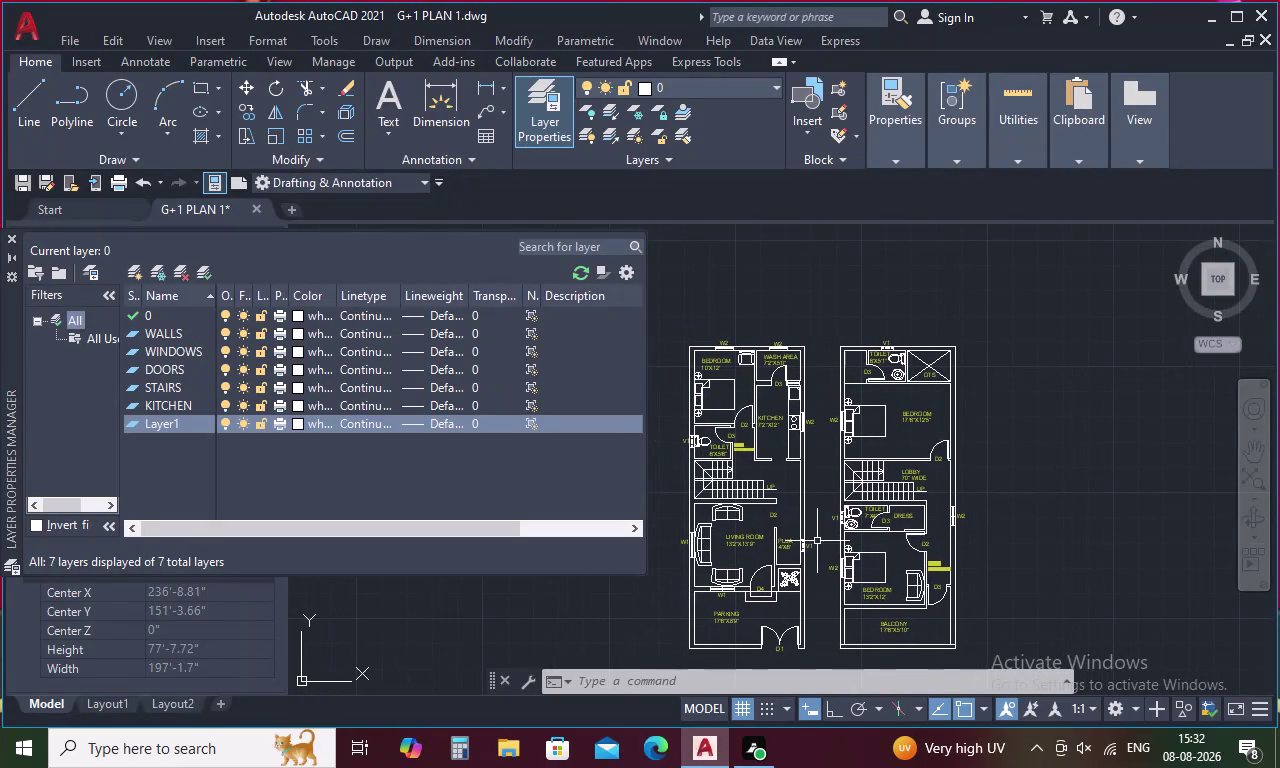
Zoom and pan into the G+1 floor plan until room labels and door marks are readable.
scroll(up, 3)
middle_drag(817, 541, 861, 465)
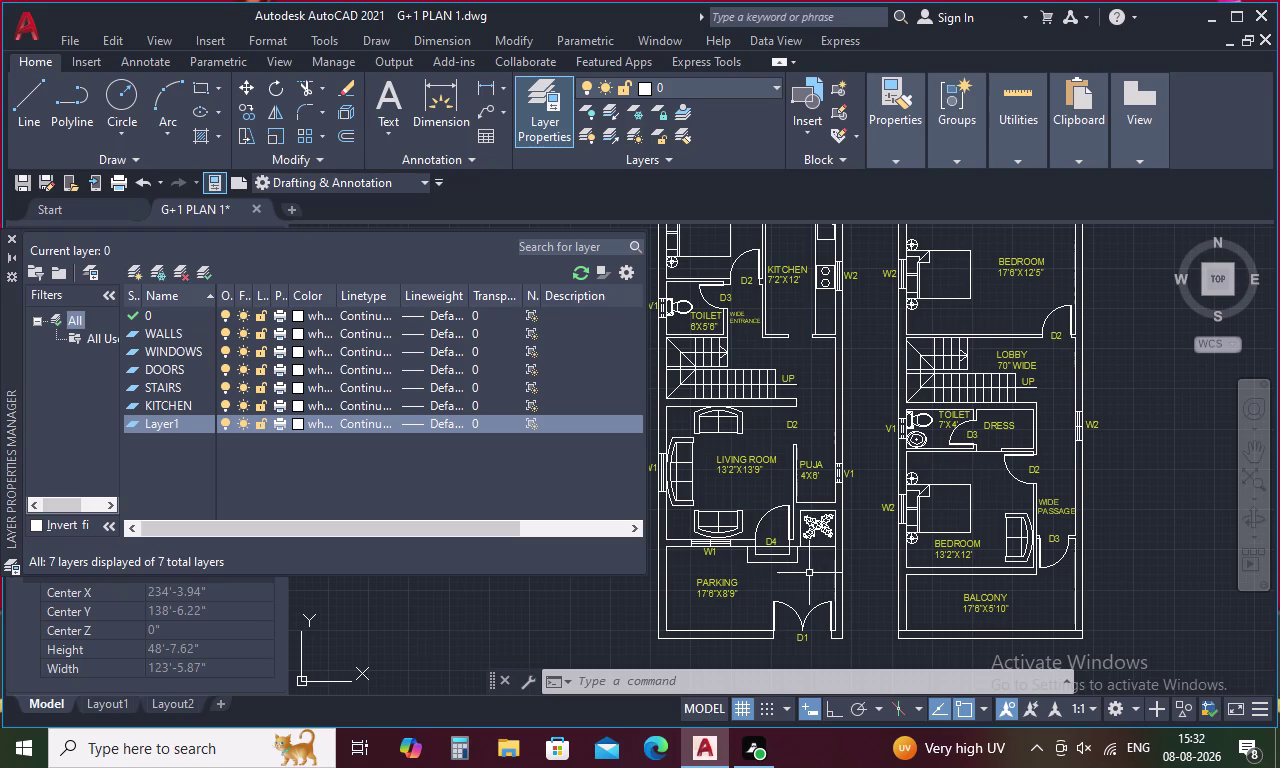
key(p)
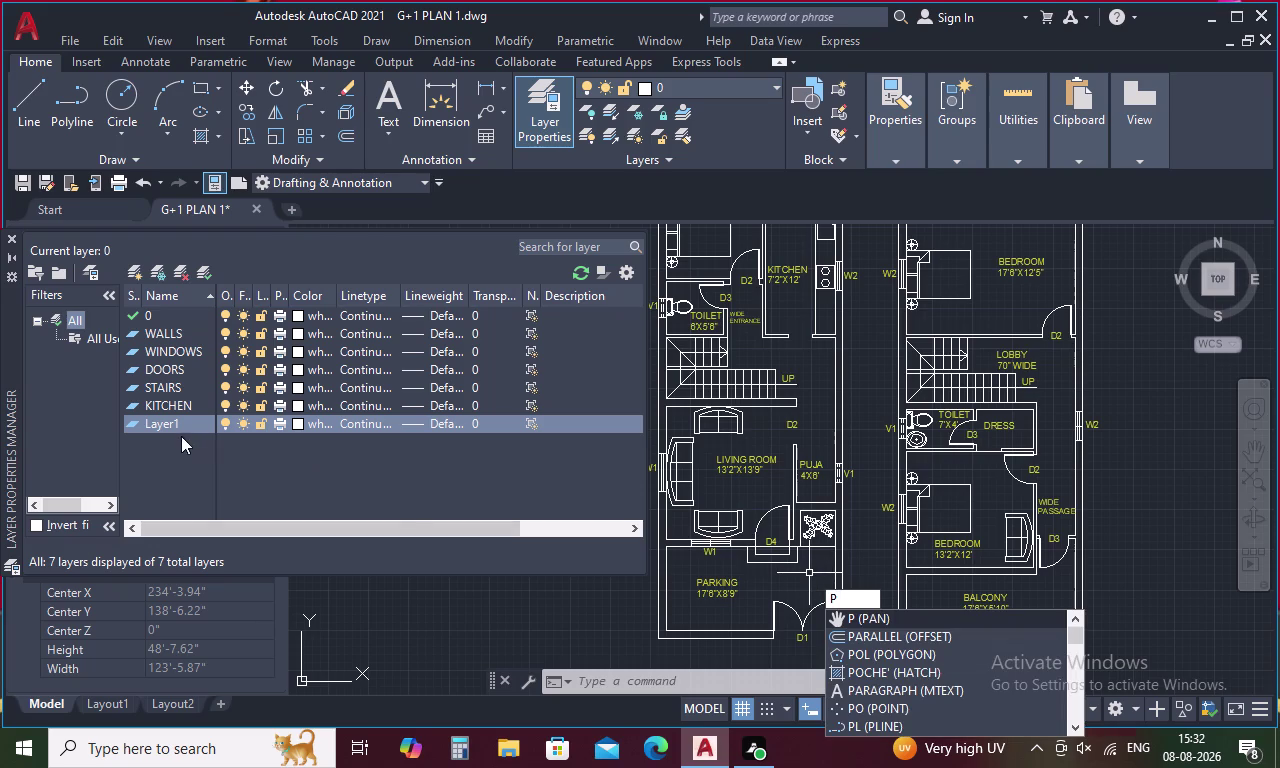
click(186, 426)
click(186, 426)
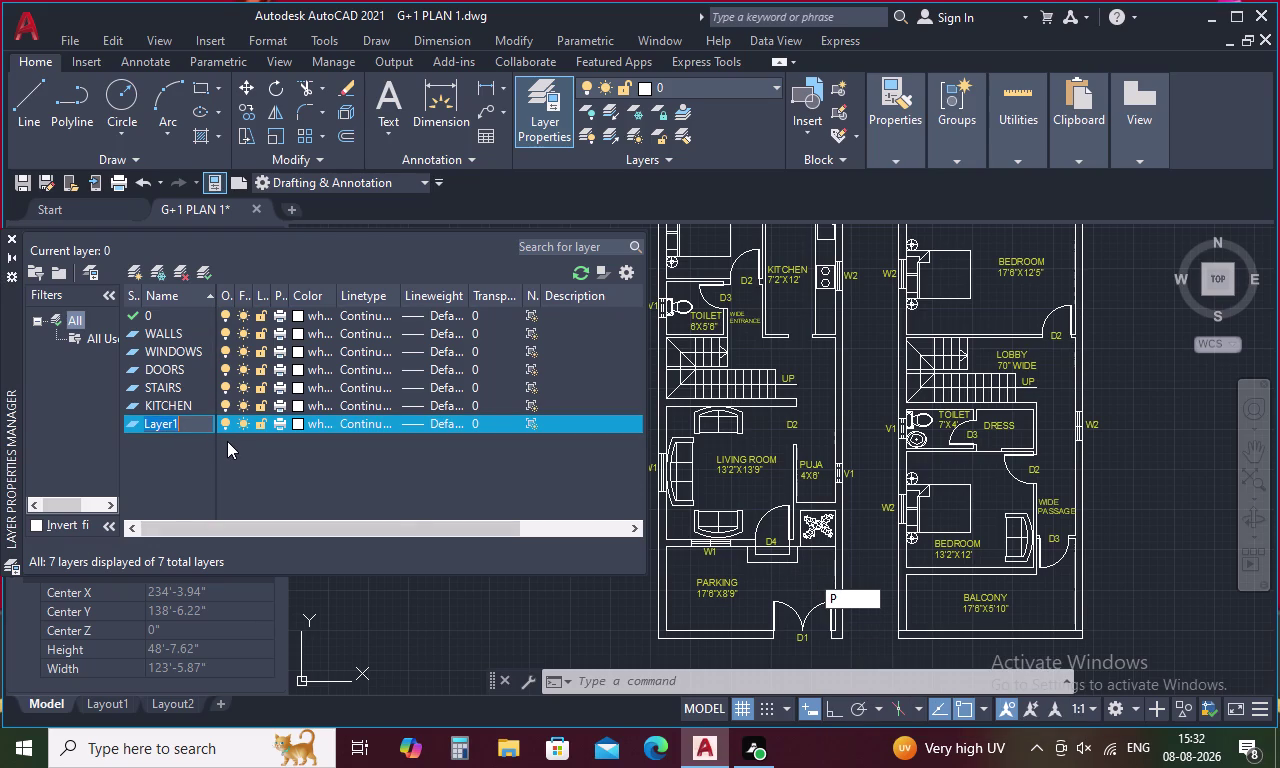
key(BackSpace)
text(PL)
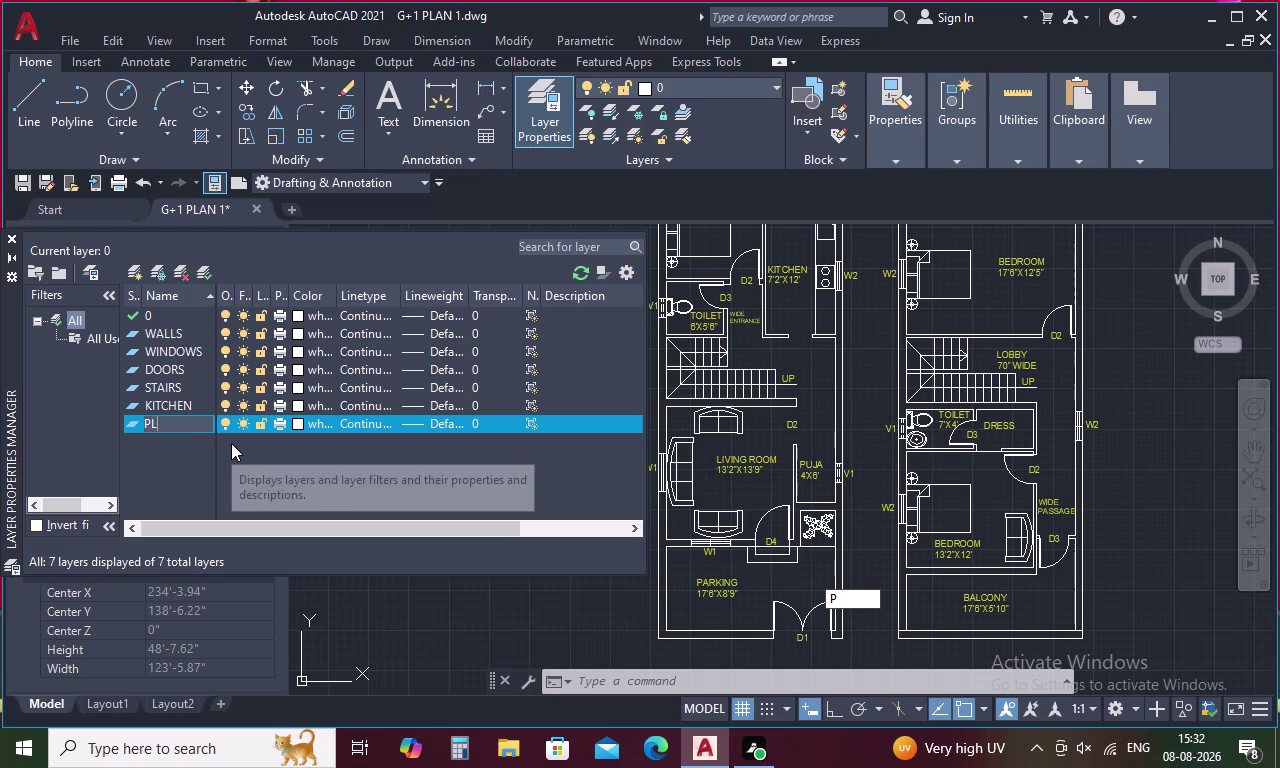
text(ANT)
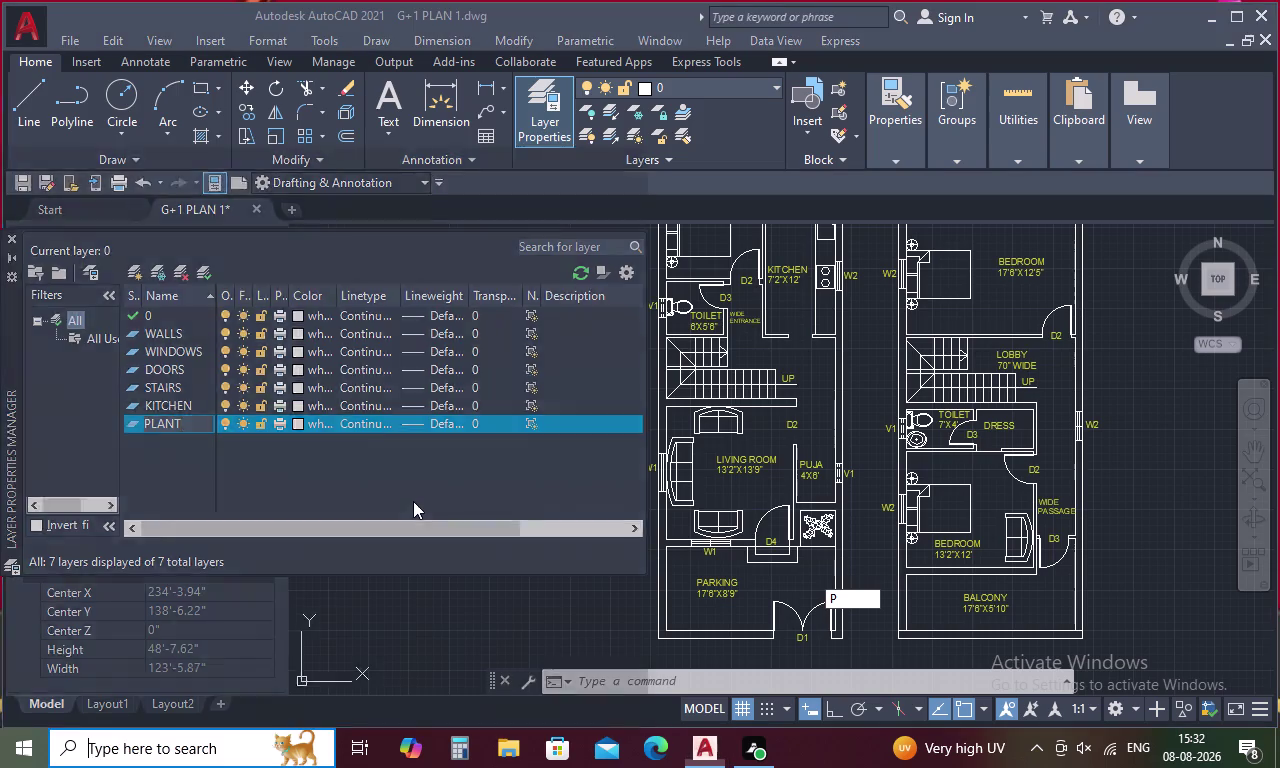
click(1135, 378)
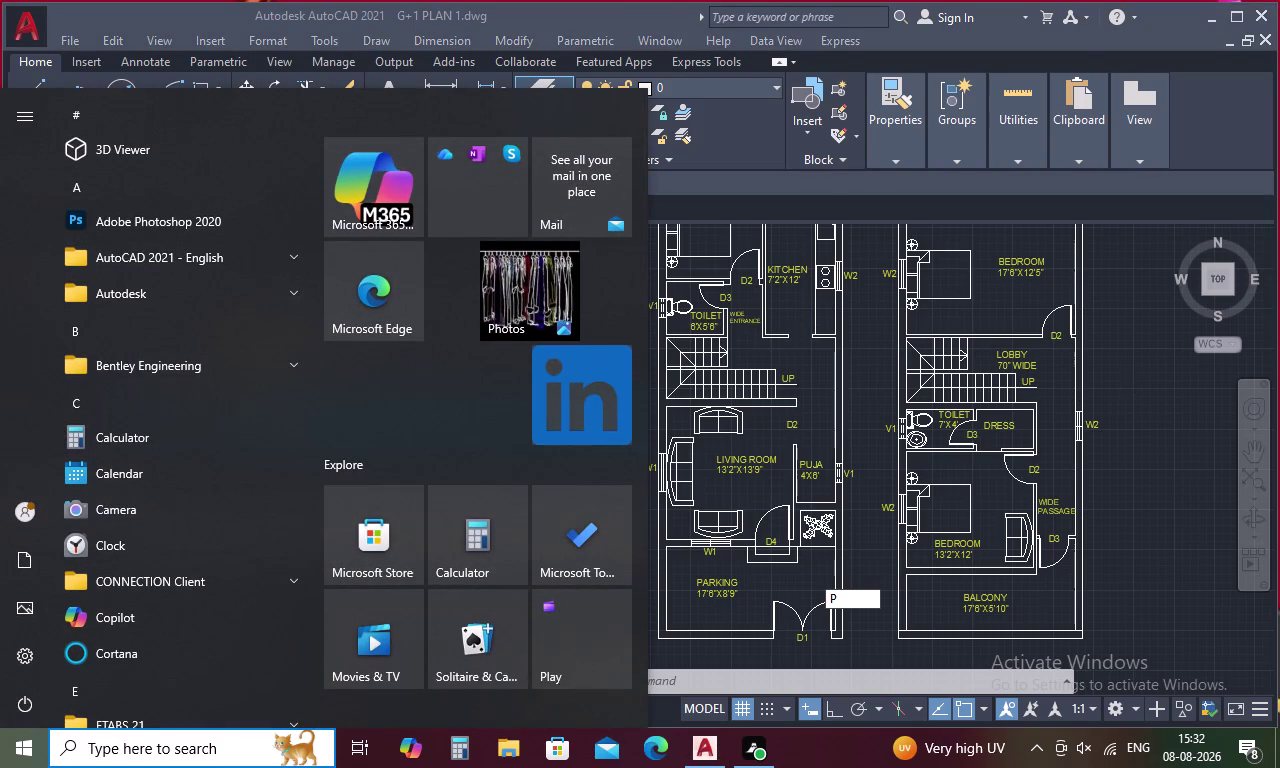
key(Return)
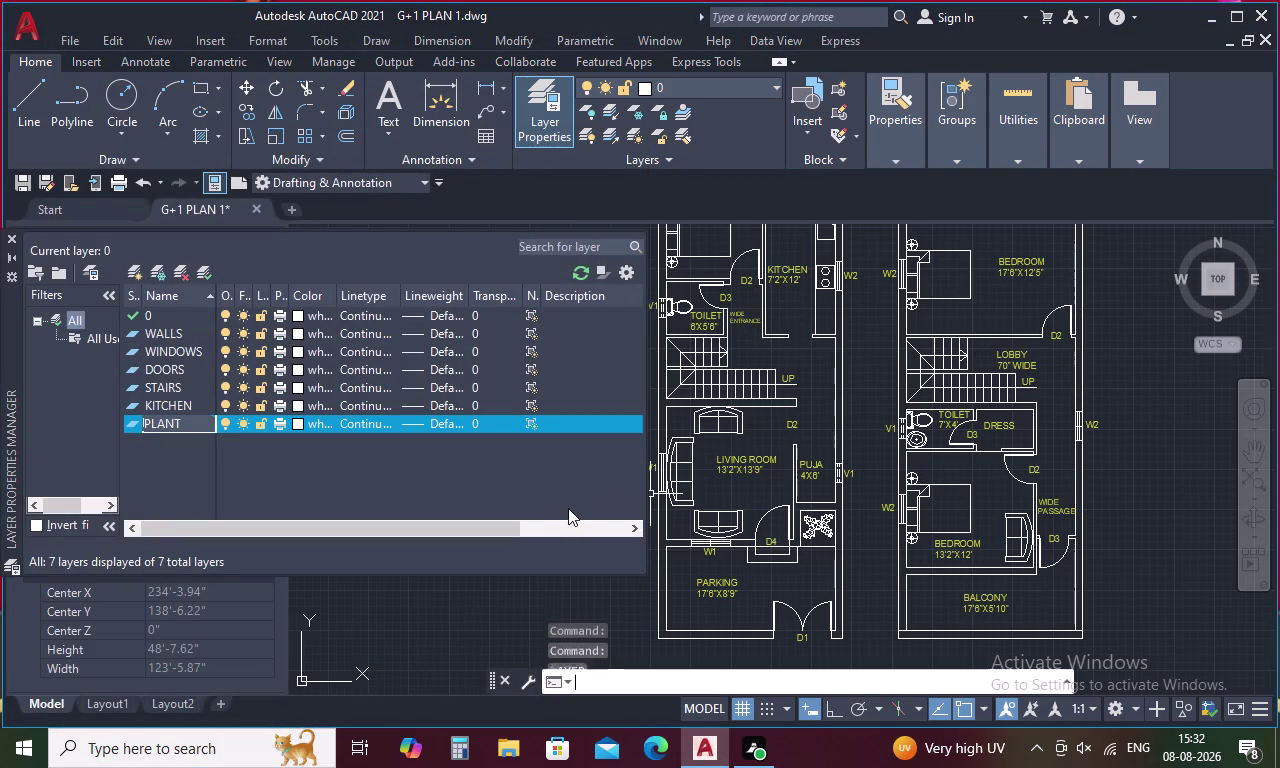
click(181, 423)
key(Return)
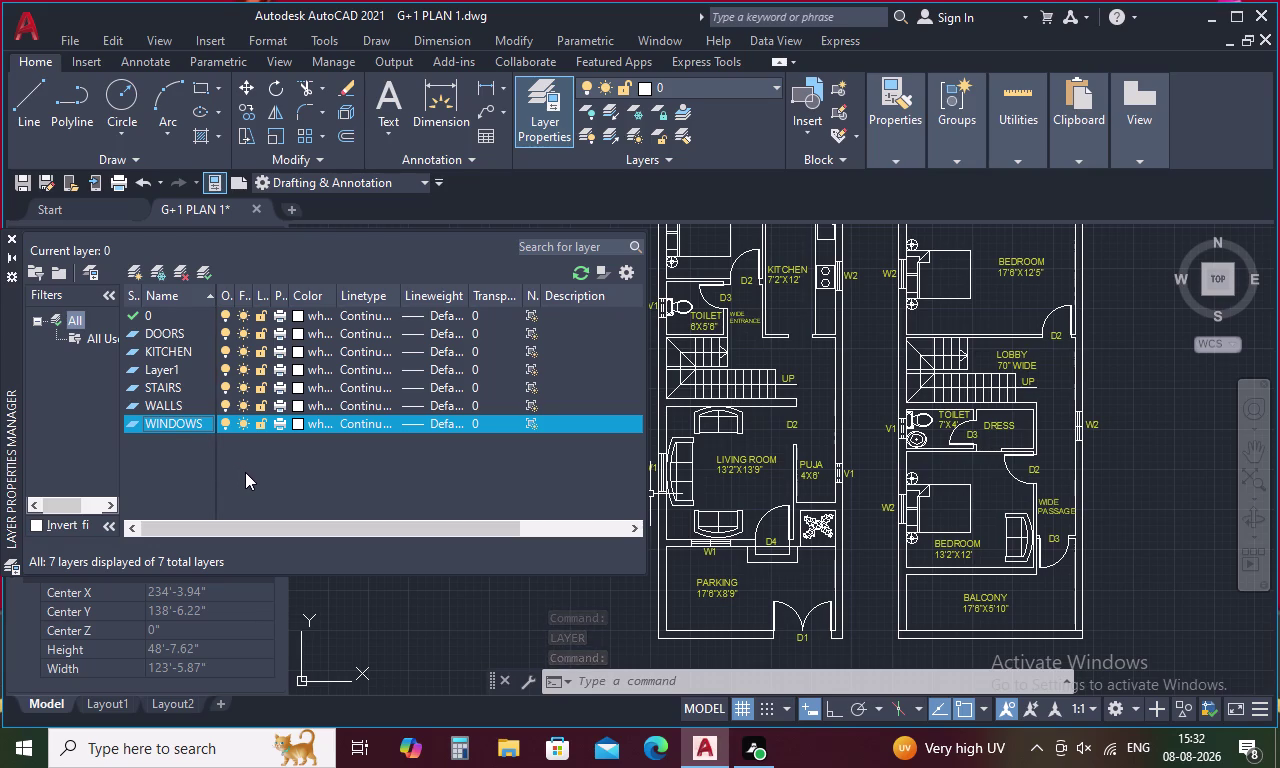
Create a new layer and name it PLANT.
key(alt+n)
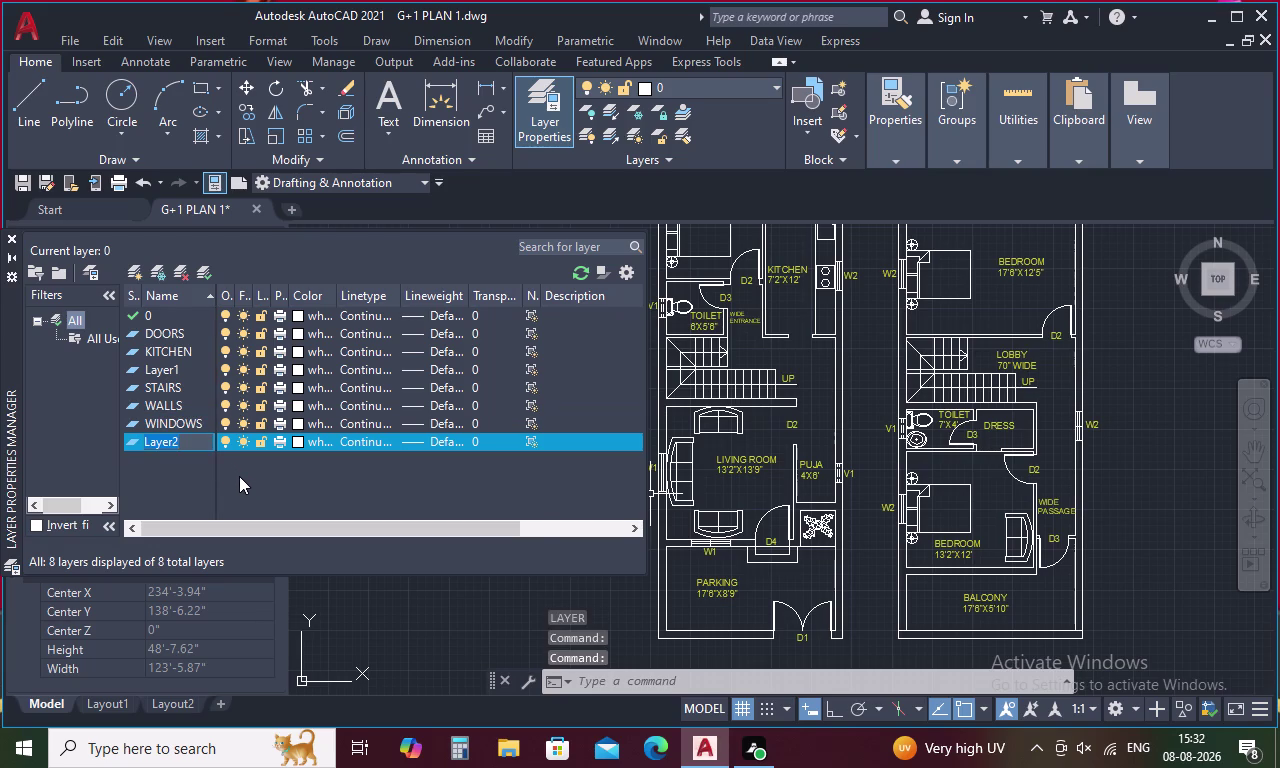
key(BackSpace)
text(PL)
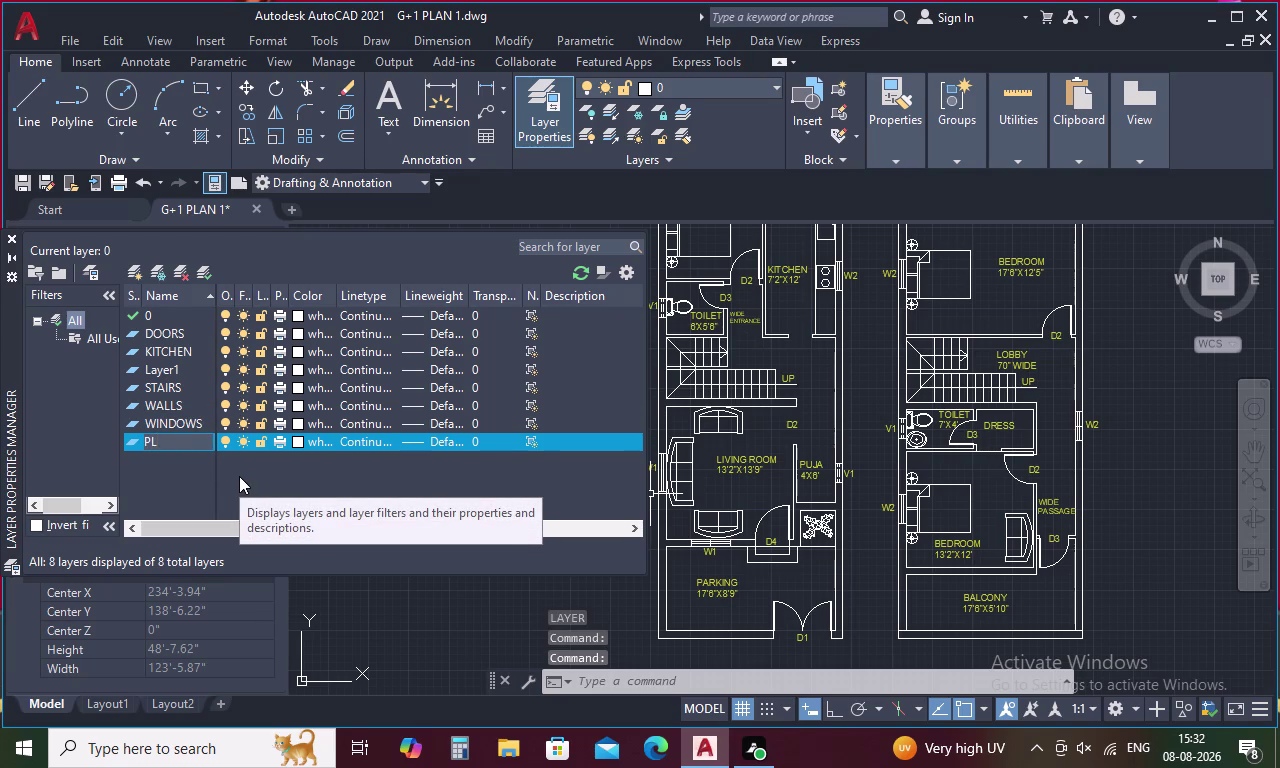
text(ANT)
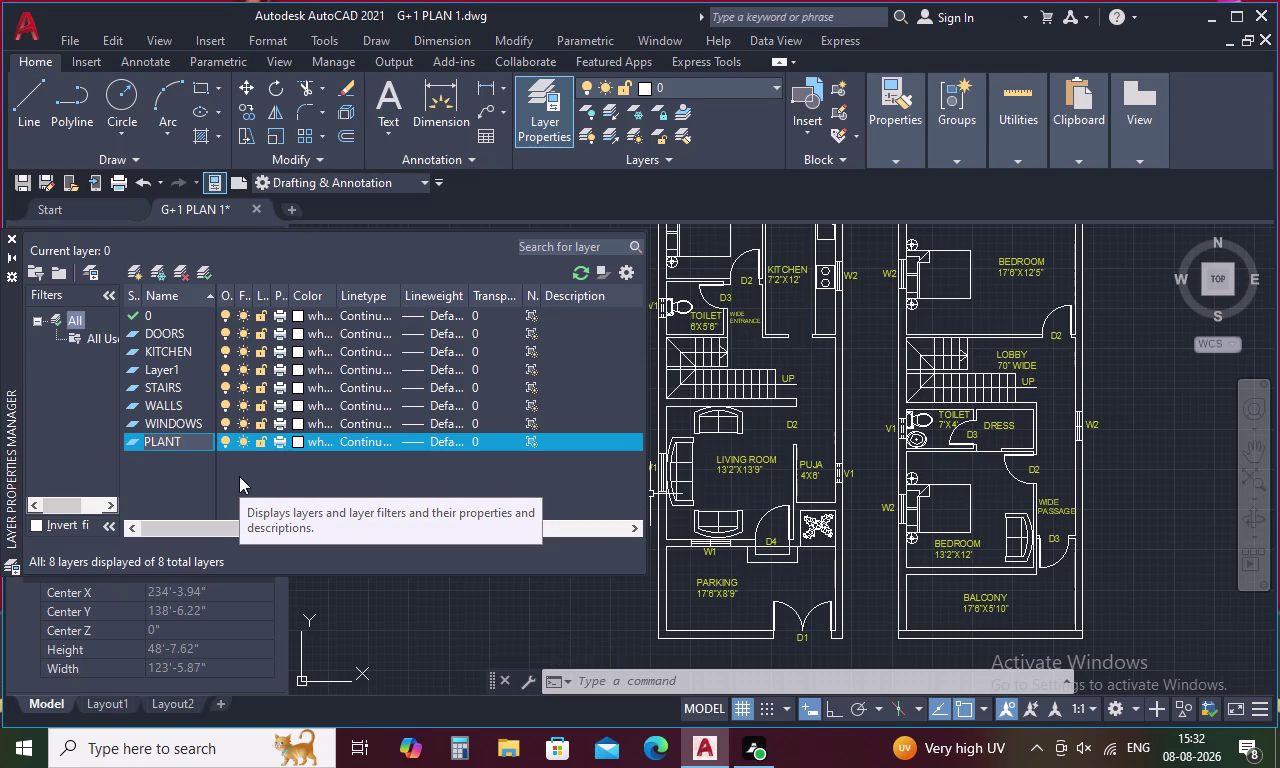
key(alt+n)
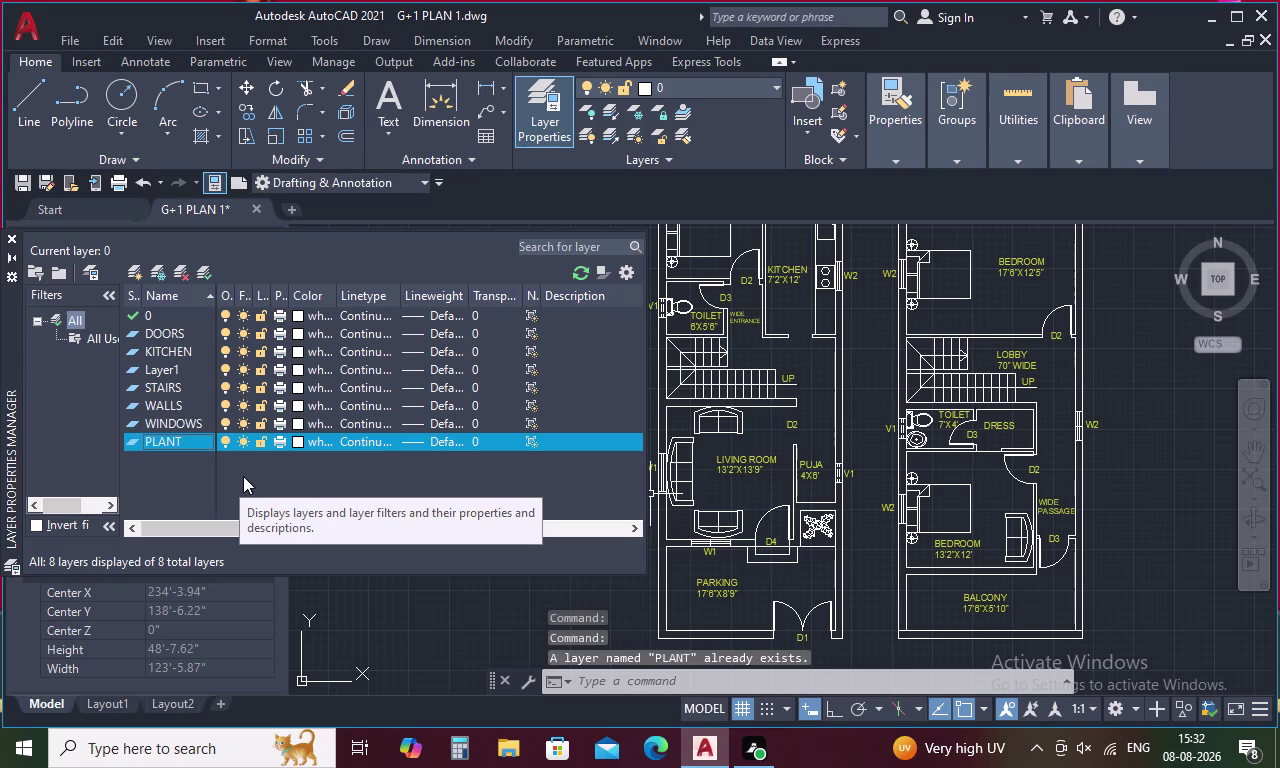
Select the PLANT layer and add another new, still-unnamed layer.
key(alt+n)
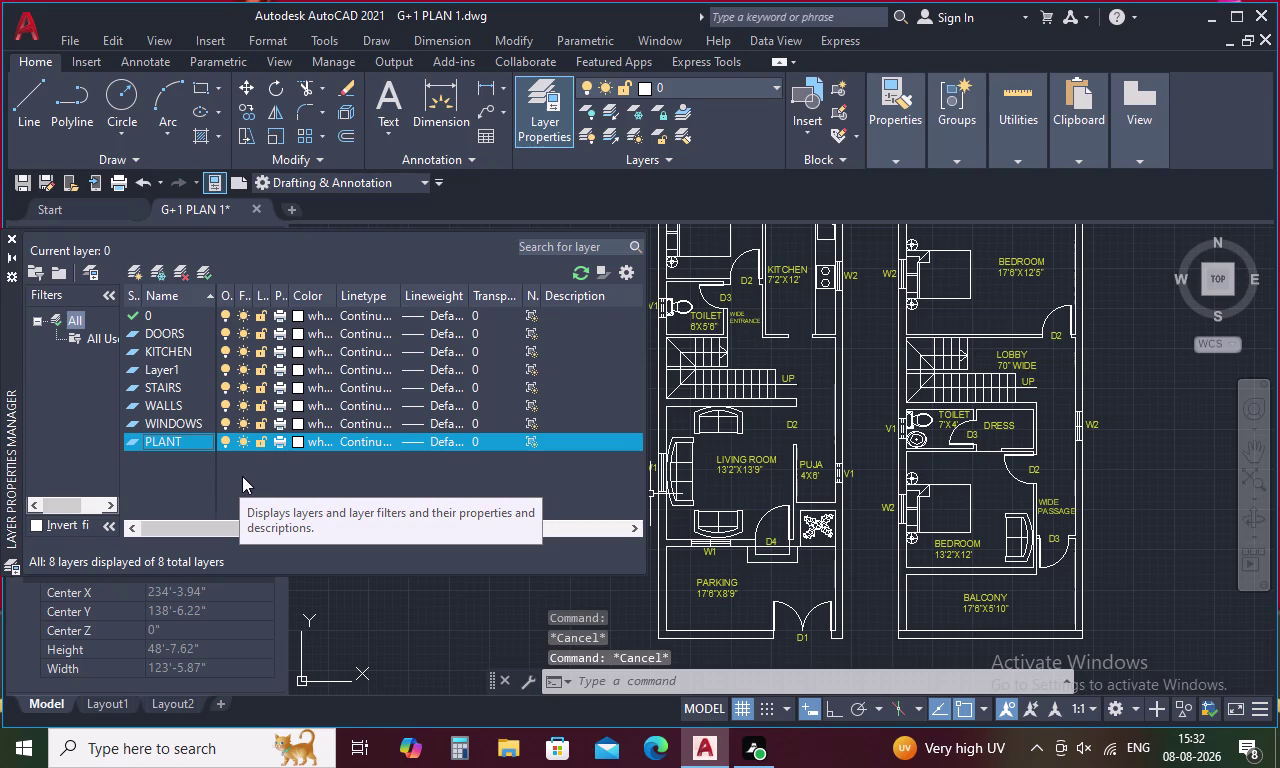
click(197, 443)
double_click(197, 443)
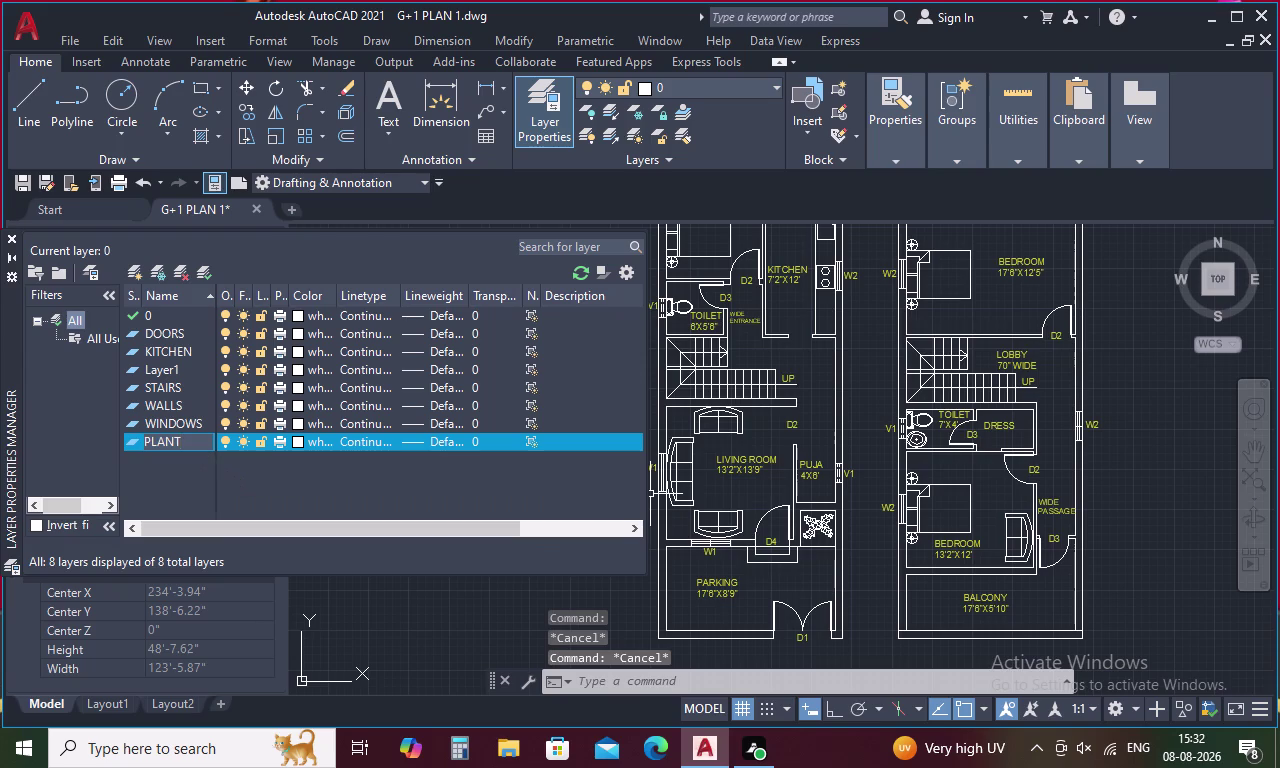
key(alt+n)
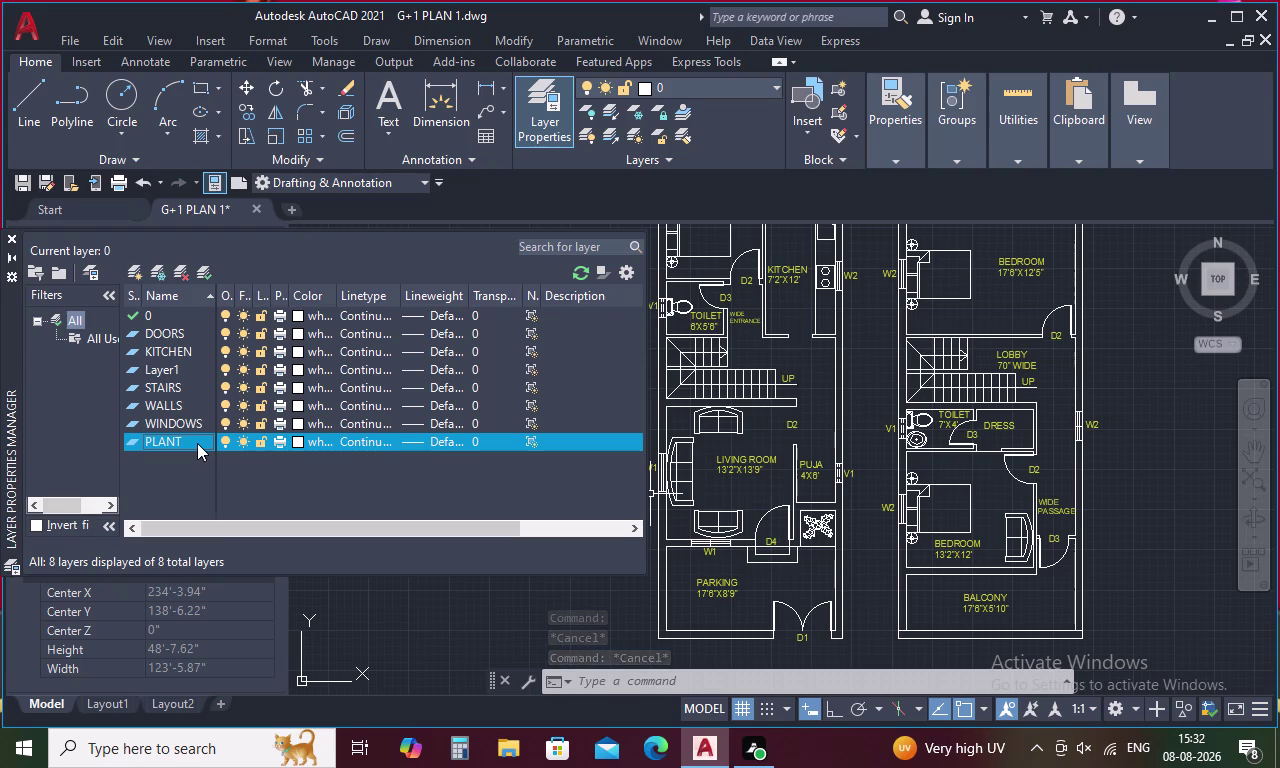
key(alt+n)
key(BackSpace)
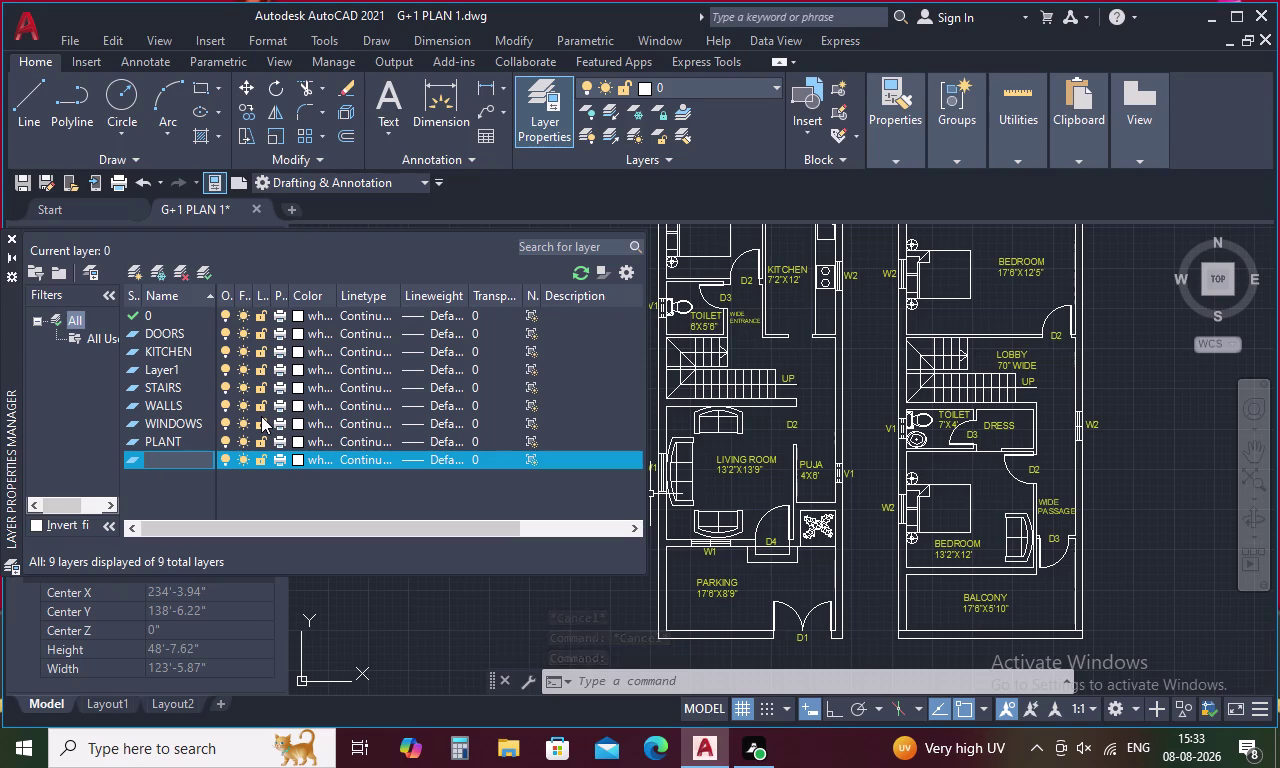
Name the ninth new layer VENTILATORS.
key(v)
text(ENT)
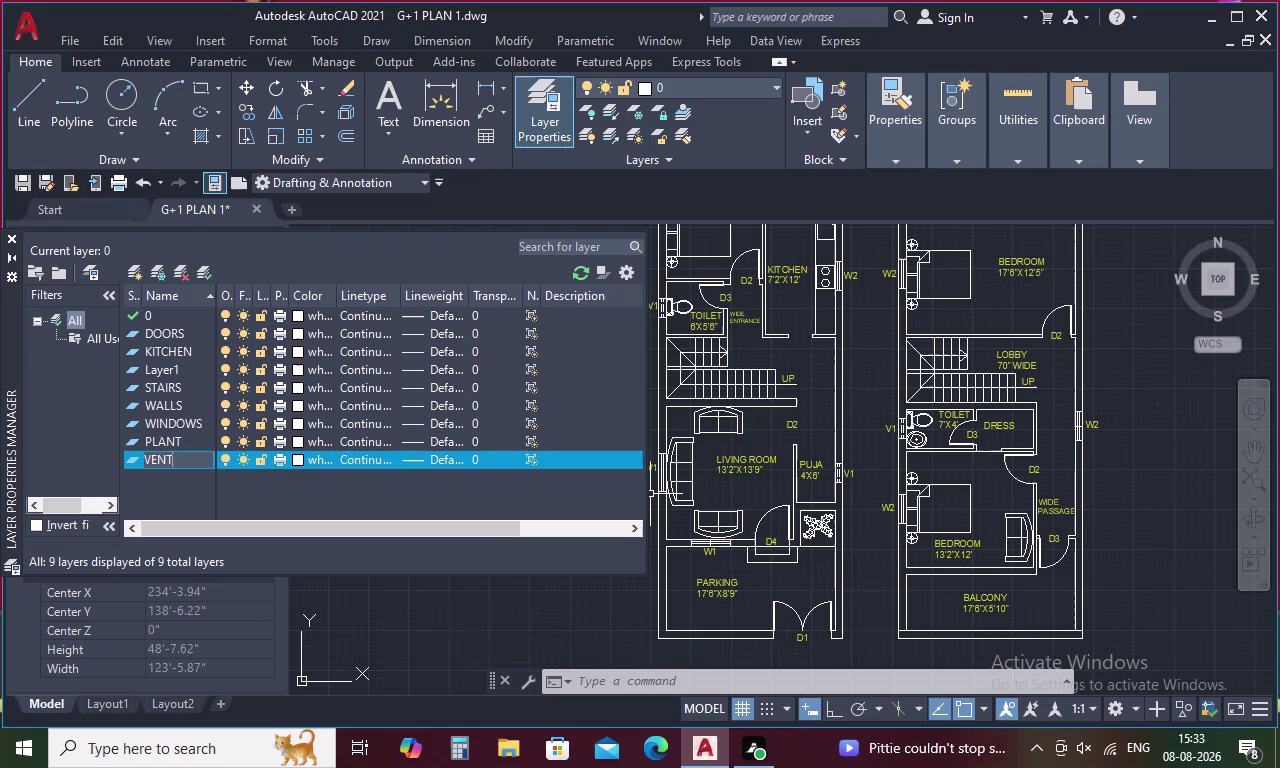
text(I)
key(l)
key(a)
text(TO)
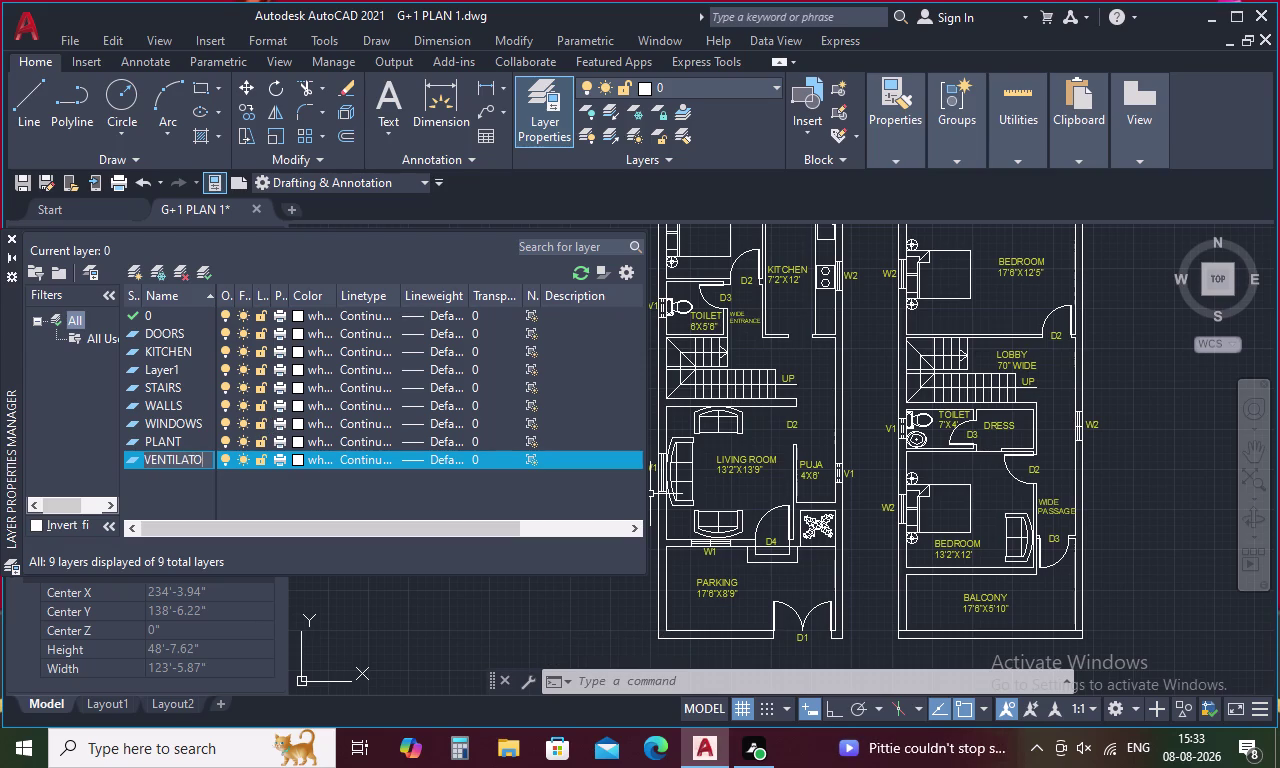
text(RS)
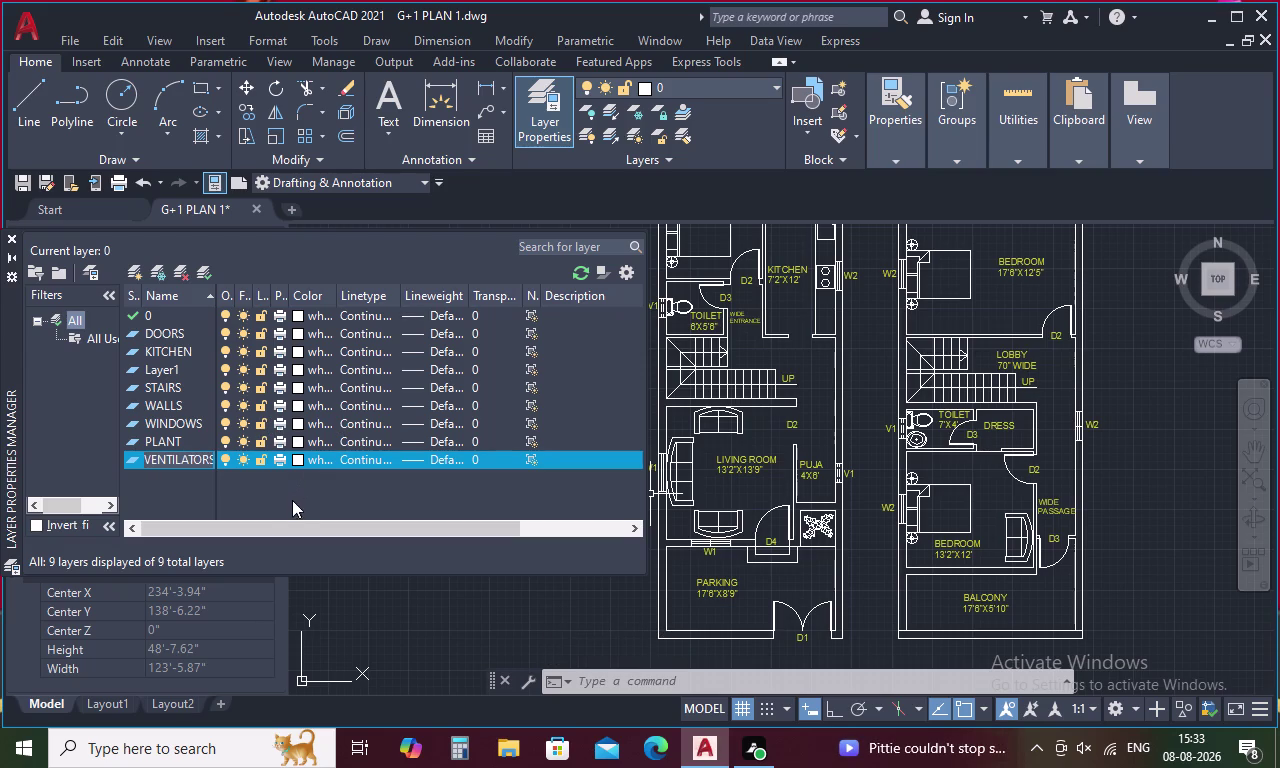
click(313, 492)
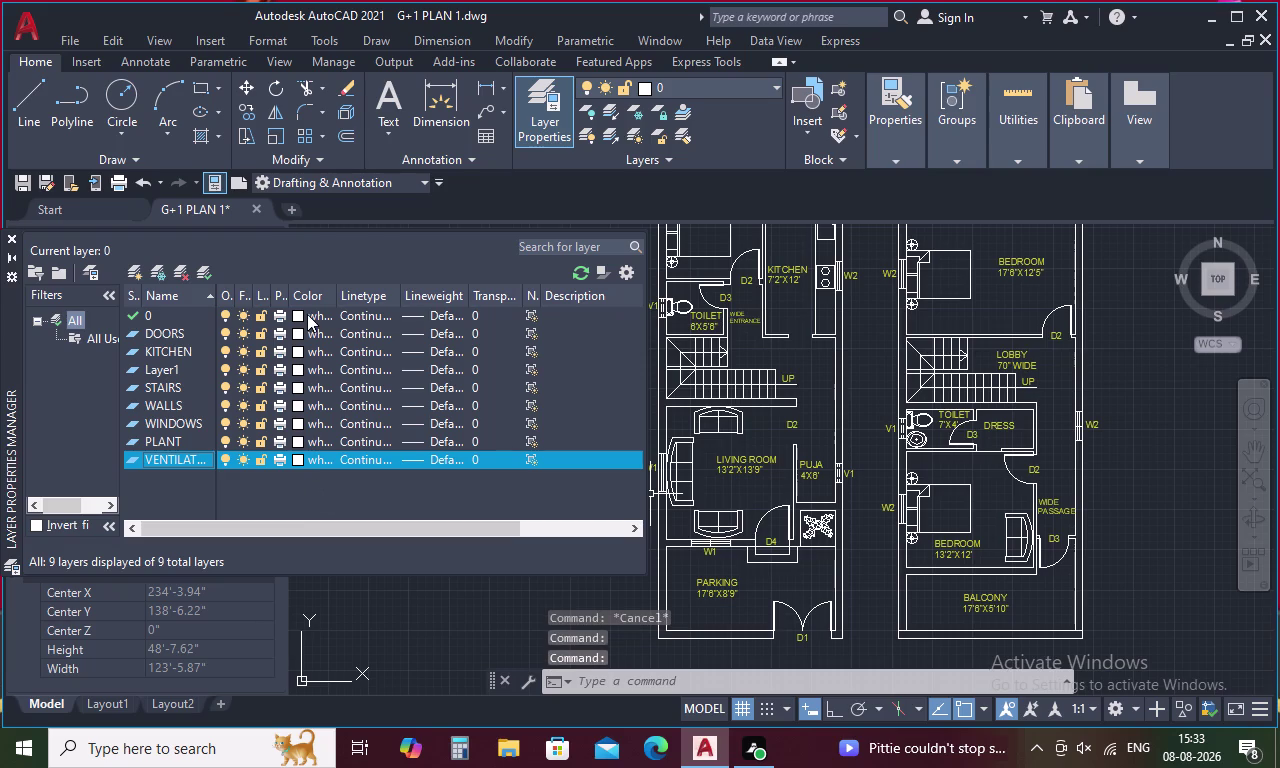
Give the DOORS layer purple colour 195, replacing an initial choice of 107.
click(302, 333)
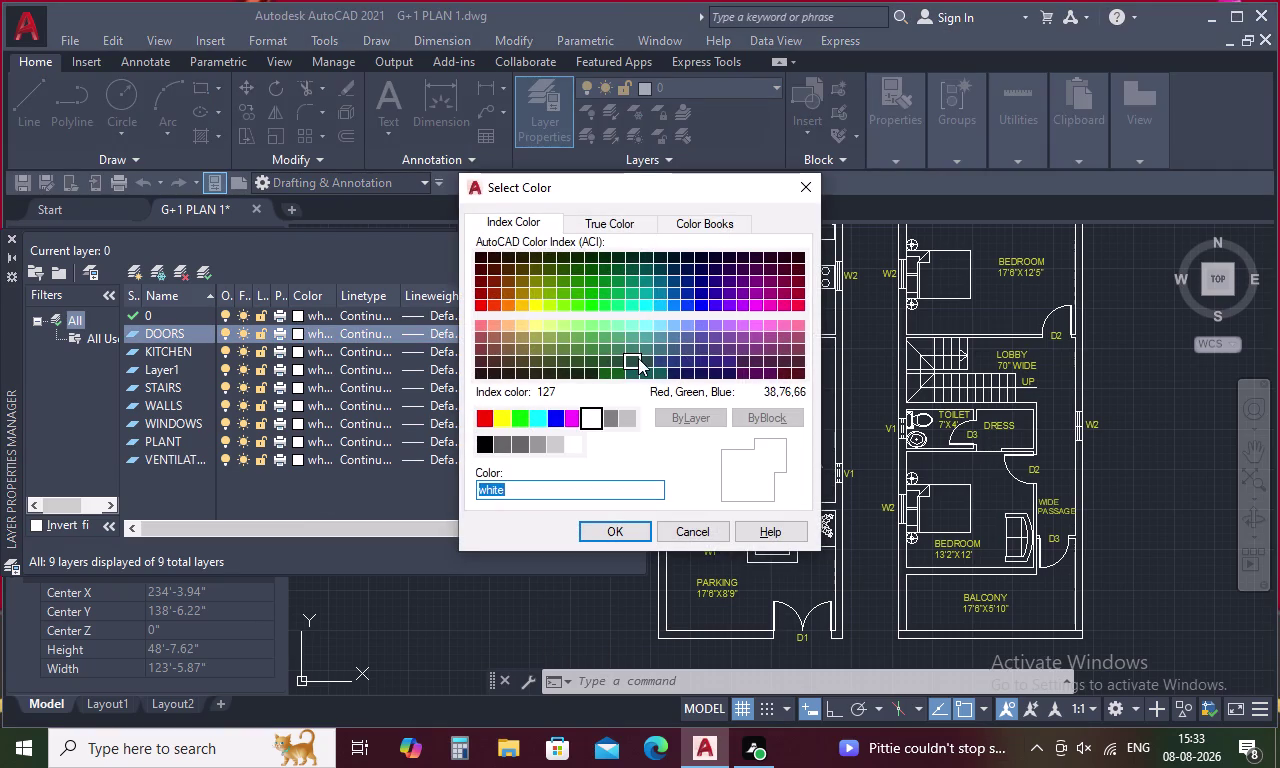
click(294, 442)
click(300, 437)
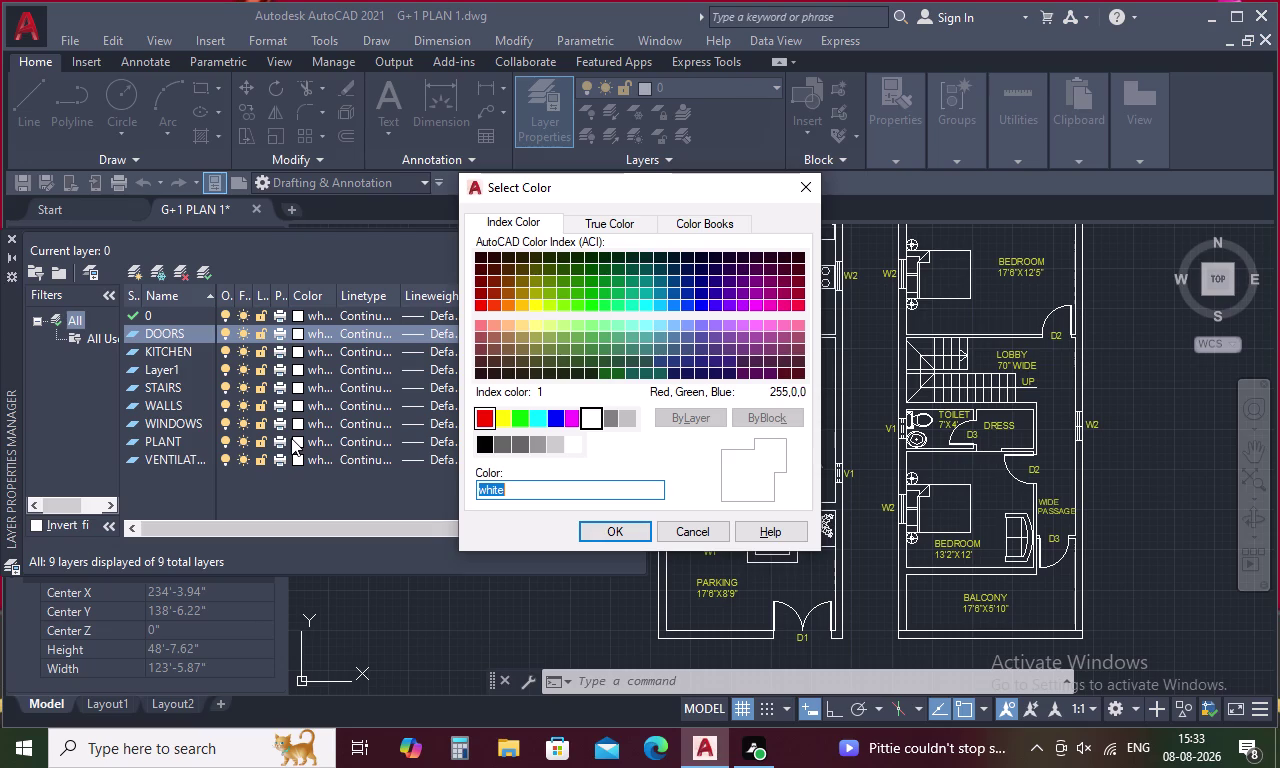
click(293, 439)
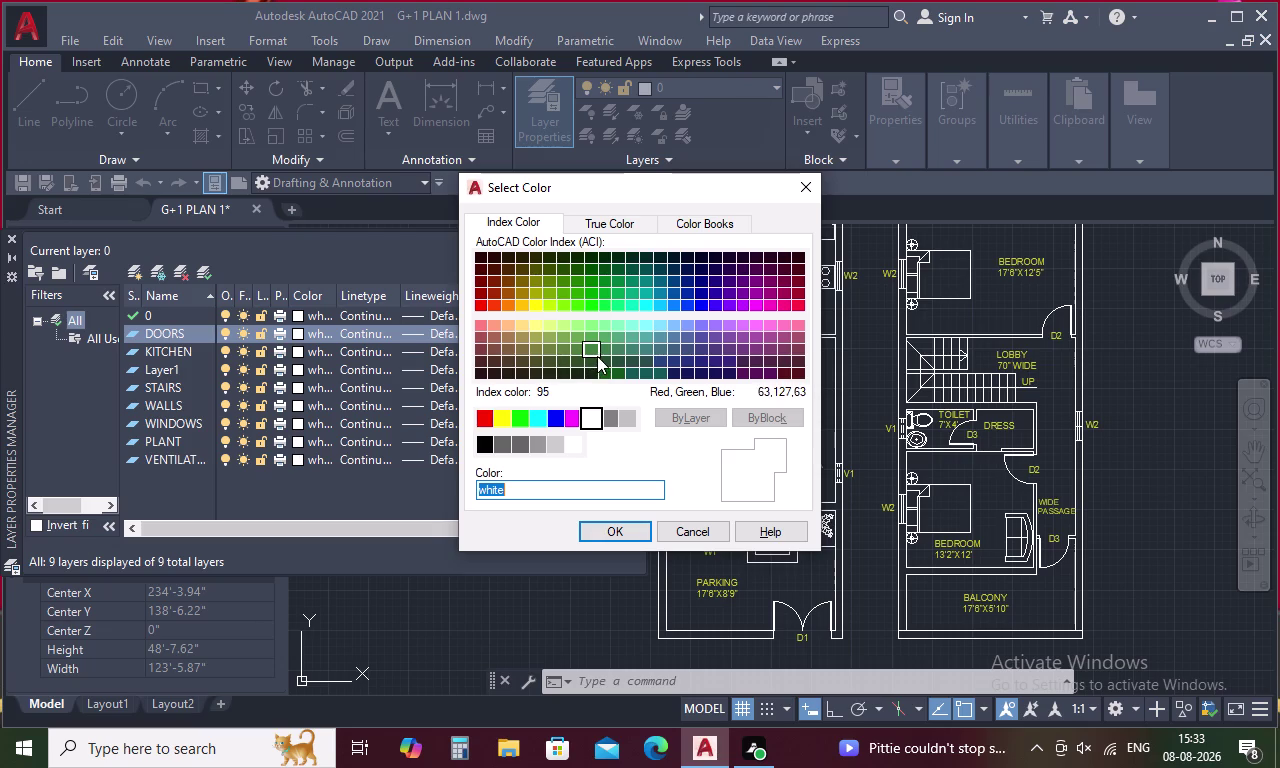
click(603, 359)
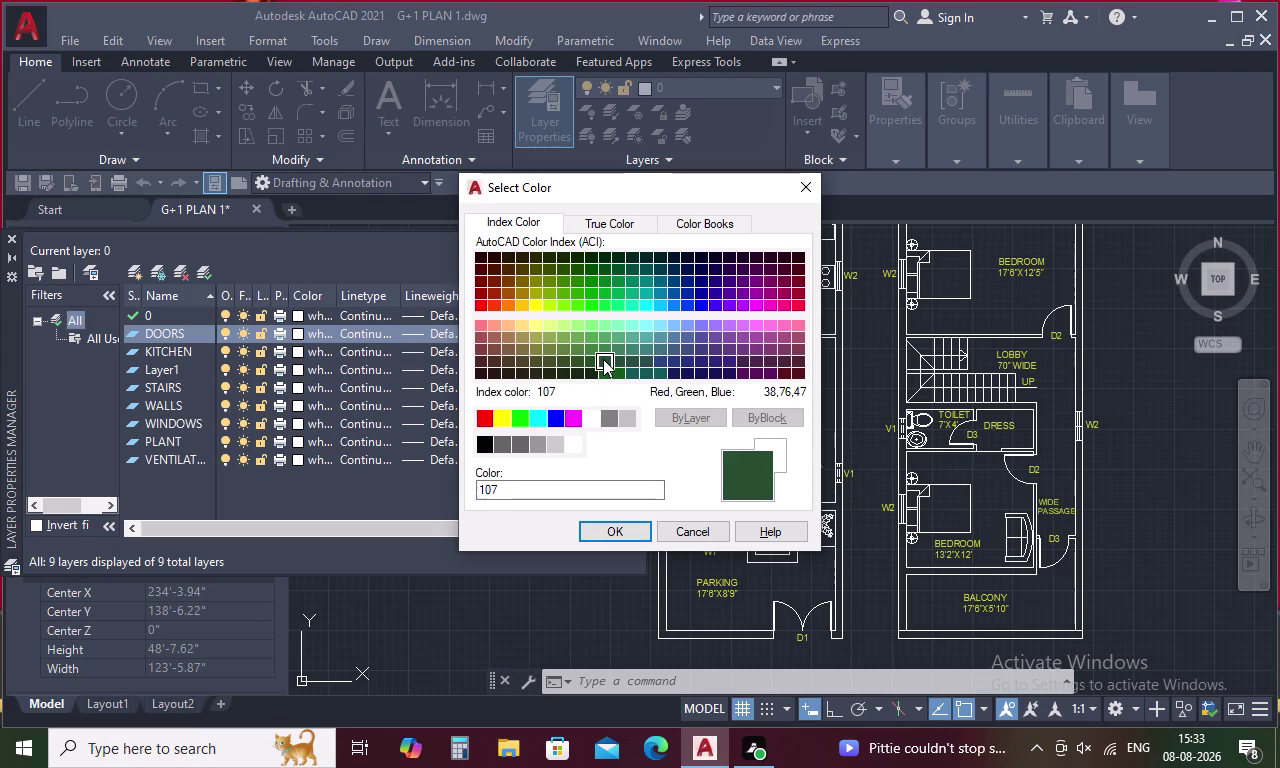
click(597, 528)
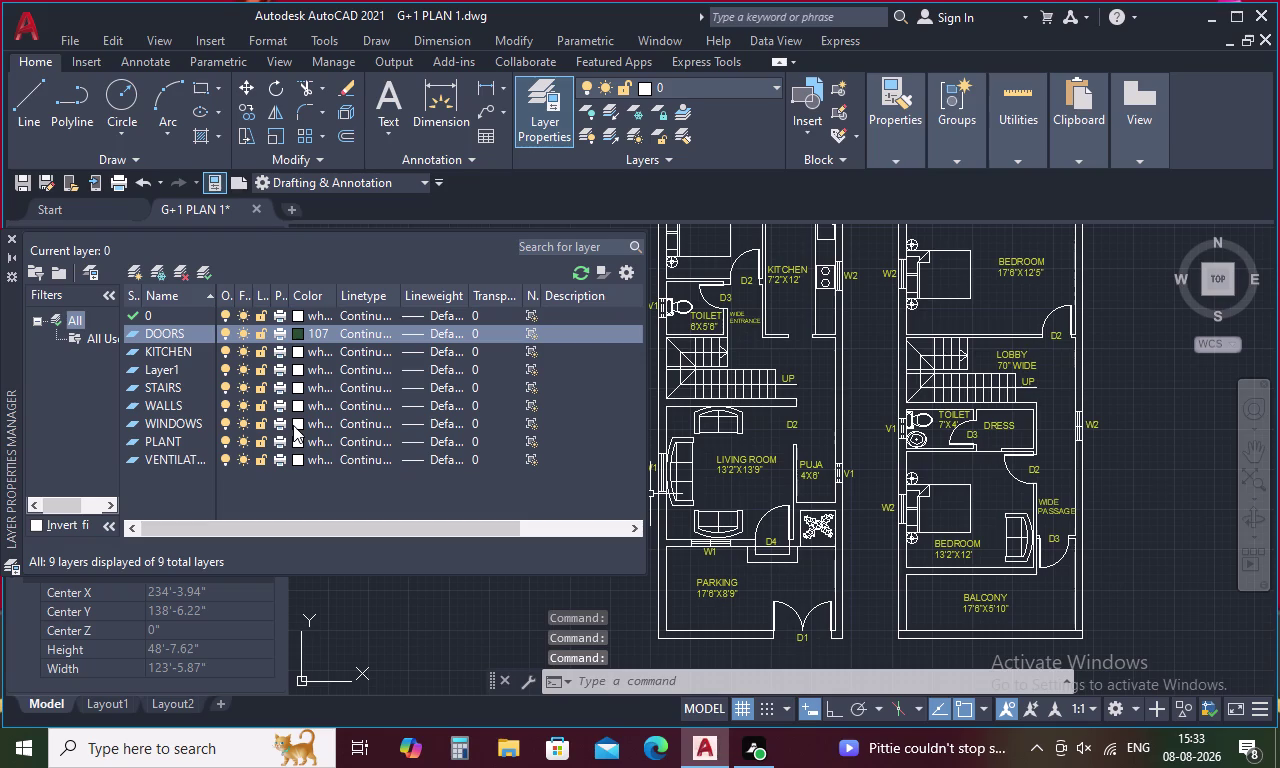
click(295, 325)
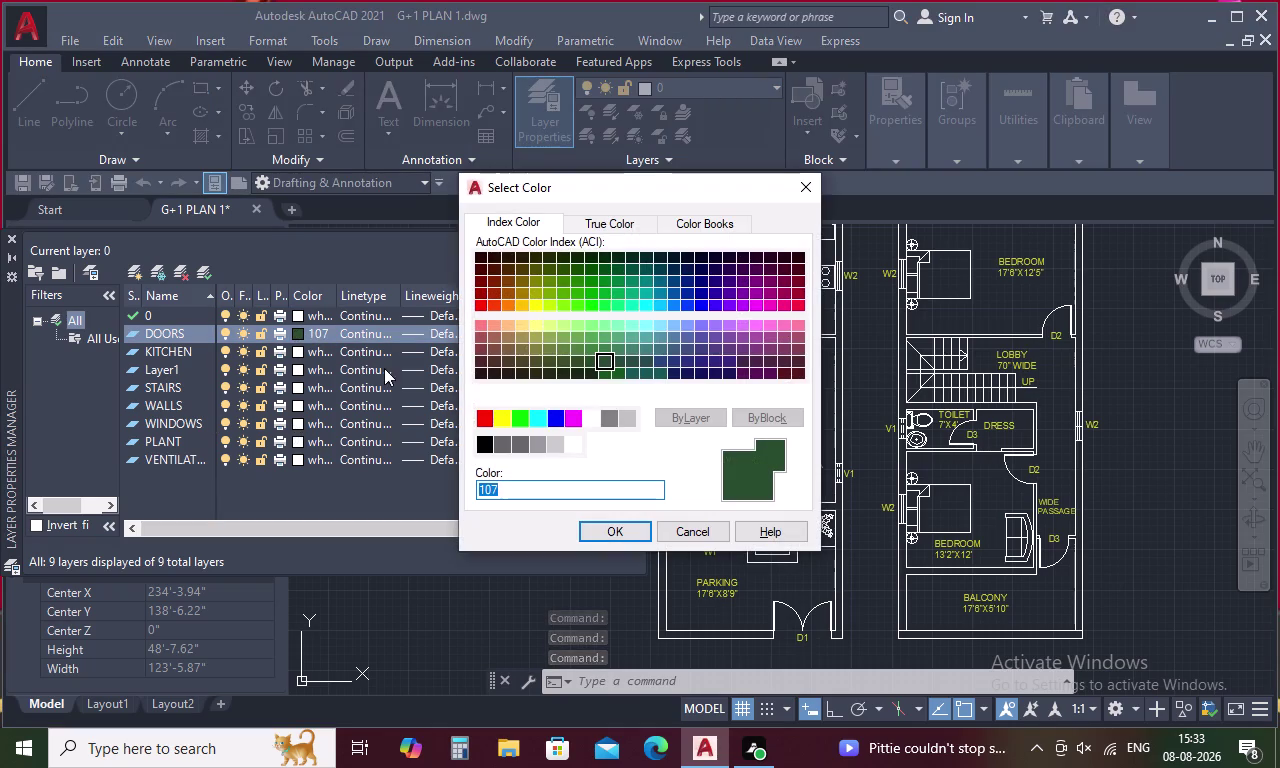
click(730, 354)
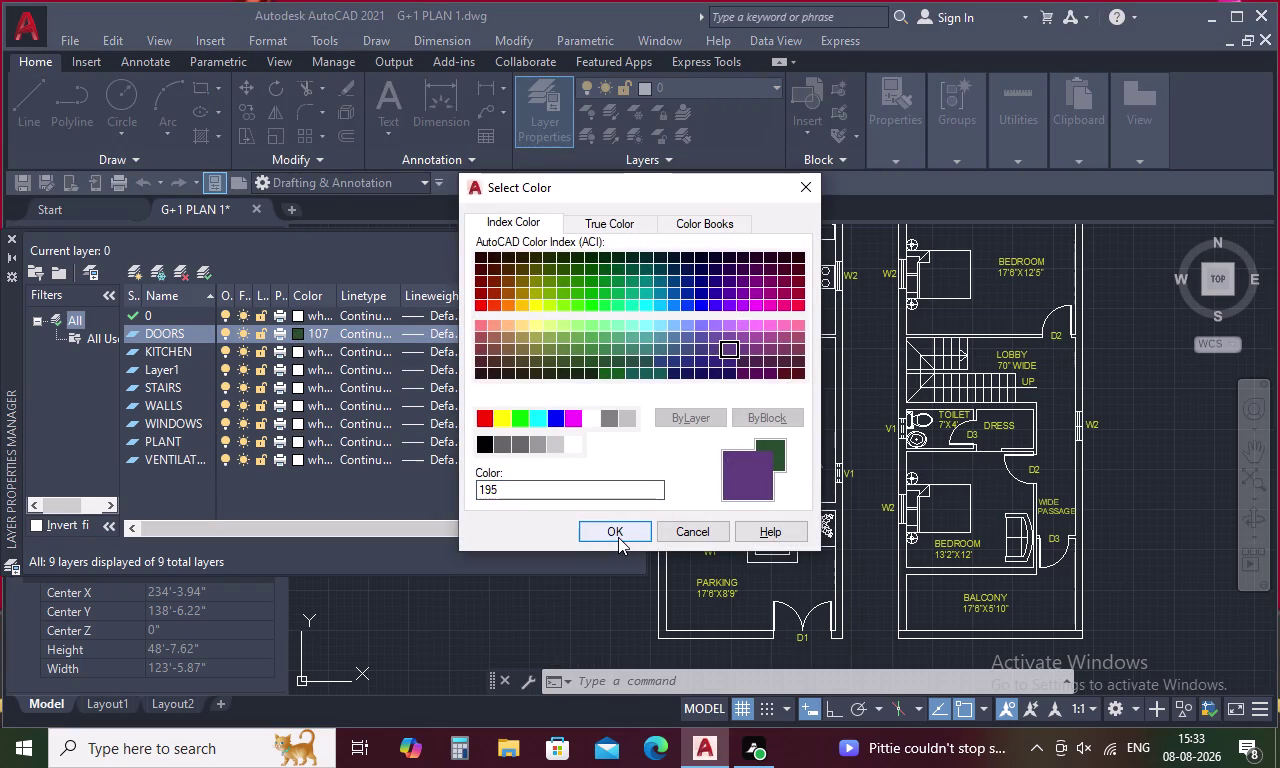
click(618, 537)
Set the KITCHEN layer colour to green 103.
click(299, 349)
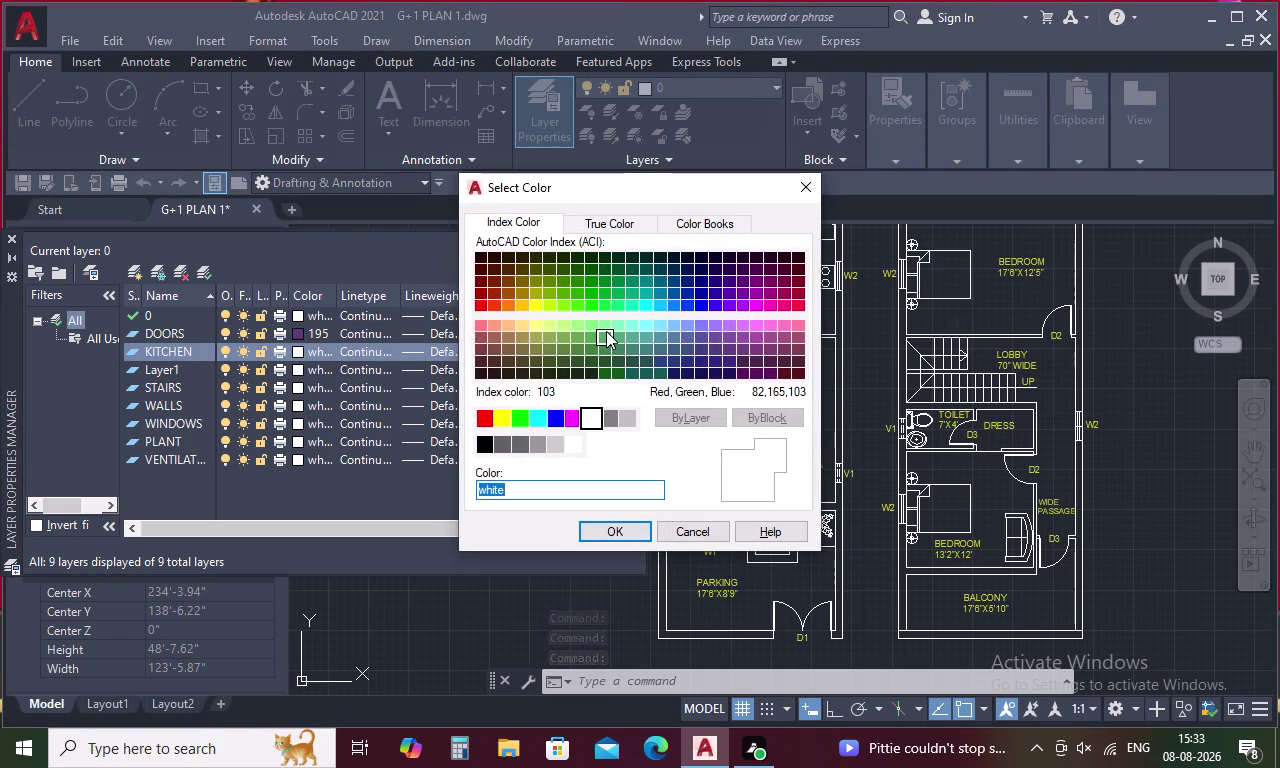
click(605, 335)
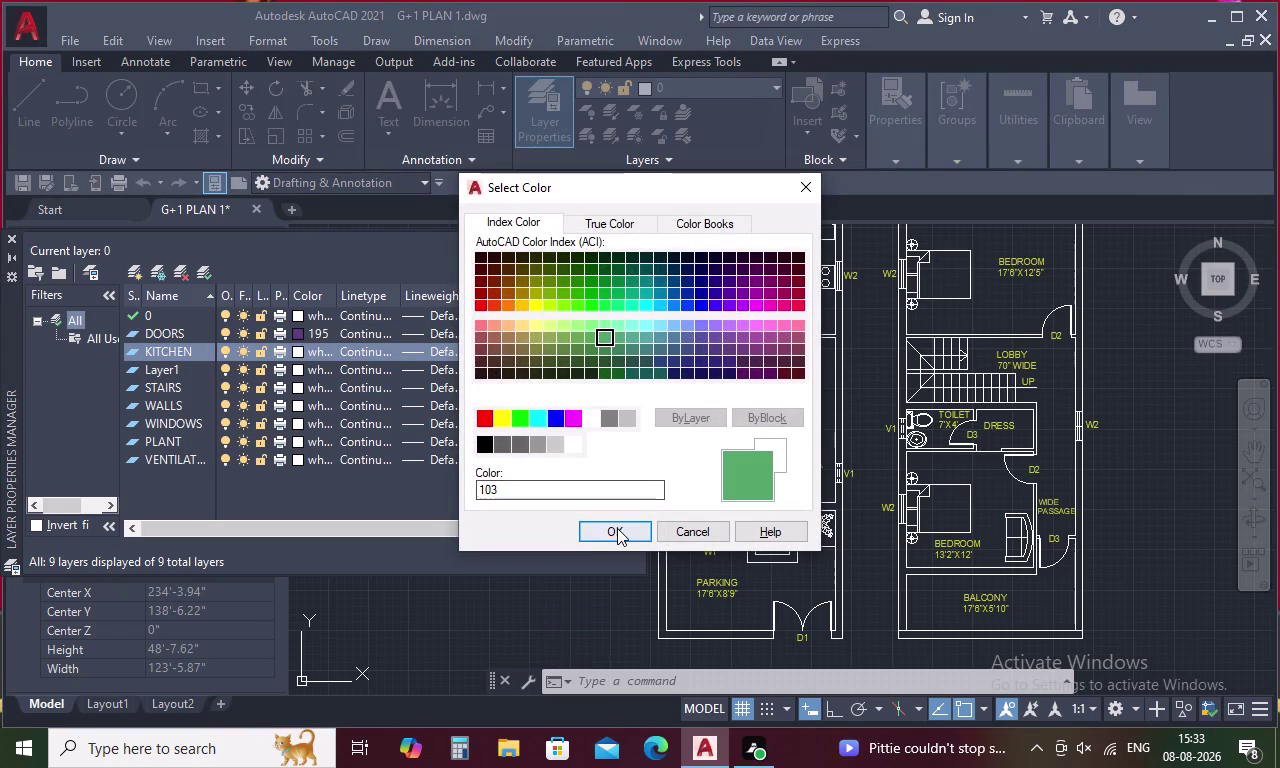
click(617, 528)
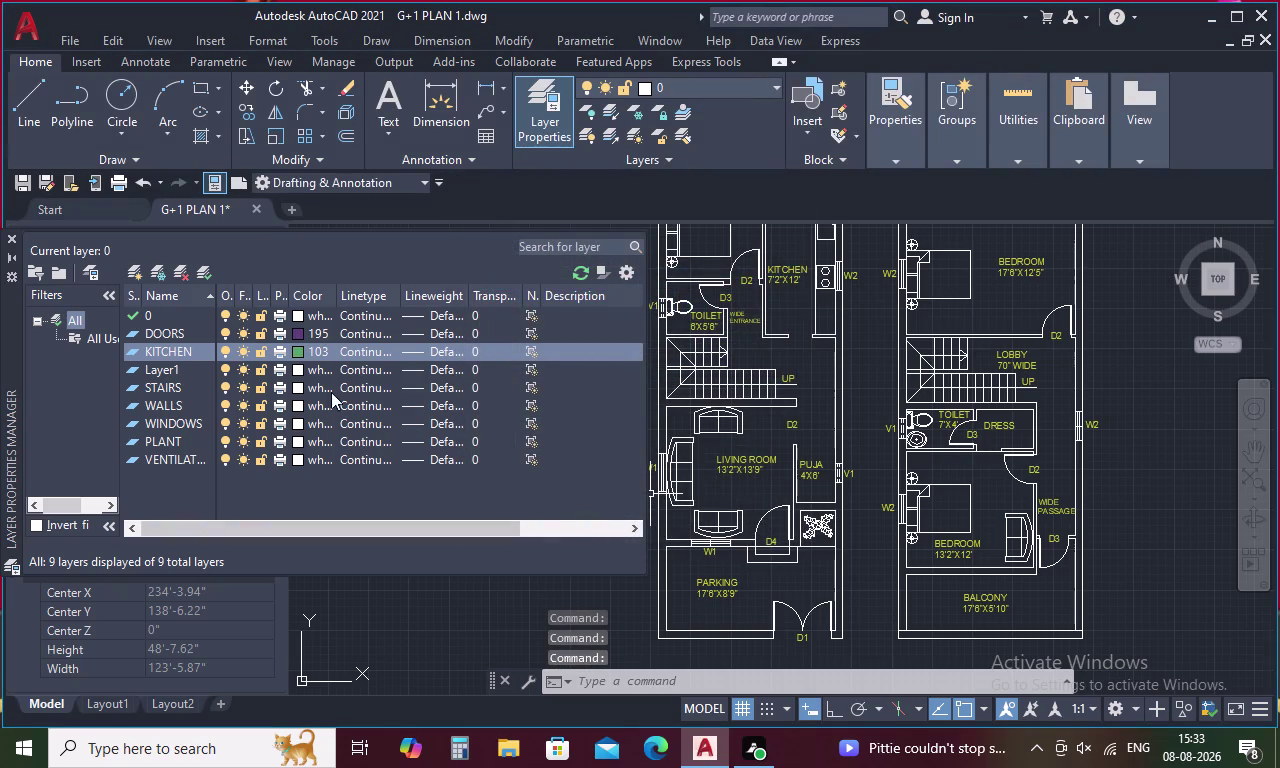
click(296, 367)
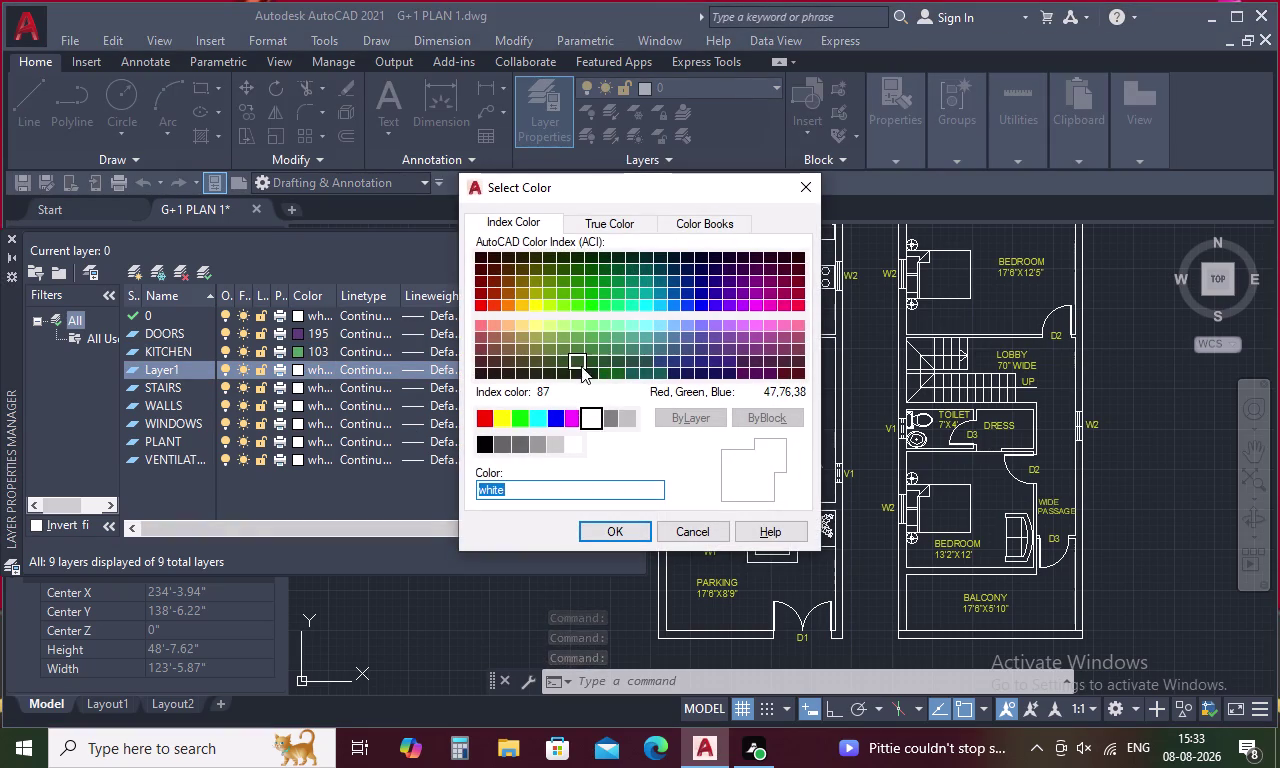
Set Layer1 to colour 35 and the STAIRS layer to colour 13.
click(512, 346)
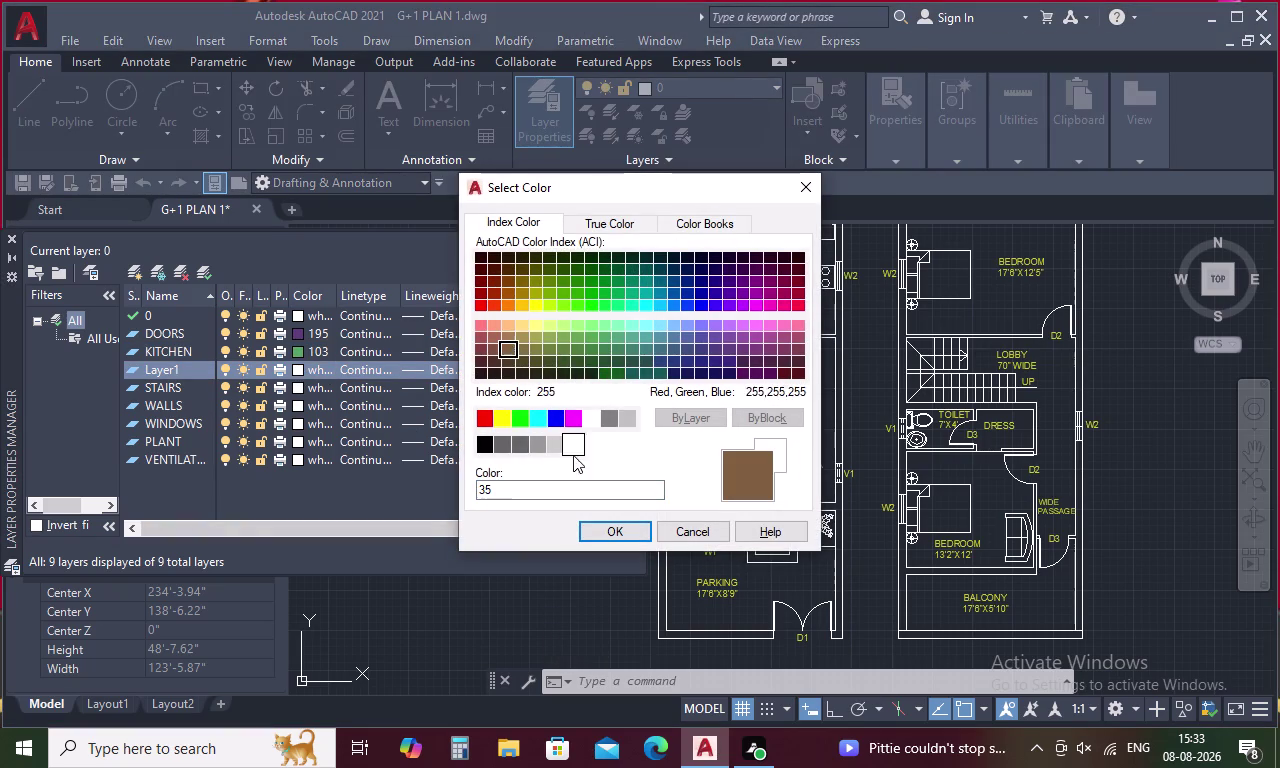
click(589, 522)
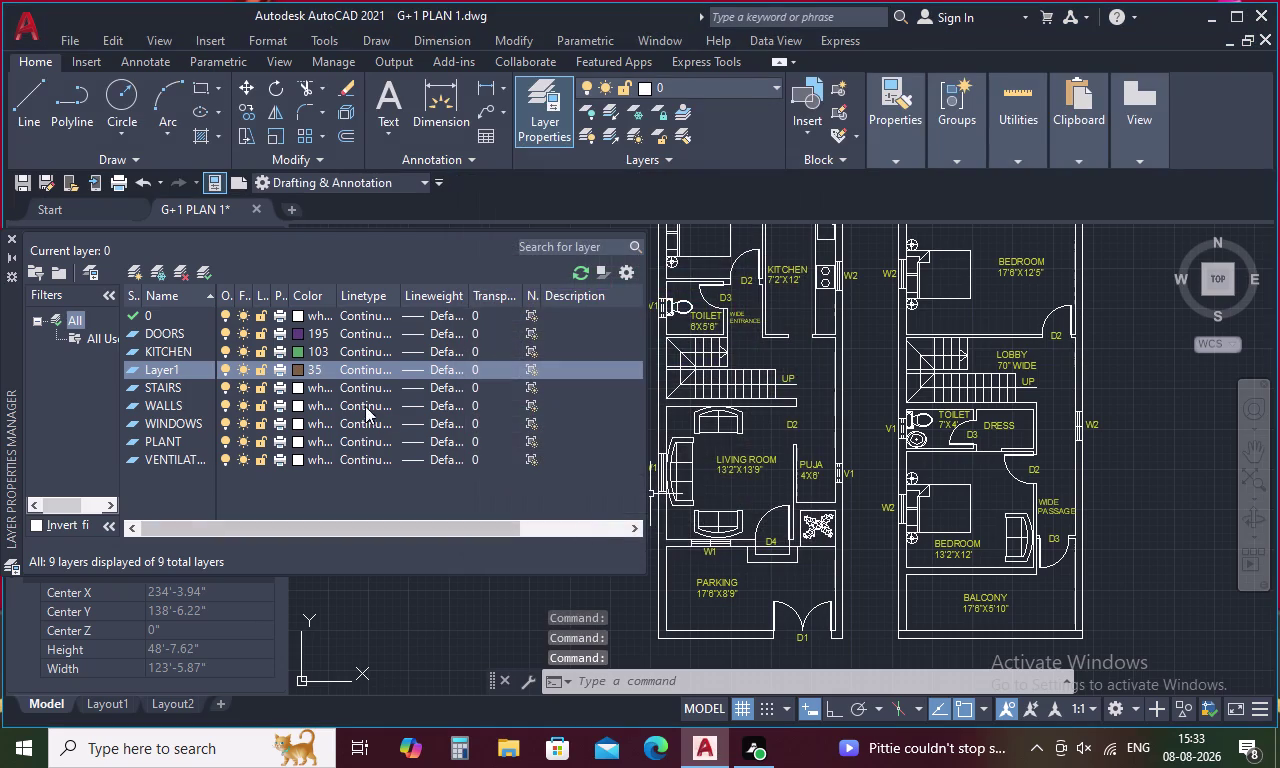
click(299, 383)
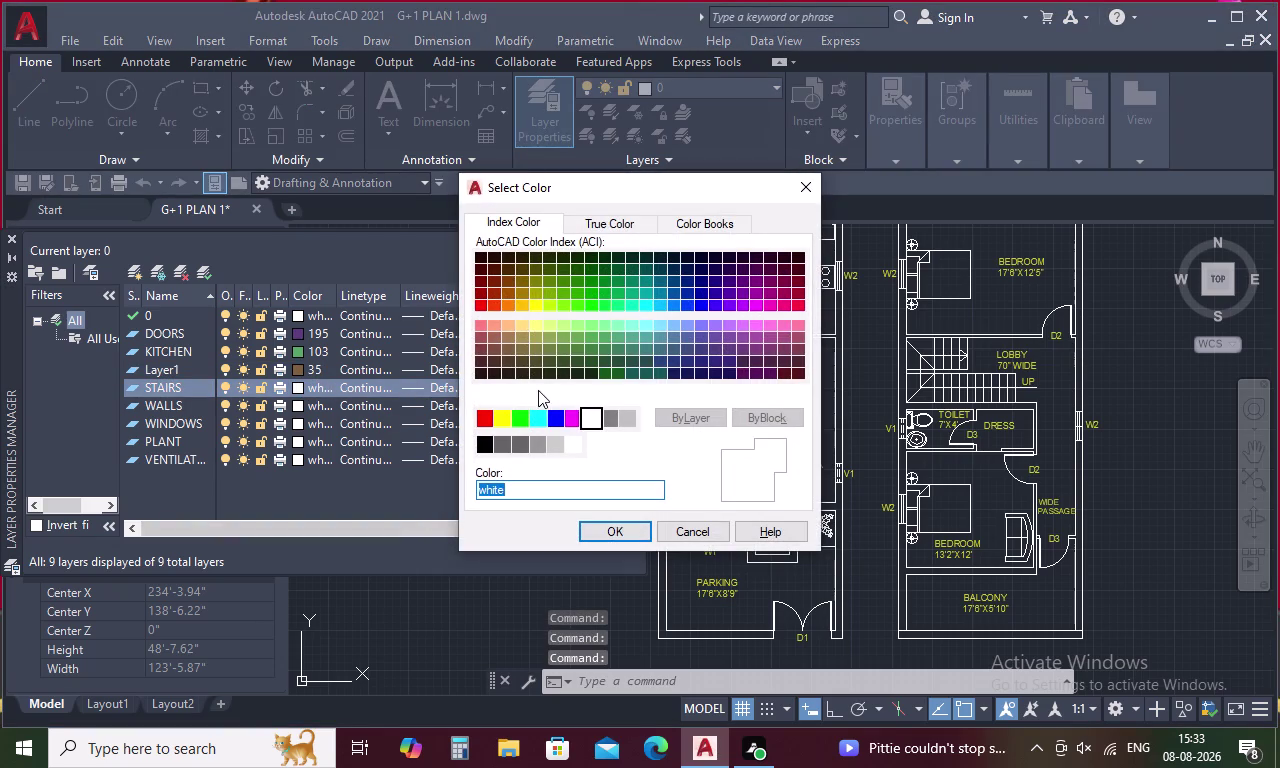
click(481, 336)
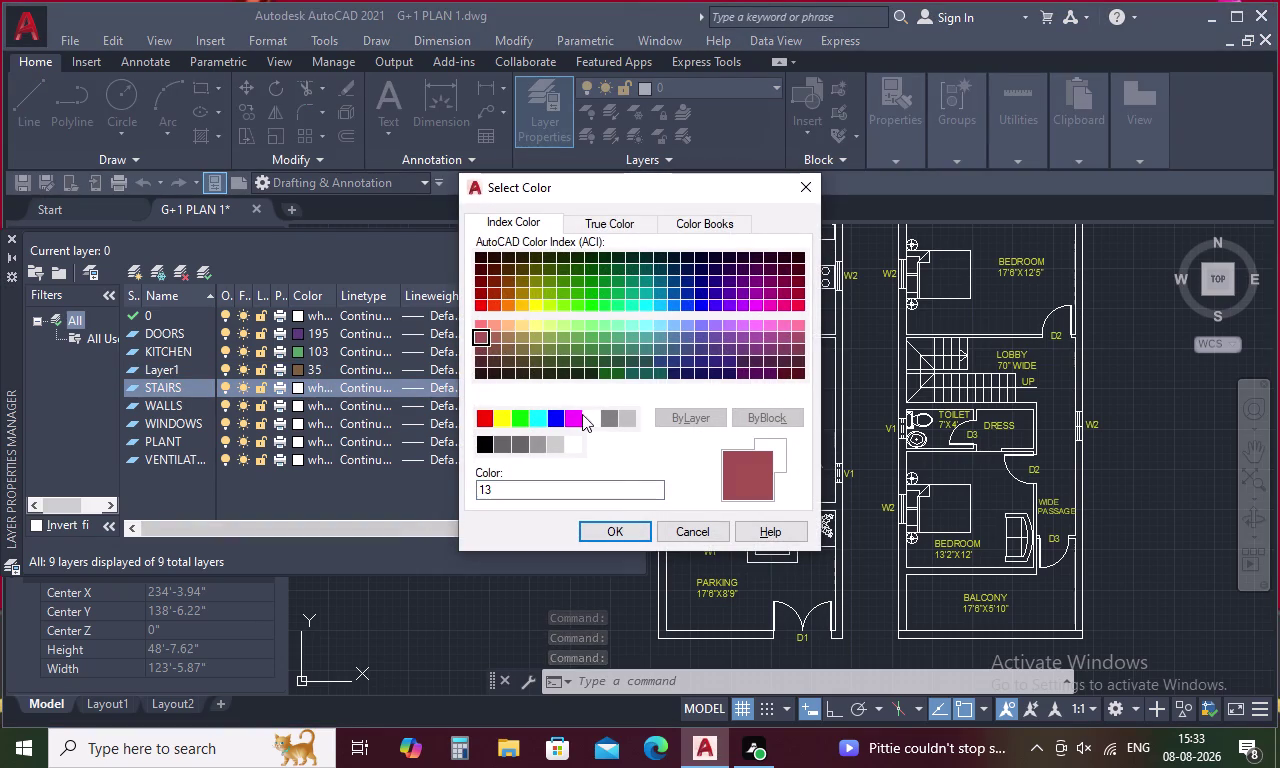
click(634, 526)
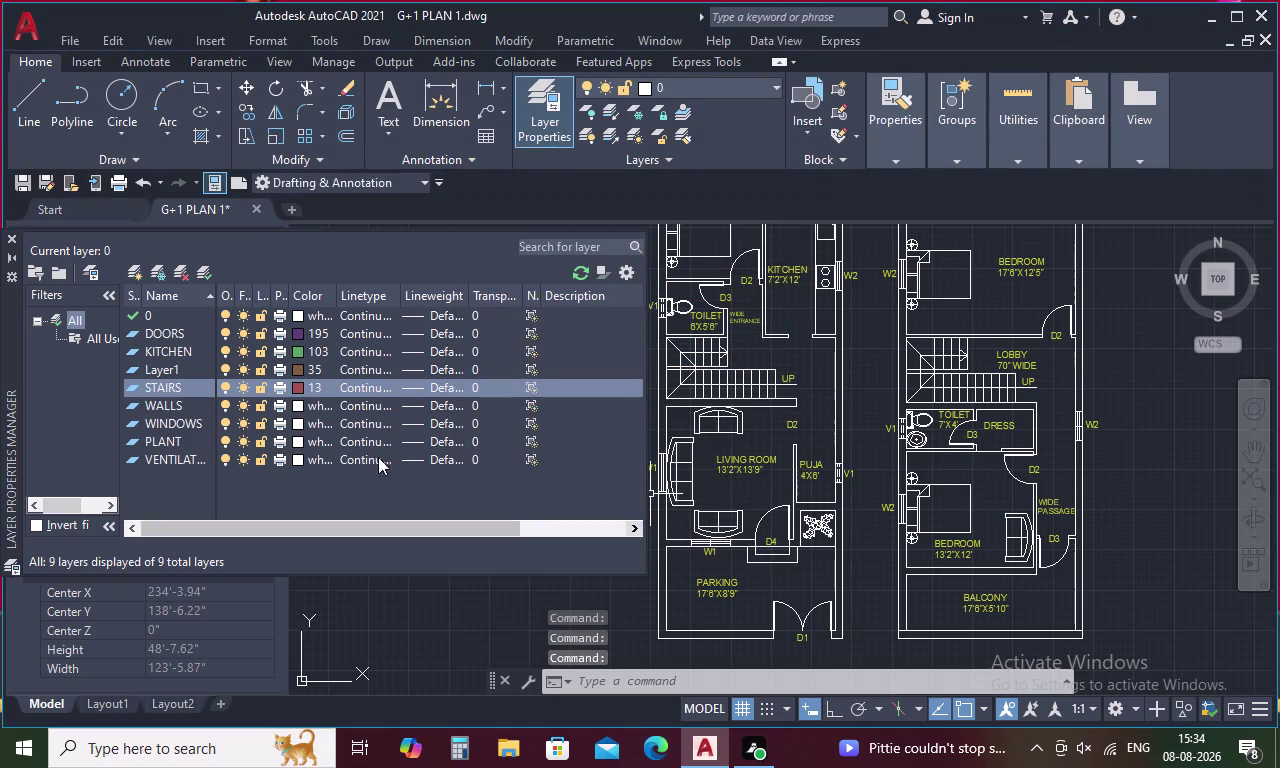
Set the WALLS layer colour to 20.
click(299, 405)
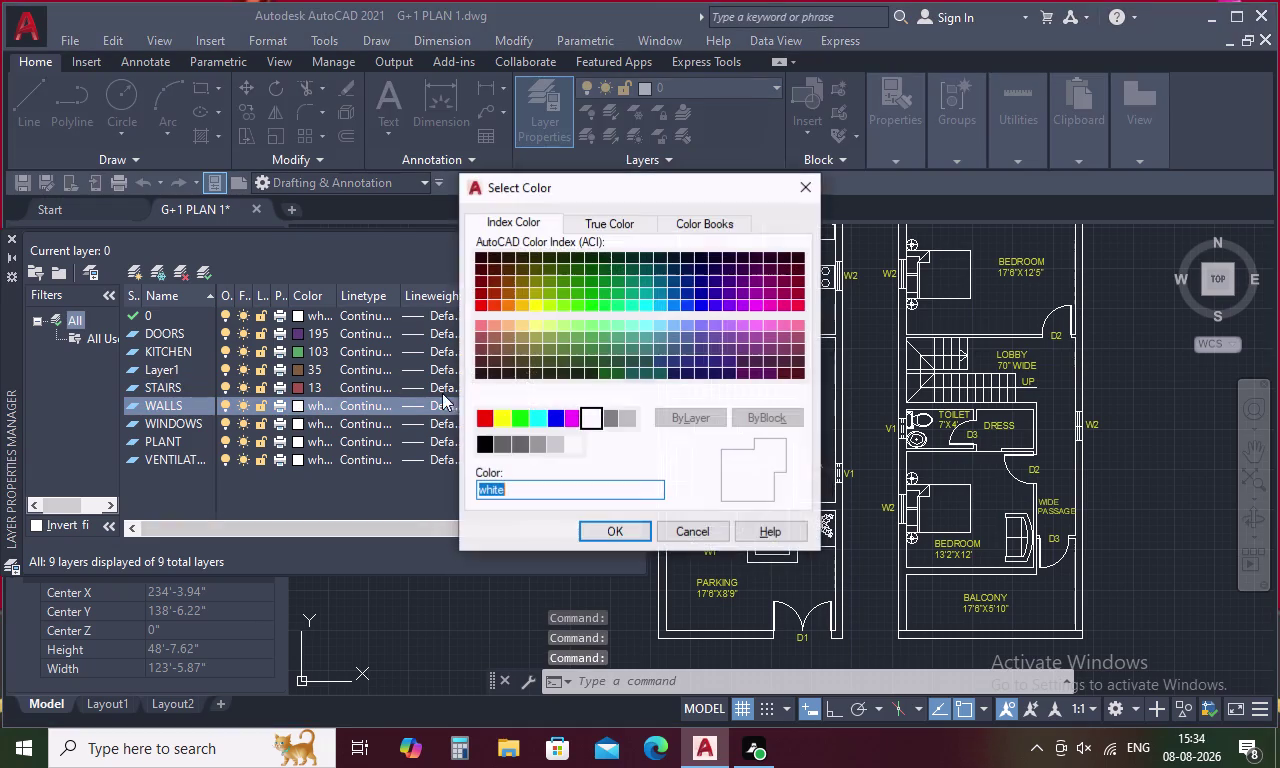
click(491, 304)
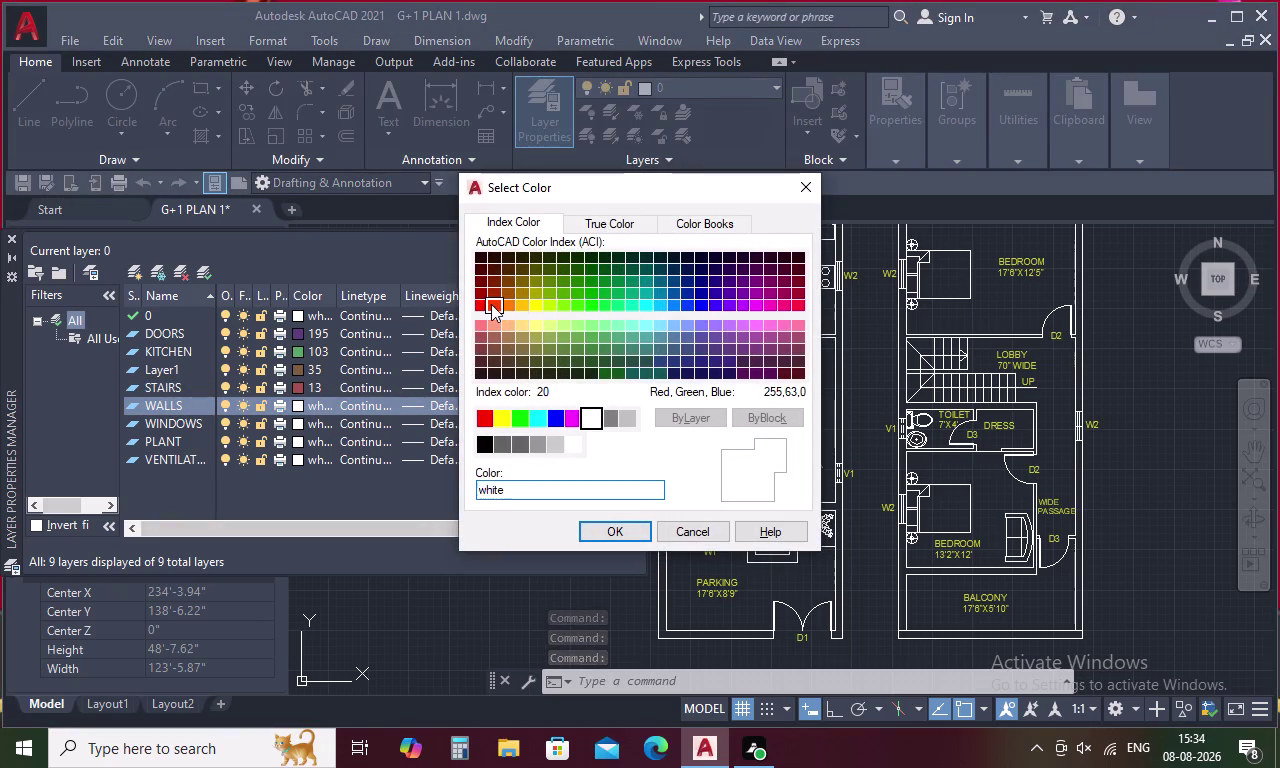
click(583, 535)
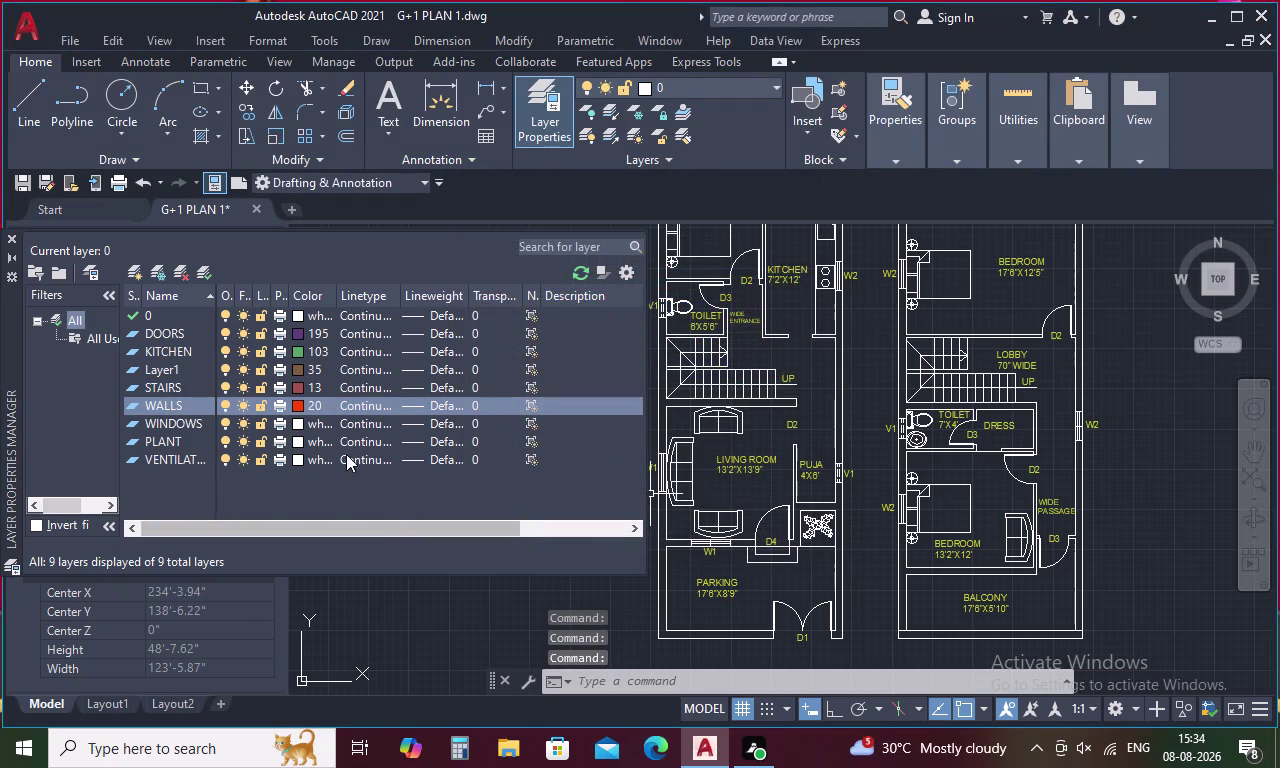
click(297, 420)
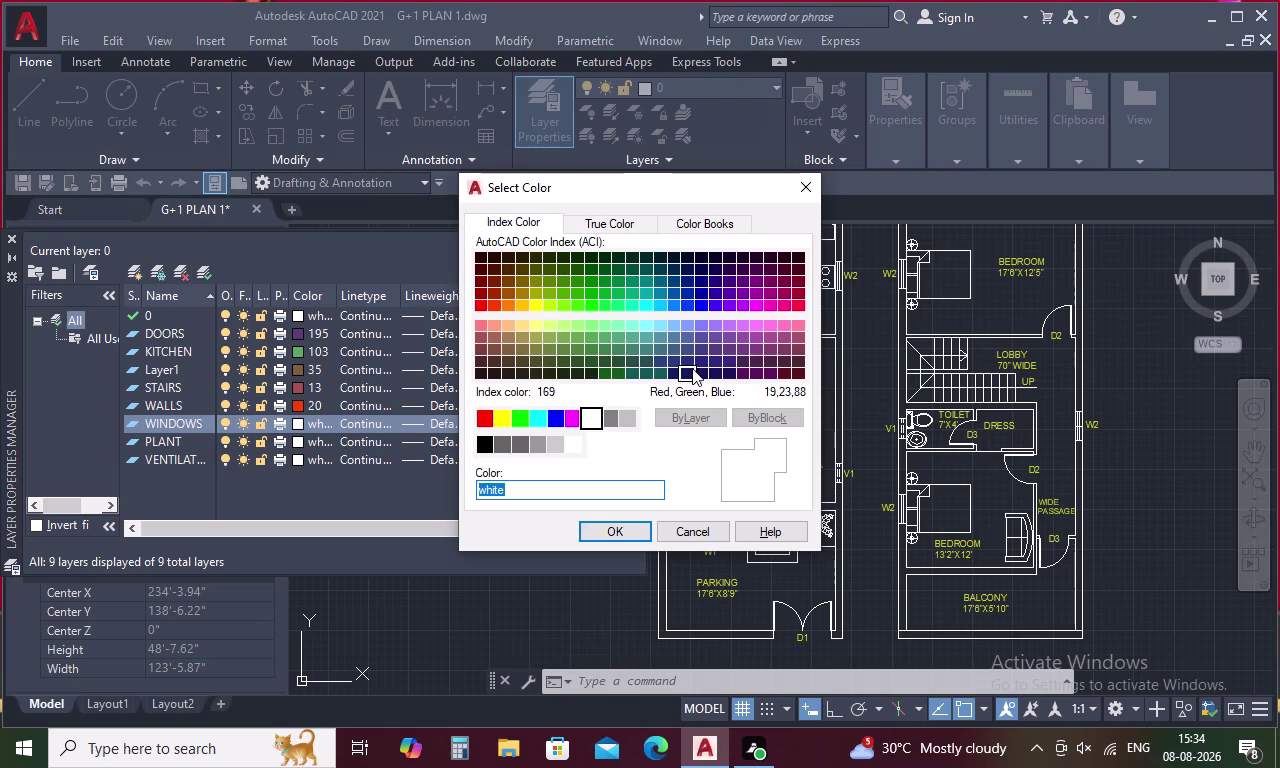
Set WINDOWS to colour 15 and the PLANT layer to dark green 107.
click(484, 350)
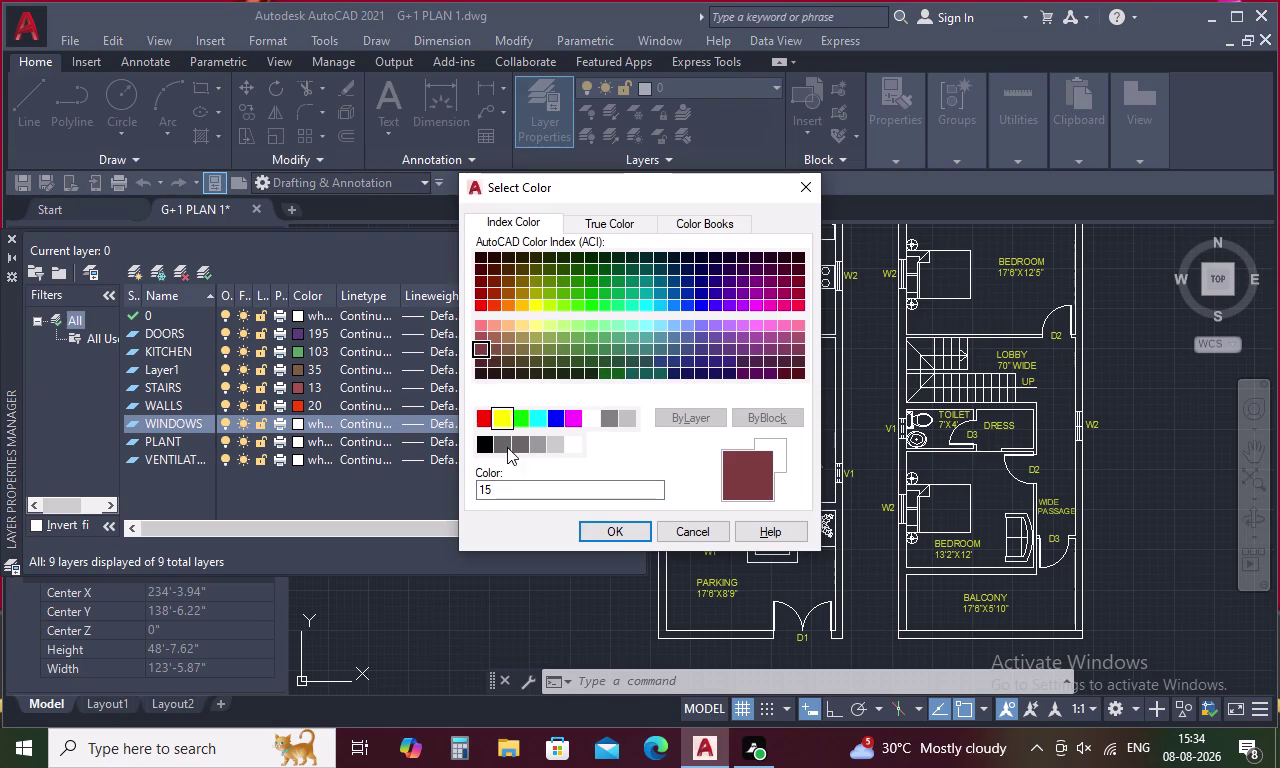
click(620, 534)
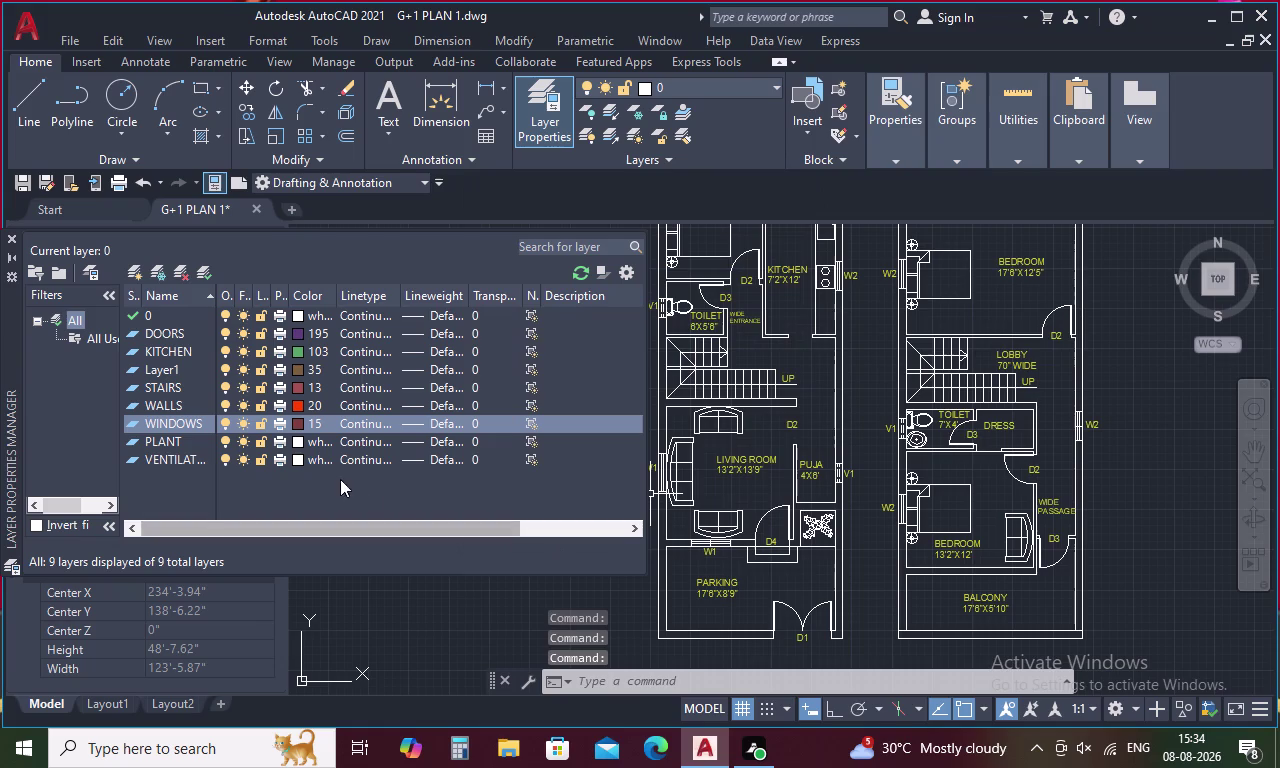
click(297, 439)
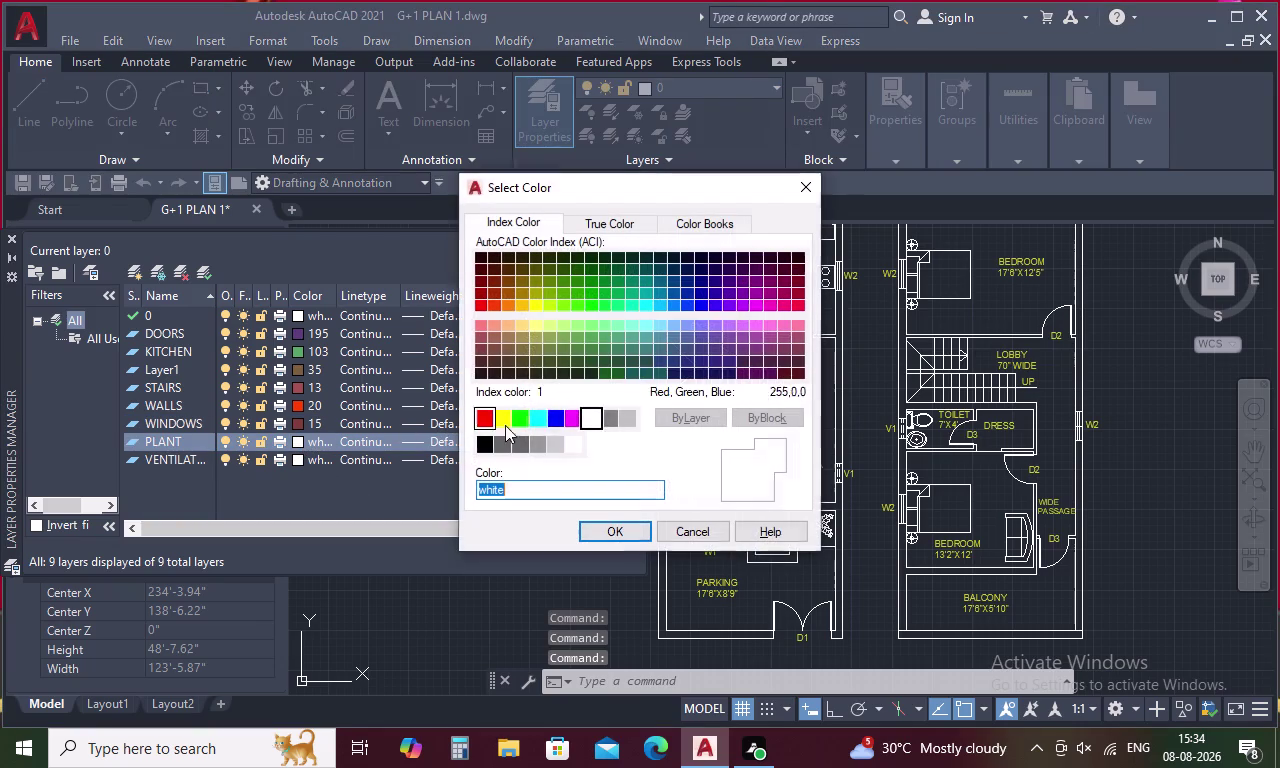
click(785, 326)
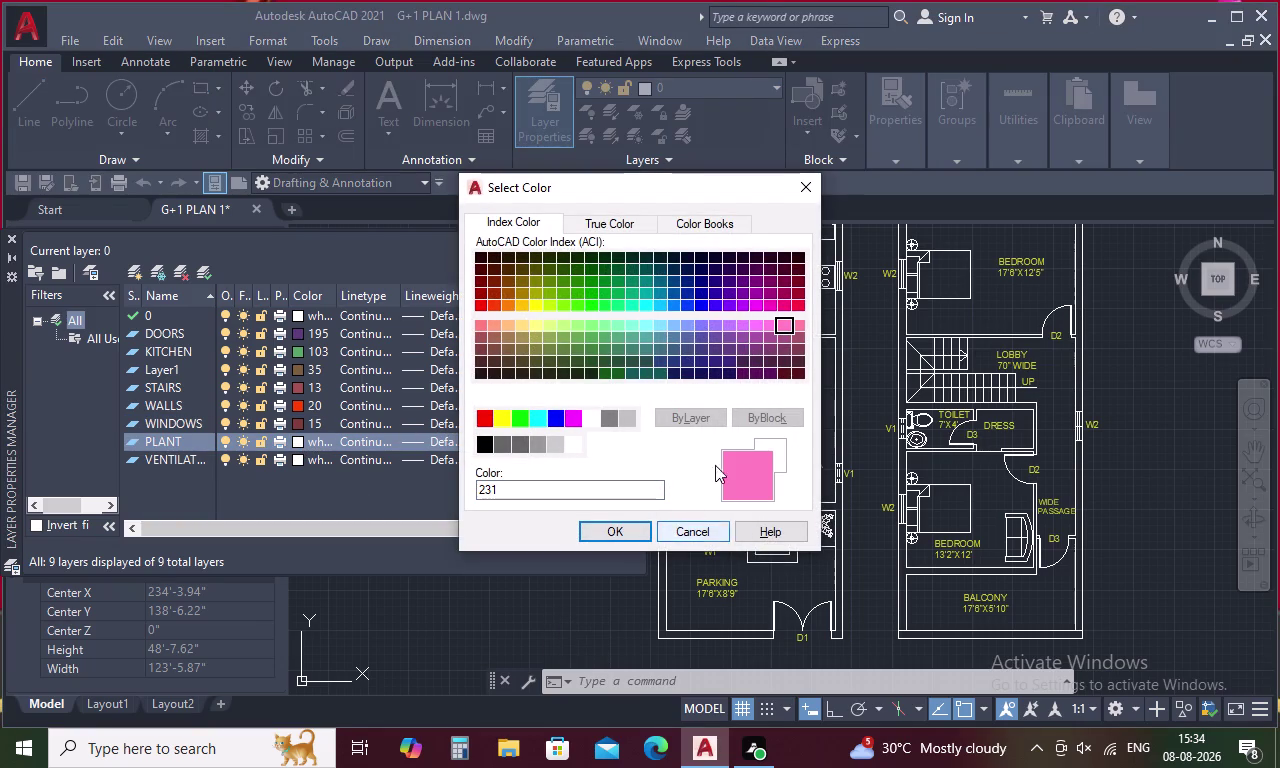
click(605, 357)
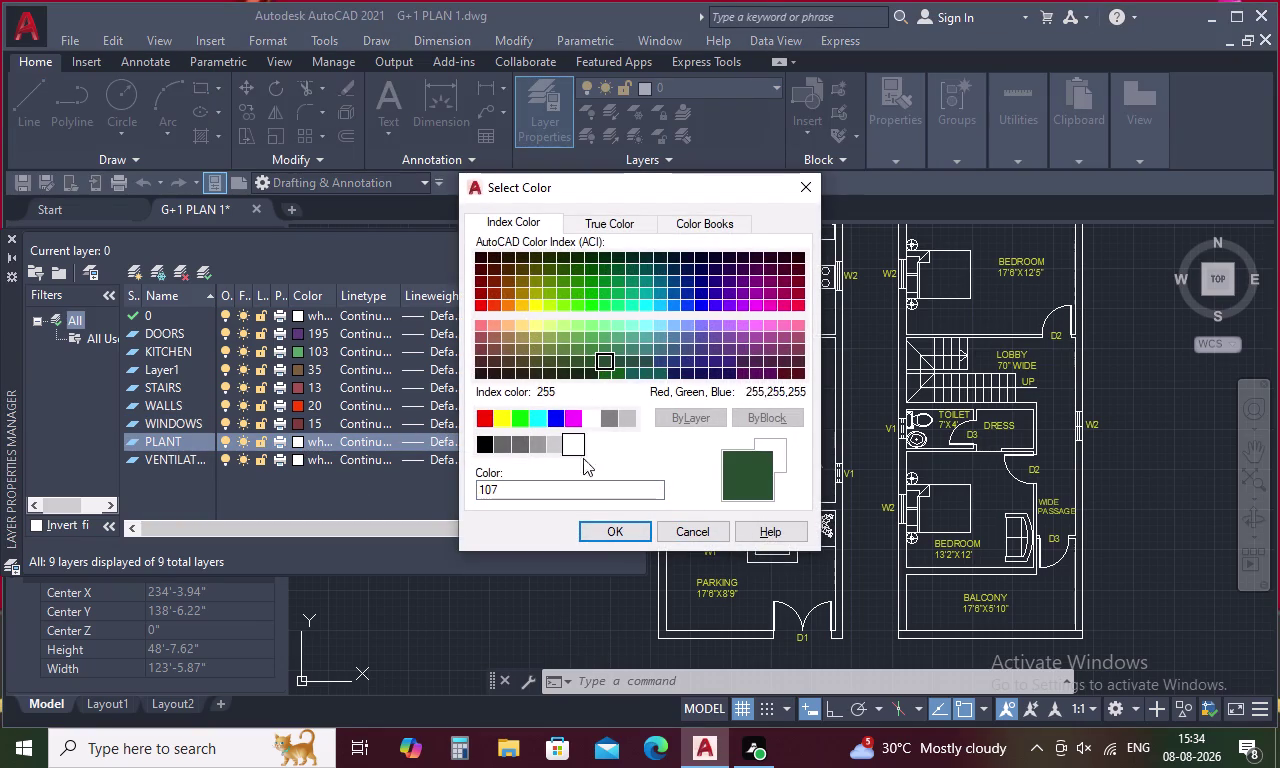
click(613, 535)
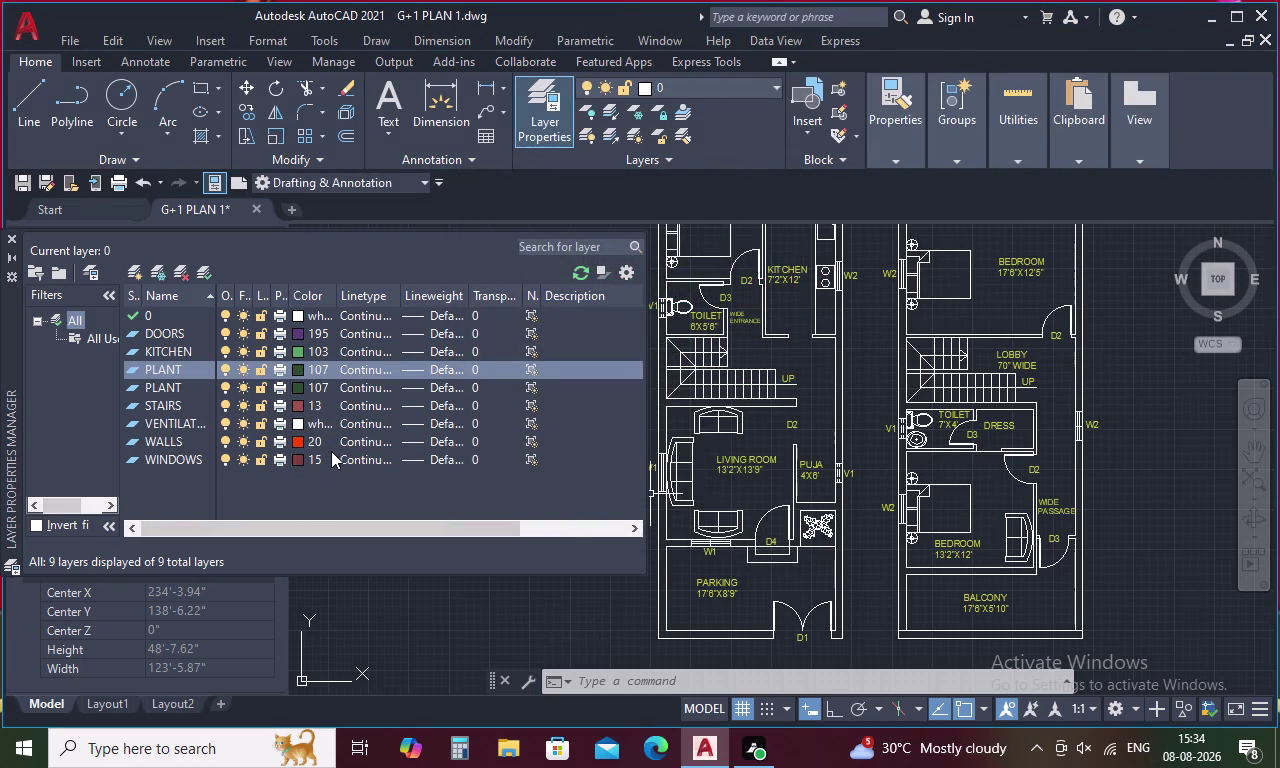
Give the second PLANT layer colour 107.
click(294, 384)
click(294, 384)
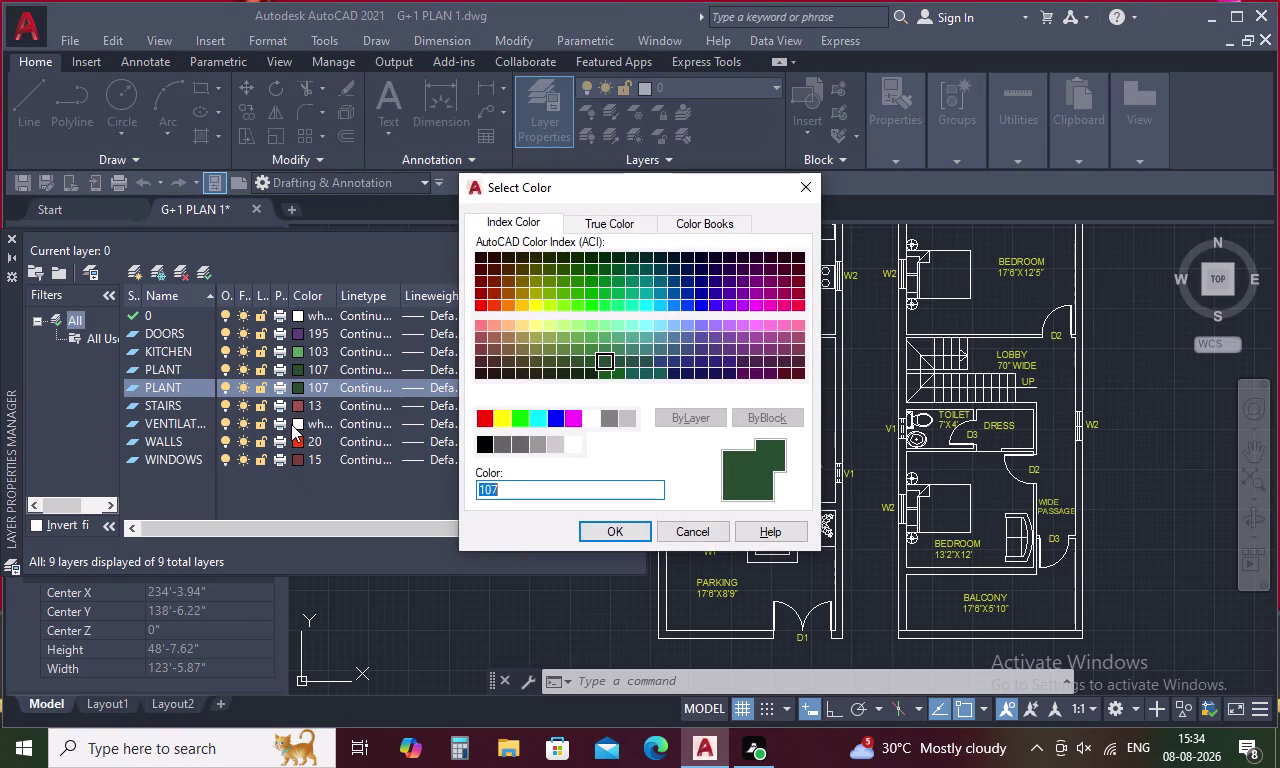
click(299, 422)
click(299, 422)
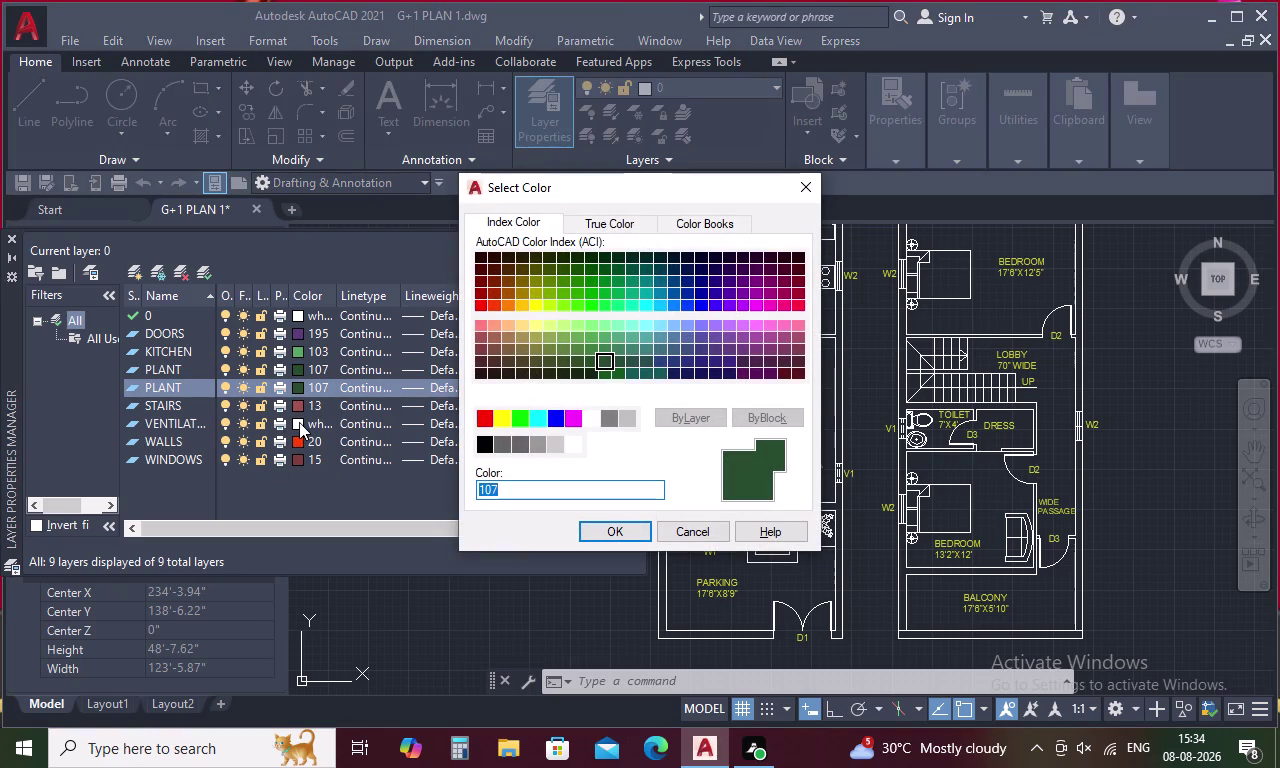
click(299, 422)
click(292, 419)
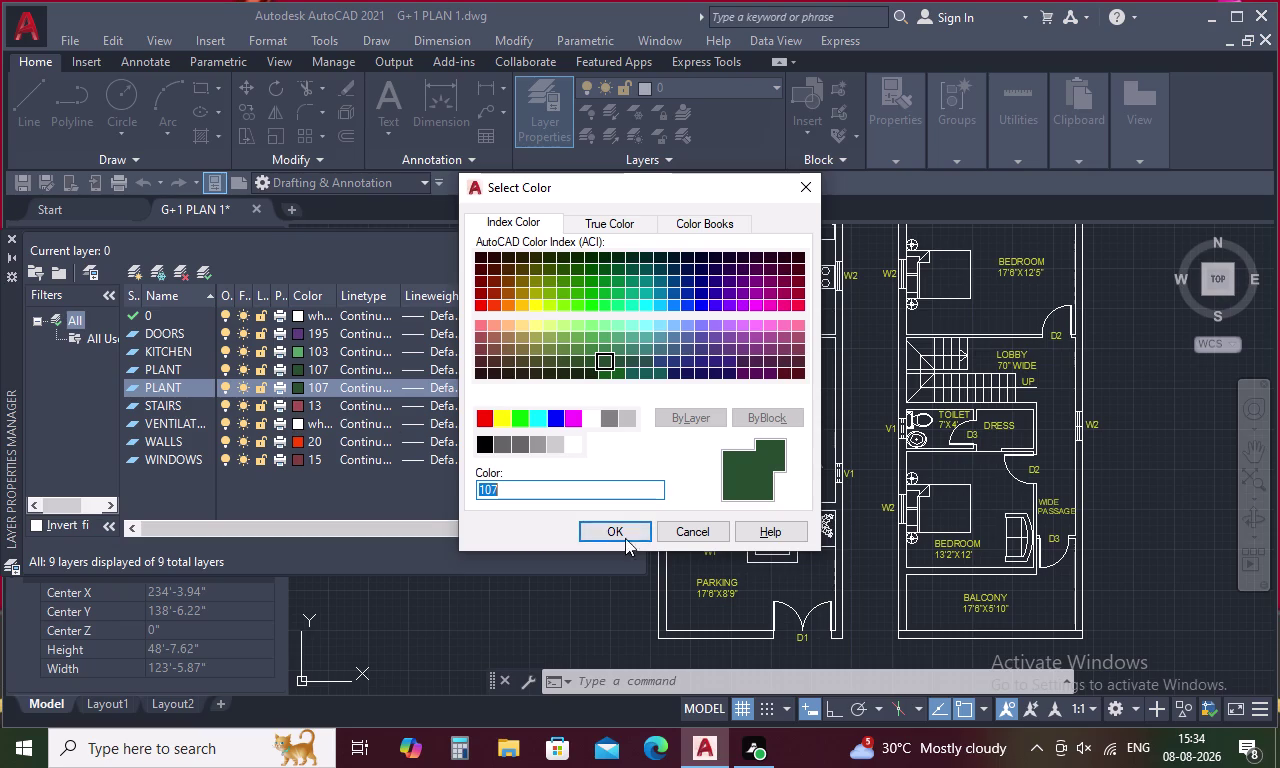
click(625, 533)
Set the VENTILATORS layer colour to 143.
click(298, 425)
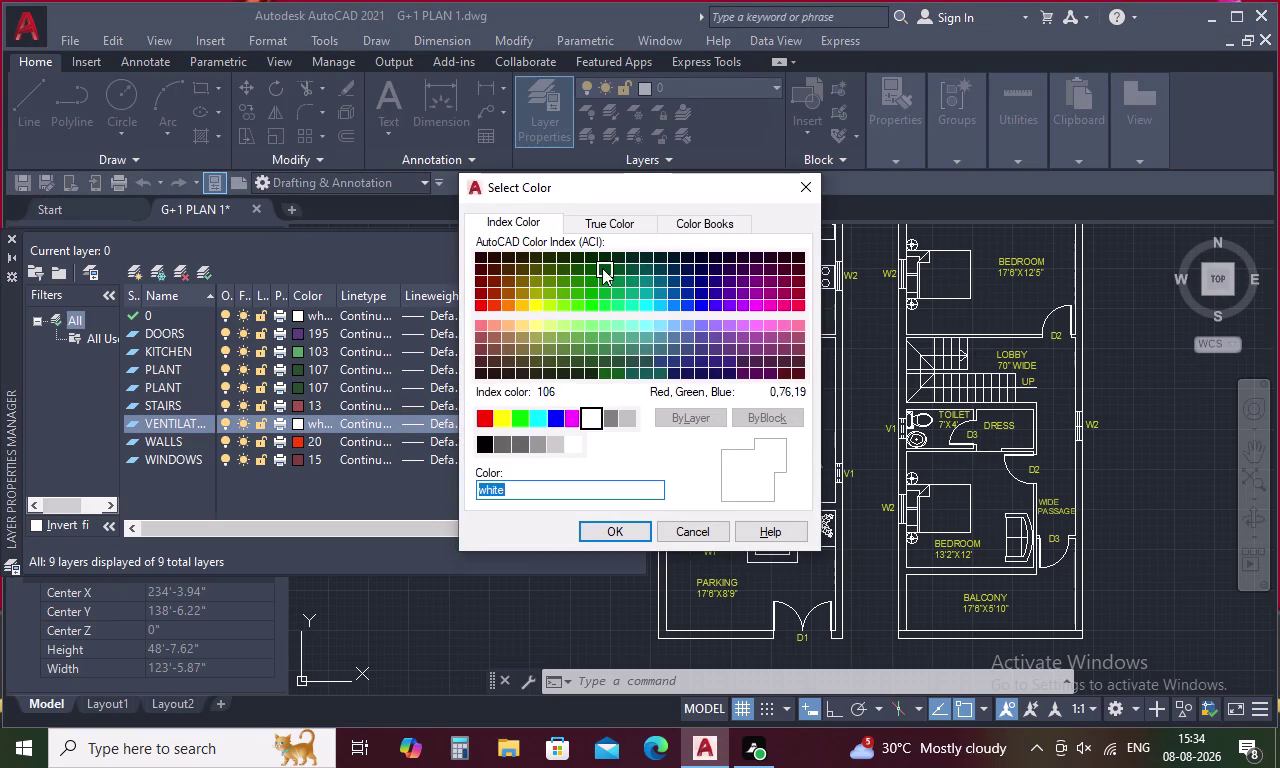
click(747, 347)
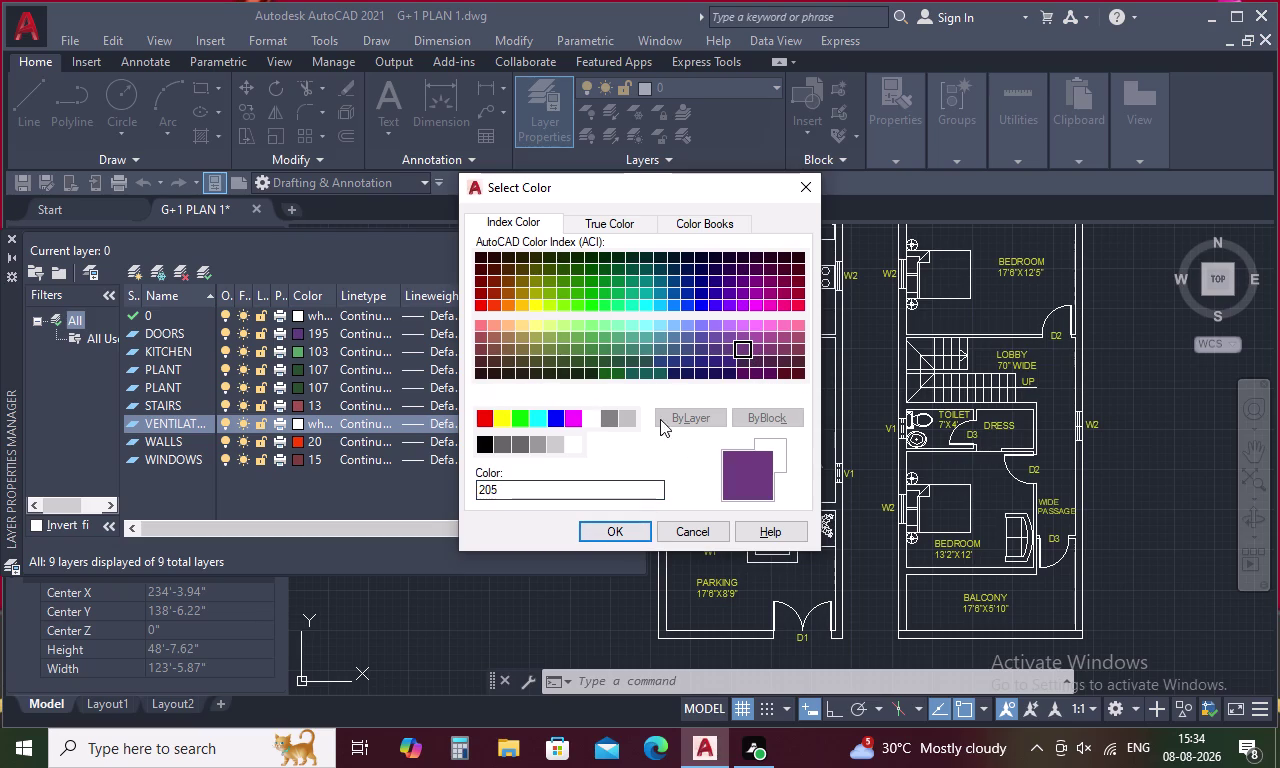
click(662, 338)
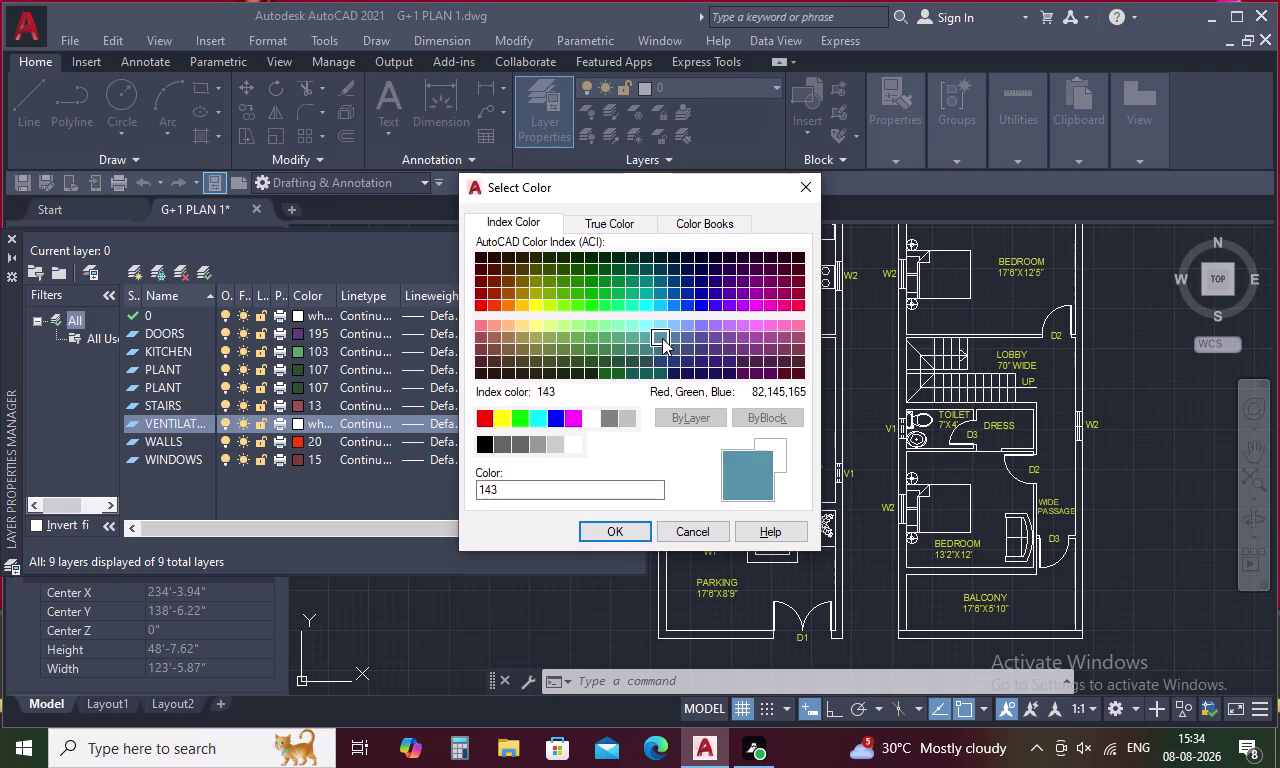
click(613, 528)
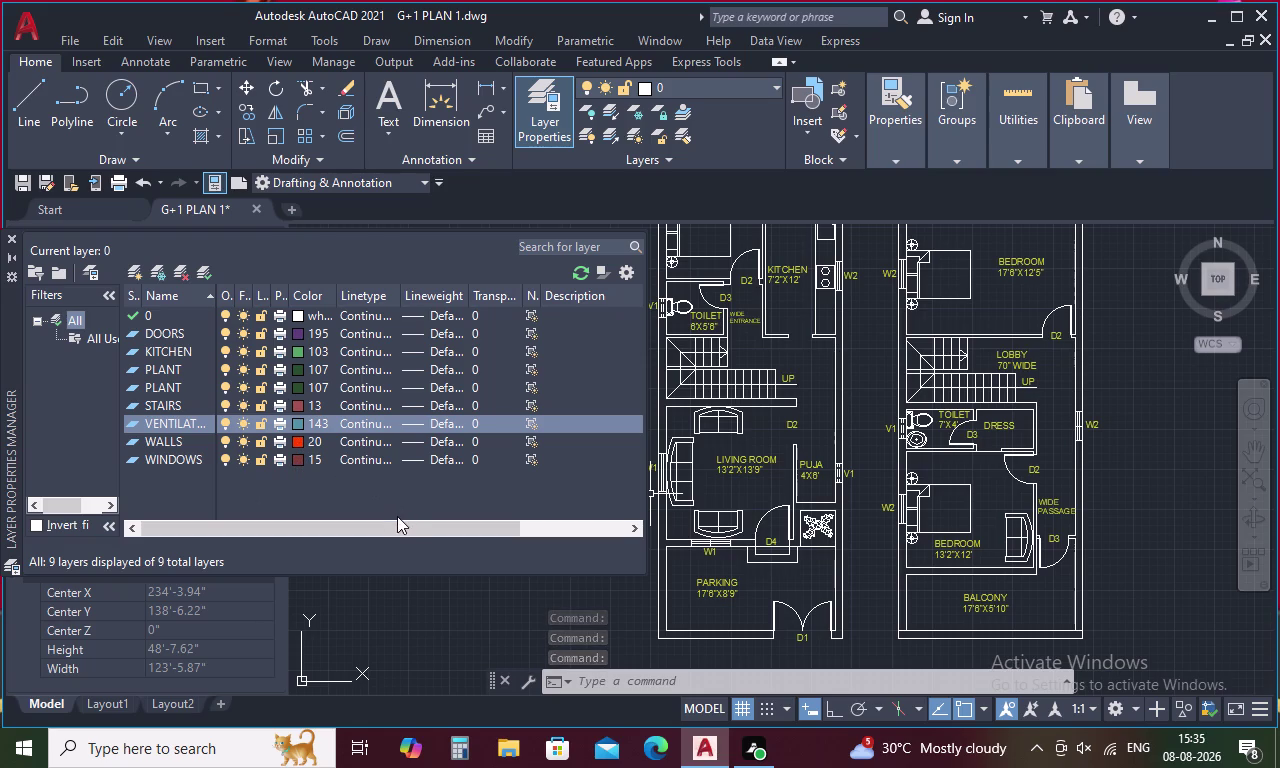
Keep WINDOWS at colour 15 after trying 140, and close the Layer Properties palette.
click(295, 459)
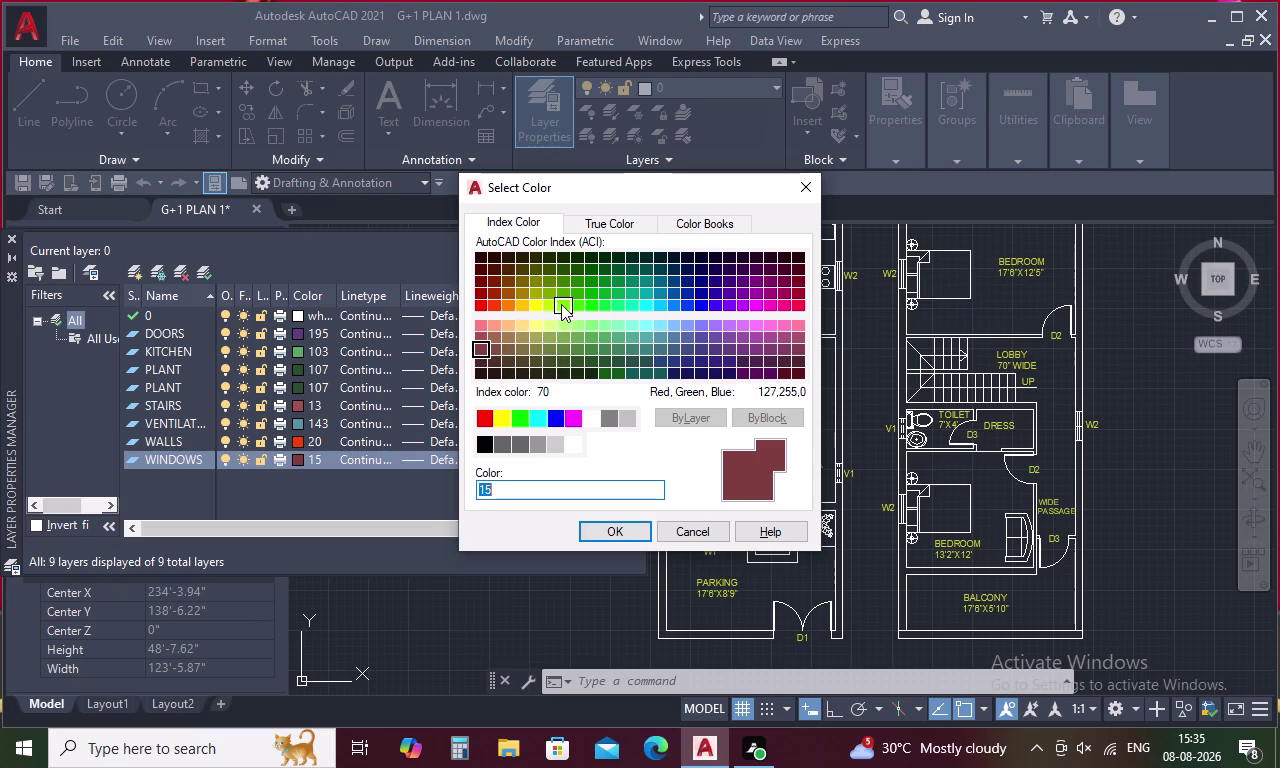
click(660, 305)
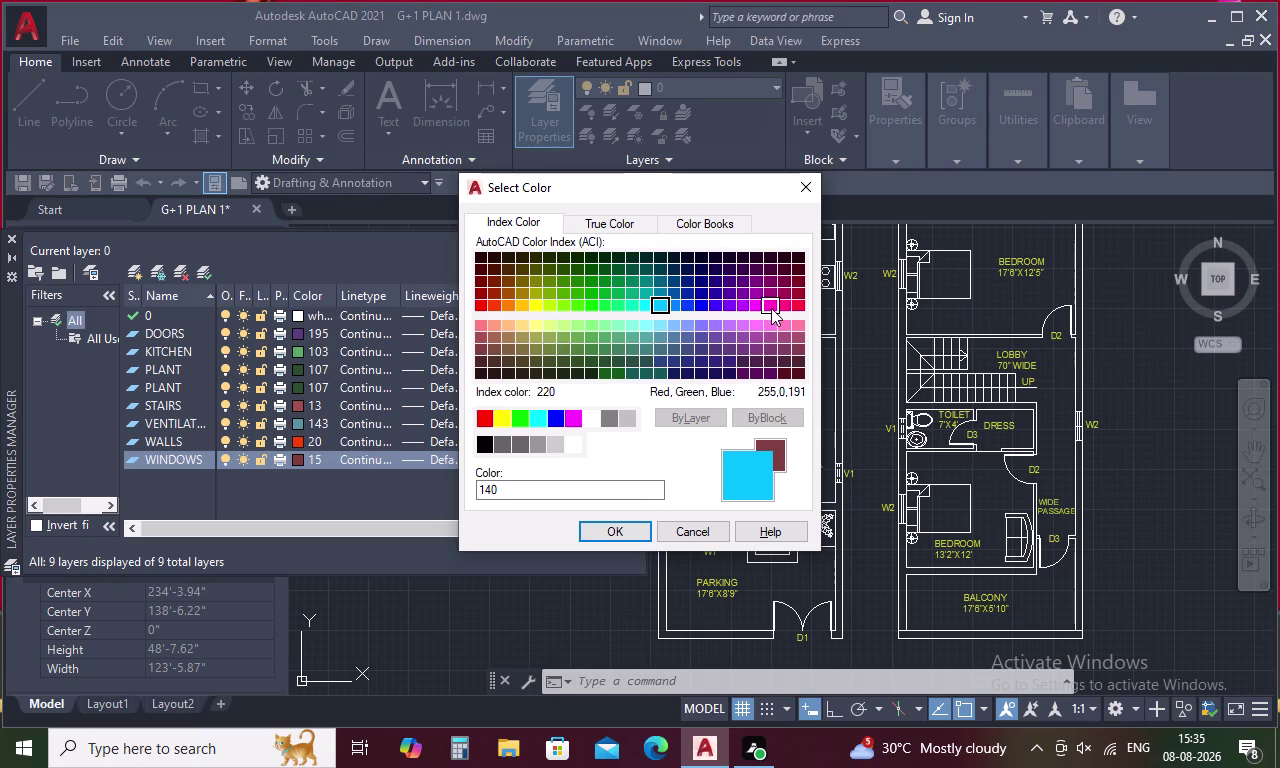
click(483, 355)
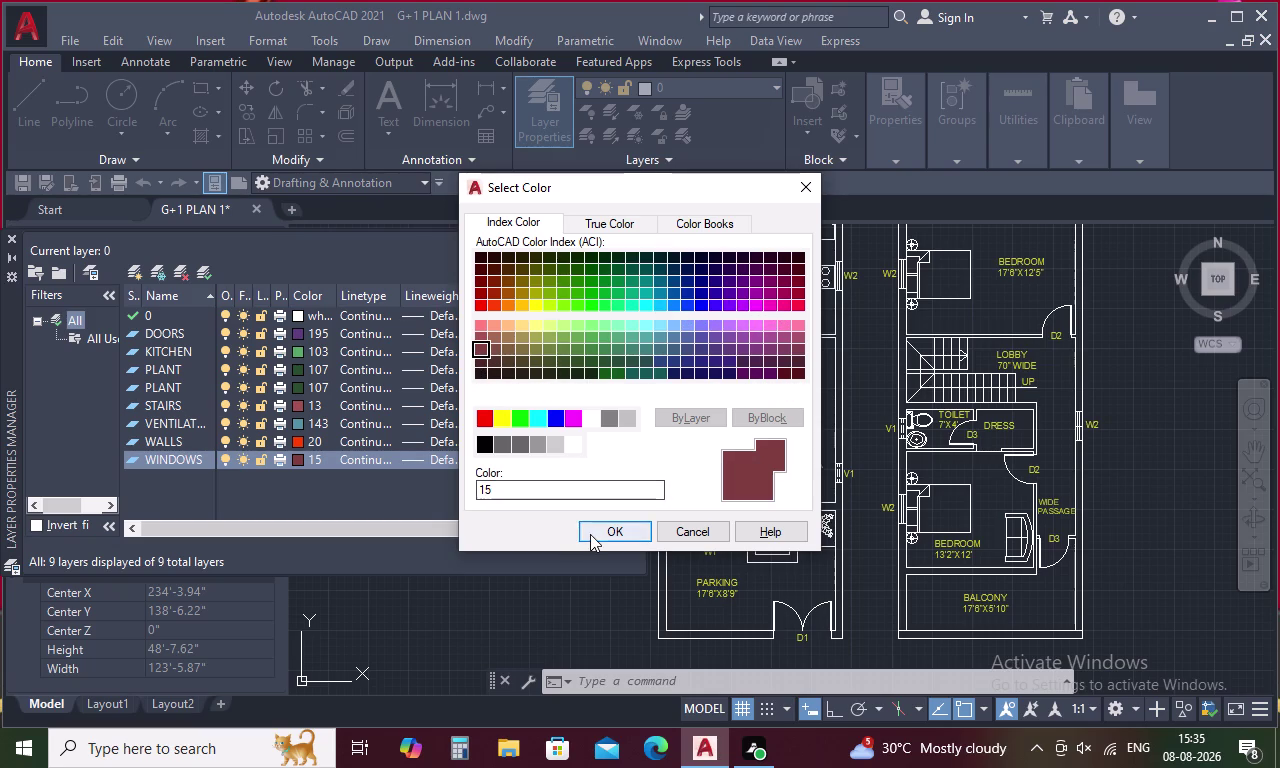
click(590, 534)
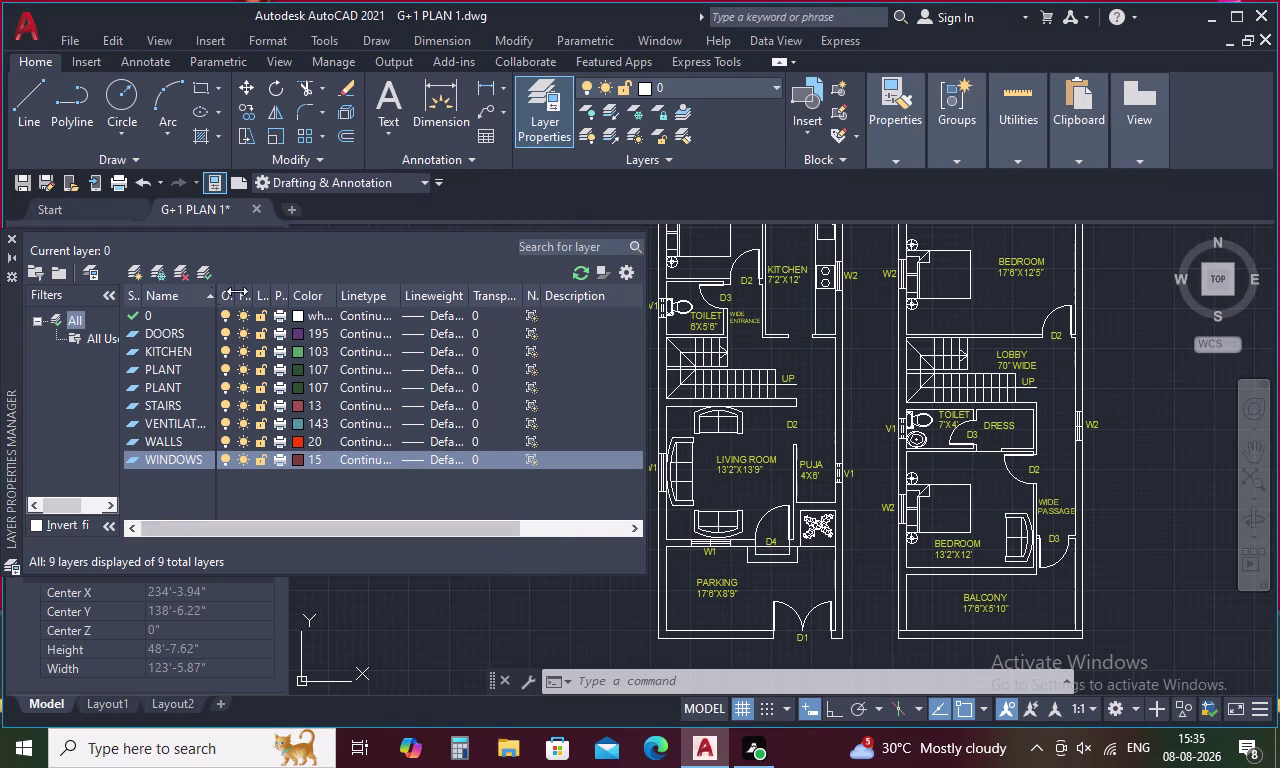
click(9, 236)
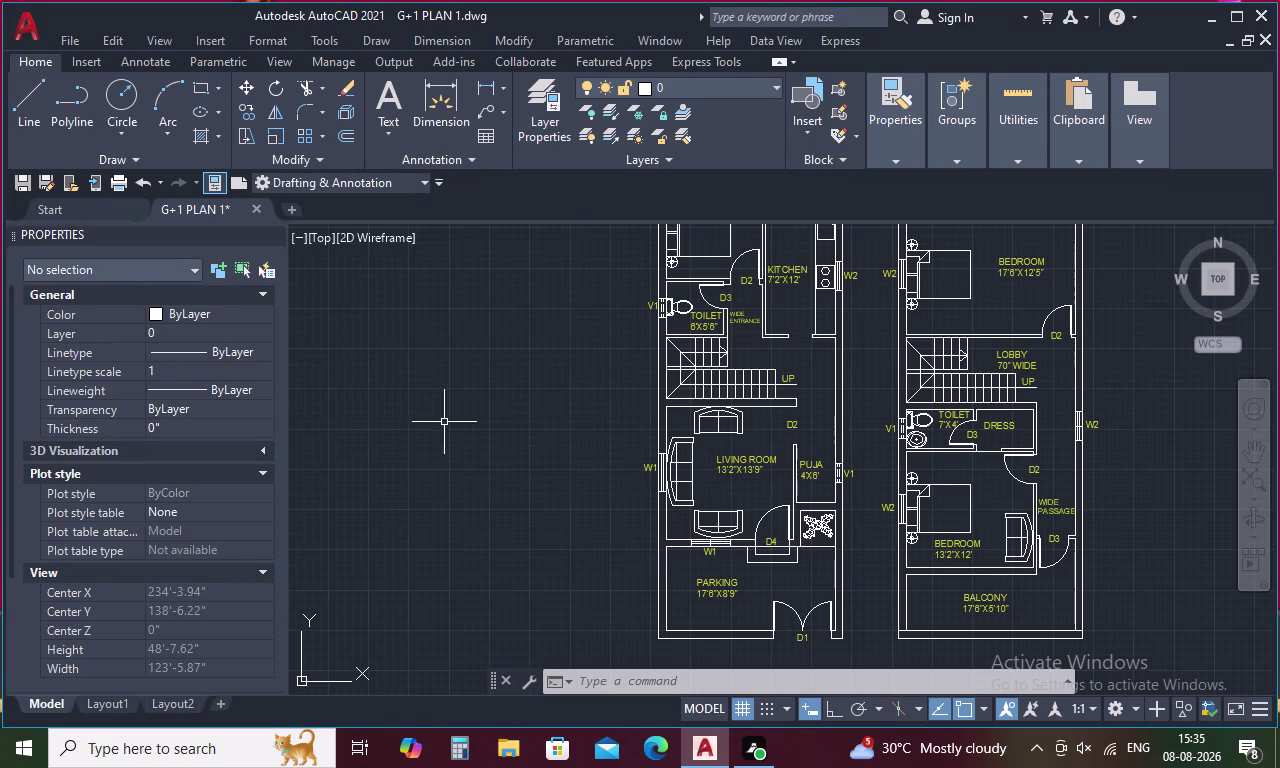
middle_drag(453, 418, 344, 477)
scroll(down, 3)
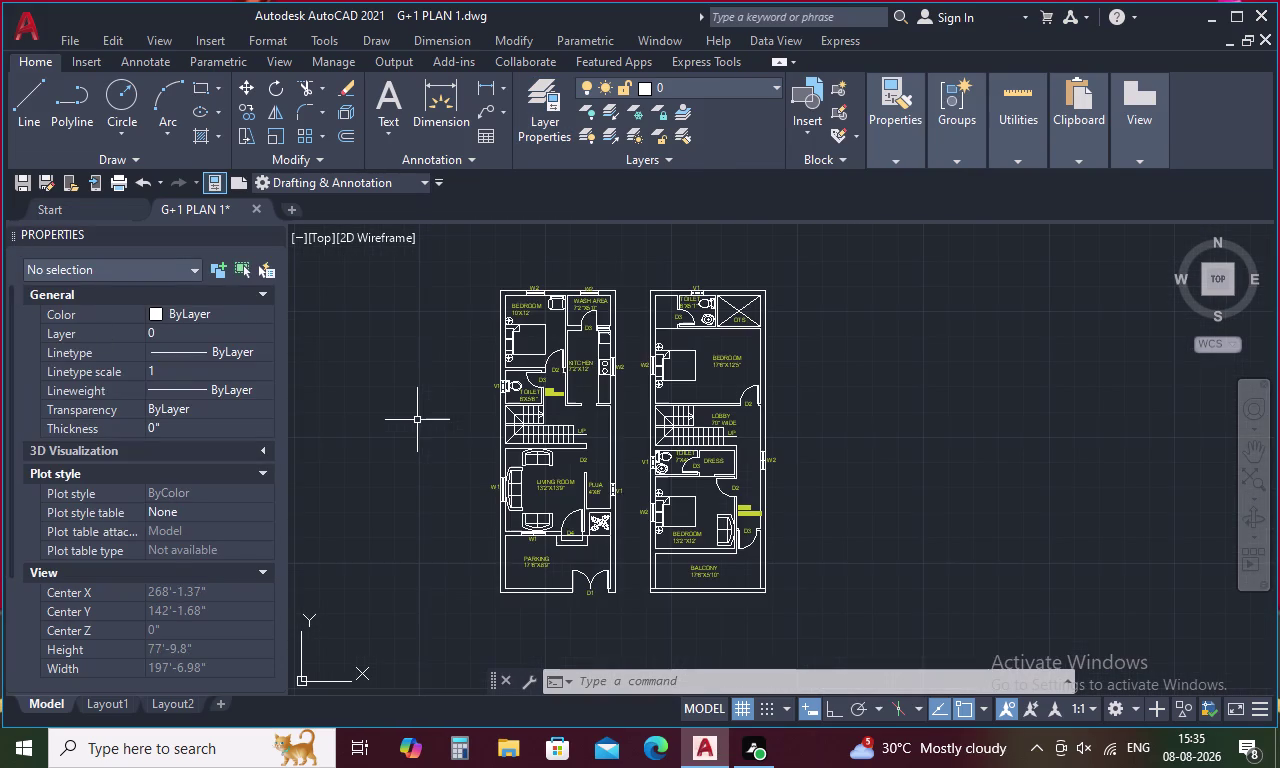
scroll(up, 3)
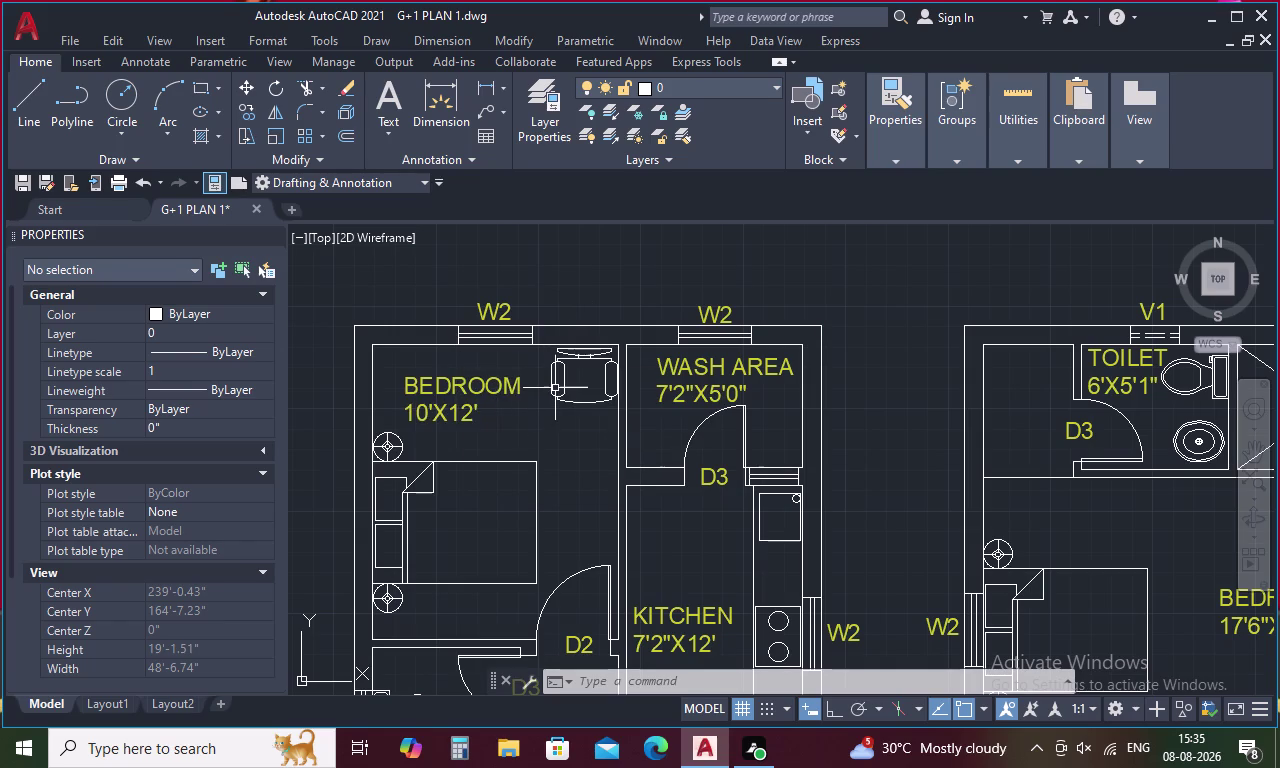
click(553, 393)
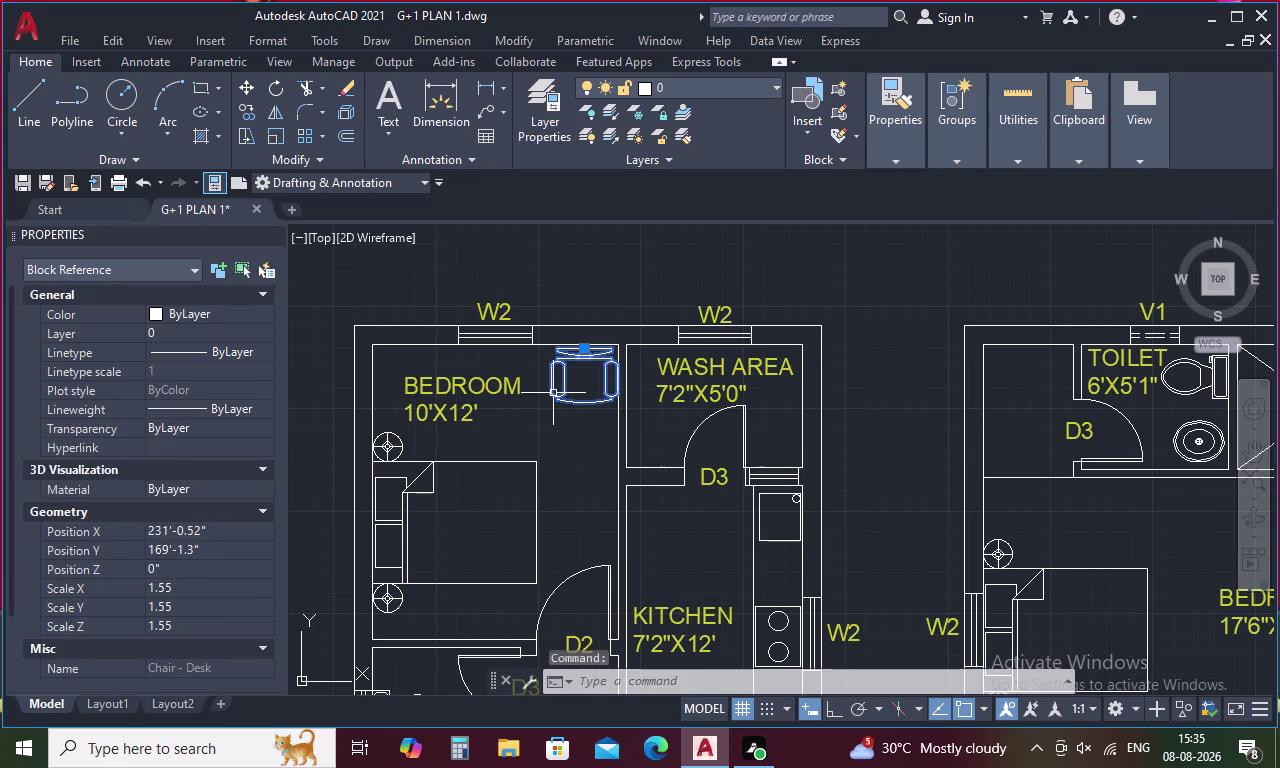
click(265, 353)
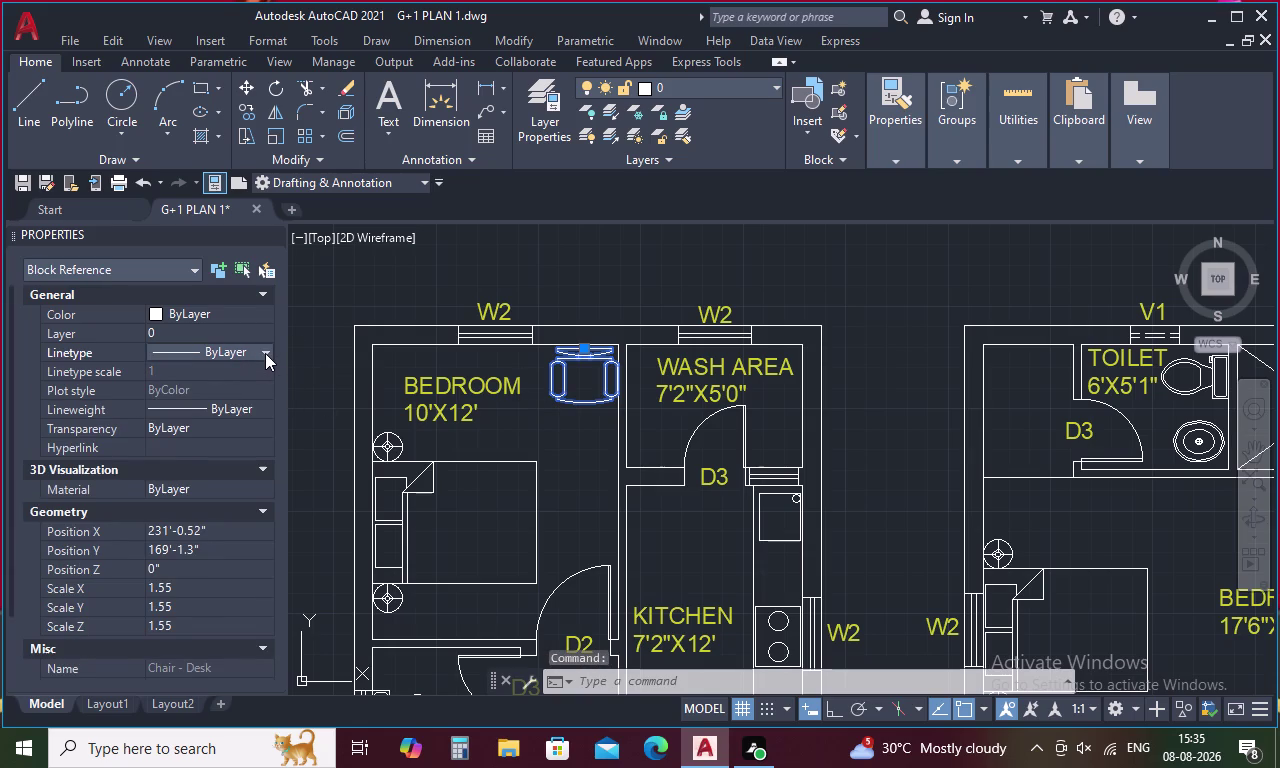
click(254, 322)
click(267, 328)
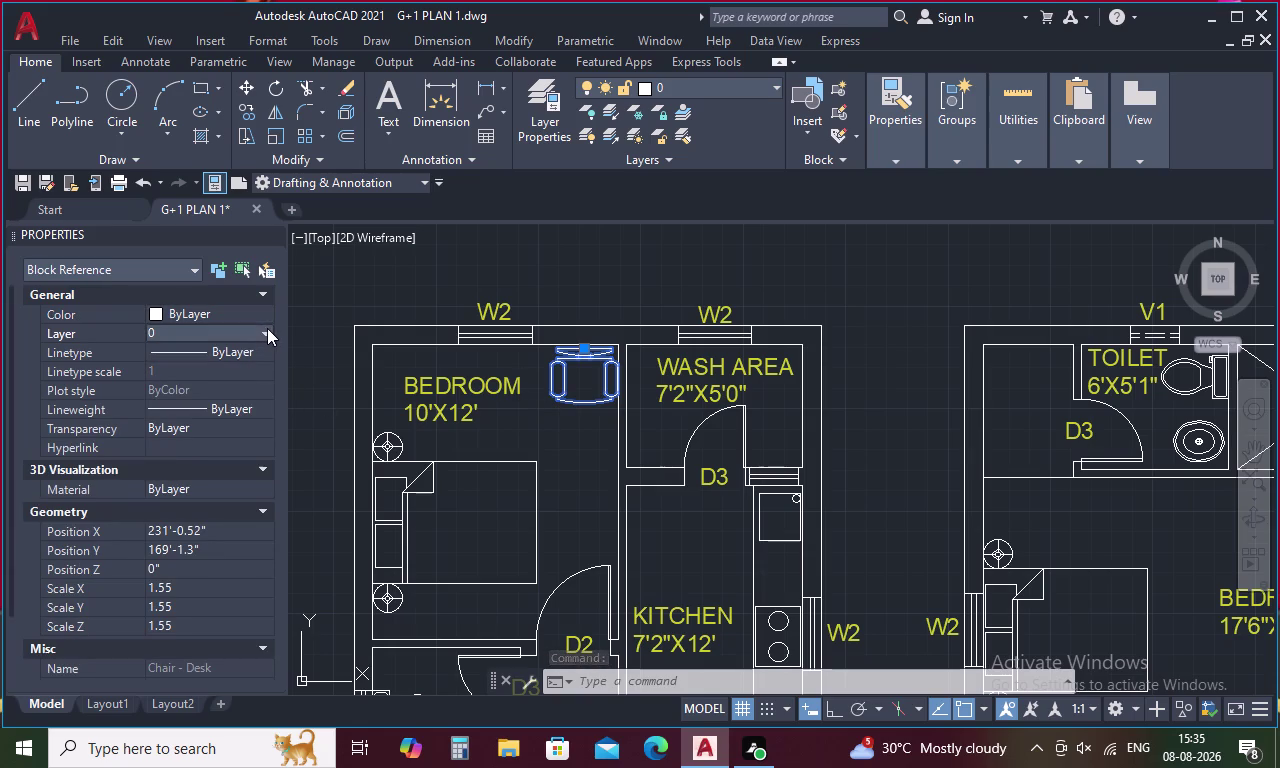
click(267, 331)
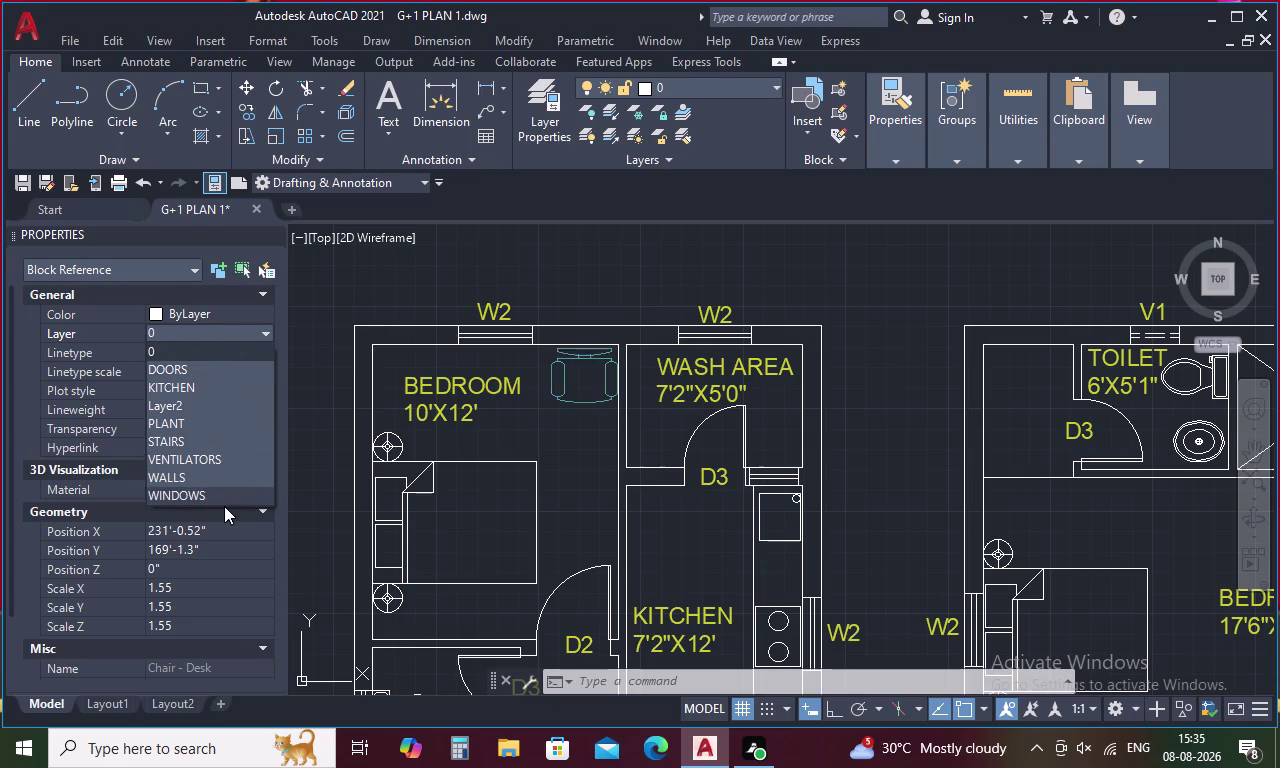
key(Escape)
key(Escape)
key(Escape)
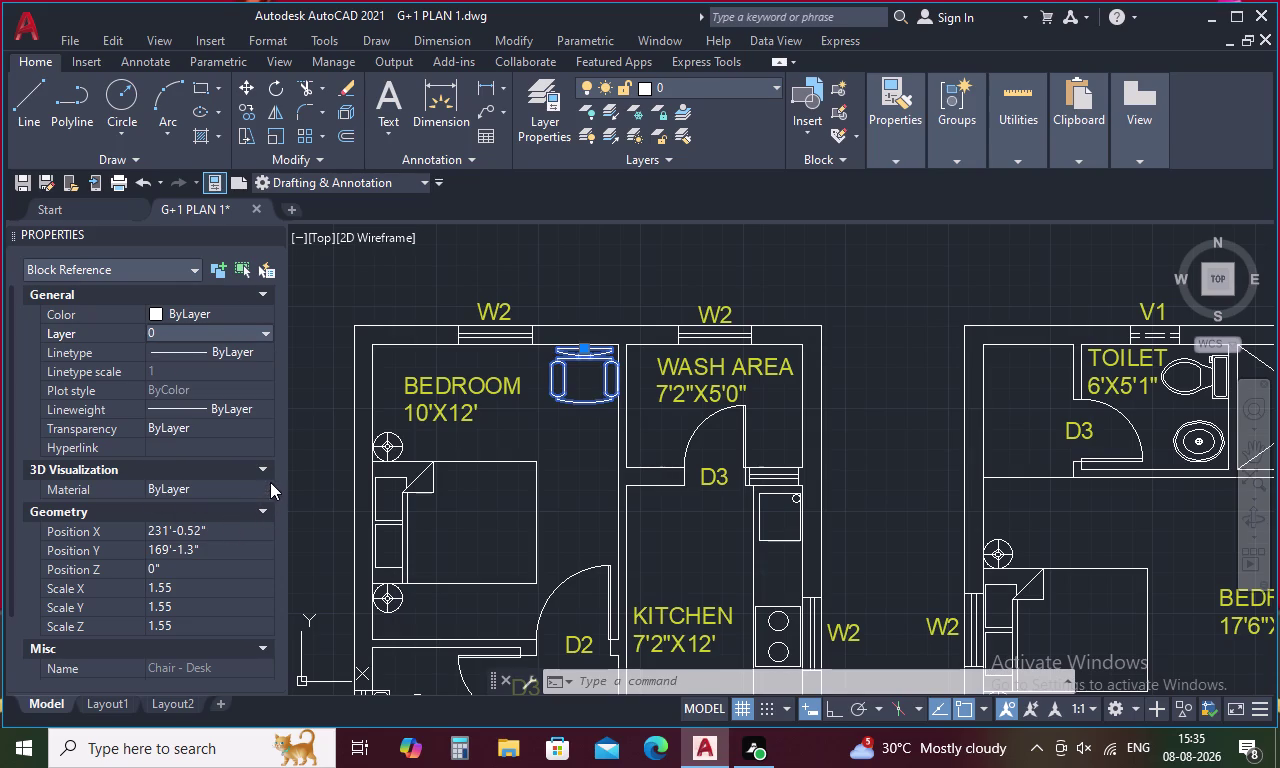
key(Escape)
key(Escape)
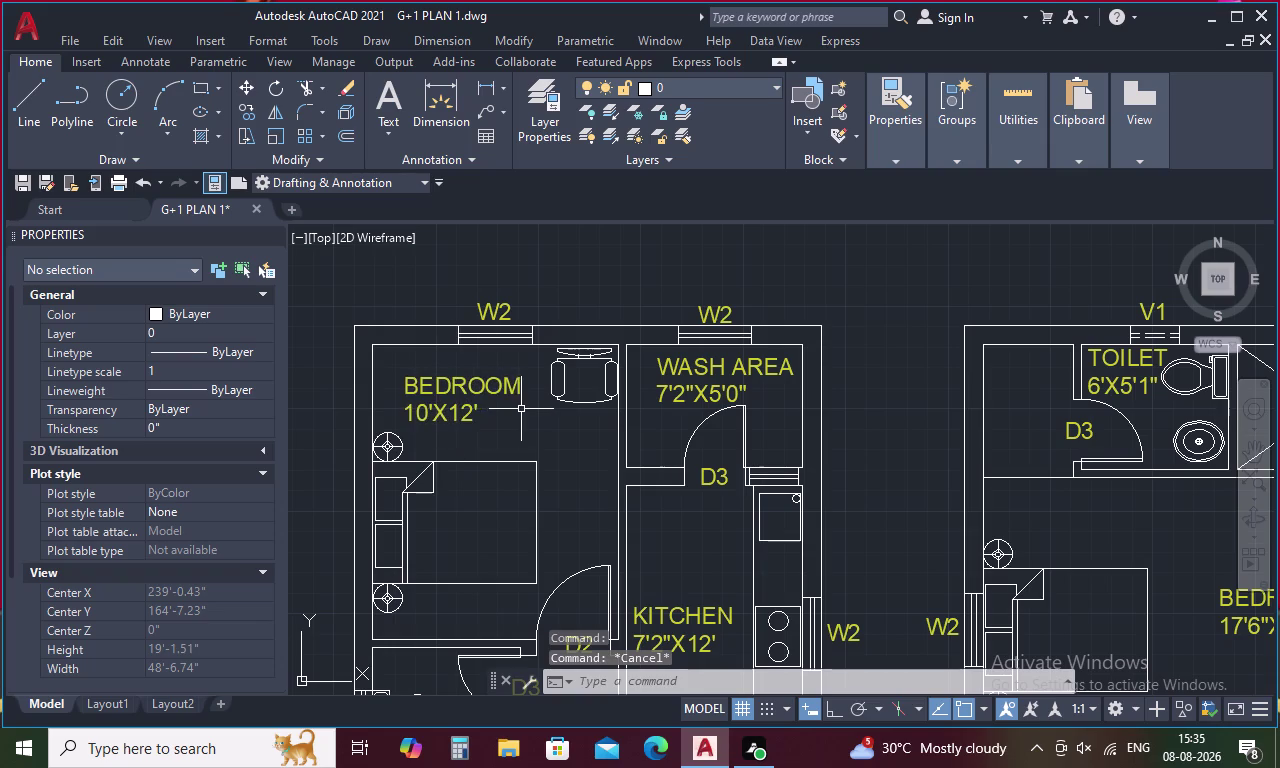
middle_drag(521, 409, 546, 287)
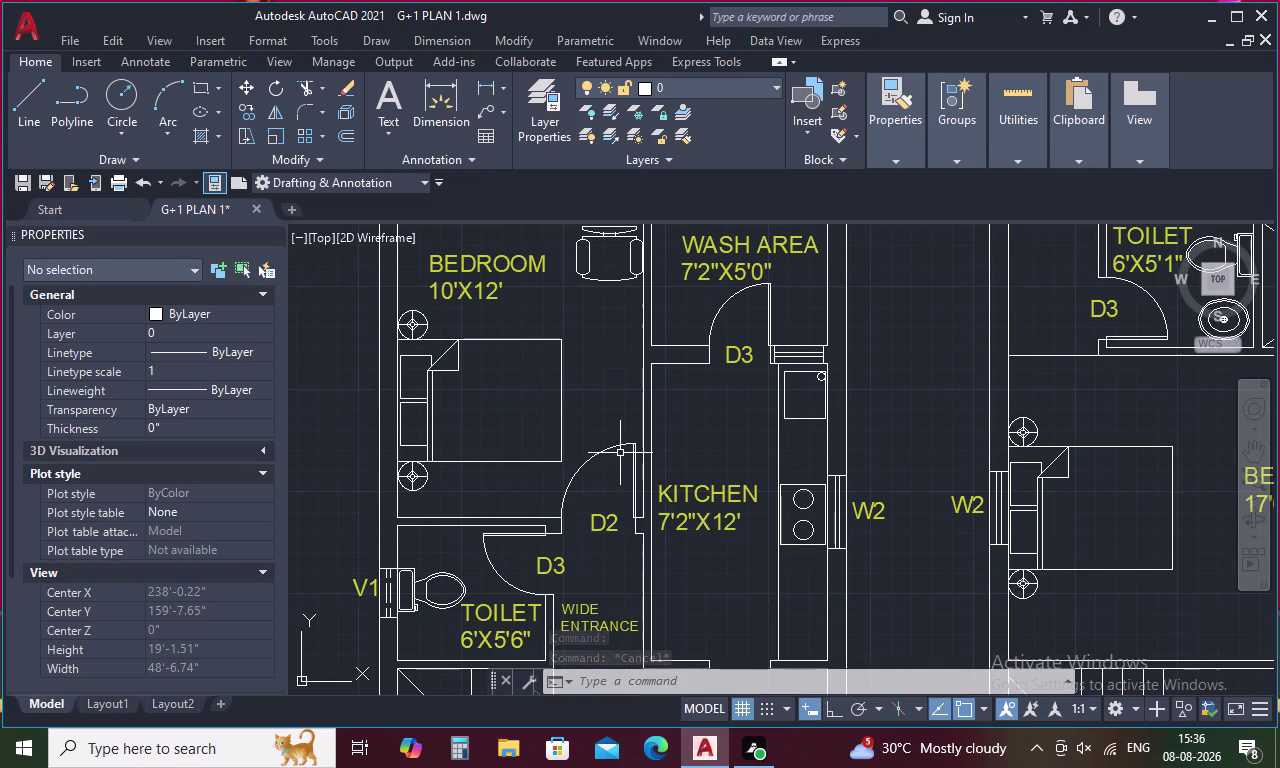
Put door D2's swing arc on the DOORS layer using the Properties palette.
click(626, 443)
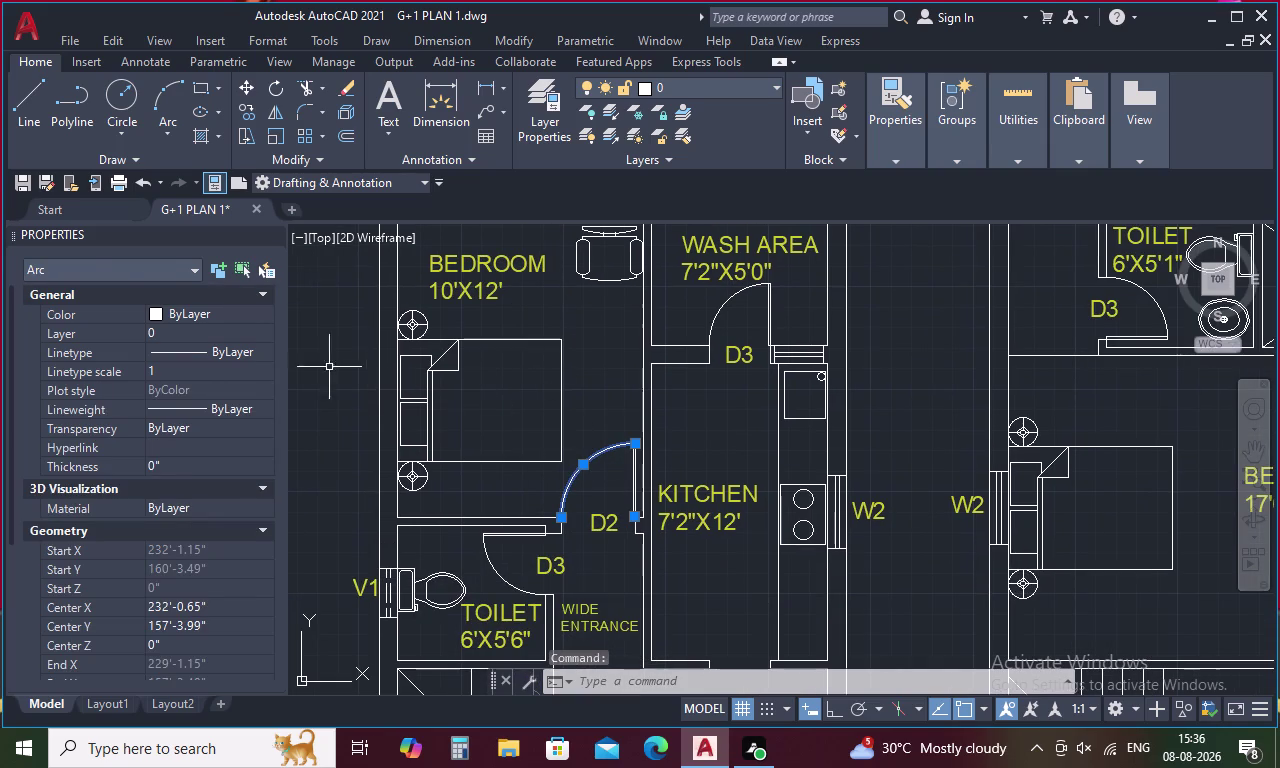
click(254, 328)
click(262, 328)
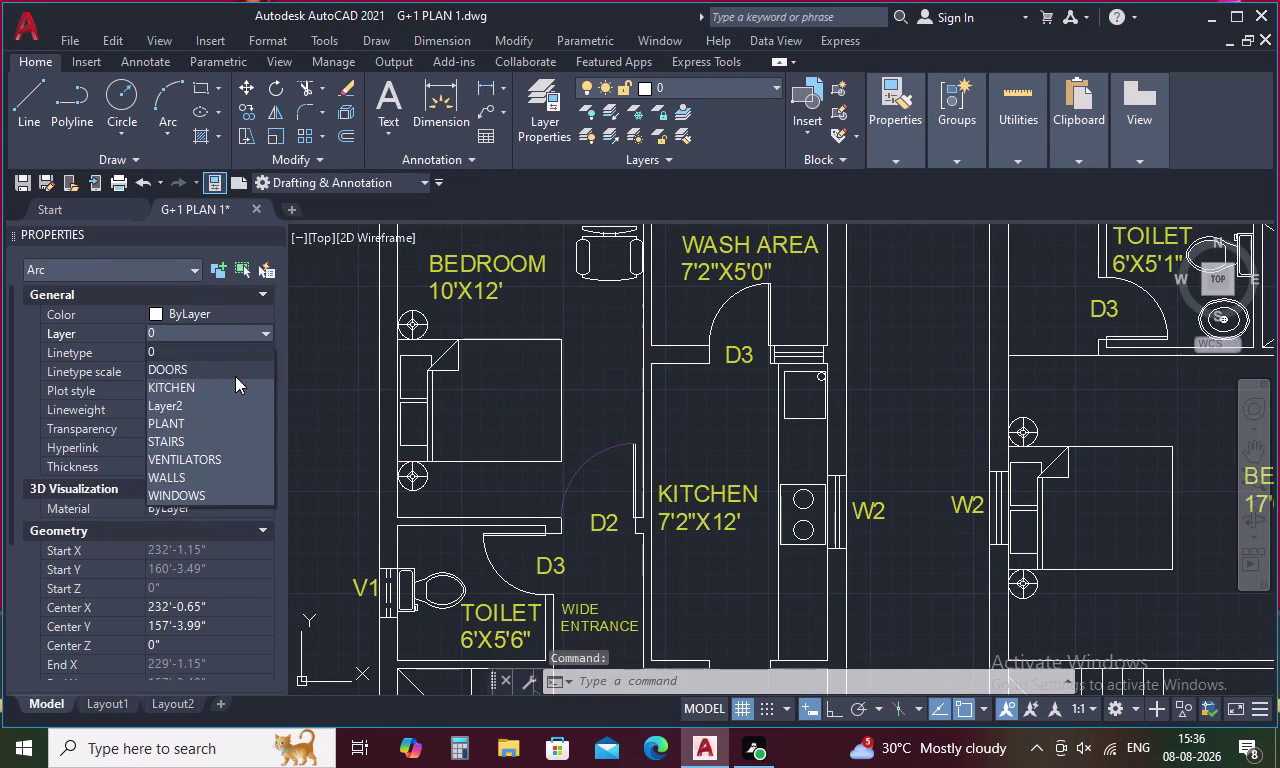
click(236, 369)
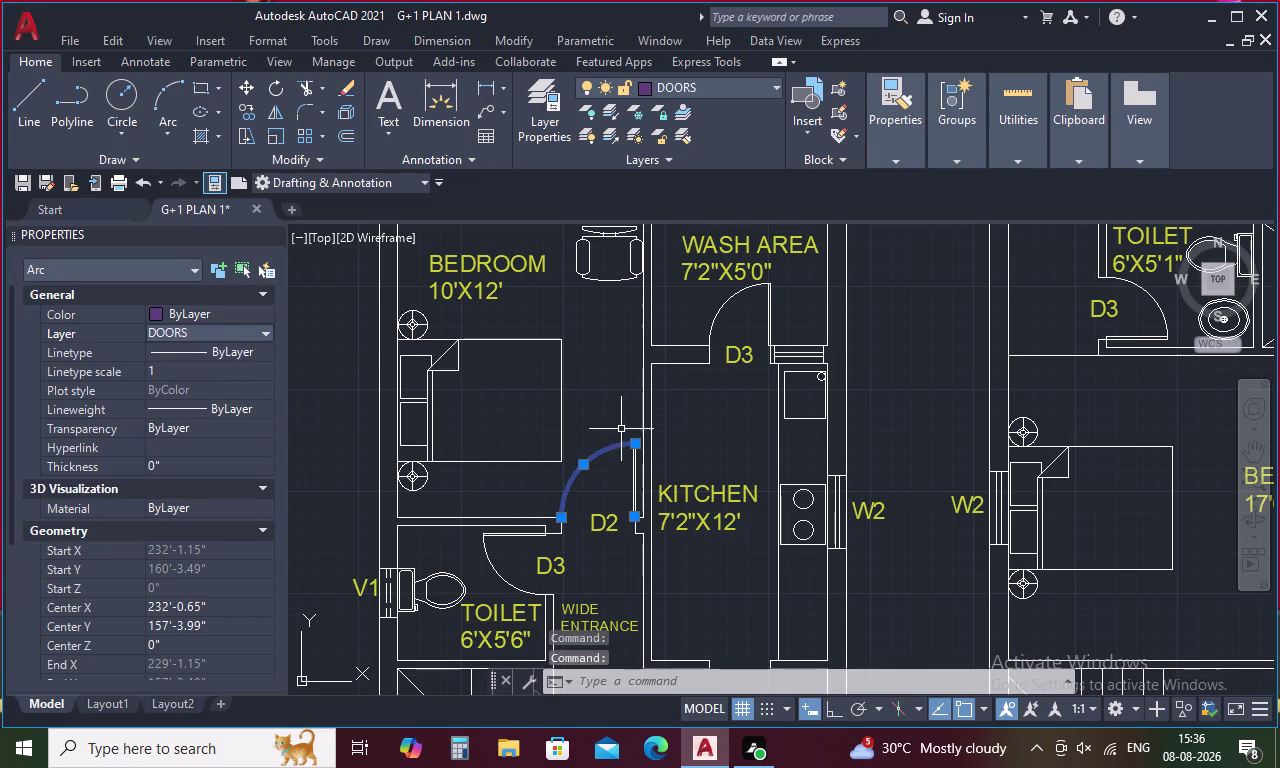
click(611, 415)
click(611, 415)
key(Escape)
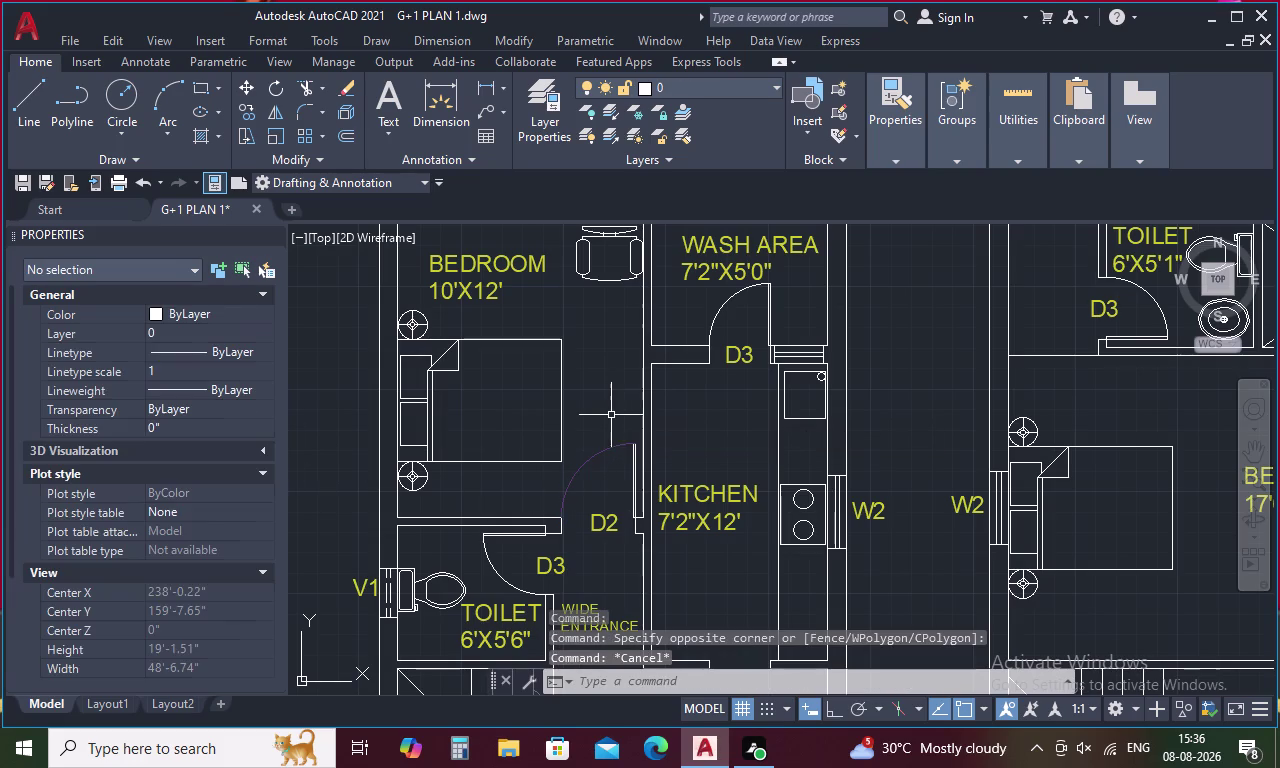
Match properties (MA) from the D2 arc onto the wash-area door D3.
text(MA)
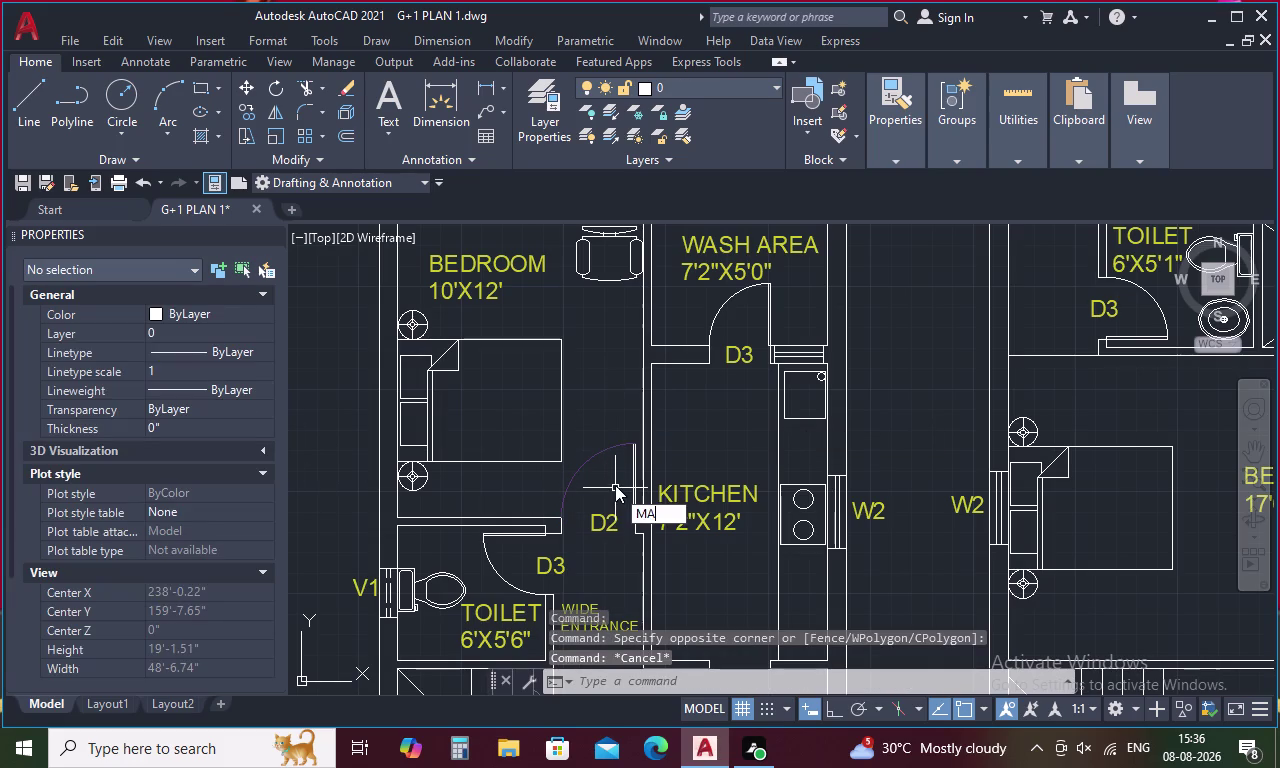
key(space)
click(606, 452)
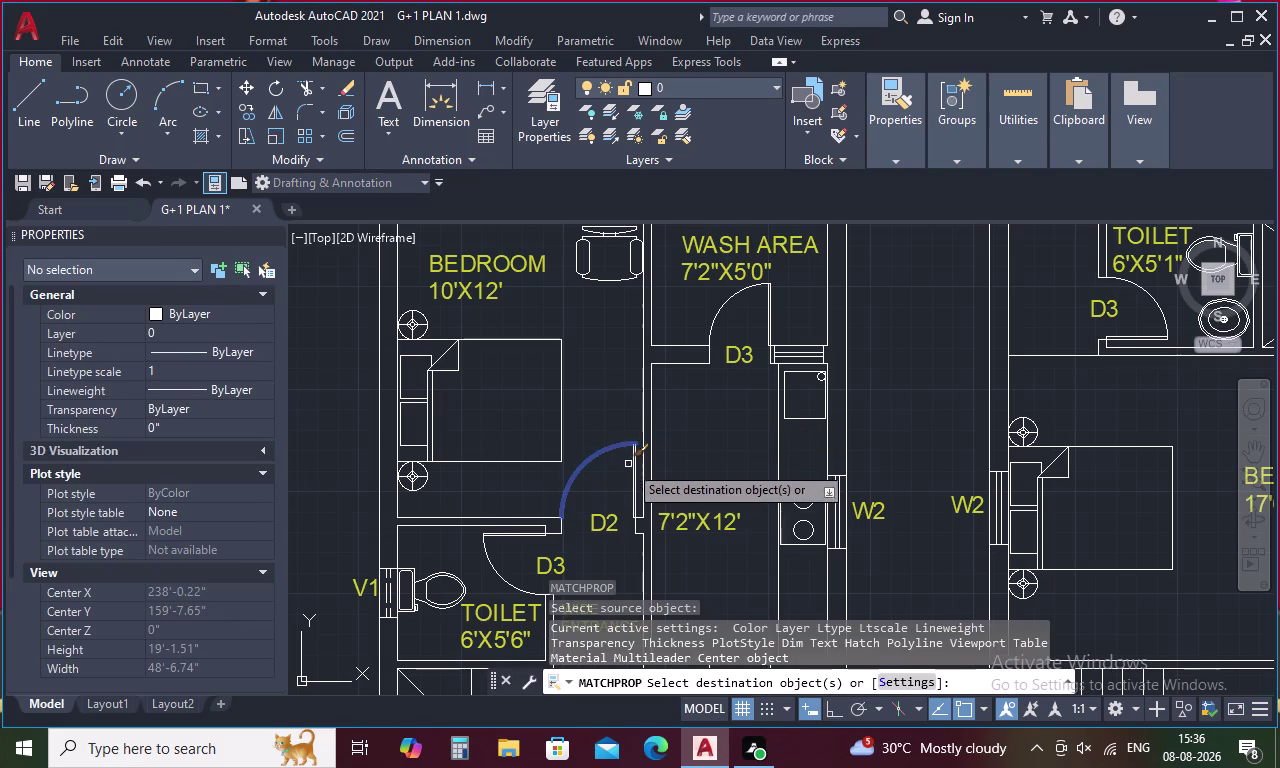
scroll(up, 3)
drag(654, 445, 627, 456)
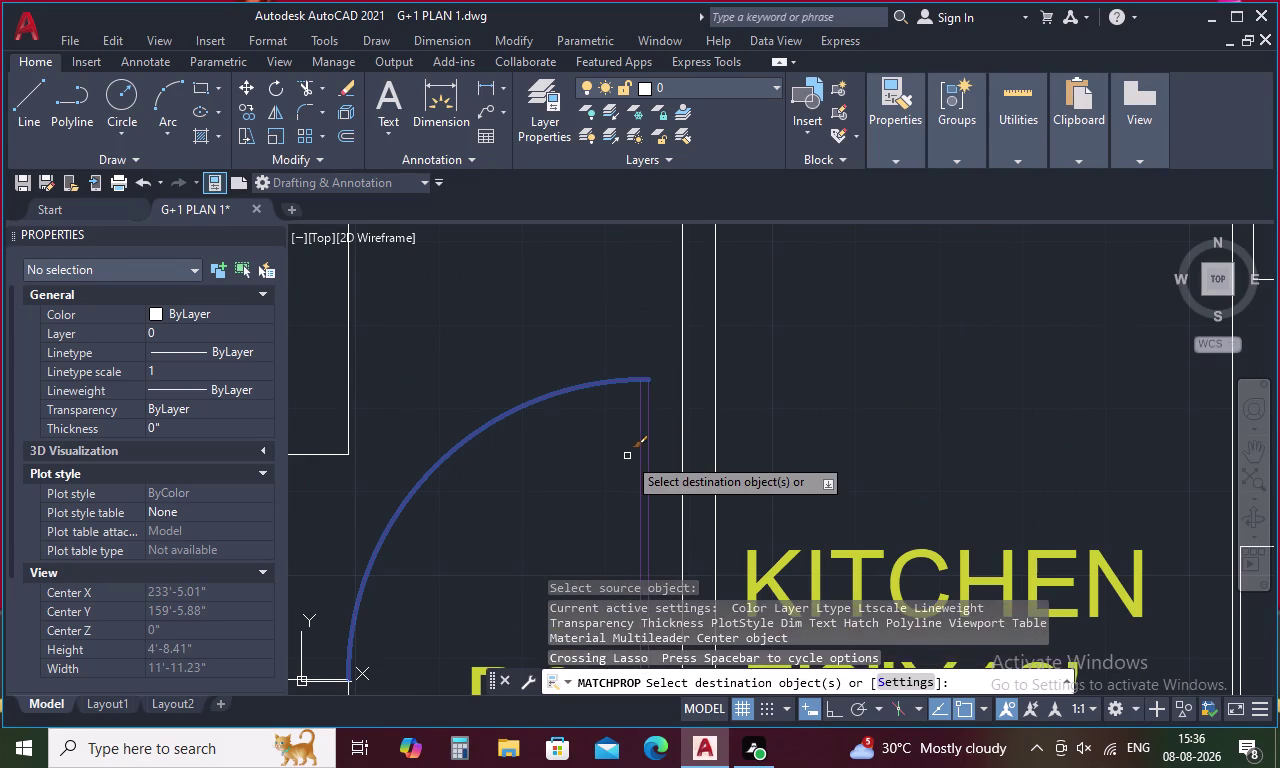
scroll(down, 3)
middle_drag(765, 389, 722, 510)
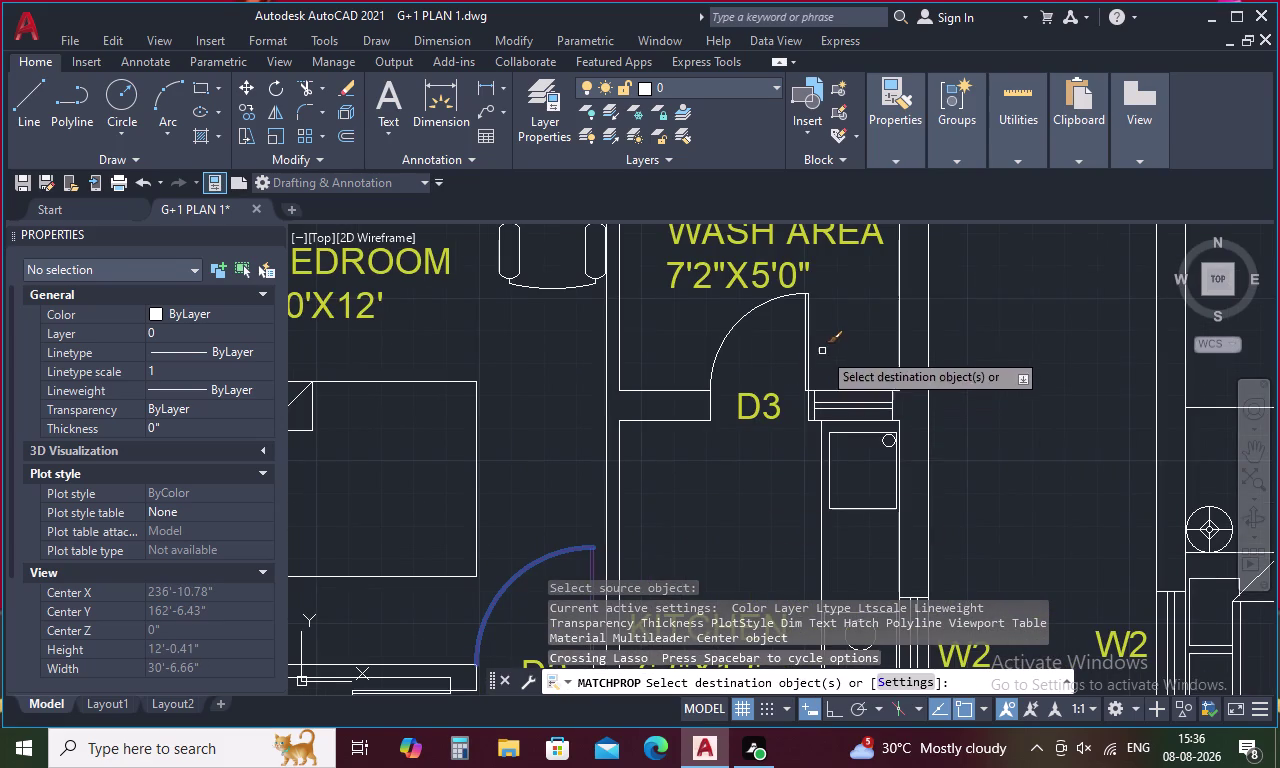
drag(826, 342, 681, 338)
Apply the door properties to the ground-floor toilet door D3.
scroll(down, 3)
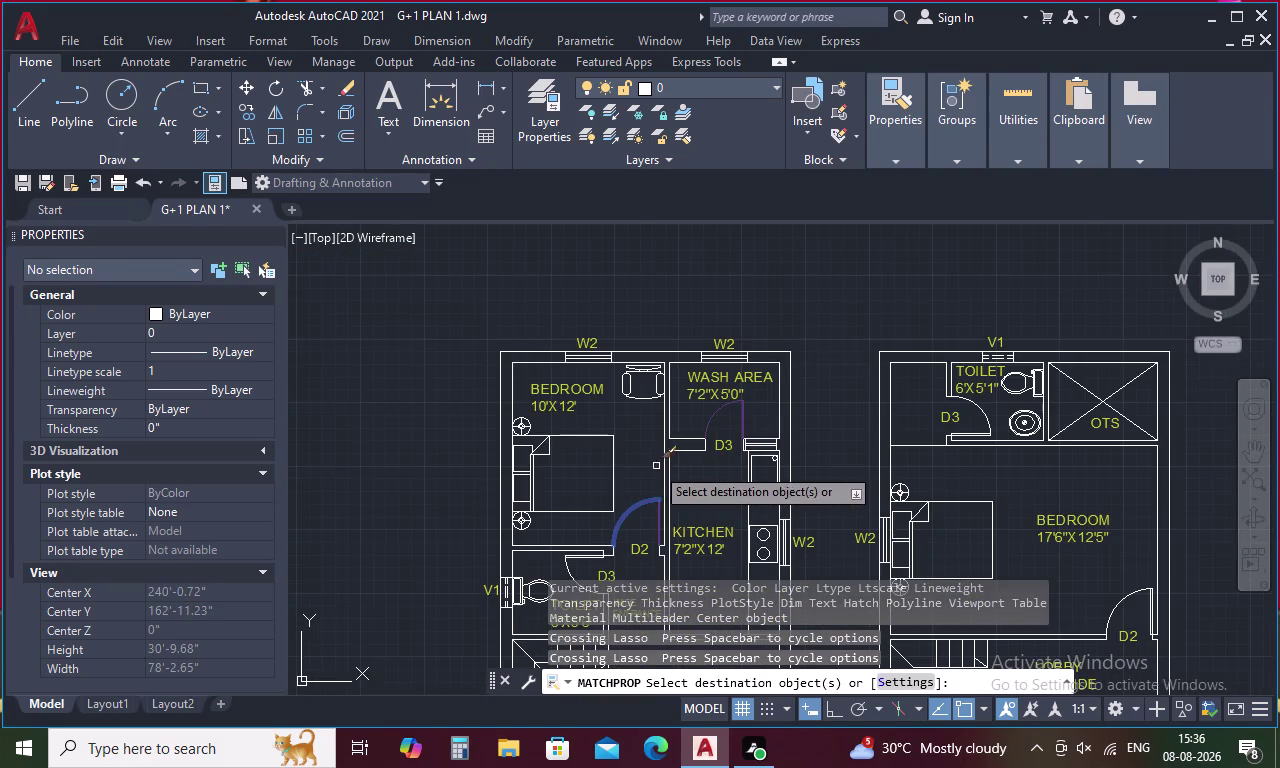
middle_drag(645, 465, 625, 291)
scroll(up, 3)
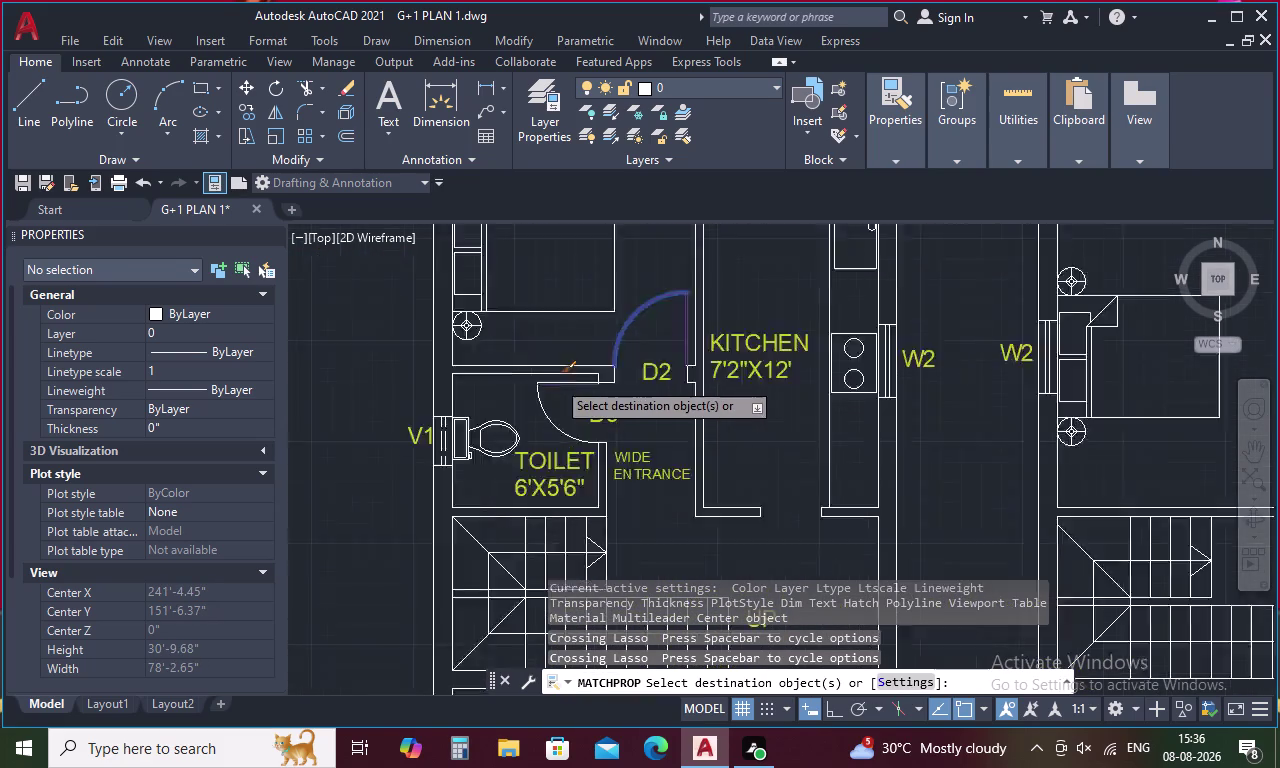
scroll(up, 3)
drag(556, 377, 513, 483)
scroll(down, 3)
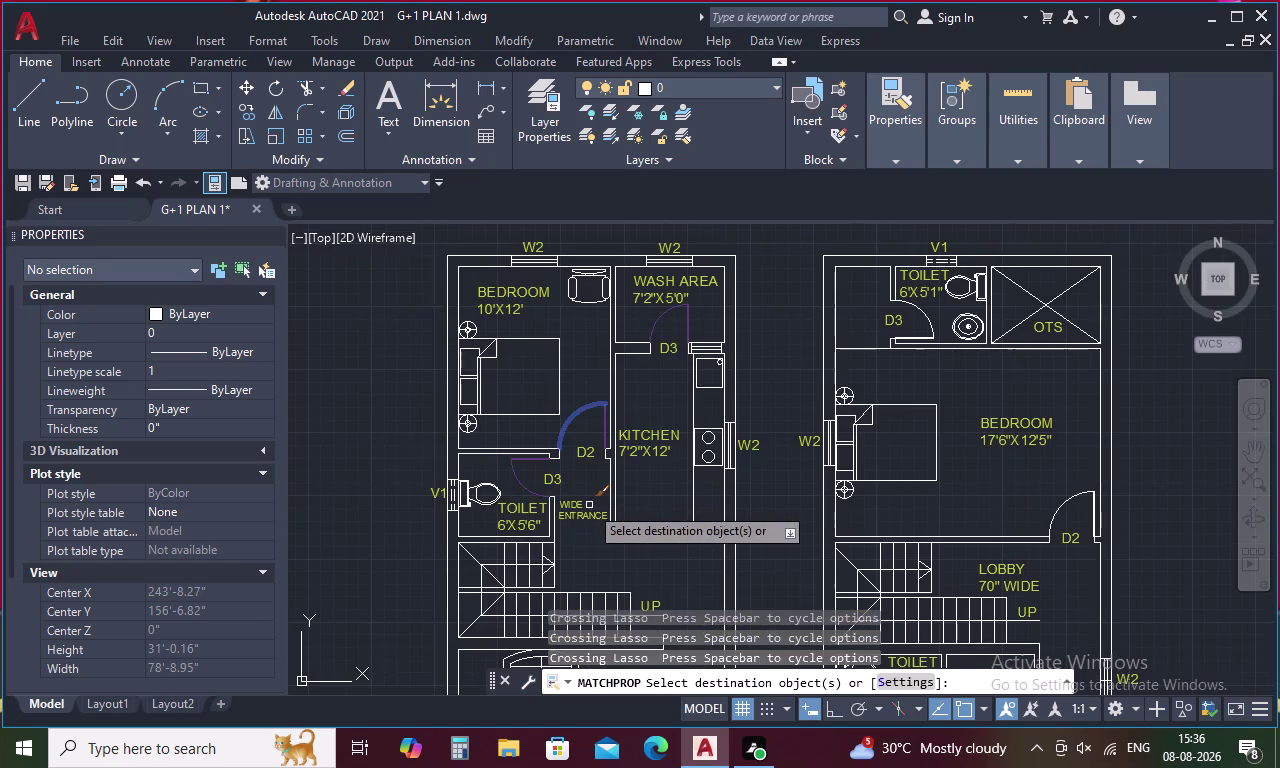
Apply the door properties to the 7'X4' toilet door arc and leaf.
middle_drag(586, 506, 640, 302)
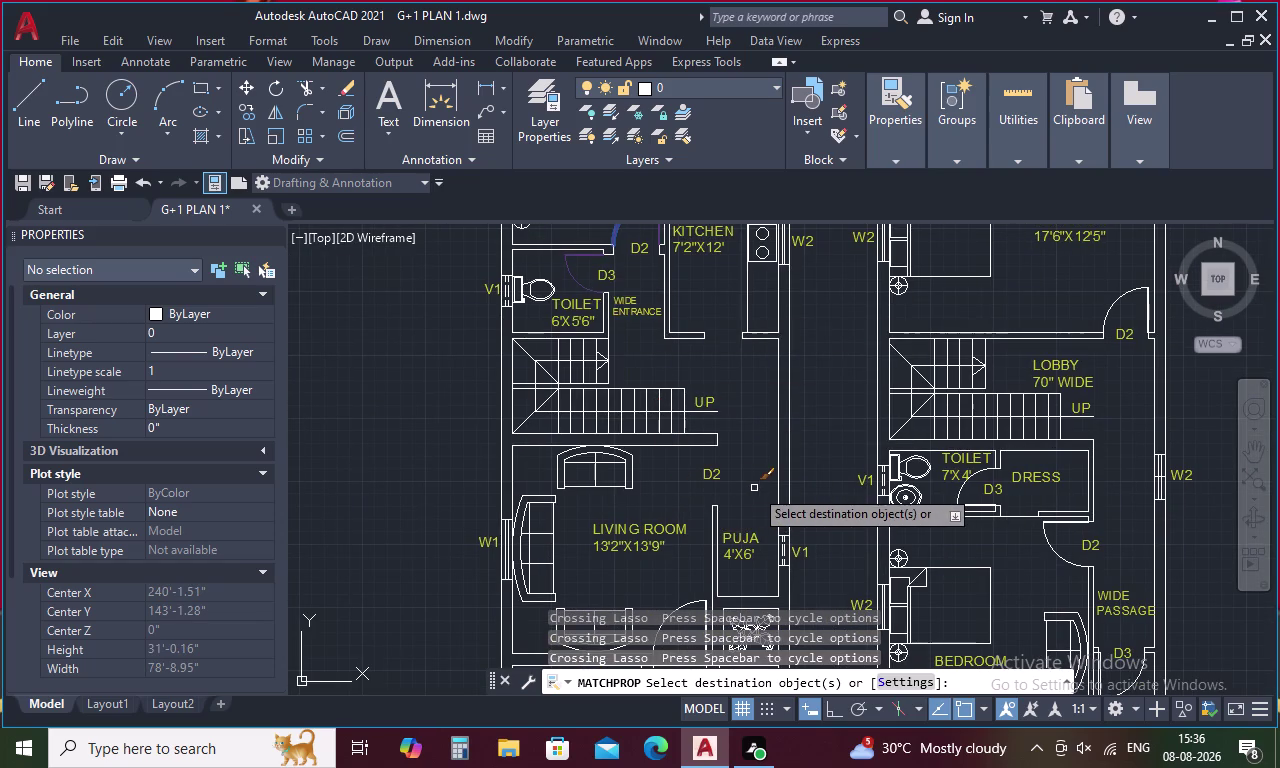
middle_drag(749, 490, 520, 515)
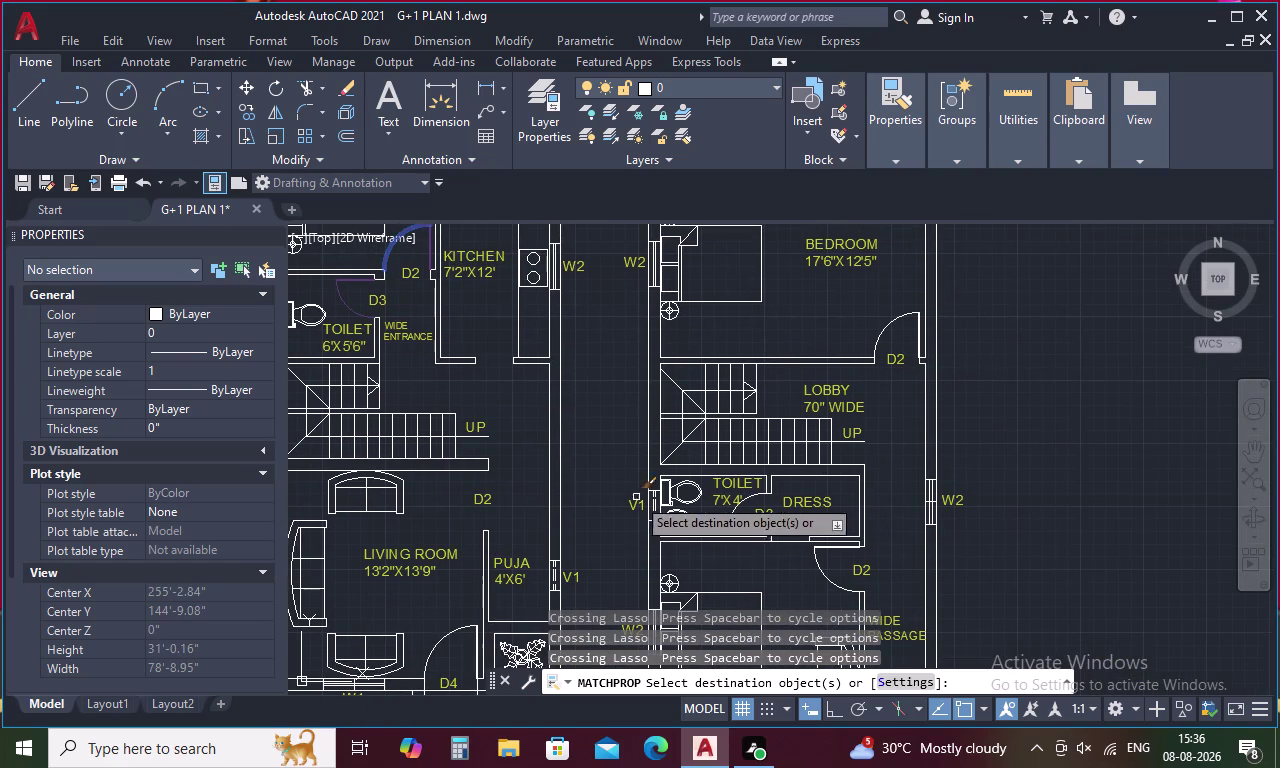
scroll(up, 3)
drag(782, 461, 753, 521)
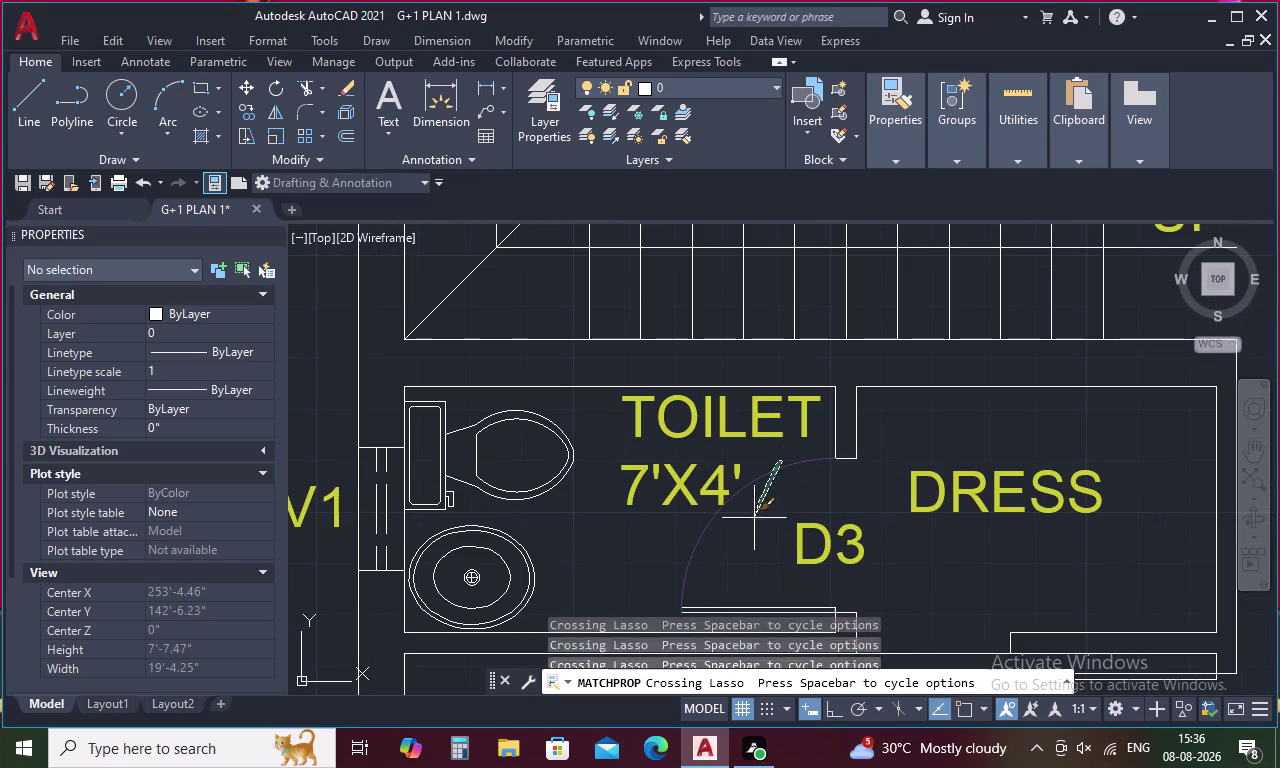
drag(753, 521, 709, 601)
middle_drag(712, 596, 710, 436)
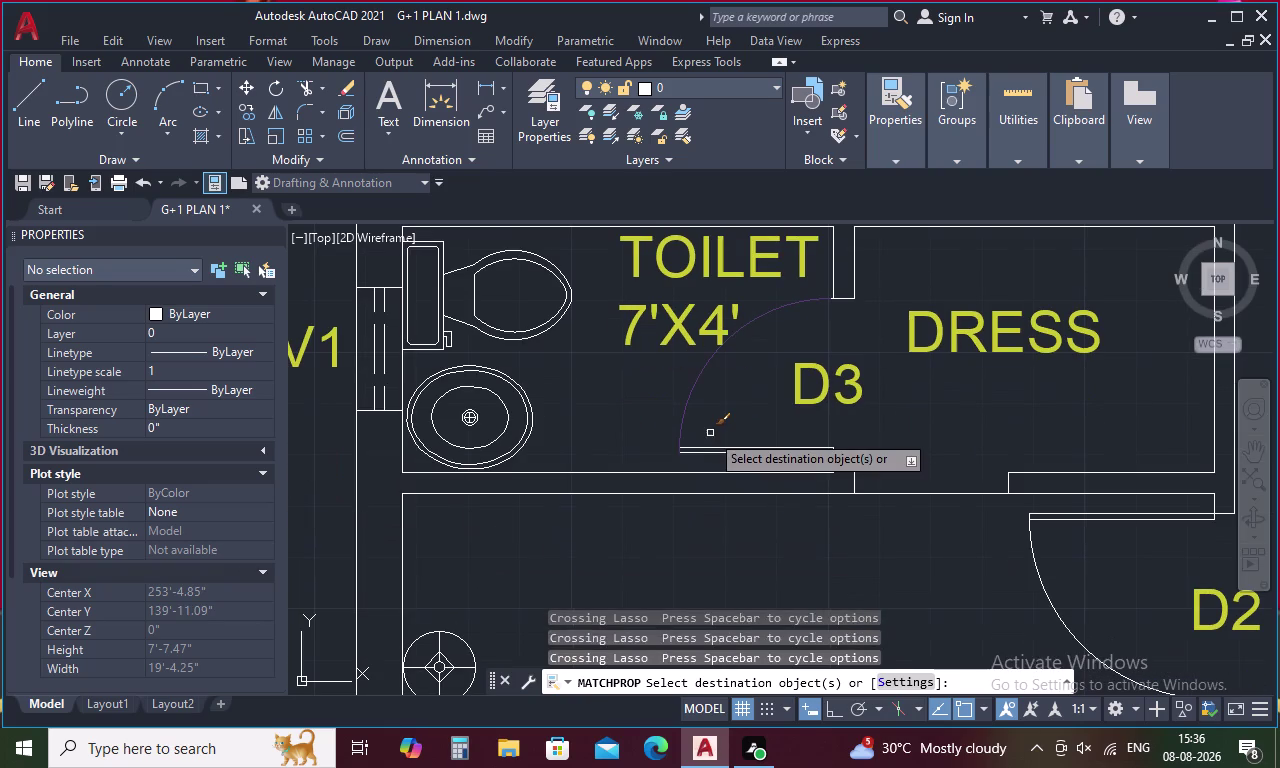
drag(710, 433, 704, 458)
scroll(down, 3)
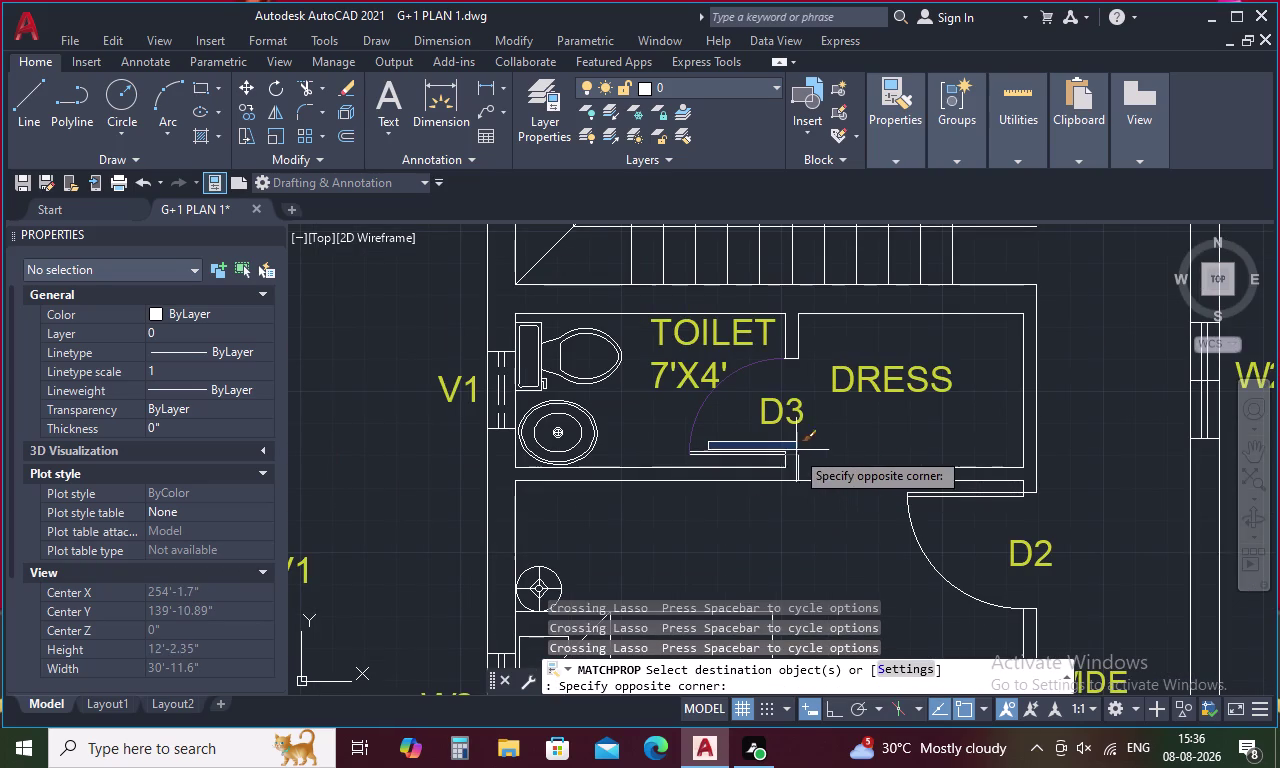
click(758, 447)
click(757, 446)
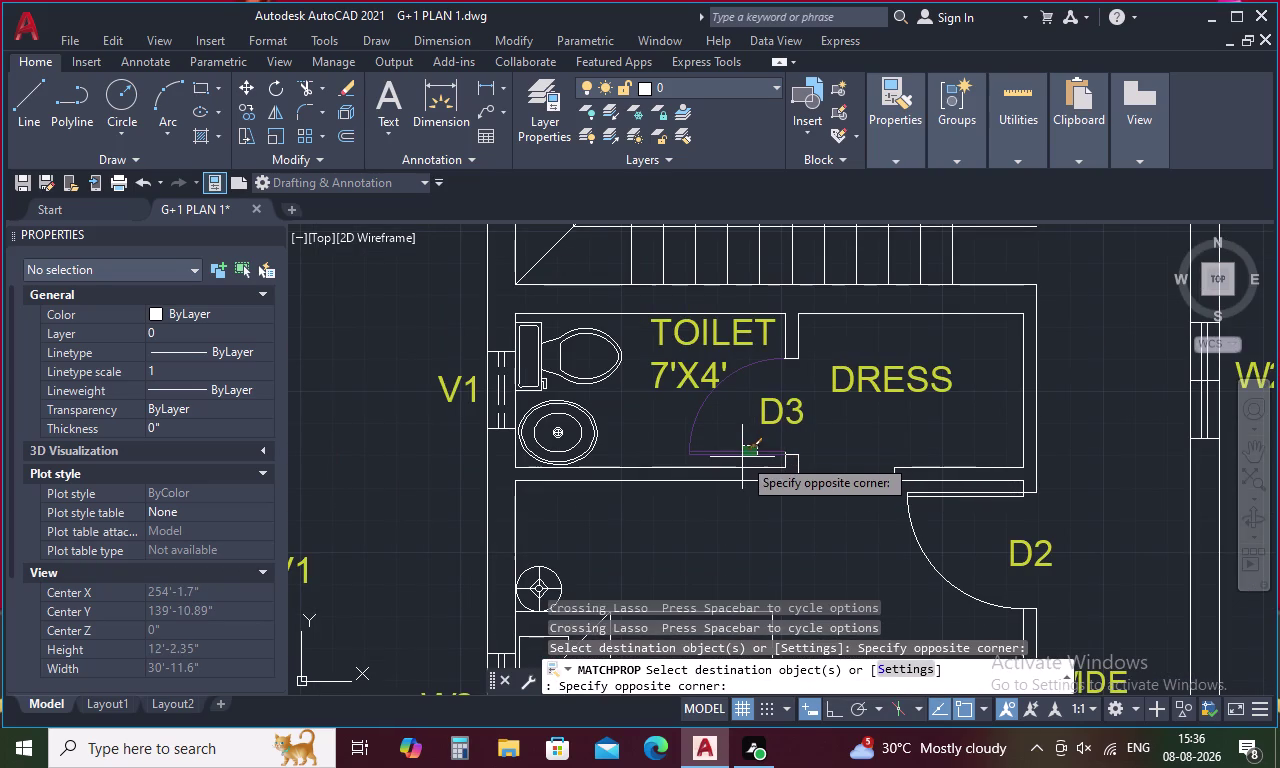
click(742, 457)
scroll(down, 3)
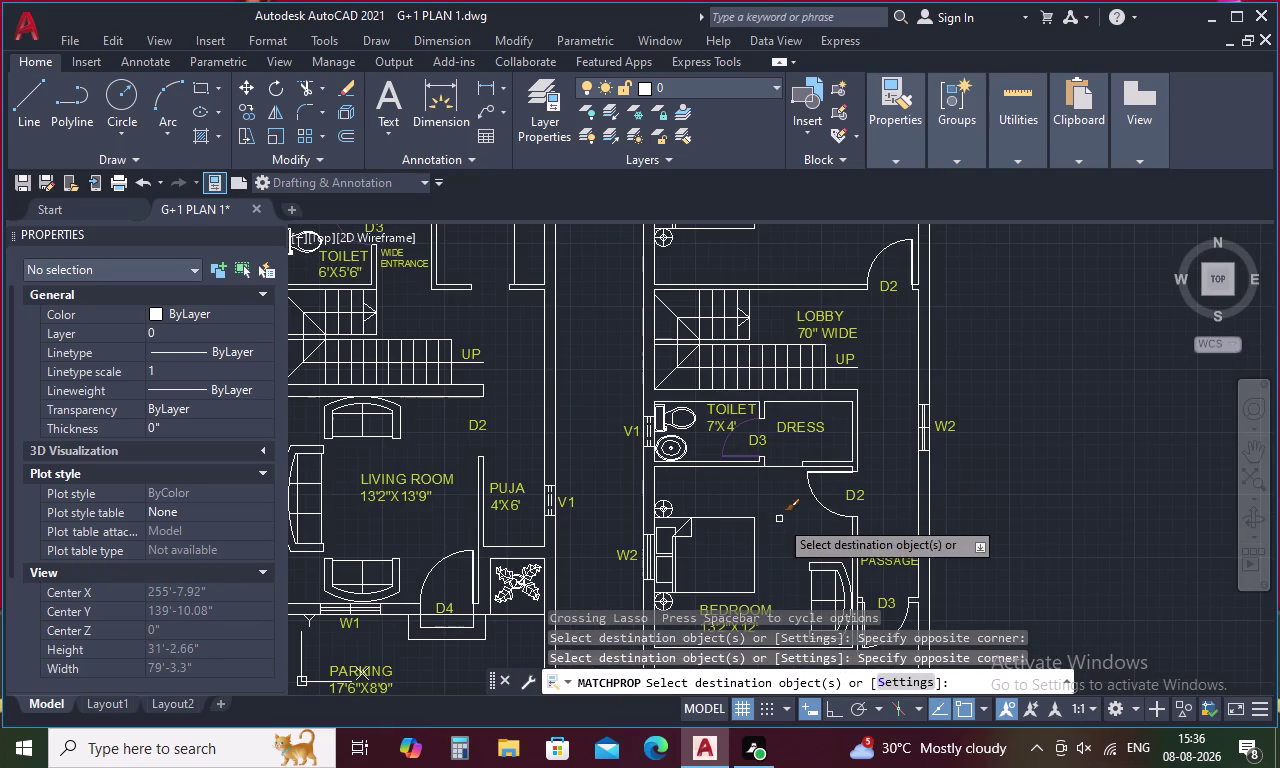
scroll(up, 3)
Apply the door properties to the DRESS door D2 and the lobby door D2.
drag(809, 456, 724, 543)
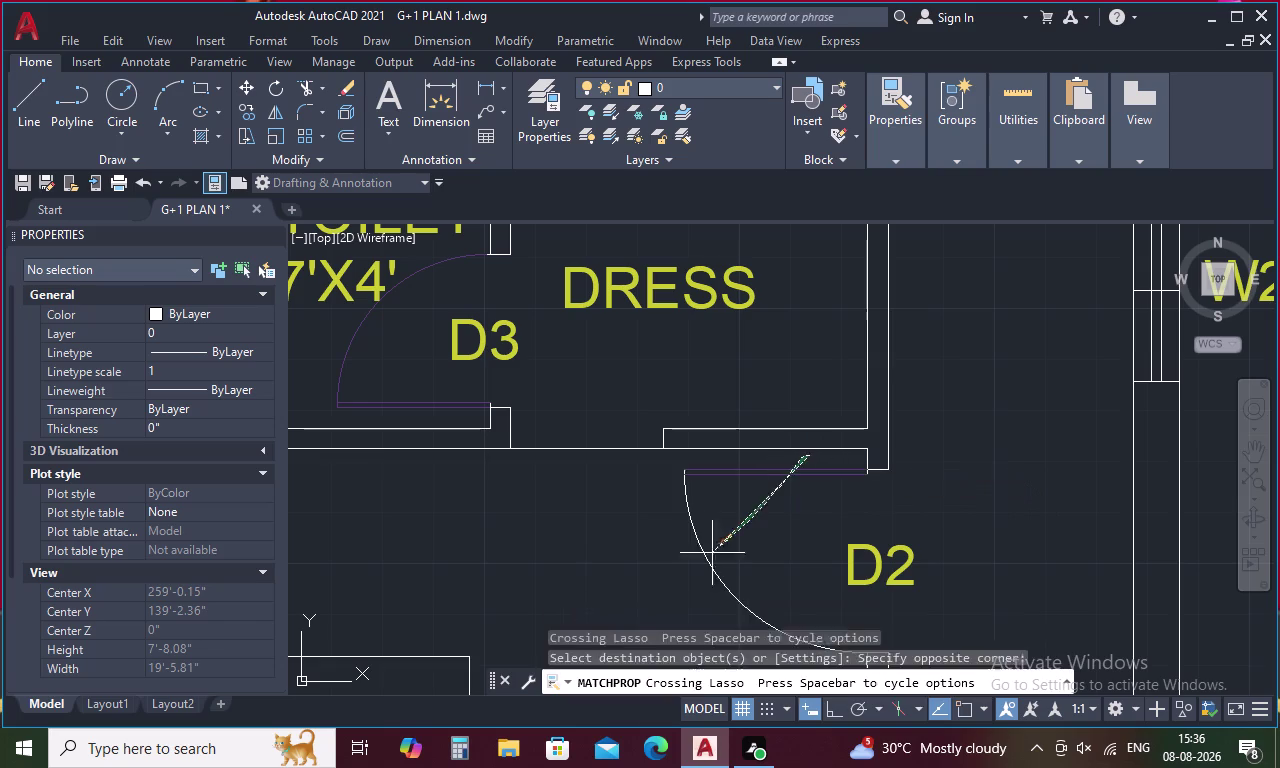
drag(724, 543, 693, 567)
scroll(down, 3)
scroll(up, 3)
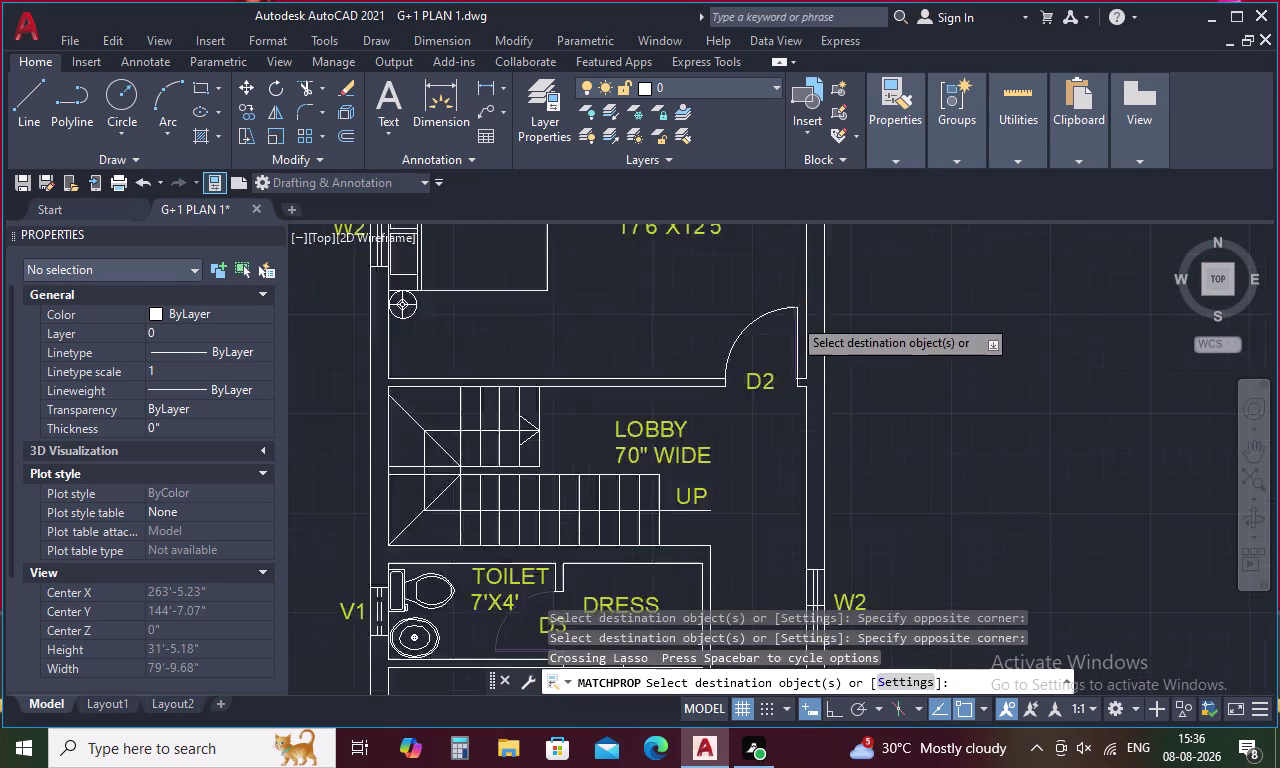
drag(818, 308, 563, 356)
Apply the door properties to the 6'X5'1" toilet door D3 and its leaf.
scroll(down, 3)
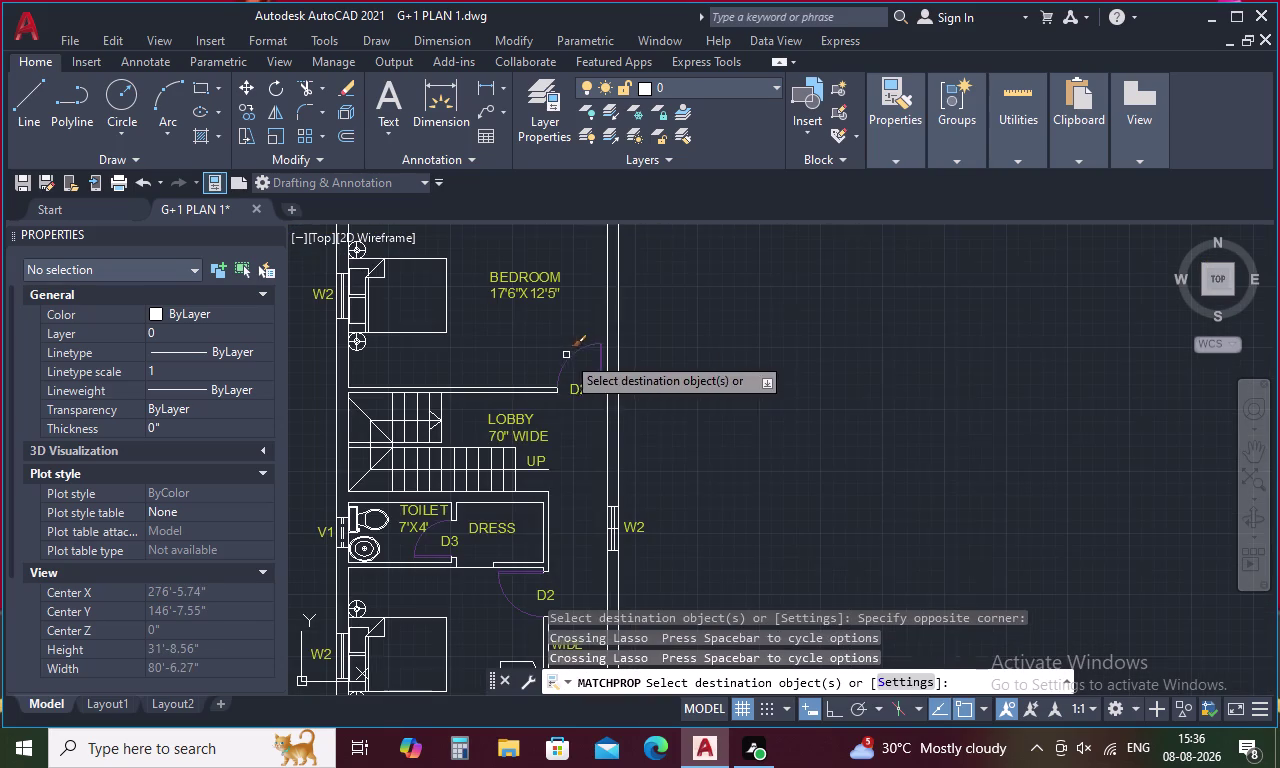
scroll(down, 3)
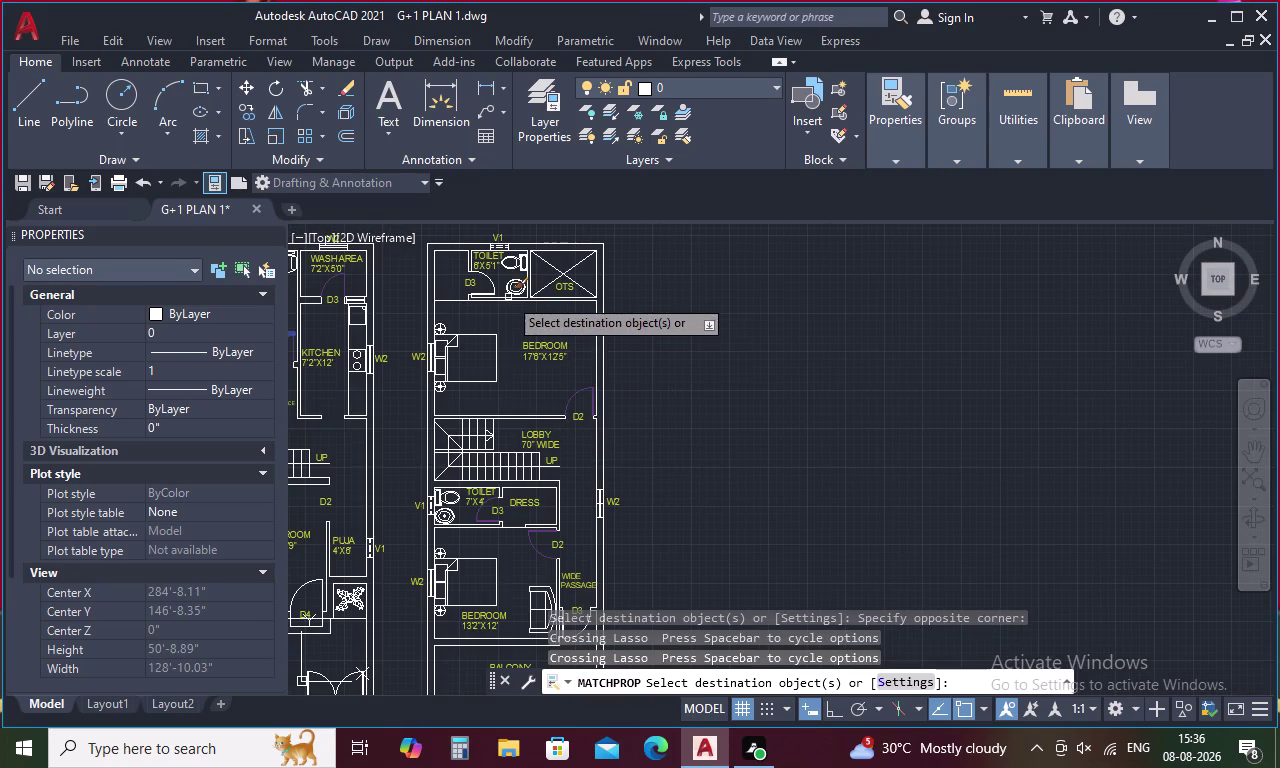
scroll(up, 3)
drag(528, 304, 505, 384)
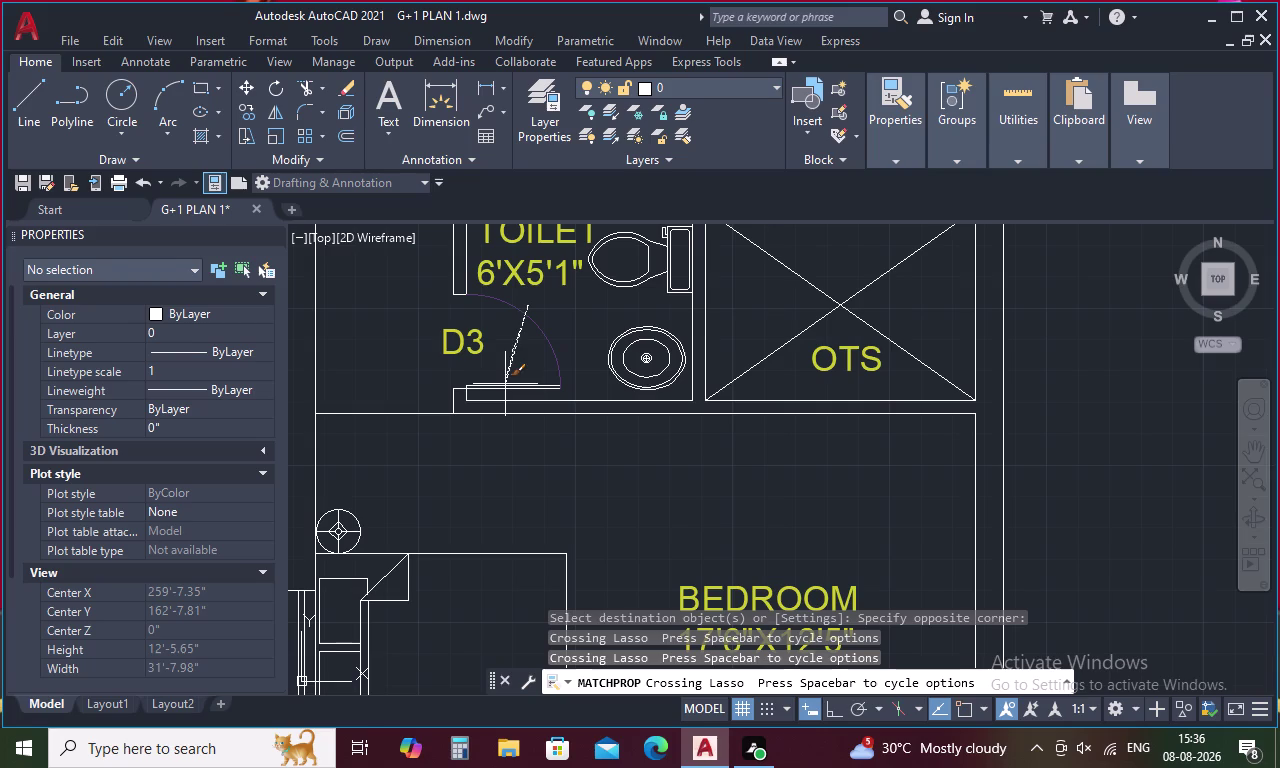
drag(505, 384, 505, 390)
scroll(down, 3)
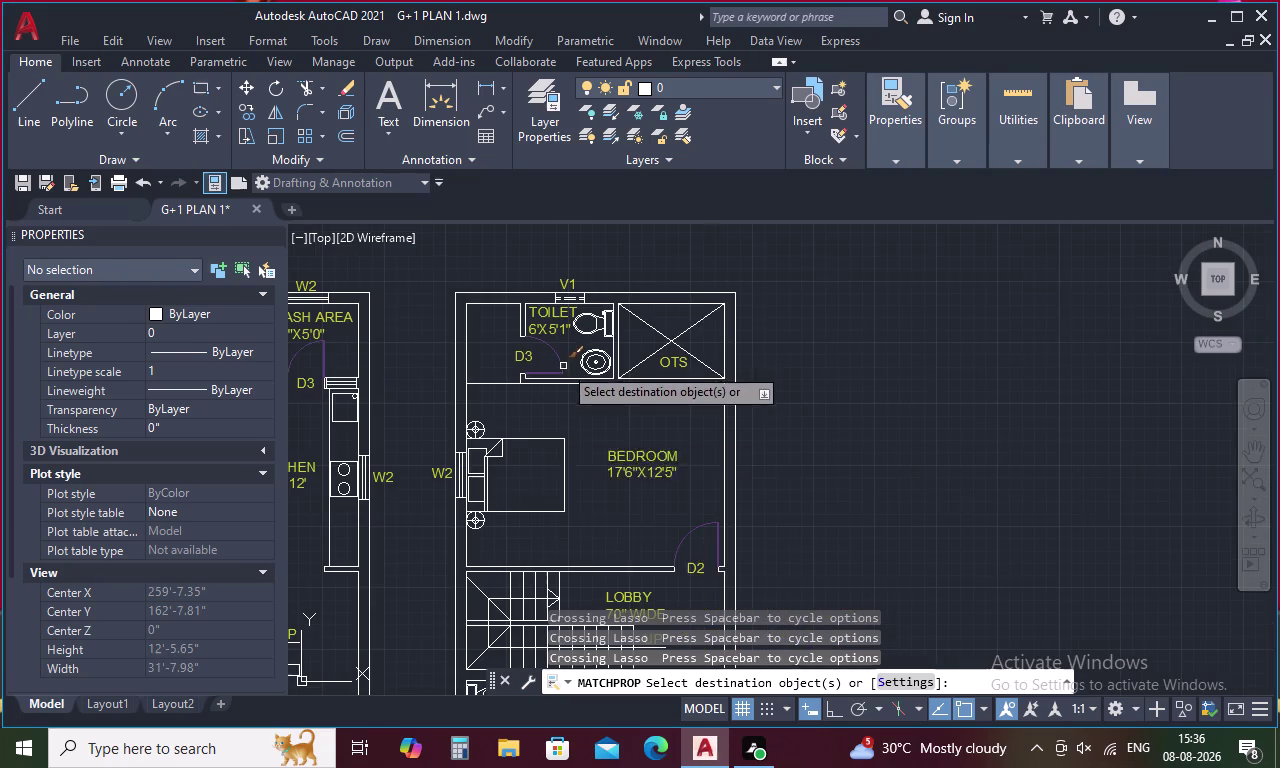
Apply the door properties to the lower bedroom and balcony D3 door arcs.
middle_drag(597, 538, 599, 309)
middle_drag(700, 509, 701, 321)
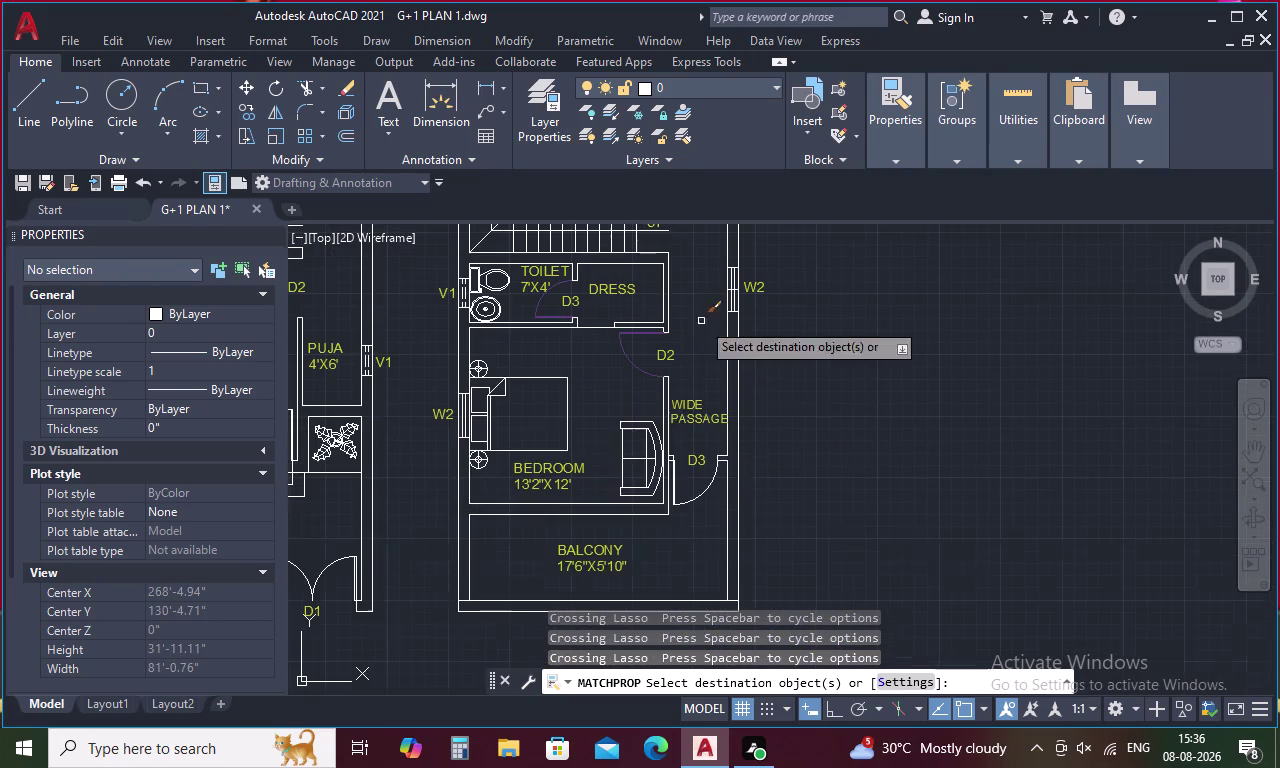
scroll(up, 3)
drag(771, 525, 746, 547)
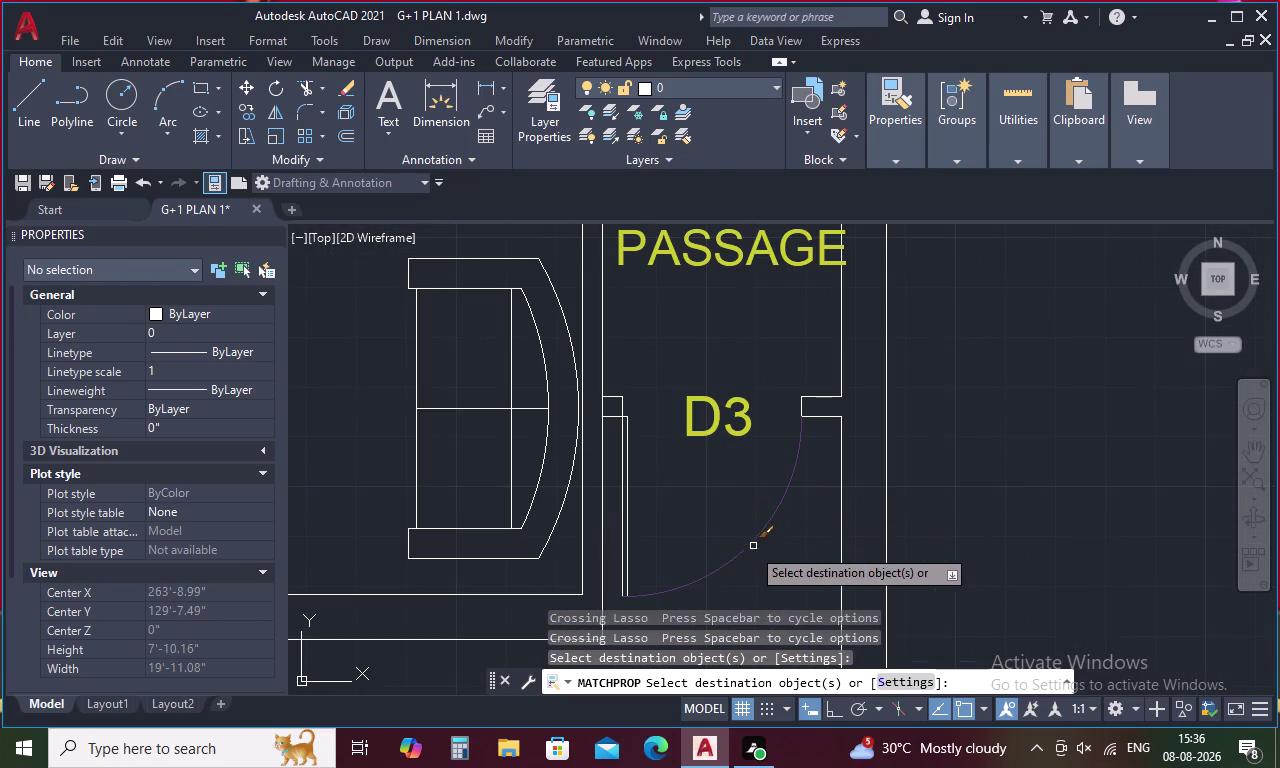
drag(746, 547, 618, 513)
drag(618, 513, 645, 513)
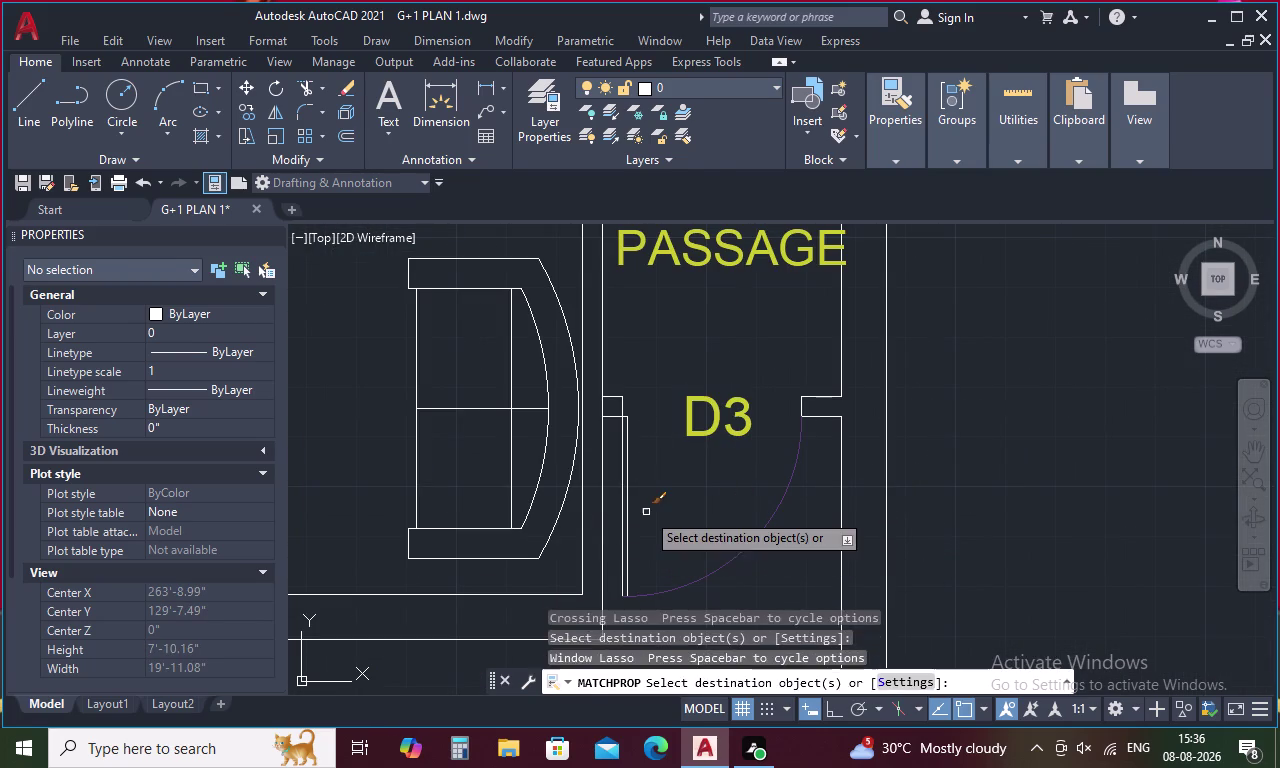
drag(646, 512, 621, 529)
scroll(down, 3)
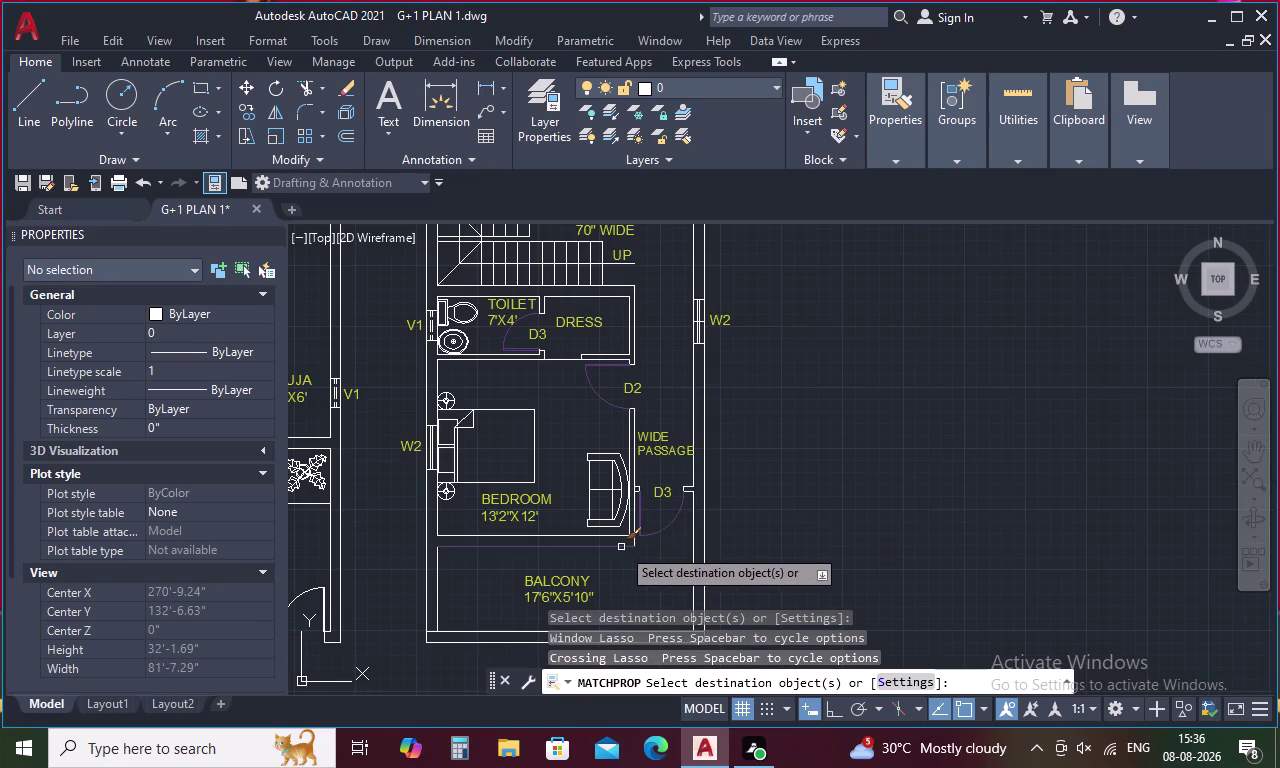
Apply the door properties to both arcs of double door D1.
middle_drag(622, 542, 880, 463)
scroll(up, 3)
drag(489, 527, 607, 504)
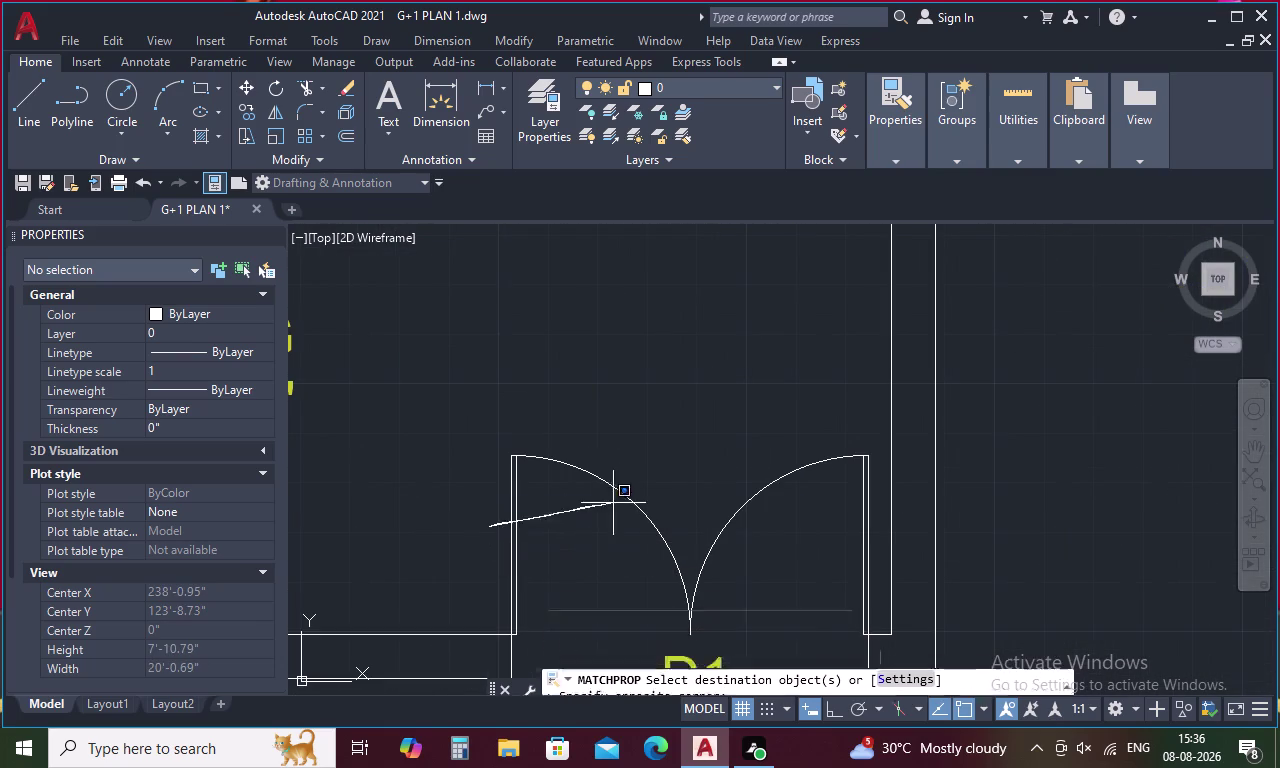
drag(607, 504, 703, 490)
drag(710, 490, 461, 572)
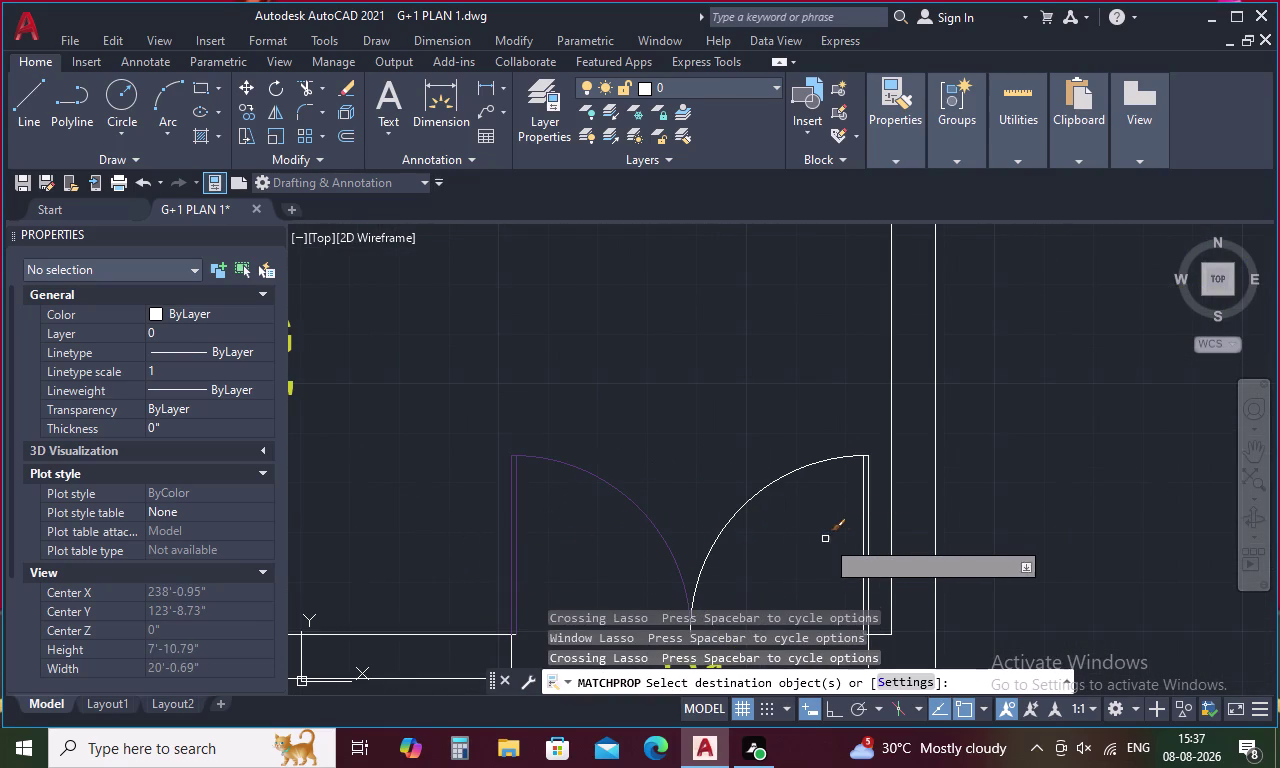
drag(876, 523, 709, 506)
scroll(down, 3)
scroll(up, 3)
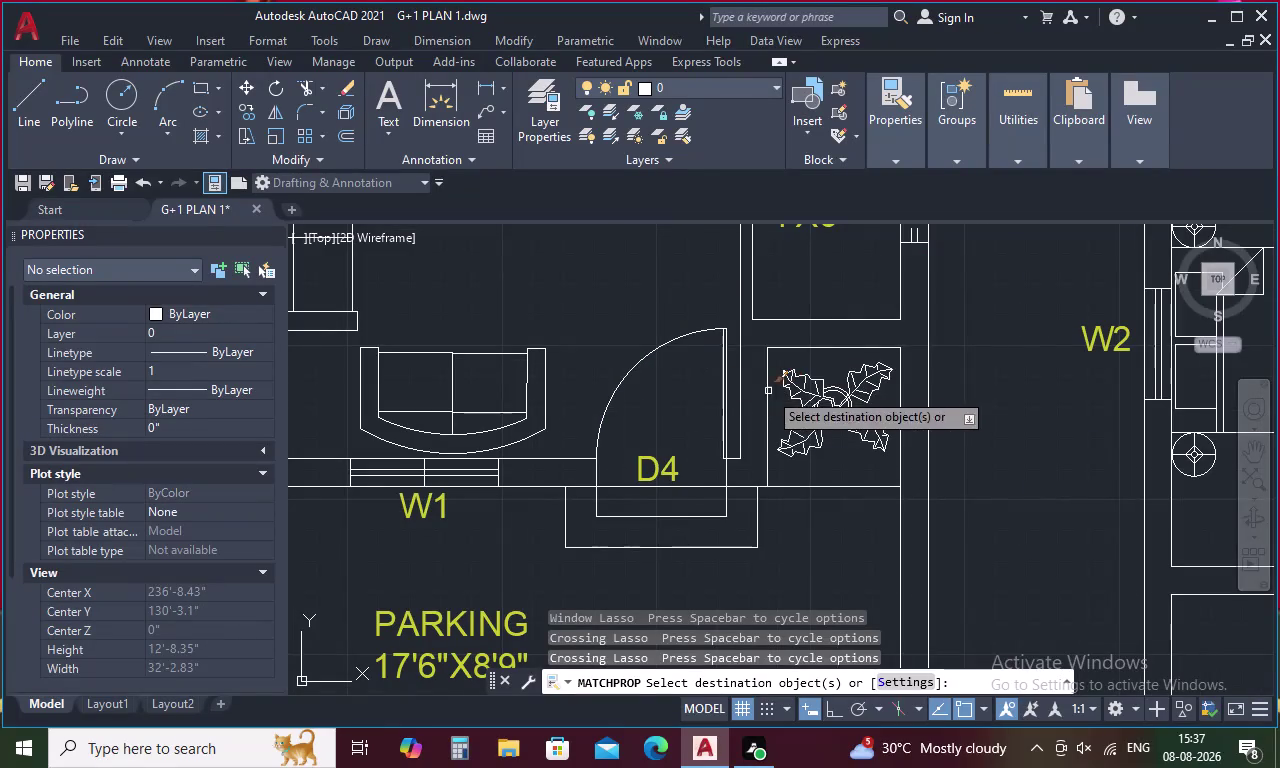
Apply the door properties to door D4, review the plan's door colours, and end matching.
drag(732, 393, 626, 373)
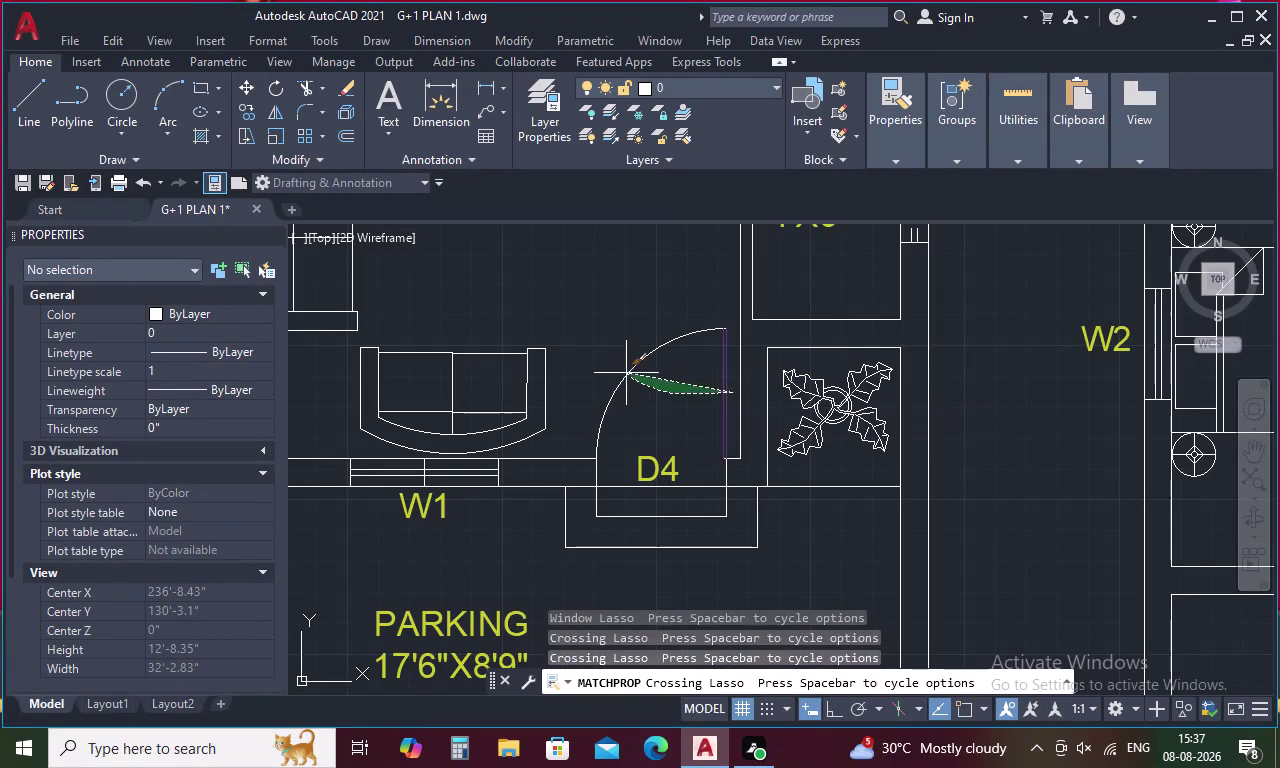
drag(626, 373, 623, 368)
scroll(down, 3)
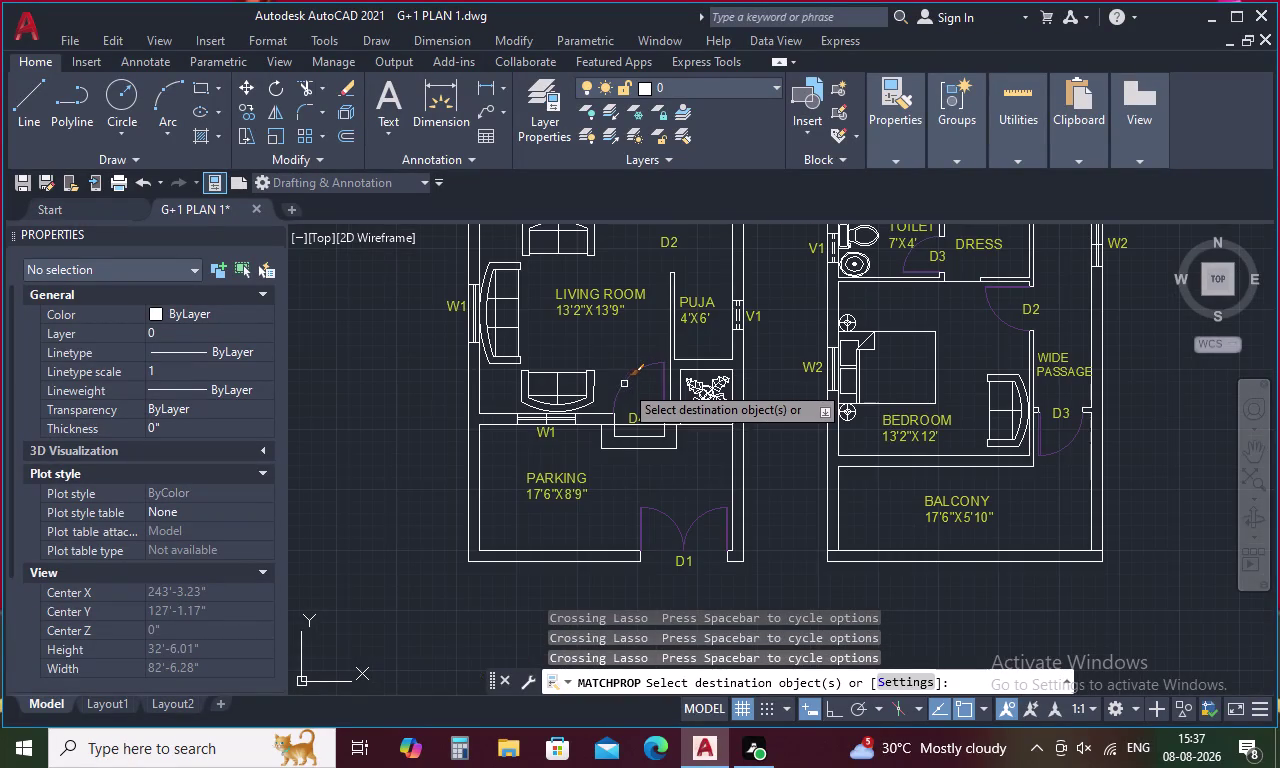
middle_drag(625, 387, 625, 586)
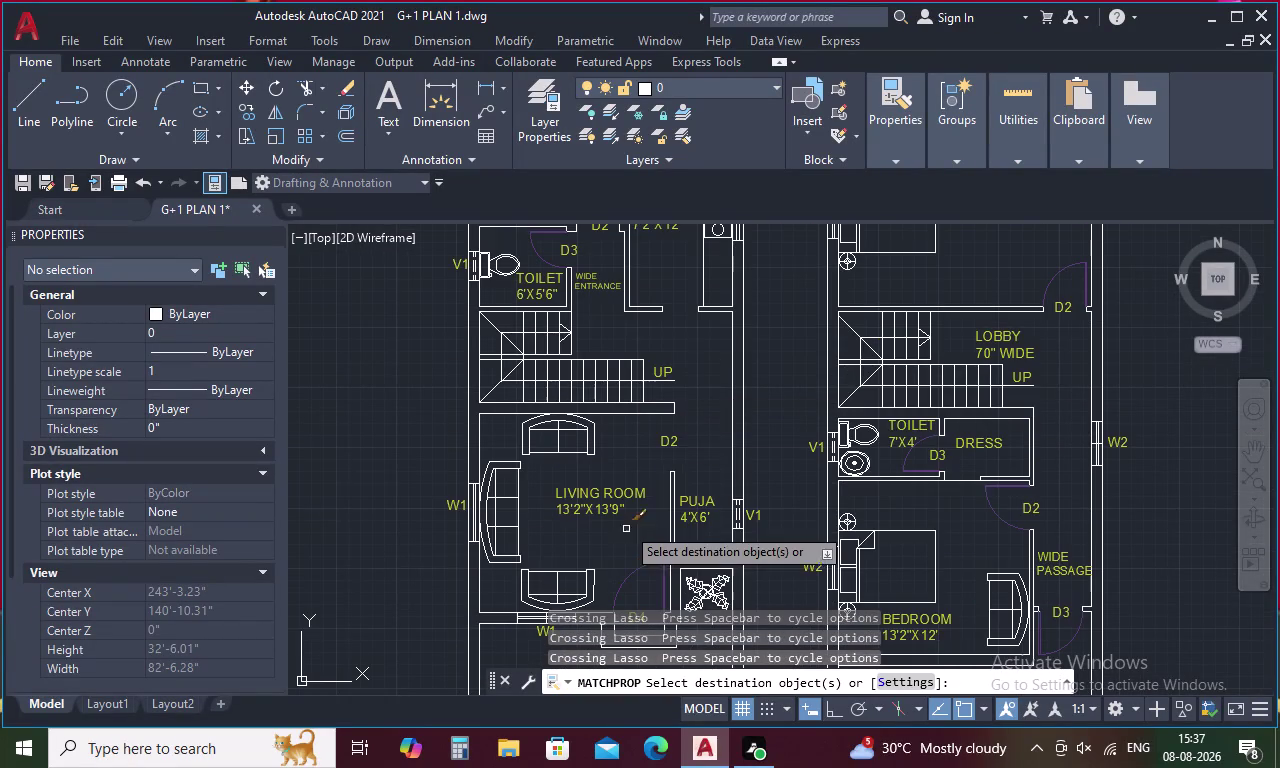
scroll(down, 3)
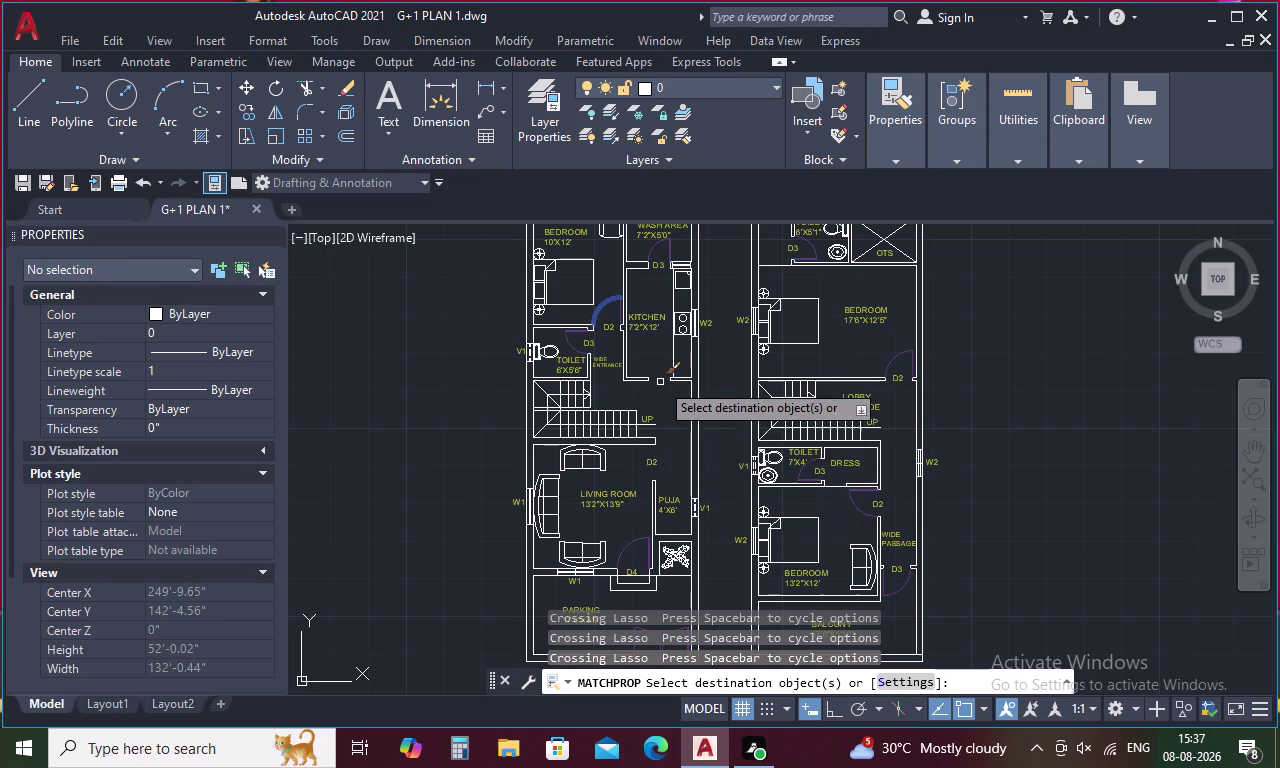
middle_drag(660, 424, 661, 535)
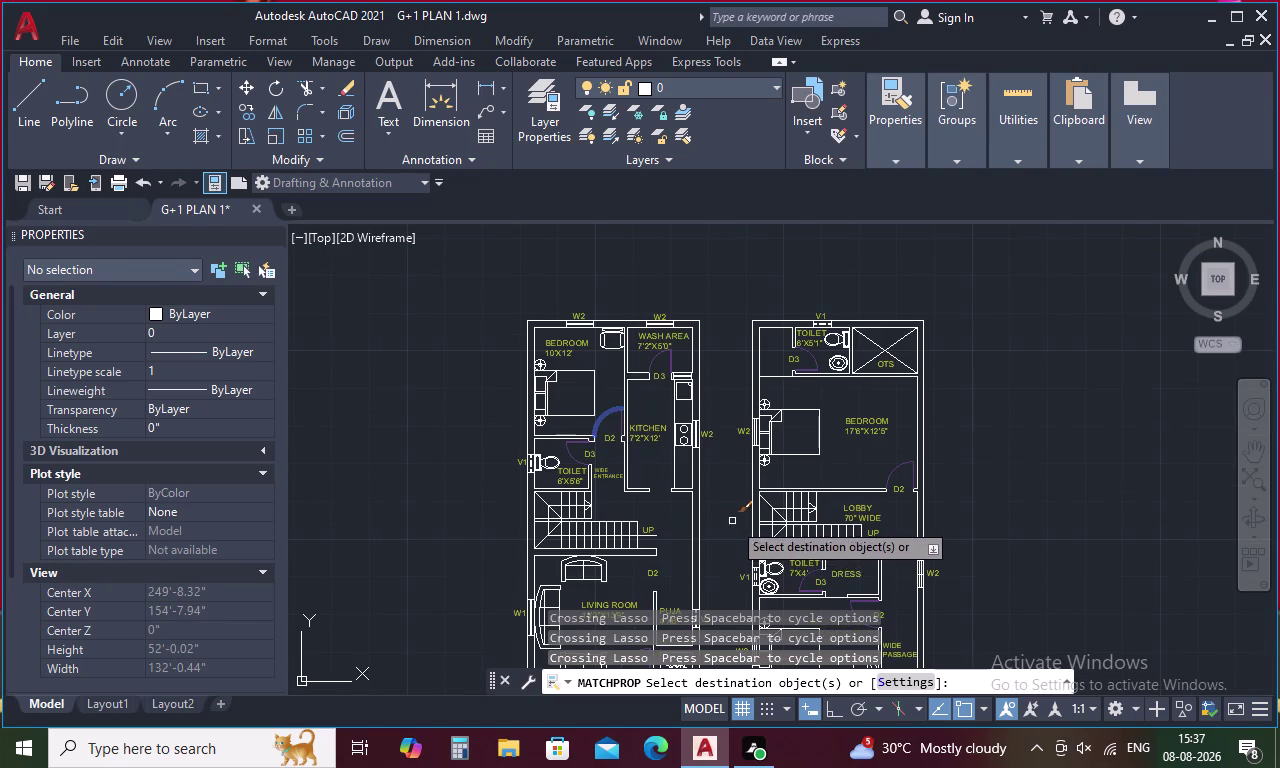
middle_drag(872, 511, 874, 380)
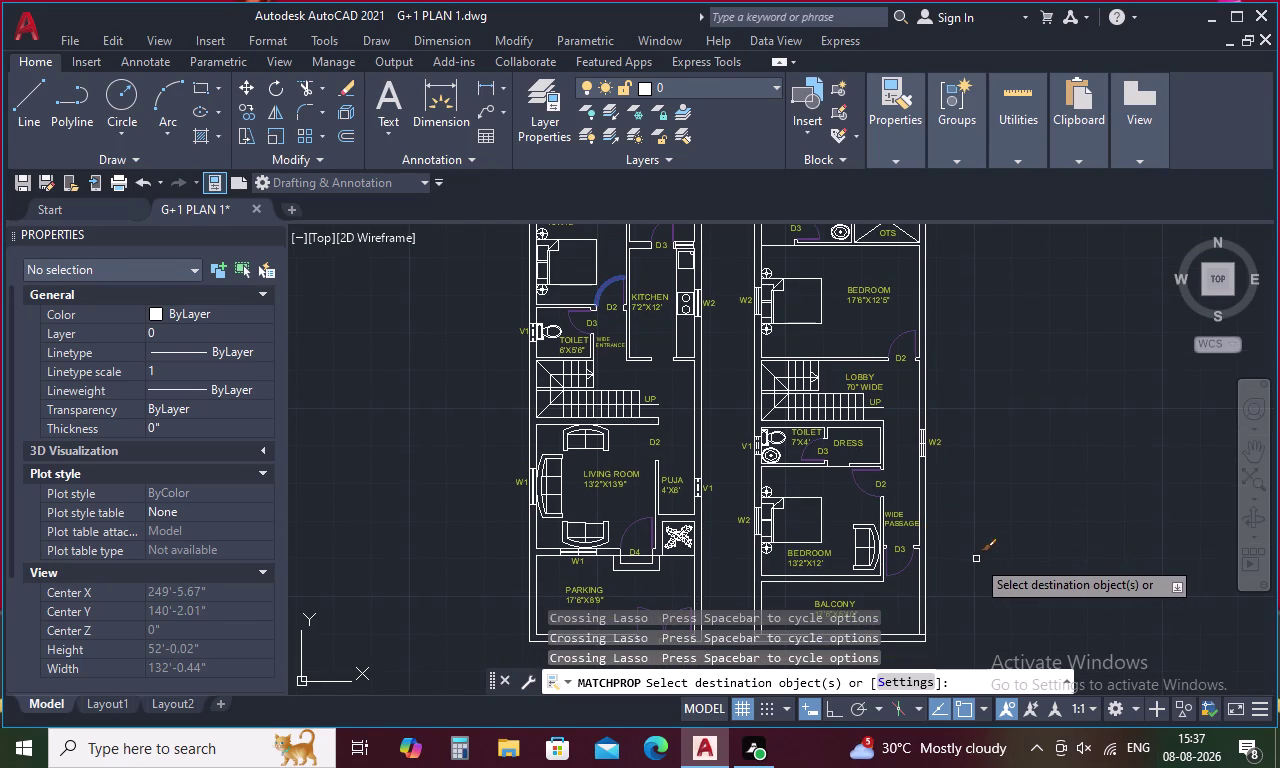
key(Escape)
click(255, 333)
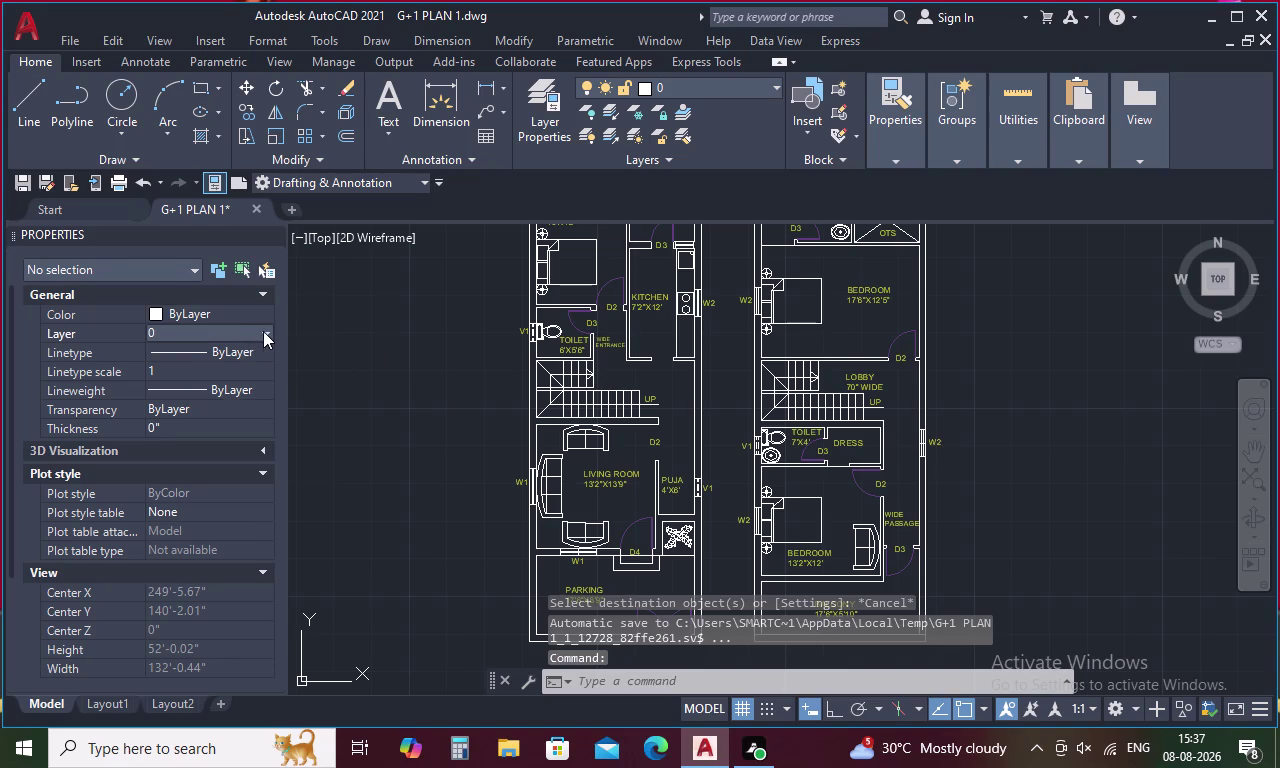
Glance at the layer list, then zoom into the kitchen area.
click(266, 330)
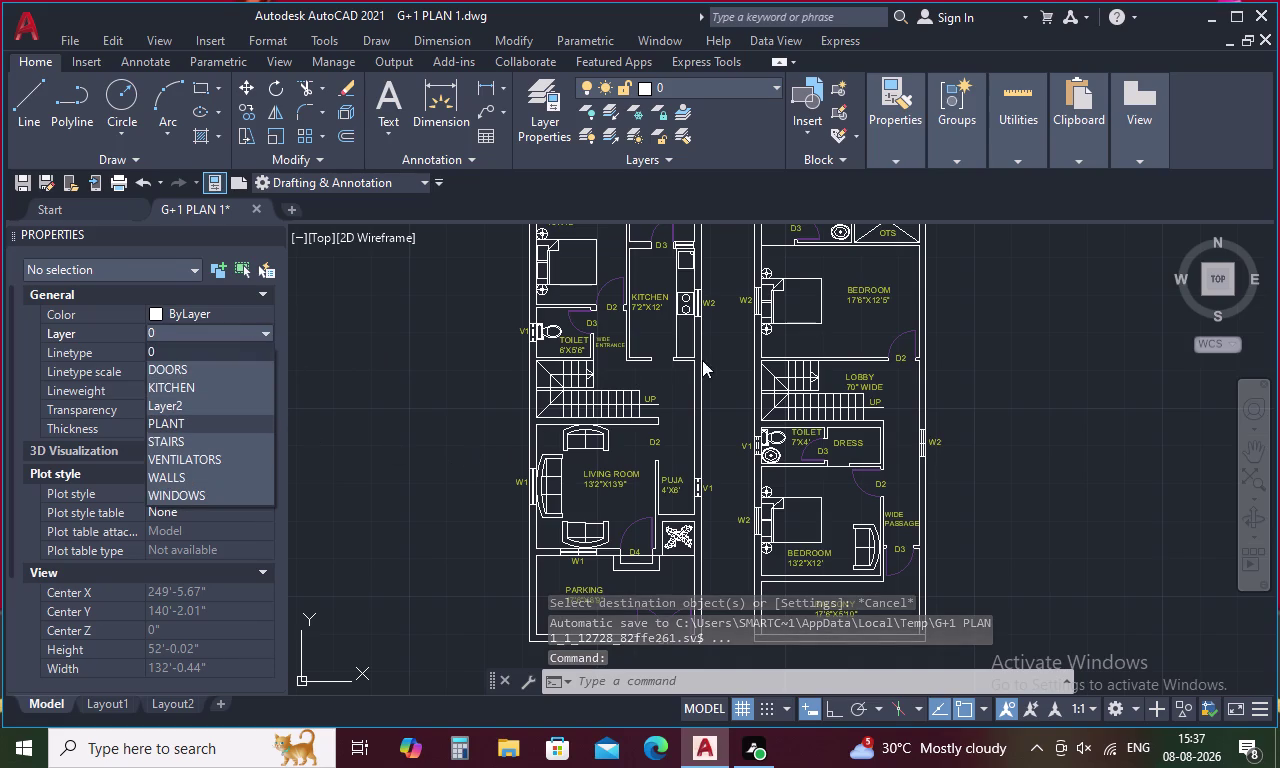
middle_drag(723, 349, 723, 570)
key(Escape)
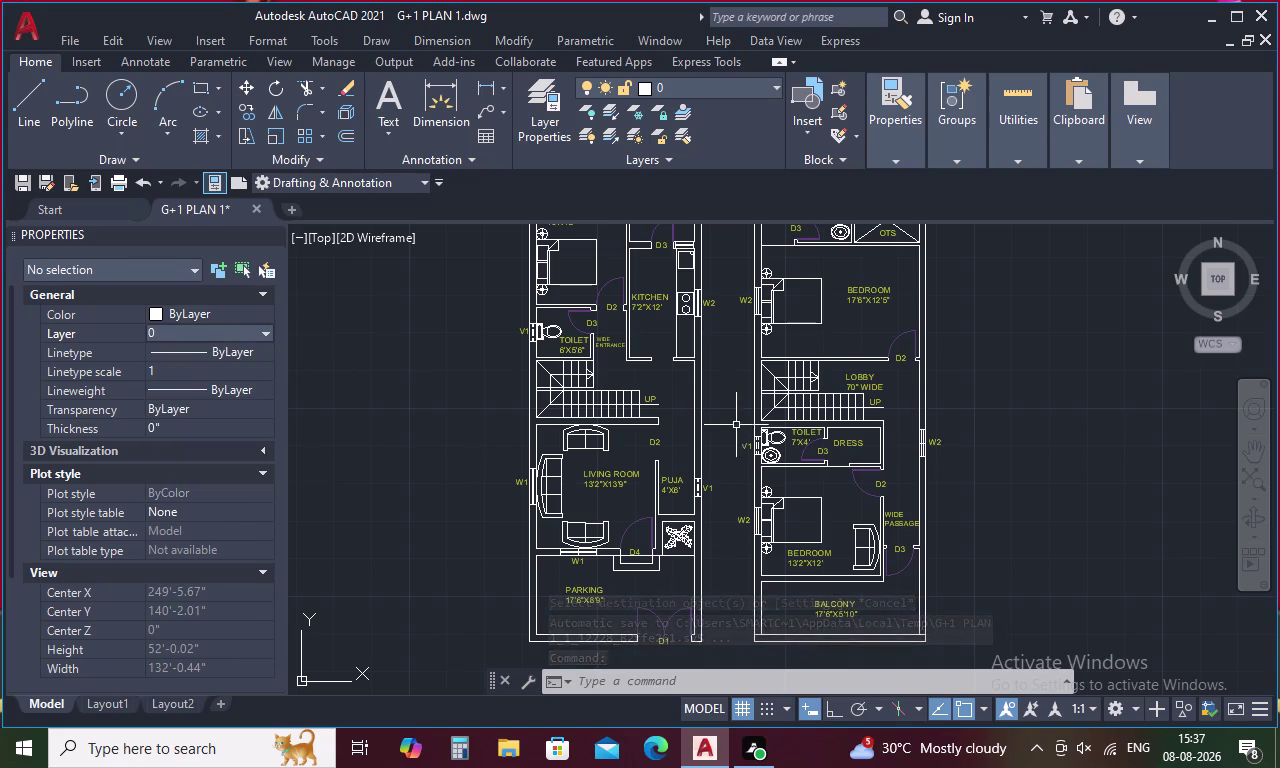
middle_drag(737, 421, 684, 621)
scroll(up, 3)
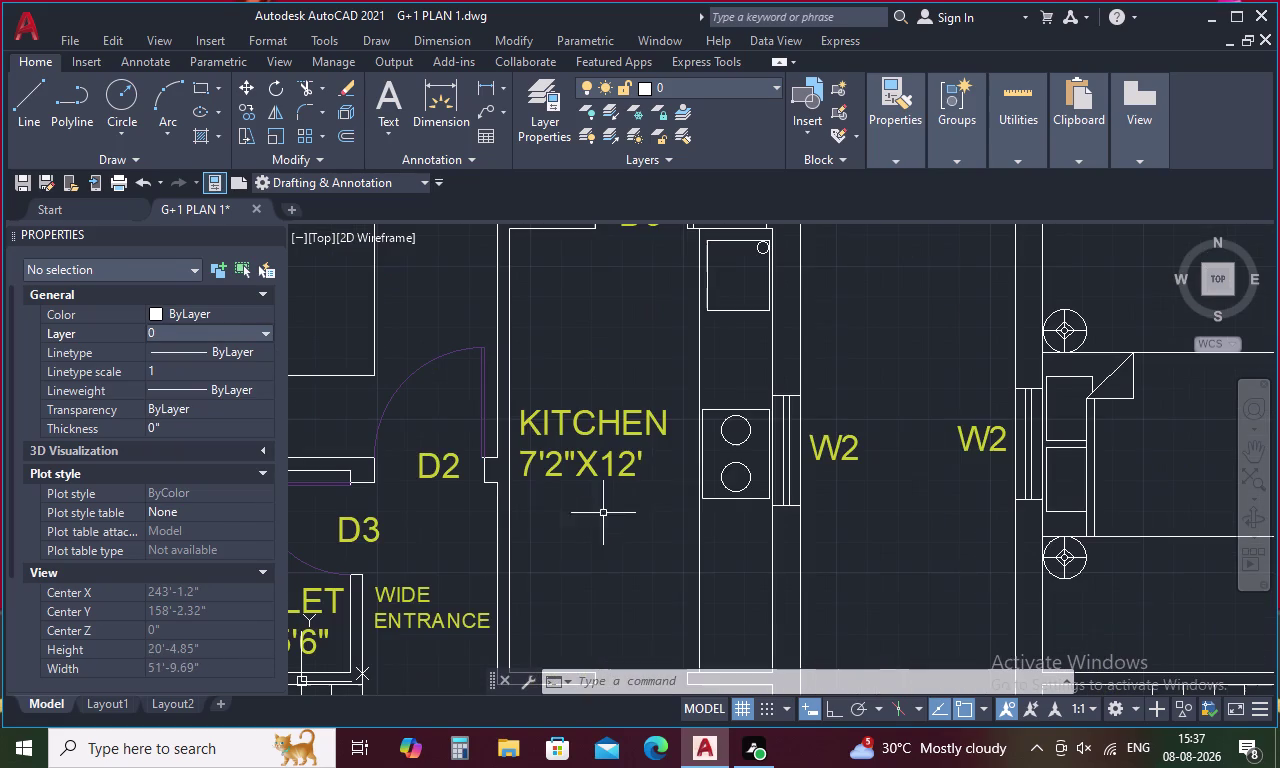
Window-select the kitchen counter lines, then clear that selection.
drag(748, 395, 647, 557)
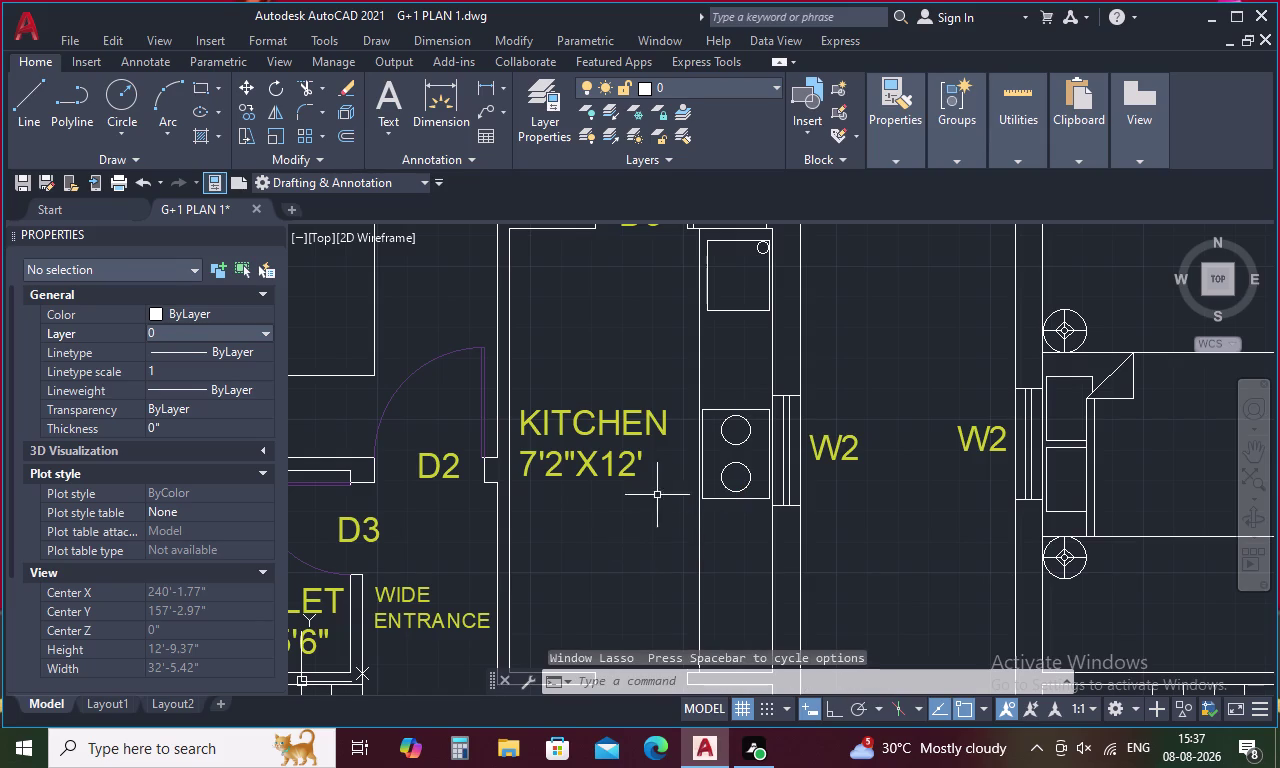
drag(724, 394, 681, 452)
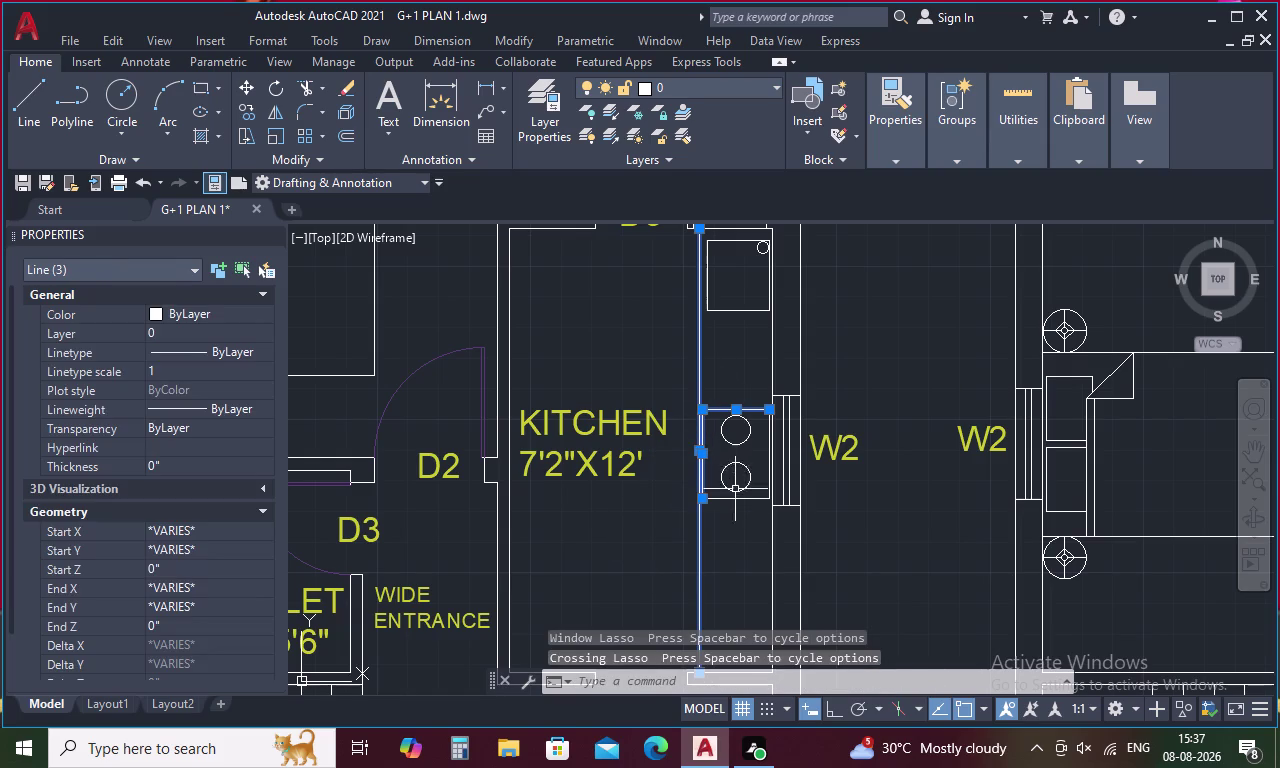
drag(727, 536, 701, 389)
drag(747, 537, 754, 512)
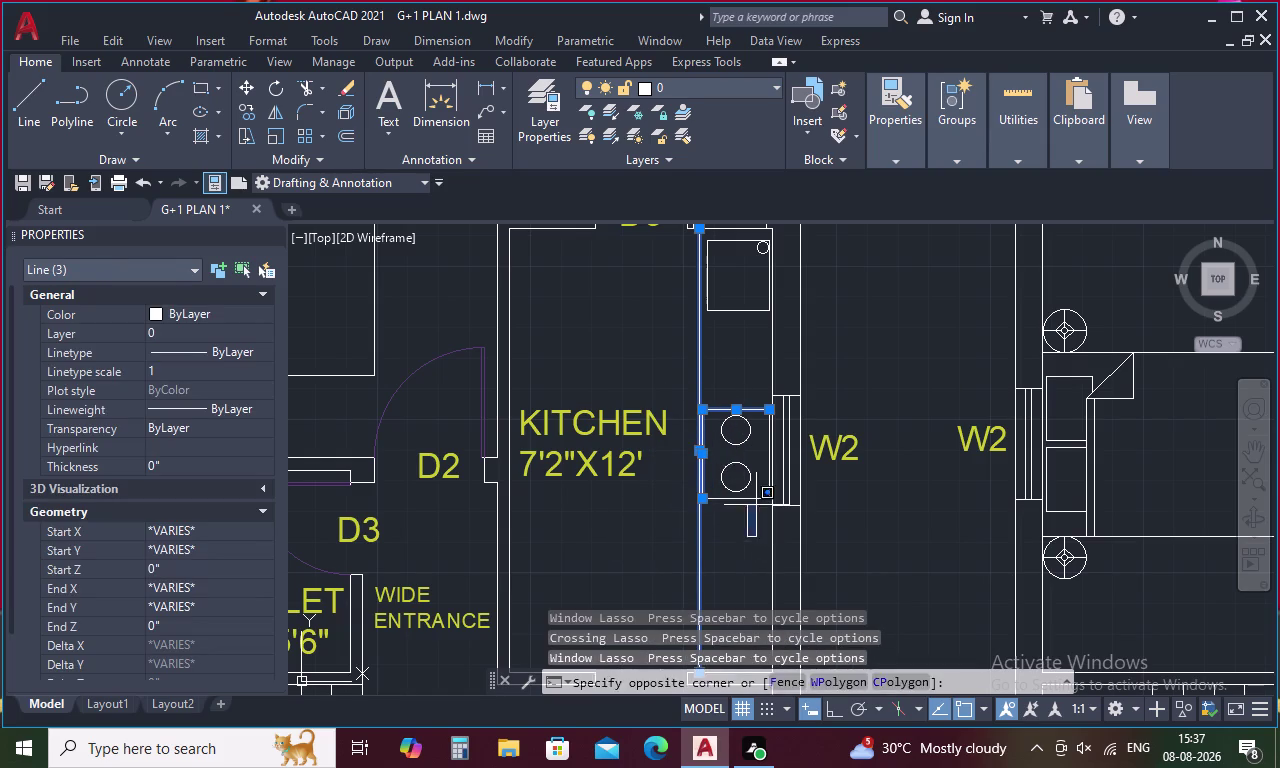
drag(754, 512, 712, 411)
drag(770, 509, 774, 462)
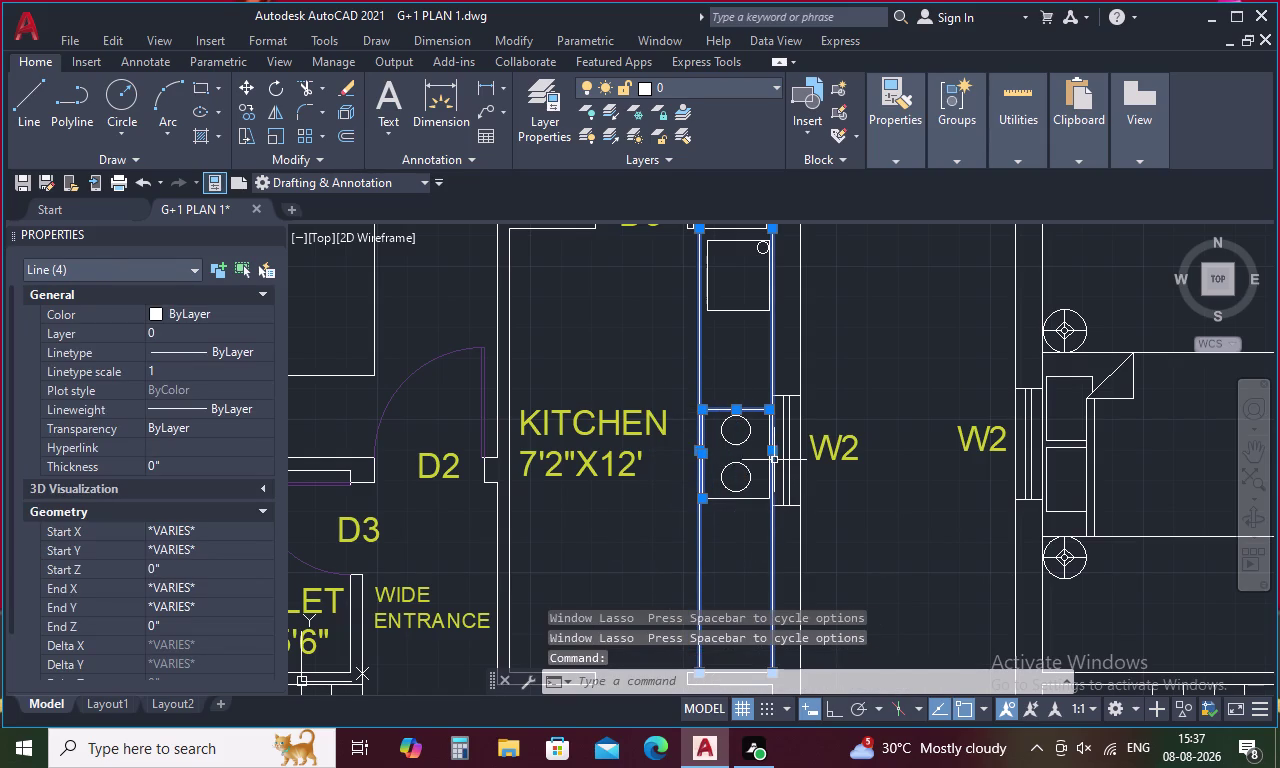
drag(774, 462, 774, 456)
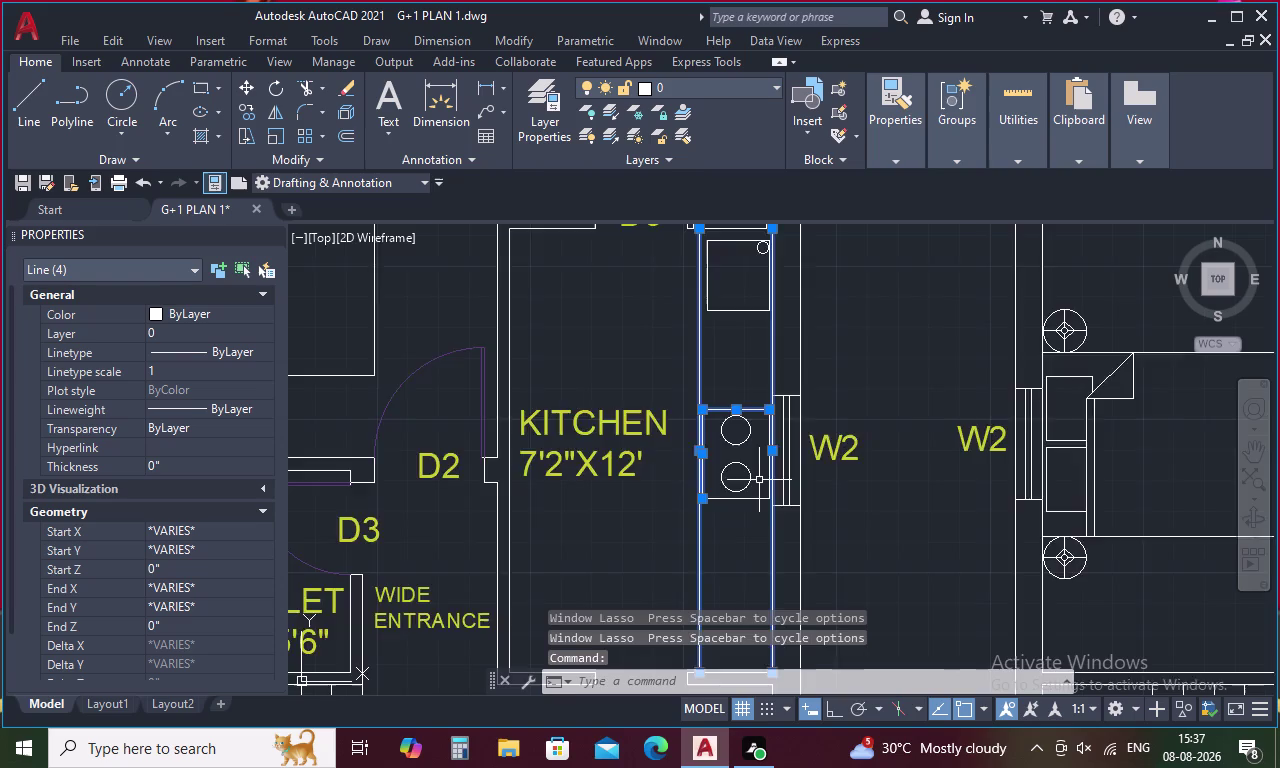
scroll(up, 3)
key(Escape)
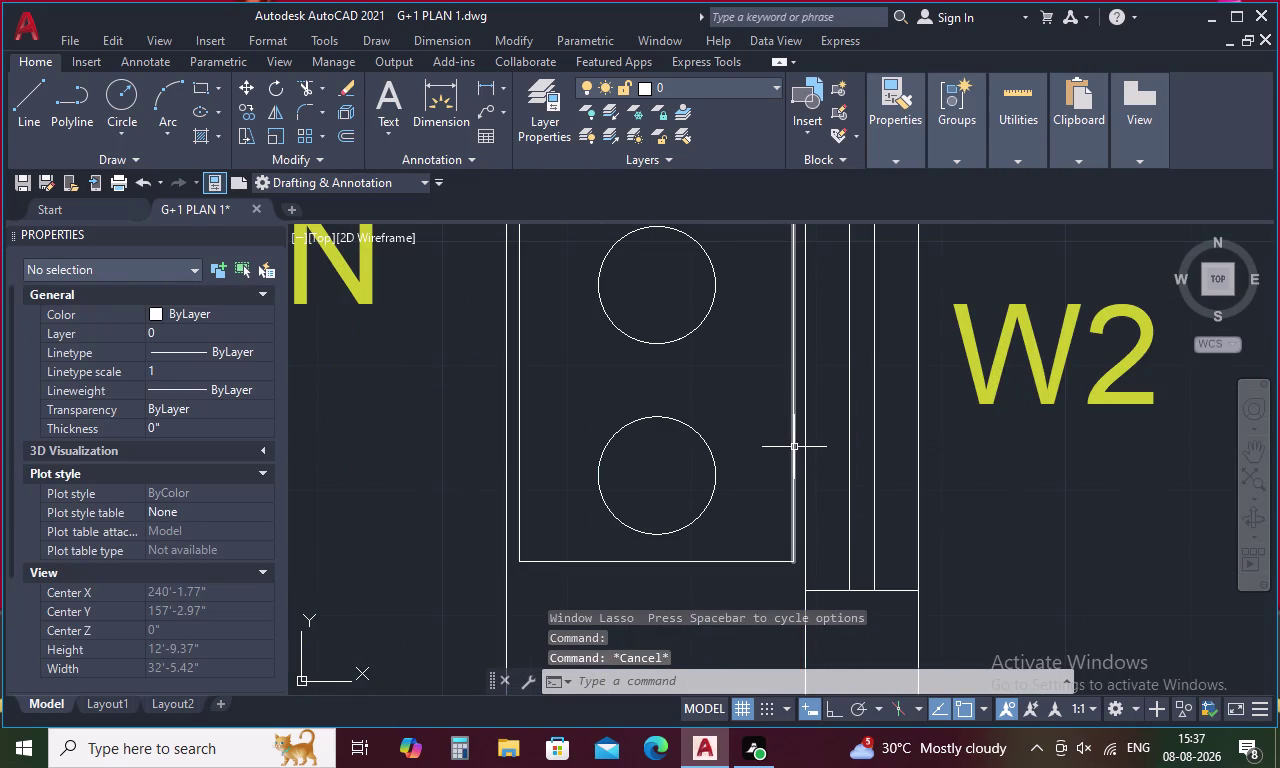
Select the sink outline and both sink bowls.
drag(799, 438, 459, 525)
scroll(down, 3)
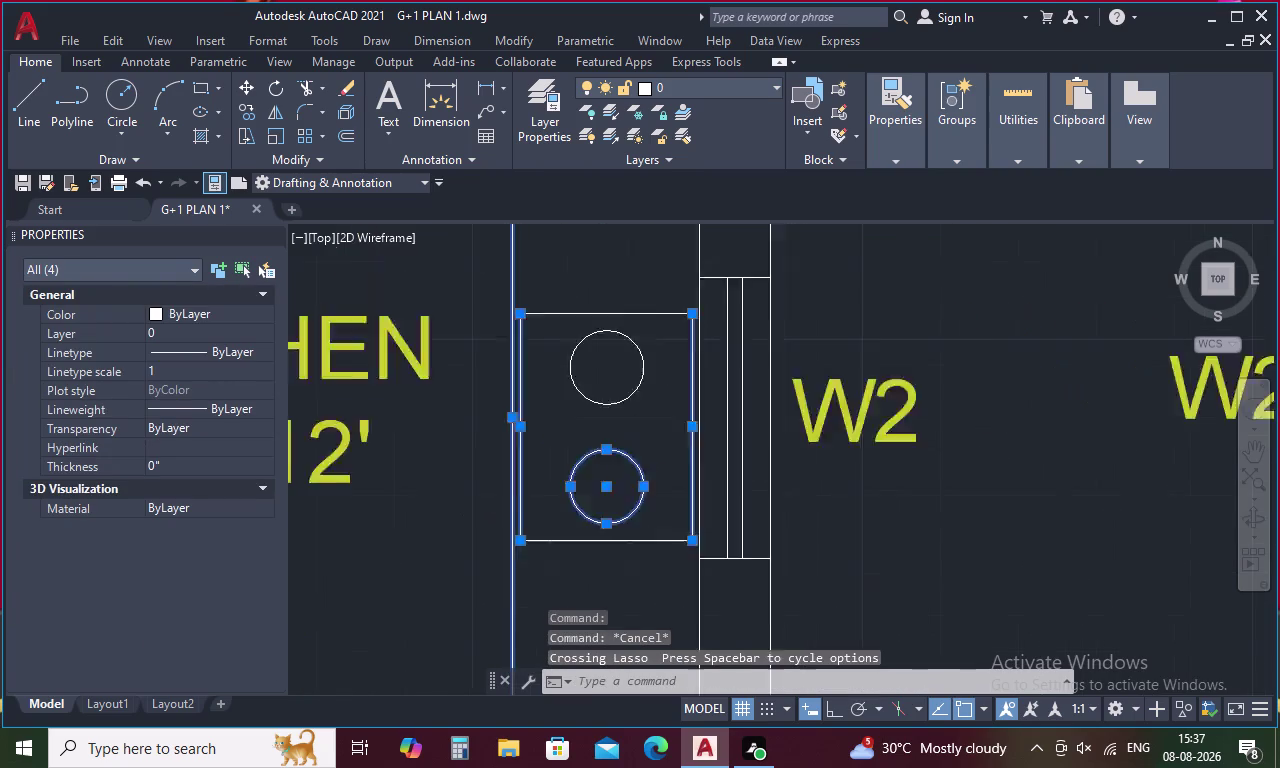
scroll(down, 3)
drag(579, 421, 525, 566)
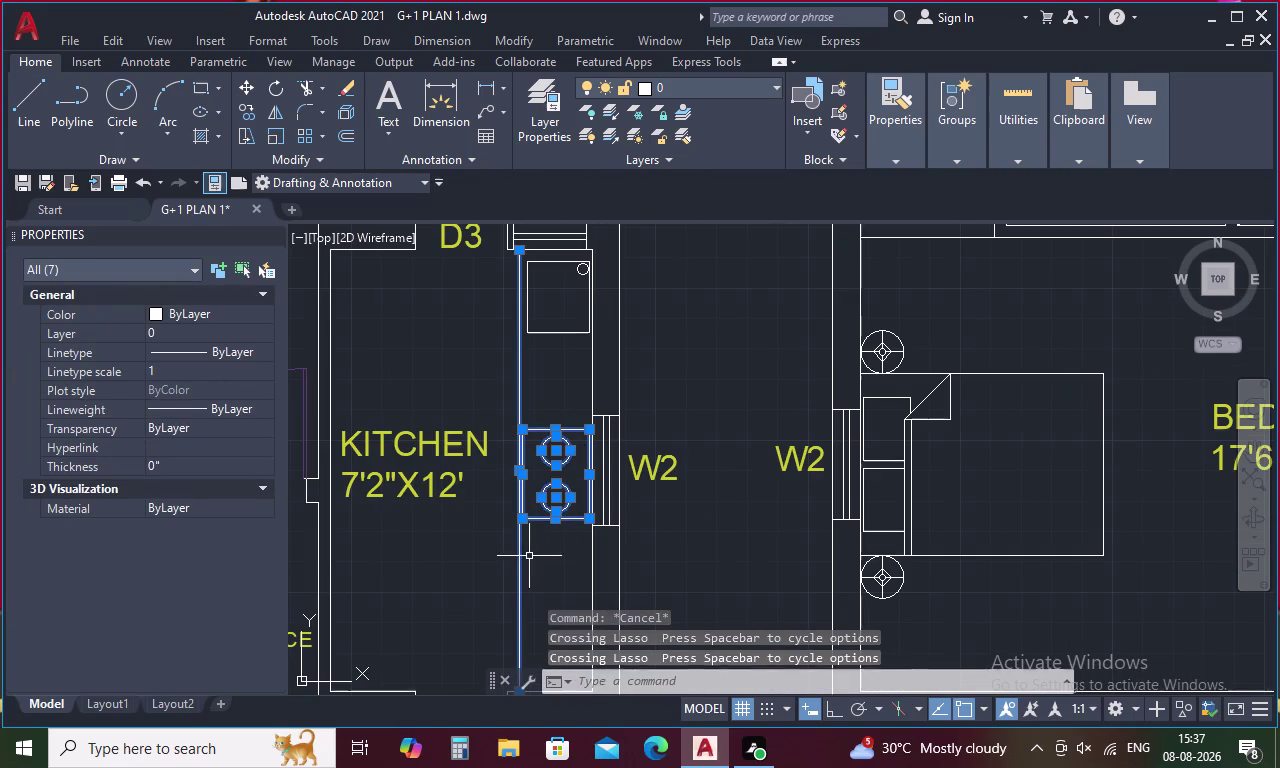
scroll(up, 3)
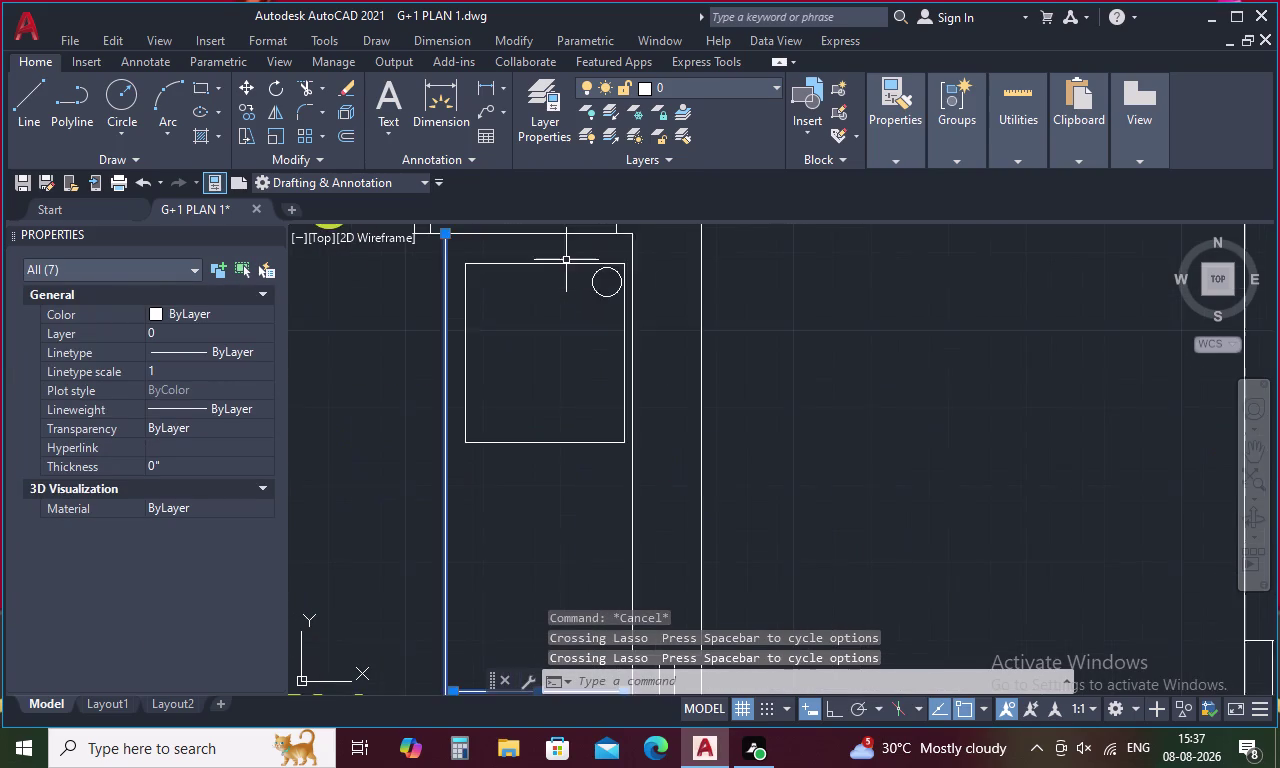
Add the edges of the upper counter box to the selection.
drag(625, 251, 547, 363)
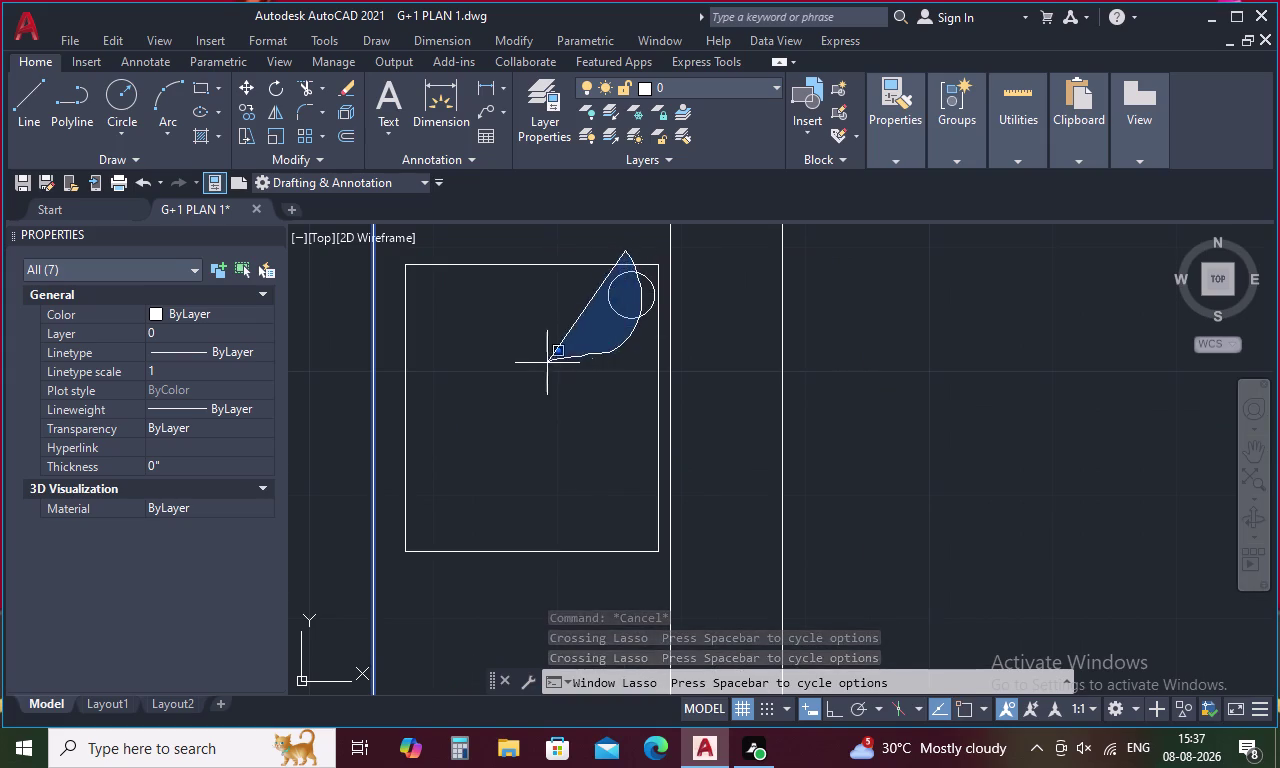
drag(547, 363, 546, 363)
drag(637, 256, 565, 422)
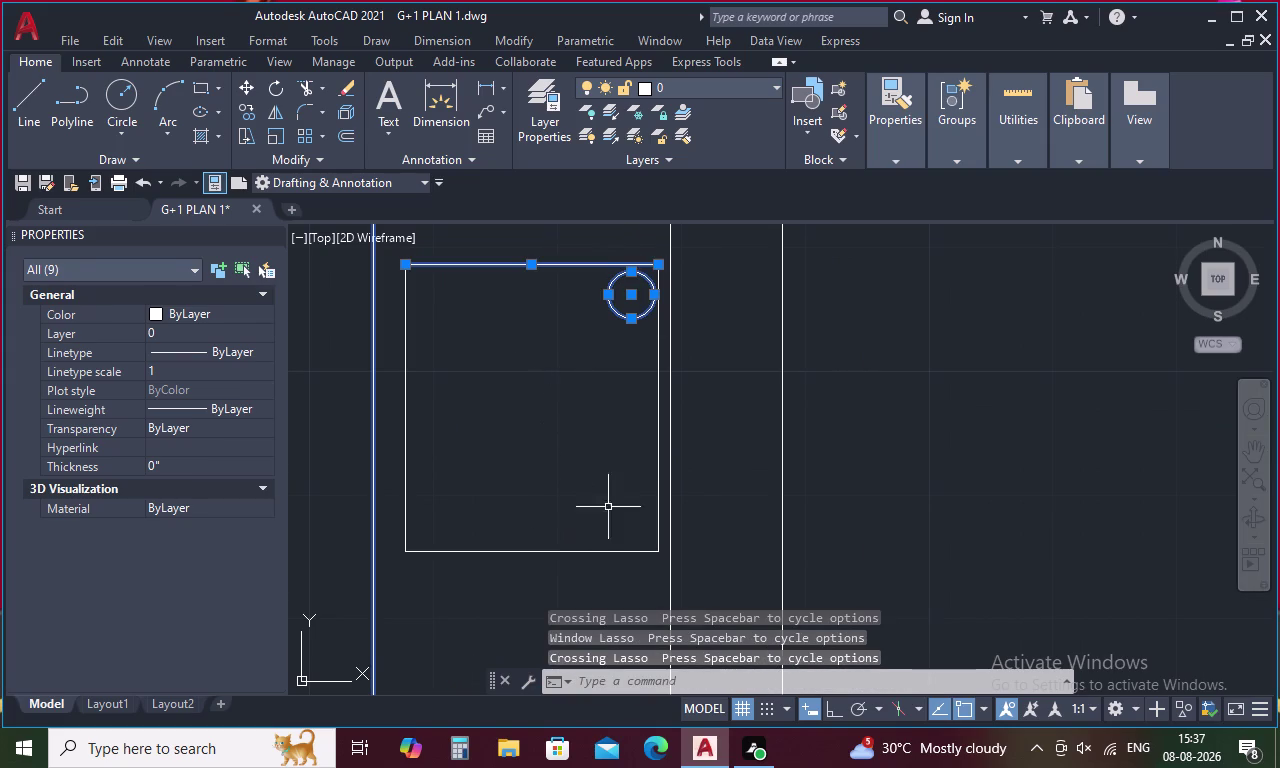
drag(657, 414, 653, 425)
click(572, 547)
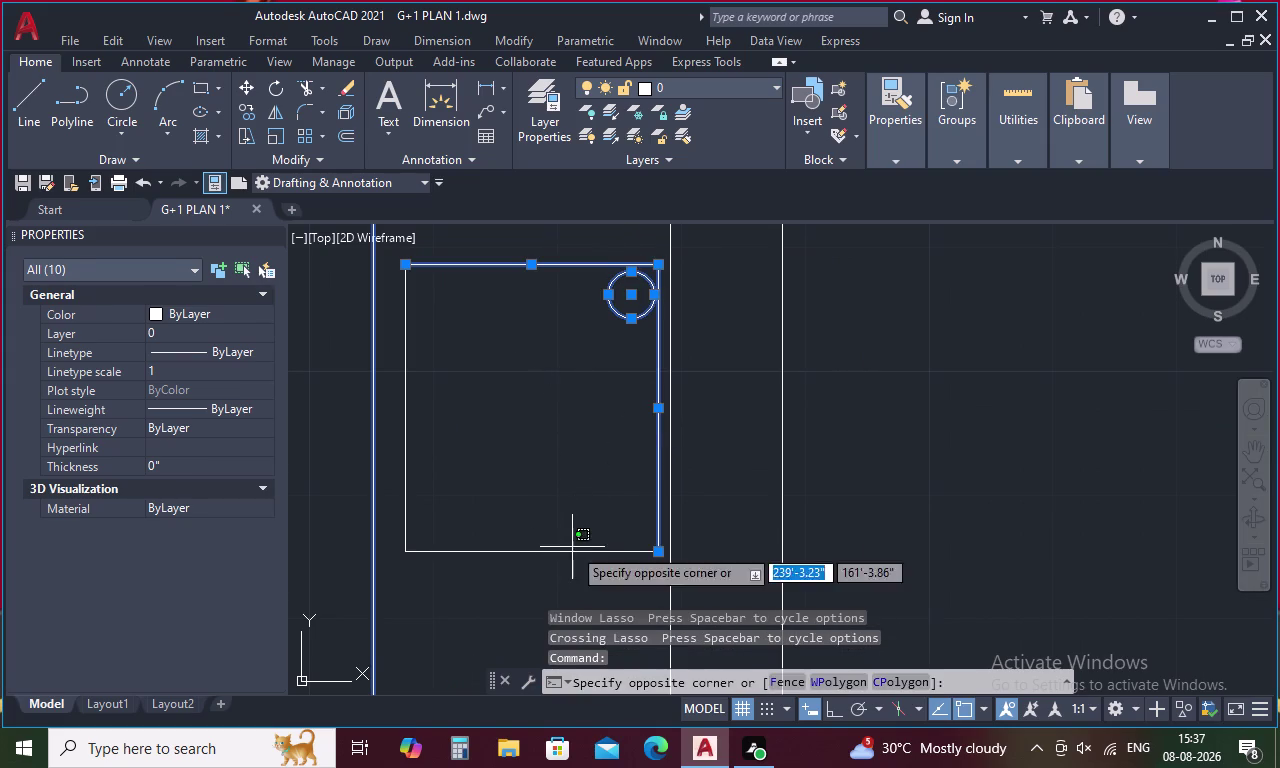
drag(578, 504, 499, 577)
drag(546, 467, 444, 579)
drag(446, 440, 407, 456)
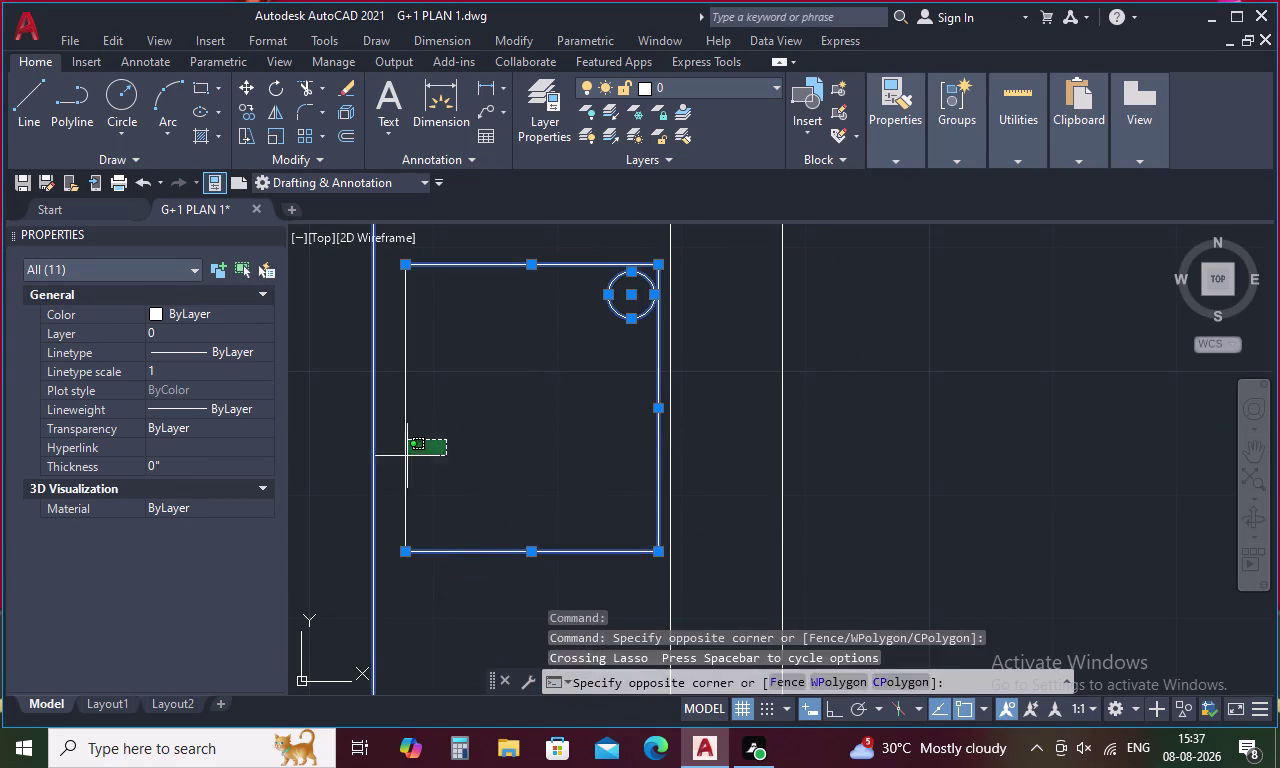
drag(407, 456, 395, 469)
scroll(down, 3)
scroll(down, 3)
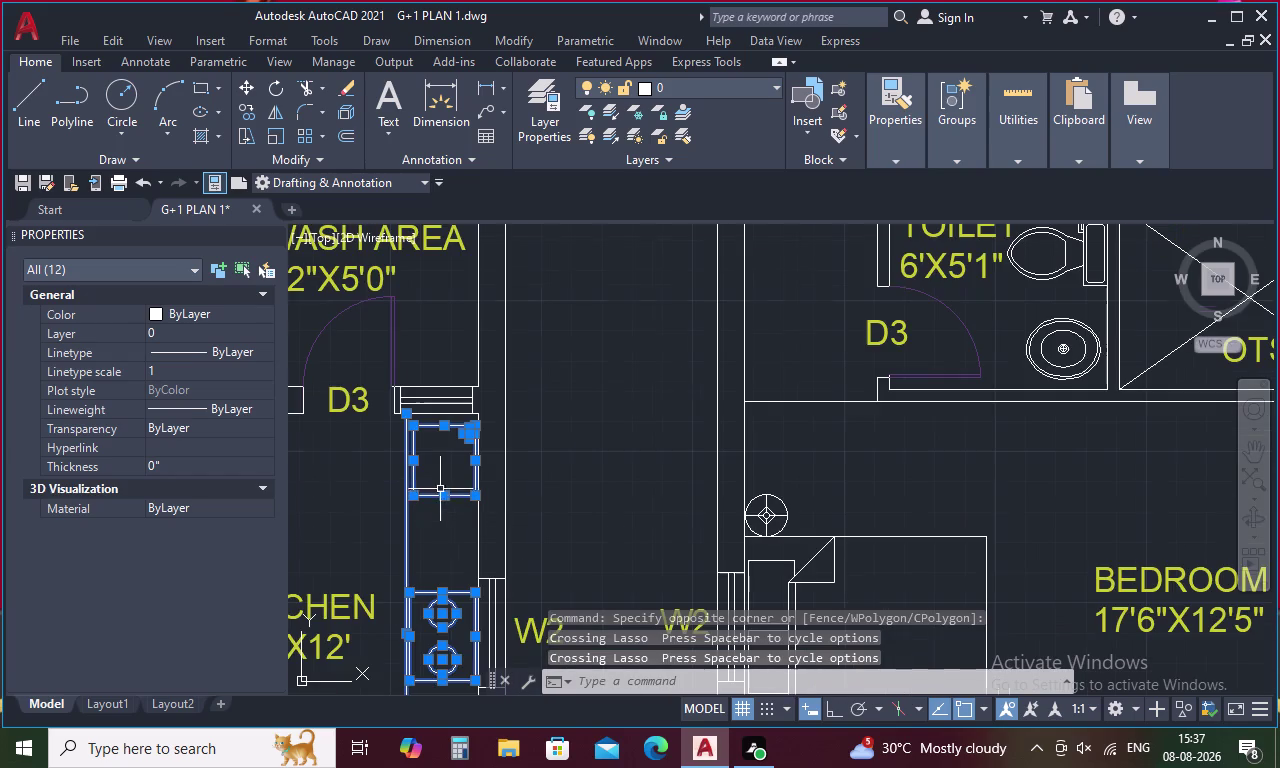
Put the selected counter and sink on the KITCHEN layer, then zoom out to the full plan.
middle_drag(449, 540, 472, 413)
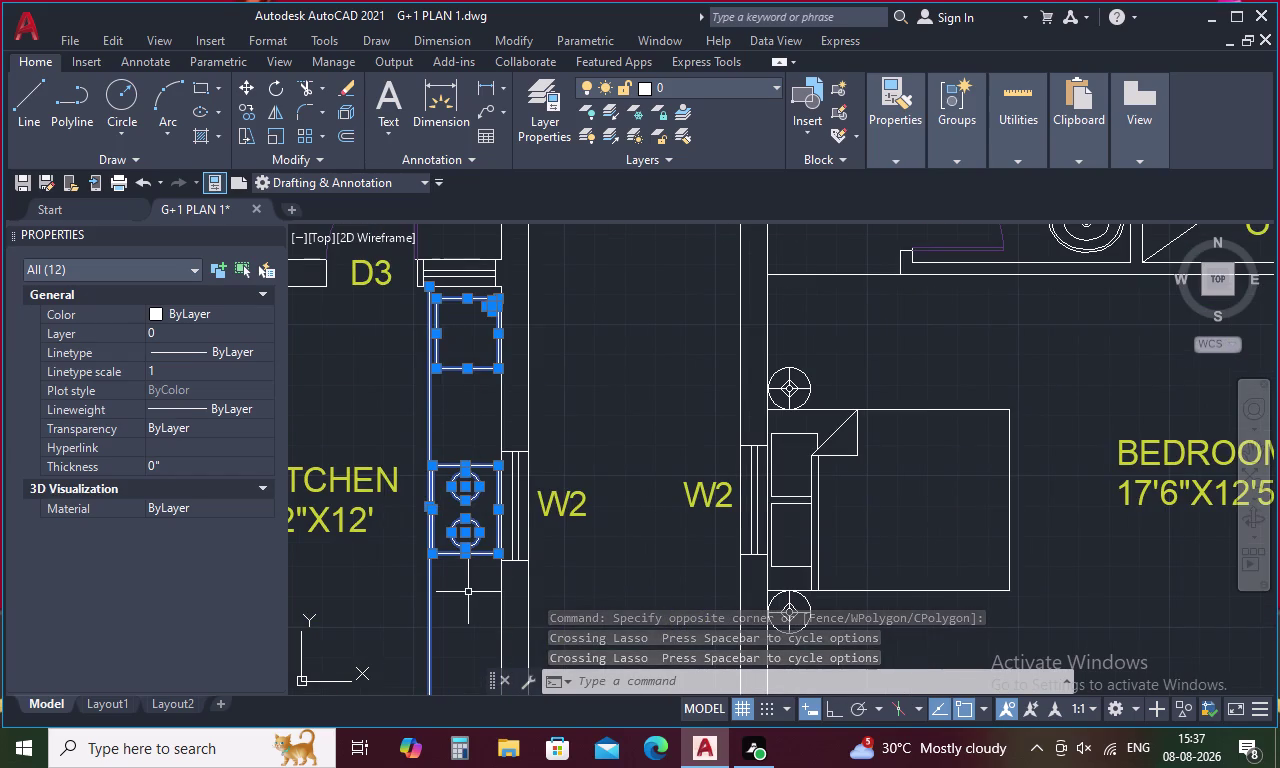
middle_drag(470, 602, 523, 413)
middle_drag(509, 473, 509, 484)
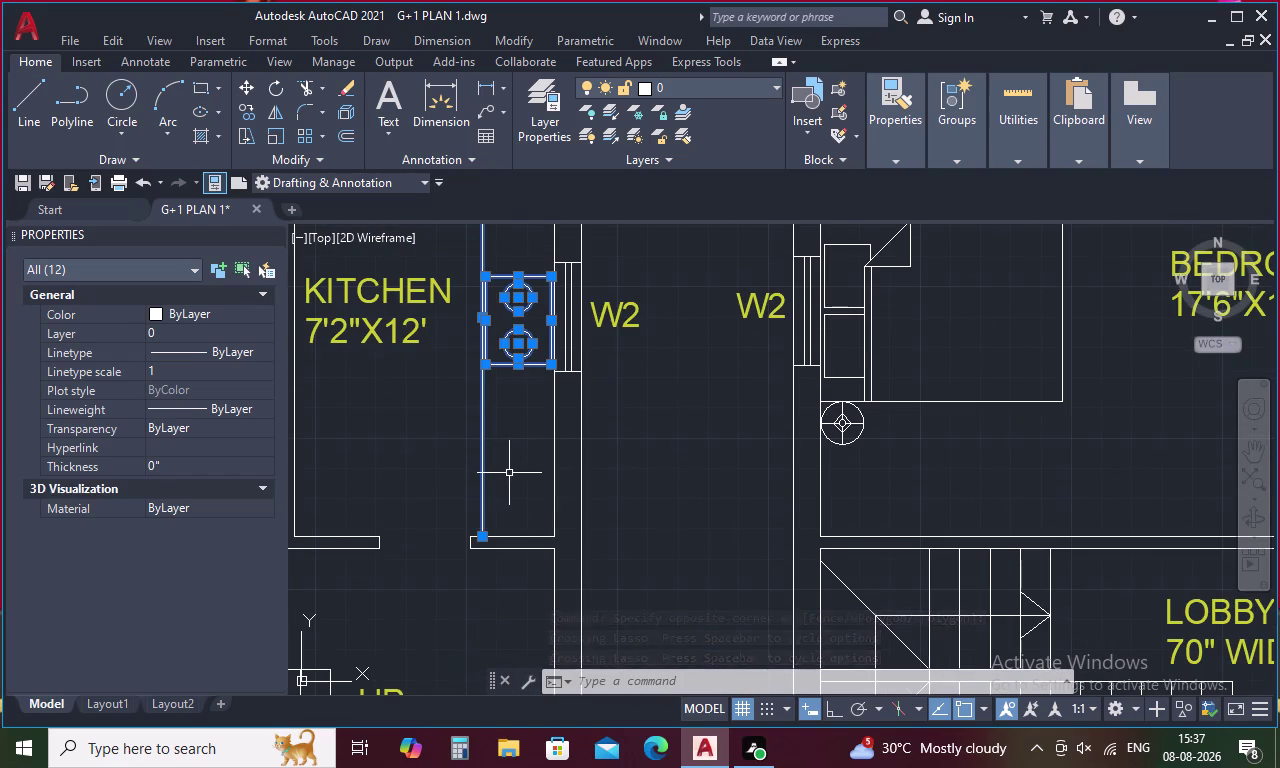
middle_drag(509, 484, 516, 548)
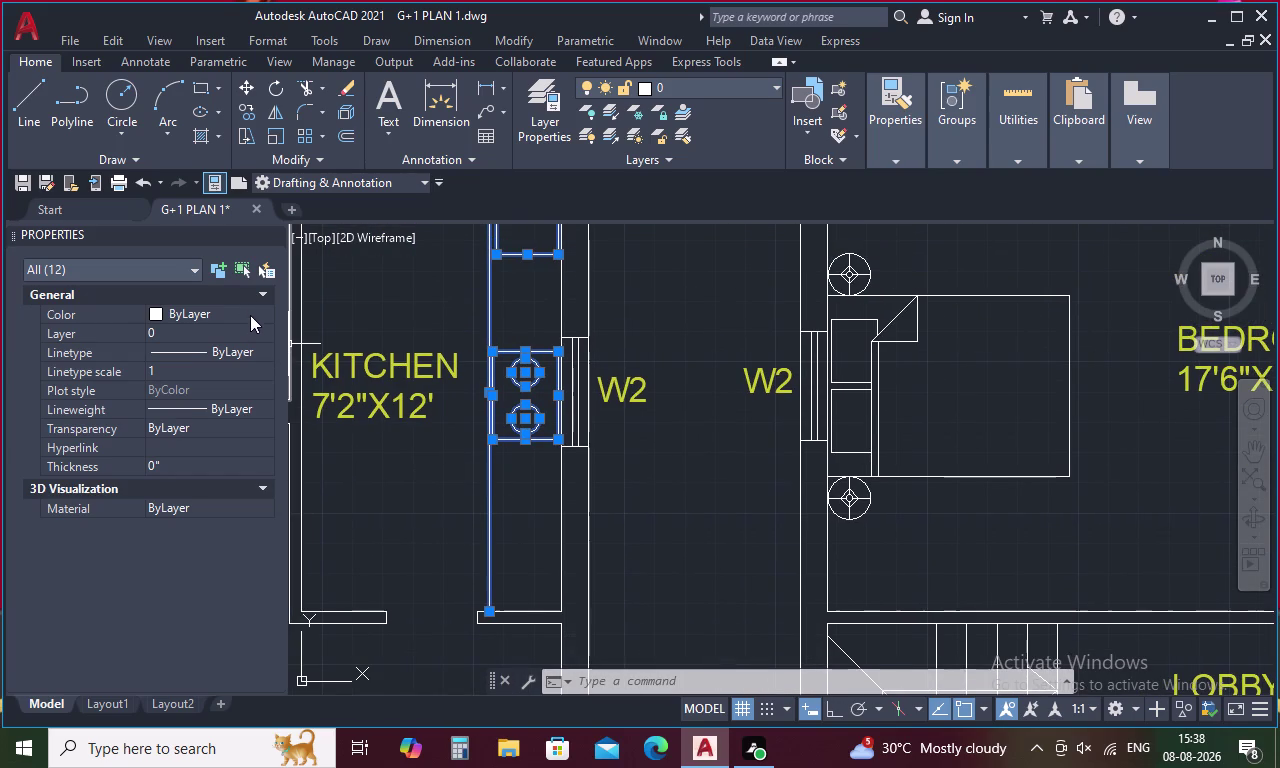
click(256, 324)
click(264, 335)
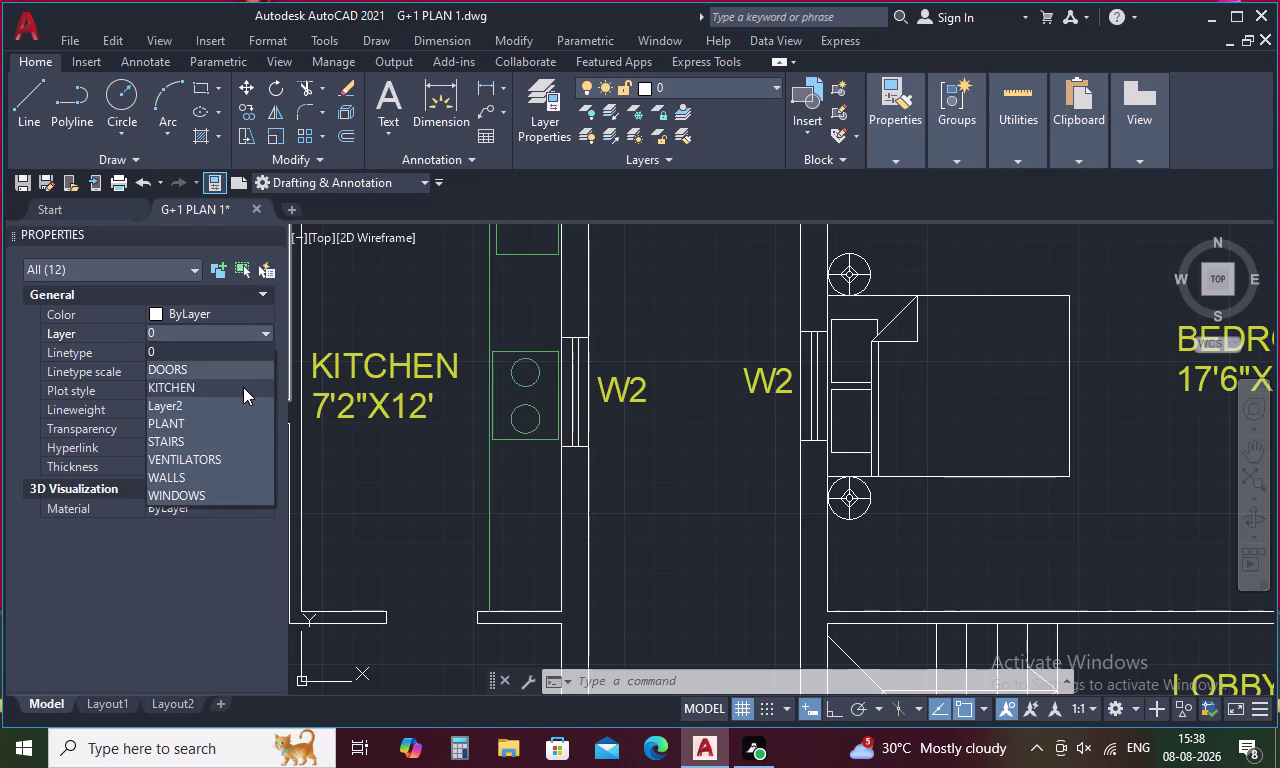
click(243, 387)
key(Escape)
scroll(down, 3)
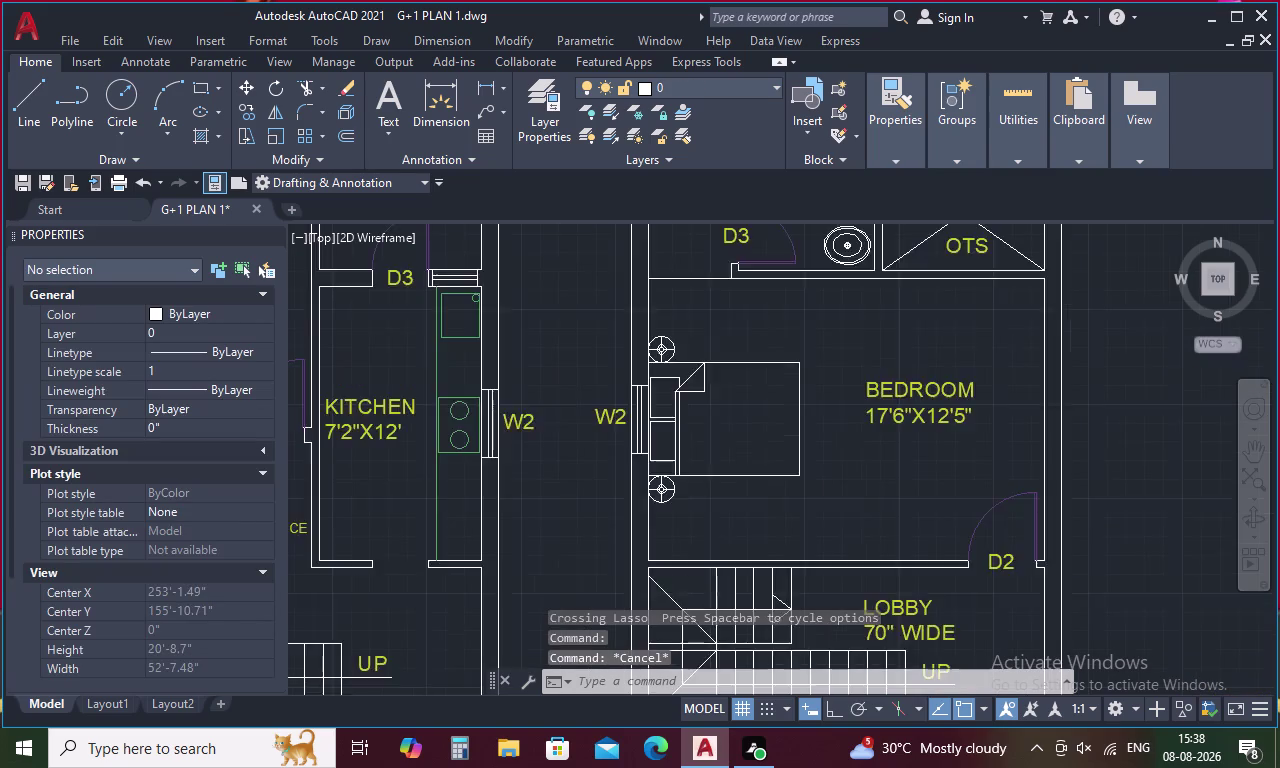
middle_drag(357, 477, 601, 413)
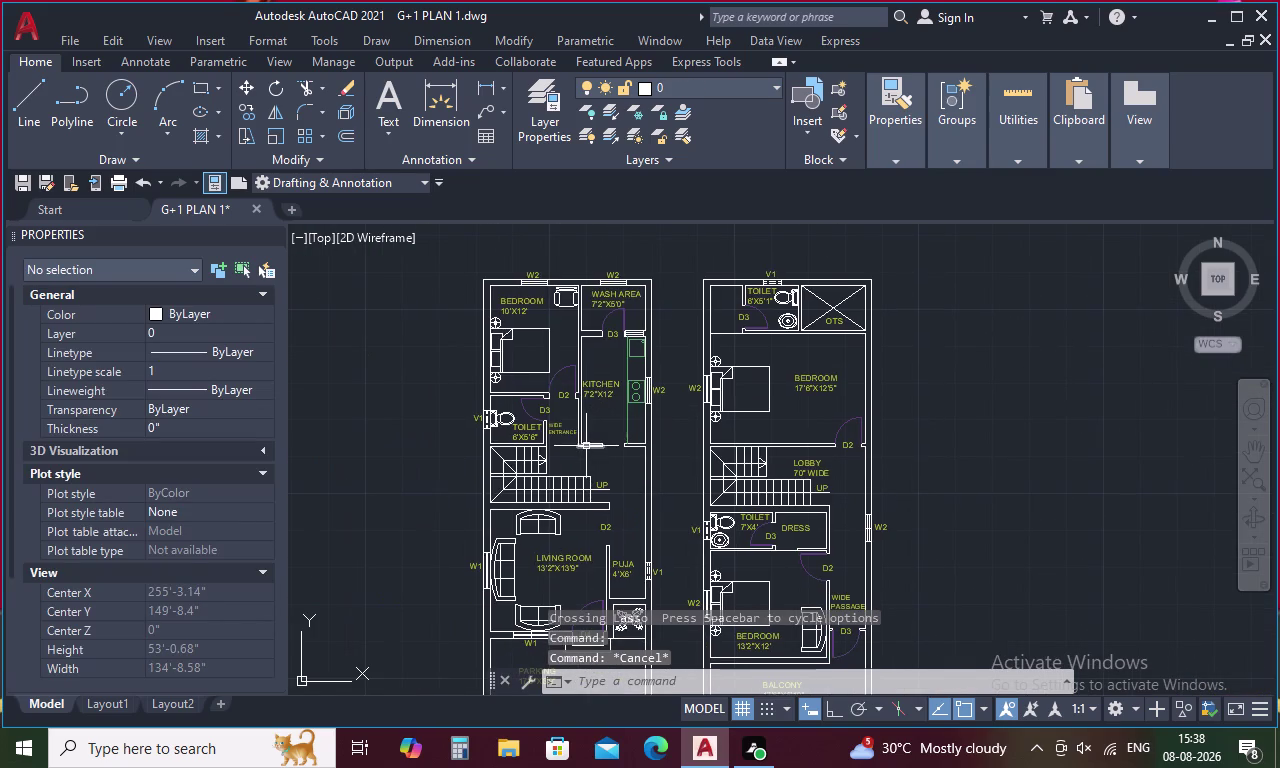
Run LAYOFF and pick a kitchen object and a door to hide KITCHEN and DOORS.
key(l)
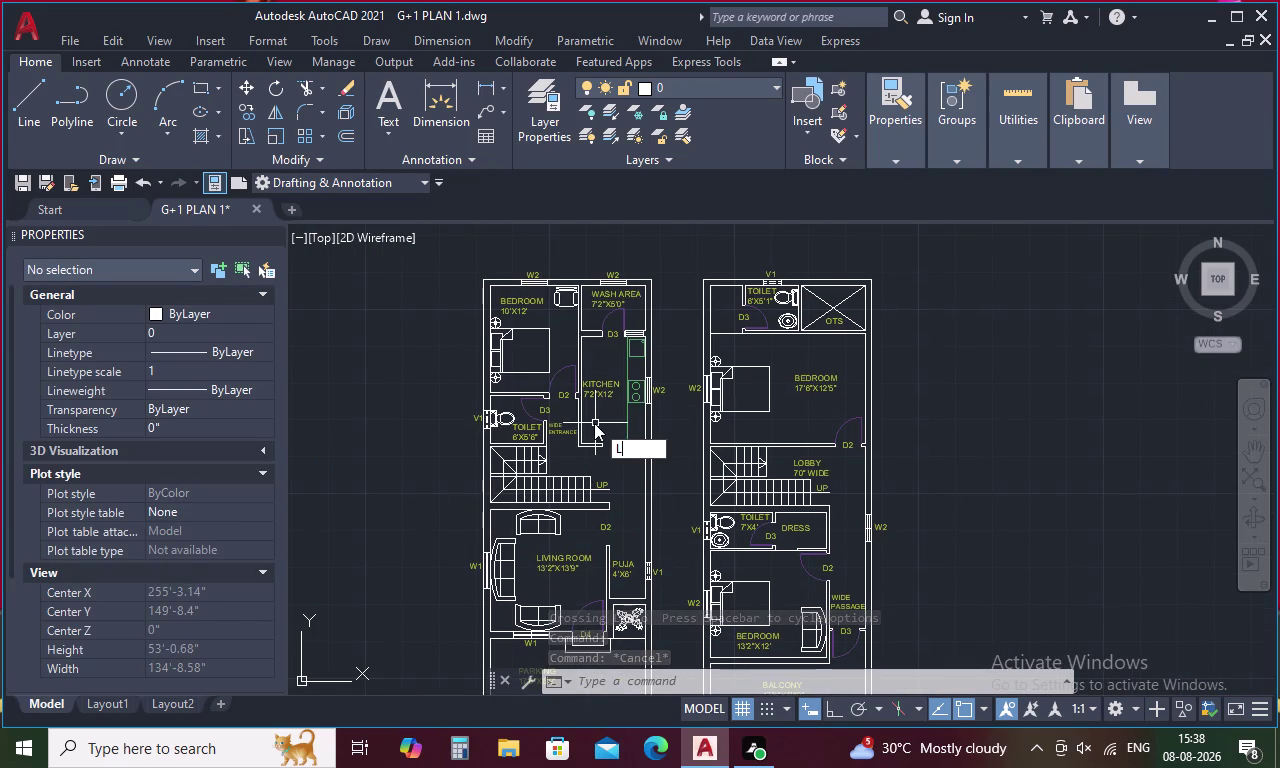
key(a)
key(y)
key(o)
key(f)
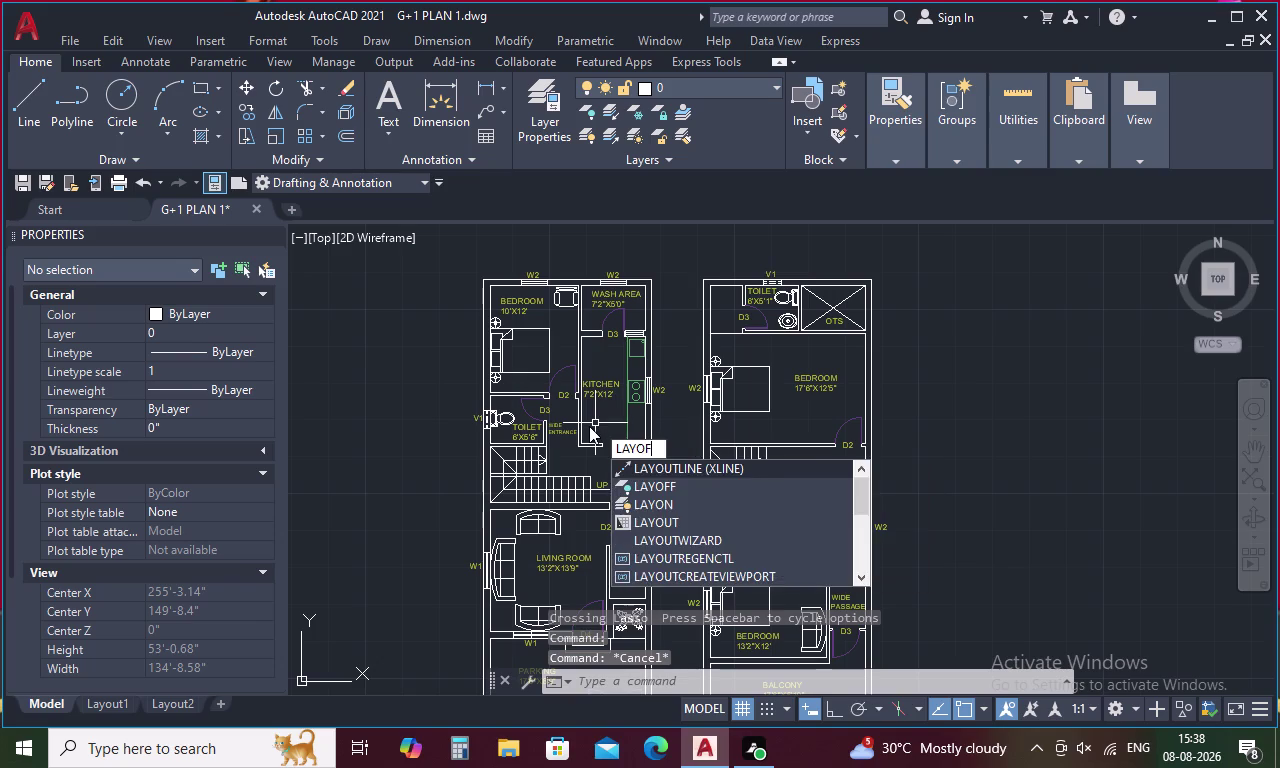
key(f)
key(space)
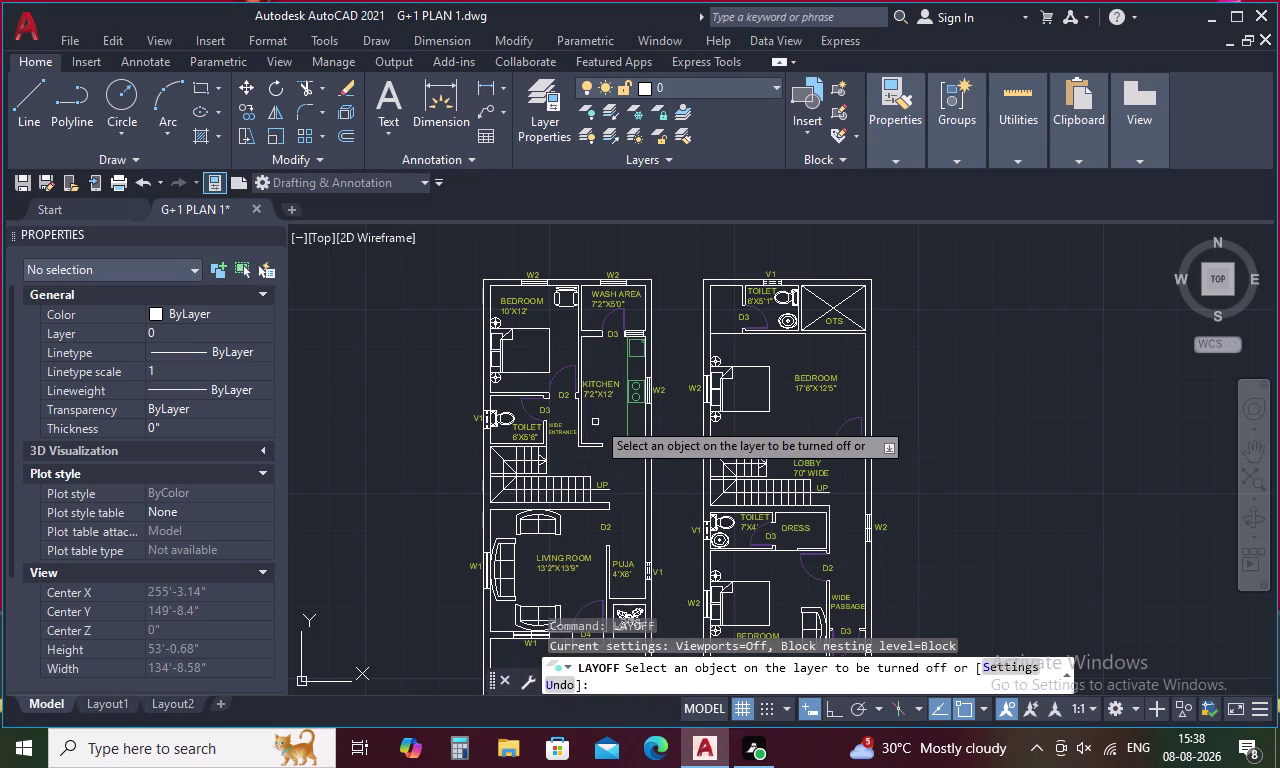
click(625, 414)
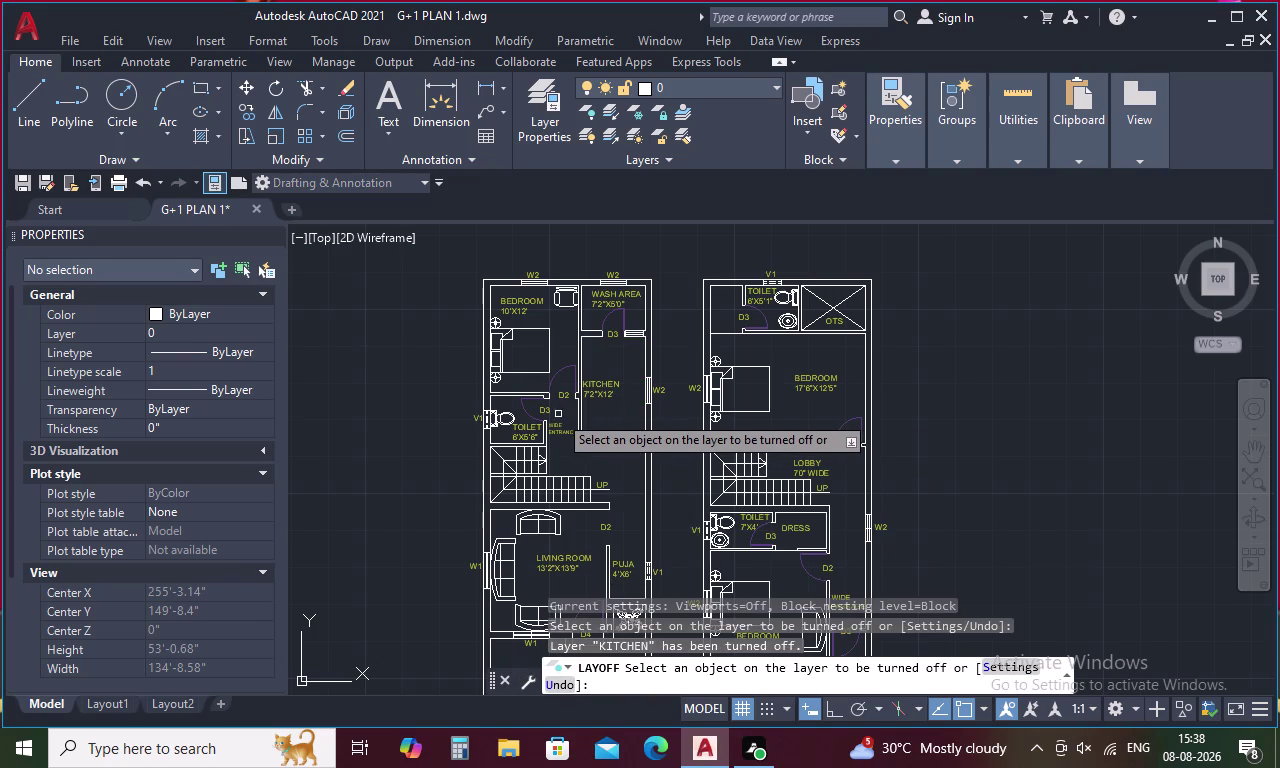
click(552, 377)
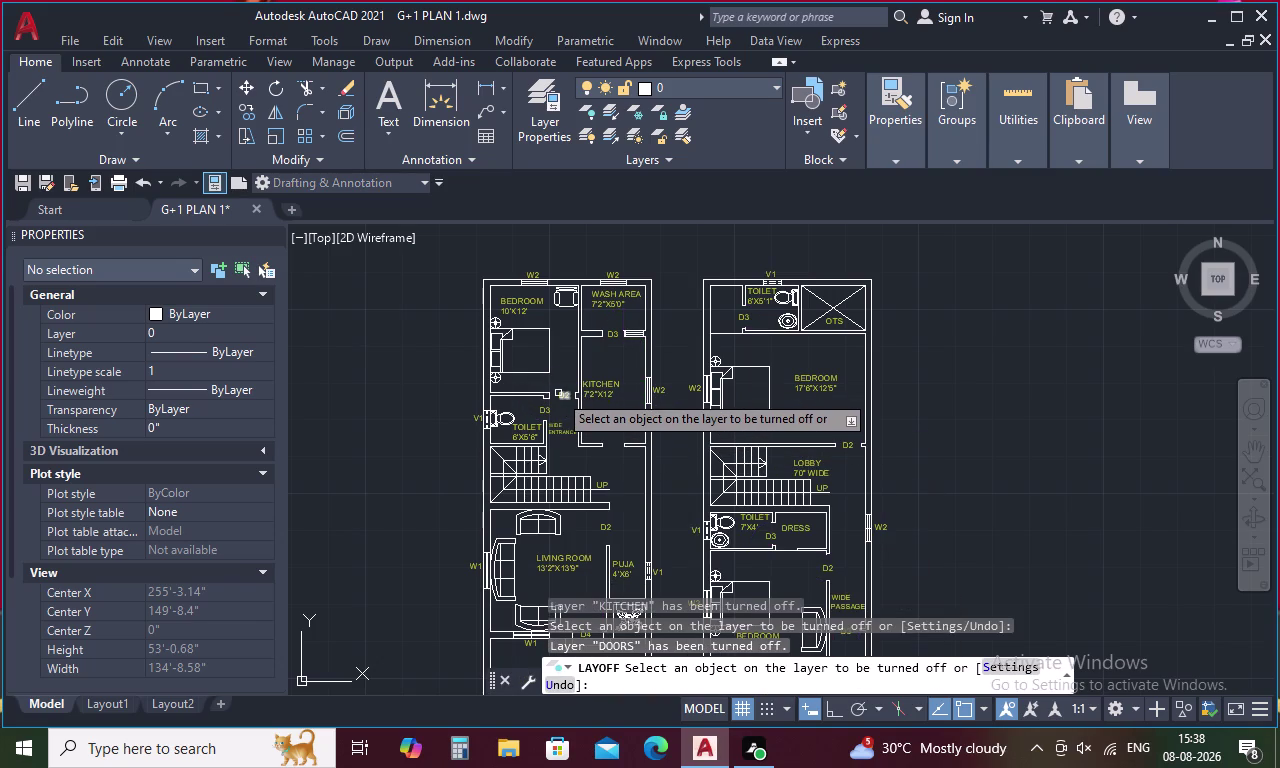
Cancel the LAYOFF prompt on a wall and check the layer dropdown.
click(558, 393)
key(Escape)
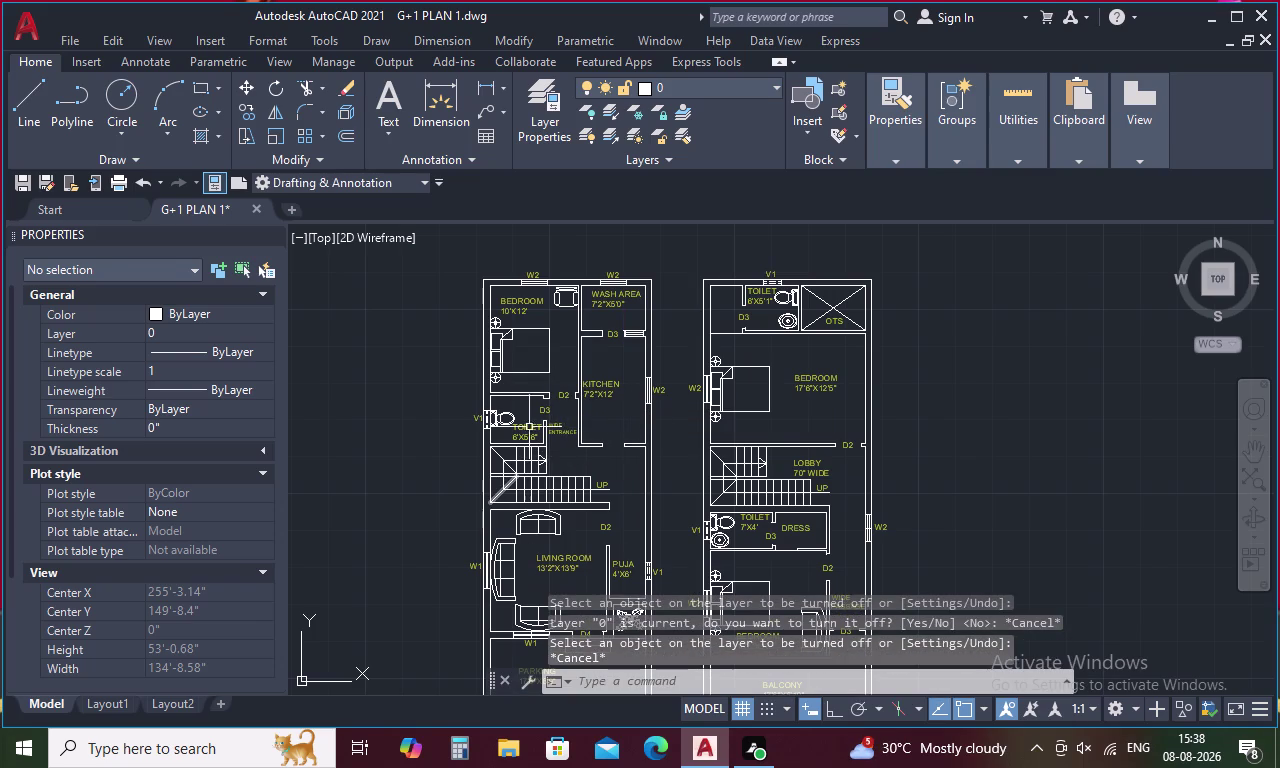
click(264, 335)
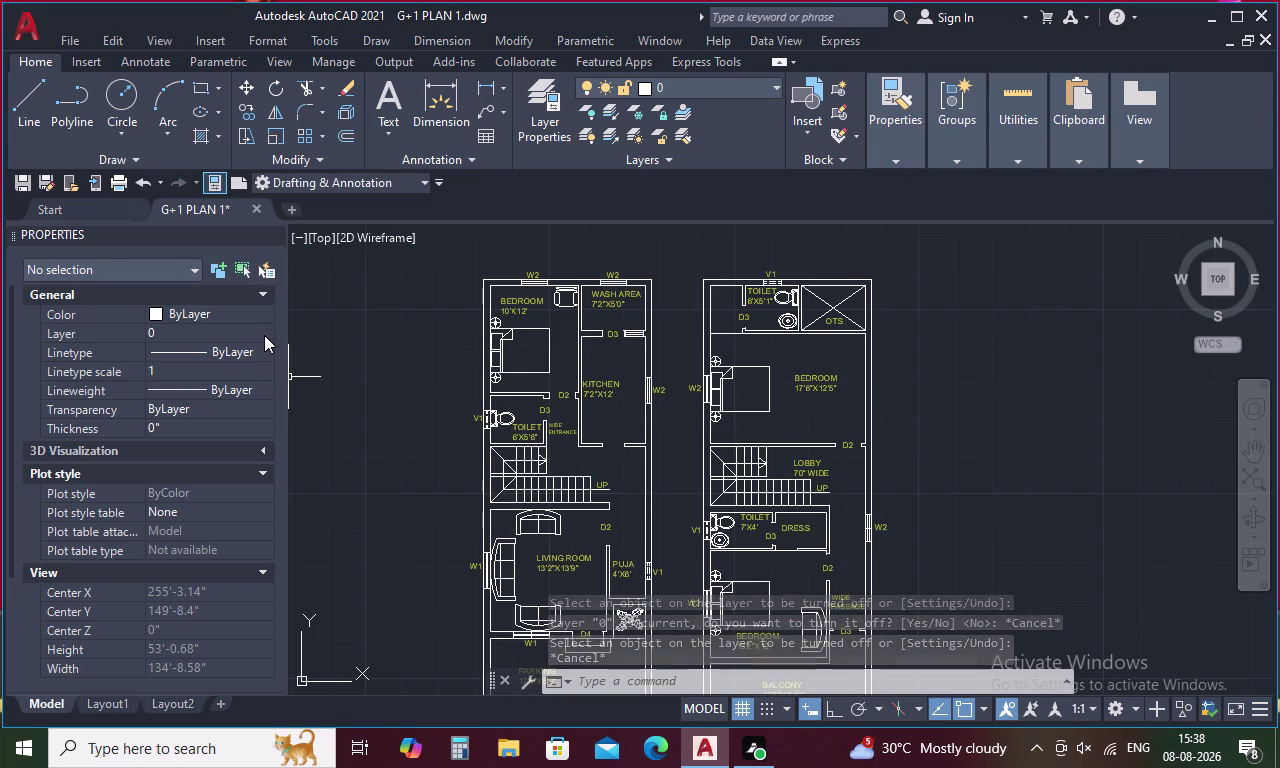
click(272, 333)
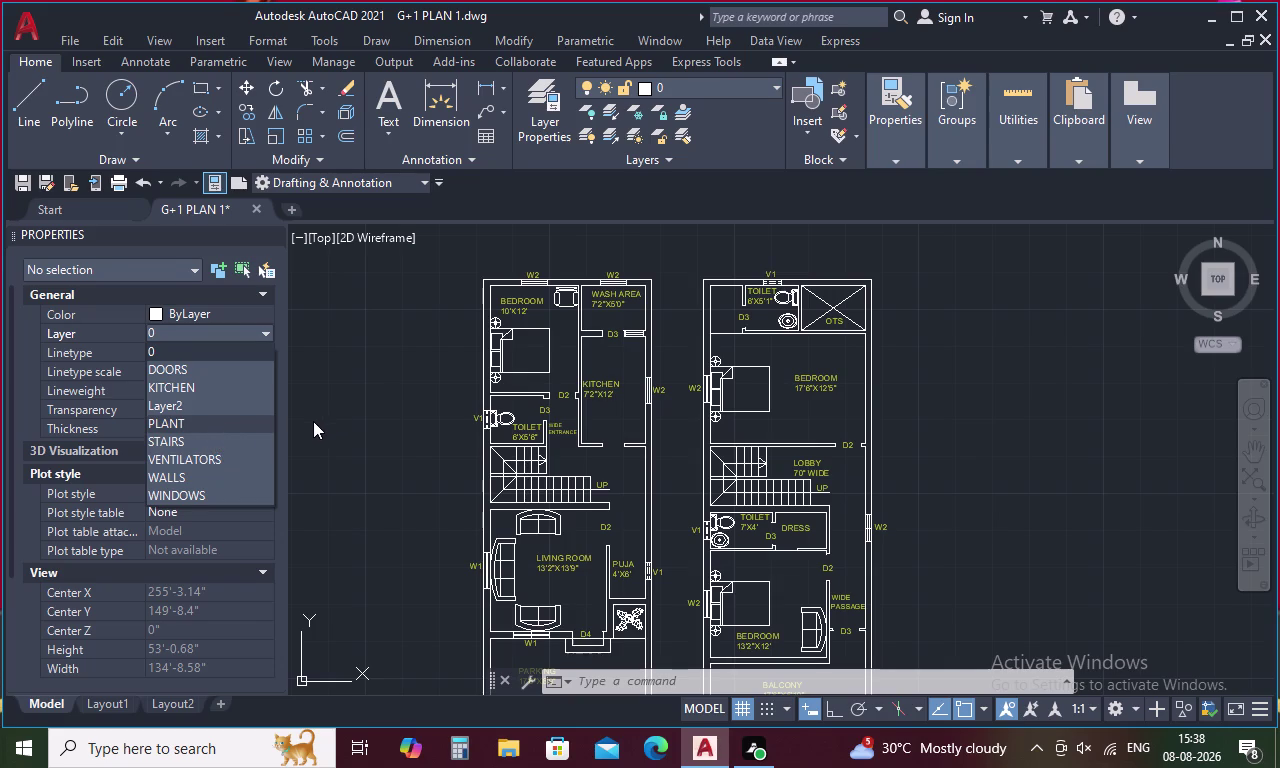
Assign the plant beside the puja room to the PLANT layer.
key(Escape)
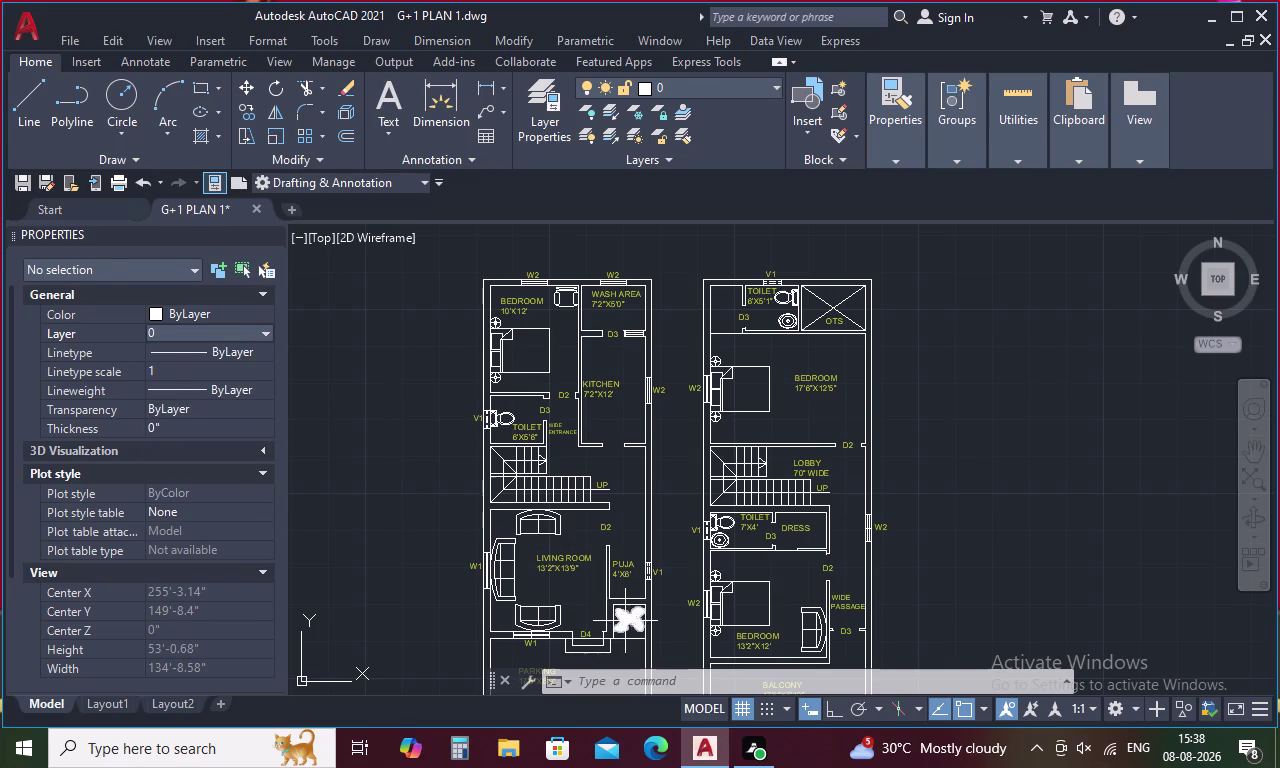
click(626, 622)
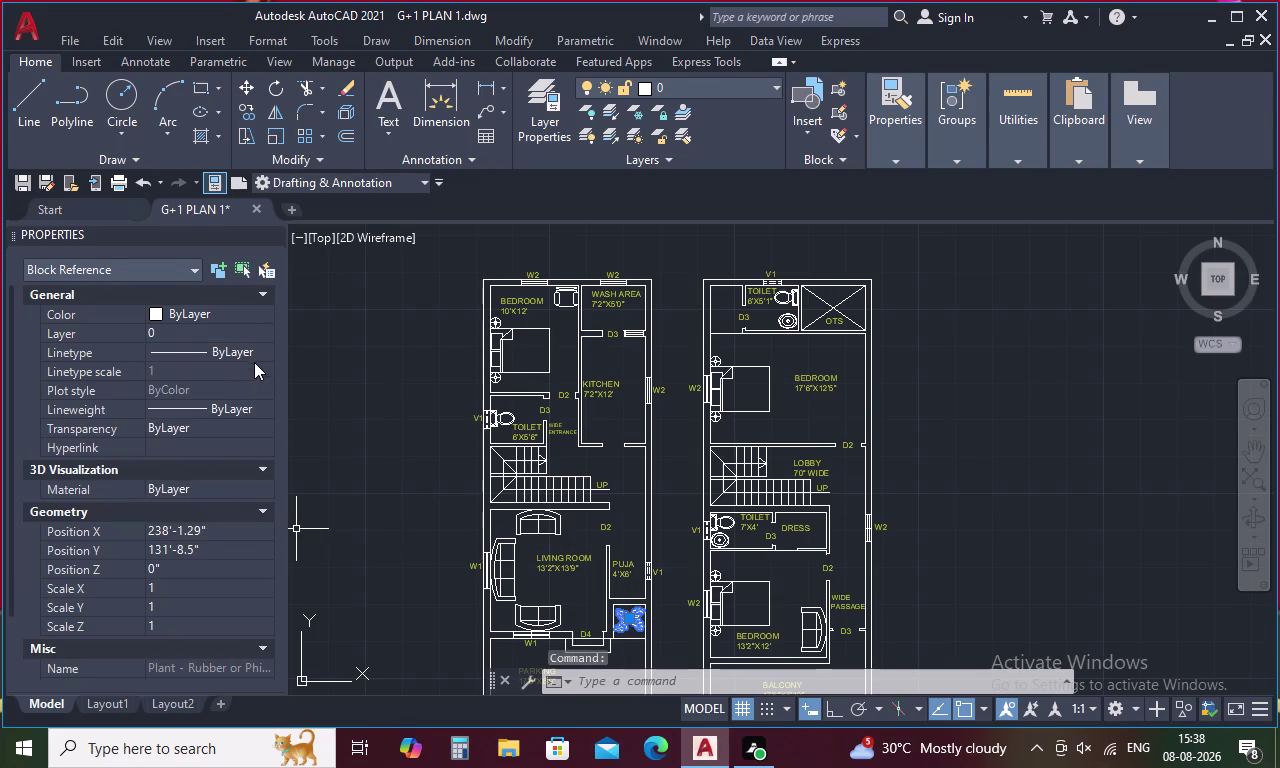
click(259, 331)
click(264, 330)
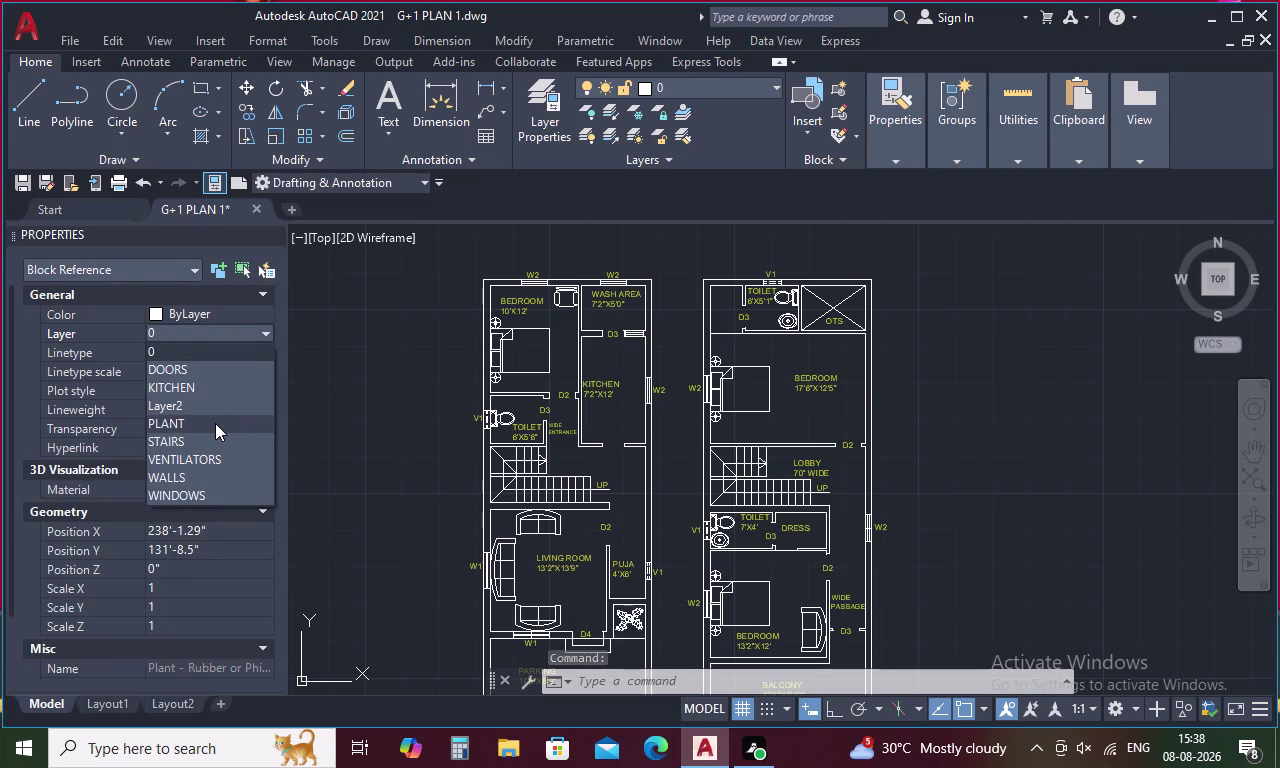
click(215, 423)
key(Escape)
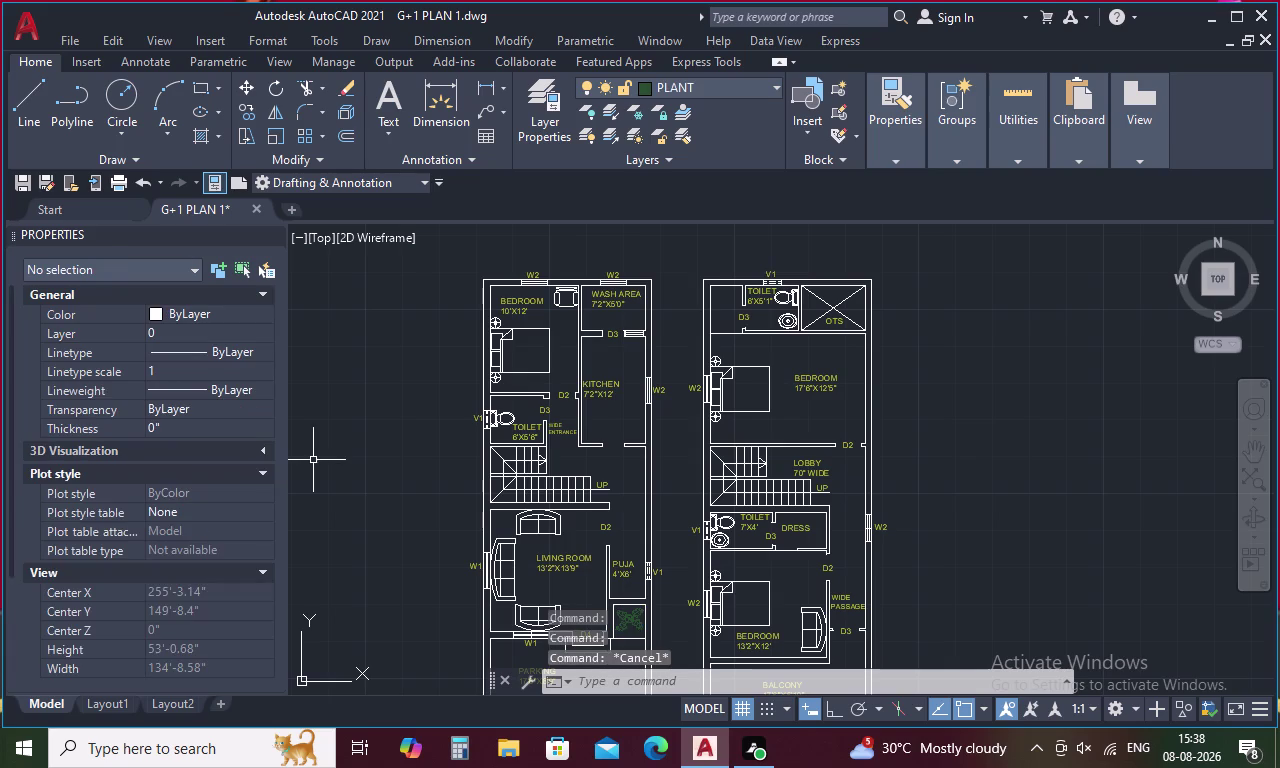
Zoom in to check the now-green plant and begin typing LAYOFF.
middle_drag(508, 525, 528, 370)
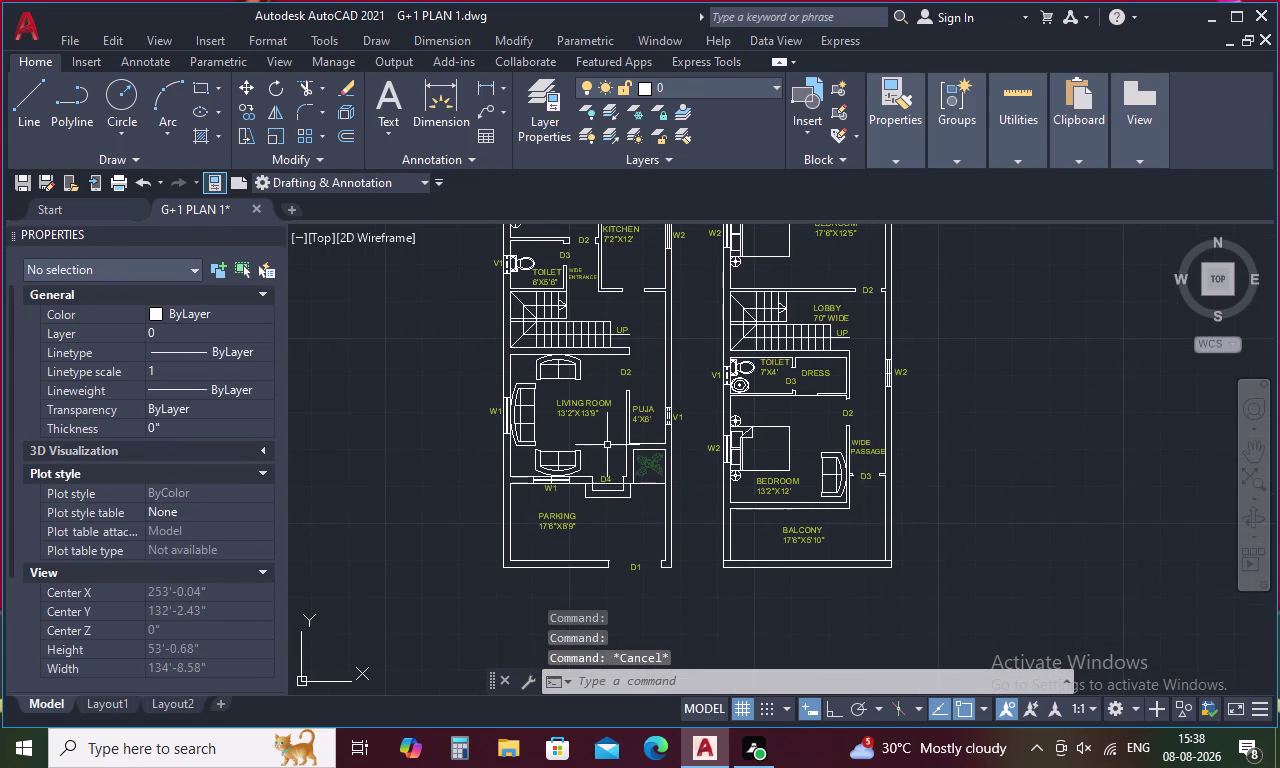
scroll(up, 3)
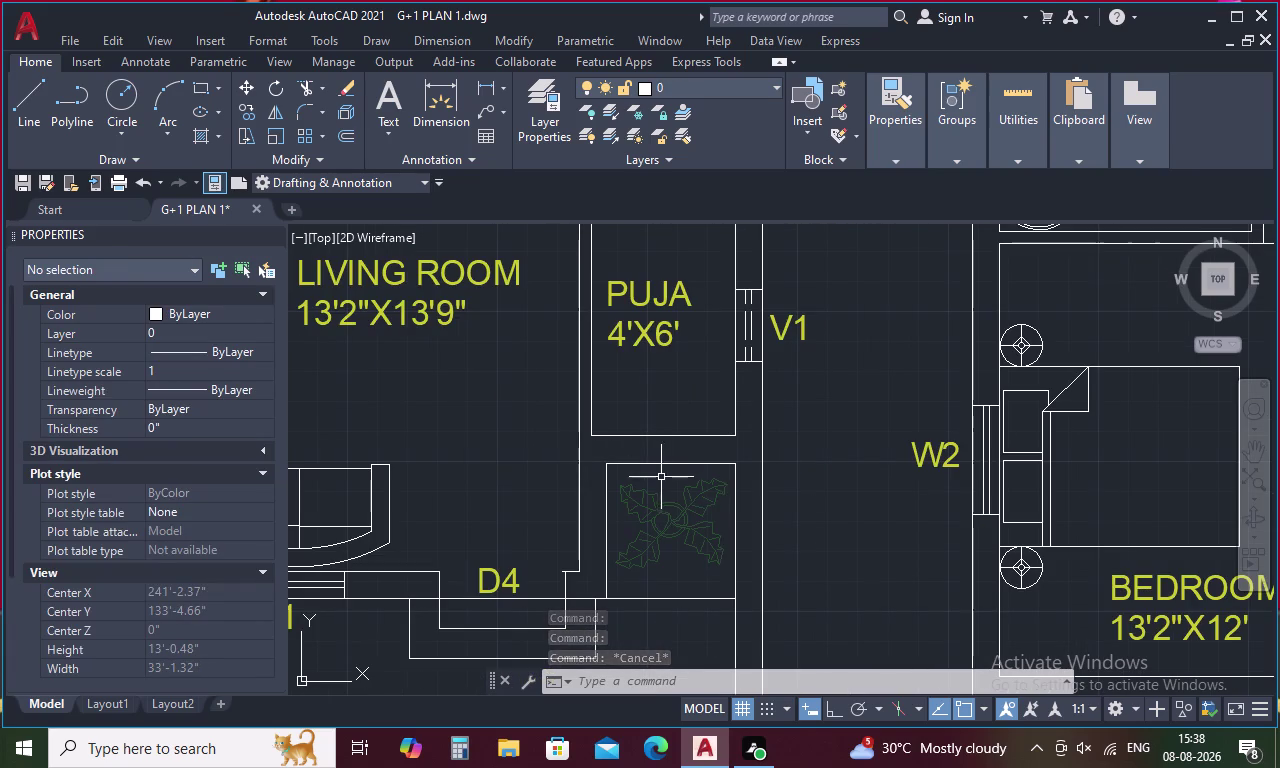
scroll(down, 3)
middle_drag(636, 452, 683, 540)
scroll(down, 3)
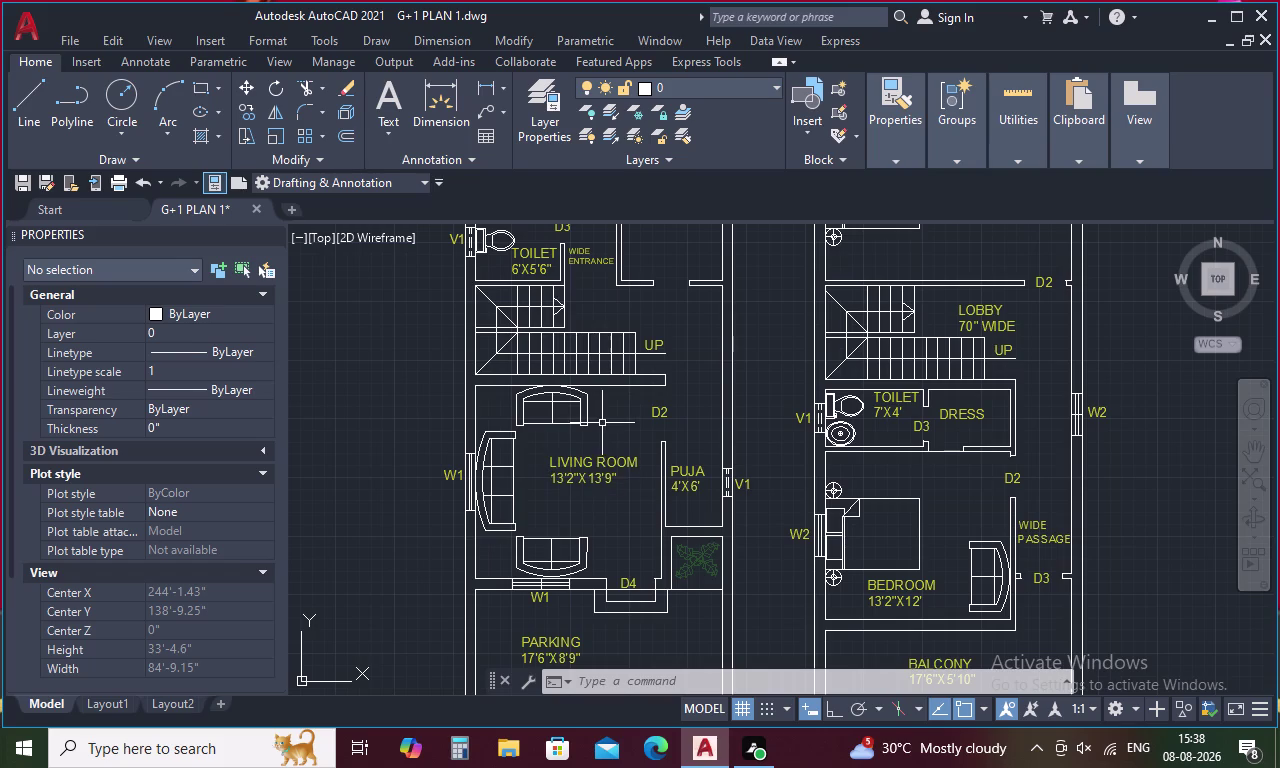
key(l)
text(A)
text(O)
text(FF)
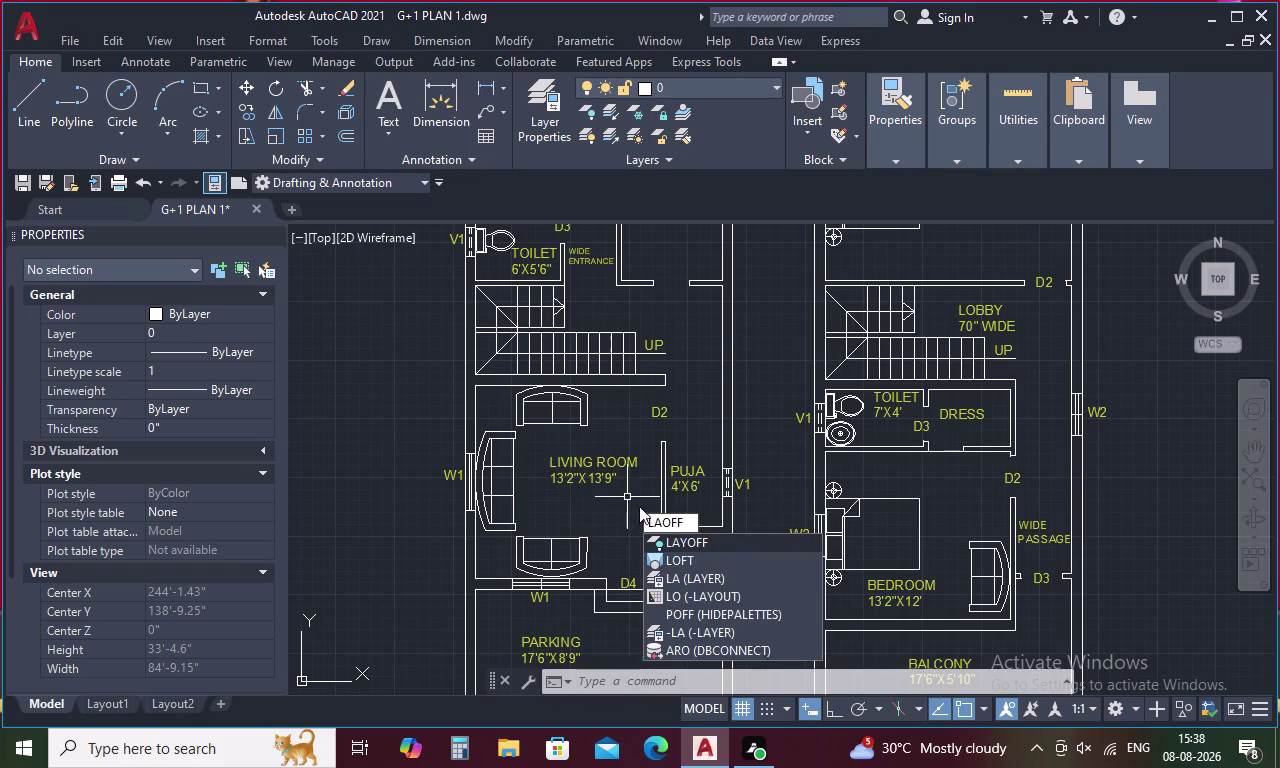
Pick the plant with LAYOFF to hide its layer, then zoom out to the full plan.
click(682, 538)
click(701, 561)
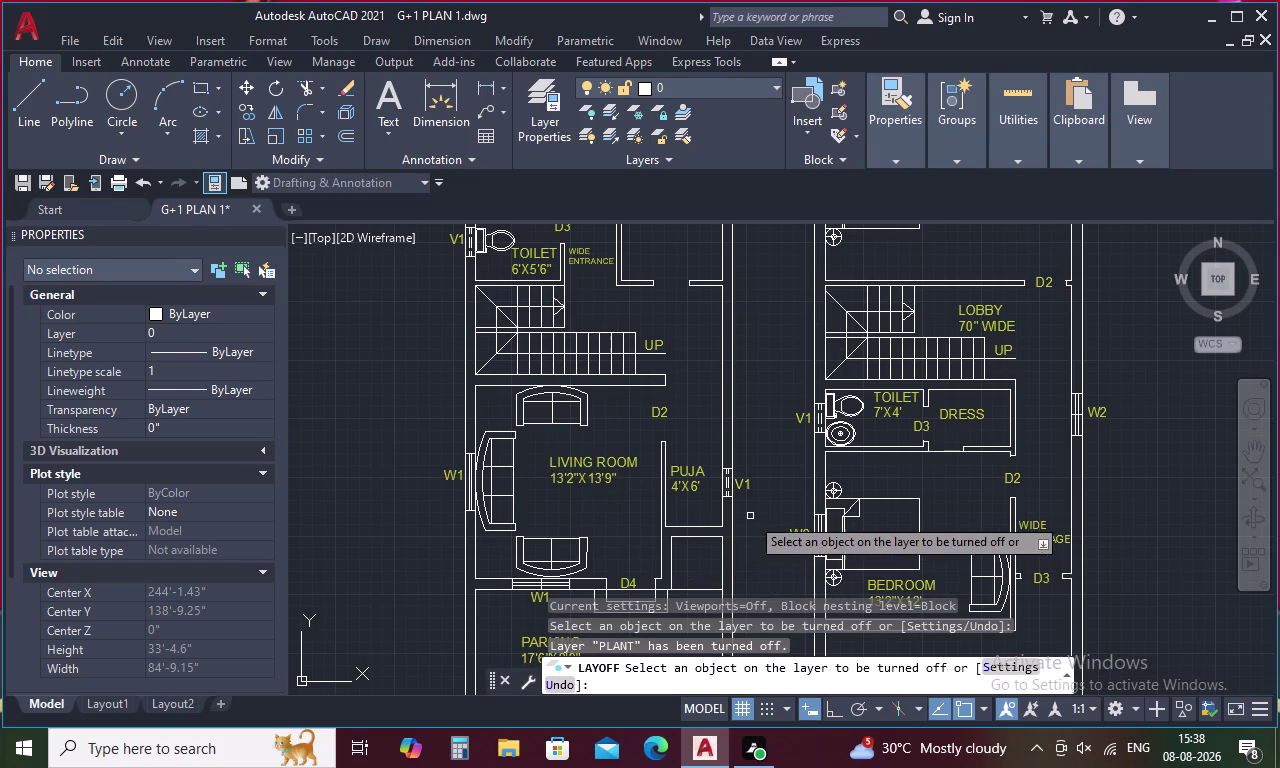
key(Escape)
middle_drag(750, 390, 746, 479)
scroll(down, 3)
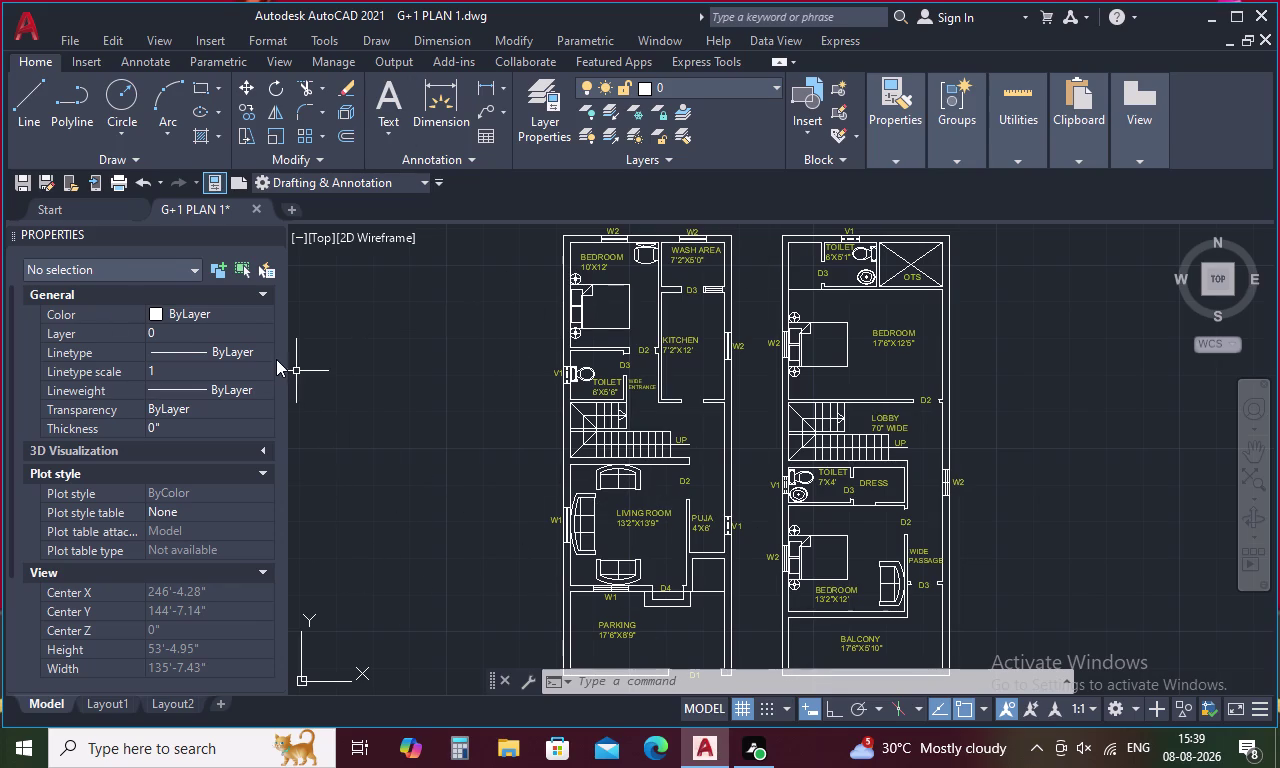
Check the layer list and select the ground-floor staircase lines.
click(263, 330)
click(263, 330)
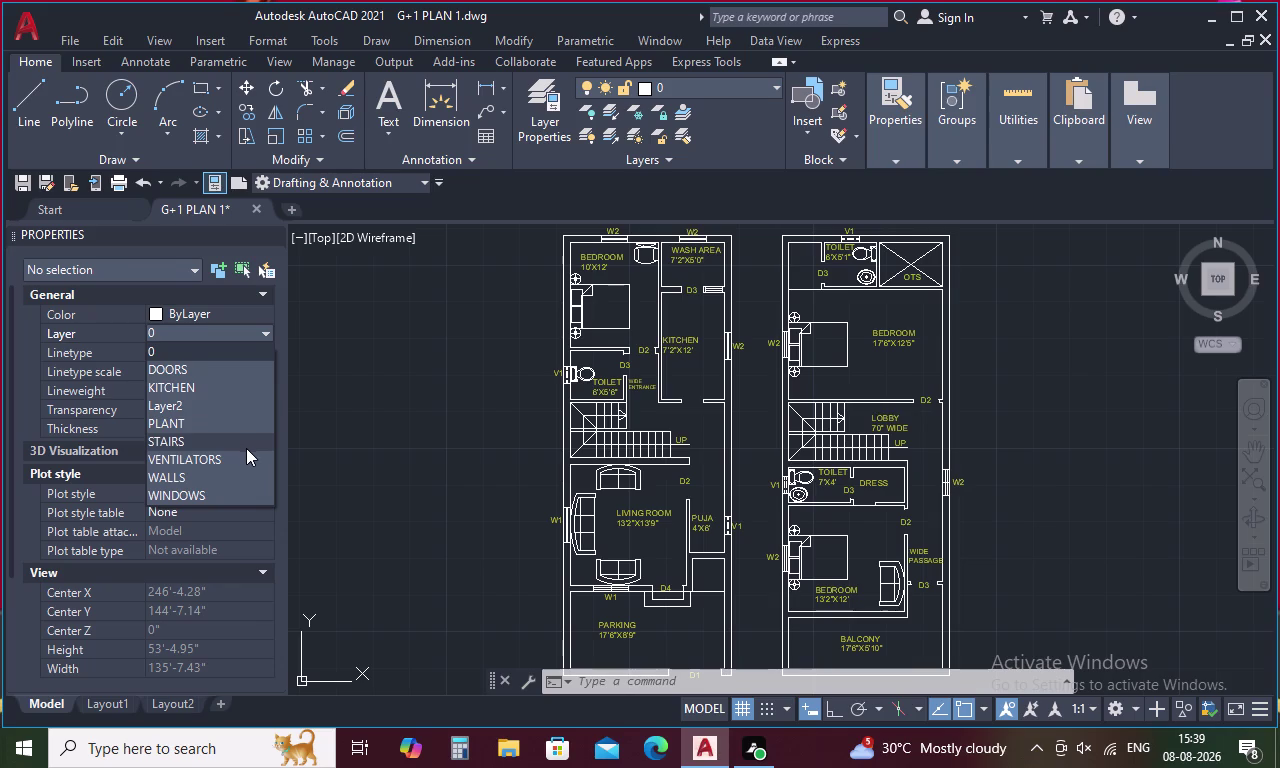
key(Escape)
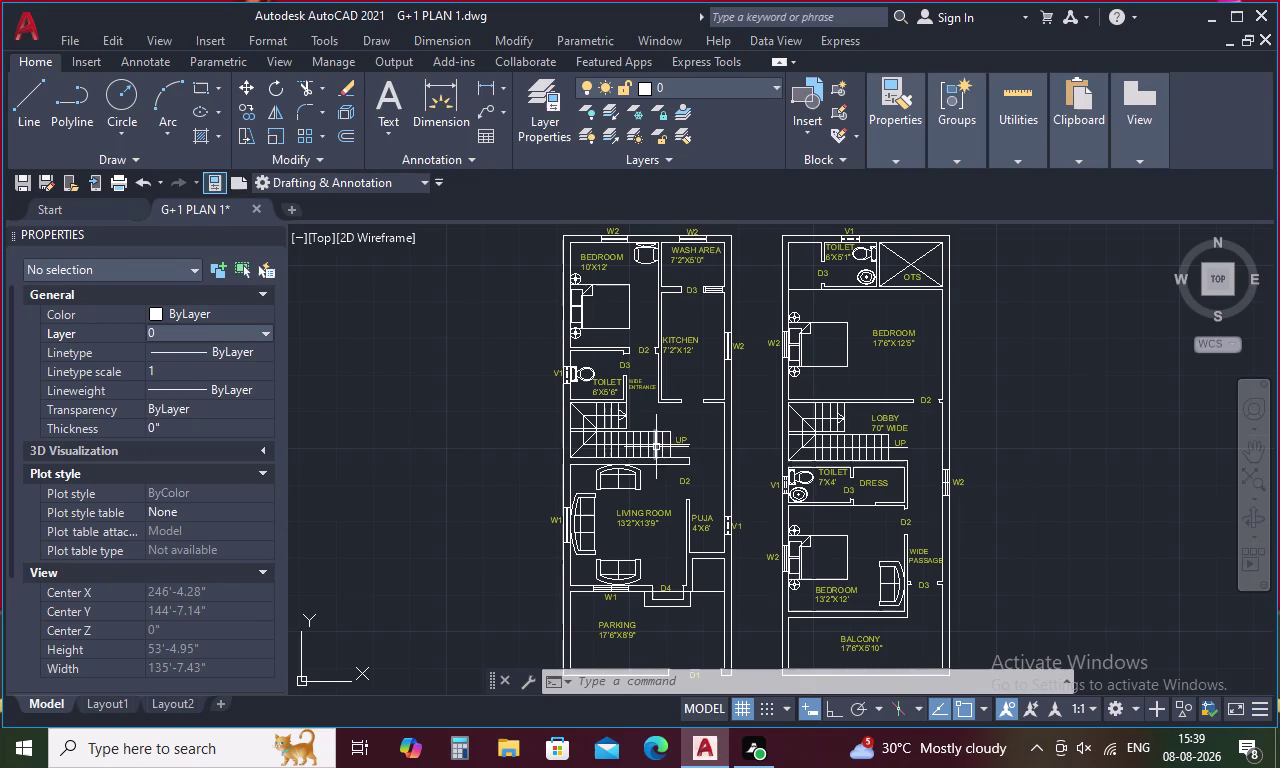
scroll(up, 3)
drag(709, 444, 528, 429)
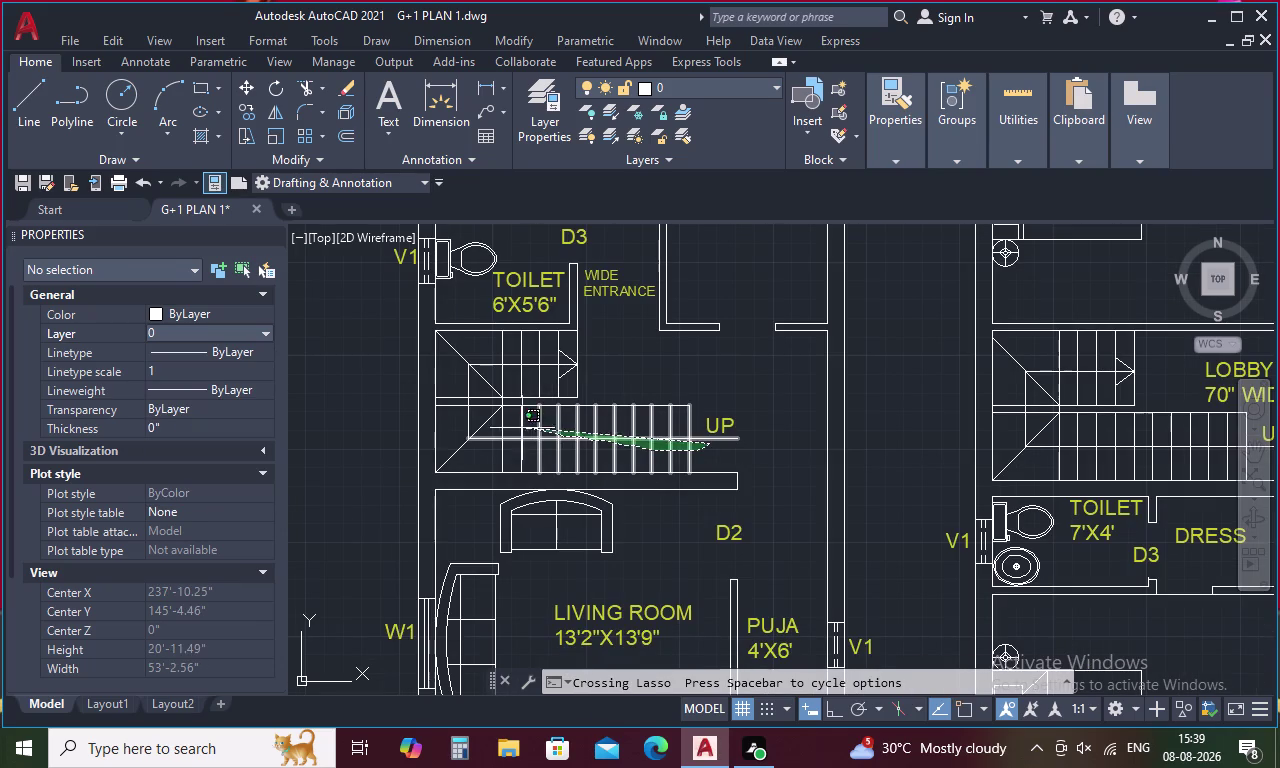
drag(528, 429, 574, 355)
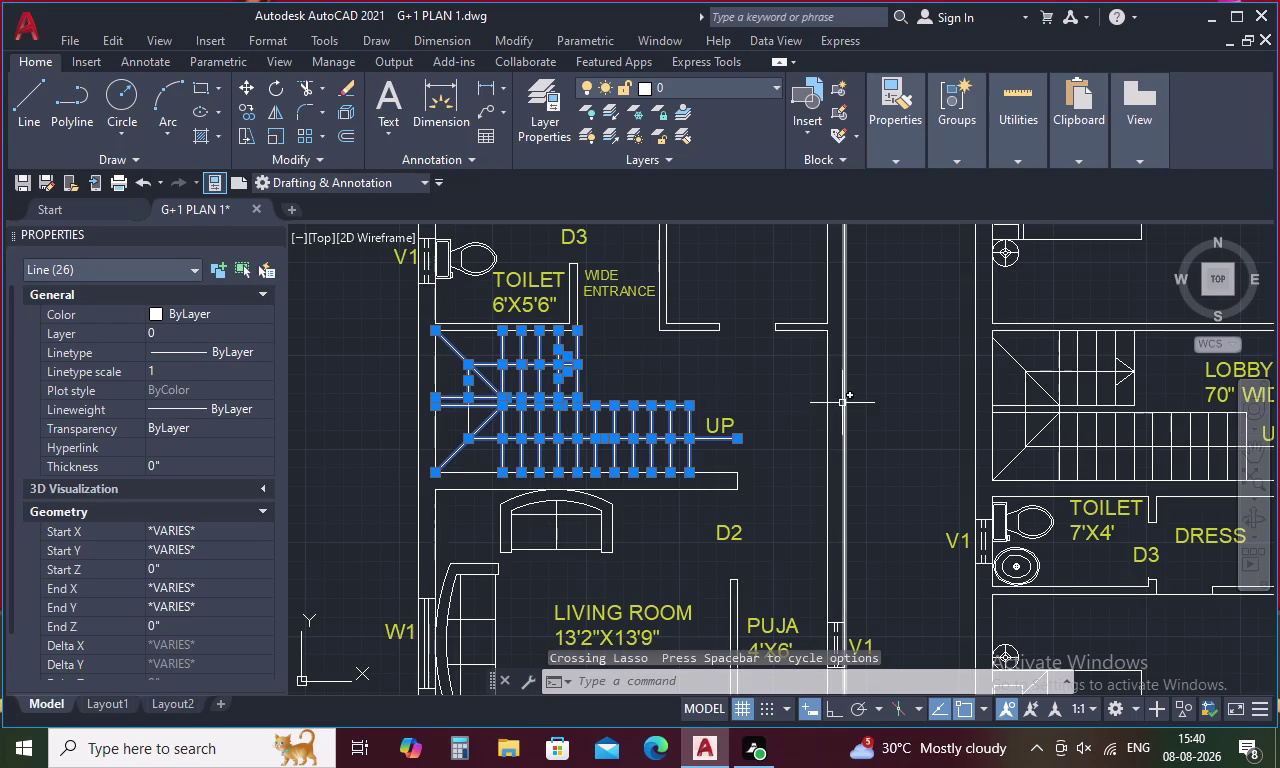
Pan to the first-floor staircase and add it to the selection.
middle_drag(907, 391, 601, 424)
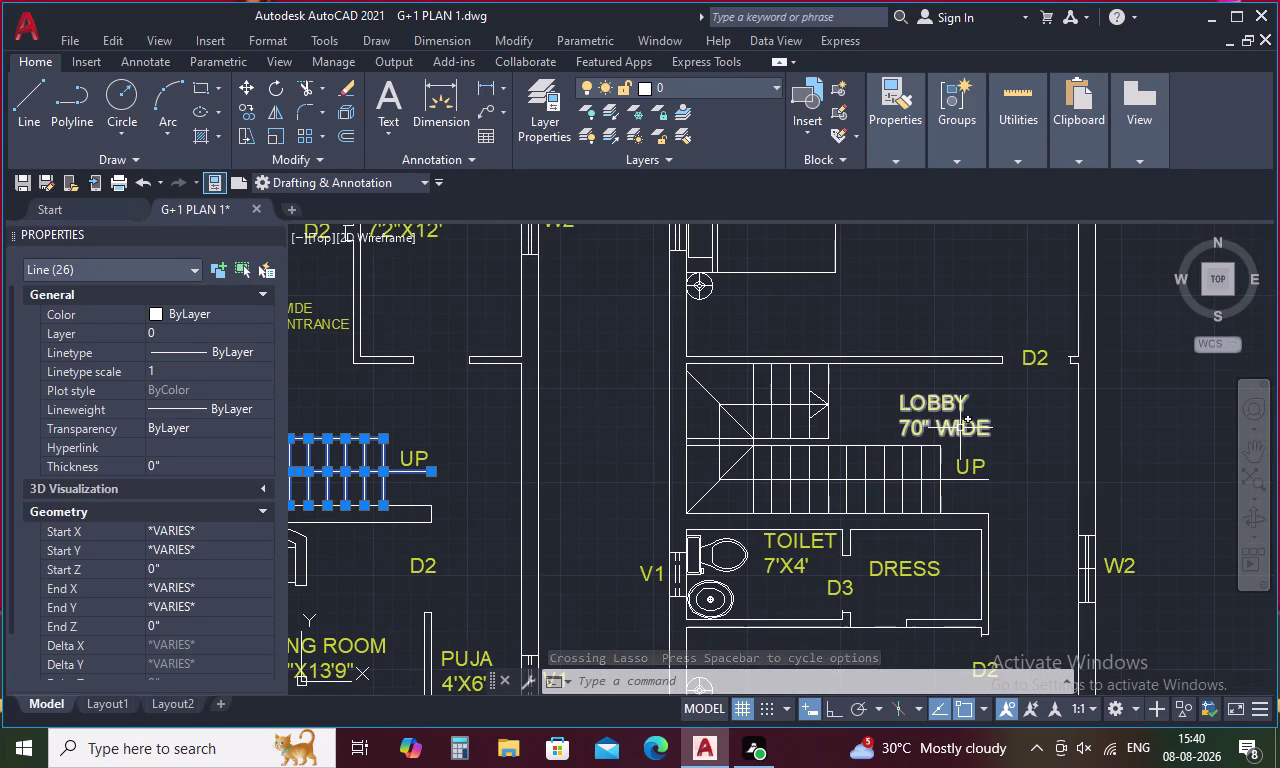
middle_drag(947, 450, 1027, 419)
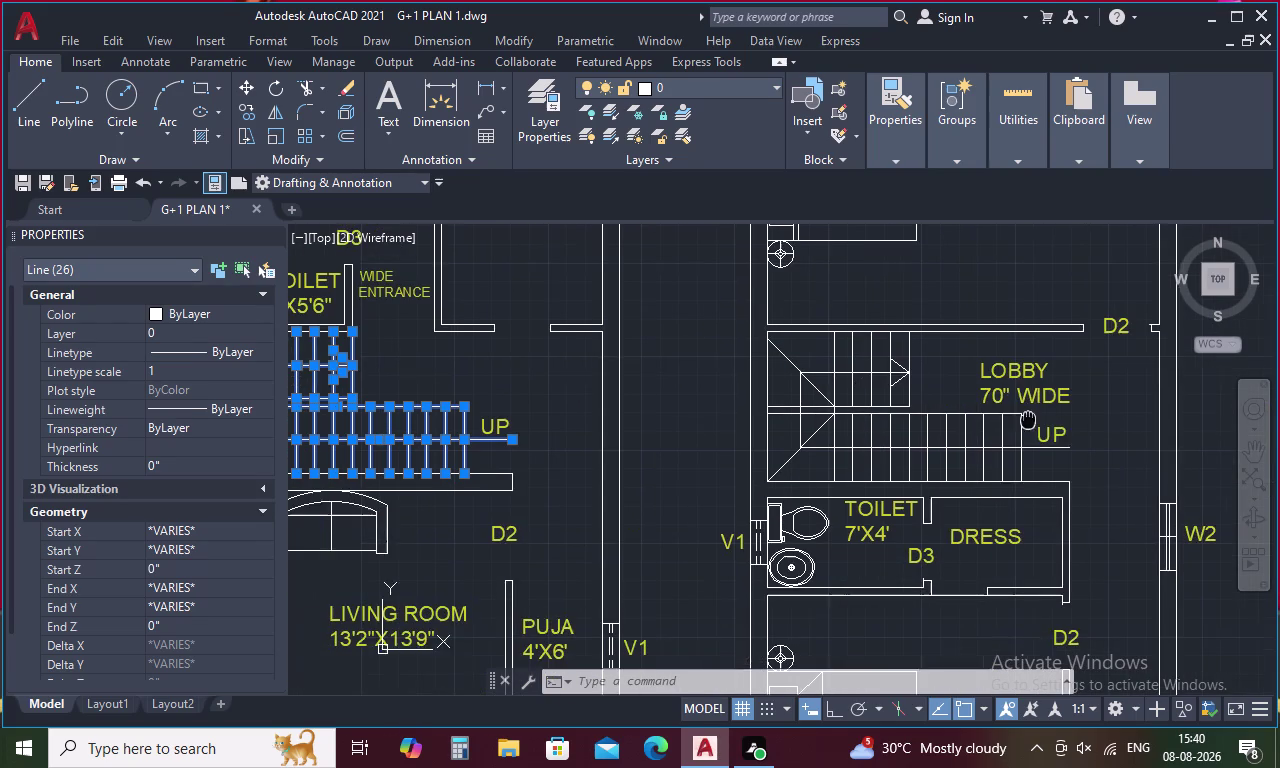
middle_drag(1027, 419, 1030, 417)
drag(1031, 425, 883, 442)
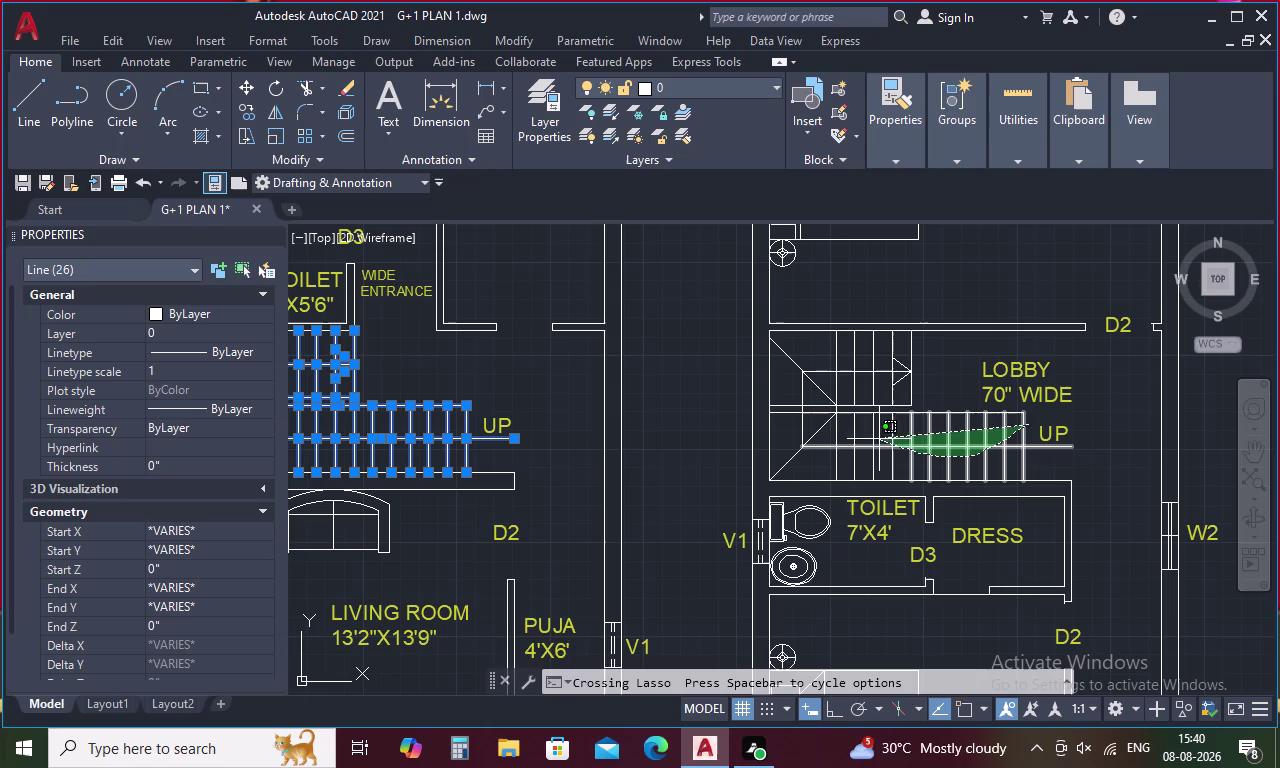
drag(883, 442, 875, 346)
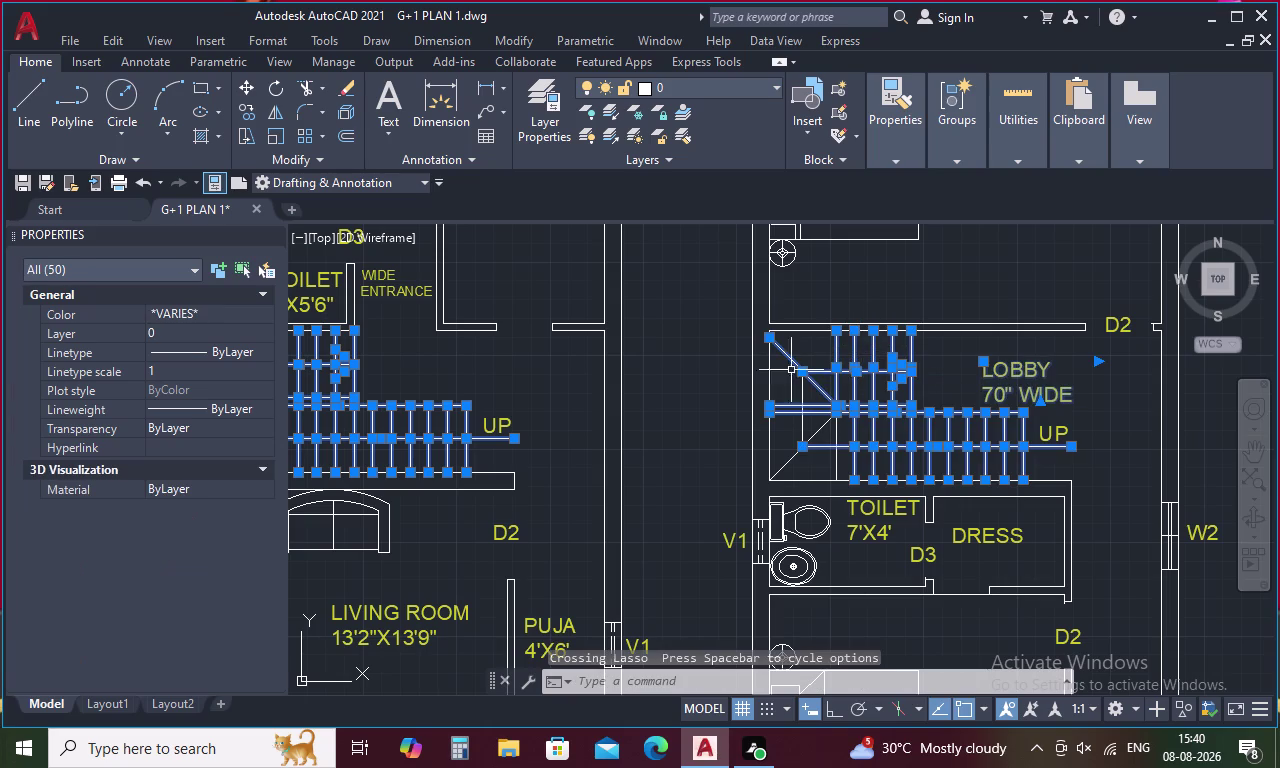
Add the remaining stray staircase lines to the selection.
click(796, 449)
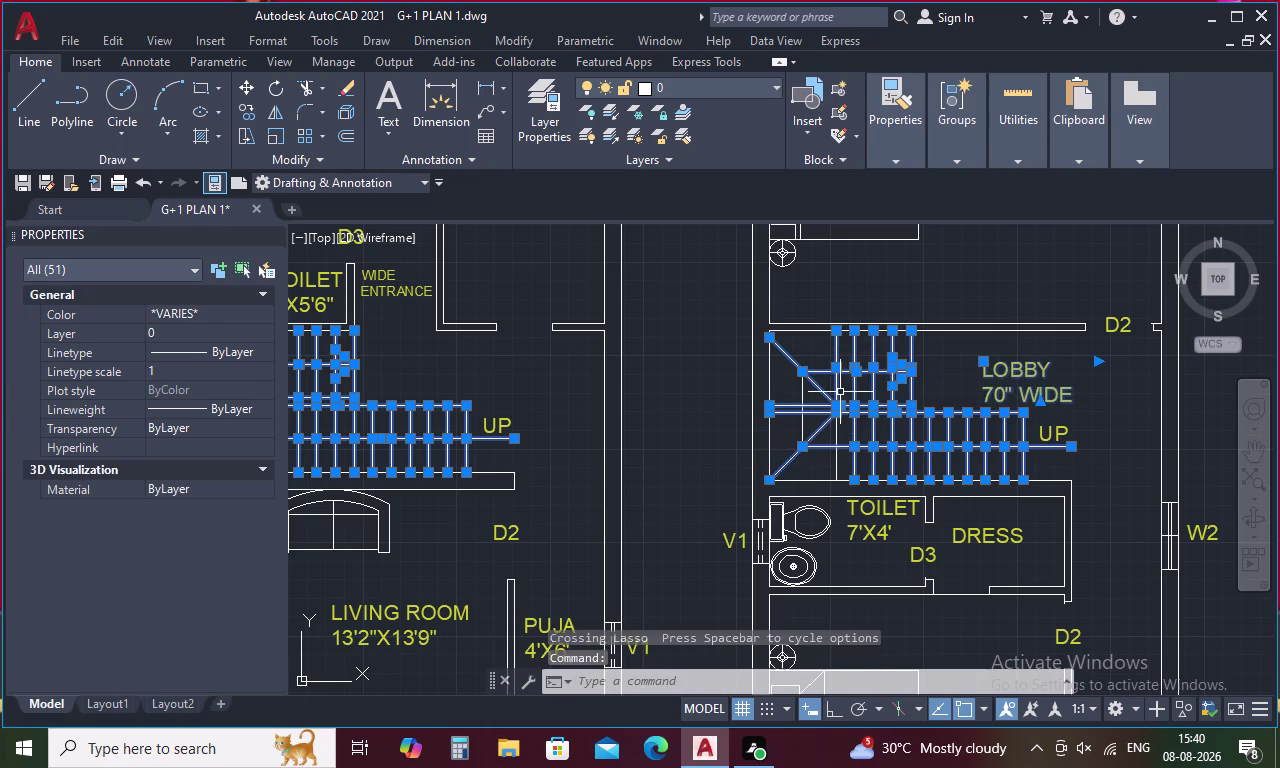
drag(840, 392, 812, 360)
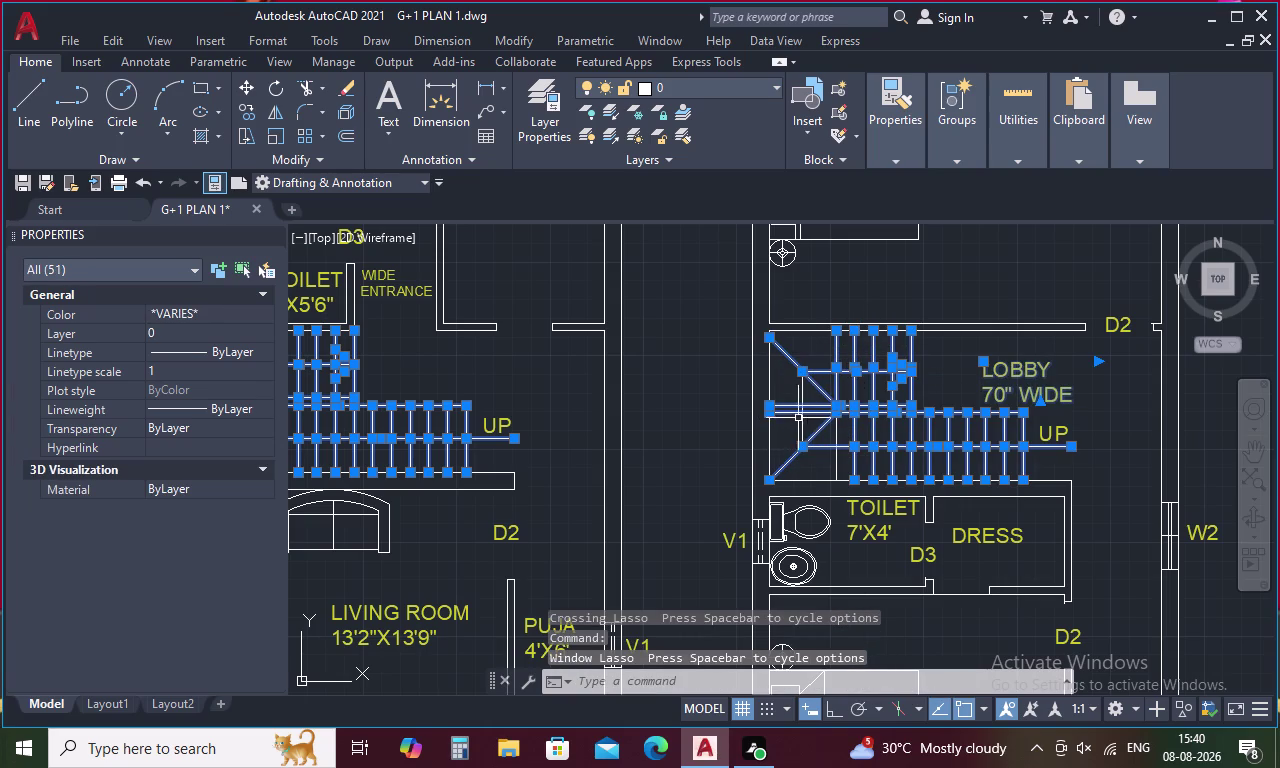
click(801, 386)
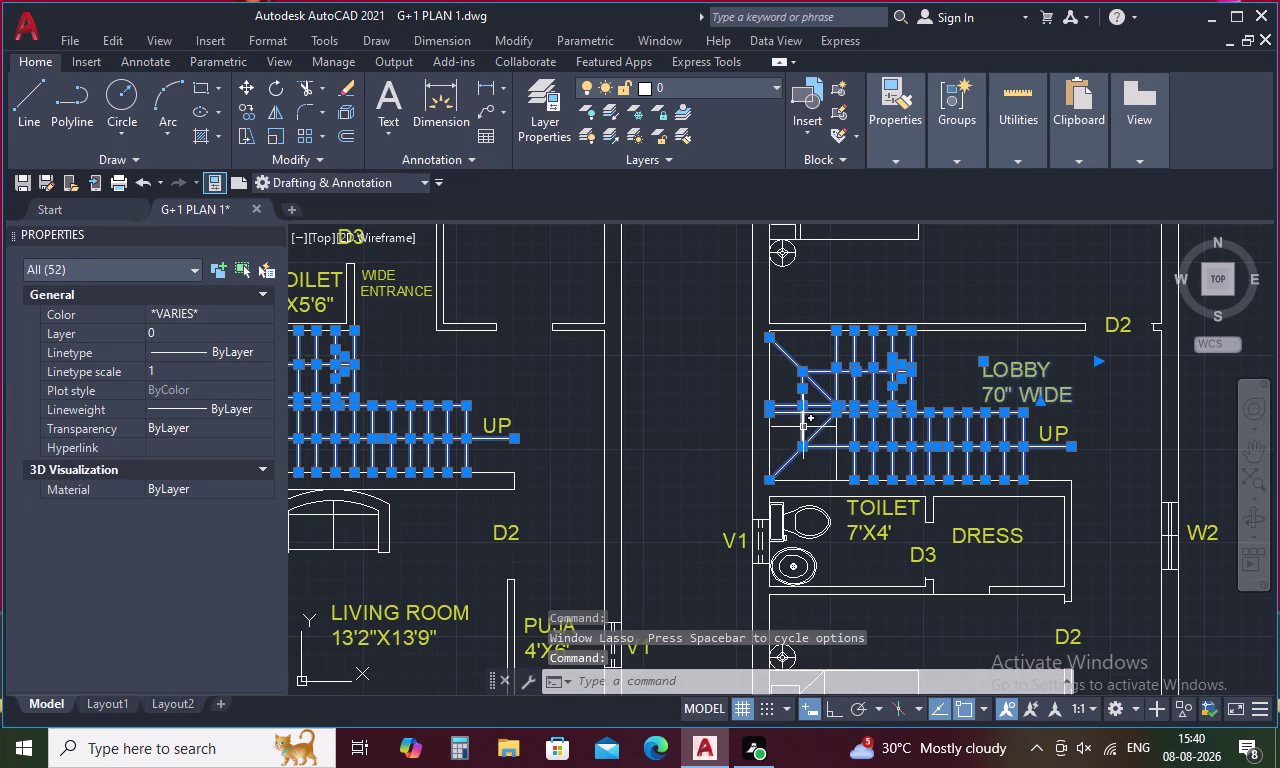
click(802, 427)
scroll(up, 3)
scroll(down, 3)
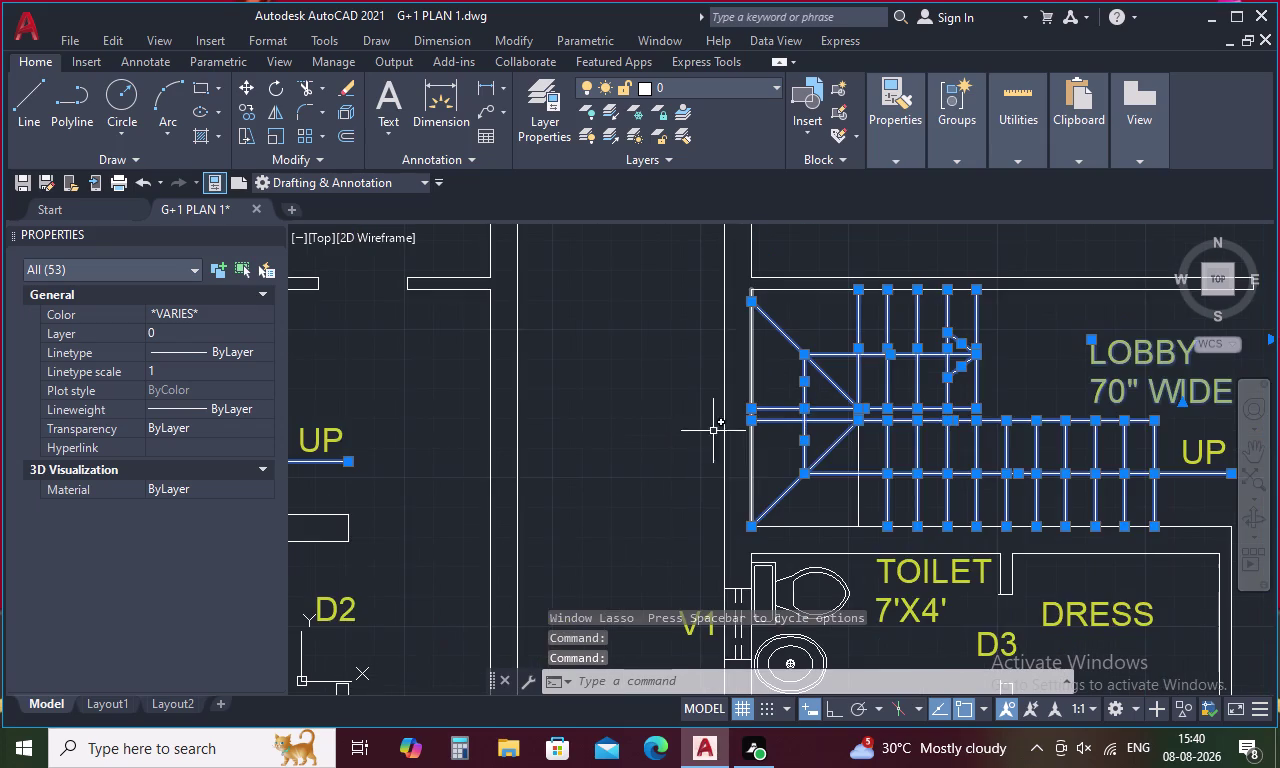
scroll(down, 3)
scroll(up, 3)
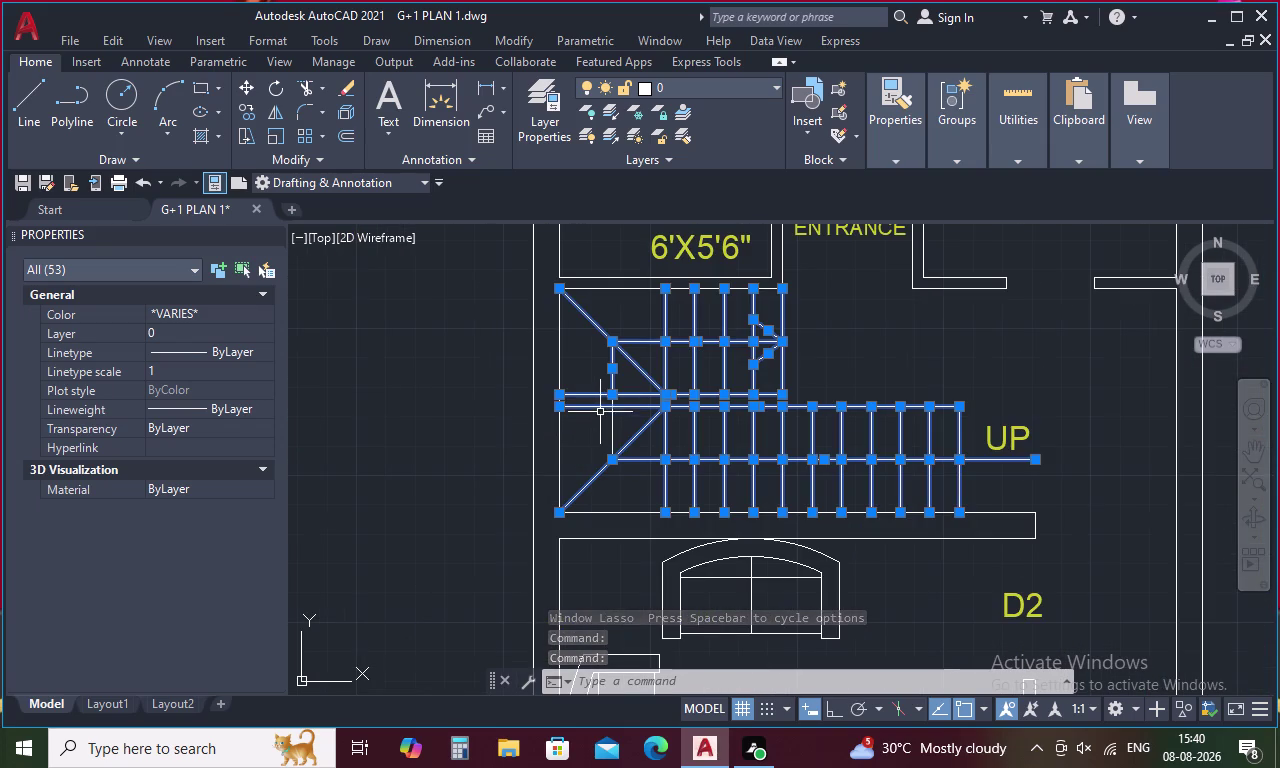
click(614, 427)
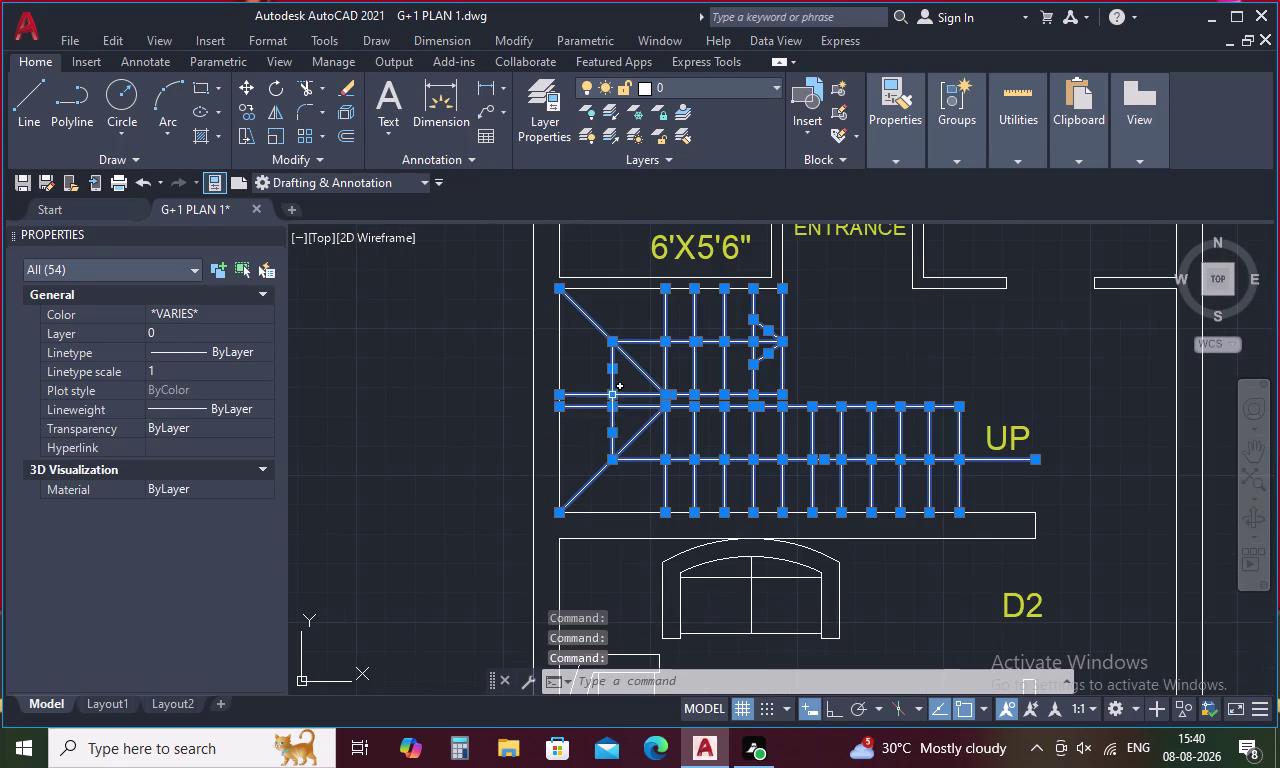
scroll(up, 3)
click(614, 400)
scroll(down, 3)
scroll(down, 3)
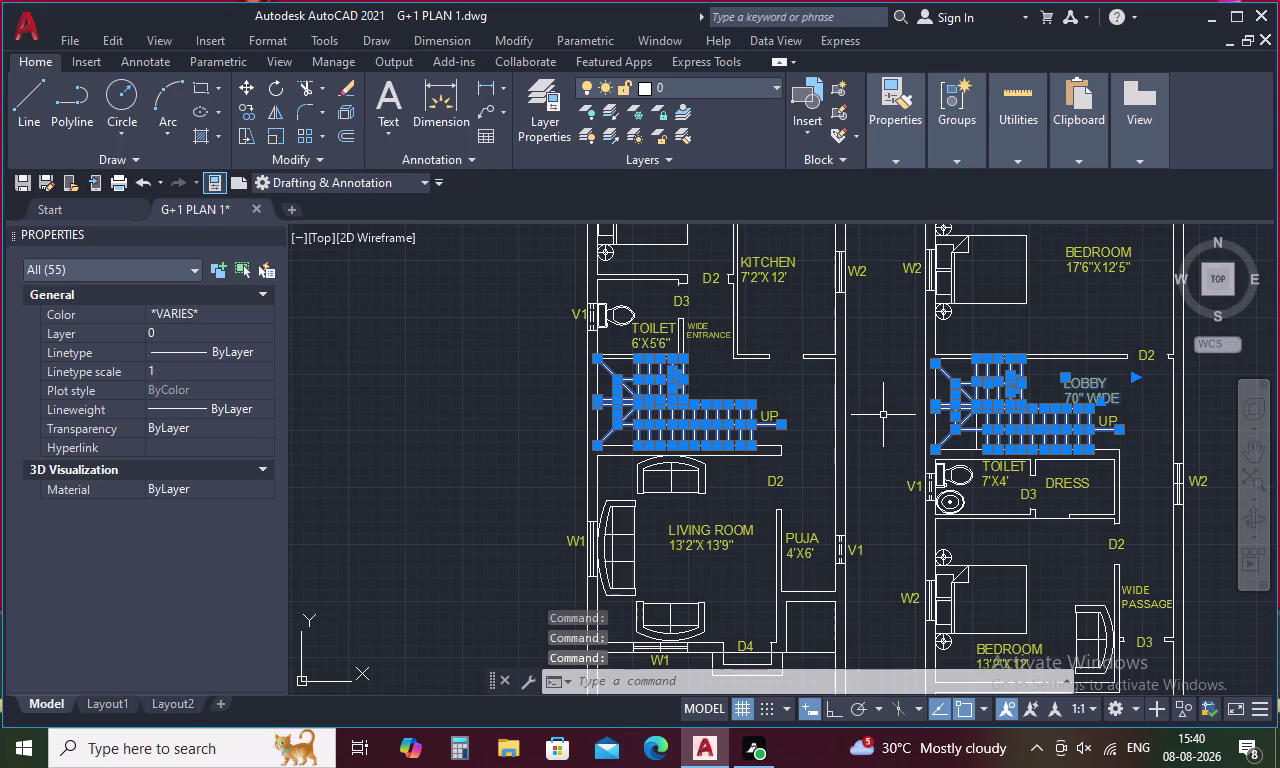
Assign the selected staircase lines to the STAIRS layer and clear the selection.
click(260, 329)
click(265, 336)
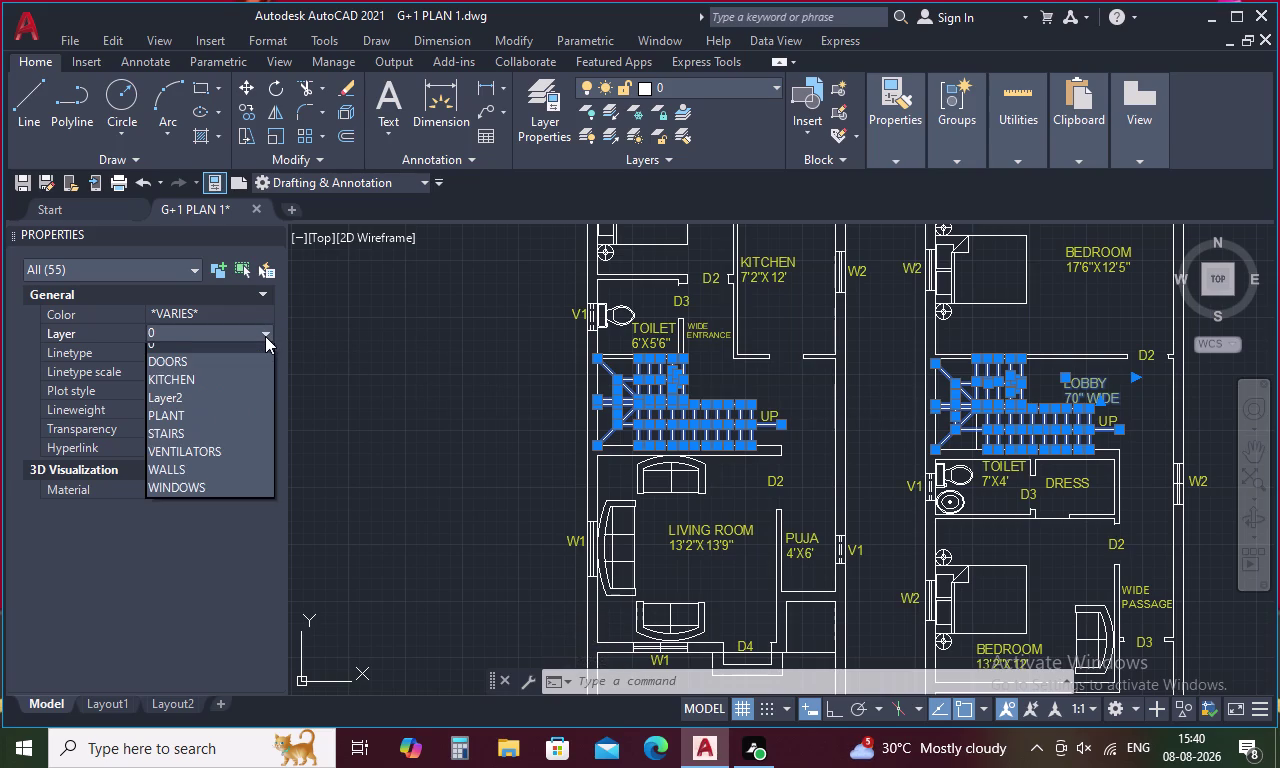
click(241, 440)
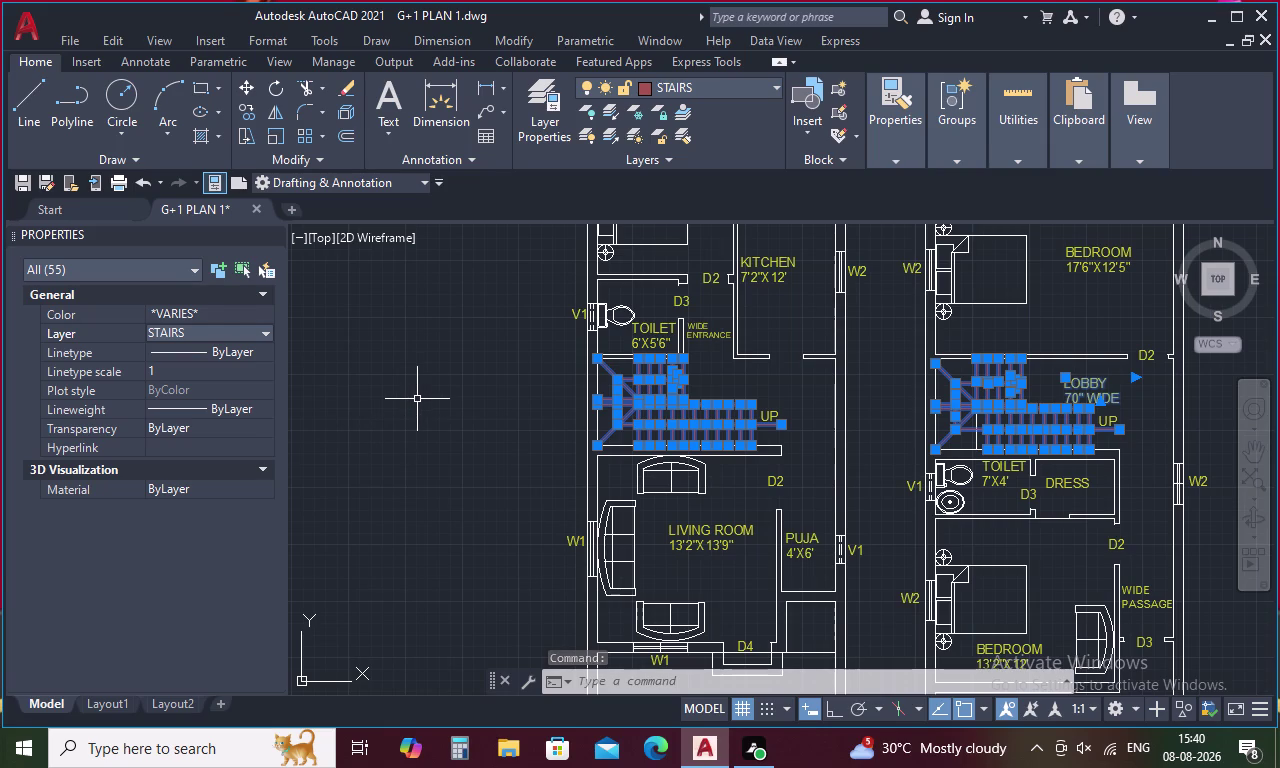
key(Escape)
Turn off a stair line's layer with LAYOFF, then undo it.
key(l)
key(a)
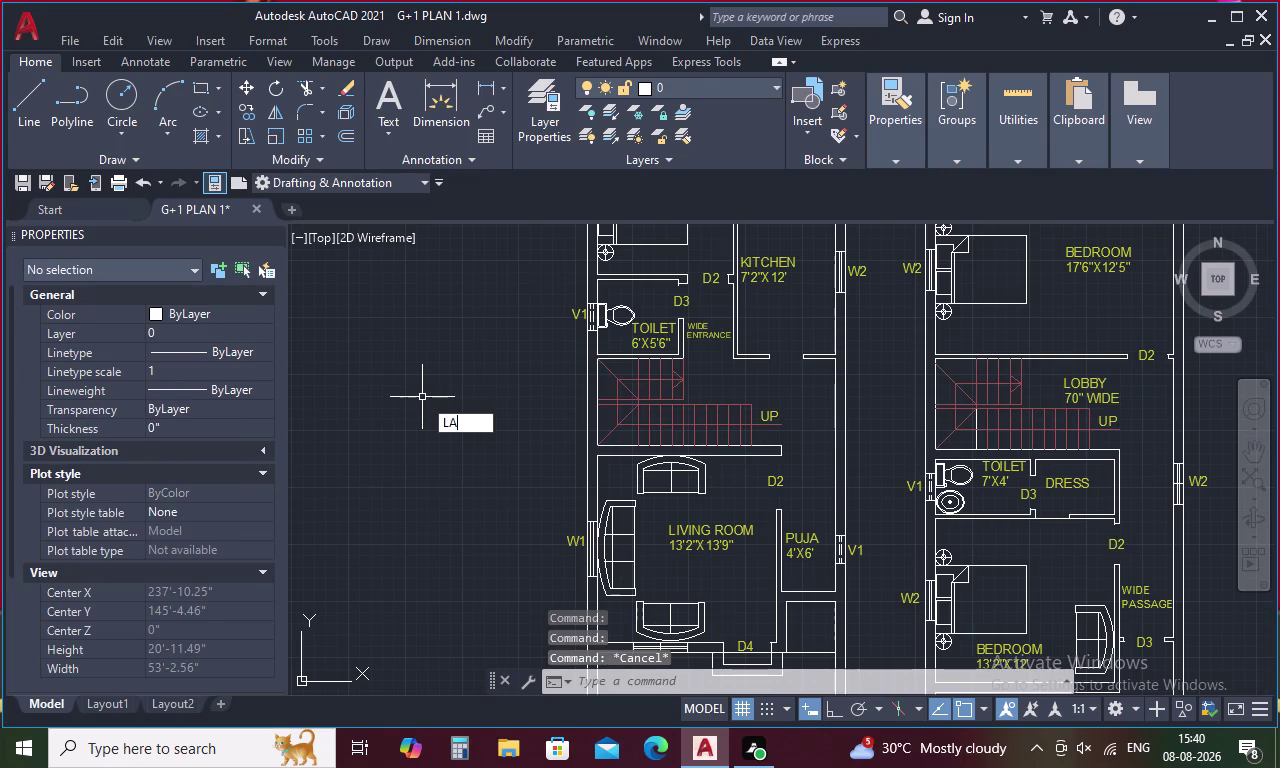
text(YOFF)
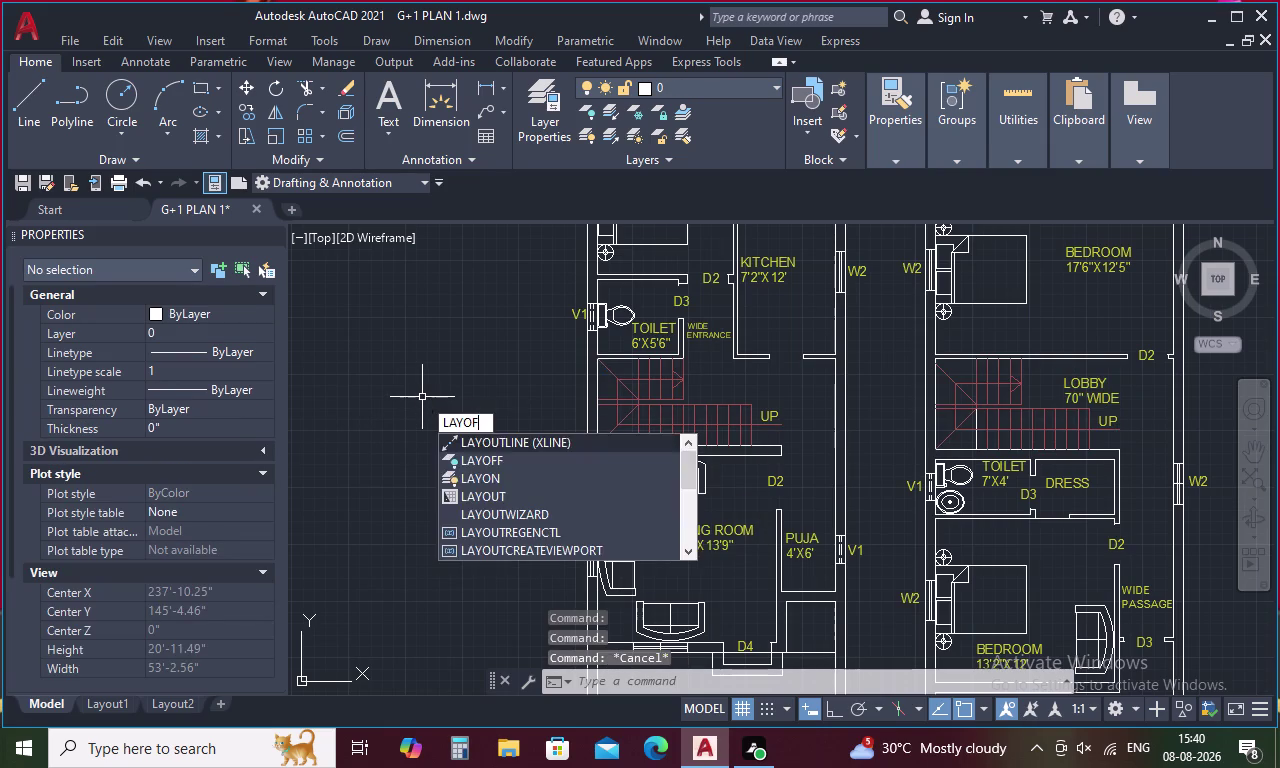
key(Return)
click(627, 395)
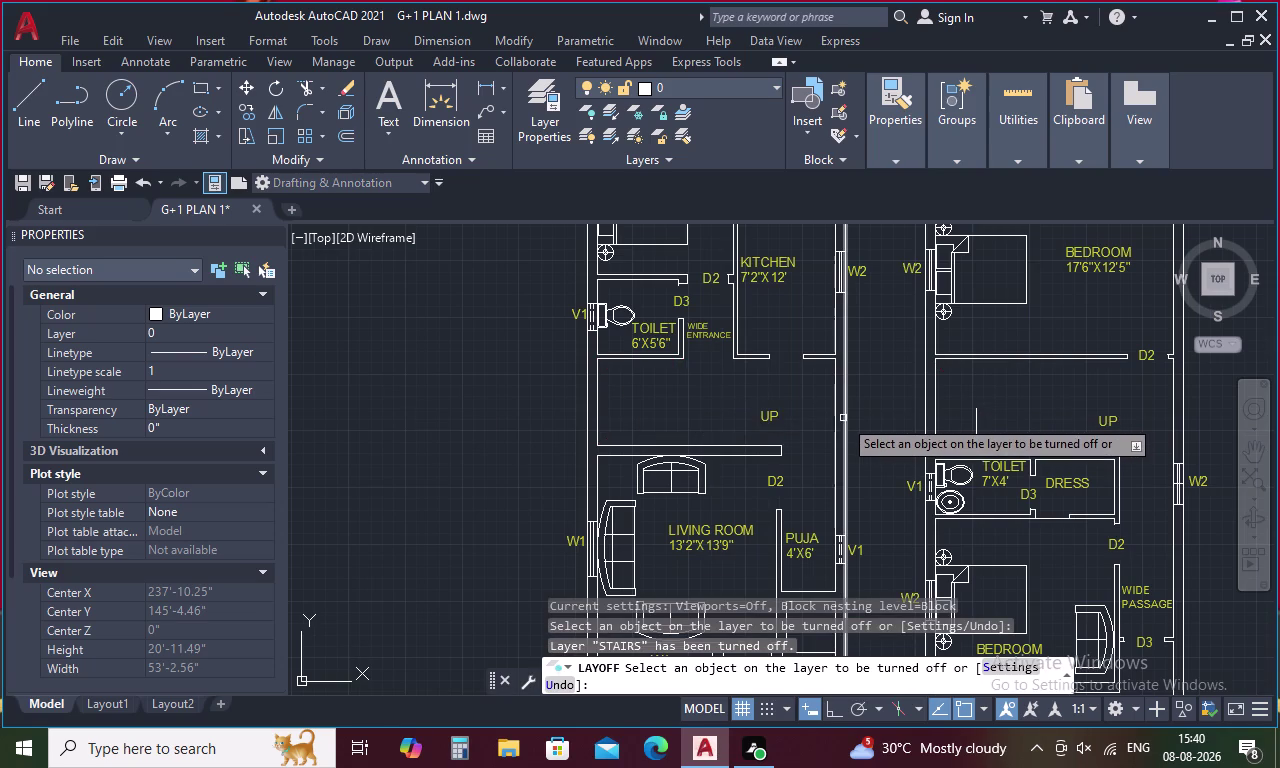
key(ctrl+z)
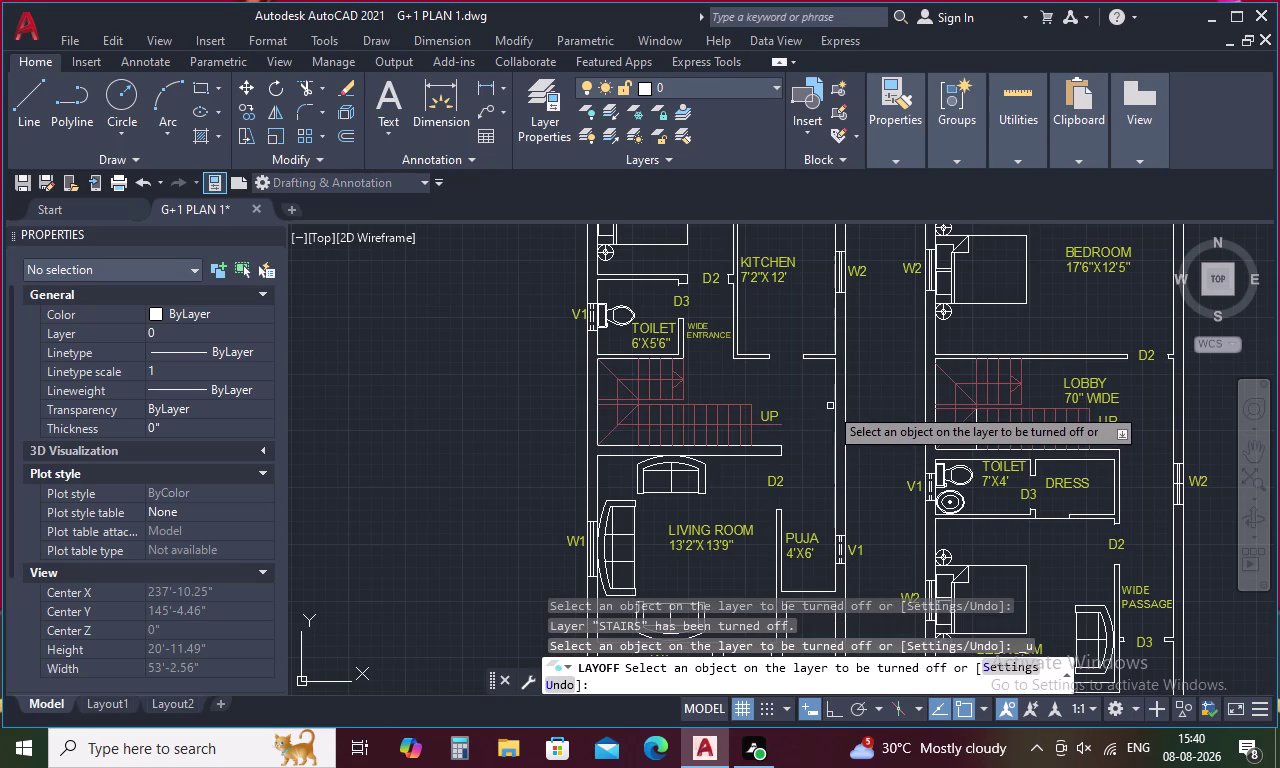
key(Escape)
Try matching properties from one staircase to the other, then cancel.
key(m)
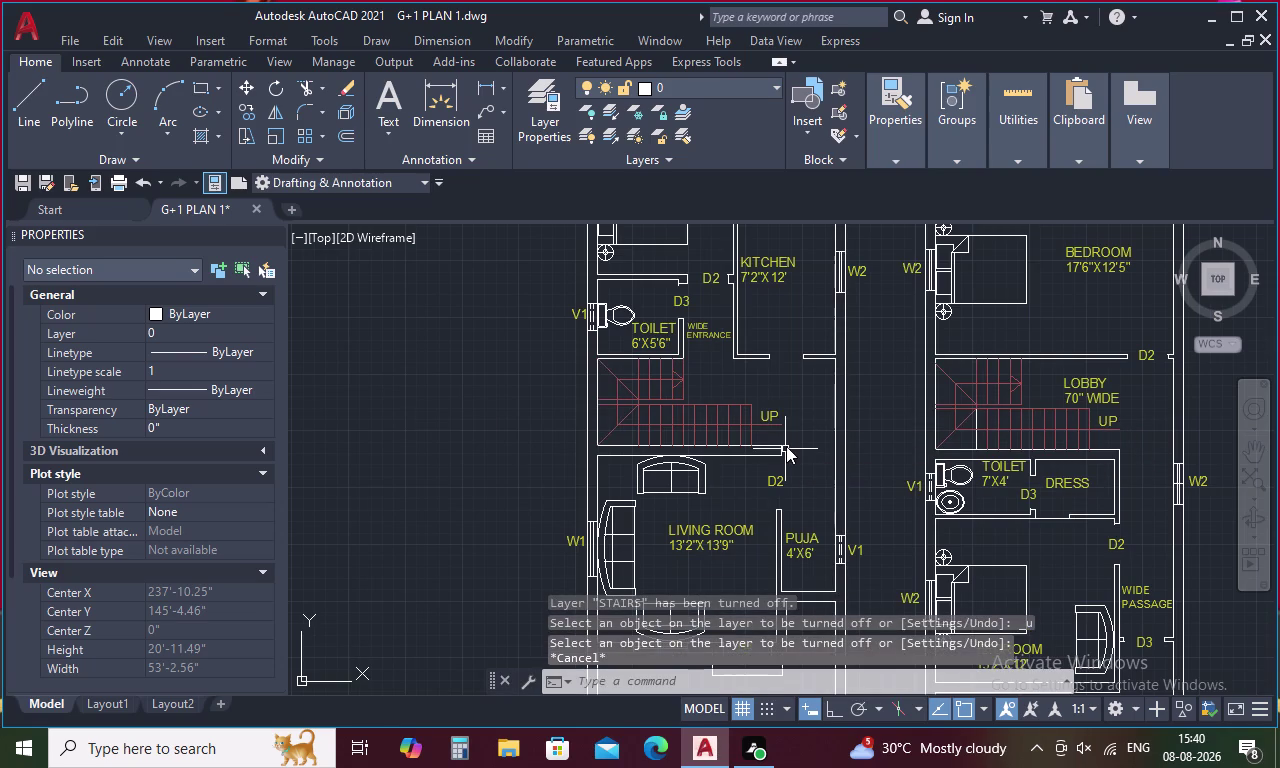
key(a)
key(space)
click(640, 427)
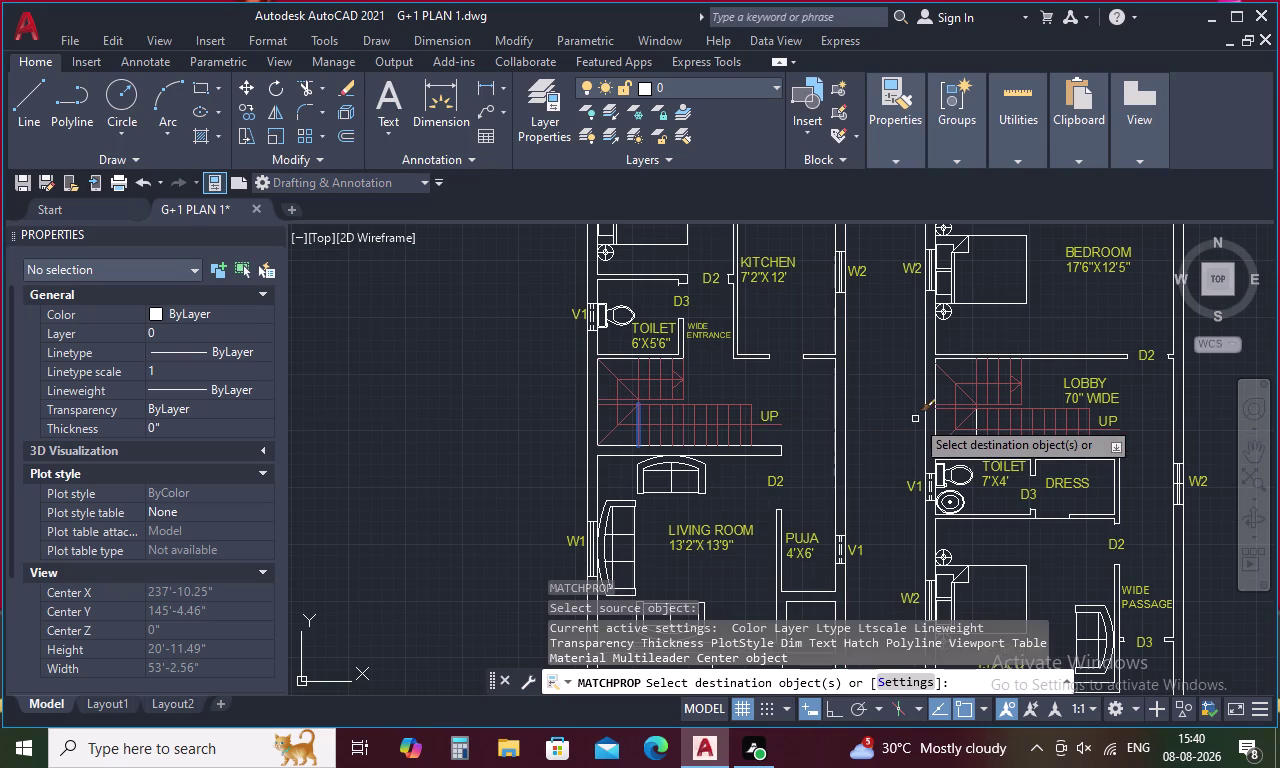
click(976, 422)
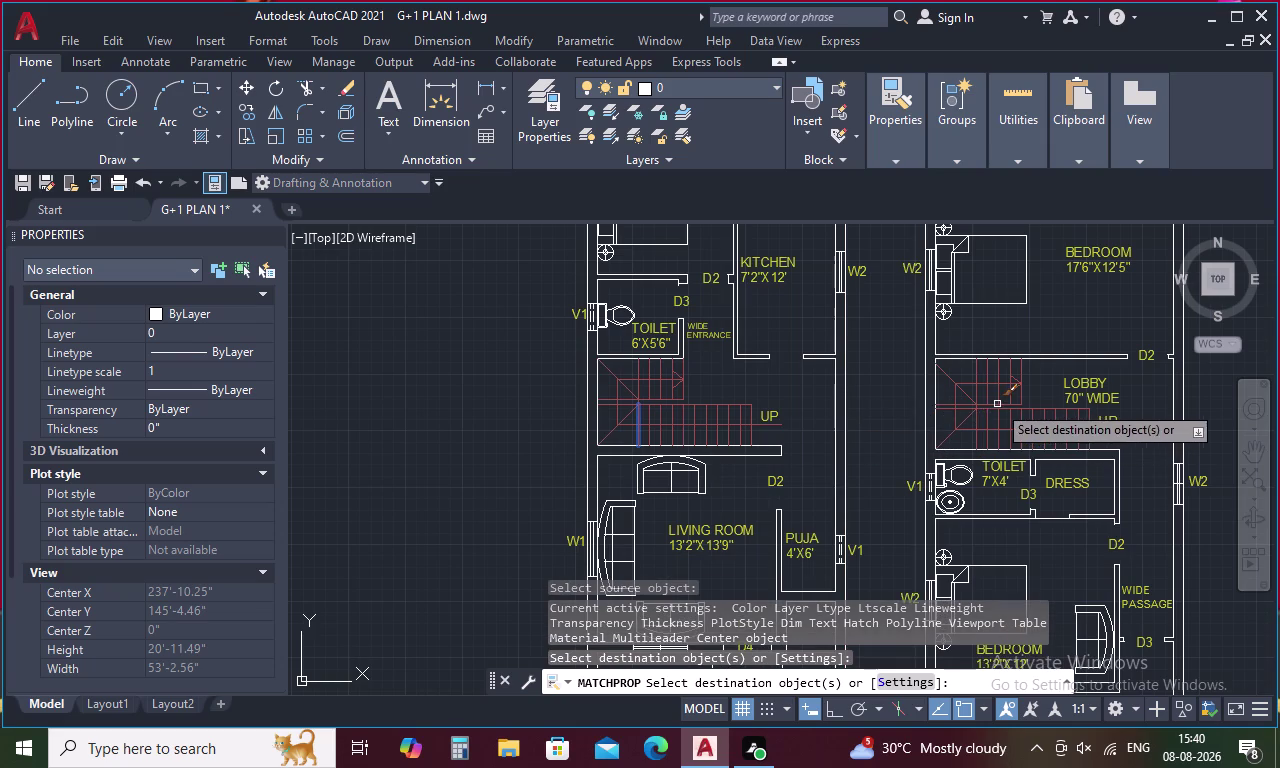
key(Escape)
Hide the STAIRS layer with LAYOFF by picking a stair line.
key(l)
text(AYO)
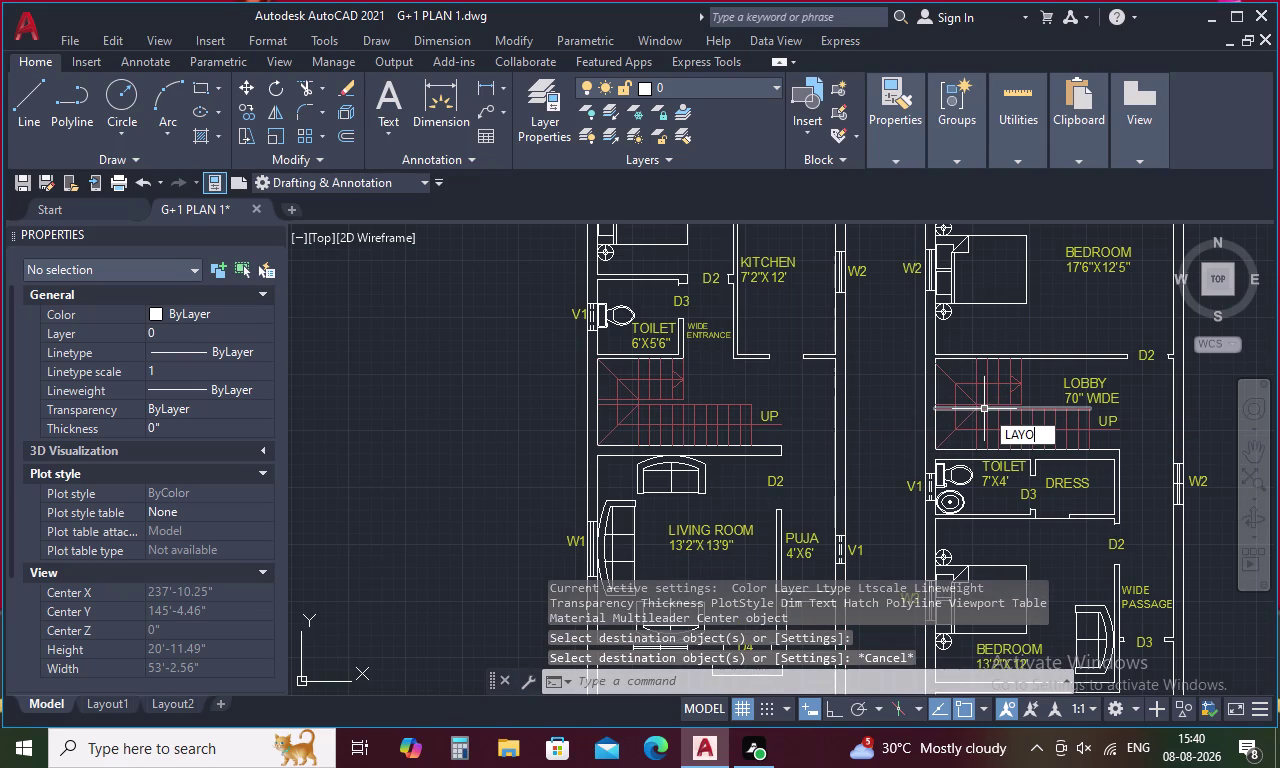
text(FF)
key(space)
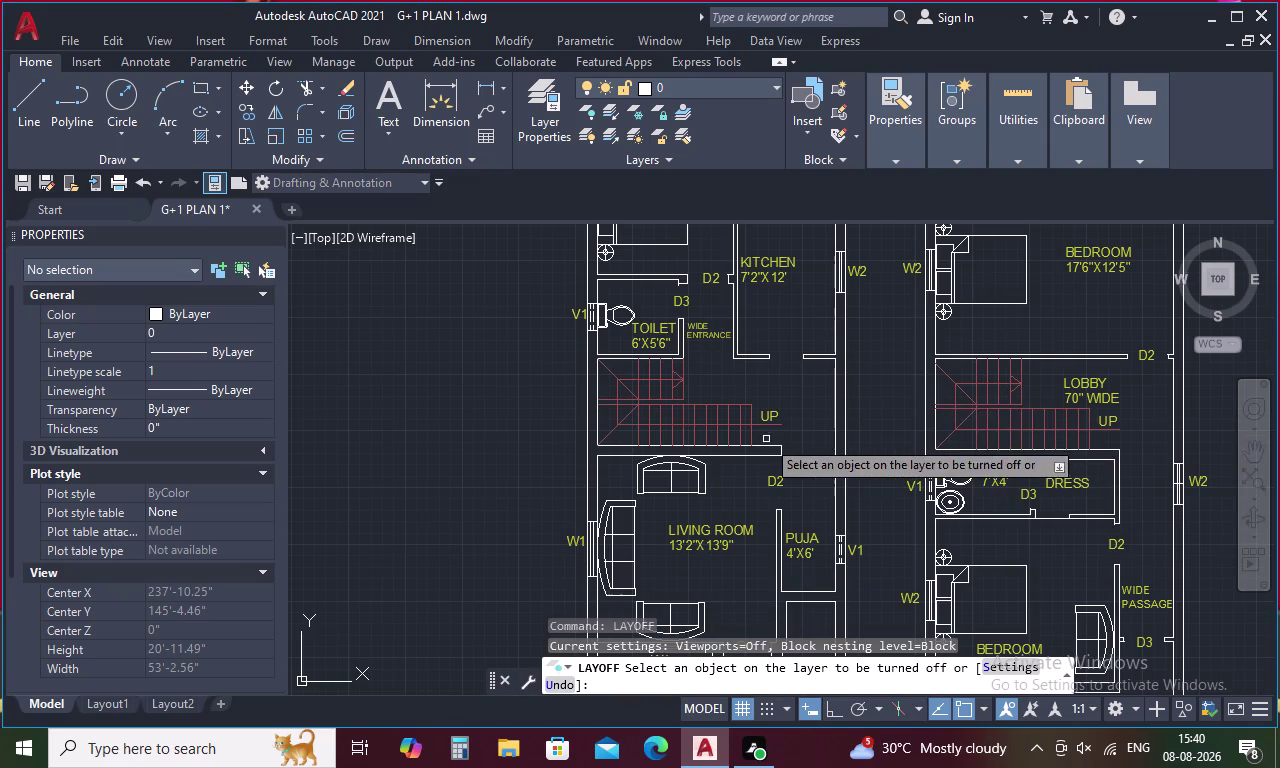
click(731, 433)
key(Escape)
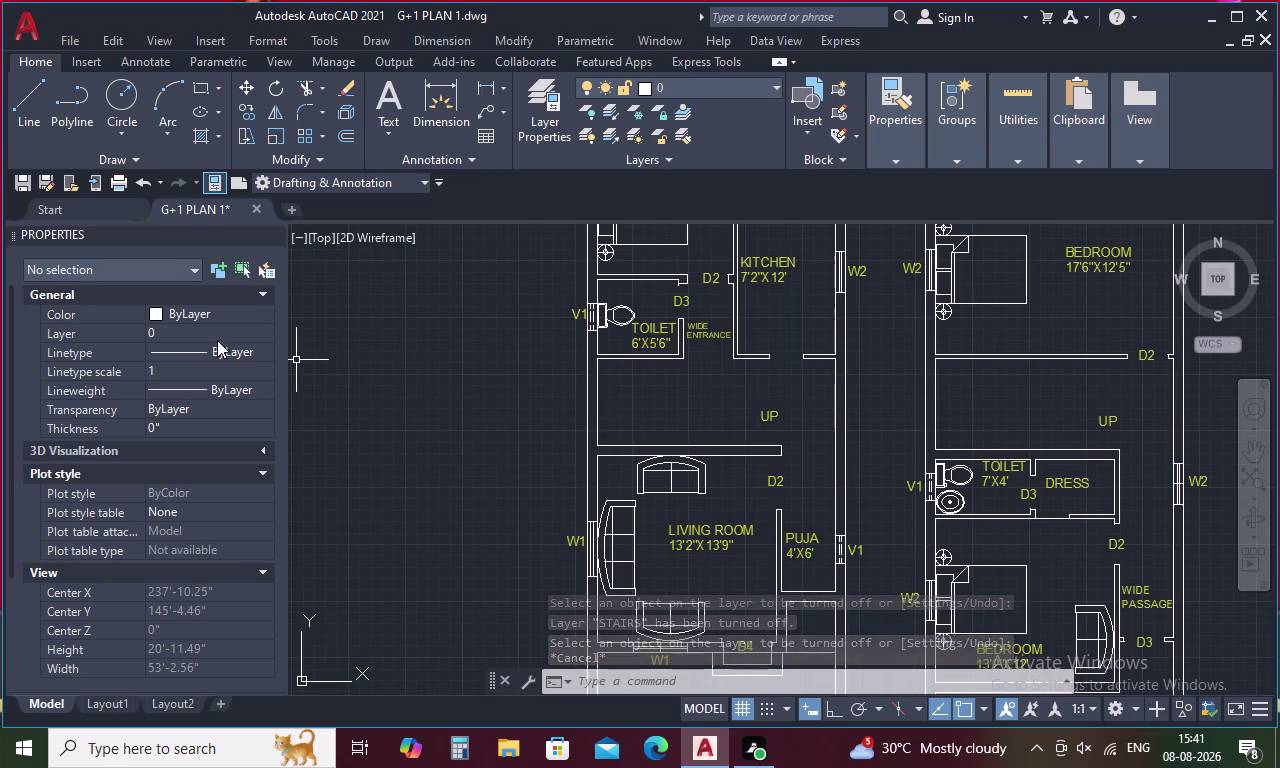
Open the layer list and close it without changes.
click(257, 329)
click(268, 332)
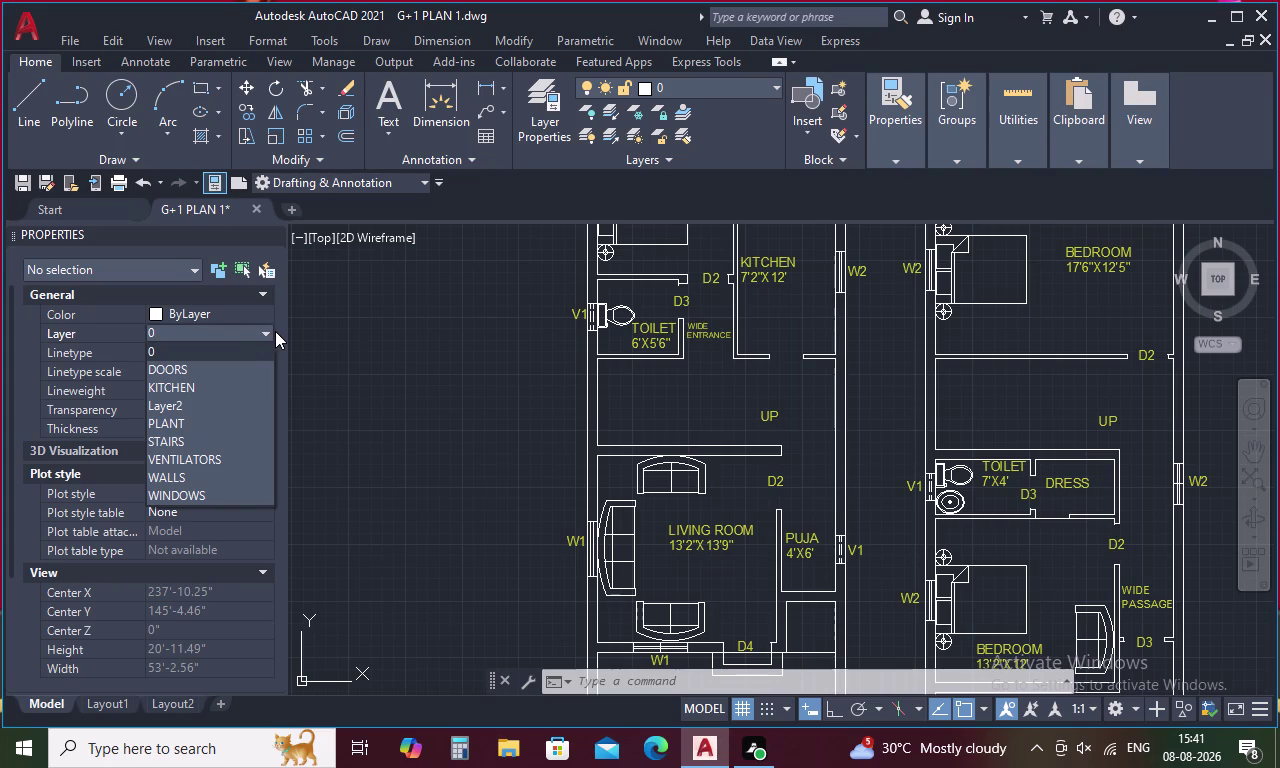
key(Escape)
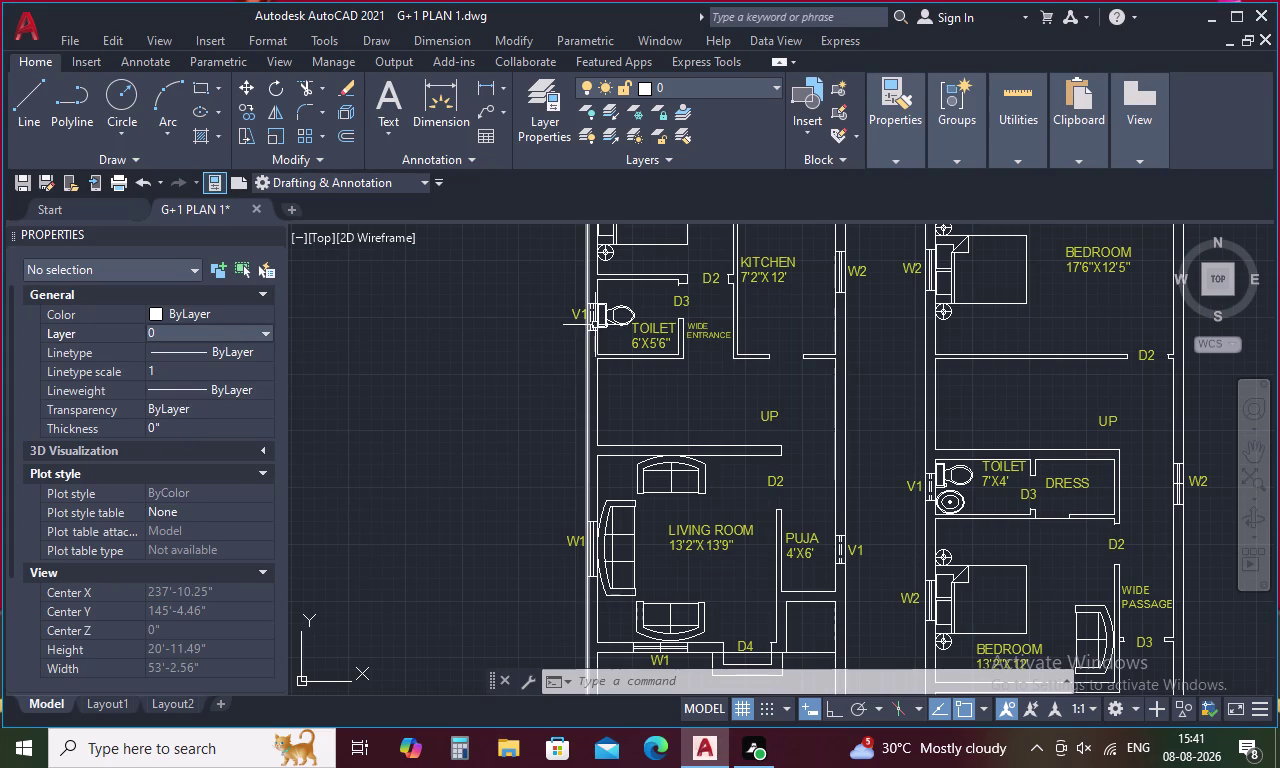
Select the V1 ventilator lines beside the ground-floor toilet.
scroll(up, 3)
drag(565, 303, 504, 498)
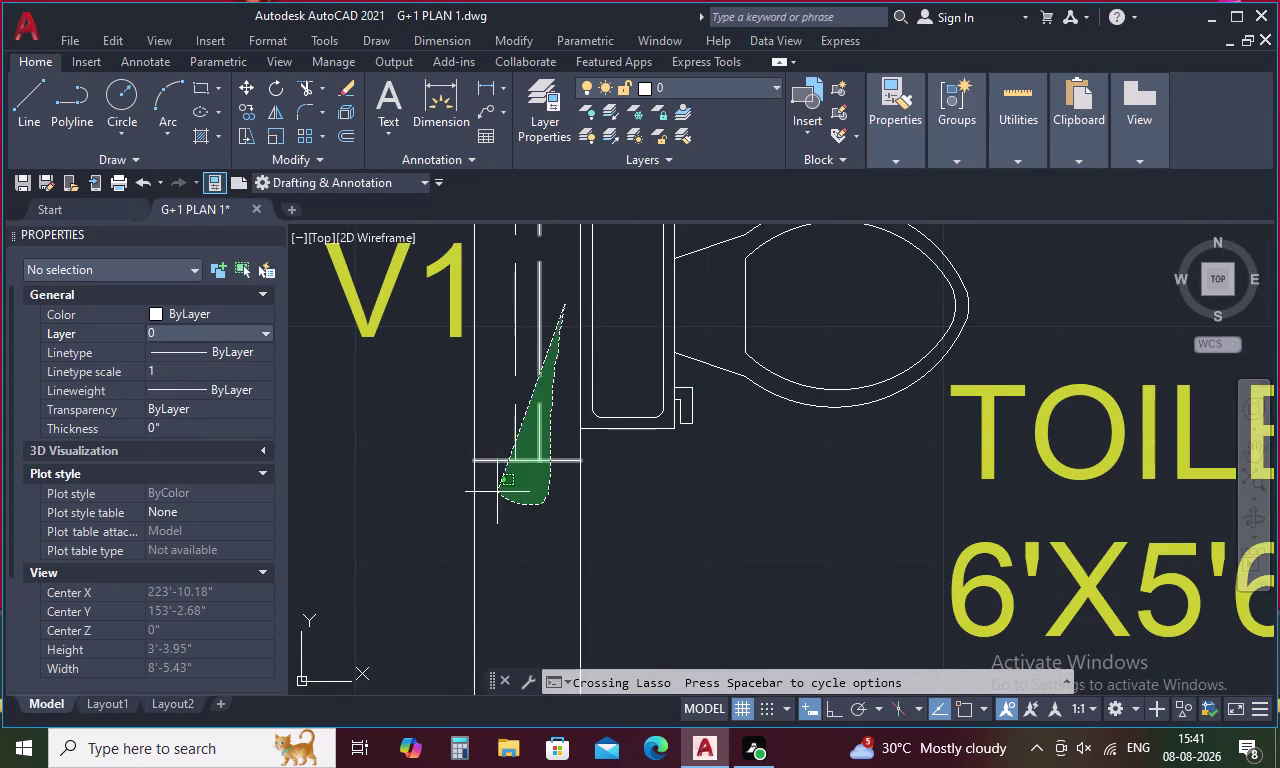
drag(504, 498, 503, 388)
middle_drag(509, 354, 534, 629)
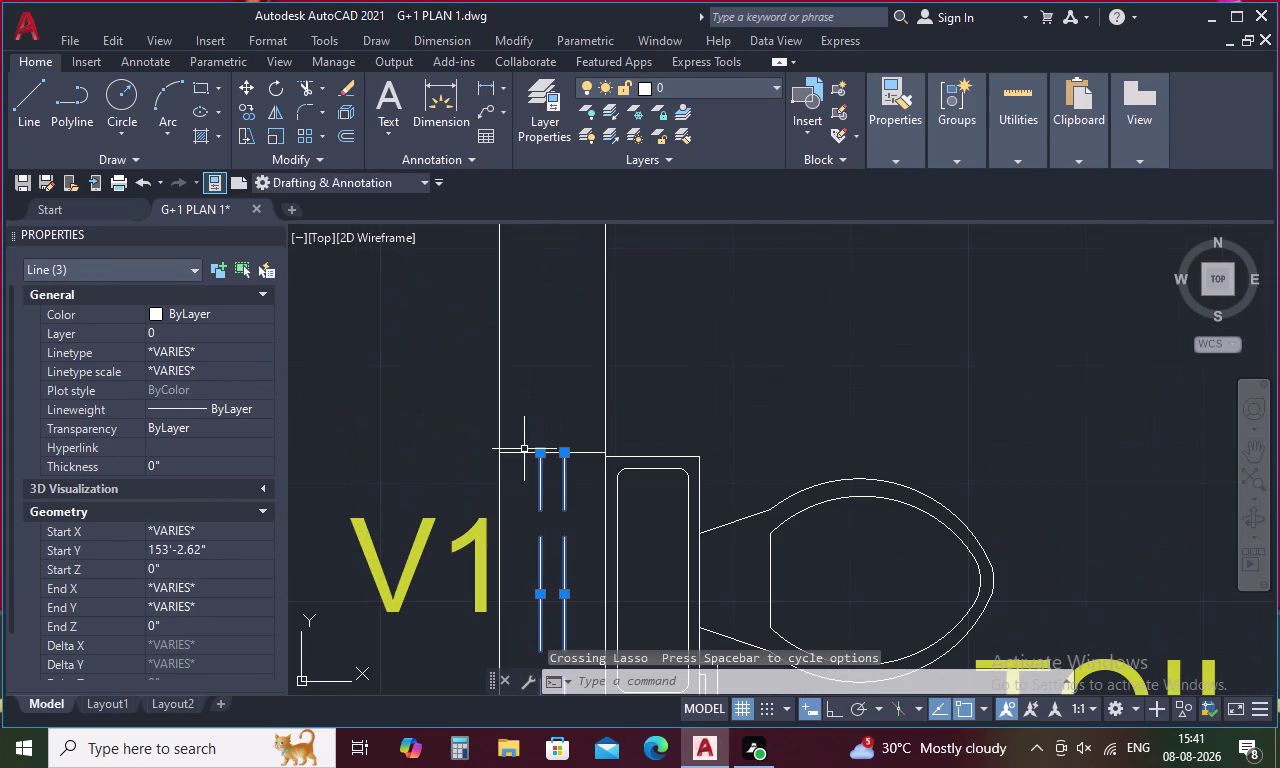
drag(523, 447, 522, 500)
click(523, 501)
scroll(down, 3)
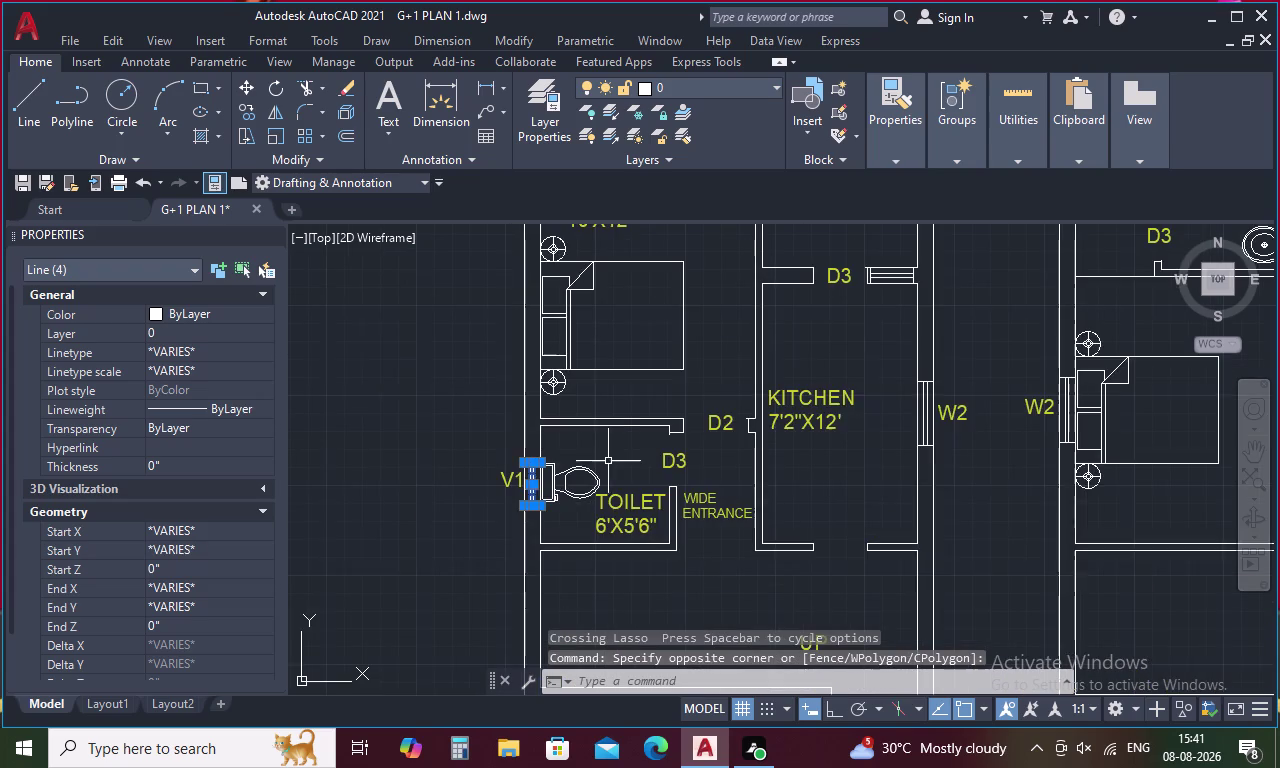
scroll(down, 3)
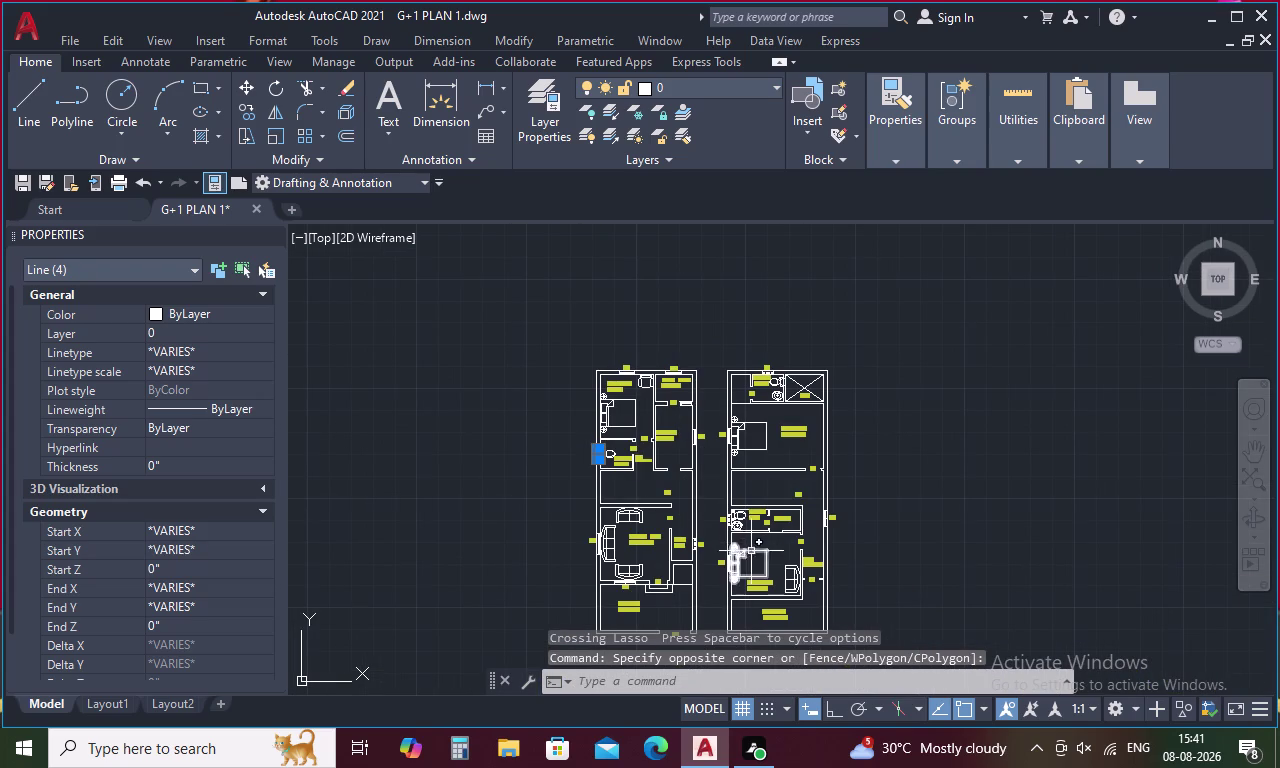
scroll(up, 3)
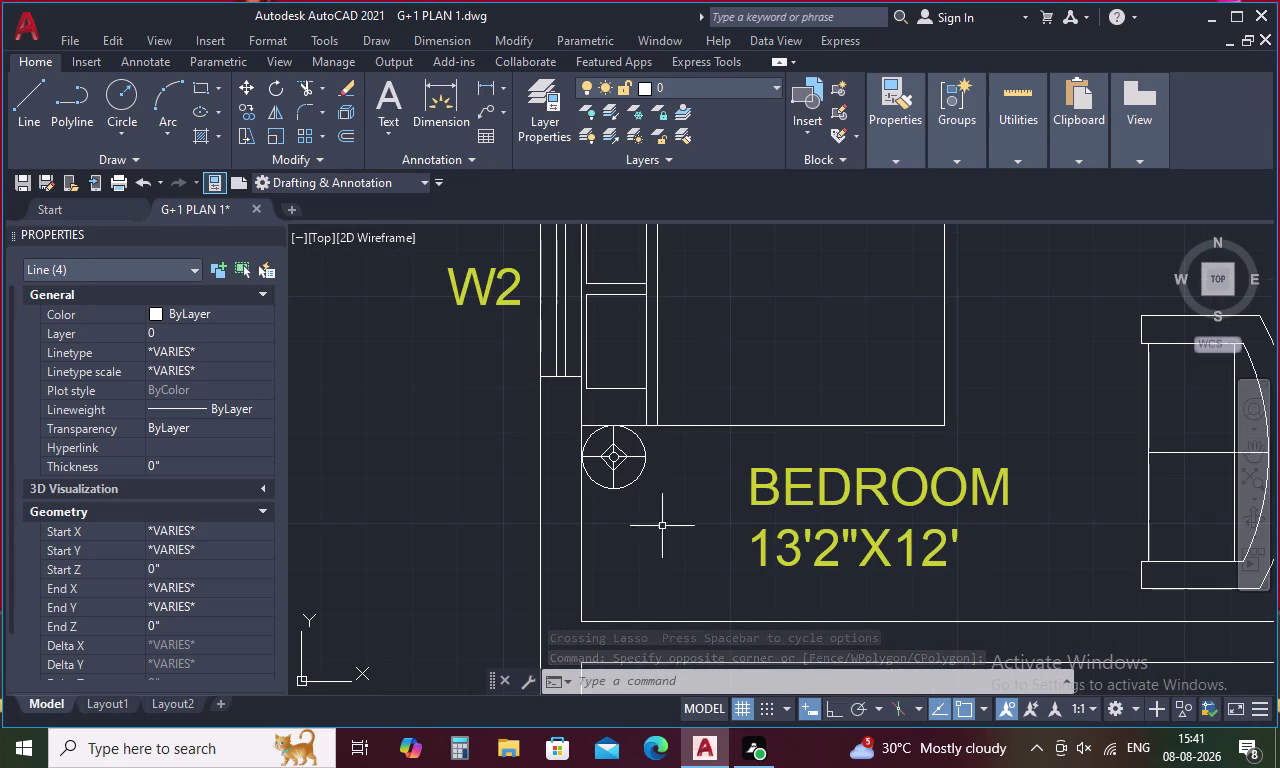
middle_drag(571, 423, 585, 618)
scroll(down, 3)
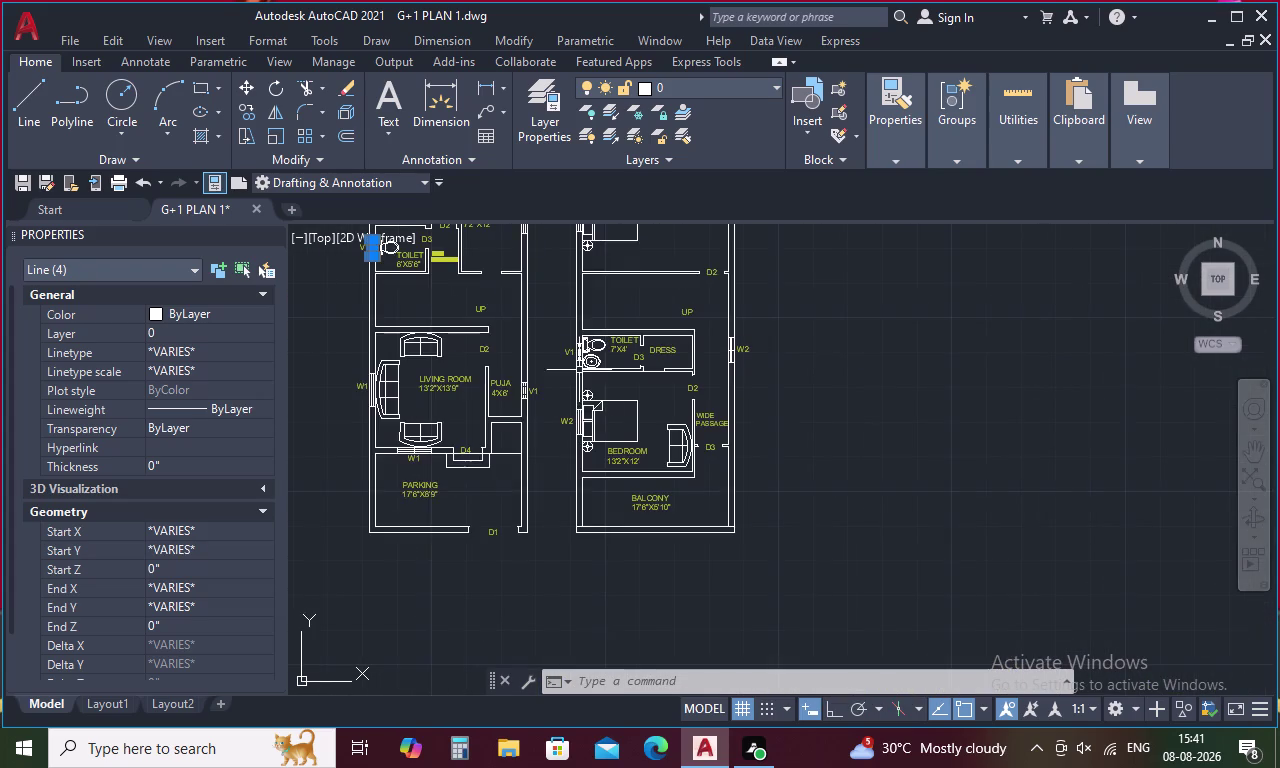
scroll(up, 3)
Add the upper toilet's window, sill and V1 ventilator lines to the selection.
drag(614, 386, 582, 562)
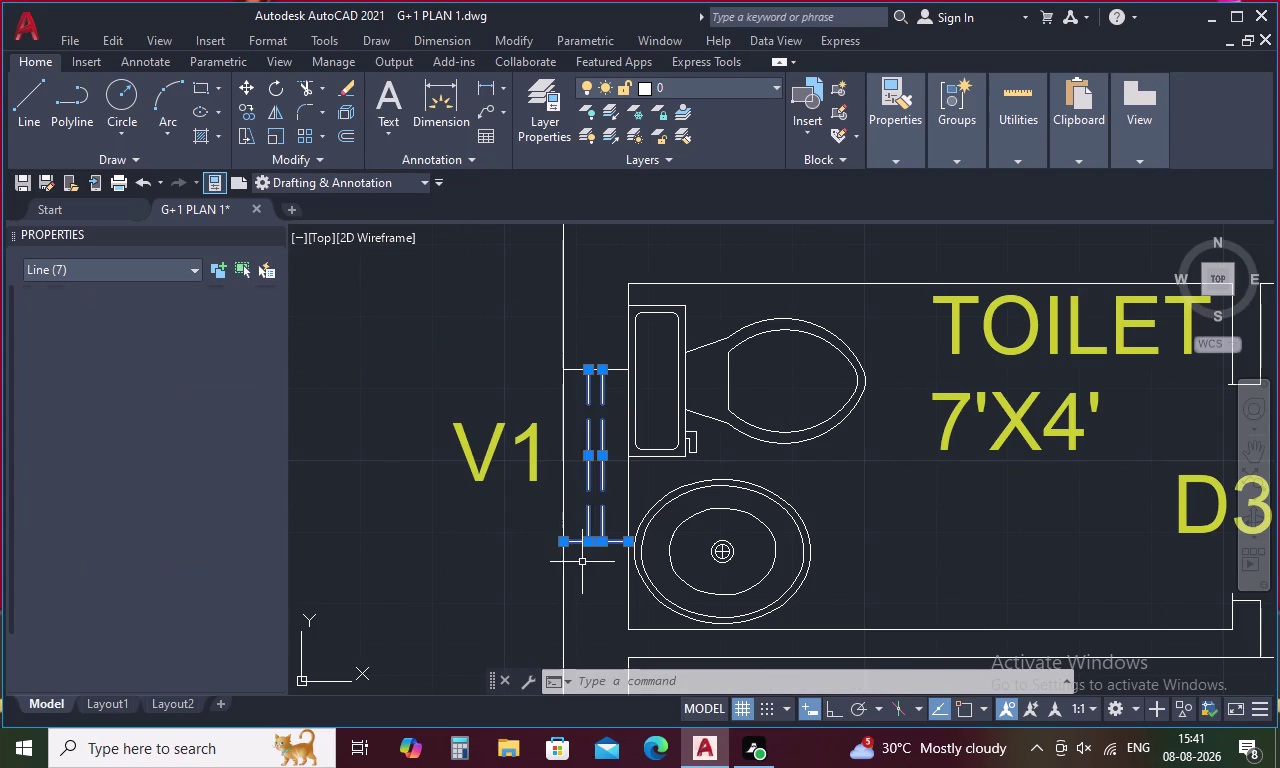
click(574, 370)
scroll(down, 3)
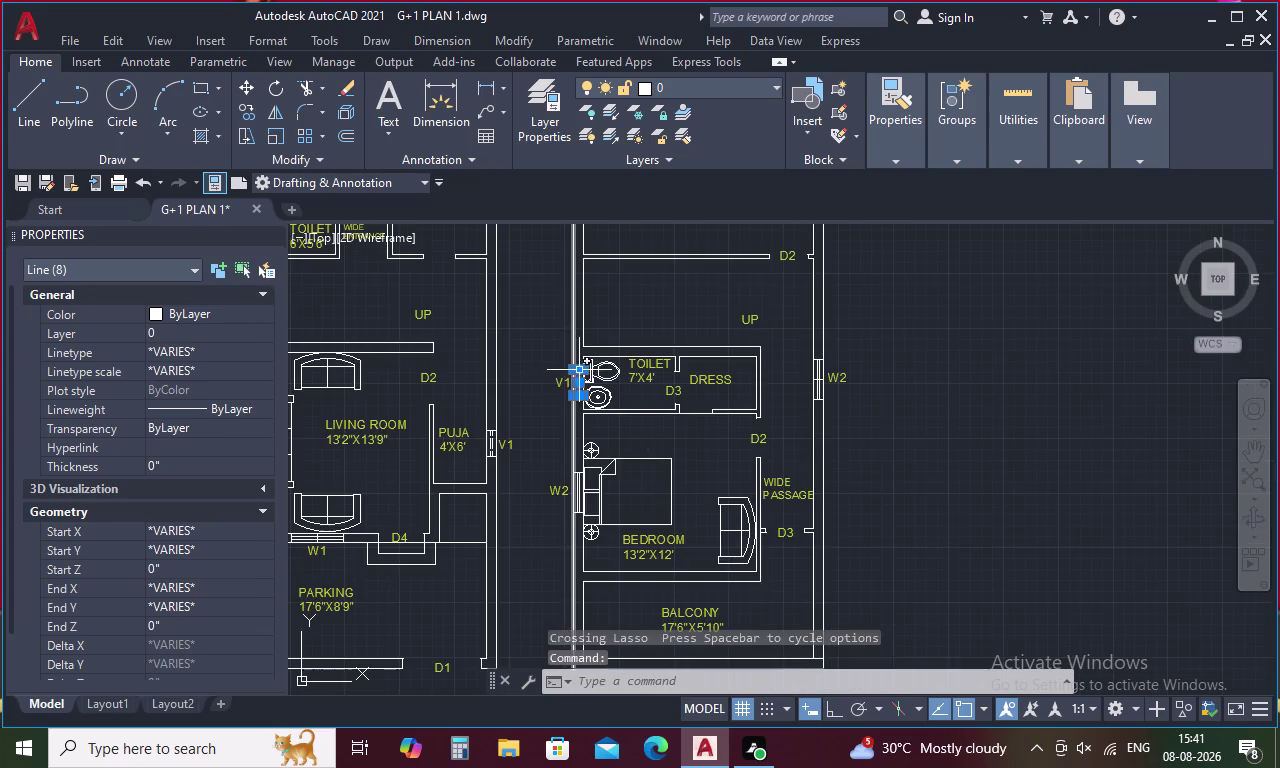
scroll(down, 3)
middle_drag(615, 328, 639, 505)
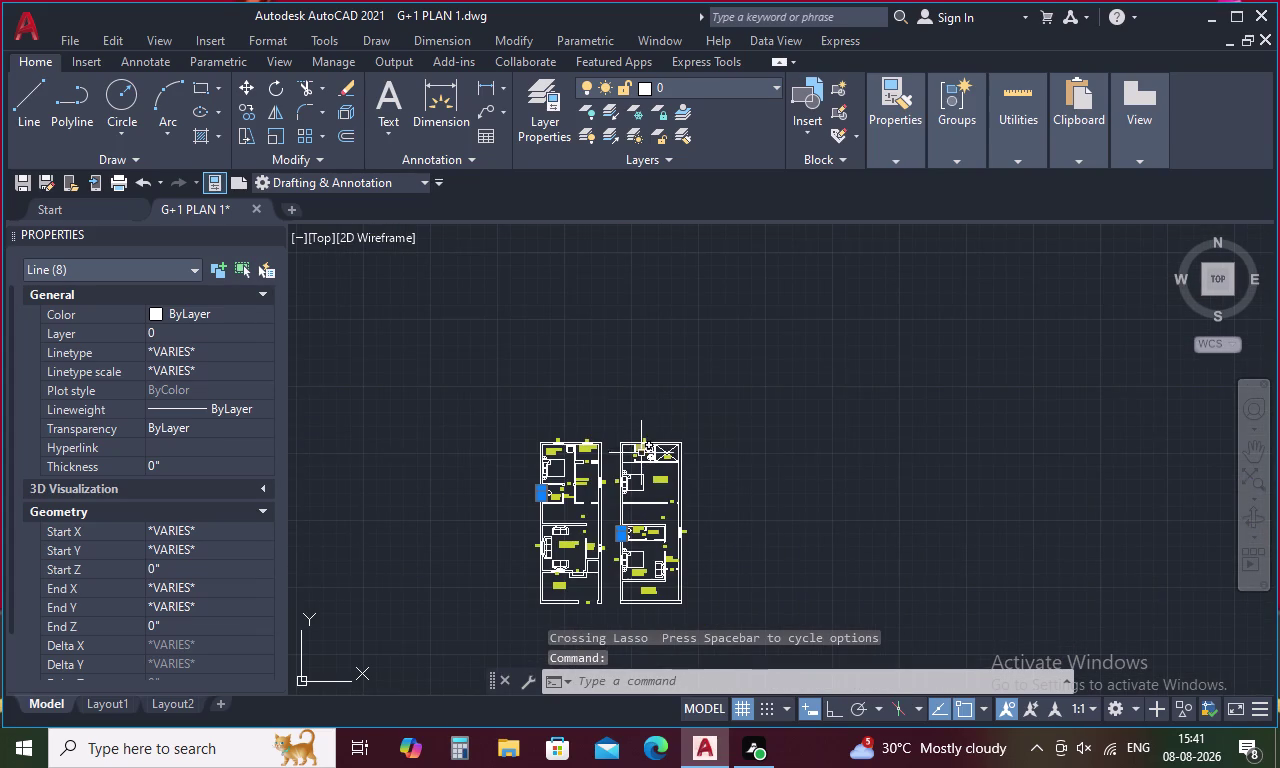
scroll(up, 3)
scroll(up, 3)
drag(732, 389, 732, 398)
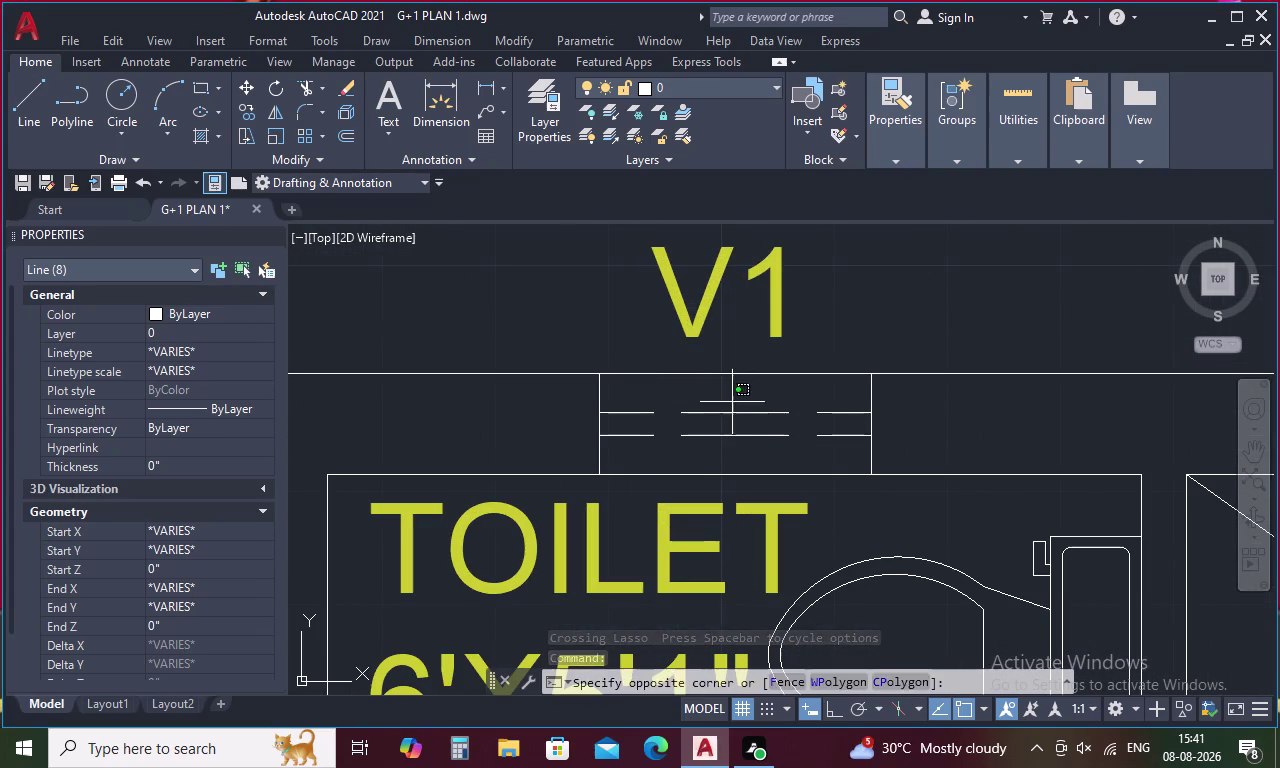
drag(732, 398, 540, 415)
click(871, 400)
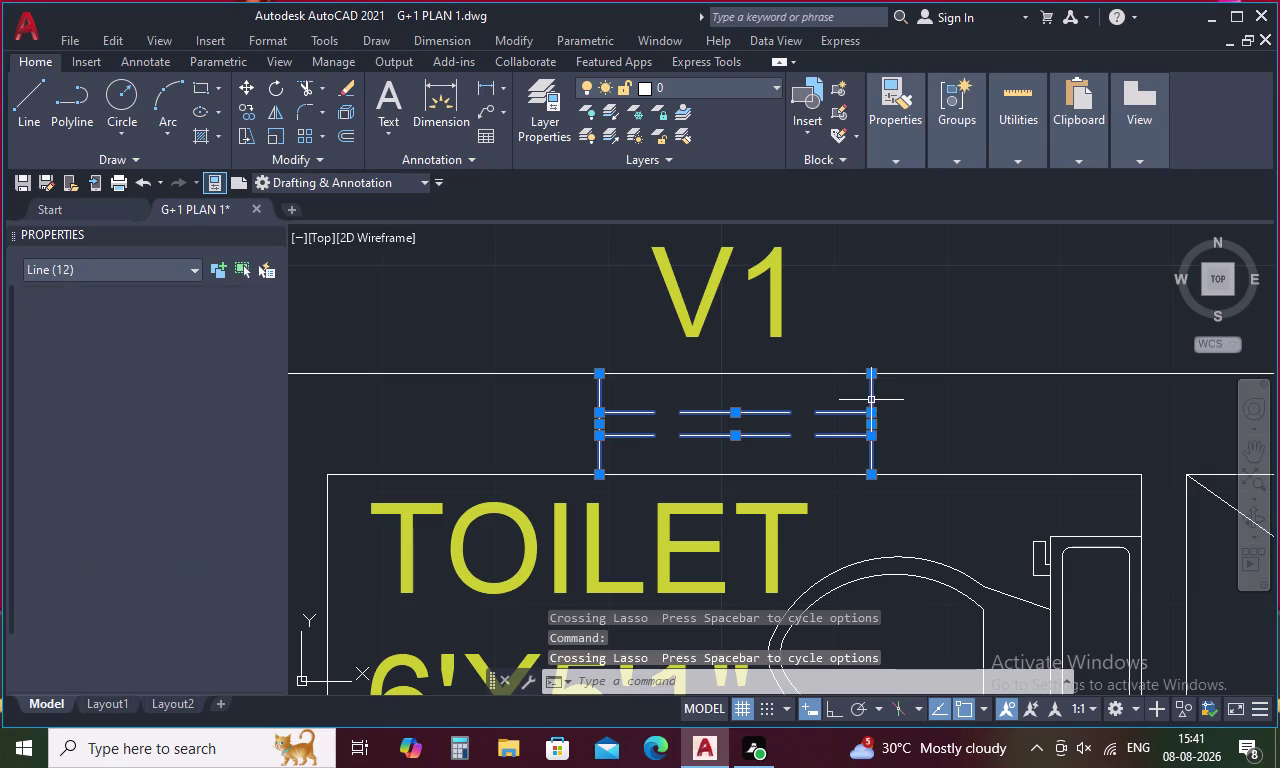
Put the selected V1 lines on the VENTILATORS layer and deselect them.
click(245, 334)
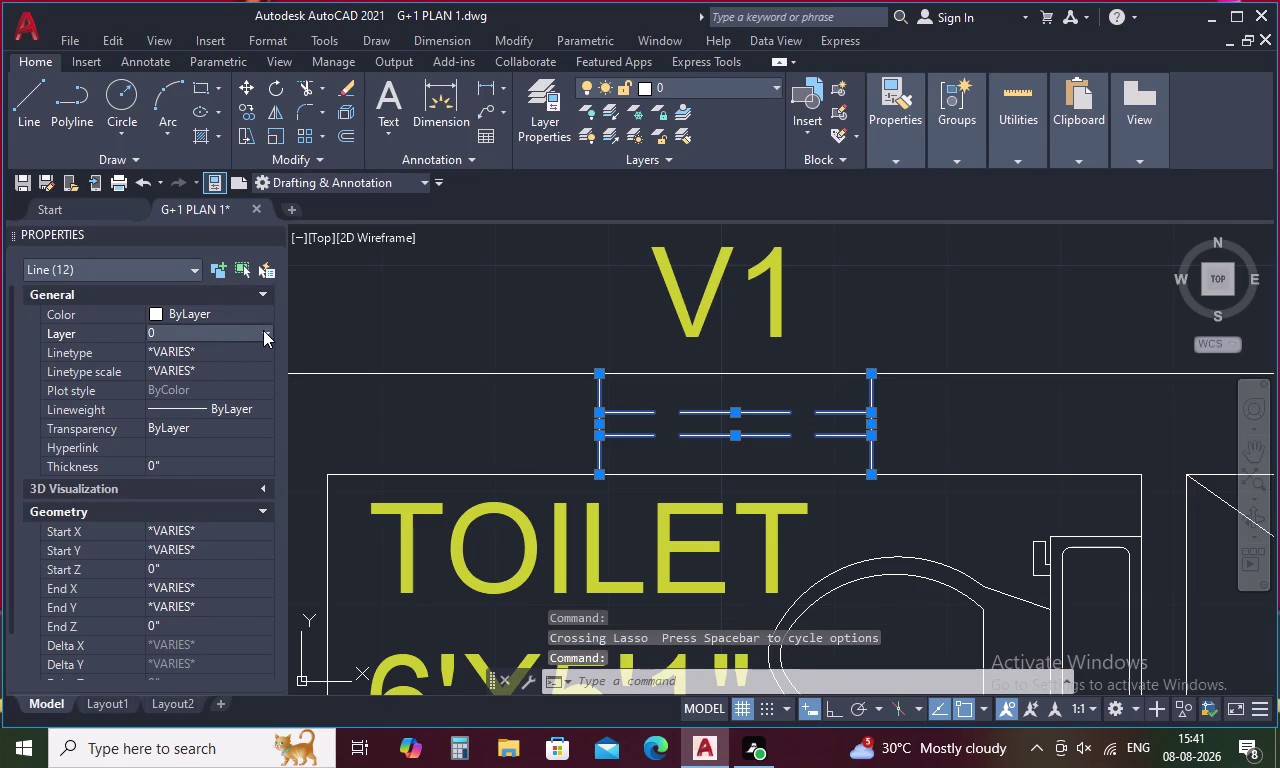
click(263, 330)
click(217, 455)
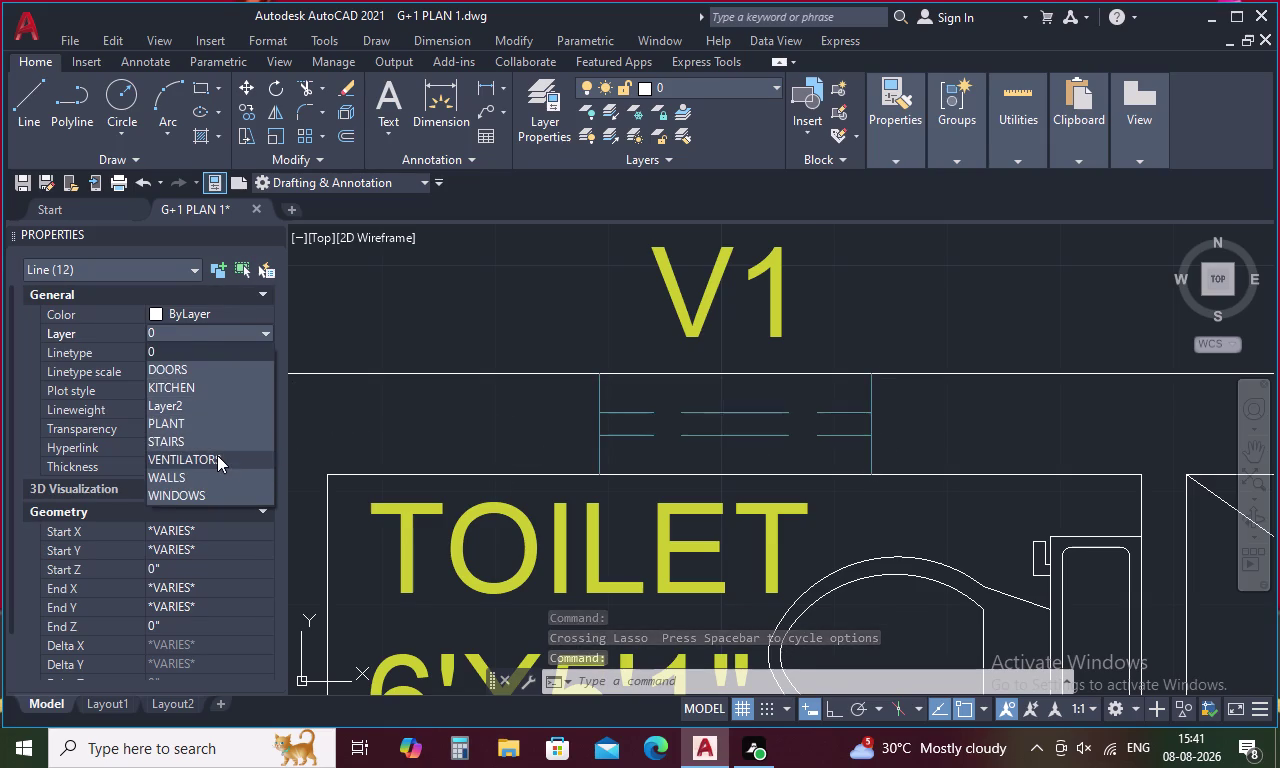
key(Escape)
Pan to the lower bedroom and dress area and select the DRESS label.
scroll(down, 3)
scroll(down, 3)
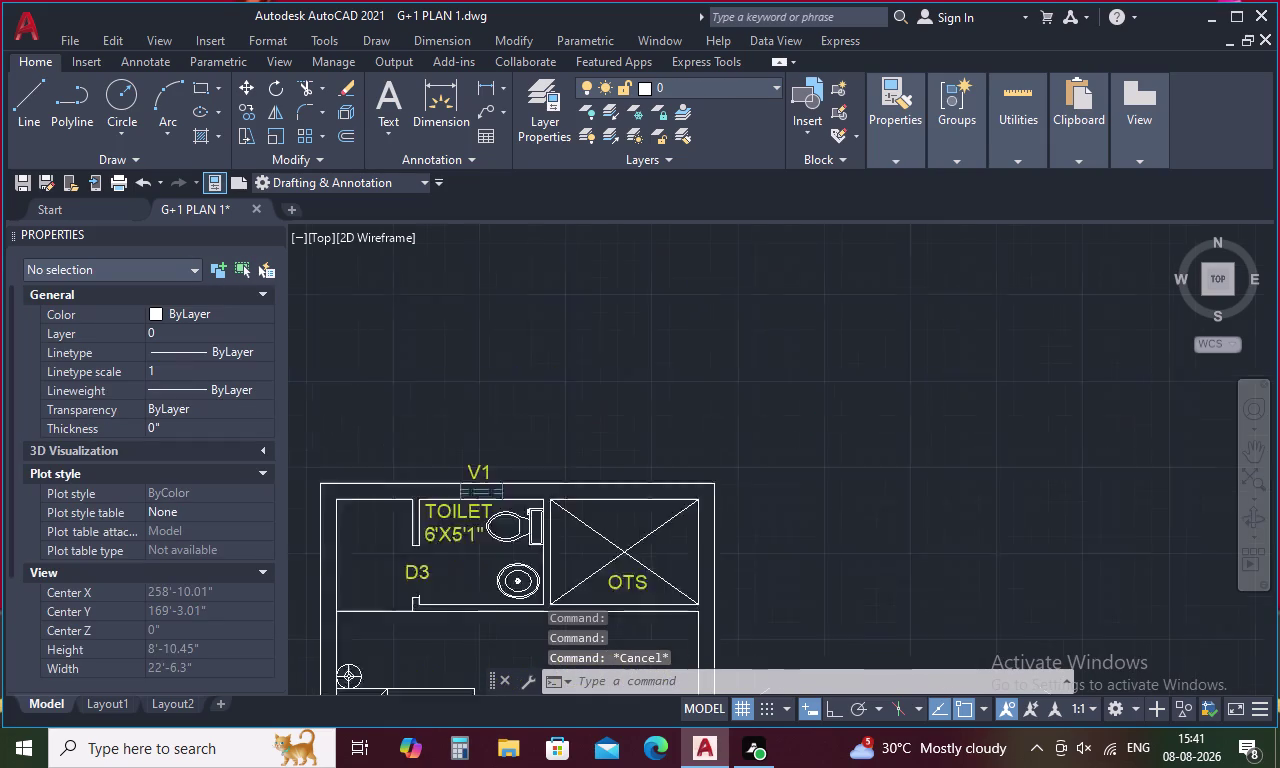
middle_drag(423, 552, 421, 152)
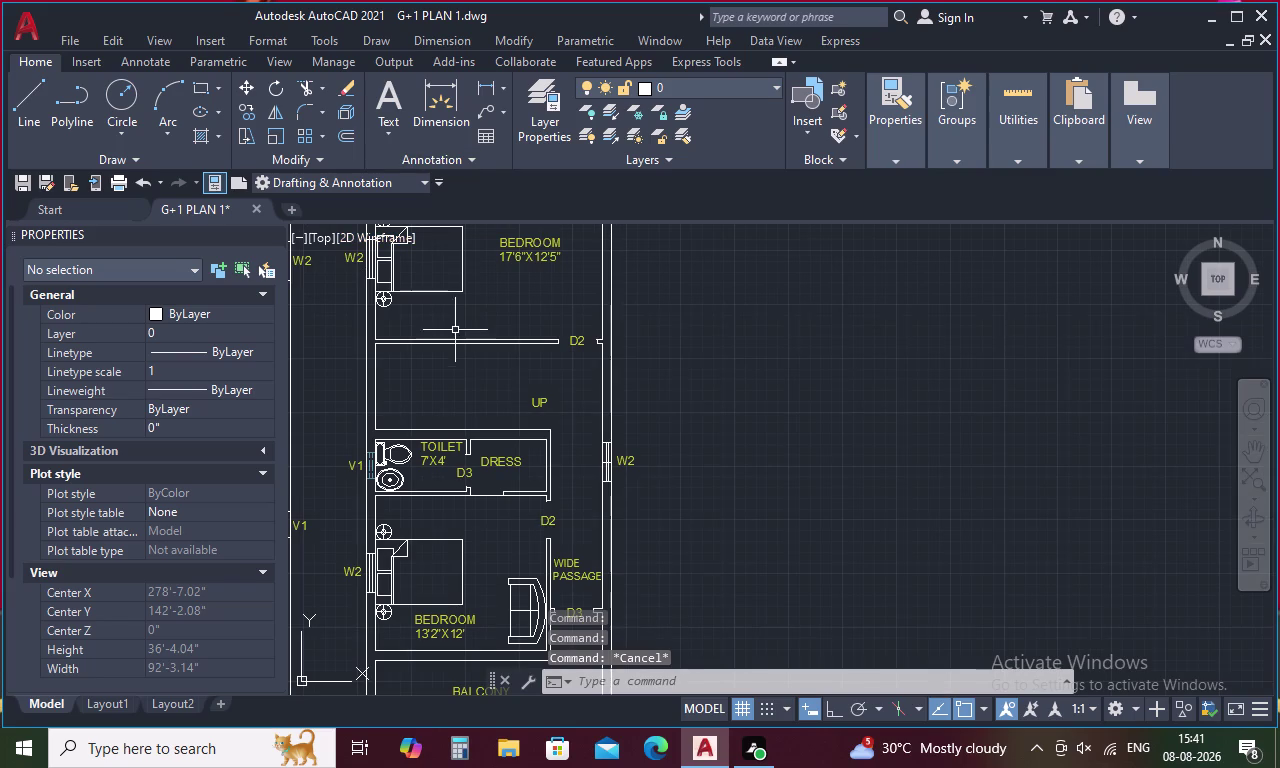
key(Escape)
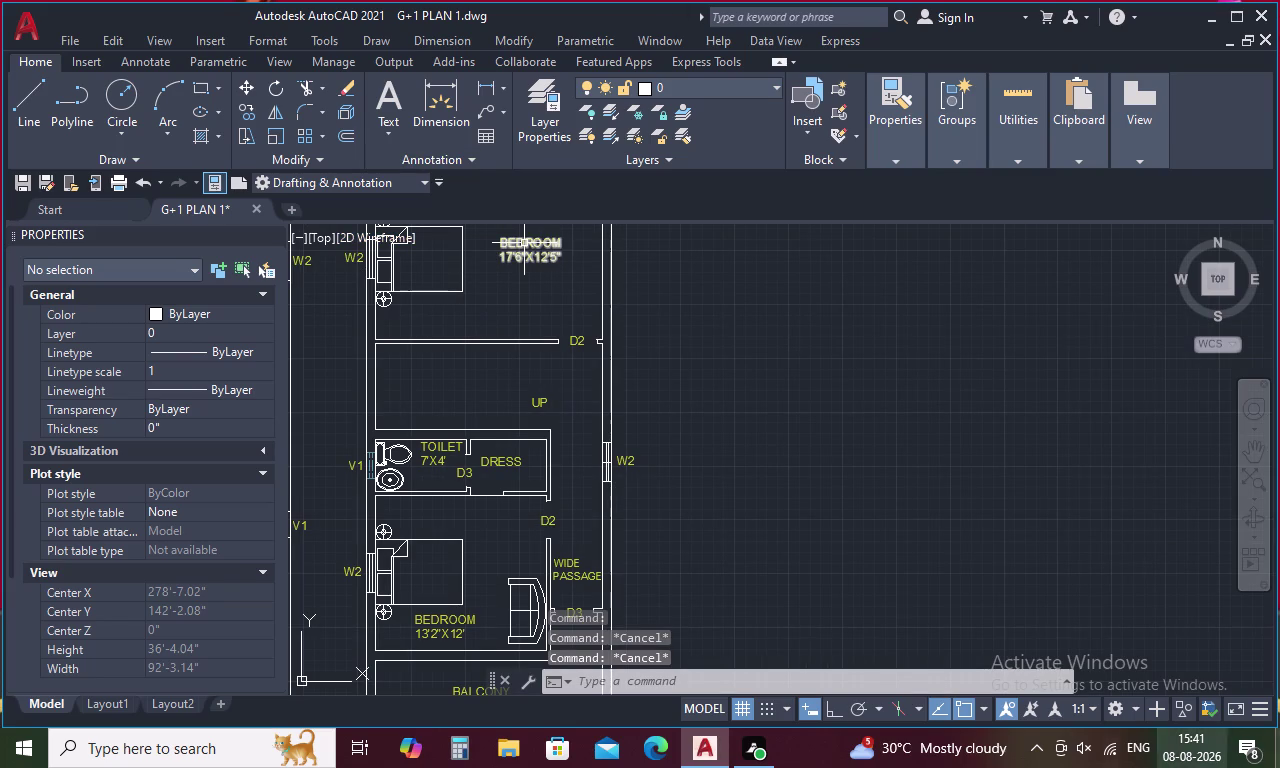
click(500, 466)
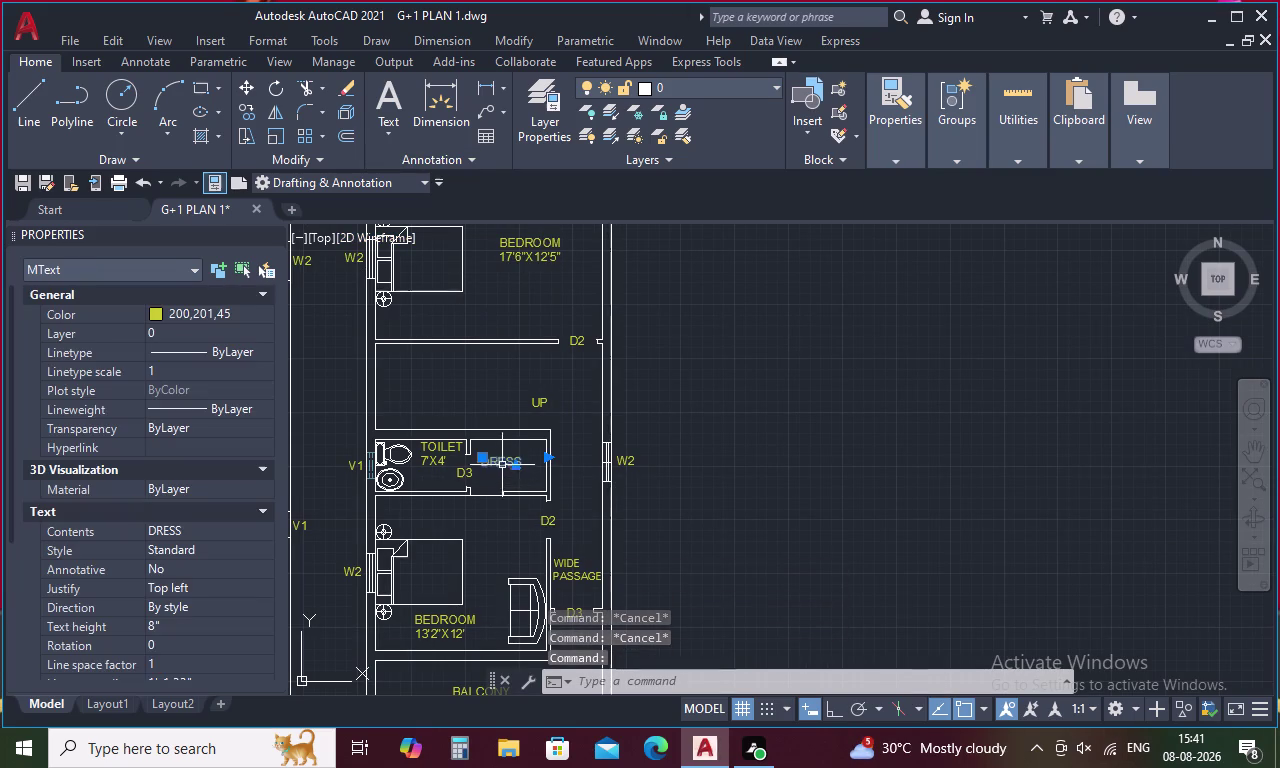
Paste a copy of the DRESS label beside the upper toilet, then view both floor plans.
key(ctrl+c)
key(ctrl+v)
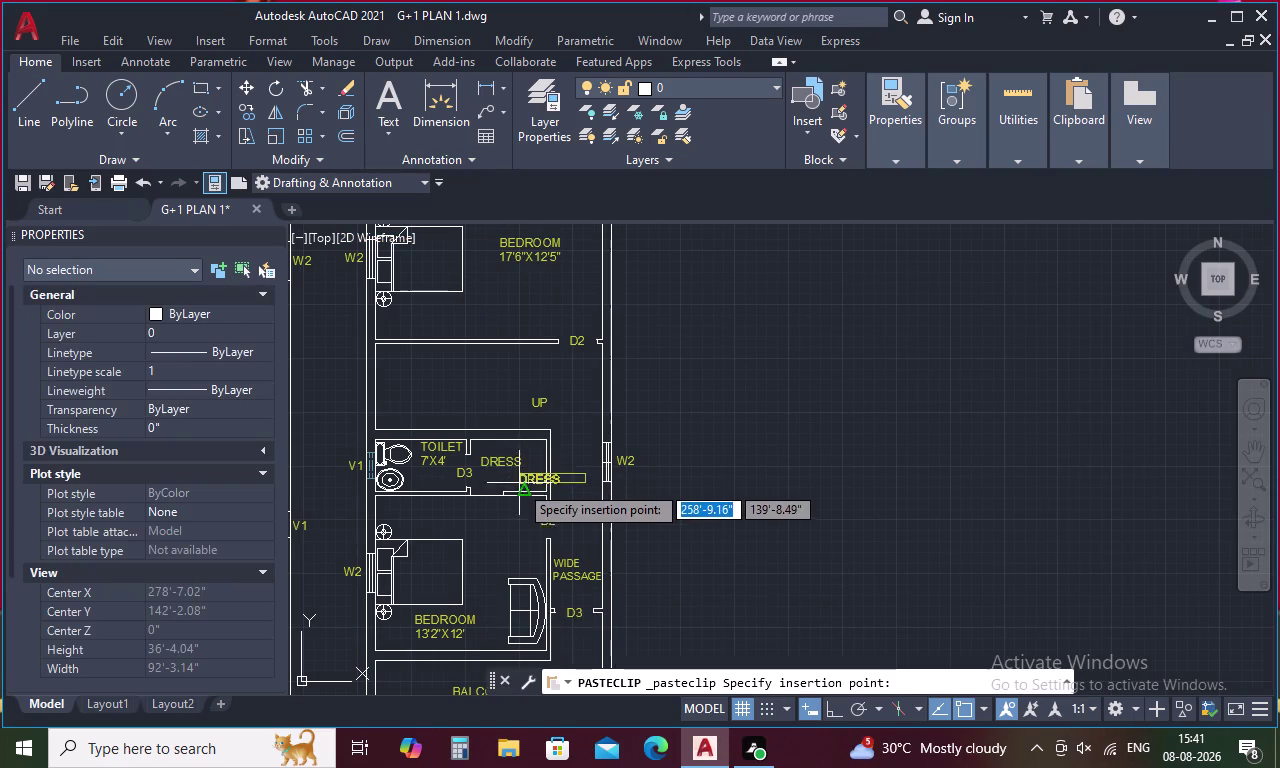
scroll(down, 3)
scroll(up, 3)
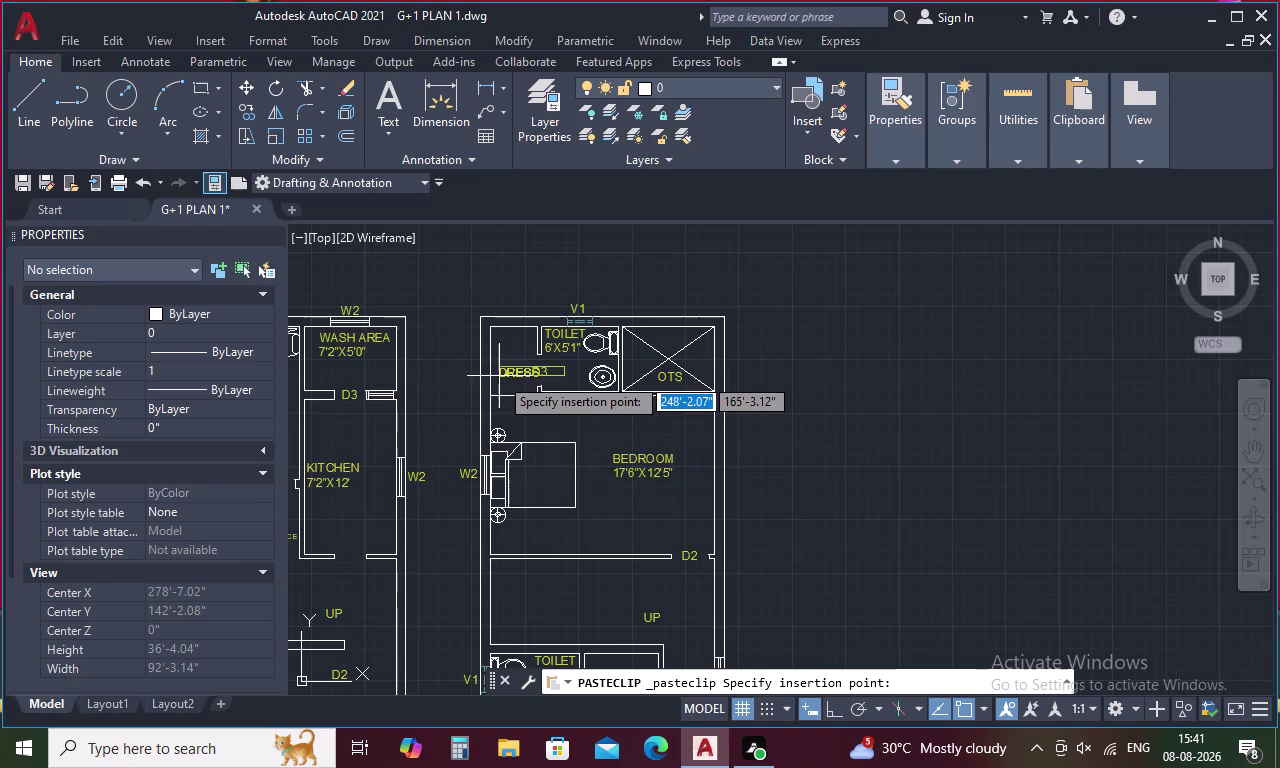
scroll(up, 3)
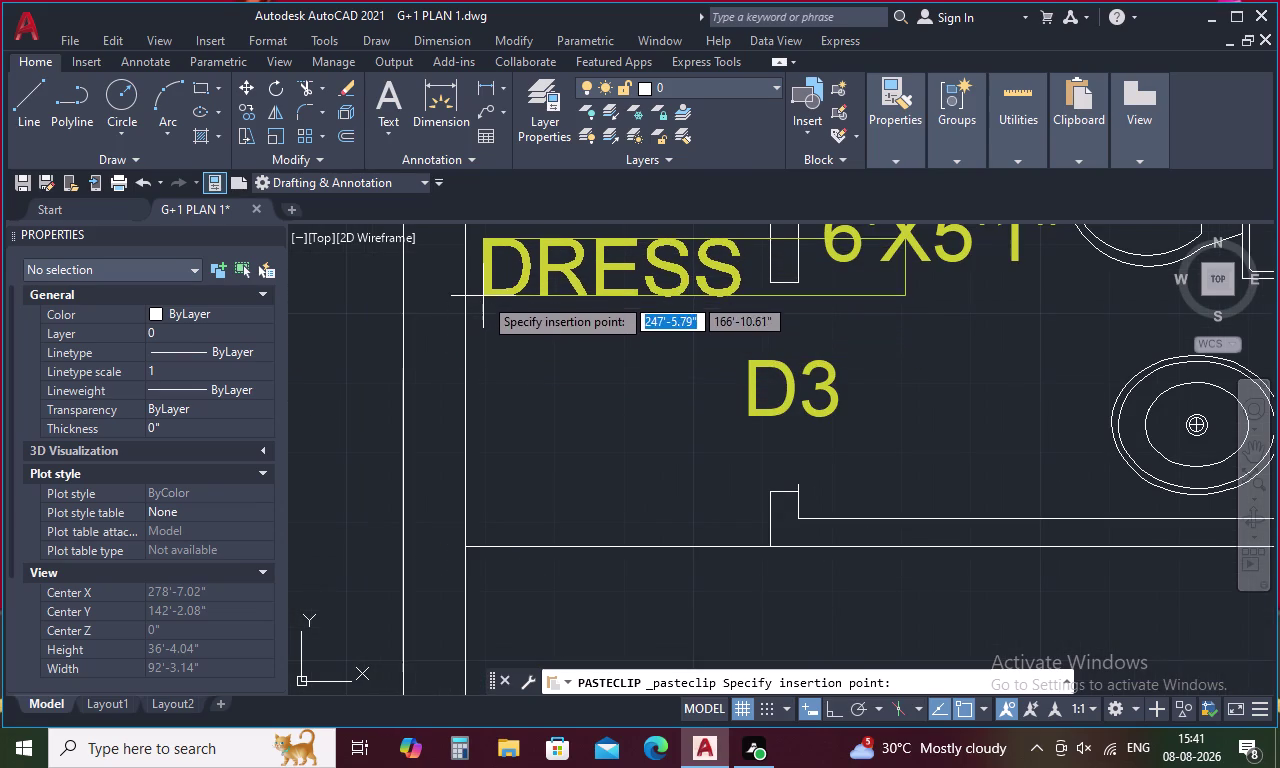
click(483, 296)
key(Escape)
scroll(down, 3)
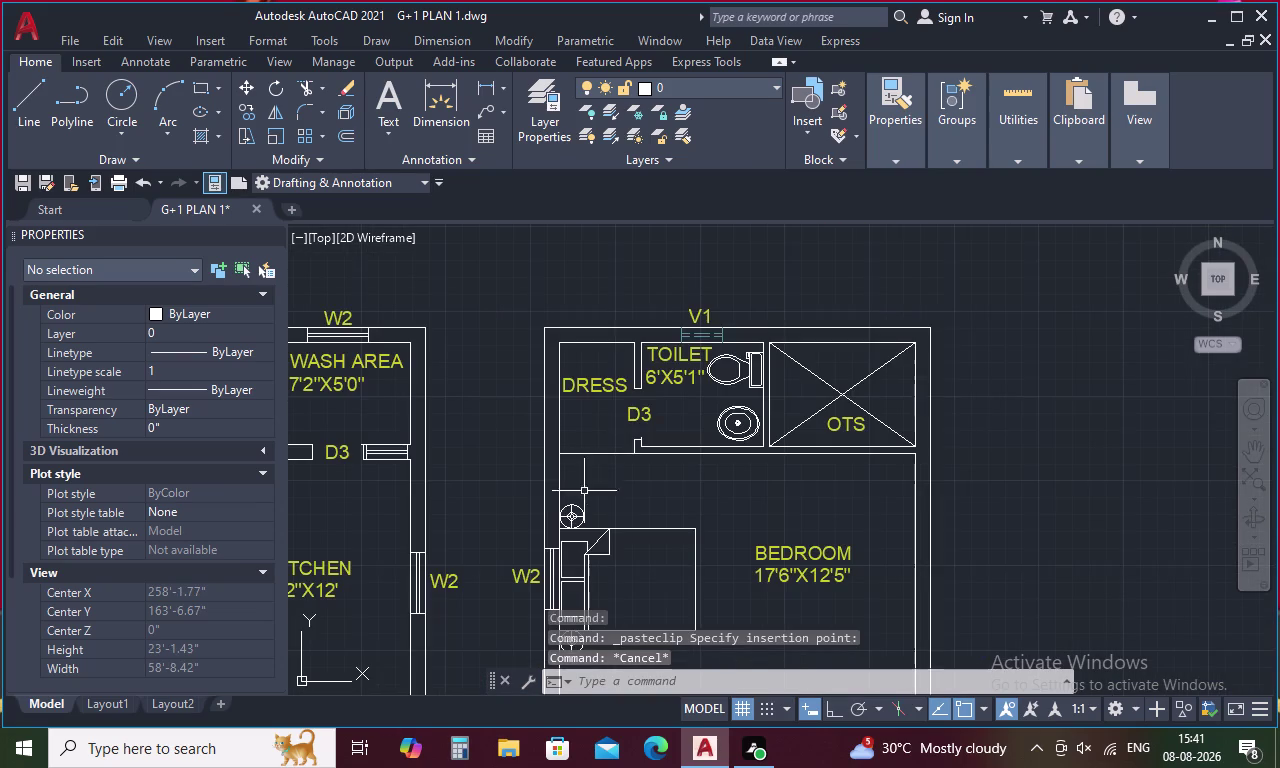
scroll(down, 3)
middle_drag(642, 575, 745, 411)
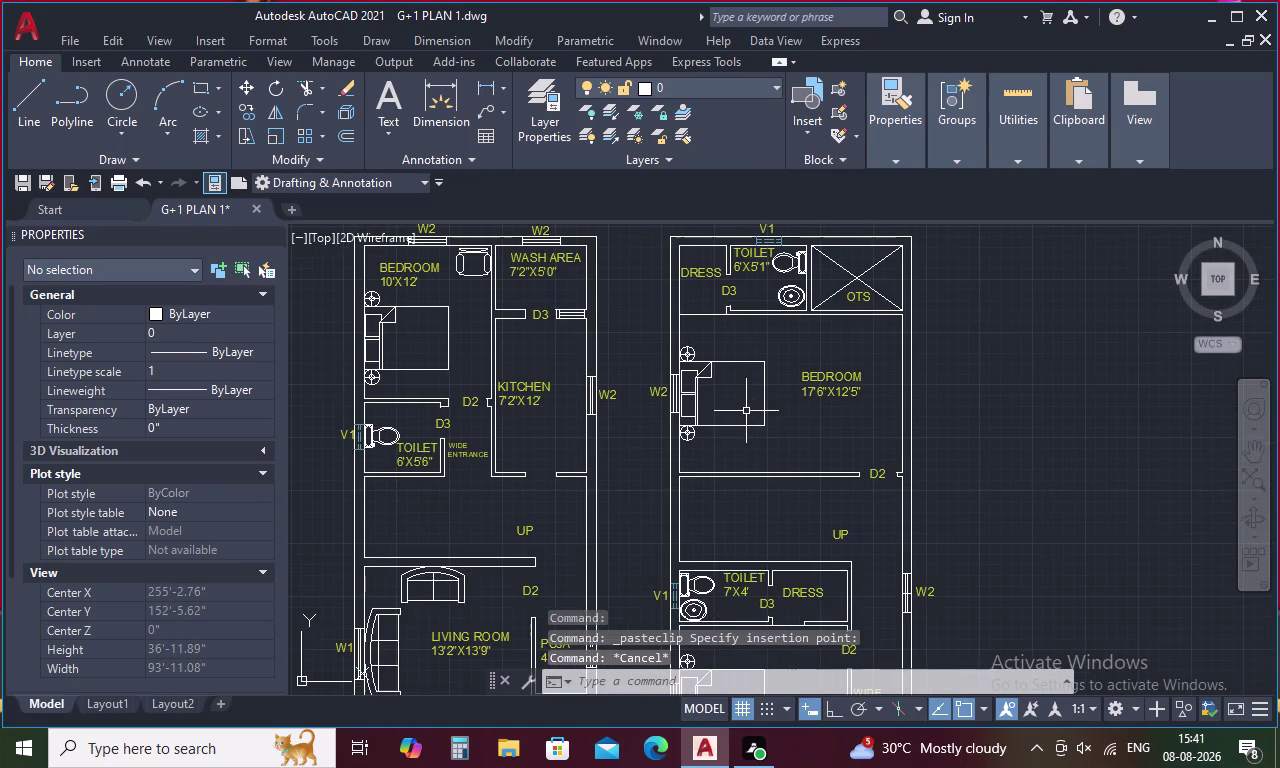
scroll(down, 3)
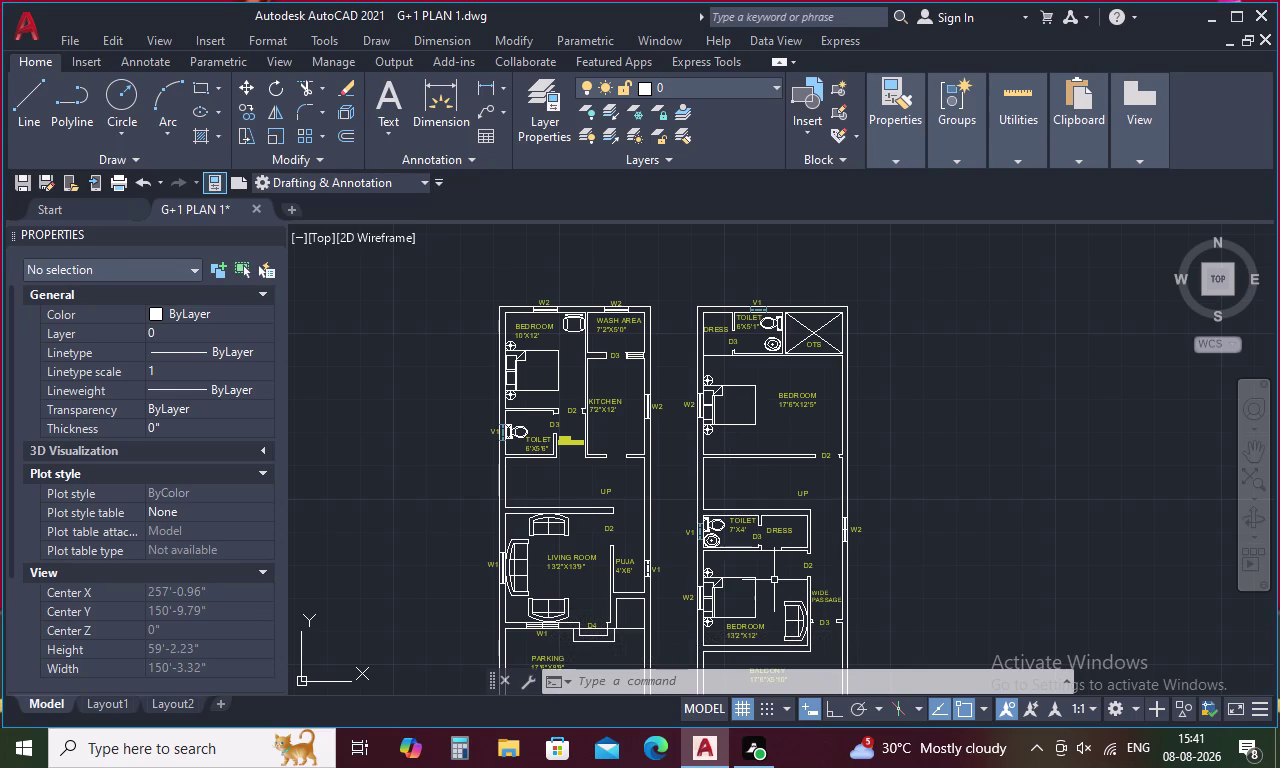
middle_drag(774, 580, 753, 500)
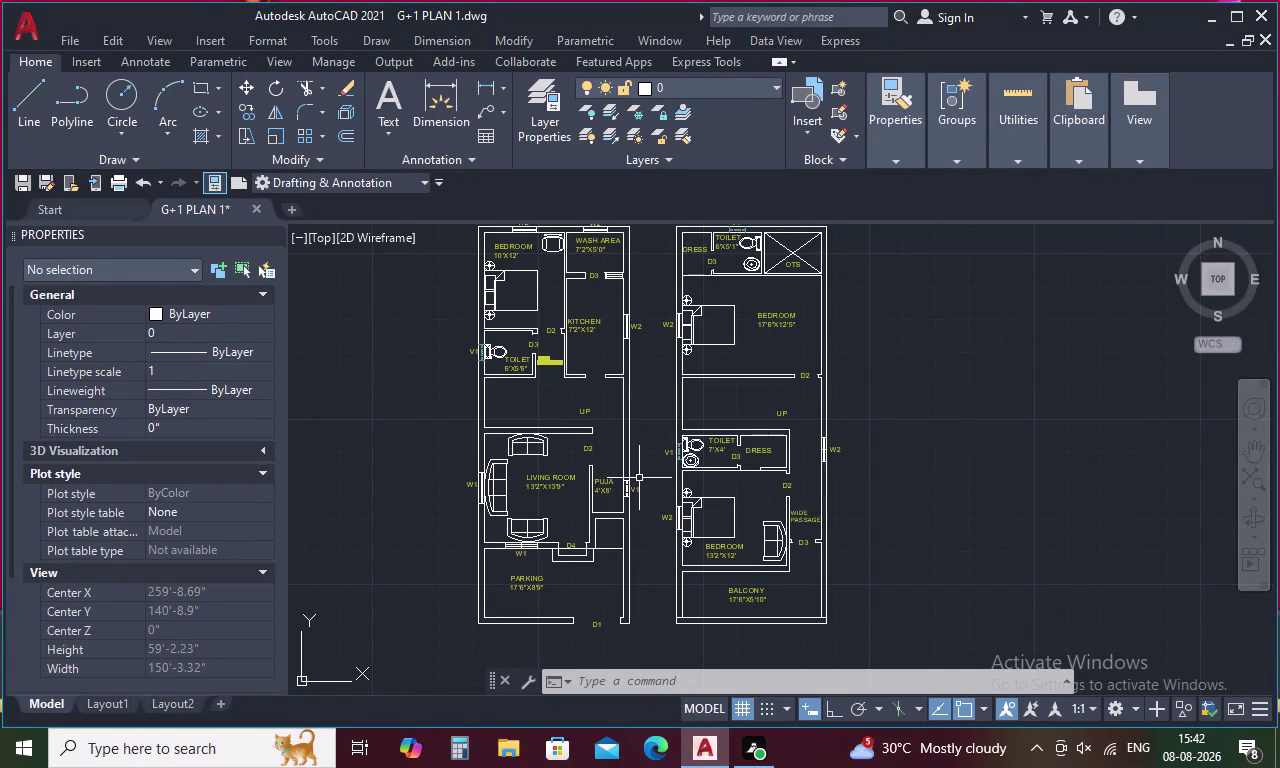
Start Match Properties (MA) with the toilet's V1 lines as the source.
text(M)
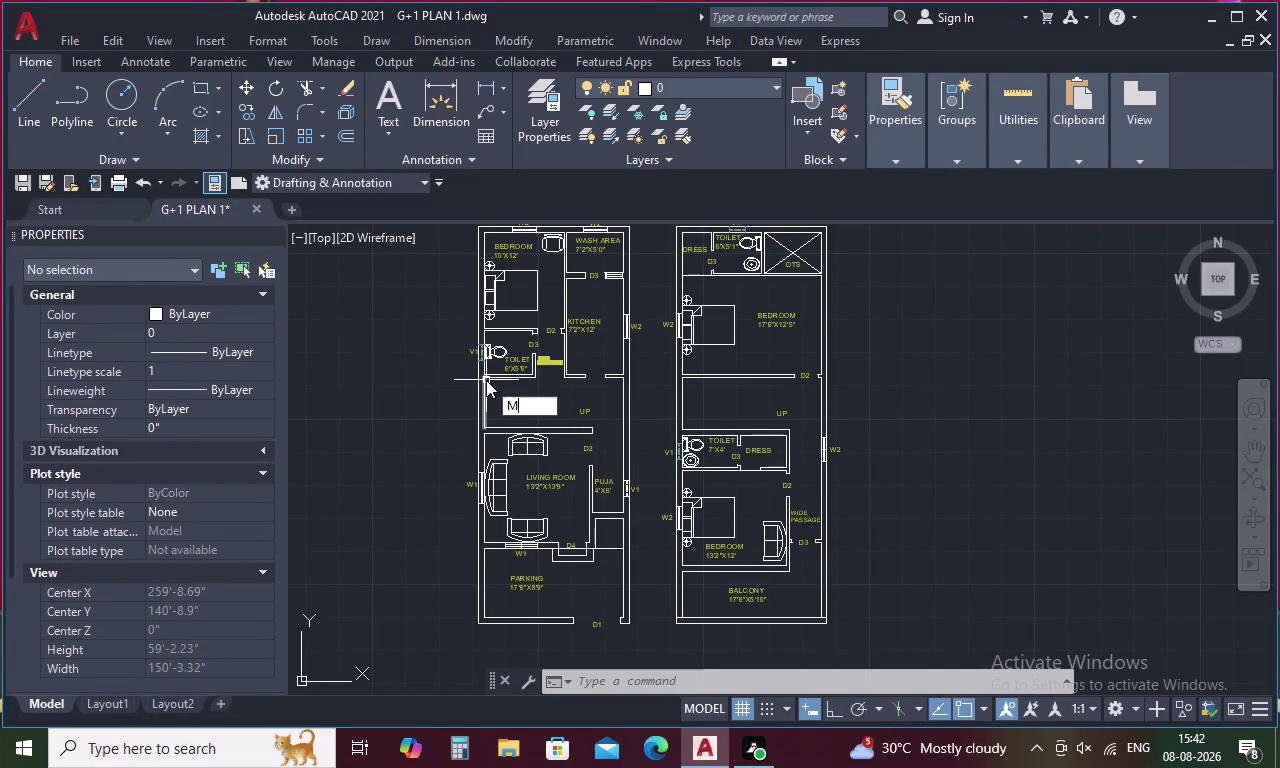
text(A)
key(space)
scroll(up, 3)
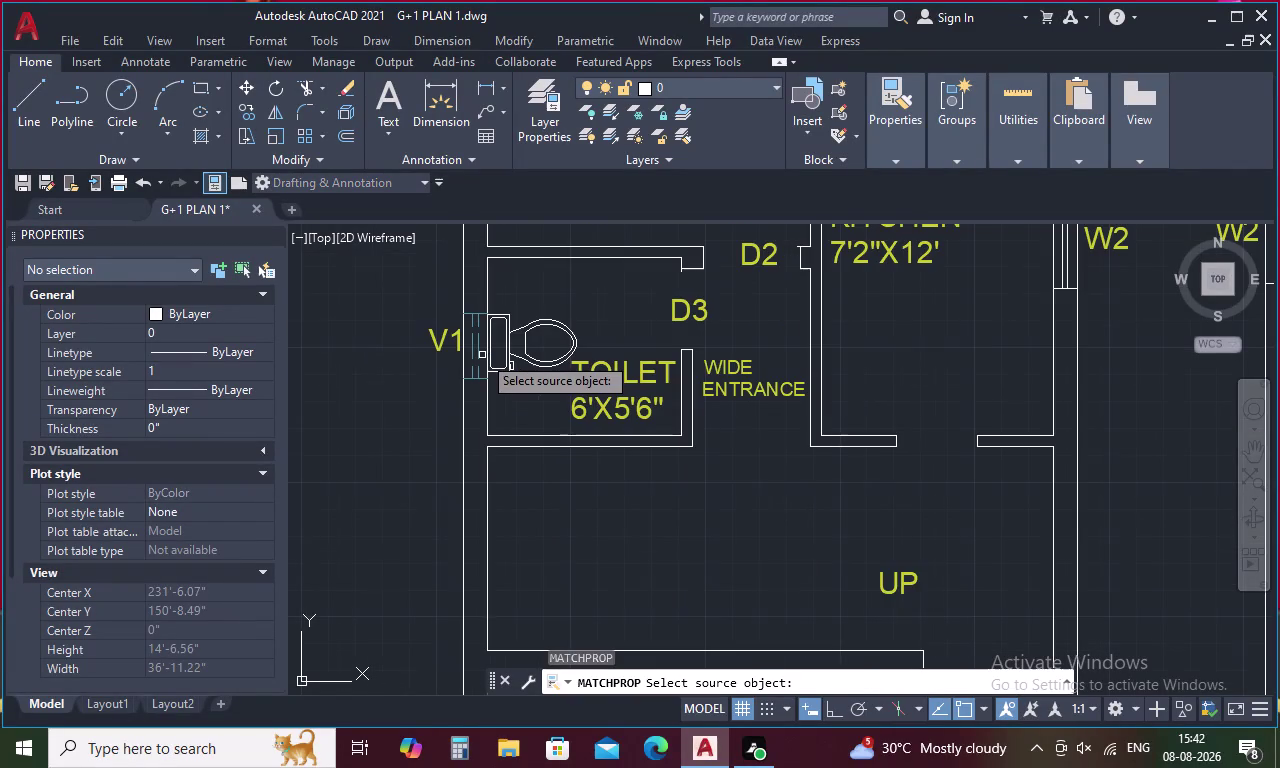
click(476, 356)
Apply the matched properties to the five V1 ventilator lines beside the PUJA room.
scroll(down, 3)
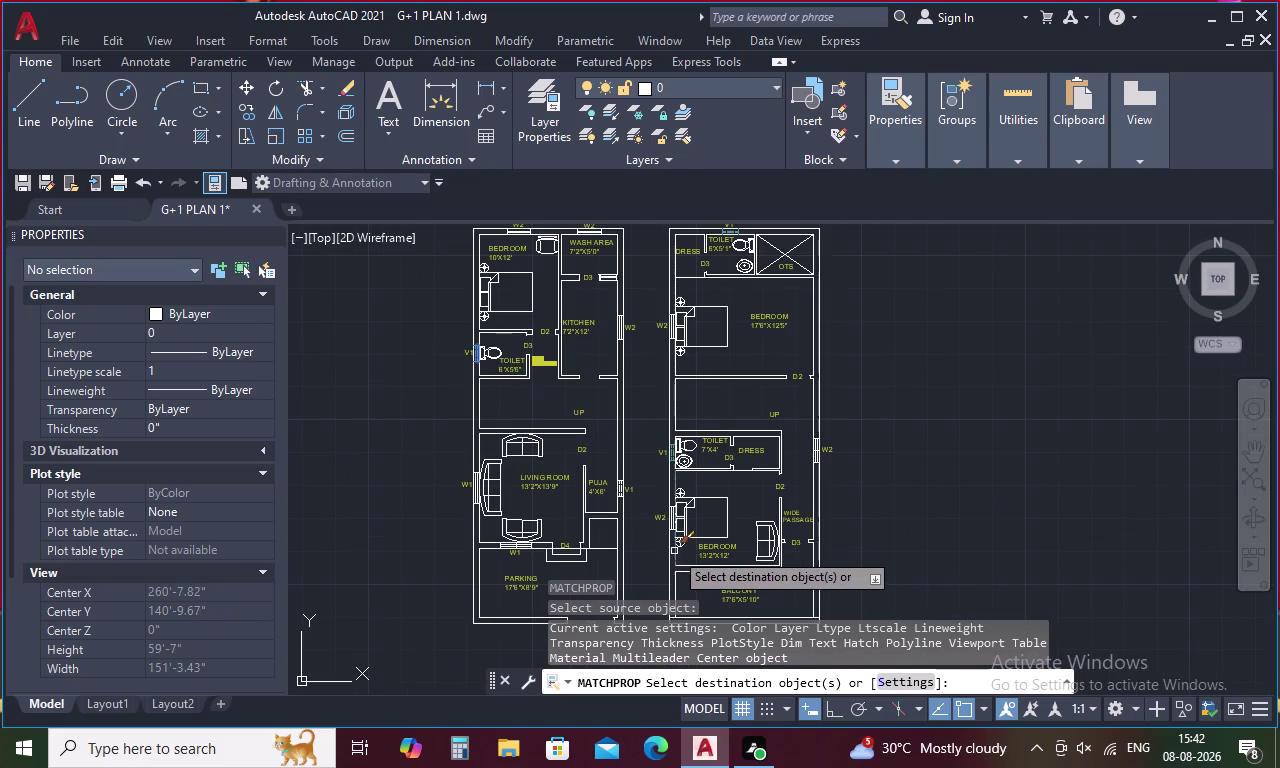
scroll(up, 3)
scroll(down, 3)
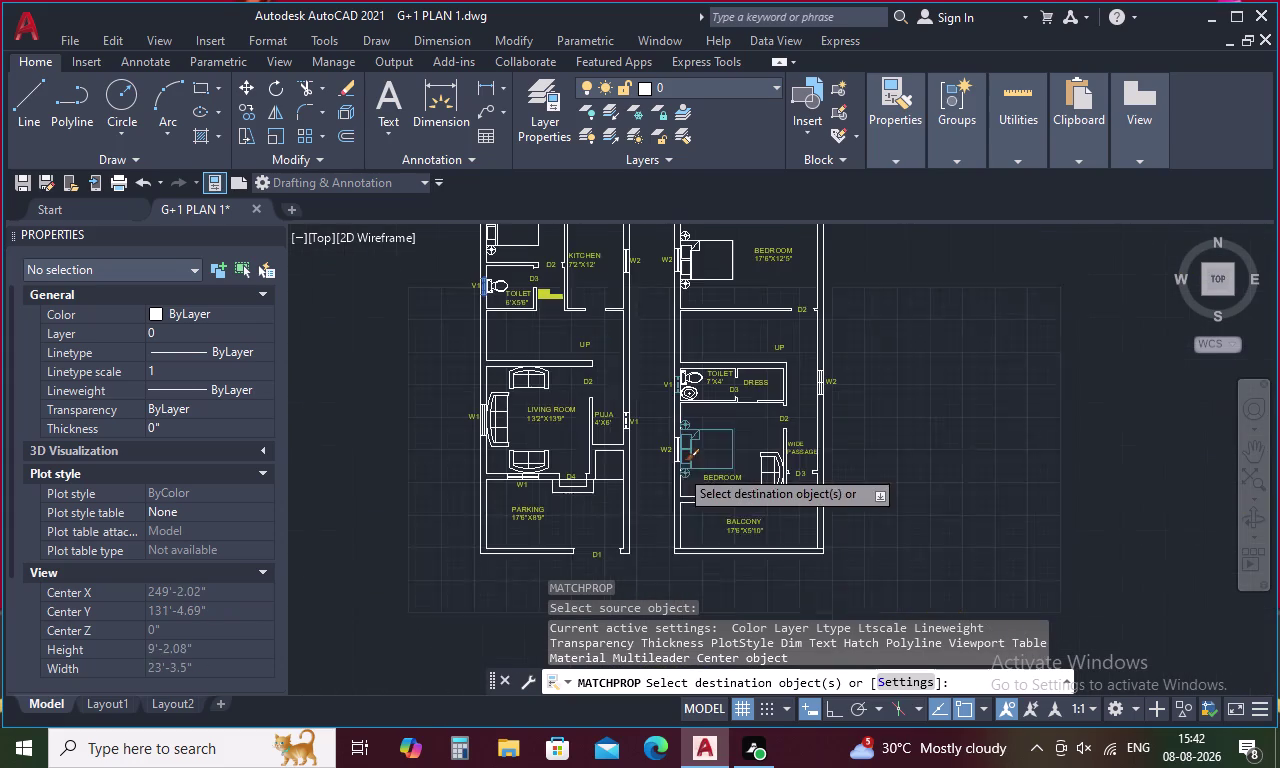
scroll(up, 3)
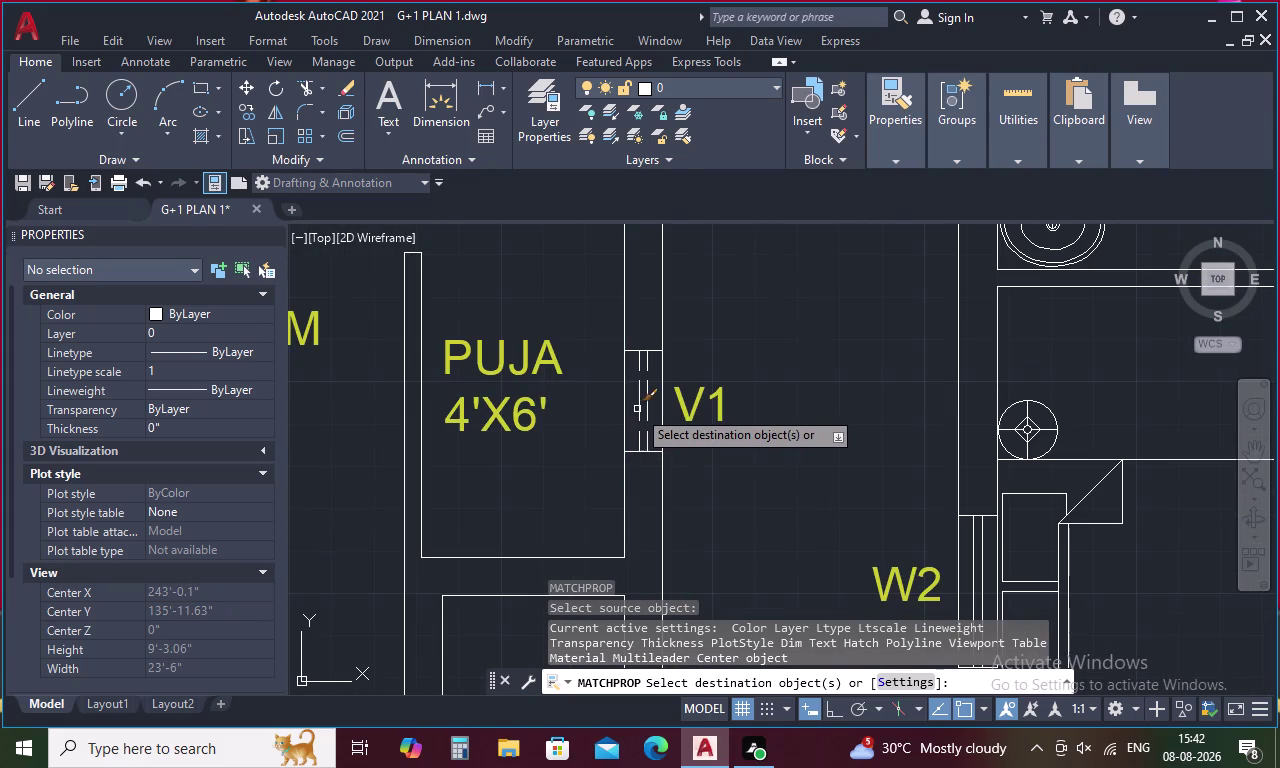
click(640, 406)
click(648, 402)
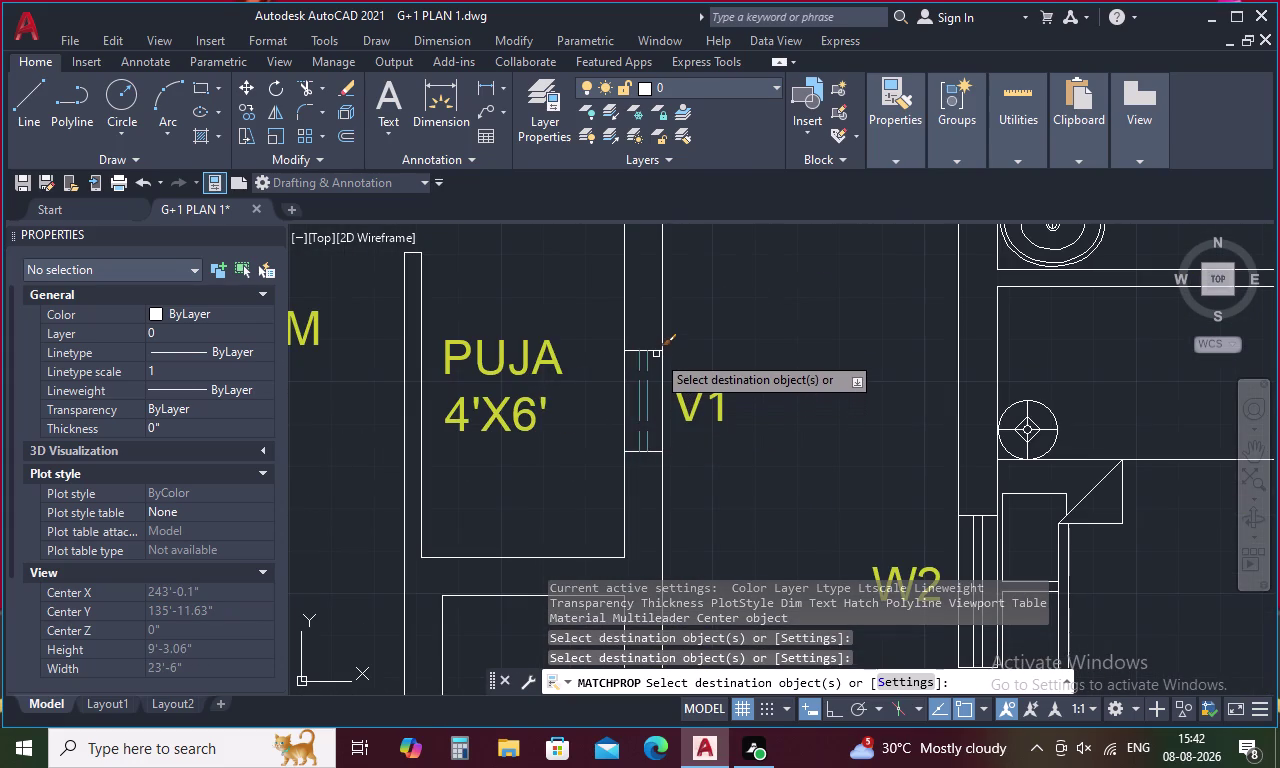
click(655, 352)
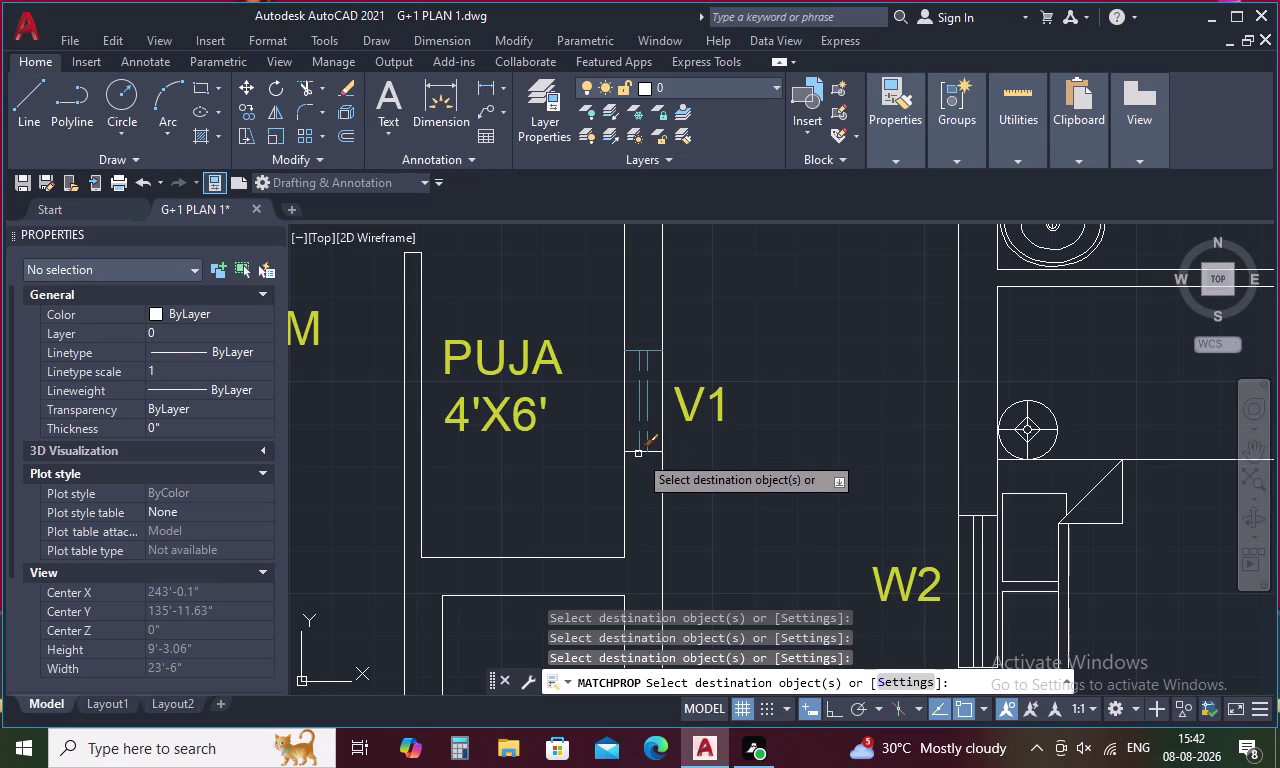
click(638, 454)
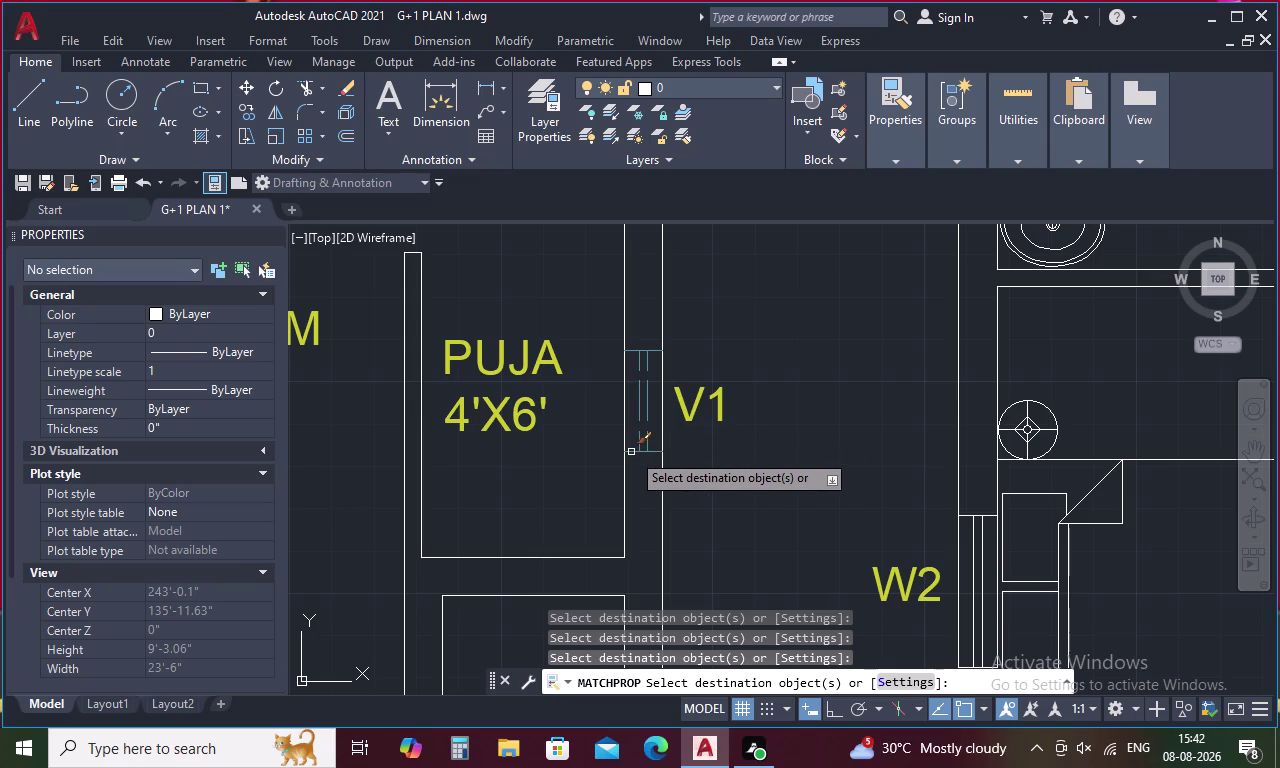
click(631, 452)
key(Escape)
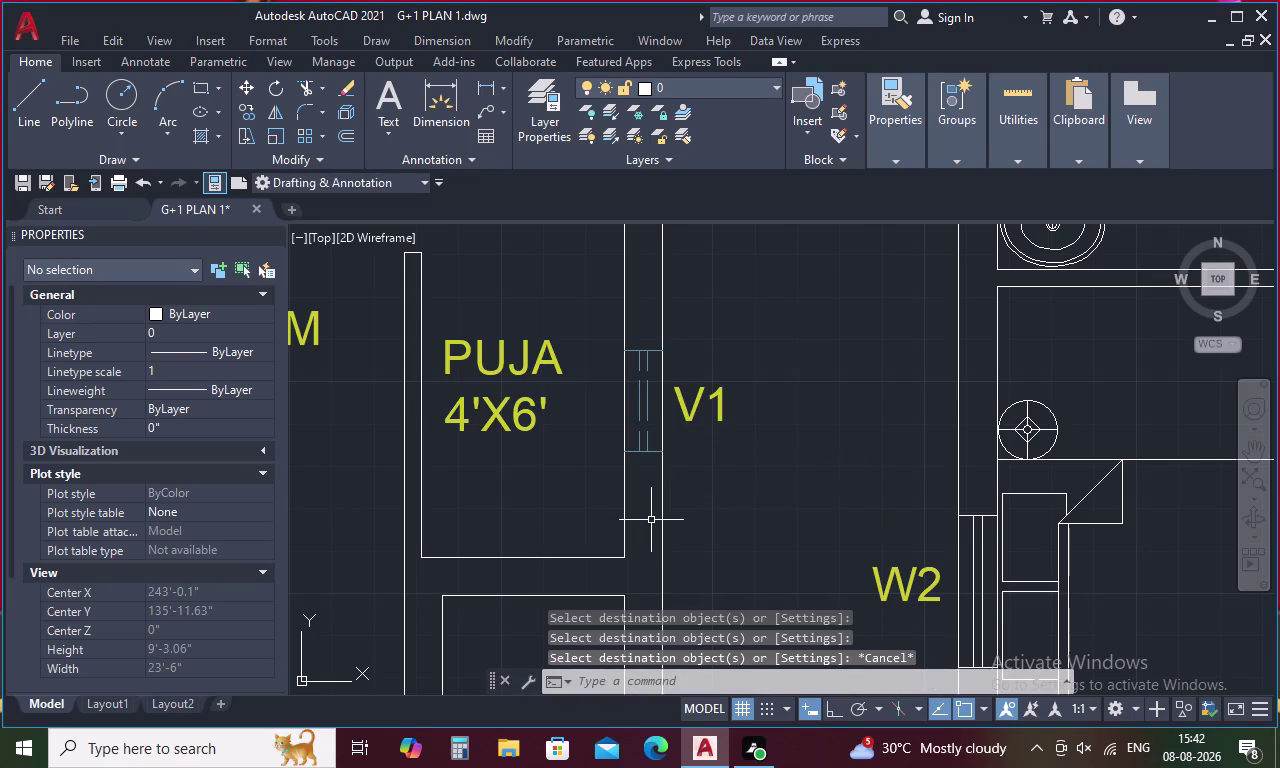
text(LAO)
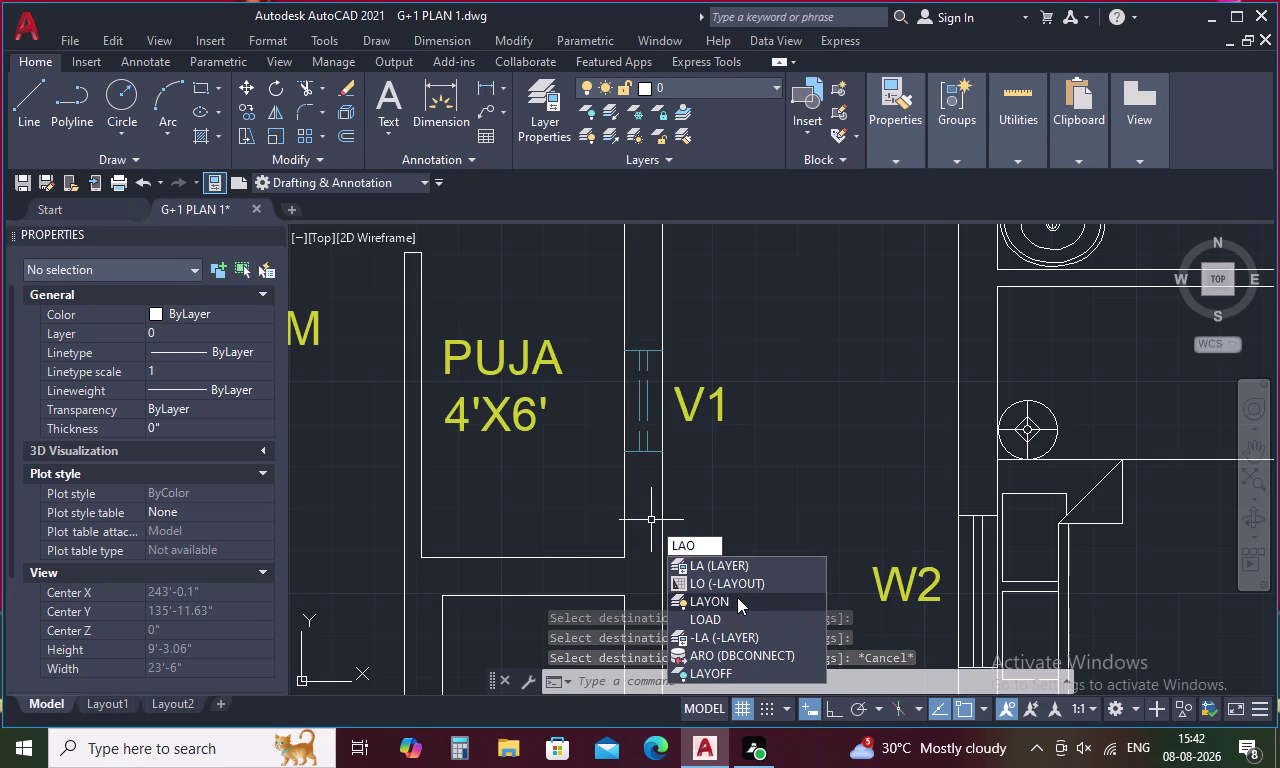
Switch off the VENTILATORS layer with LAYOFF by picking a PUJA V1 line.
key(BackSpace)
text(YO)
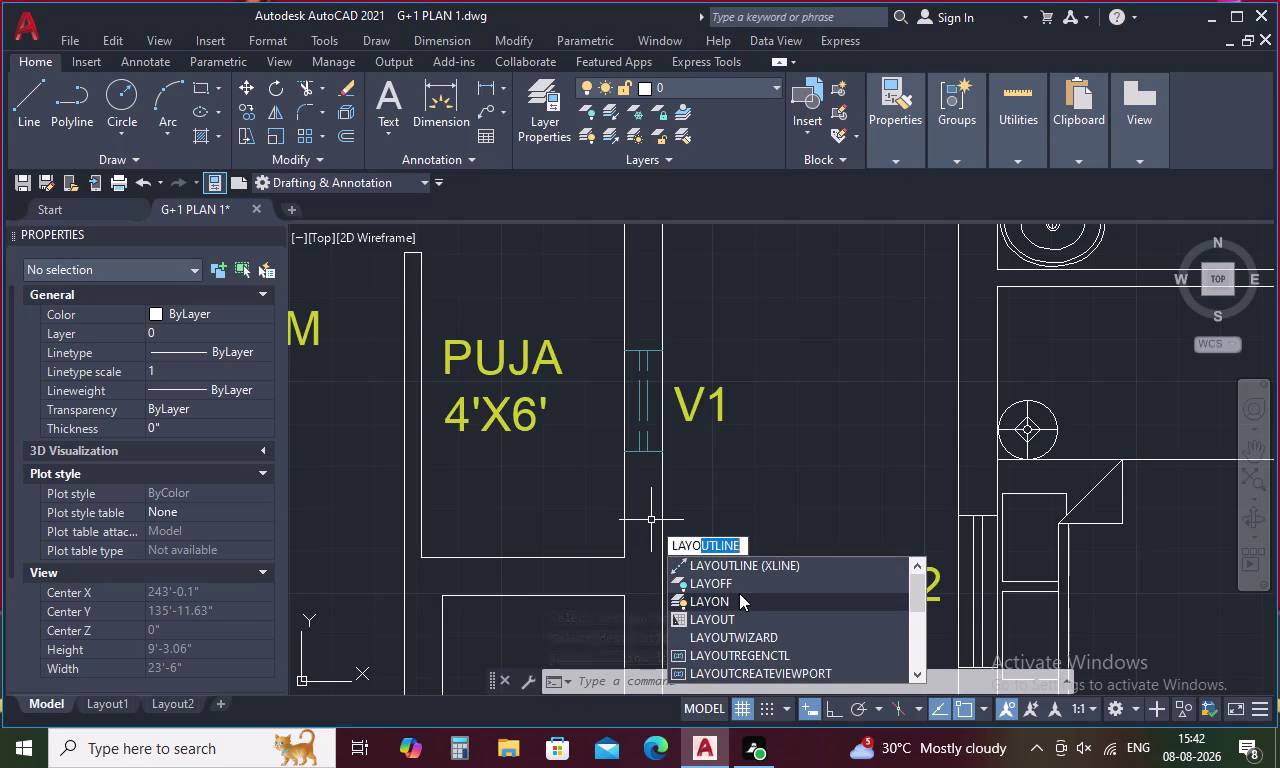
key(f)
click(712, 565)
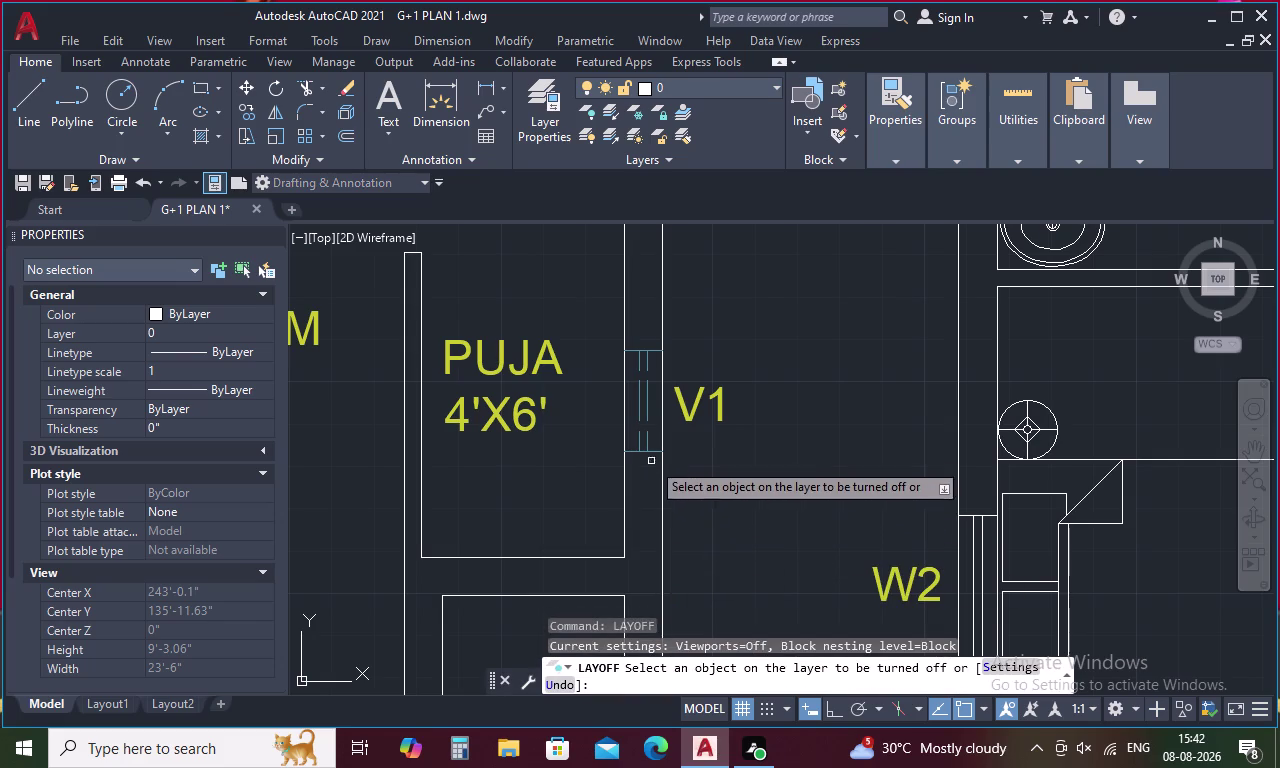
click(645, 452)
scroll(down, 3)
key(Escape)
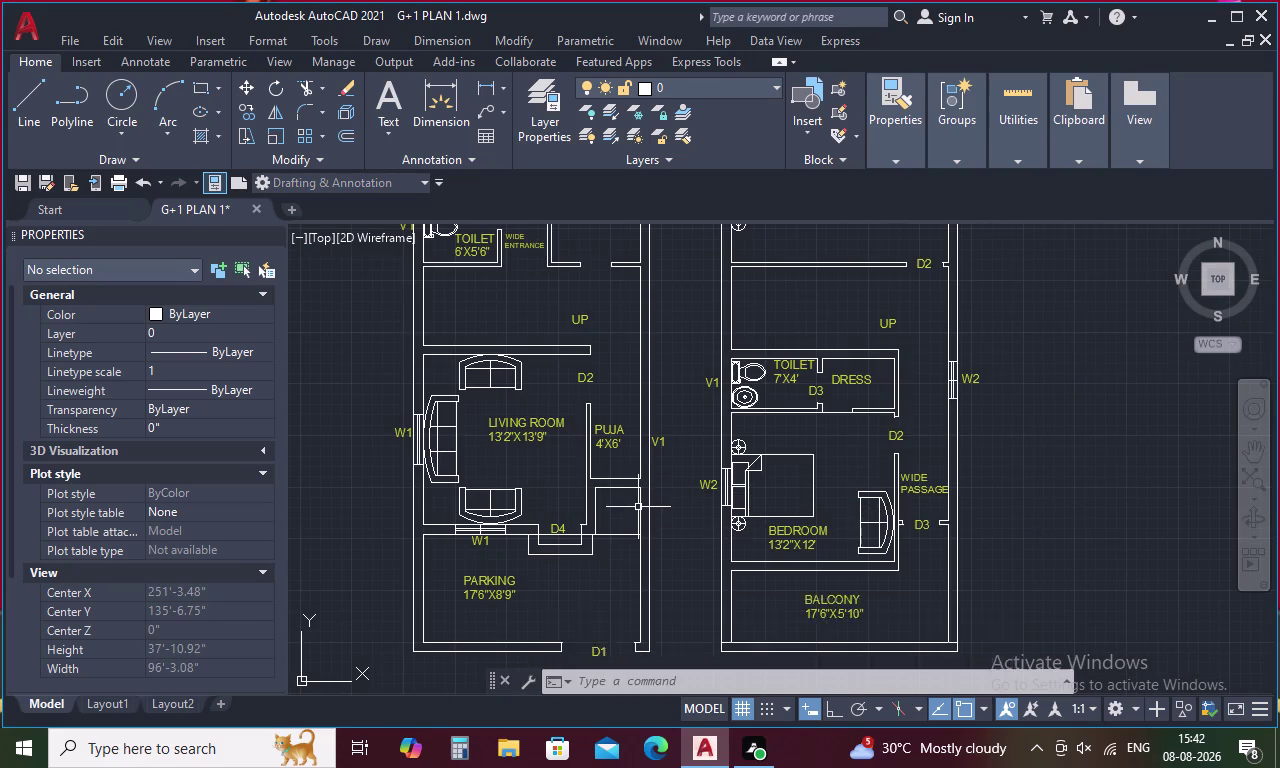
scroll(down, 3)
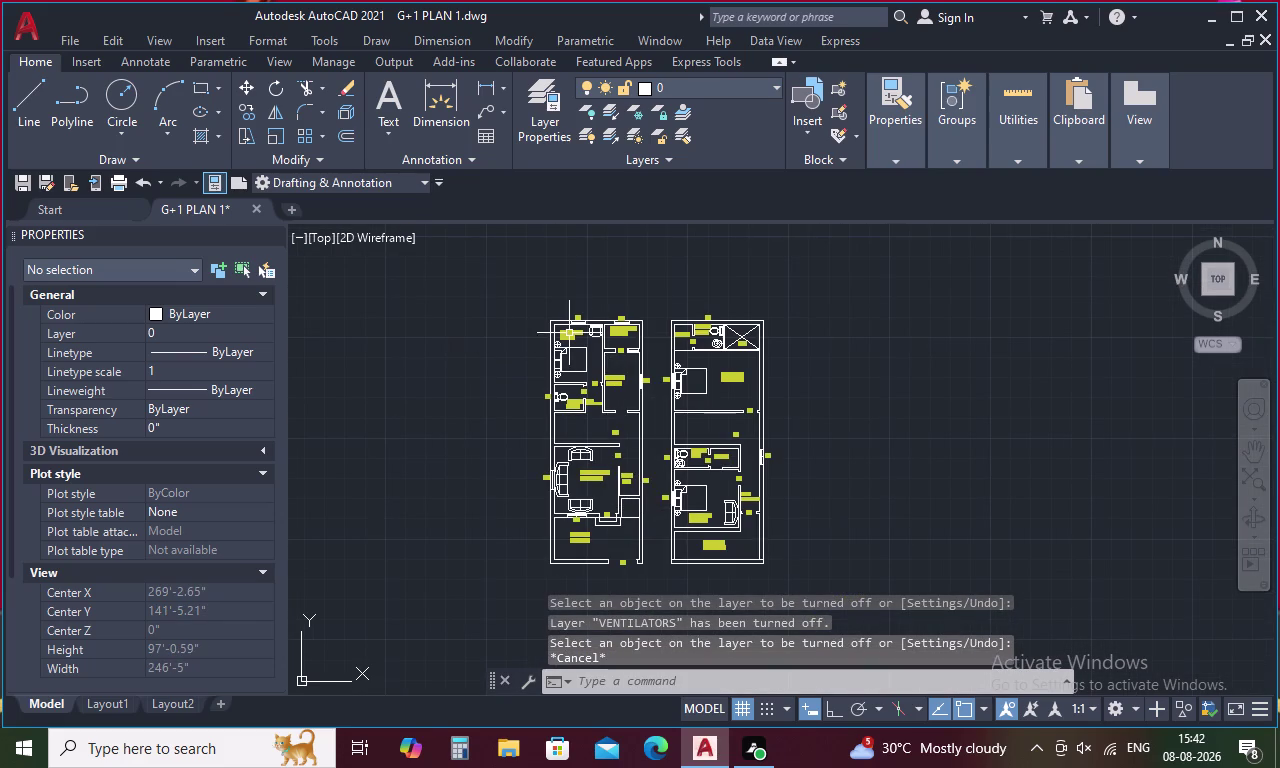
scroll(up, 3)
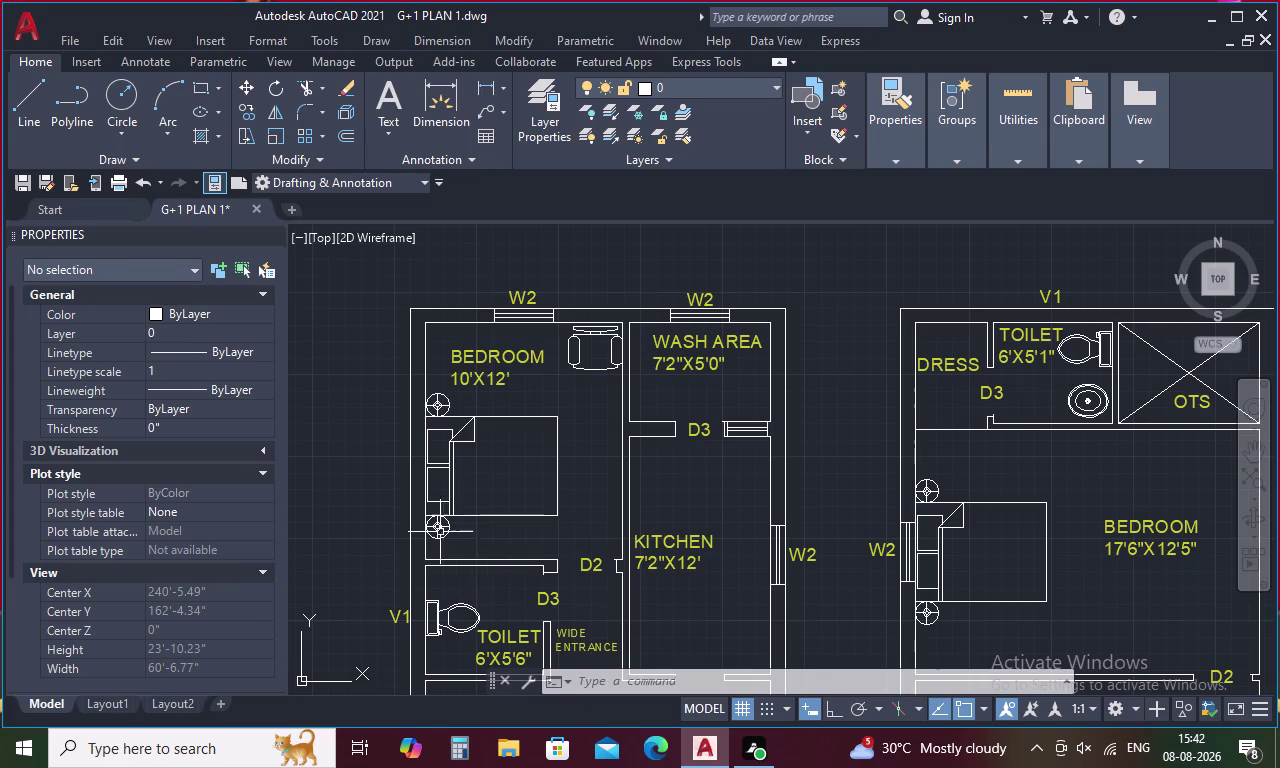
middle_drag(574, 506, 579, 327)
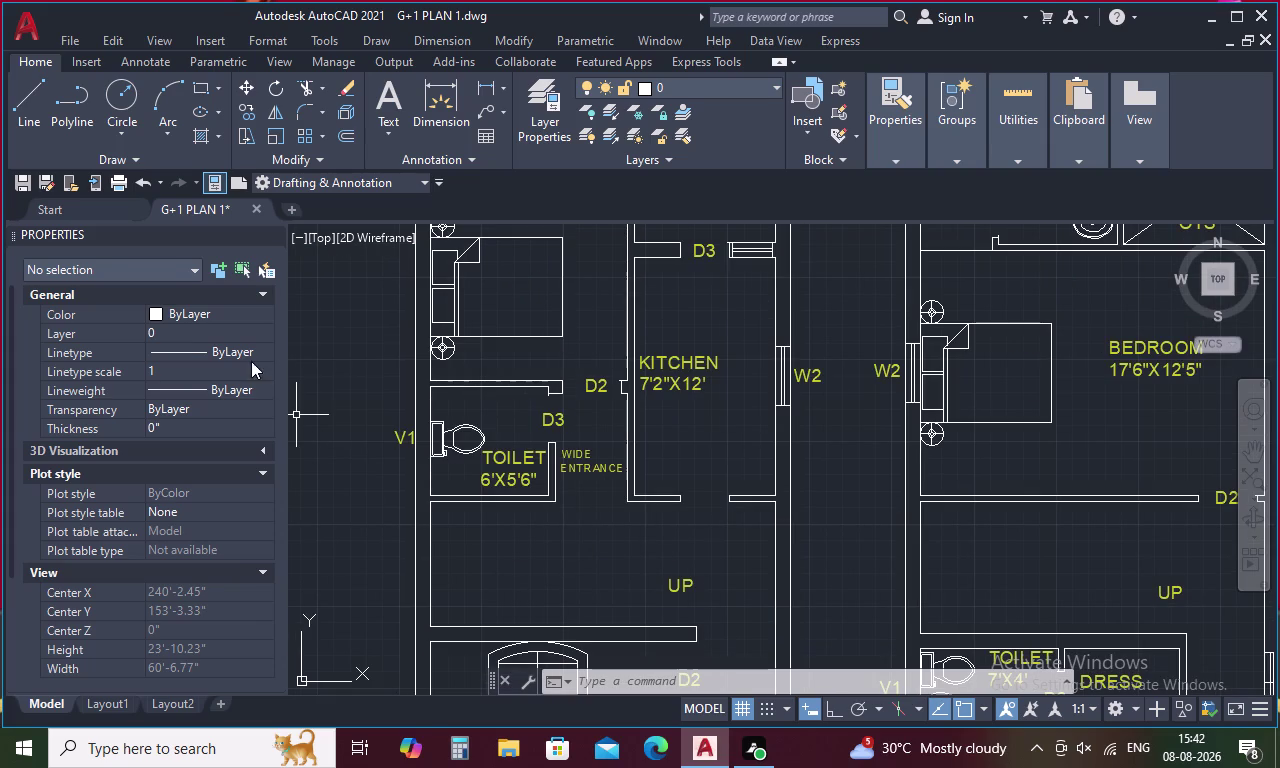
click(257, 334)
click(264, 333)
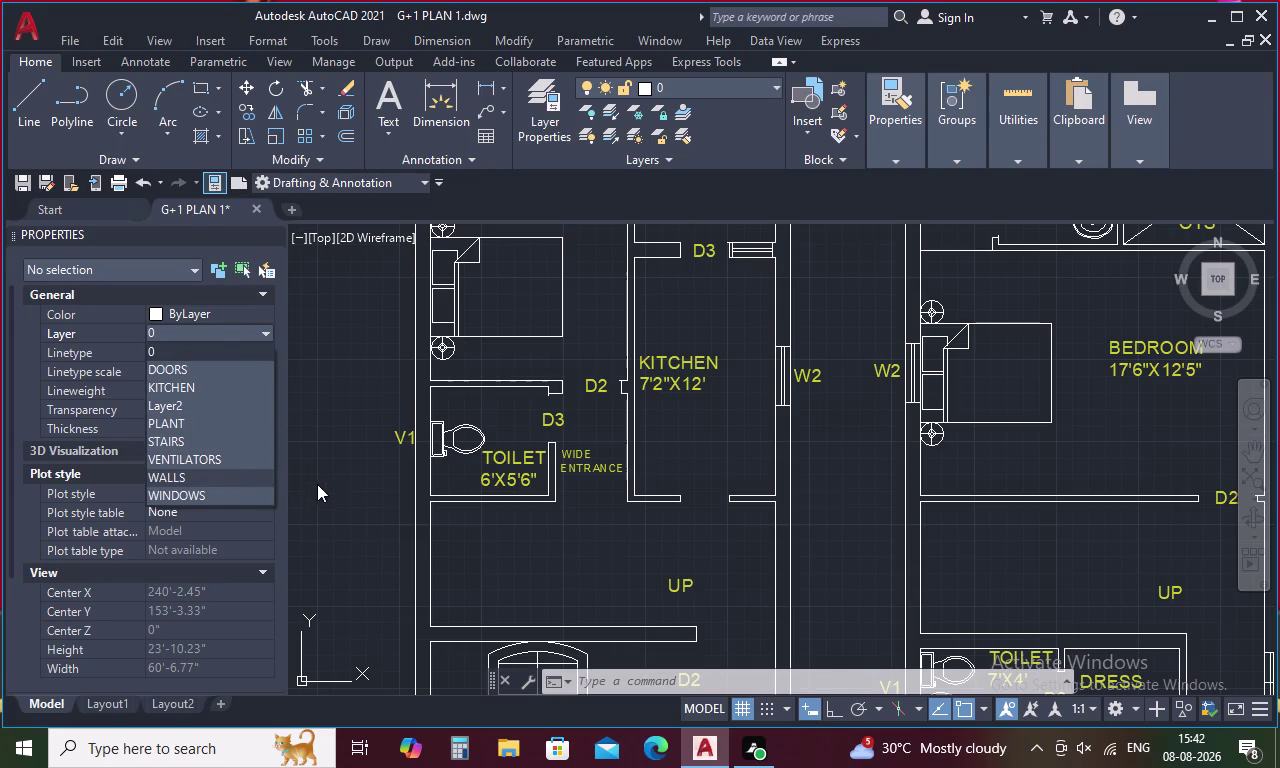
key(Escape)
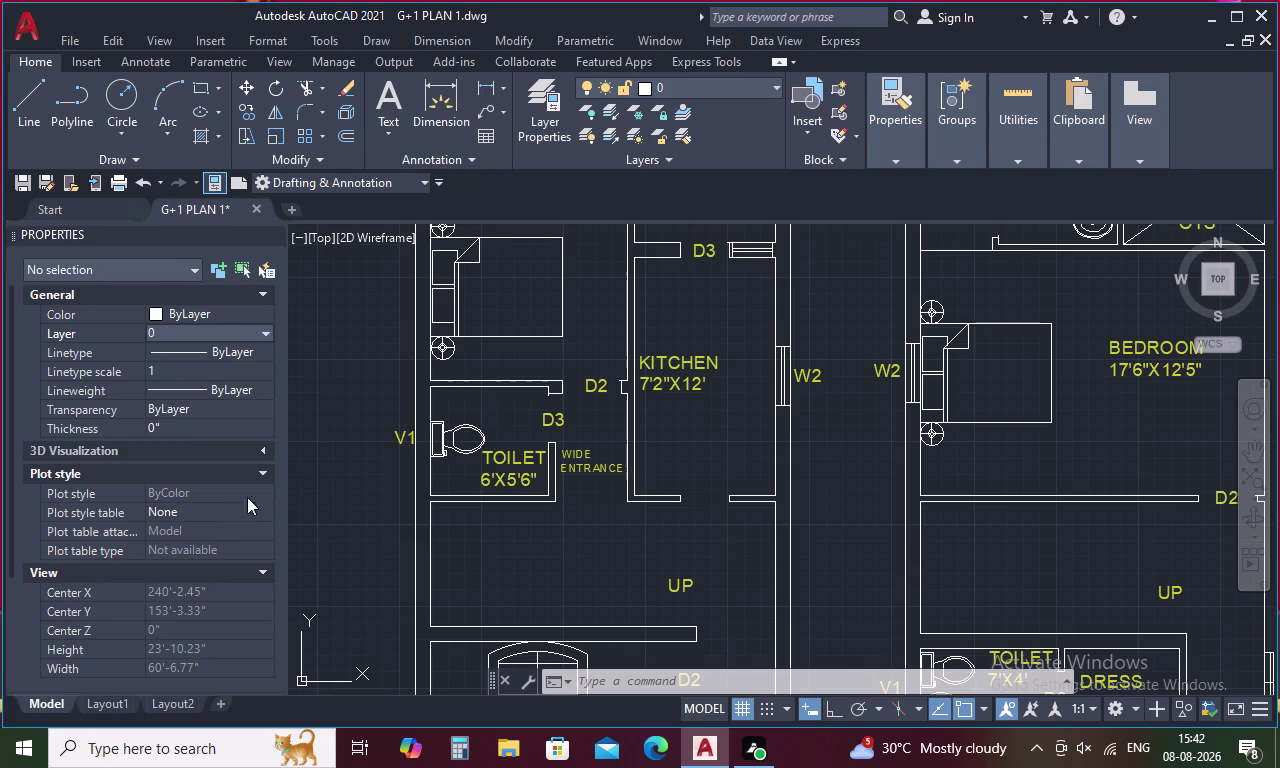
scroll(up, 3)
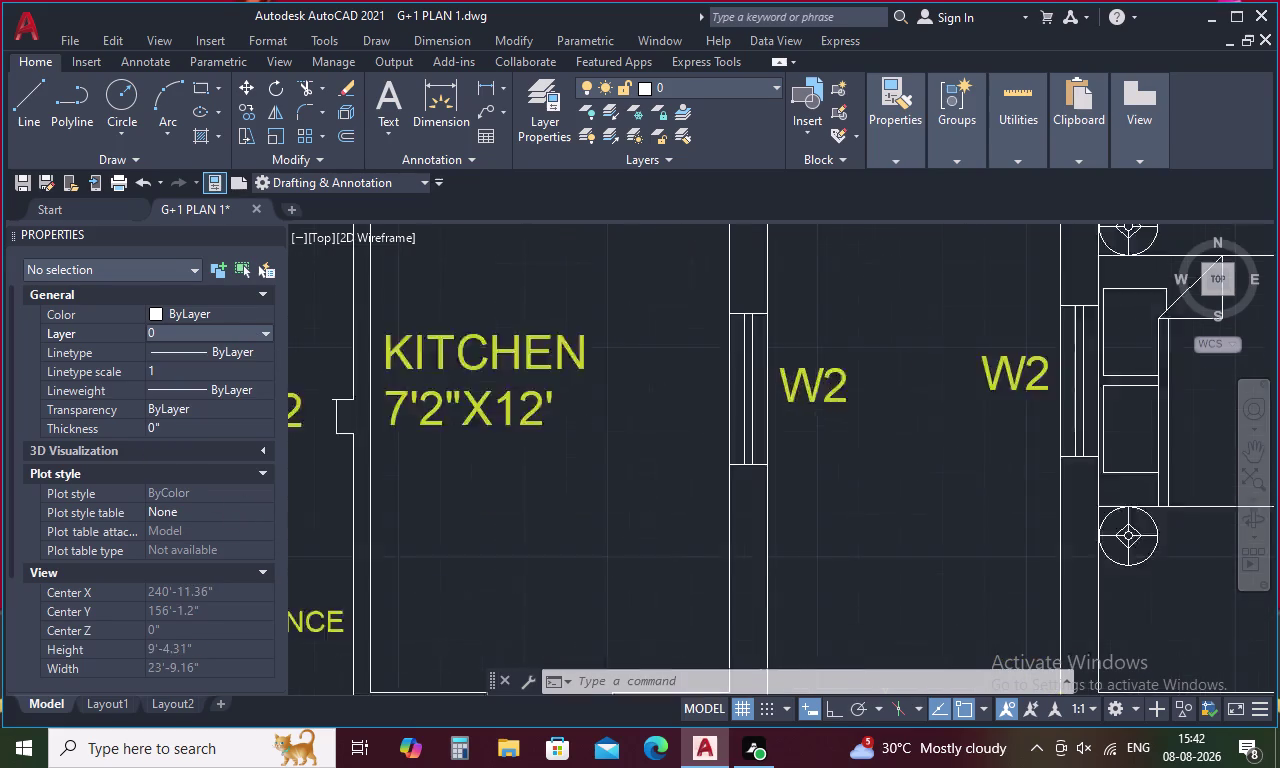
drag(690, 360, 597, 460)
key(Escape)
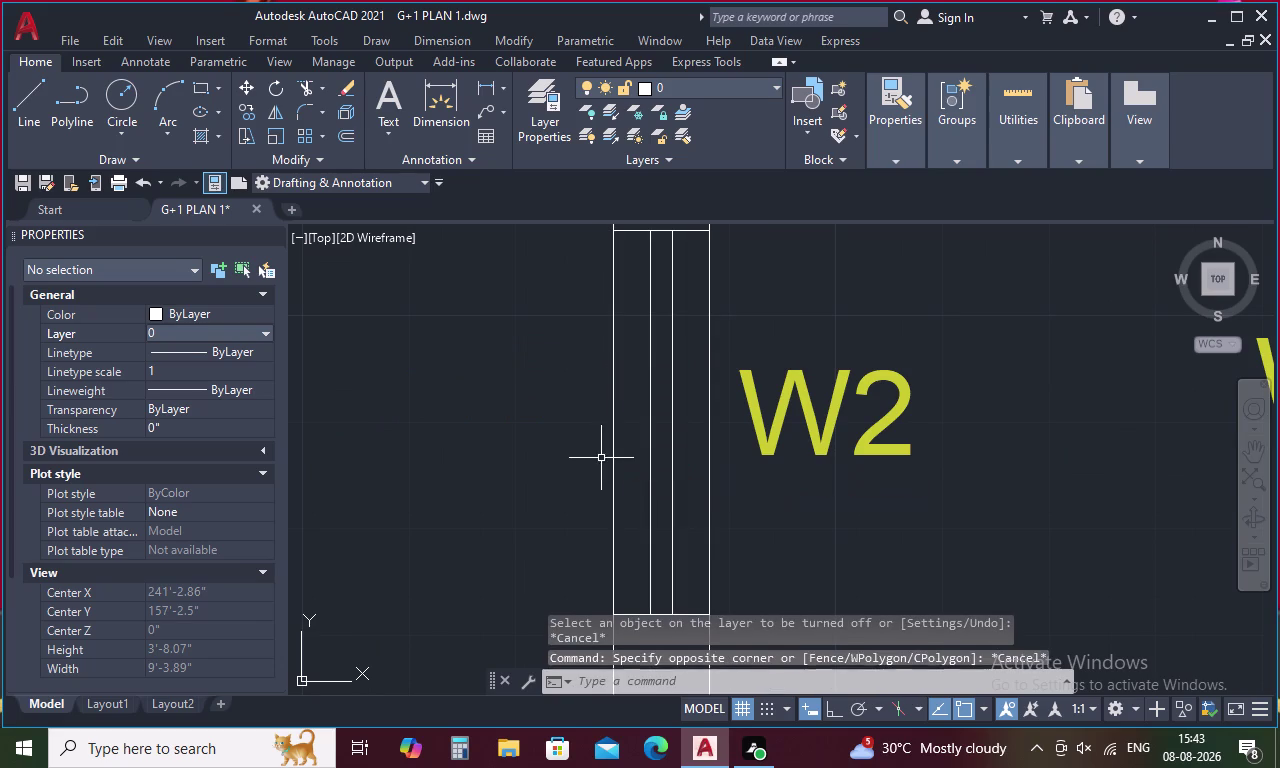
drag(682, 362, 637, 467)
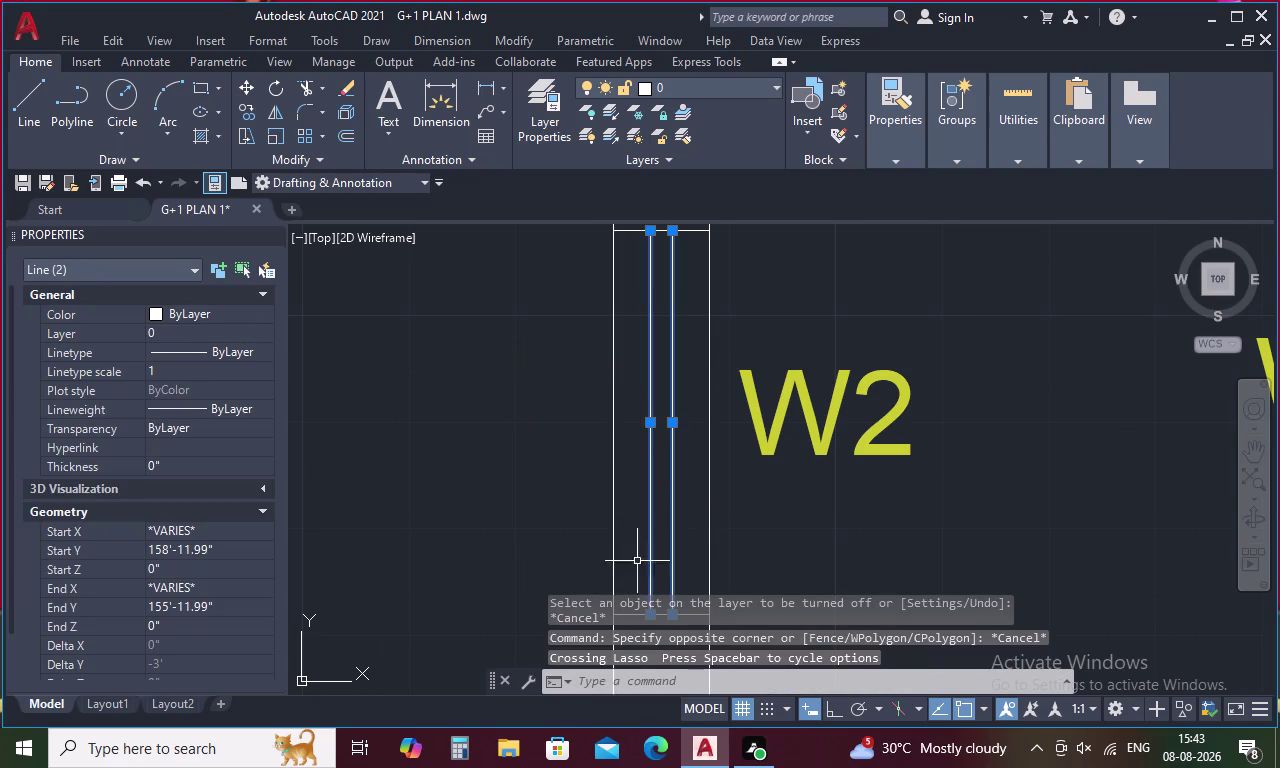
middle_drag(642, 496, 642, 377)
click(632, 495)
scroll(down, 3)
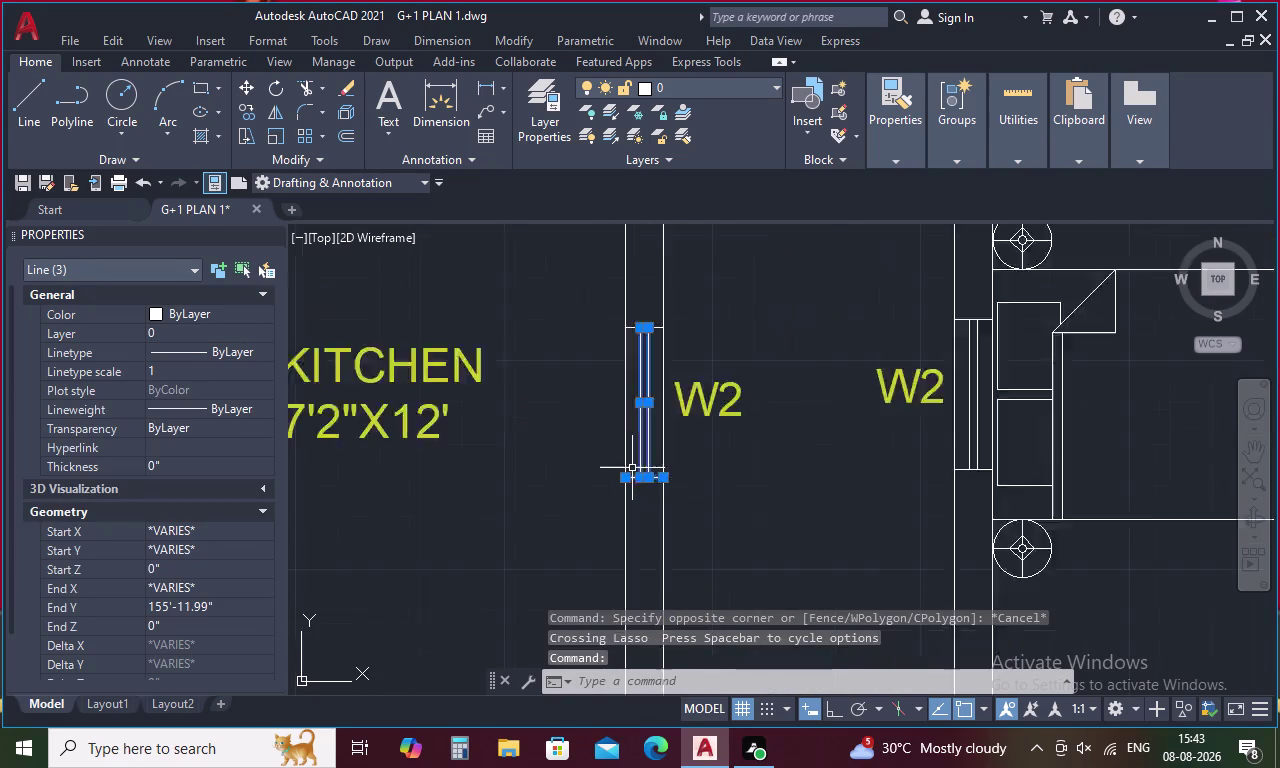
scroll(down, 3)
scroll(up, 3)
drag(647, 489, 667, 632)
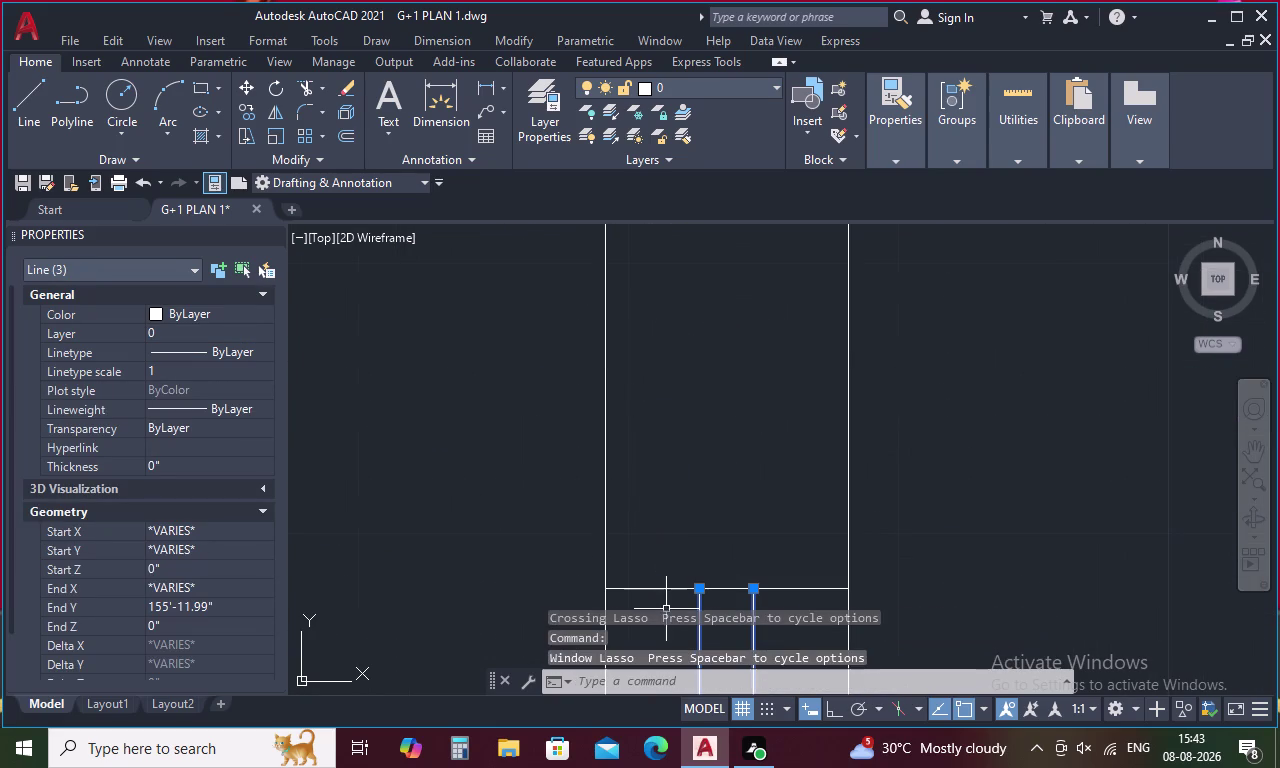
drag(690, 562, 654, 650)
click(660, 627)
scroll(down, 3)
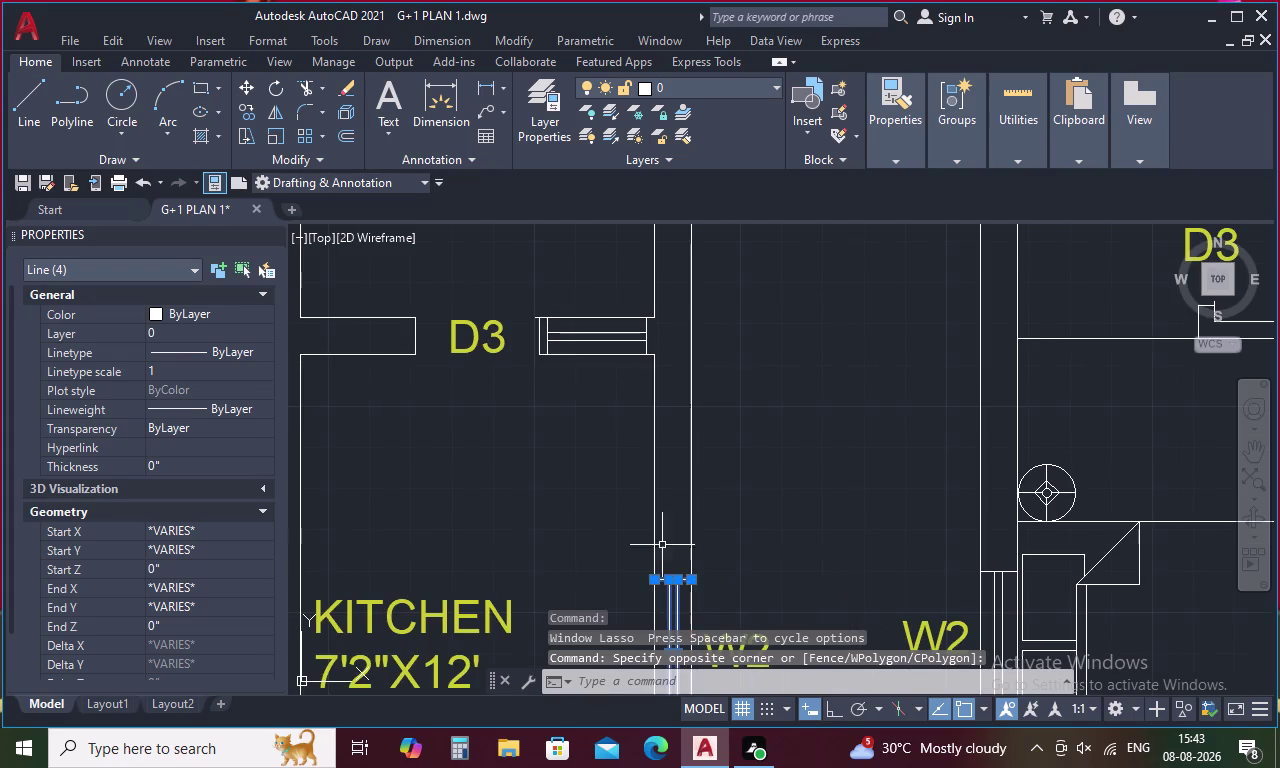
scroll(down, 3)
scroll(up, 3)
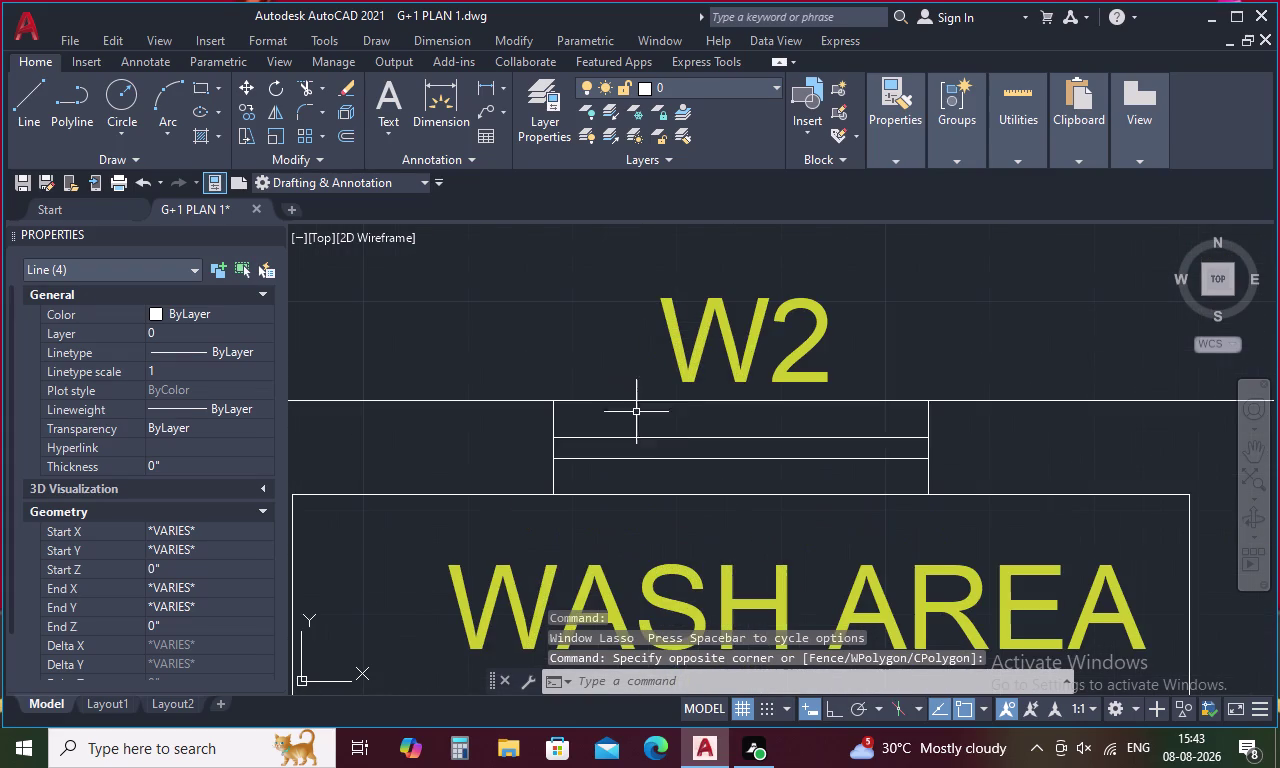
drag(954, 426, 511, 450)
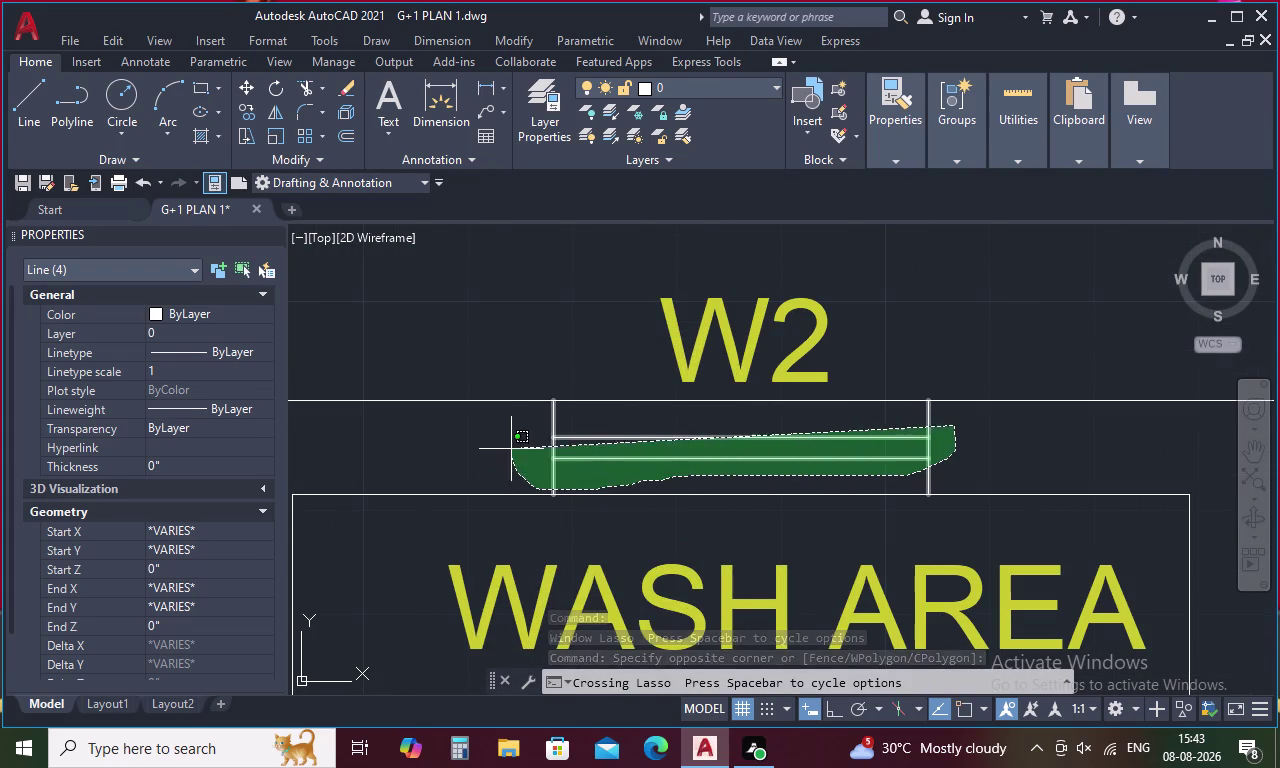
drag(511, 450, 511, 439)
scroll(down, 3)
middle_drag(441, 472, 623, 497)
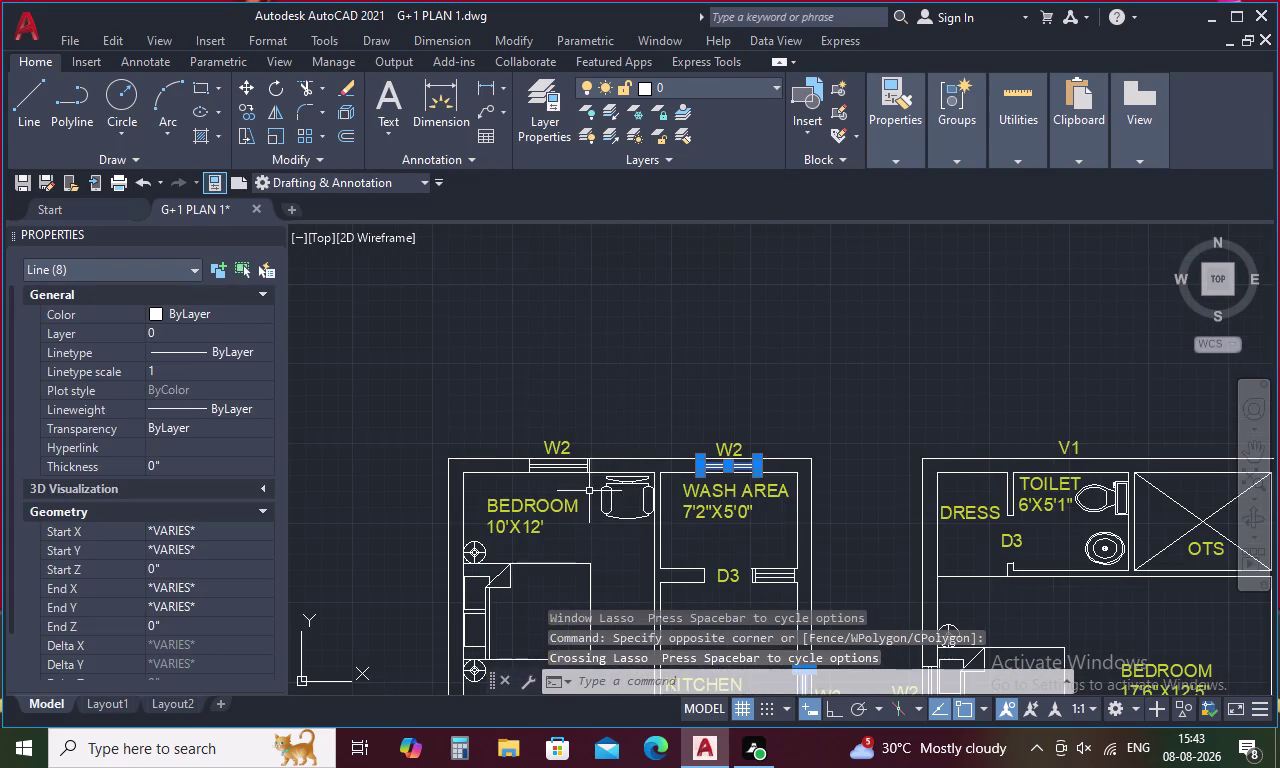
scroll(up, 3)
middle_drag(587, 540, 587, 380)
drag(708, 430, 699, 437)
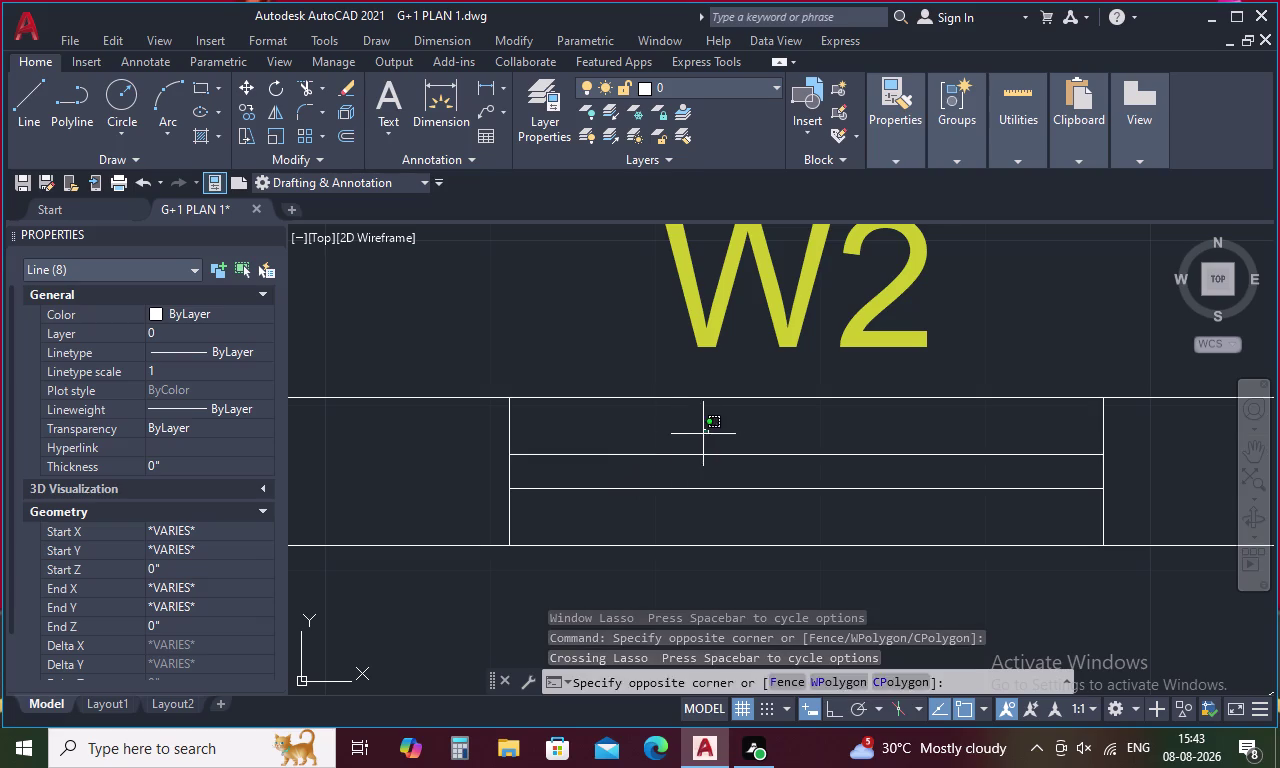
drag(699, 437, 445, 501)
click(1108, 501)
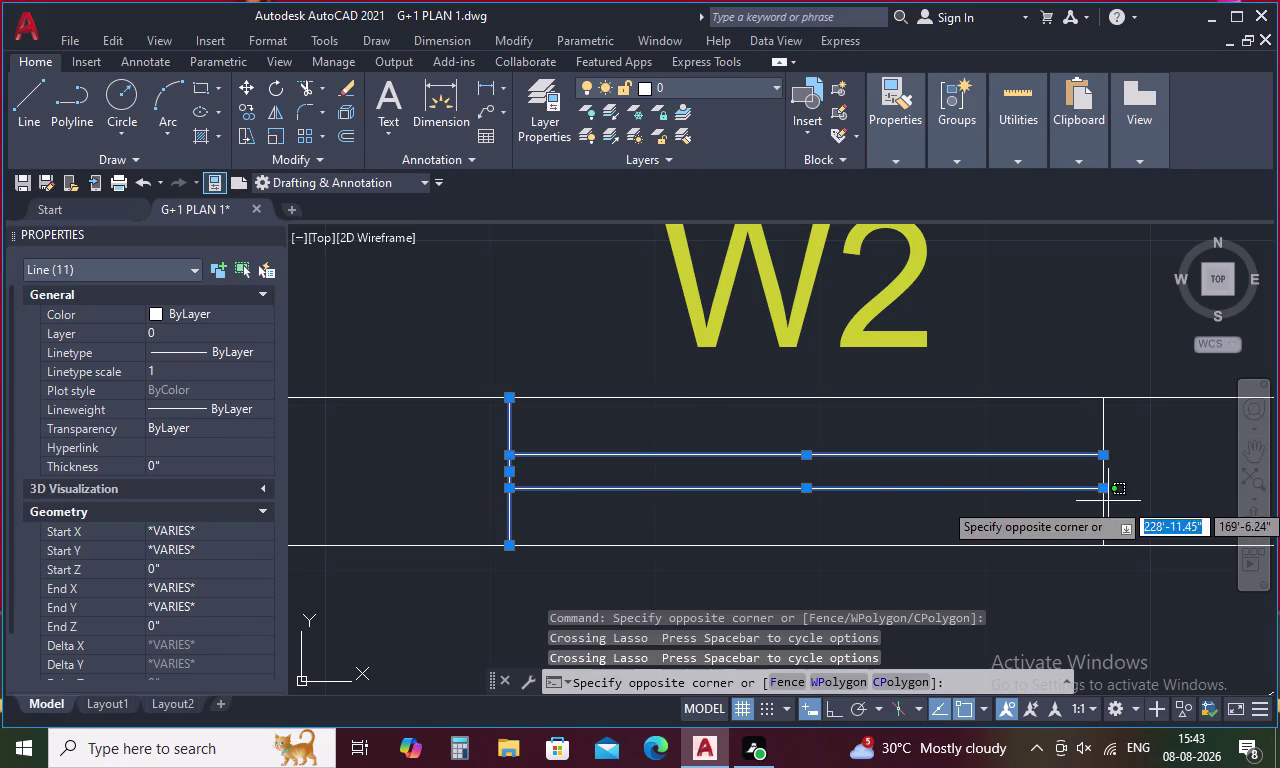
click(1054, 515)
scroll(down, 3)
scroll(down, 3)
middle_drag(943, 580, 727, 297)
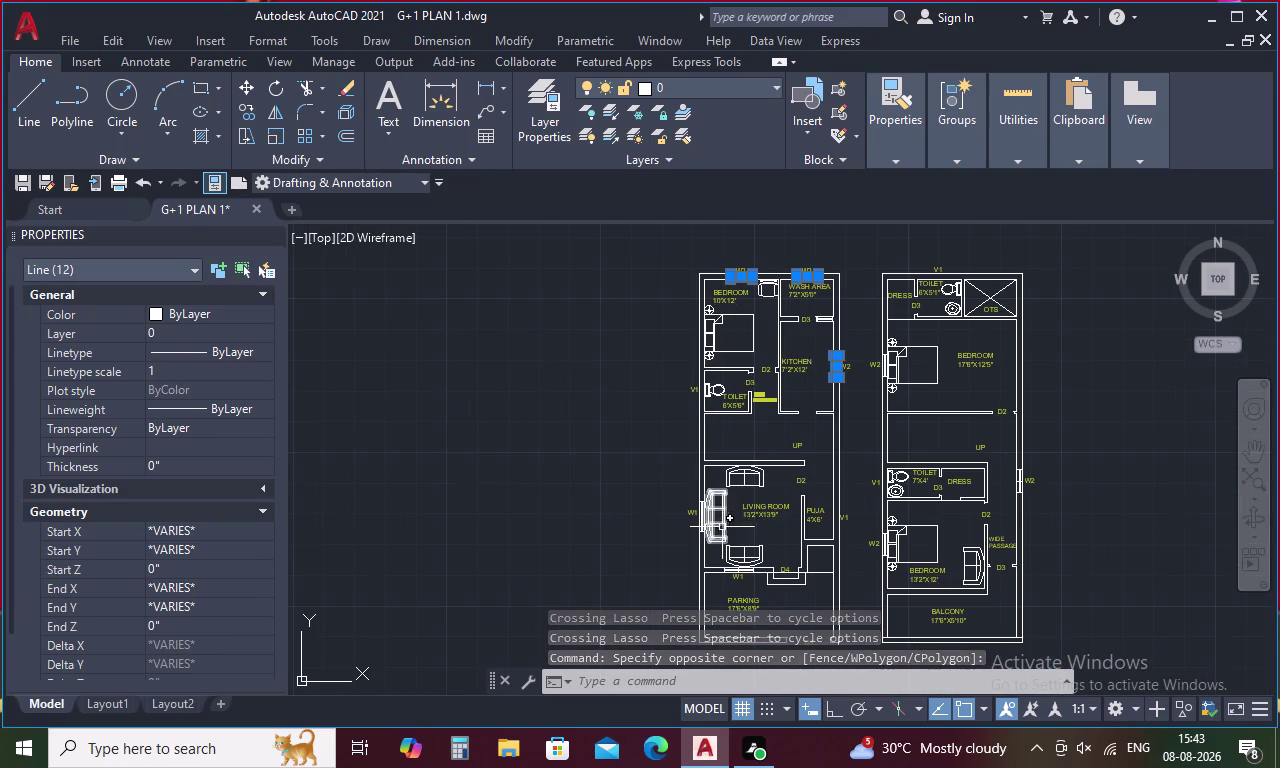
middle_drag(768, 536, 755, 421)
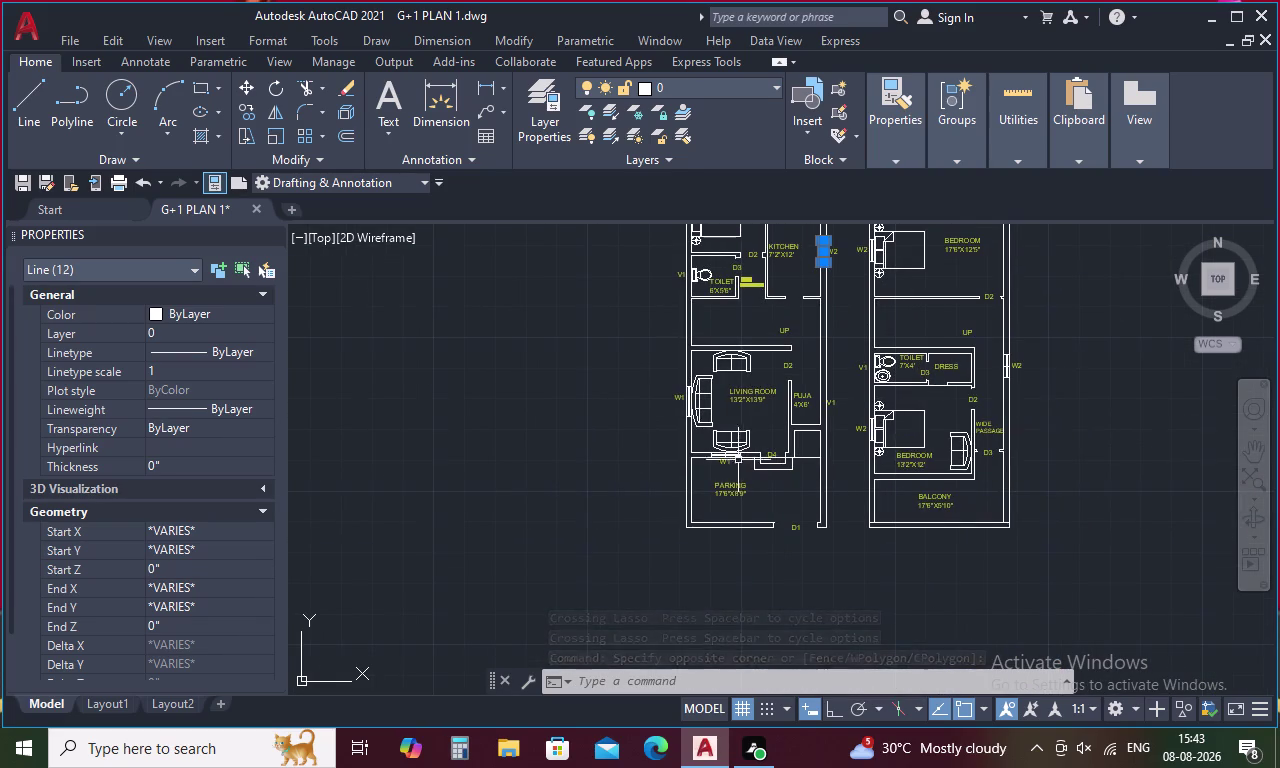
scroll(up, 3)
scroll(up, 3)
drag(851, 472, 655, 591)
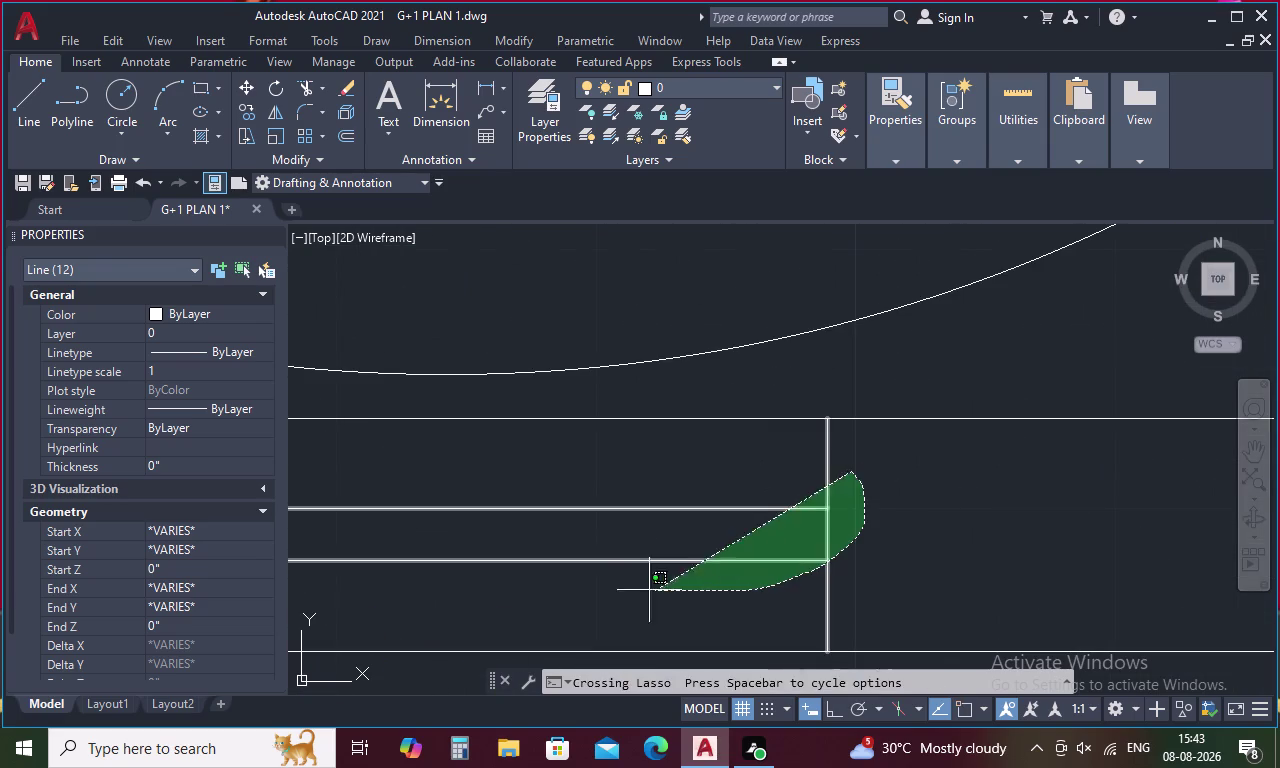
drag(655, 591, 583, 501)
scroll(down, 3)
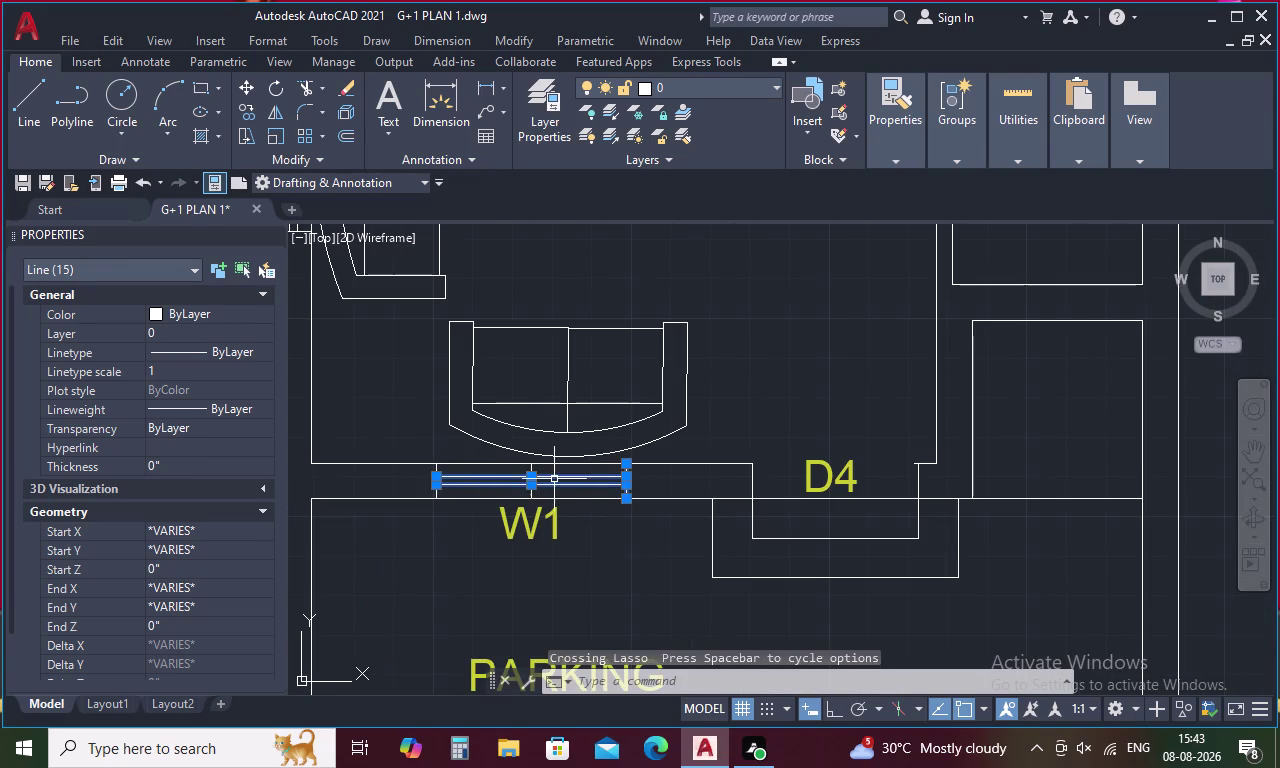
middle_drag(525, 474, 619, 470)
scroll(up, 3)
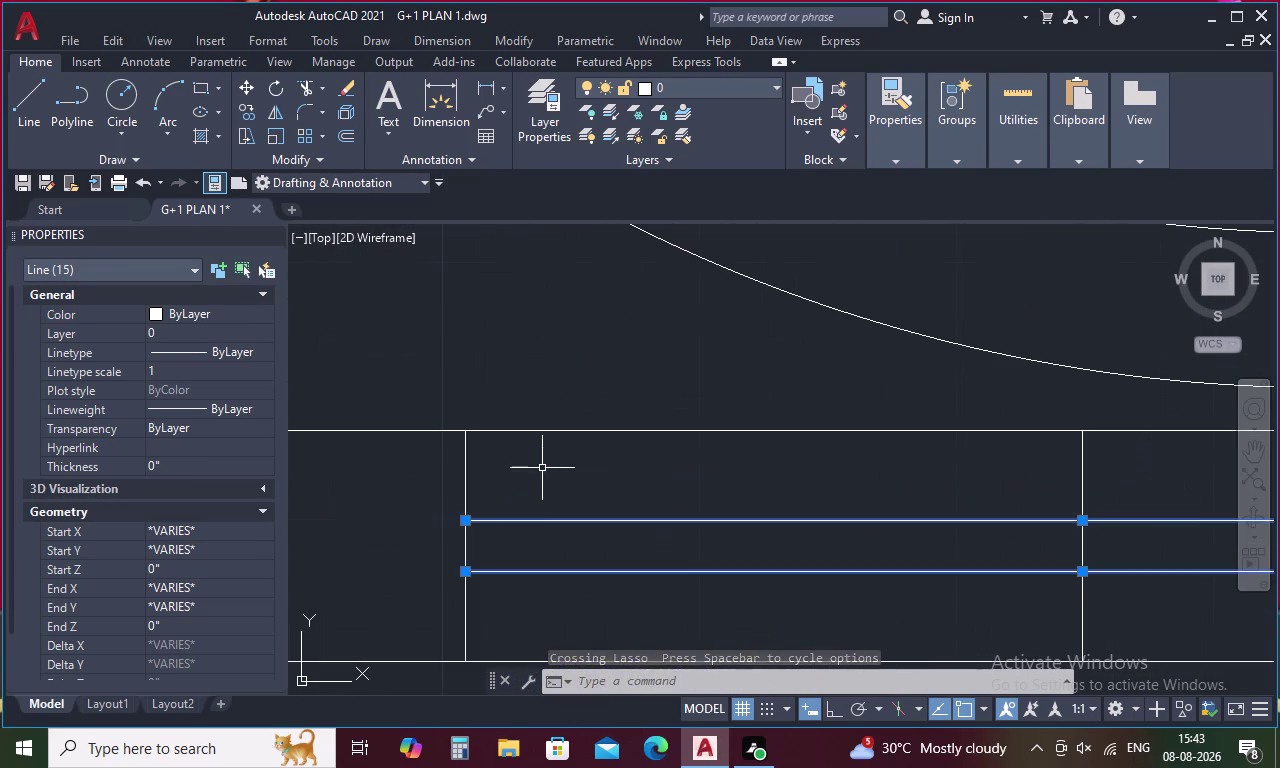
drag(539, 483, 389, 463)
scroll(down, 3)
scroll(down, 3)
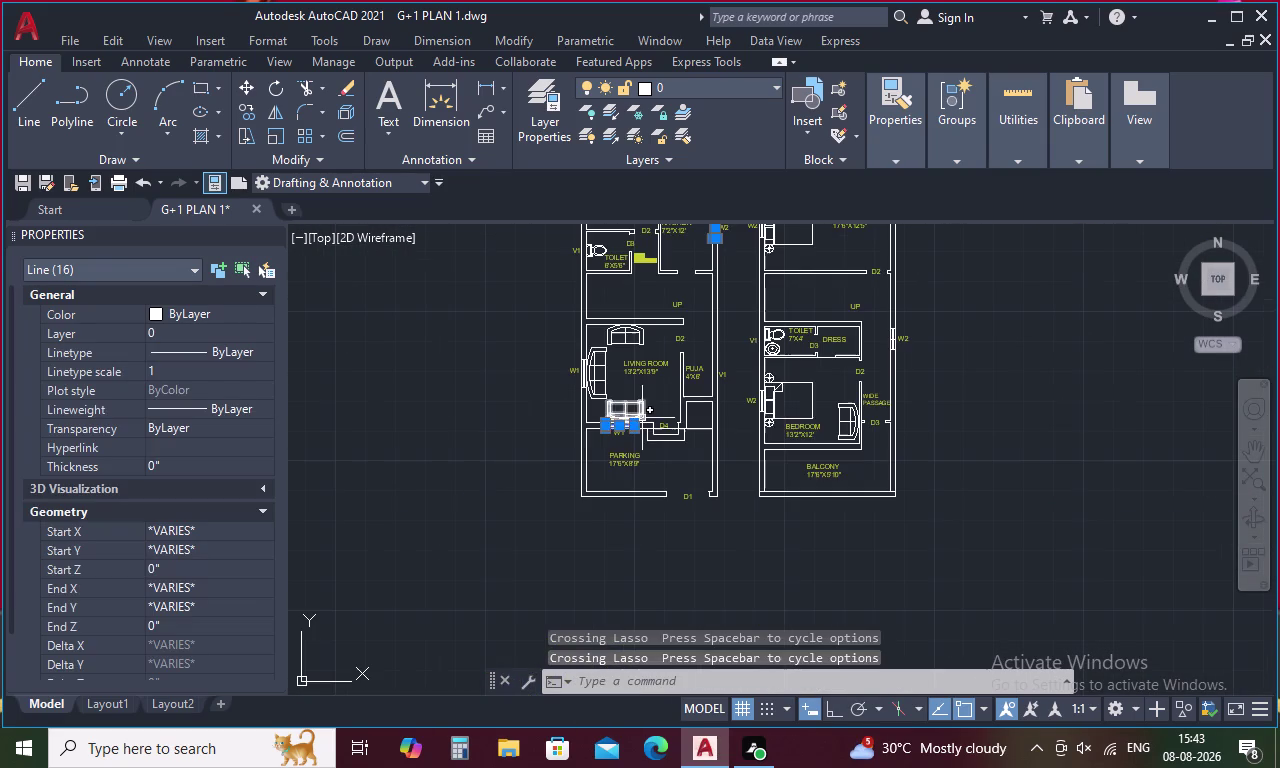
scroll(up, 3)
scroll(up, 3)
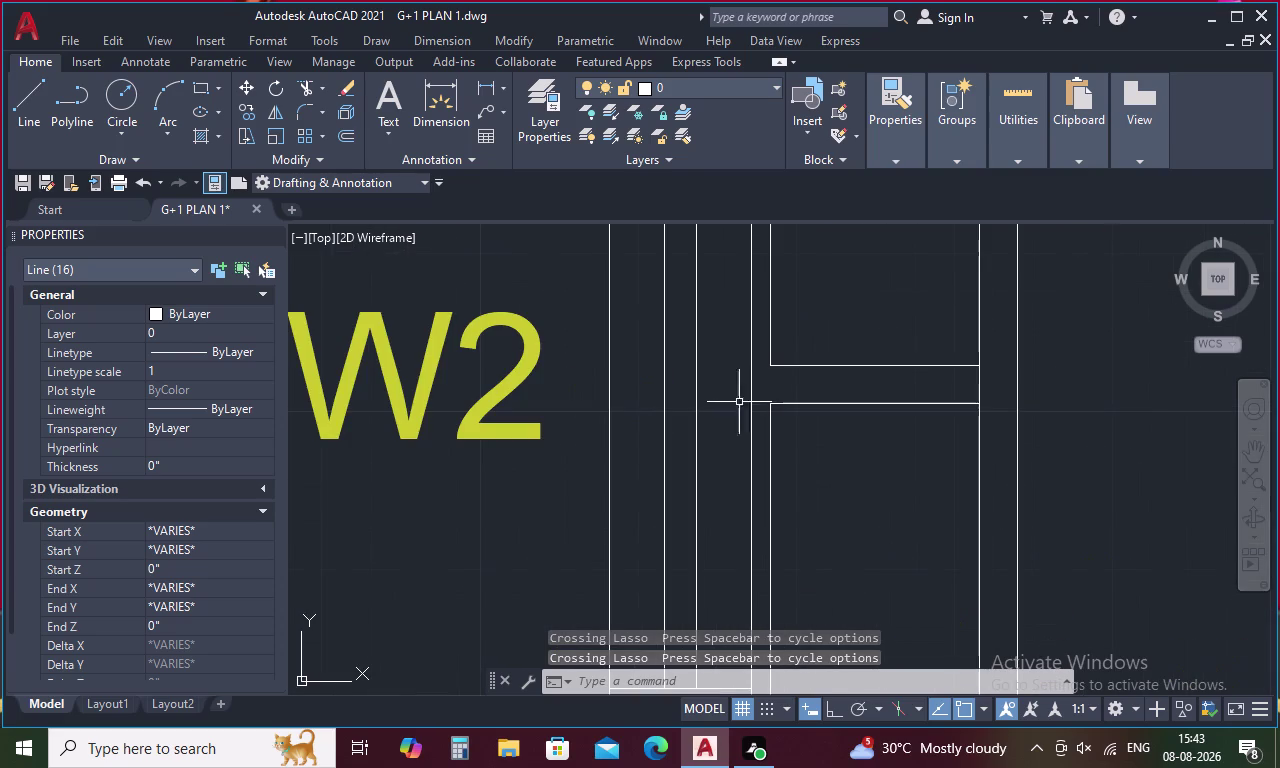
drag(724, 347, 639, 476)
scroll(down, 3)
scroll(up, 3)
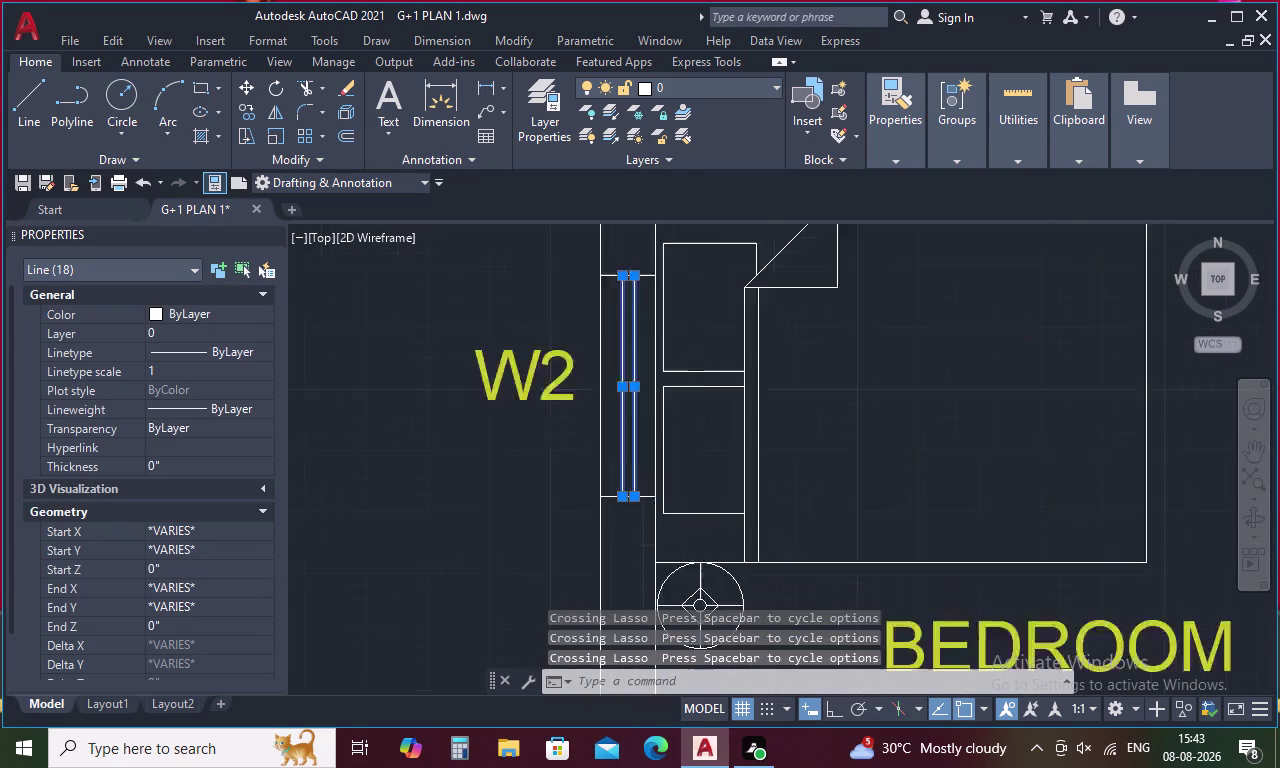
drag(645, 465, 630, 569)
scroll(down, 3)
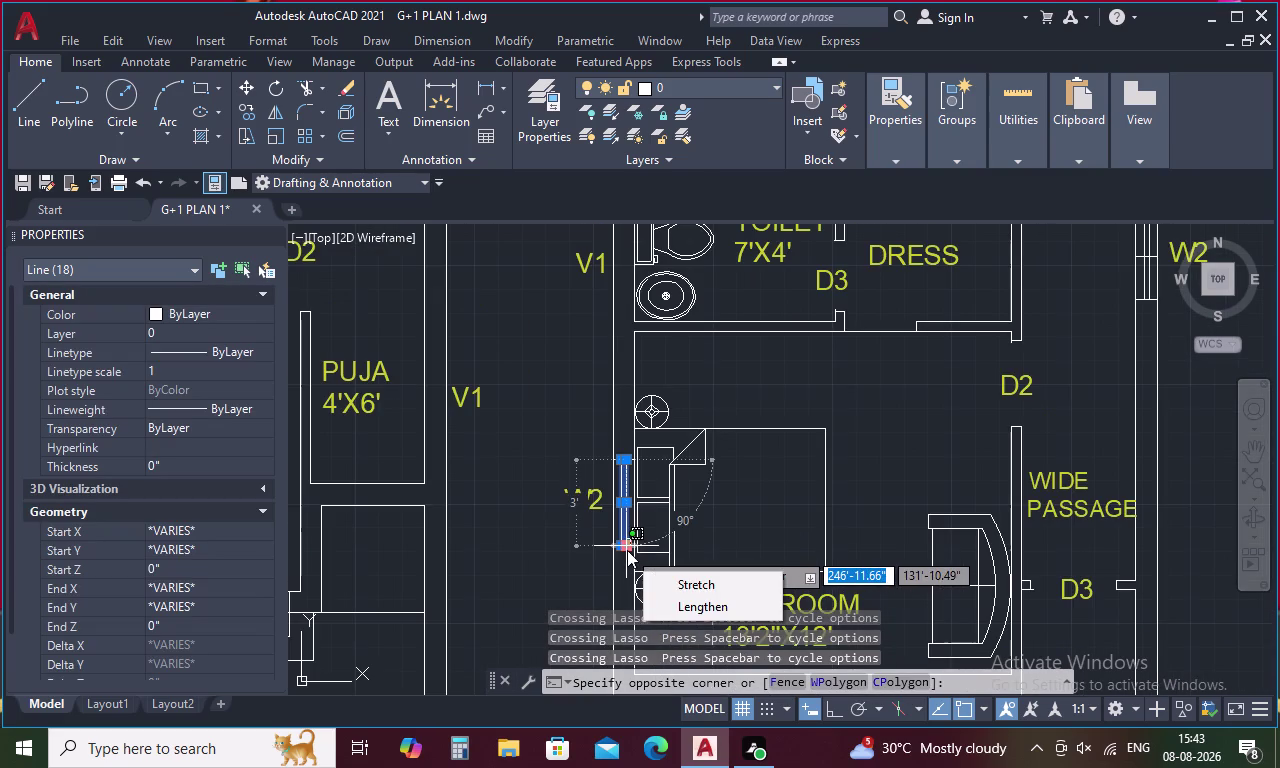
scroll(up, 3)
click(623, 577)
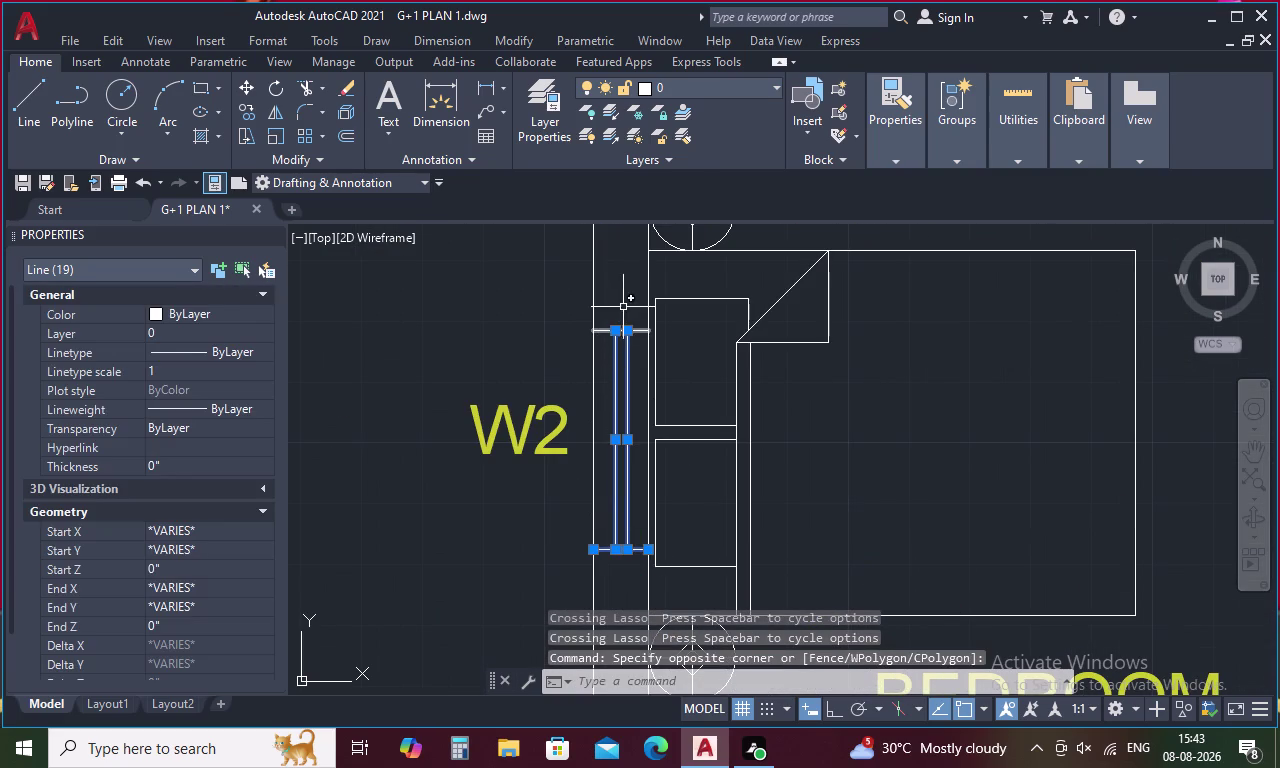
drag(624, 304, 629, 367)
scroll(up, 3)
drag(634, 326, 617, 391)
click(617, 391)
scroll(down, 3)
scroll(down, 3)
scroll(down, 3)
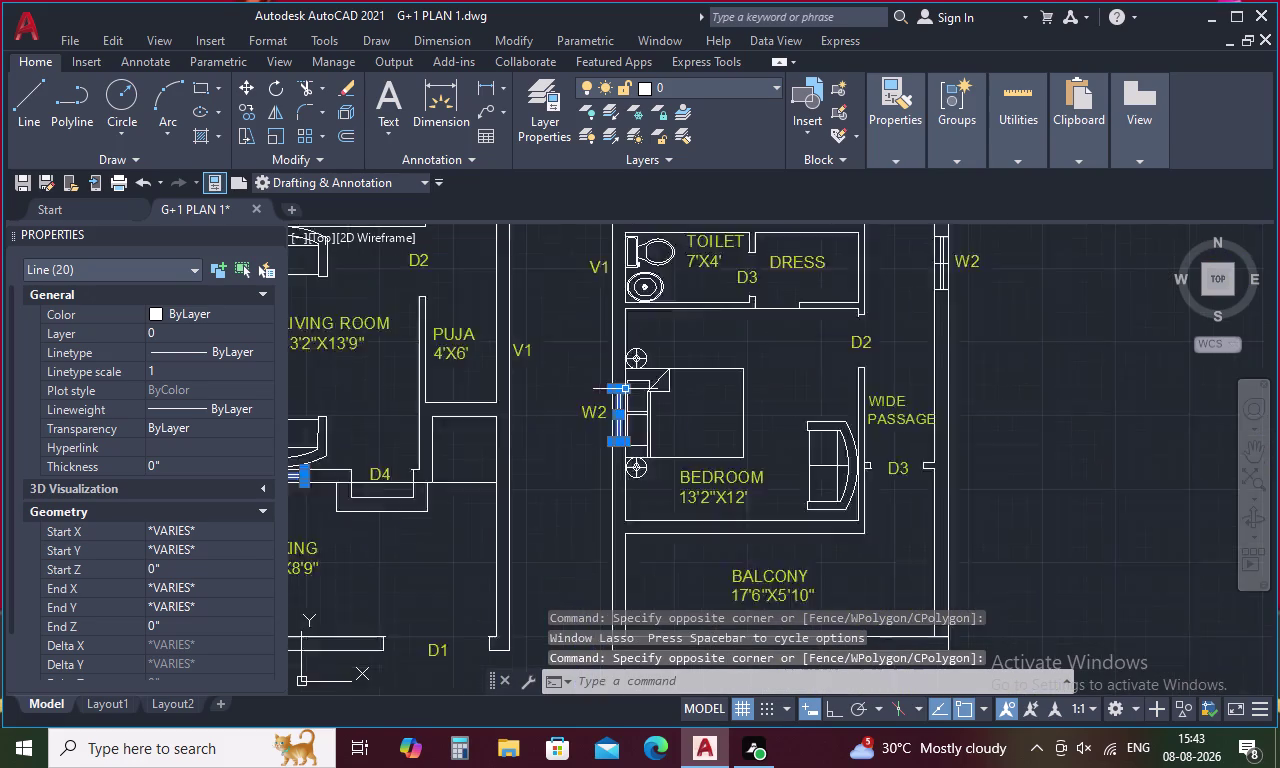
middle_drag(721, 350, 732, 426)
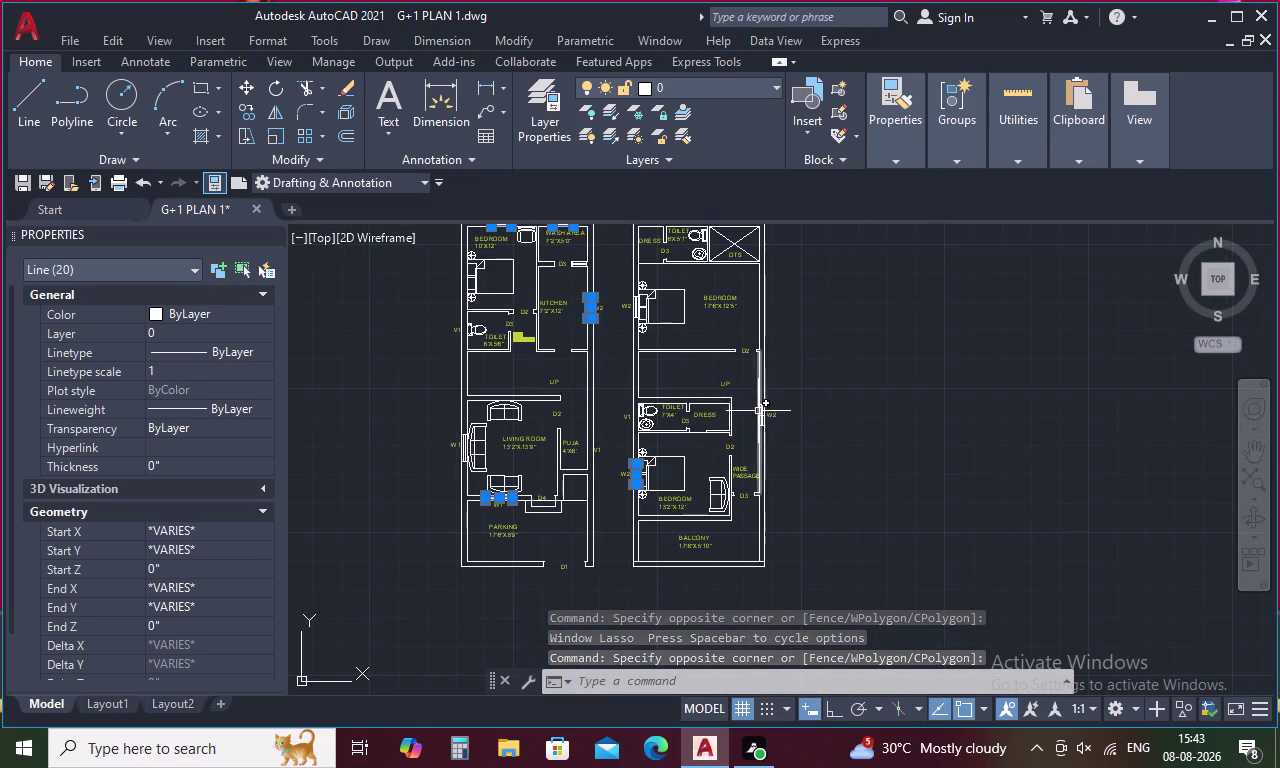
scroll(up, 3)
scroll(up, 3)
scroll(down, 3)
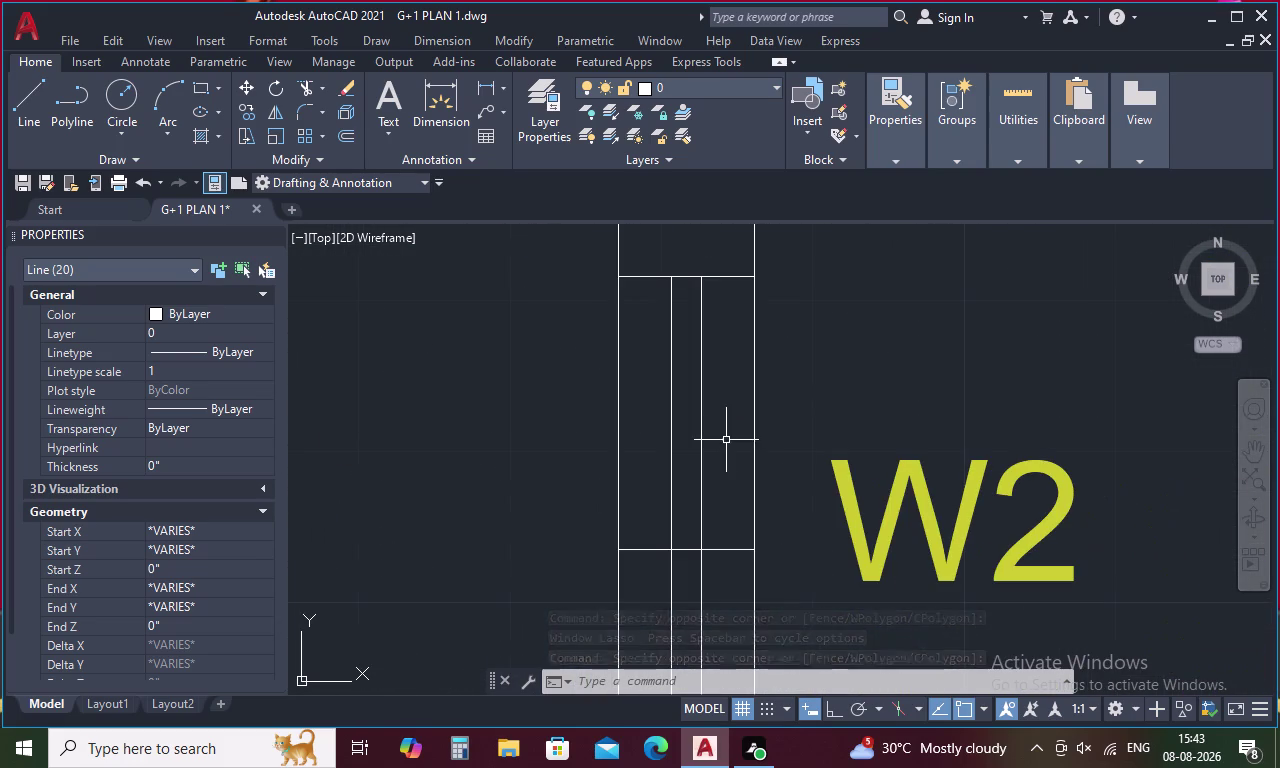
drag(726, 437, 667, 461)
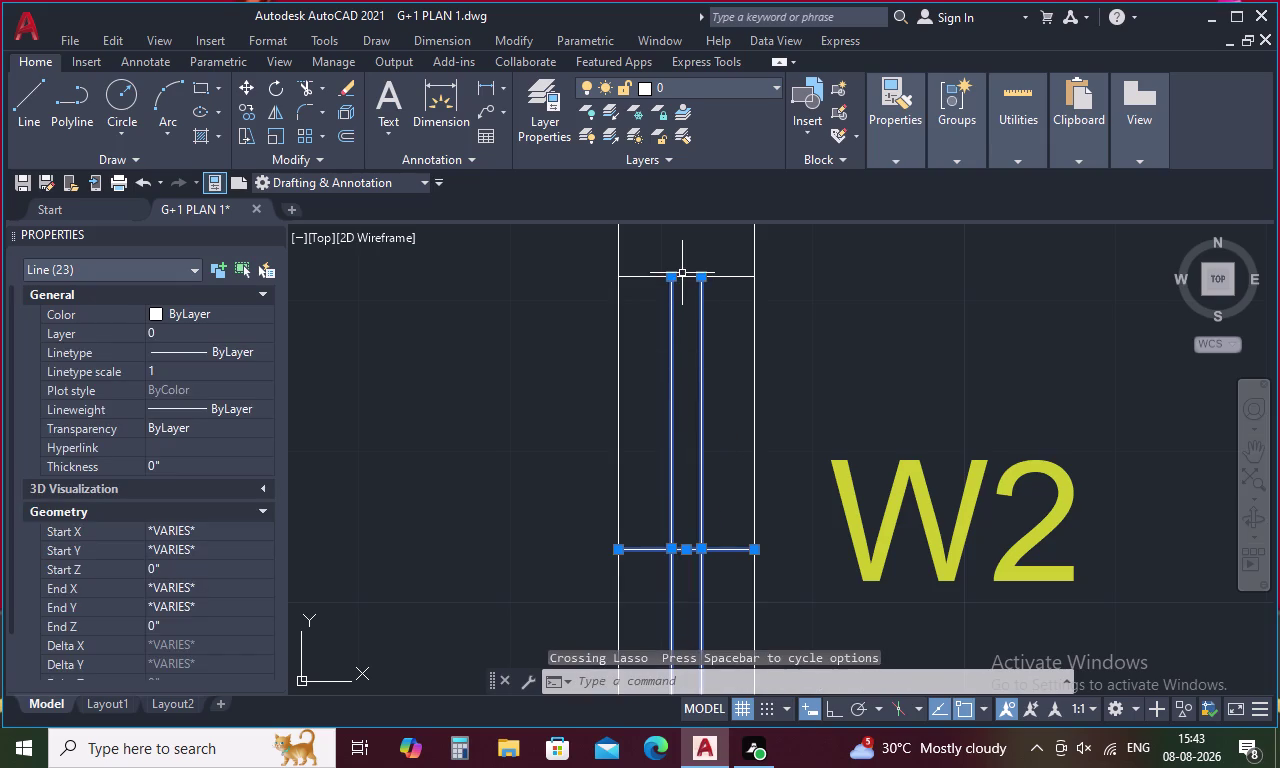
click(682, 273)
drag(682, 273, 682, 306)
click(682, 306)
scroll(down, 3)
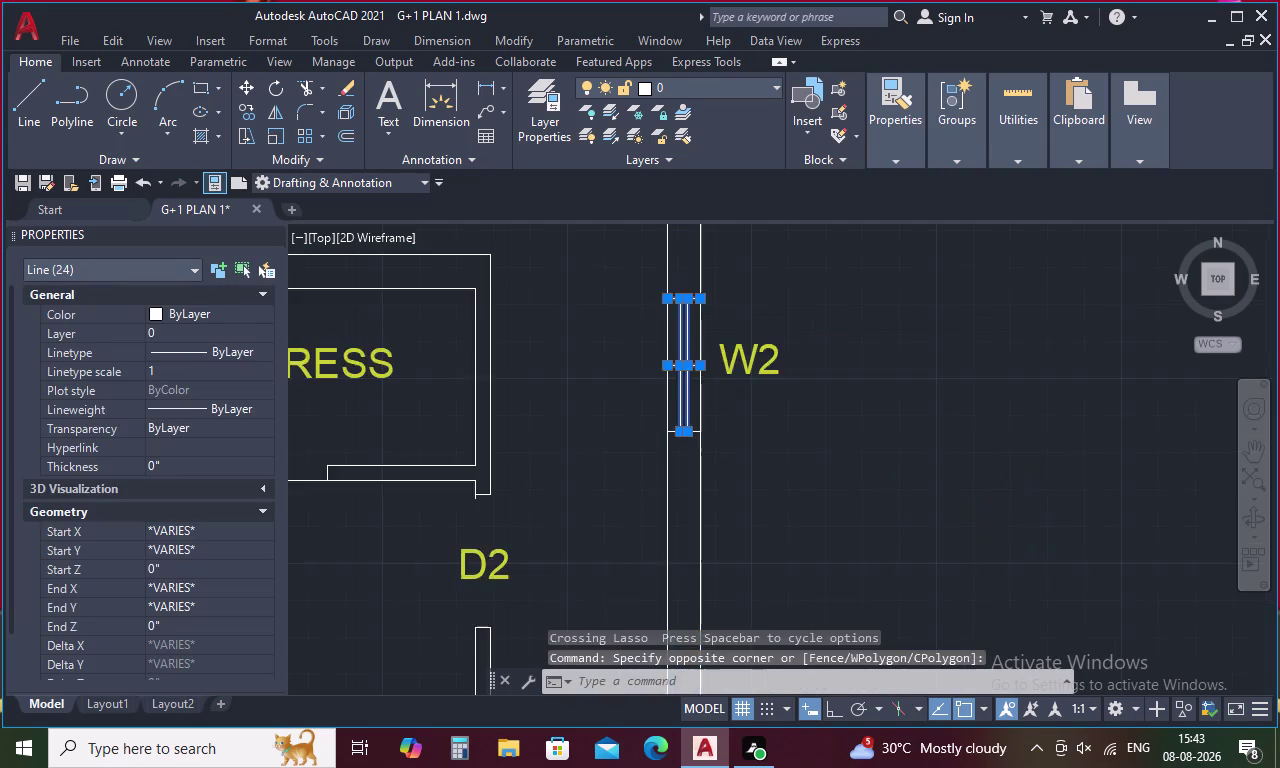
scroll(up, 3)
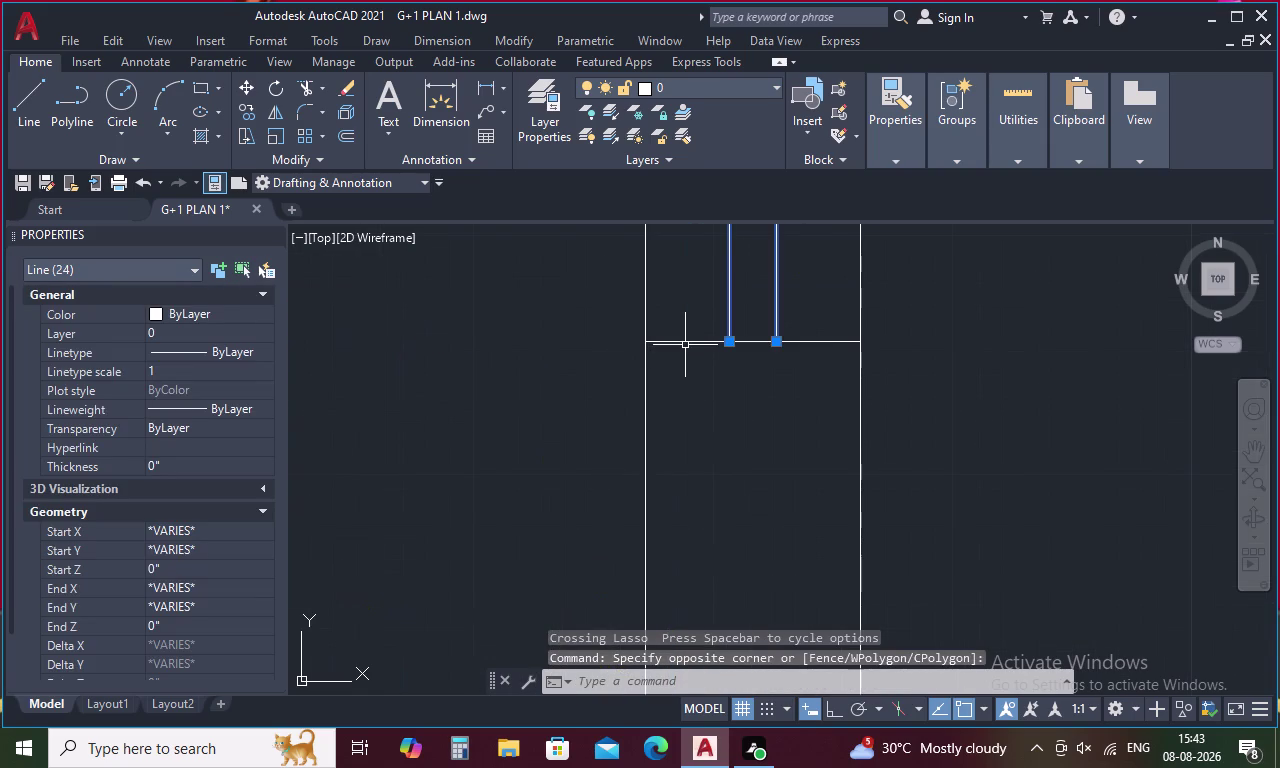
click(685, 345)
click(691, 332)
drag(702, 328, 695, 380)
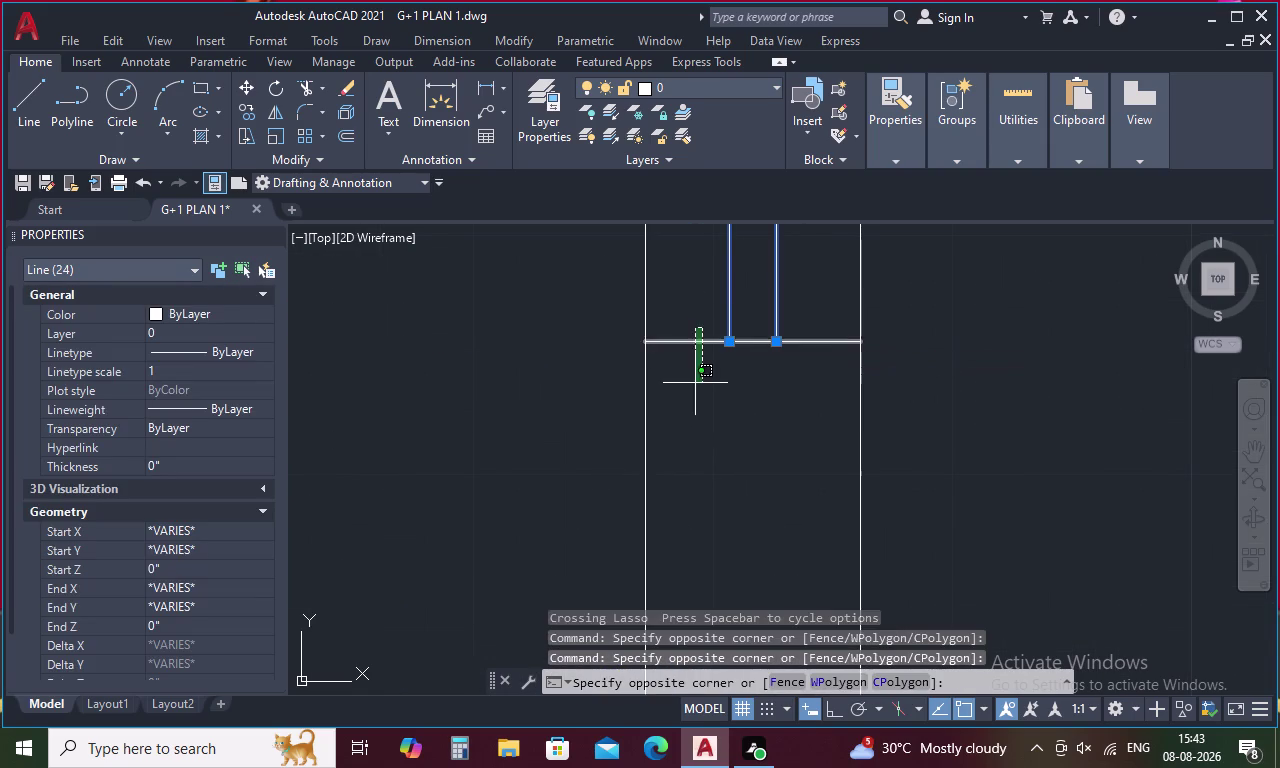
drag(695, 380, 695, 385)
click(695, 385)
scroll(down, 3)
scroll(down, 3)
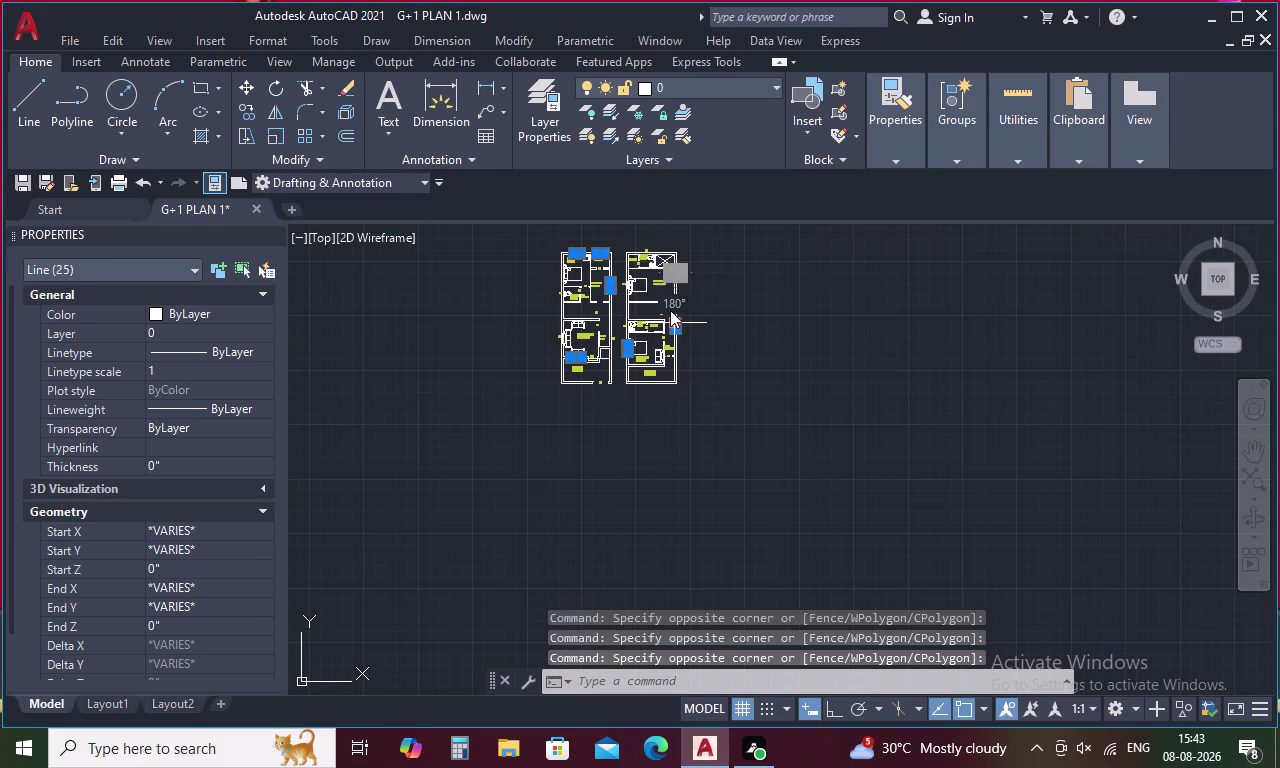
middle_drag(670, 310, 668, 424)
Select and delete the stray object near the living room's W1 window.
key(Escape)
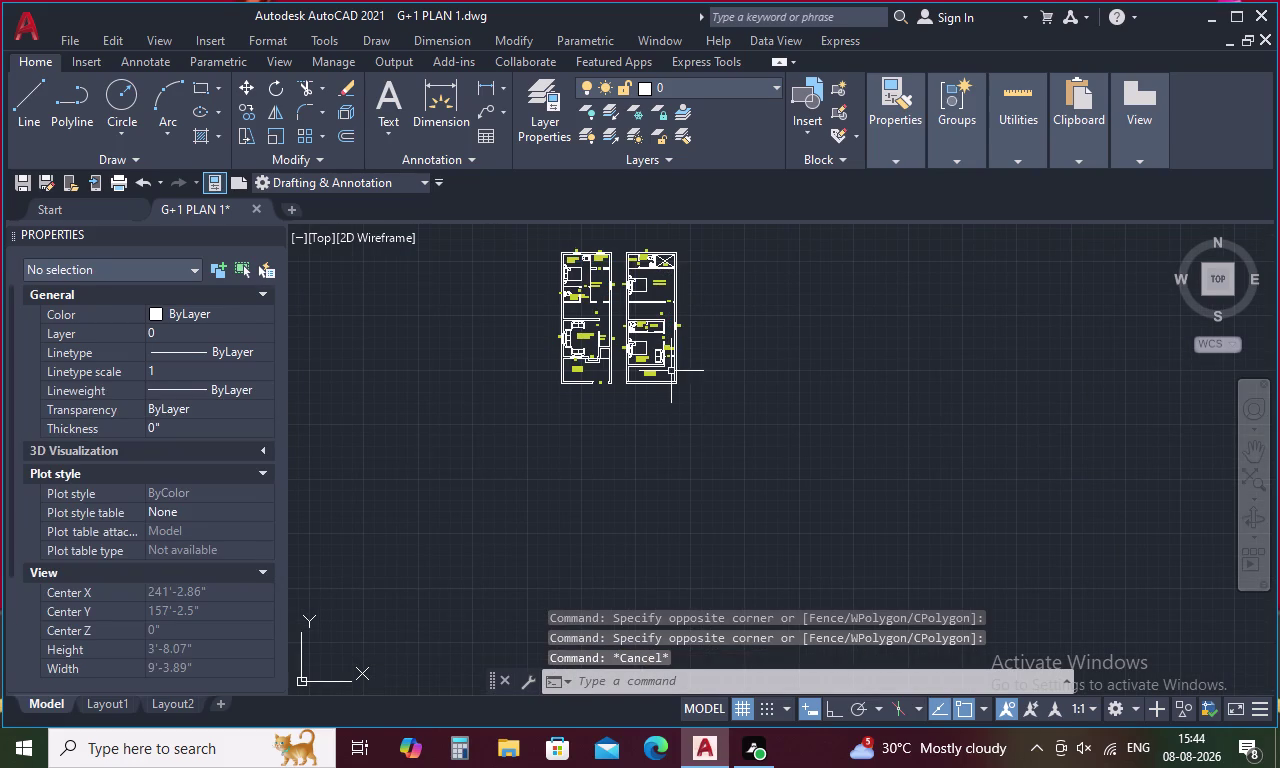
scroll(up, 3)
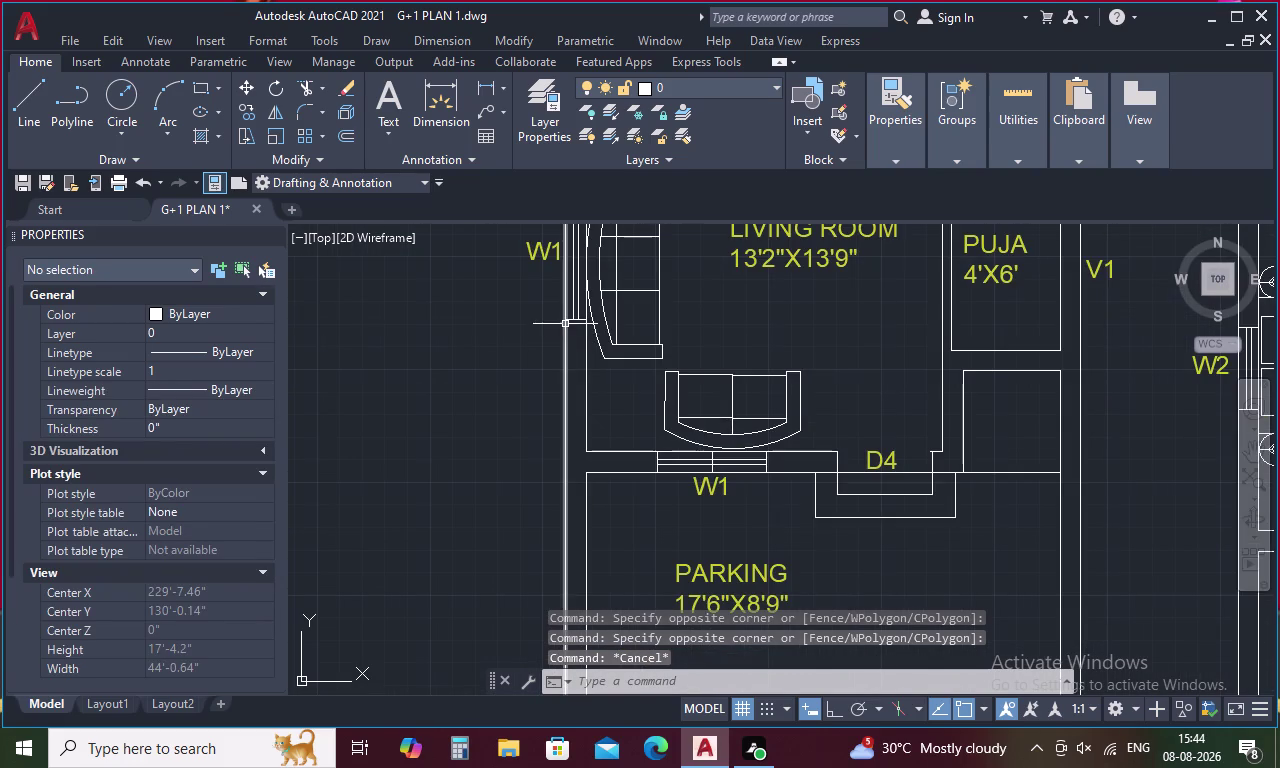
scroll(up, 3)
drag(707, 533, 648, 546)
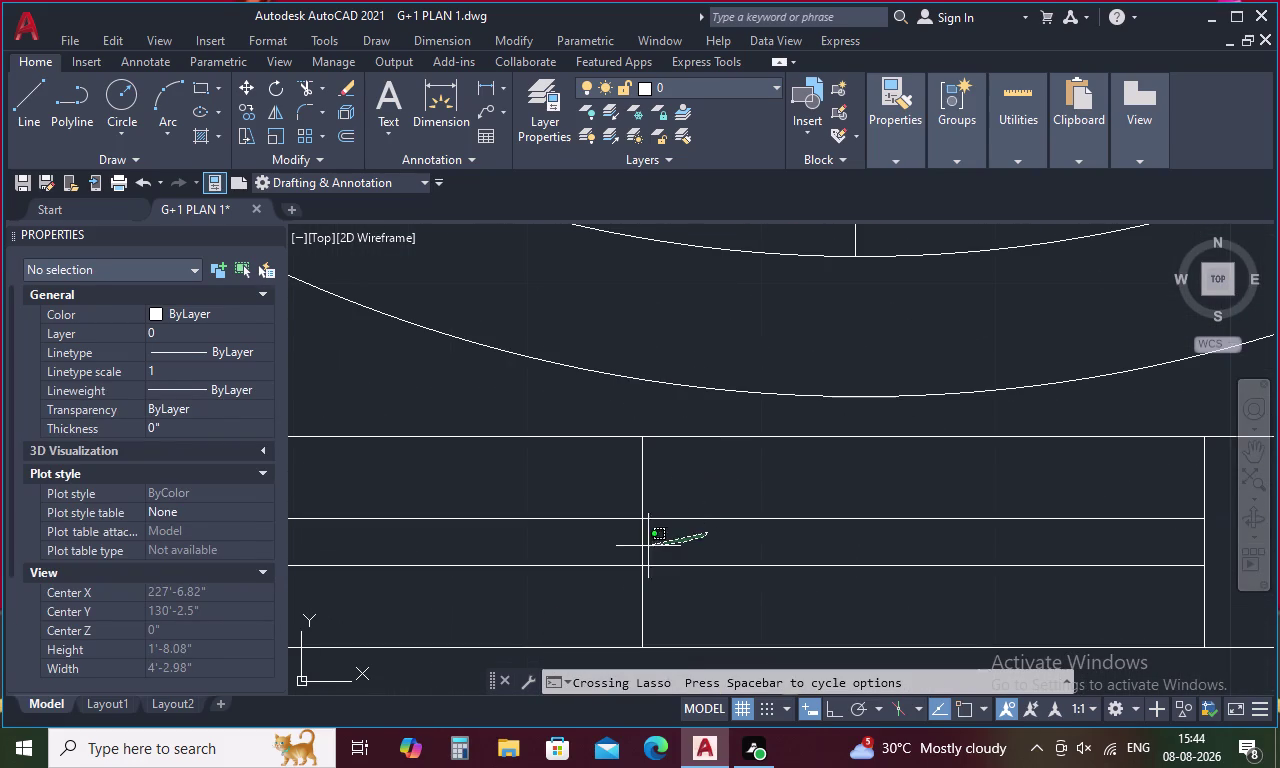
drag(648, 546, 599, 543)
key(Delete)
Select and delete another object farther right on the plan.
scroll(down, 3)
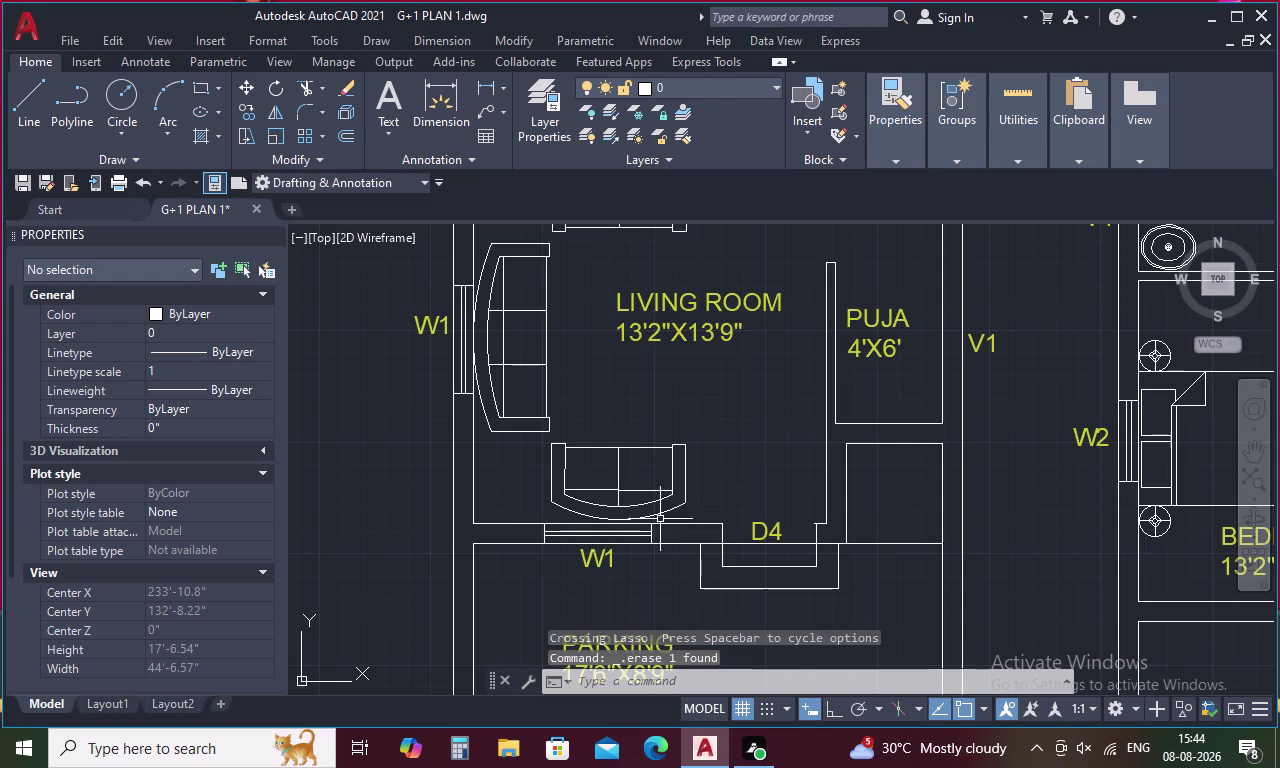
scroll(down, 3)
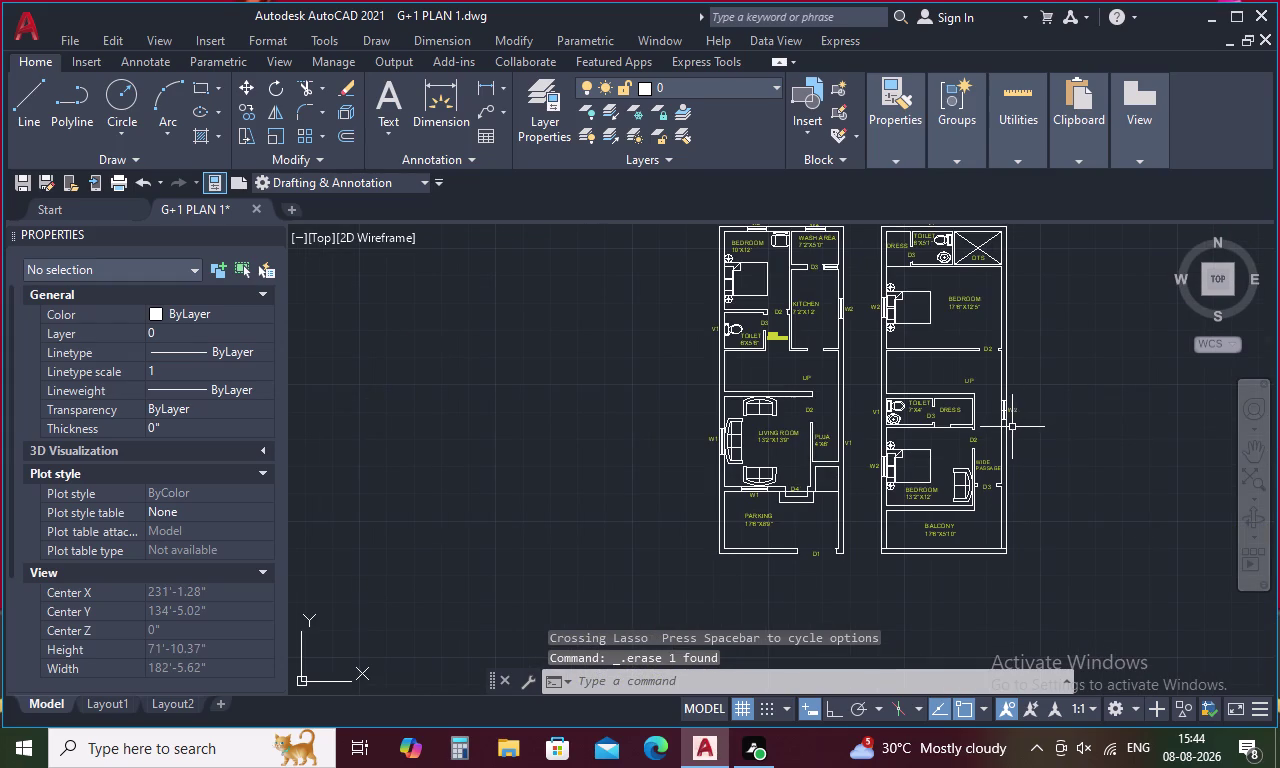
scroll(up, 3)
scroll(up, 3)
drag(1008, 474, 1029, 647)
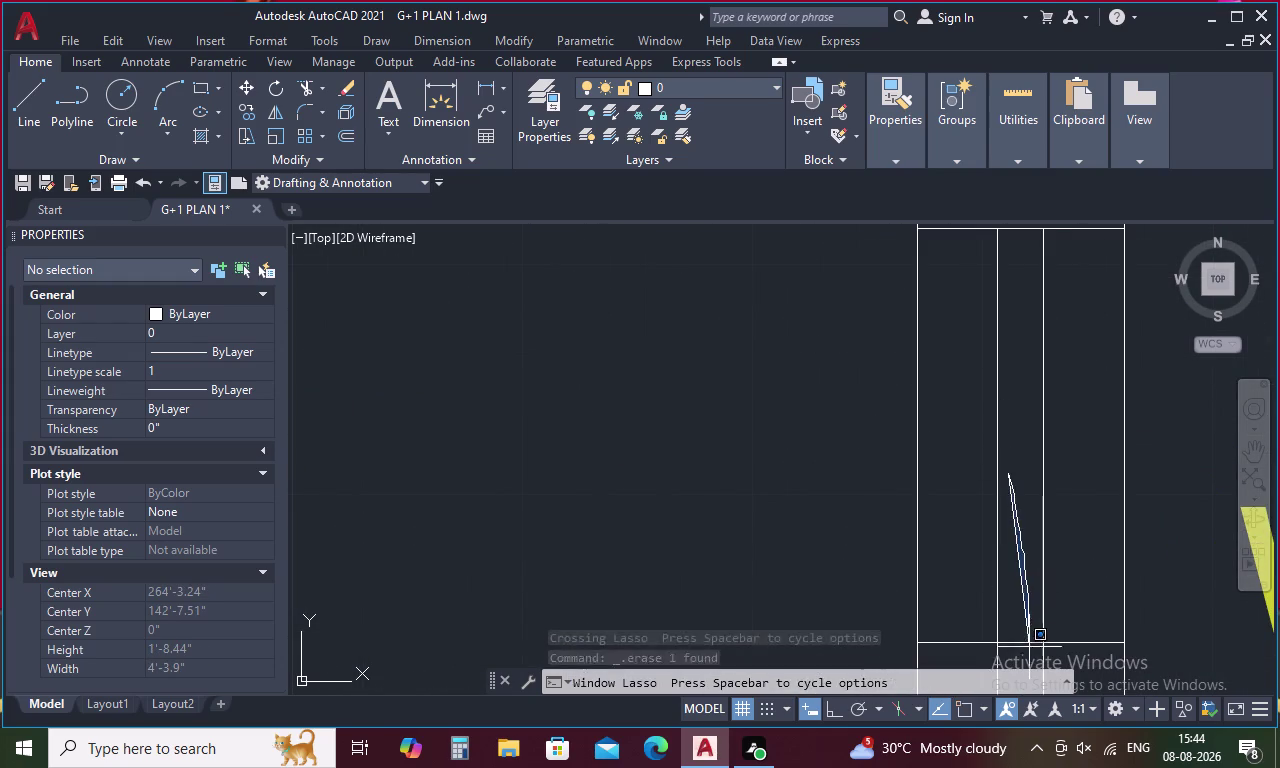
drag(1029, 647, 1030, 663)
click(1027, 656)
click(1024, 642)
key(Delete)
Zoom to the bedroom's W2 window and select its two lines.
scroll(down, 3)
scroll(down, 3)
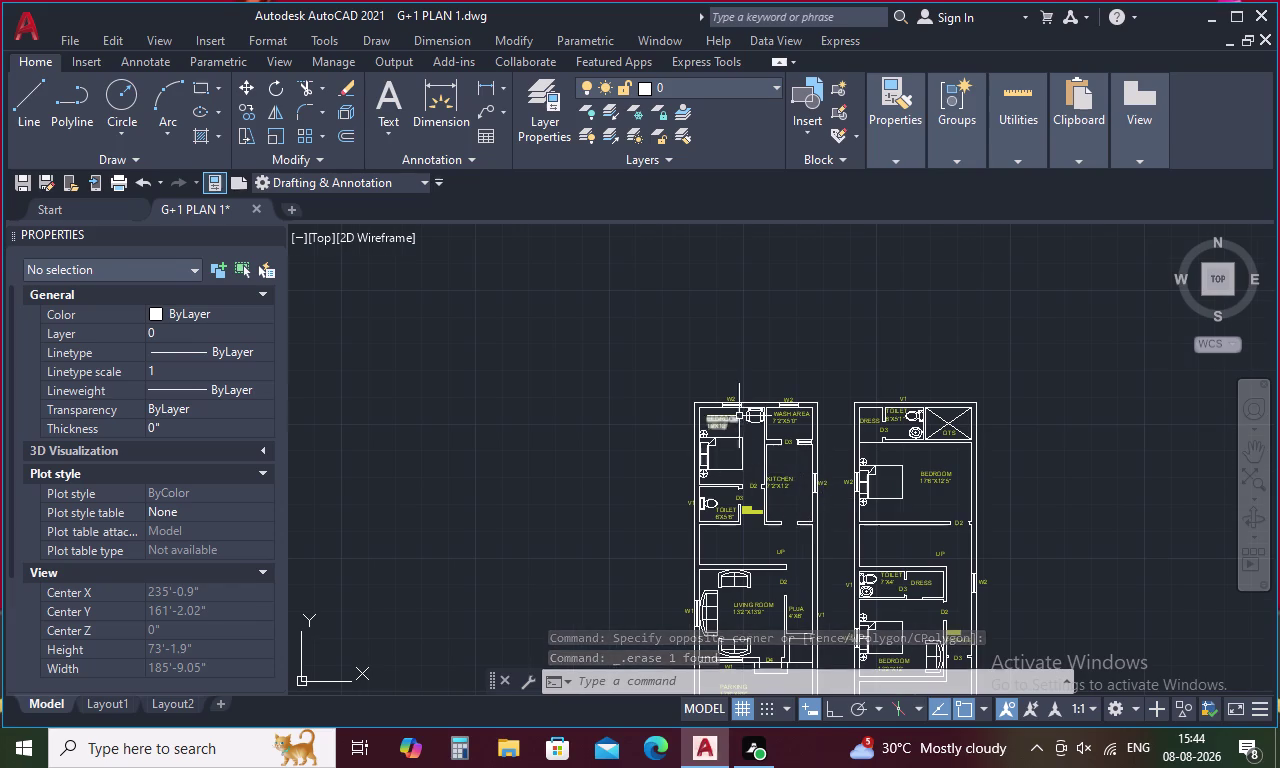
scroll(up, 3)
key(Escape)
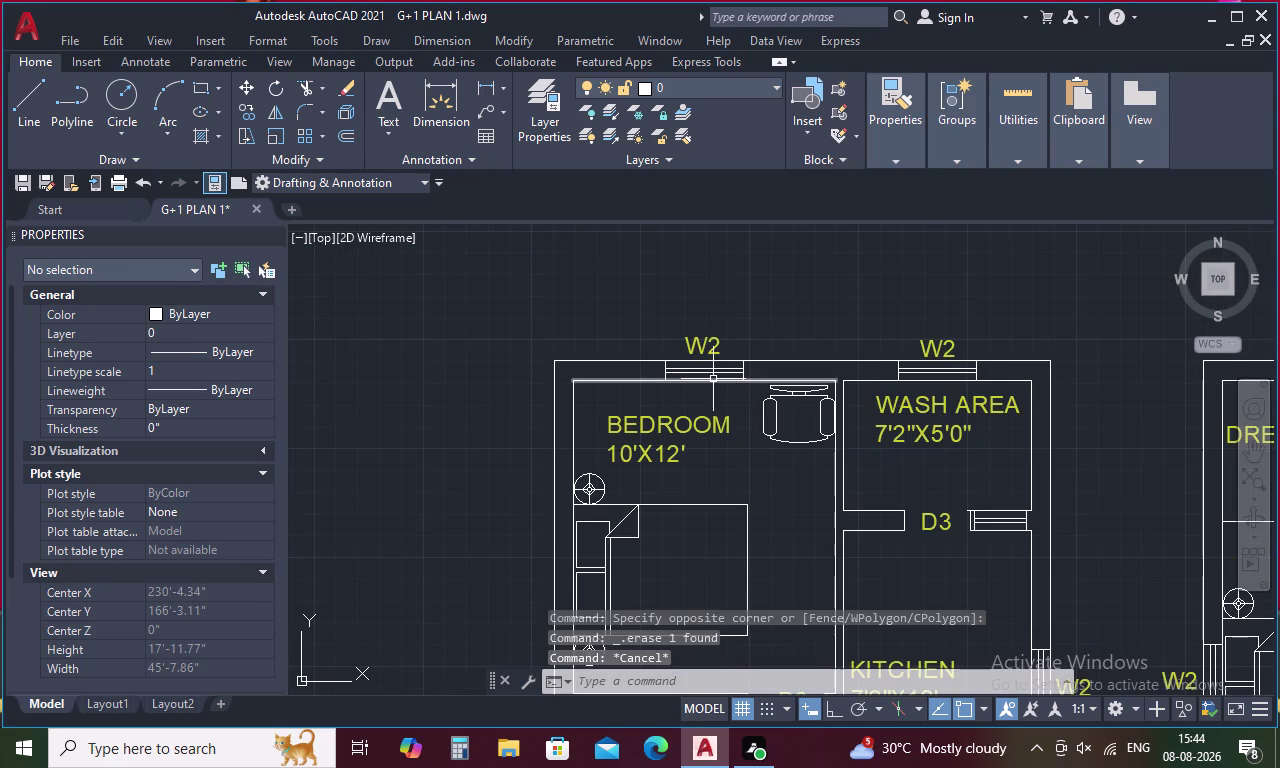
scroll(up, 3)
drag(733, 322, 658, 364)
Put the bedroom W2 window's two inner lines on the WINDOWS layer.
click(658, 364)
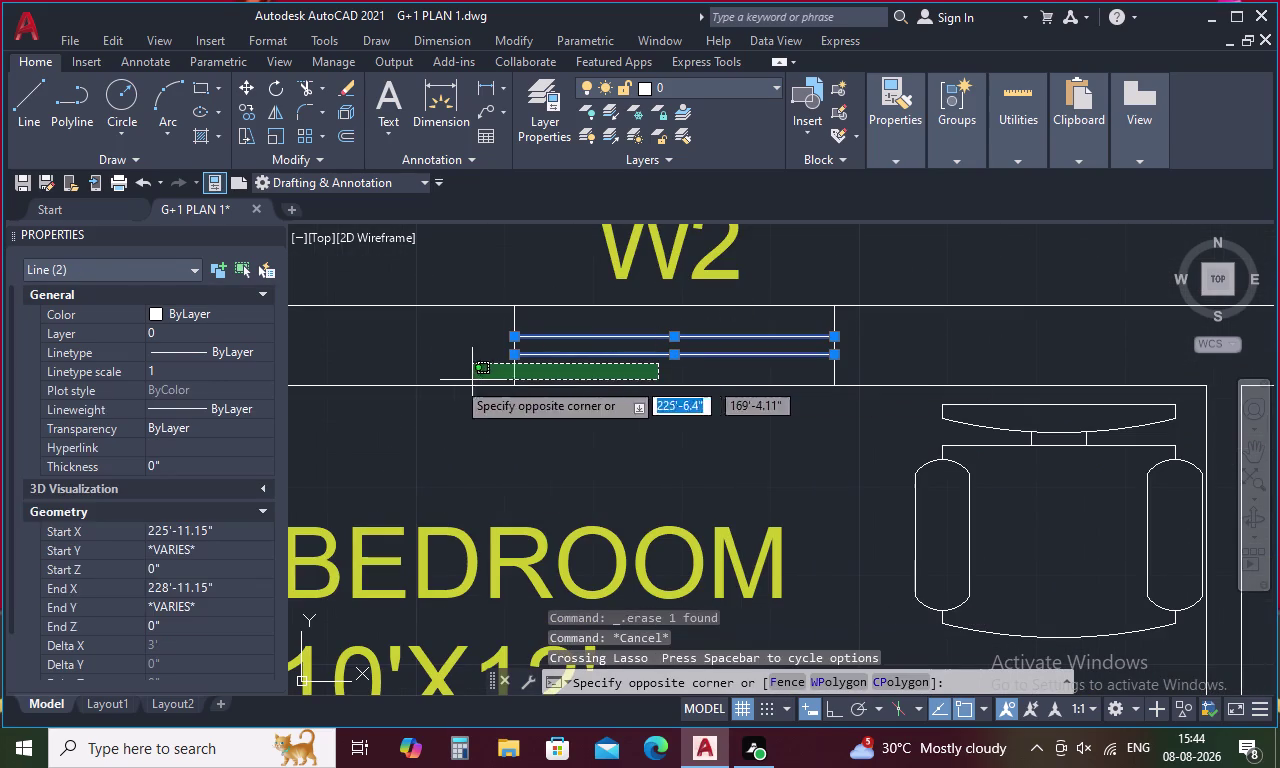
key(Escape)
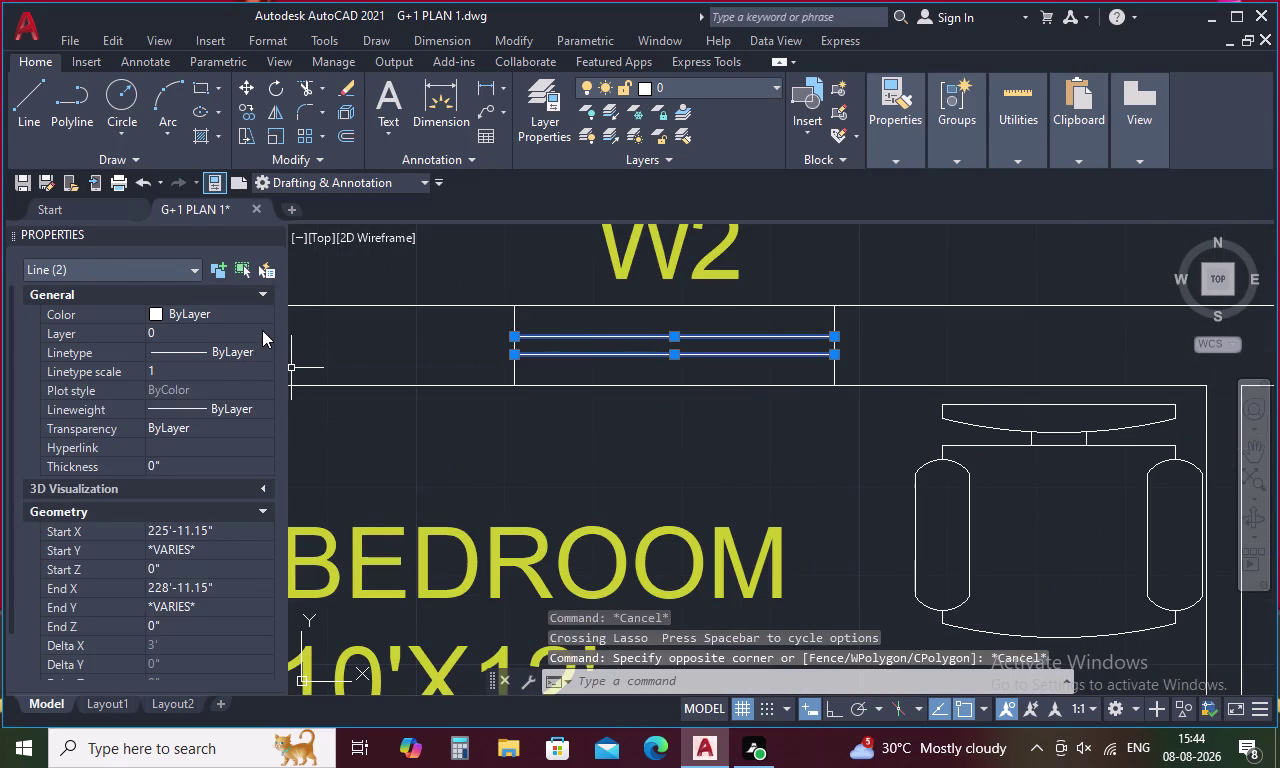
scroll(down, 3)
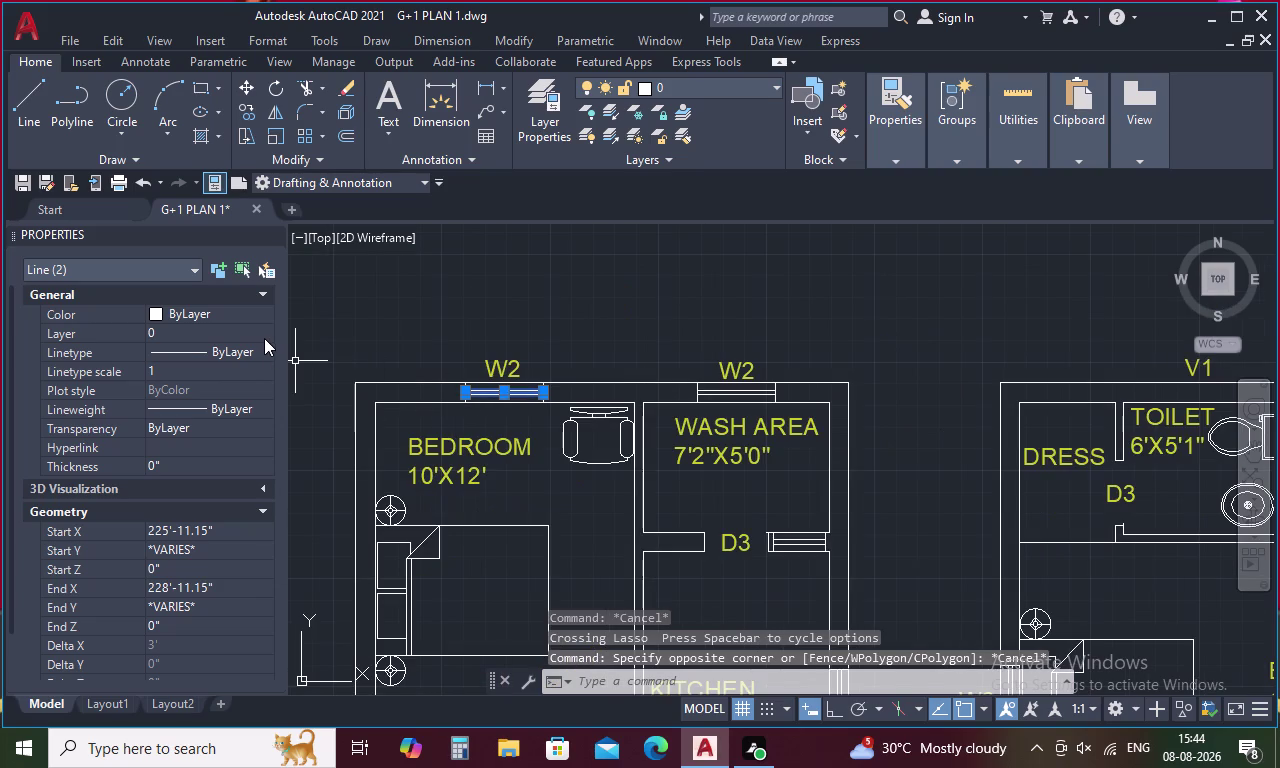
double_click(263, 336)
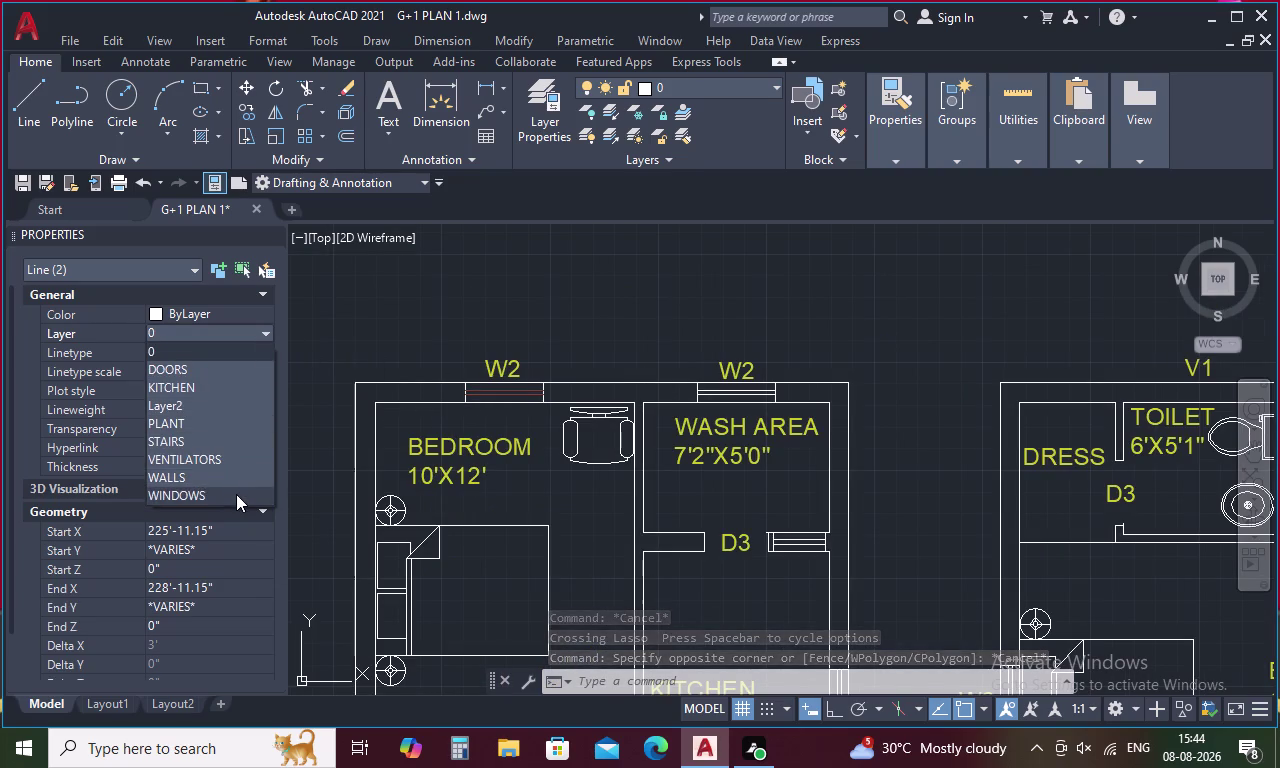
click(236, 494)
key(Escape)
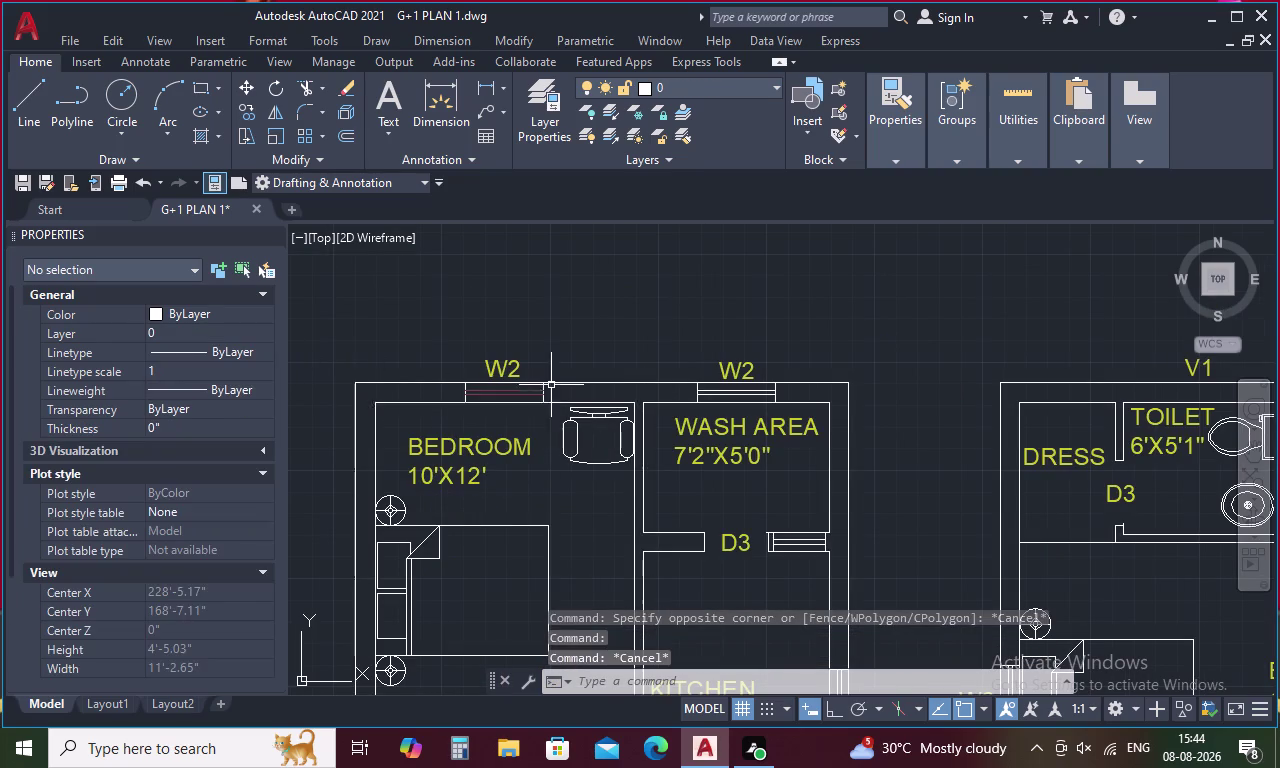
scroll(up, 3)
drag(545, 410, 475, 445)
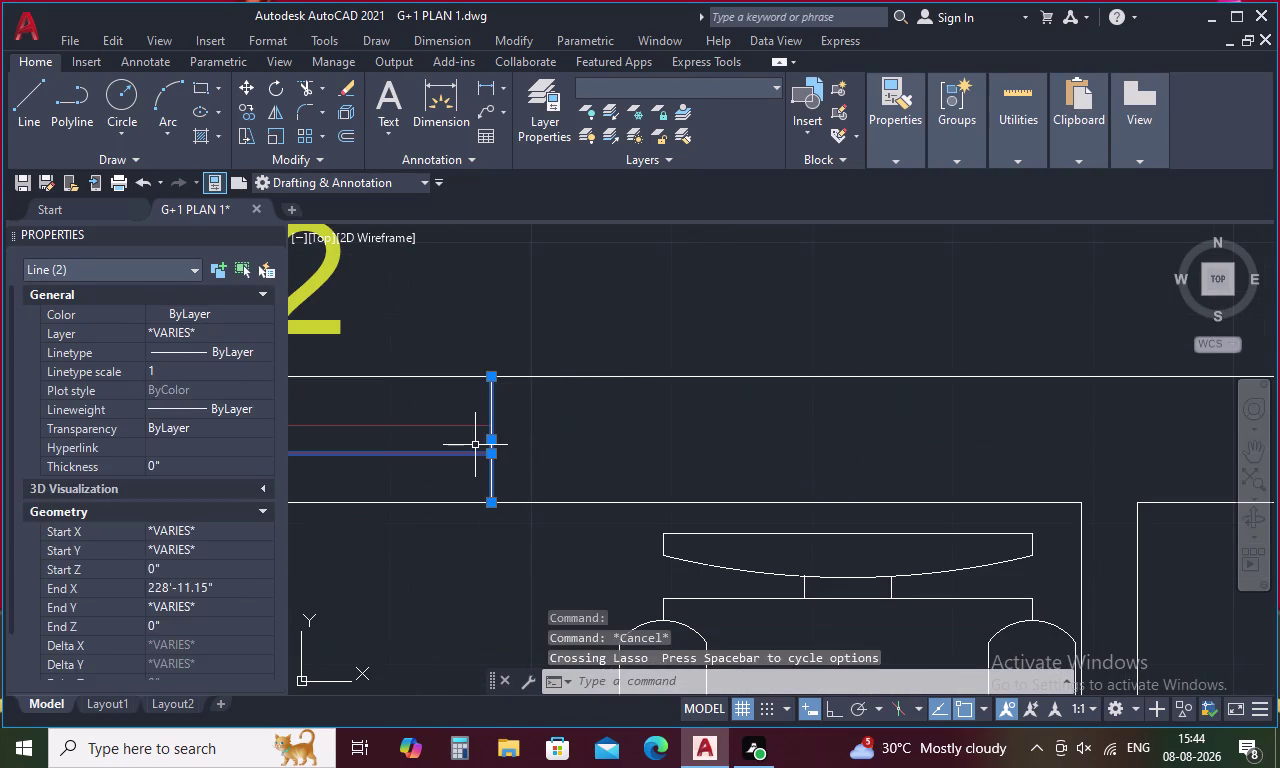
key(Escape)
Match the red window line's properties onto the bedroom and wash-area W2 window lines.
text(MA)
key(space)
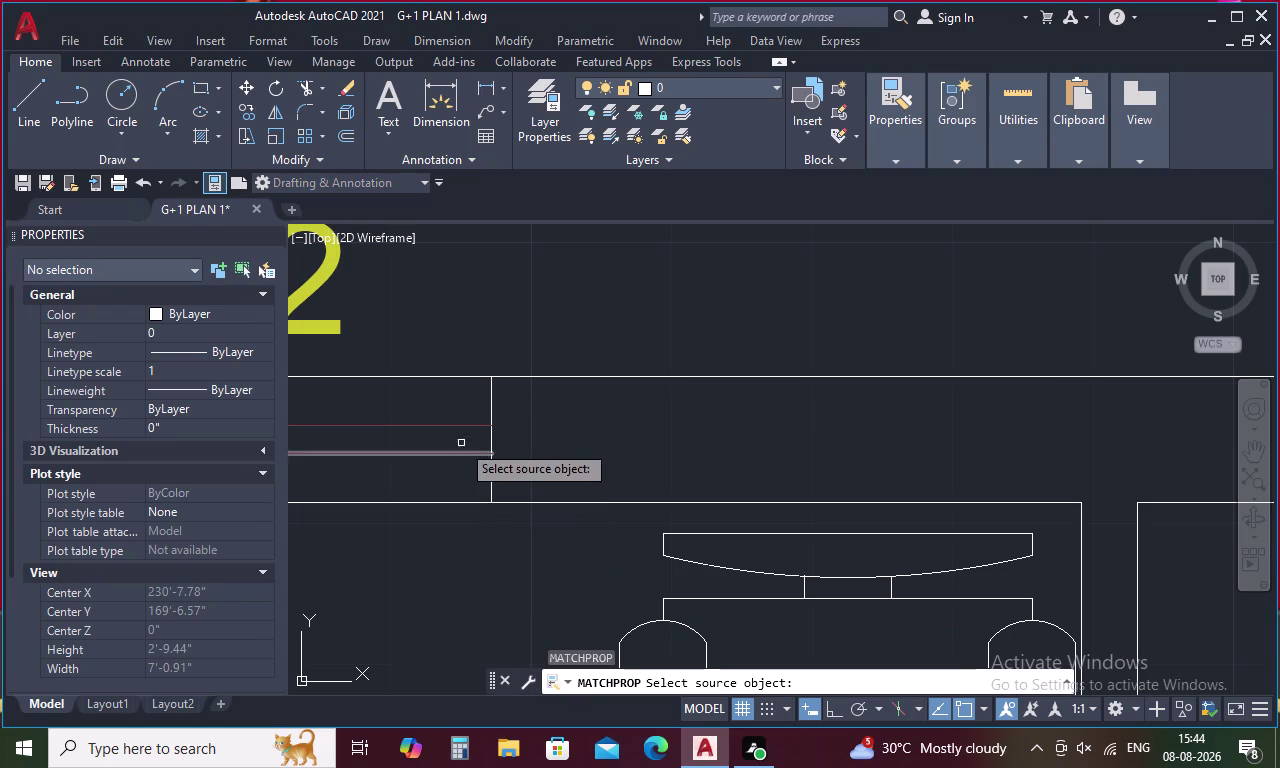
click(460, 426)
click(492, 400)
scroll(down, 3)
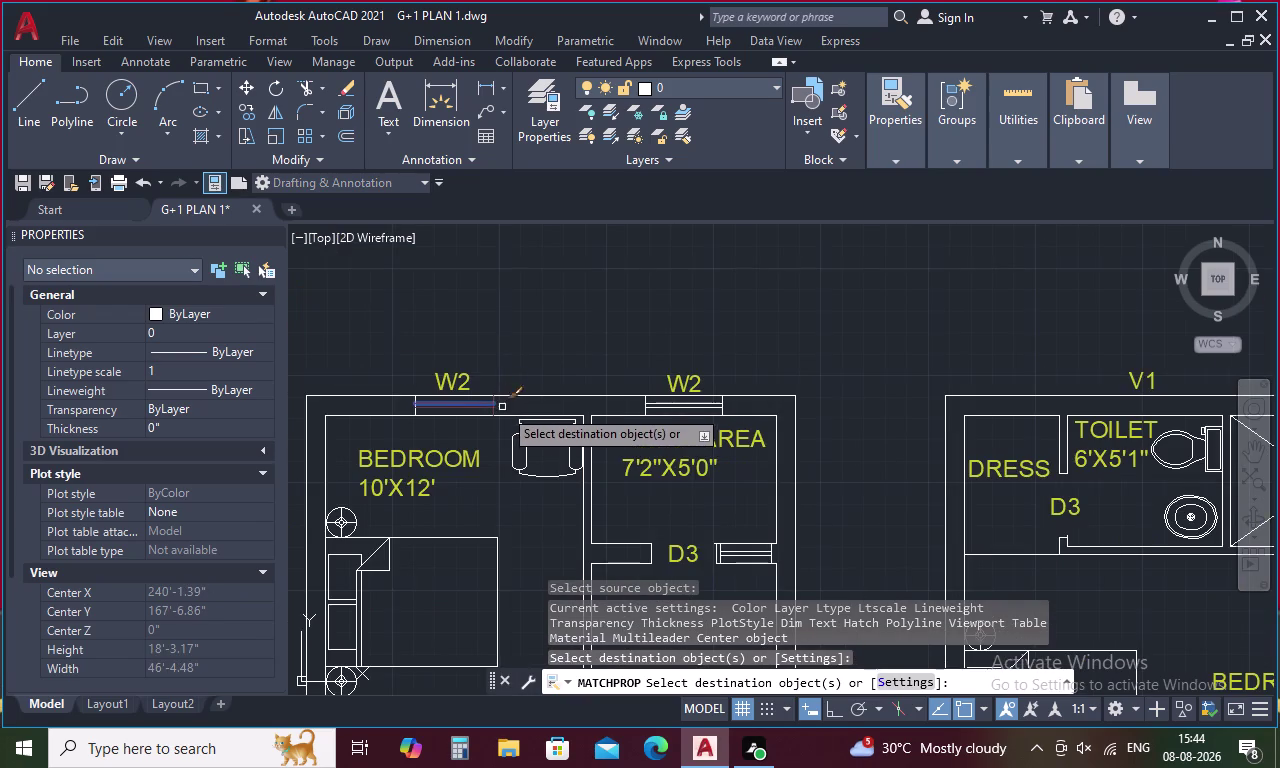
middle_drag(517, 417, 644, 424)
scroll(up, 3)
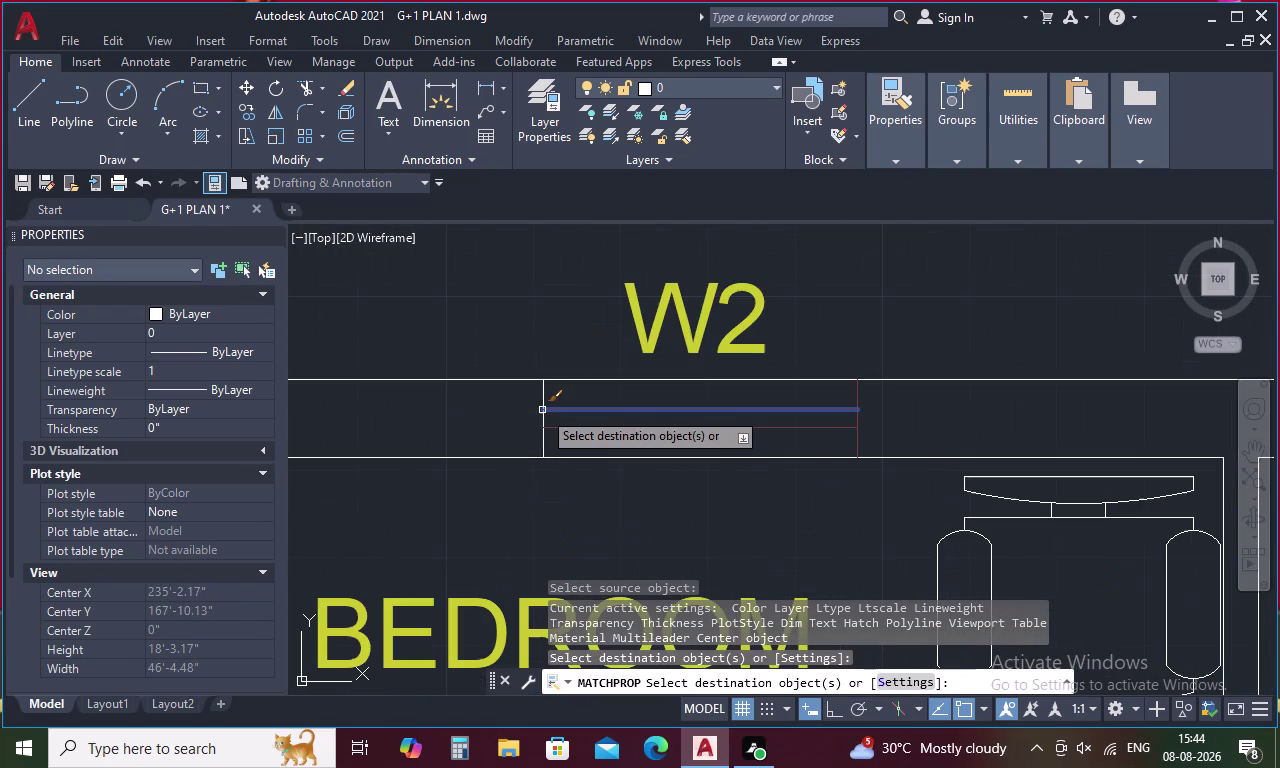
click(543, 400)
scroll(down, 3)
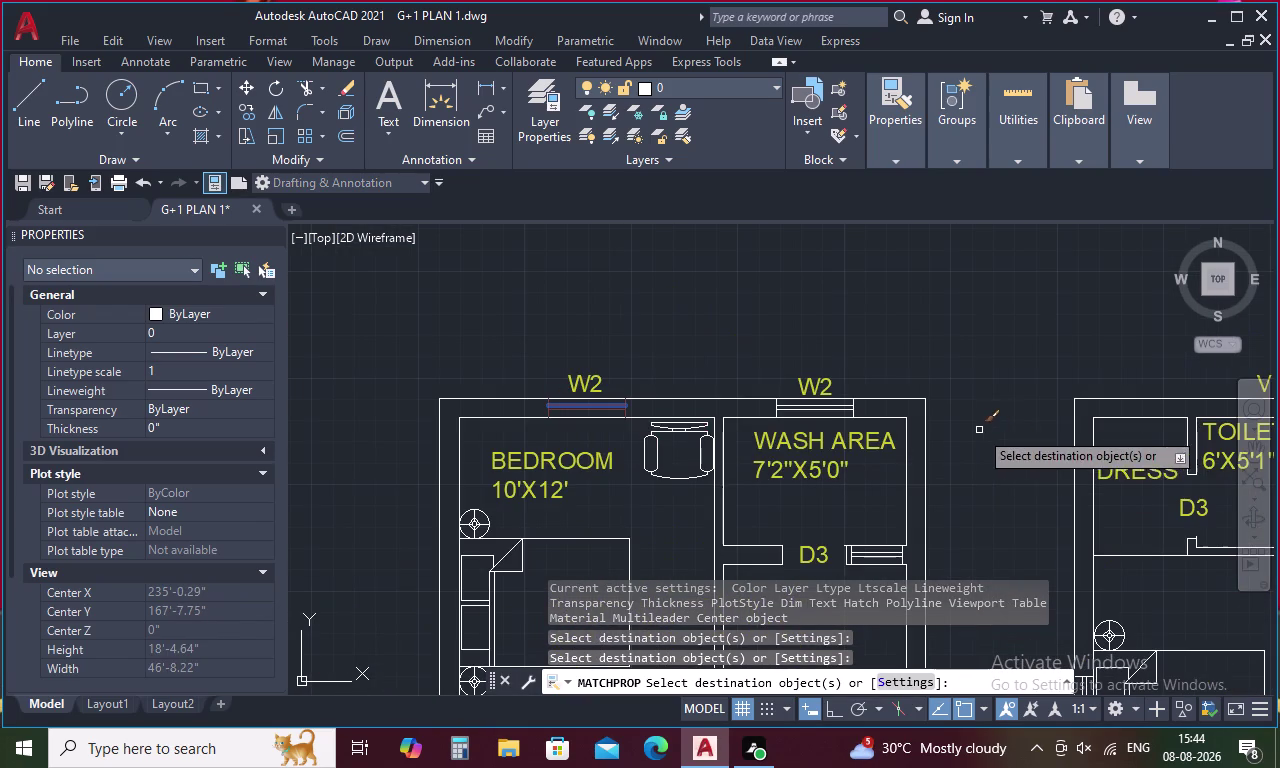
scroll(up, 3)
drag(782, 431, 664, 451)
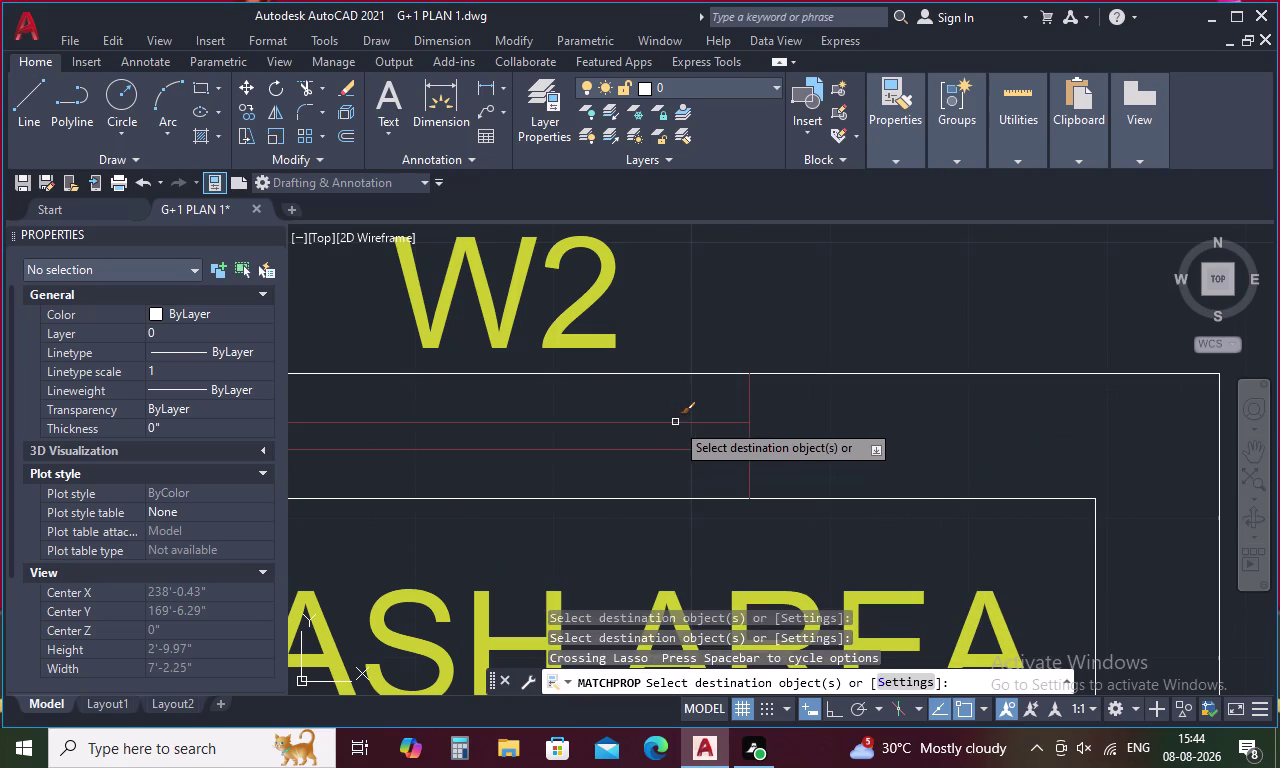
click(675, 422)
scroll(down, 3)
scroll(up, 3)
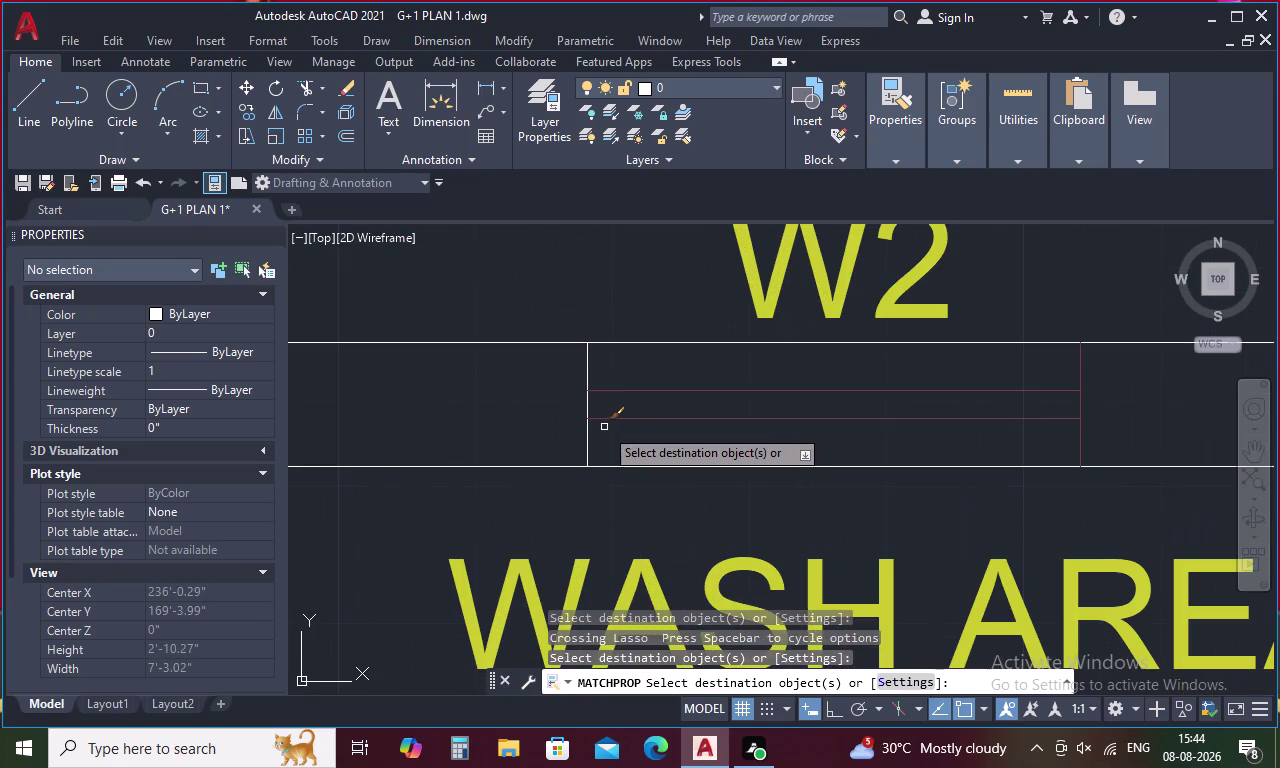
drag(605, 427, 560, 423)
scroll(down, 3)
scroll(down, 3)
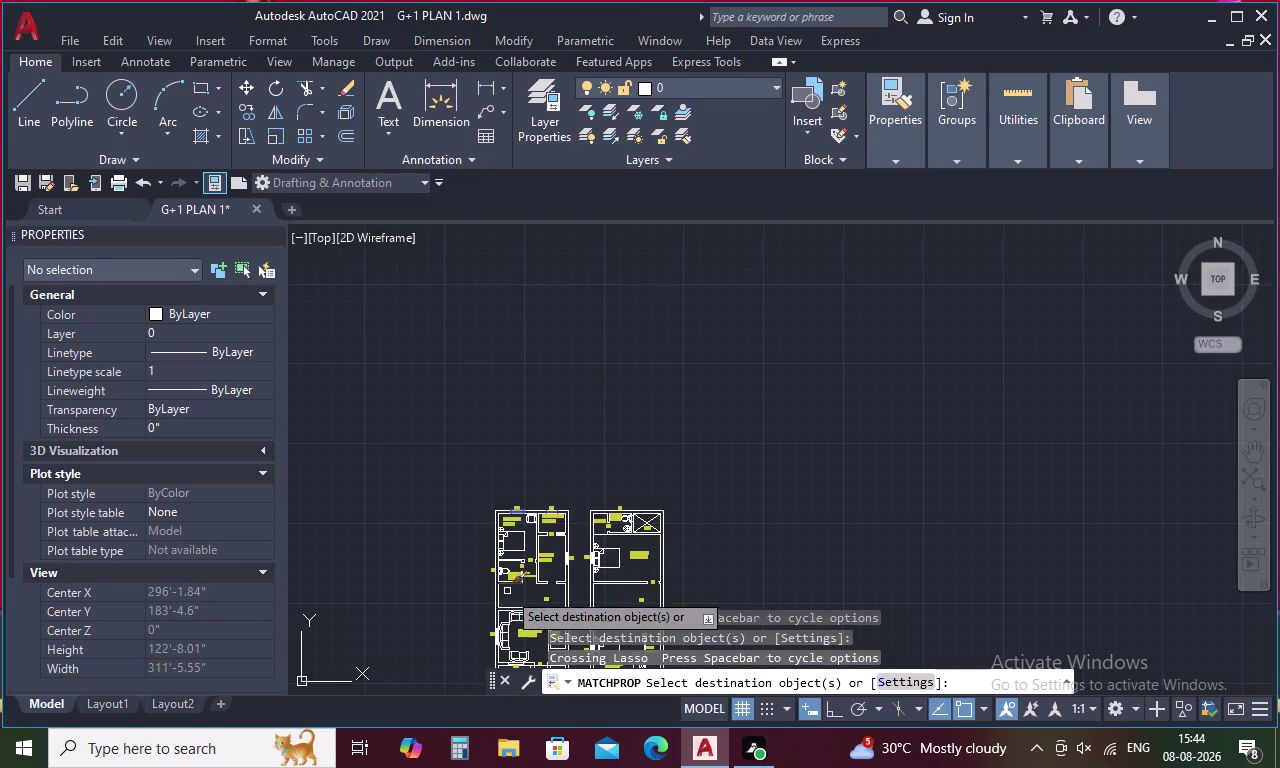
Apply the window properties to the ground-floor living room and parking W1 window lines.
middle_drag(507, 592, 543, 491)
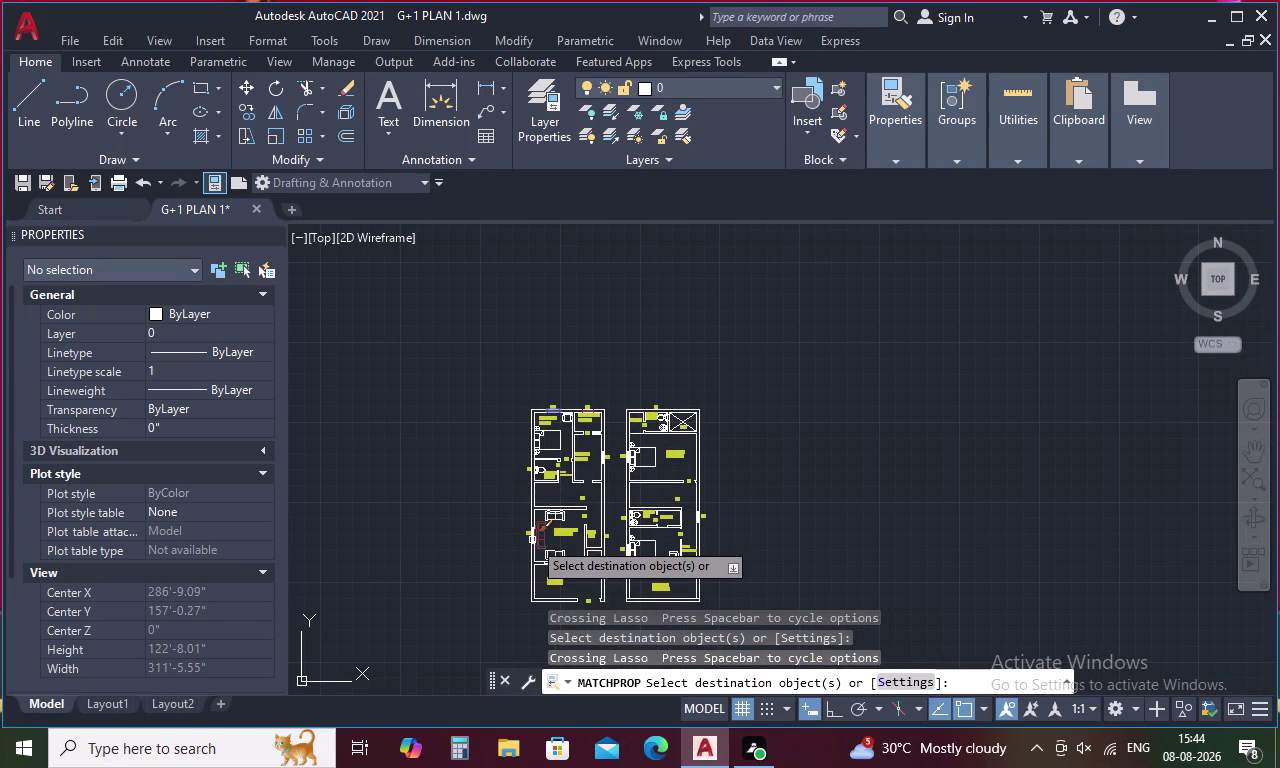
scroll(up, 3)
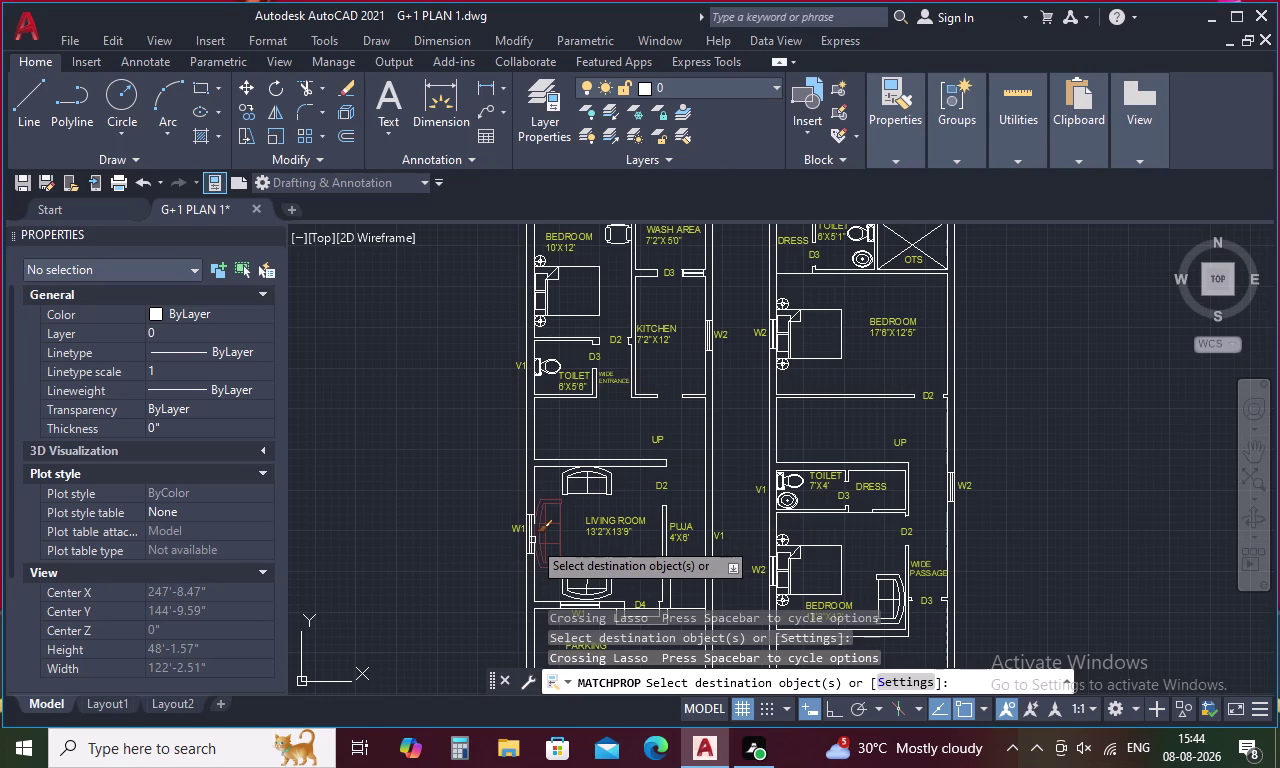
scroll(up, 3)
scroll(up, 3)
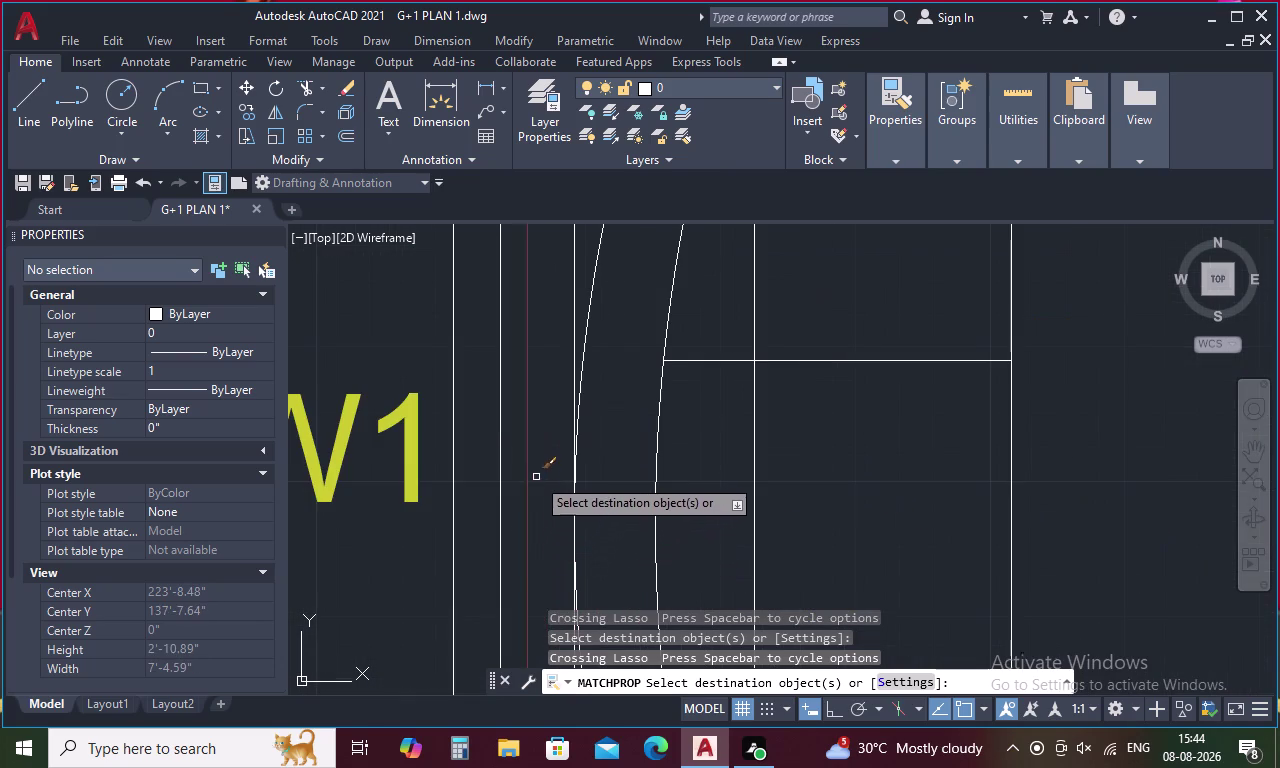
drag(539, 472, 496, 493)
scroll(down, 3)
scroll(up, 3)
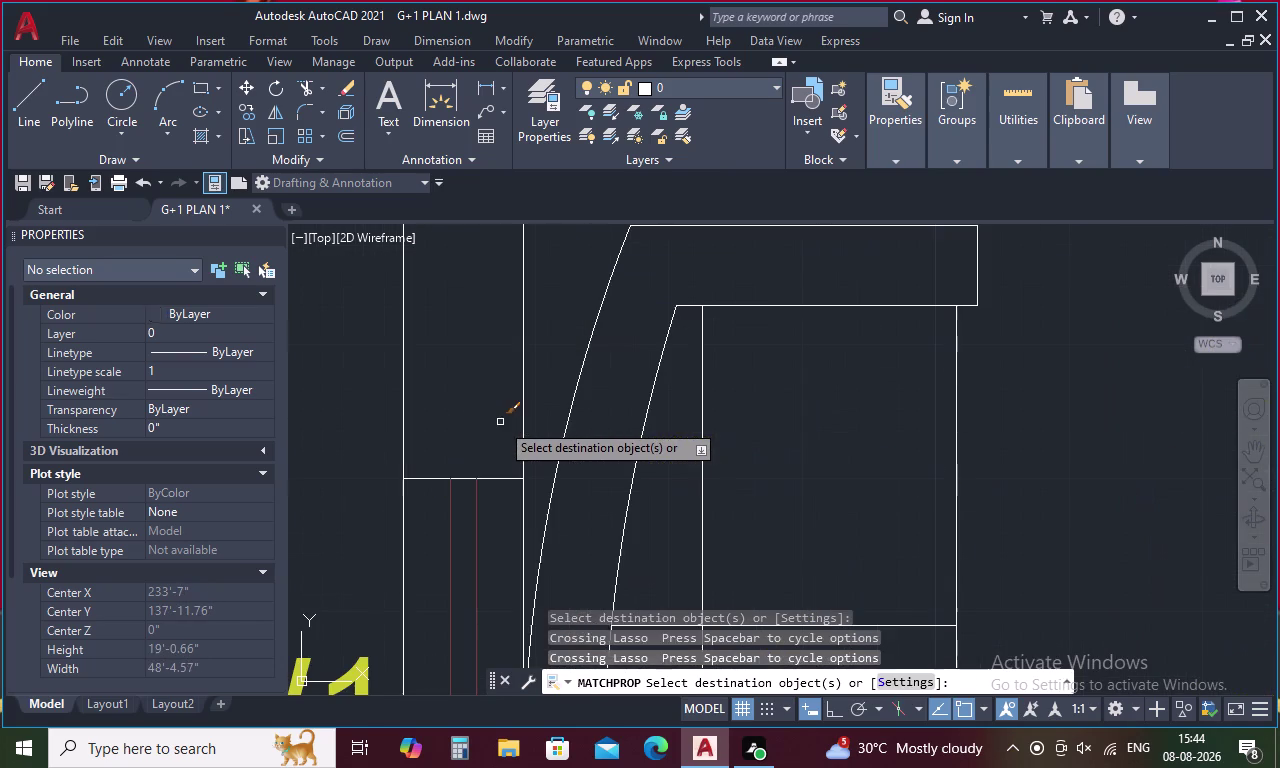
drag(500, 422, 449, 520)
scroll(down, 3)
scroll(up, 3)
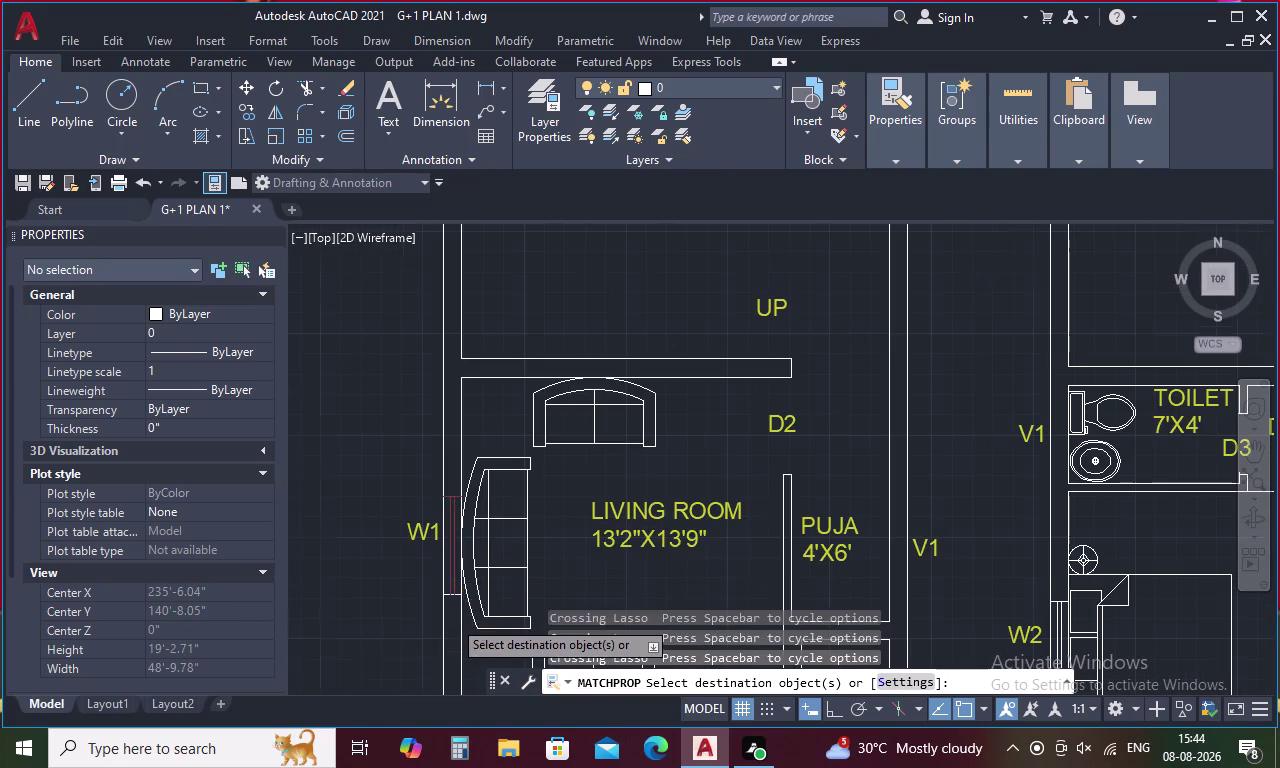
scroll(up, 3)
drag(448, 577, 477, 420)
drag(475, 425, 433, 495)
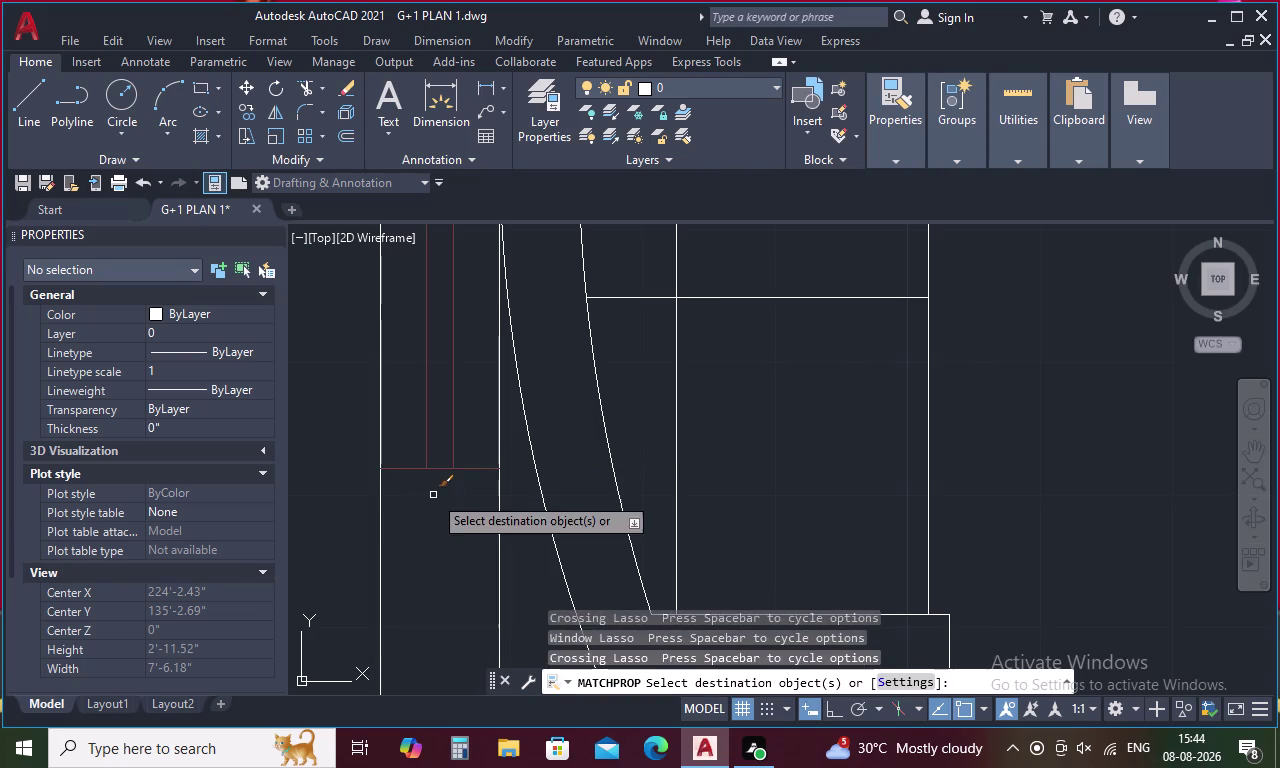
scroll(down, 3)
scroll(down, 3)
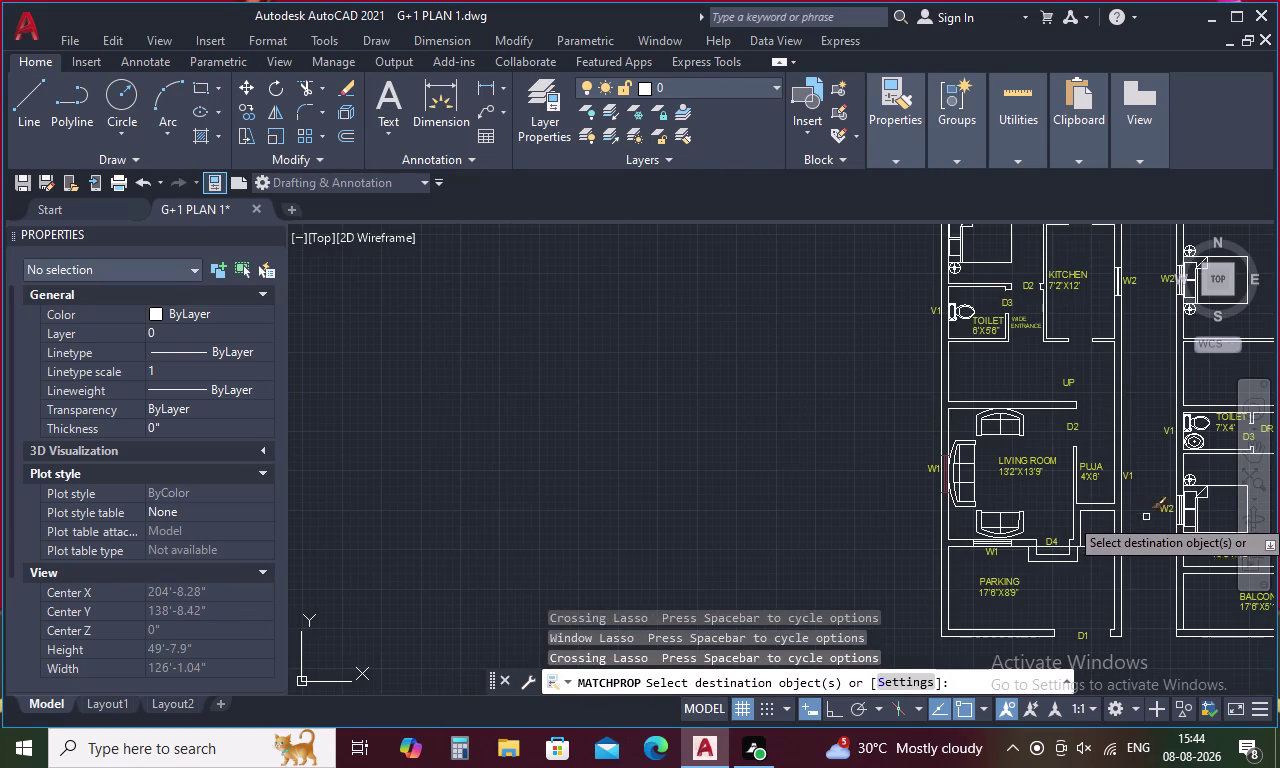
scroll(up, 3)
drag(1091, 471, 1038, 491)
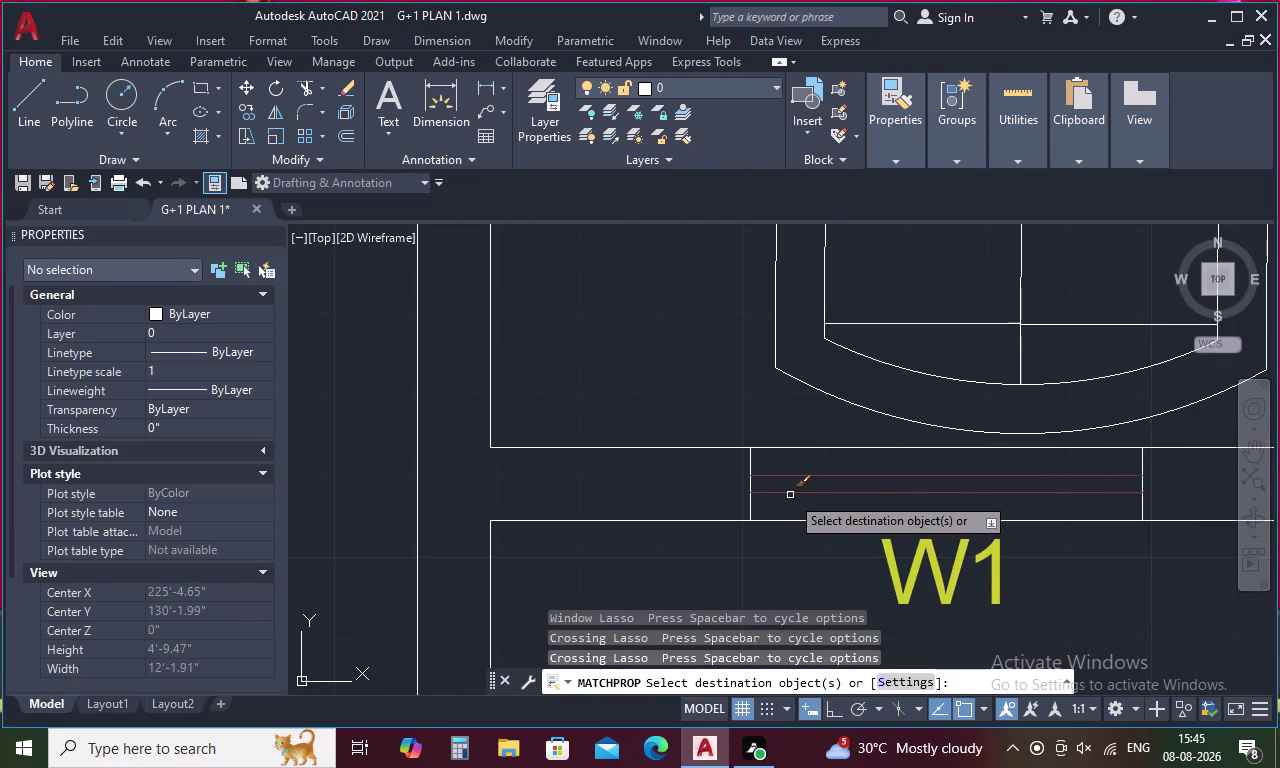
click(790, 495)
click(752, 495)
click(747, 496)
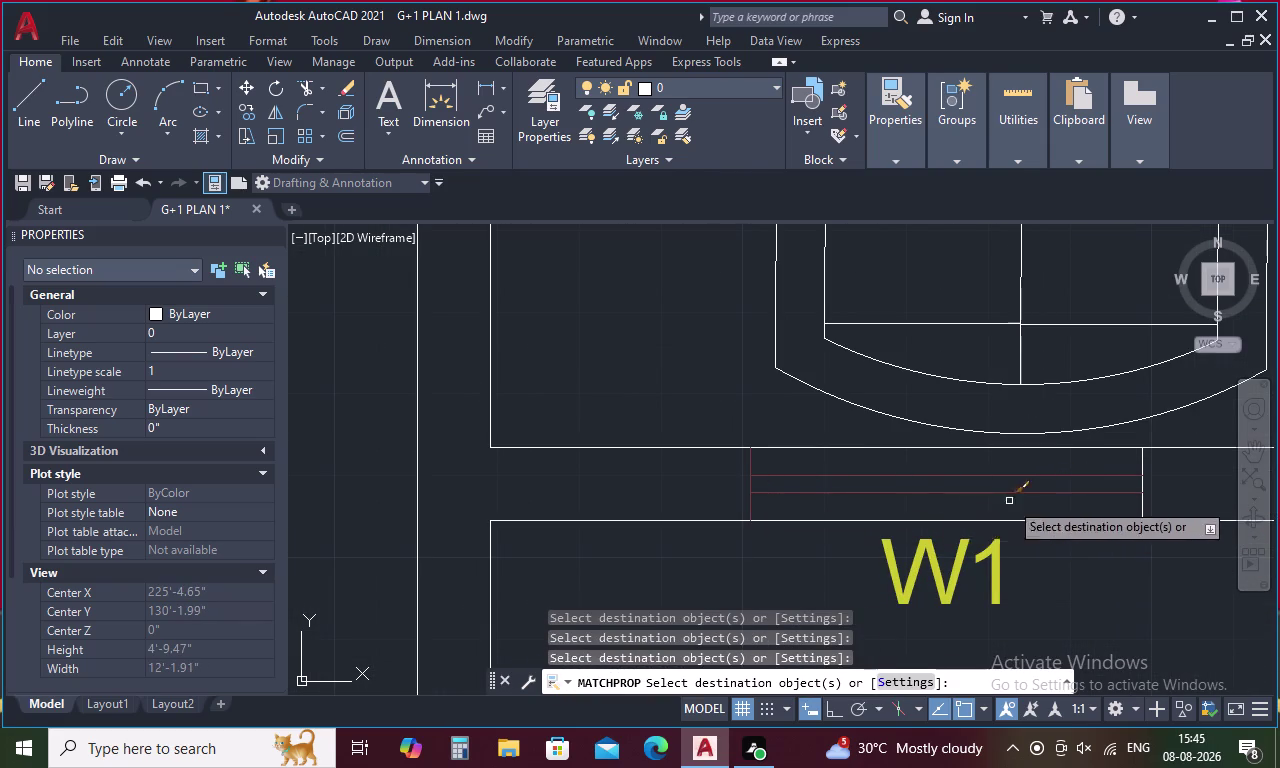
drag(1153, 500, 1129, 504)
click(1115, 504)
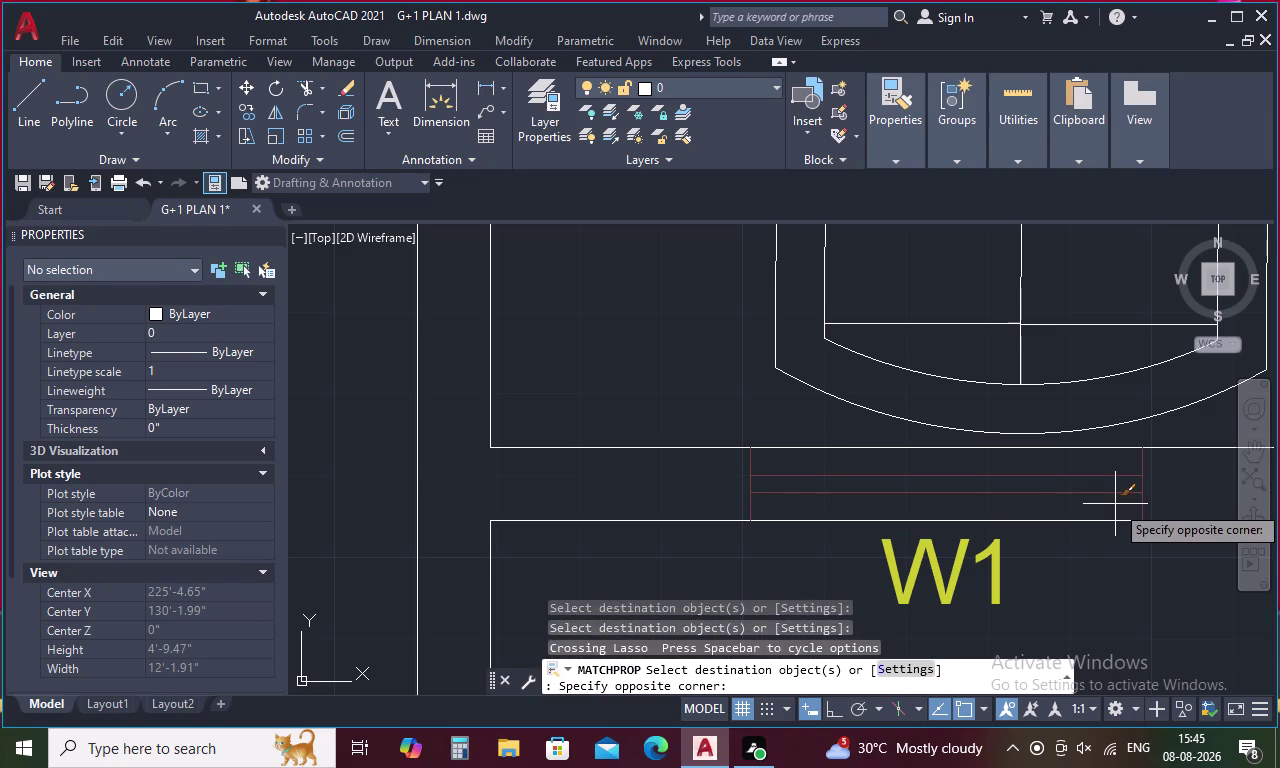
middle_drag(1115, 504, 472, 506)
scroll(down, 3)
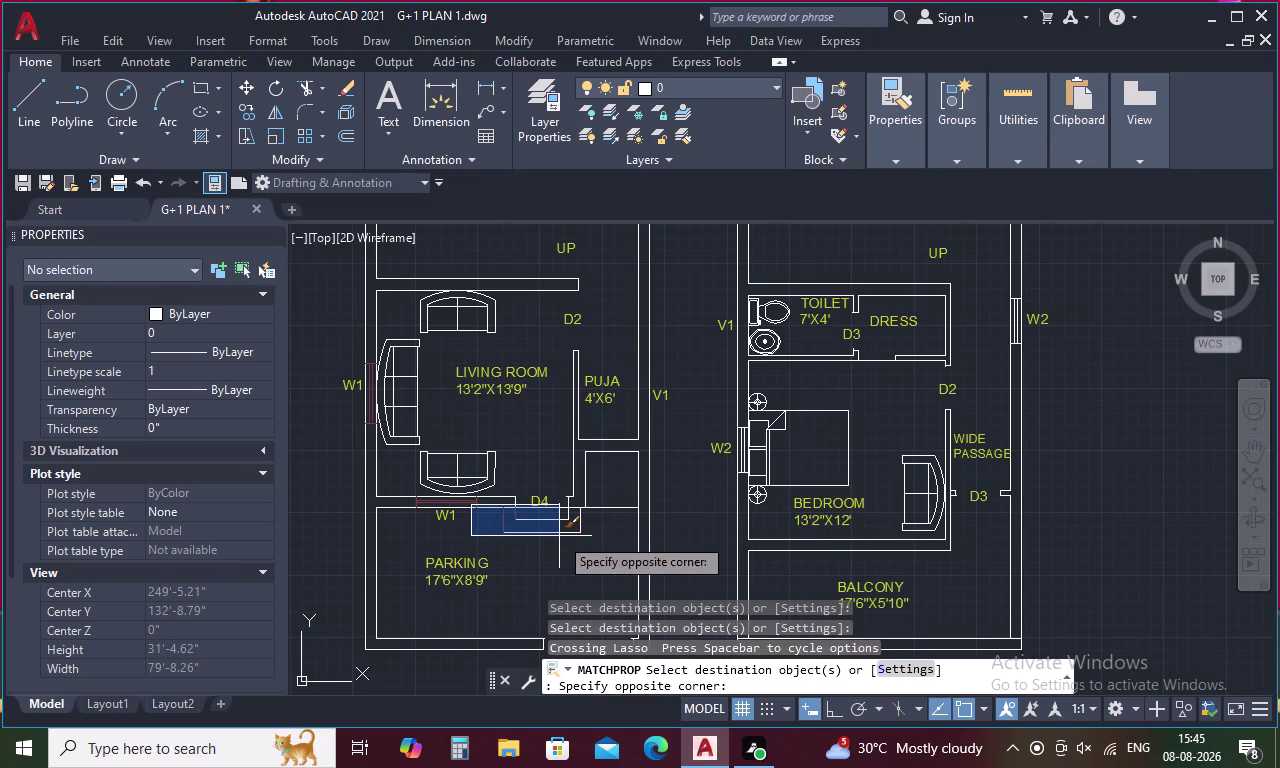
key(Escape)
Match properties again from the W1 window onto the bedroom W2 window lines.
text(MA)
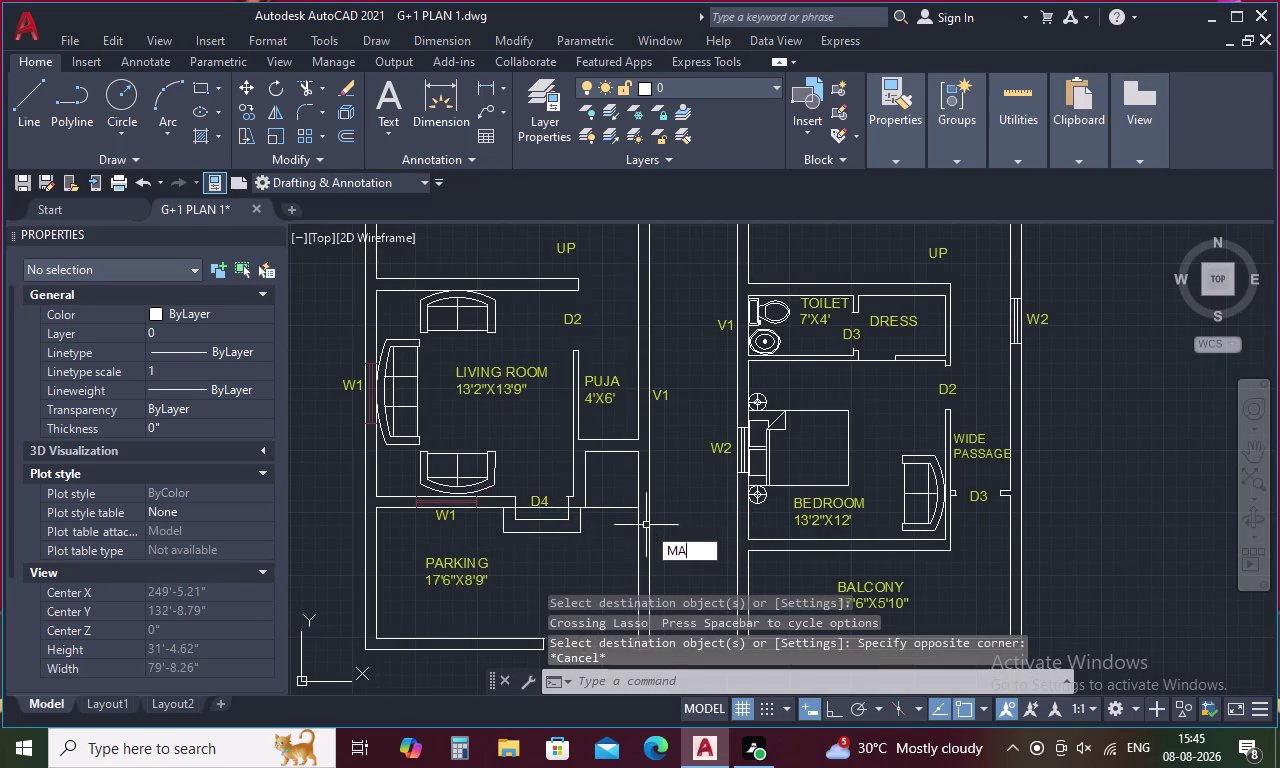
key(space)
scroll(up, 3)
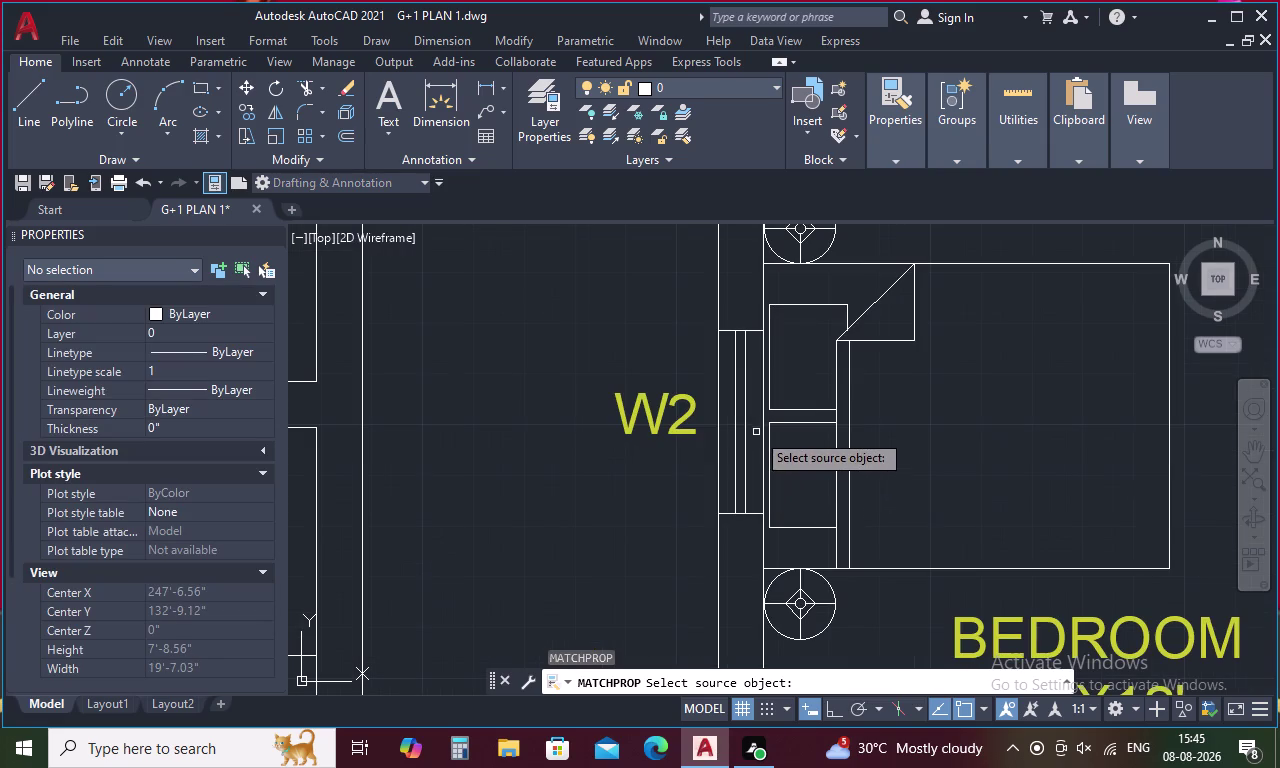
drag(756, 430, 727, 460)
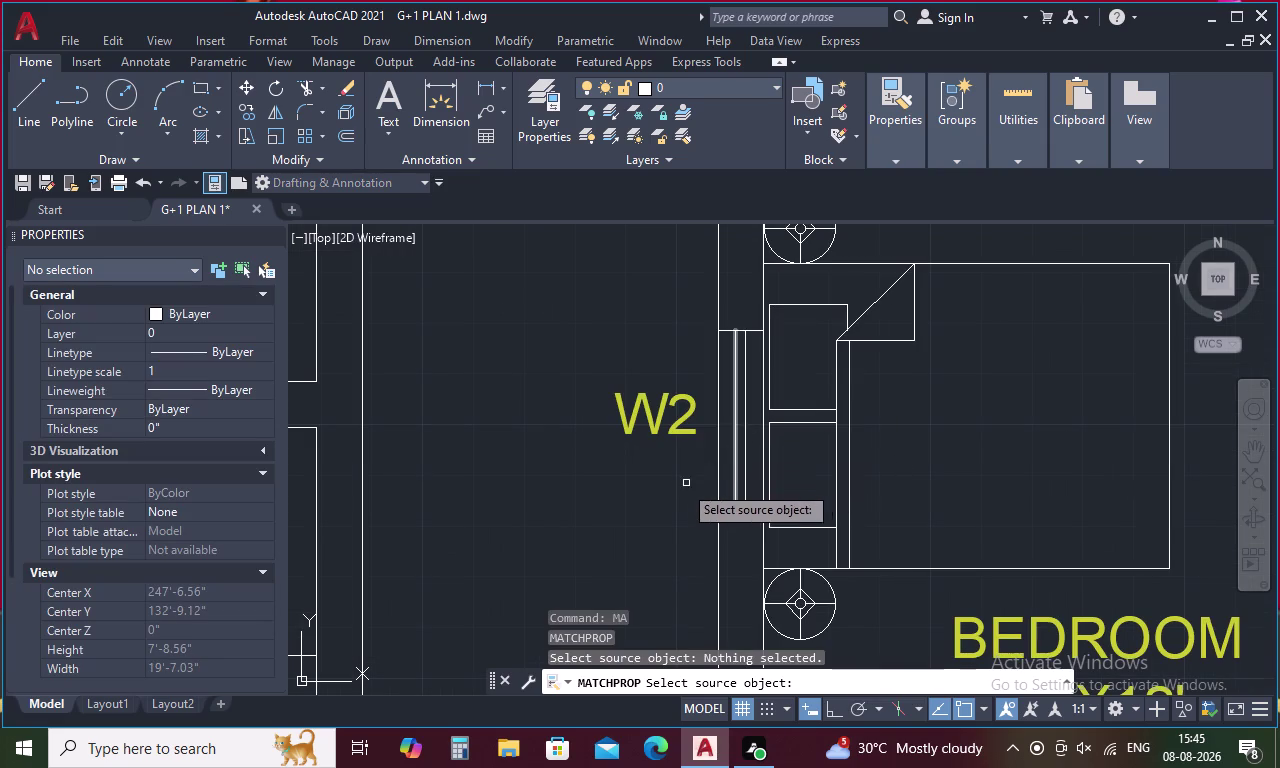
scroll(down, 3)
scroll(up, 3)
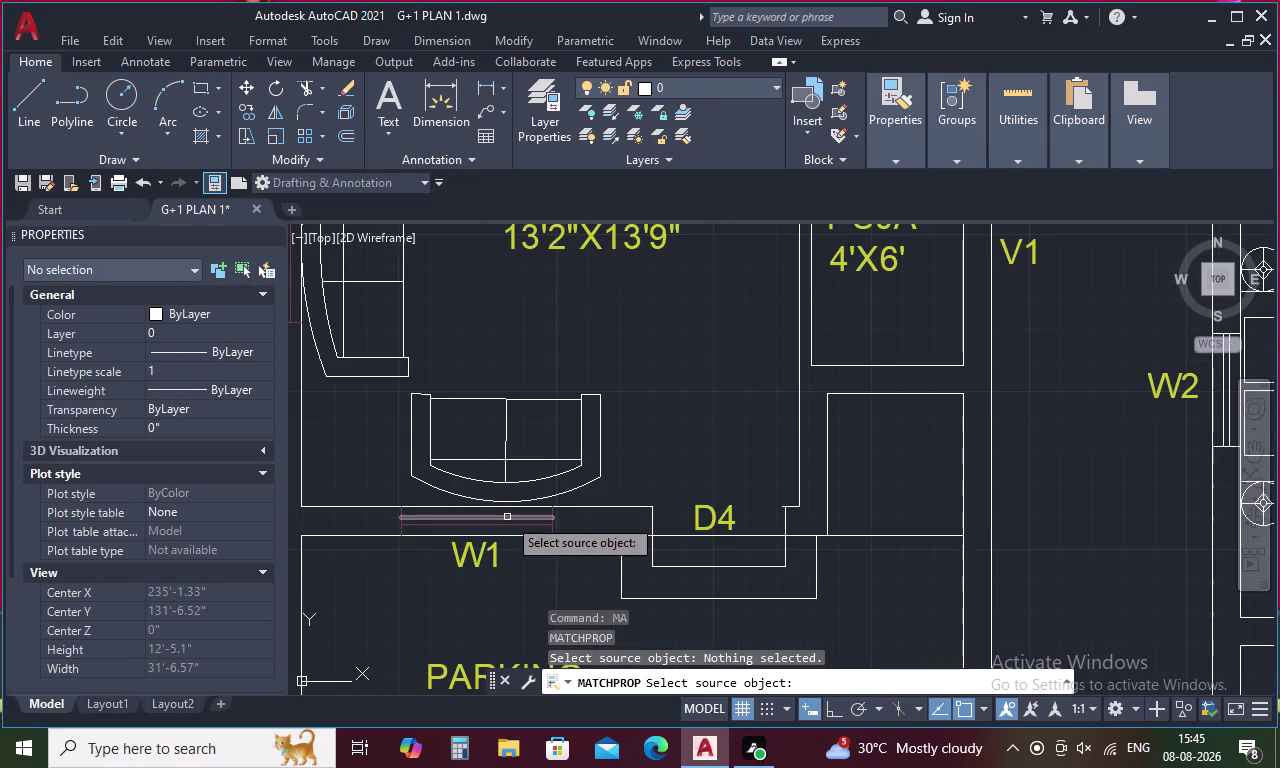
click(507, 517)
middle_drag(1045, 439, 670, 519)
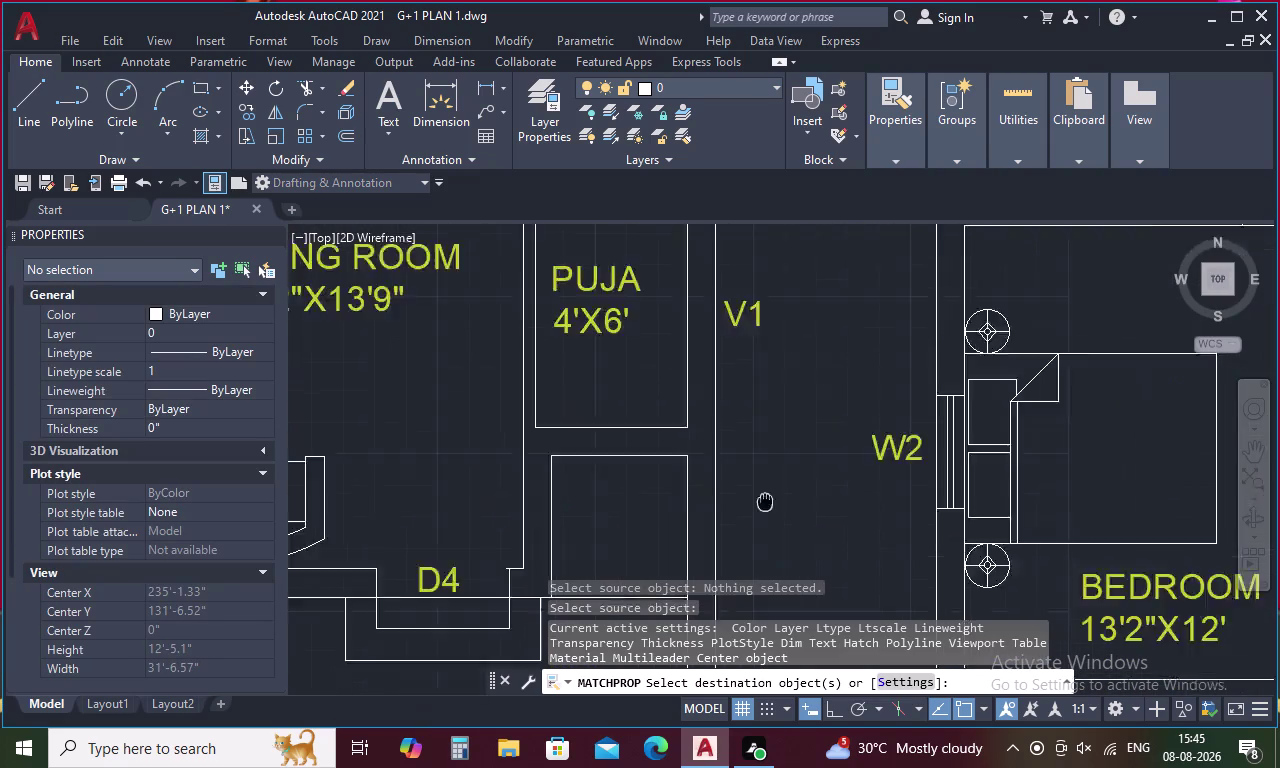
middle_drag(670, 519, 644, 526)
scroll(up, 3)
drag(870, 442, 800, 499)
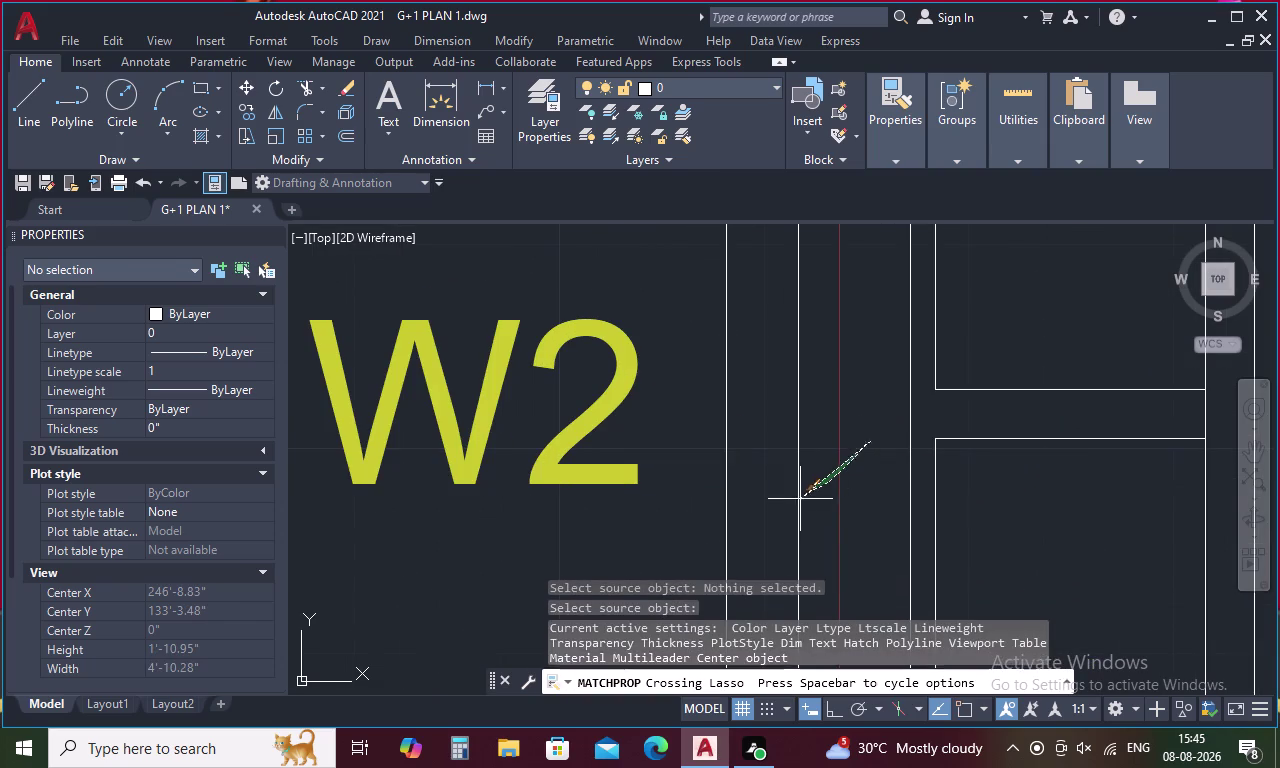
drag(800, 499, 784, 511)
middle_drag(813, 411, 813, 592)
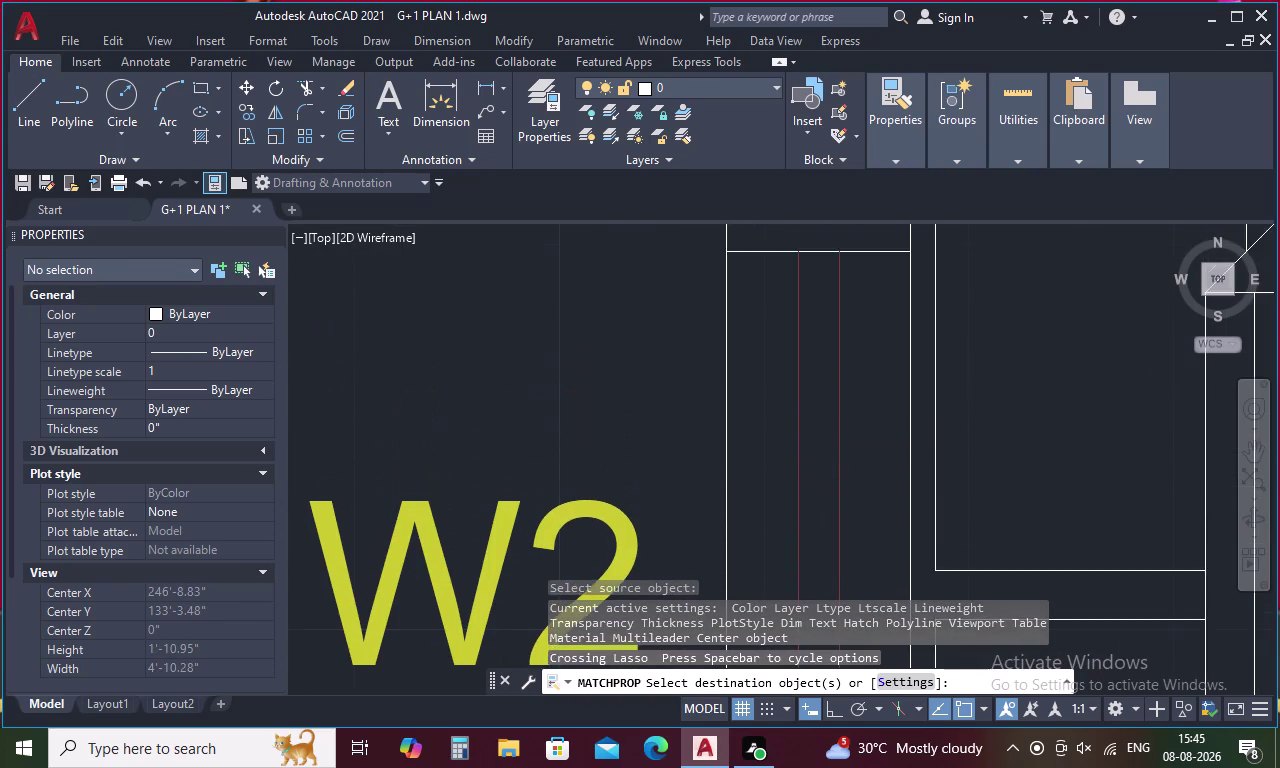
middle_drag(813, 592, 813, 594)
scroll(down, 3)
drag(833, 450, 816, 484)
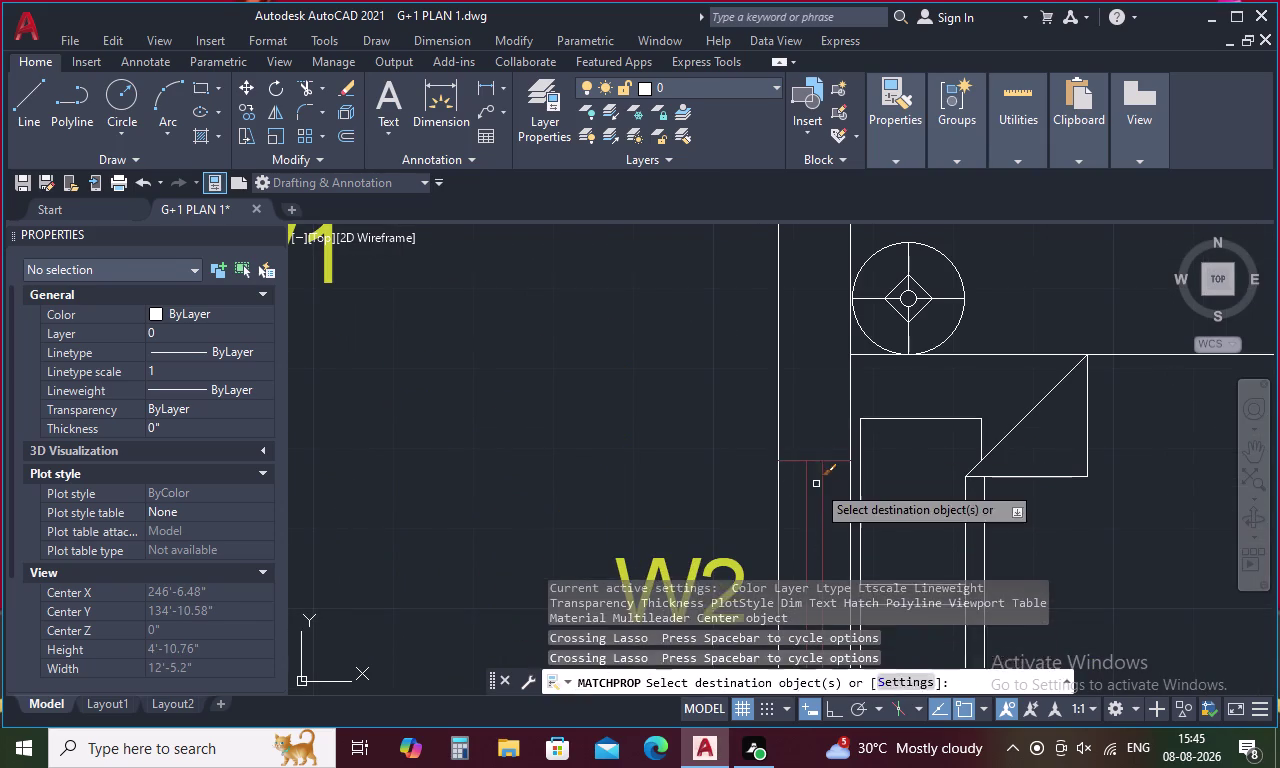
click(816, 484)
middle_drag(817, 502, 806, 360)
middle_click(795, 477)
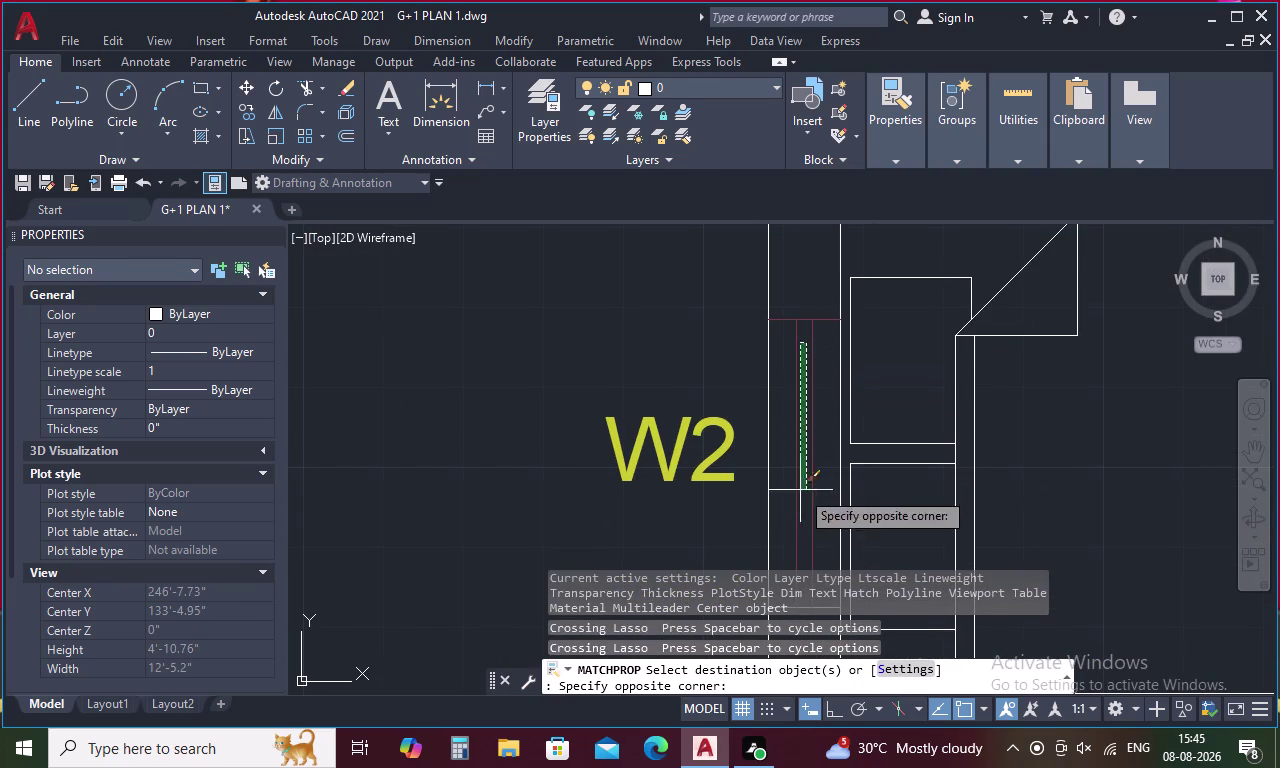
middle_click(807, 537)
middle_drag(811, 542, 805, 418)
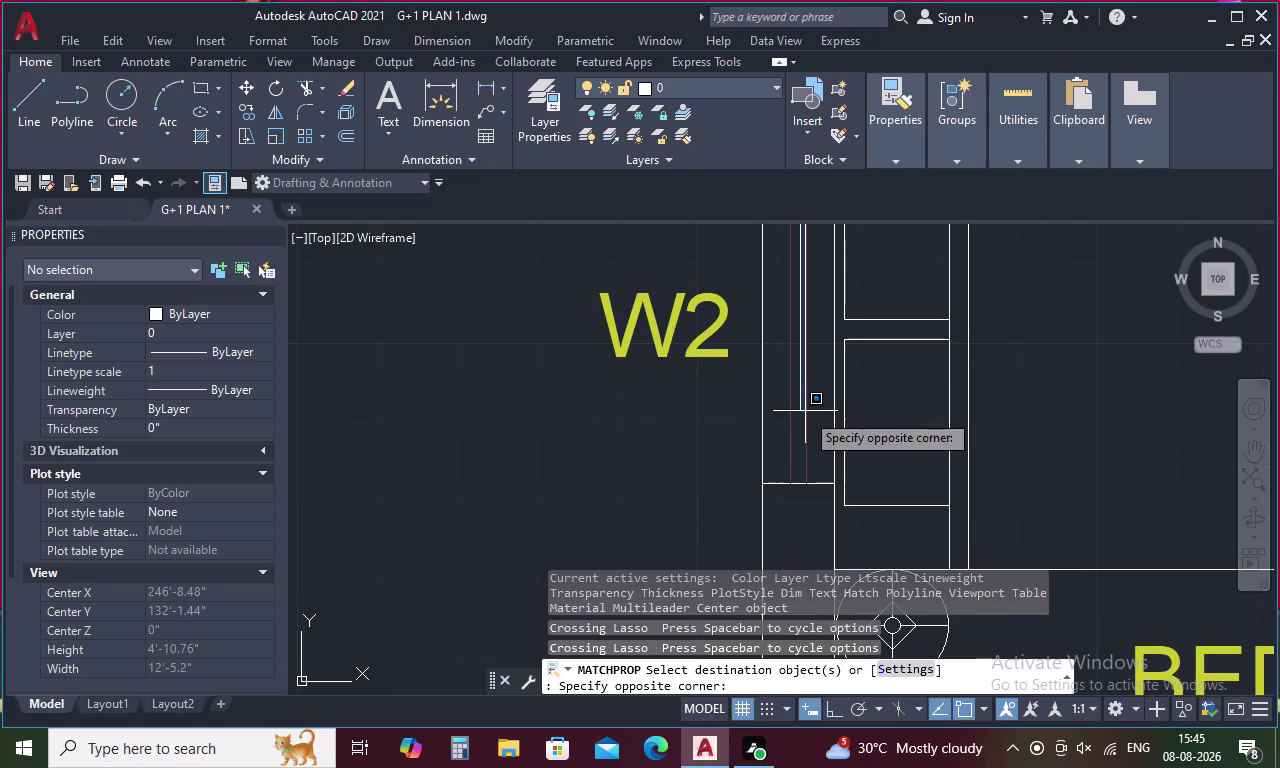
click(803, 520)
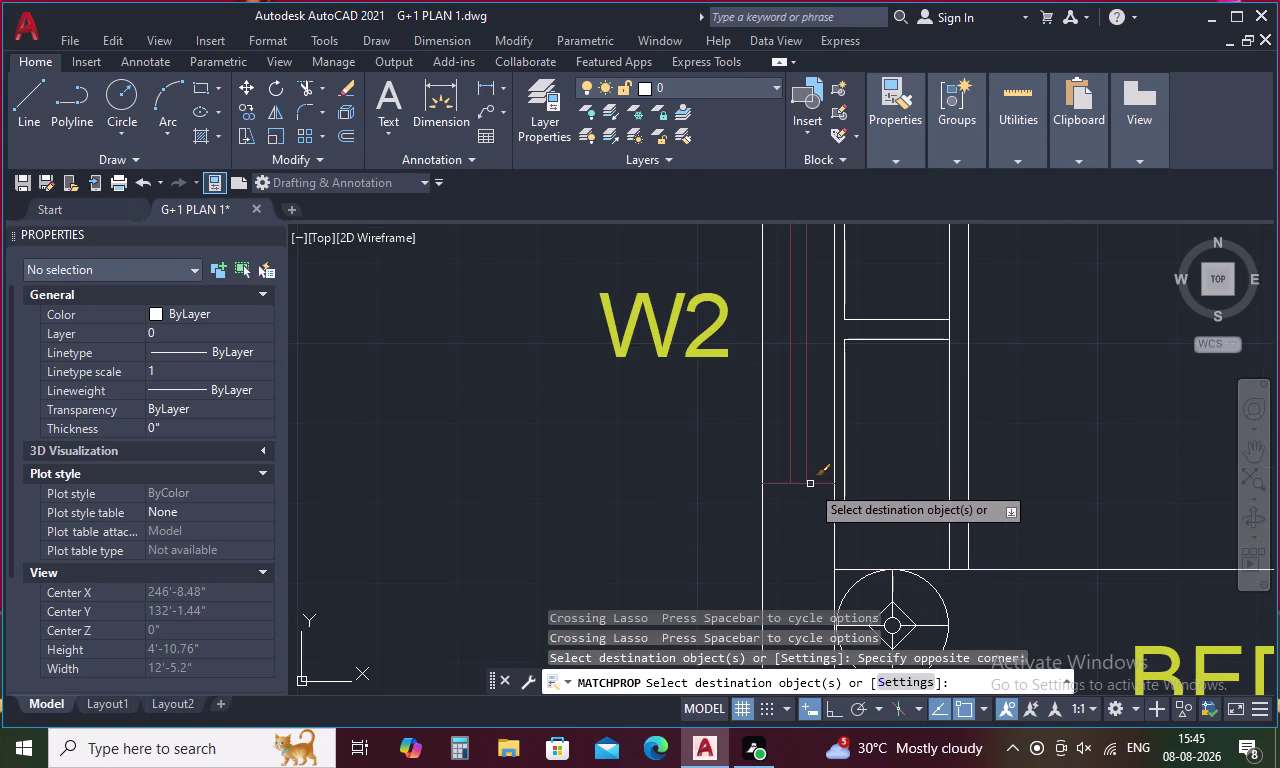
click(810, 484)
scroll(down, 3)
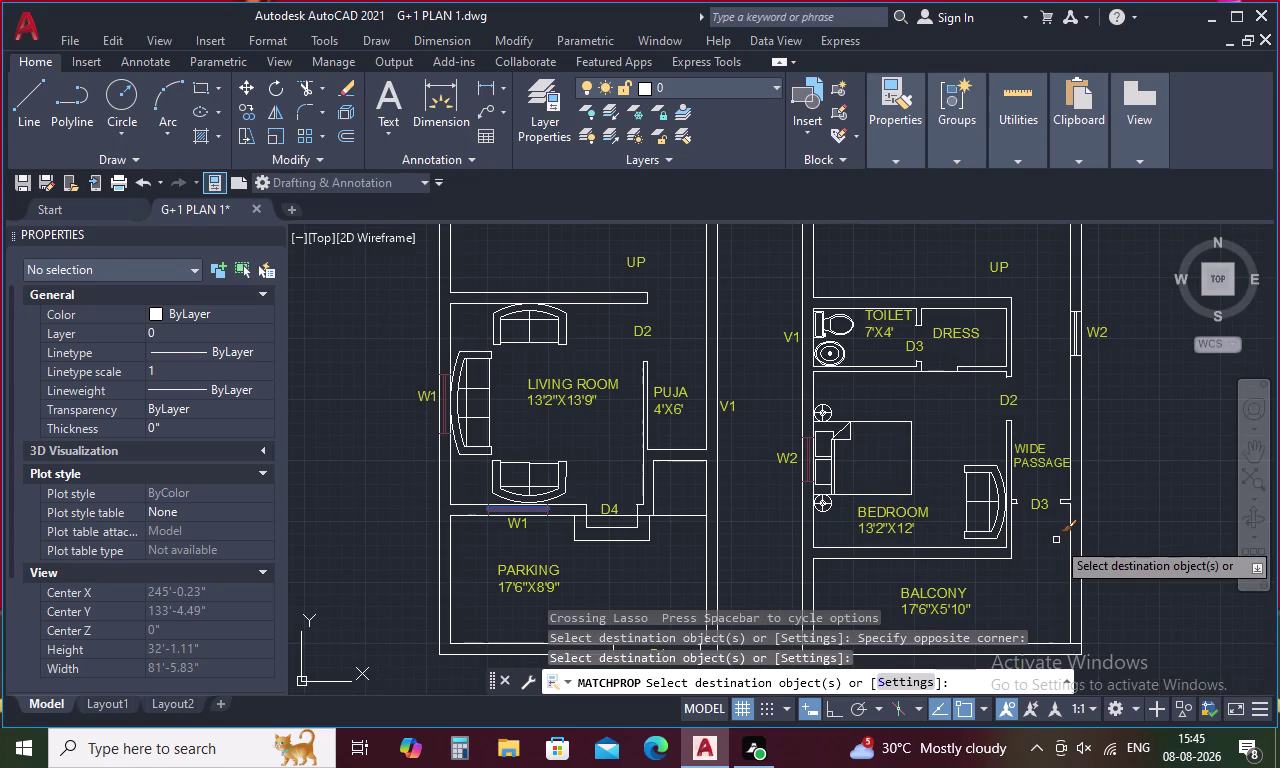
Give the right-side and upper bedroom W2 windows the W1 properties, then end matching.
middle_drag(1041, 546, 806, 608)
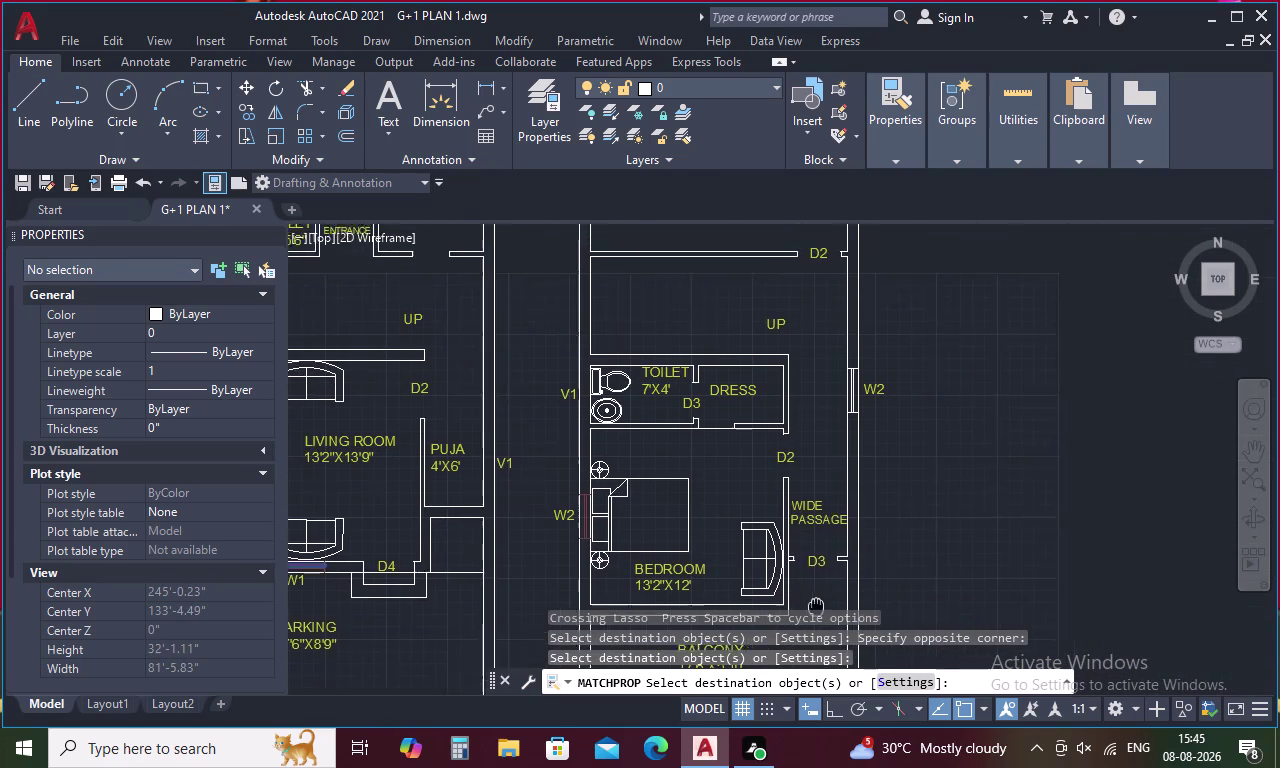
middle_drag(806, 608, 783, 612)
scroll(up, 3)
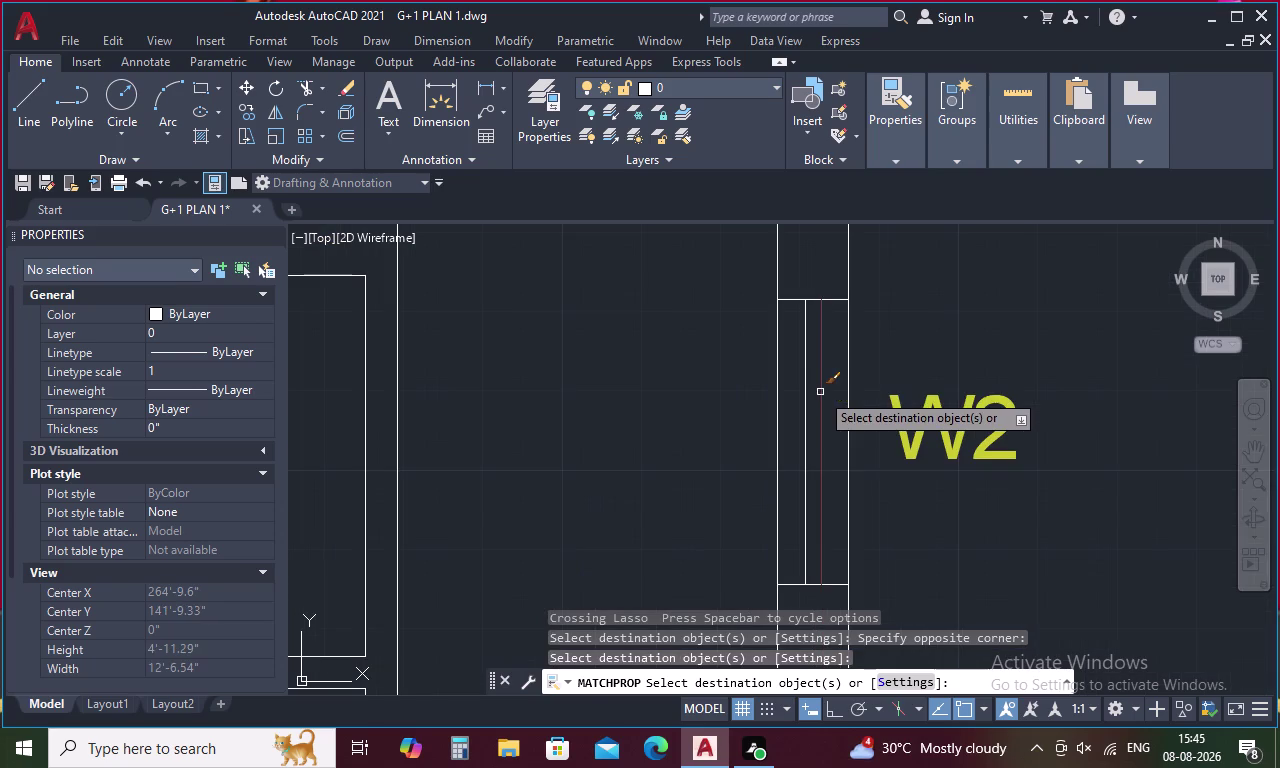
drag(828, 371, 795, 428)
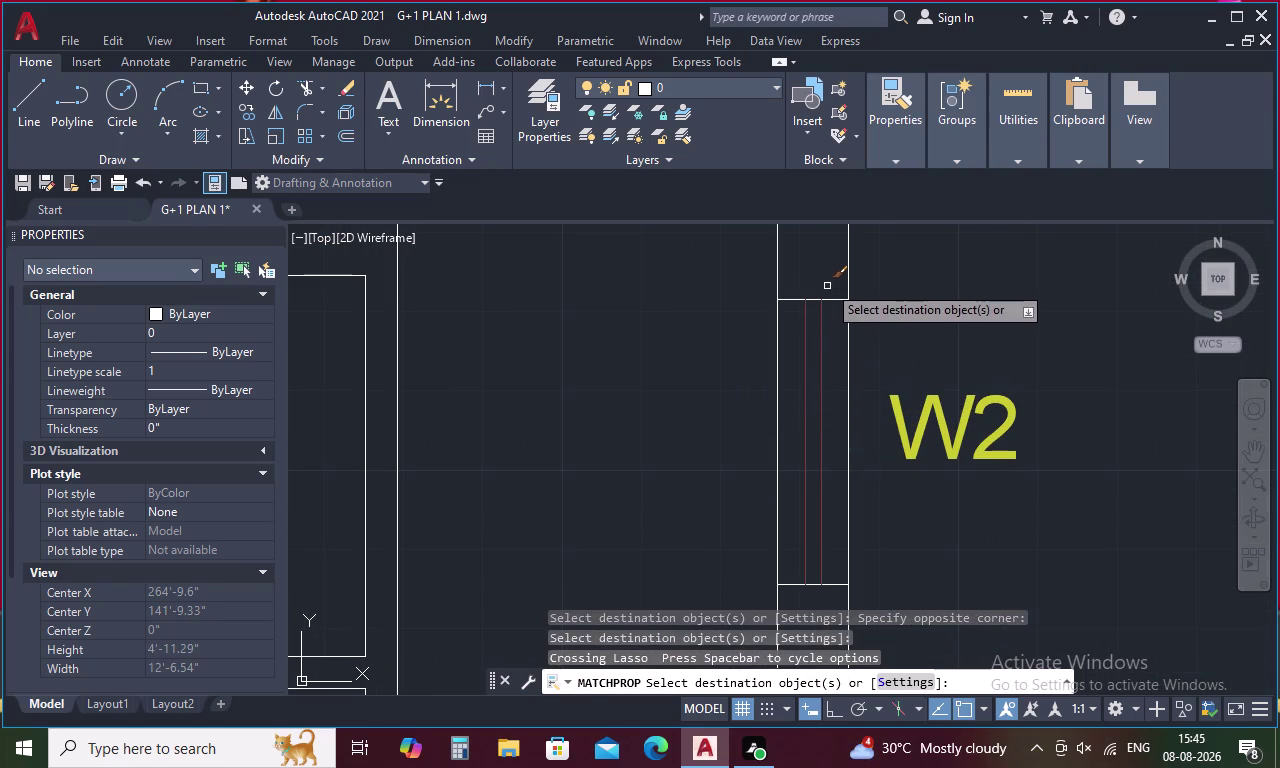
drag(827, 281, 799, 605)
scroll(down, 3)
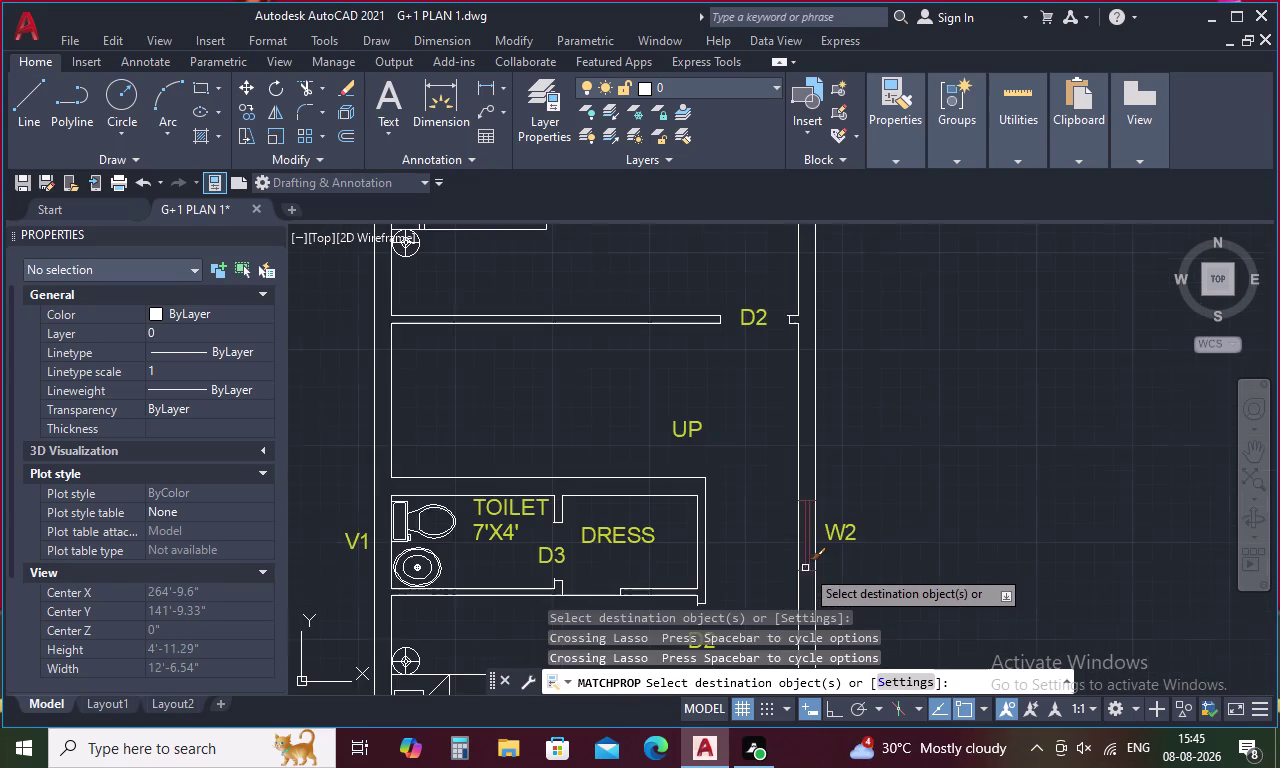
scroll(down, 3)
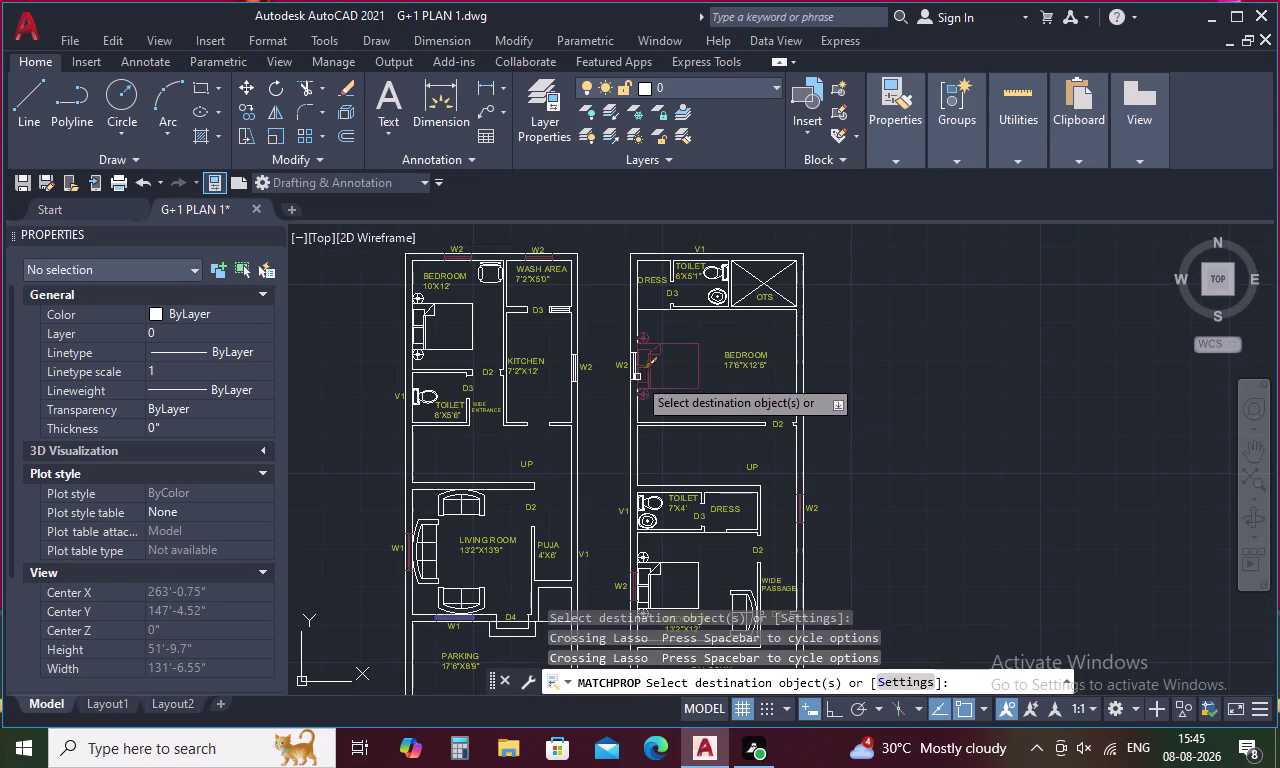
scroll(up, 3)
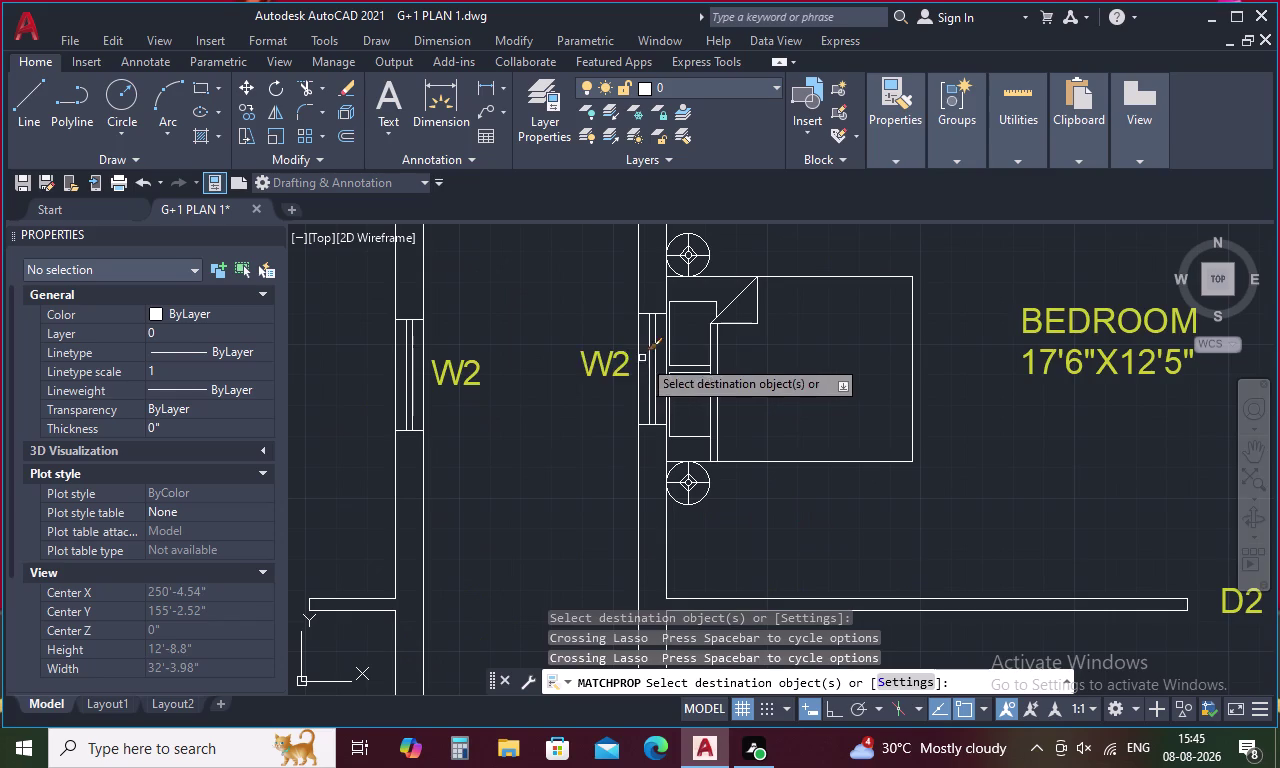
scroll(up, 3)
drag(684, 335, 617, 428)
scroll(down, 3)
scroll(up, 3)
drag(630, 361, 605, 416)
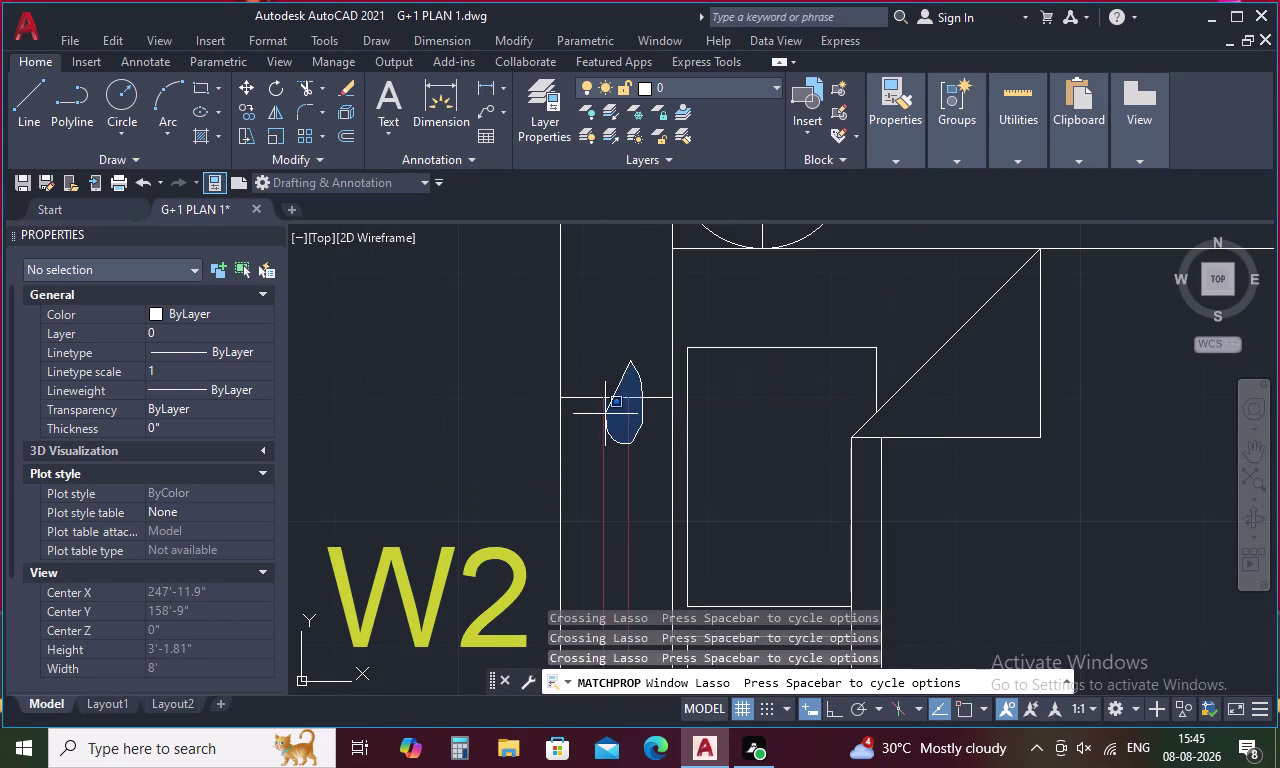
drag(605, 416, 605, 390)
drag(628, 381, 594, 433)
scroll(down, 3)
middle_drag(603, 498, 628, 388)
scroll(up, 3)
drag(643, 365, 593, 433)
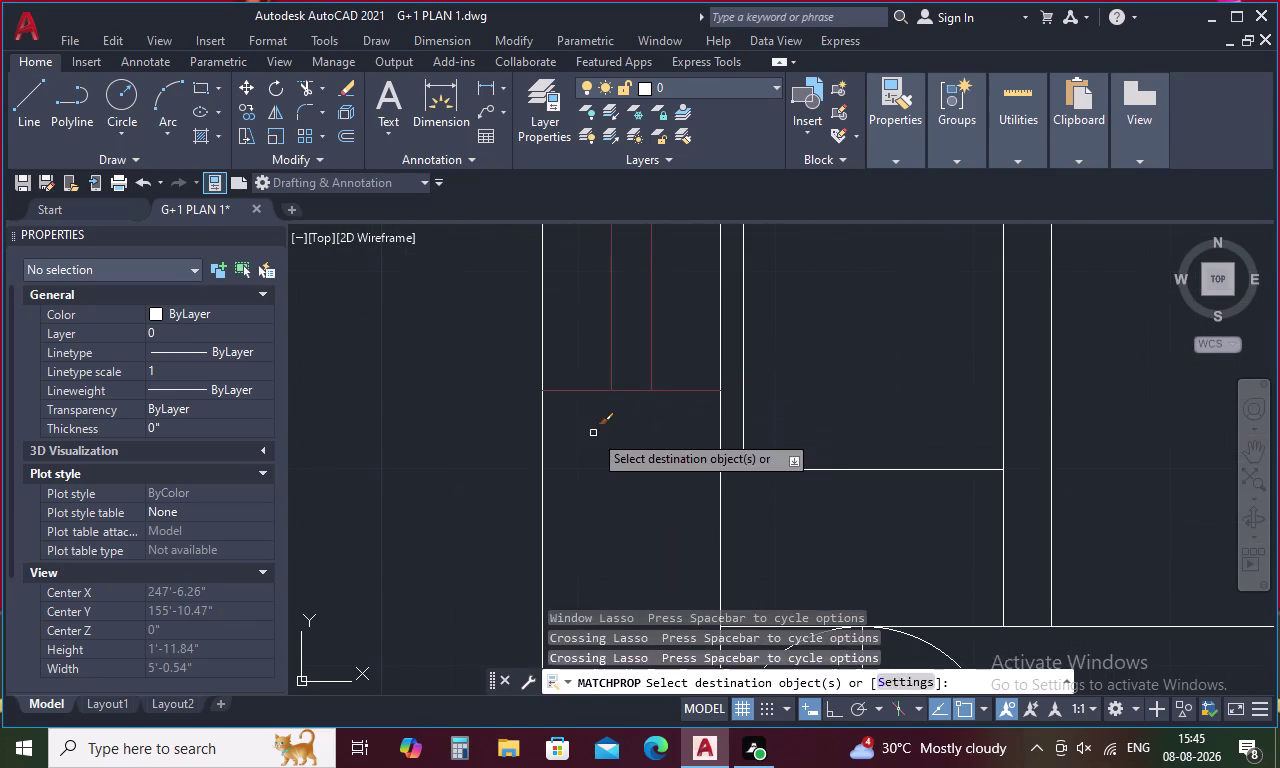
click(593, 433)
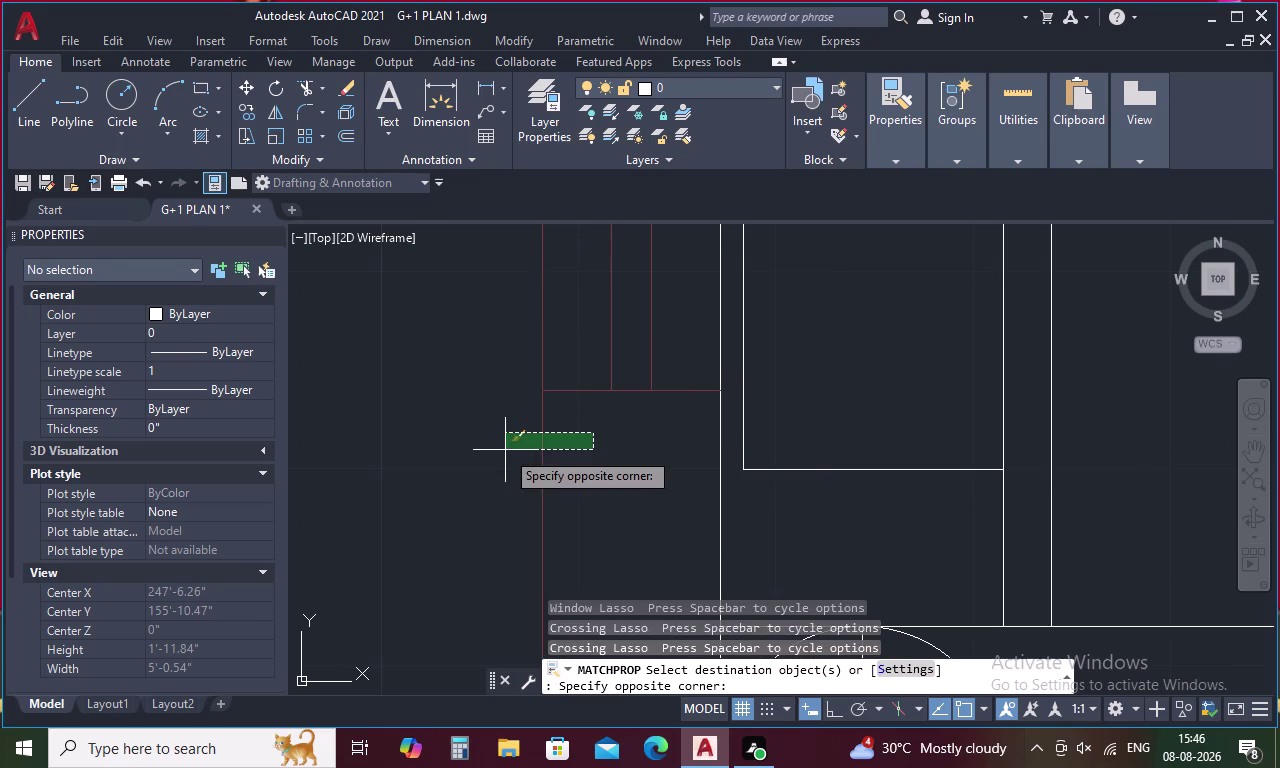
click(652, 451)
scroll(down, 3)
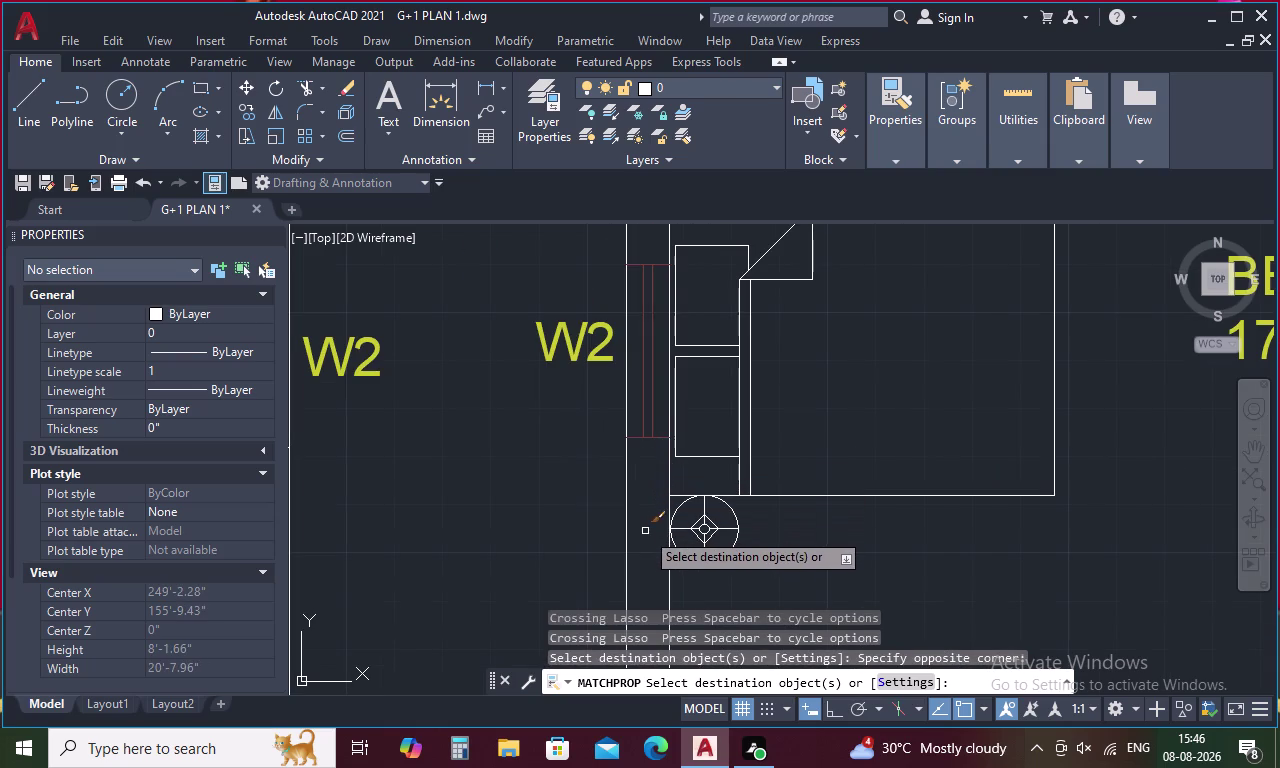
key(Escape)
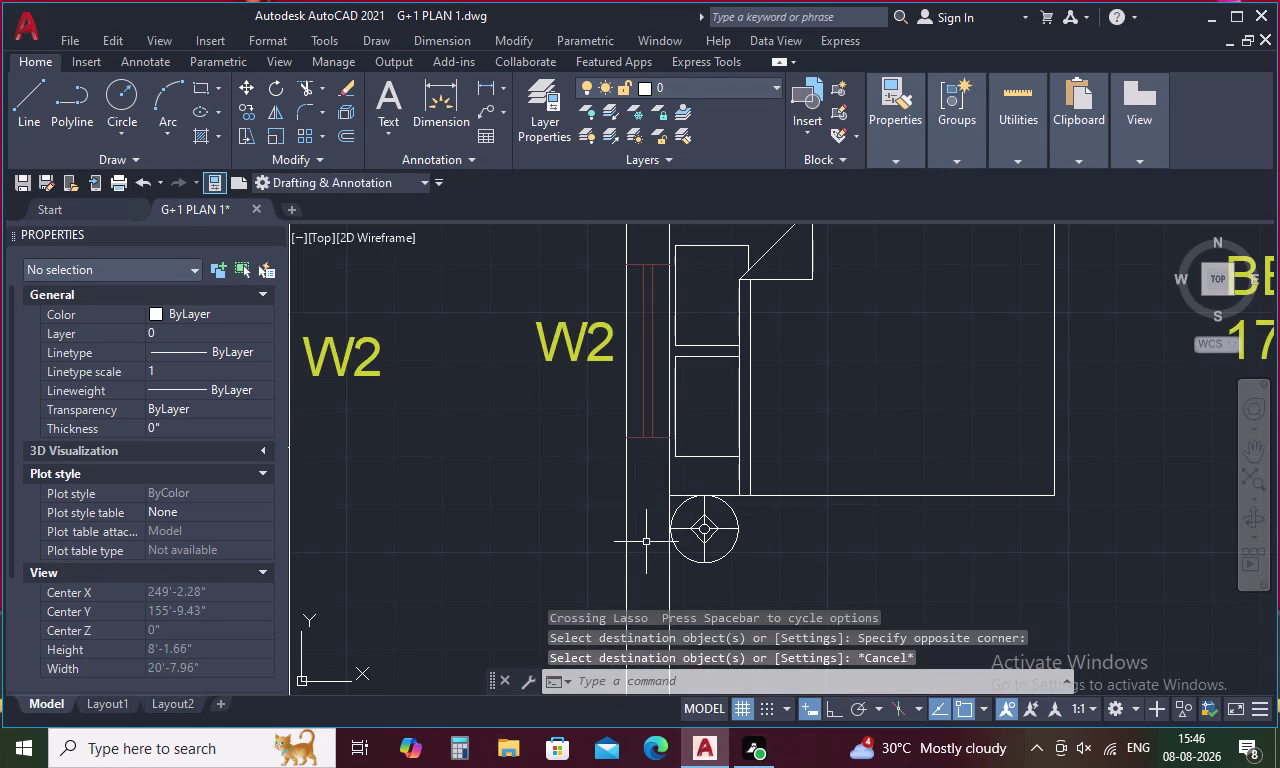
Zoom out over both floor plans; a restarted property match is cancelled.
scroll(down, 3)
middle_drag(738, 532, 751, 375)
scroll(down, 3)
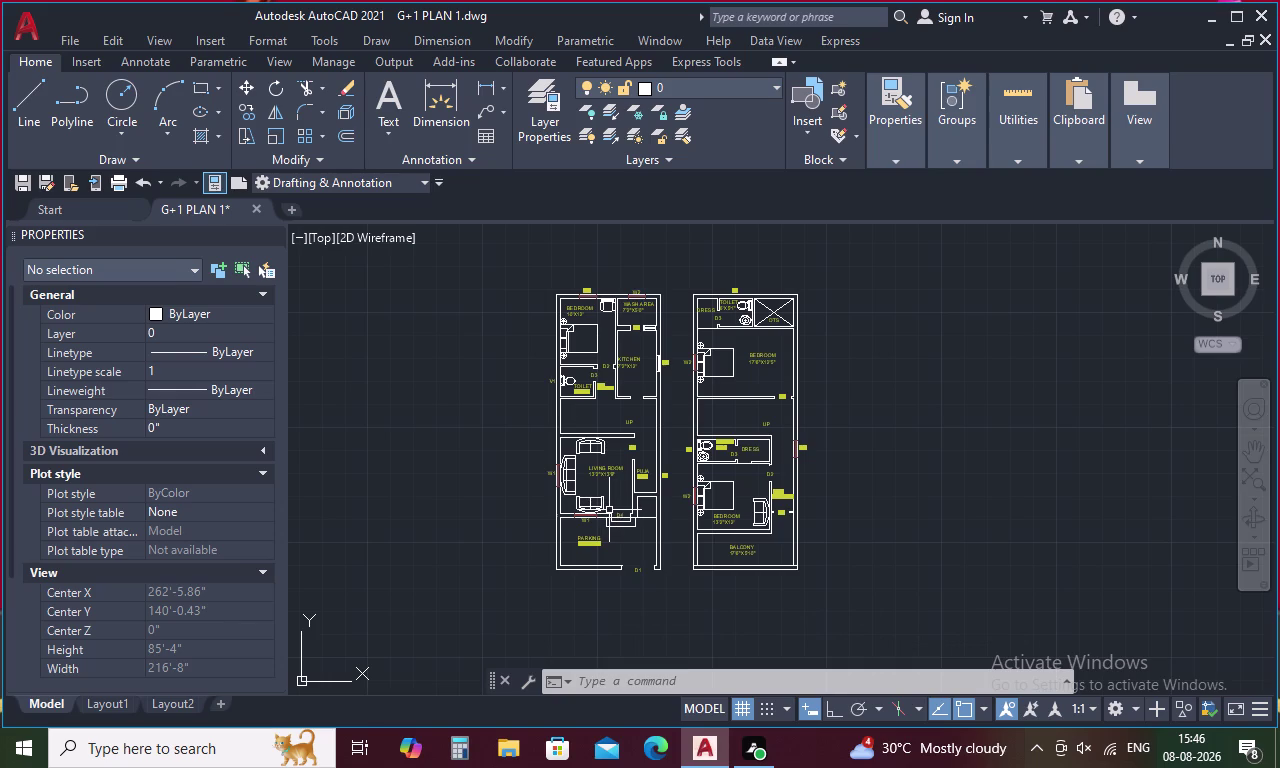
key(m)
key(a)
key(space)
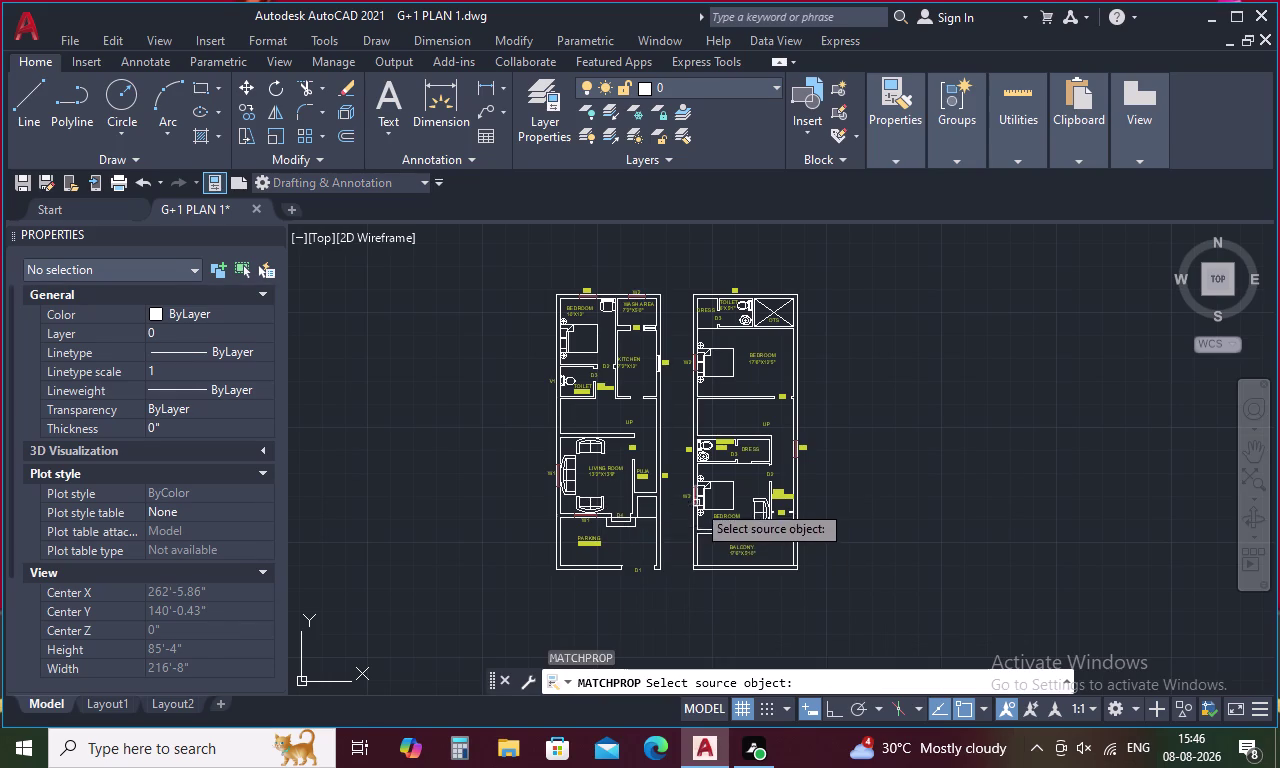
scroll(up, 3)
click(684, 503)
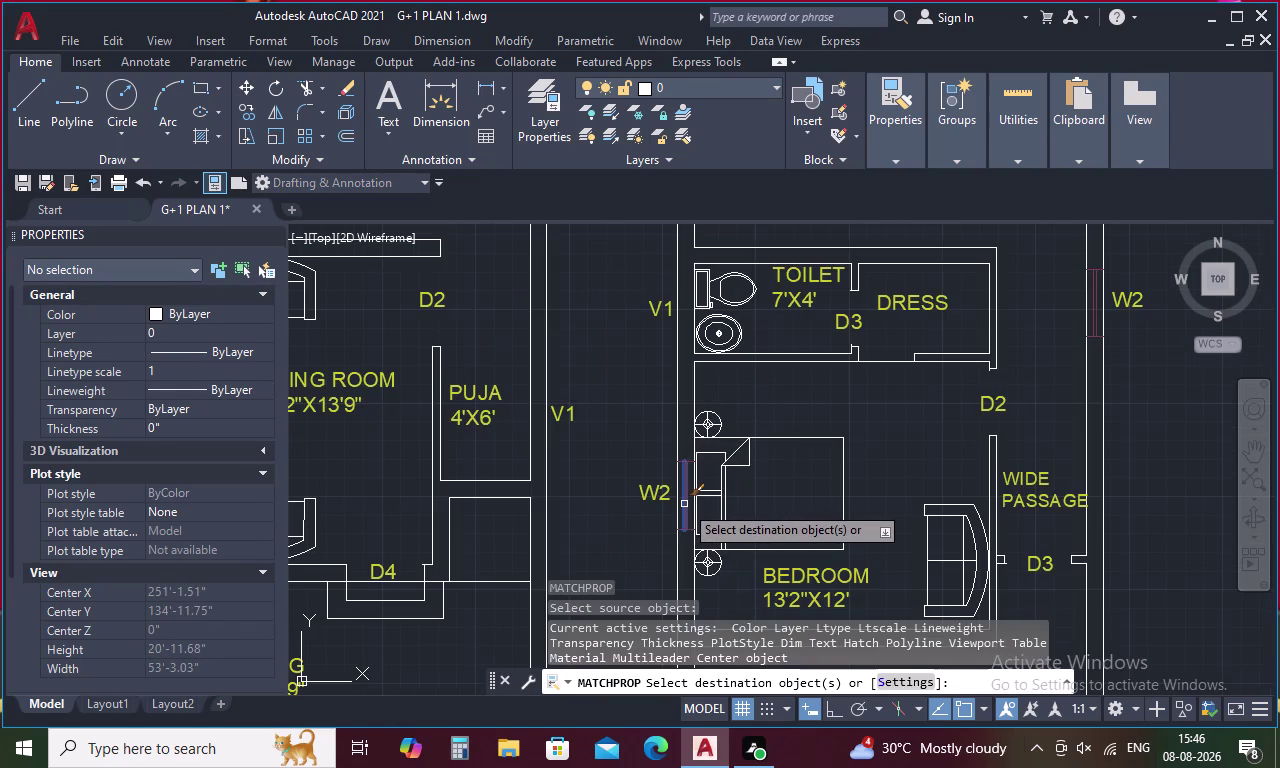
key(Escape)
Turn off the WINDOWS layer with LAYOFF by picking a window line.
text(LA)
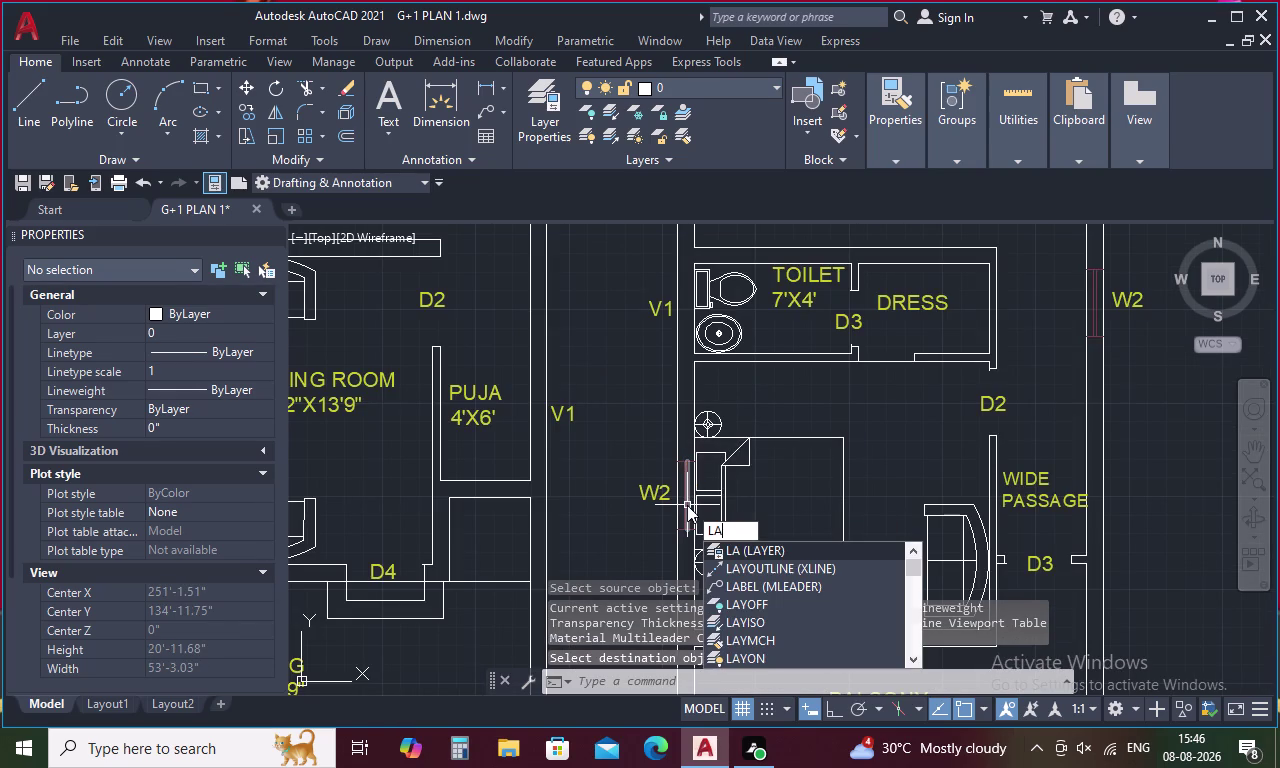
text(Y)
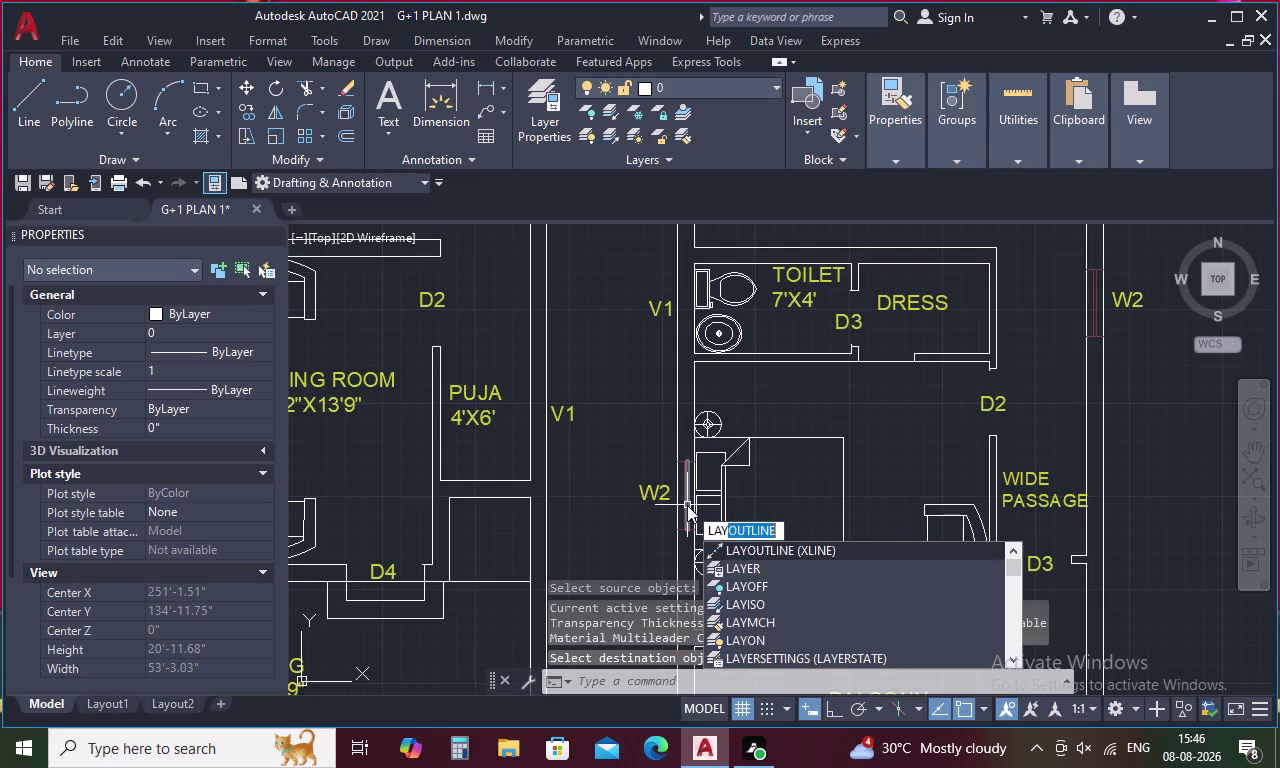
text(O)
text(FF)
key(space)
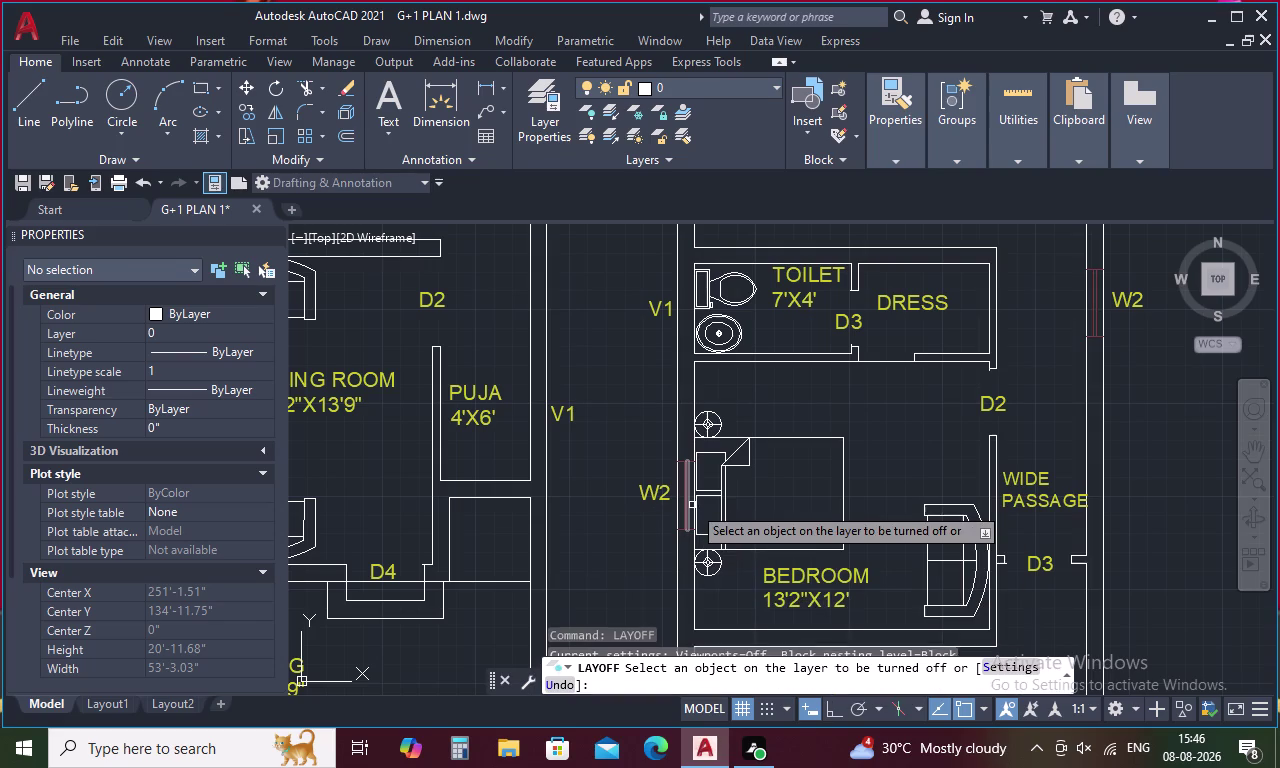
click(685, 517)
scroll(down, 3)
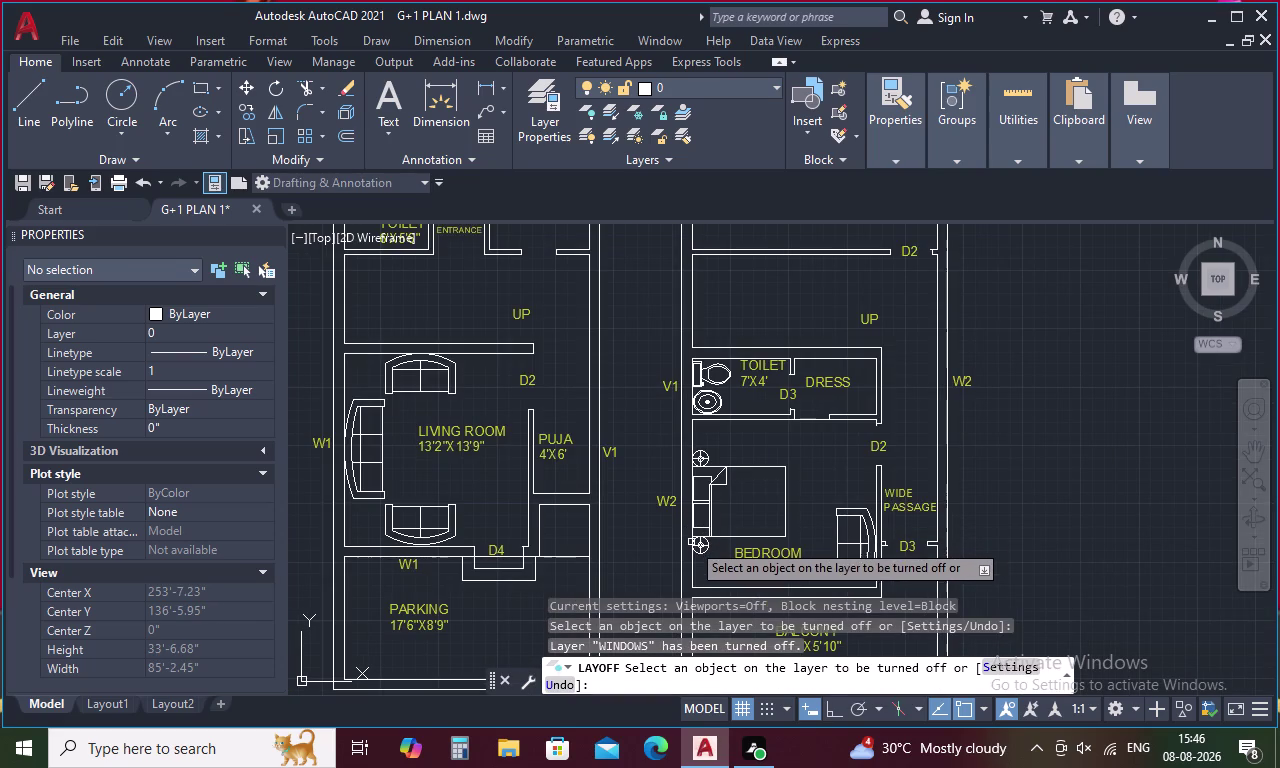
key(l)
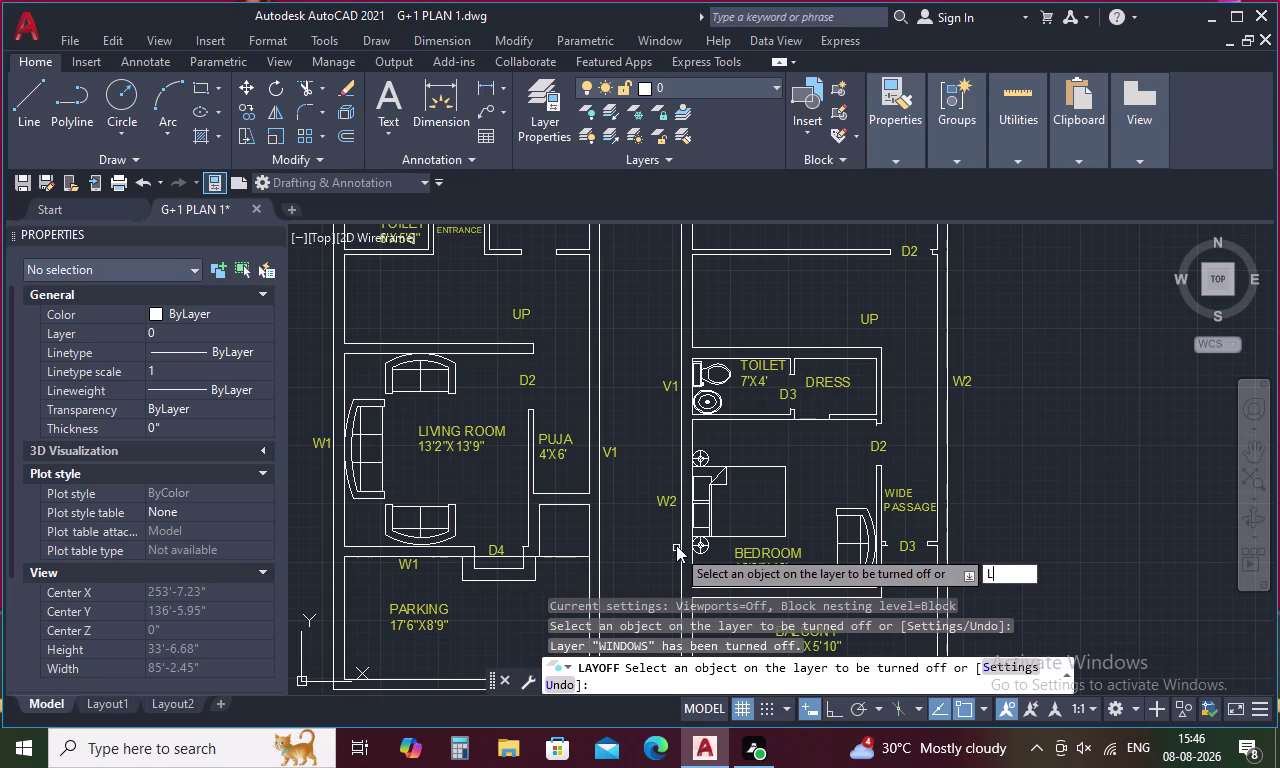
key(a)
key(Escape)
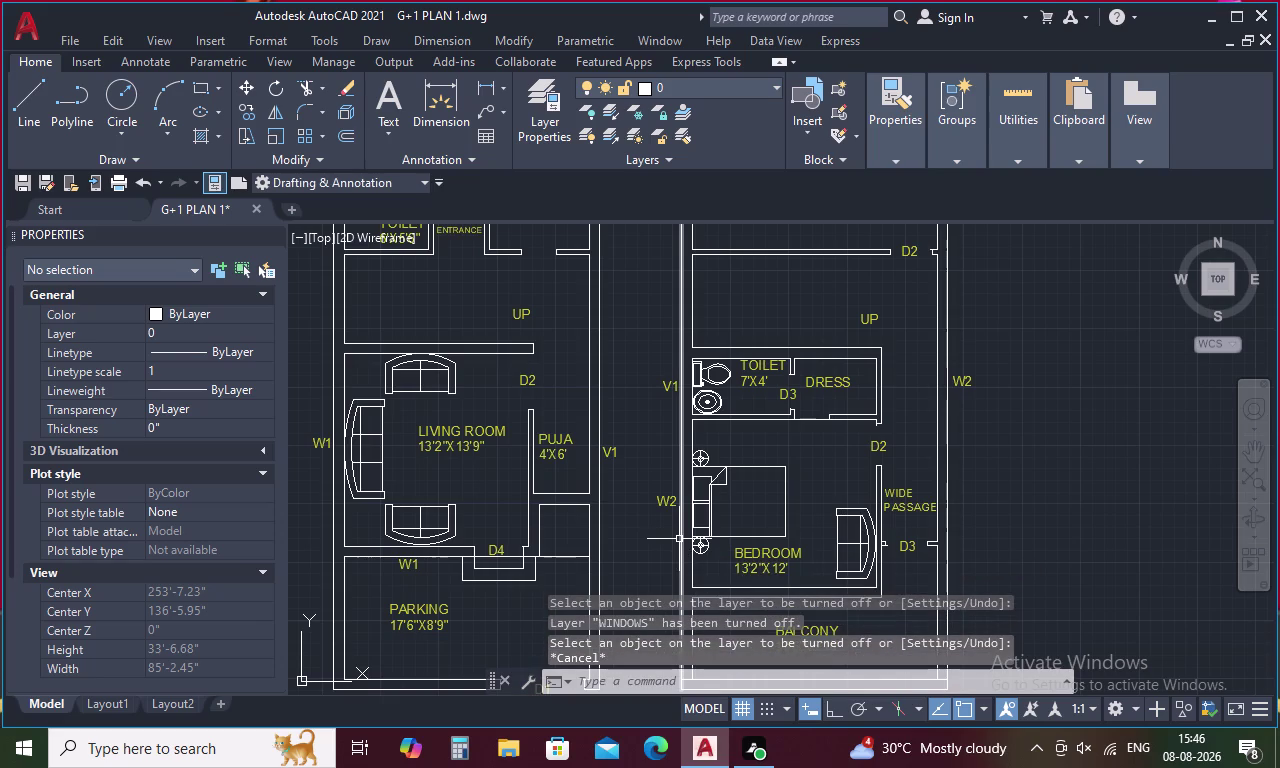
Open the Layer Properties Manager and create a new layer named furniture.
key(l)
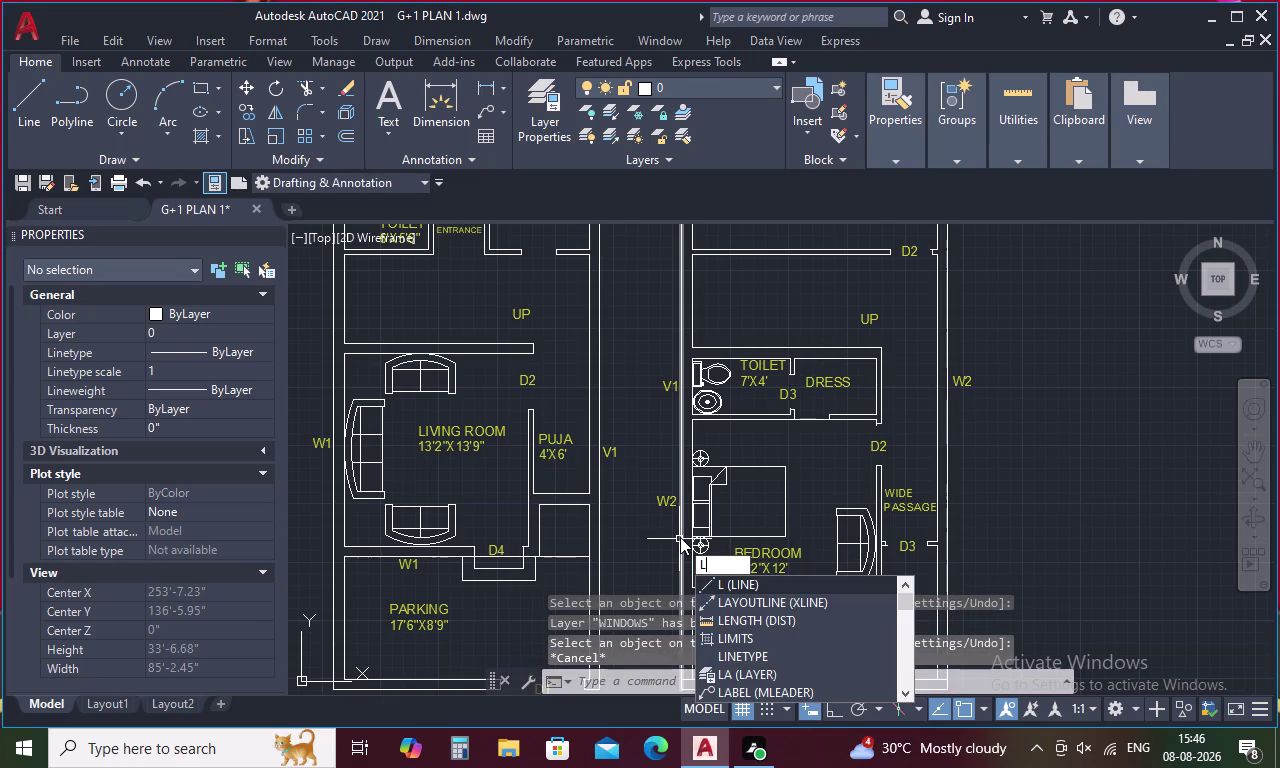
key(a)
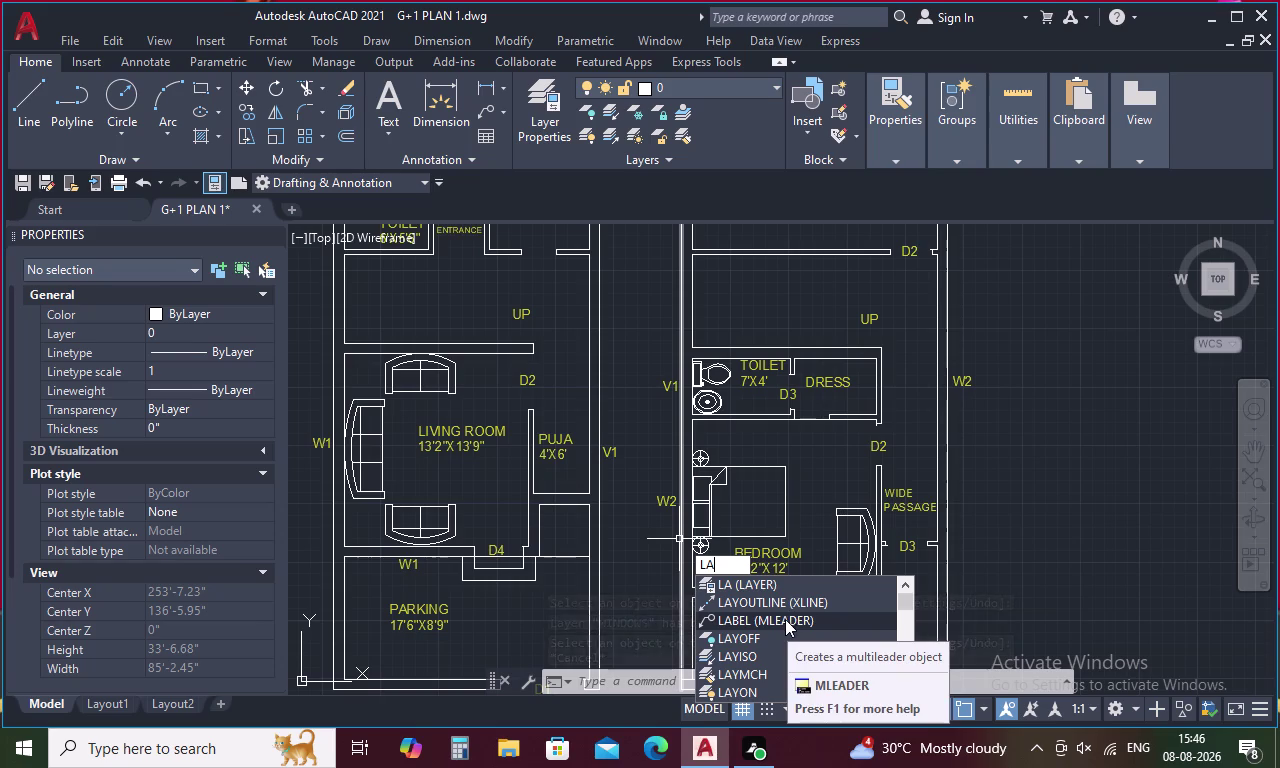
click(768, 583)
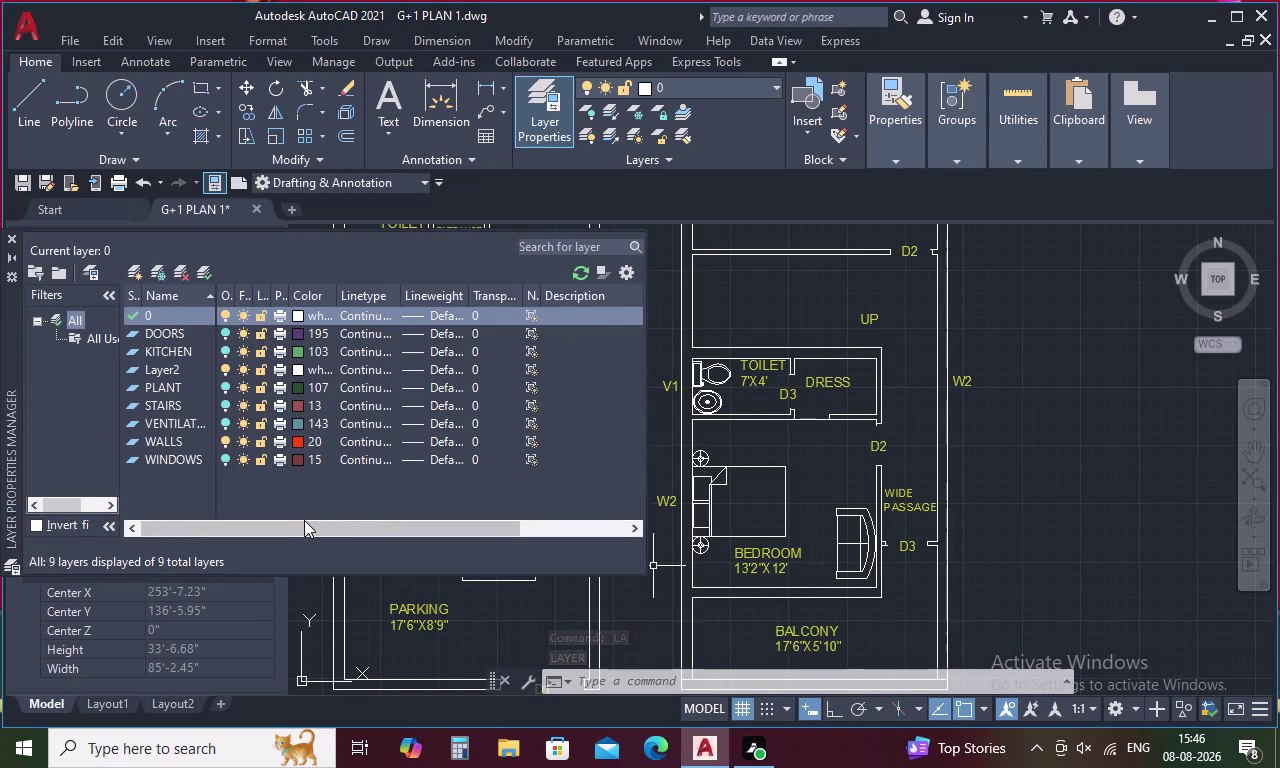
click(166, 456)
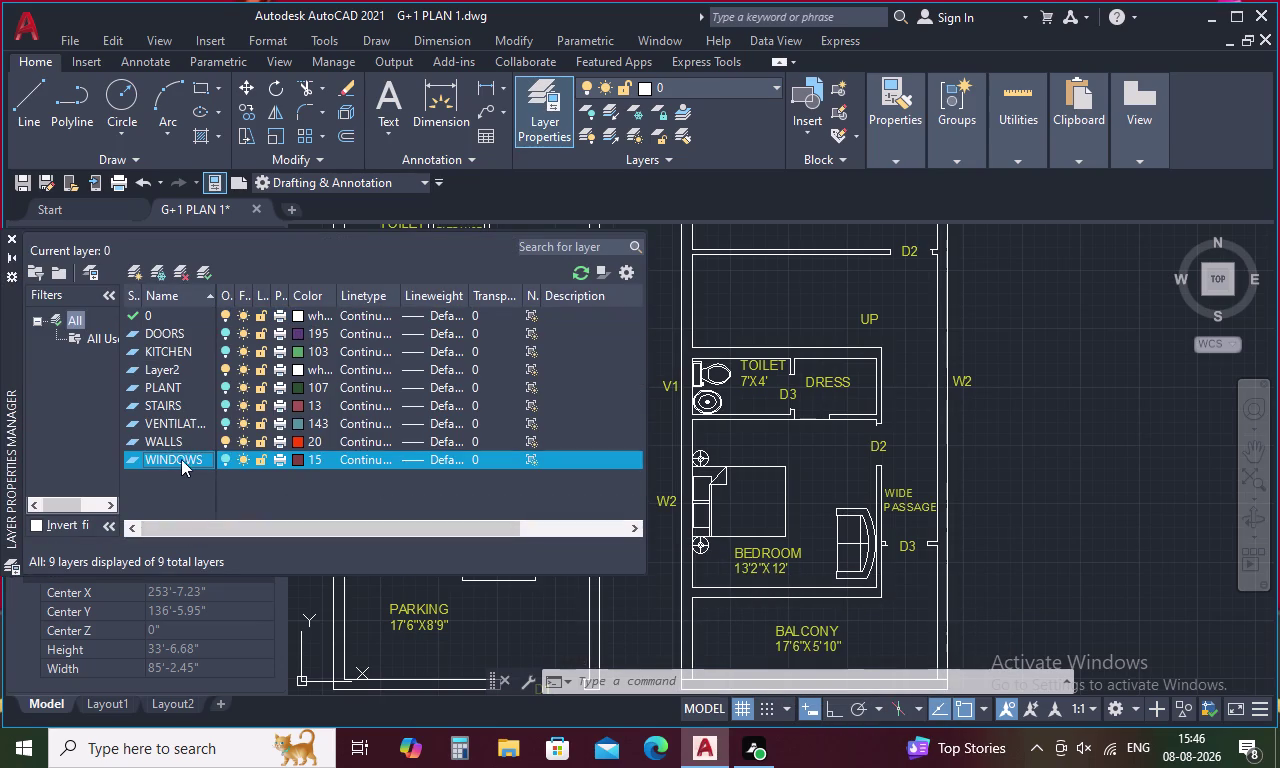
key(alt+n)
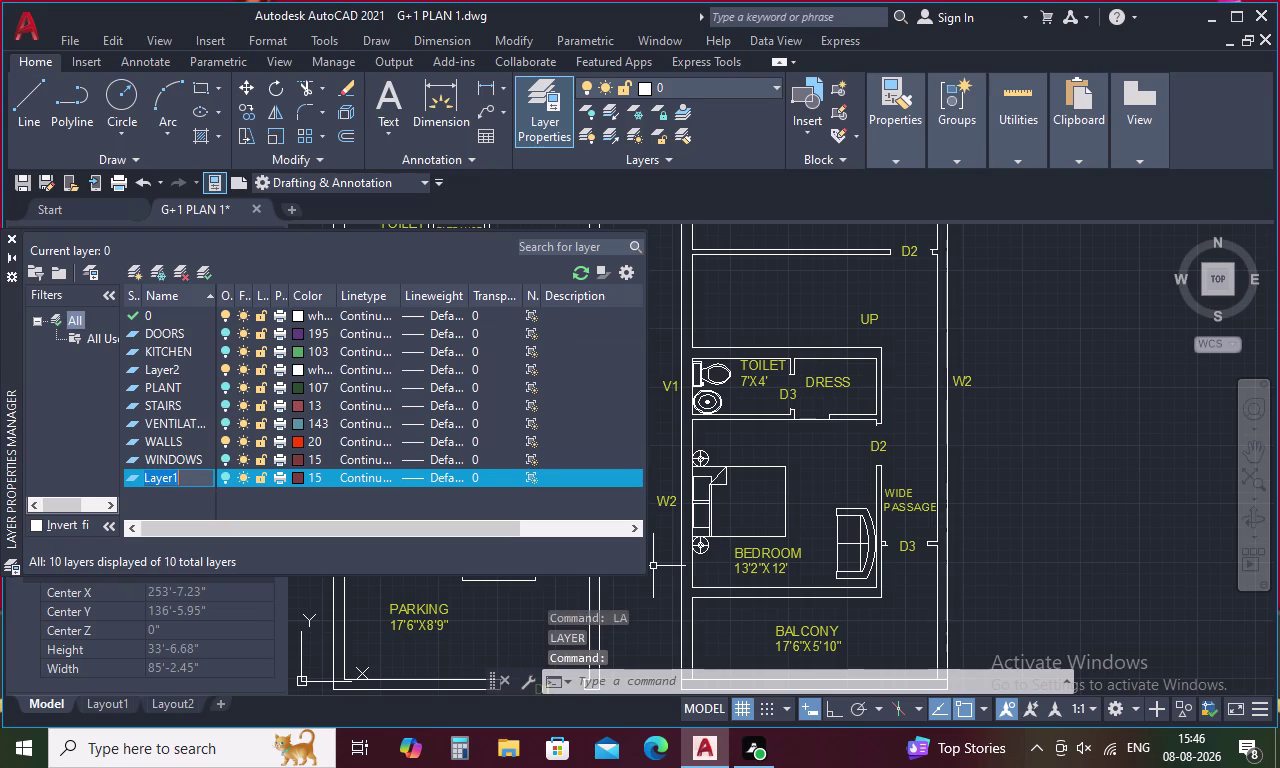
key(BackSpace)
key(f)
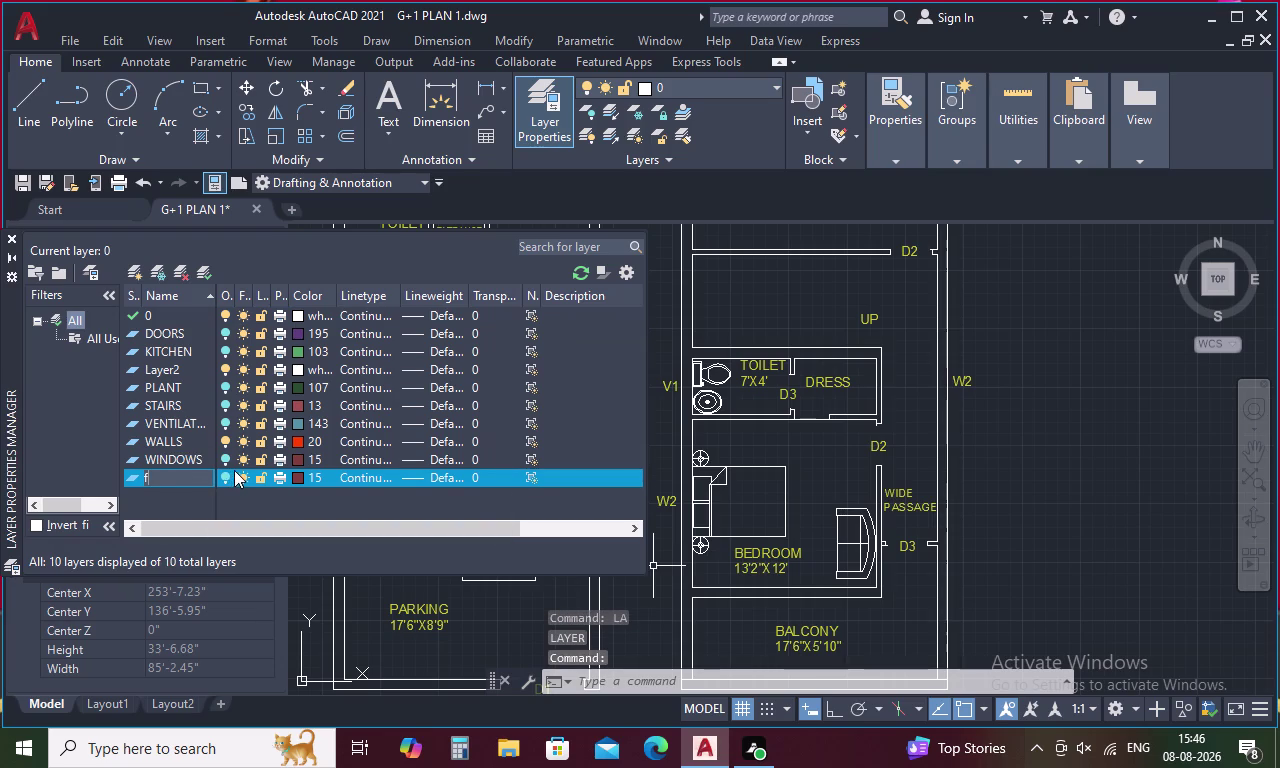
text(urnit)
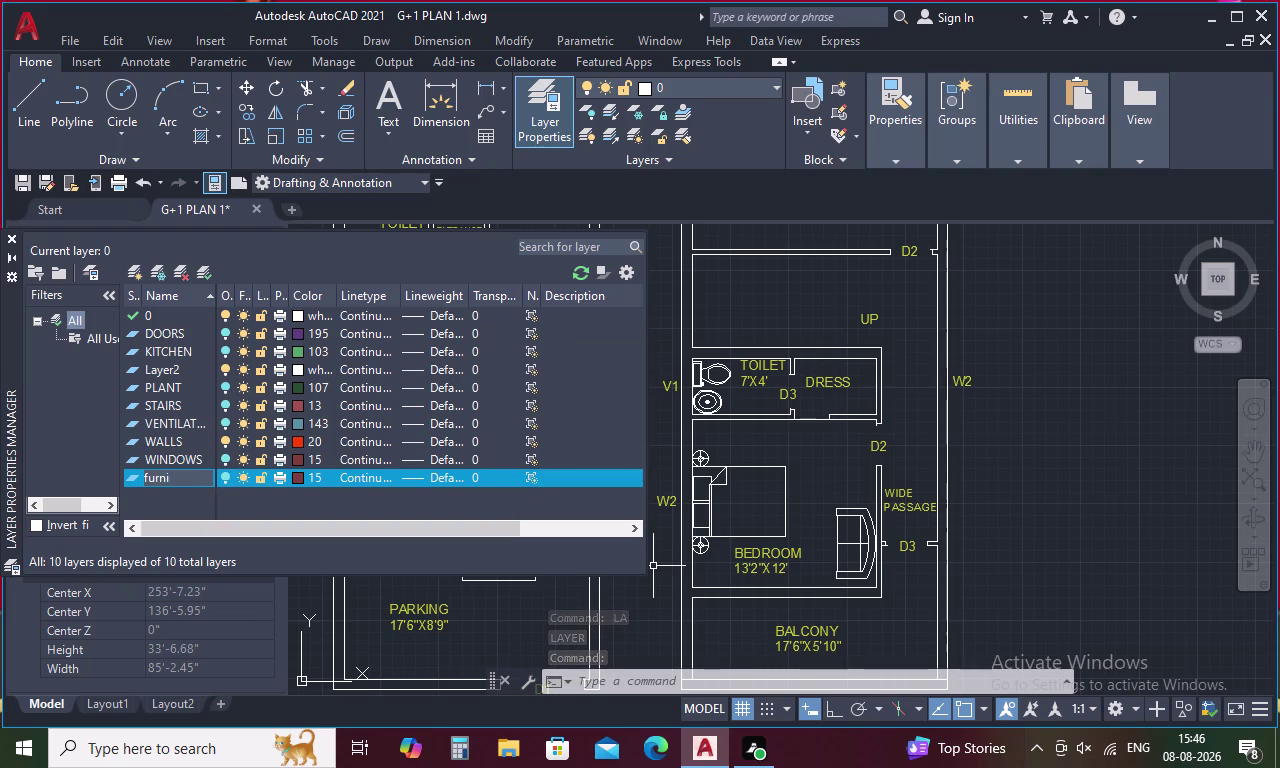
text(ure)
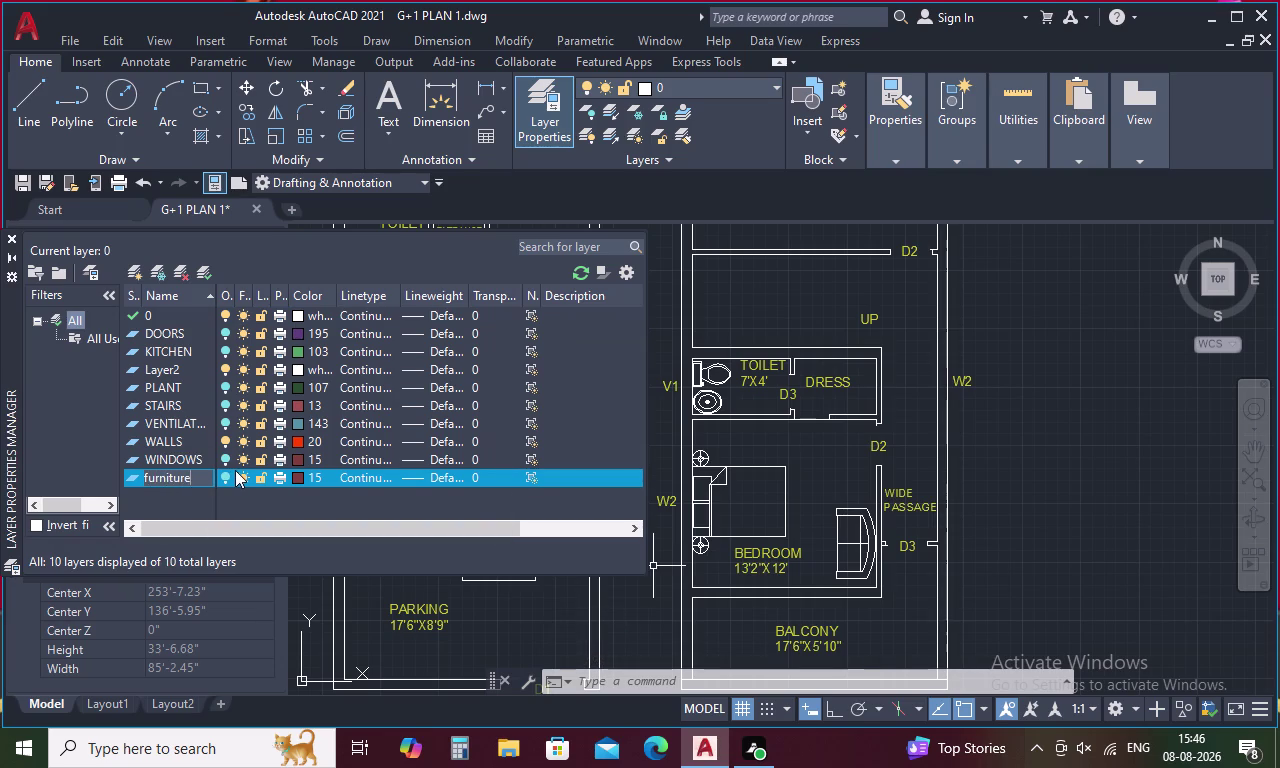
key(Return)
Add a layer named bed, then start another new layer with its default name cleared.
key(alt+n)
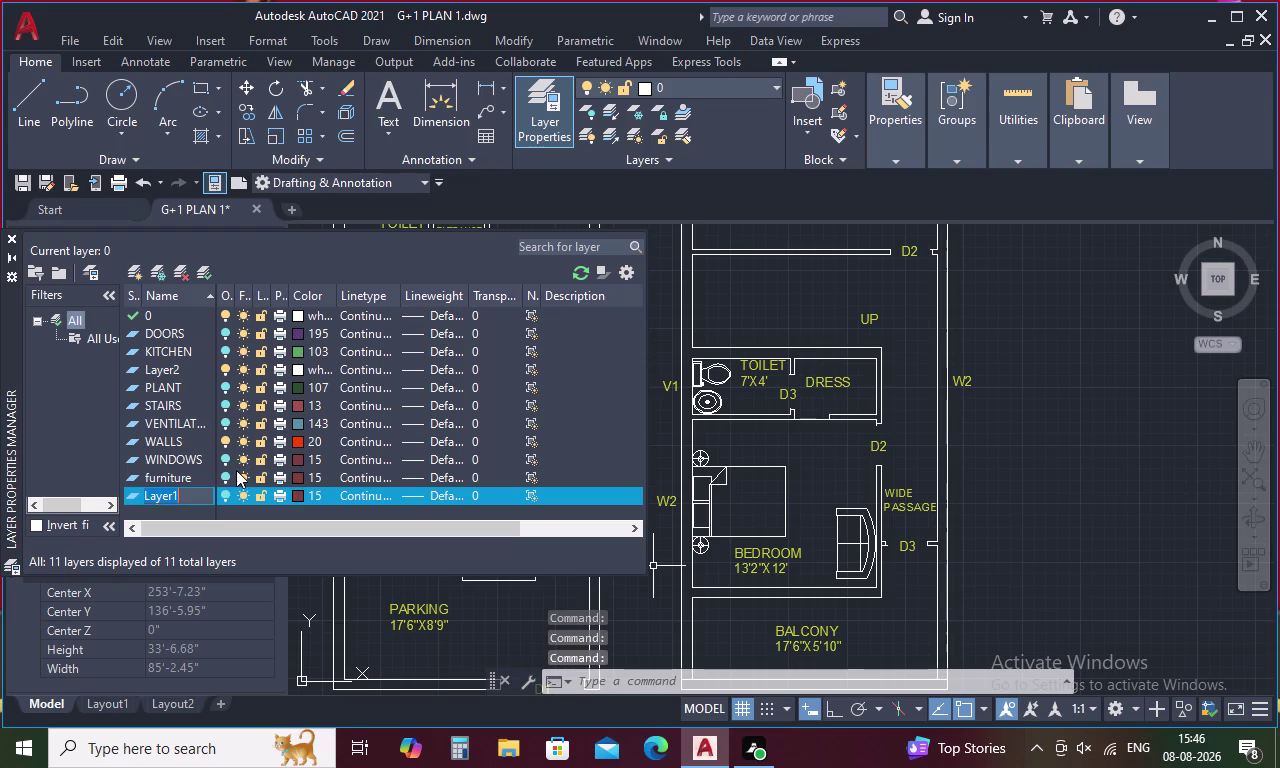
key(b)
text(ed)
key(Return)
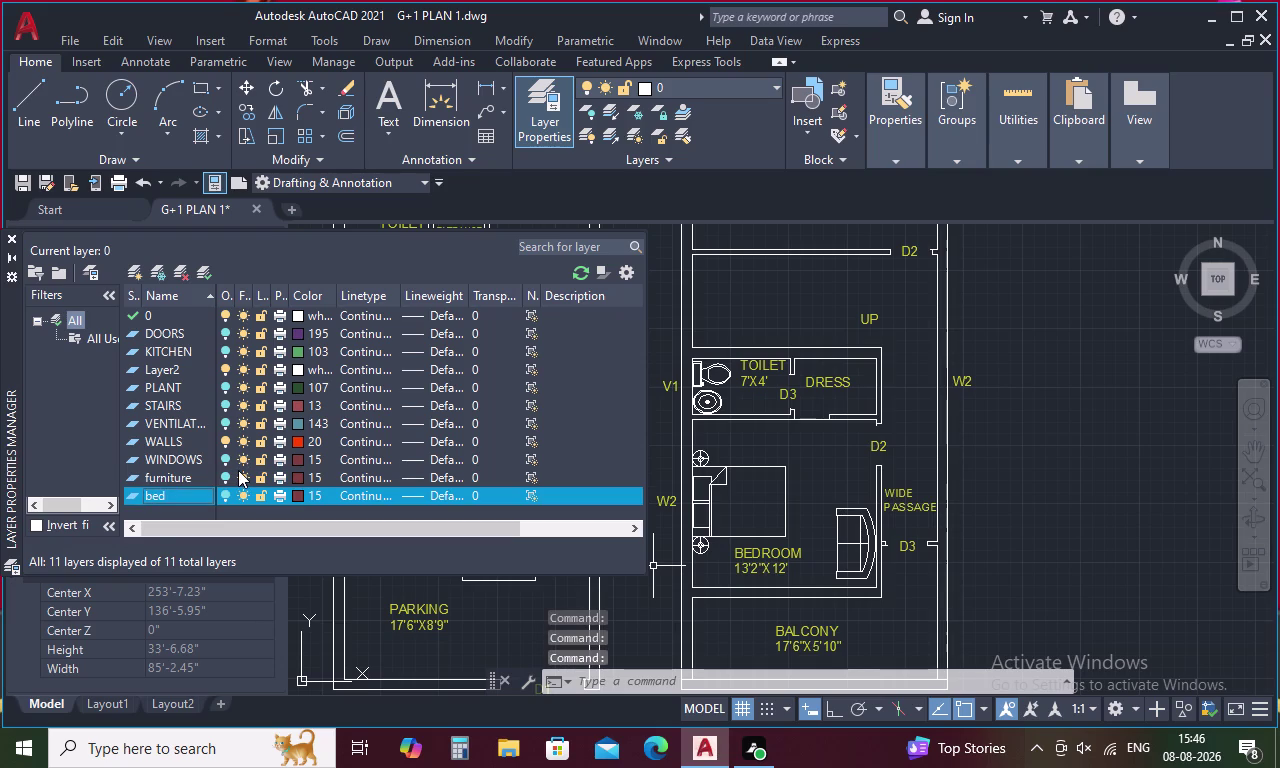
key(alt+n)
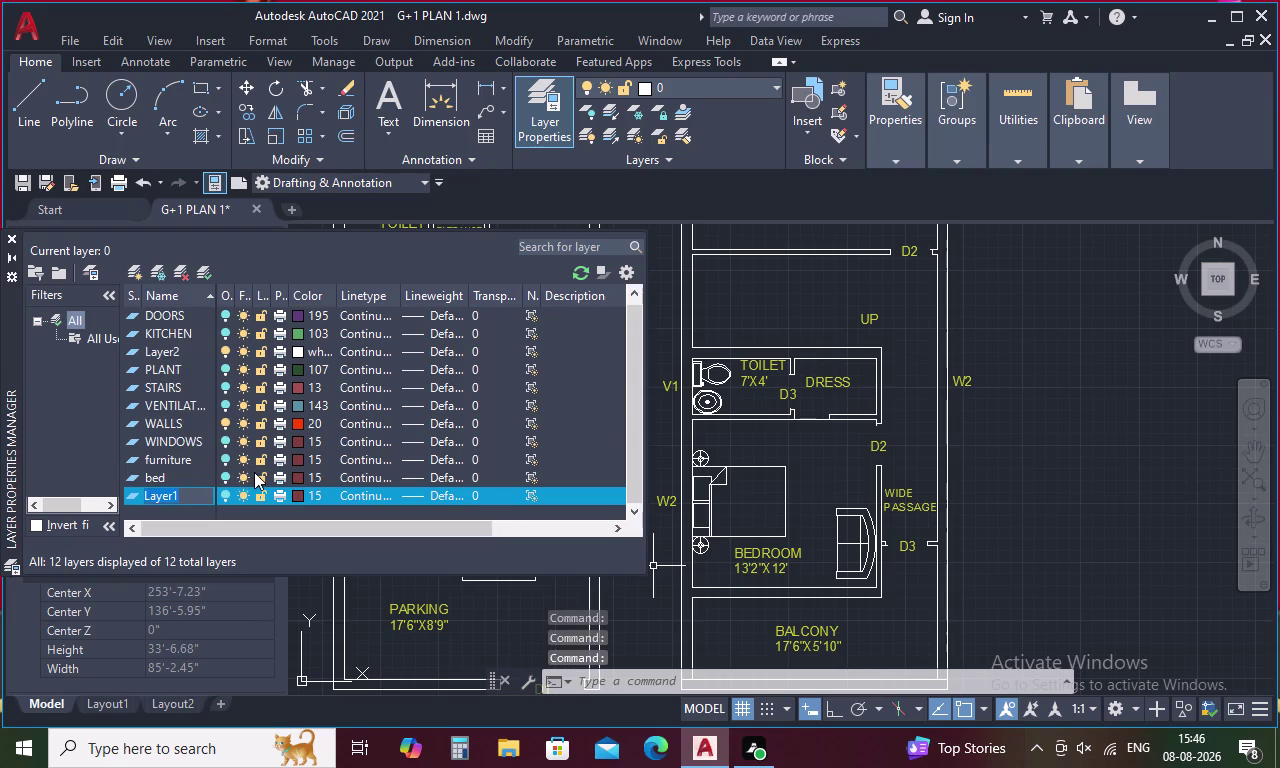
key(BackSpace)
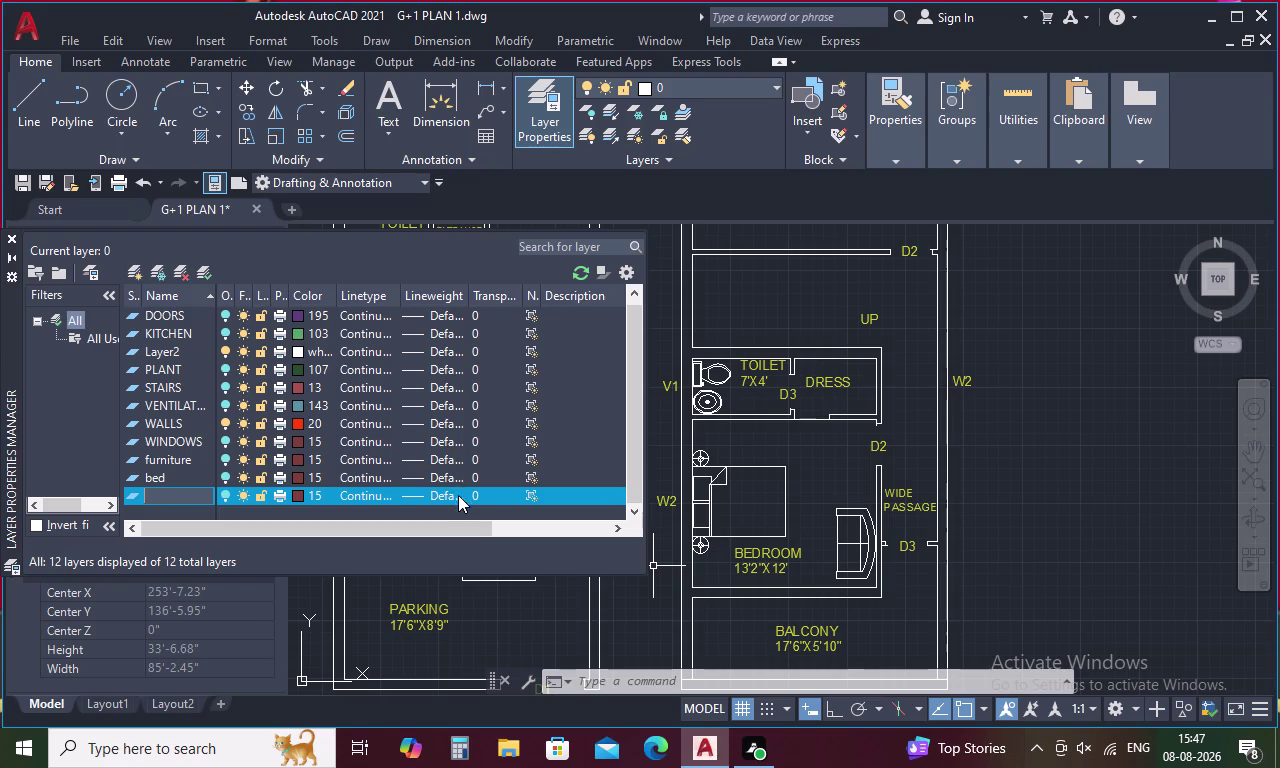
Name the layer 'toilet' and add another new layer row below it.
text(to)
text(il)
text(et)
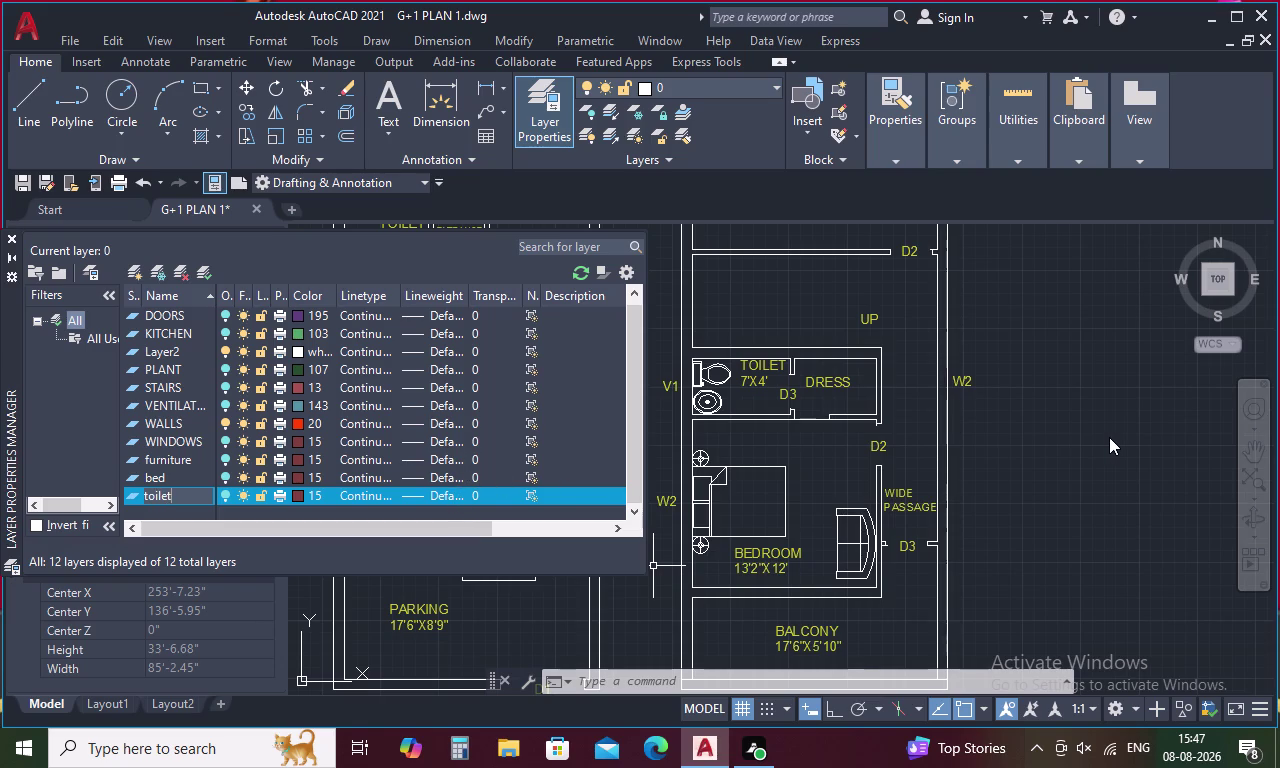
click(1108, 438)
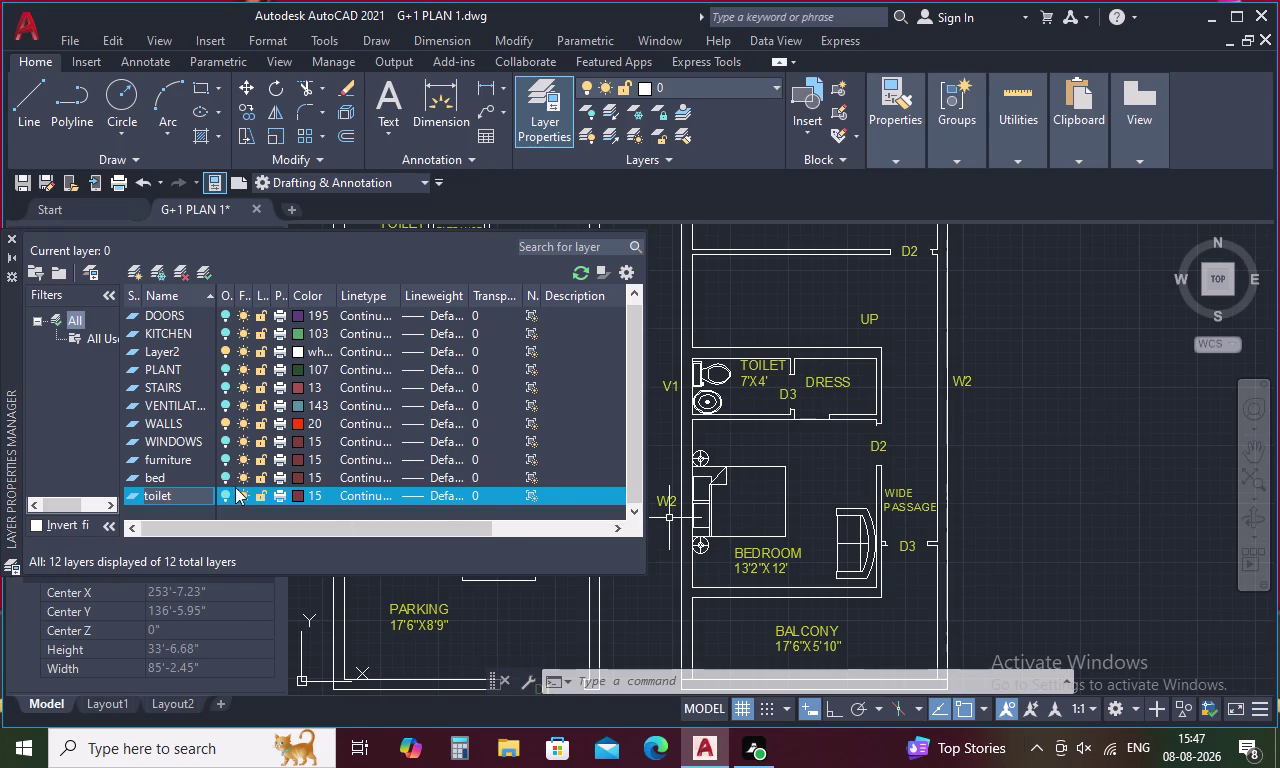
key(Return)
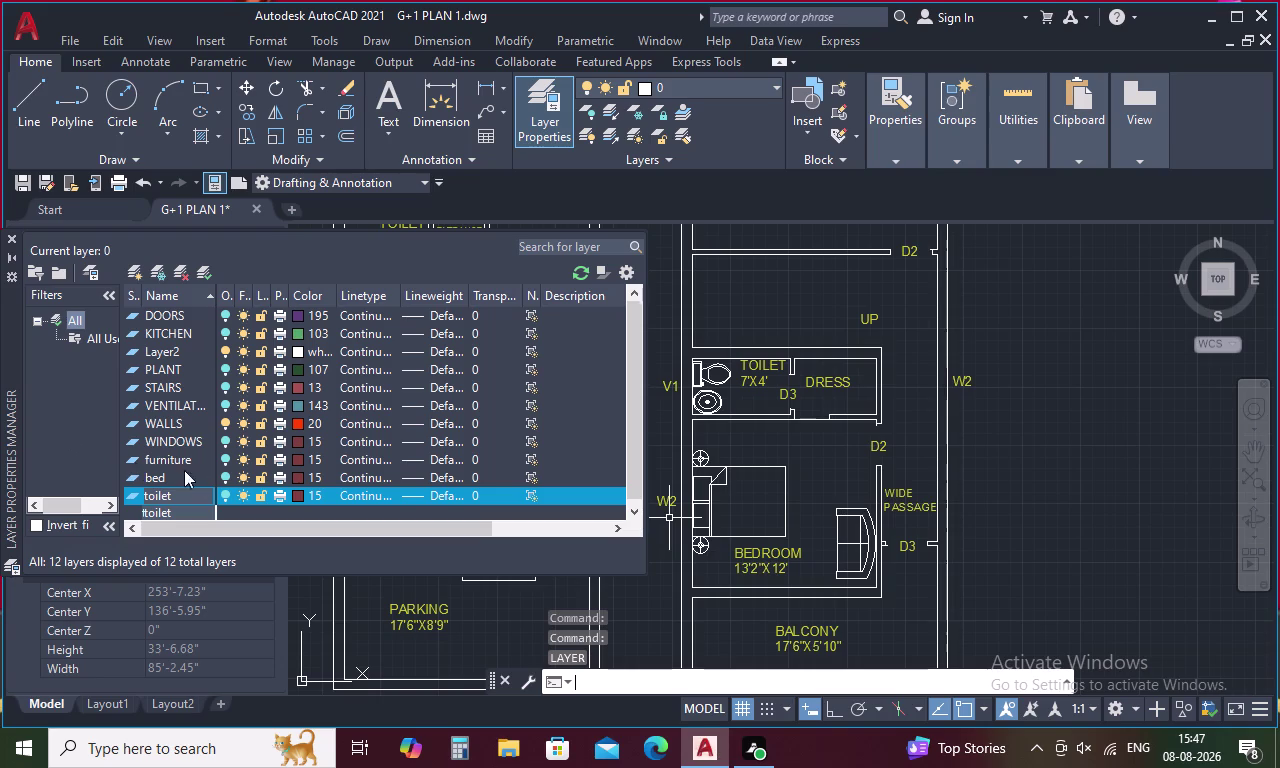
key(Return)
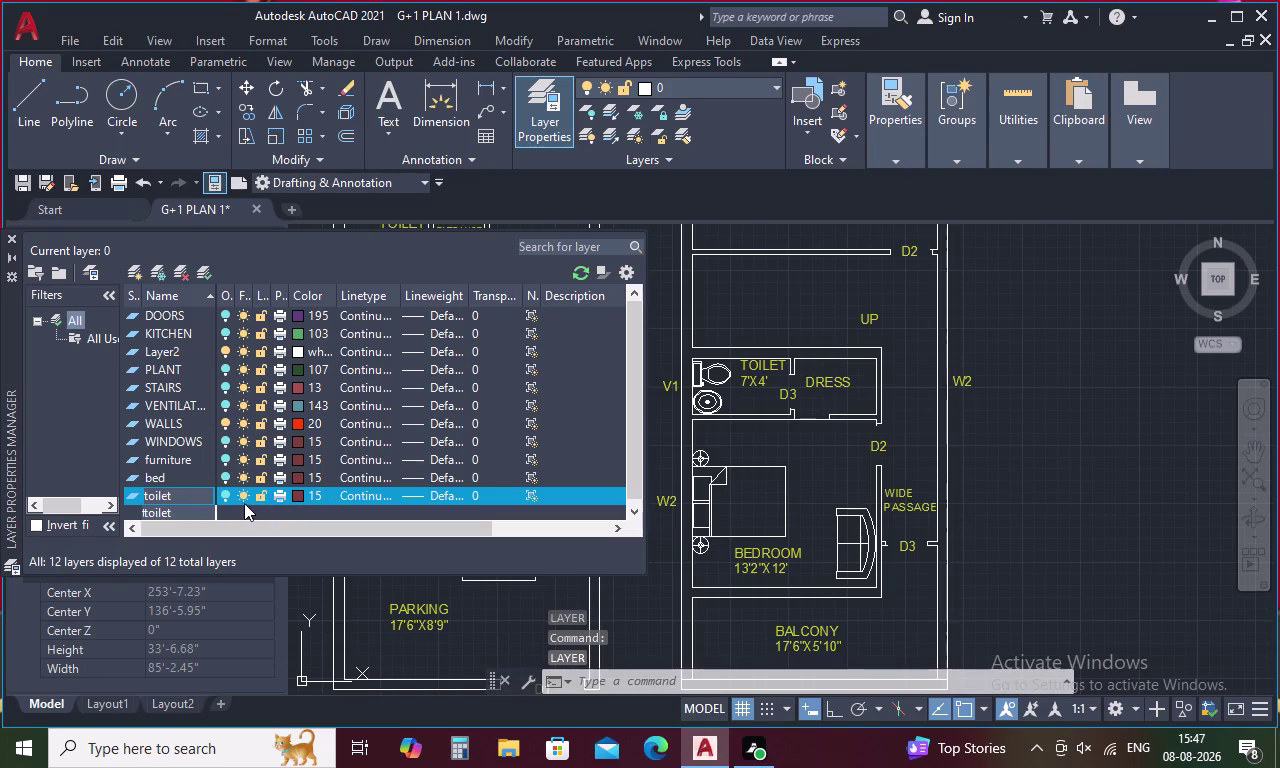
Clear the name of the new layer row.
click(193, 514)
click(181, 514)
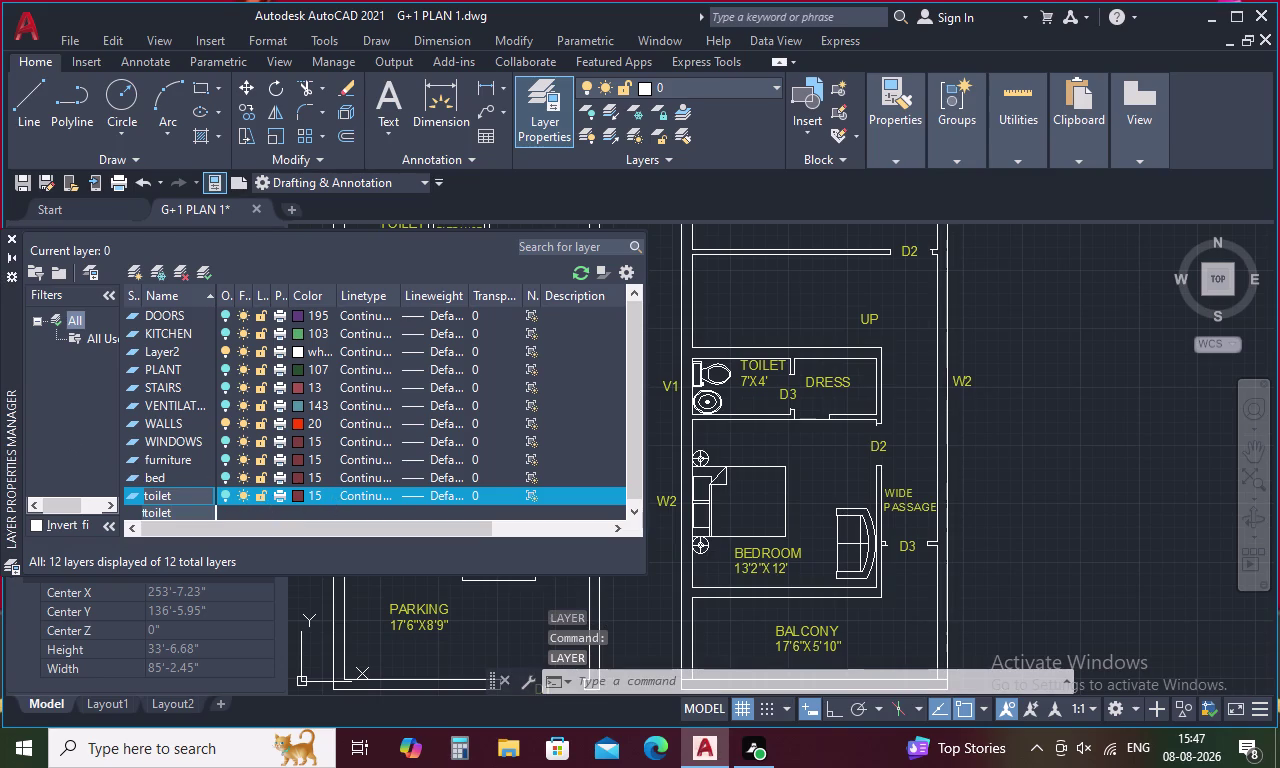
key(BackSpace)
key(BackSpace)
key(BackSpace)
key(BackSpace)
key(BackSpace)
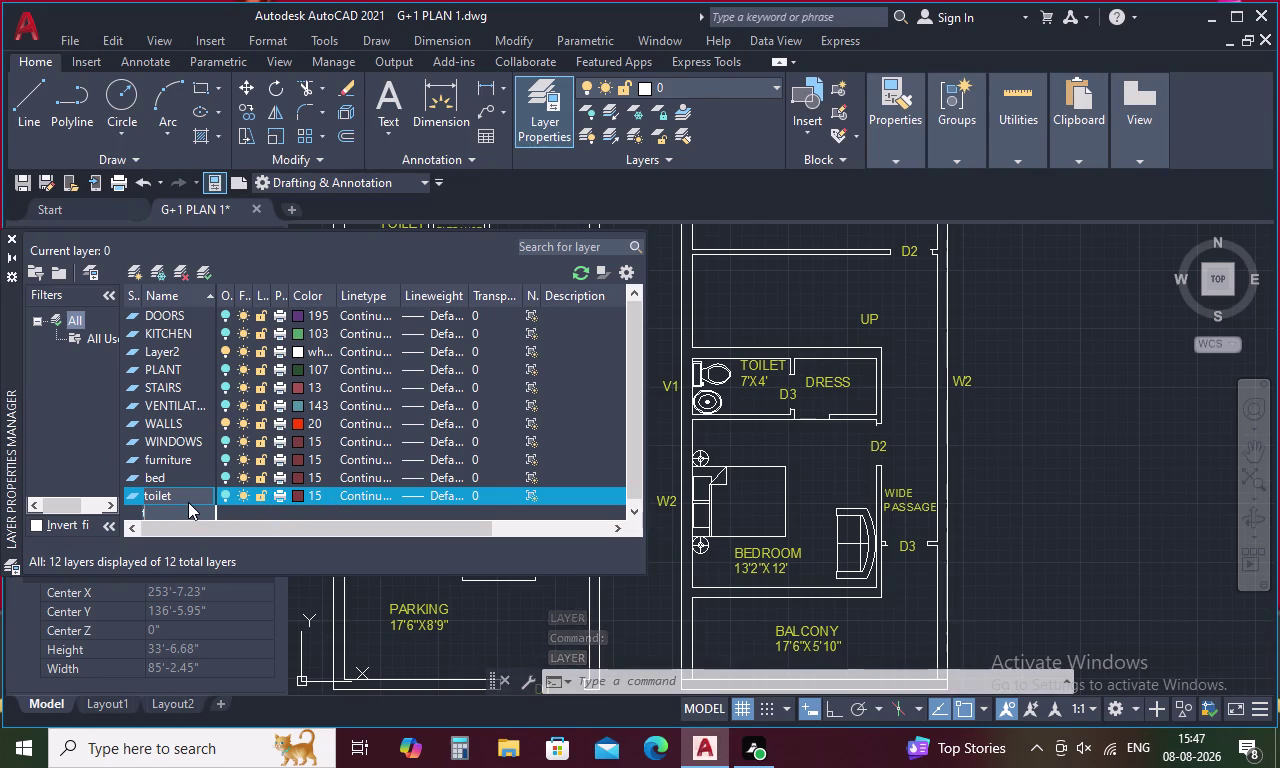
scroll(down, 3)
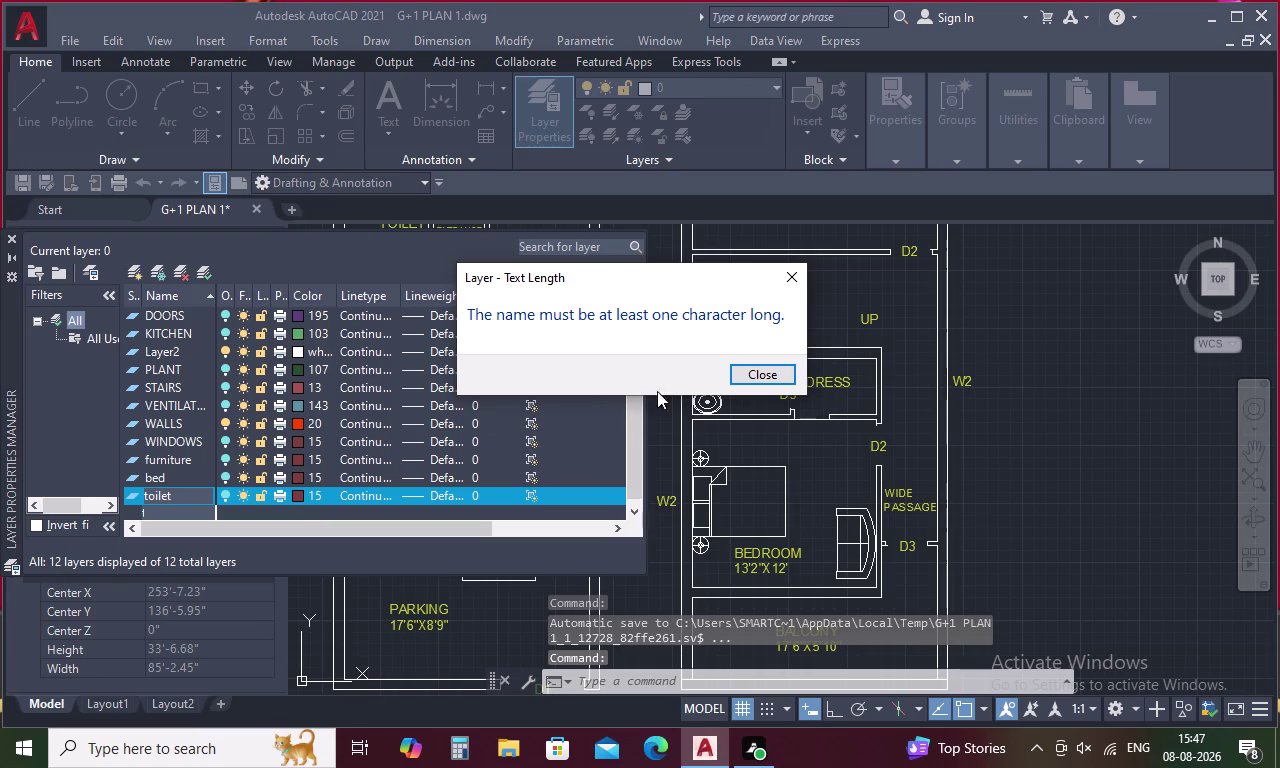
Dismiss the empty-name warning and try committing the blank layer name.
click(751, 378)
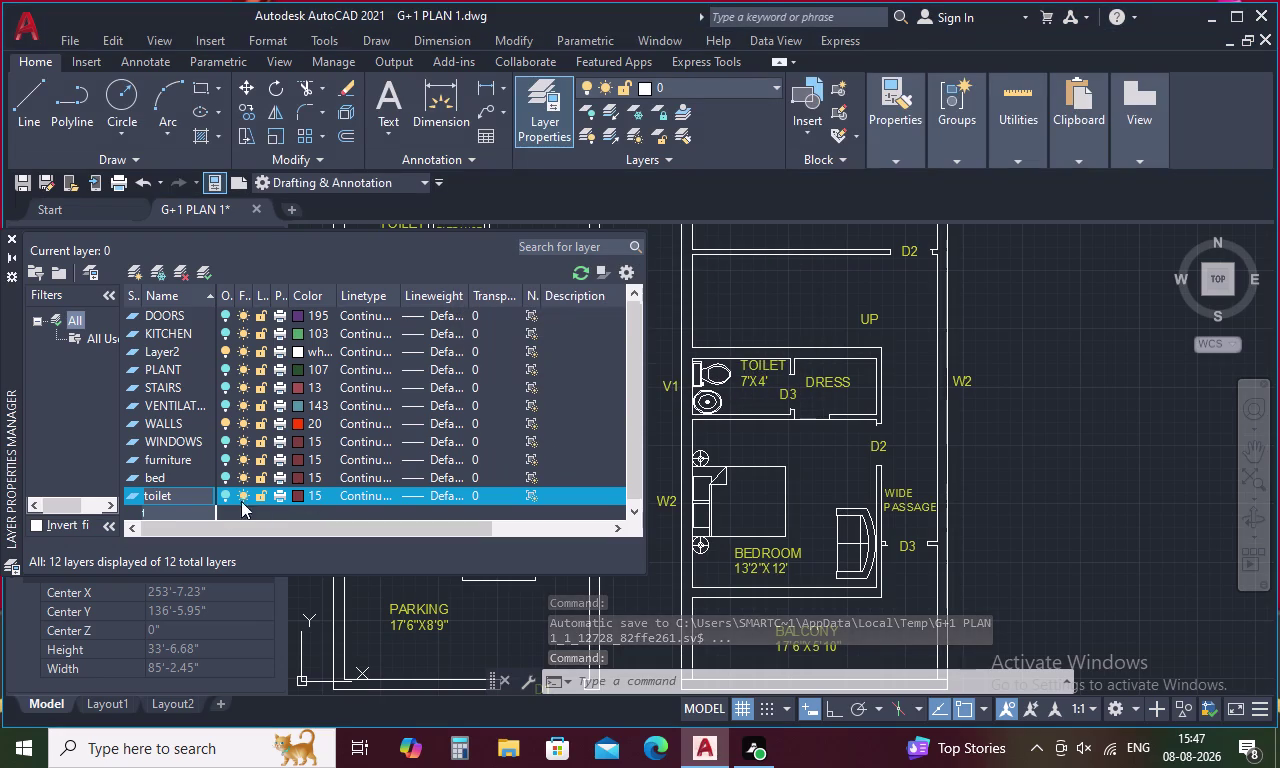
key(BackSpace)
key(BackSpace)
scroll(down, 3)
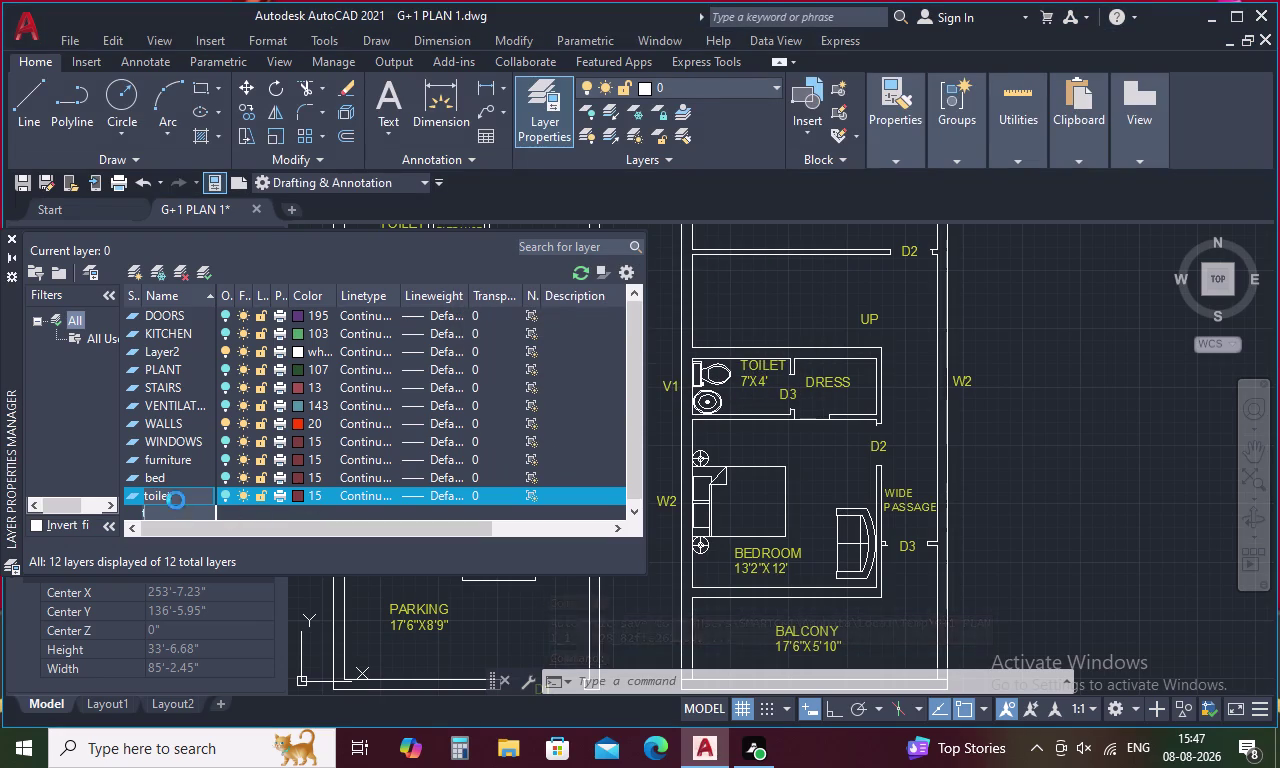
scroll(down, 3)
key(Return)
key(Return)
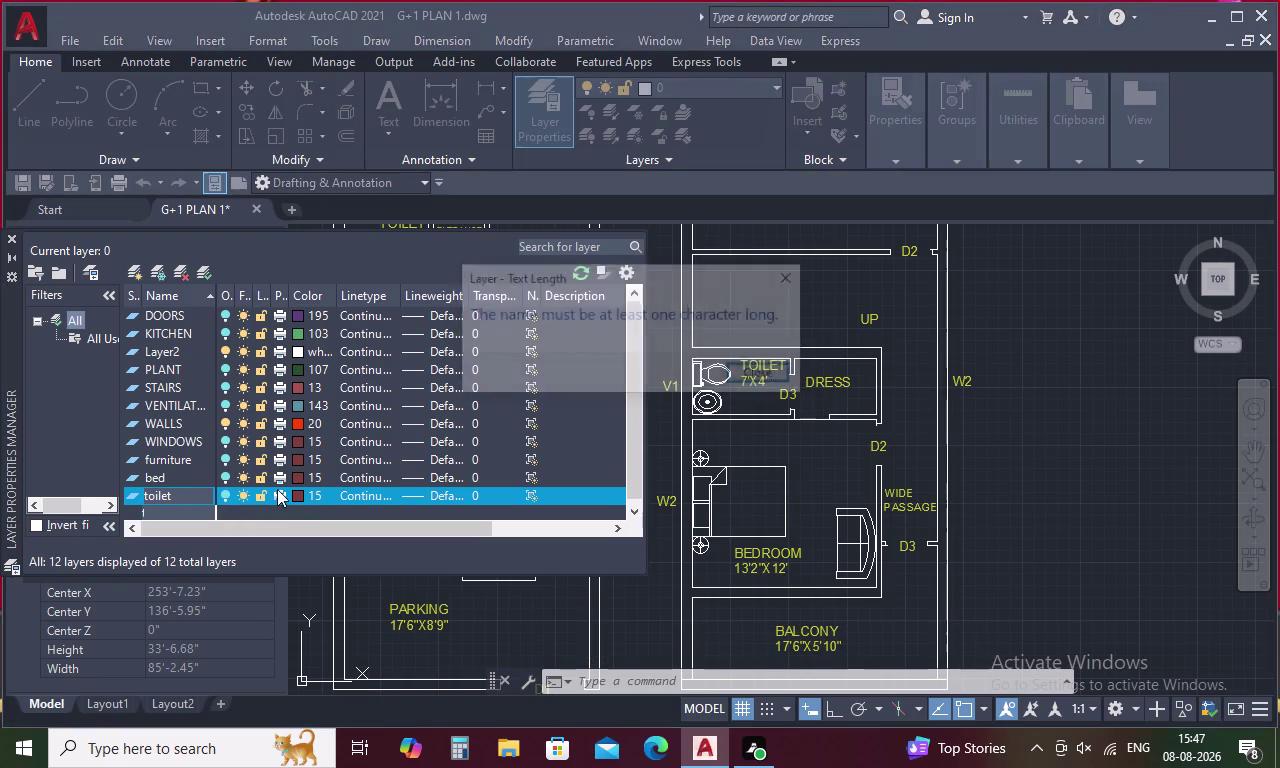
key(Return)
Dismiss the repeated empty-name and duplicate-name warnings, then retry the Layer1 name.
double_click(179, 498)
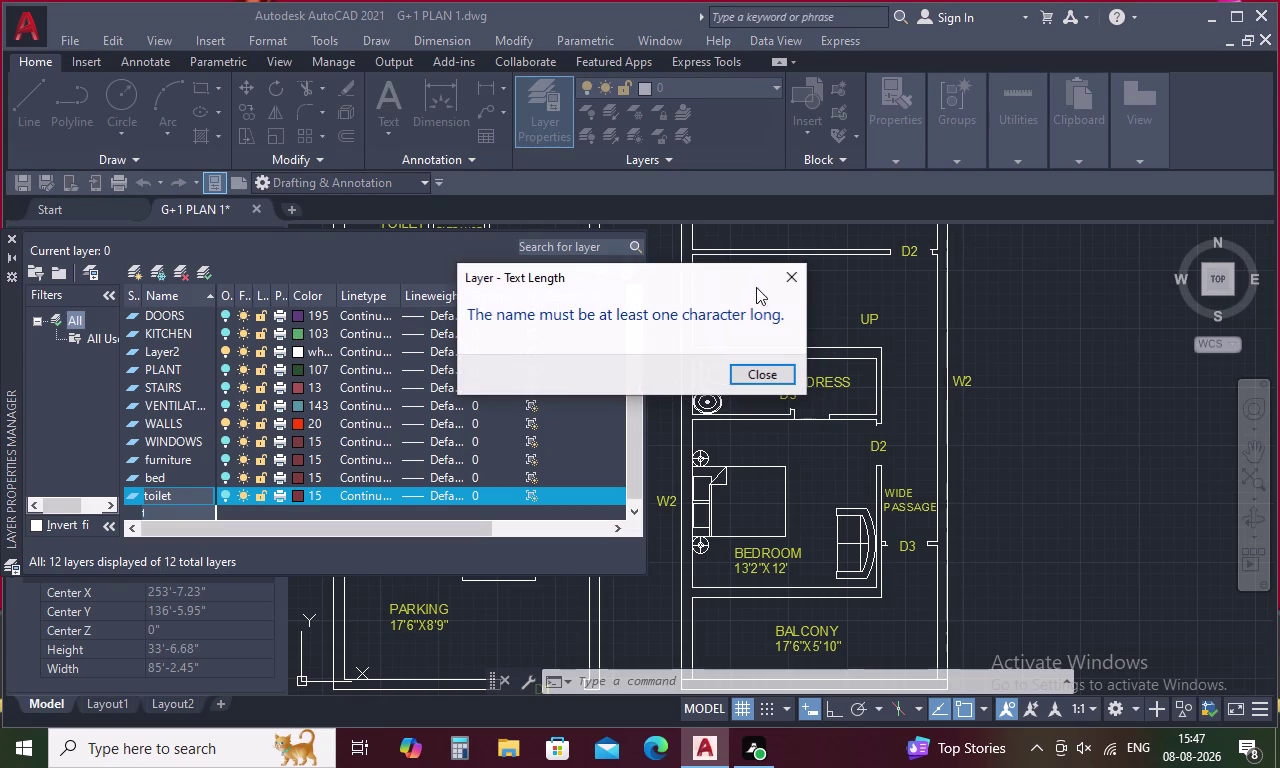
click(771, 371)
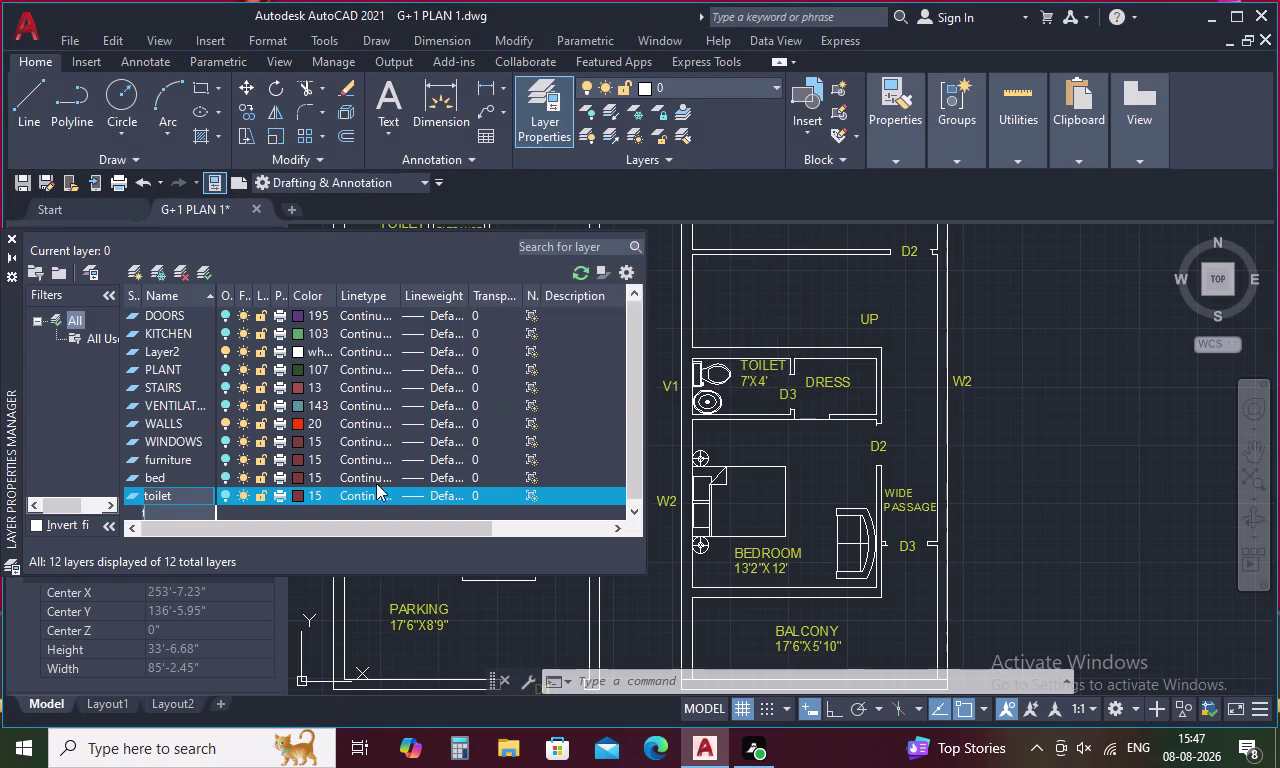
click(298, 491)
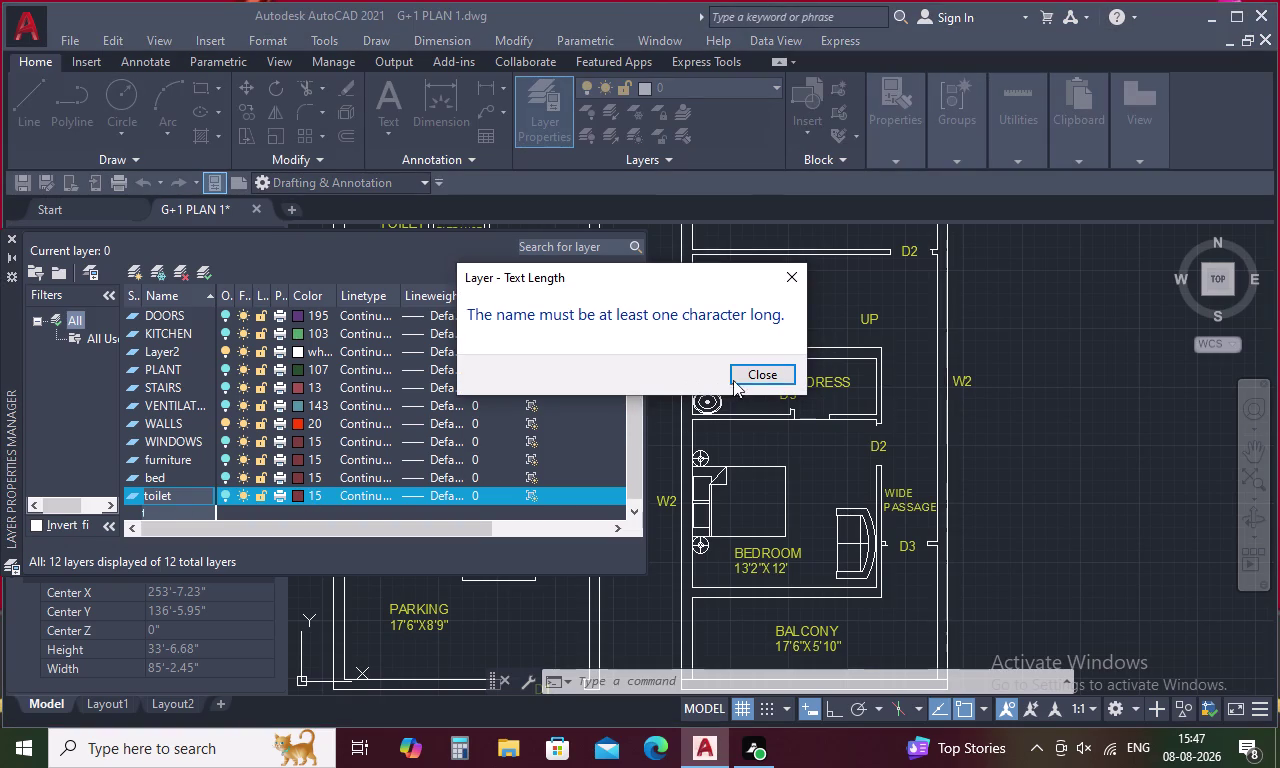
click(751, 376)
key(Escape)
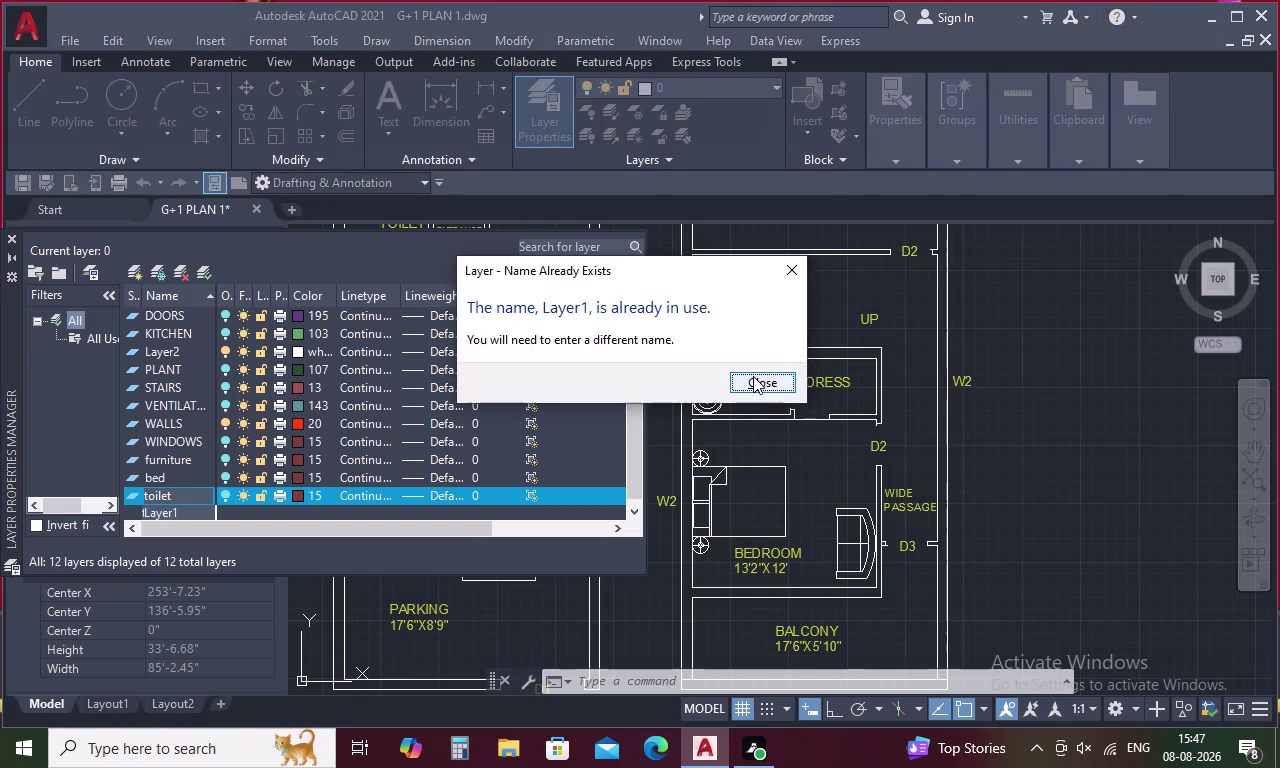
key(Escape)
key(Escape)
key(Escape)
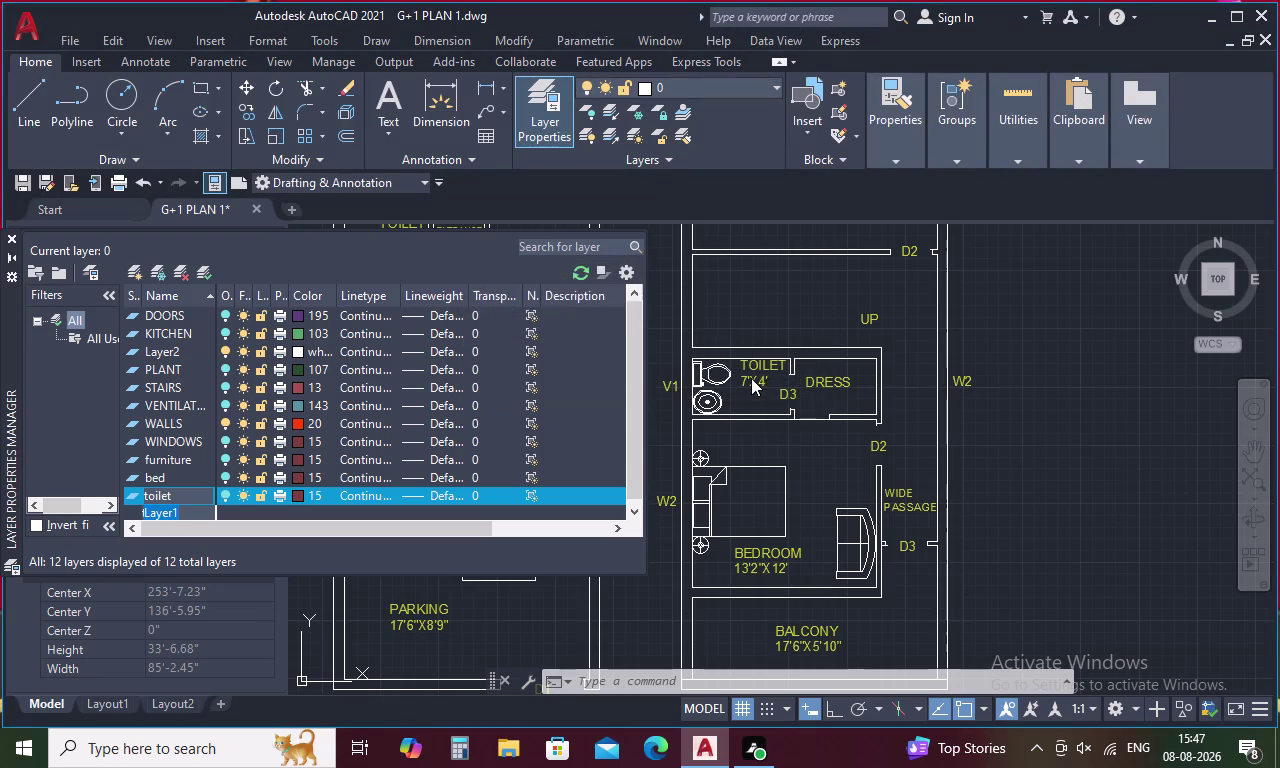
key(Return)
Dismiss the duplicate-name warning and erase the duplicate layer name.
key(BackSpace)
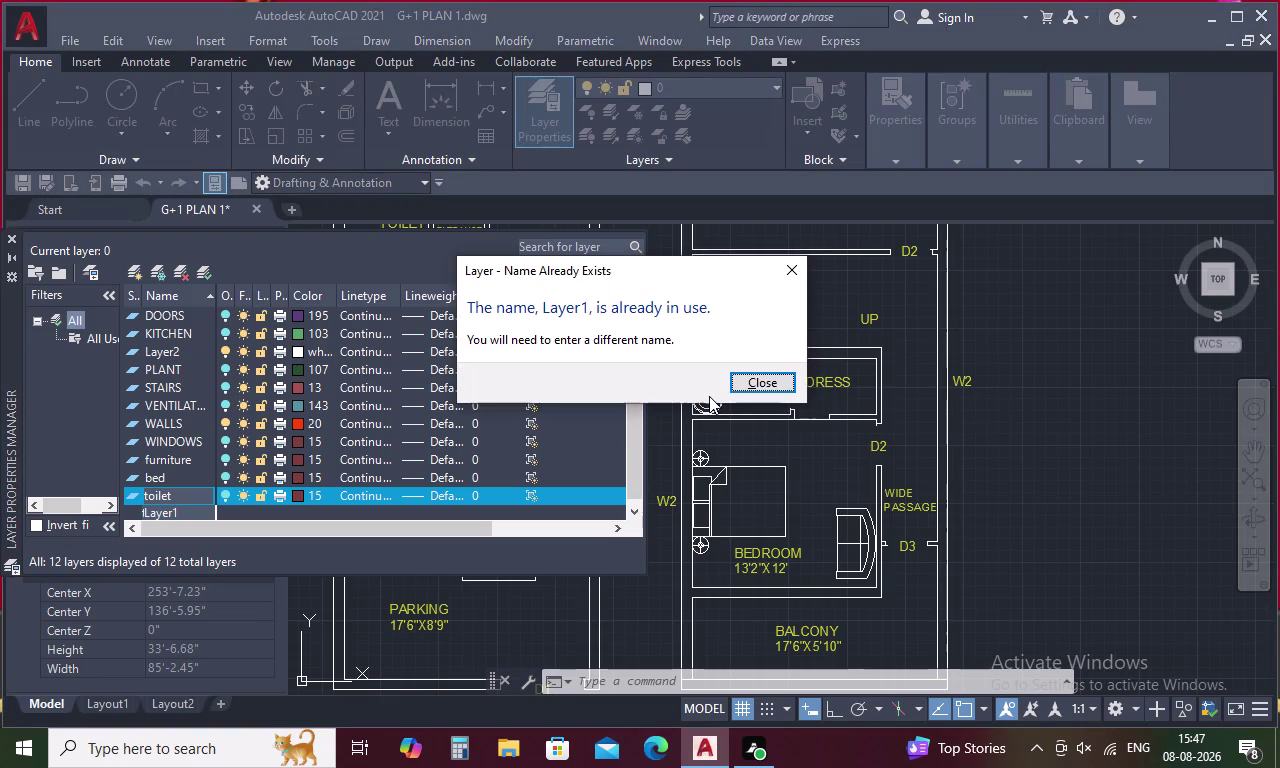
key(BackSpace)
key(BackSpace)
key(BackSpace)
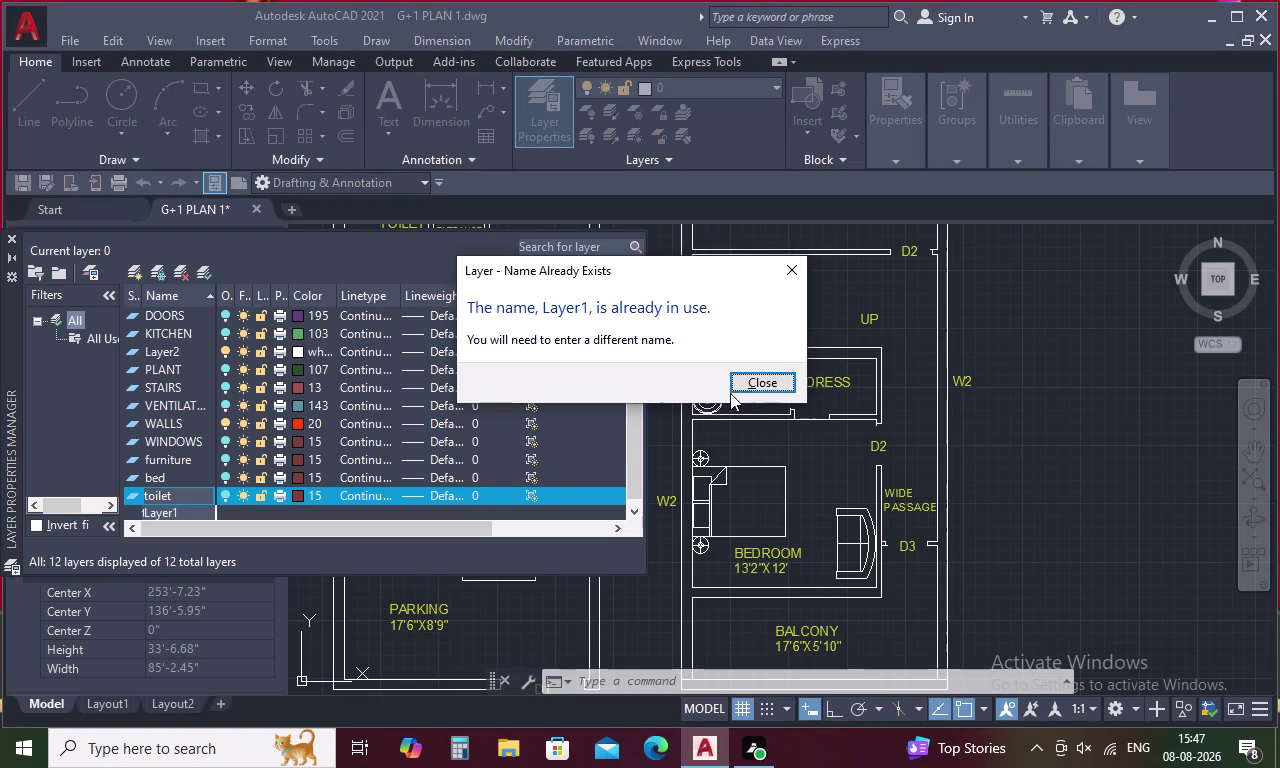
click(739, 389)
key(BackSpace)
key(BackSpace)
key(BackSpace)
key(BackSpace)
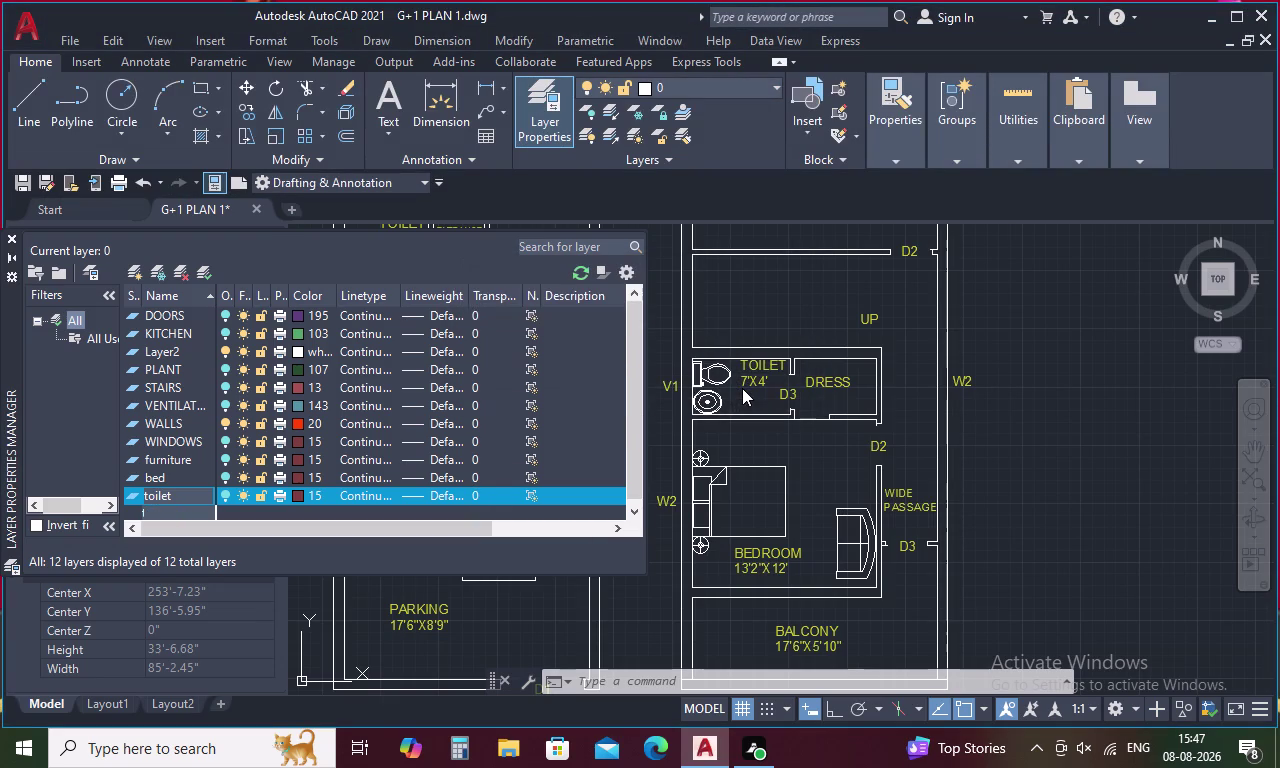
key(BackSpace)
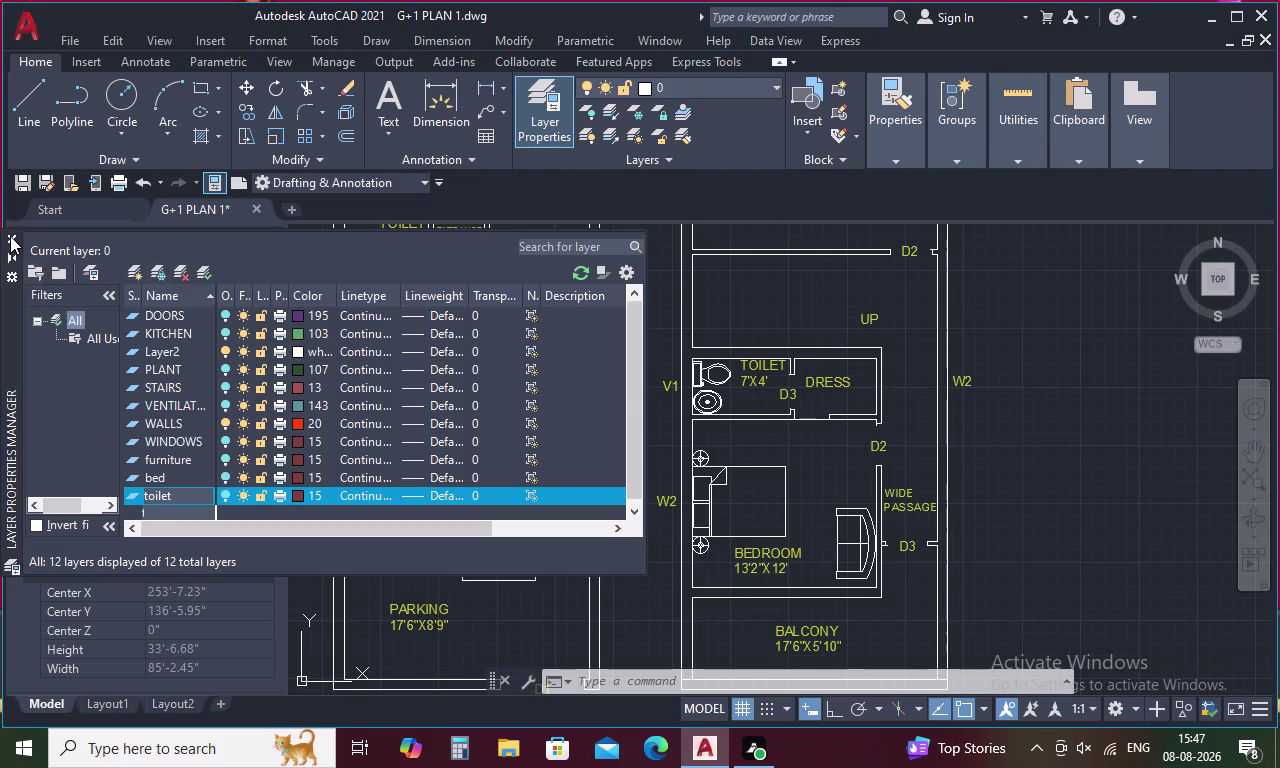
Dismiss the empty-name warning that keeps reappearing.
click(10, 236)
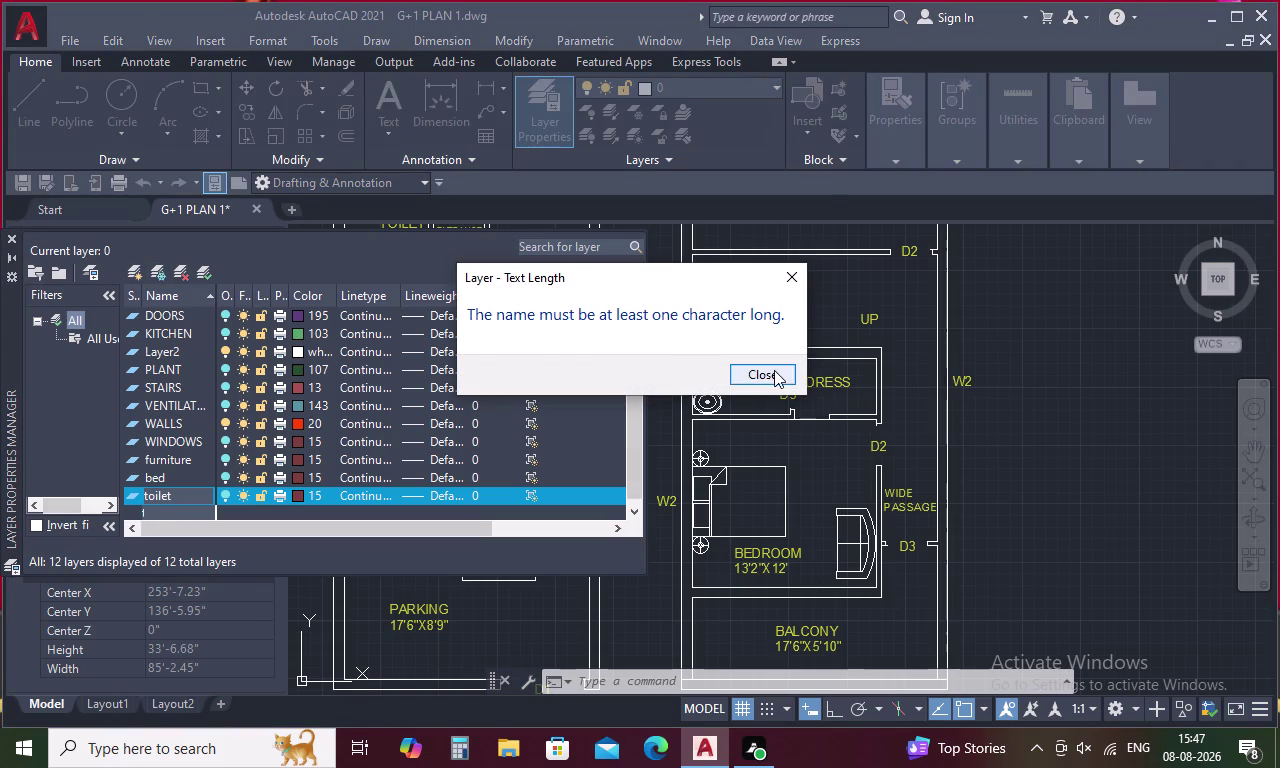
click(774, 370)
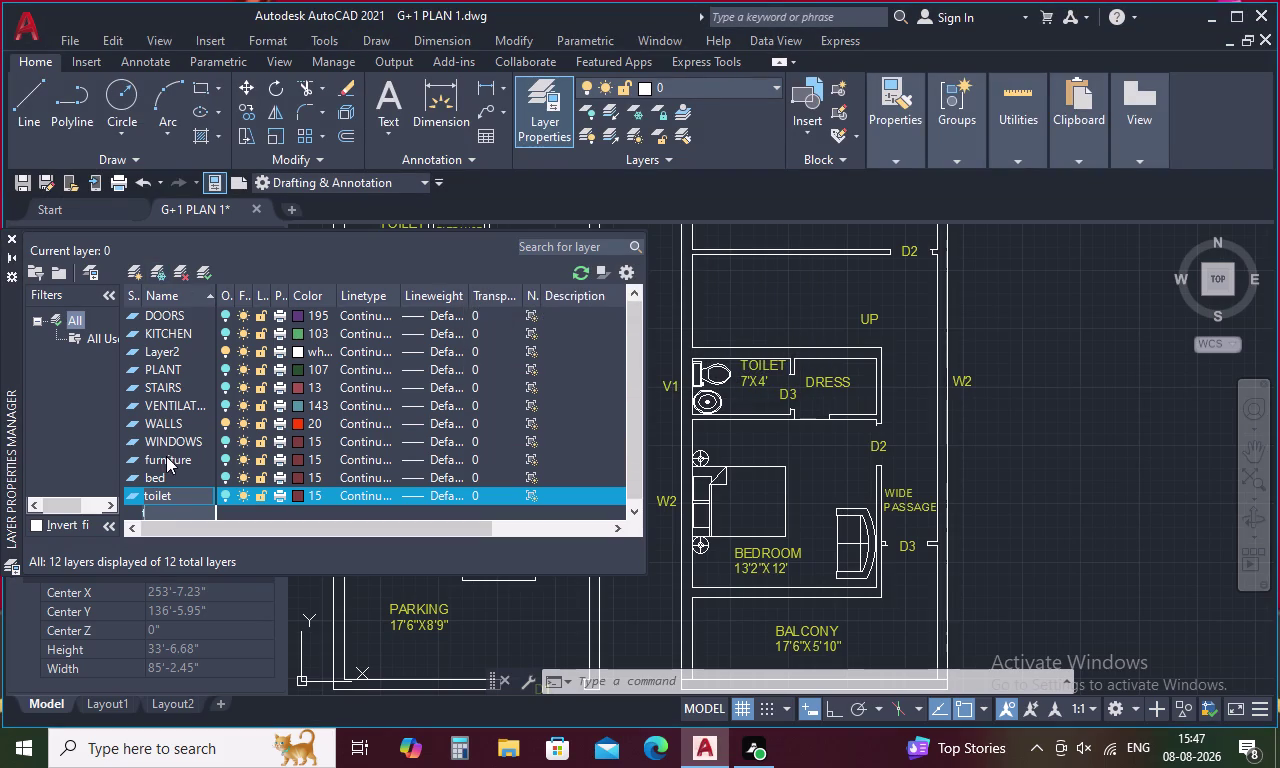
double_click(166, 456)
click(774, 372)
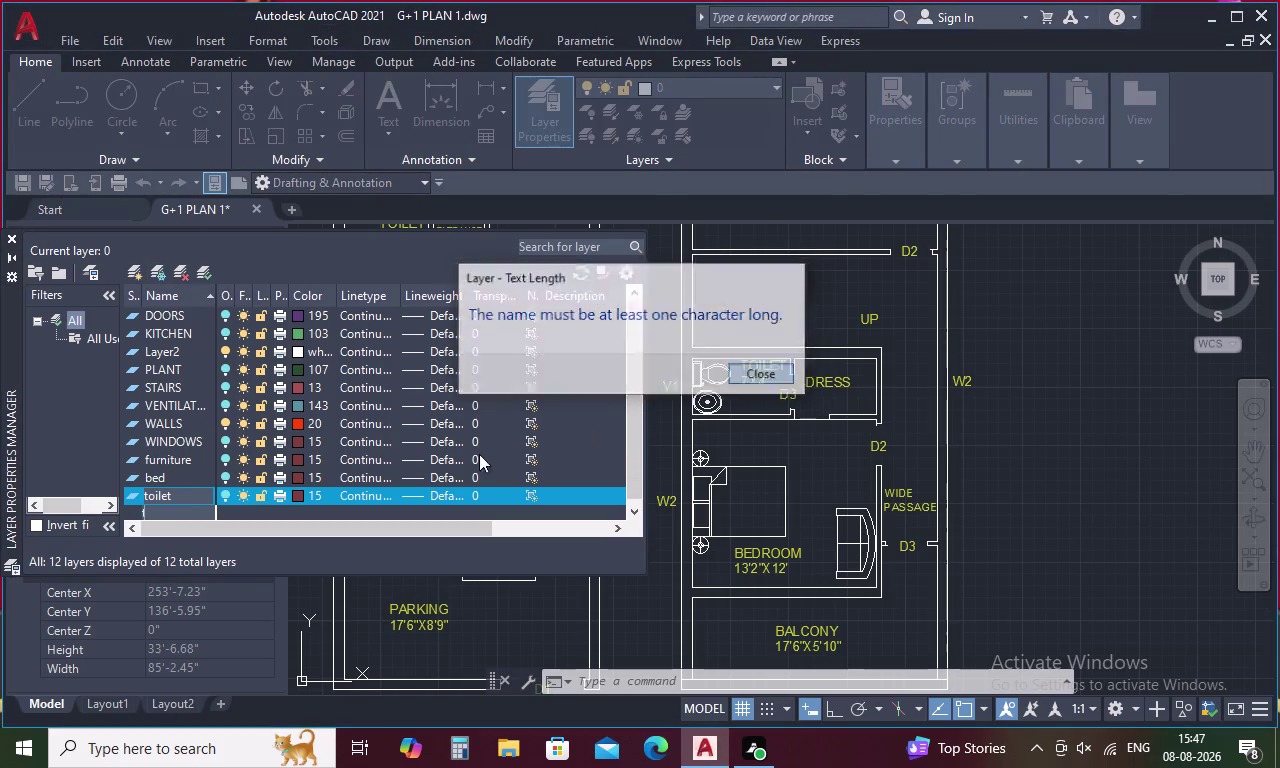
scroll(down, 3)
scroll(up, 3)
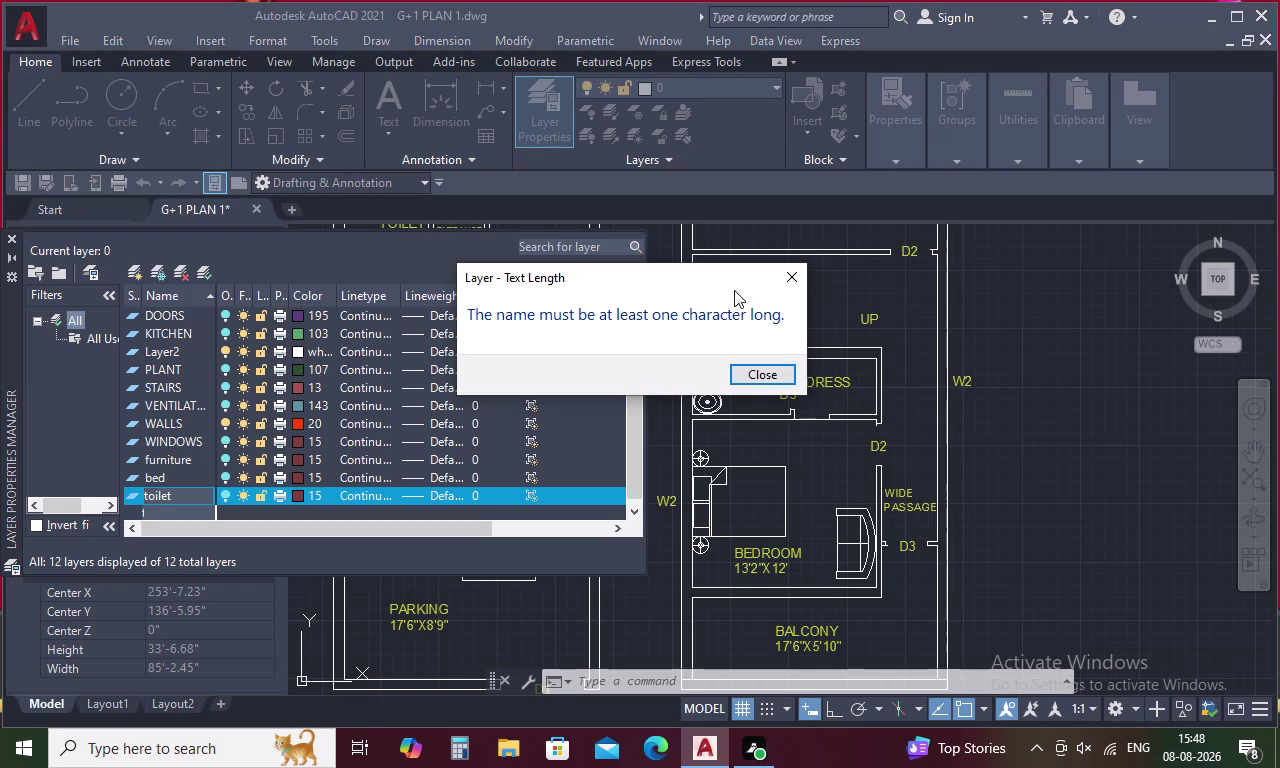
click(796, 272)
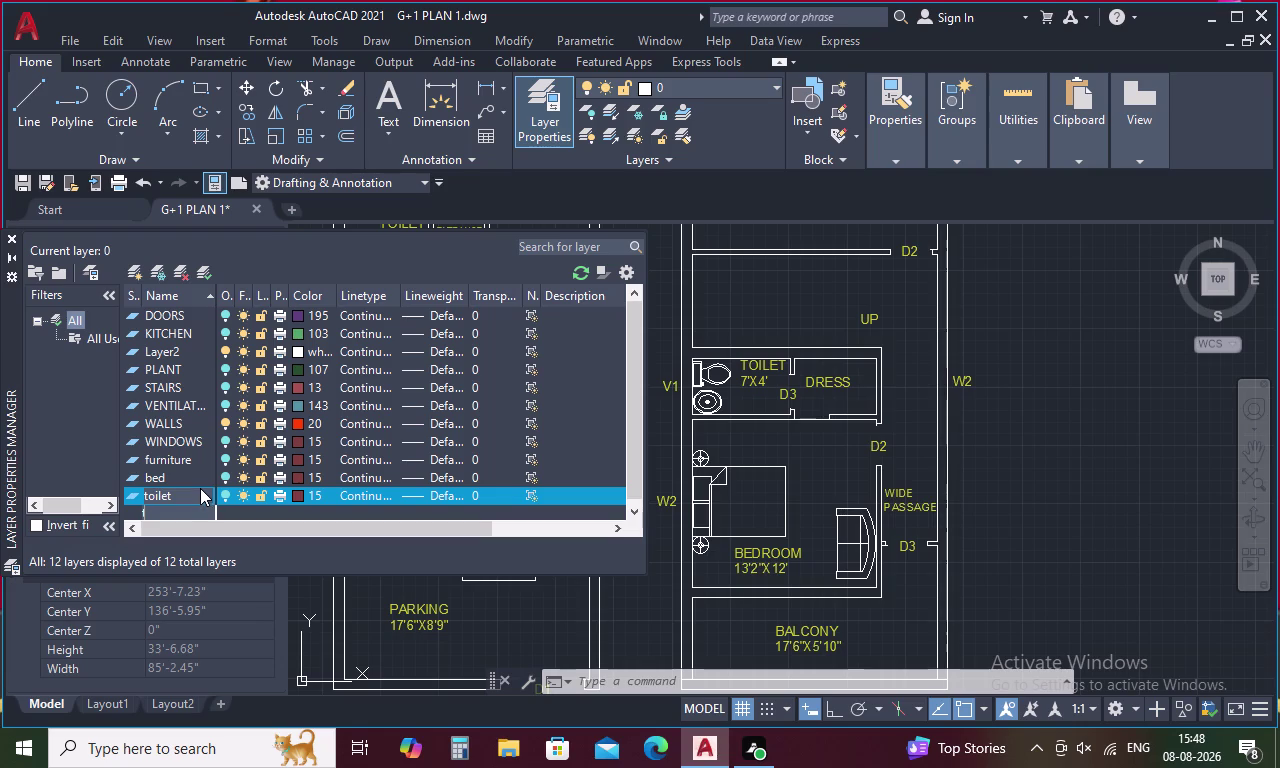
Try keyboard shortcuts to commit the blank layer and clear the warning.
key(ctrl+n)
key(alt+n)
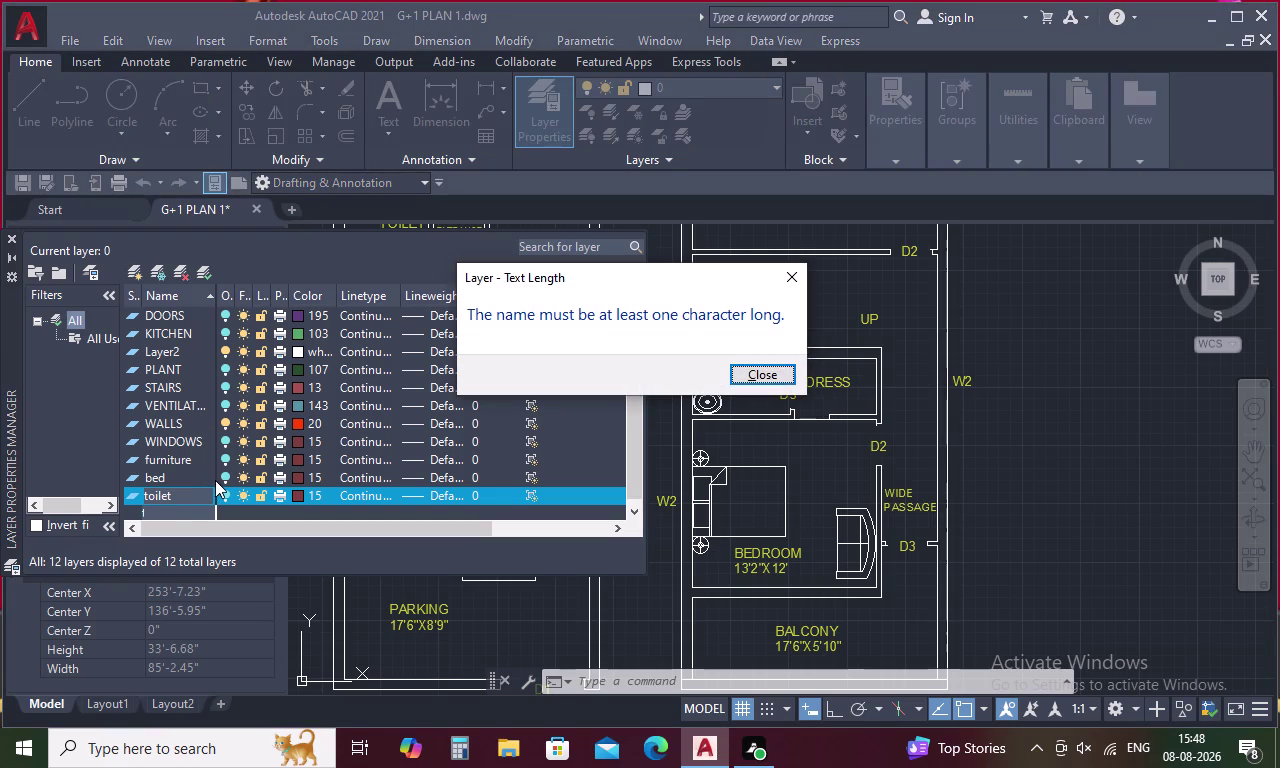
key(alt+m)
key(alt+n)
key(alt+n)
key(l)
click(784, 371)
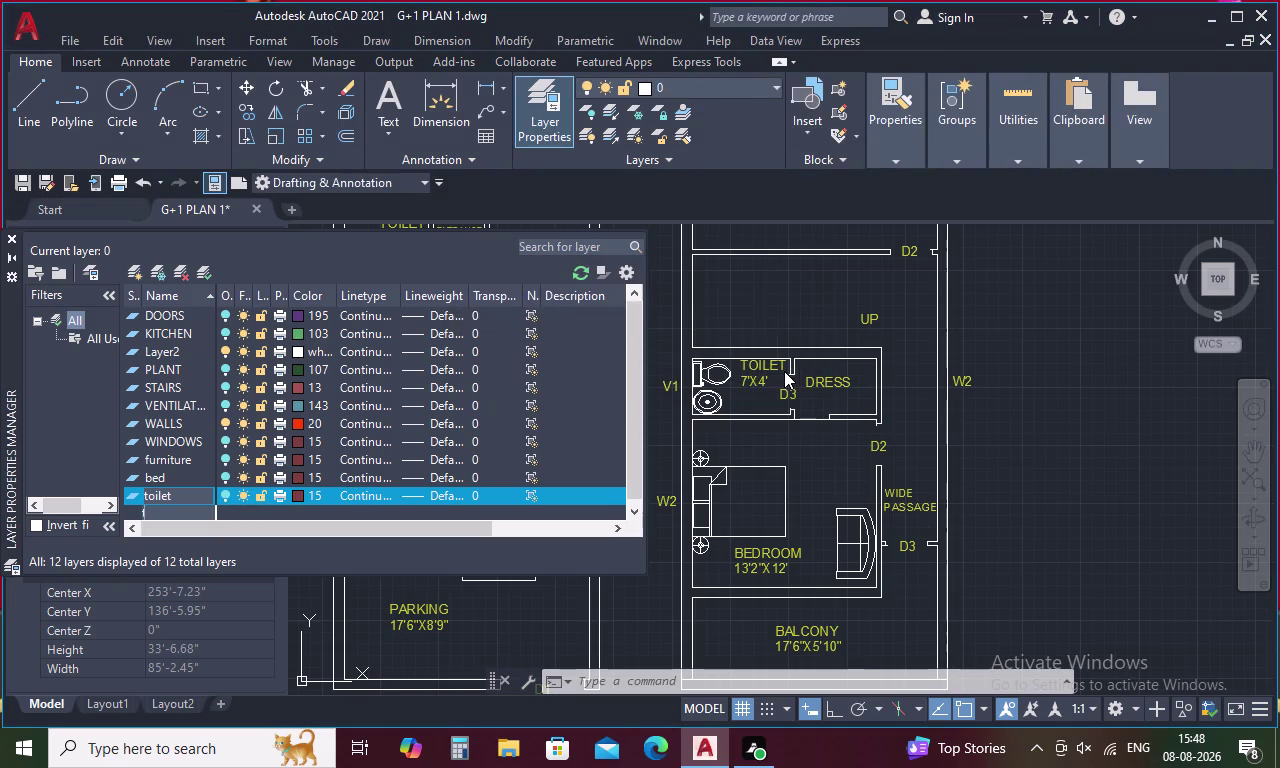
Name the new layer 'hghkhj' and commit it.
text(hg)
key(h)
key(k)
key(h)
key(j)
key(alt+n)
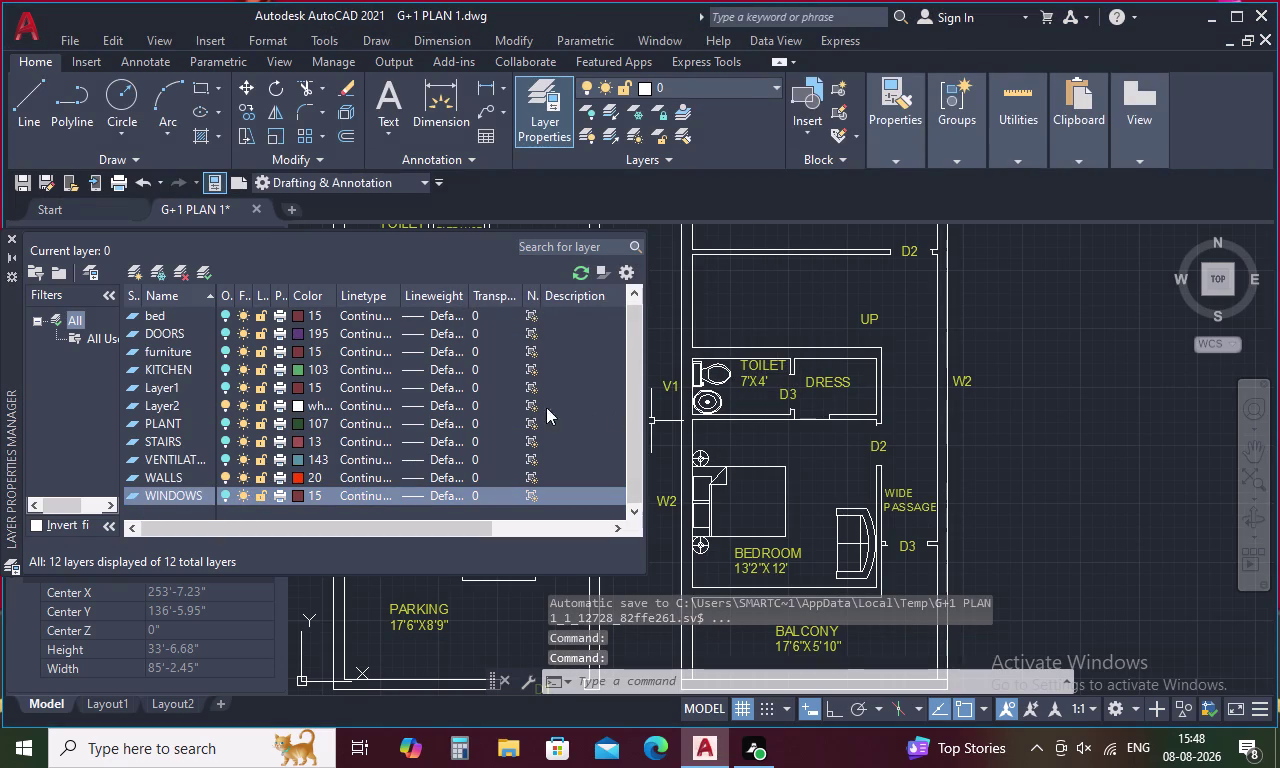
scroll(down, 3)
scroll(up, 3)
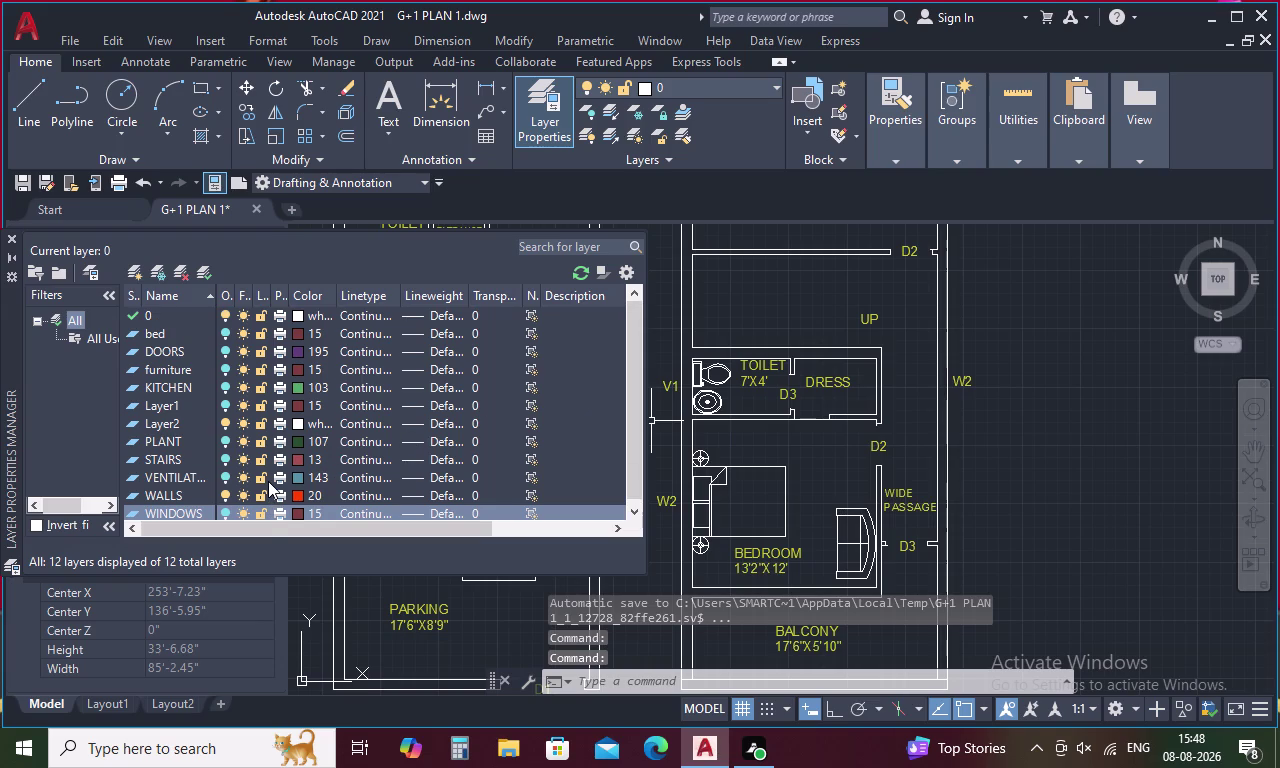
scroll(down, 3)
scroll(up, 3)
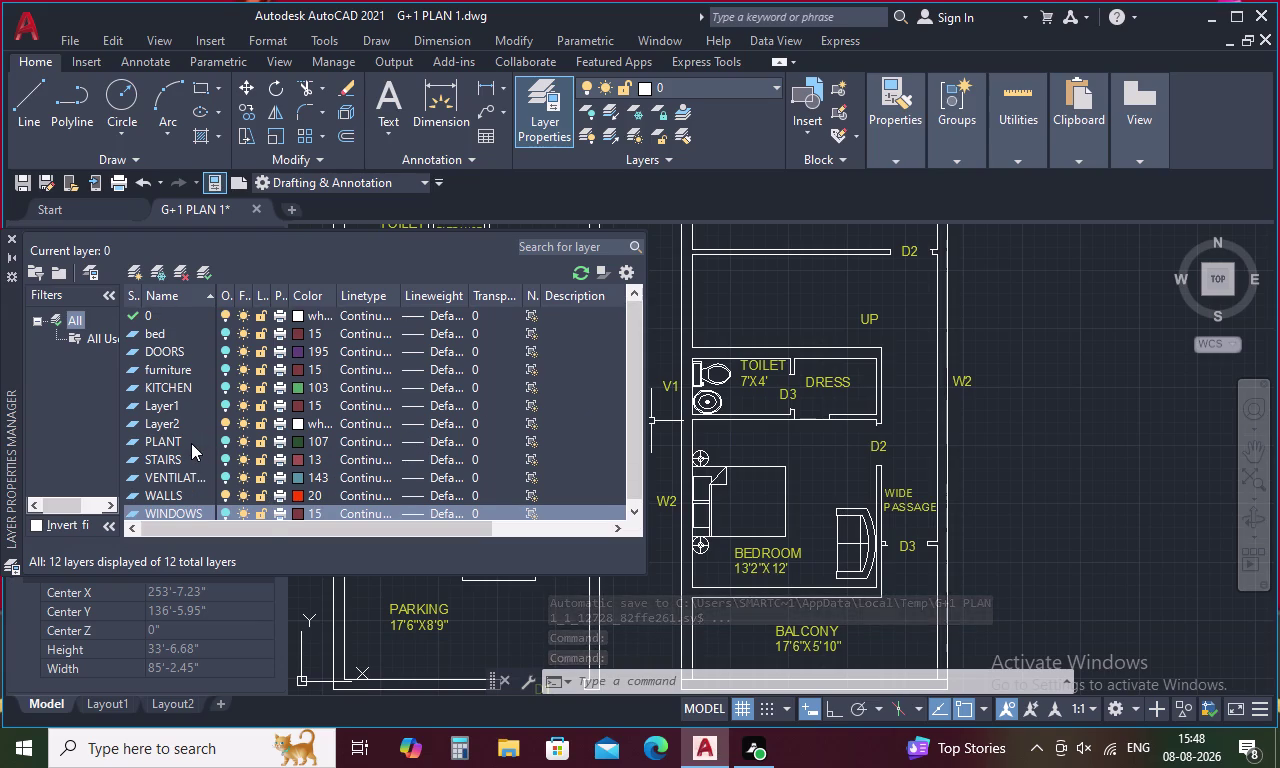
scroll(down, 3)
scroll(up, 3)
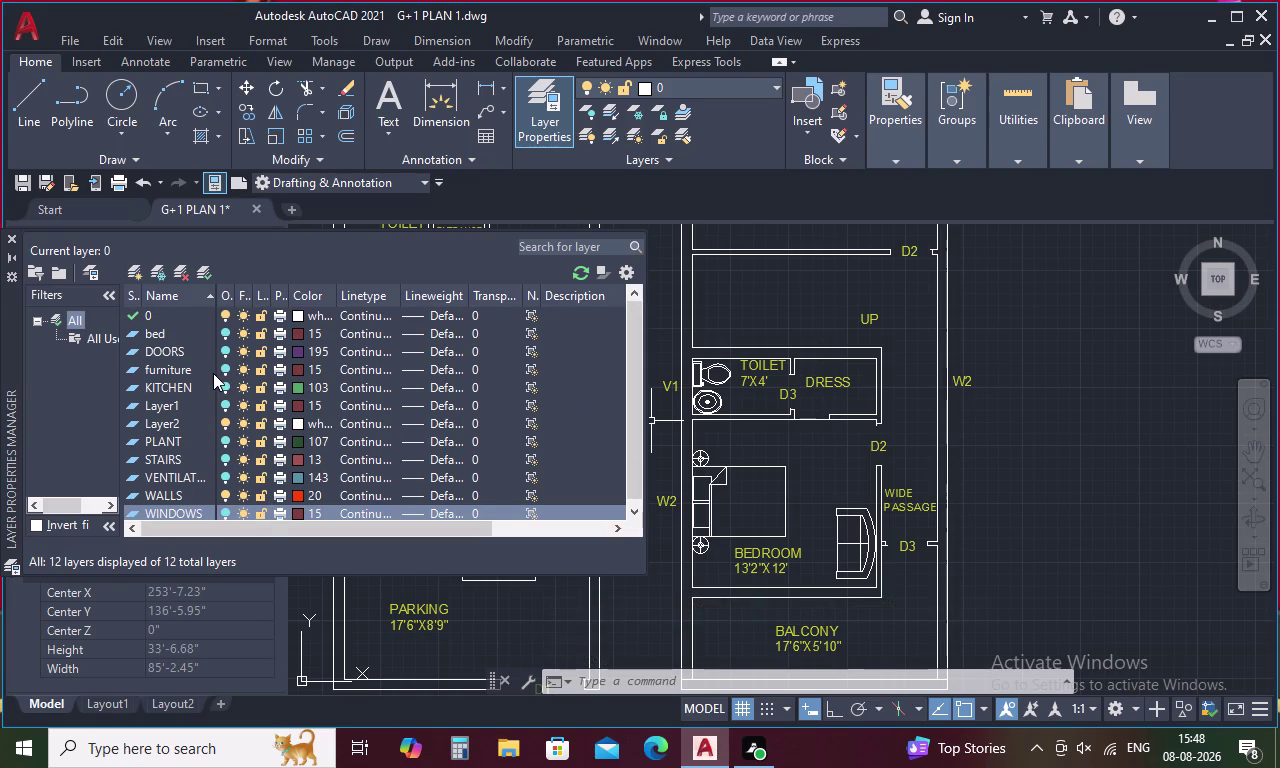
scroll(down, 3)
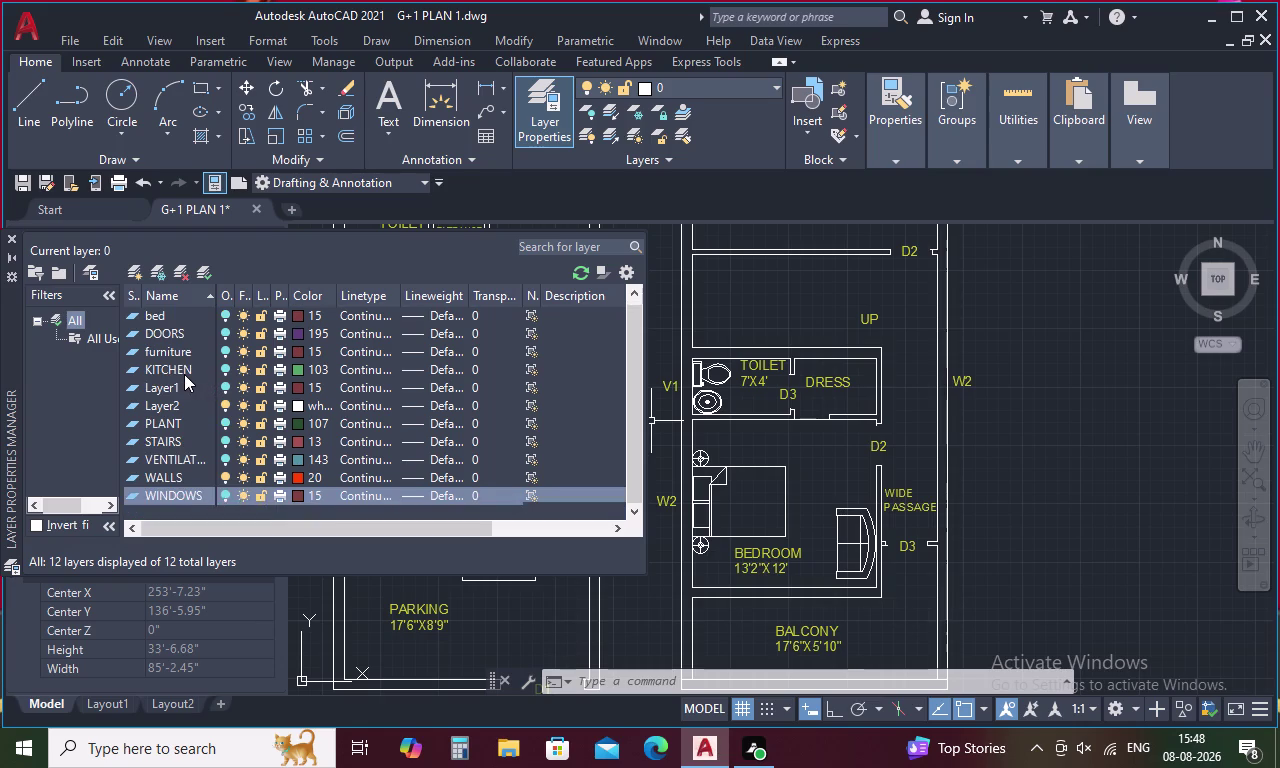
scroll(up, 3)
scroll(up, 3)
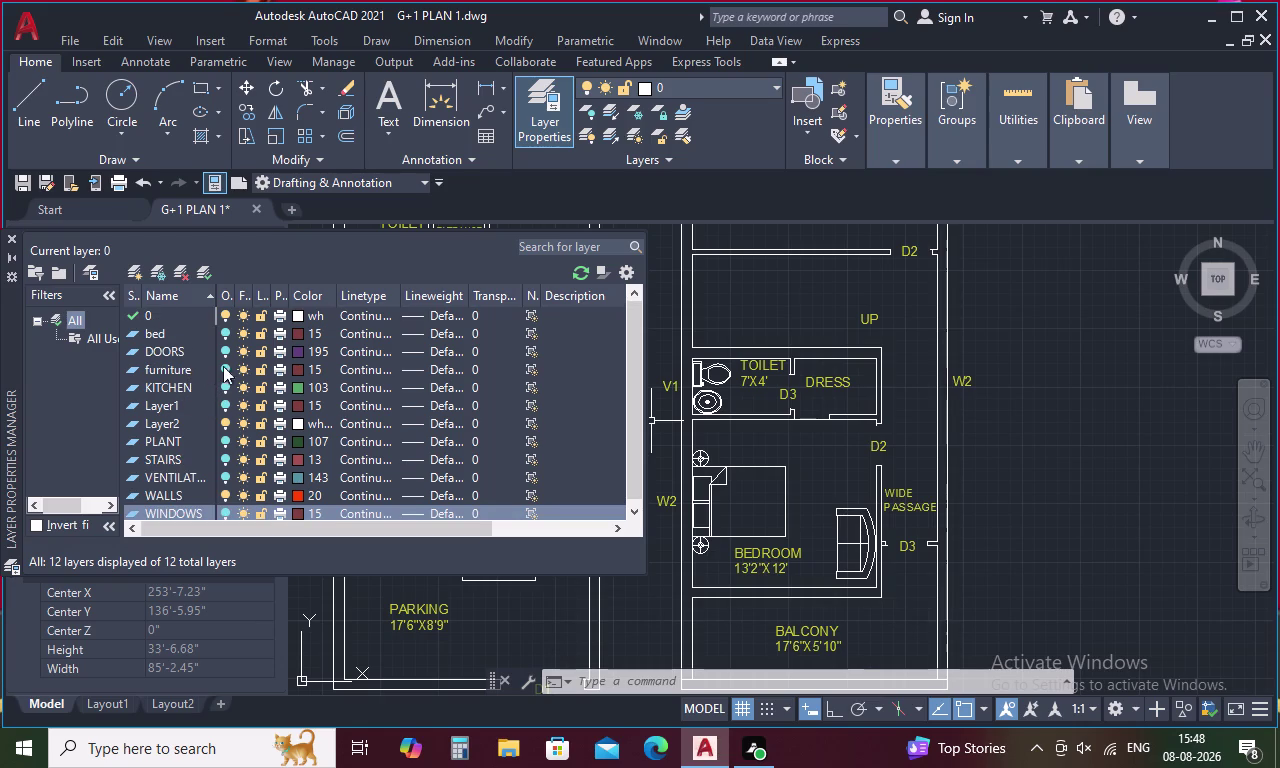
click(296, 370)
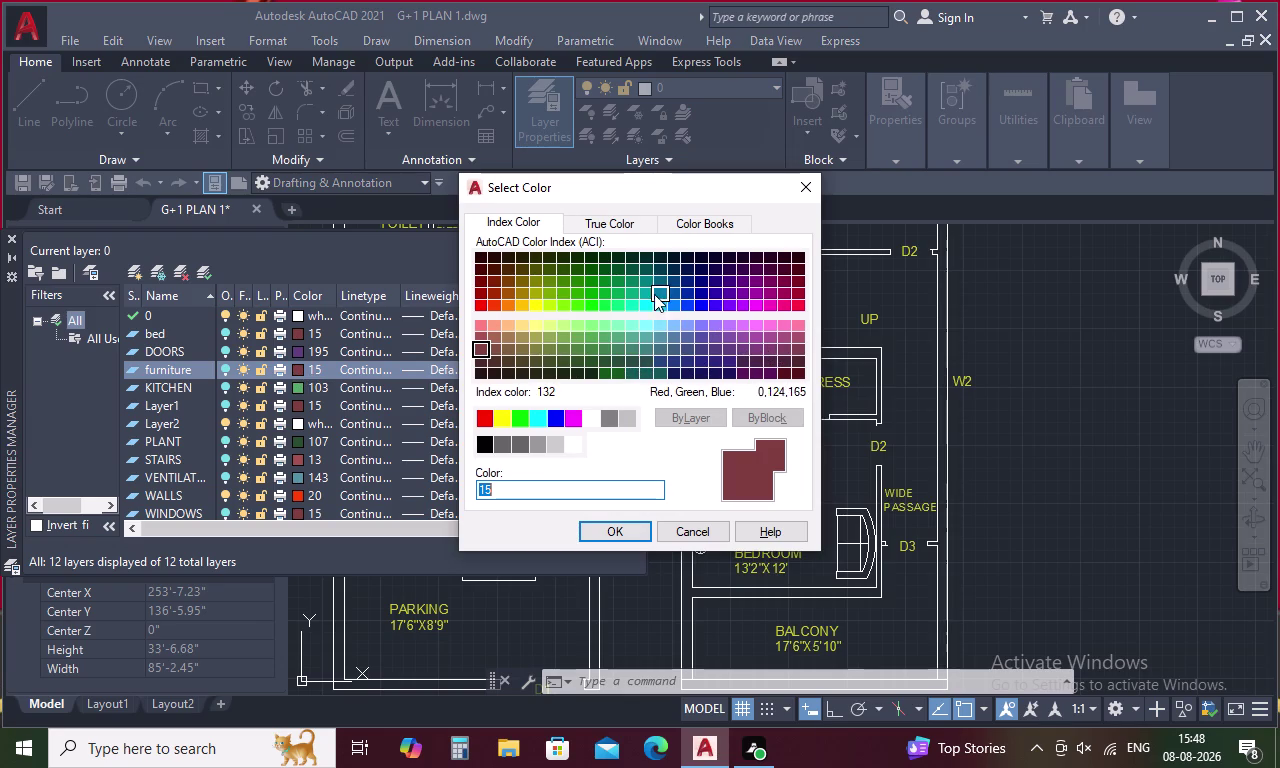
Set the furniture layer colour to red index 11.
click(535, 281)
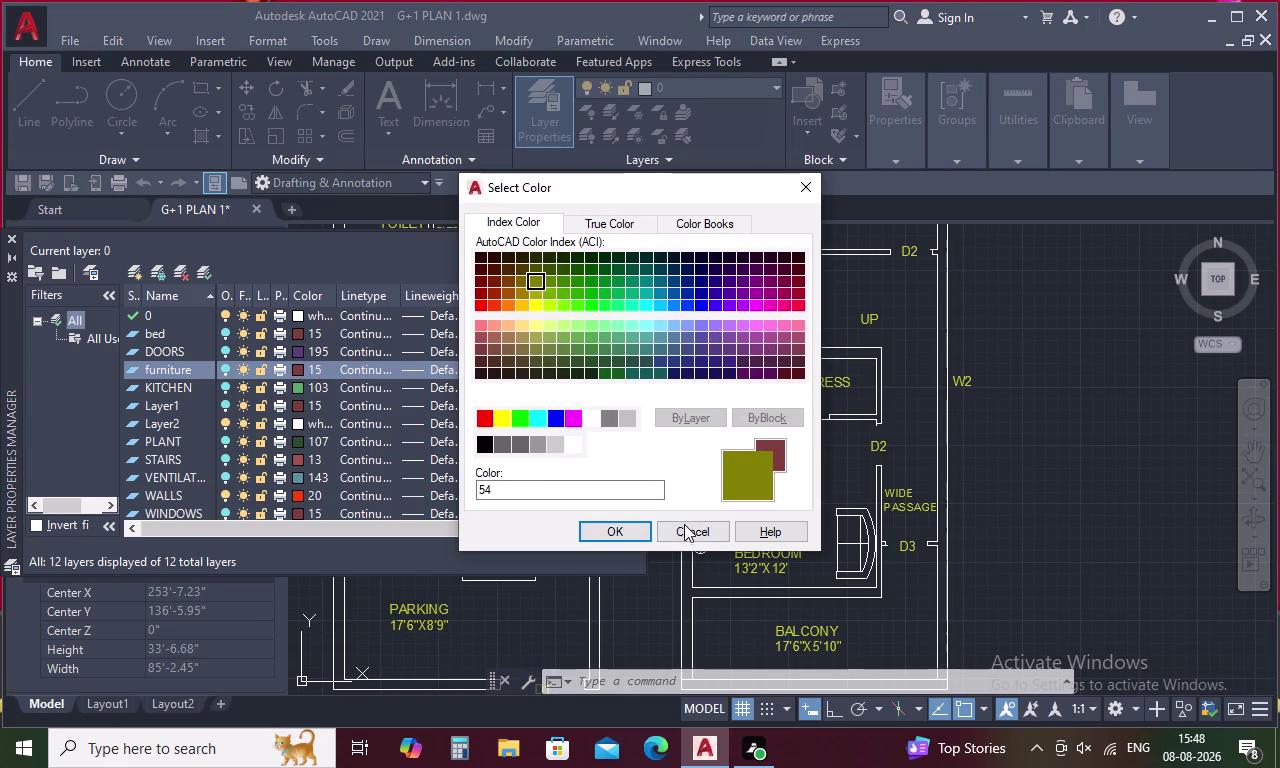
click(594, 336)
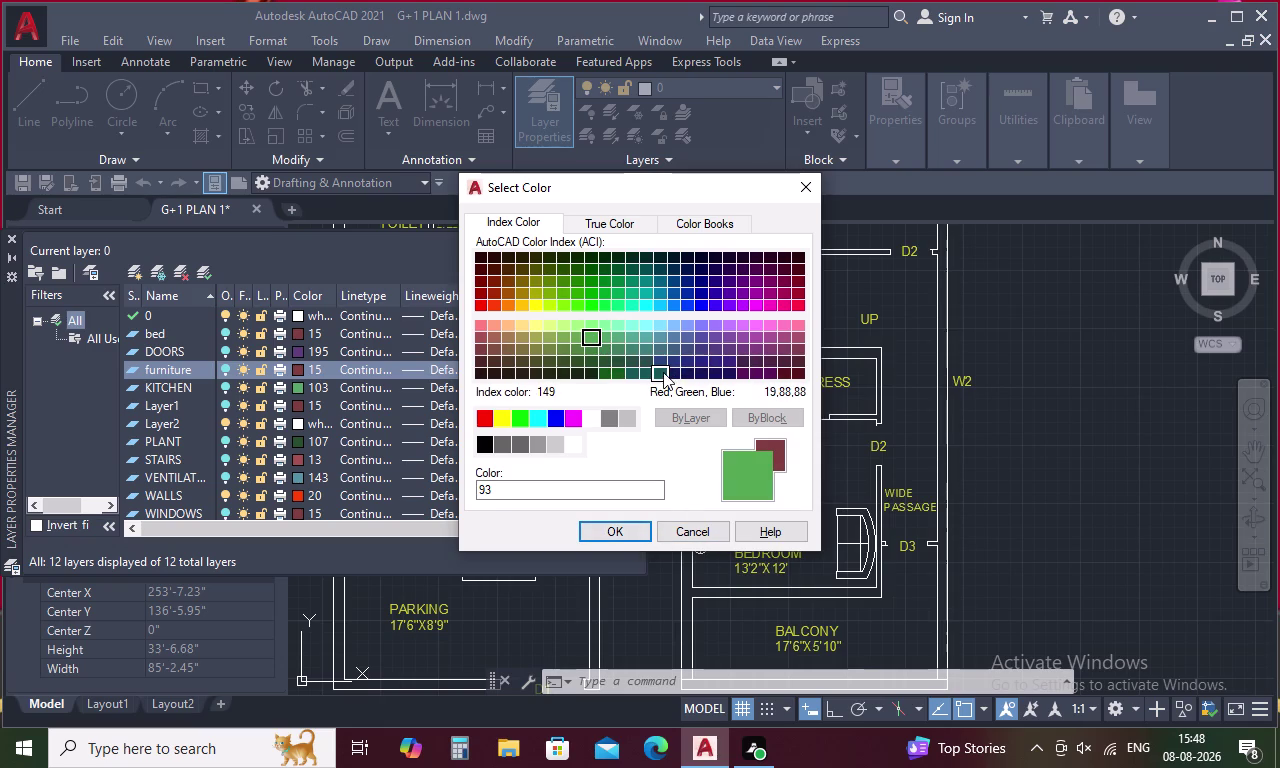
click(482, 324)
click(631, 525)
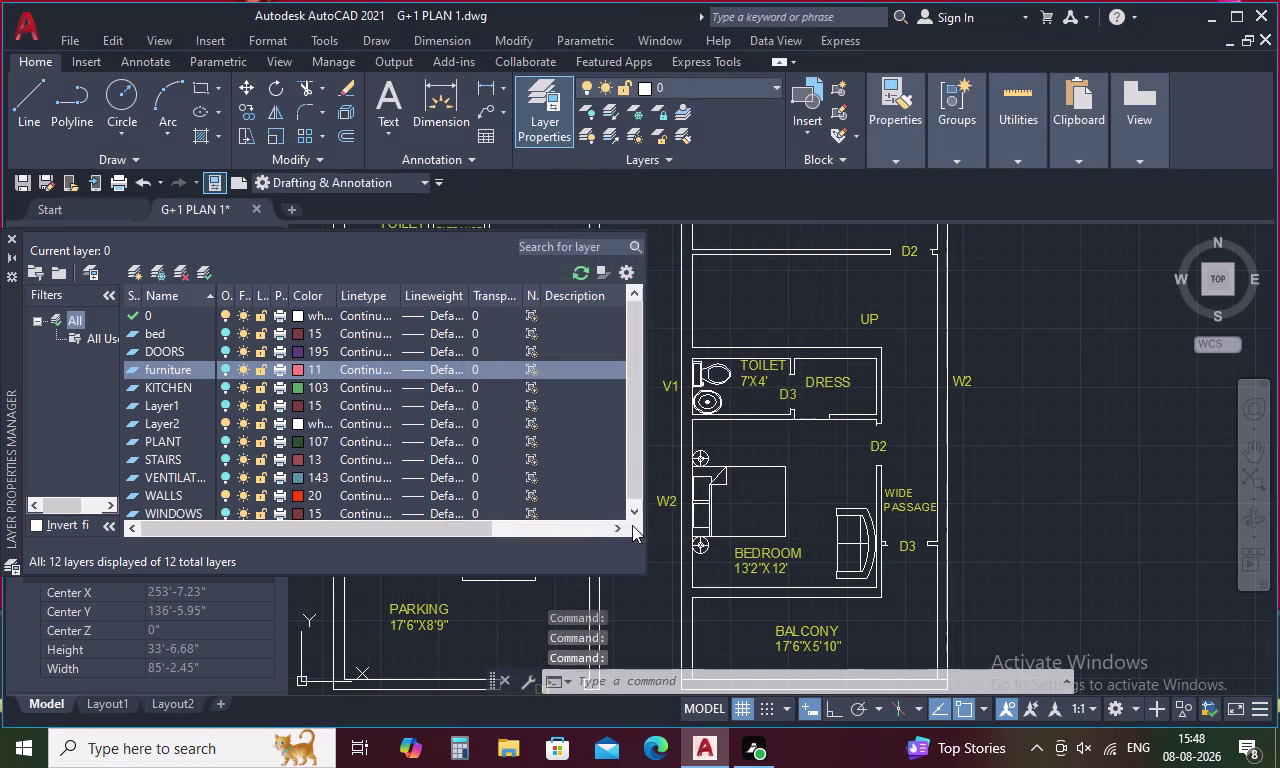
Set the bed layer colour to pink index 221.
click(300, 332)
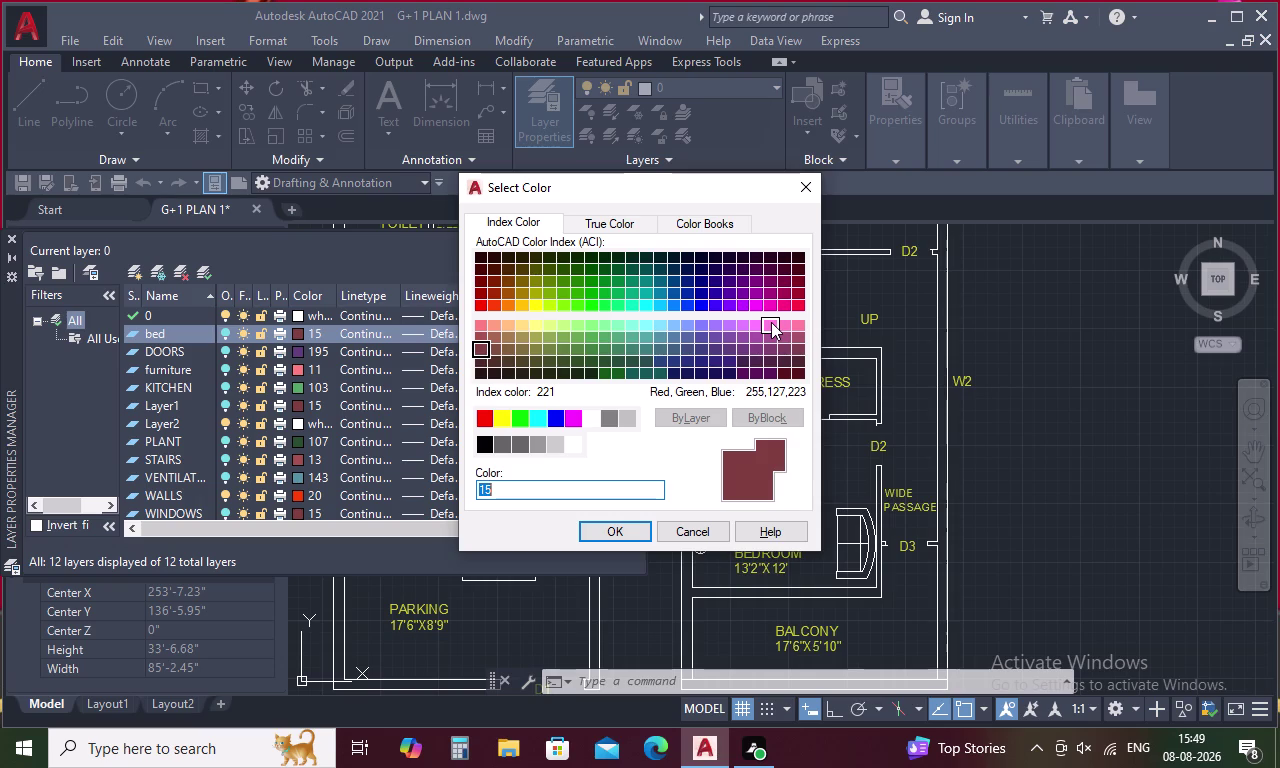
click(771, 322)
click(620, 536)
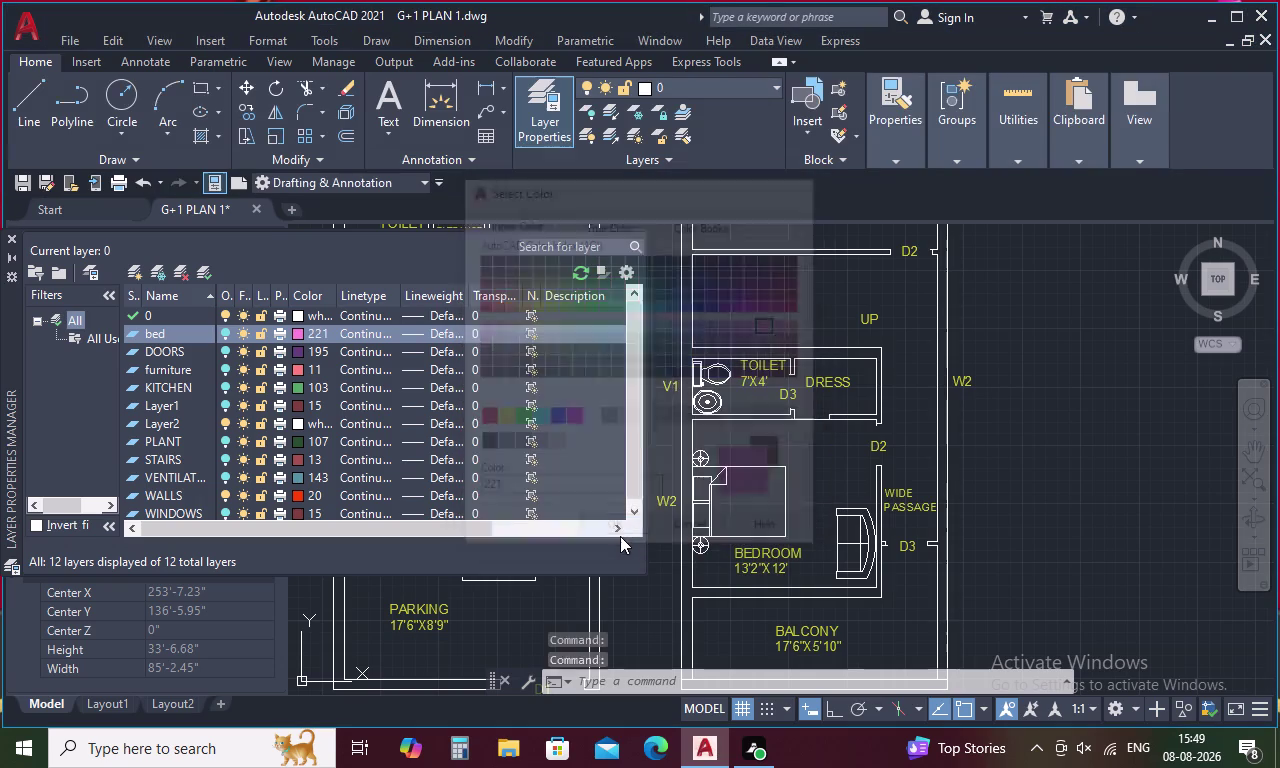
scroll(down, 3)
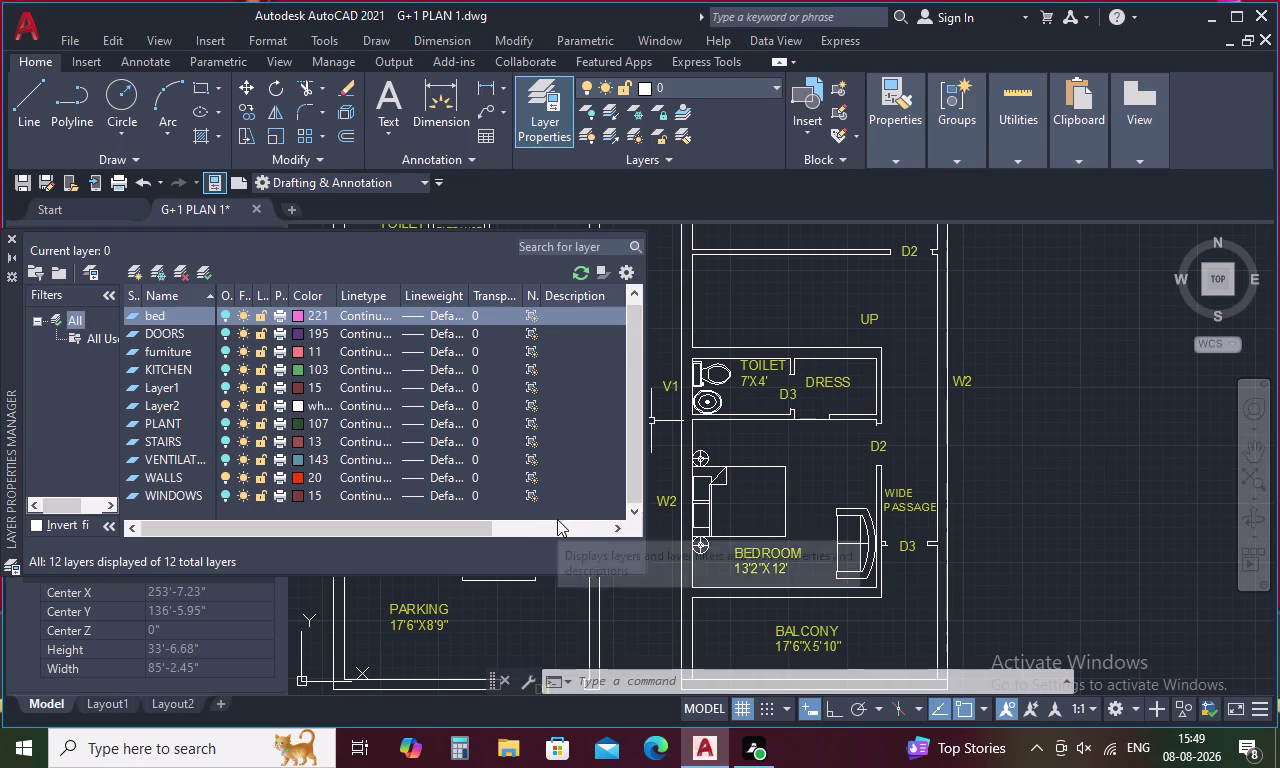
key(Escape)
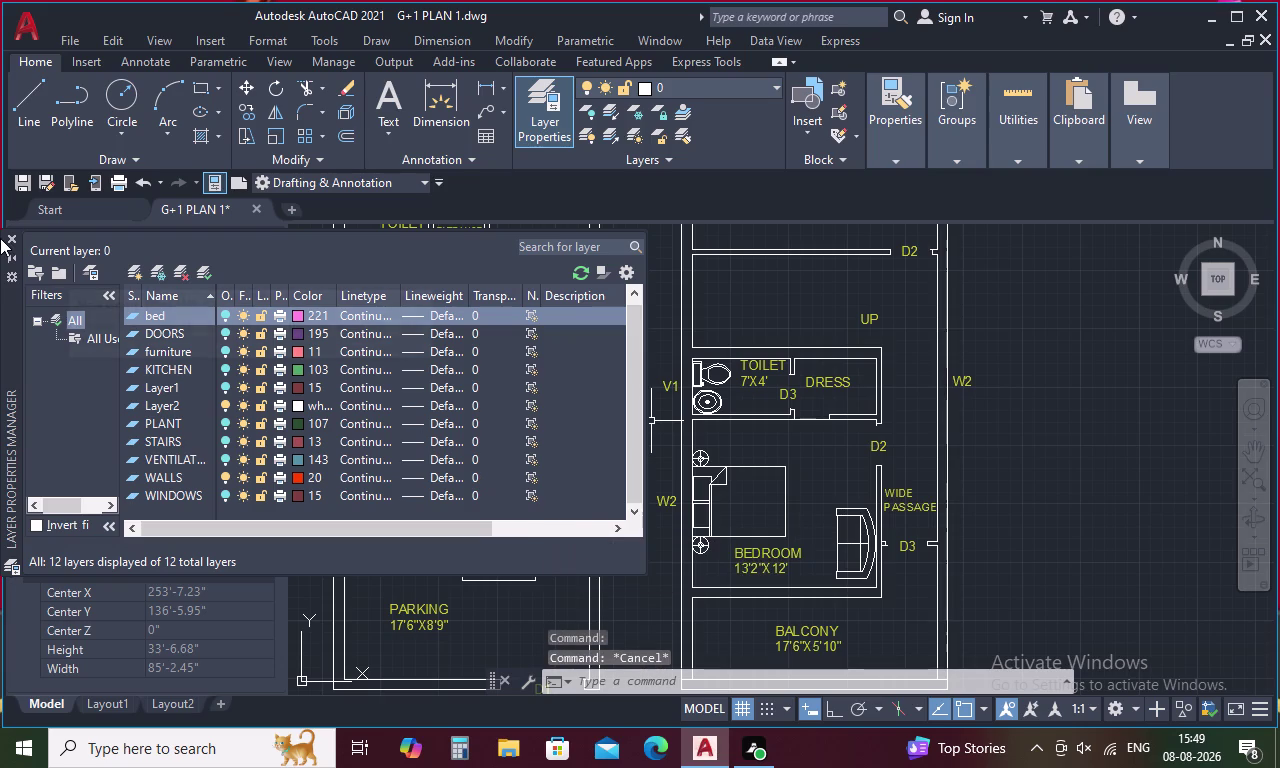
Close the layer manager and select the four sofas and the upper bedroom chair.
click(10, 235)
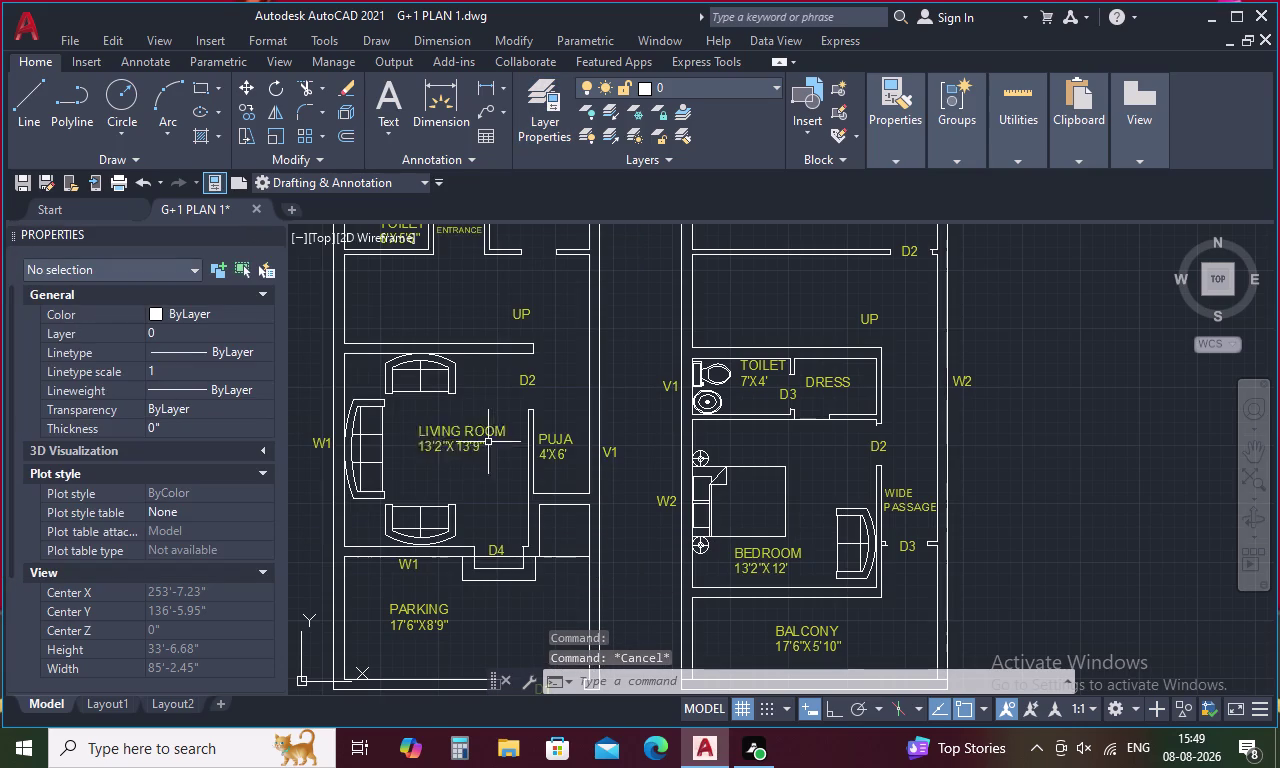
click(417, 361)
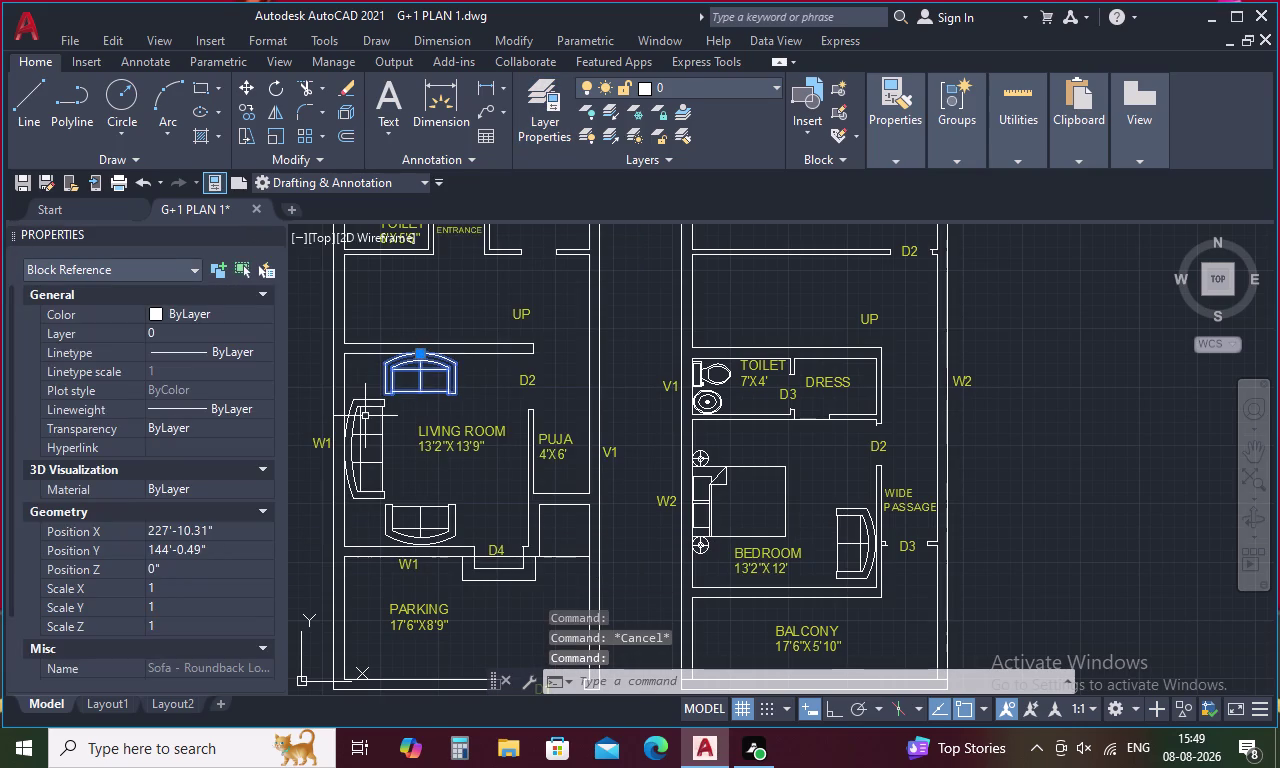
click(365, 416)
click(354, 436)
click(409, 535)
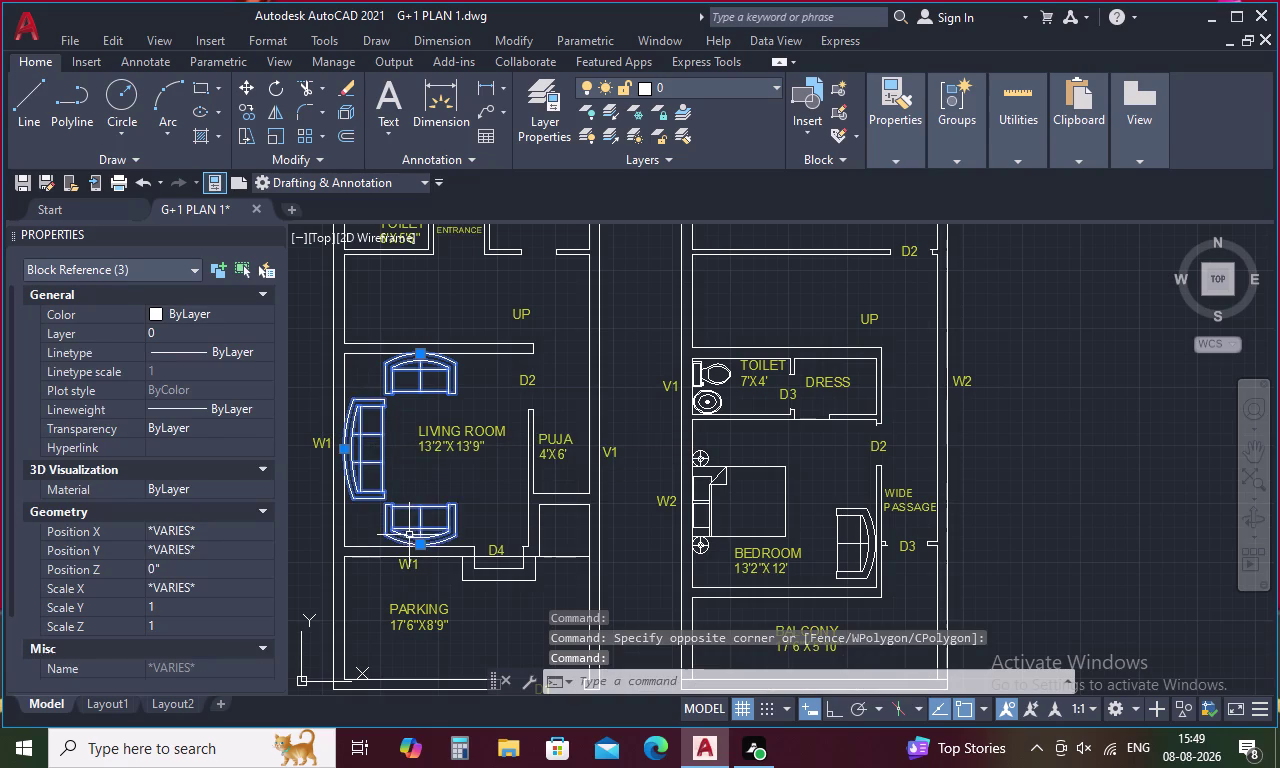
click(861, 527)
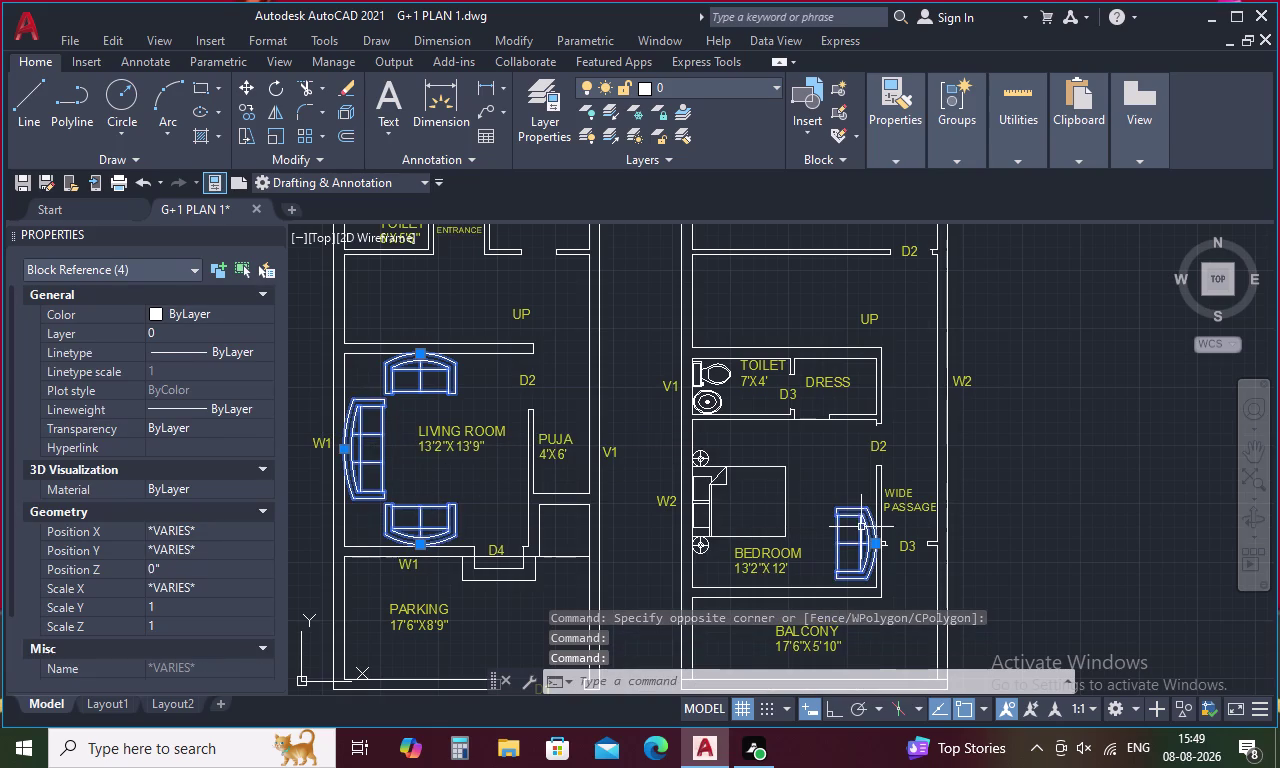
scroll(down, 3)
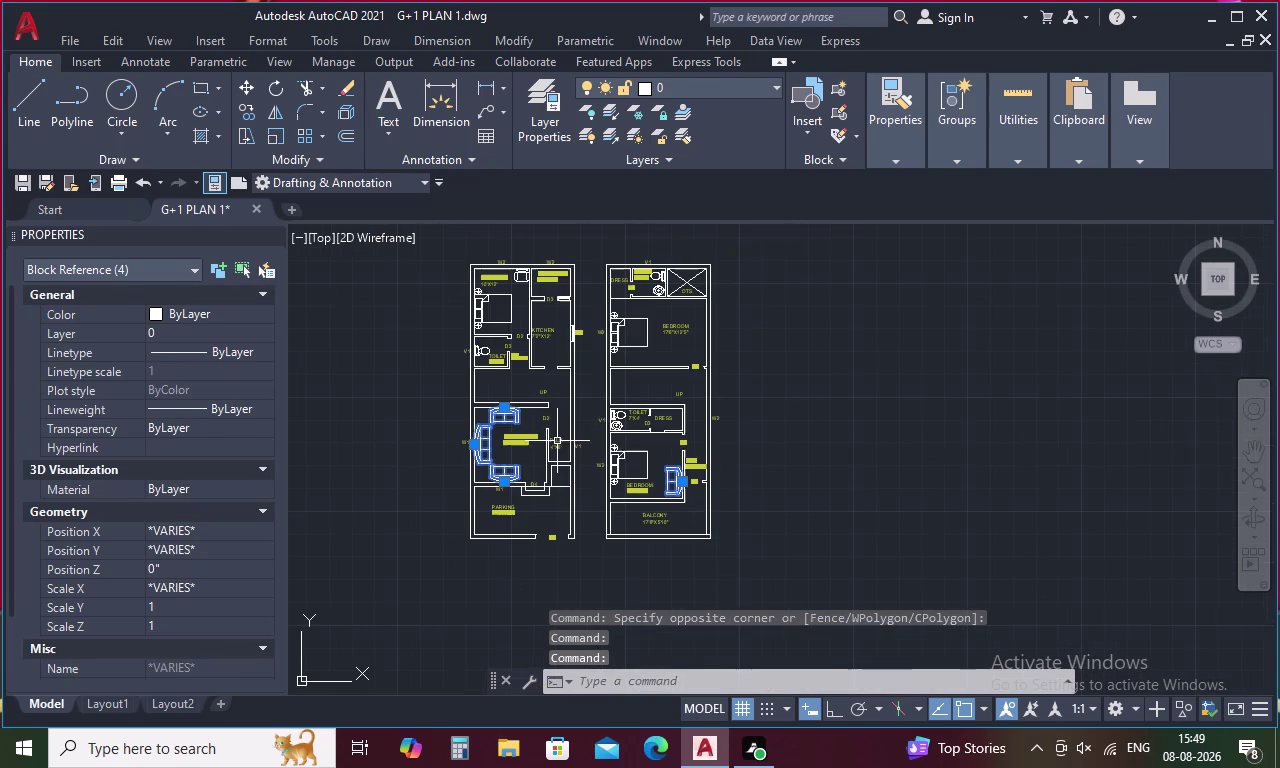
scroll(up, 3)
click(518, 280)
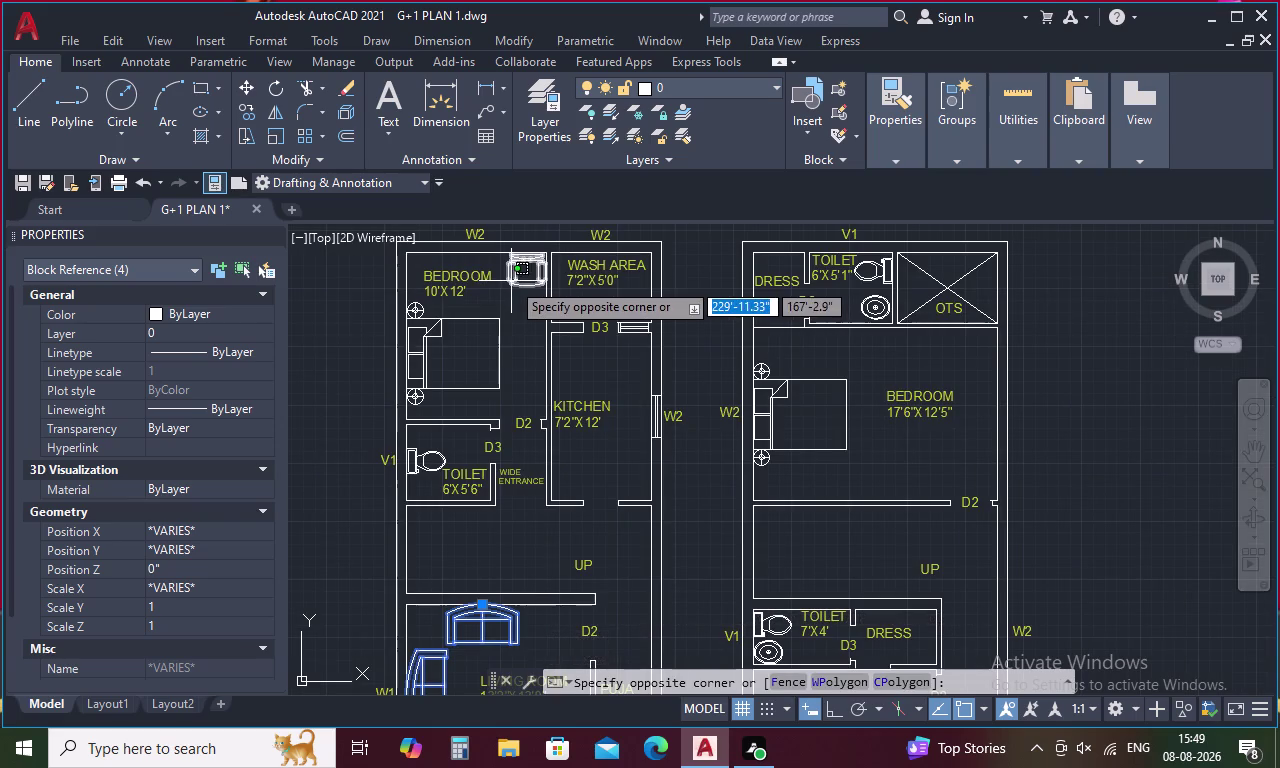
click(511, 281)
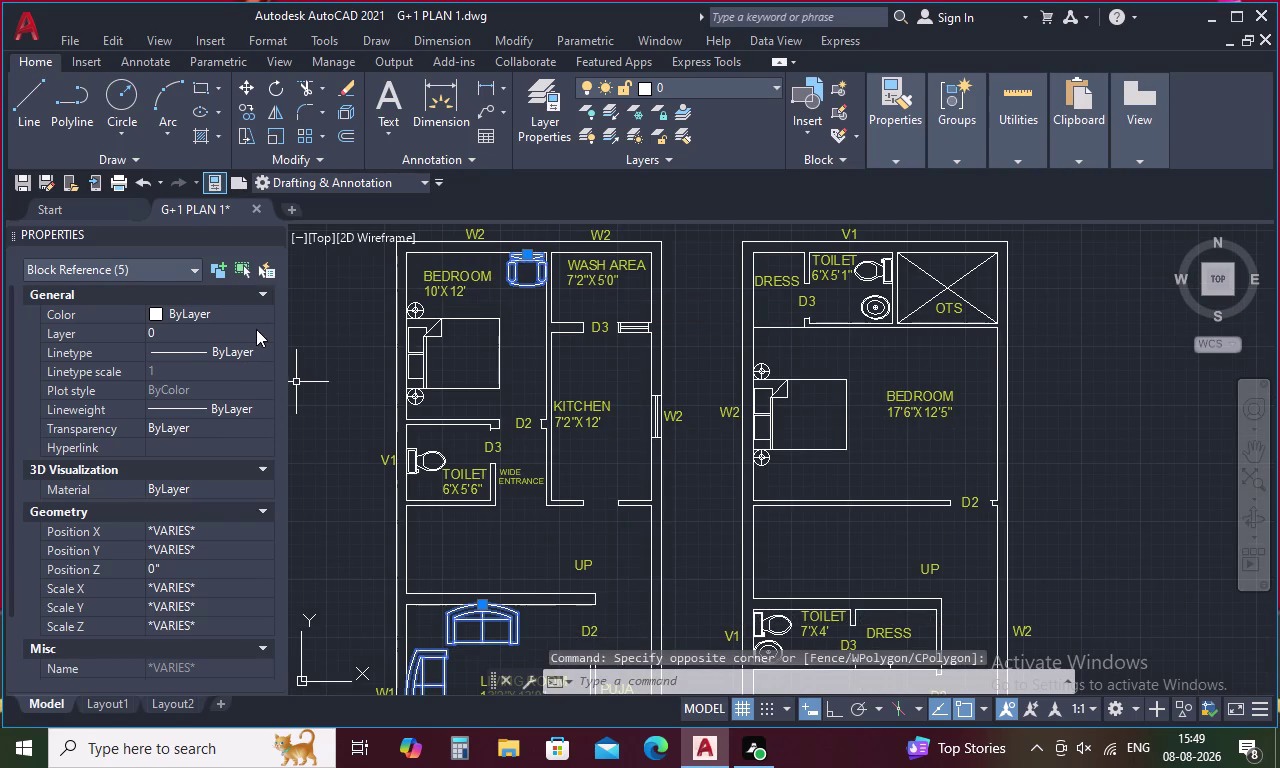
Move the selected furniture onto a switched-off layer, accepting the warning.
click(256, 329)
click(265, 331)
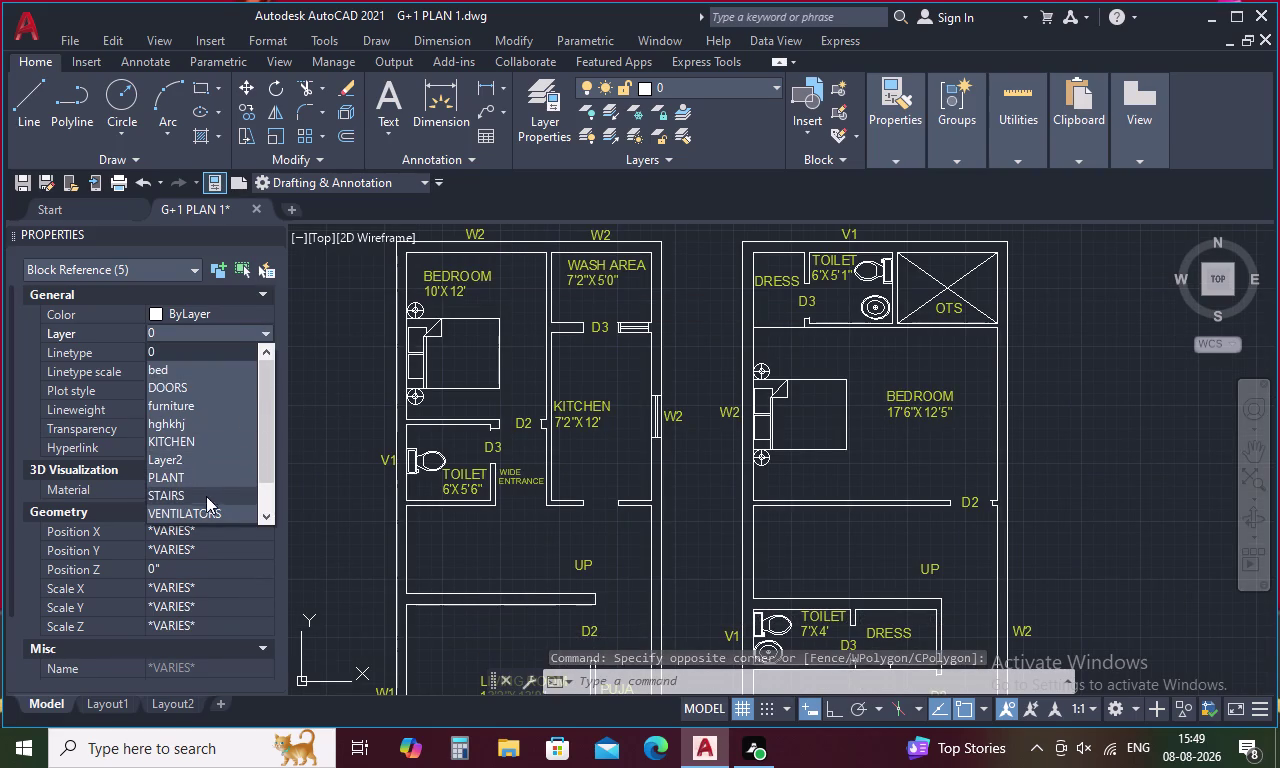
click(203, 407)
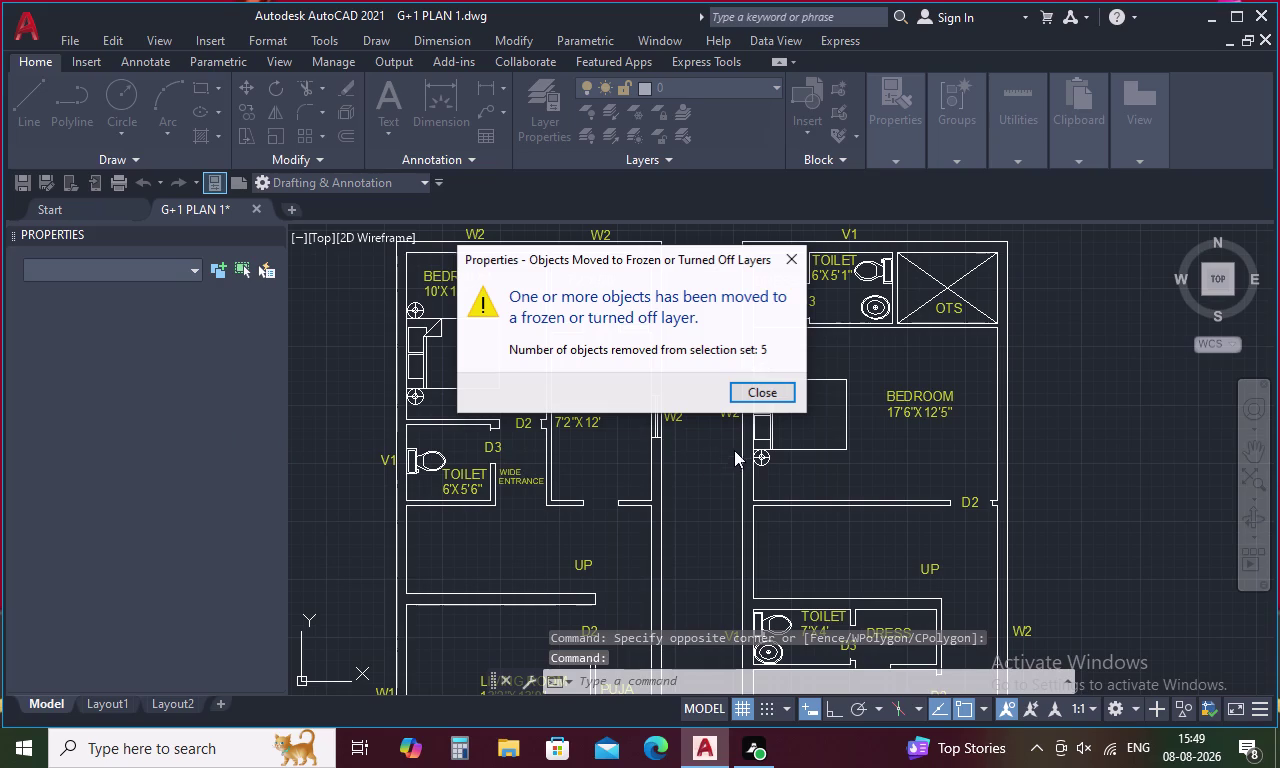
click(792, 395)
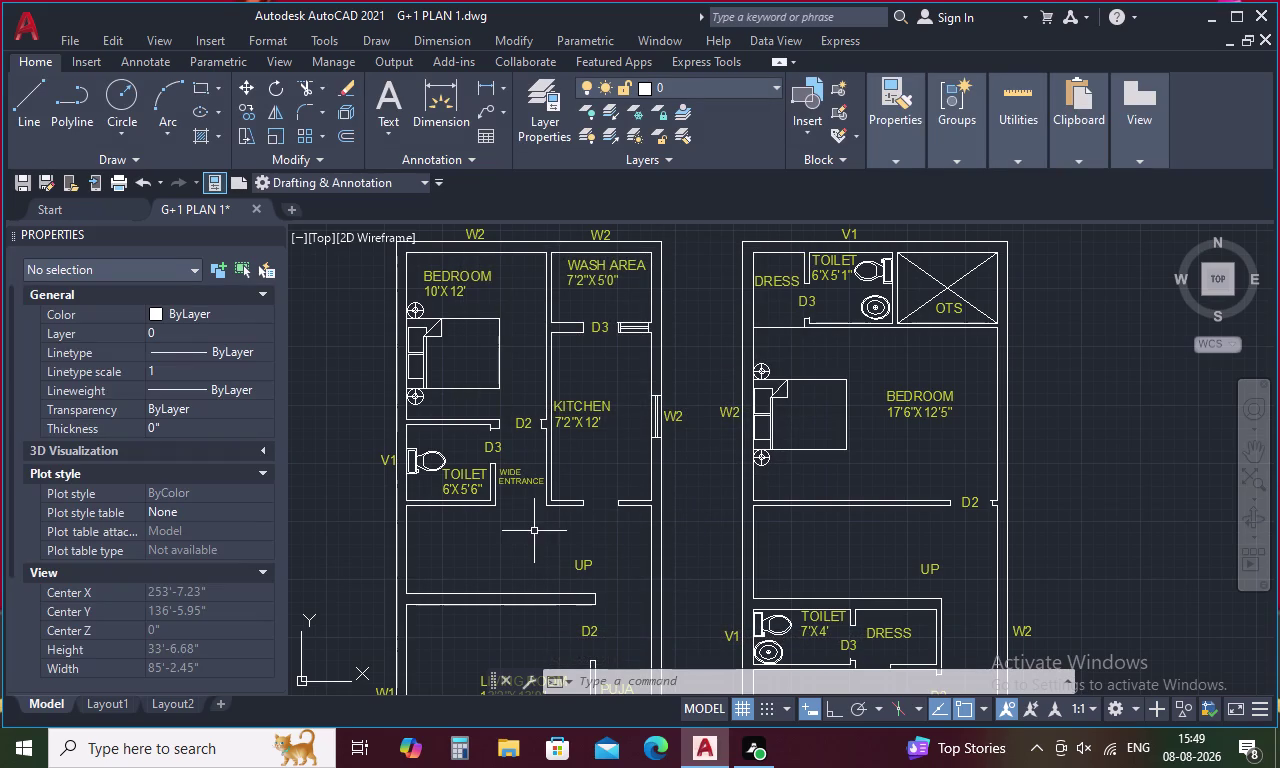
Open the layer properties manager with LA, then close it.
key(l)
text(a)
key(space)
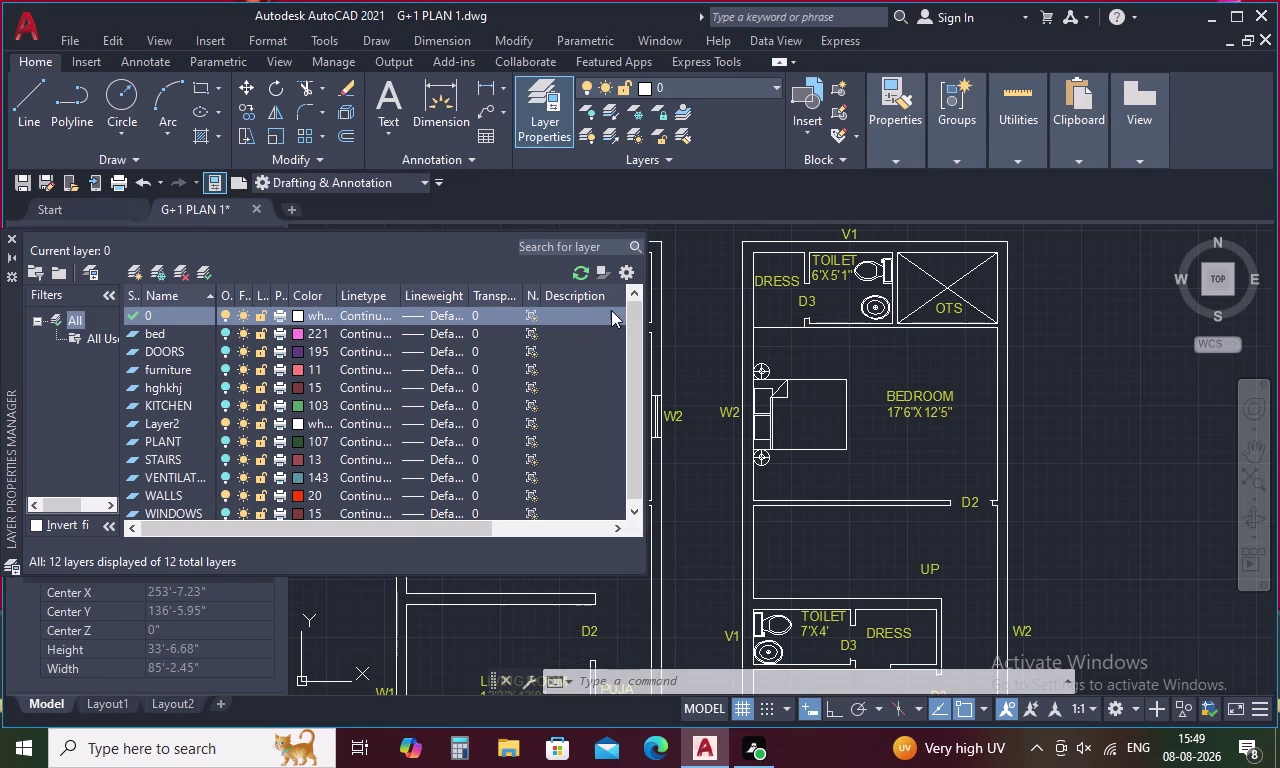
click(10, 236)
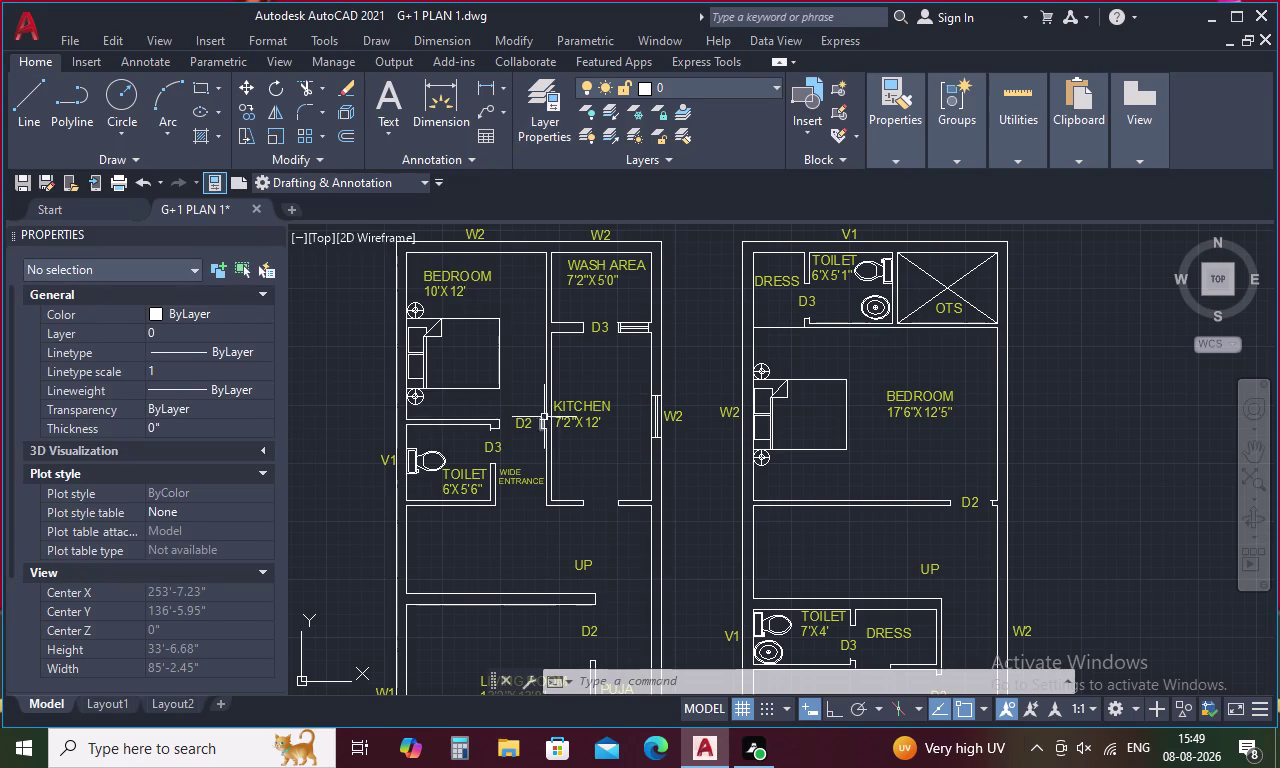
Select the beds in the ground-floor and first-floor bedrooms.
click(498, 348)
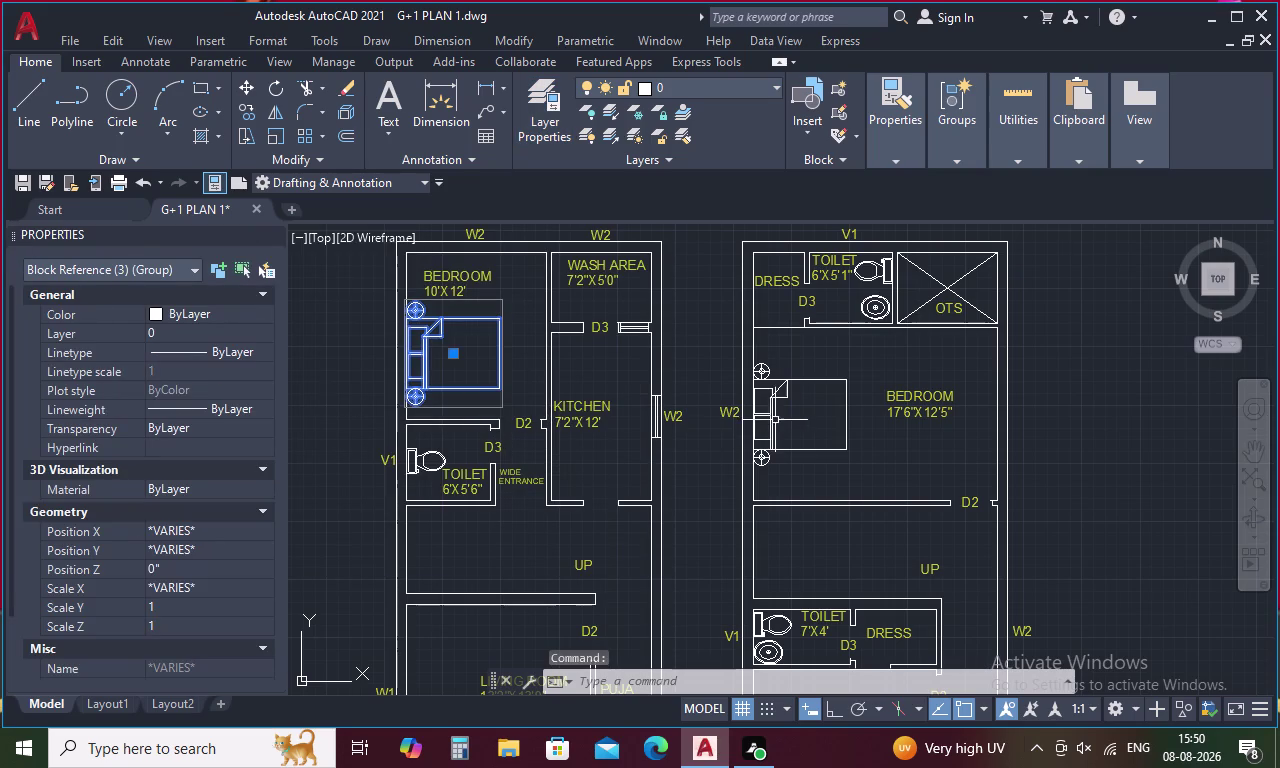
click(775, 420)
scroll(down, 3)
scroll(up, 3)
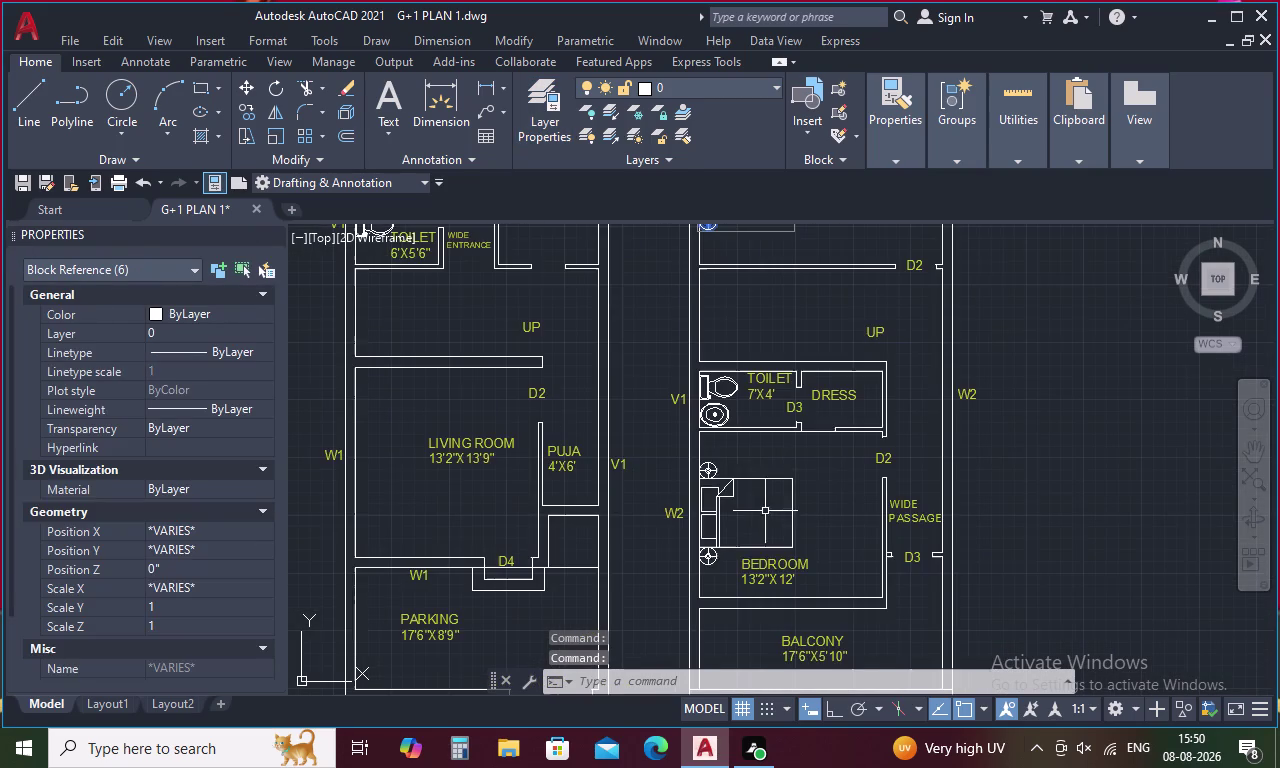
click(721, 518)
click(232, 327)
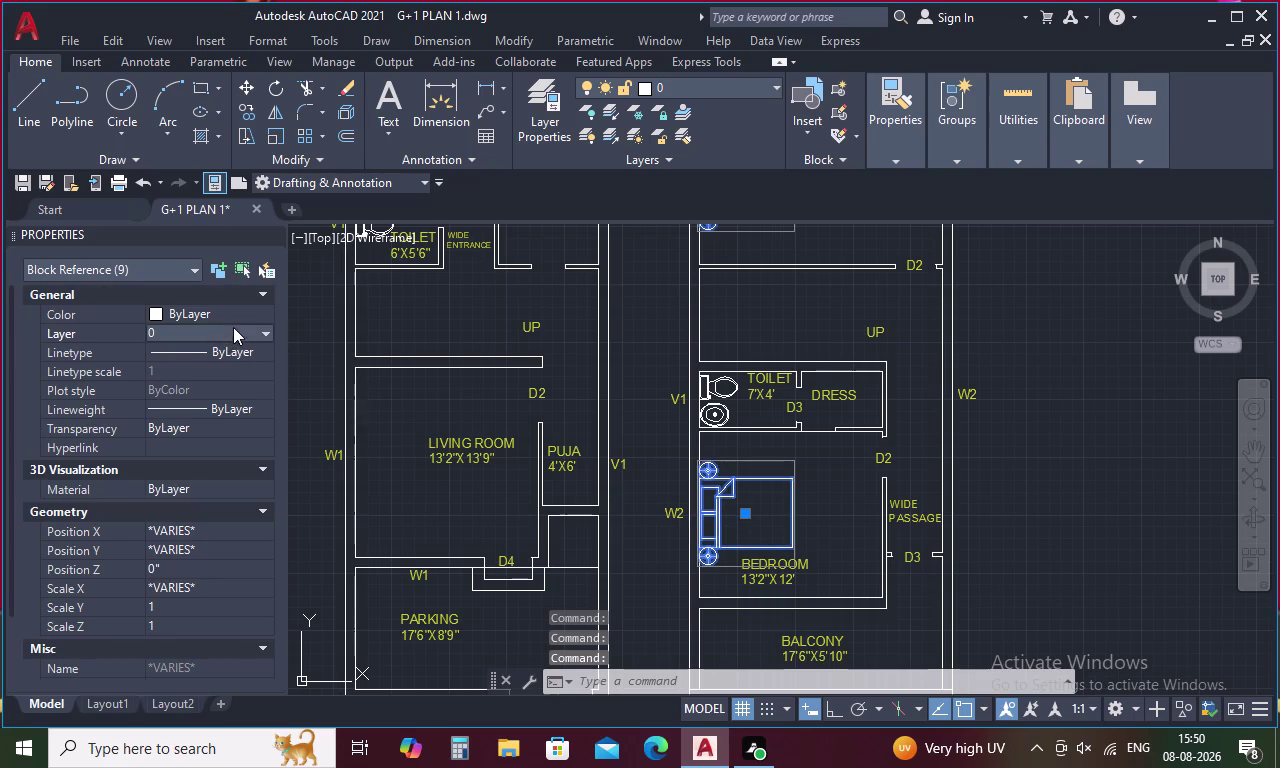
Move the selected beds to a switched-off layer, accepting the hidden-objects warning.
click(260, 336)
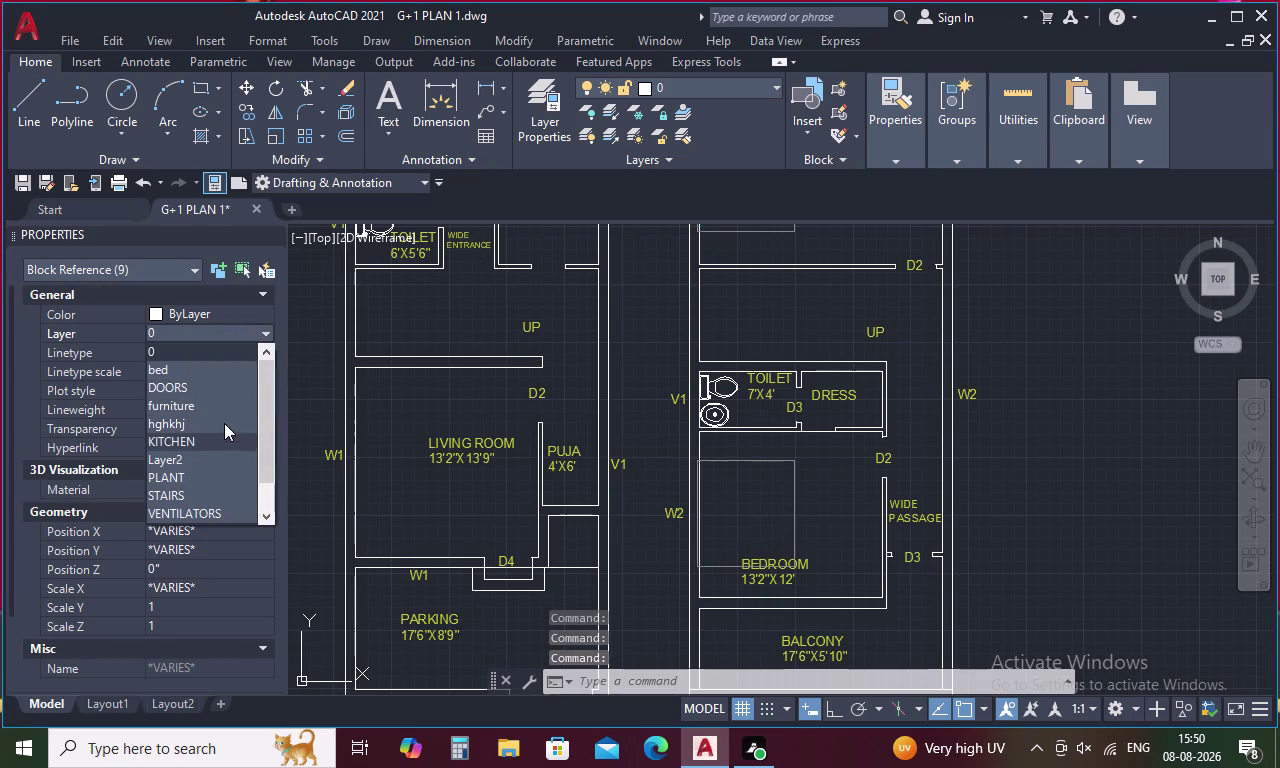
click(212, 370)
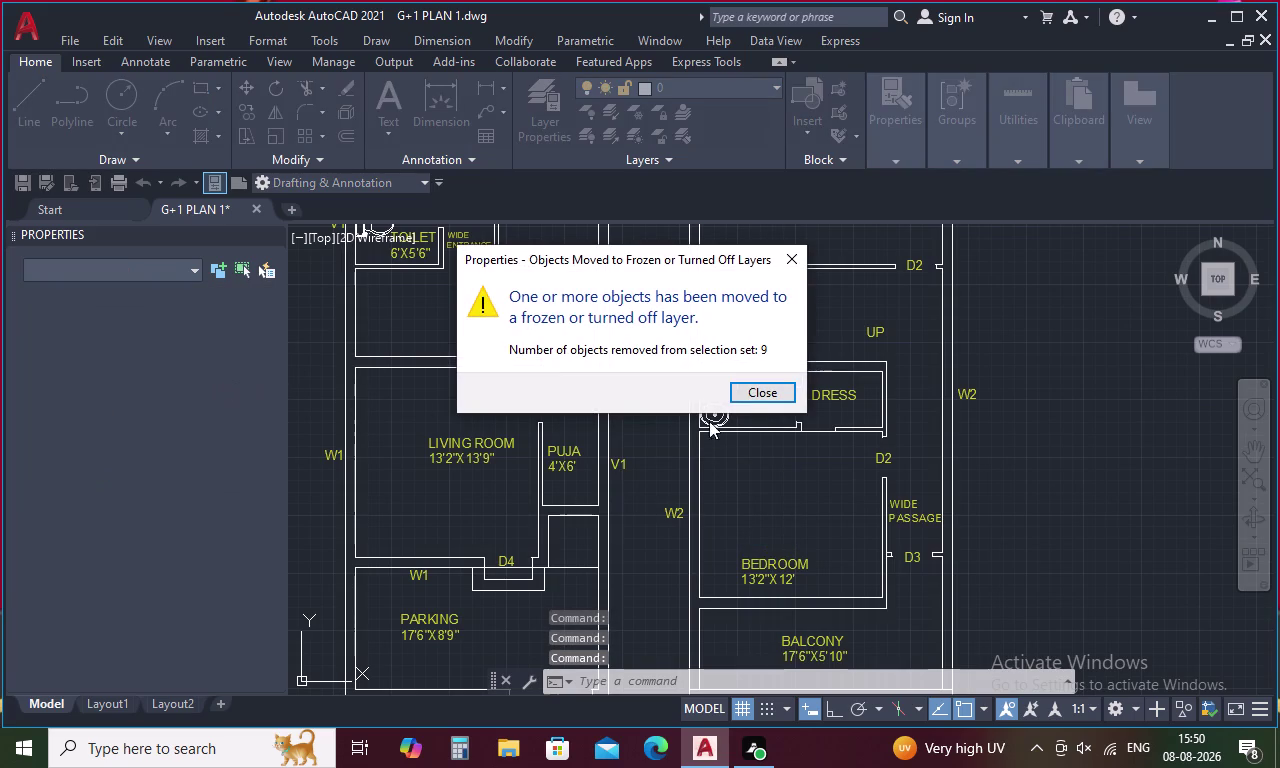
click(747, 397)
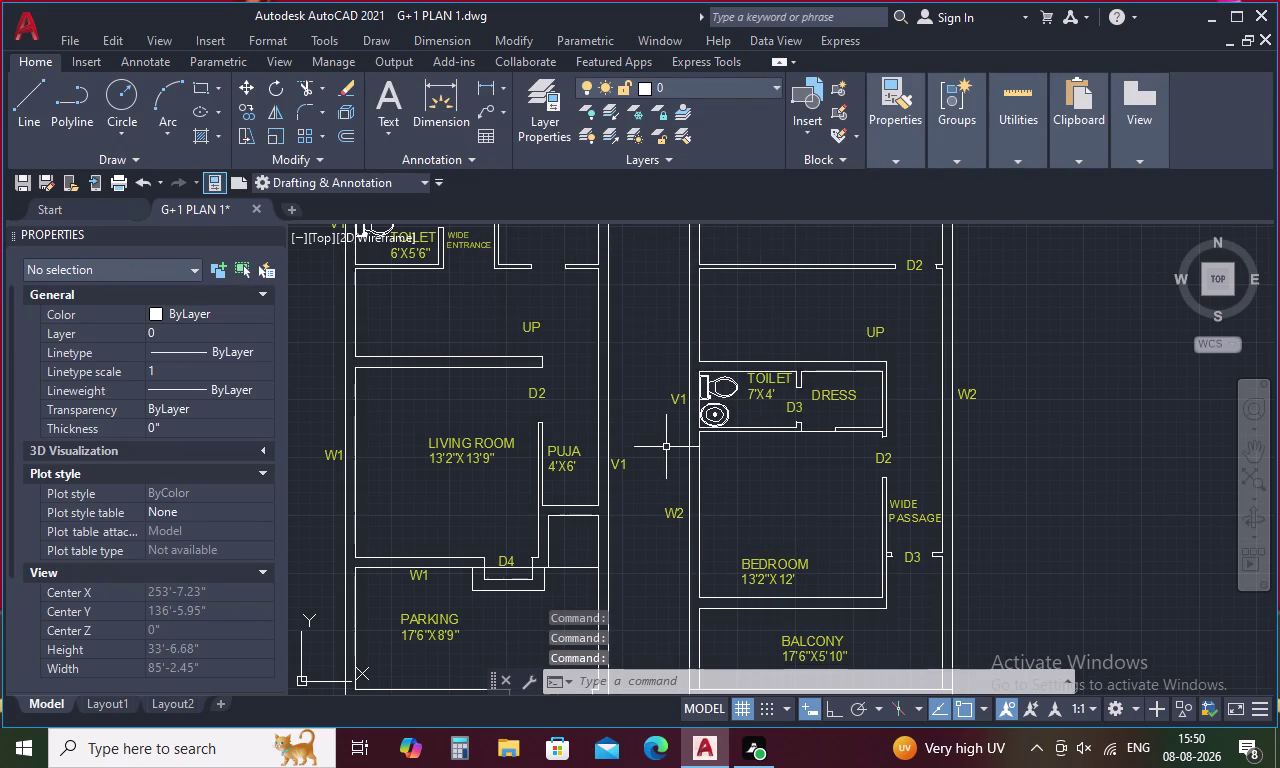
scroll(down, 3)
scroll(down, 3)
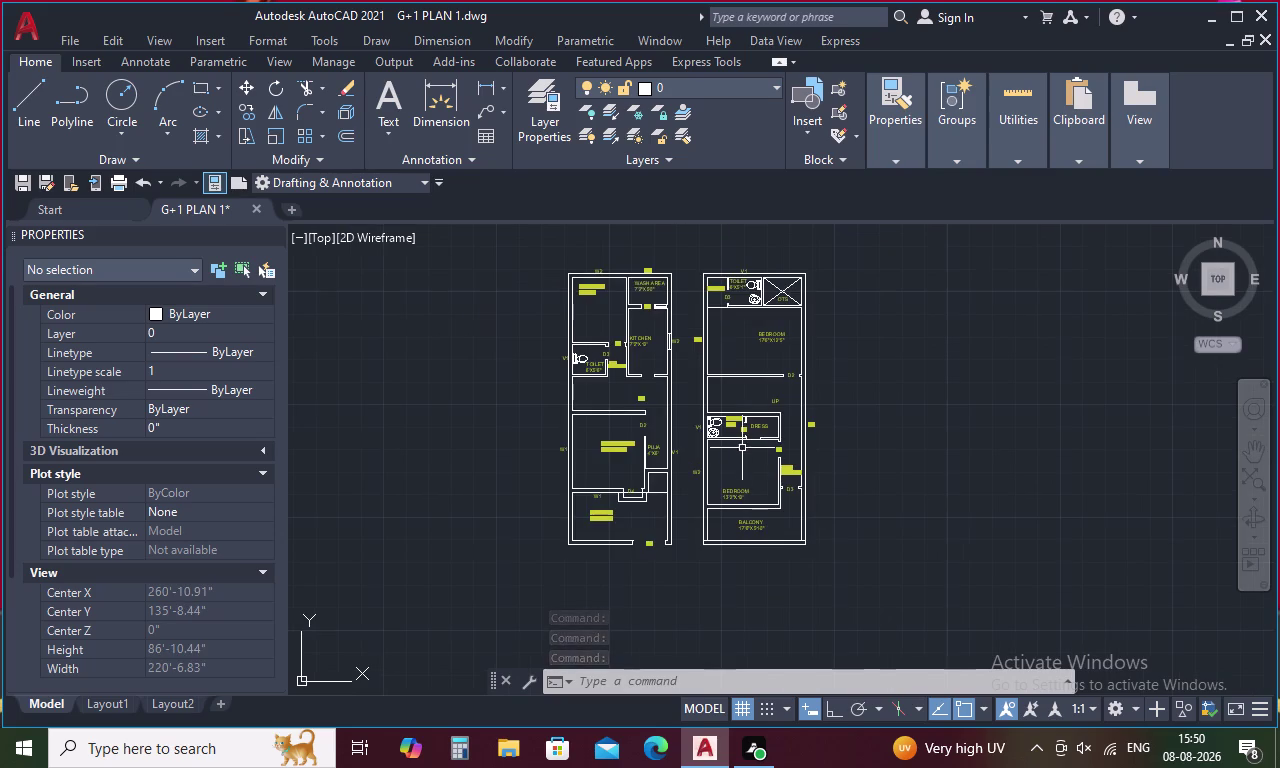
Lasso all 196 objects of both floor plans, assign them to WALLS, and deselect.
middle_drag(744, 457, 747, 495)
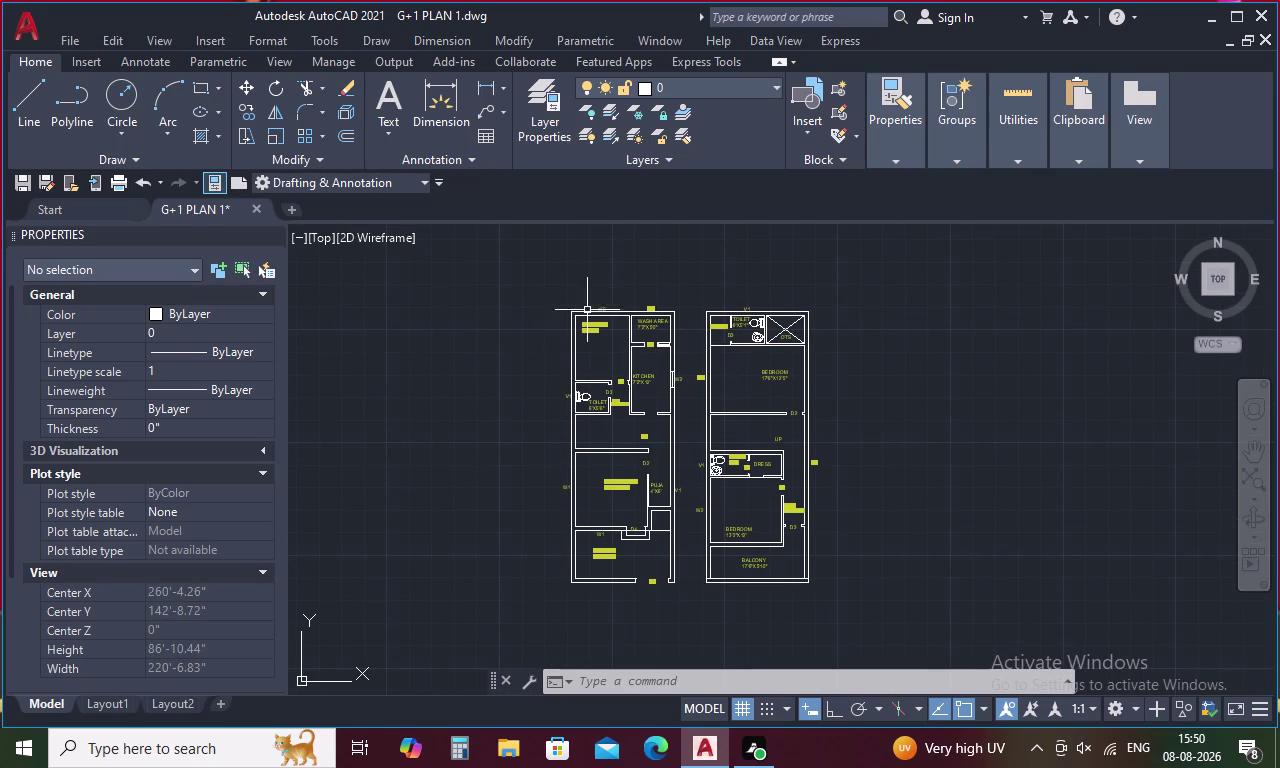
drag(530, 310, 872, 348)
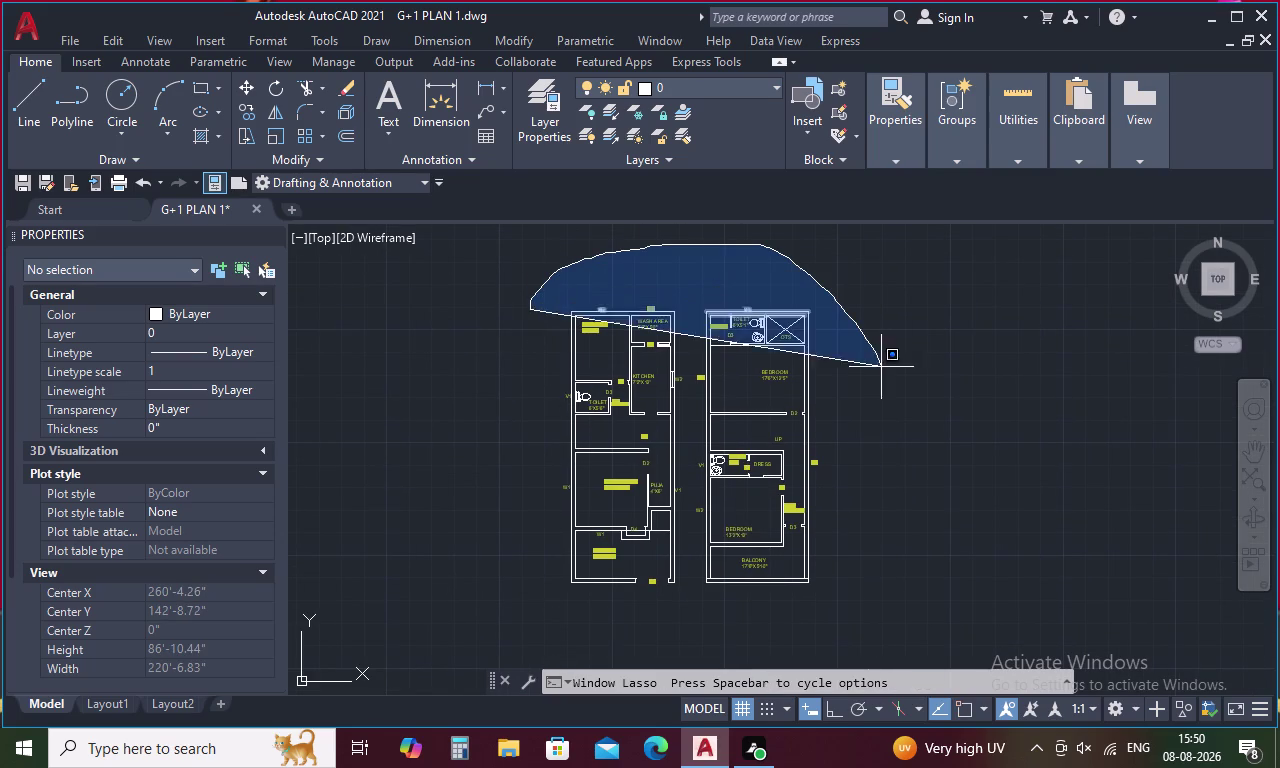
drag(872, 348, 518, 472)
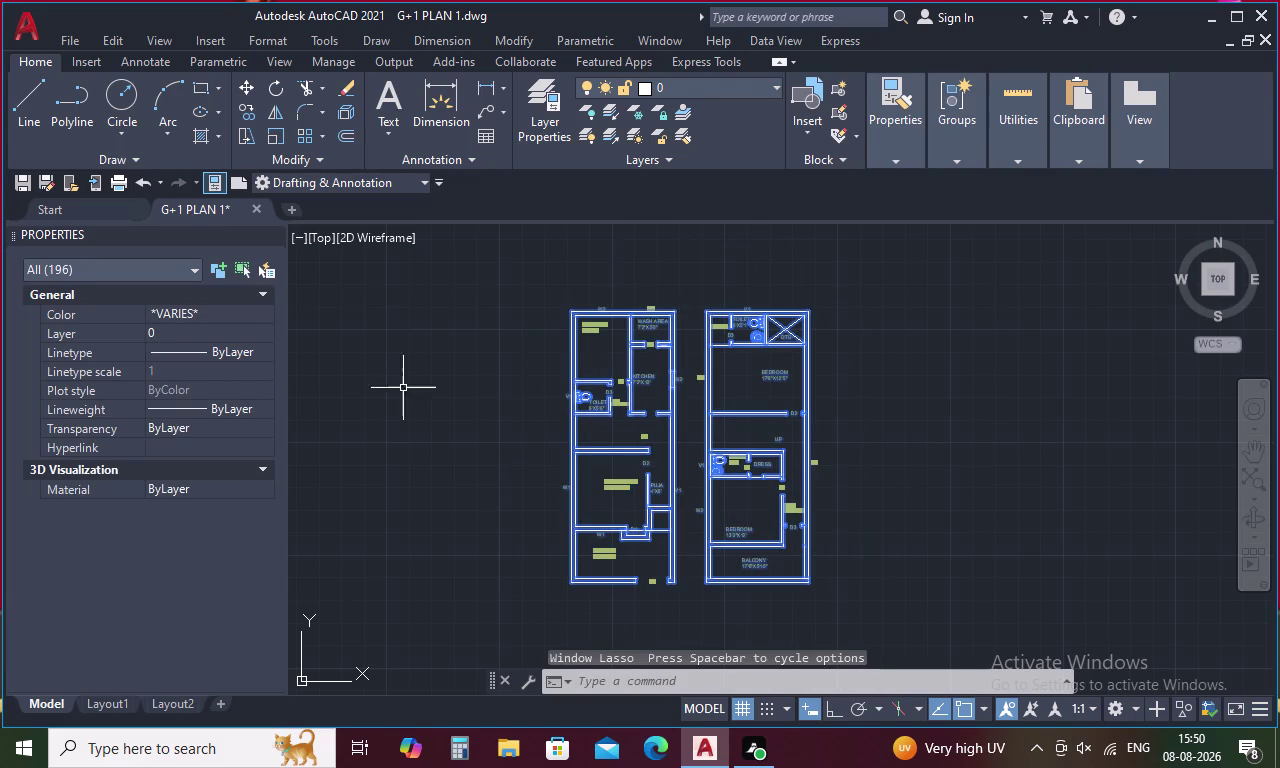
click(263, 328)
click(266, 333)
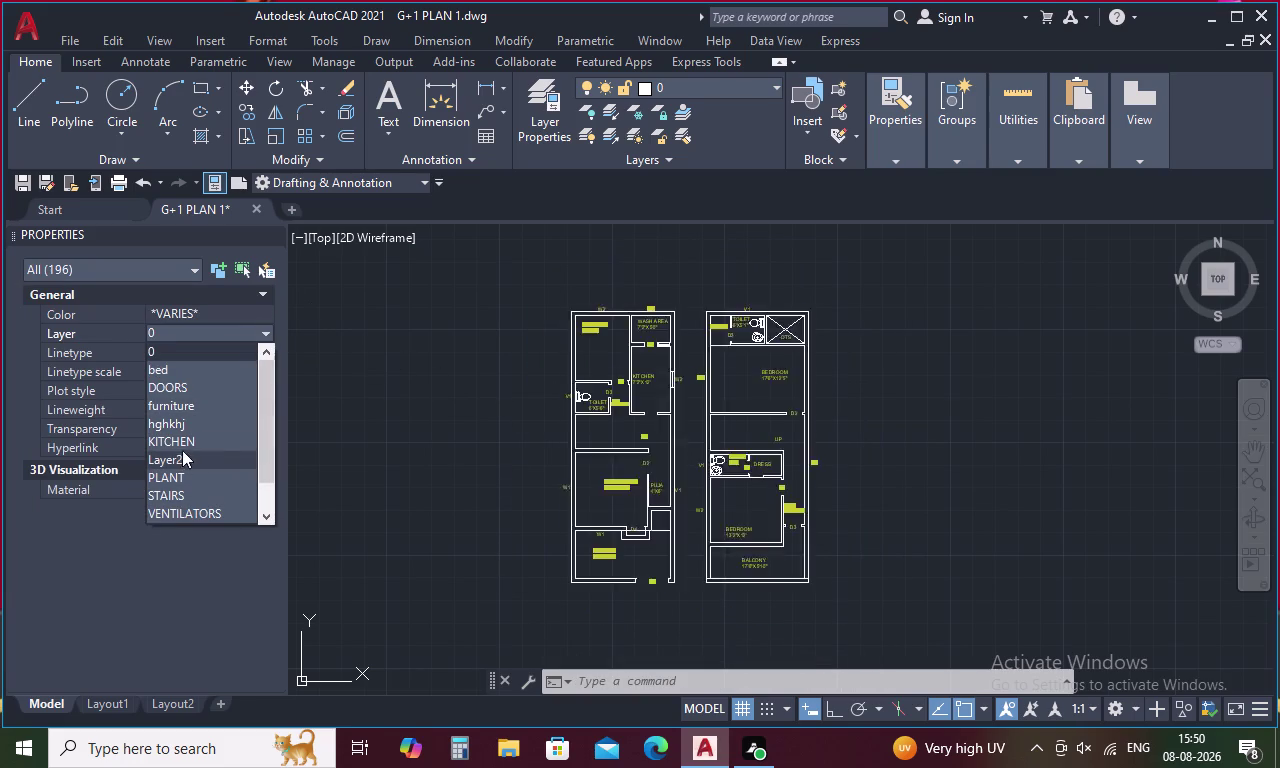
scroll(down, 3)
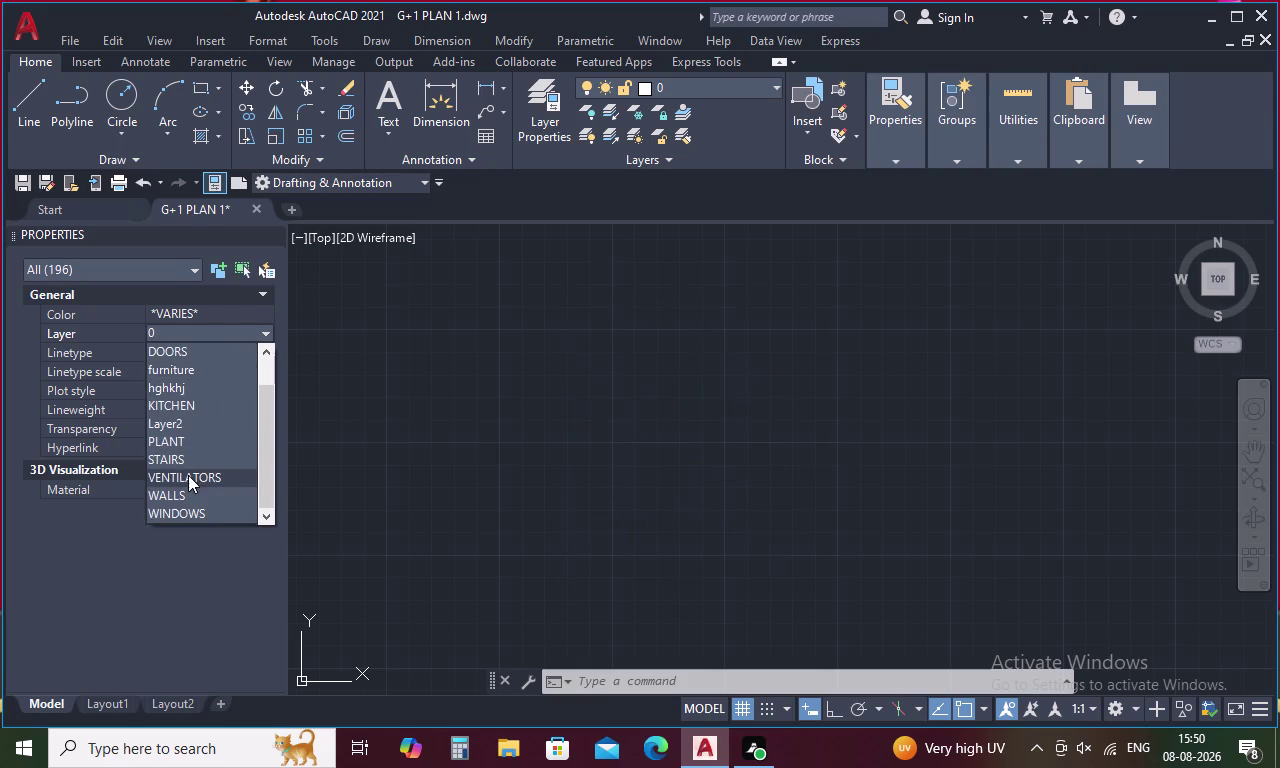
click(188, 491)
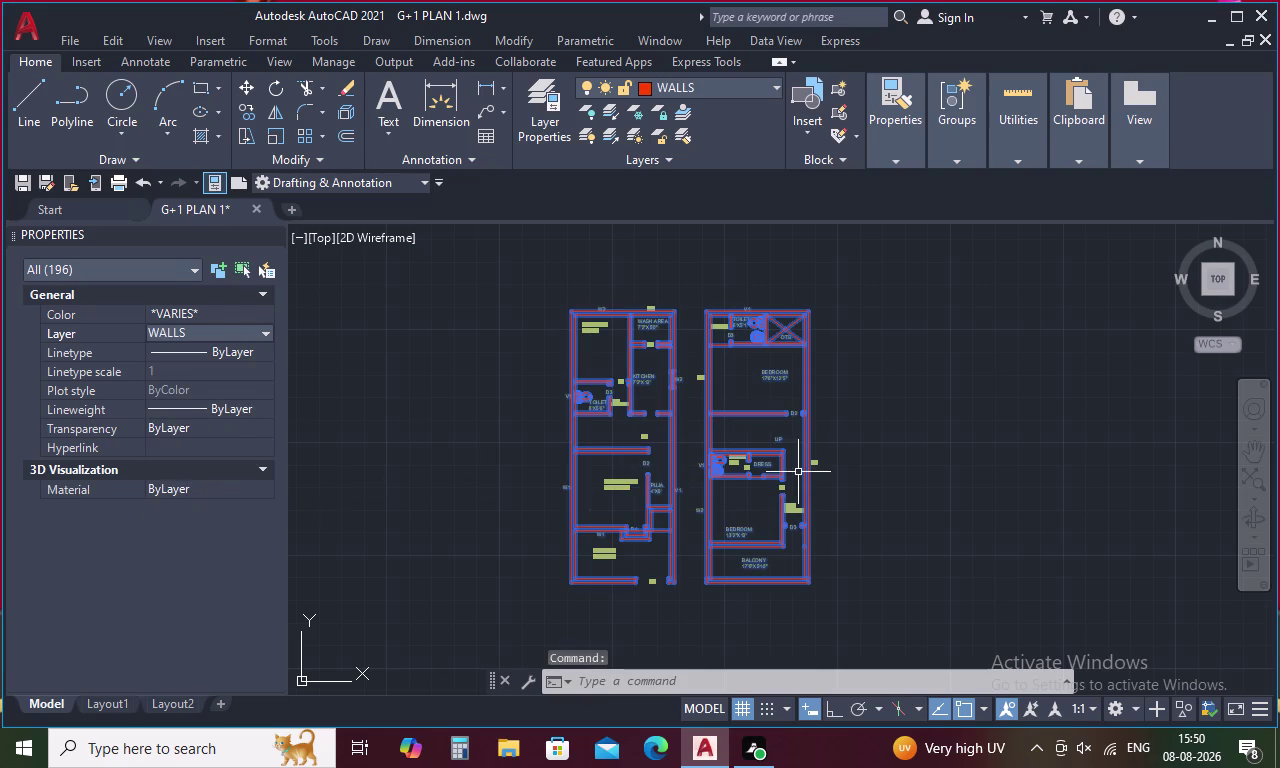
key(Escape)
Run LAYON to switch every layer back on and recentre both floor plans.
key(l)
key(a)
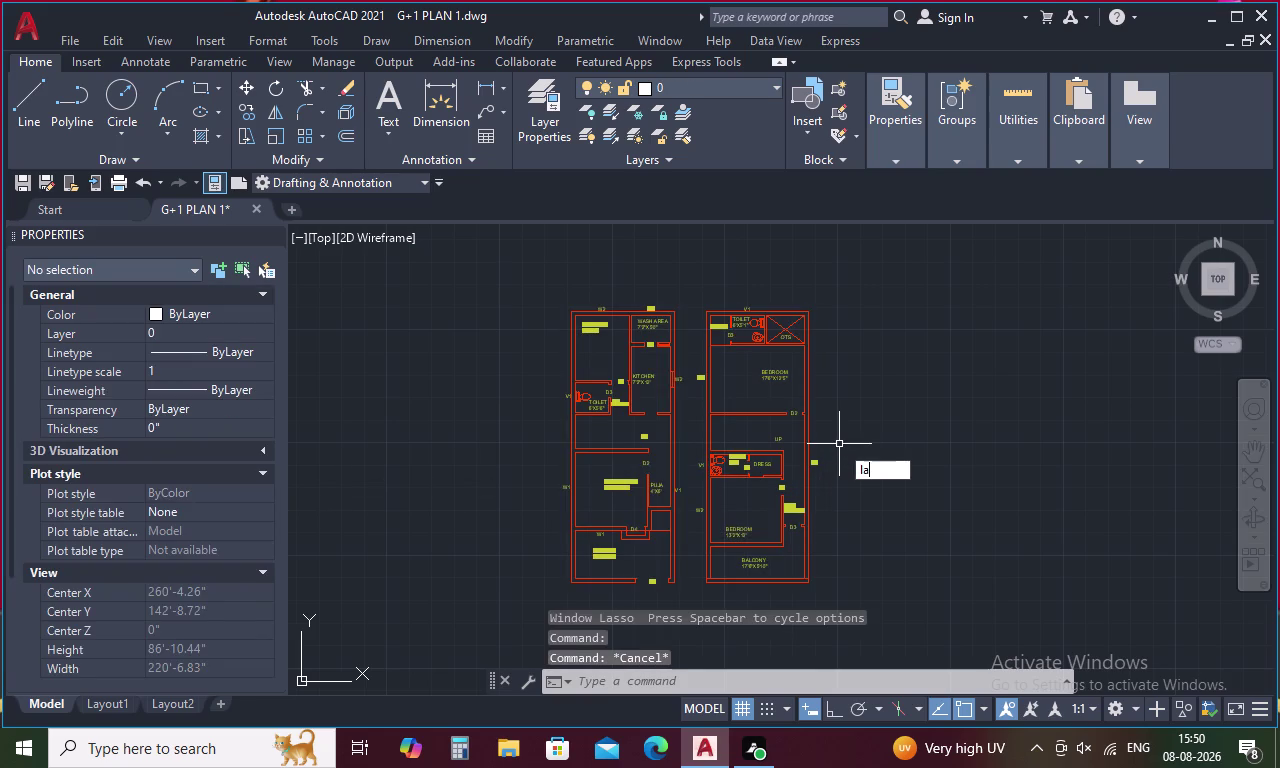
key(y)
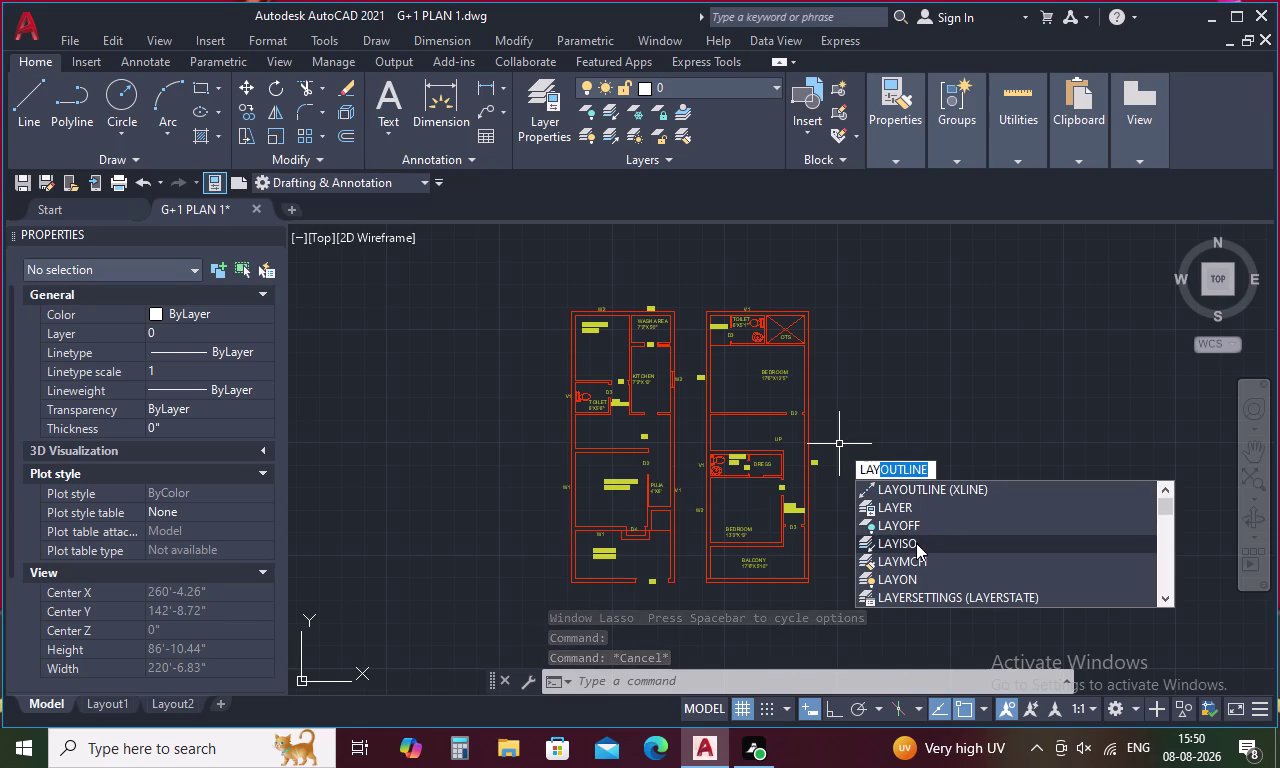
key(o)
key(n)
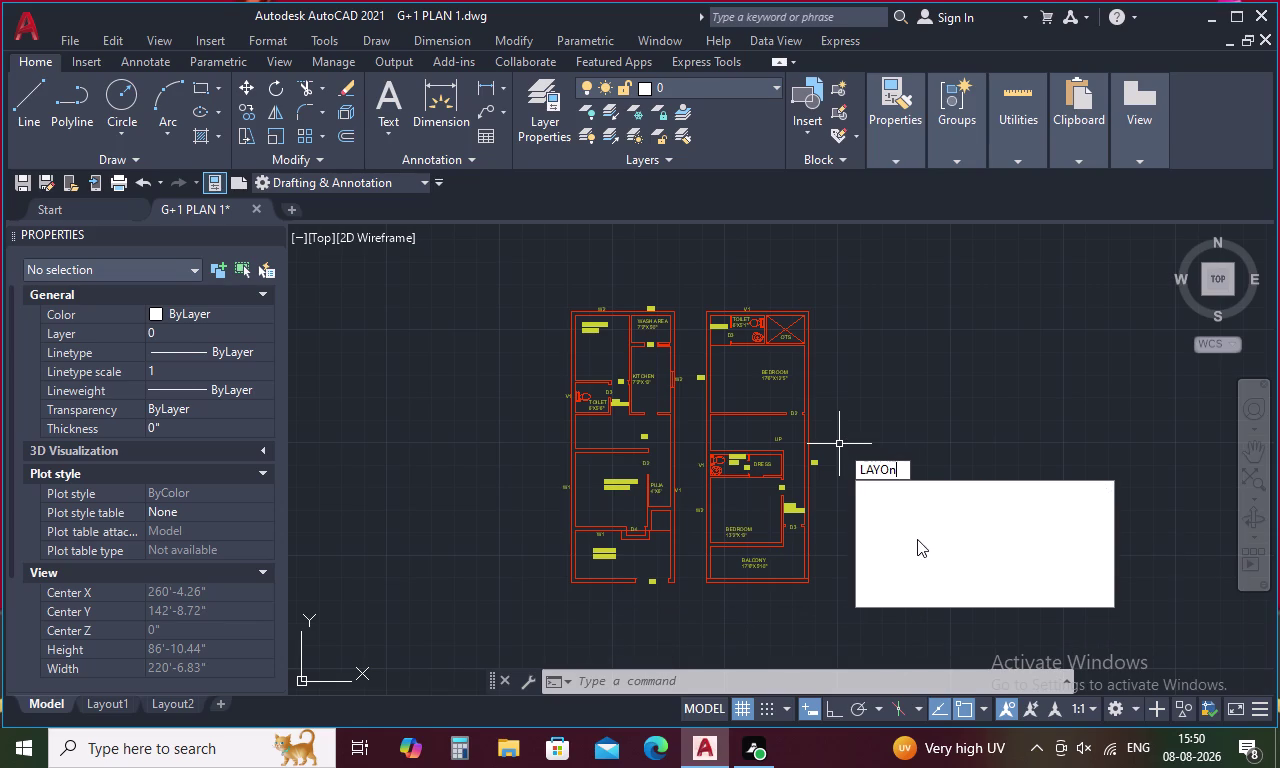
key(space)
scroll(up, 3)
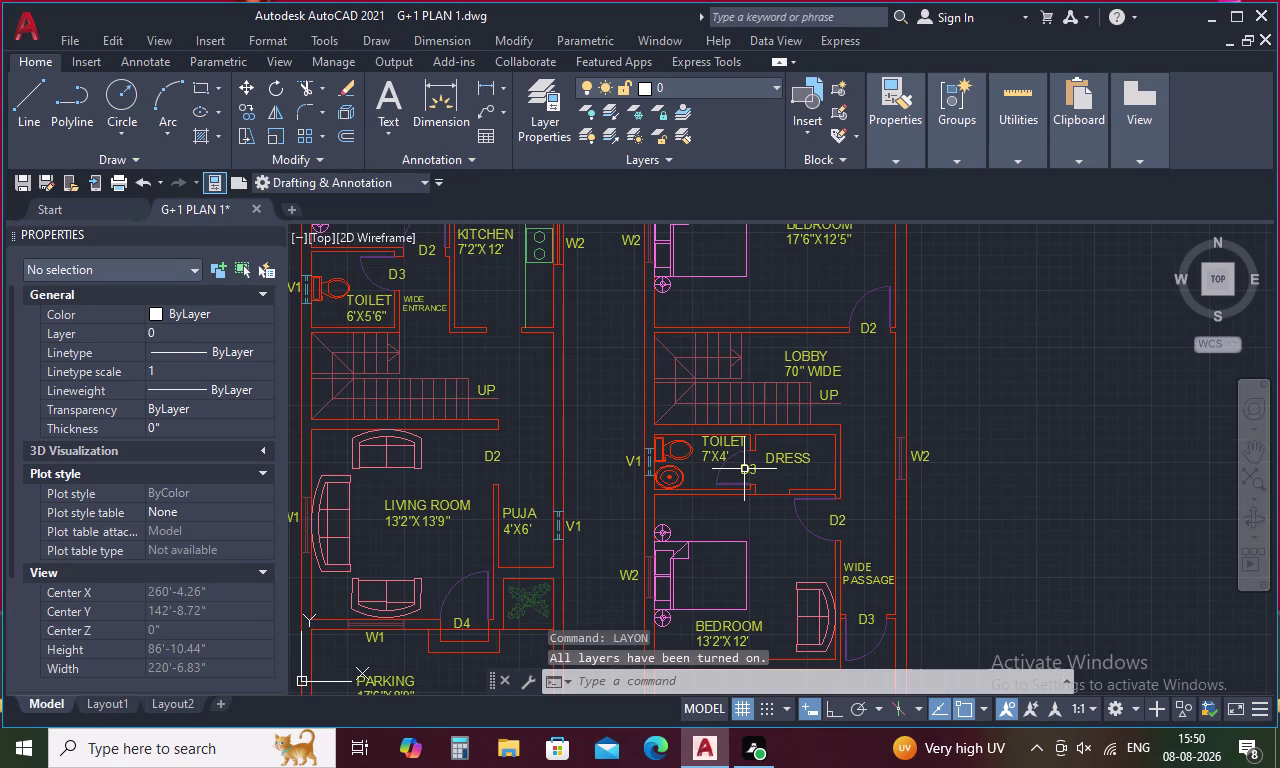
scroll(down, 3)
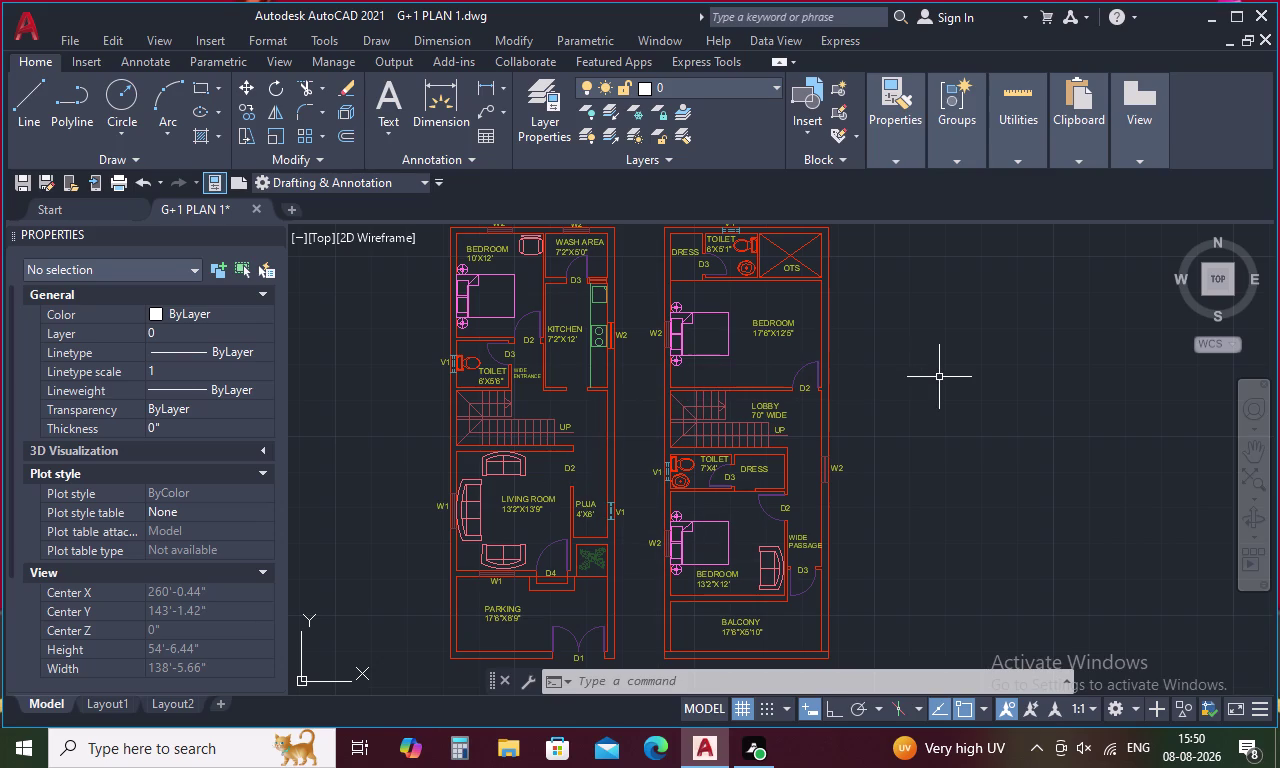
middle_drag(939, 377, 910, 342)
middle_drag(892, 355, 921, 394)
key(Escape)
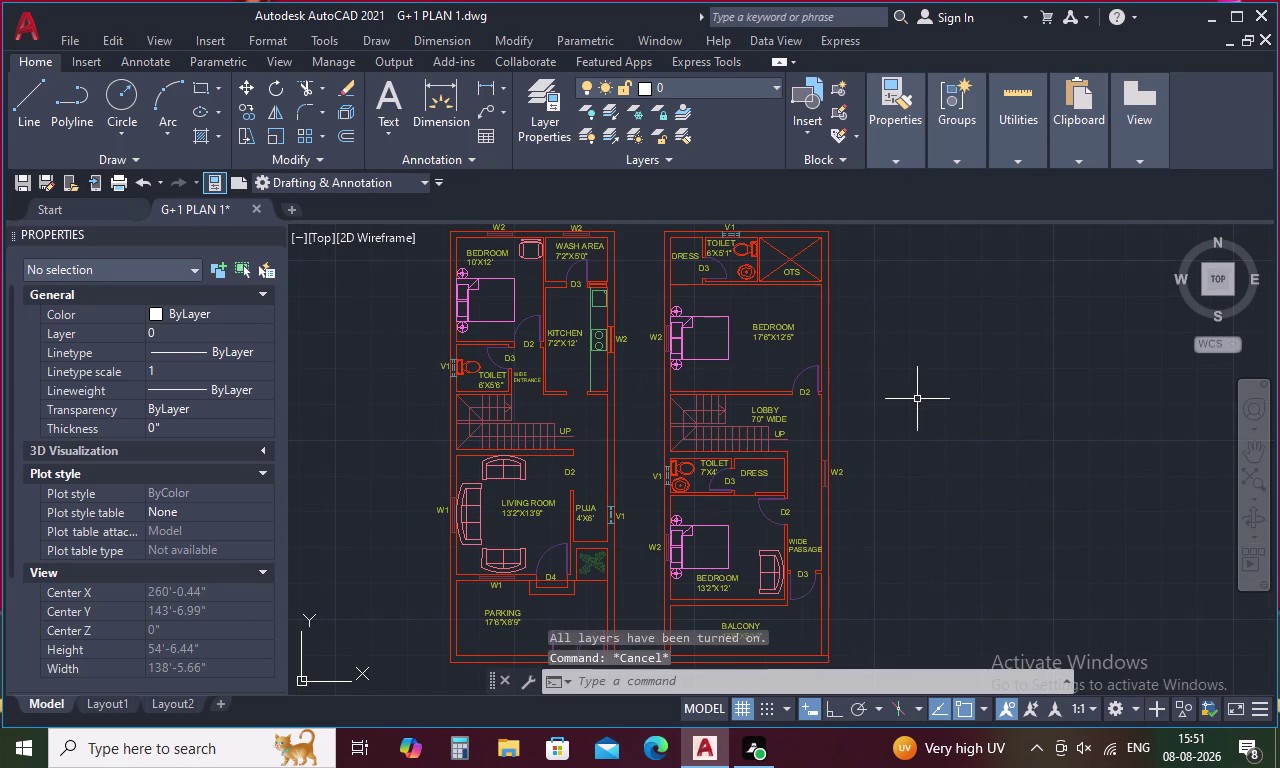
Hatch the planter square with a SOLID fill in green 19,103,52.
text(h)
key(space)
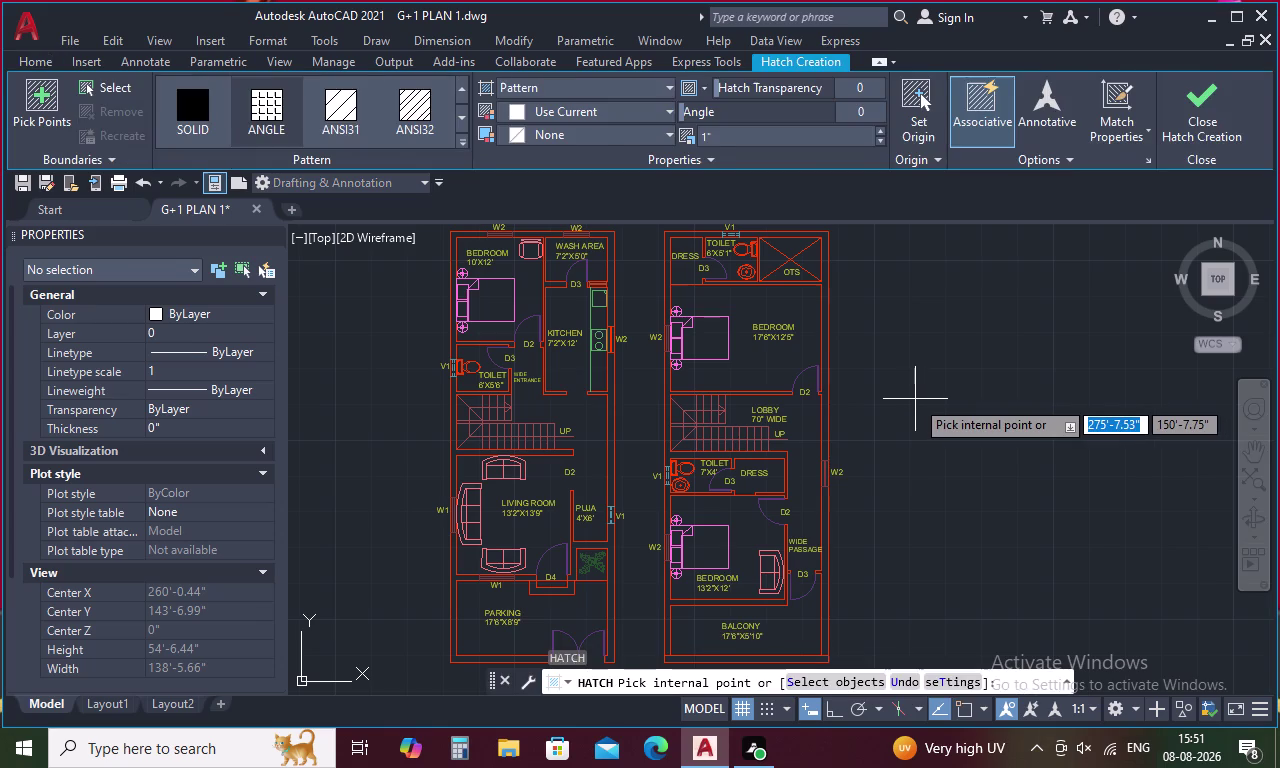
key(Escape)
key(Escape)
text(h)
key(space)
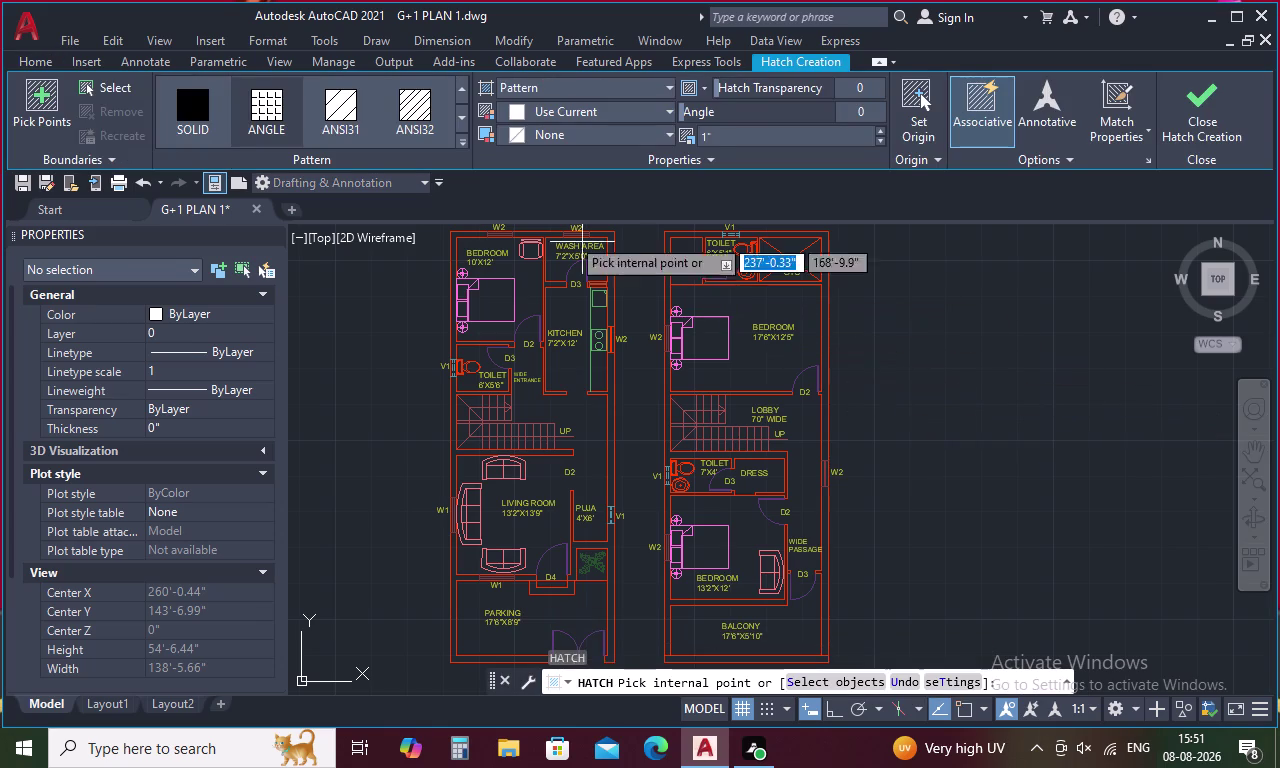
click(670, 90)
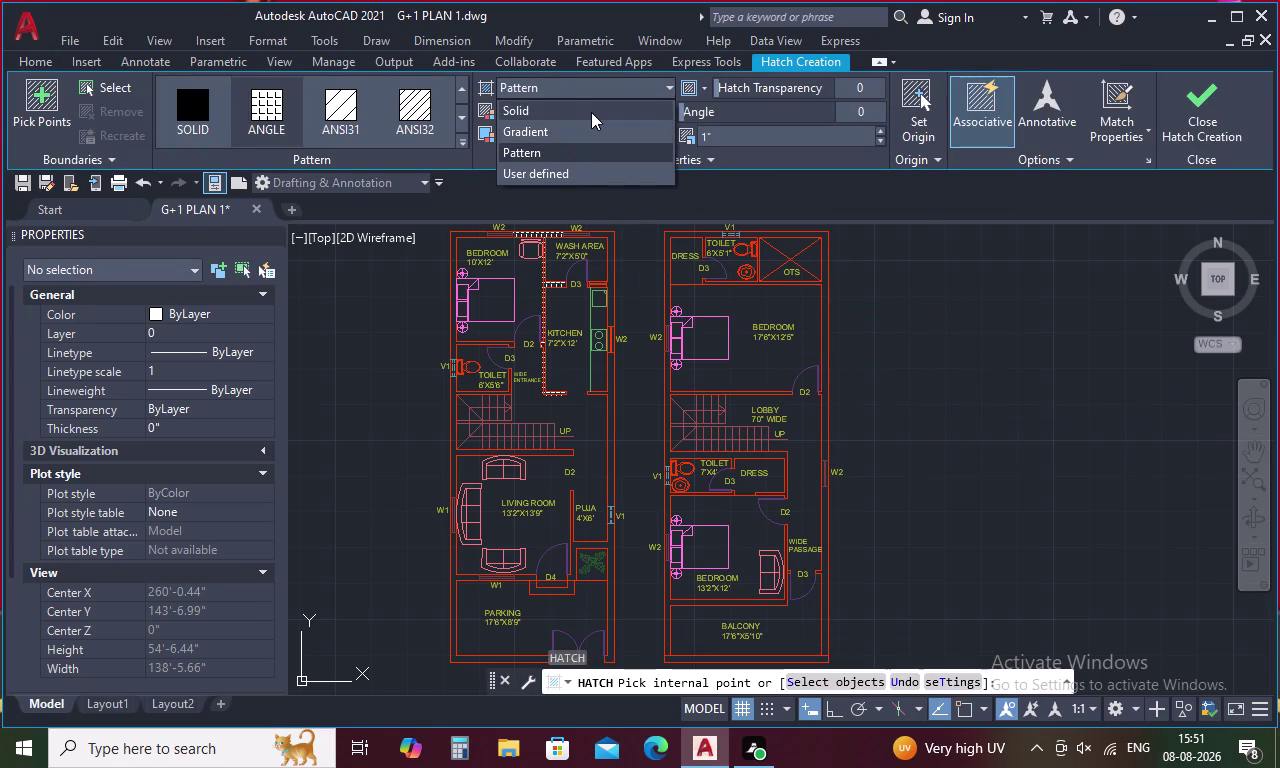
click(586, 109)
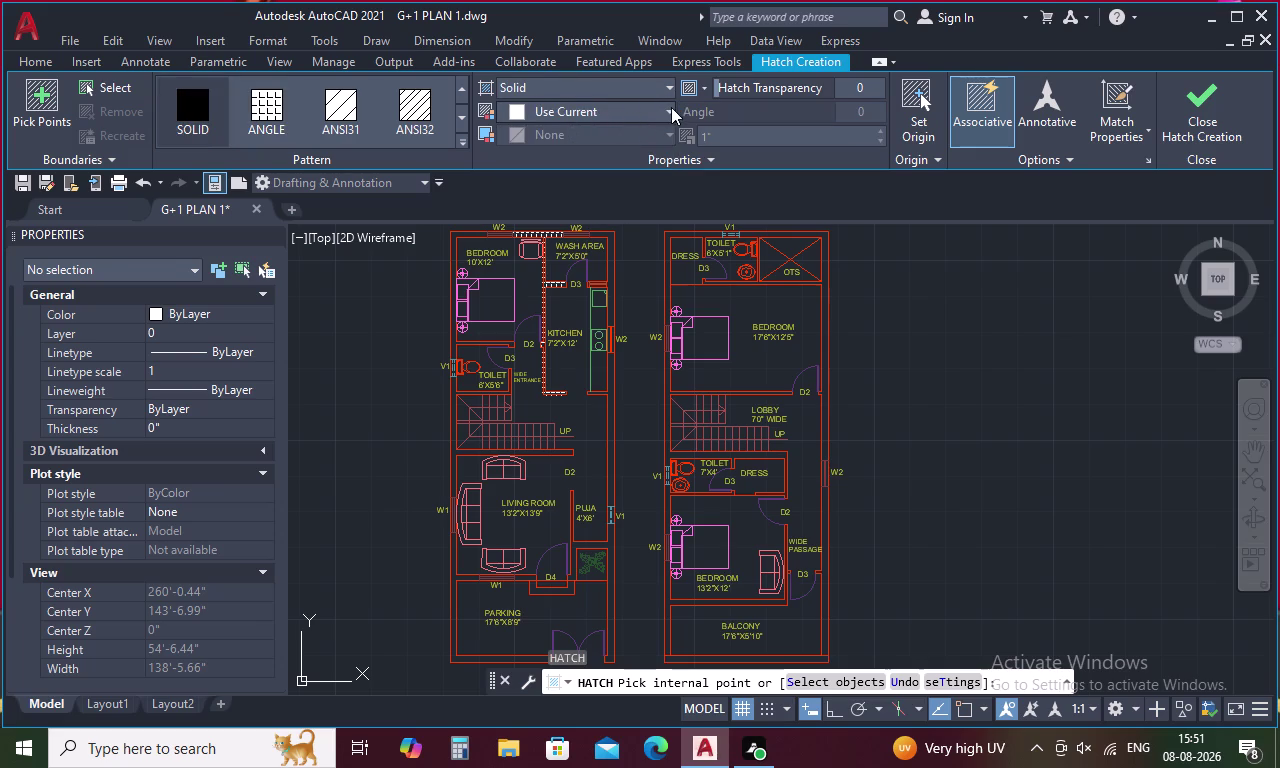
click(674, 106)
click(652, 233)
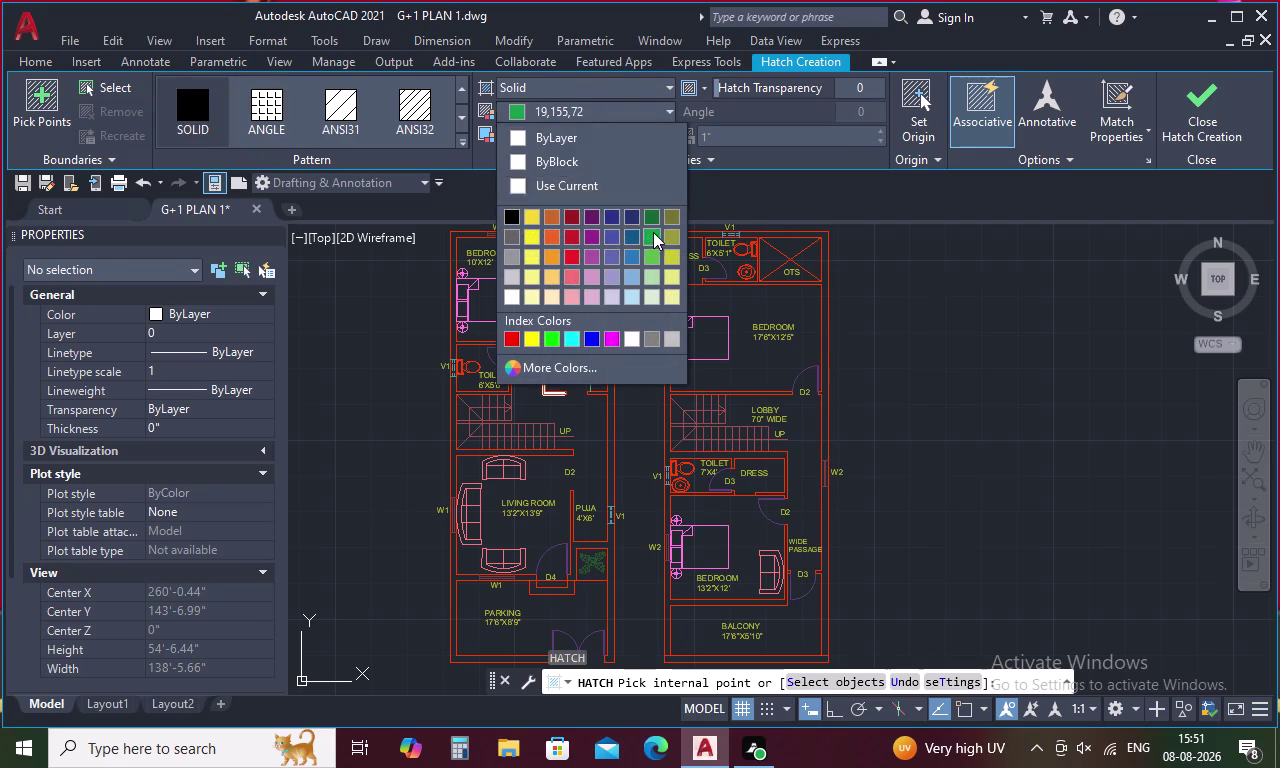
scroll(up, 3)
click(593, 574)
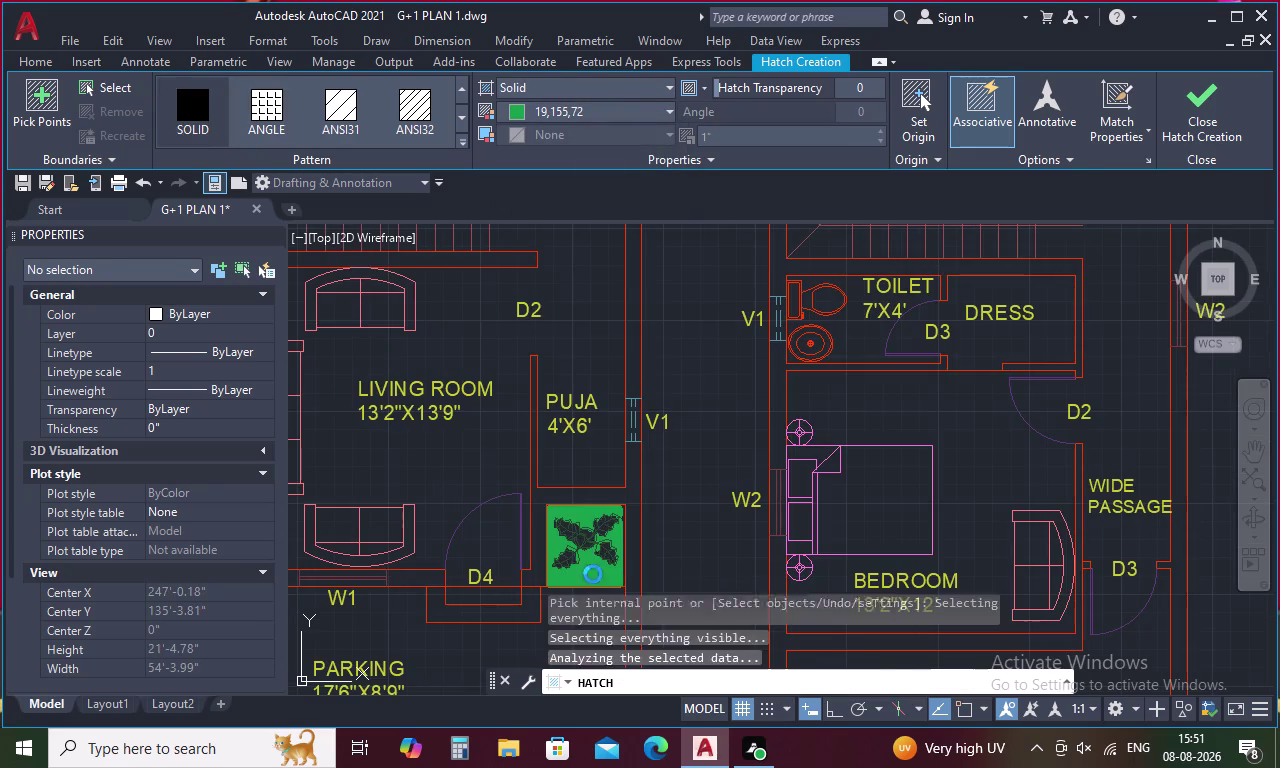
click(1219, 118)
Start another green hatch and pick points inside the planter around the plant symbol.
text(h)
key(space)
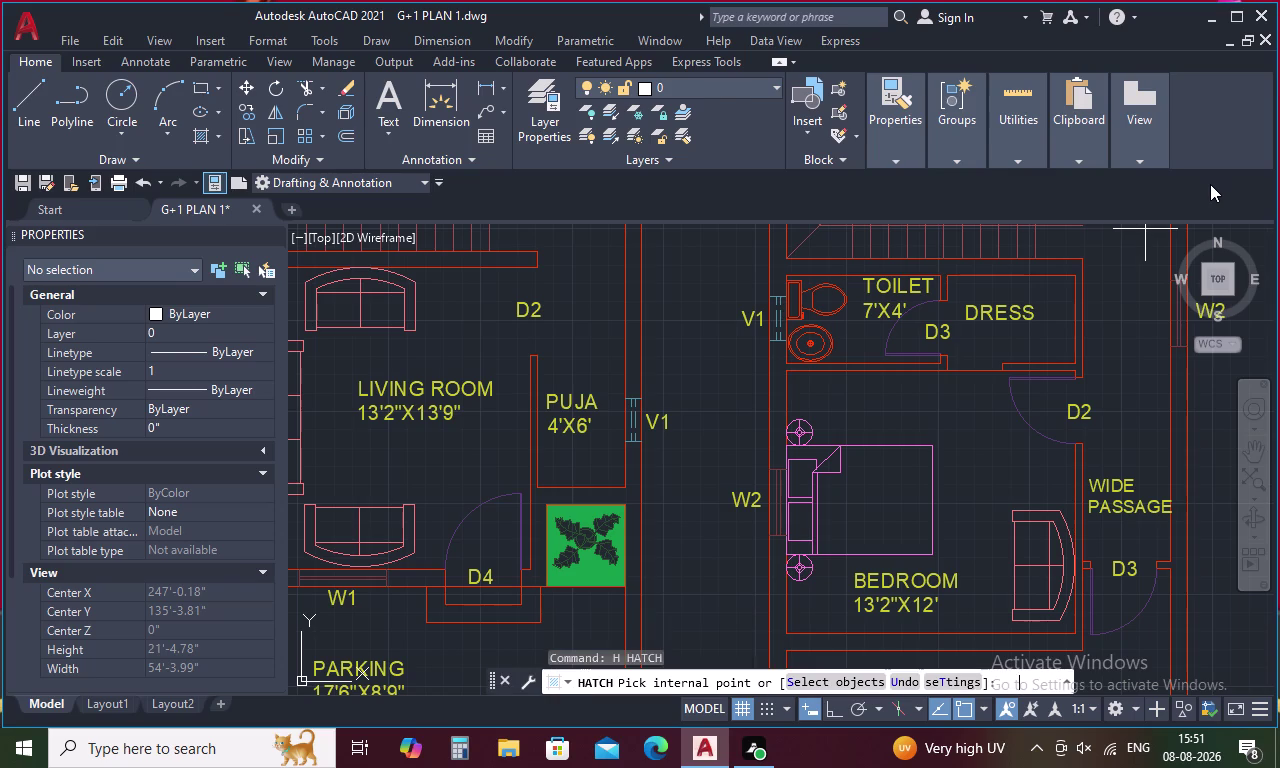
click(668, 110)
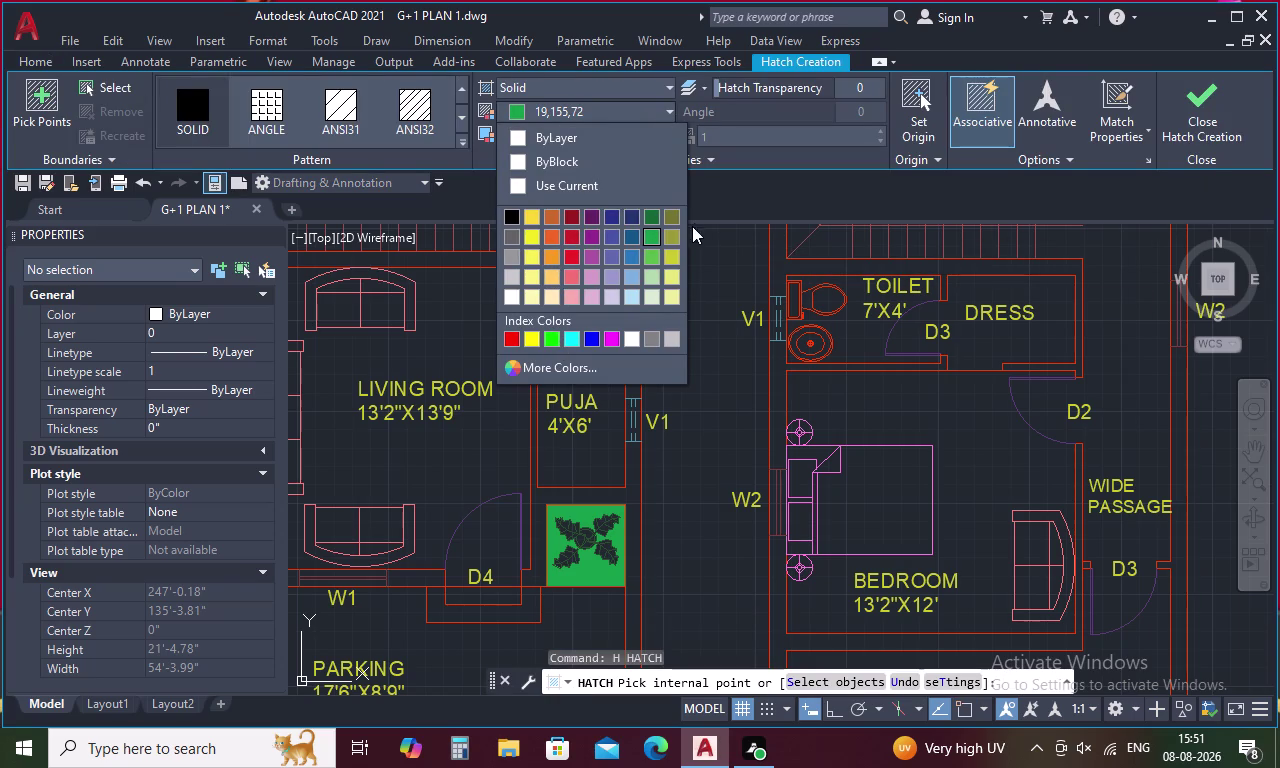
scroll(down, 3)
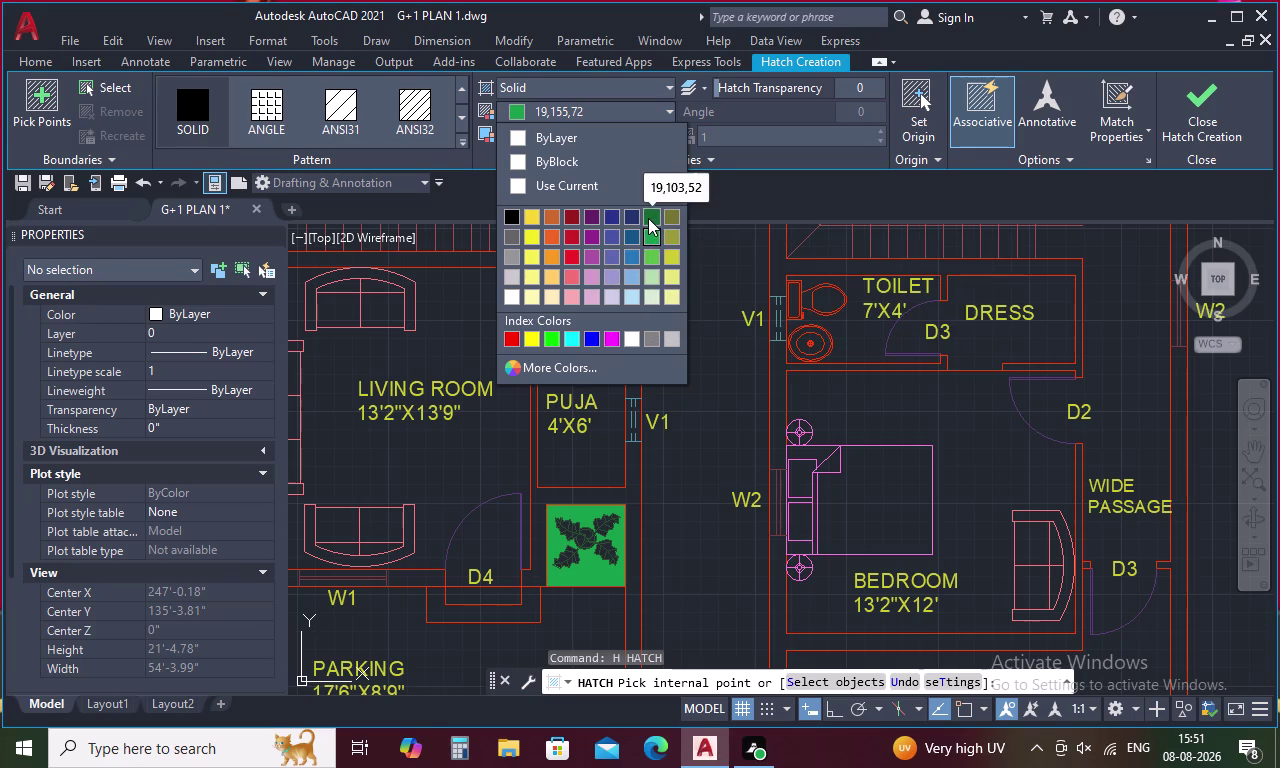
click(648, 218)
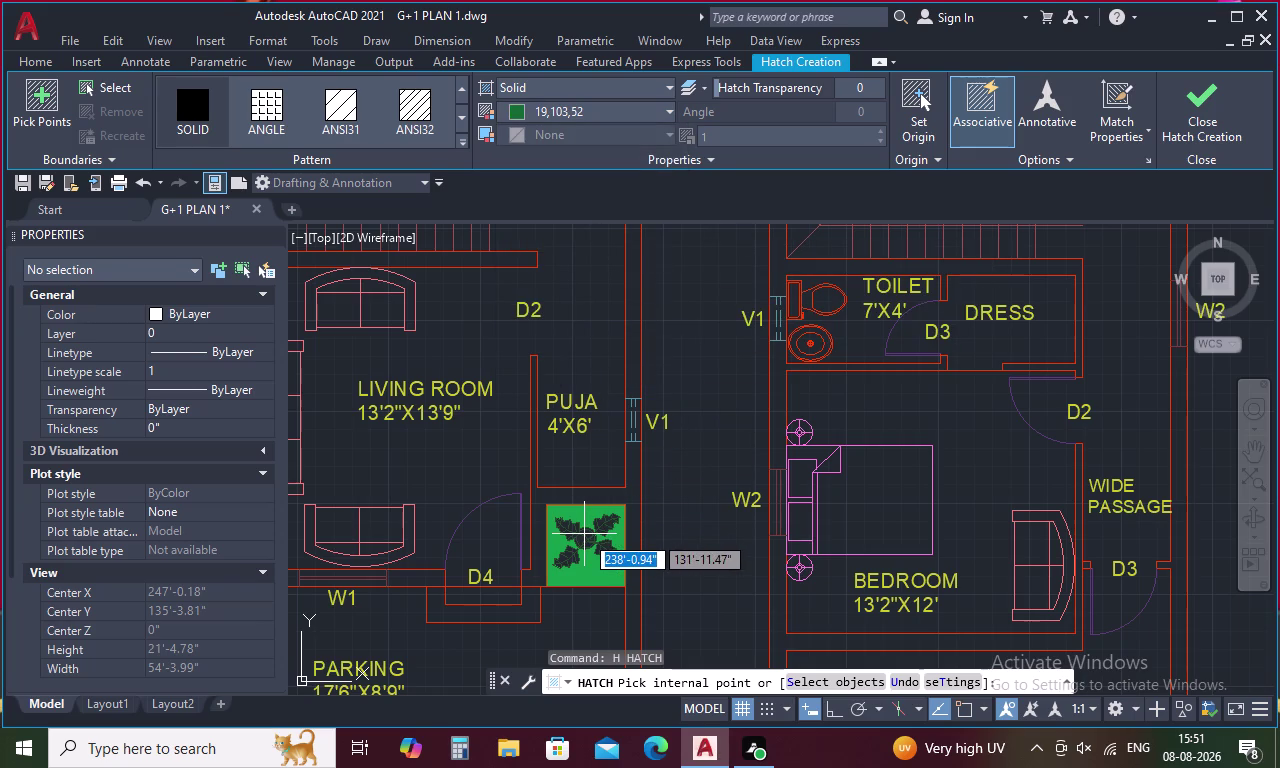
click(589, 534)
scroll(up, 3)
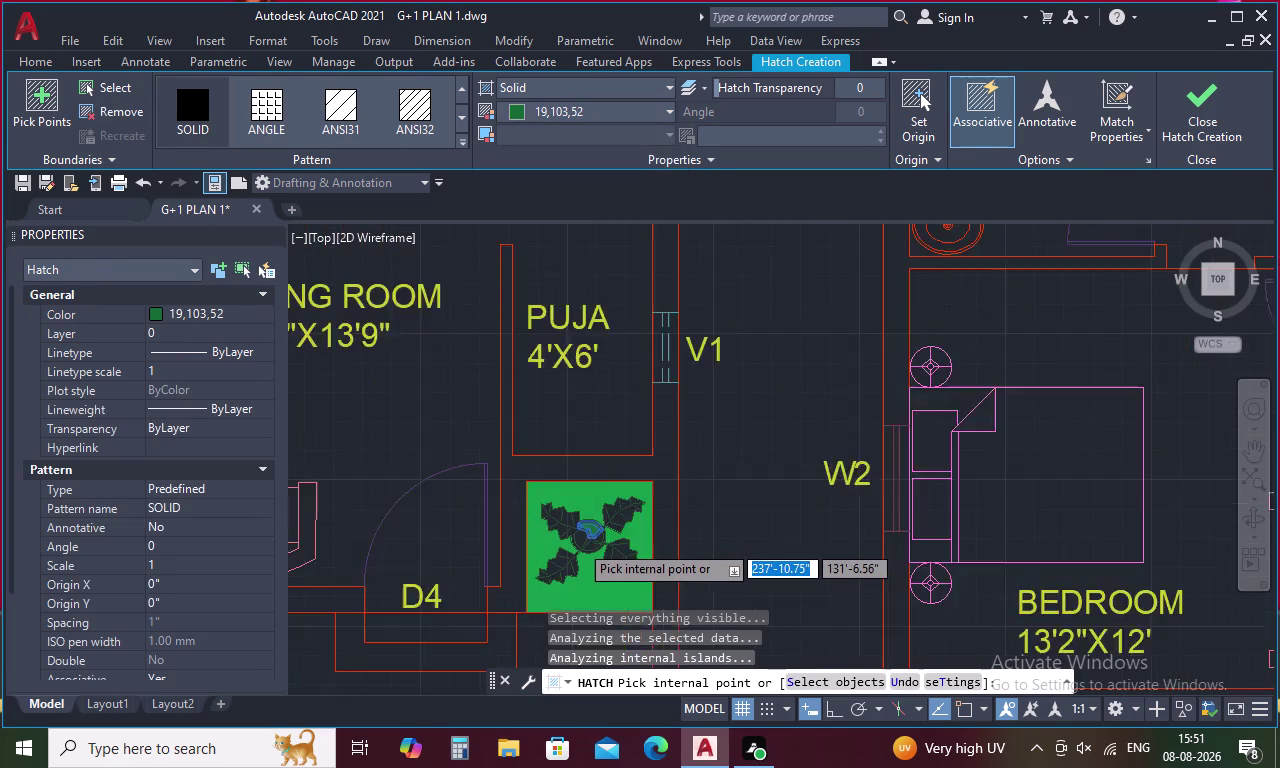
click(578, 543)
Pick the plant symbol and leaf area, dismiss the pick-point error, and finish the green fill.
click(598, 550)
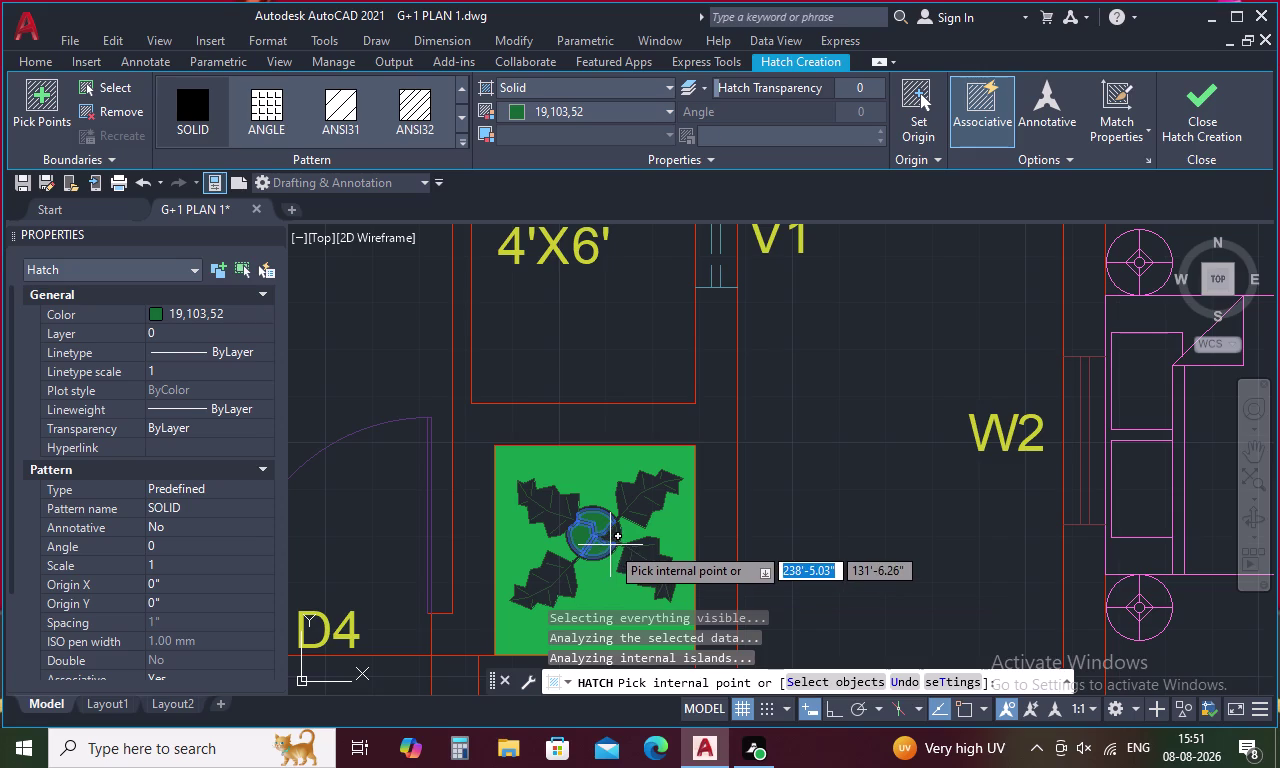
click(610, 541)
click(632, 513)
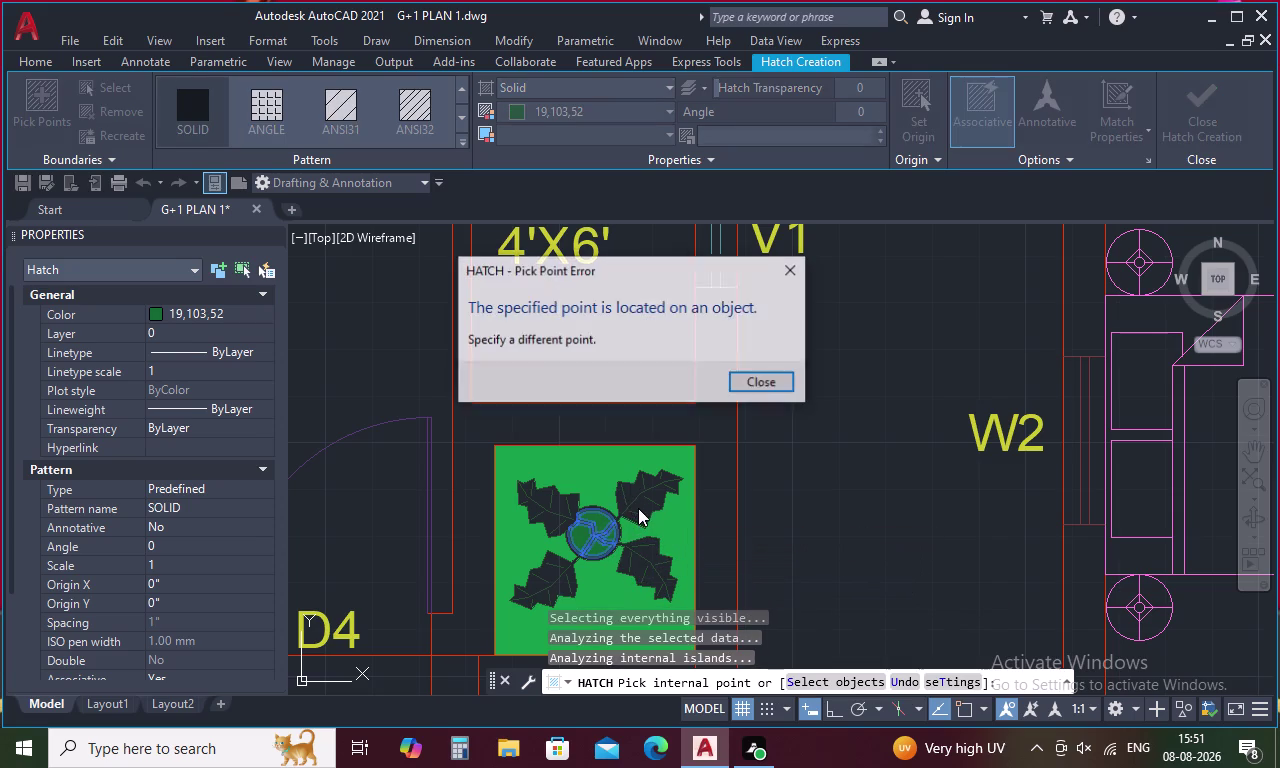
click(748, 379)
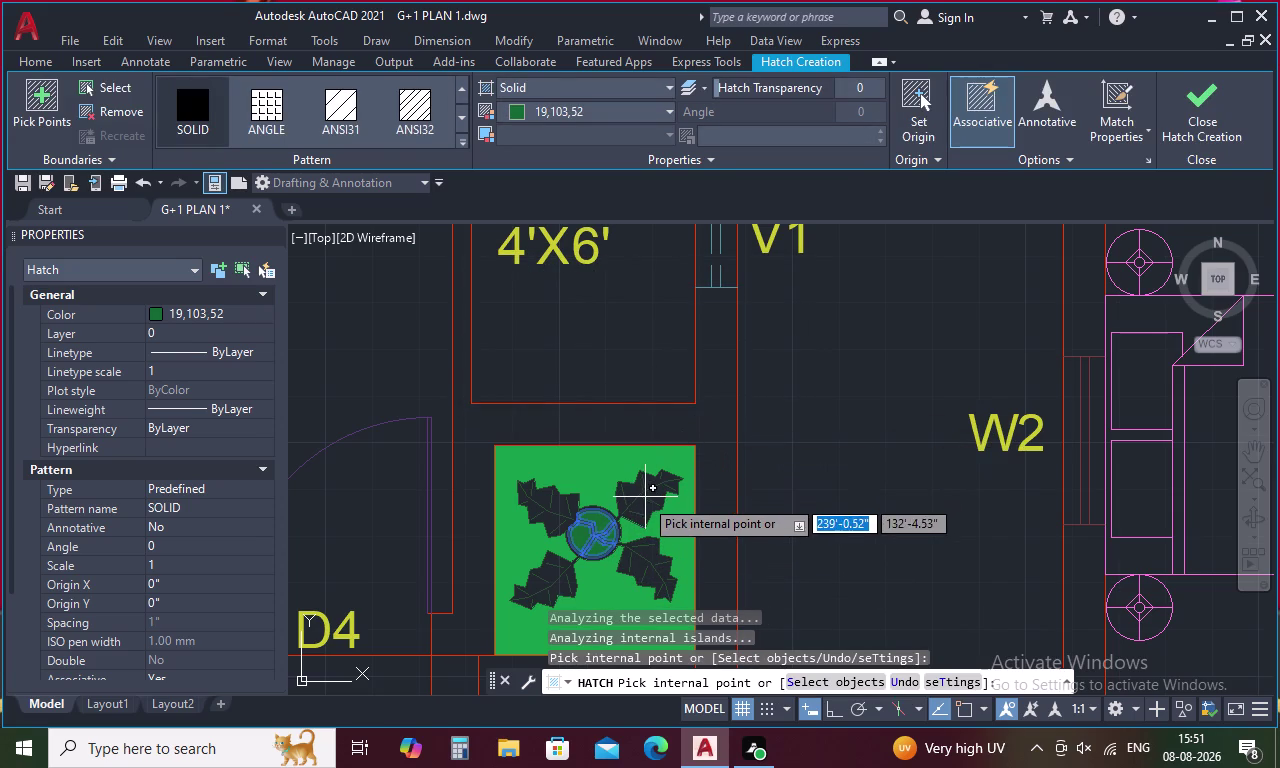
click(640, 503)
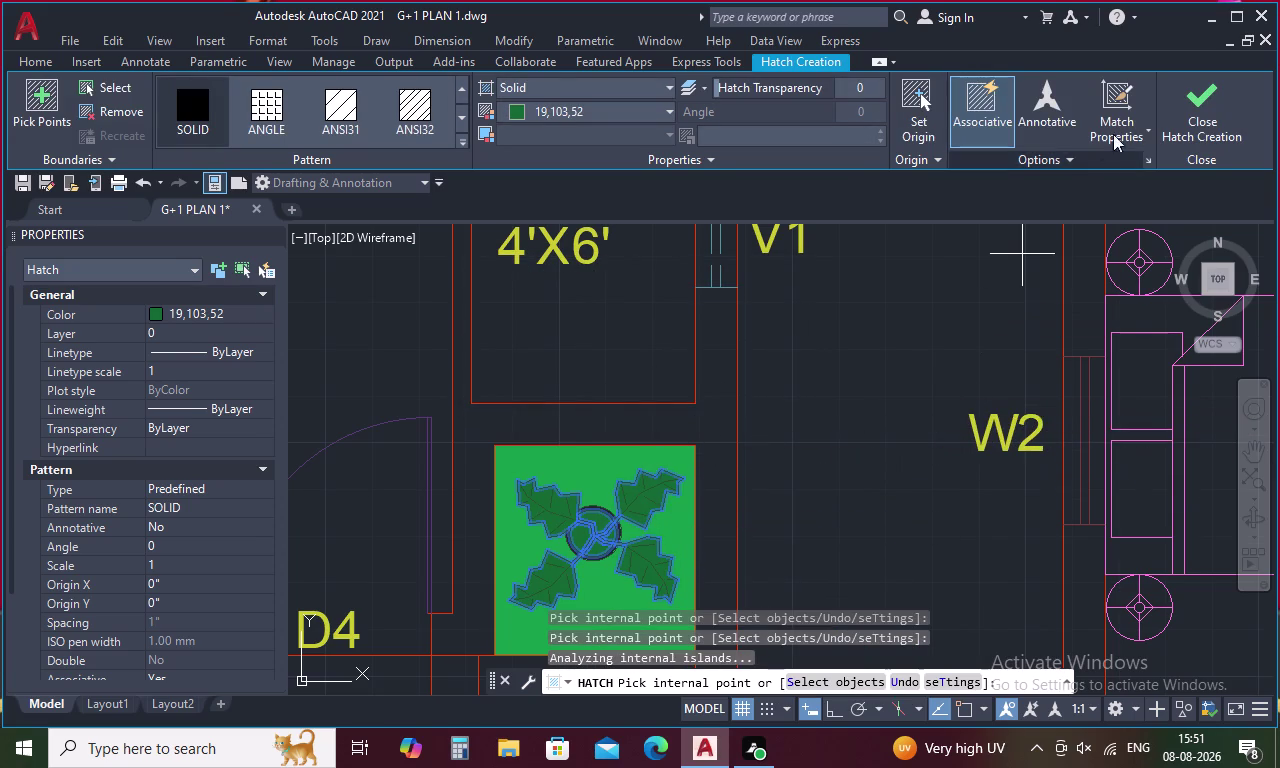
click(1202, 98)
scroll(down, 3)
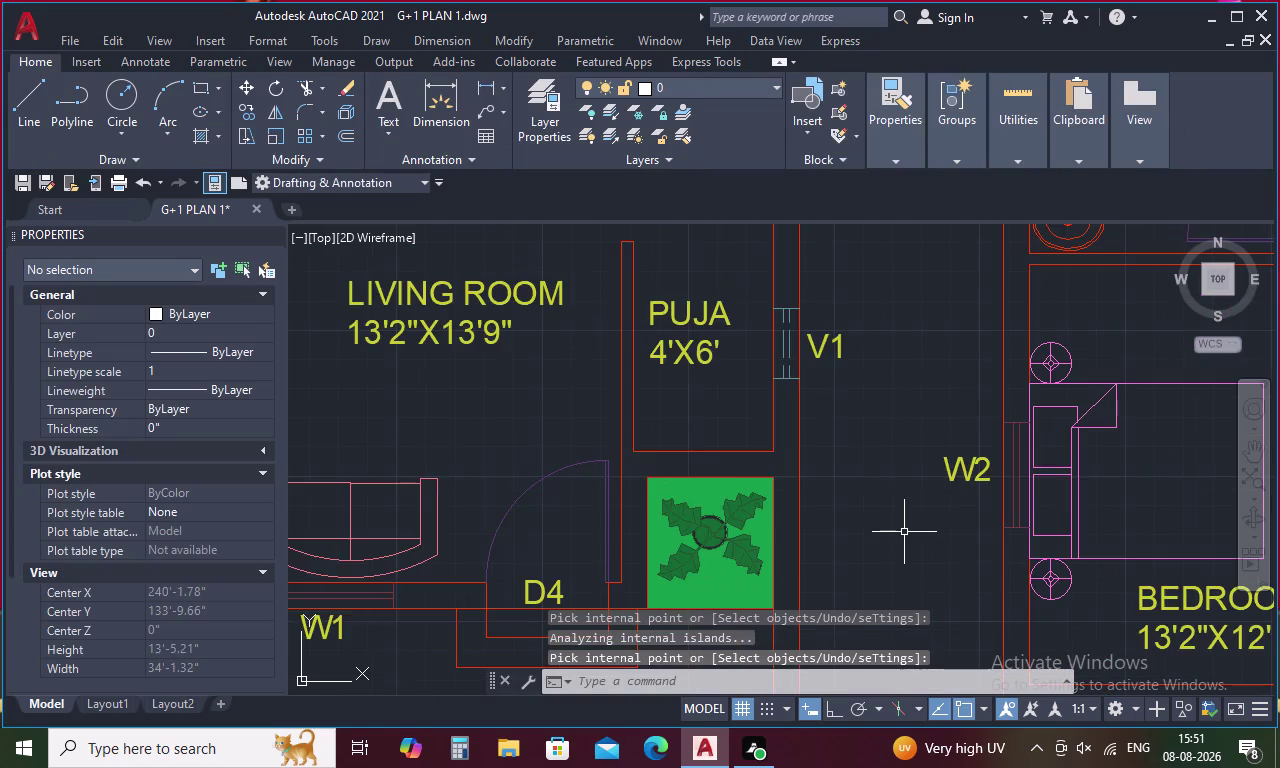
scroll(down, 3)
middle_drag(914, 529, 781, 524)
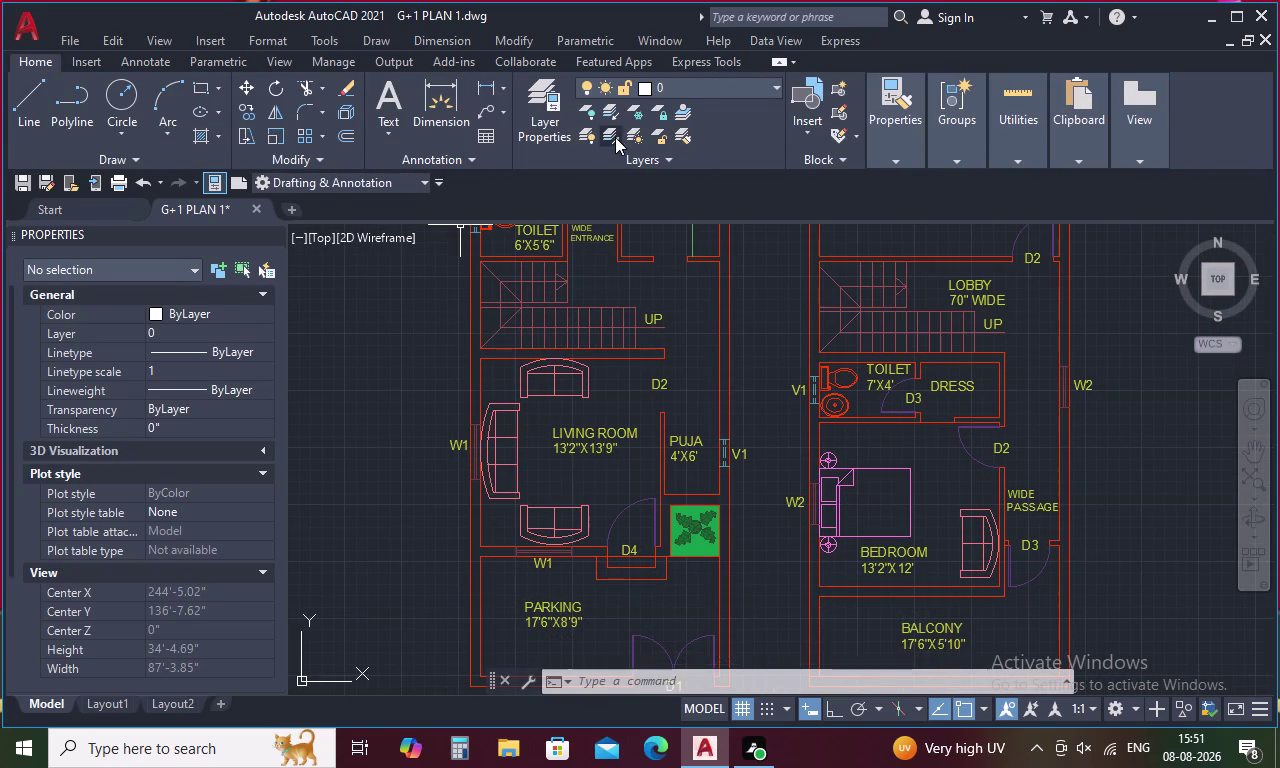
Start a solid orange 242,103,34 hatch on the wall strip beside the puja room.
key(h)
key(space)
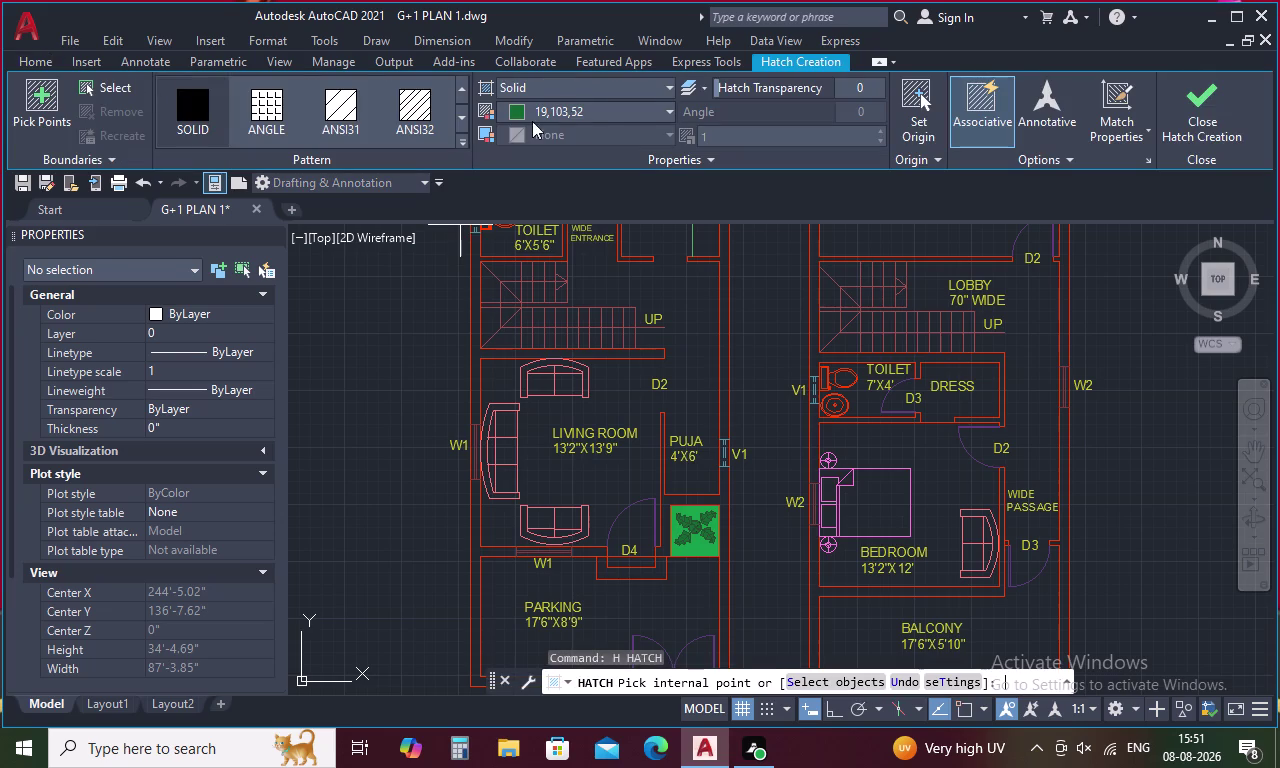
click(669, 109)
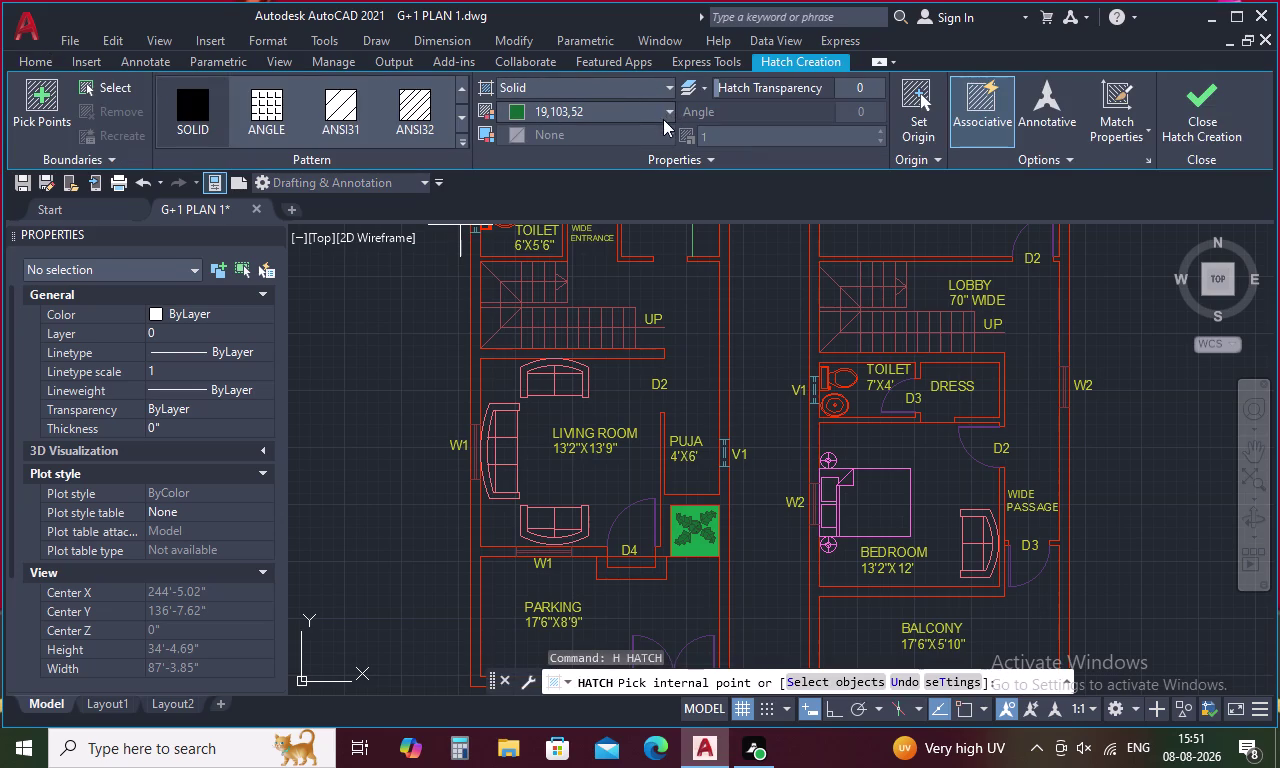
click(670, 110)
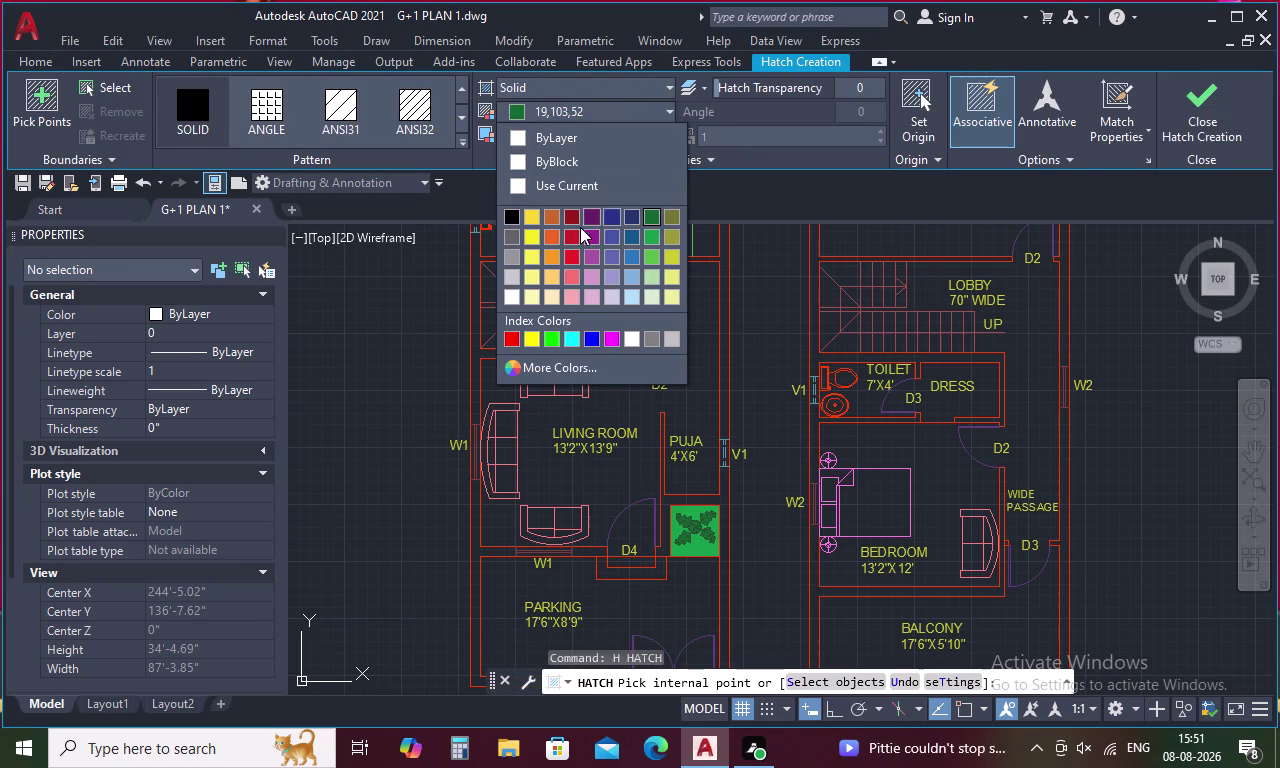
click(550, 238)
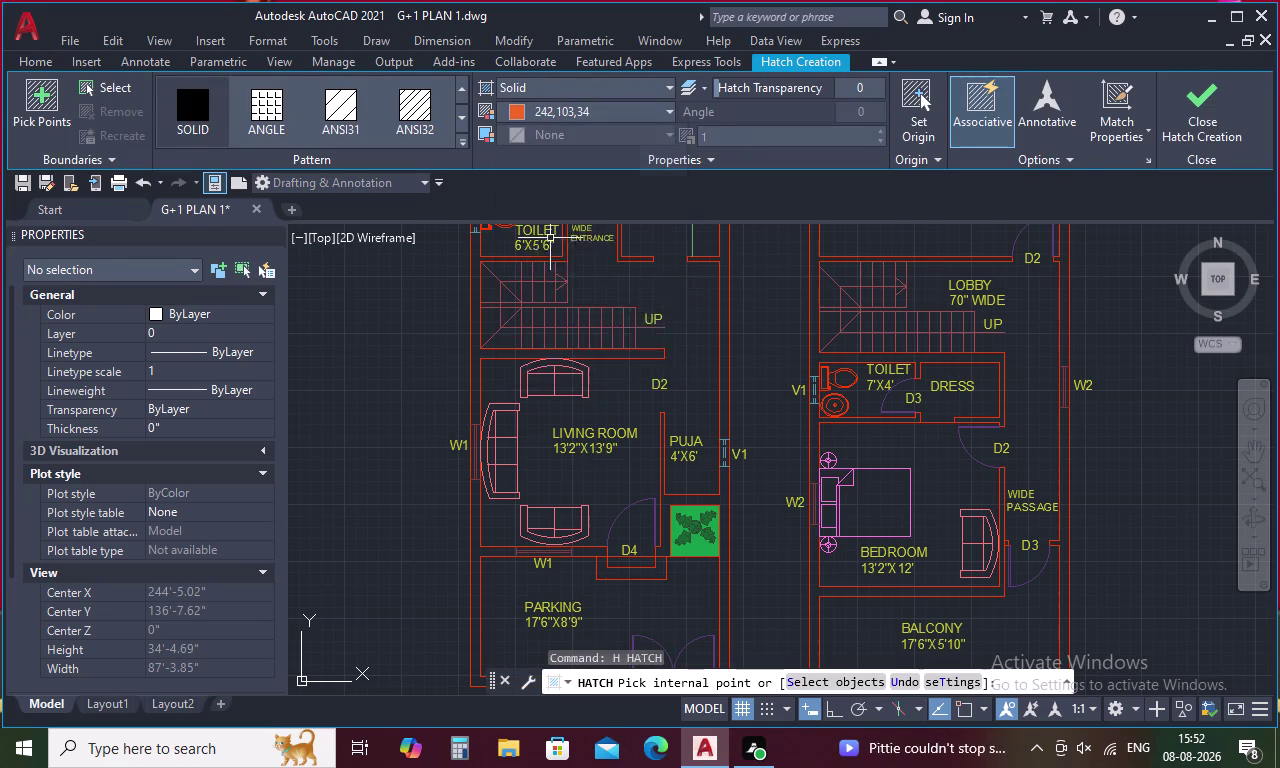
click(722, 351)
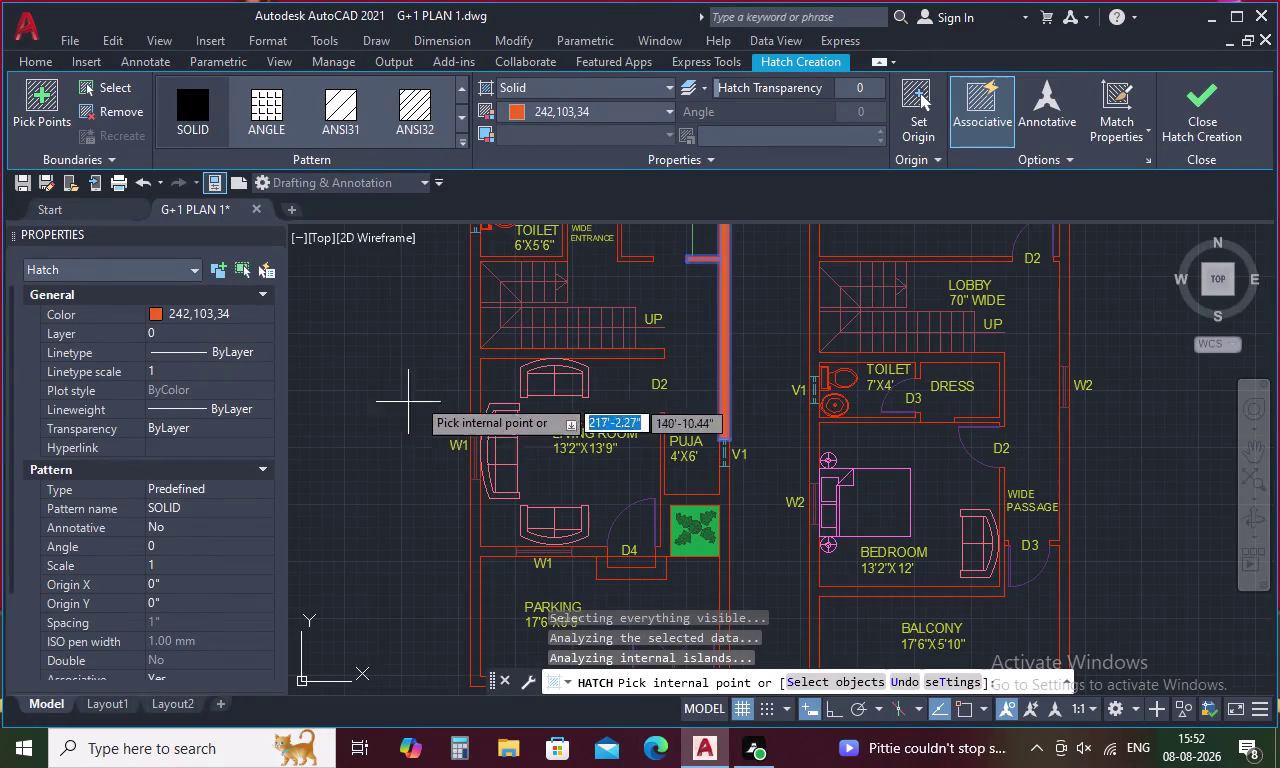
Fill the living room's outer walls and the walls around door D4 in orange.
click(475, 350)
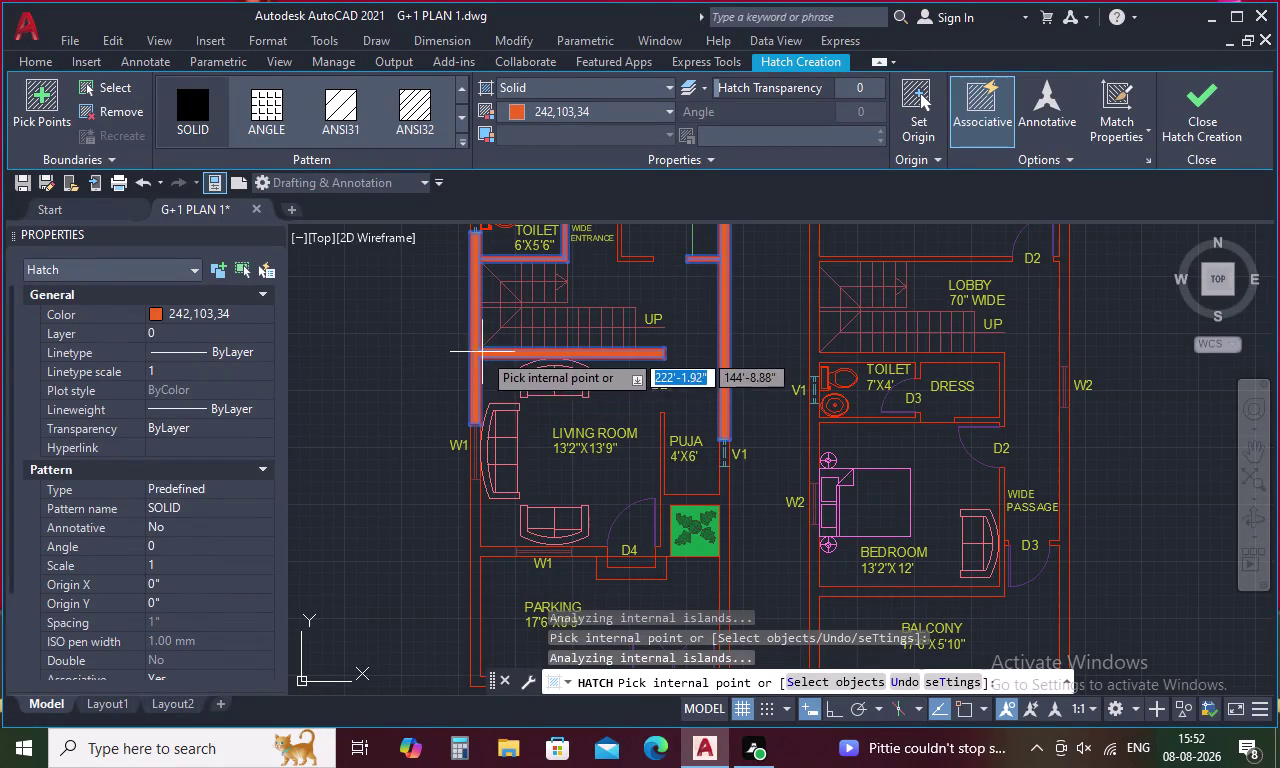
click(474, 522)
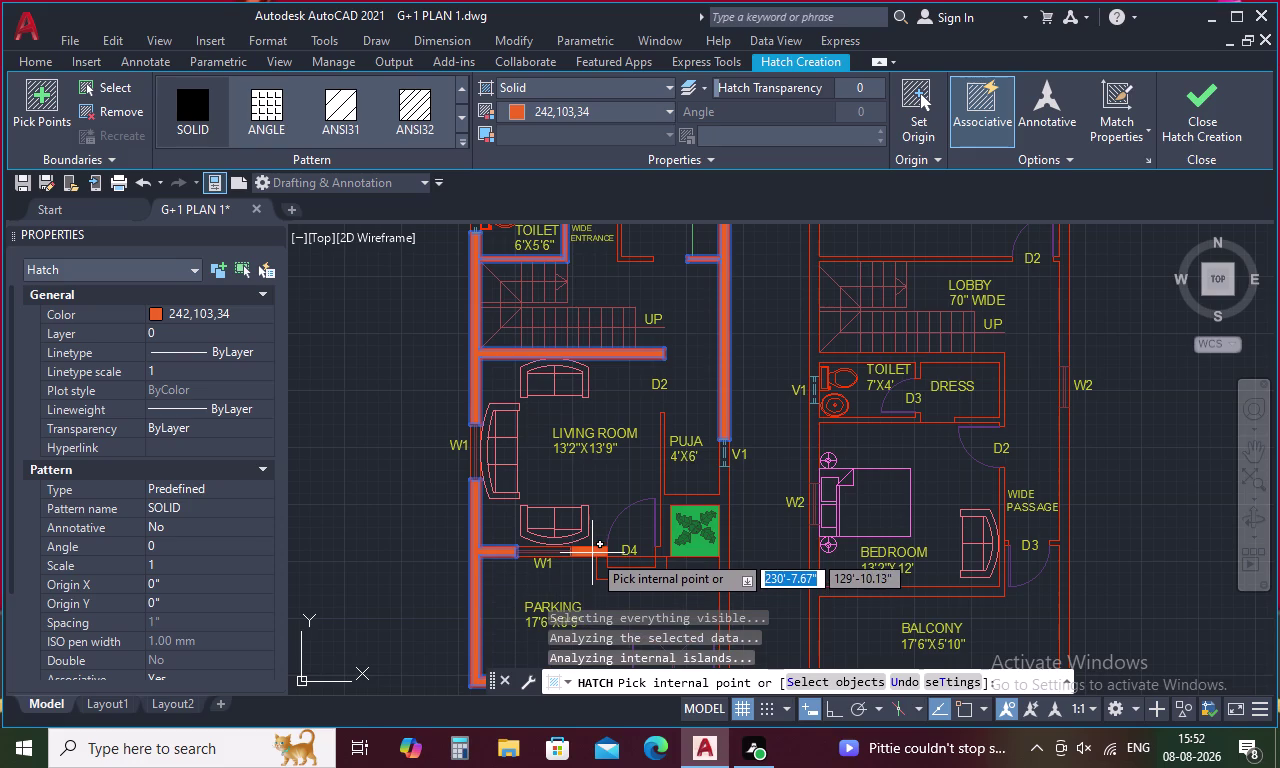
click(592, 553)
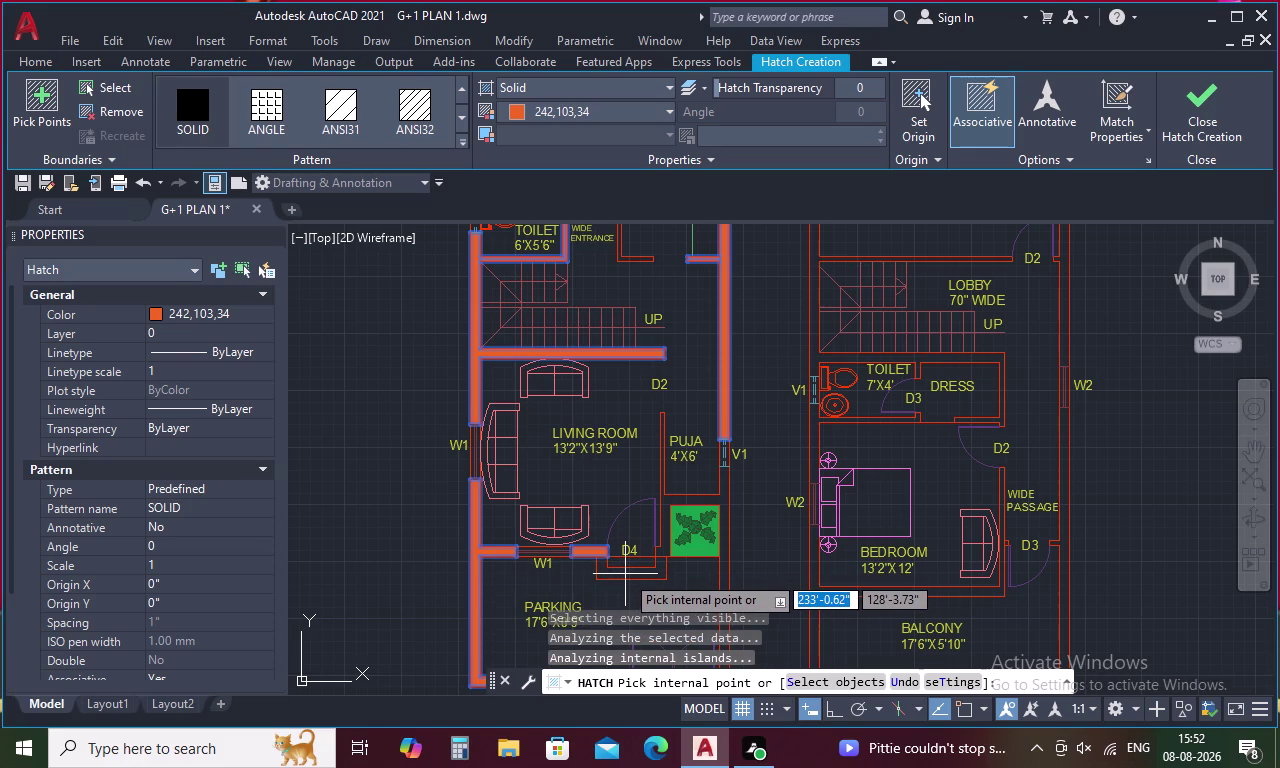
click(625, 574)
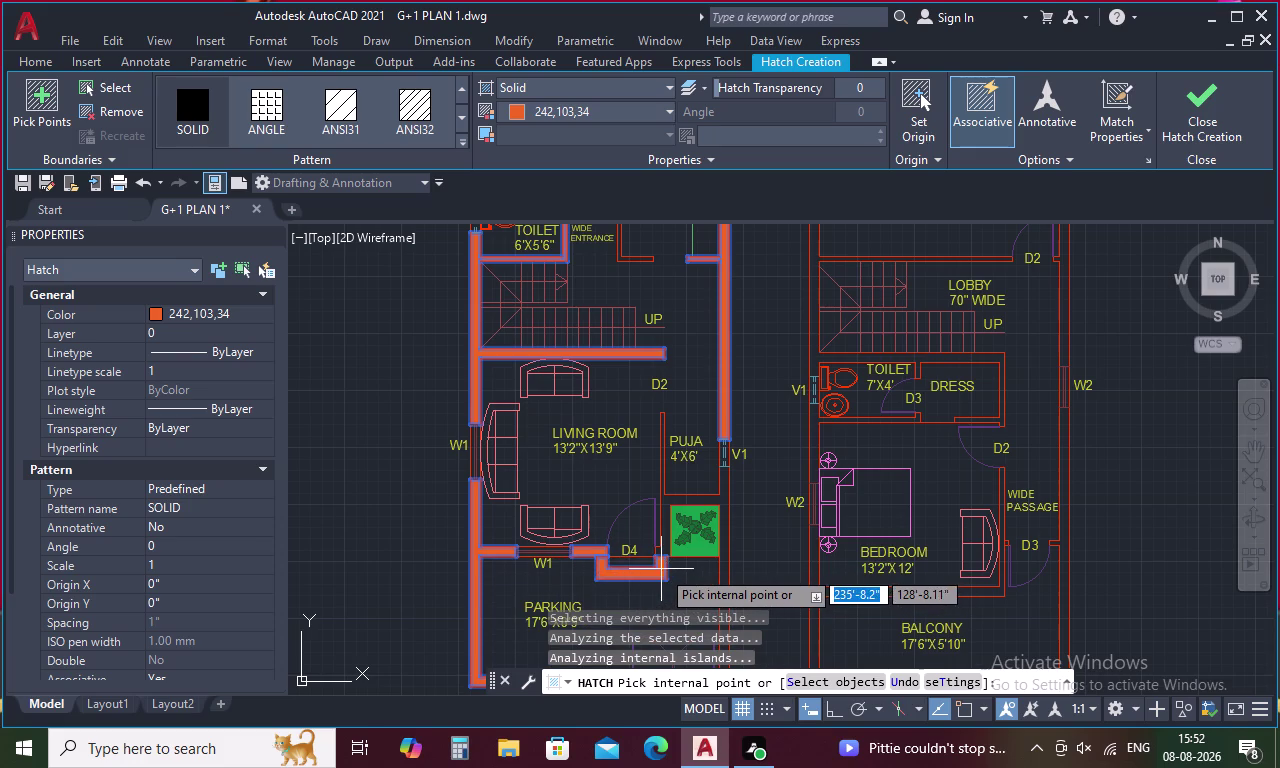
key(ctrl+z)
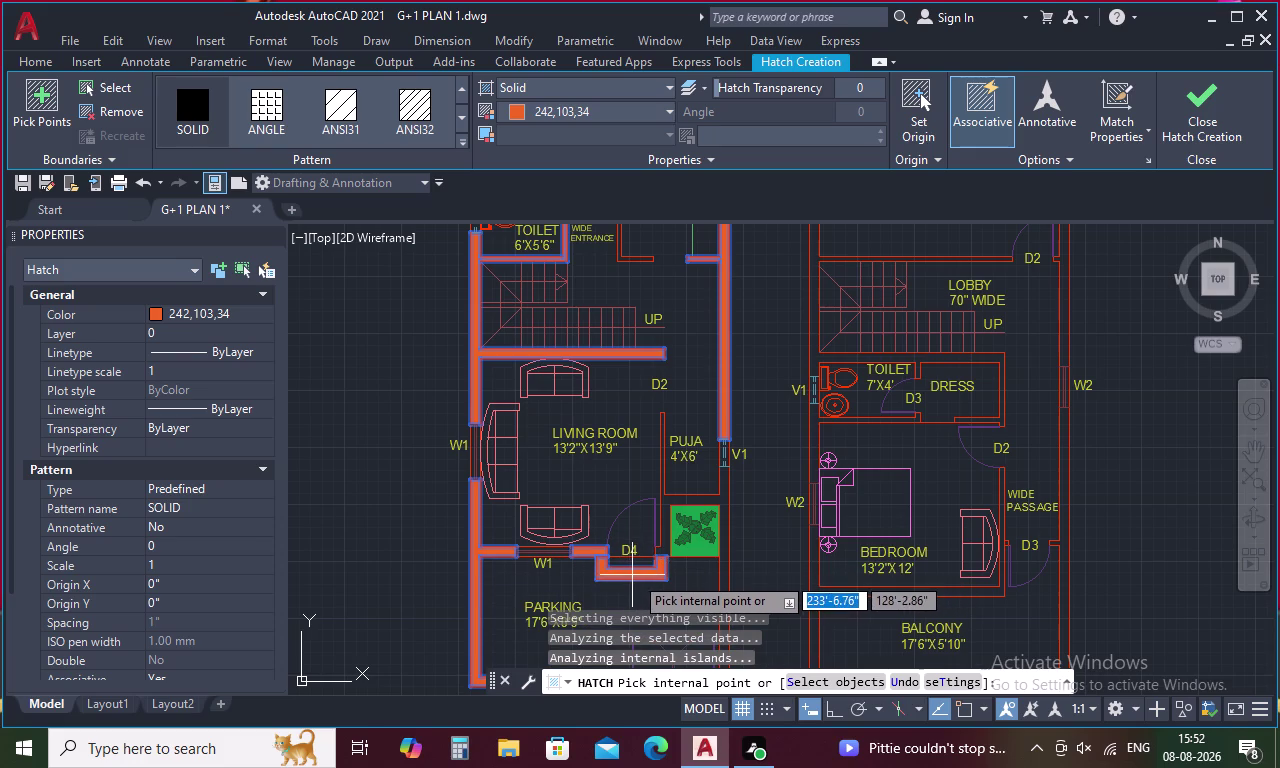
click(664, 545)
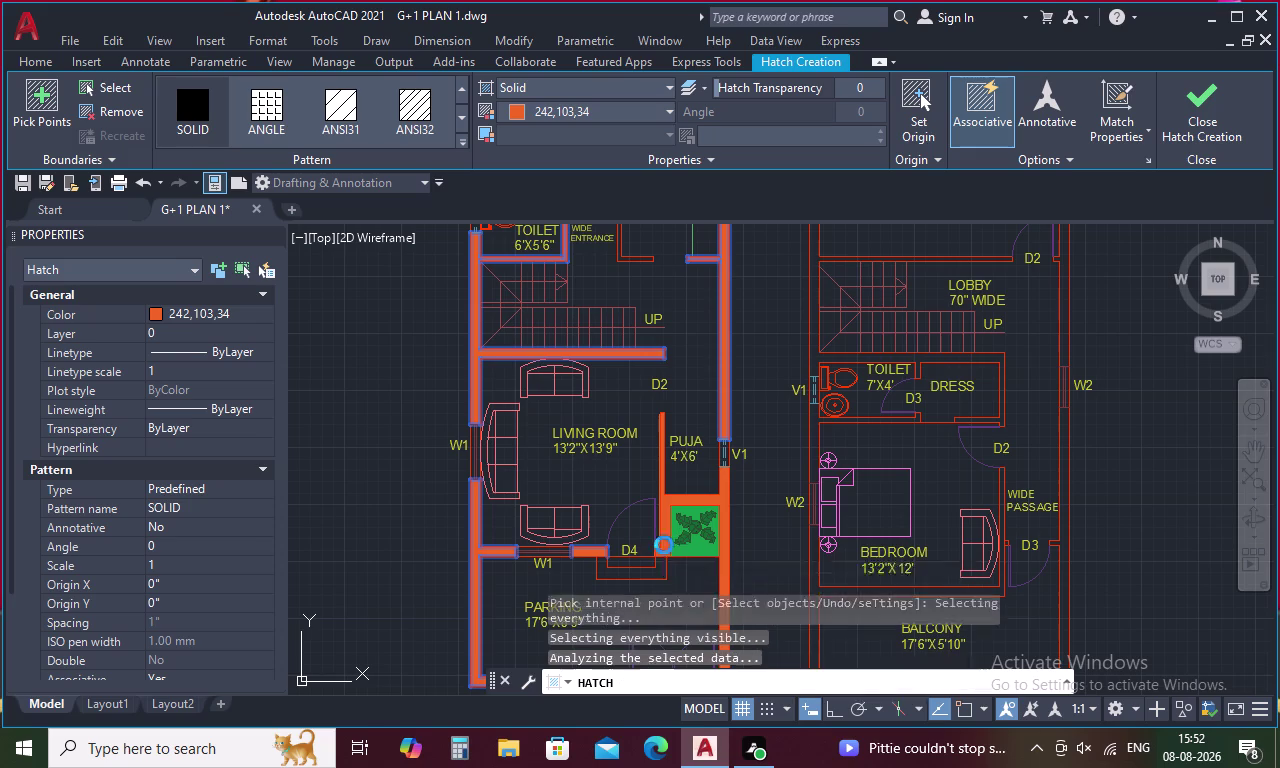
Fill the parking area walls, a kitchen wall and the wall beside door D2.
scroll(down, 3)
middle_drag(662, 595, 659, 531)
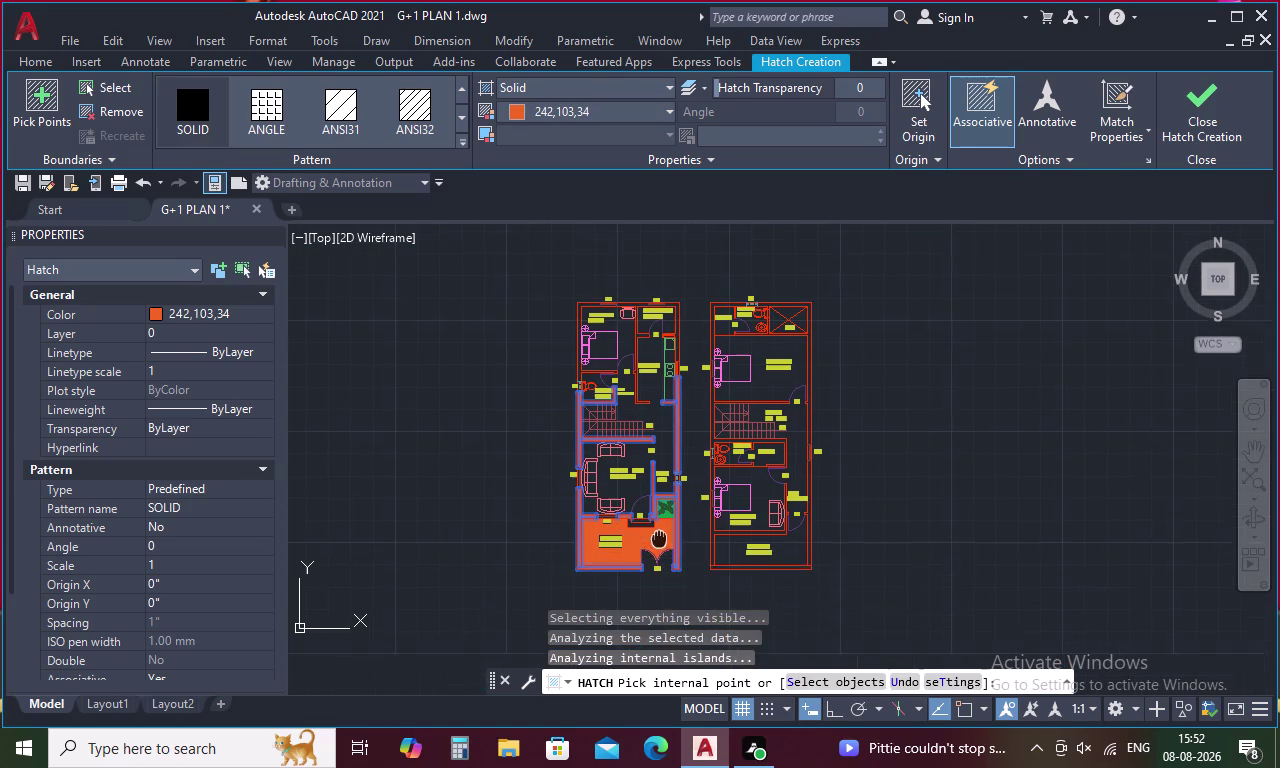
middle_drag(659, 531, 659, 493)
scroll(up, 3)
click(614, 520)
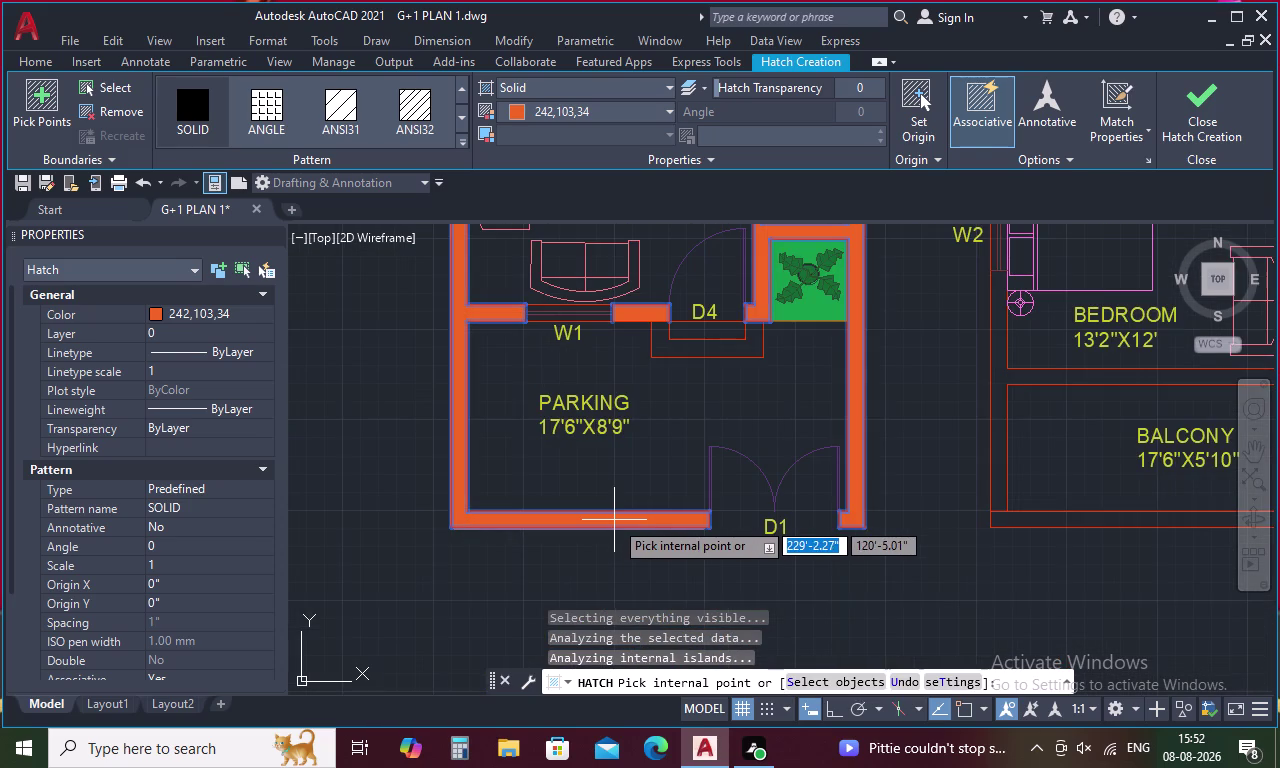
scroll(down, 3)
scroll(down, 3)
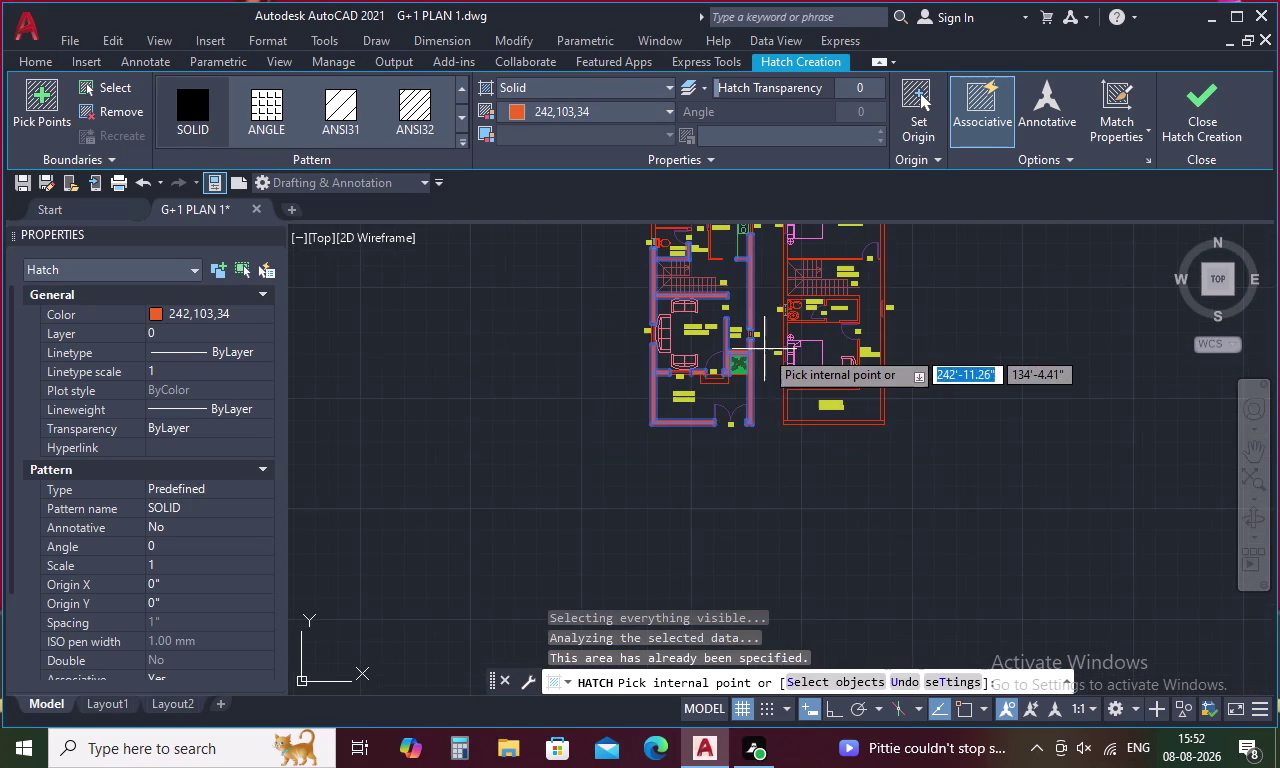
middle_drag(769, 347, 712, 551)
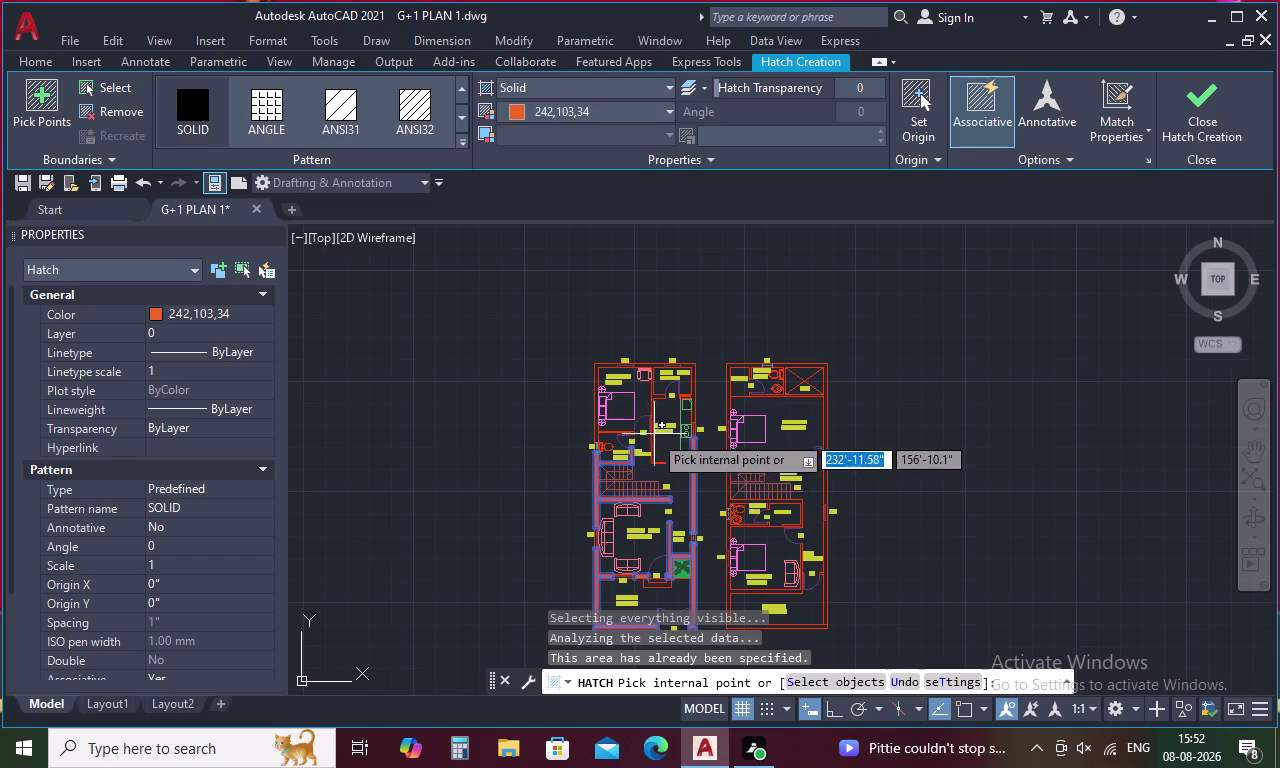
scroll(up, 3)
click(659, 451)
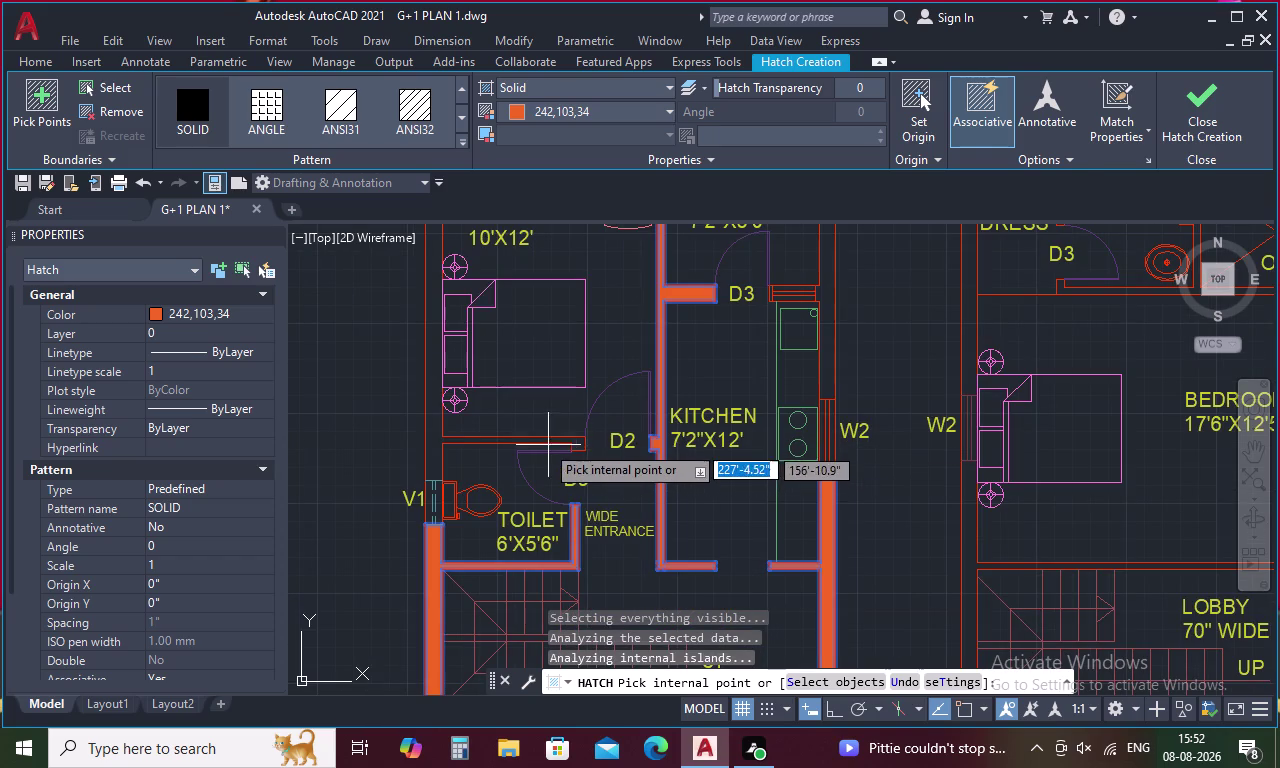
click(446, 440)
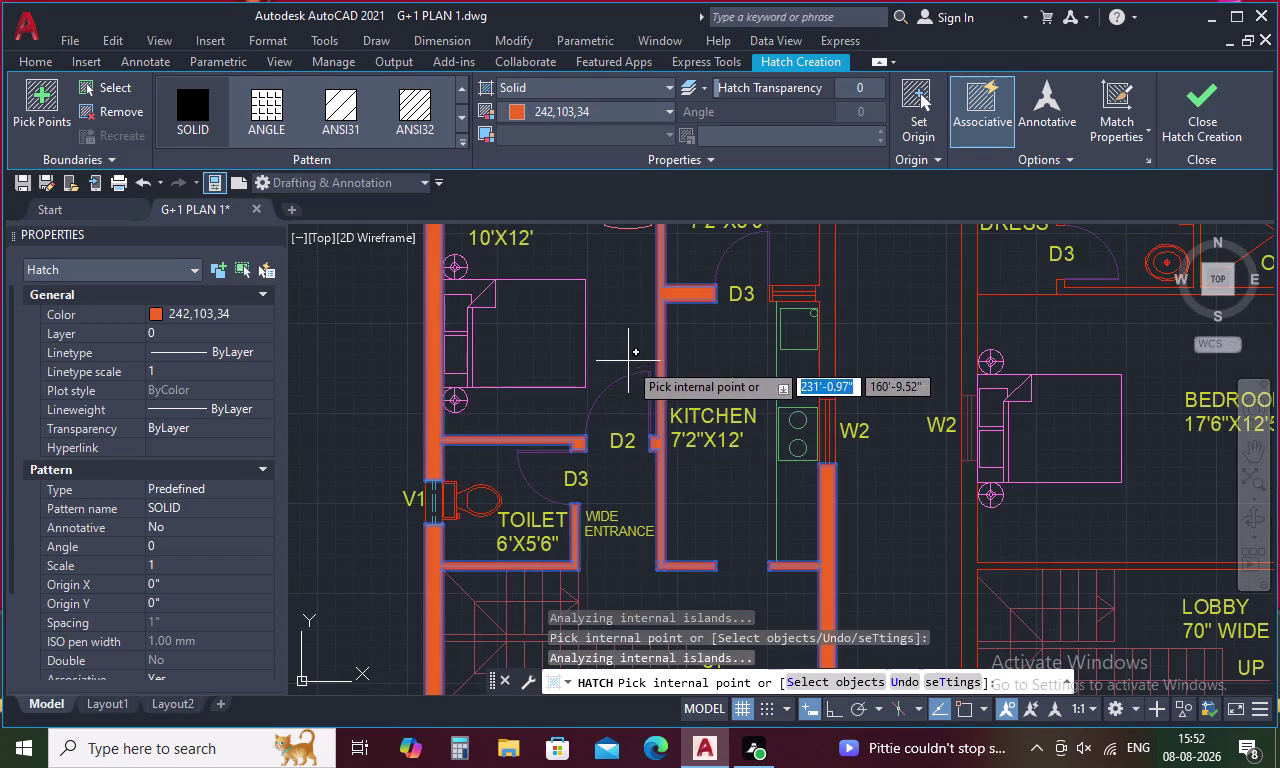
Fill the kitchen, dress room, OTS, bedroom and toilet walls in orange.
middle_drag(628, 361, 591, 529)
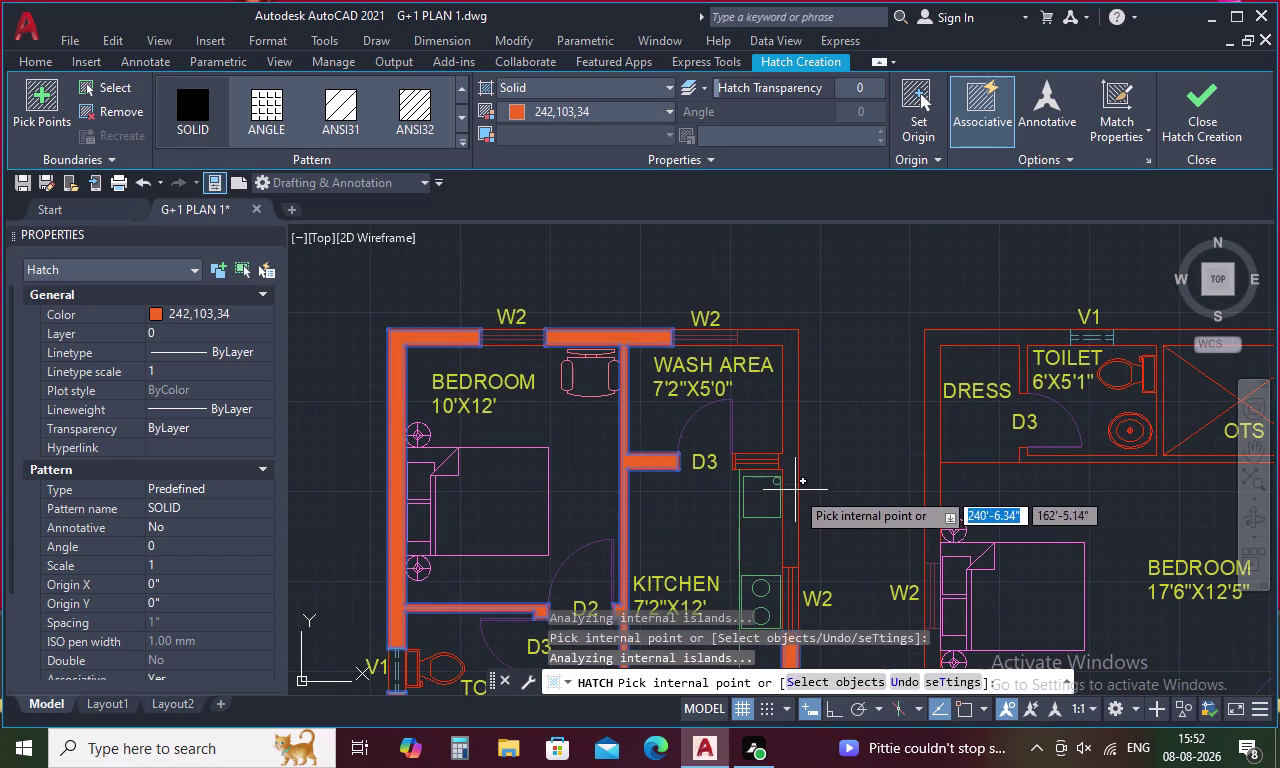
click(795, 488)
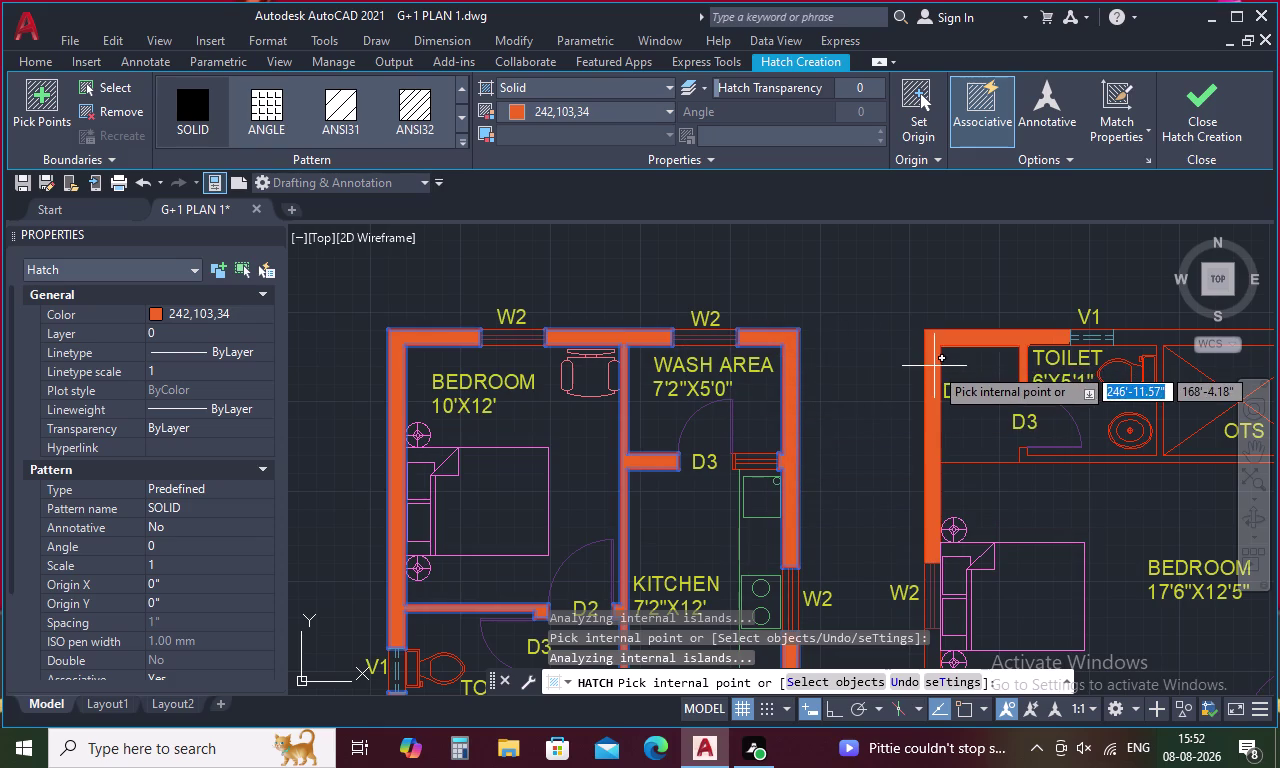
click(934, 366)
middle_drag(1040, 369, 611, 386)
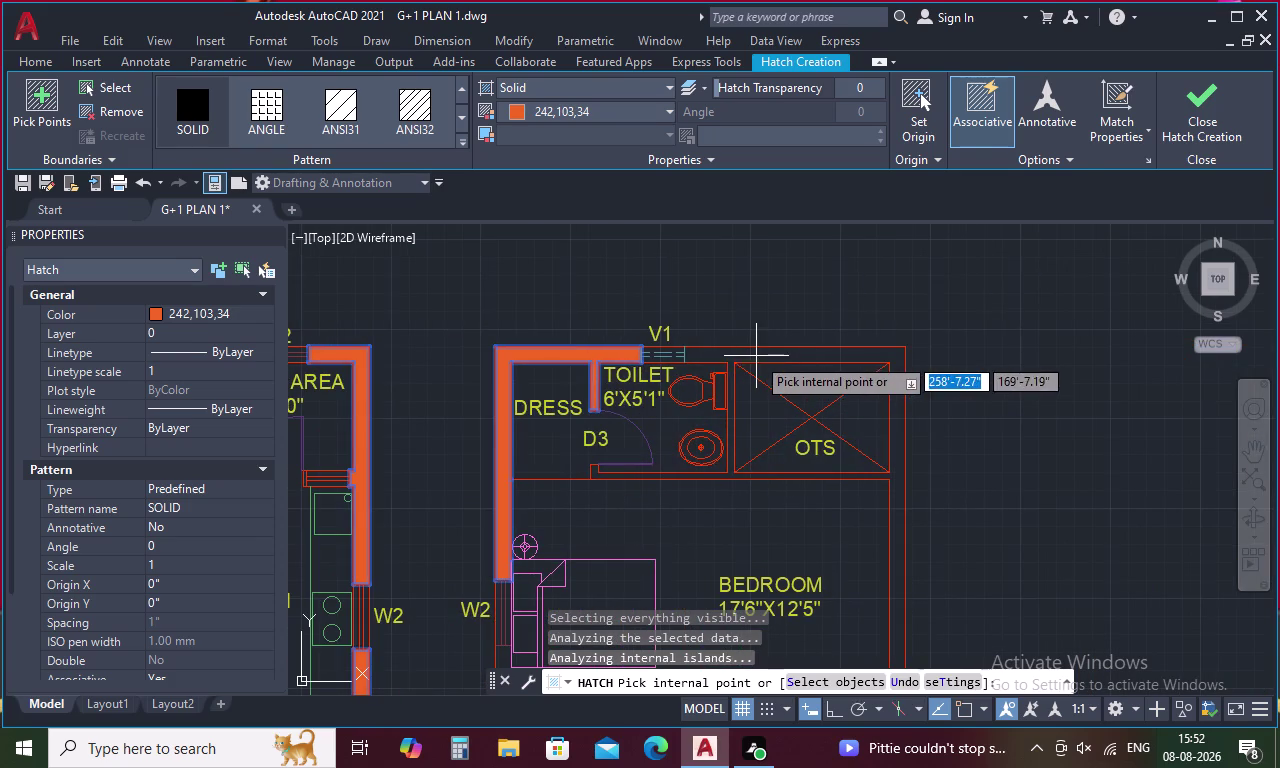
click(757, 356)
middle_drag(906, 443, 905, 236)
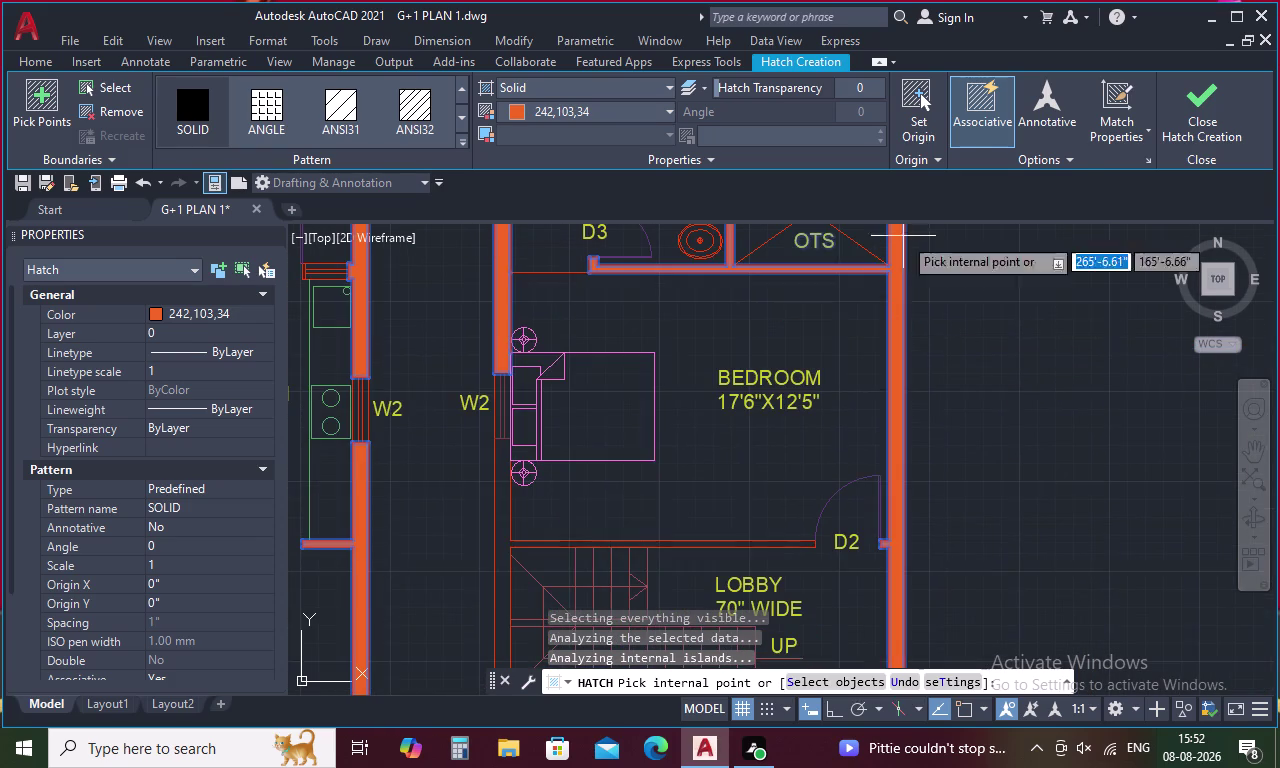
click(497, 496)
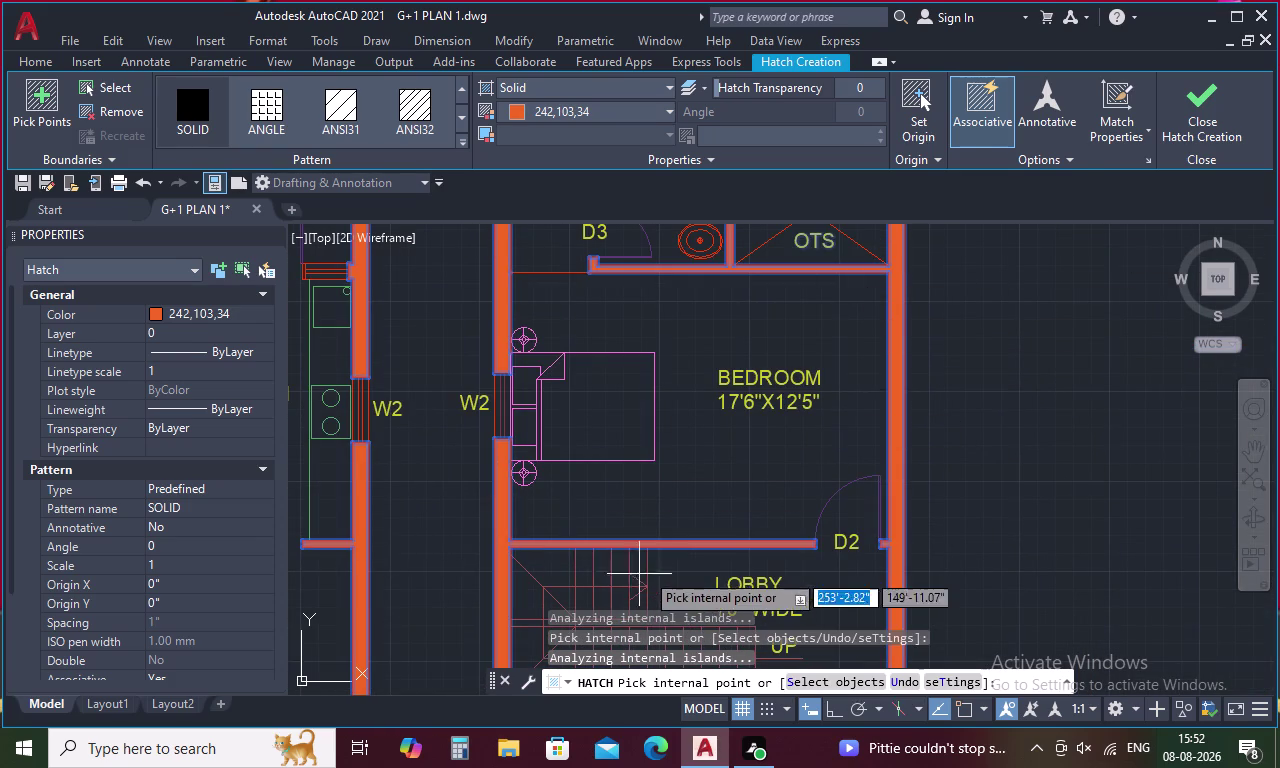
middle_drag(693, 570, 769, 245)
click(575, 493)
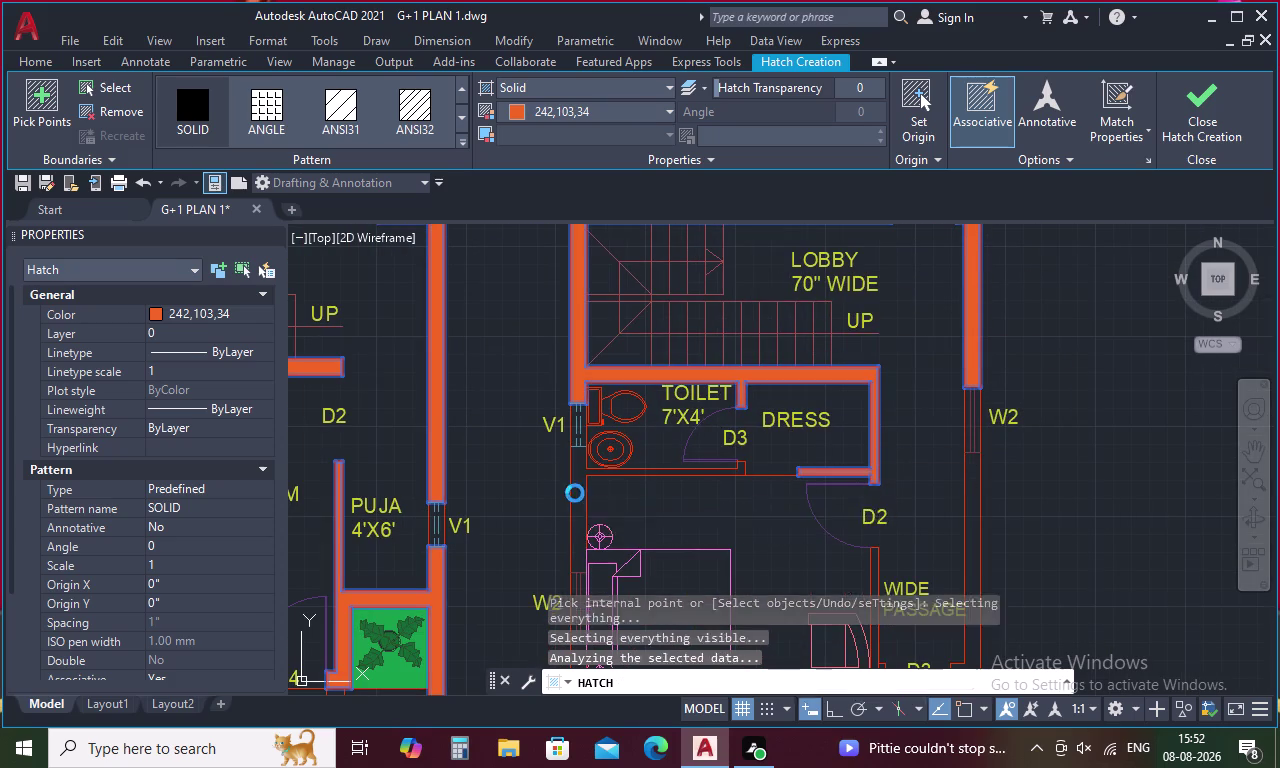
Fill the remaining passage walls, end the hatch, and view both floor plans.
middle_drag(742, 504, 747, 130)
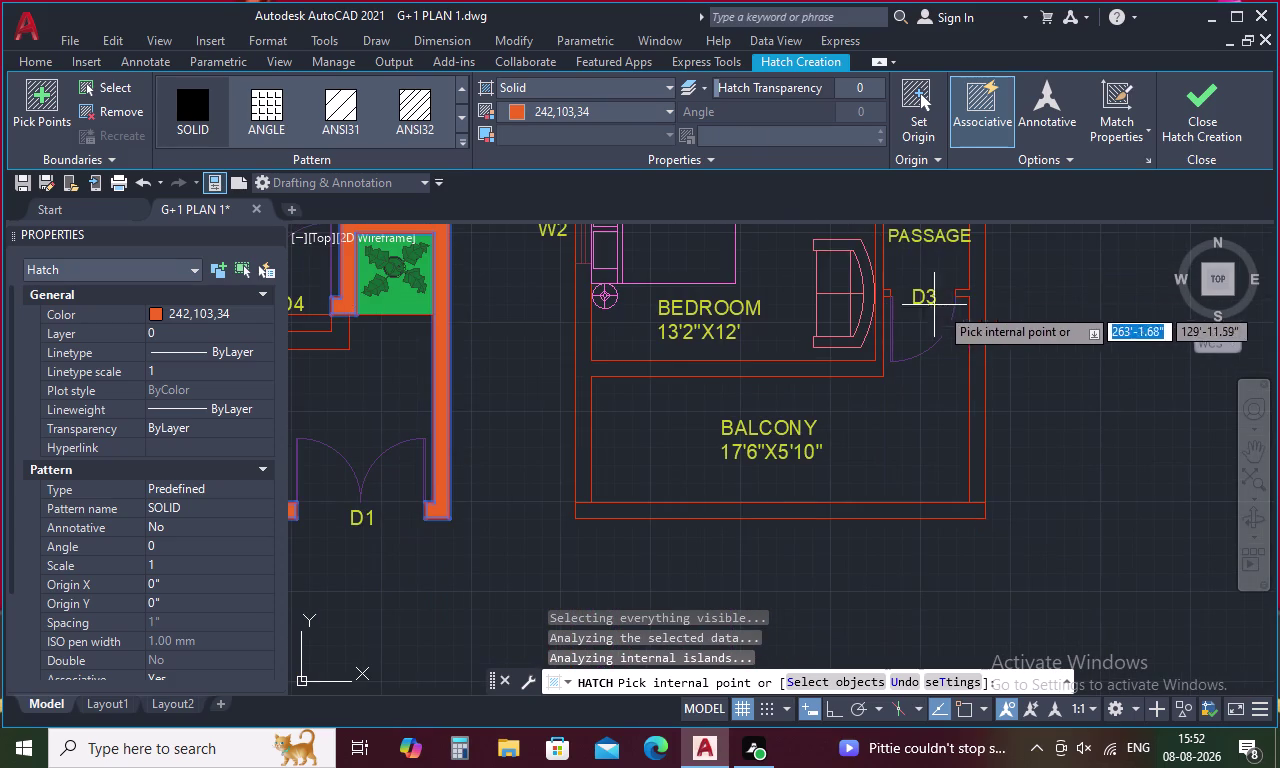
click(976, 307)
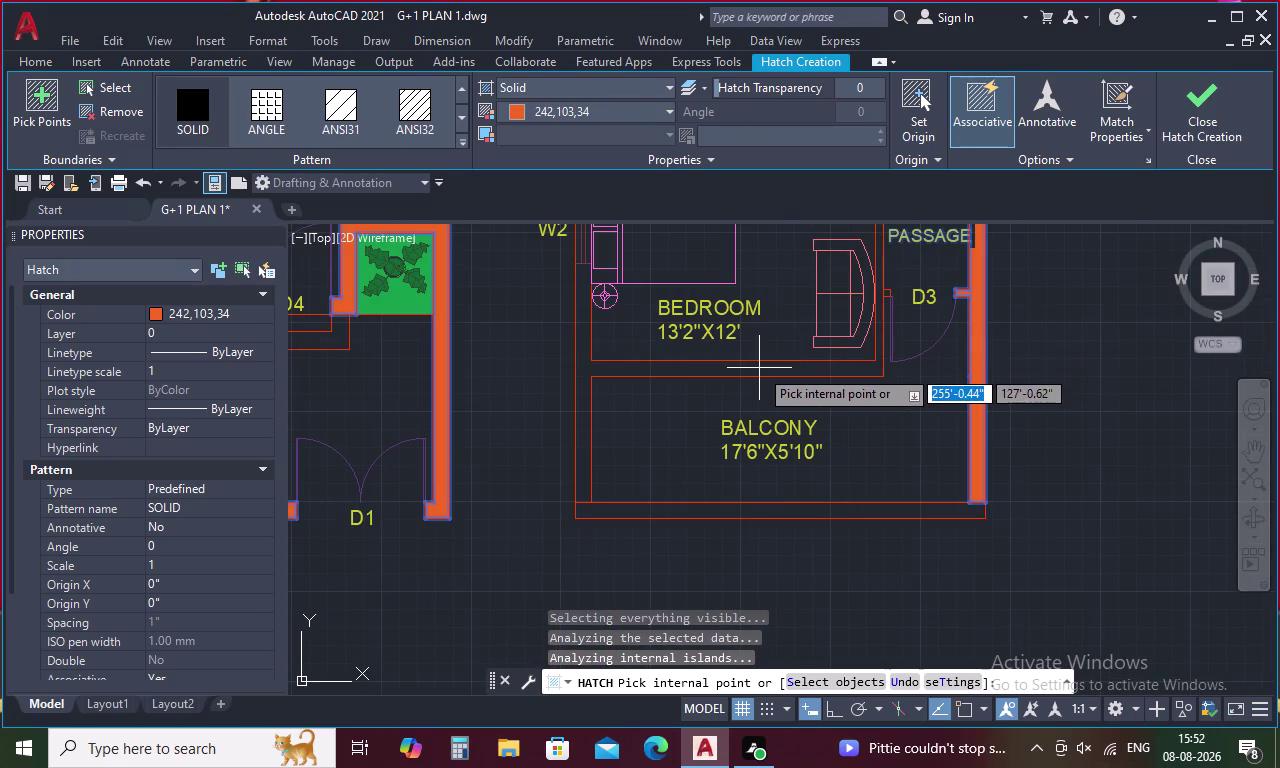
click(759, 368)
scroll(down, 3)
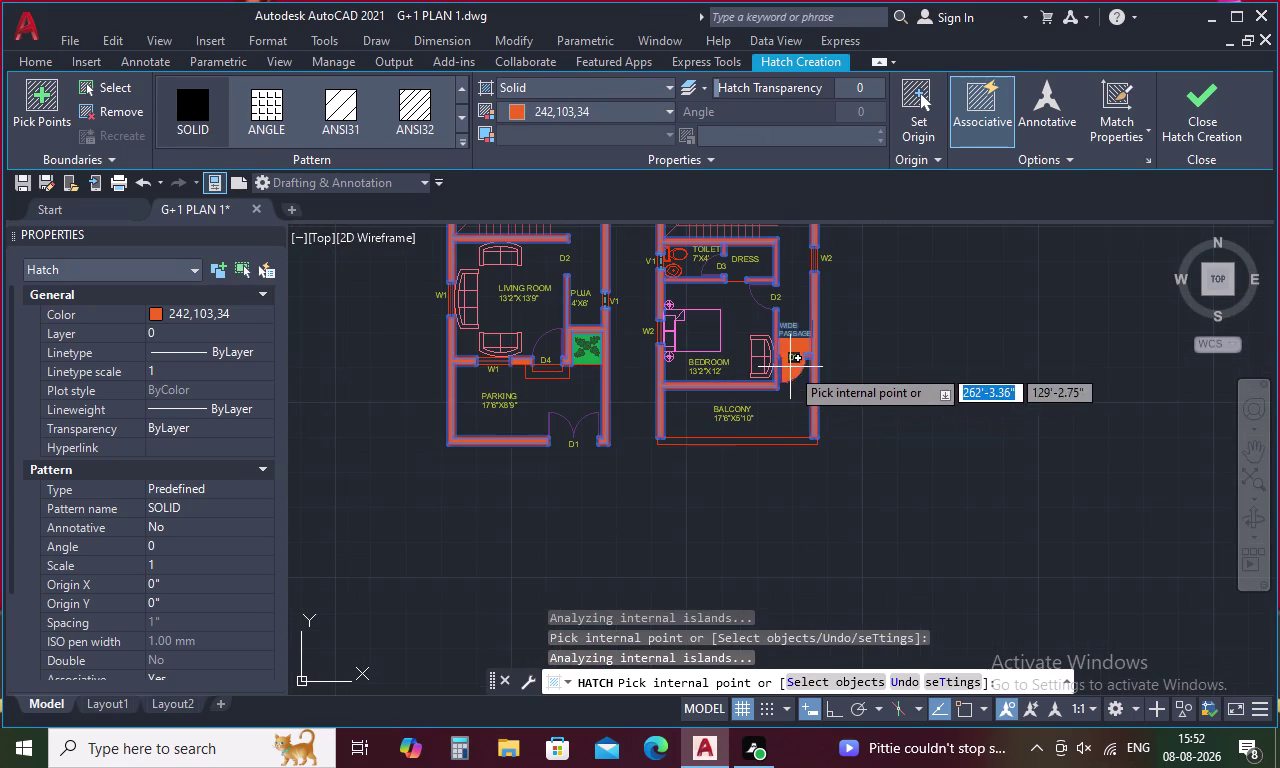
click(1198, 92)
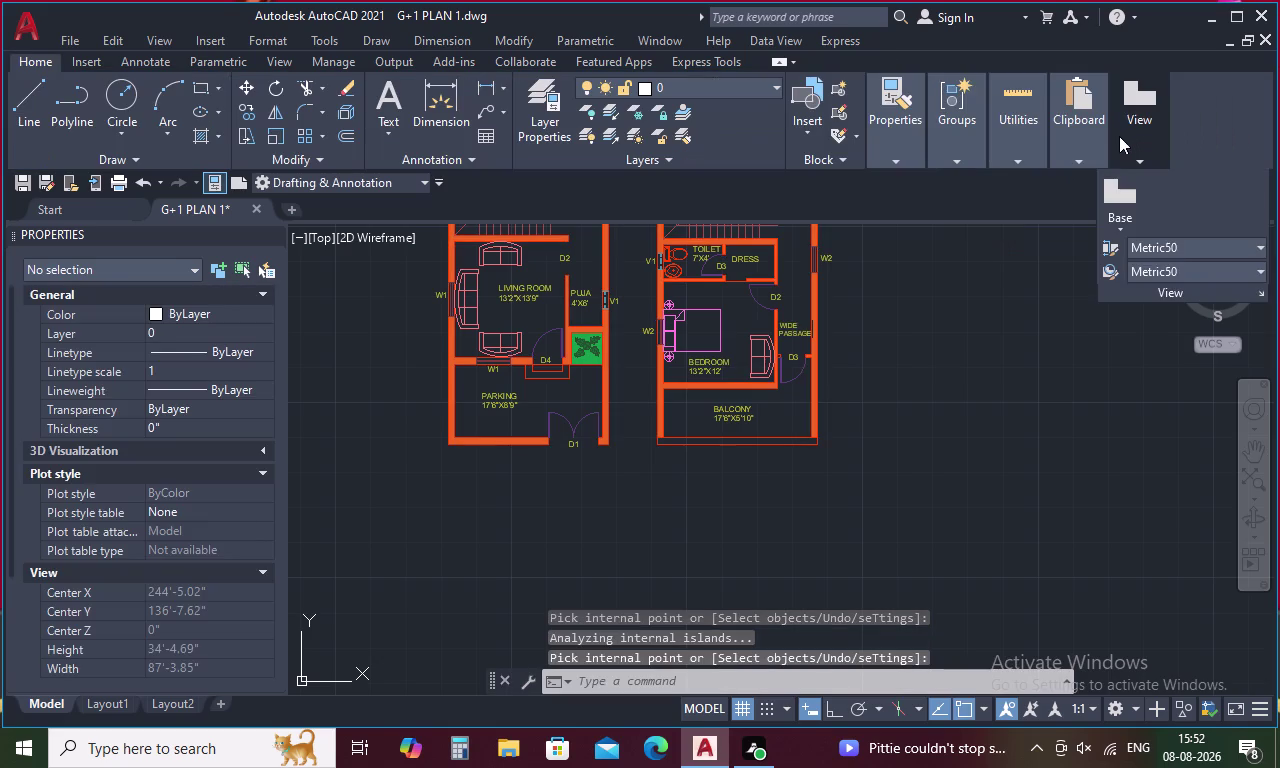
key(h)
key(space)
middle_drag(702, 367, 658, 504)
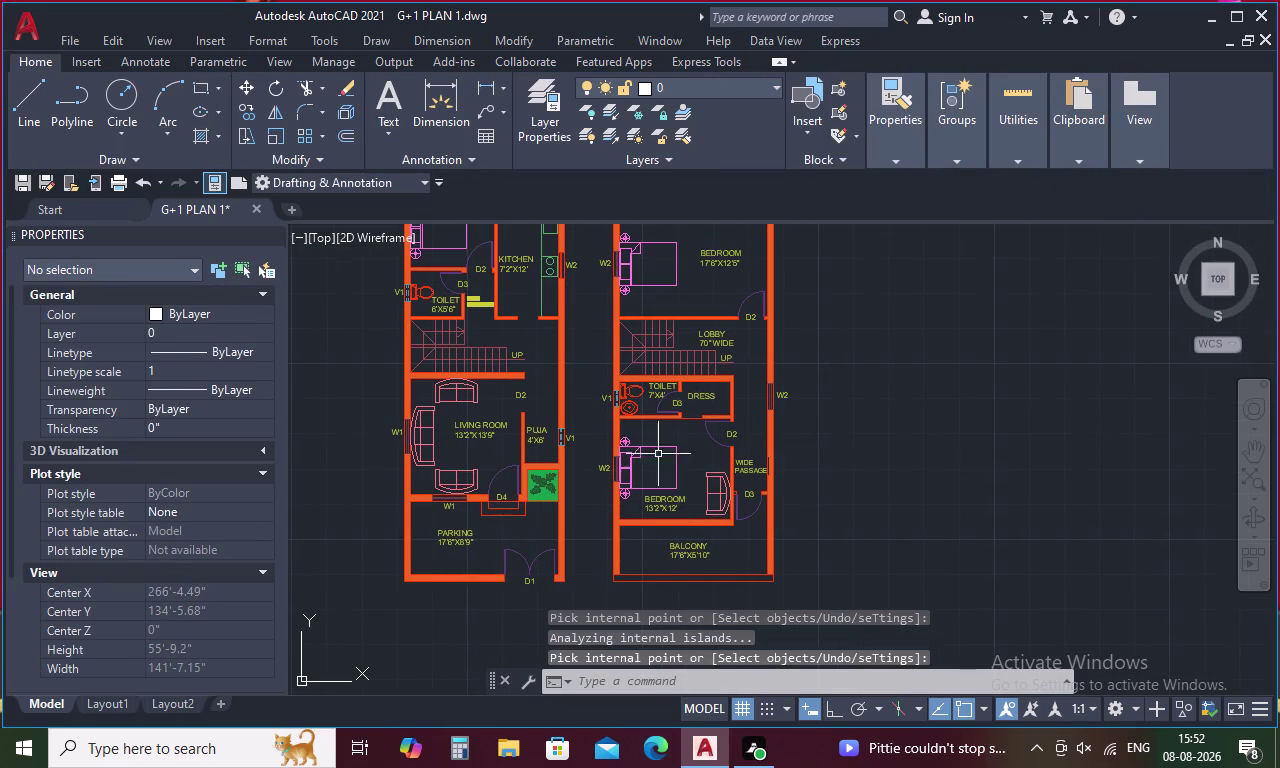
middle_drag(649, 354, 648, 459)
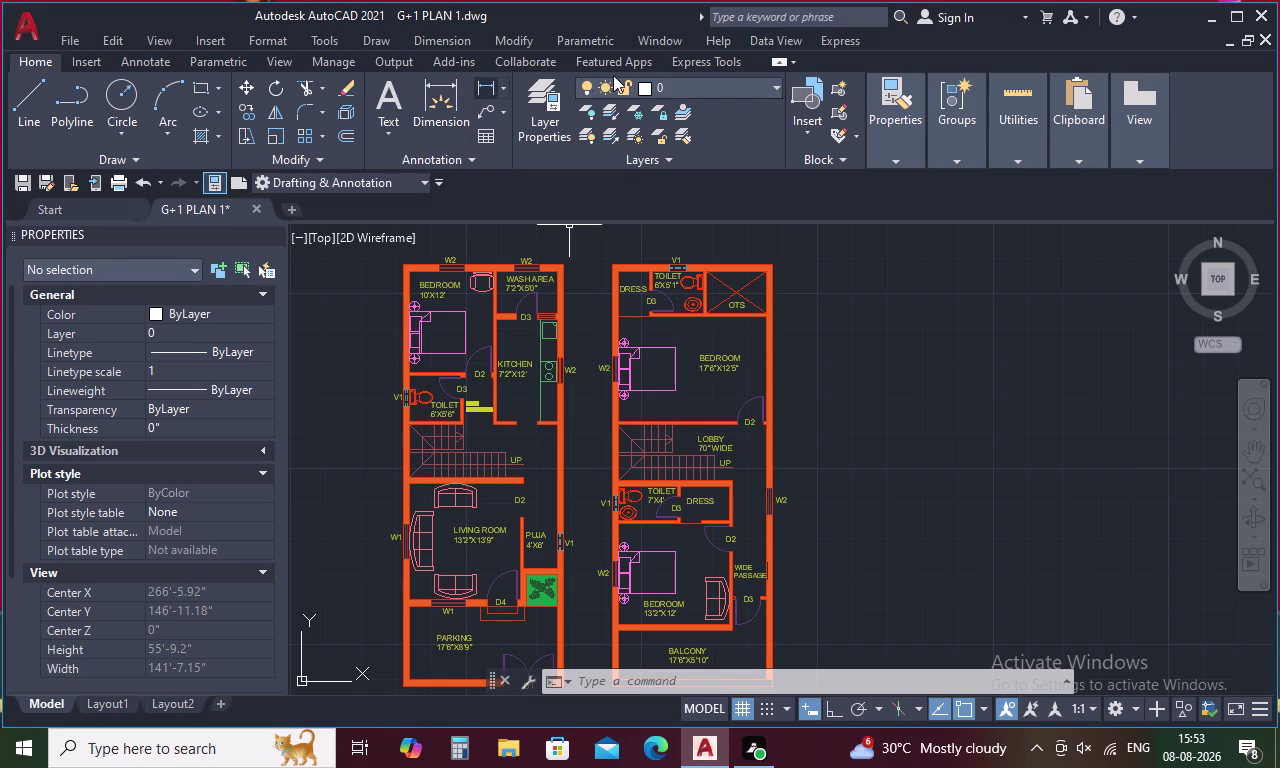
key(Escape)
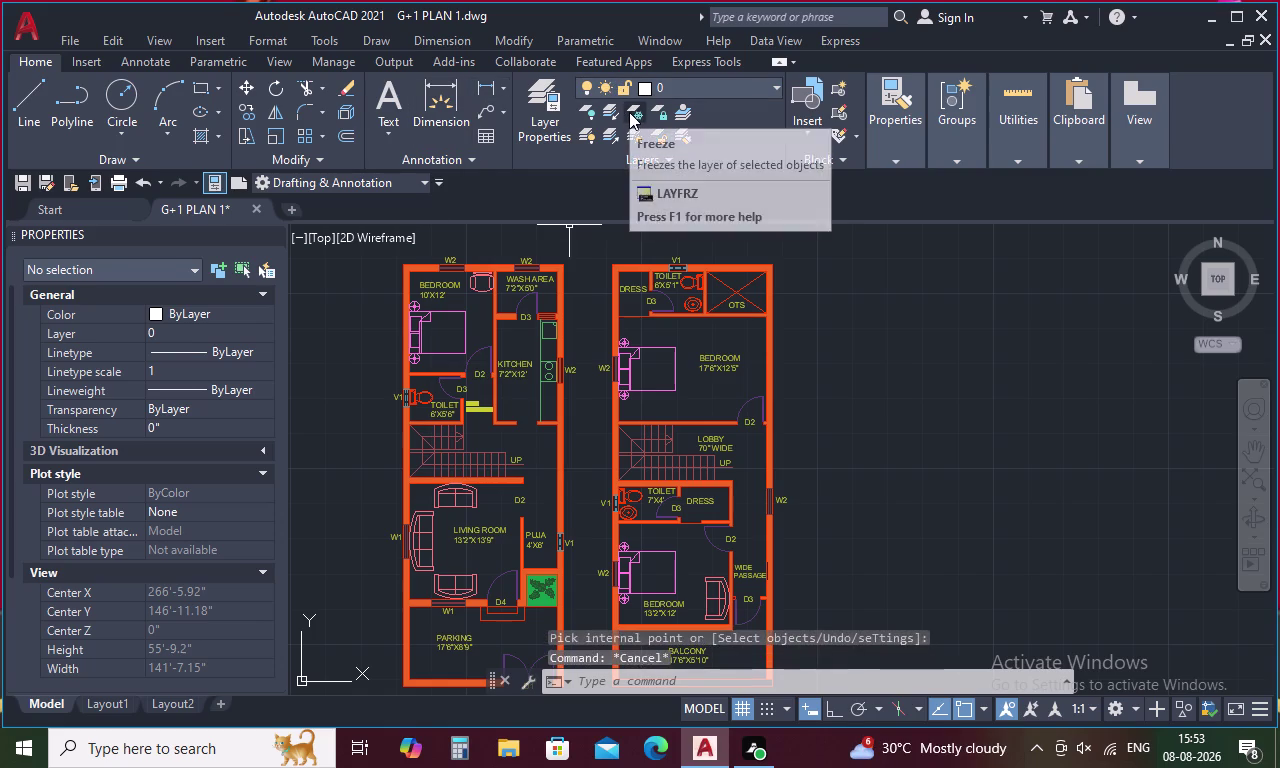
Hatch the first-floor balcony parapet strip in solid green 88,186,72.
text(h)
key(space)
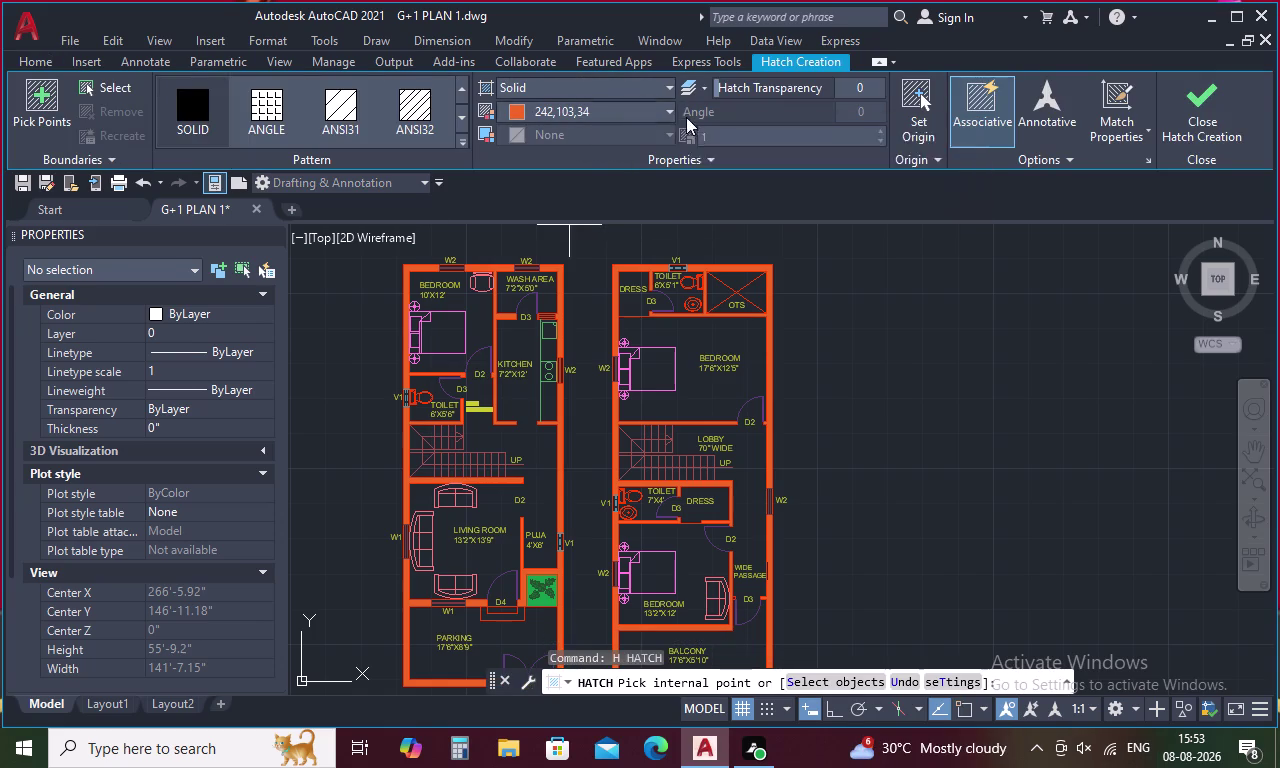
click(670, 110)
click(672, 111)
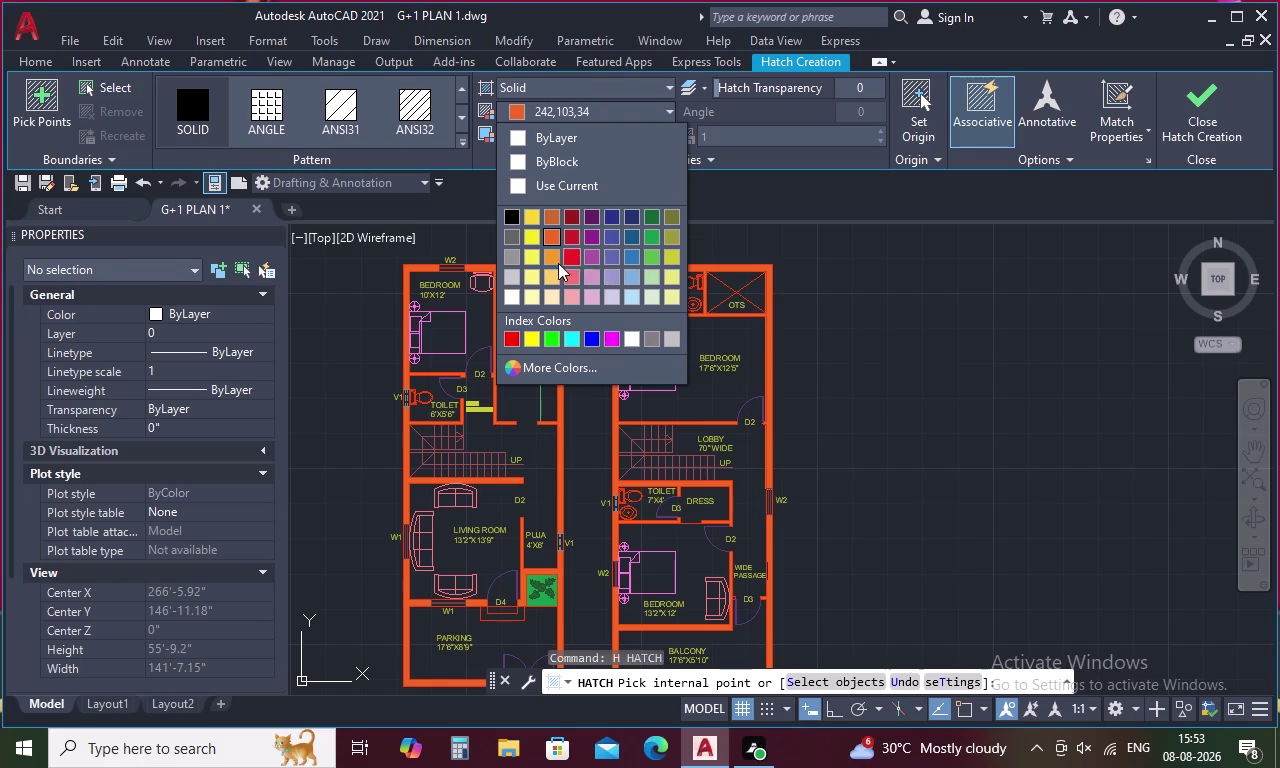
click(650, 260)
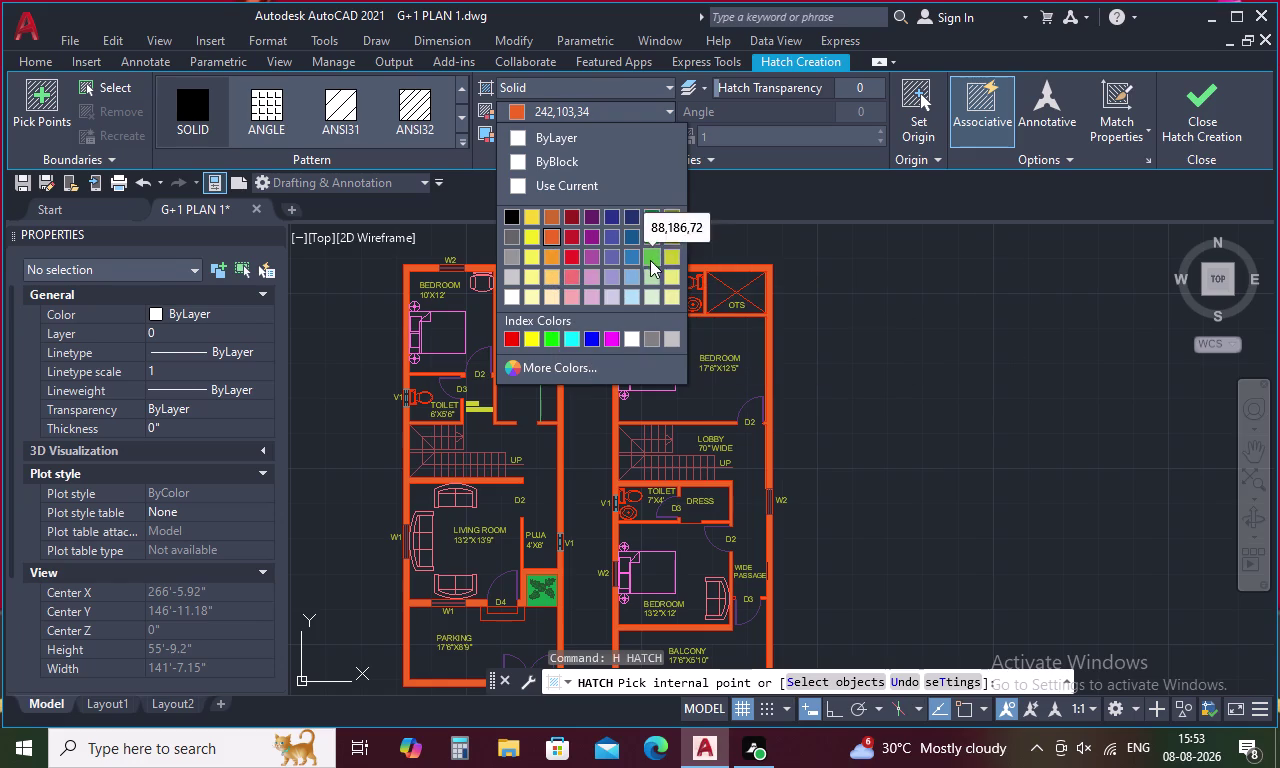
middle_drag(566, 493, 557, 222)
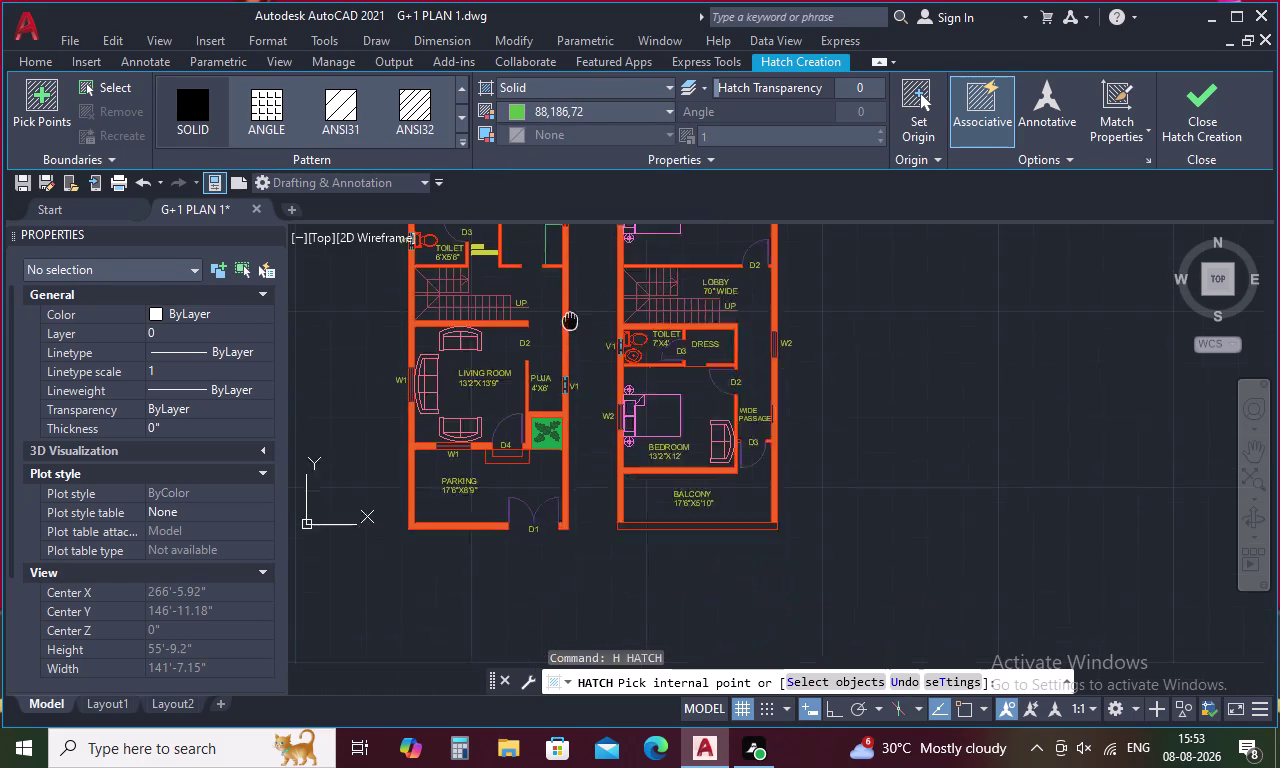
middle_drag(557, 222, 553, 192)
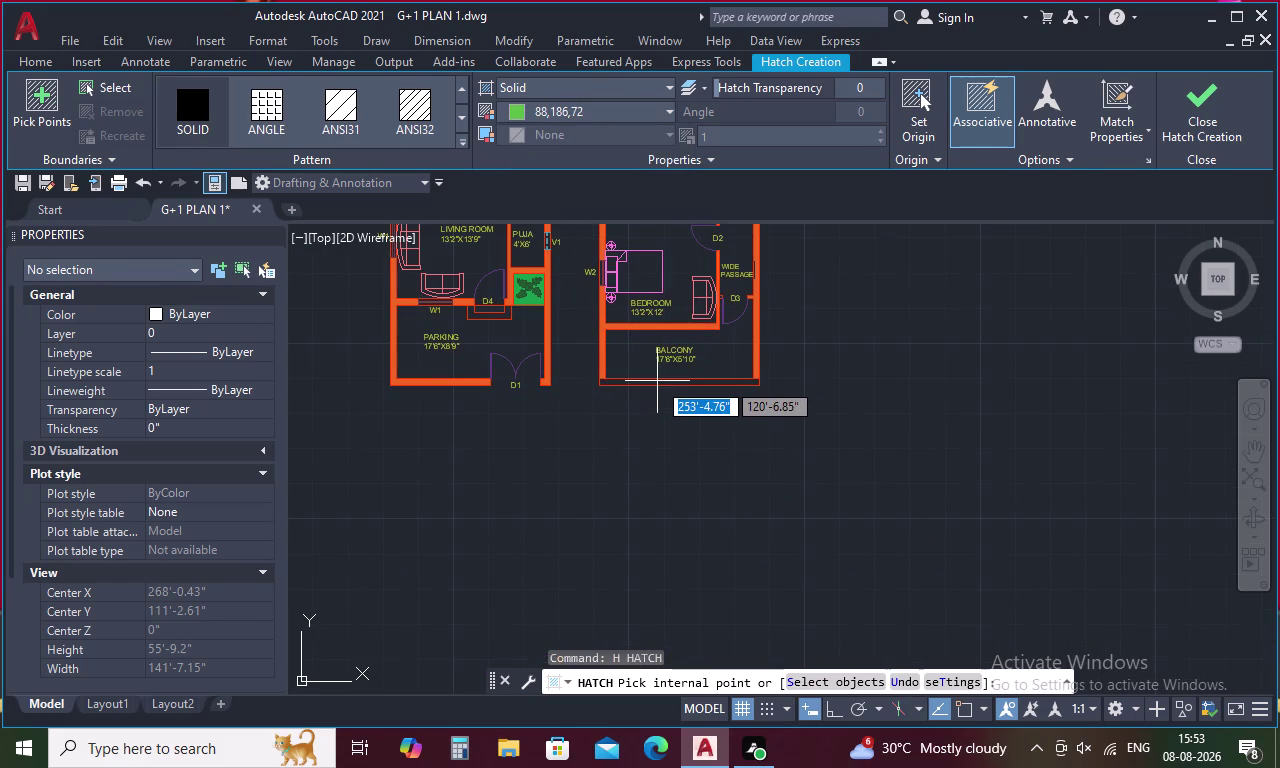
click(657, 381)
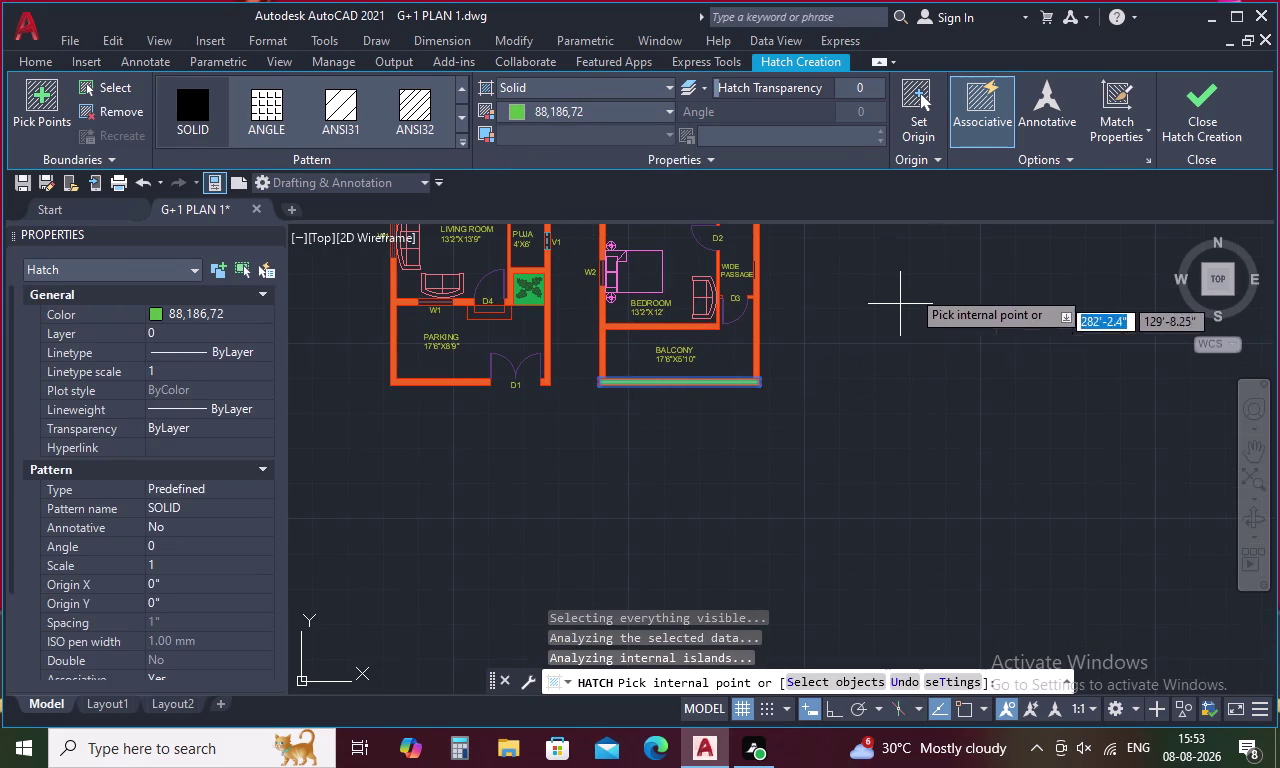
click(1194, 85)
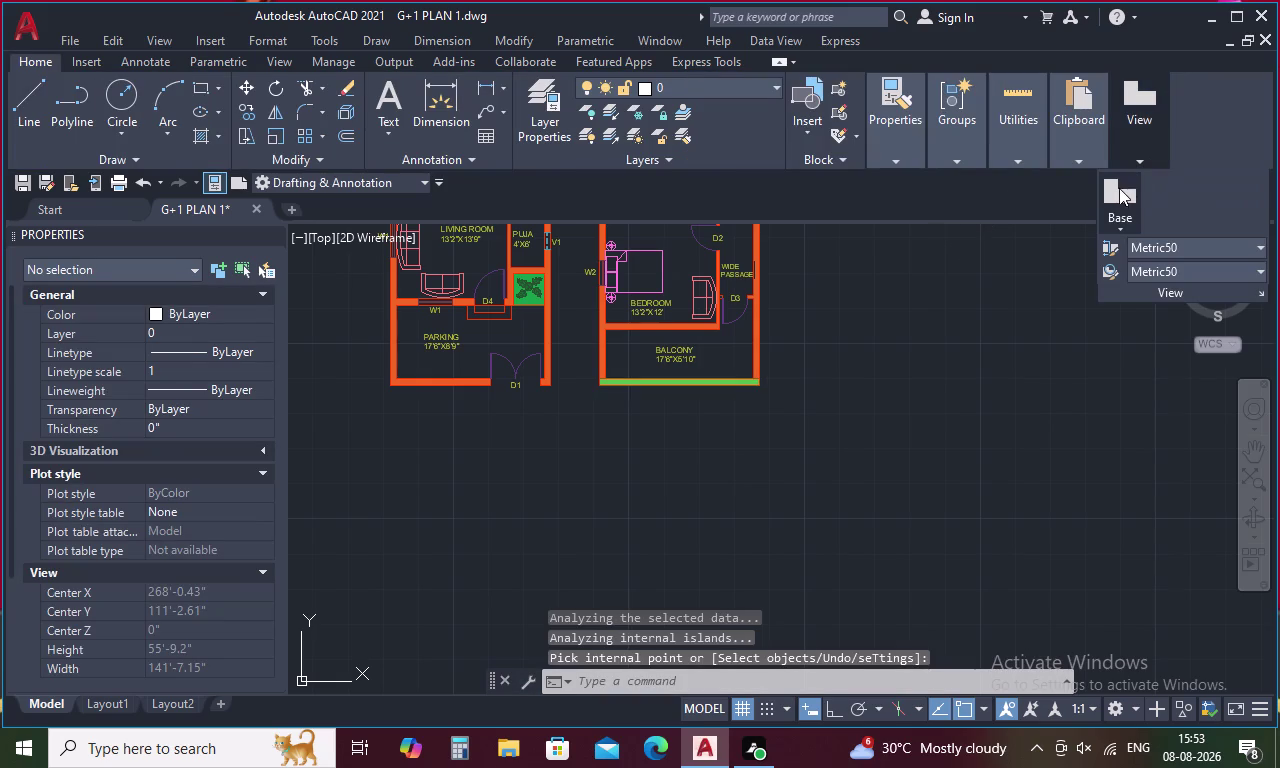
Set the hatch type to Pattern with ByLayer colour and pick inside Parking.
key(h)
key(space)
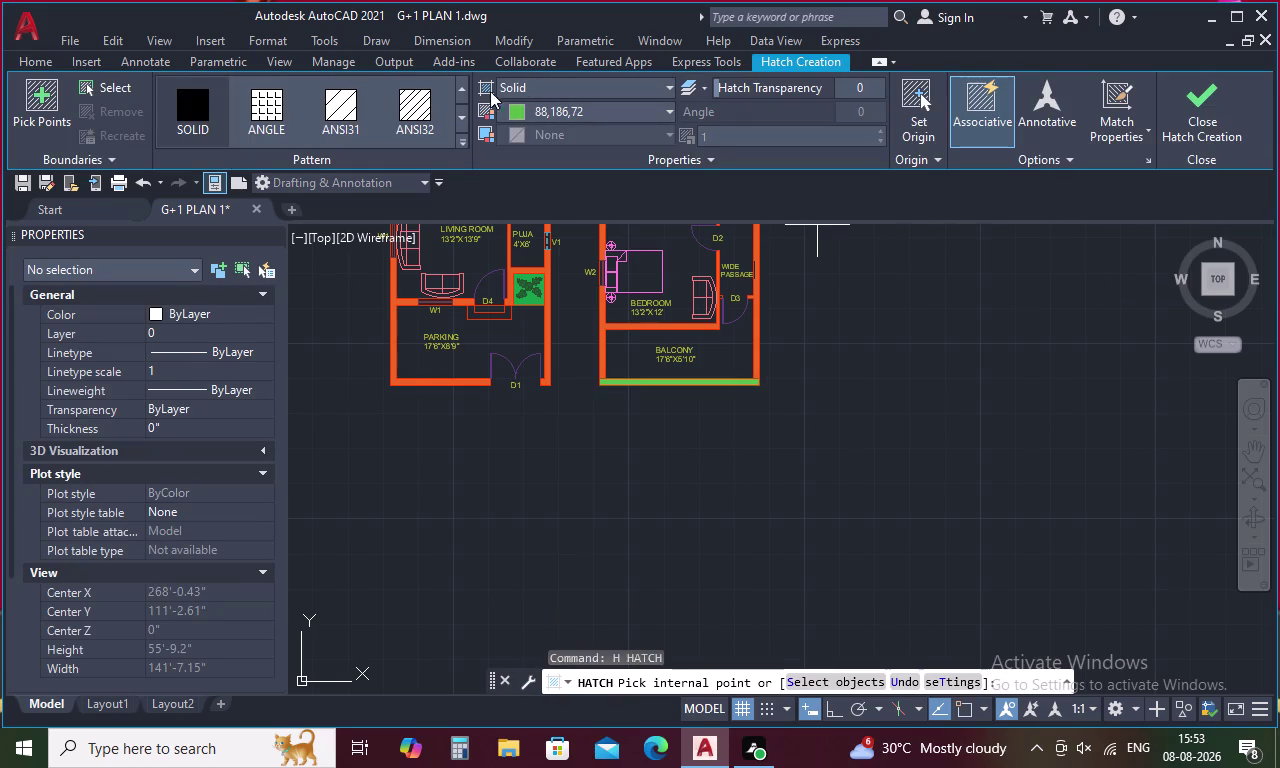
click(529, 80)
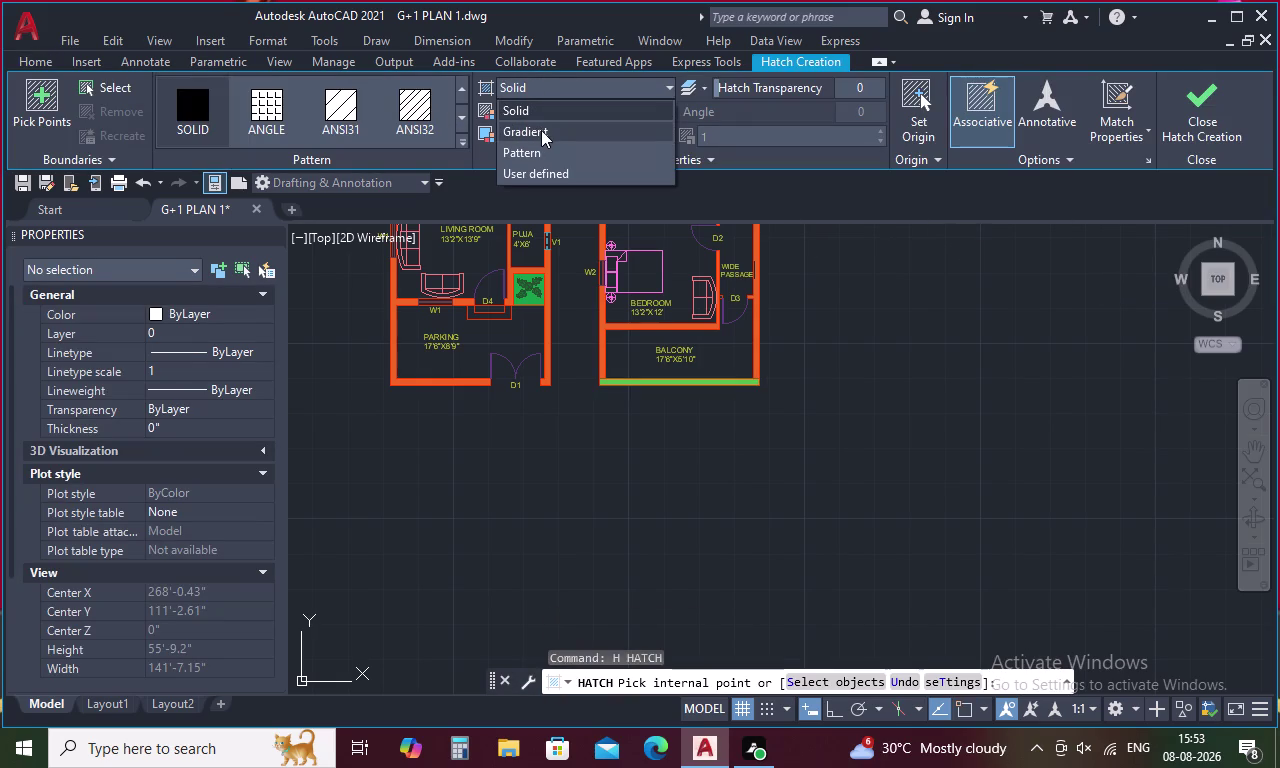
click(547, 151)
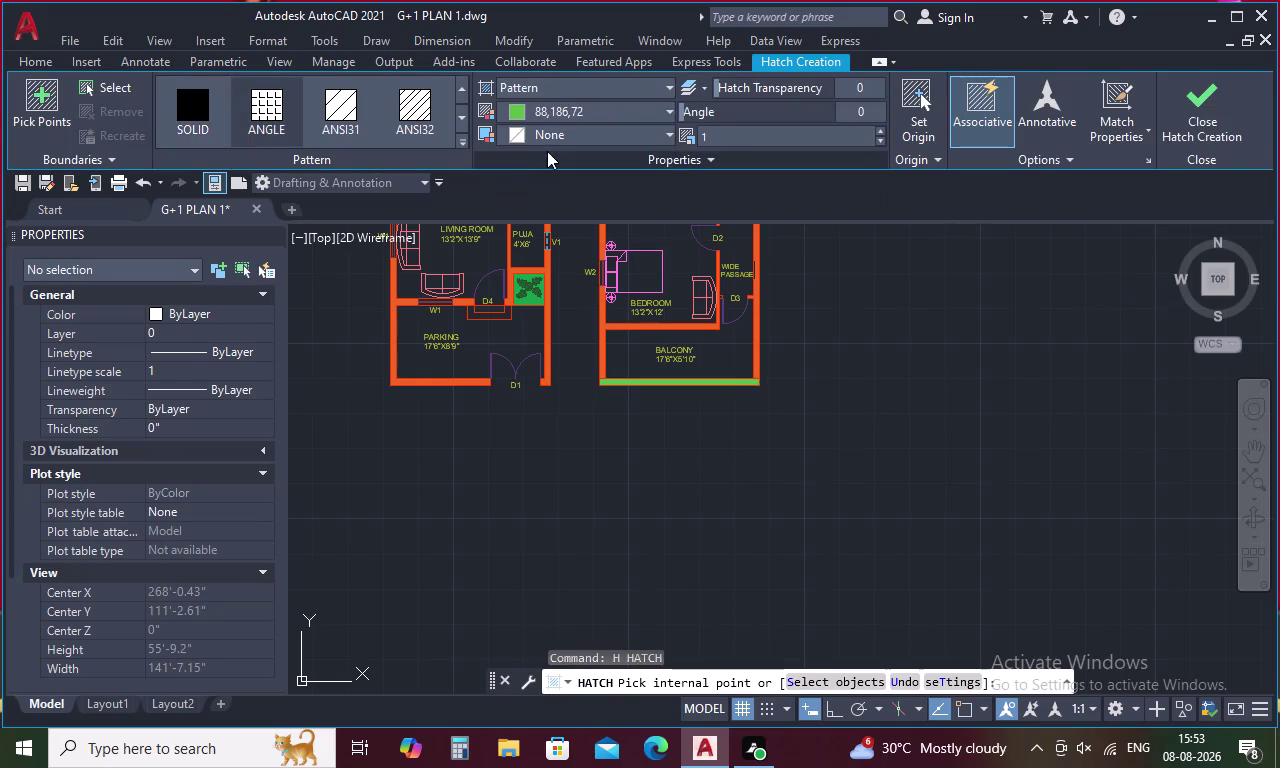
click(667, 108)
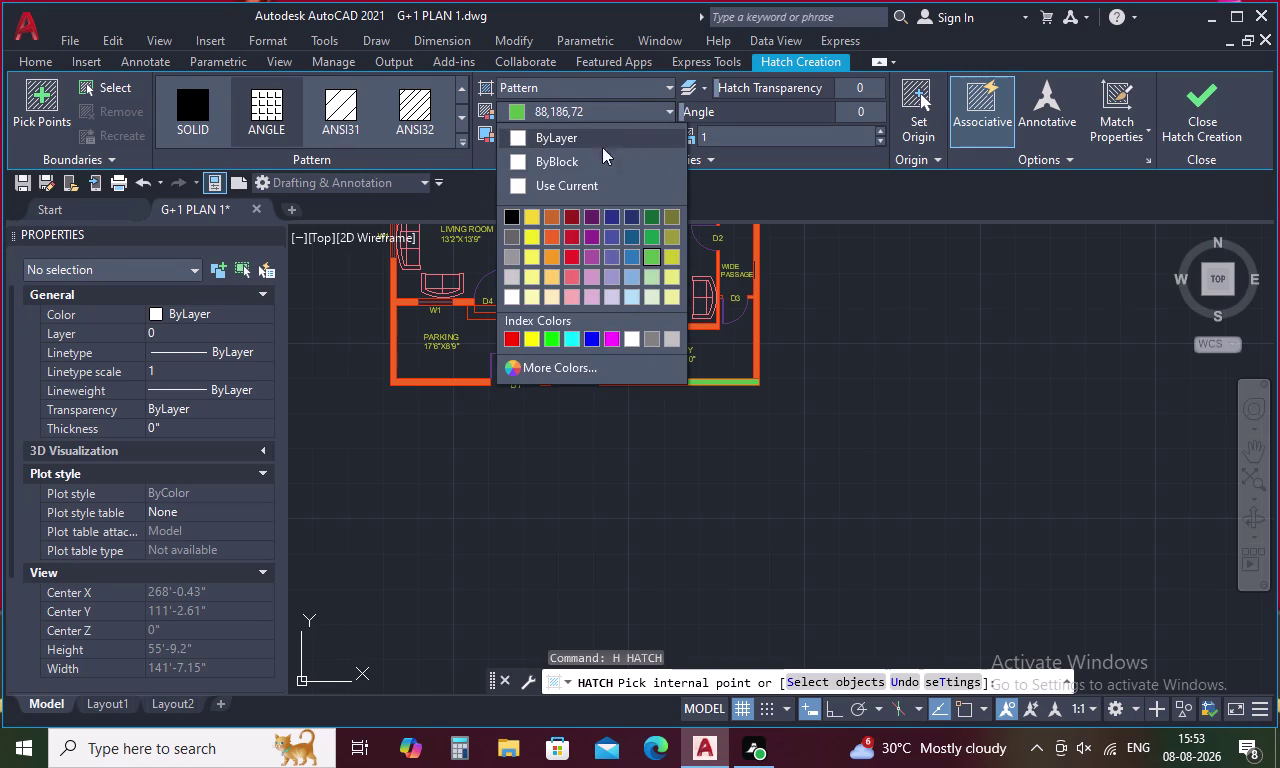
click(530, 140)
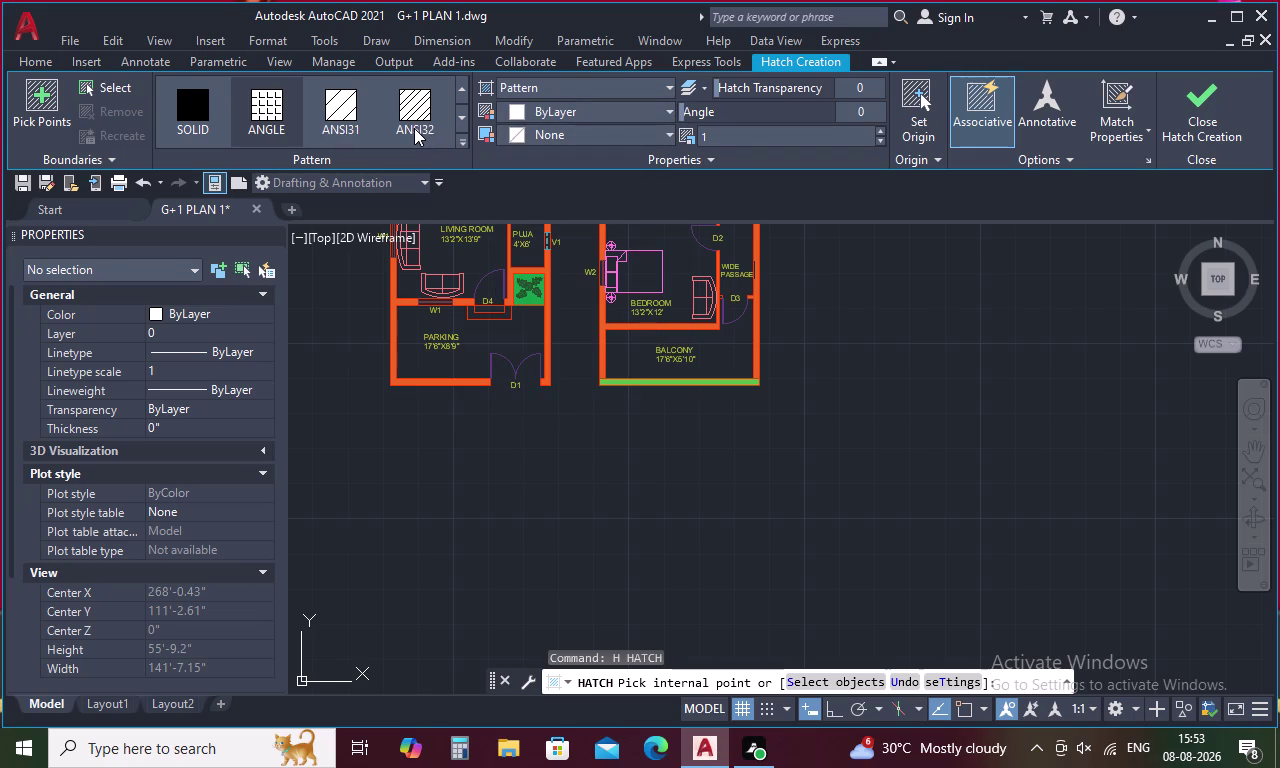
click(258, 106)
click(458, 357)
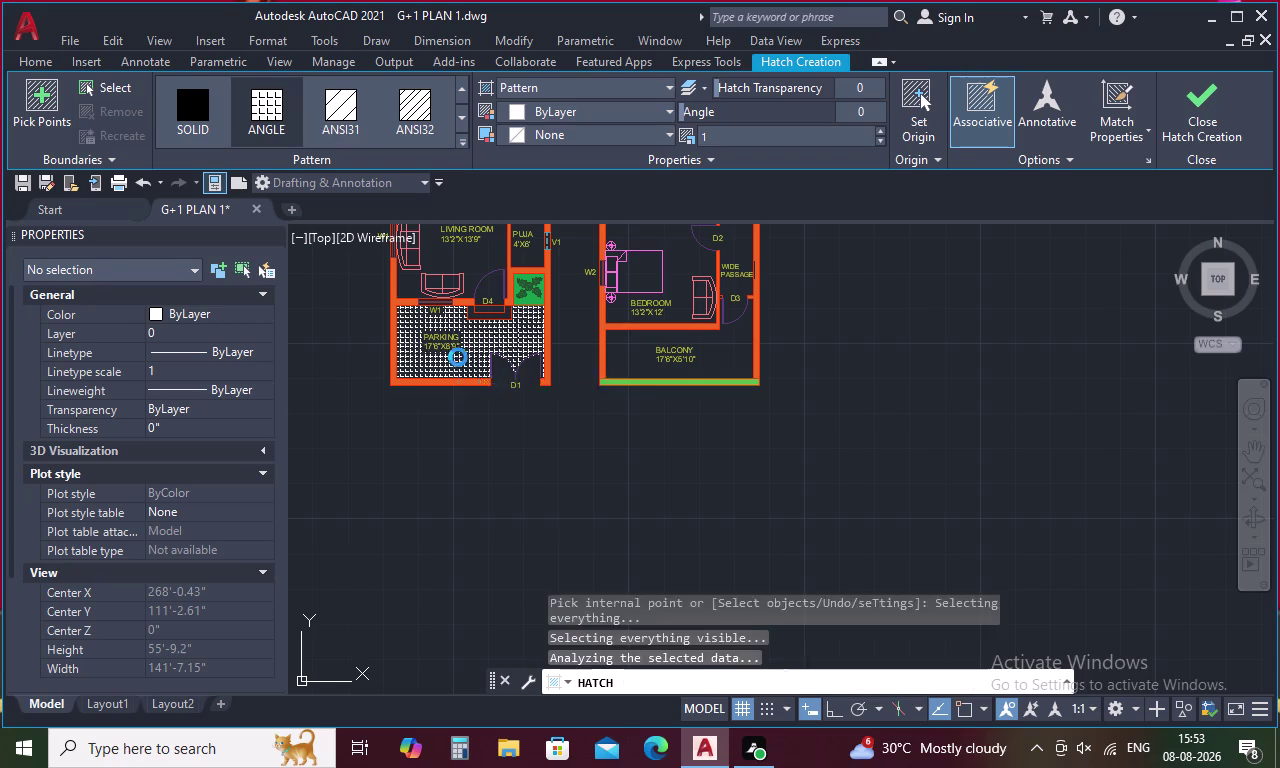
Apply the EARTH pattern from the hatch gallery to the parking area.
click(463, 139)
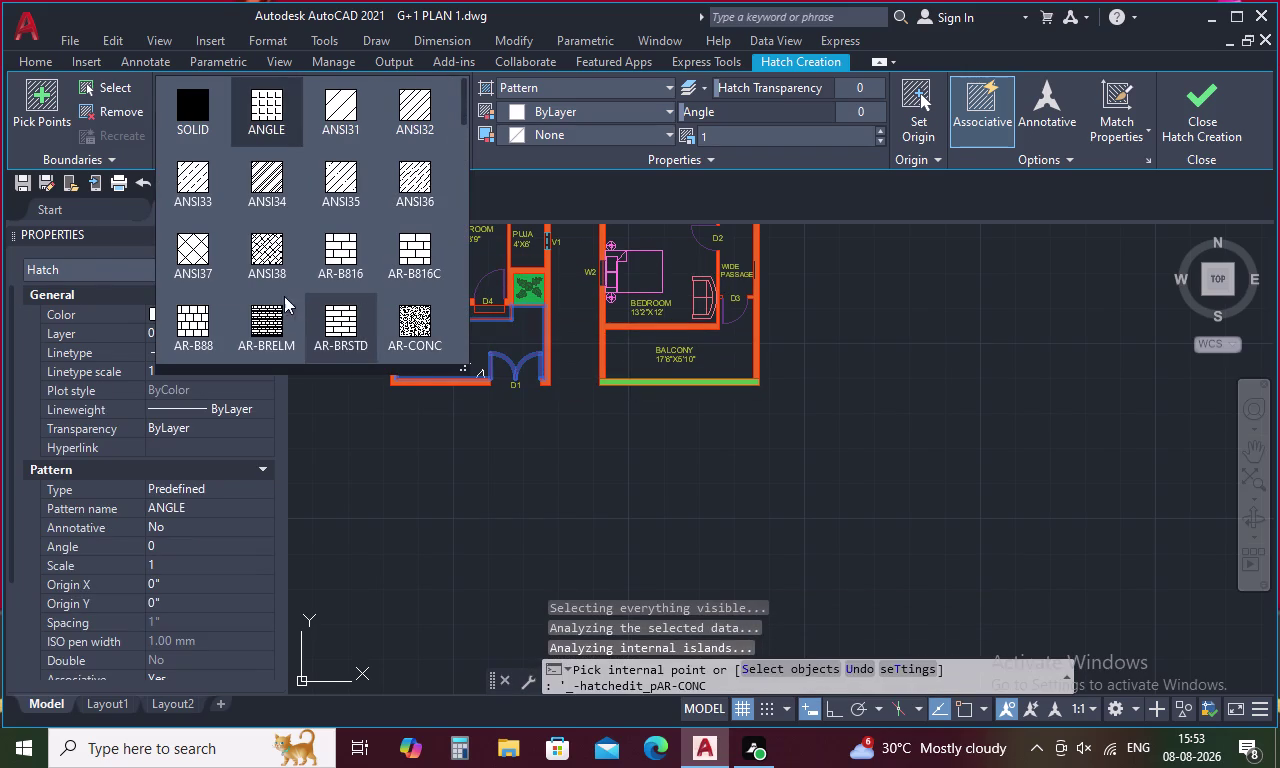
scroll(down, 3)
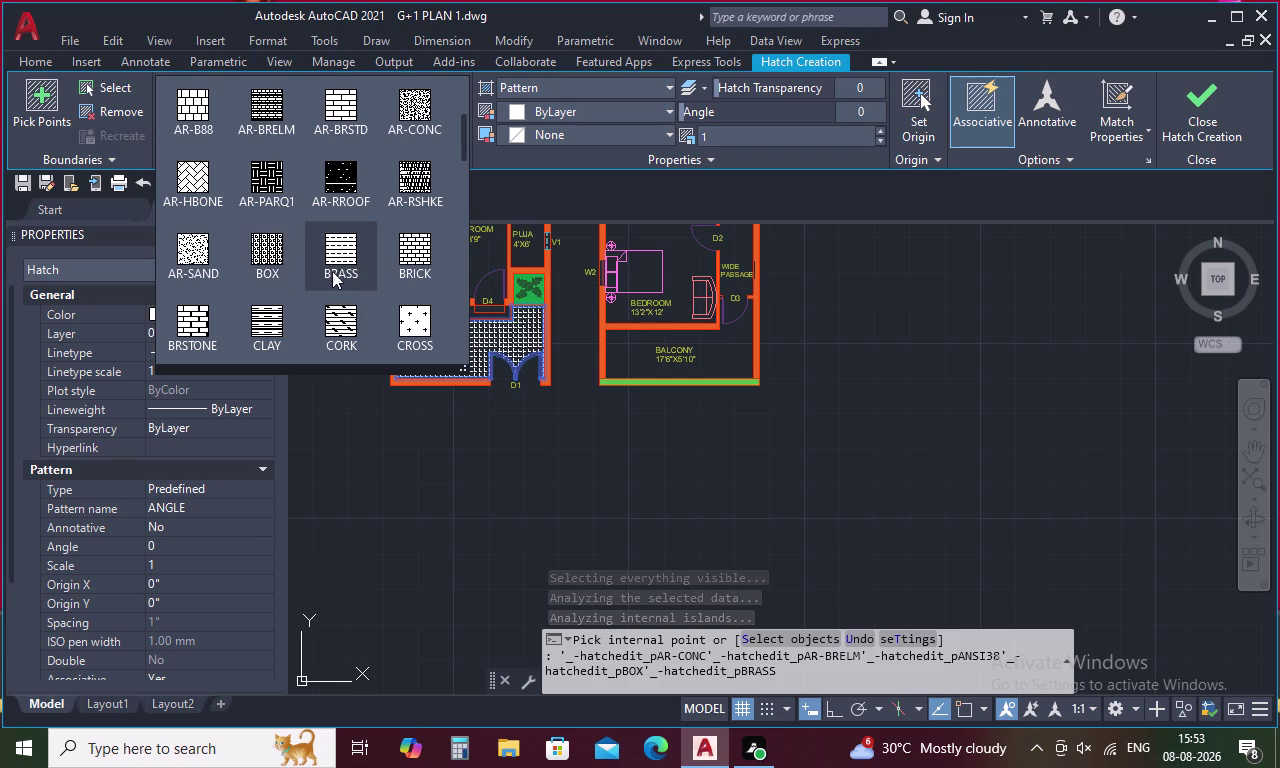
scroll(down, 3)
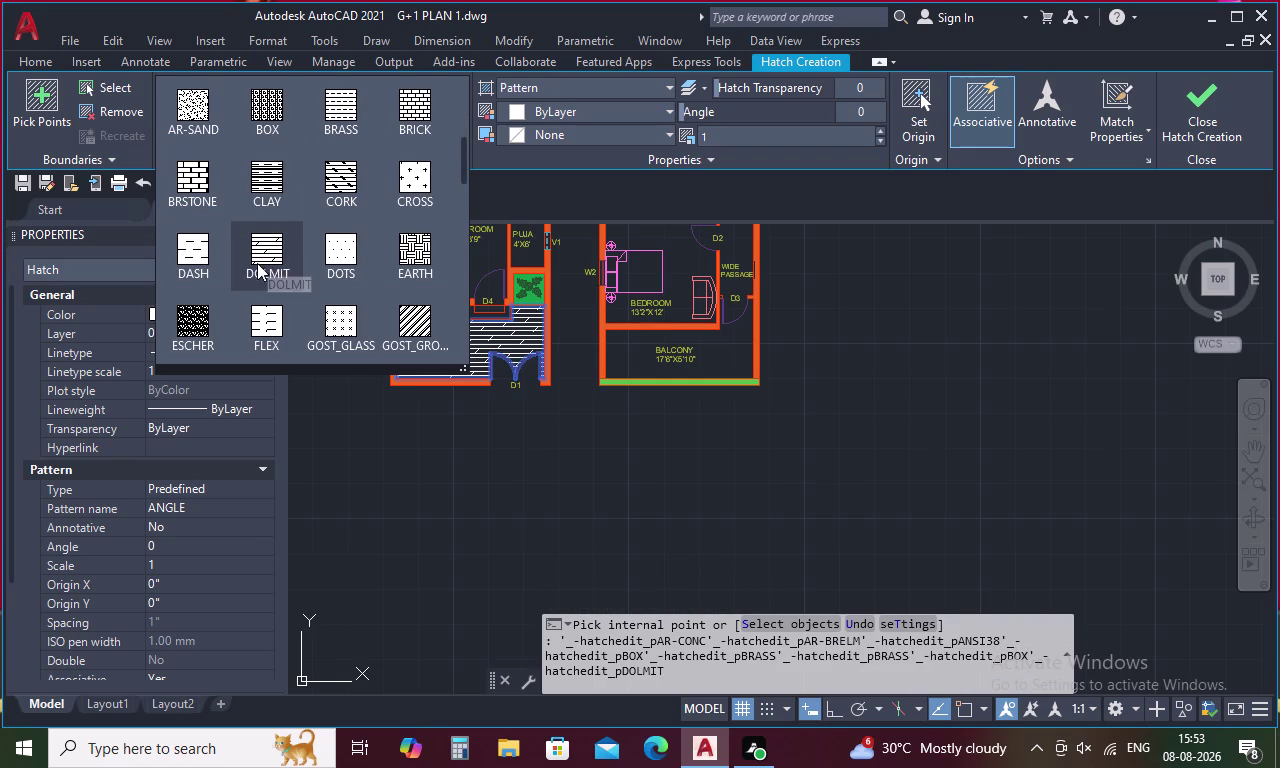
scroll(down, 3)
click(415, 180)
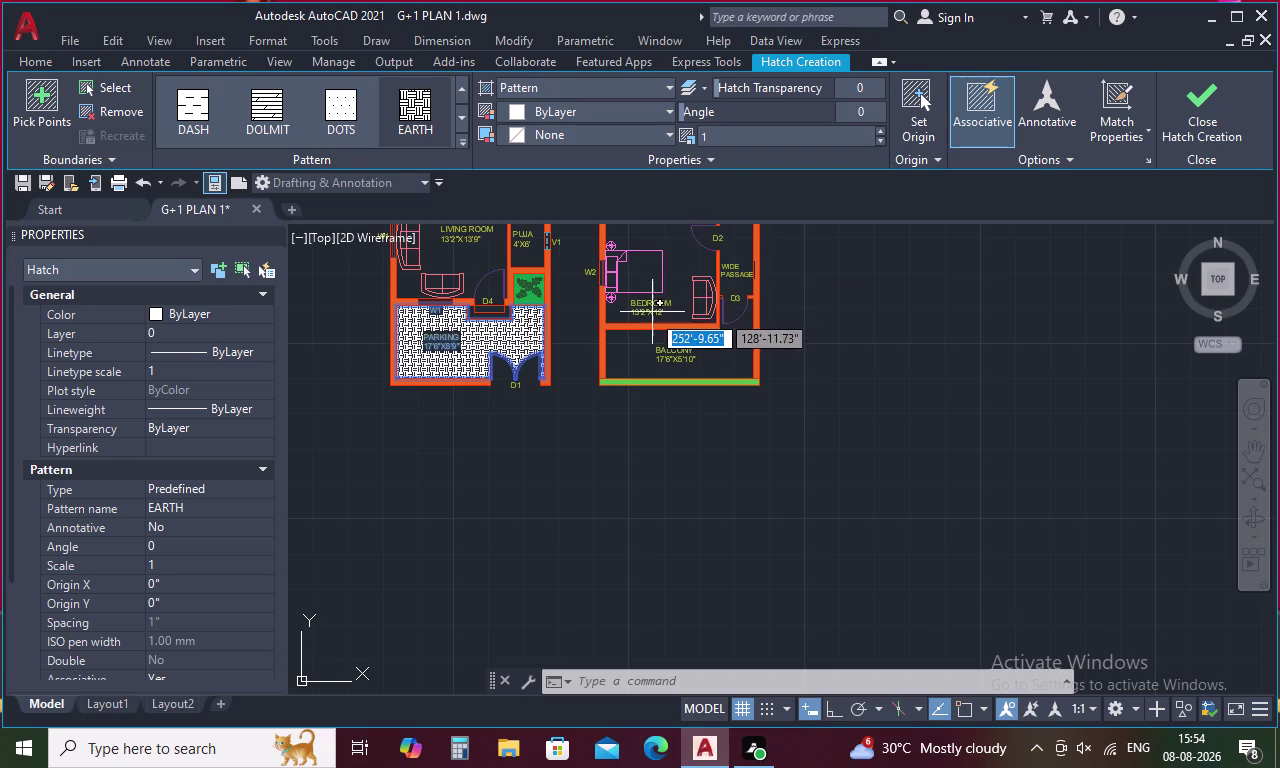
key(Escape)
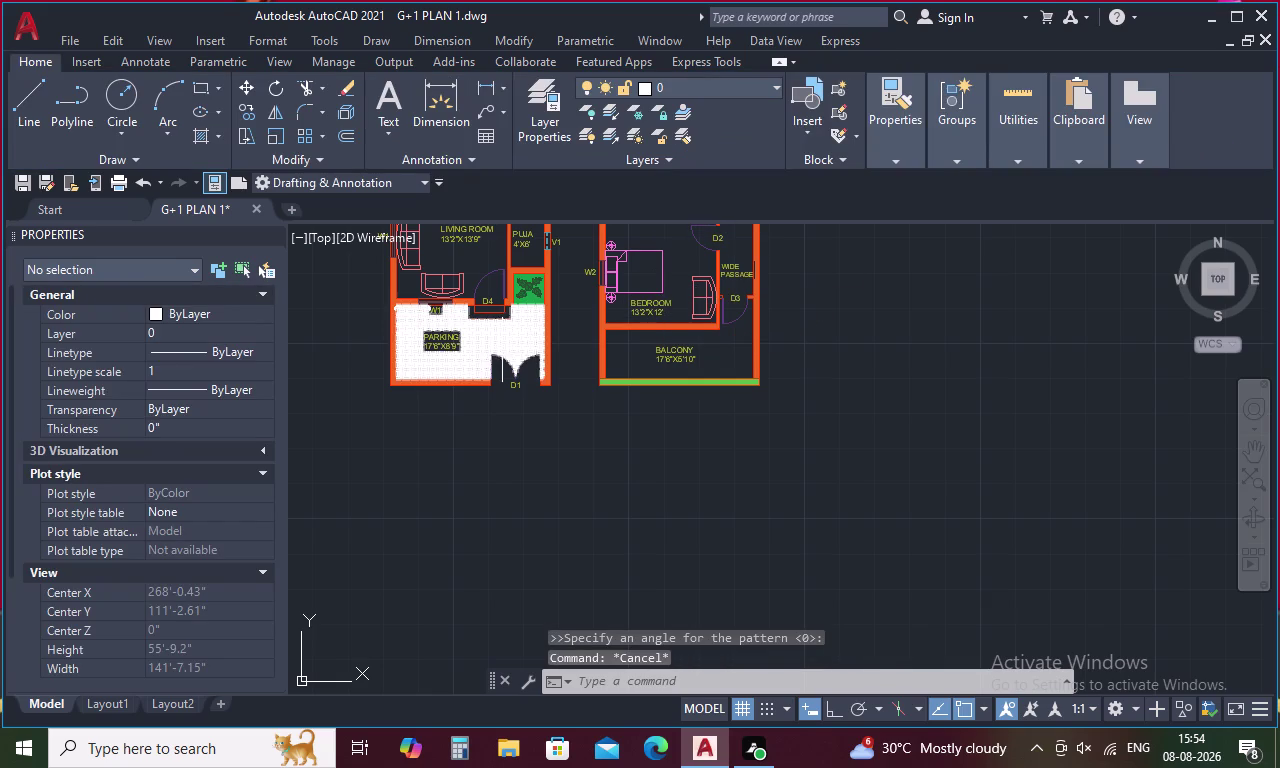
Select the parking hatch and try pattern scales of 50, then 10.
scroll(up, 3)
click(516, 339)
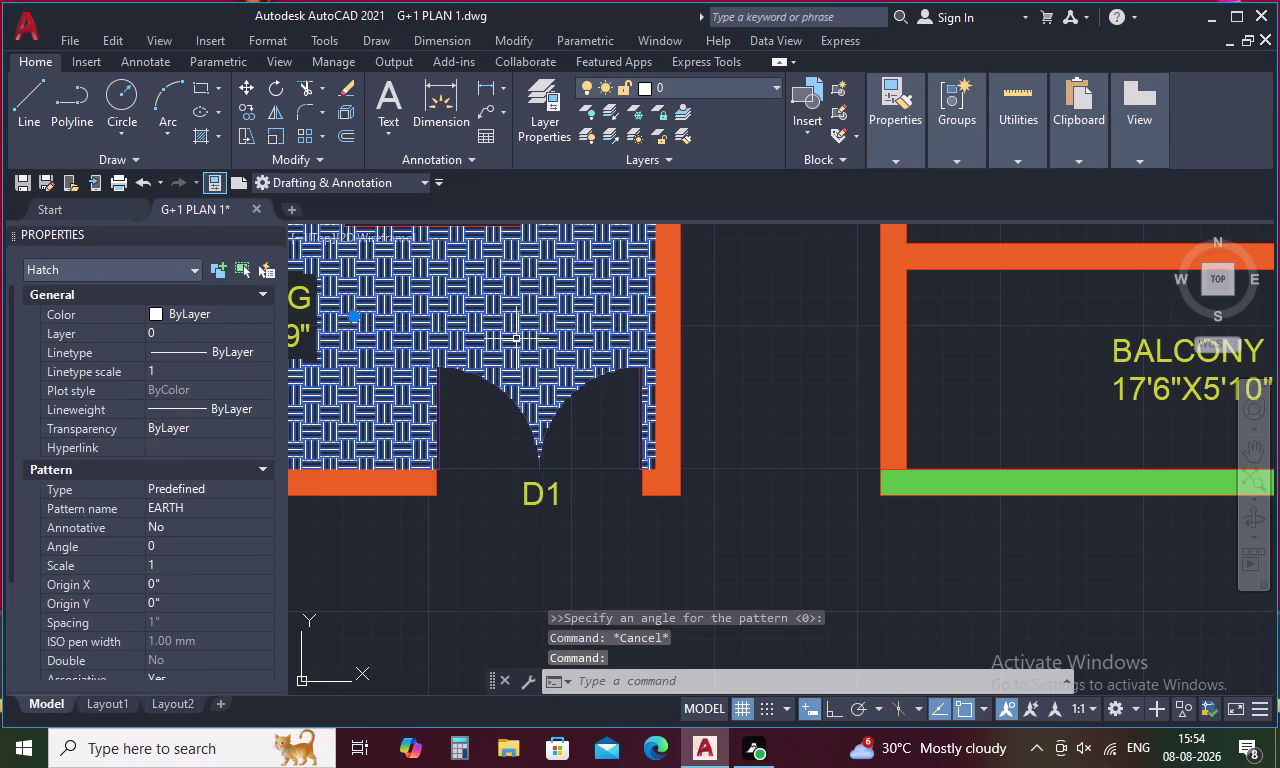
click(717, 130)
key(BackSpace)
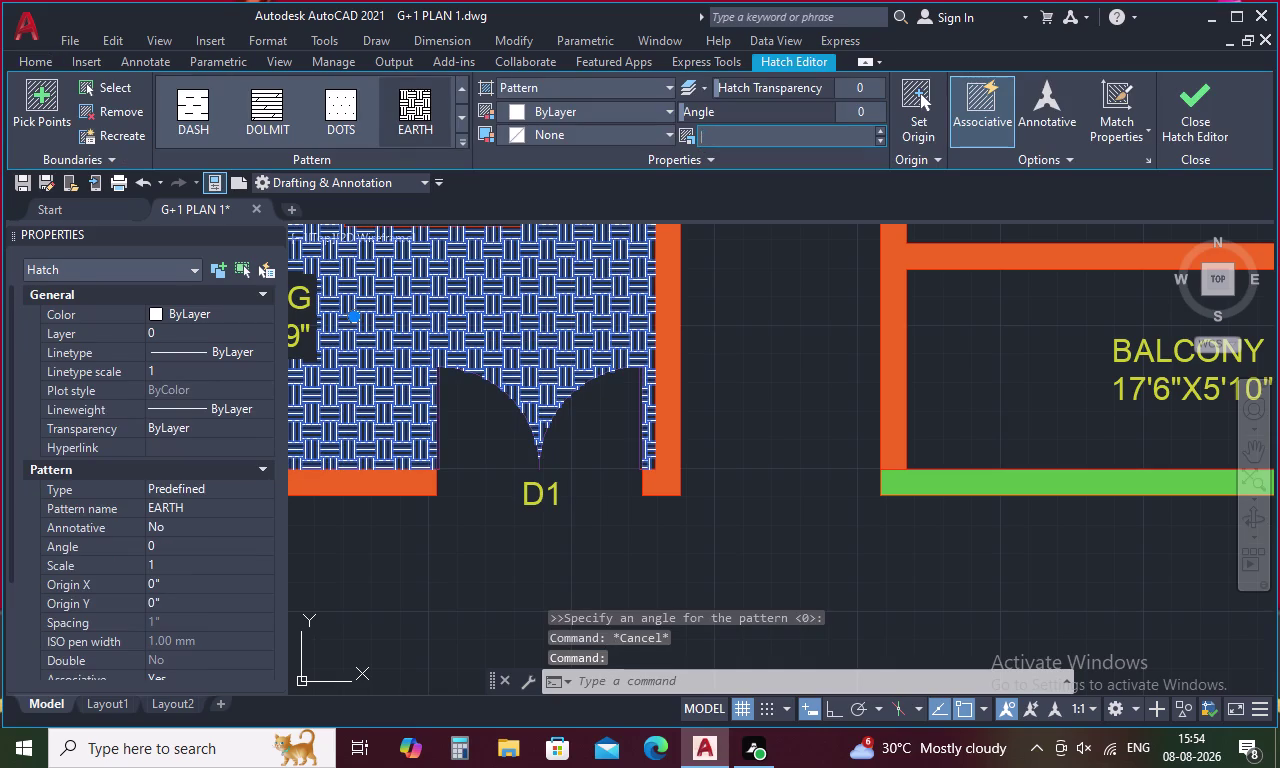
key(5)
key(0)
key(Return)
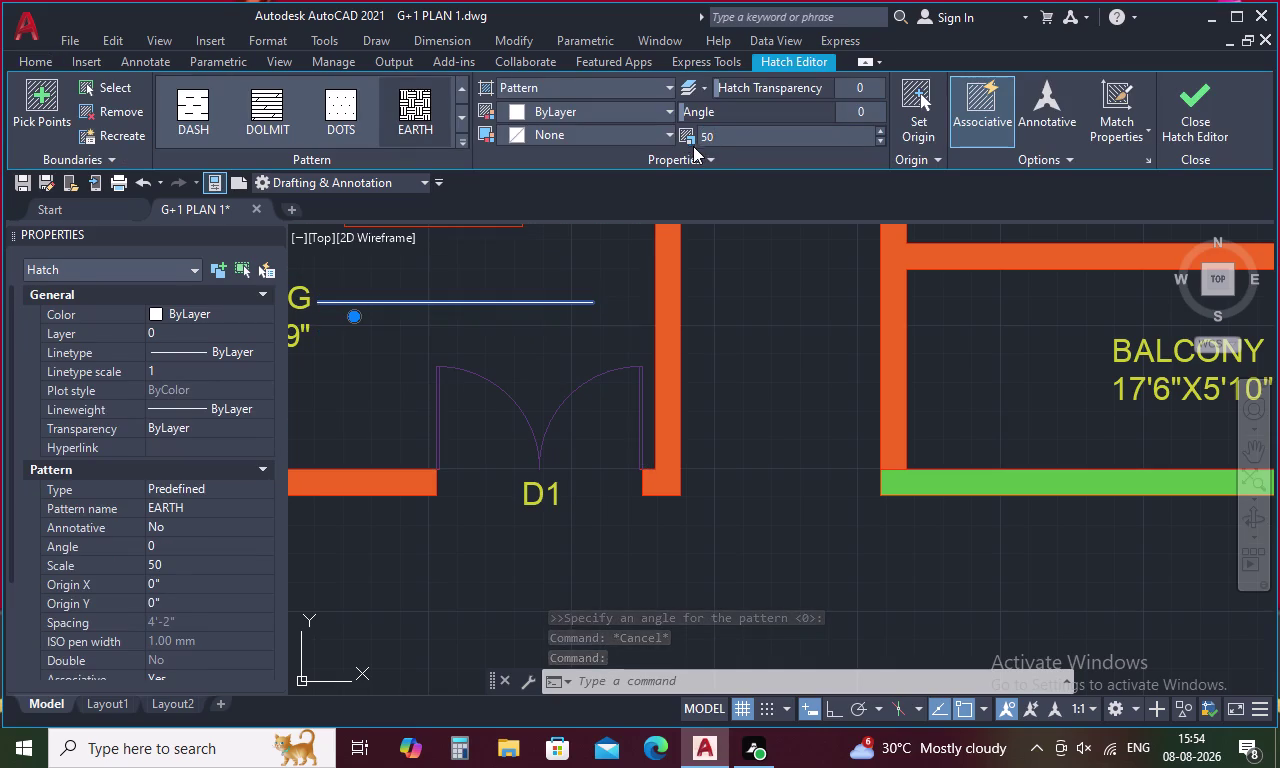
click(726, 136)
key(BackSpace)
text(1)
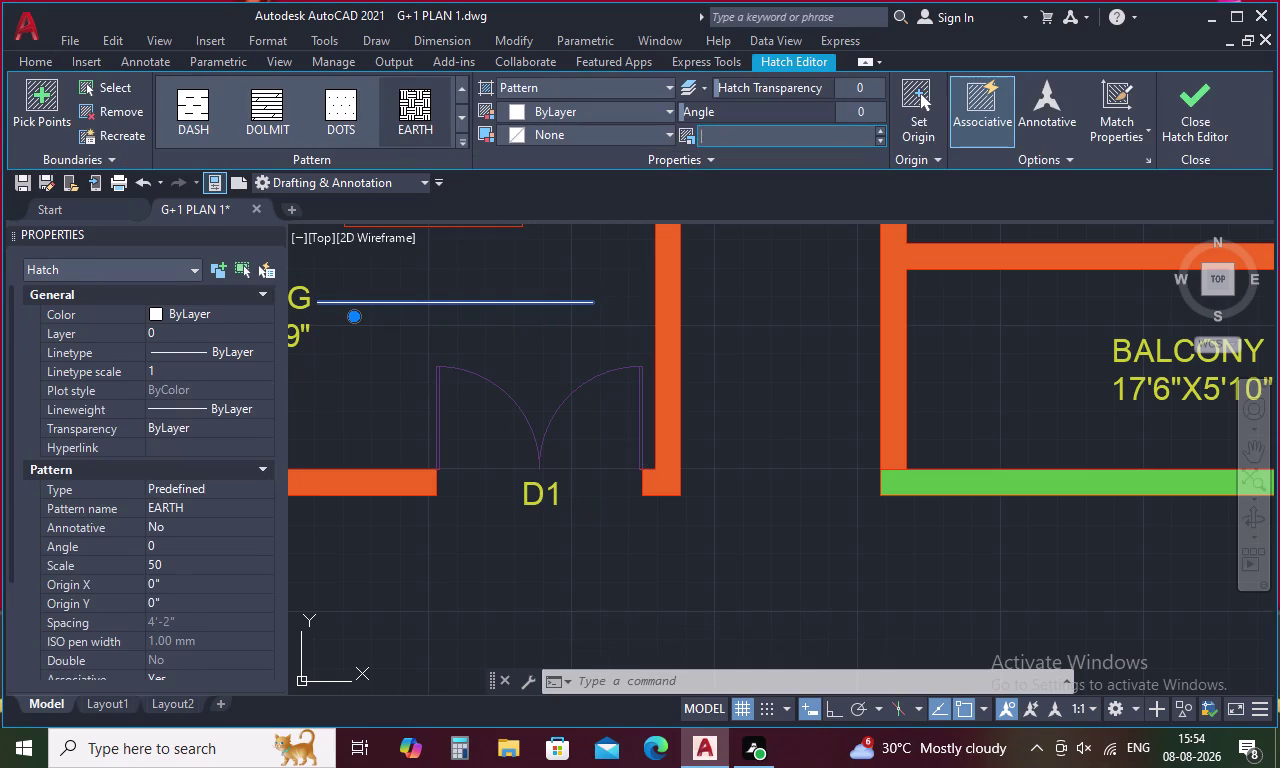
text(0)
key(Return)
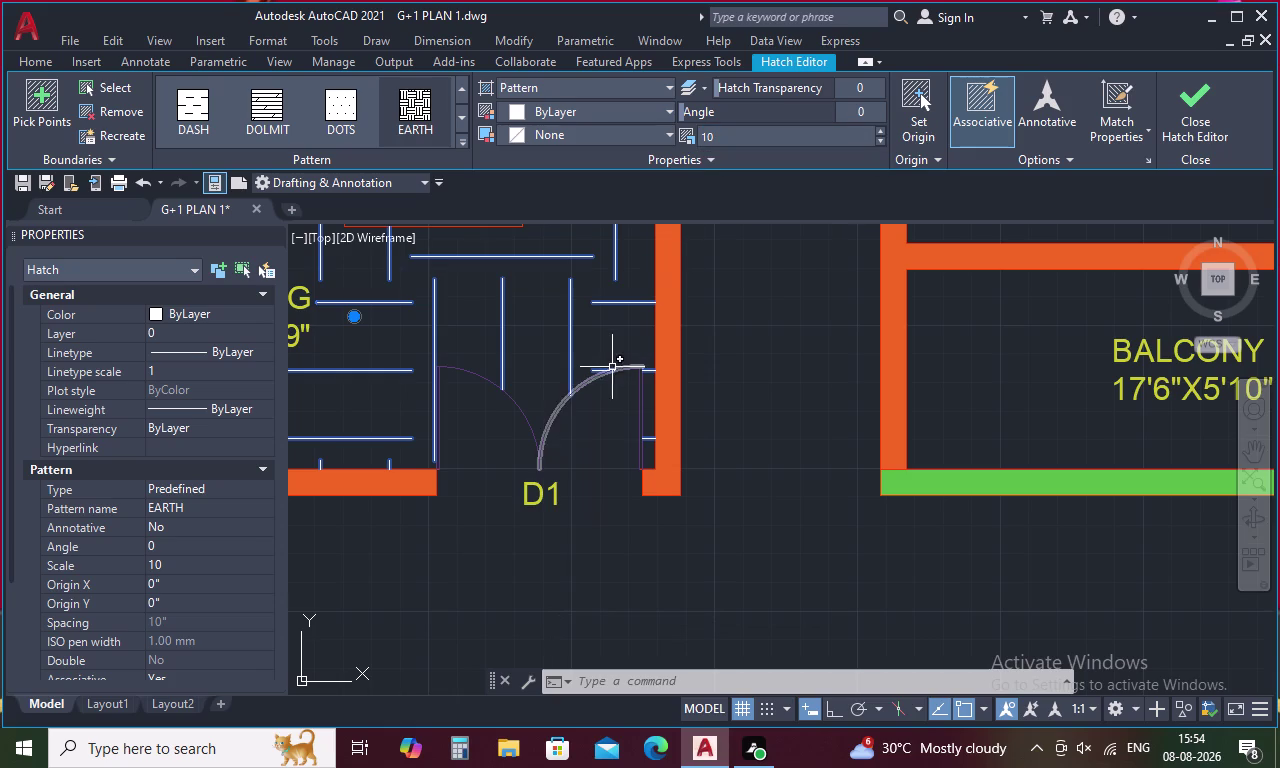
Set the parking hatch scale to 5 and colour 122,175,223, then exit the editor.
scroll(down, 3)
click(735, 138)
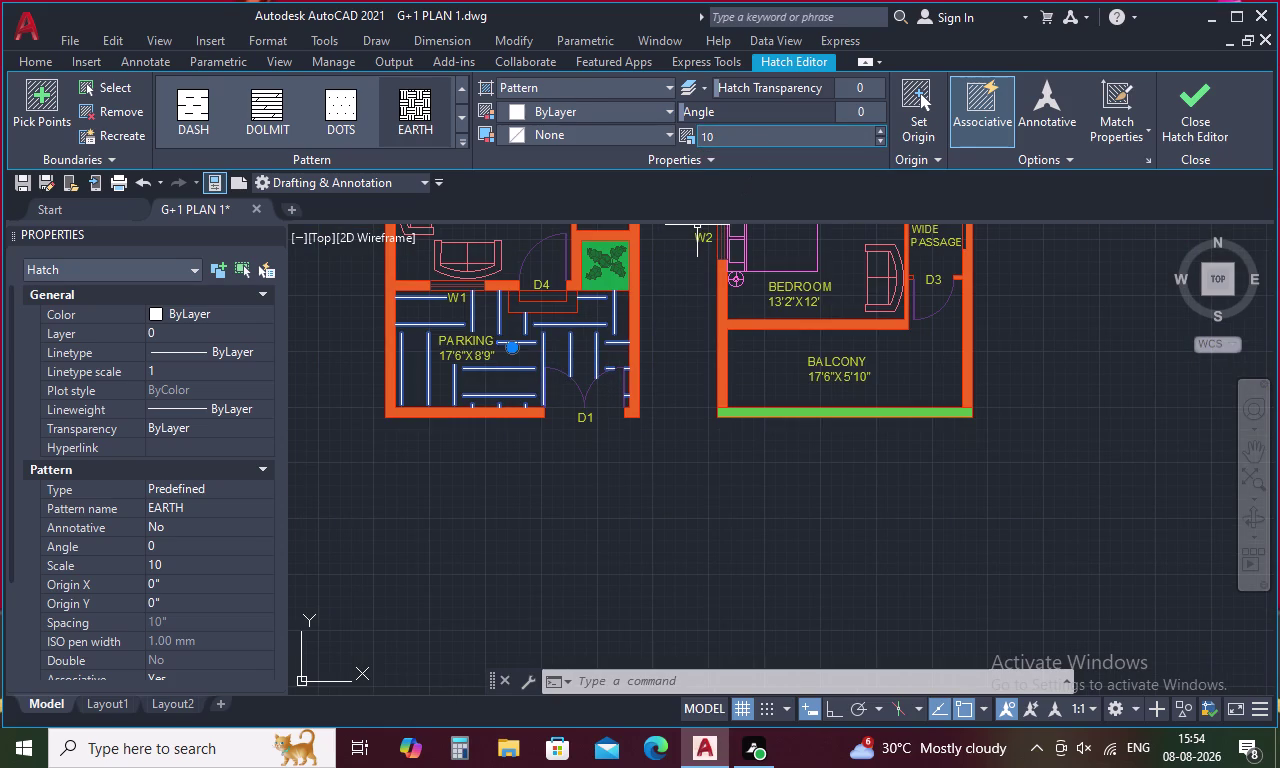
key(BackSpace)
key(5)
key(Return)
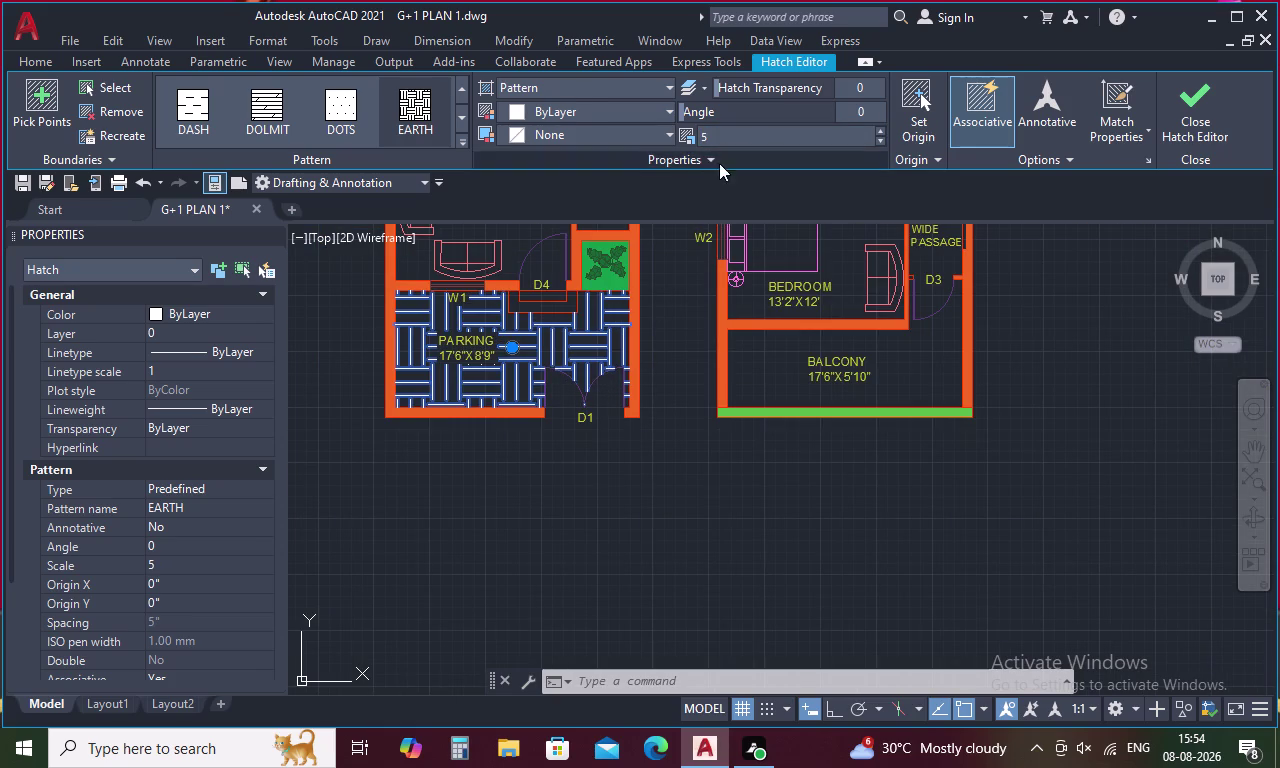
click(668, 110)
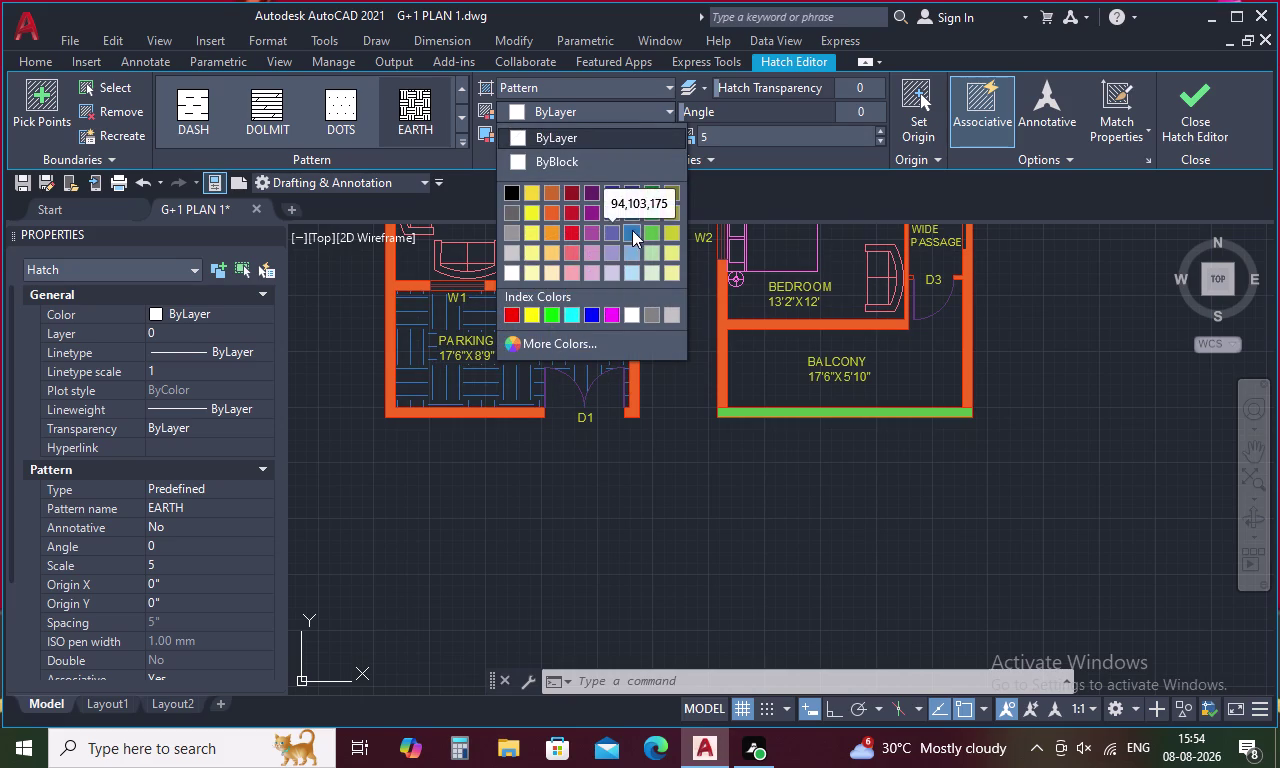
click(633, 259)
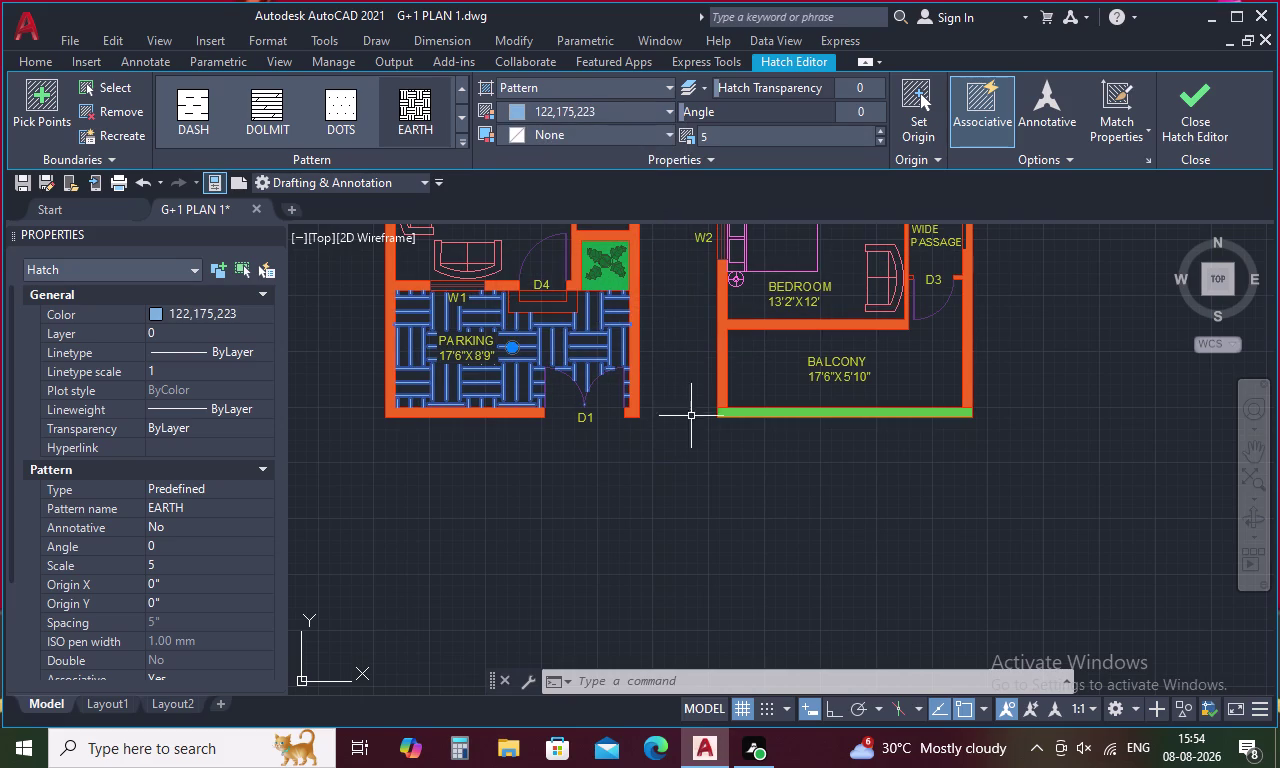
key(Escape)
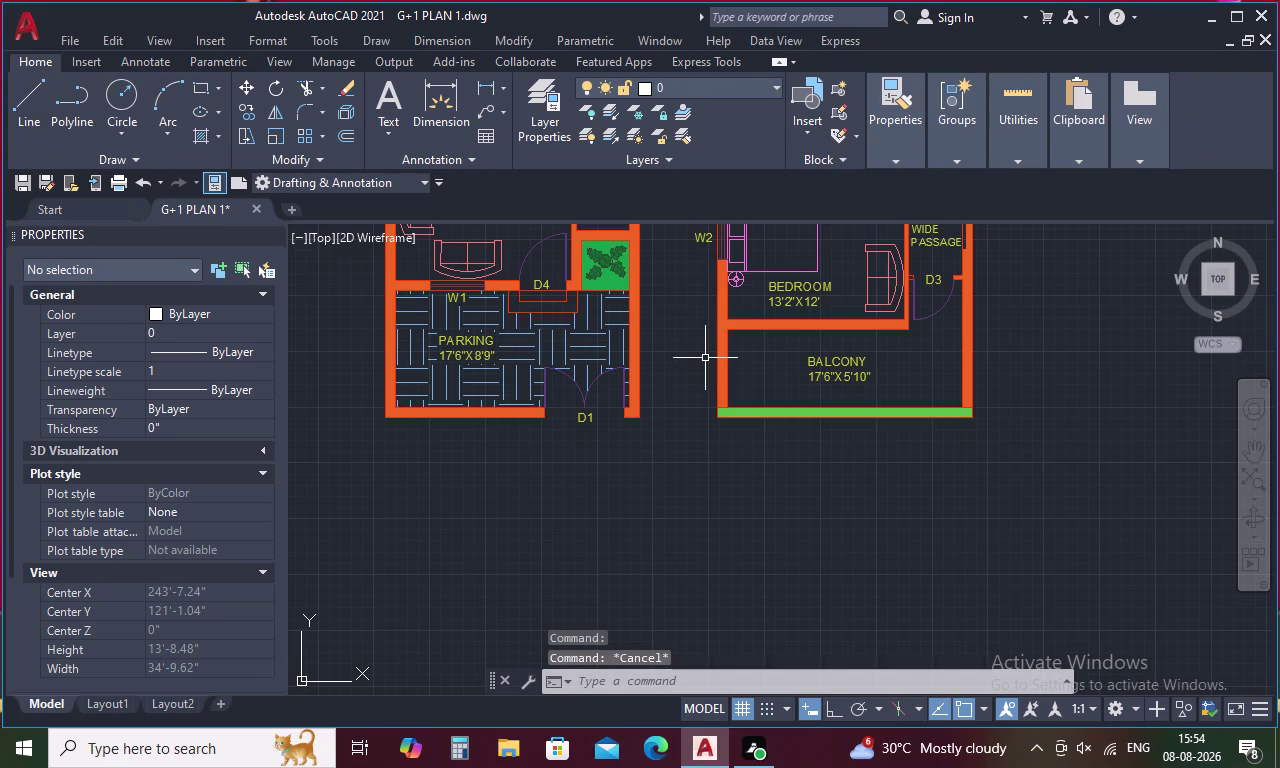
Start a hatch with the HONEY pattern and fill the balcony area.
key(h)
key(space)
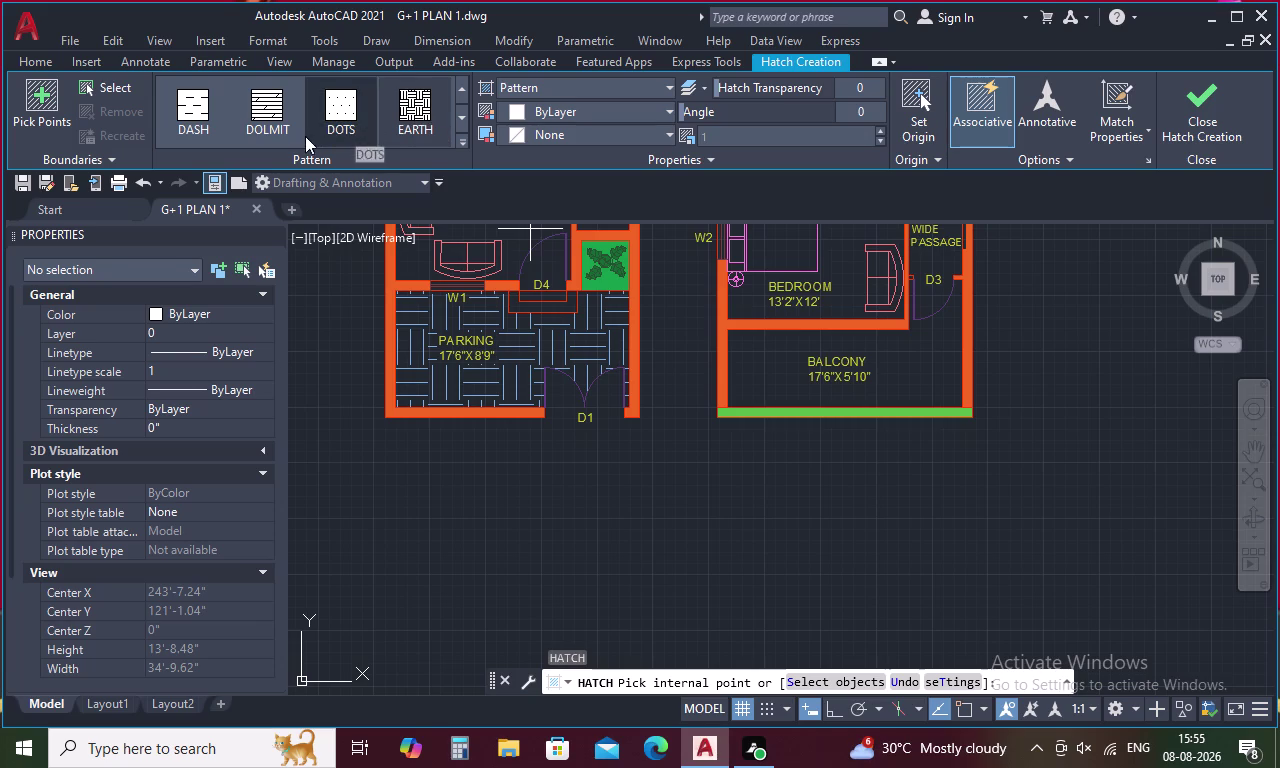
click(464, 143)
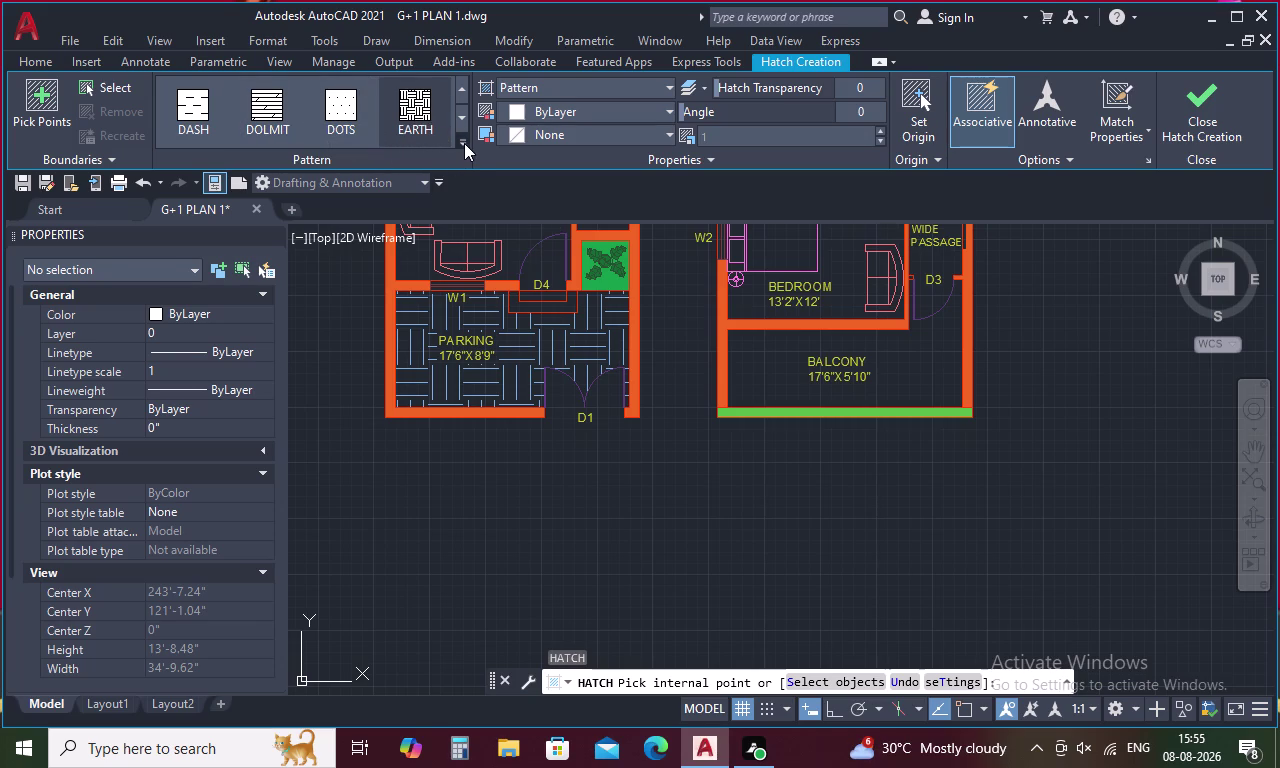
scroll(down, 3)
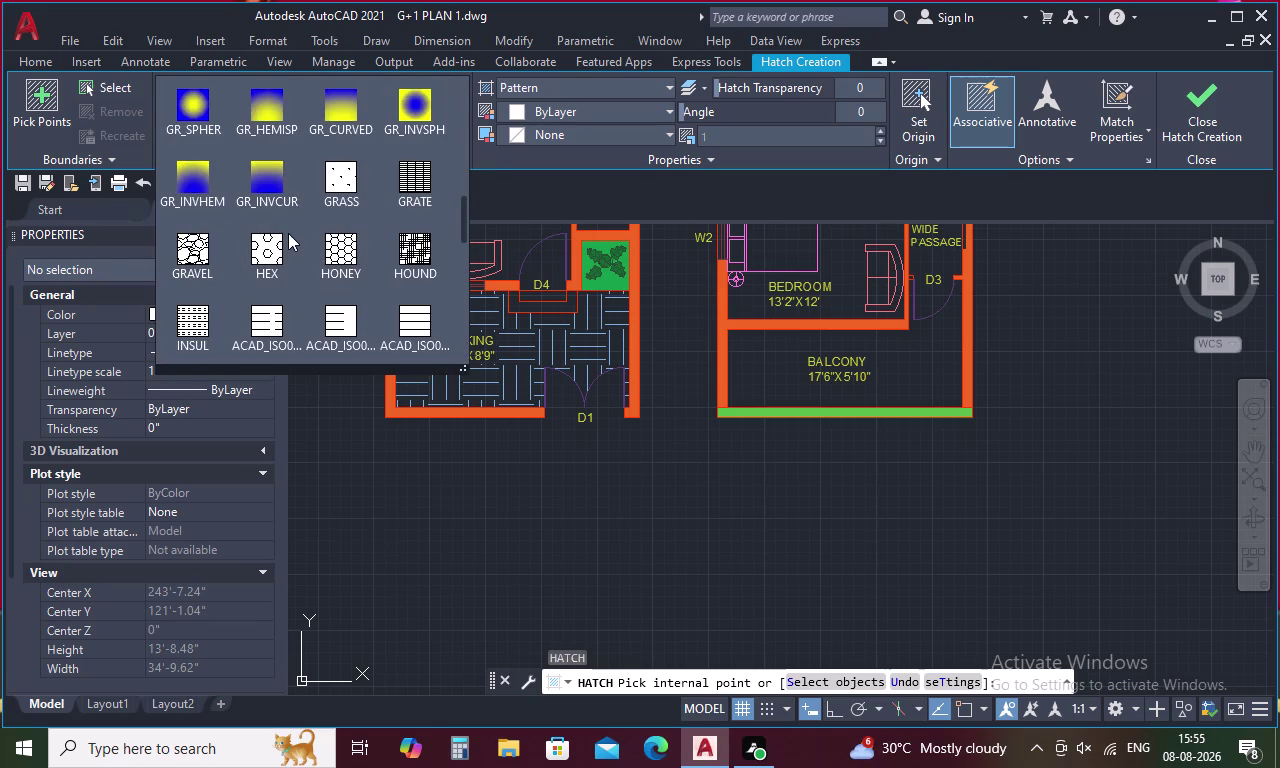
scroll(down, 3)
scroll(down, 3)
scroll(up, 3)
click(353, 181)
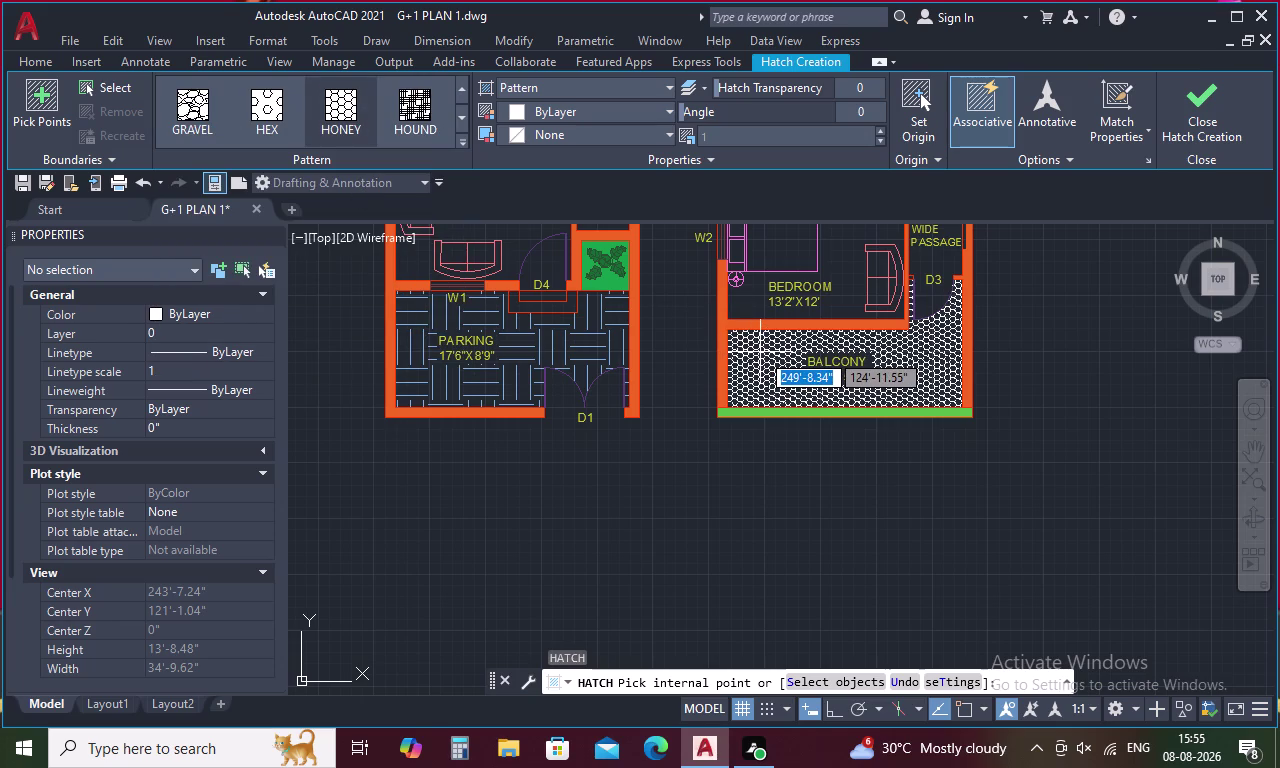
click(760, 352)
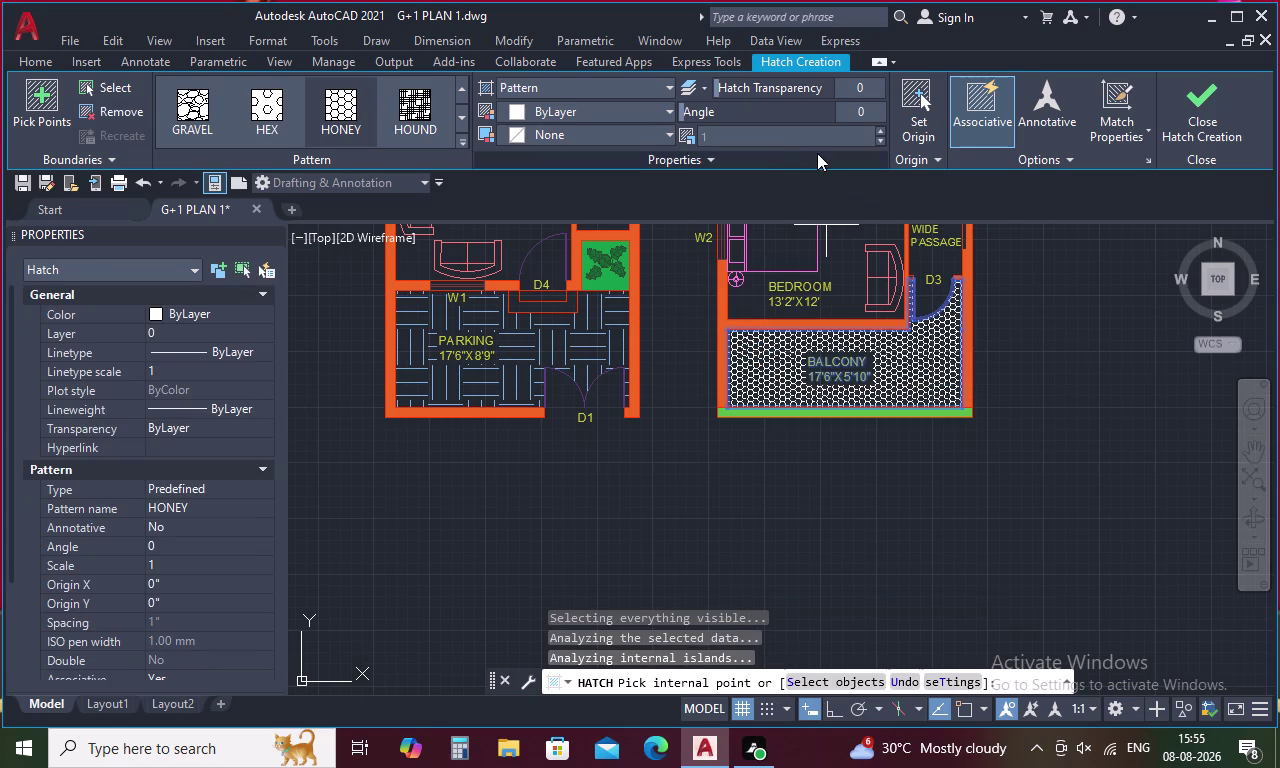
Set the balcony hatch scale to 3.
click(749, 138)
key(BackSpace)
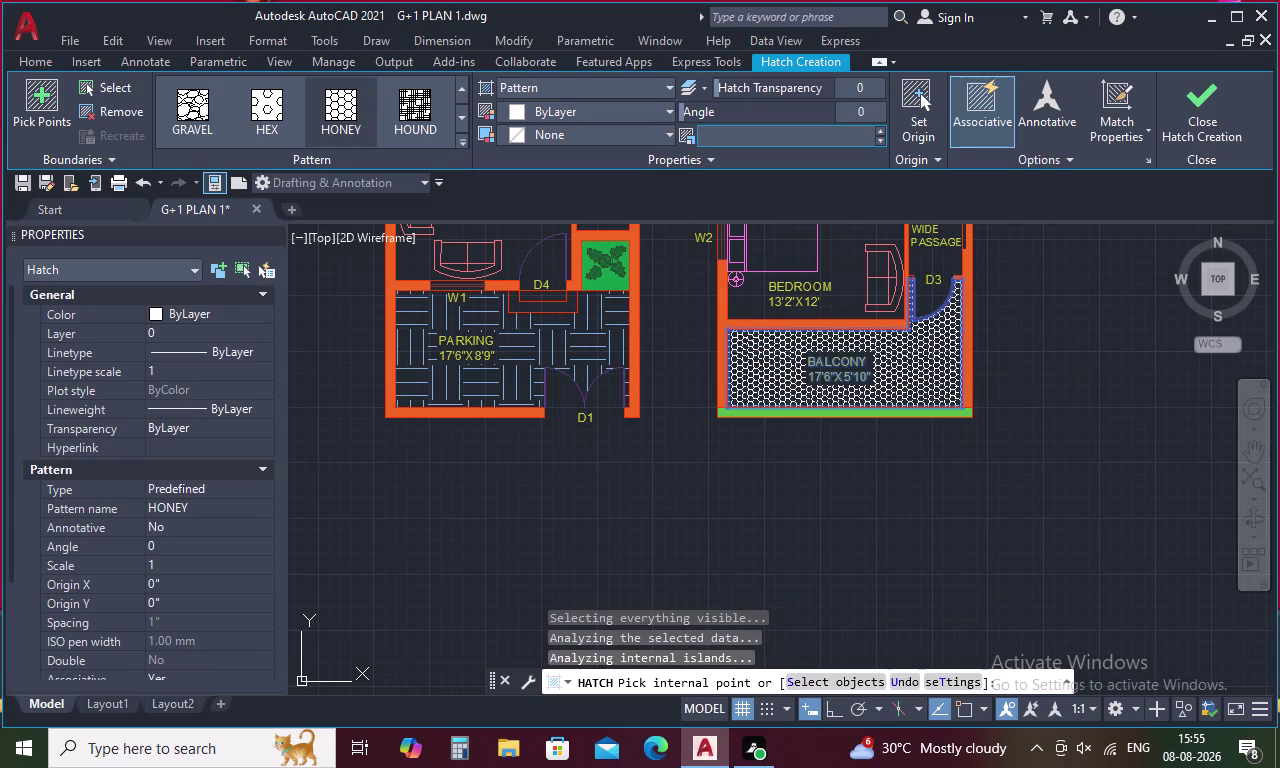
key(5)
key(Return)
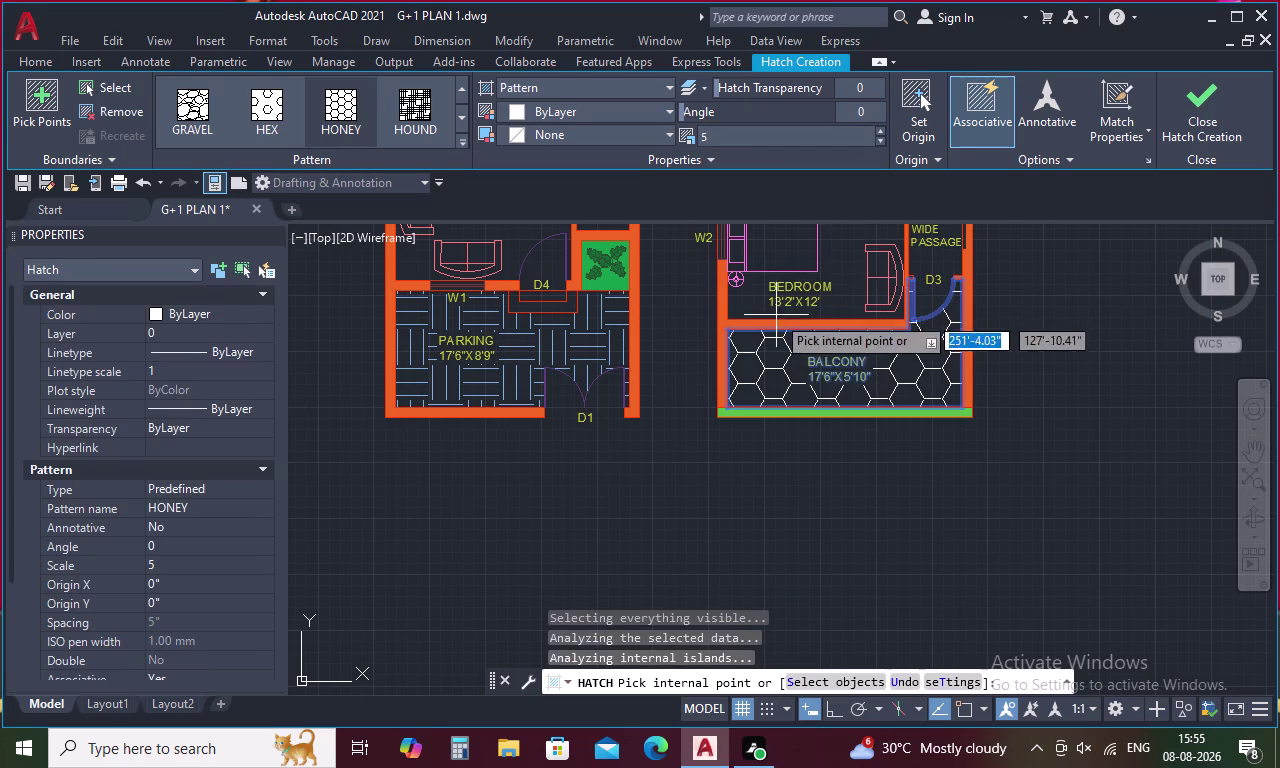
click(720, 133)
key(BackSpace)
key(8)
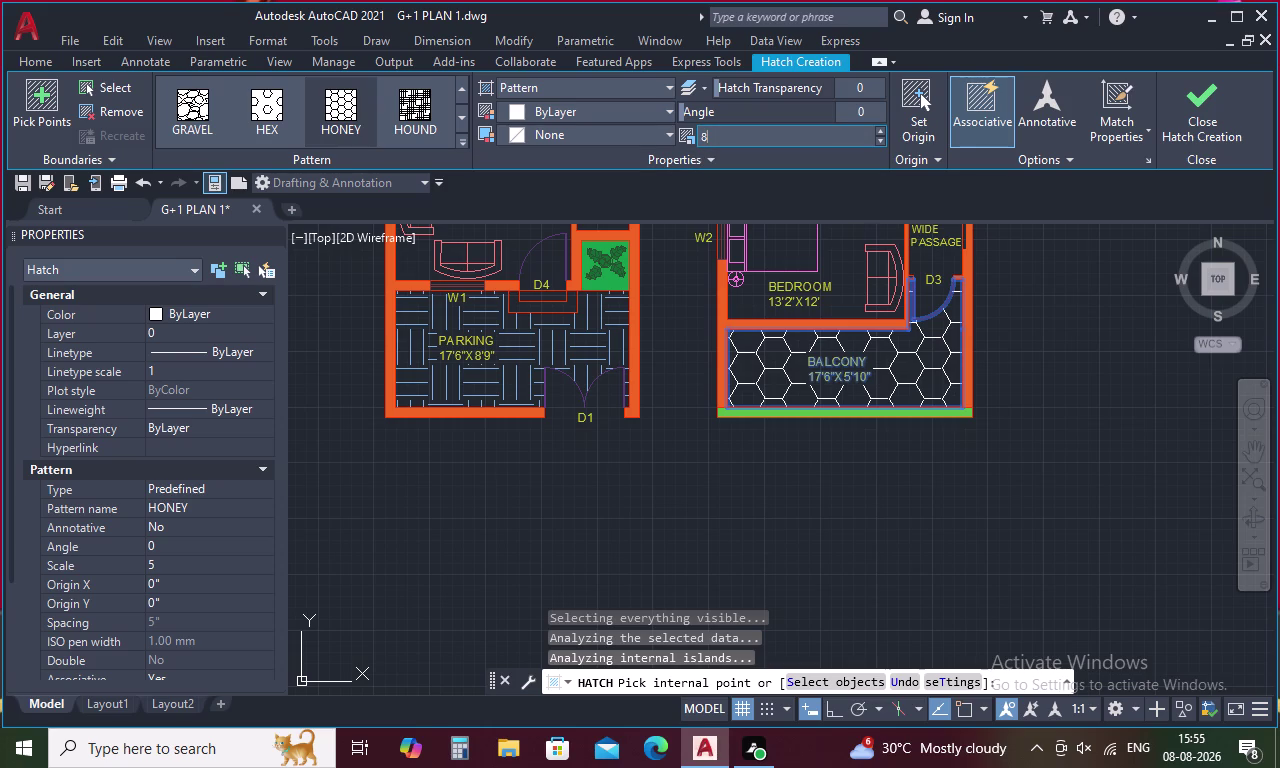
click(710, 133)
key(BackSpace)
key(3)
key(Return)
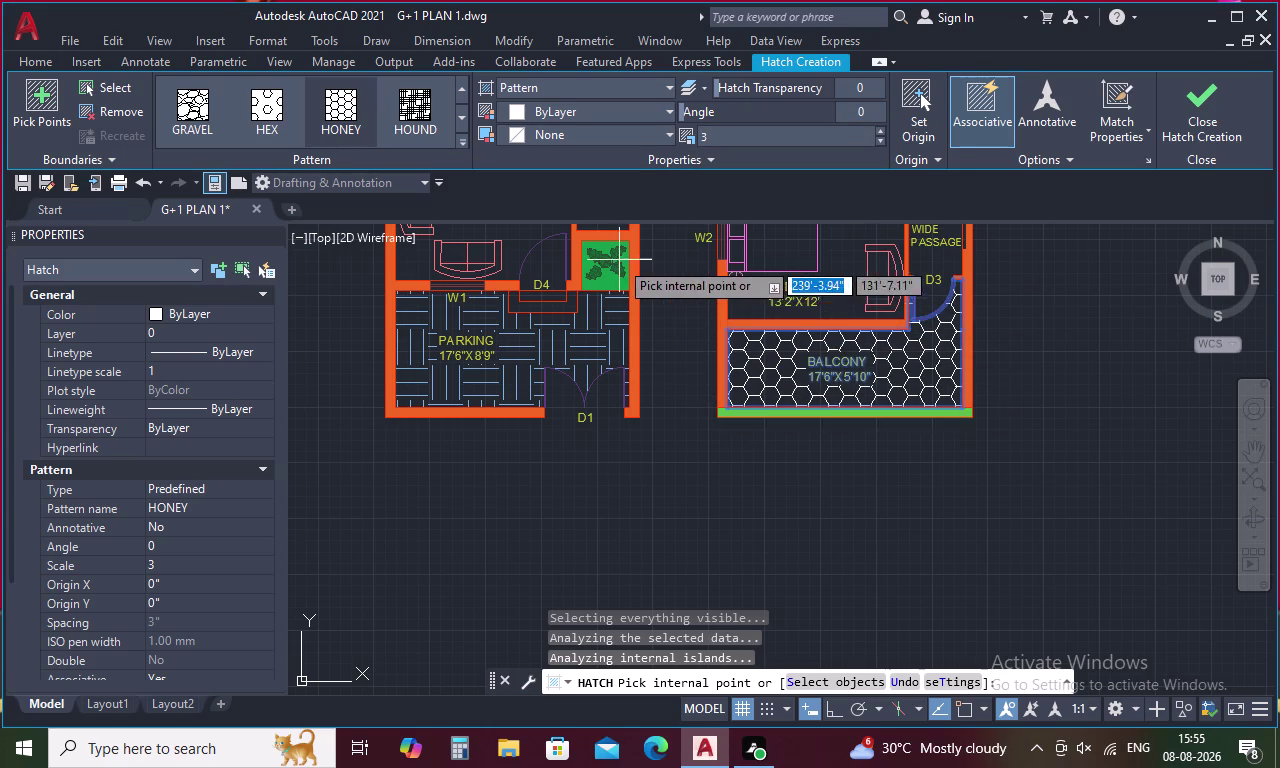
Colour the balcony hatch pale lavender (206,204,230) and finish the hatch.
click(671, 104)
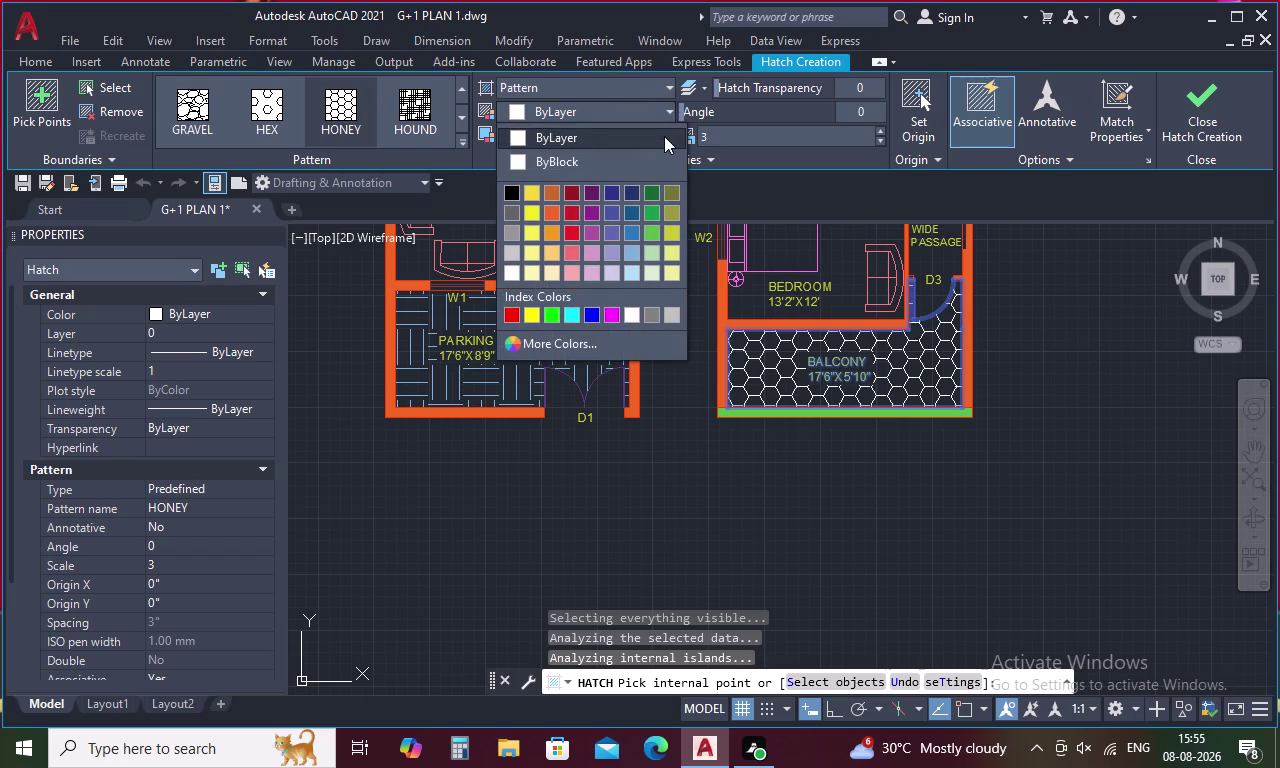
click(672, 212)
click(703, 436)
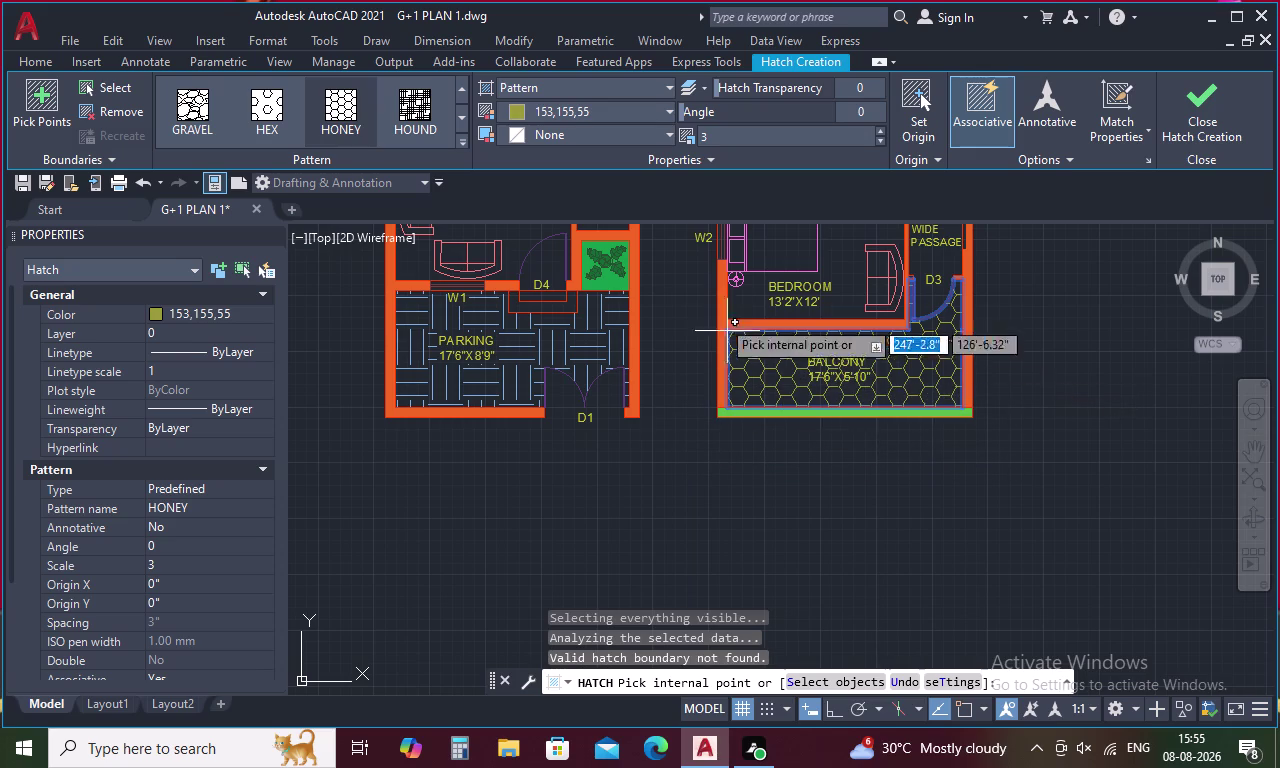
click(669, 109)
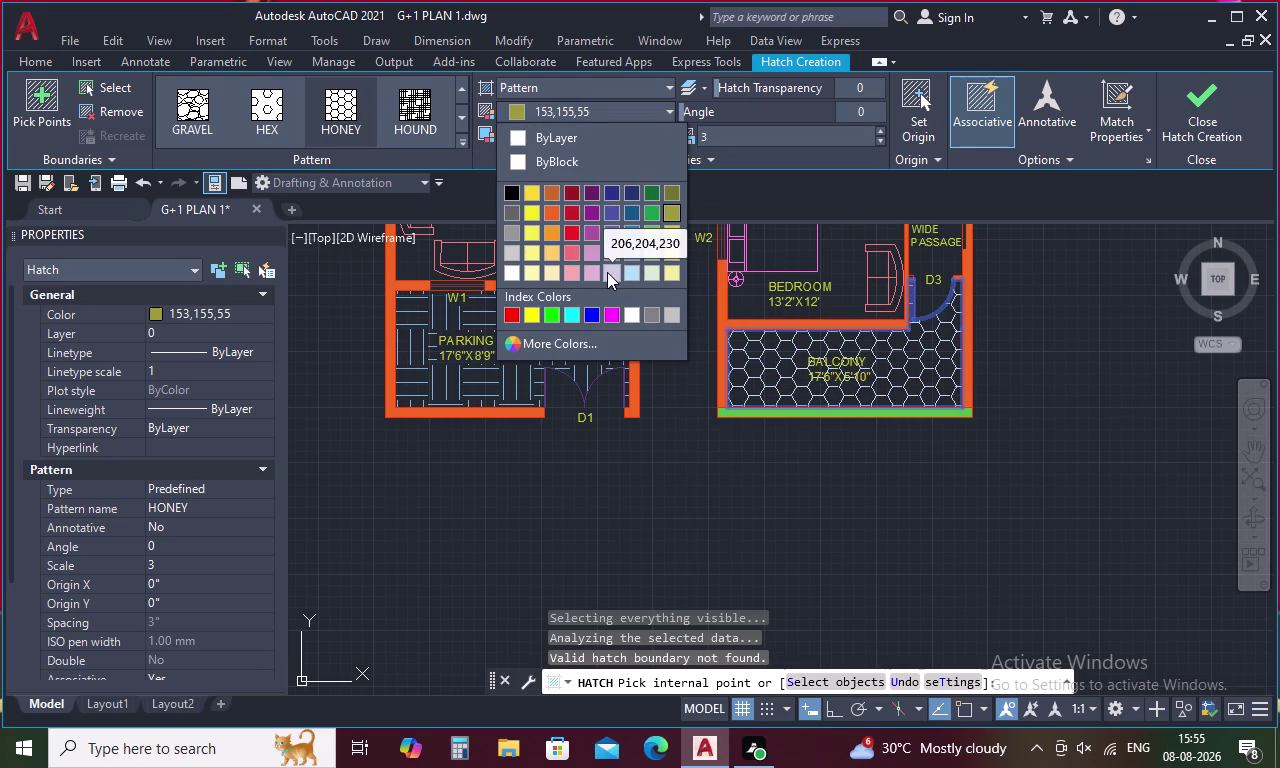
click(607, 272)
click(653, 441)
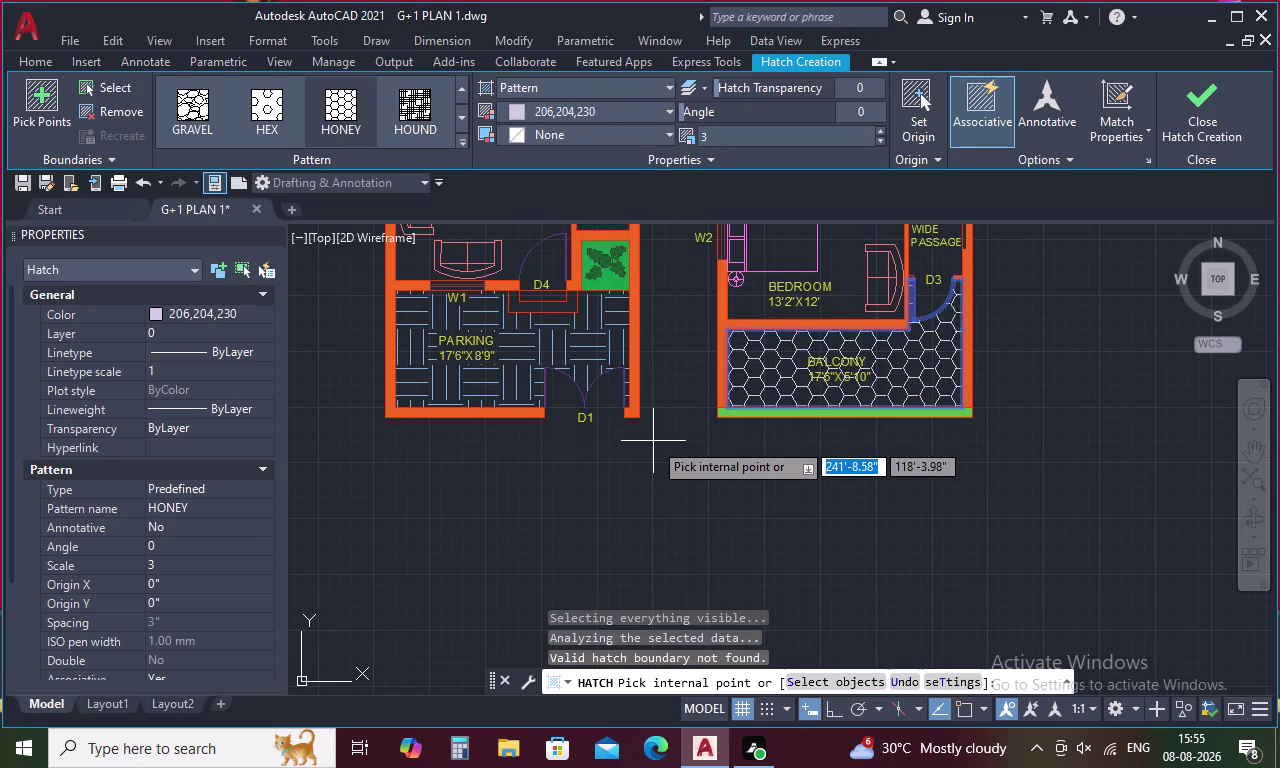
click(1185, 97)
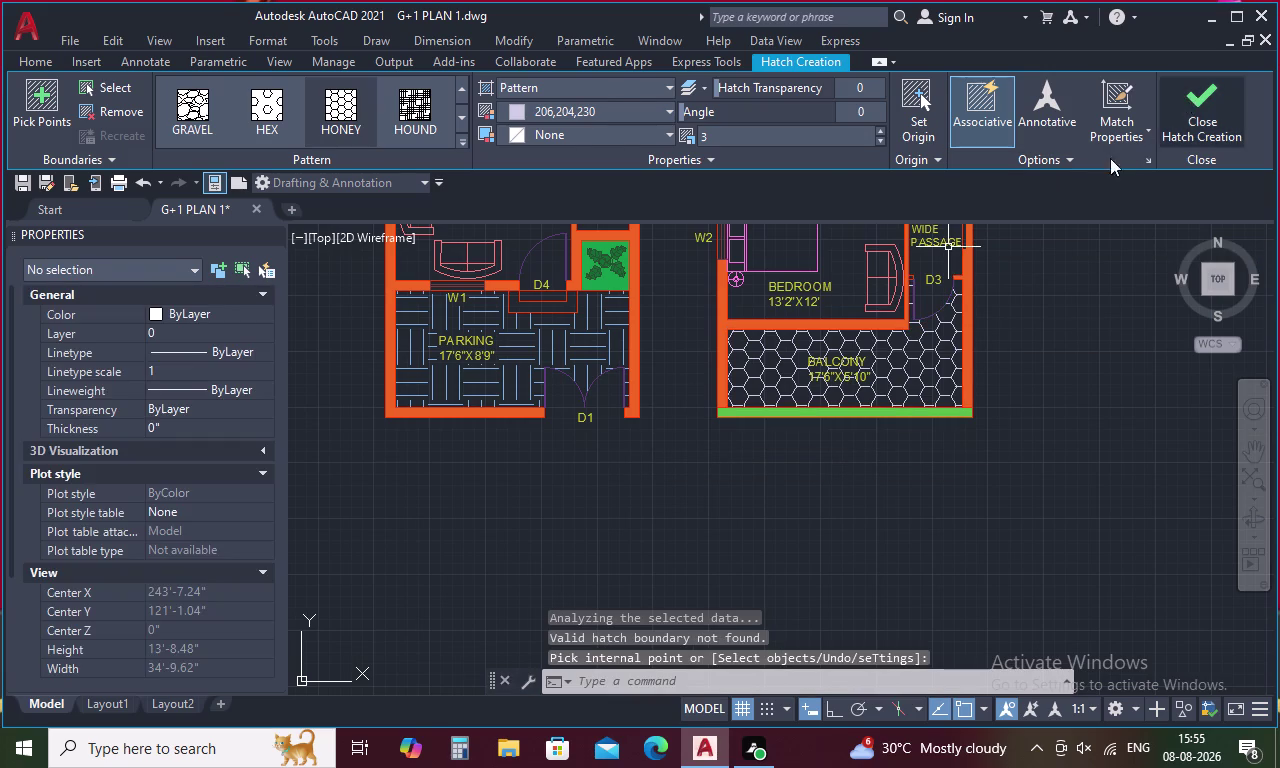
scroll(down, 3)
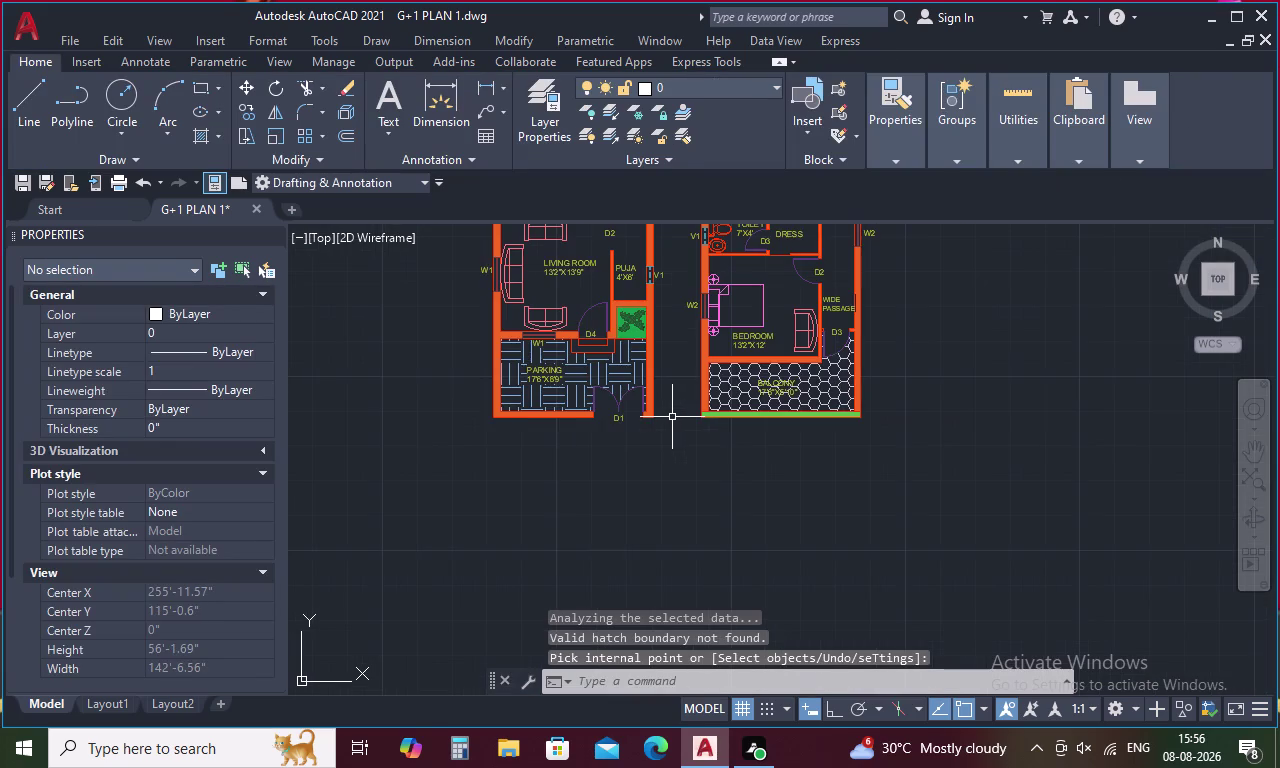
middle_drag(671, 417, 598, 522)
middle_drag(589, 414, 582, 489)
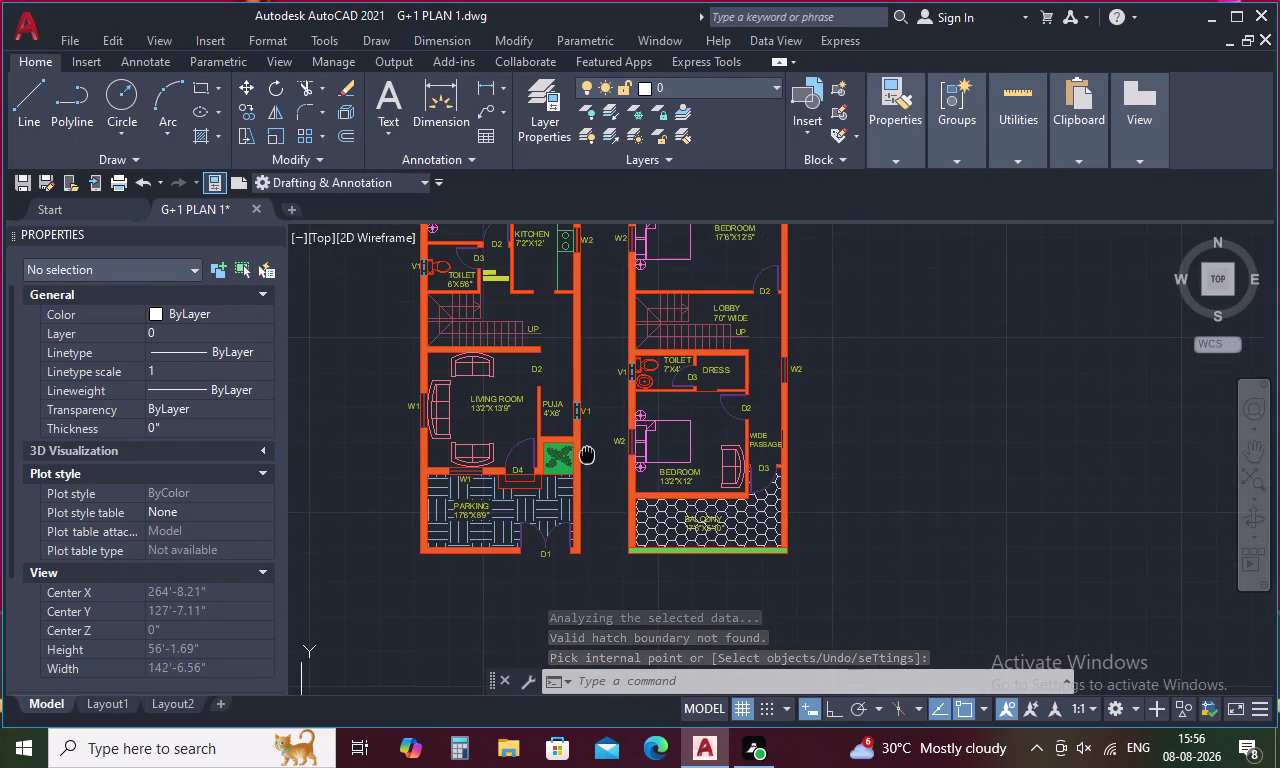
middle_drag(582, 489, 569, 543)
middle_drag(586, 394, 578, 445)
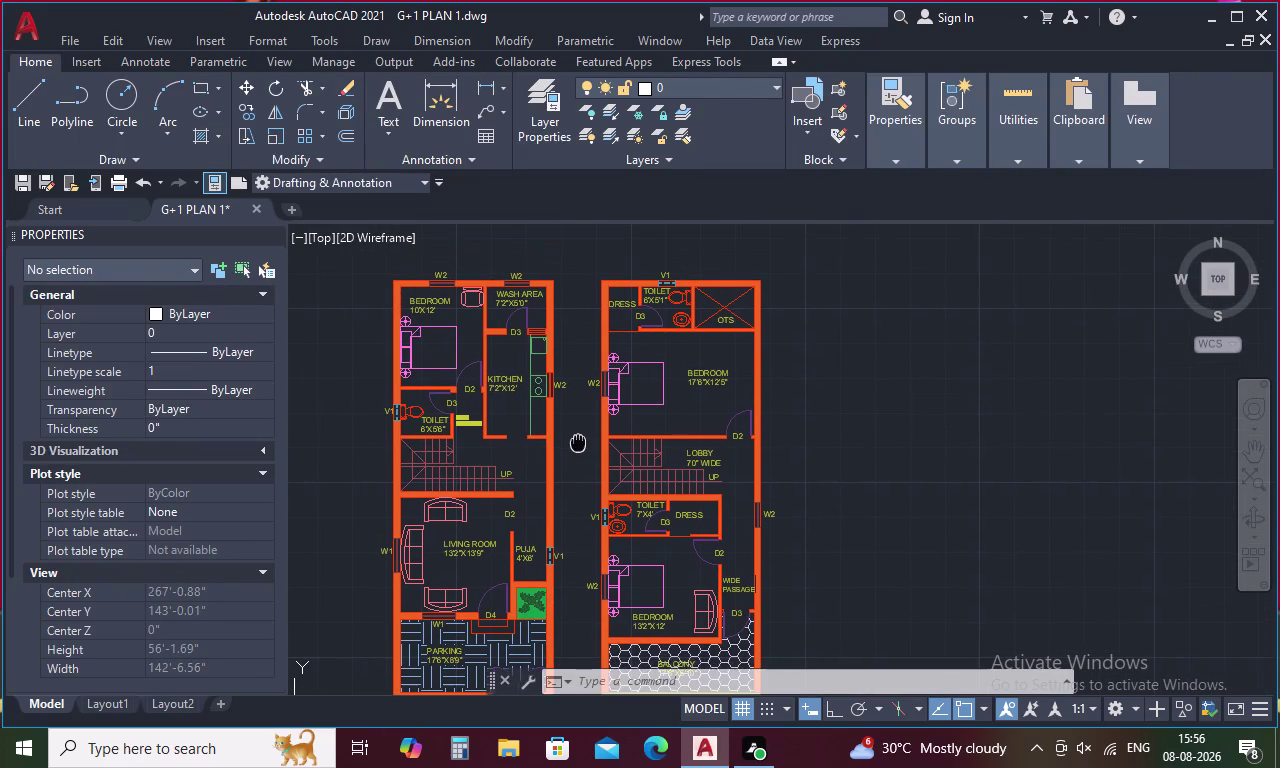
middle_drag(578, 445, 581, 419)
key(Escape)
key(d)
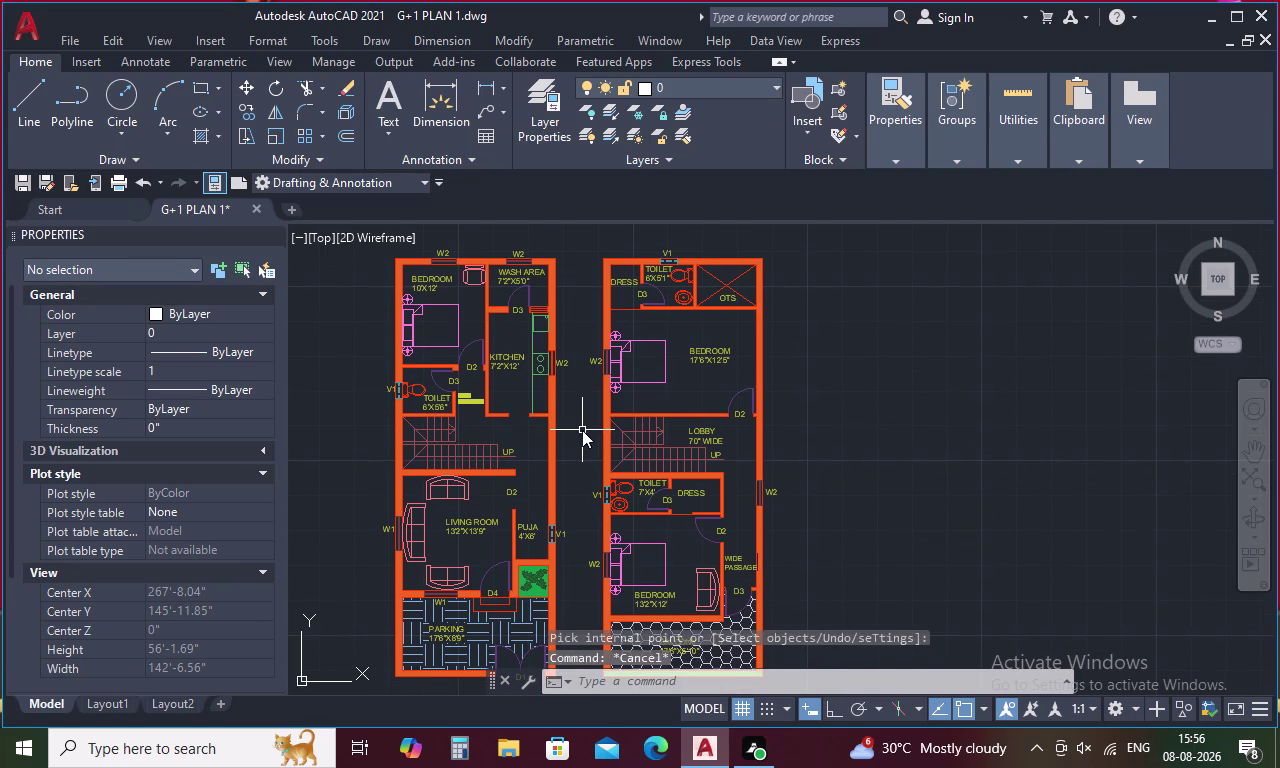
key(Escape)
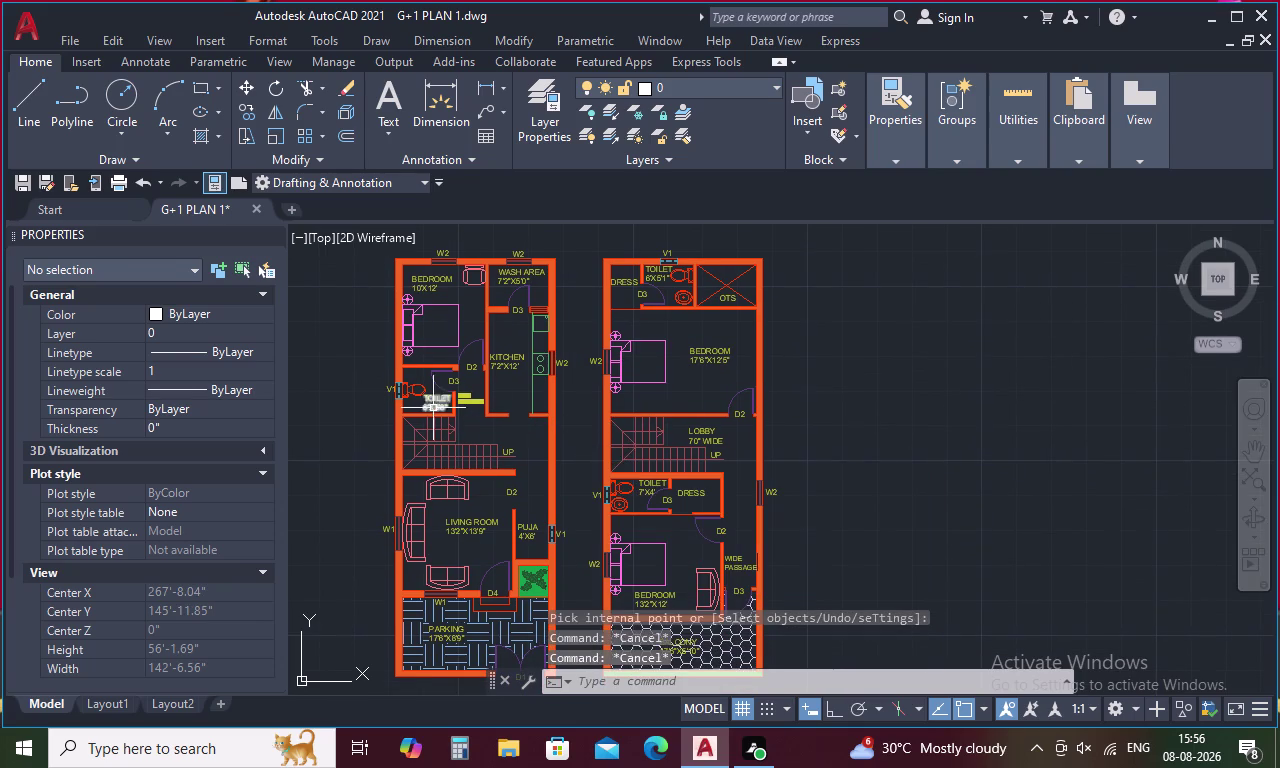
click(408, 395)
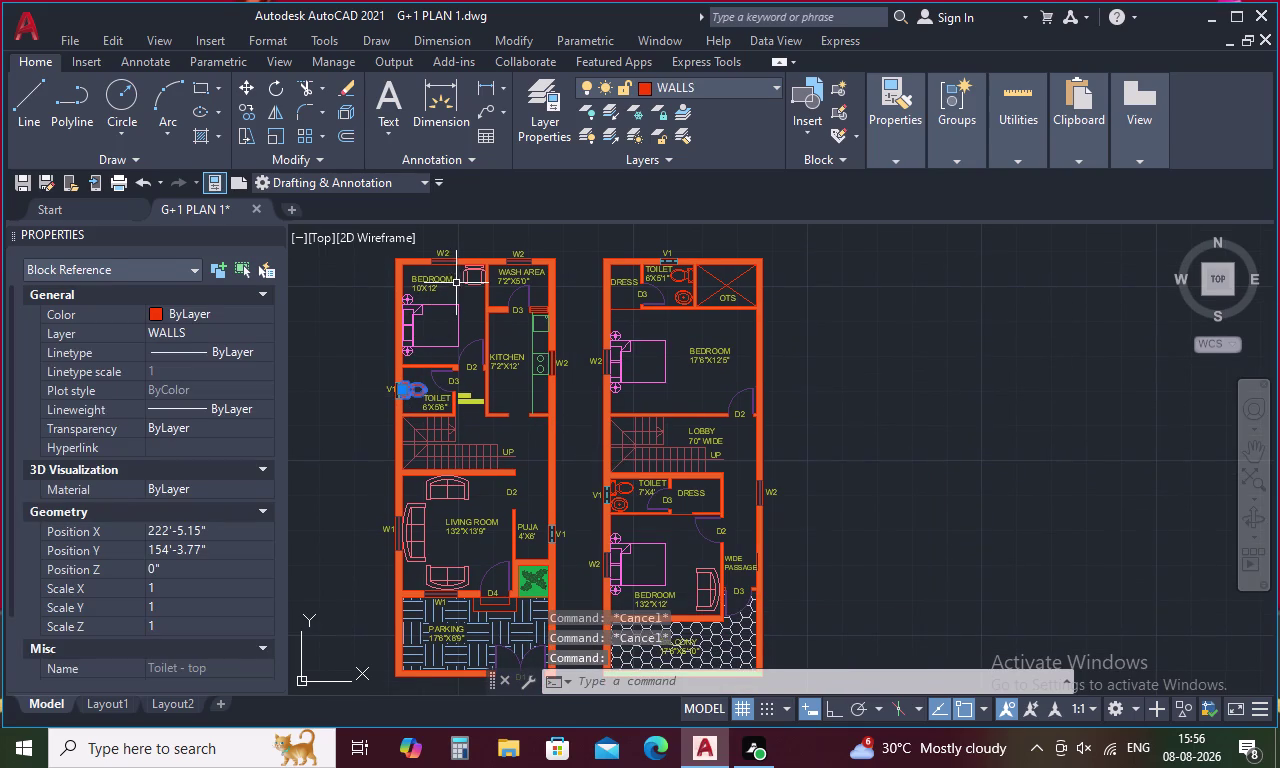
click(625, 499)
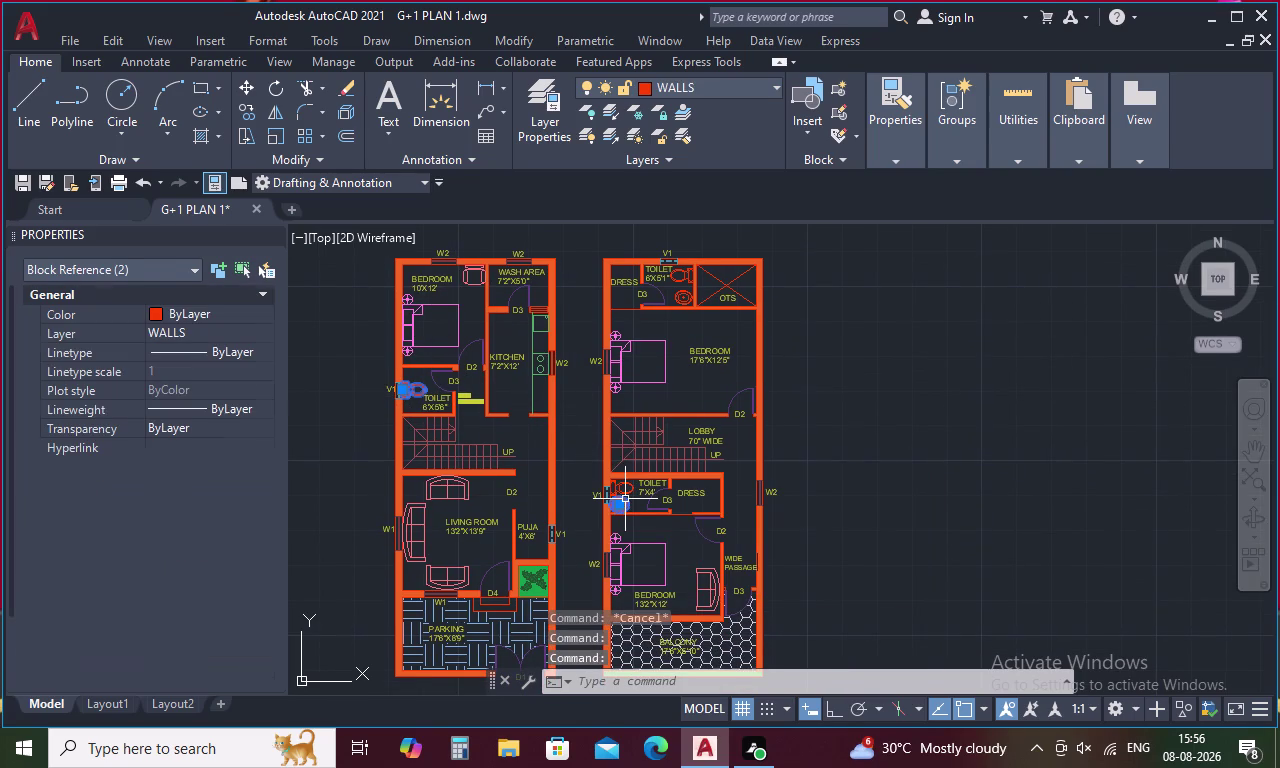
click(628, 491)
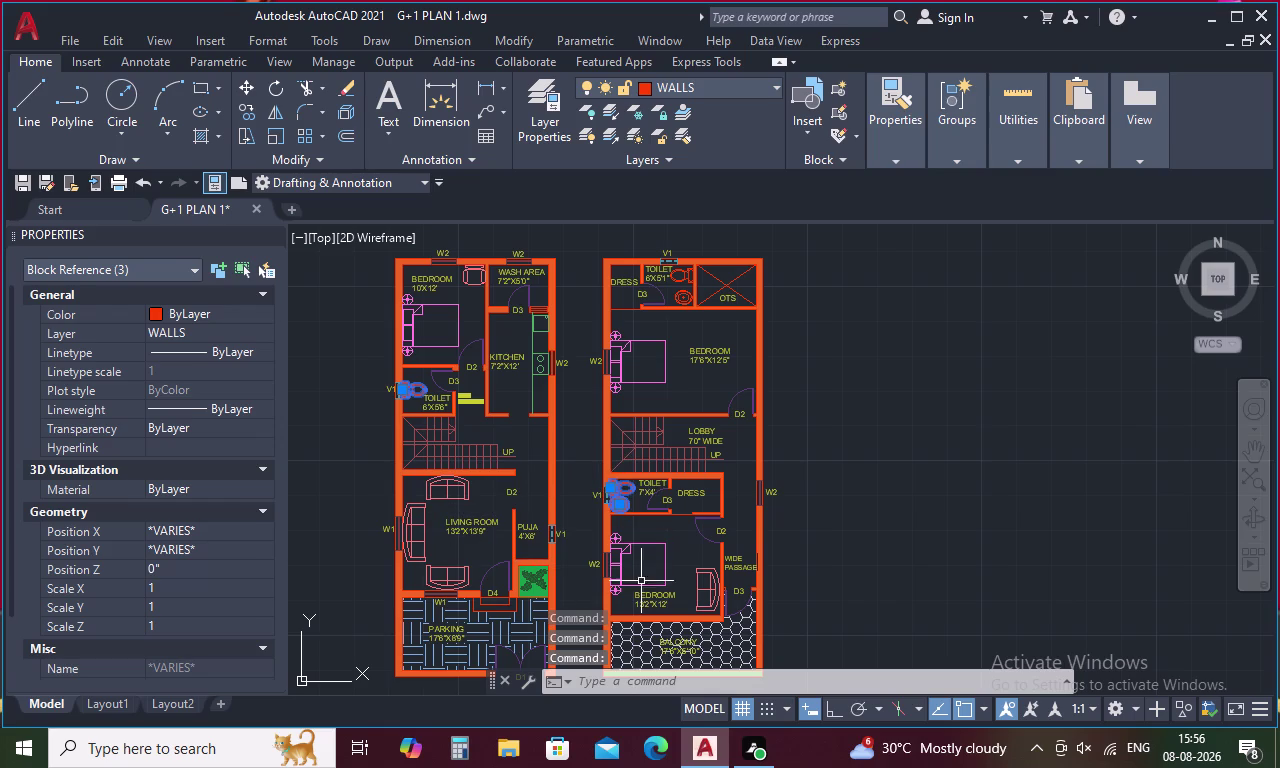
click(681, 302)
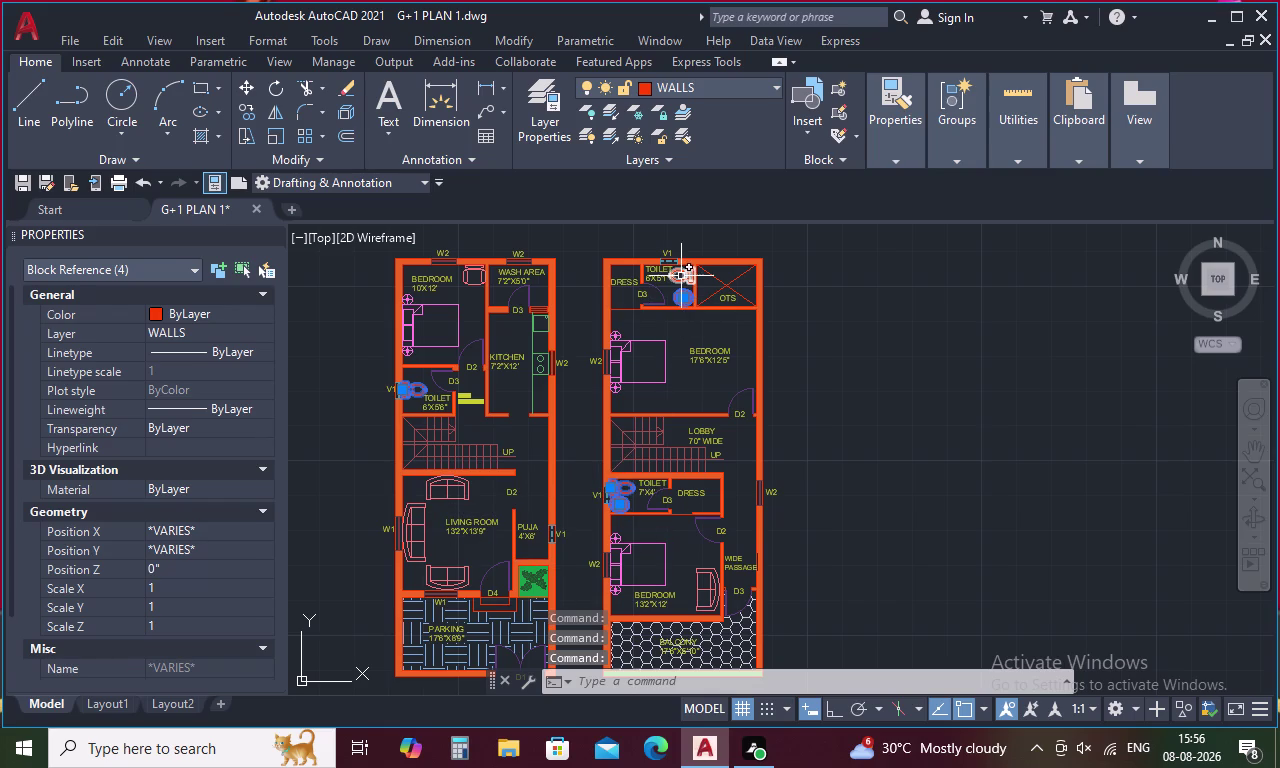
click(681, 276)
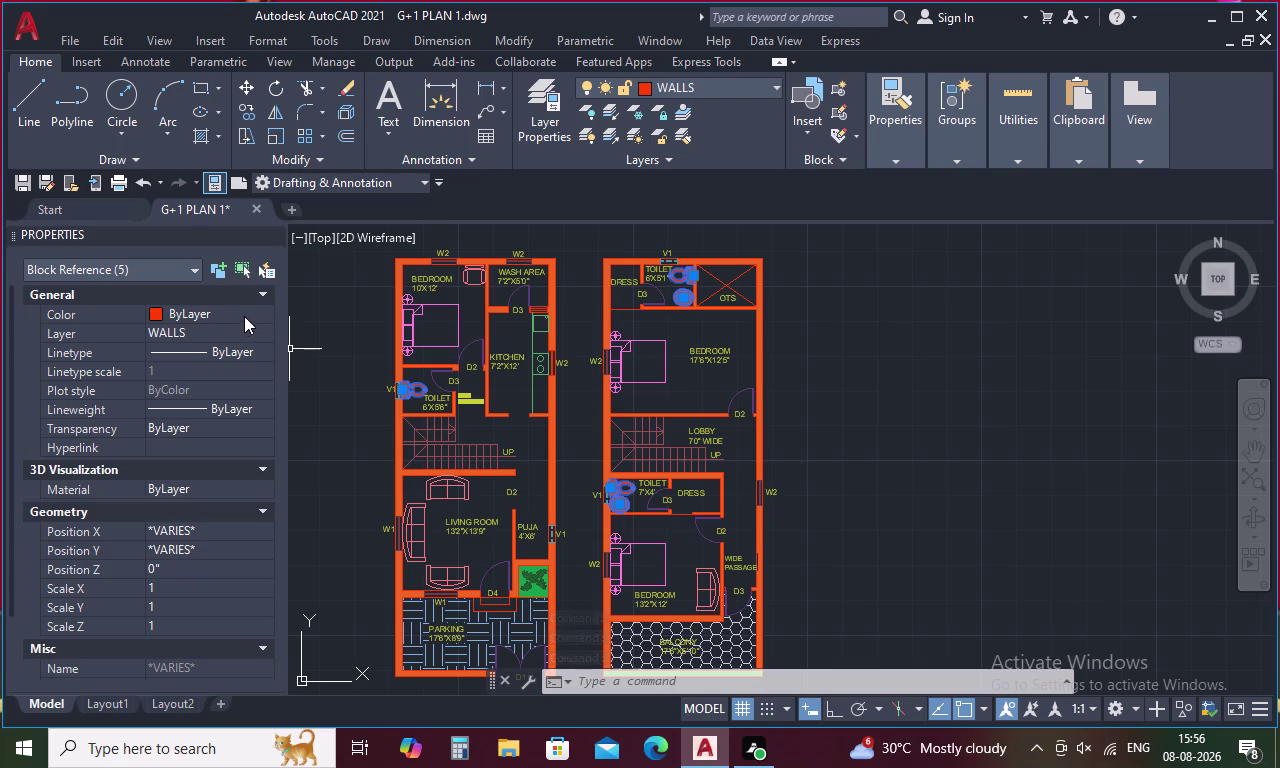
scroll(down, 3)
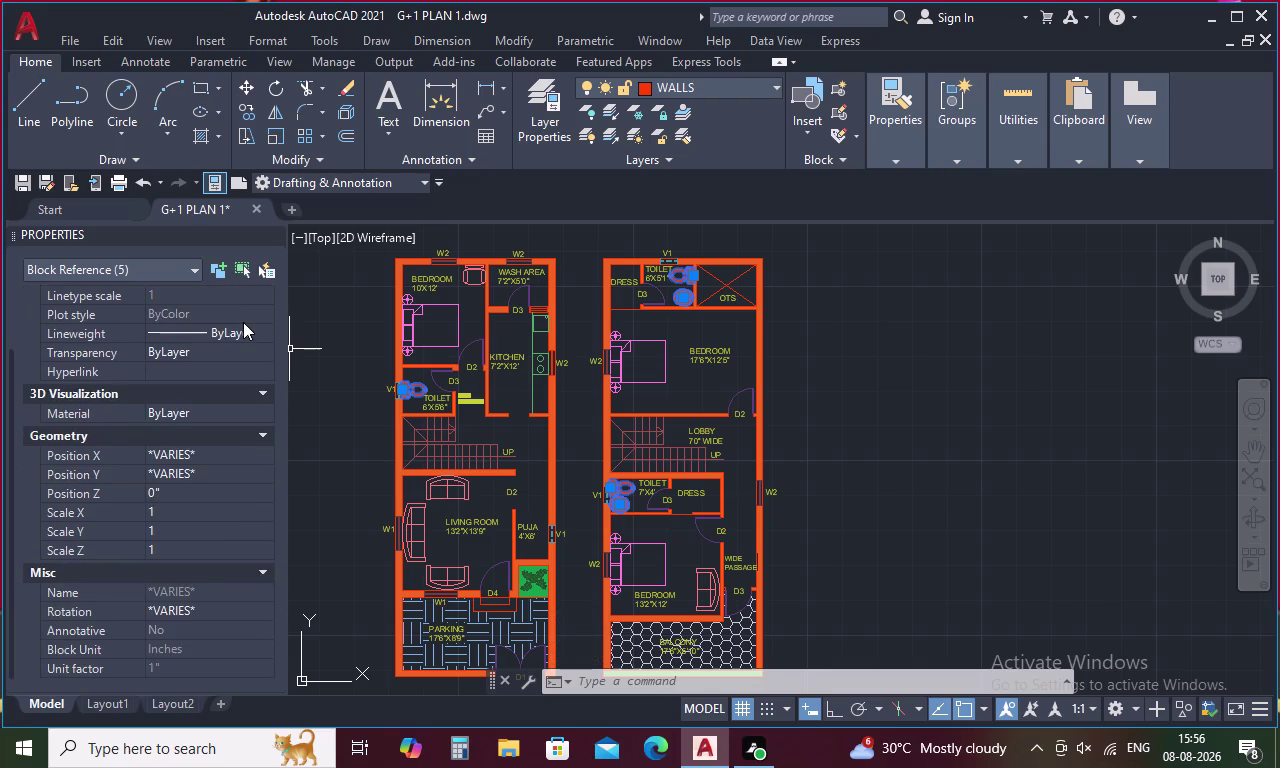
scroll(down, 3)
scroll(up, 3)
scroll(up, 3)
click(242, 329)
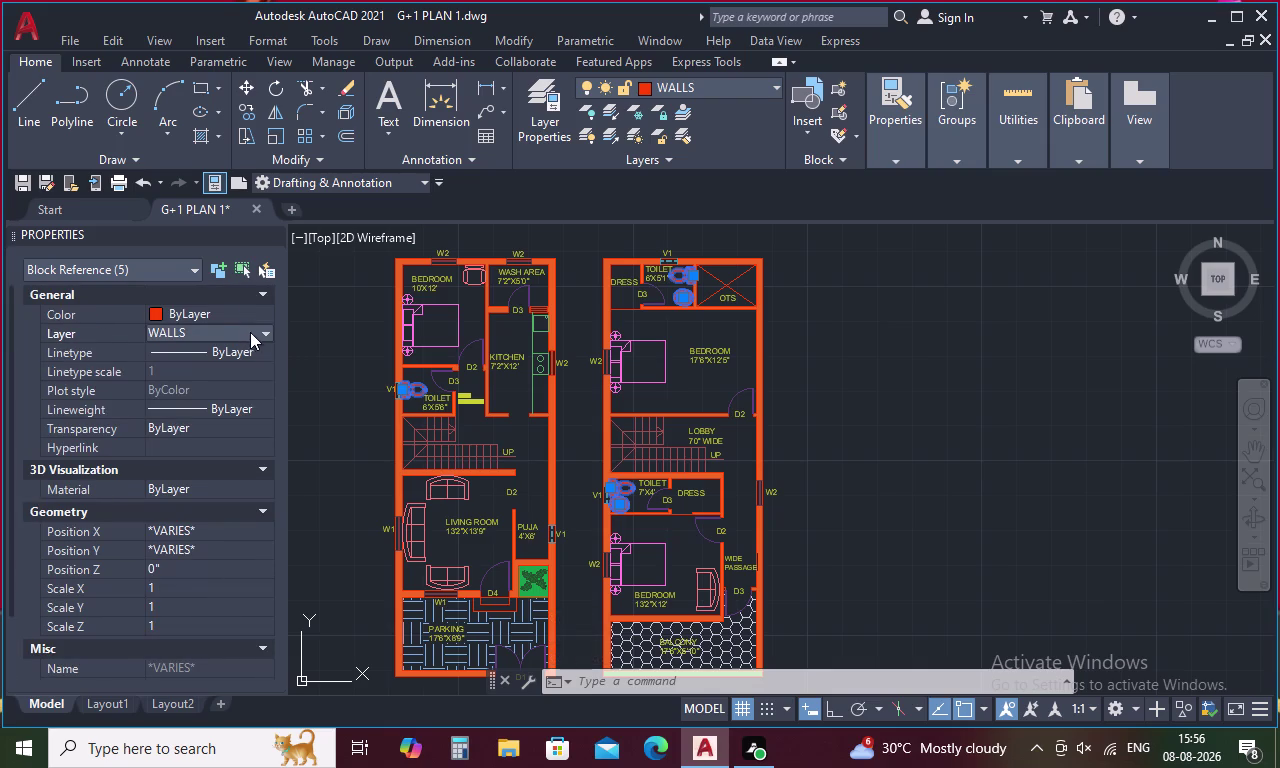
click(262, 333)
scroll(up, 3)
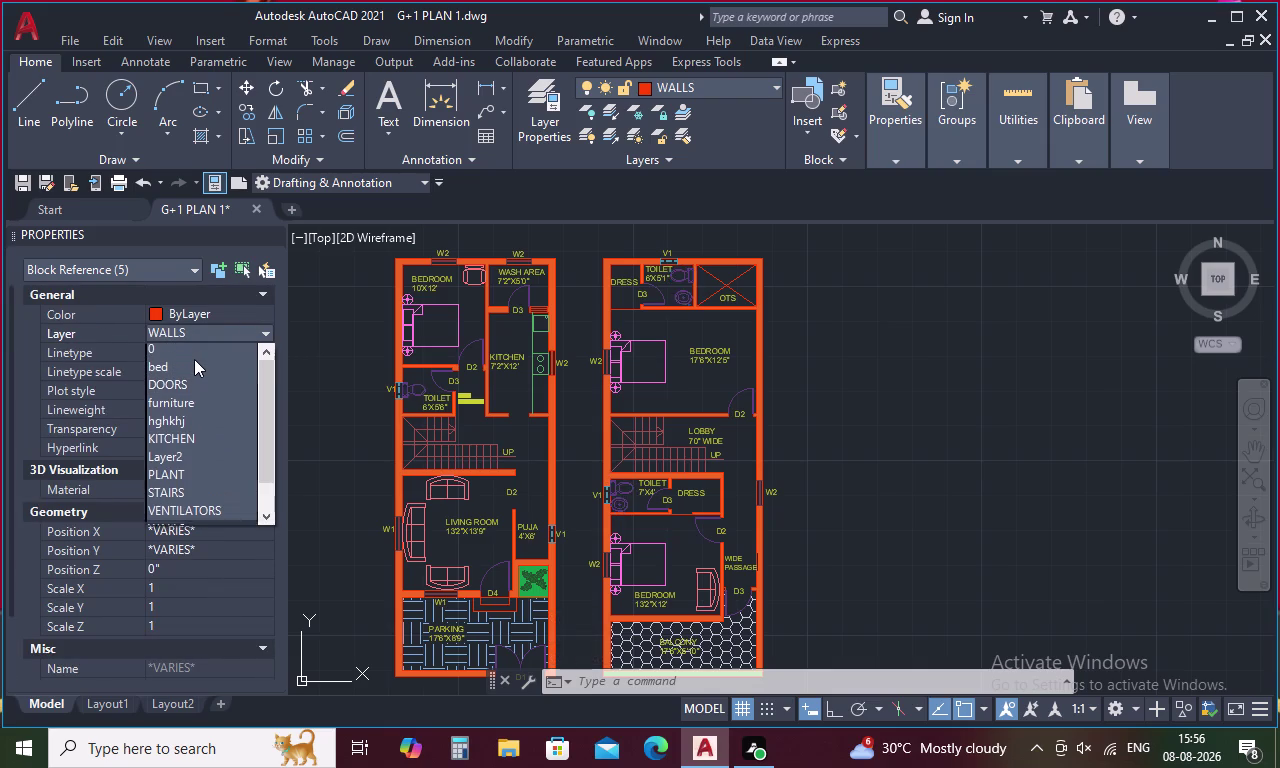
scroll(up, 3)
click(206, 352)
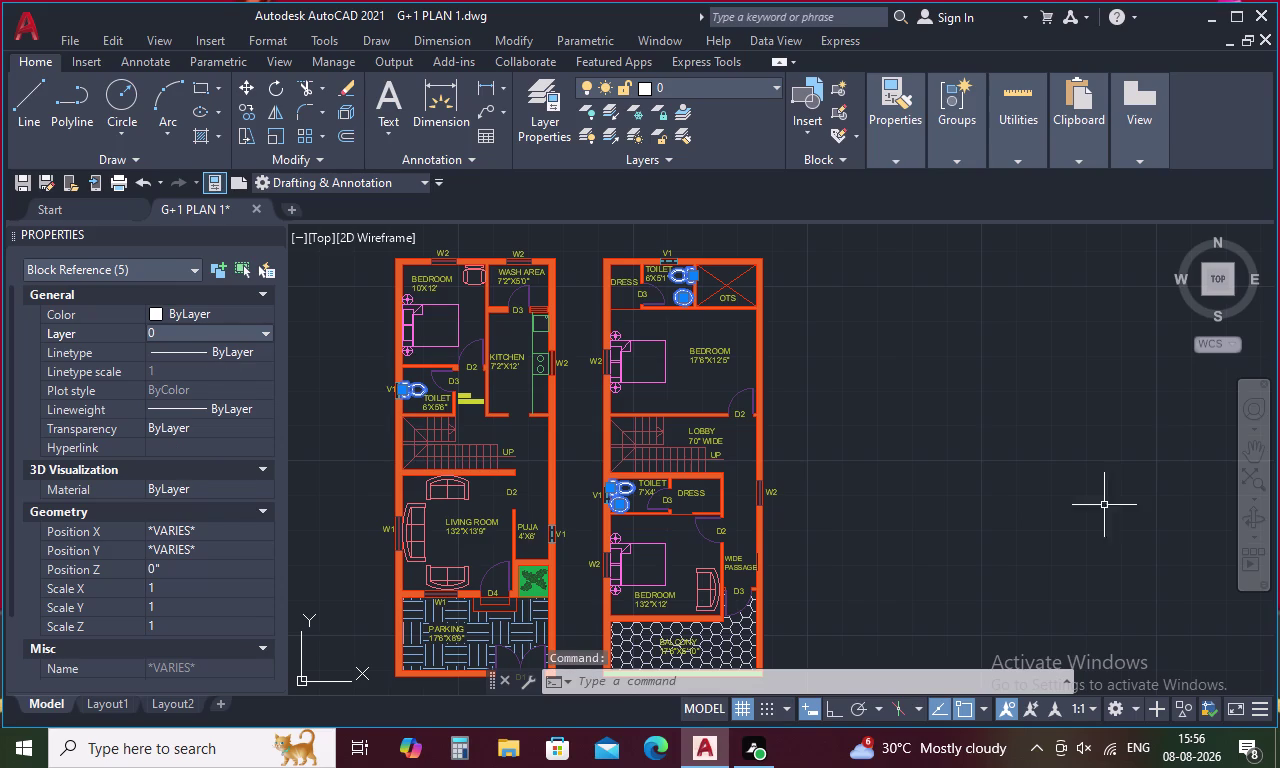
click(1069, 496)
key(grave)
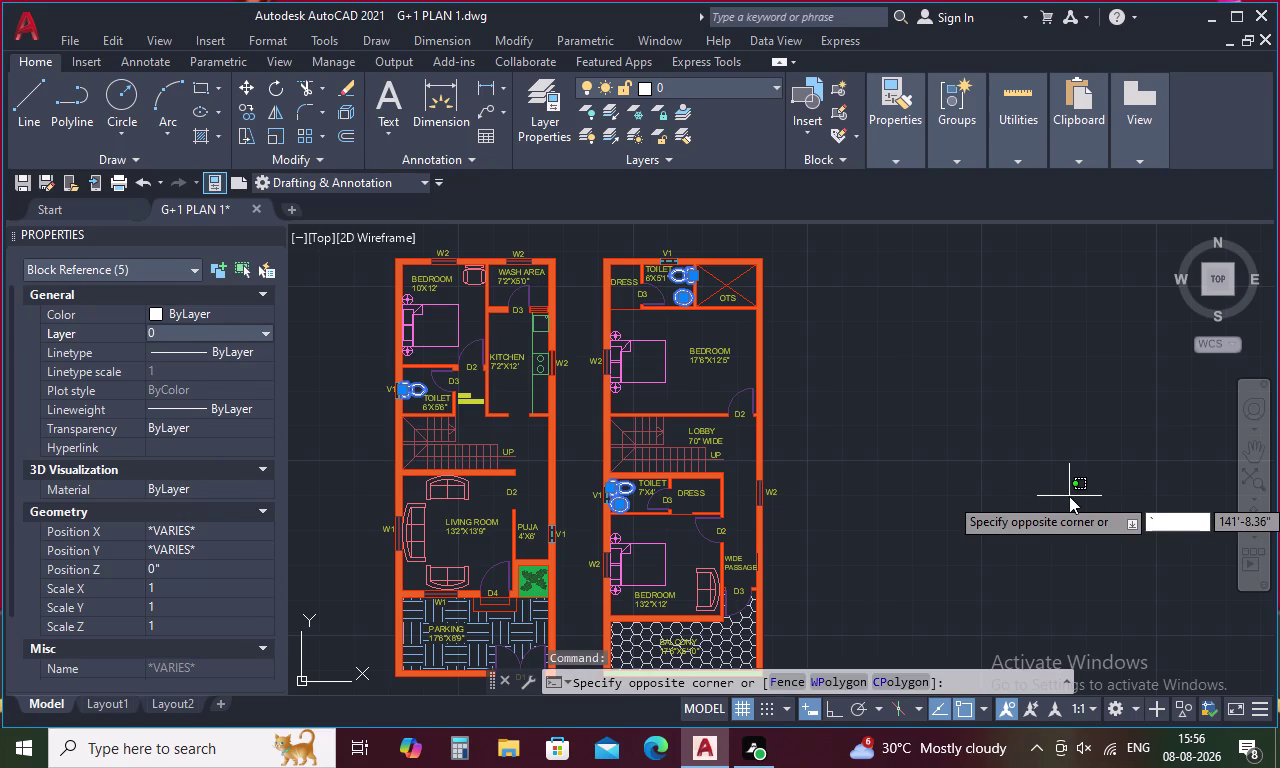
key(Escape)
key(Escape)
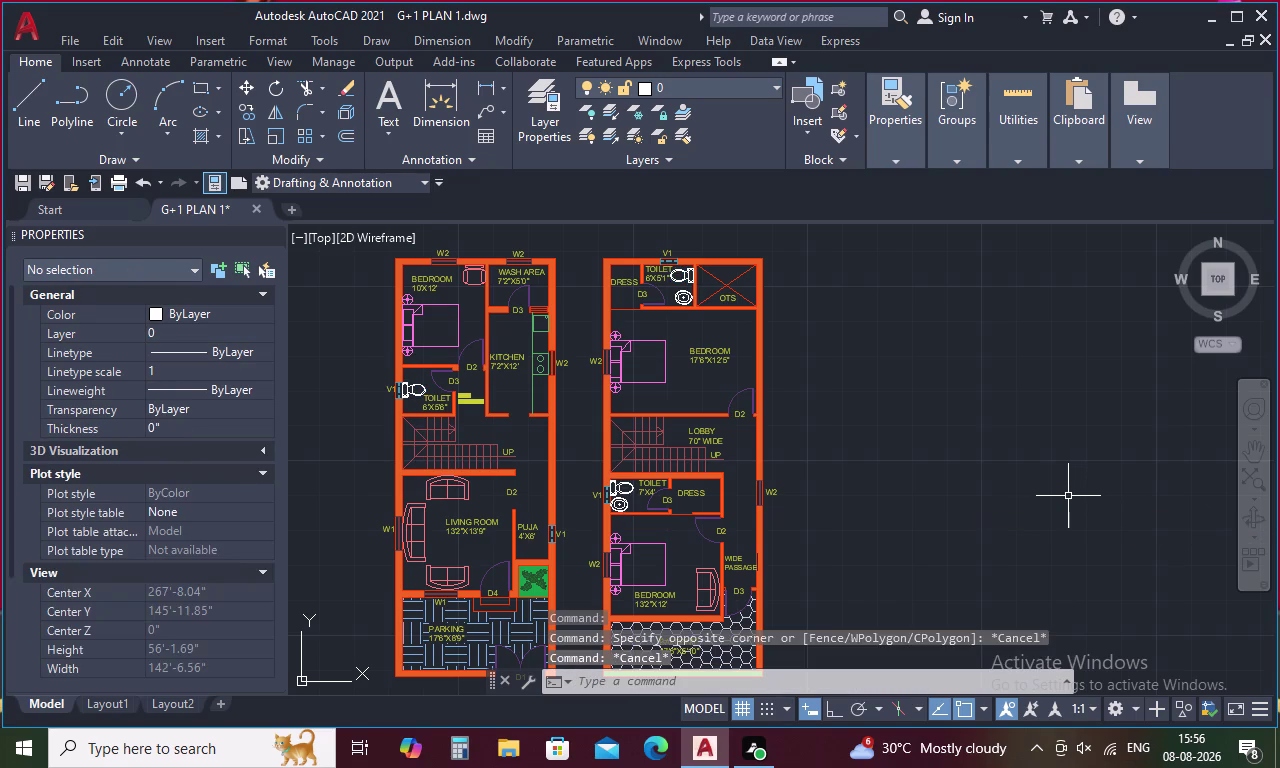
scroll(down, 3)
middle_drag(947, 549, 873, 461)
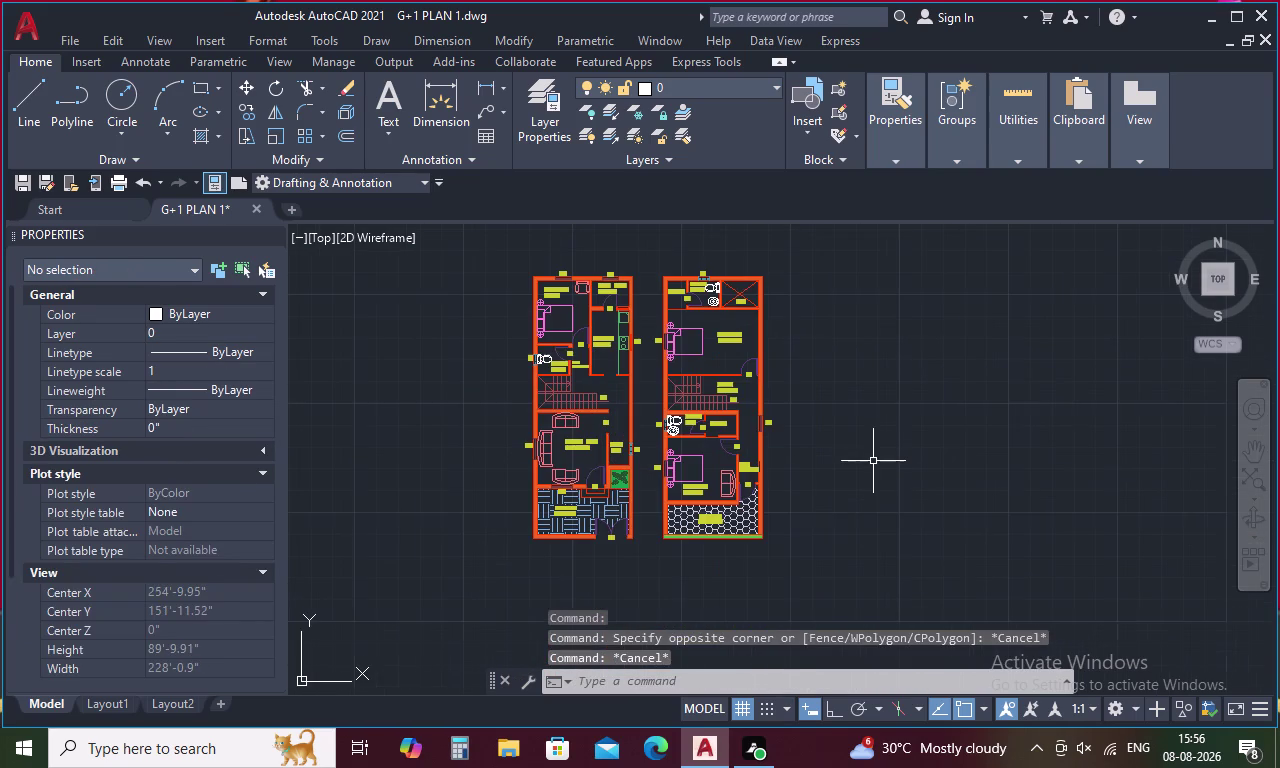
scroll(up, 3)
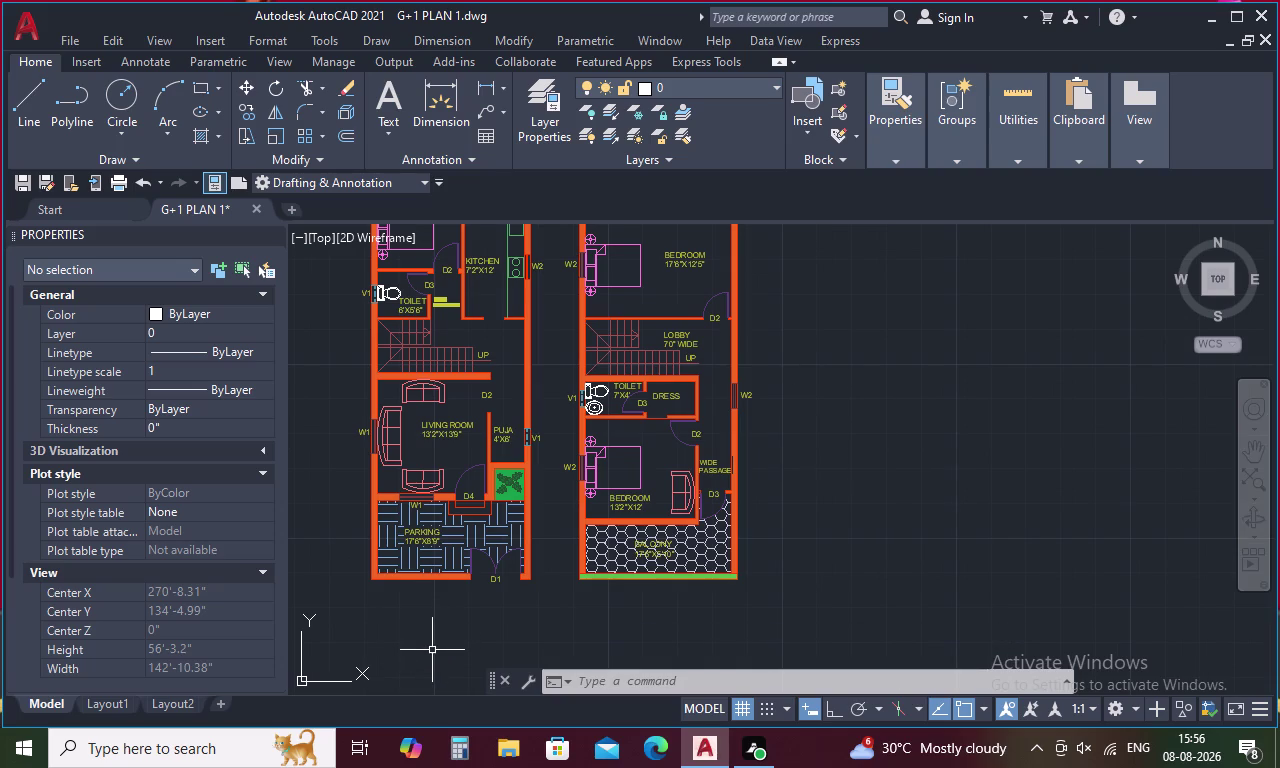
Paste the copied DRESS label below the left floor plan.
key(ctrl+v)
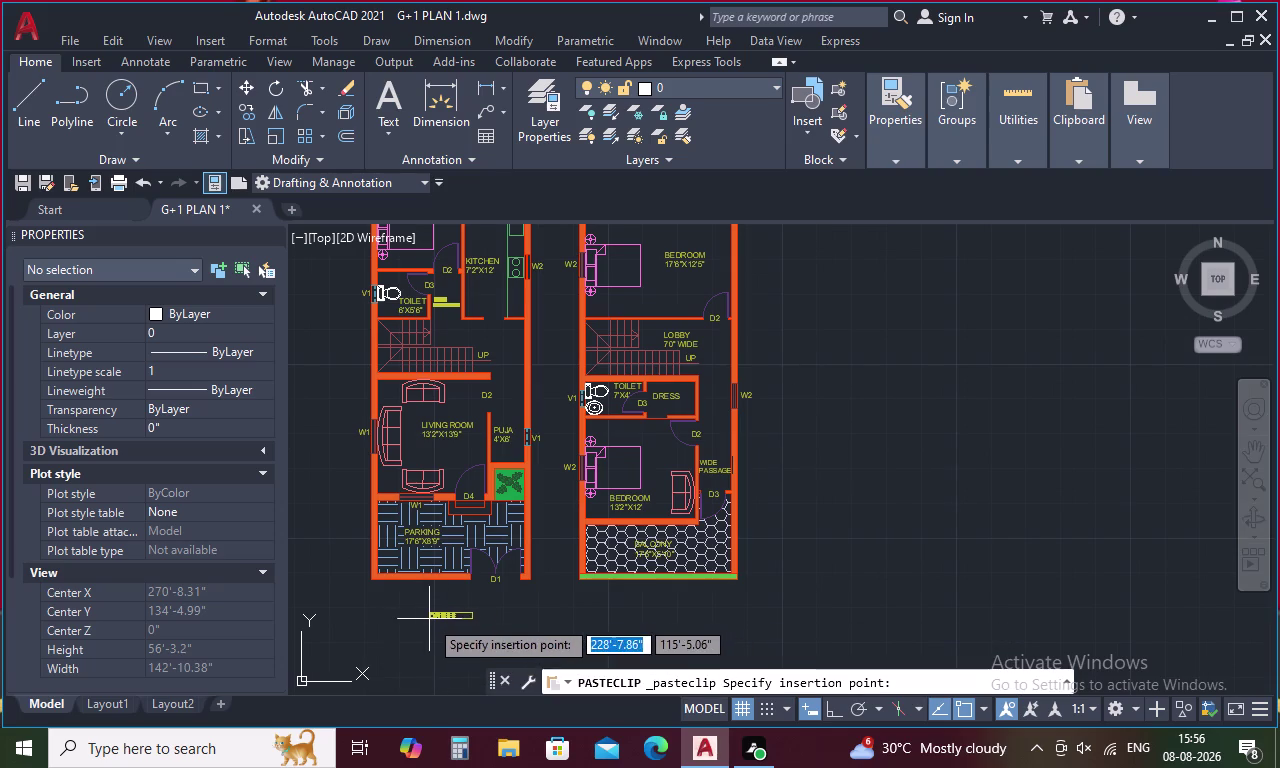
click(431, 601)
click(444, 601)
click(444, 601)
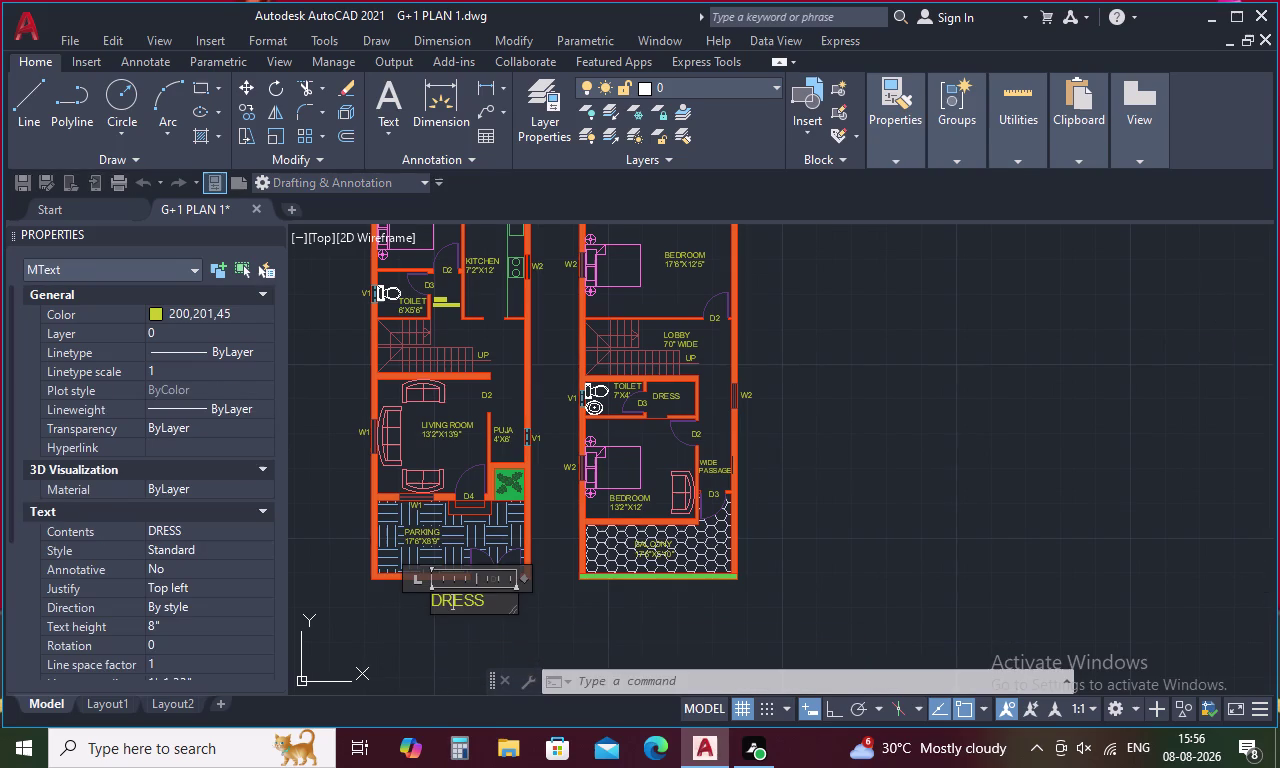
Change the pasted label's wording to GROUND FLOOR.
click(489, 608)
key(BackSpace)
key(BackSpace)
key(BackSpace)
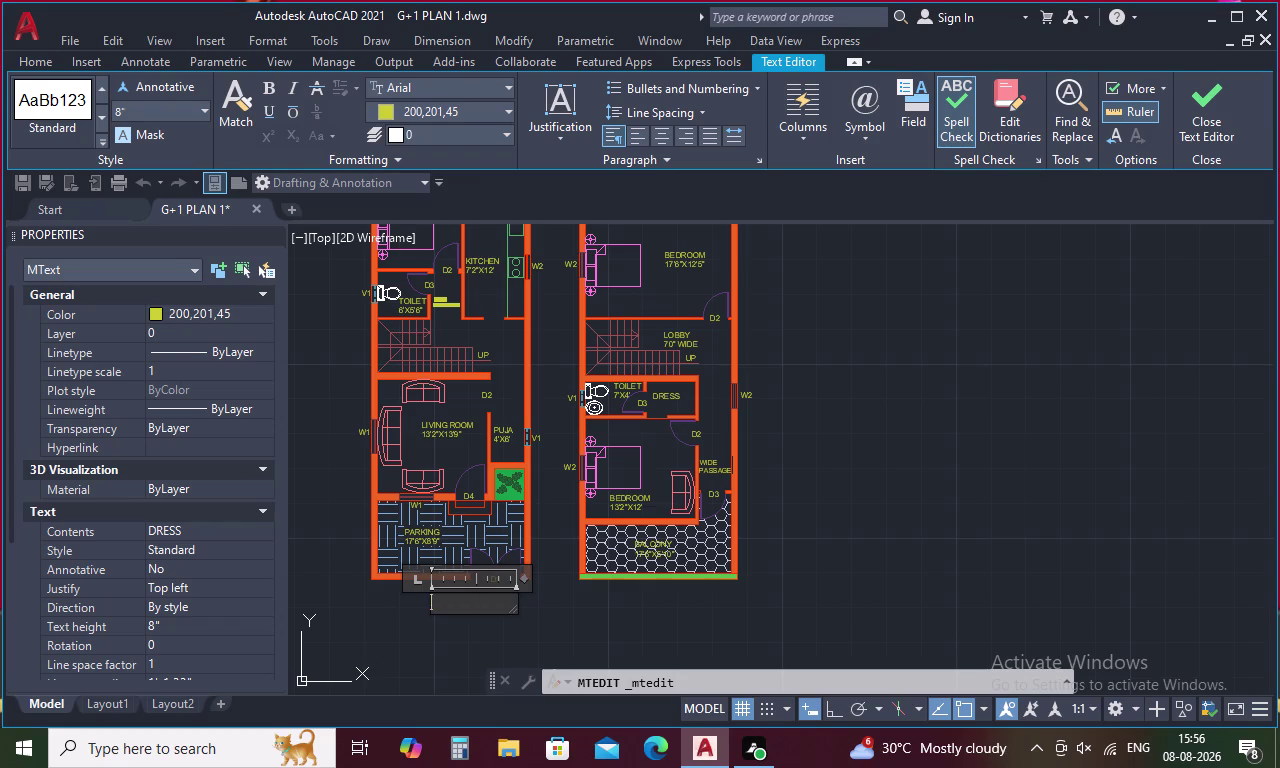
text(gro)
text(u)
key(n)
key(BackSpace)
key(BackSpace)
key(BackSpace)
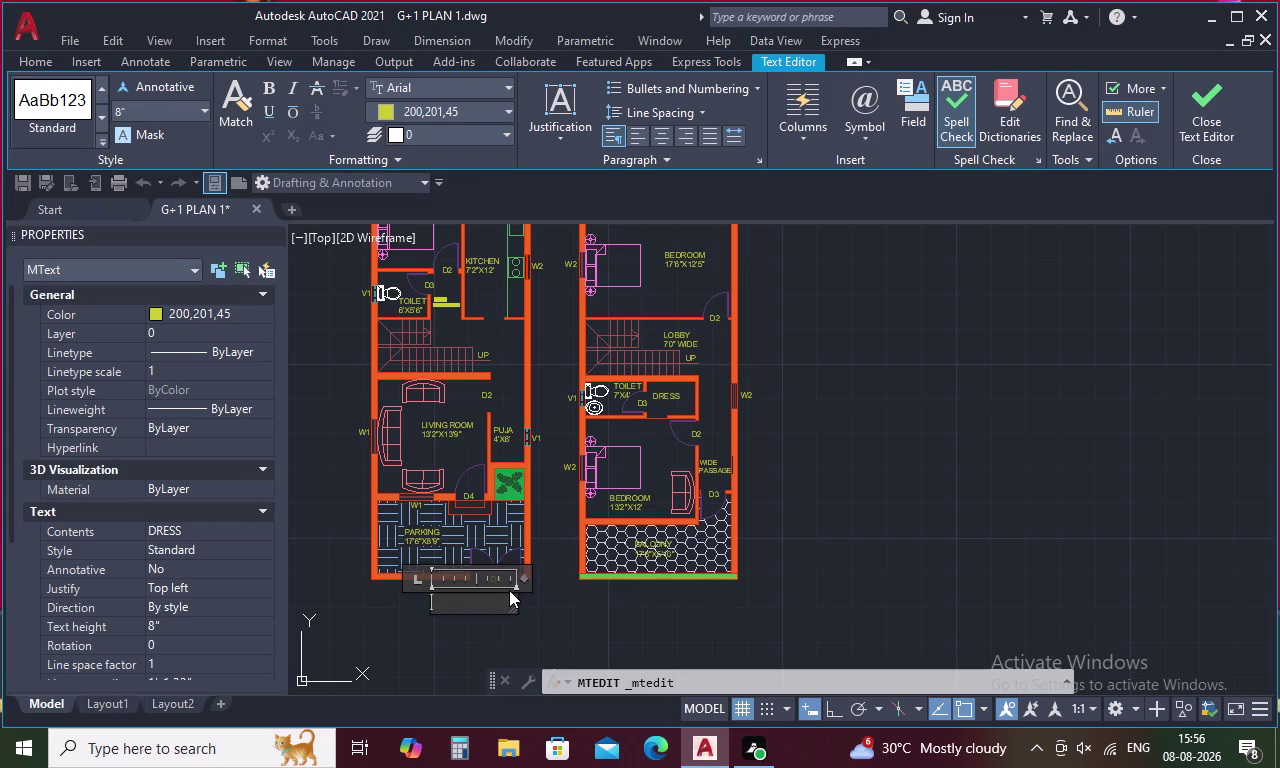
text(GRO)
key(u)
text(ND F)
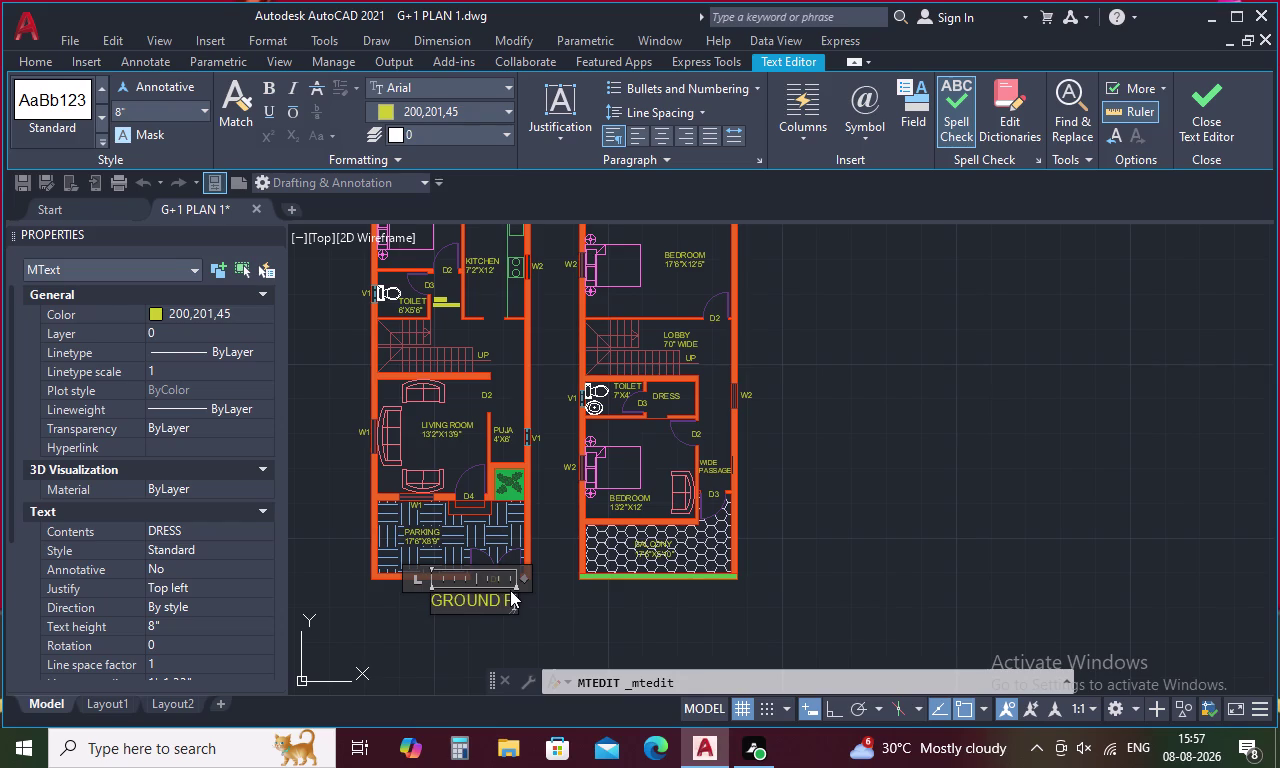
text(LOO)
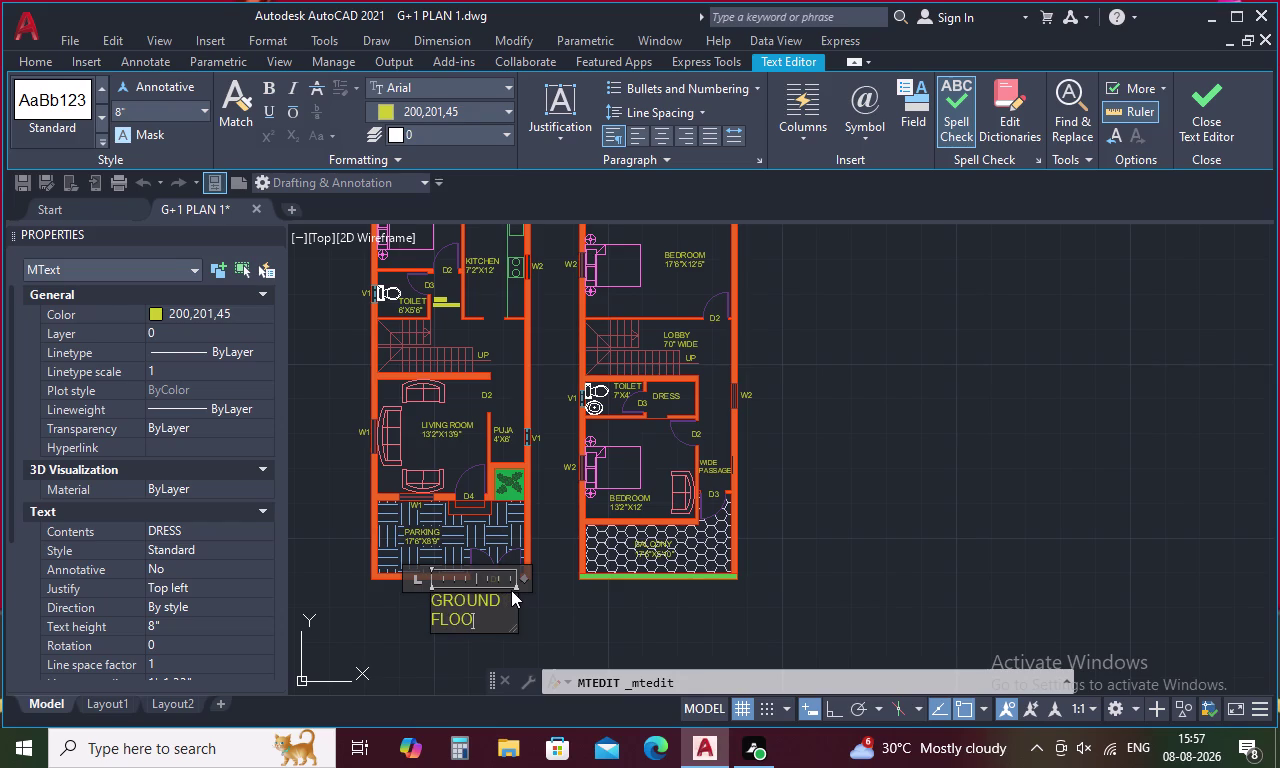
key(r)
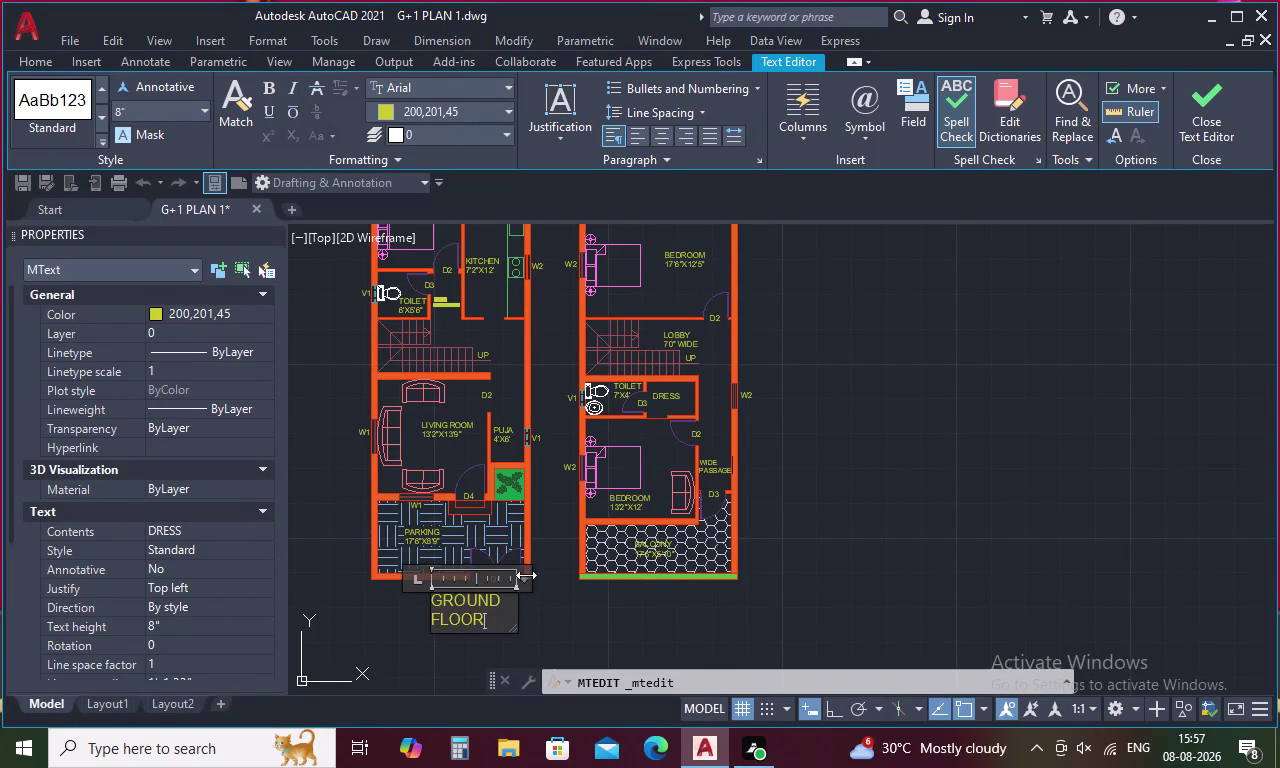
Widen the text box to one line, set text height to 1', and close the editor.
drag(520, 576, 599, 573)
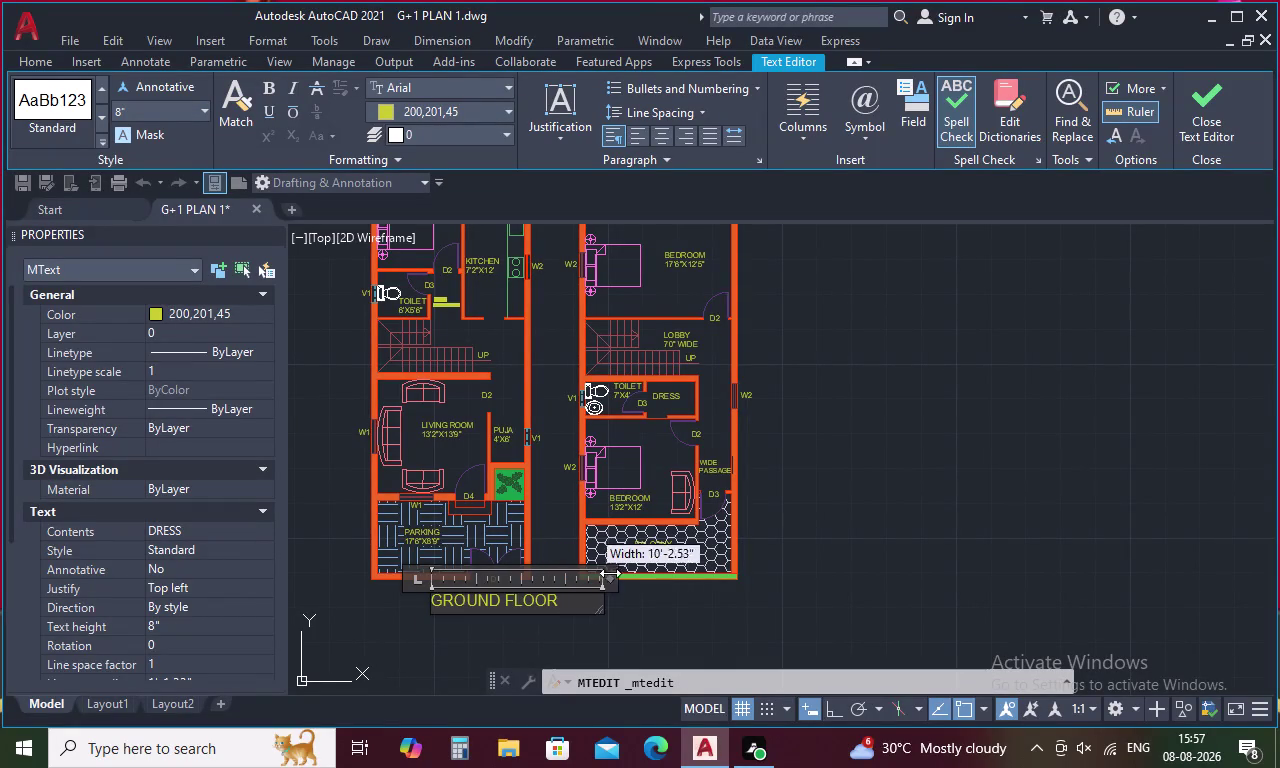
drag(599, 573, 618, 572)
drag(564, 607, 382, 621)
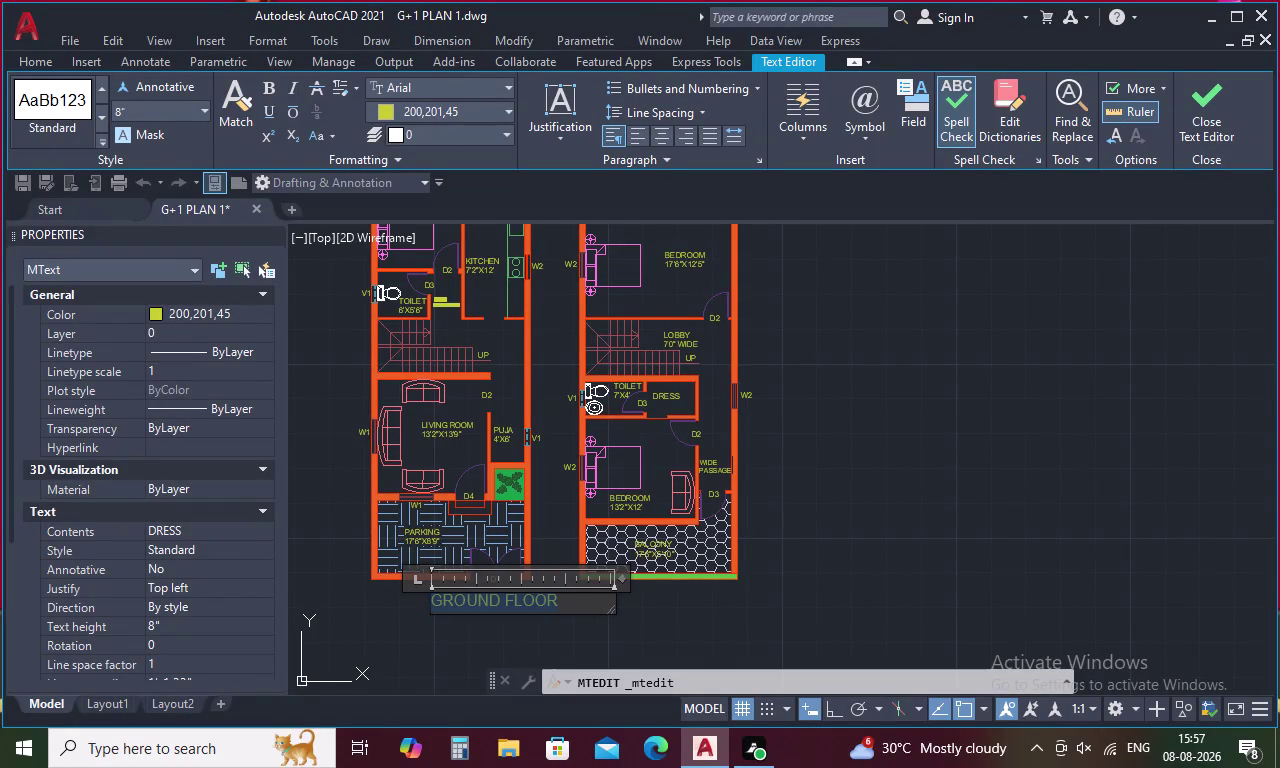
drag(382, 621, 381, 621)
click(168, 112)
key(BackSpace)
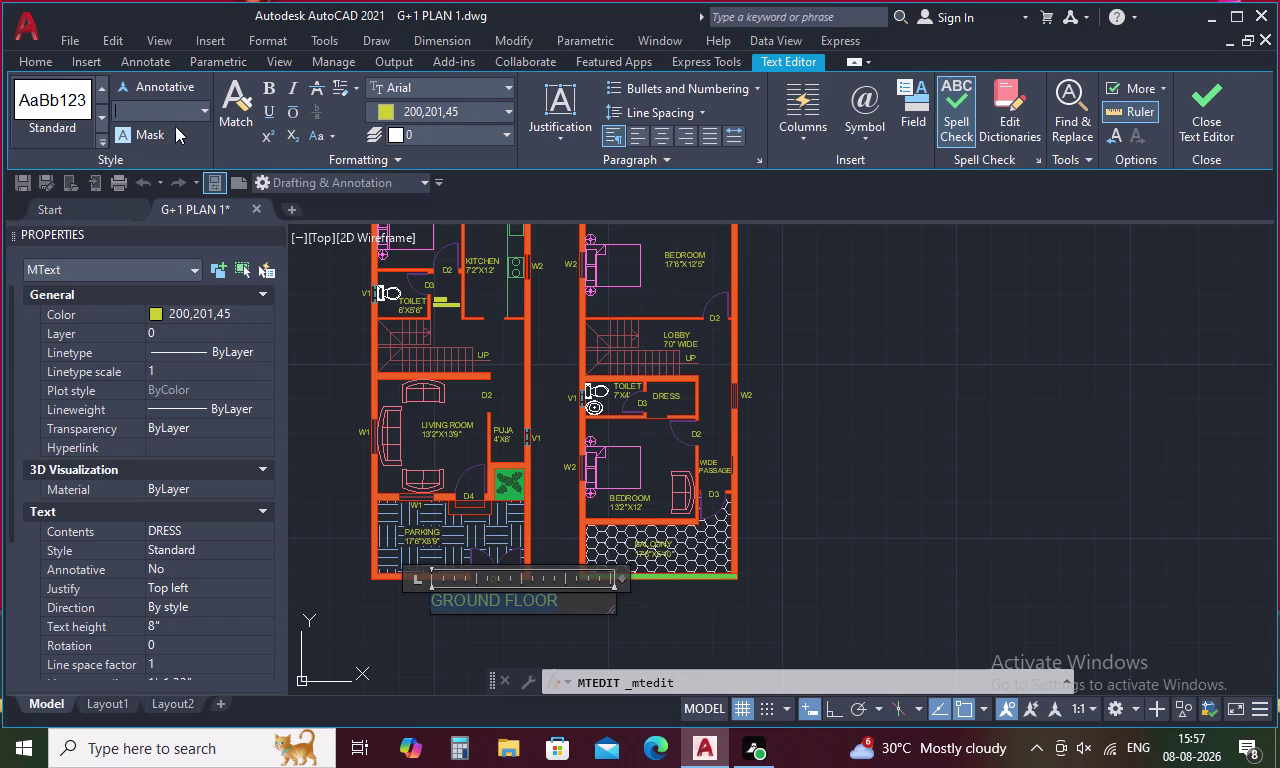
key(1)
key(apostrophe)
key(Return)
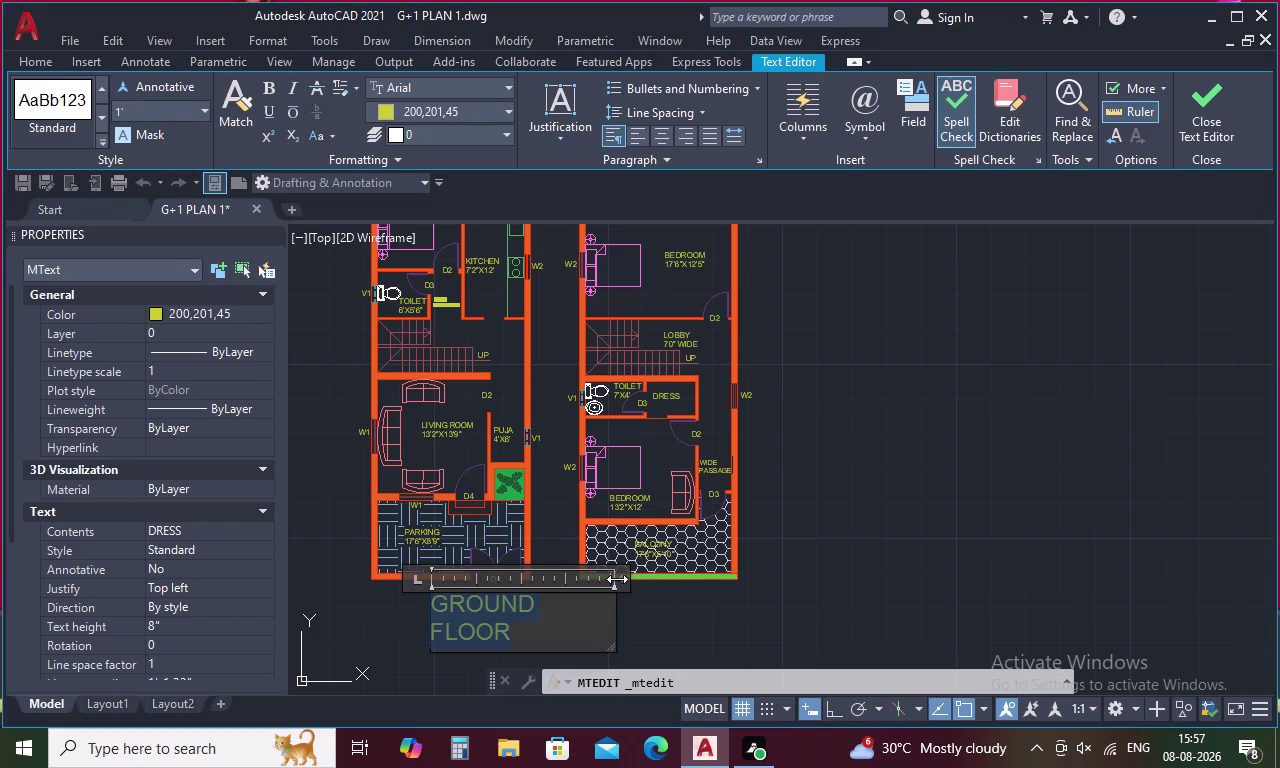
drag(618, 579, 688, 580)
click(772, 598)
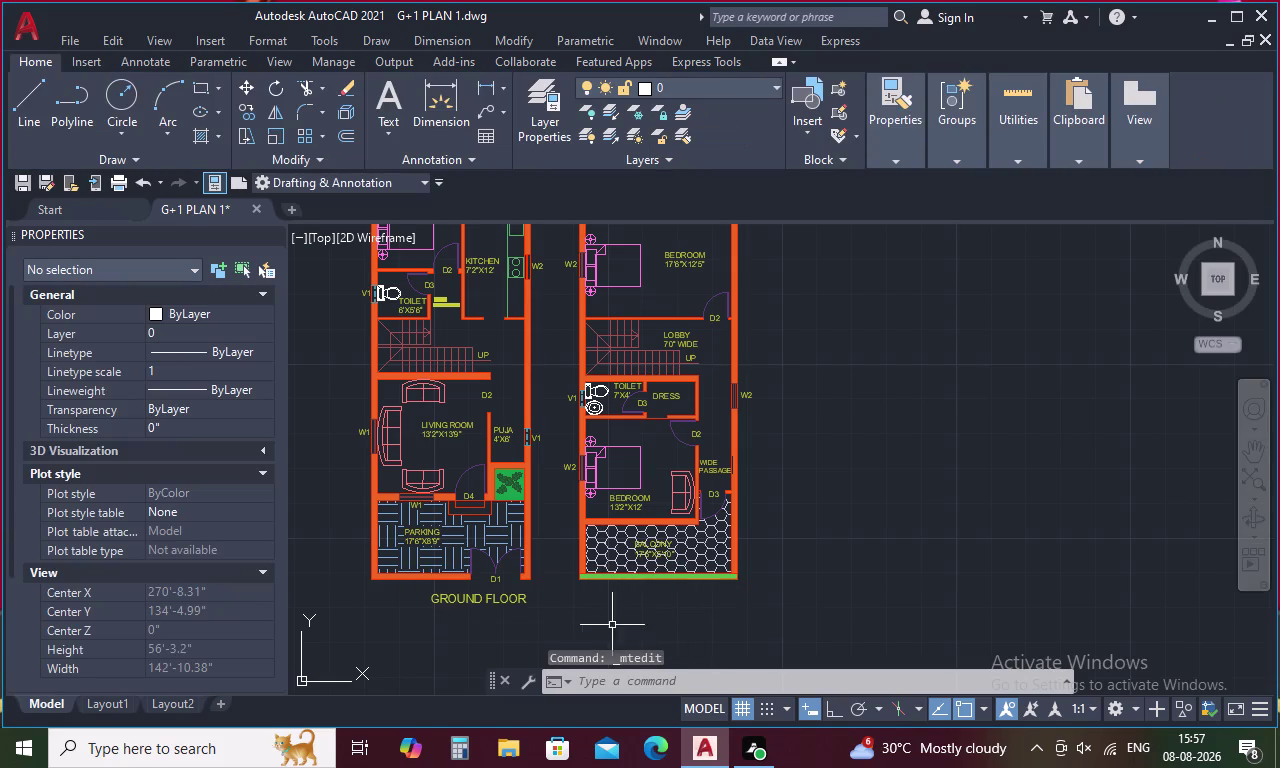
Move the GROUND FLOOR label so it is centred under the left plan.
right_click(483, 598)
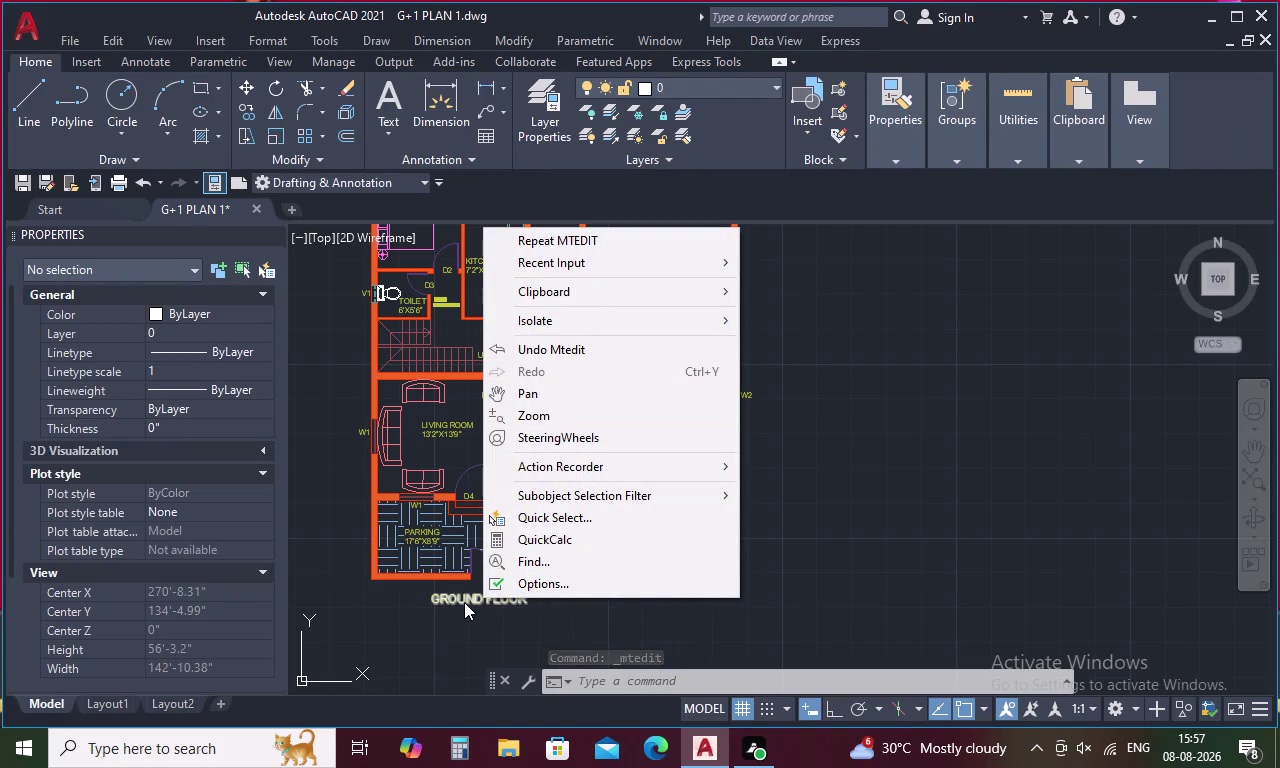
key(Escape)
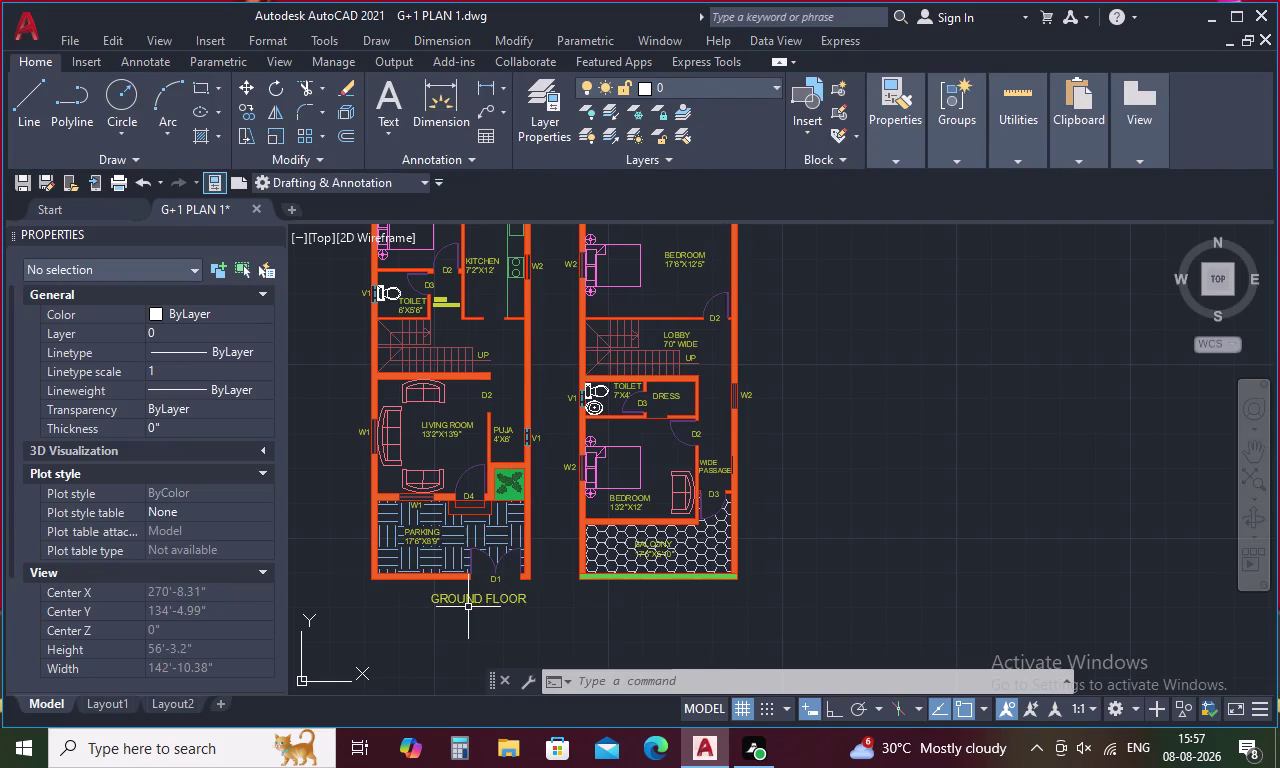
click(471, 601)
right_click(471, 601)
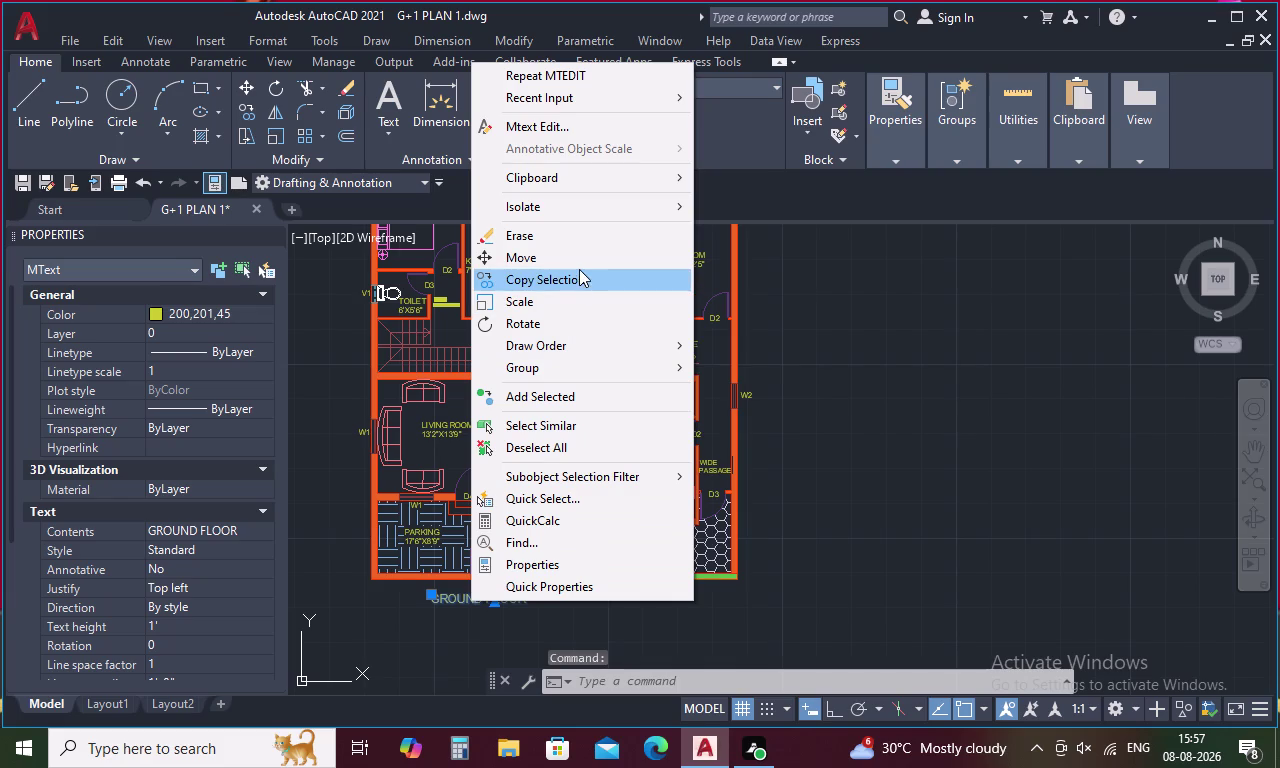
click(580, 265)
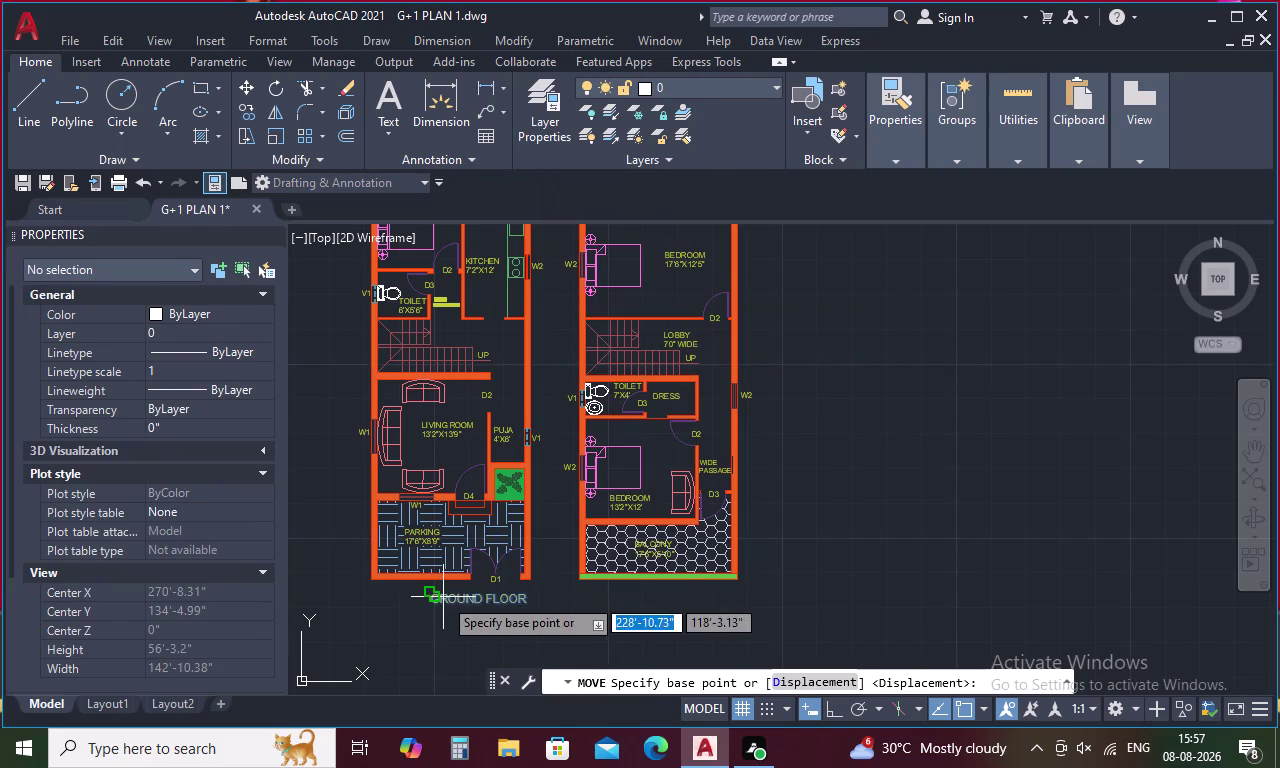
drag(443, 597, 434, 597)
click(398, 594)
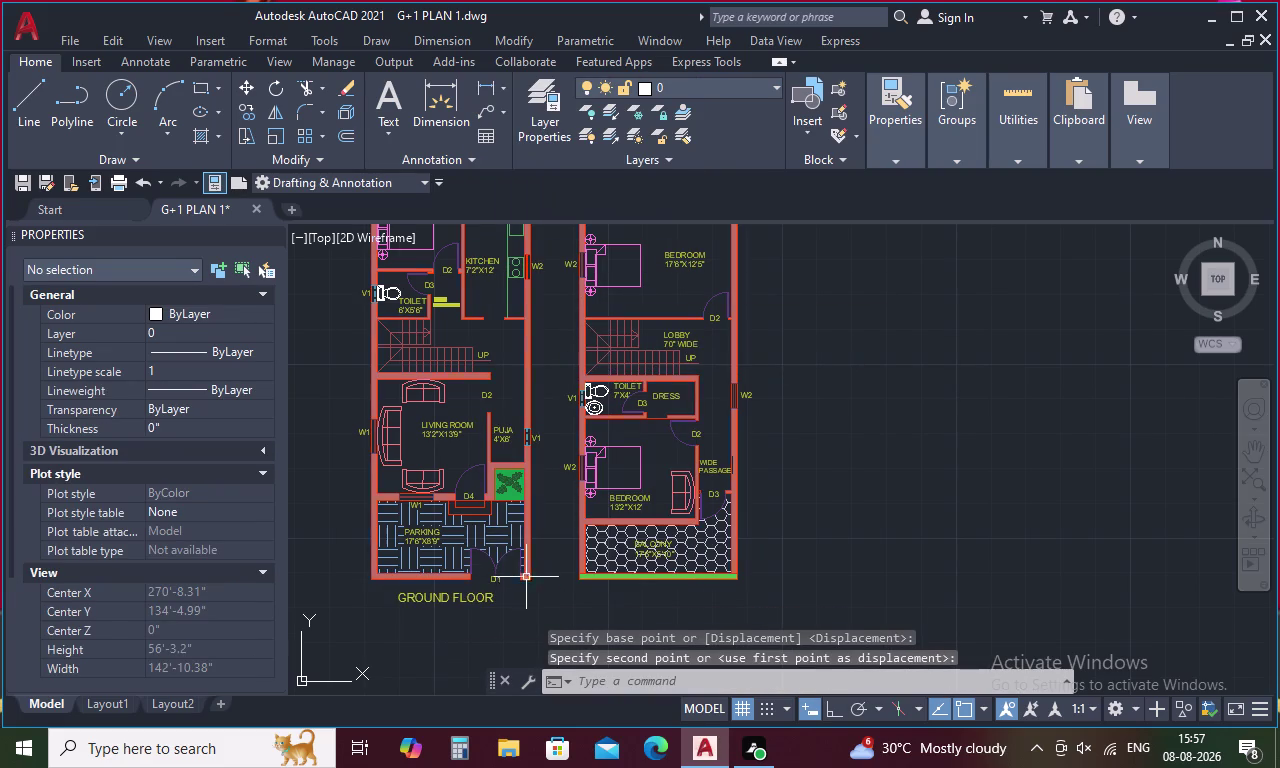
Format the GROUND FLOOR text on layer 0, ByLayer colour, and bold.
double_click(469, 601)
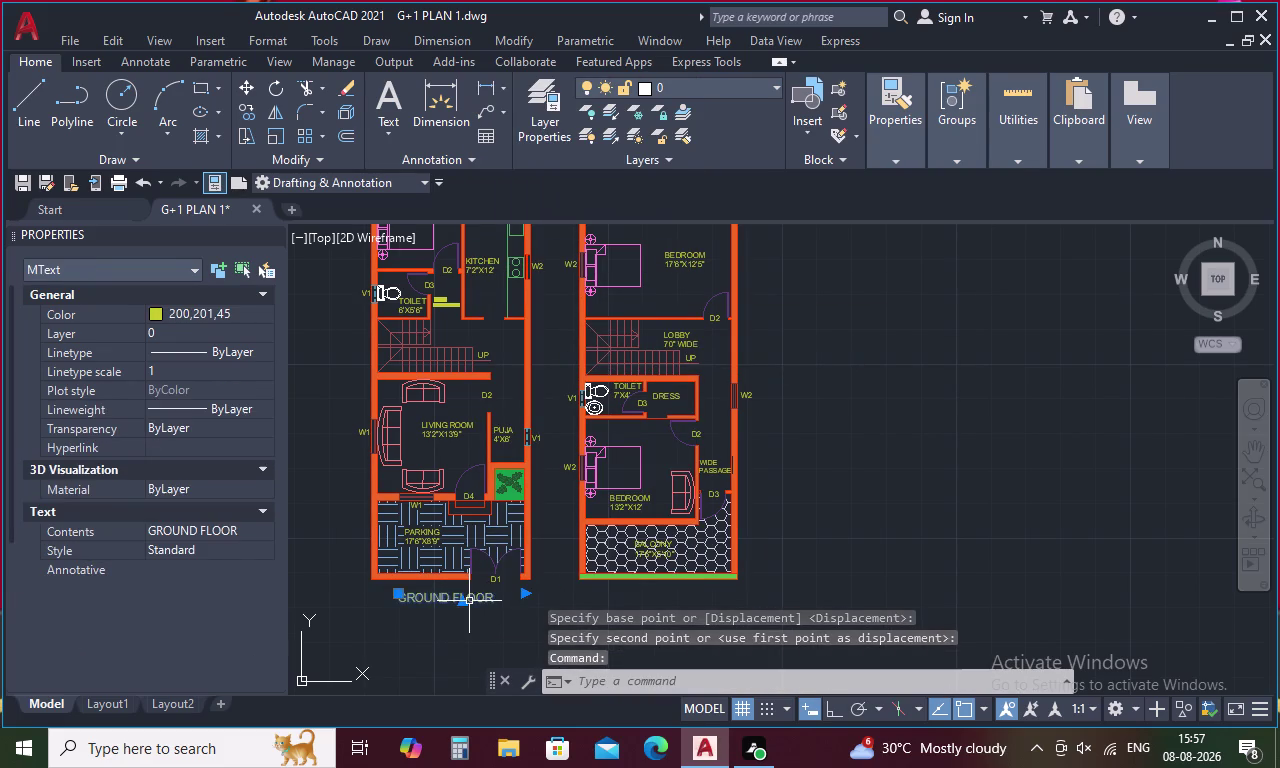
drag(498, 598, 311, 595)
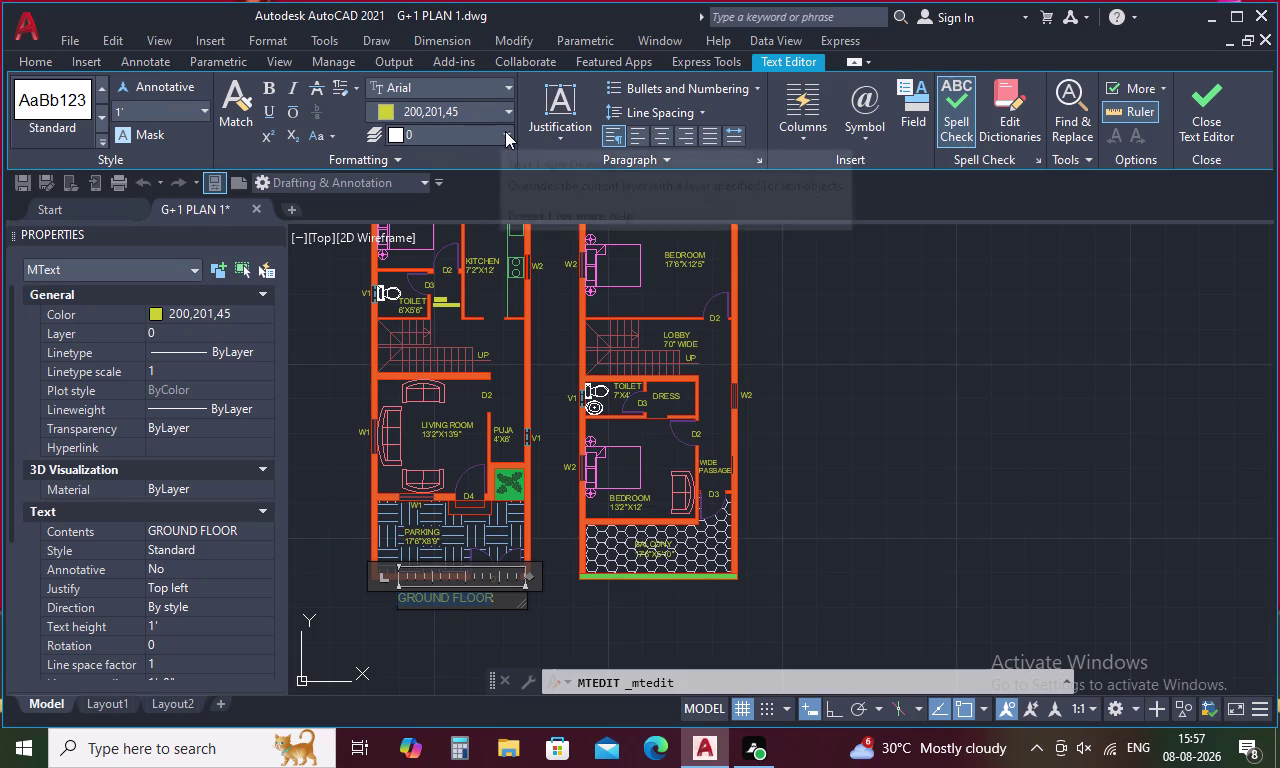
click(505, 131)
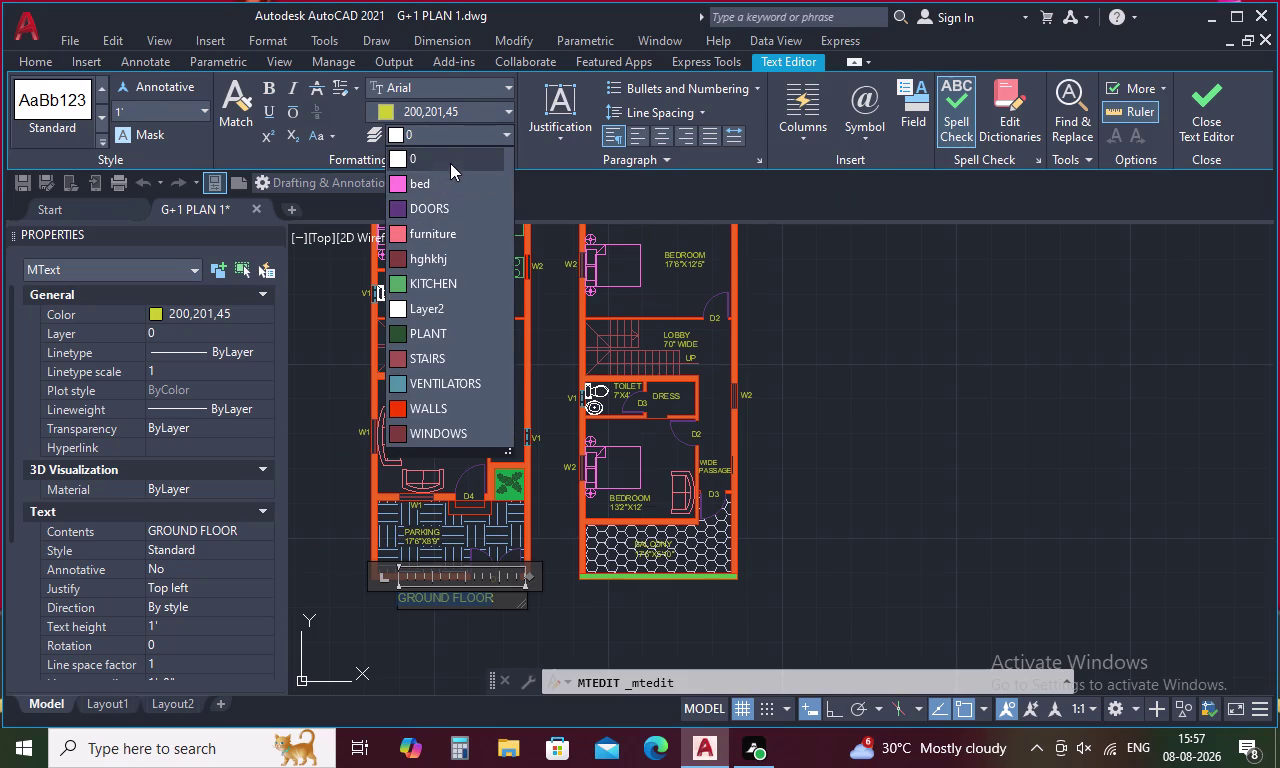
click(455, 157)
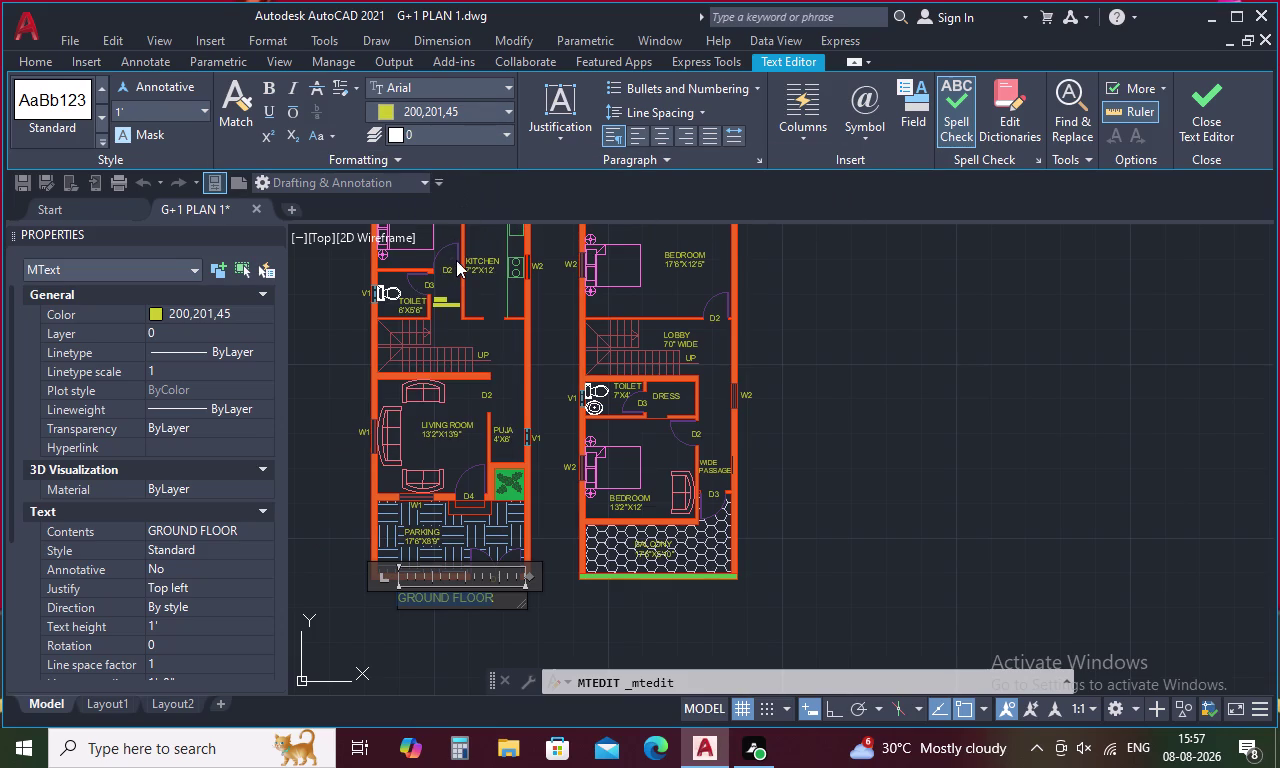
click(510, 111)
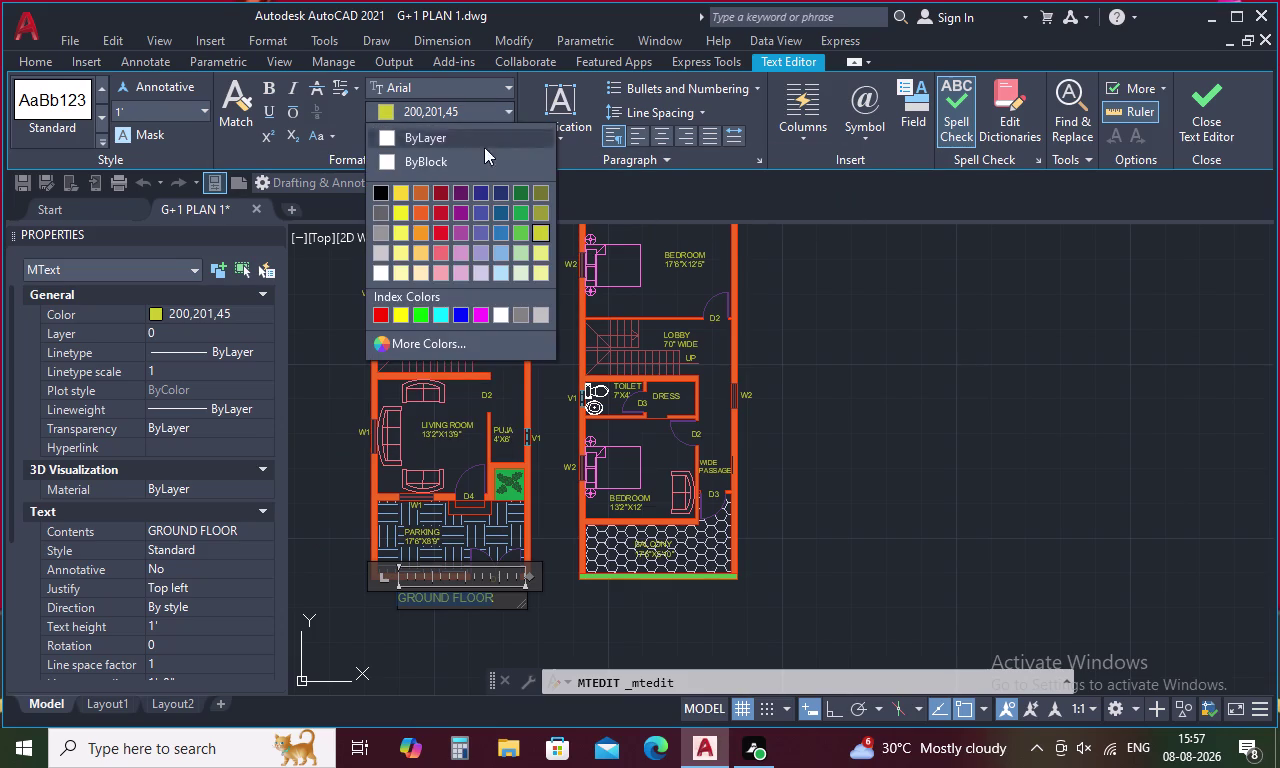
click(403, 137)
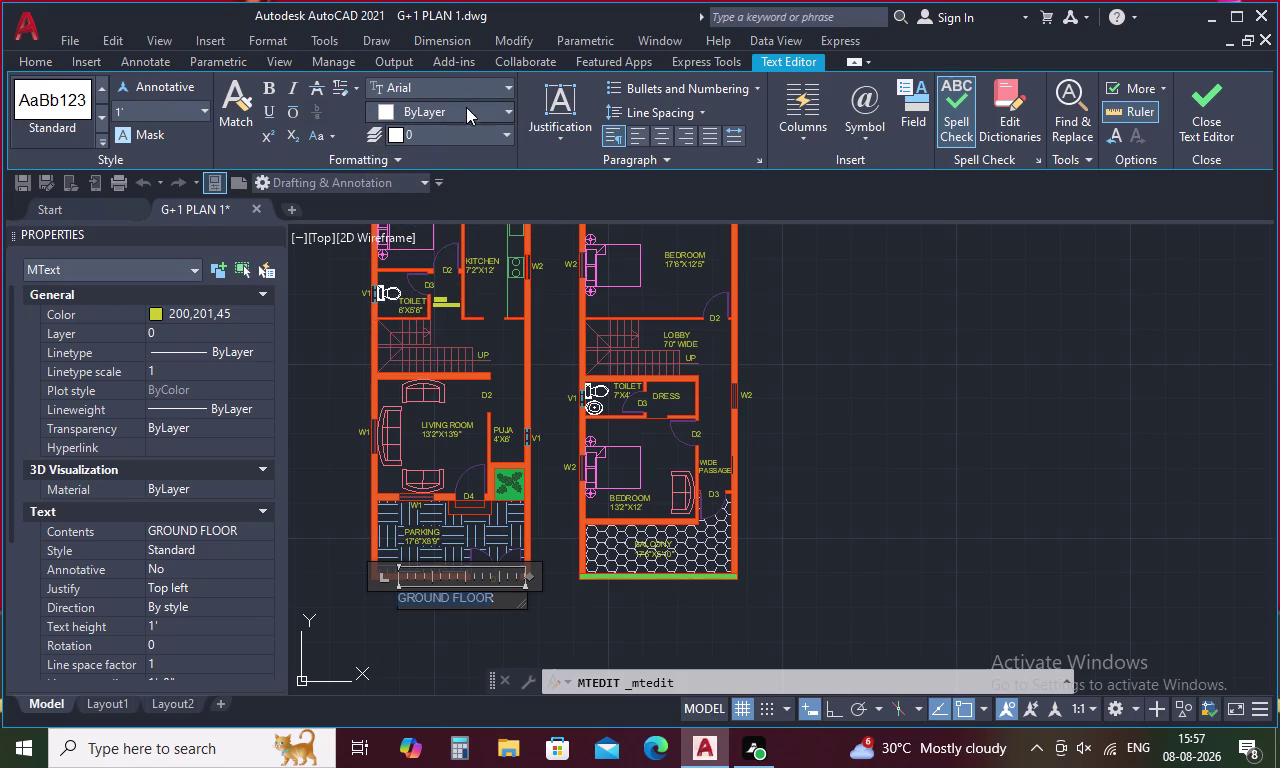
click(264, 92)
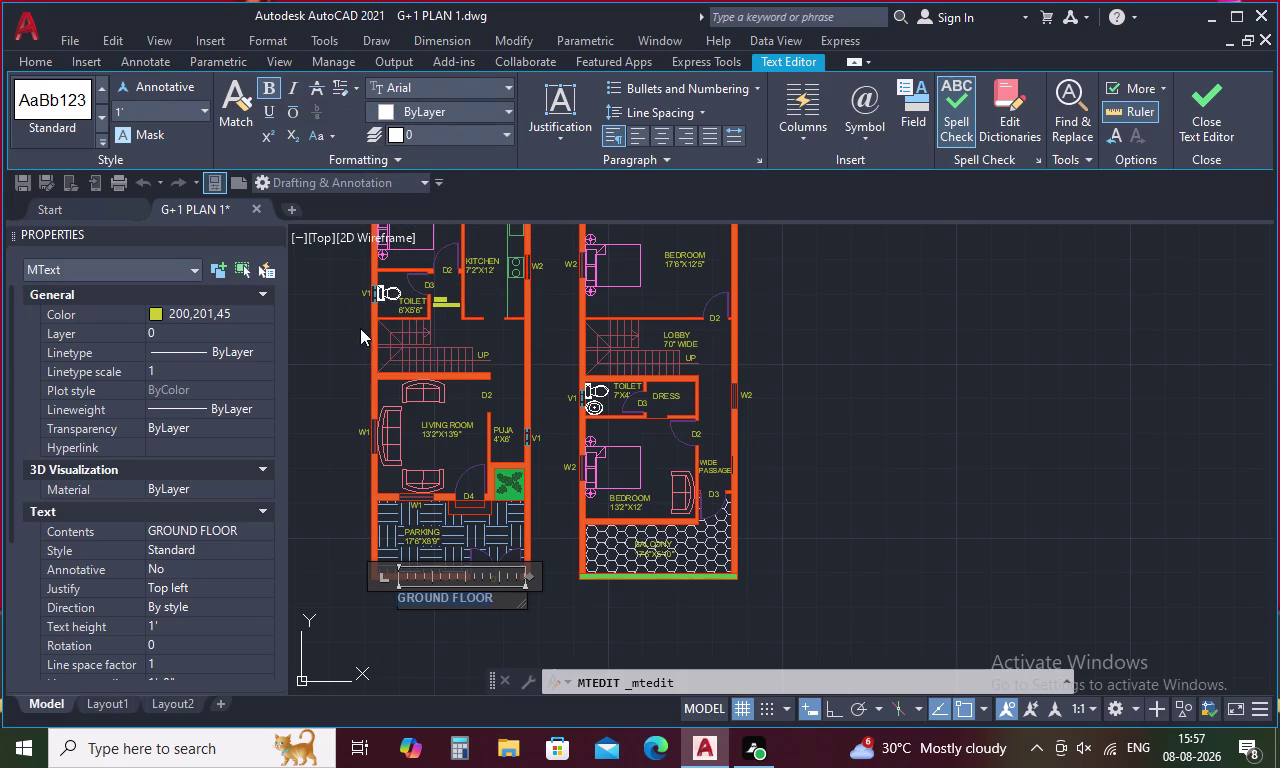
click(841, 442)
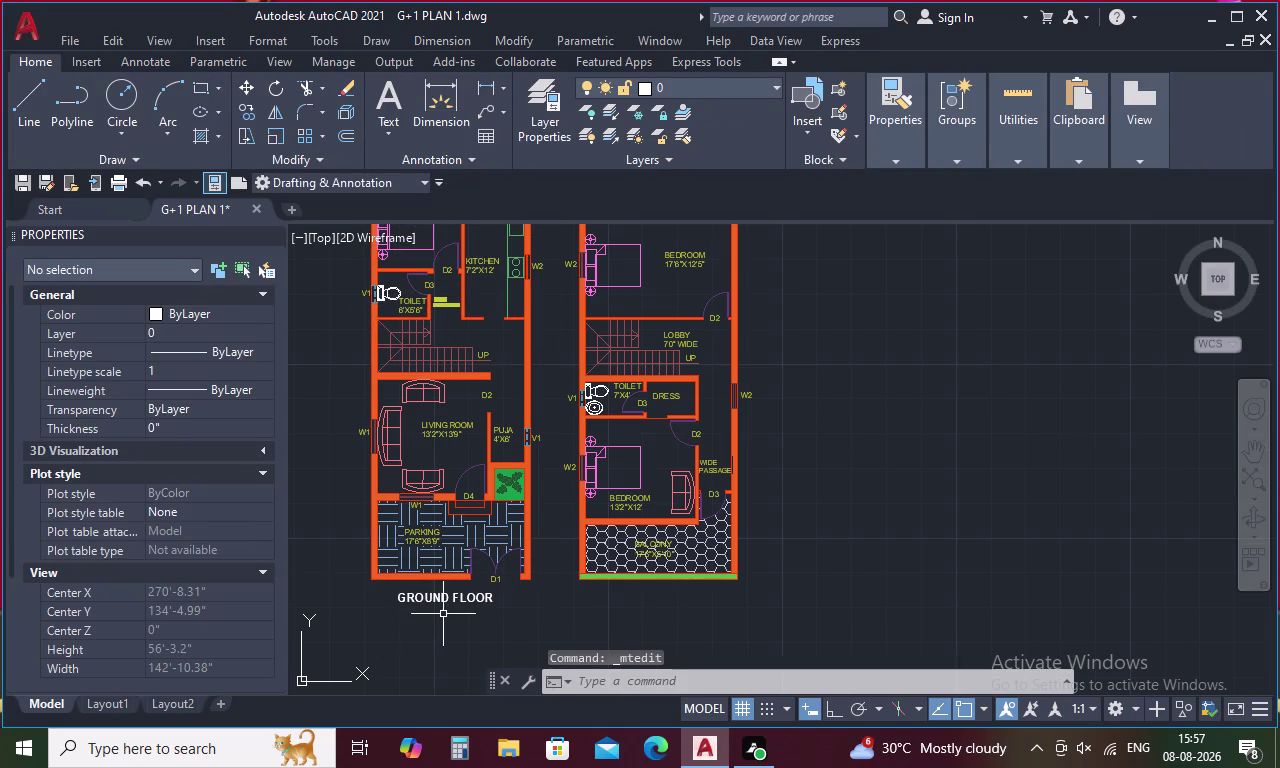
Paste a copy of the GROUND FLOOR title below the right plan for editing.
click(440, 600)
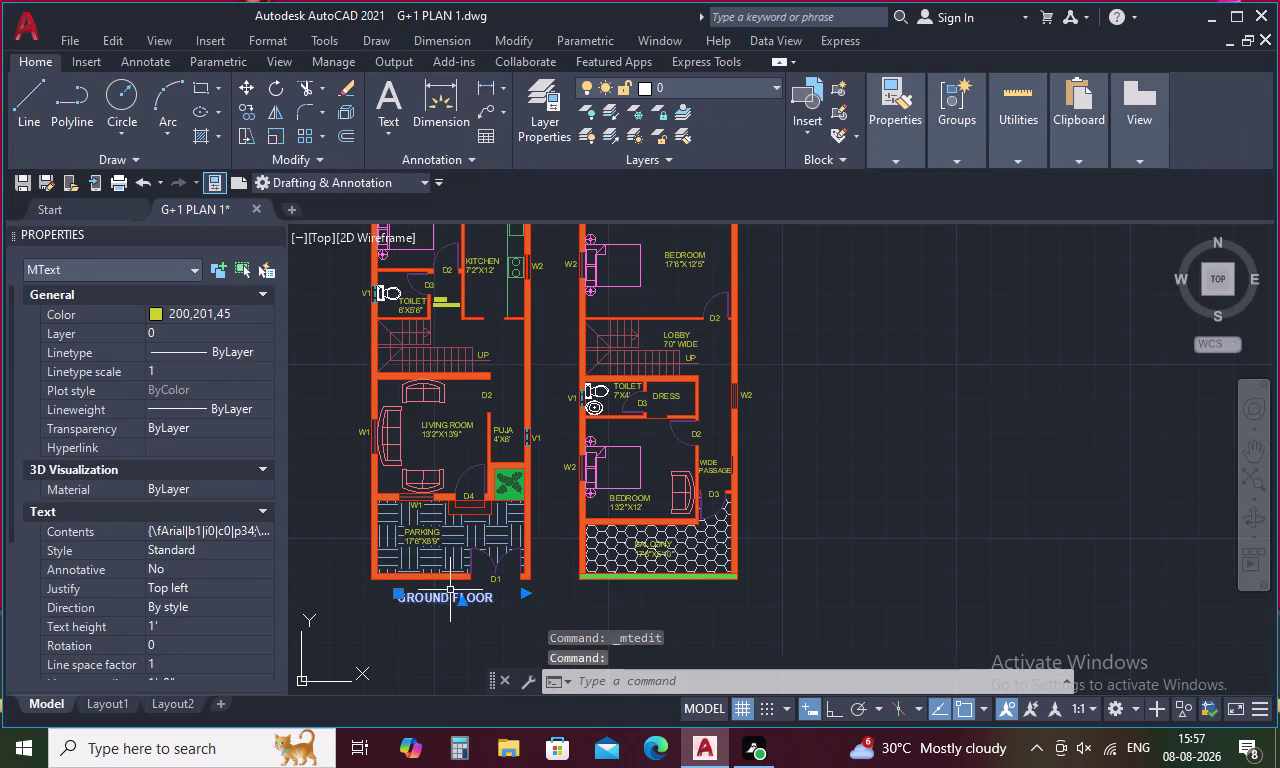
key(ctrl+c)
key(ctrl+v)
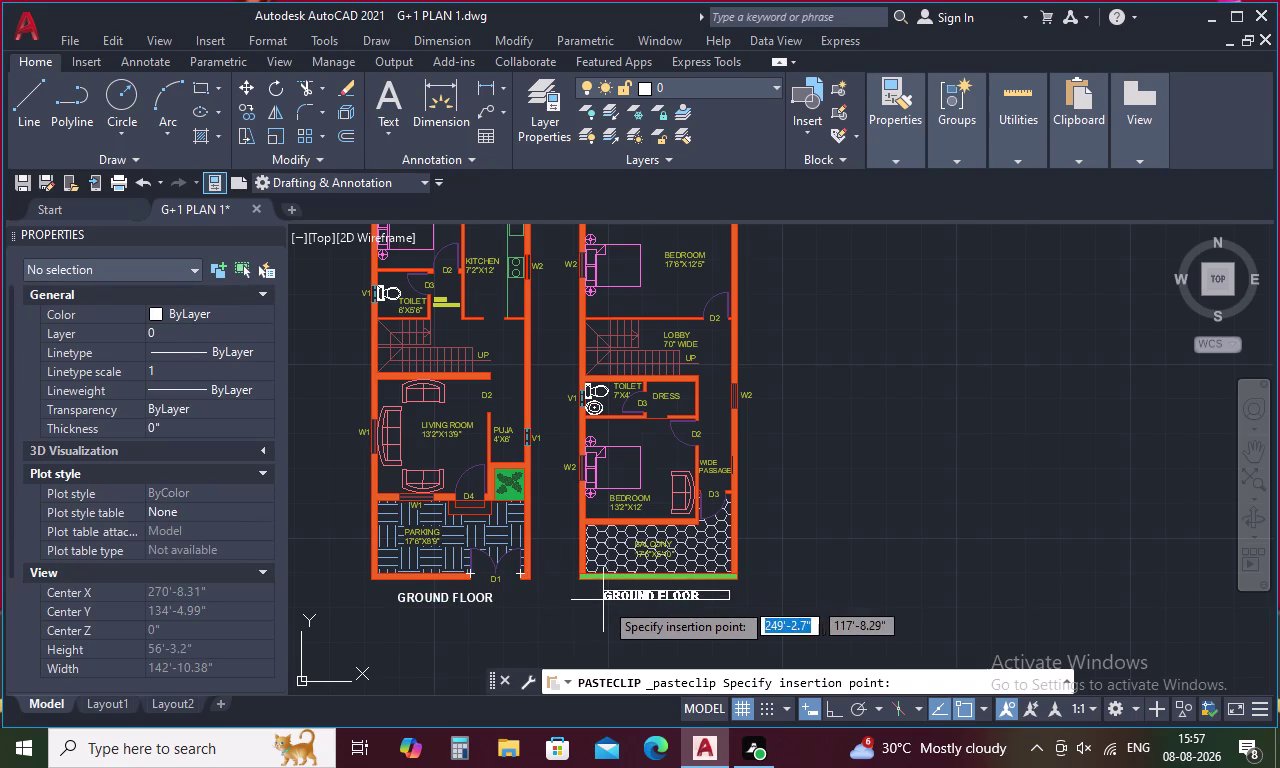
click(608, 600)
double_click(634, 591)
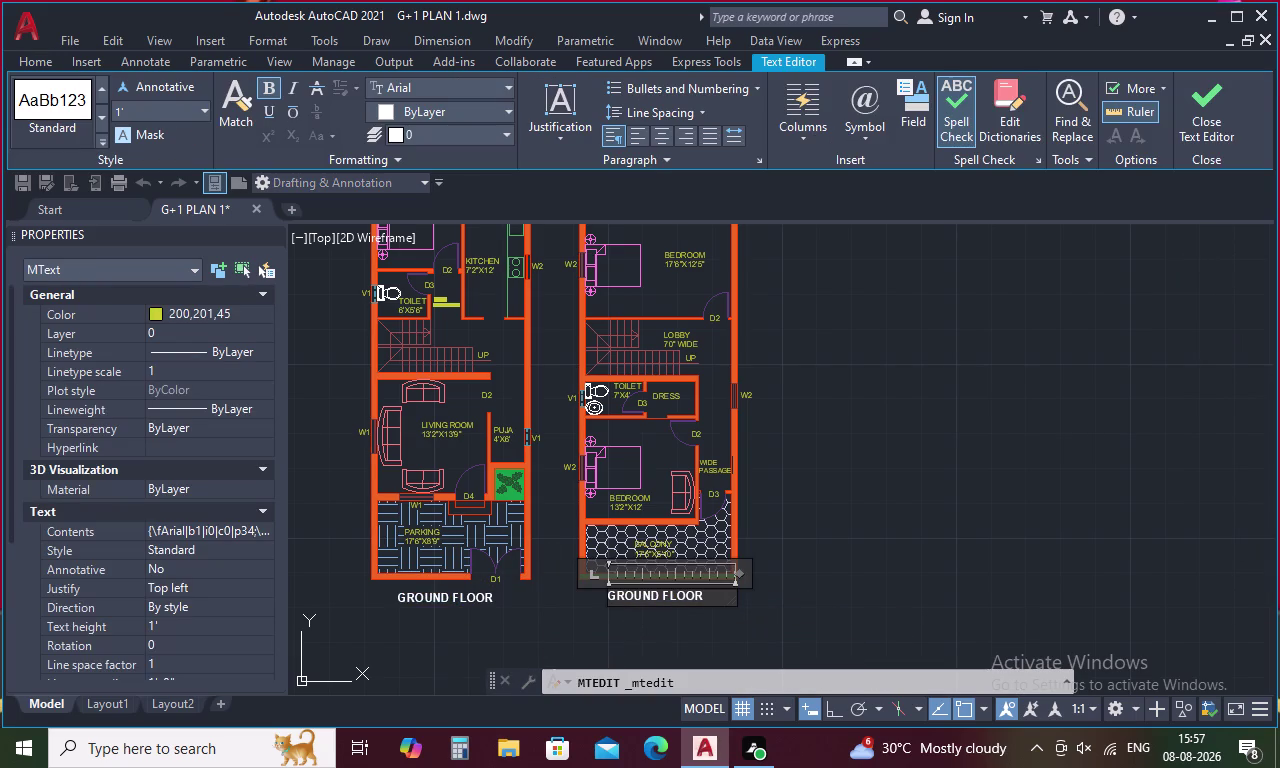
Replace GROUND with 1ST in the right plan's title.
click(662, 593)
key(BackSpace)
key(BackSpace)
key(BackSpace)
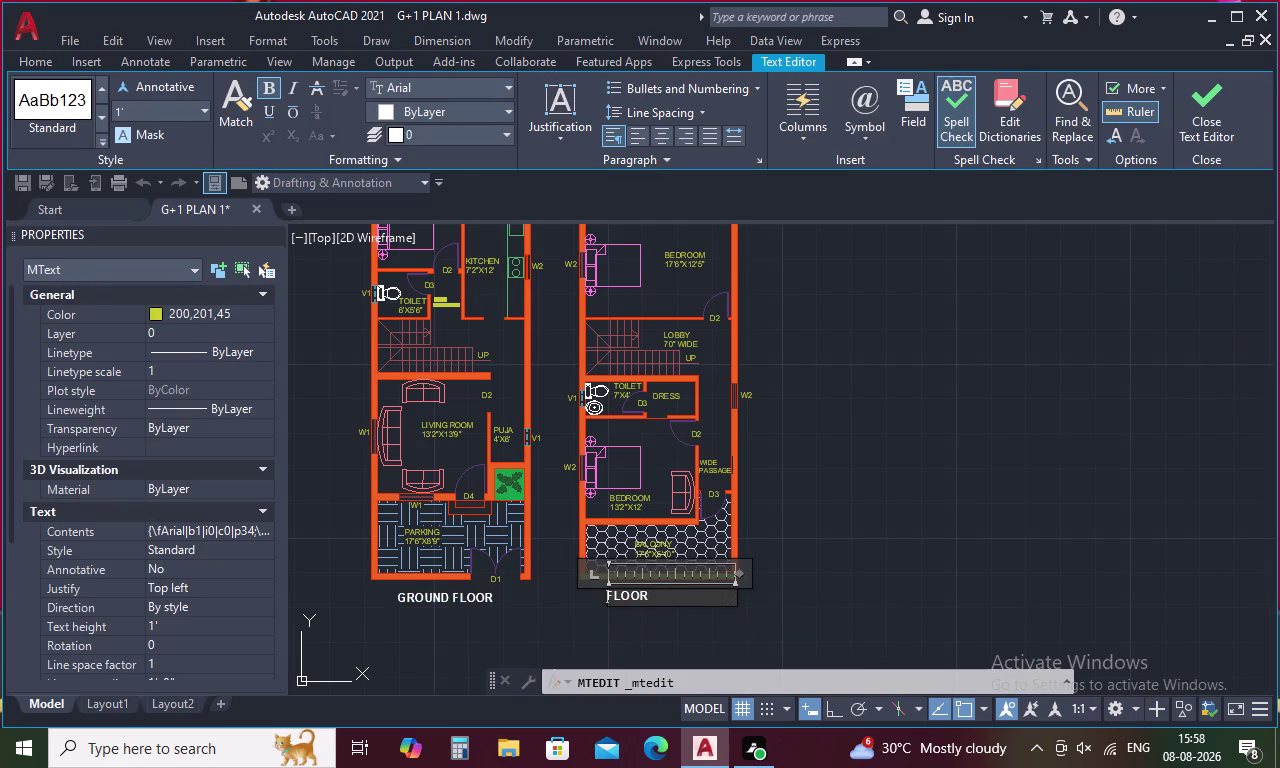
text(1ST)
key(space)
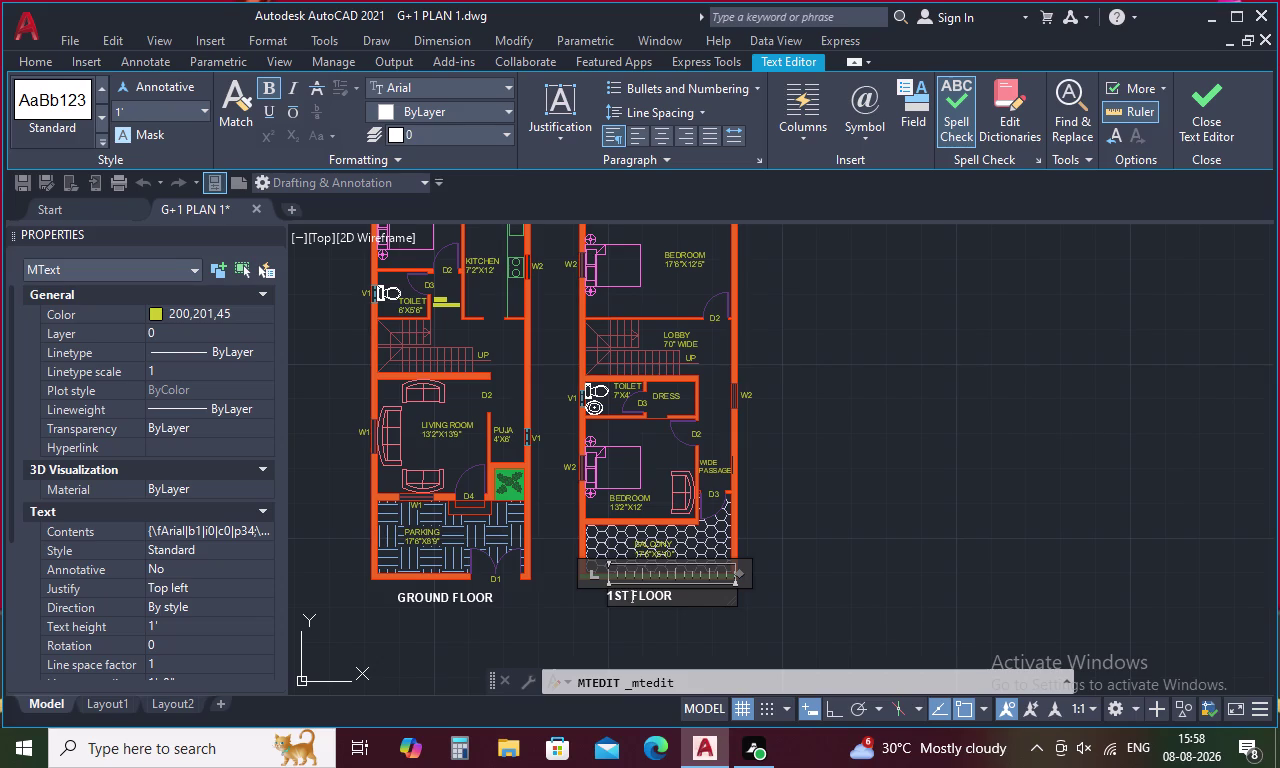
click(752, 620)
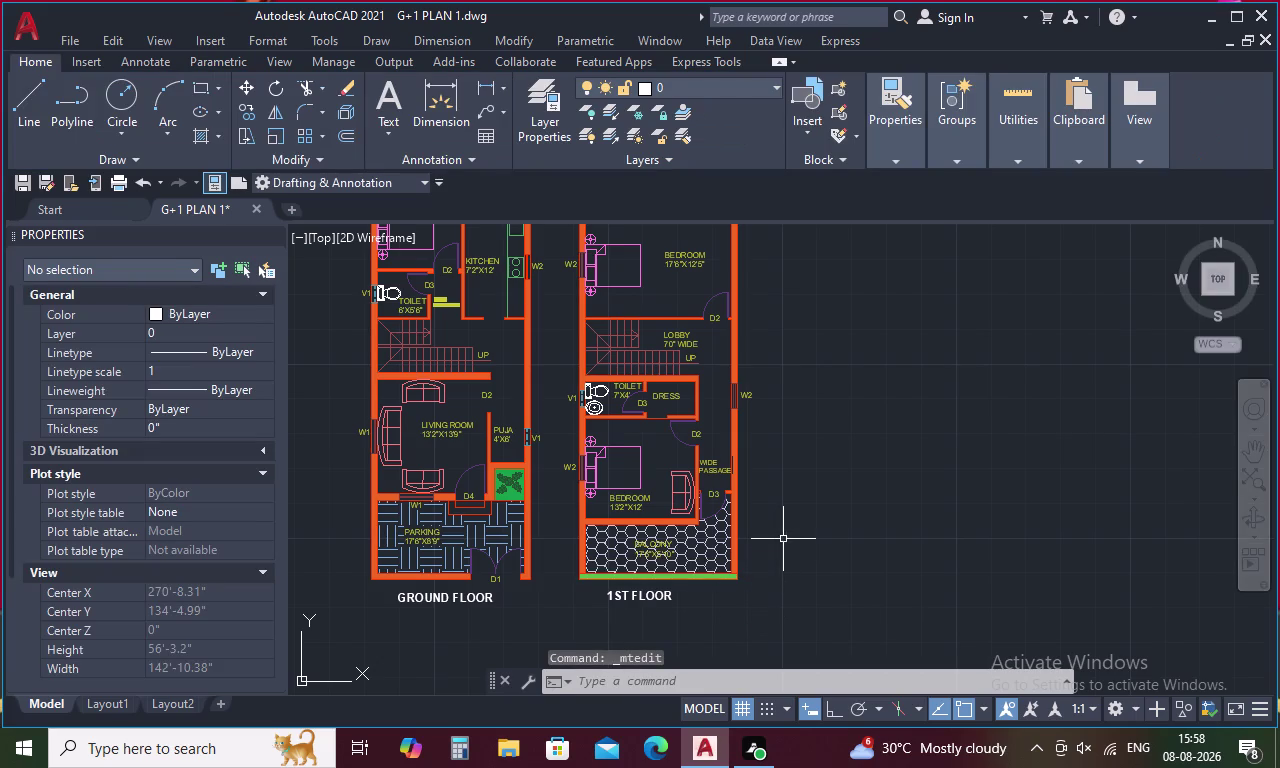
Open the Dimension Style Manager and begin modifying the ISO-25 style.
middle_drag(784, 538, 777, 592)
scroll(down, 3)
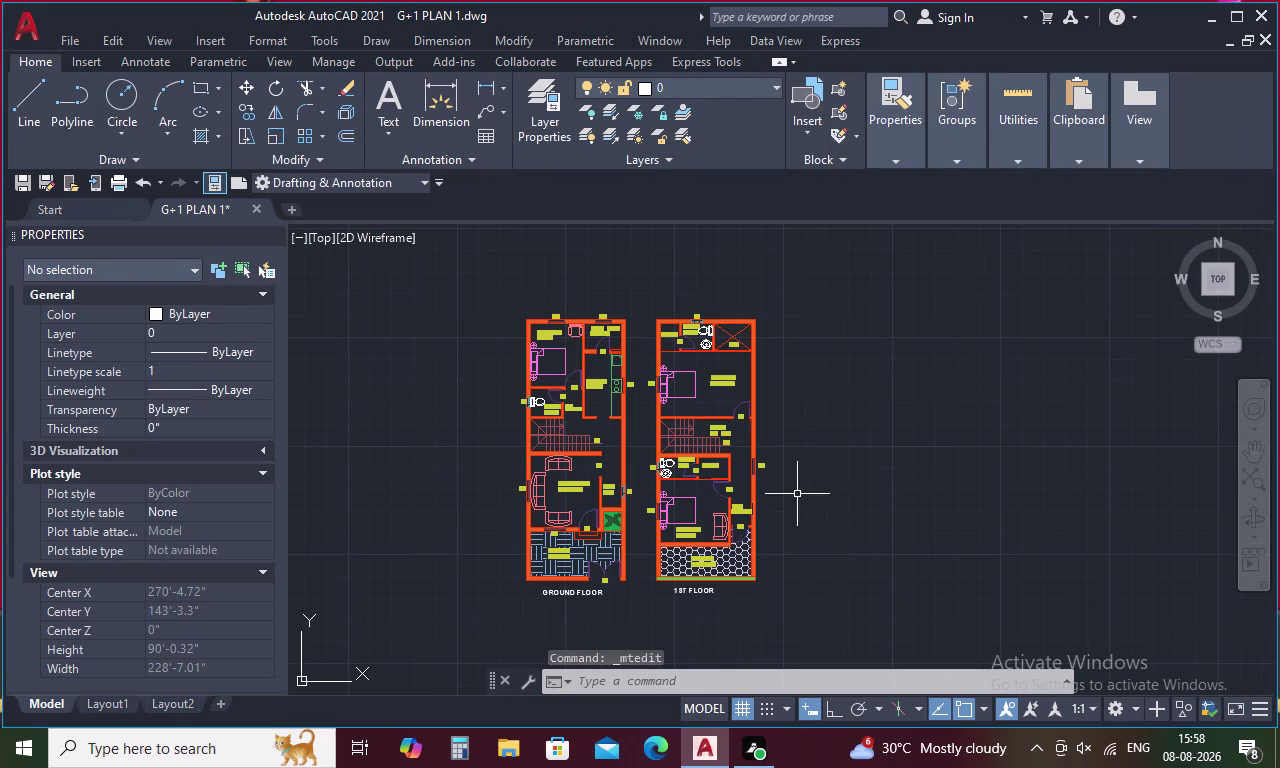
scroll(up, 3)
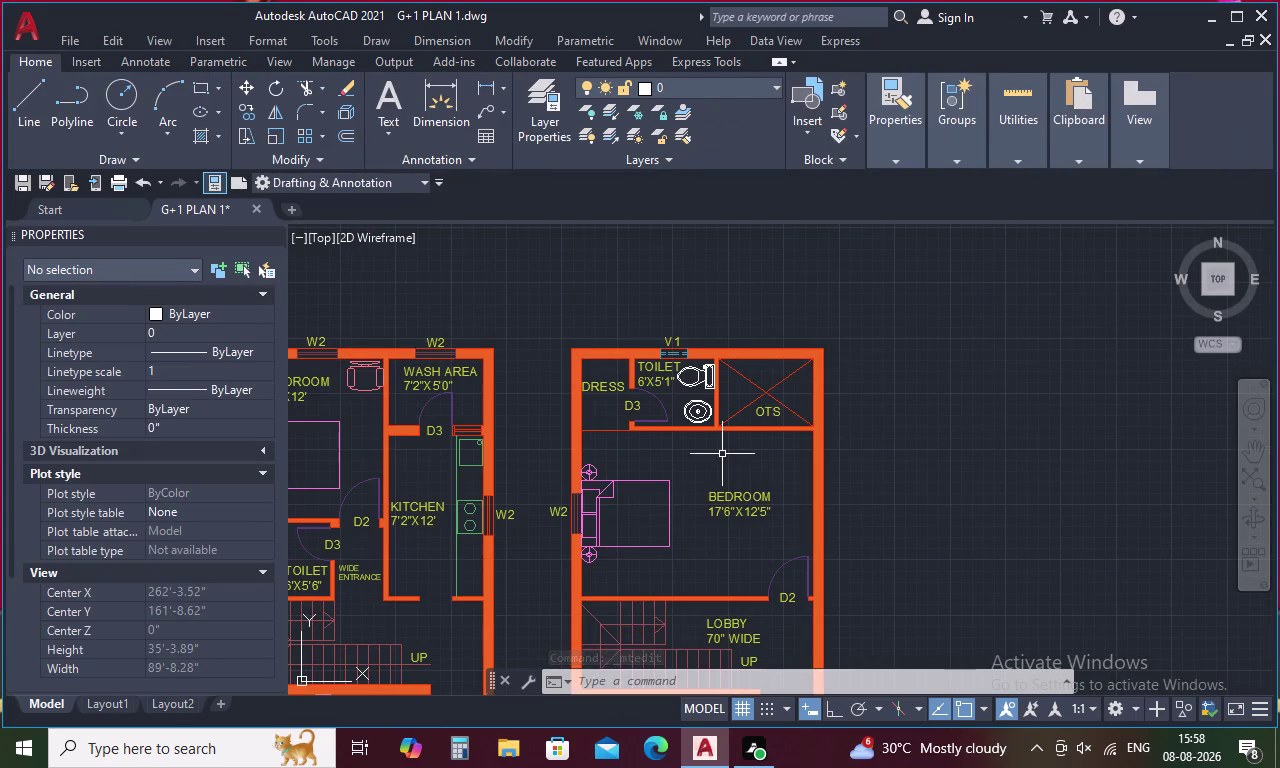
key(Escape)
text(D)
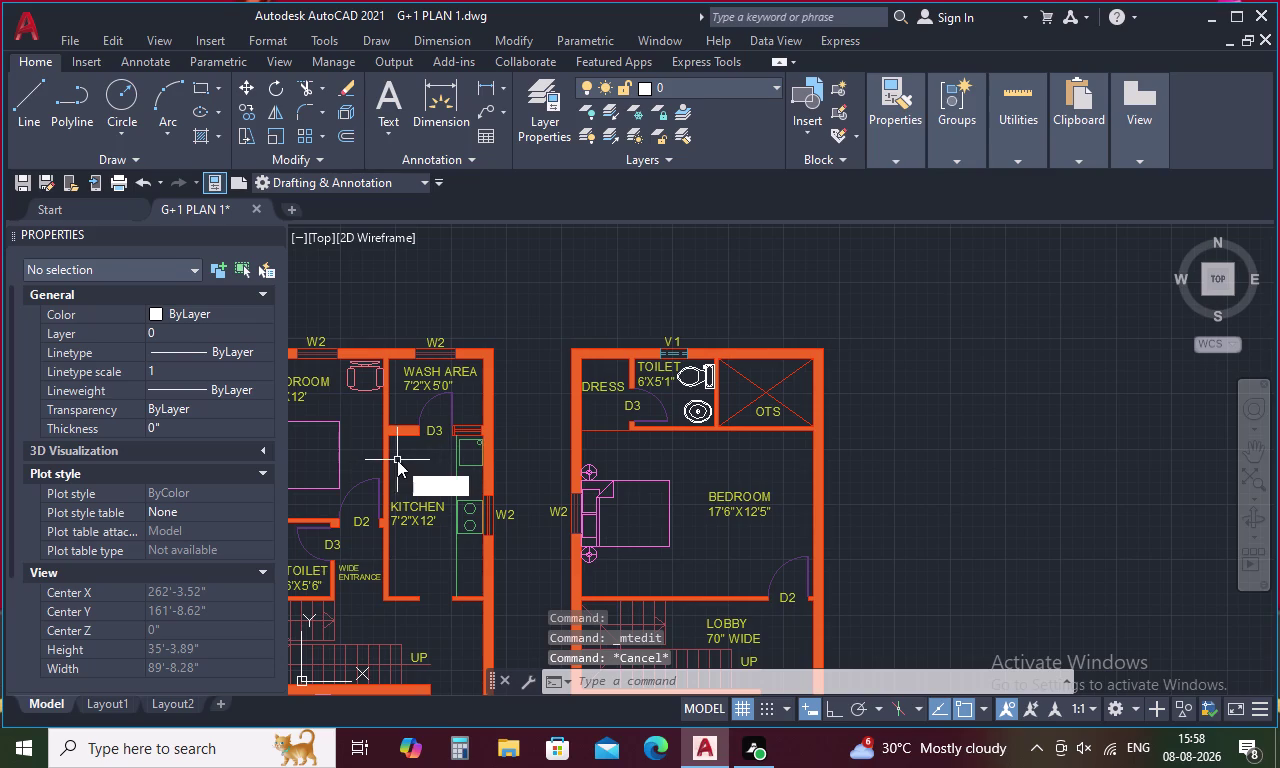
key(space)
click(857, 335)
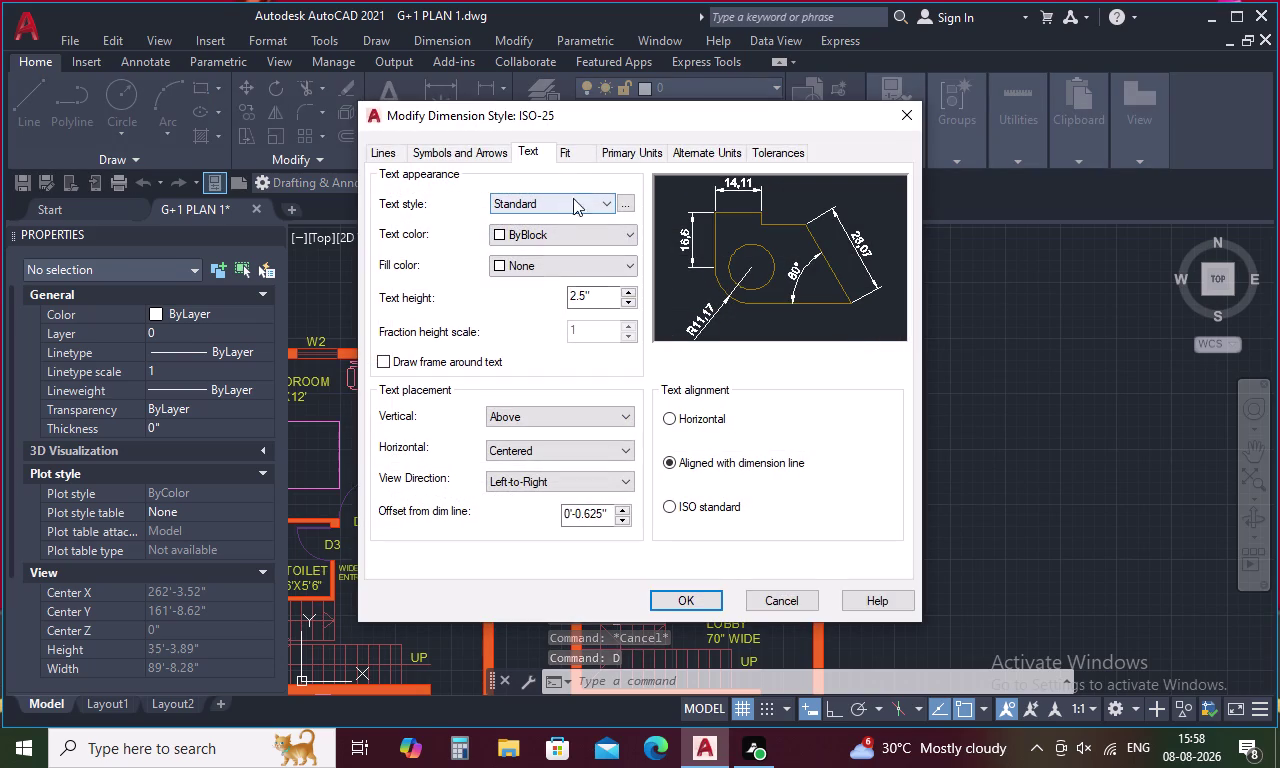
Set the ISO-25 dimension text height to 10 inches.
click(596, 296)
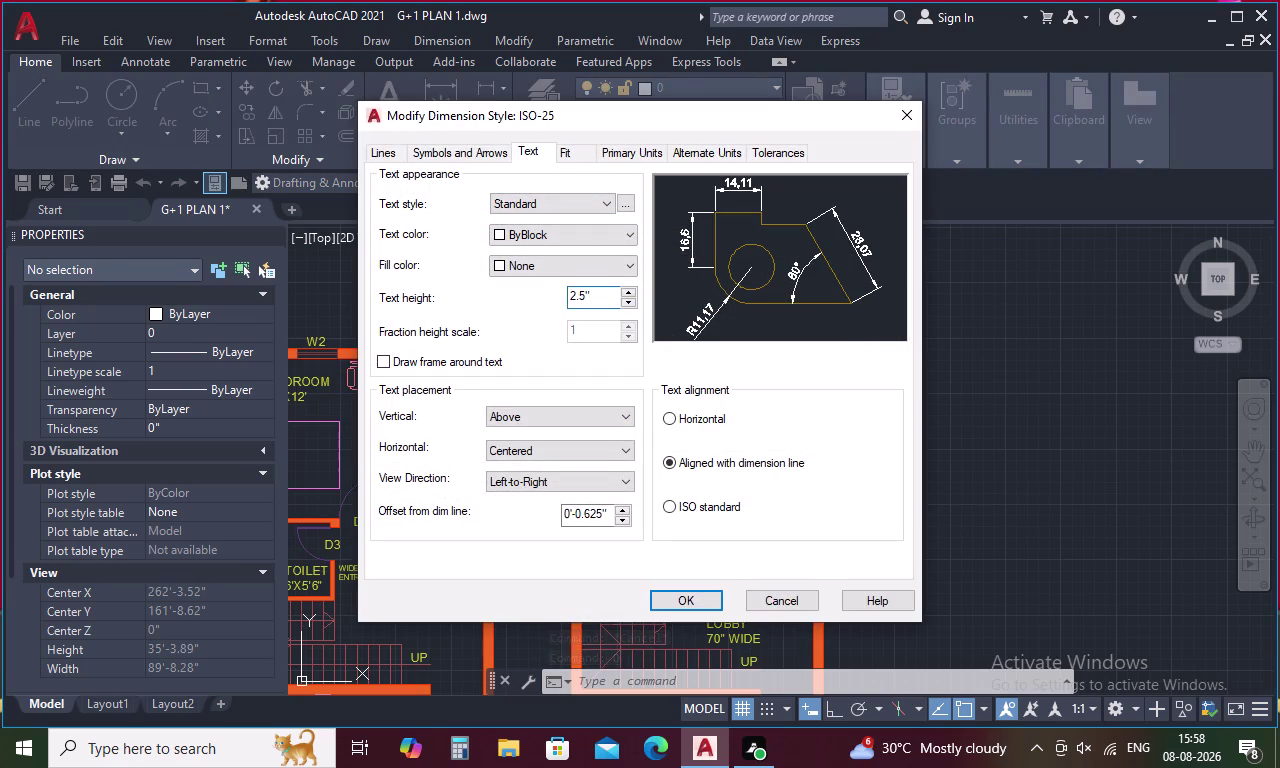
key(BackSpace)
key(BackSpace)
key(BackSpace)
text(1)
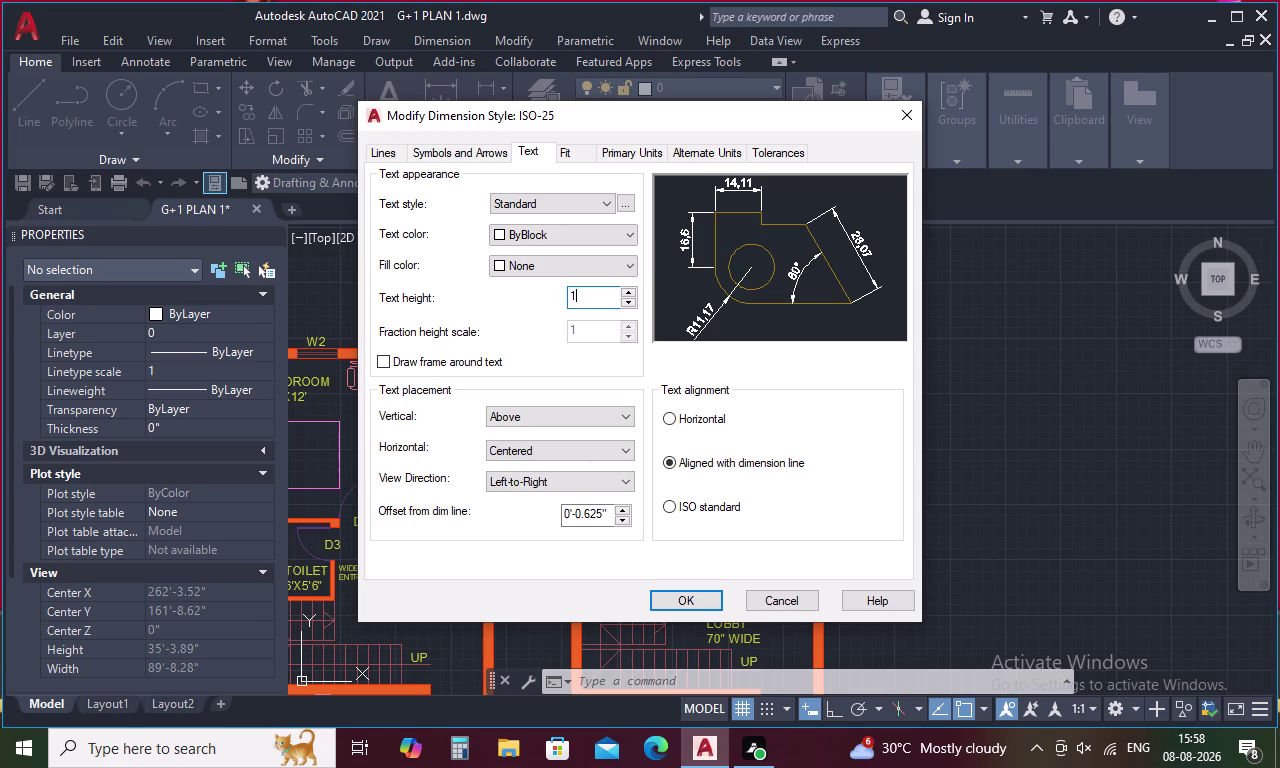
text(0)
key(Return)
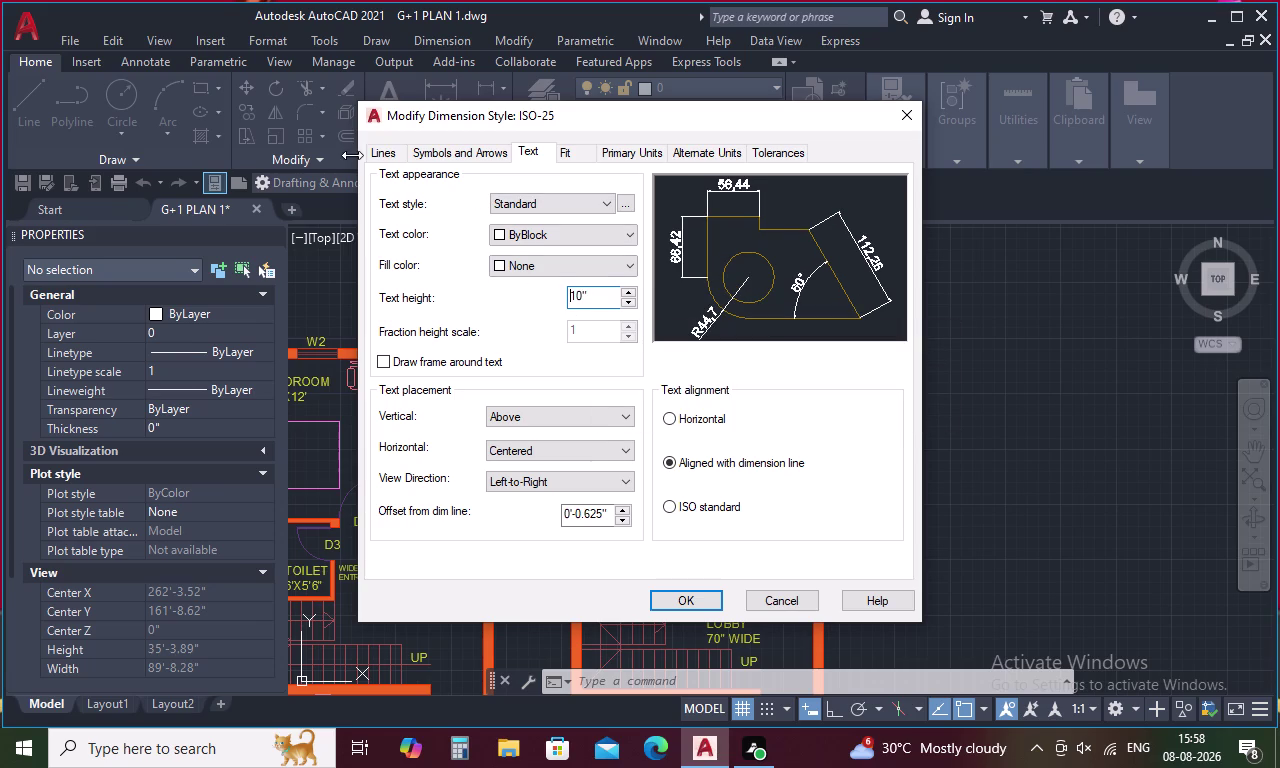
Set arrow size to 9 inches with architectural tick arrowheads.
click(461, 150)
click(419, 355)
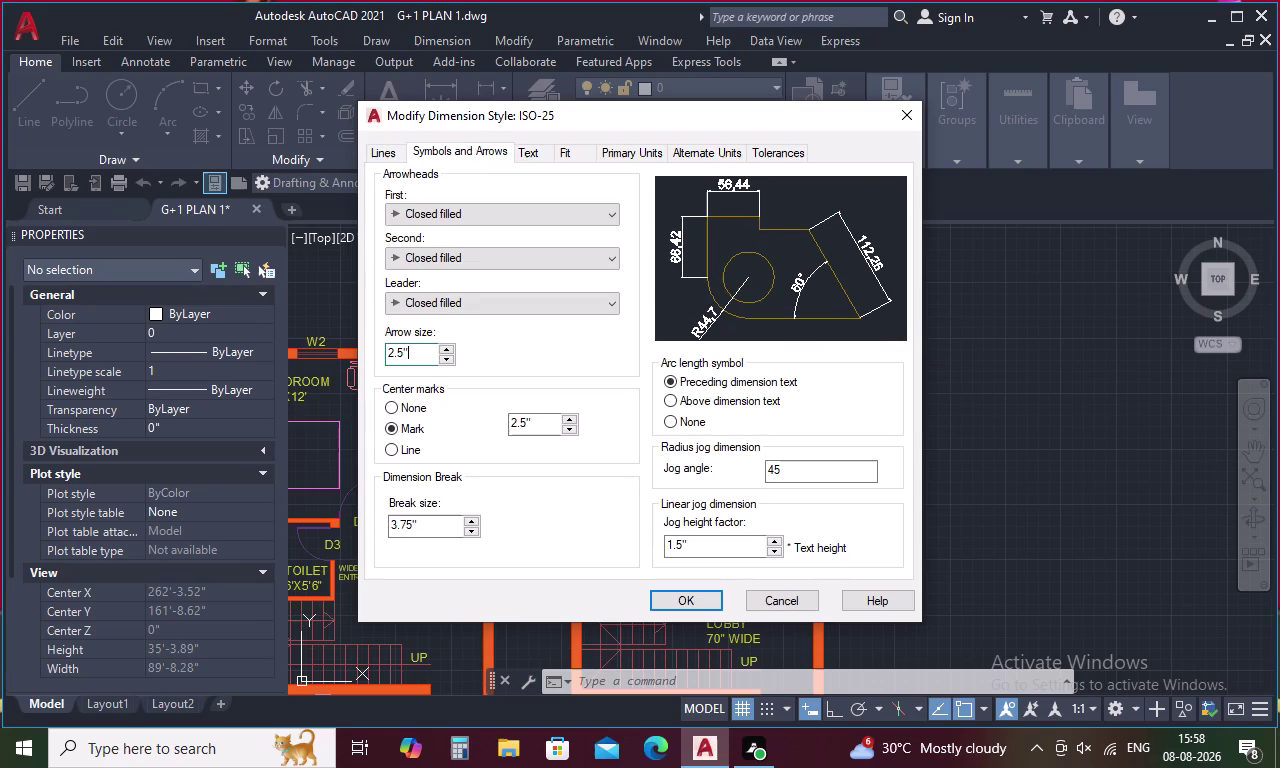
key(BackSpace)
key(BackSpace)
key(BackSpace)
key(9)
key(Return)
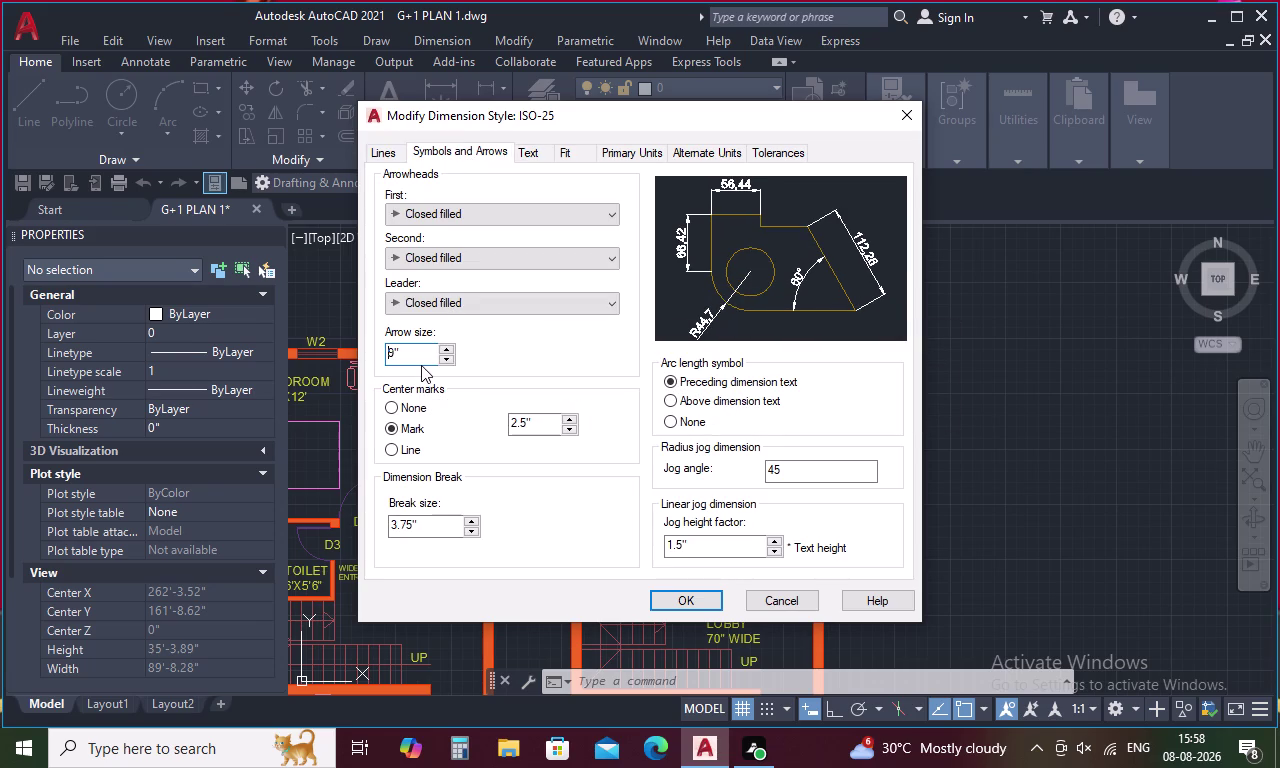
click(540, 212)
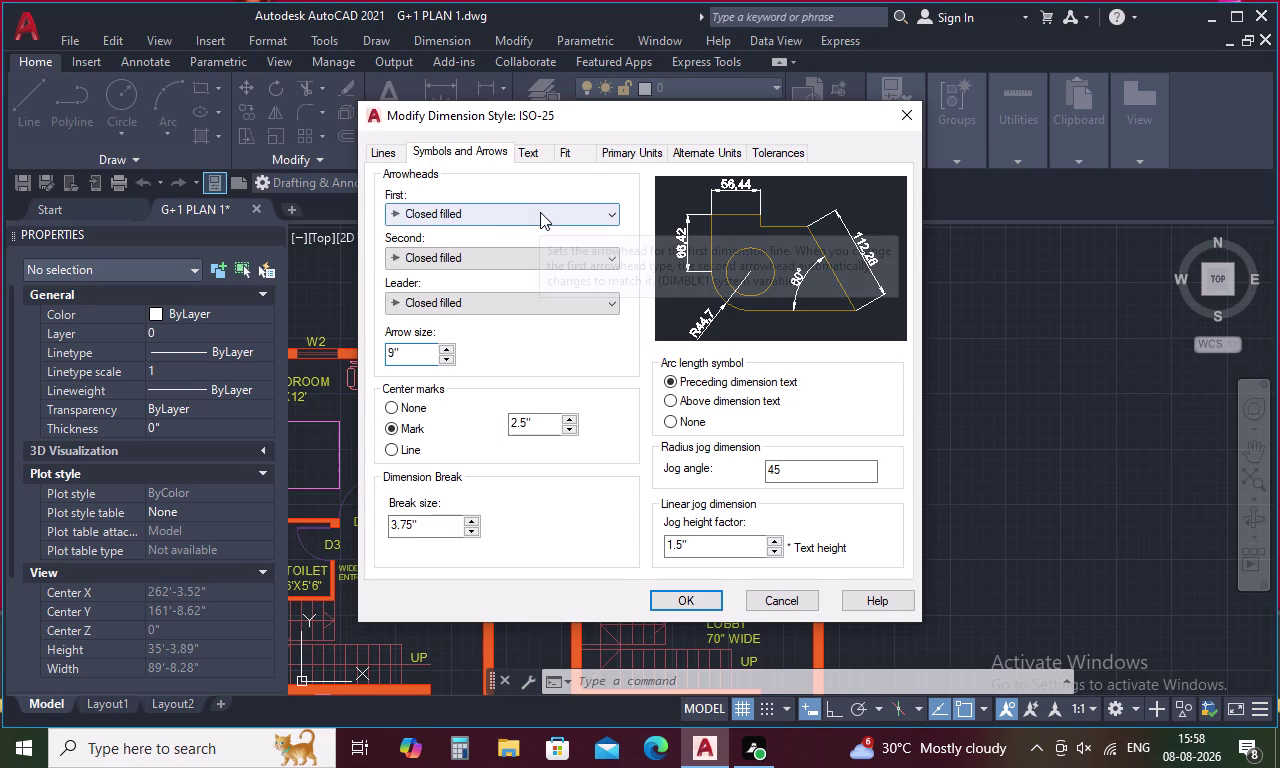
click(510, 305)
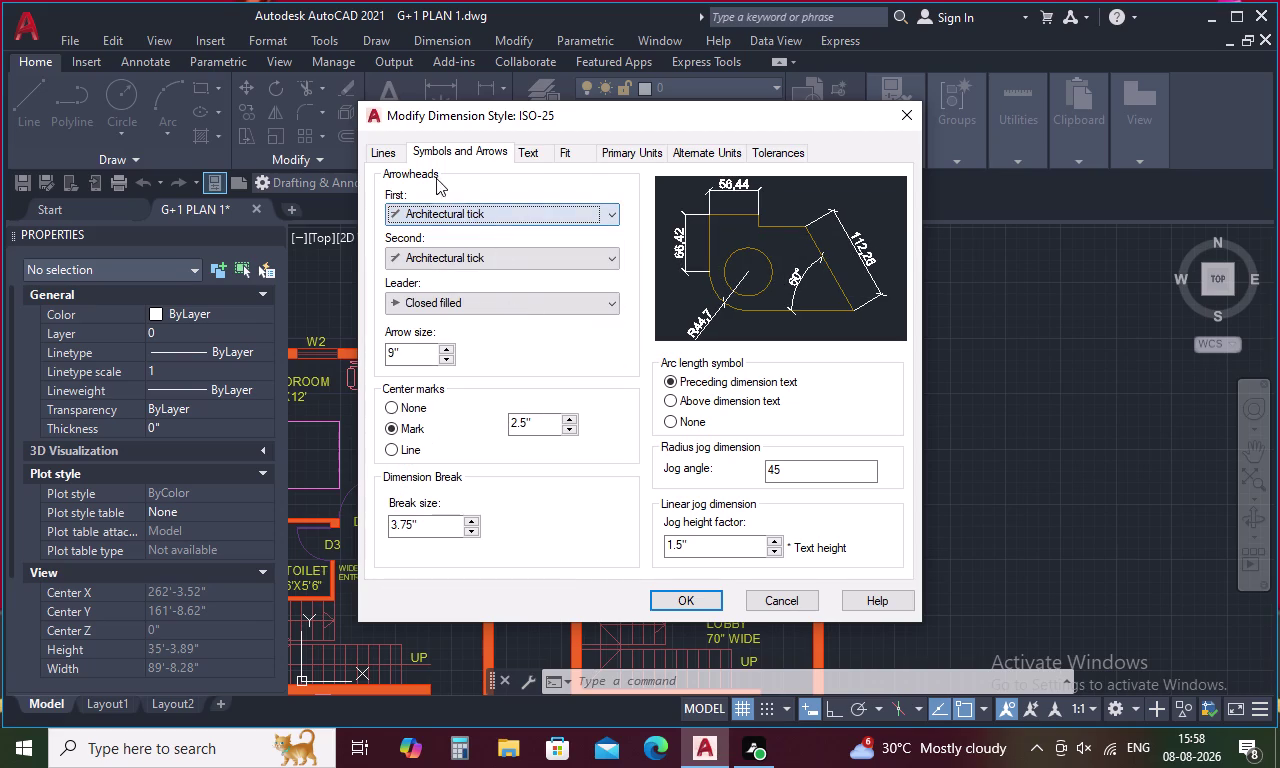
Use Engineering units at whole-inch precision, then accept and close the manager.
click(389, 156)
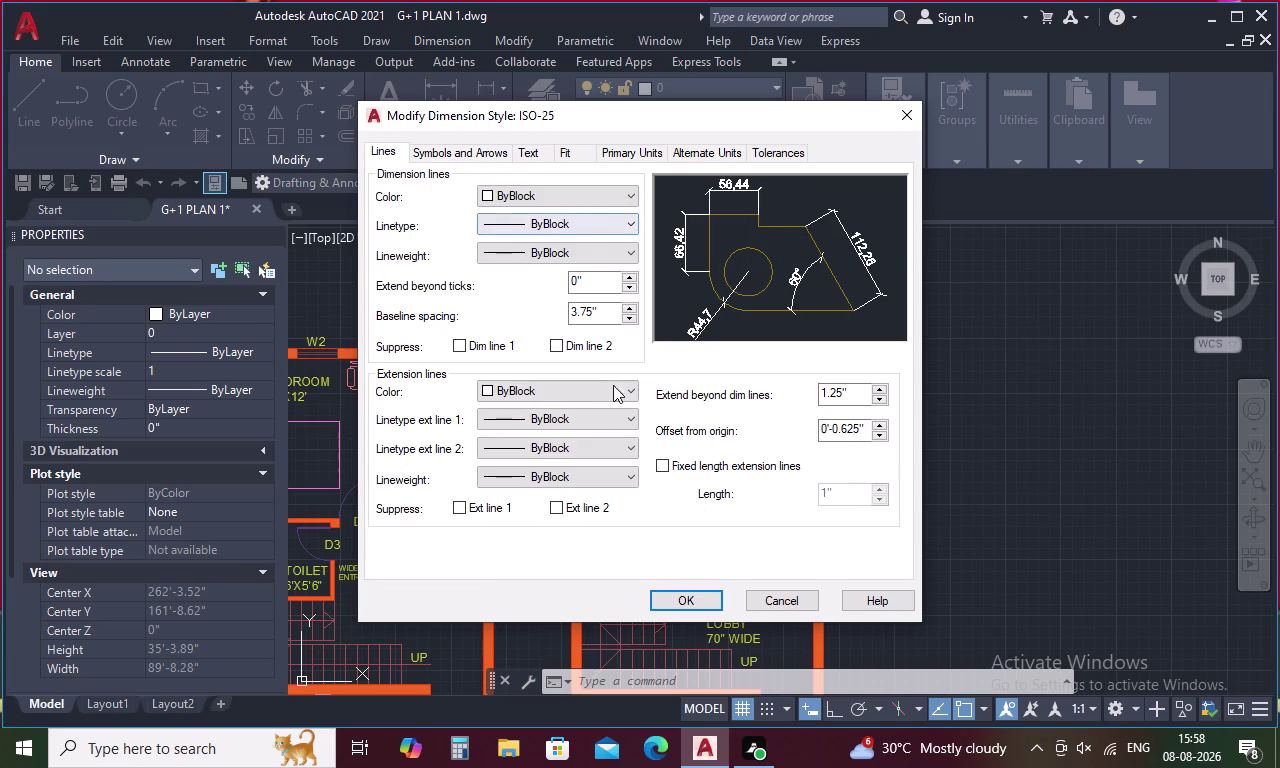
click(648, 148)
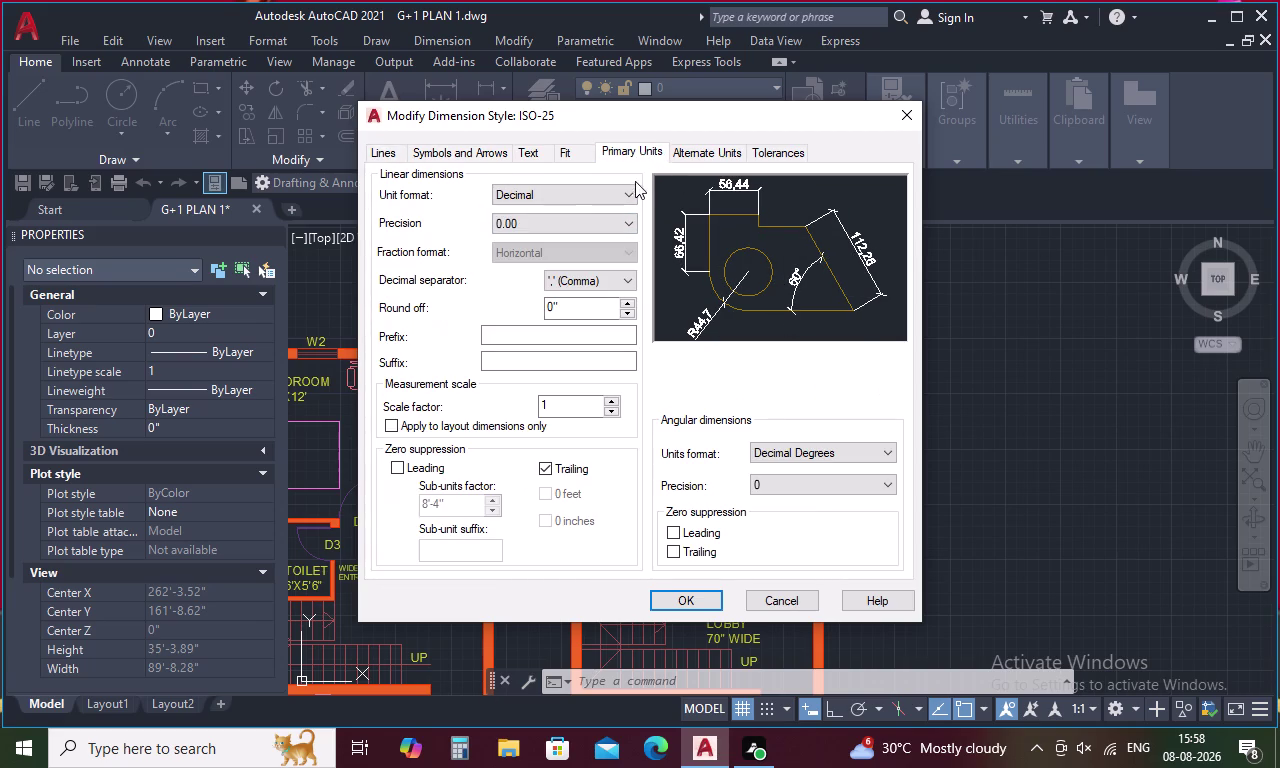
click(628, 191)
click(605, 232)
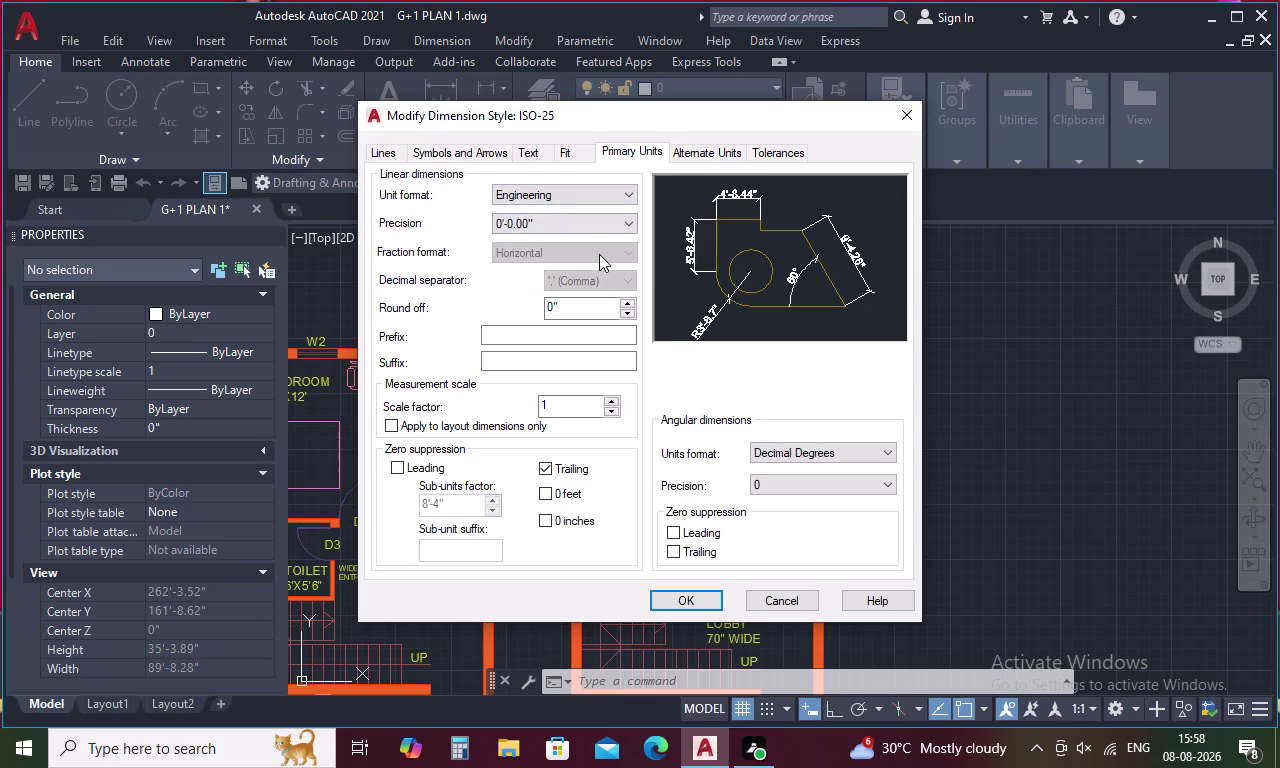
click(587, 227)
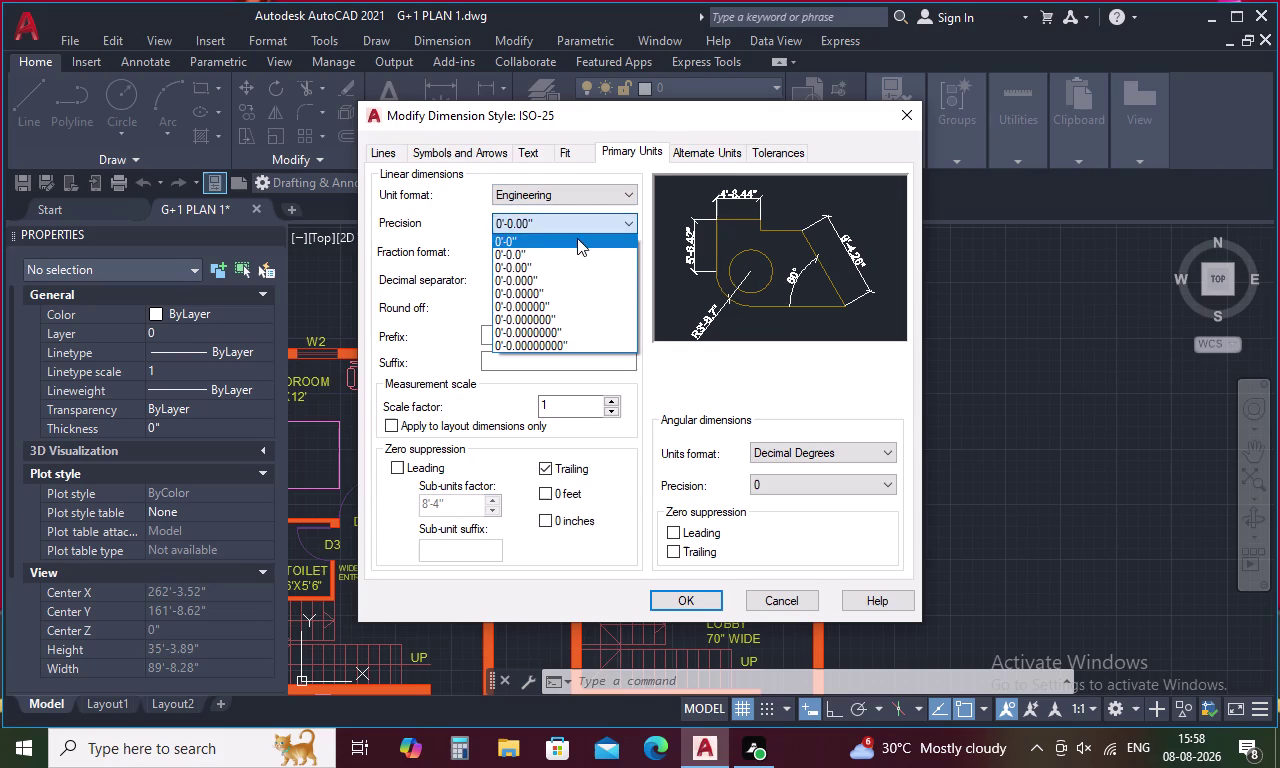
click(577, 238)
click(665, 601)
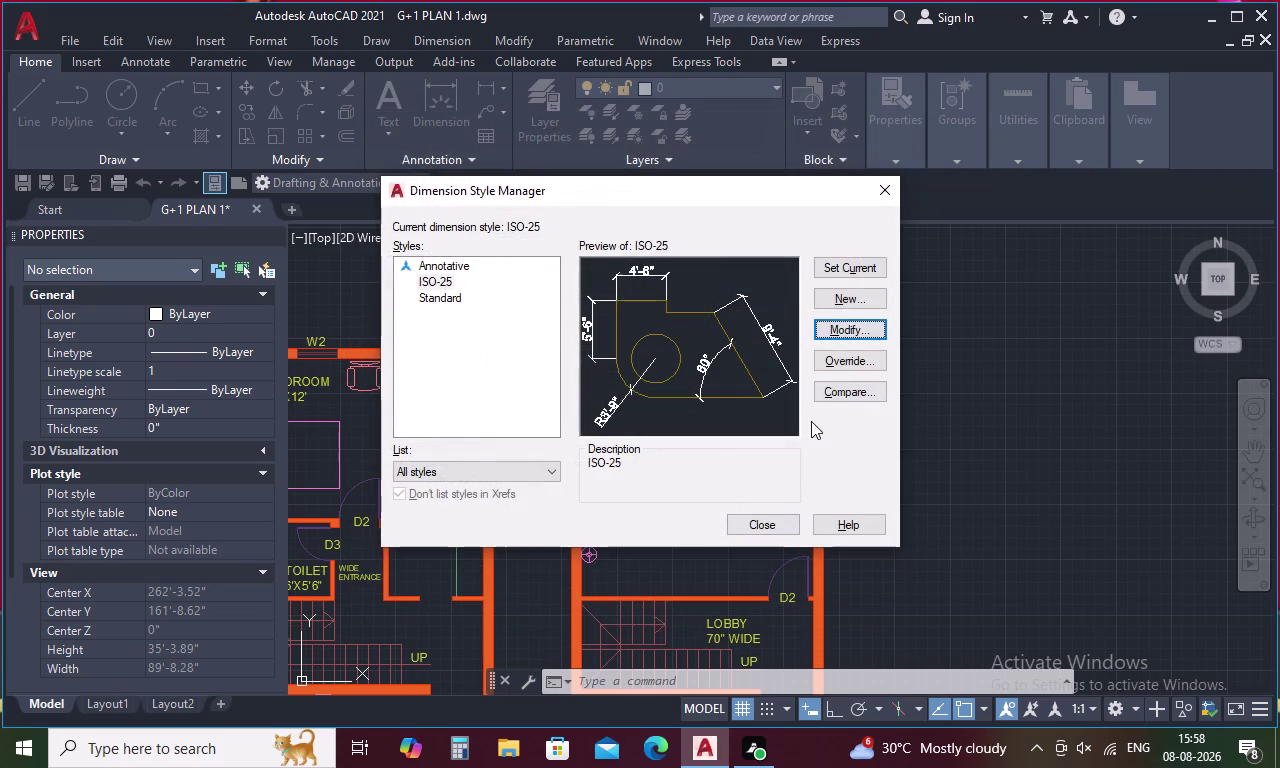
click(855, 265)
click(779, 521)
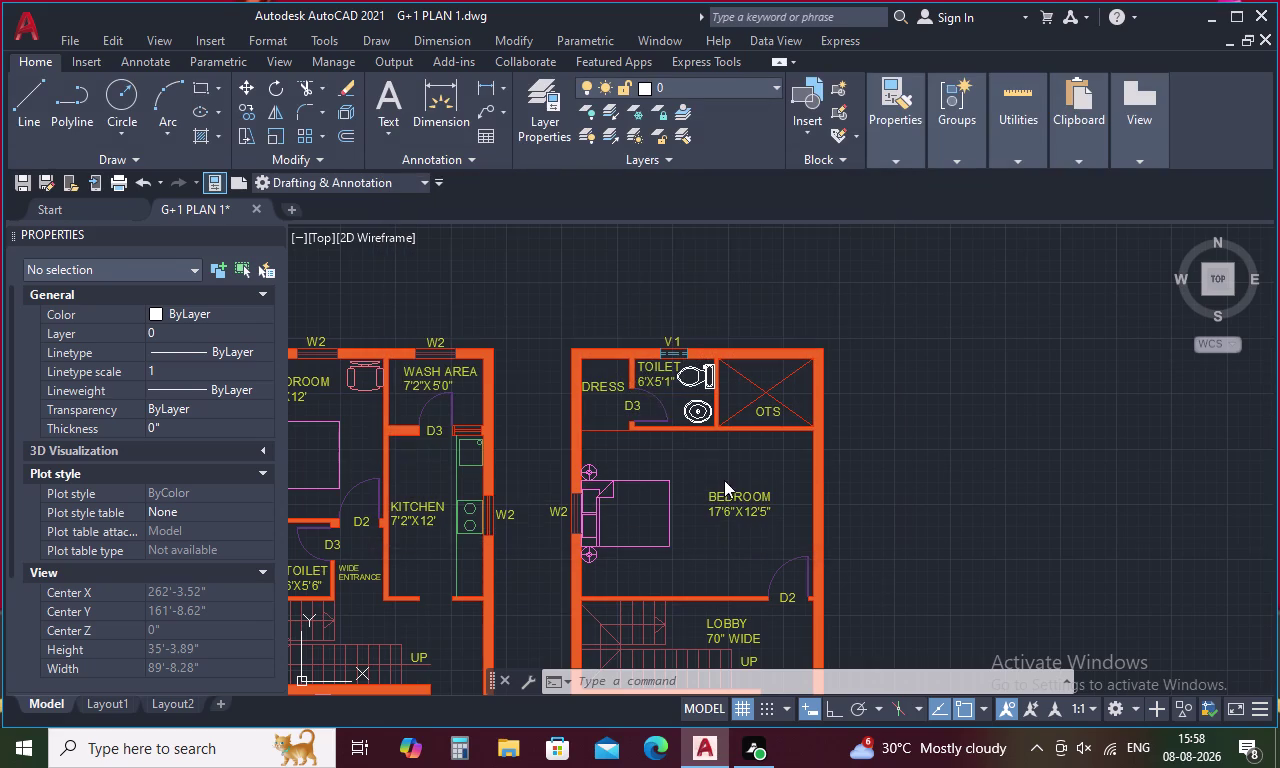
Dimension the 19' width across the top of the right-hand first floor plan.
click(485, 86)
click(567, 348)
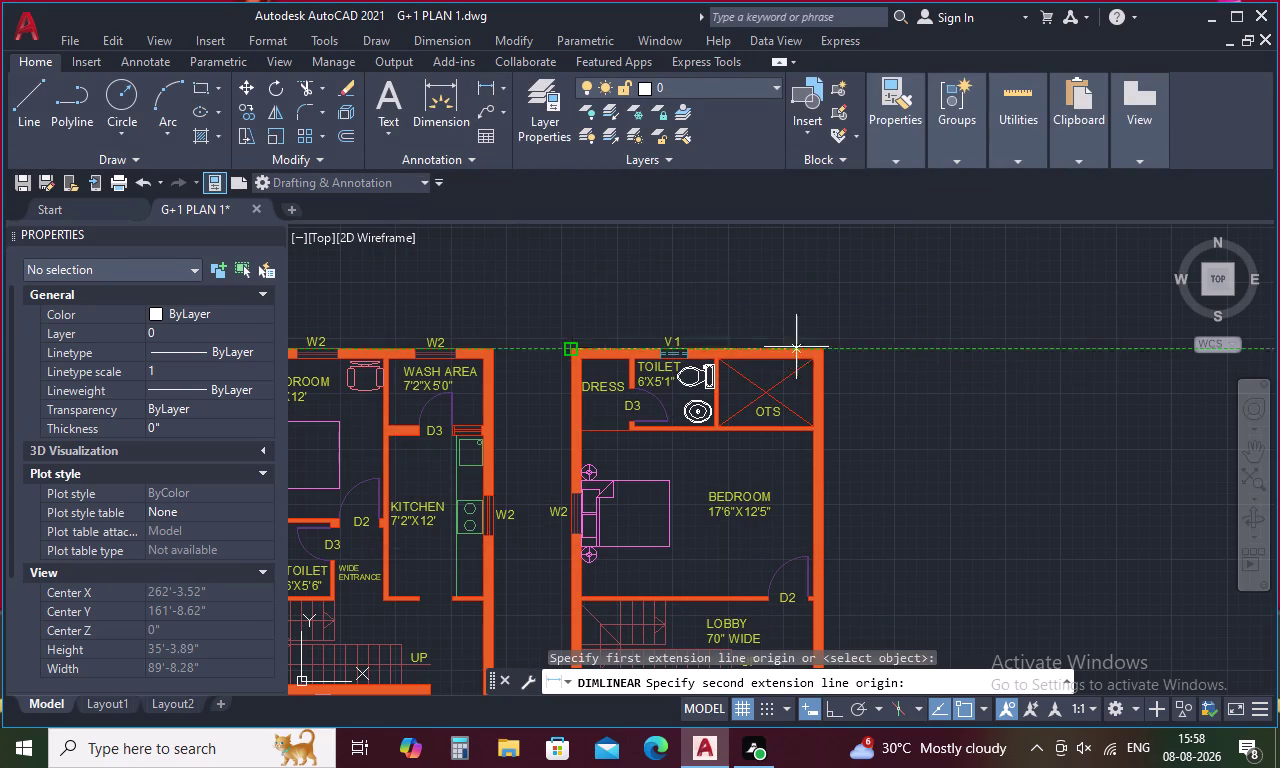
click(829, 351)
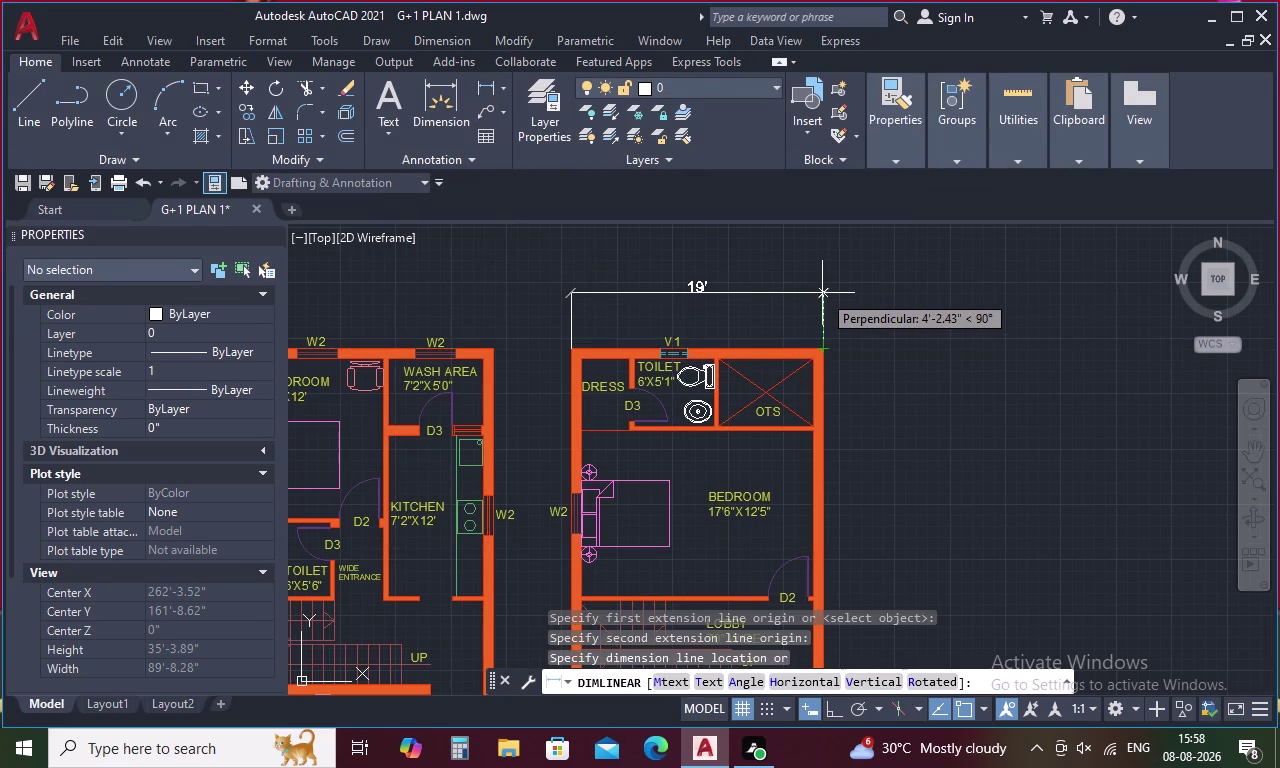
click(821, 290)
Add the 50' length dimension along the right side of the first floor plan.
key(space)
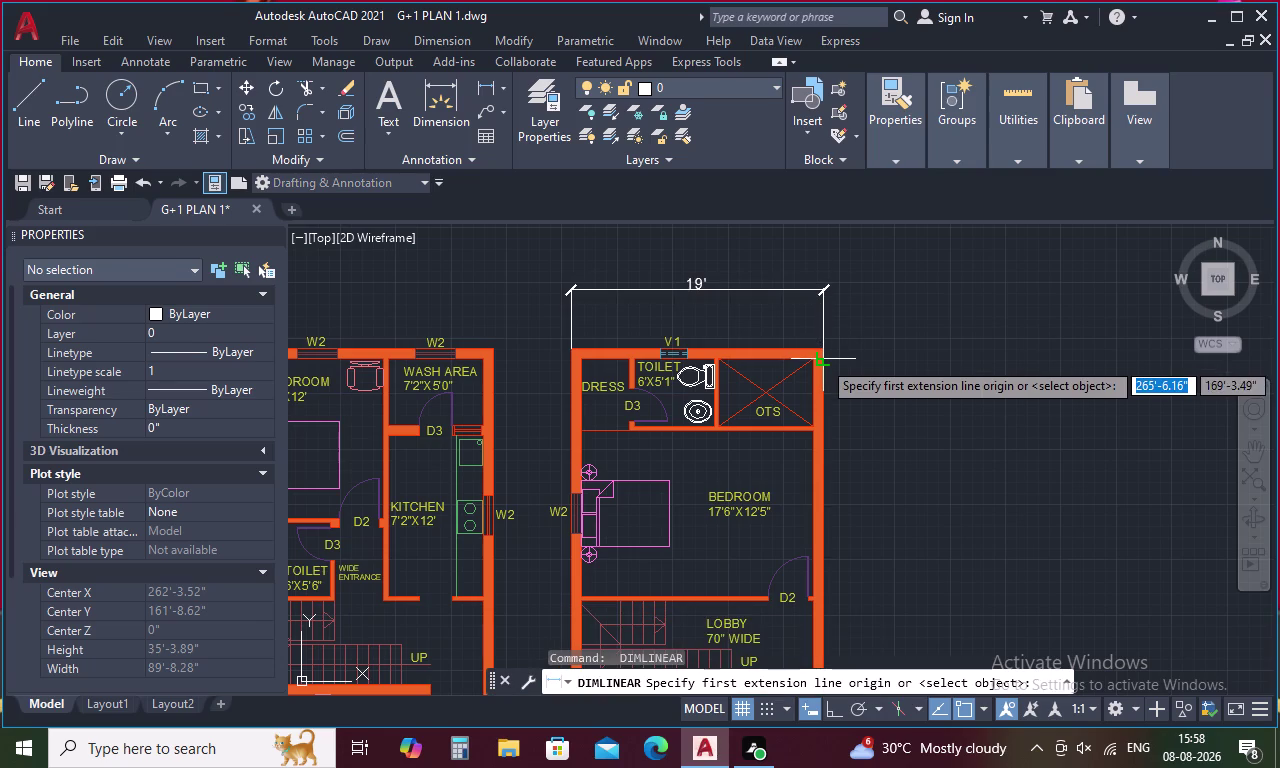
click(822, 348)
middle_drag(817, 411, 771, 201)
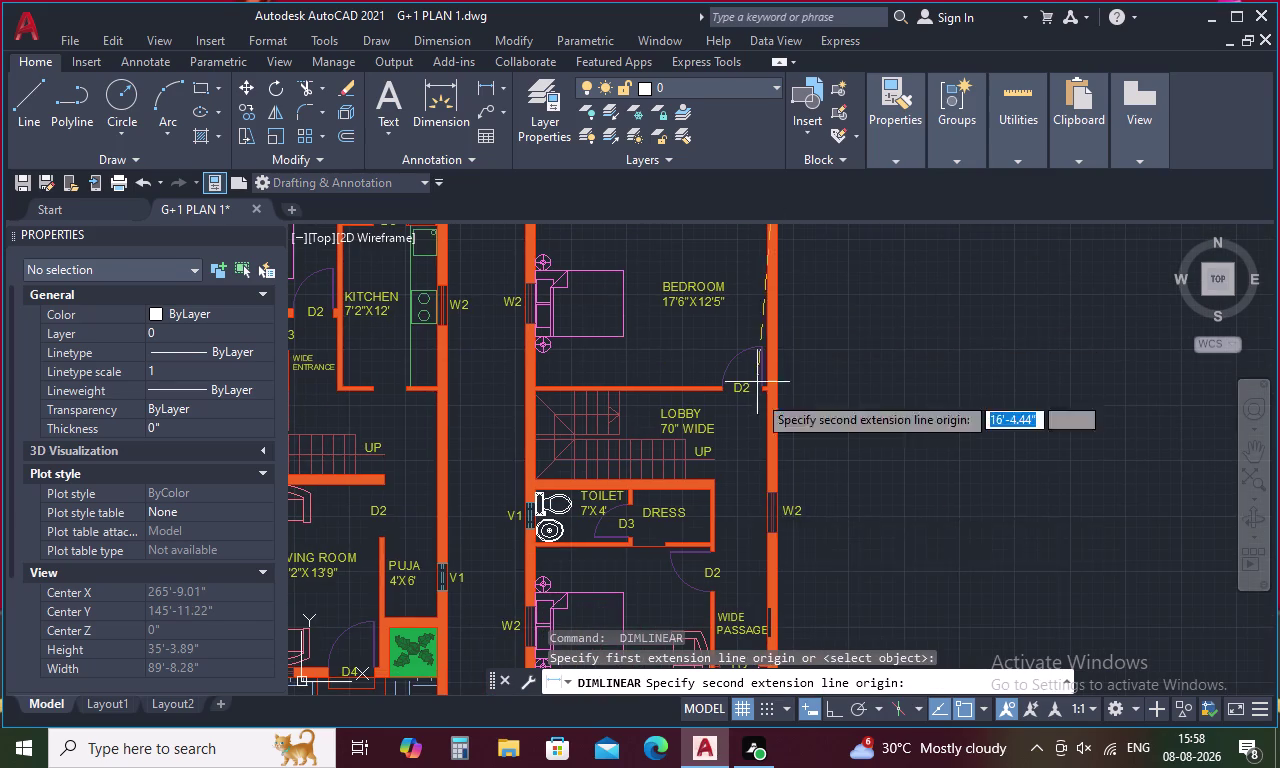
middle_drag(762, 527, 785, 196)
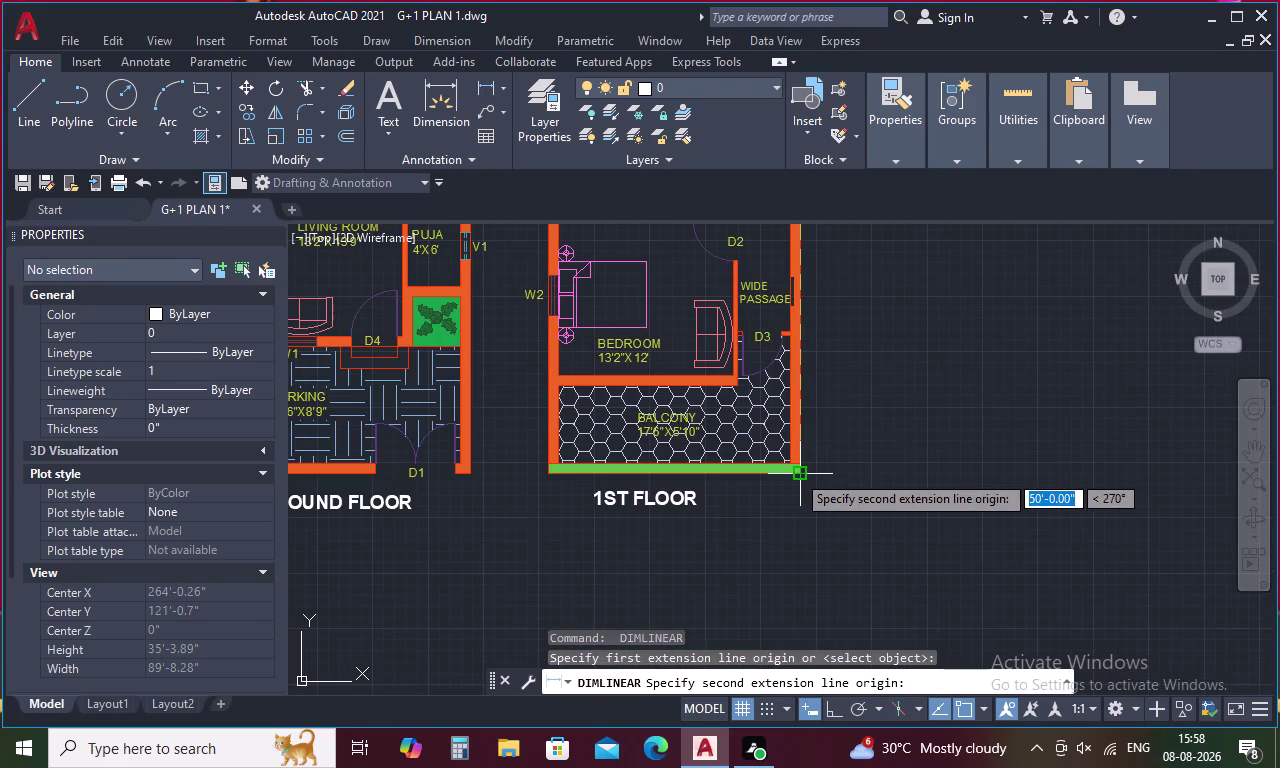
click(796, 473)
click(862, 473)
Dimension the 19' width across the top of the ground floor plan.
key(space)
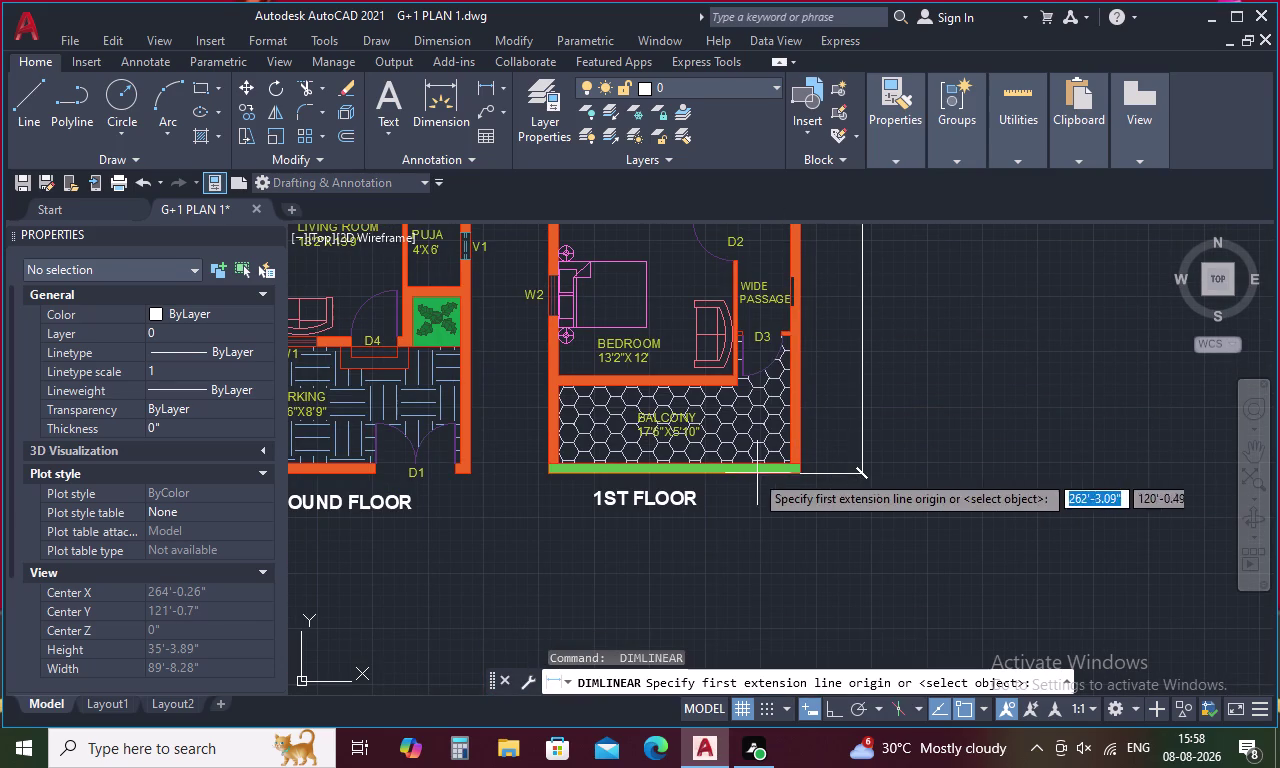
middle_drag(474, 457, 858, 585)
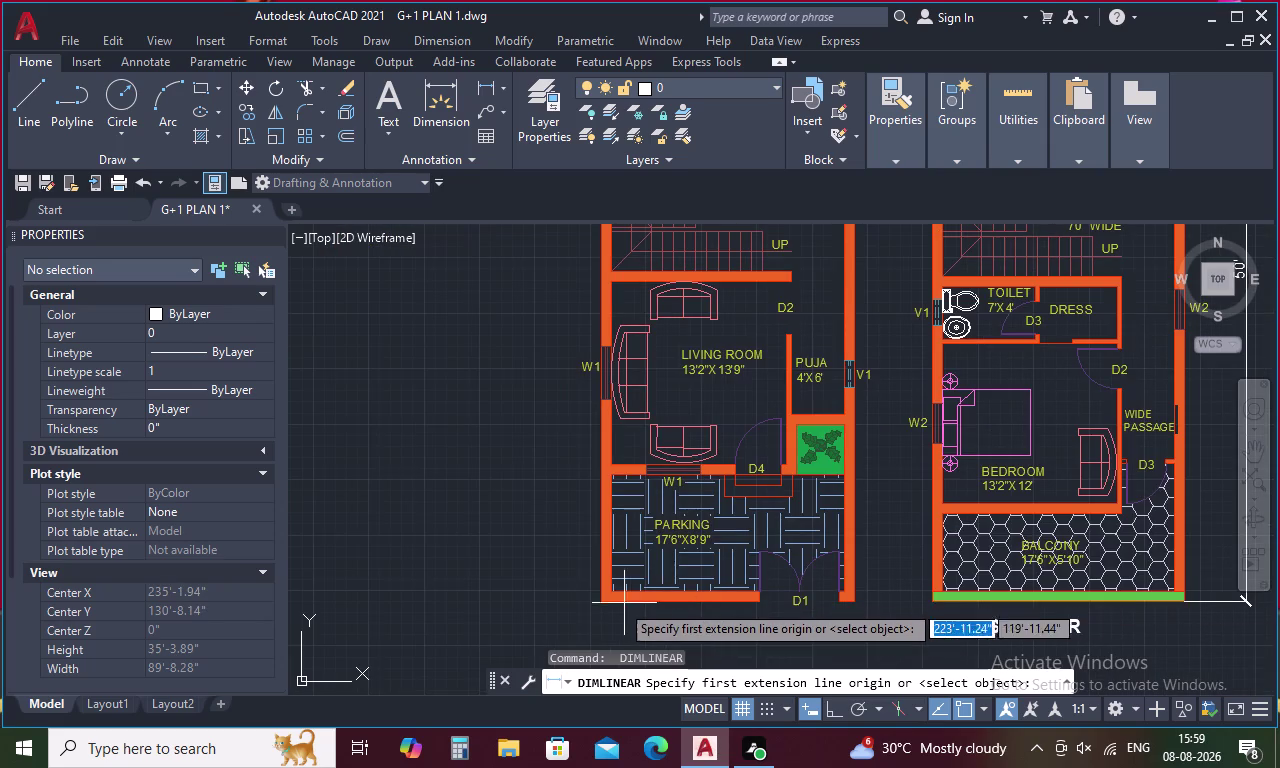
click(598, 607)
middle_drag(593, 520, 593, 723)
middle_drag(560, 380, 559, 657)
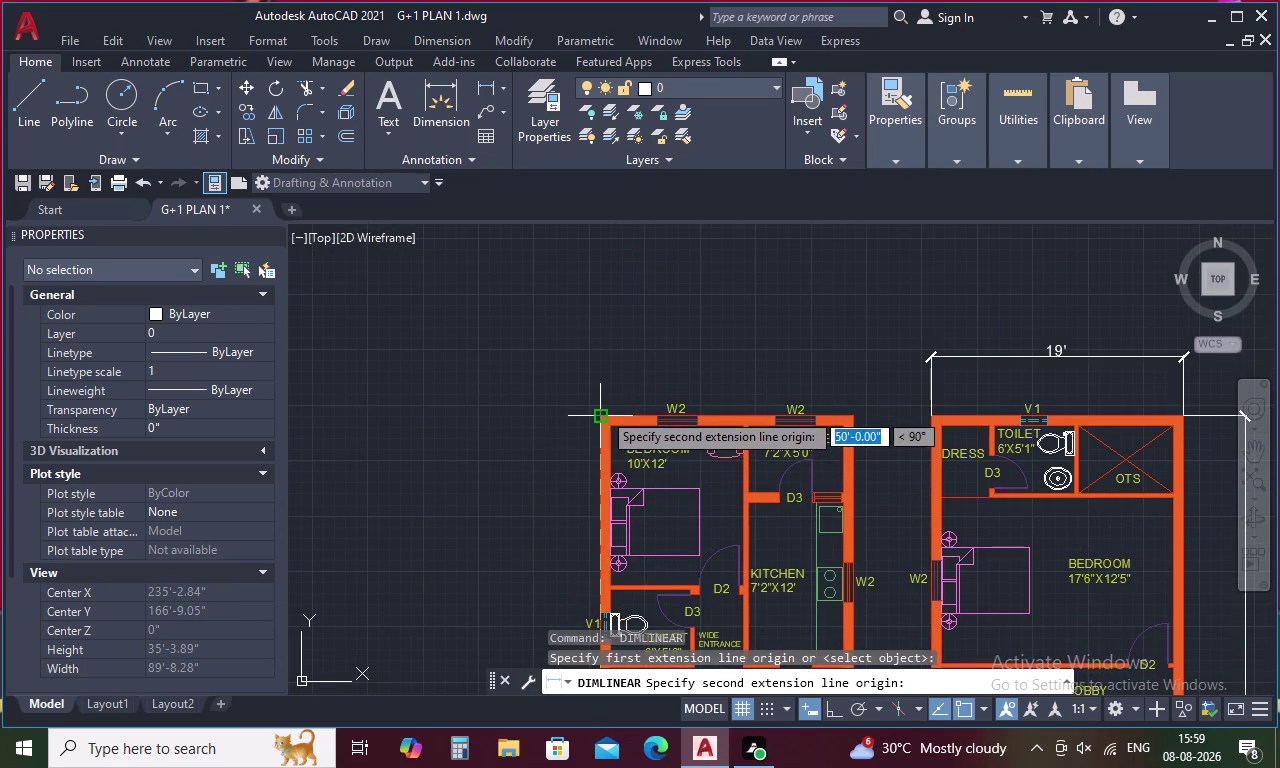
drag(602, 411, 583, 407)
click(524, 406)
key(space)
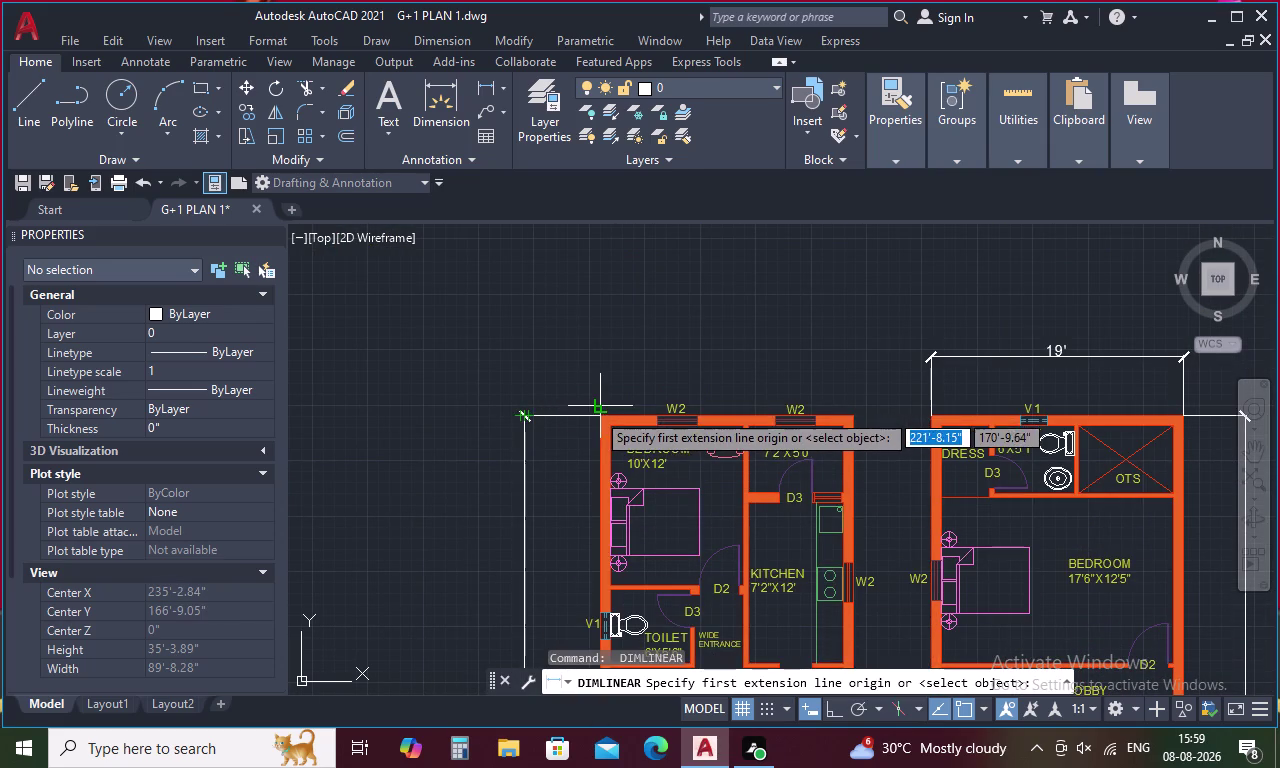
click(597, 413)
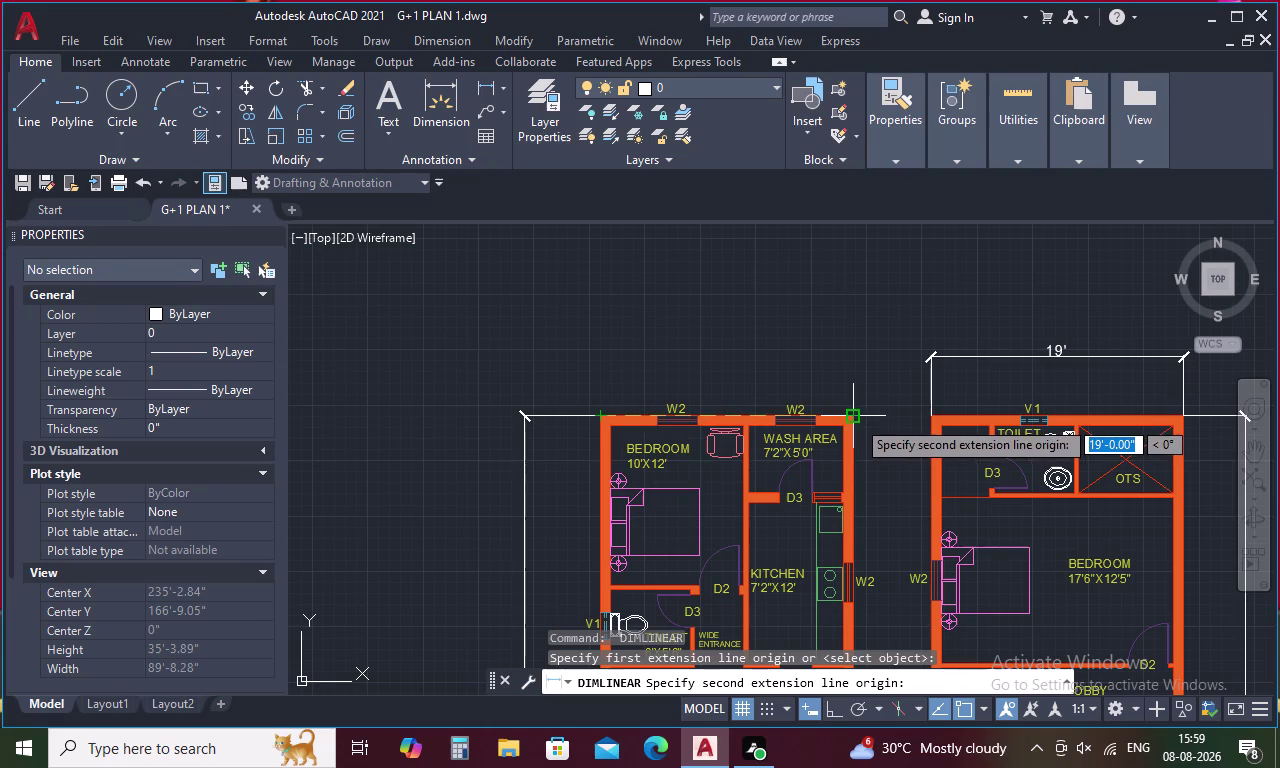
click(856, 419)
click(840, 357)
scroll(down, 3)
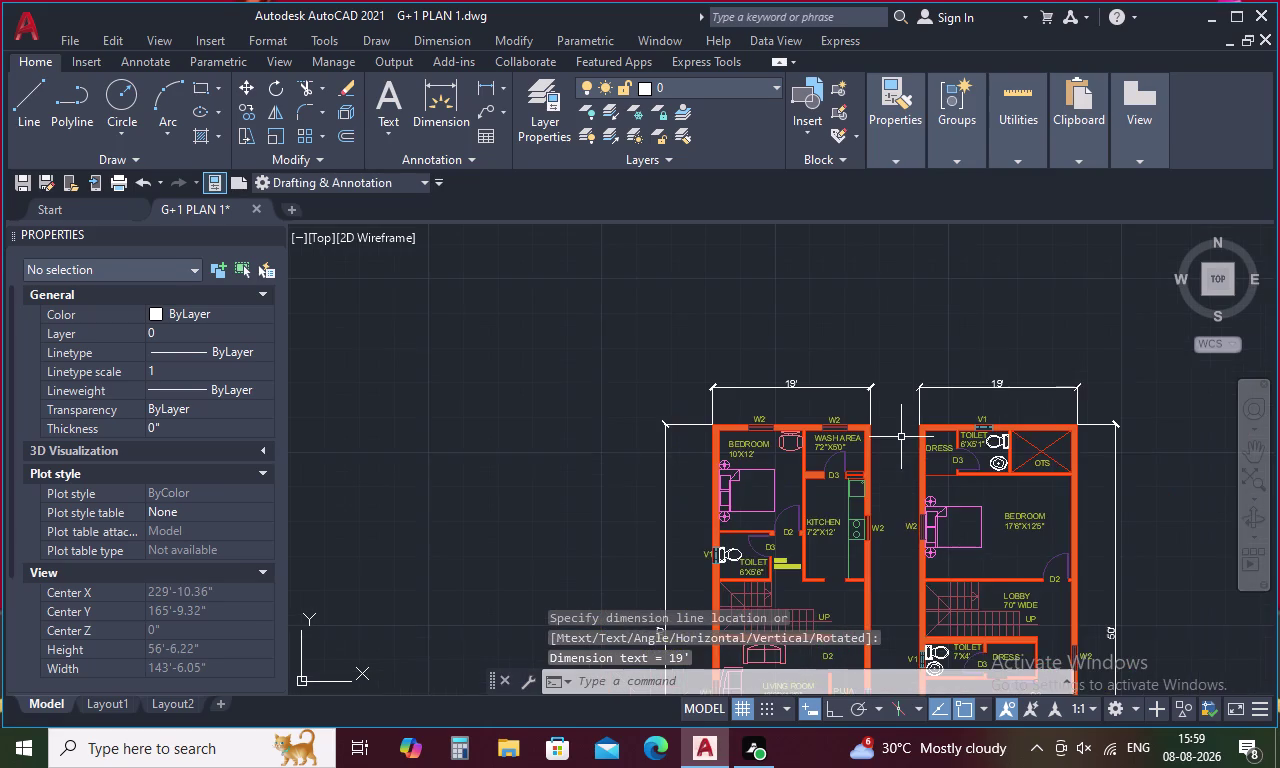
Dimension the ground floor's wide entrance opening as 3'-8".
middle_drag(901, 437, 857, 349)
key(space)
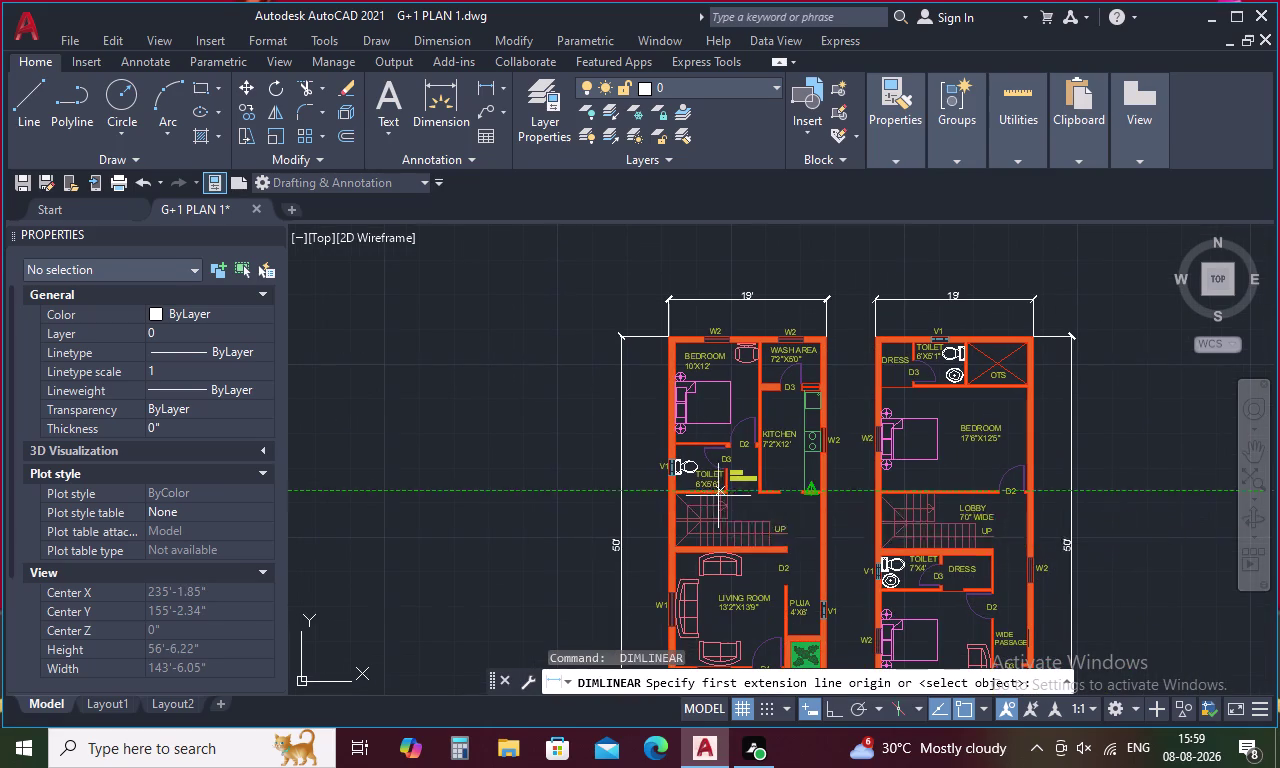
scroll(up, 3)
click(755, 515)
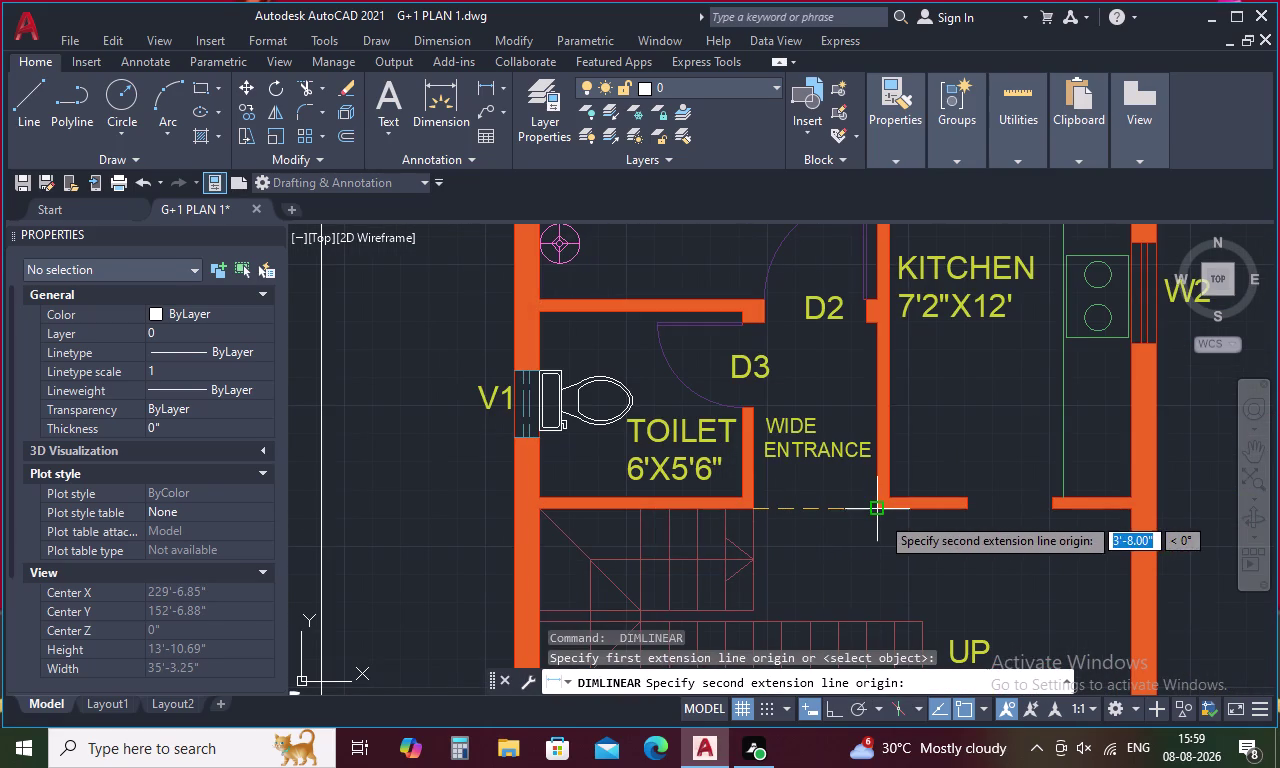
click(880, 510)
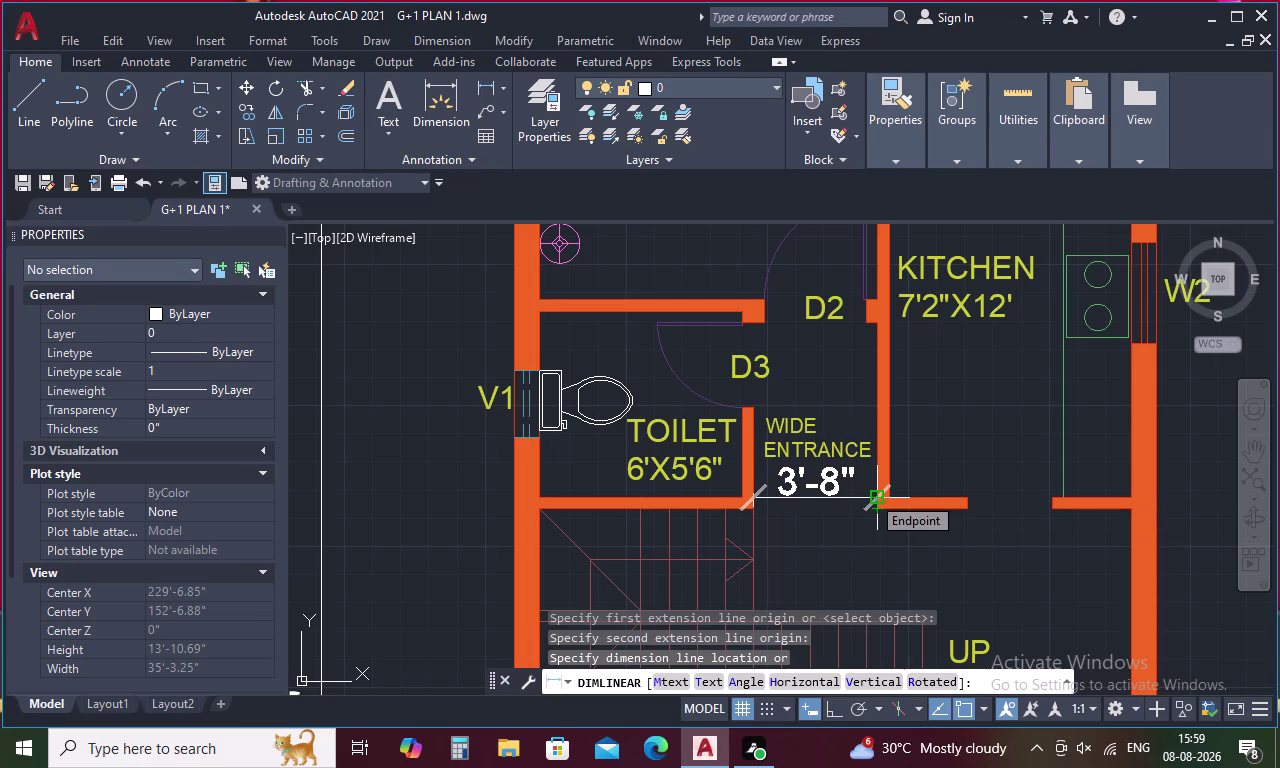
click(873, 495)
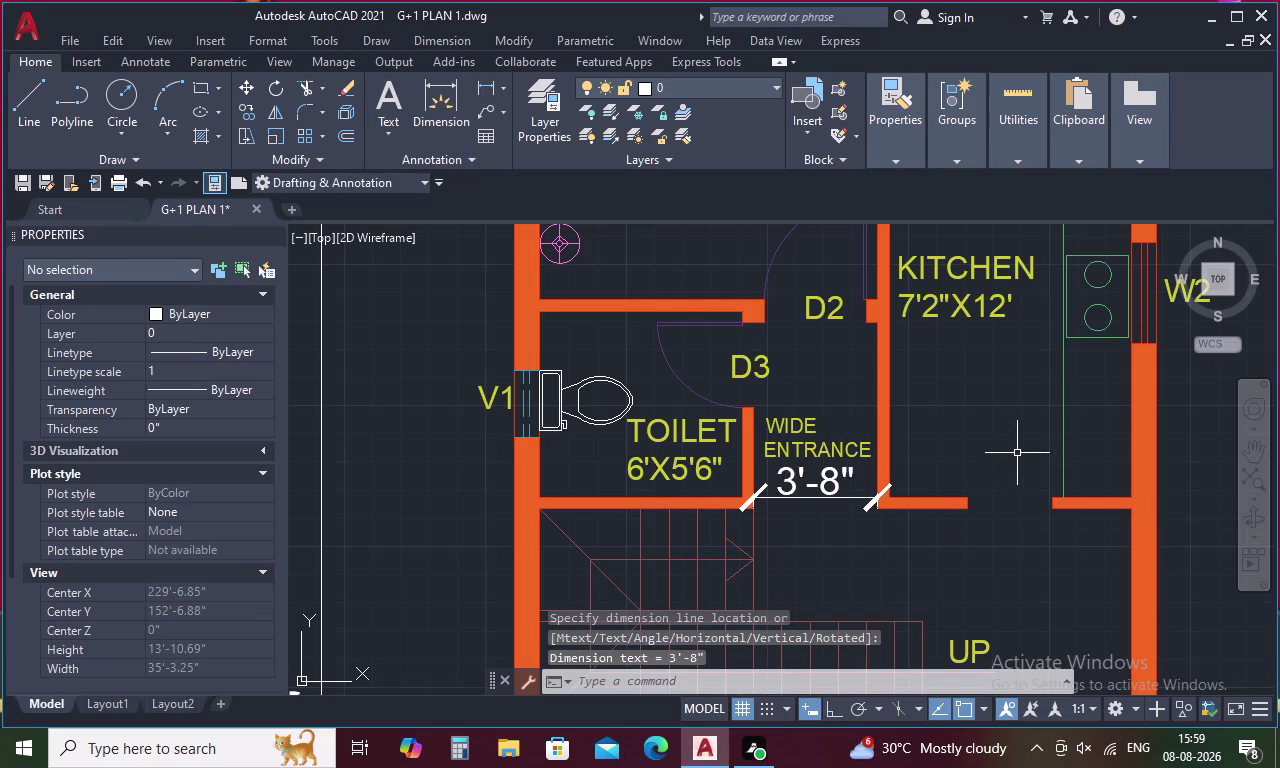
Dimension the first floor's wide passage as 4', then zoom back out.
middle_drag(1018, 451, 723, 454)
key(space)
middle_drag(719, 595, 681, 328)
scroll(down, 3)
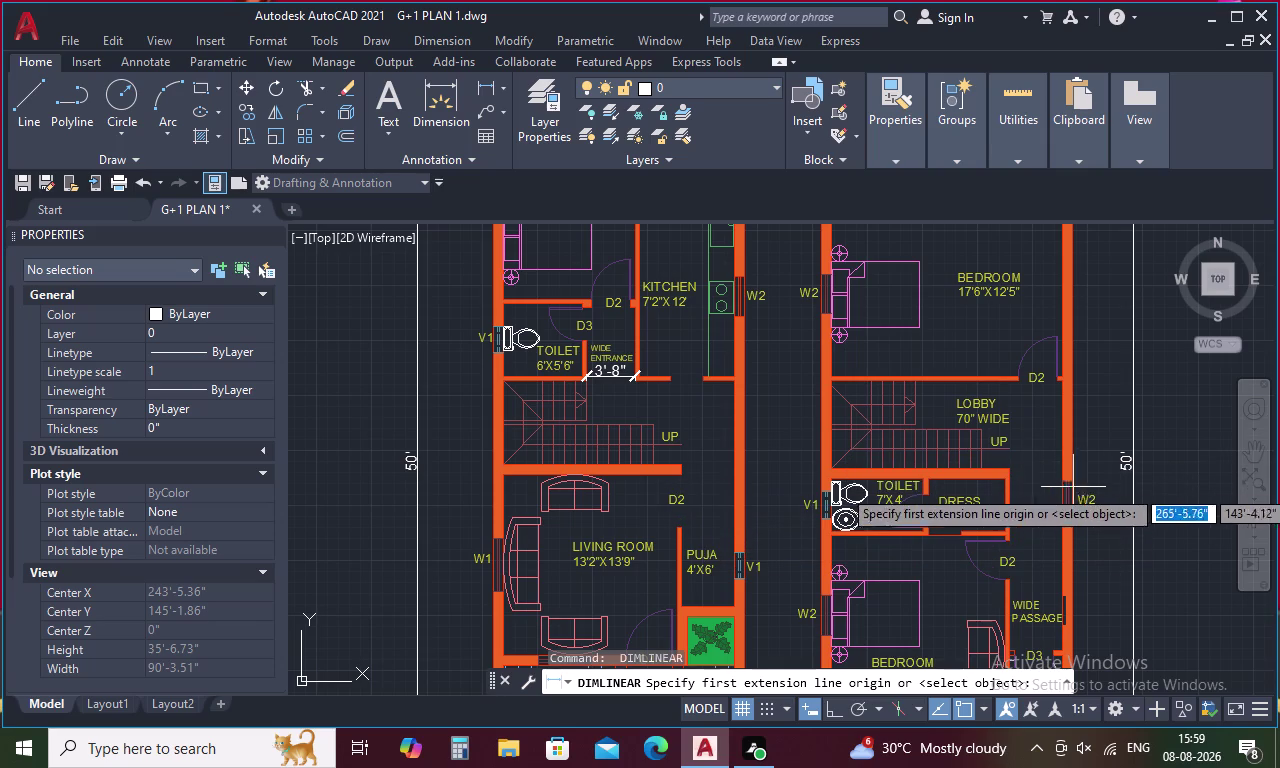
middle_drag(1026, 550, 765, 461)
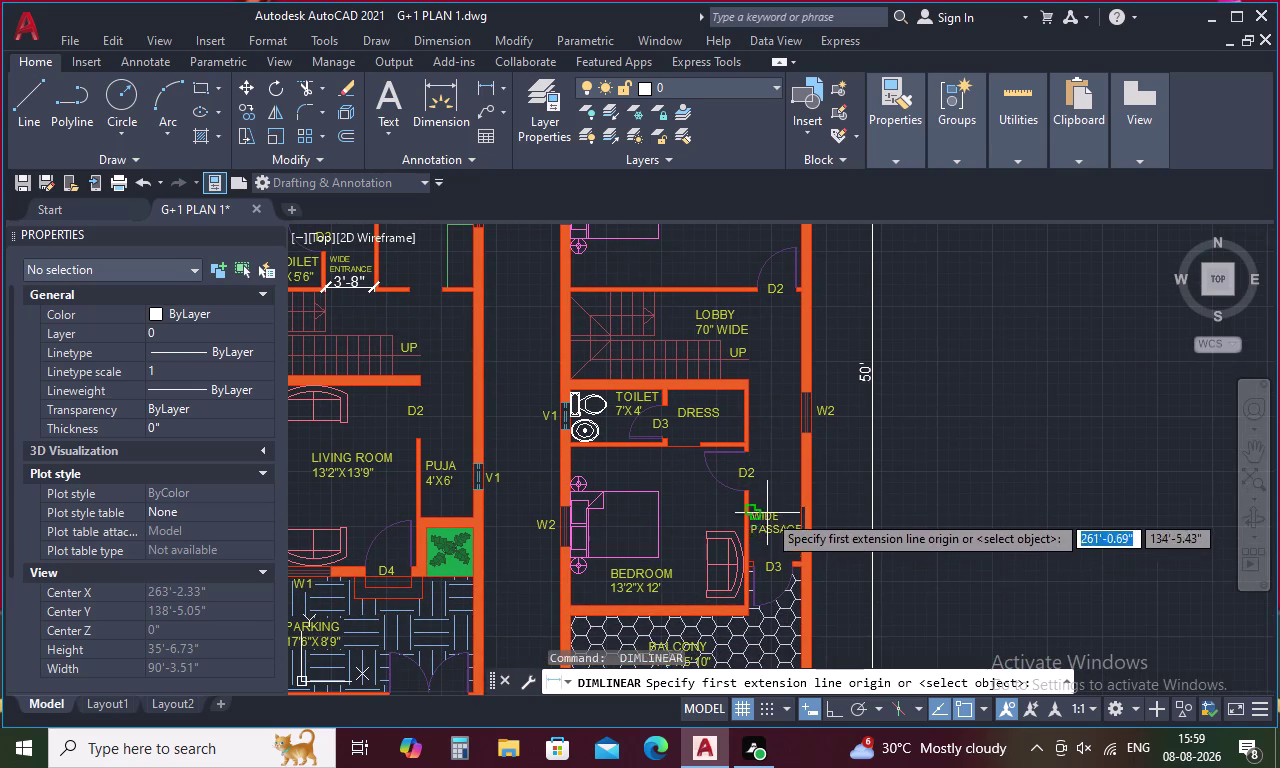
scroll(up, 3)
click(678, 457)
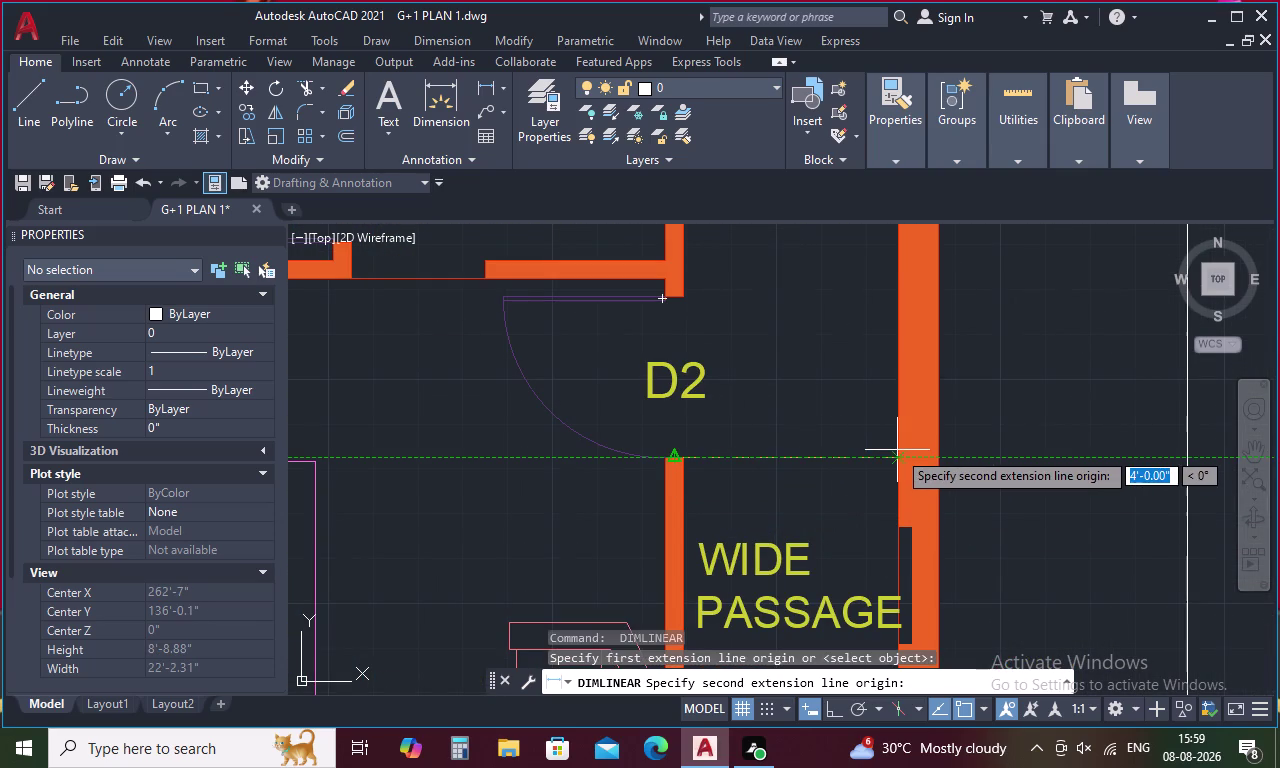
click(902, 457)
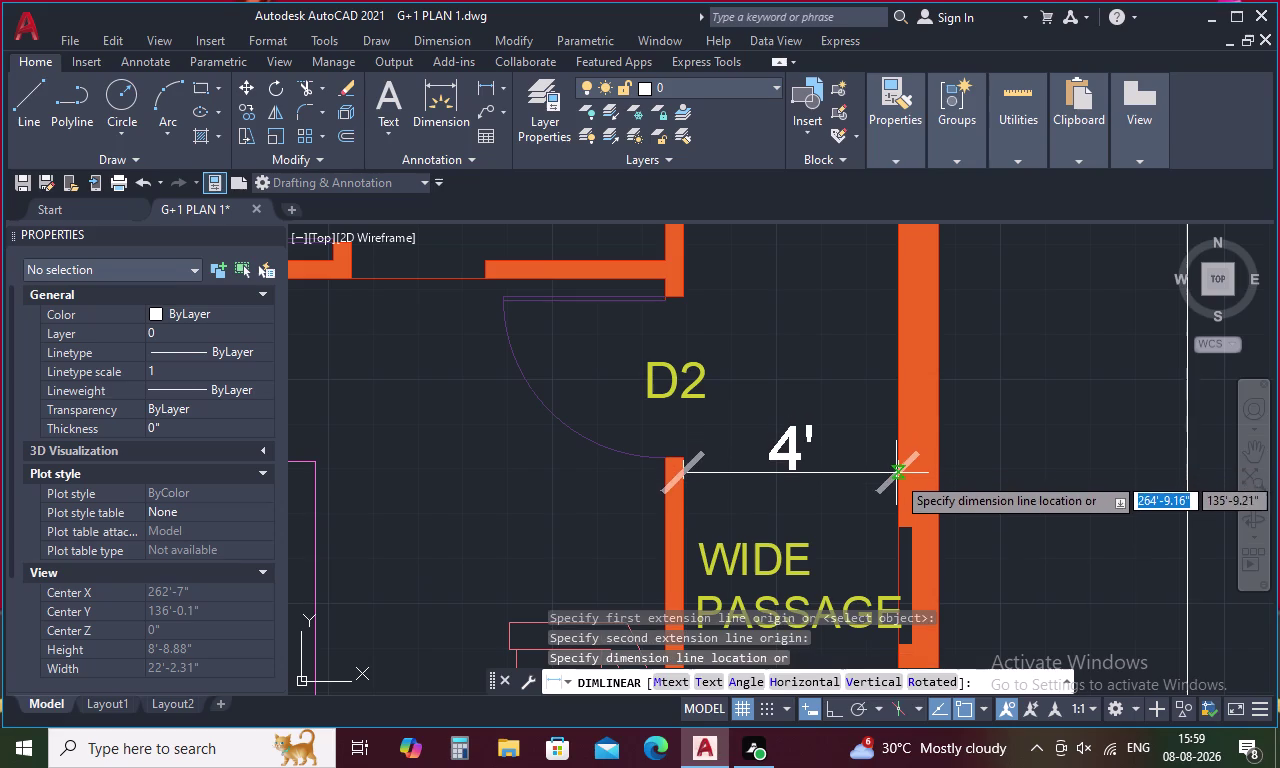
click(896, 475)
key(Escape)
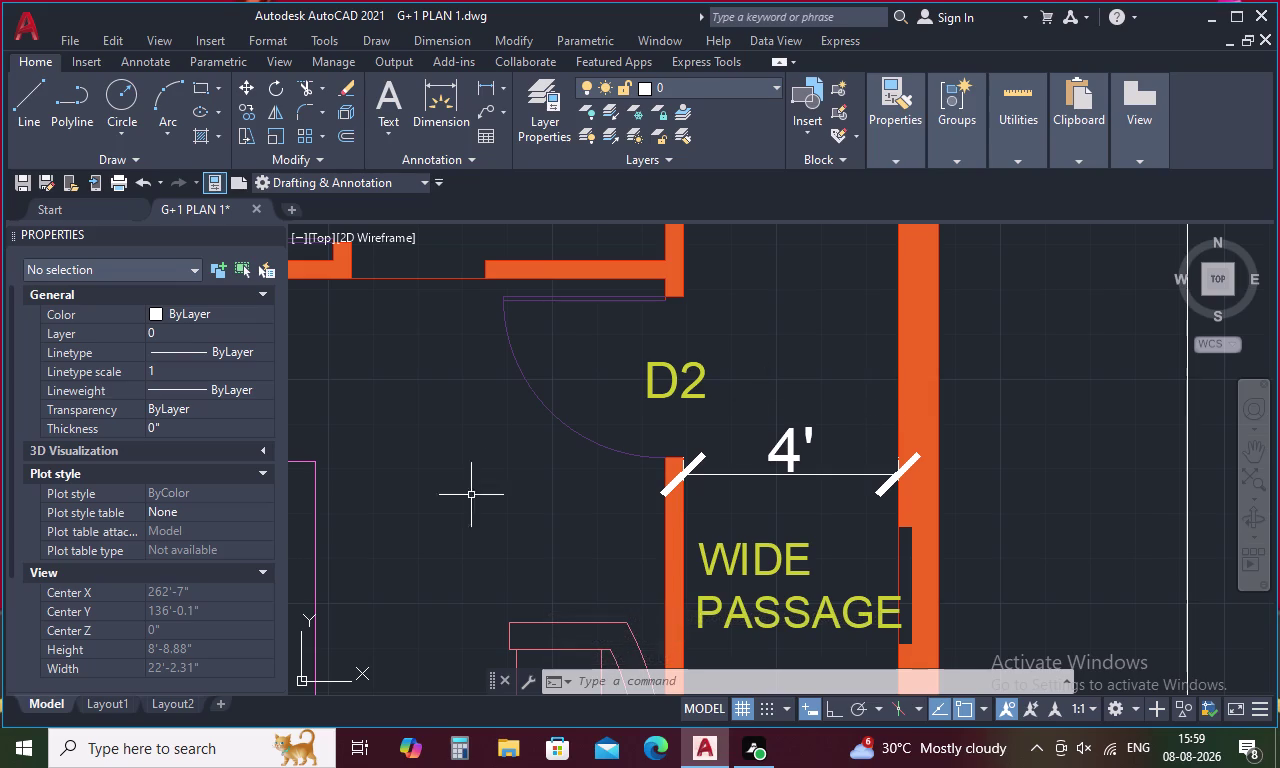
scroll(down, 3)
scroll(down, 3)
scroll(down, 3)
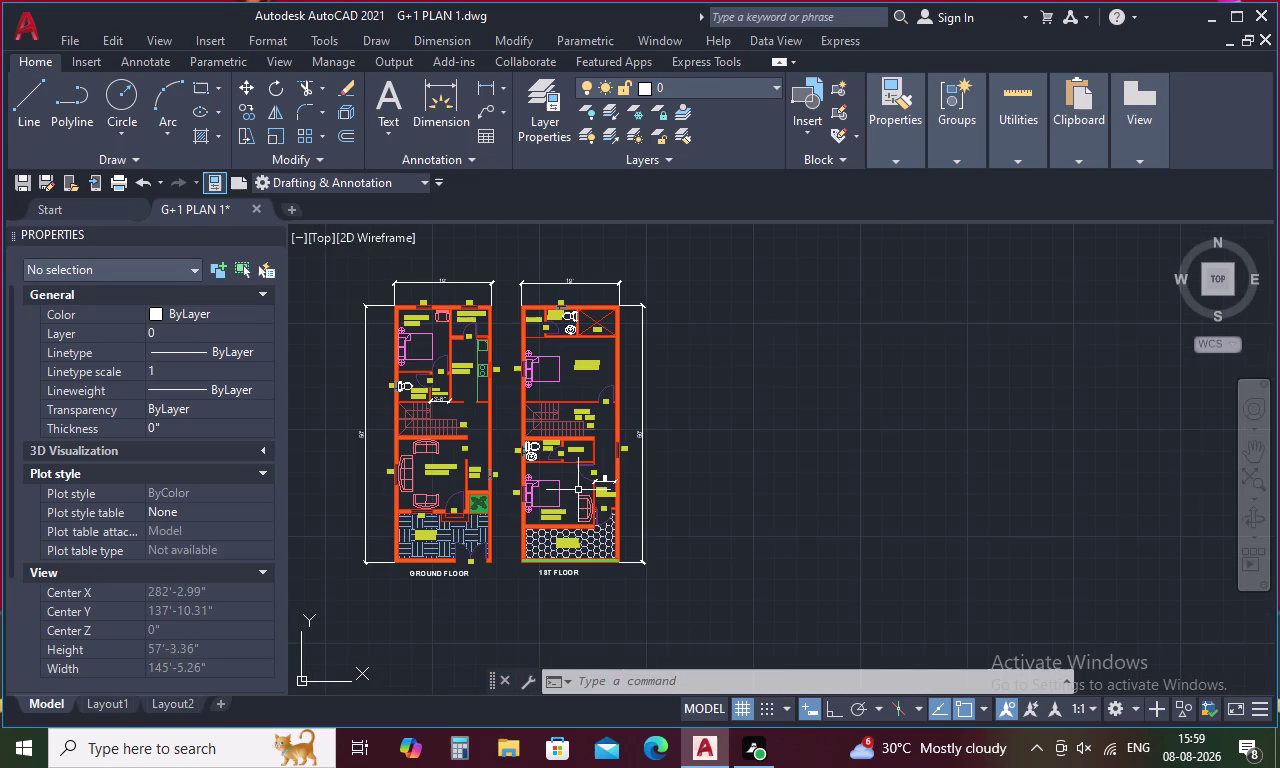
Save the dimensioned G+1 PLAN 1 drawing with Ctrl+S.
key(ctrl+s)
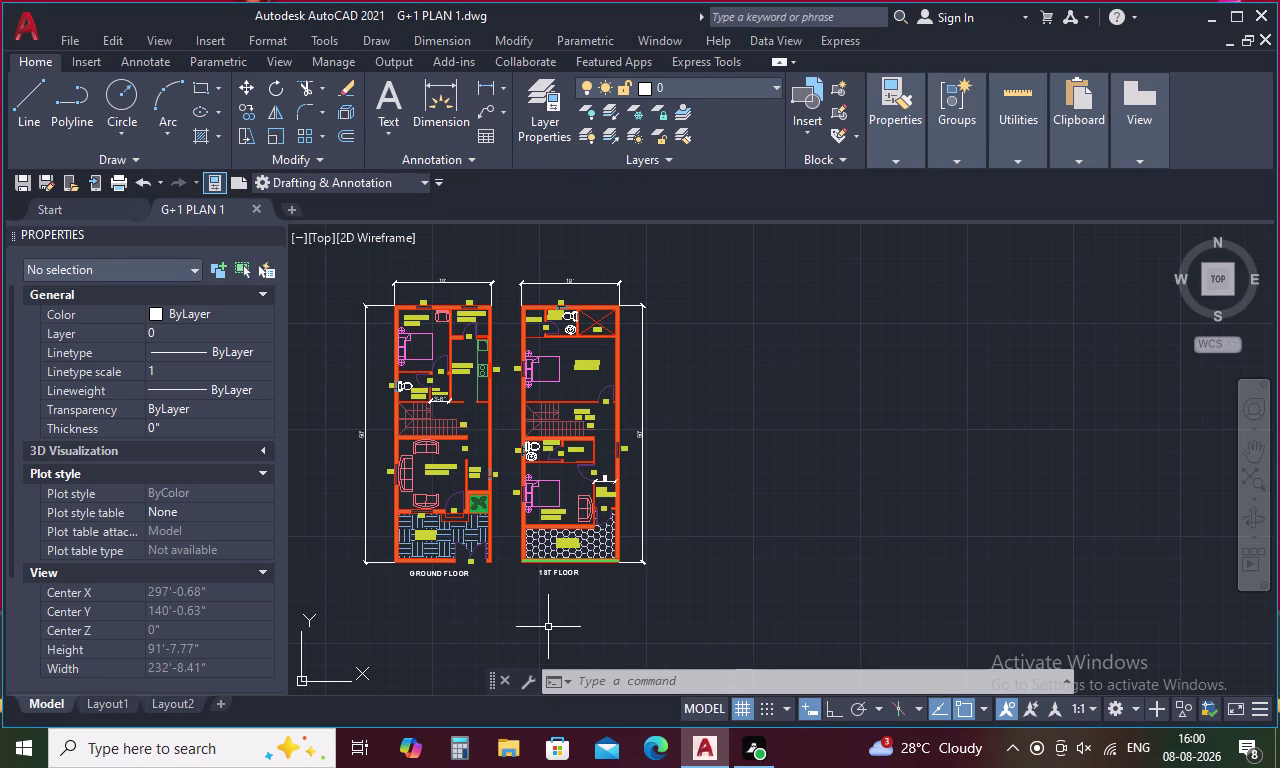
middle_drag(548, 627, 547, 470)
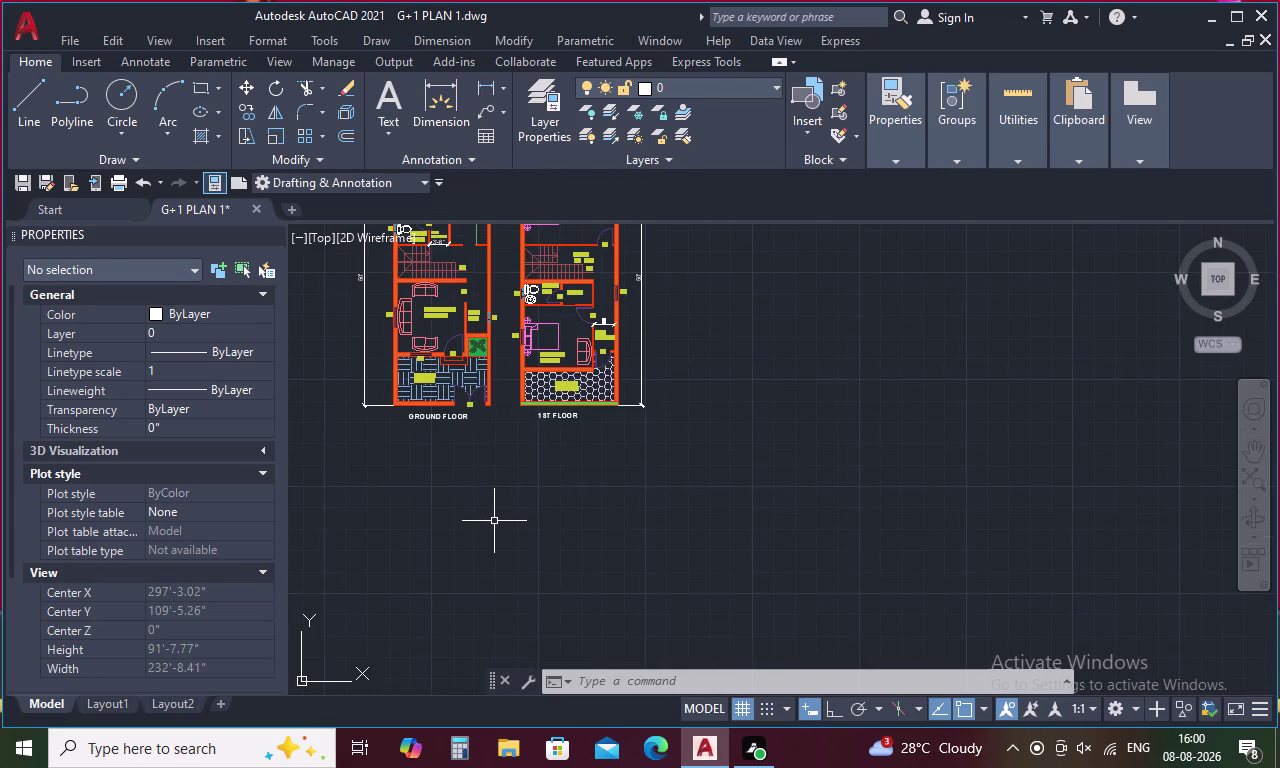
Draw a multiline text box below the floor plans.
text(T)
key(space)
click(398, 447)
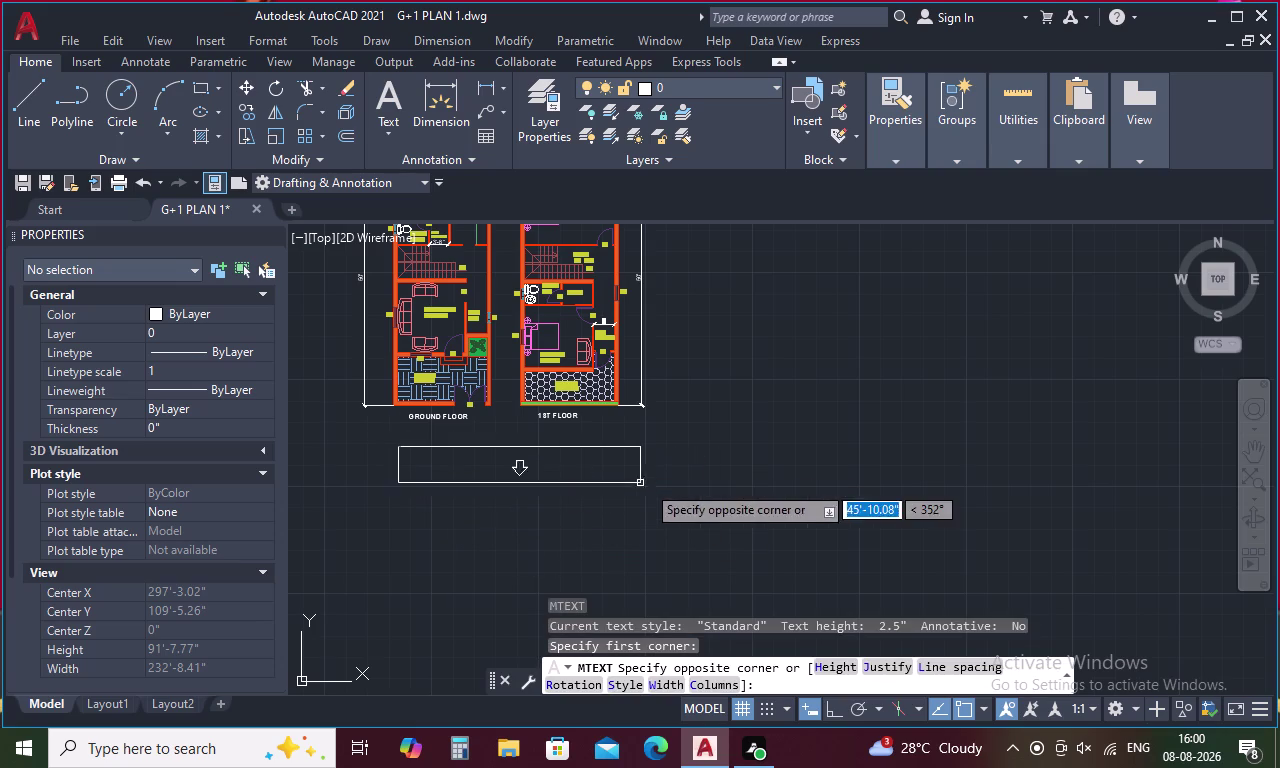
click(646, 608)
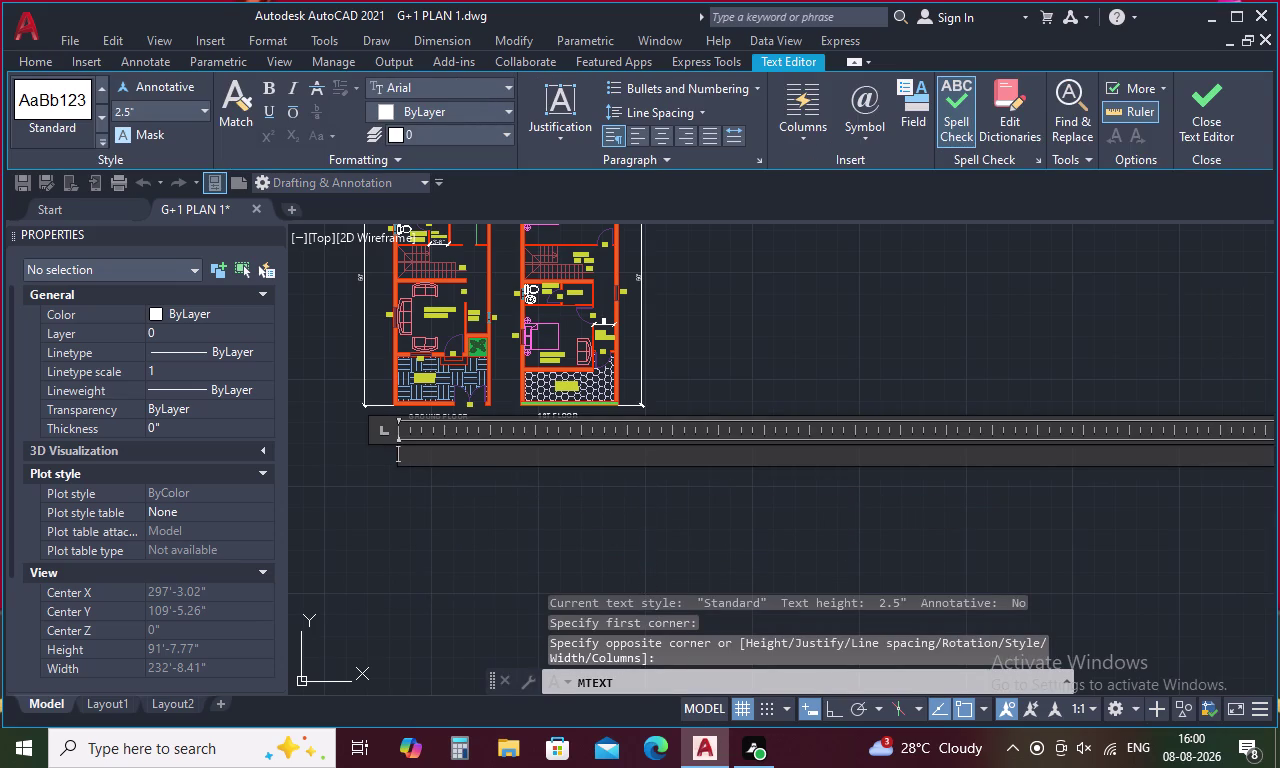
Set the MText height to 8 inches.
click(139, 111)
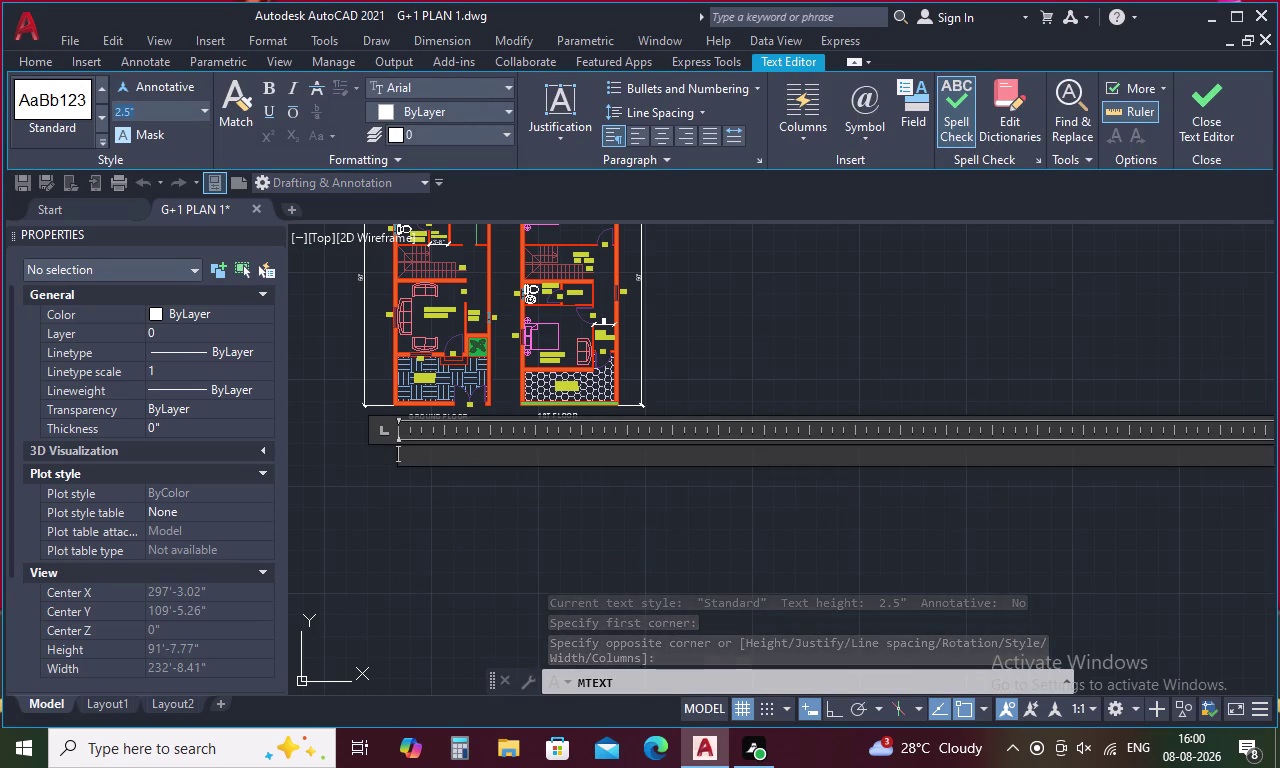
key(BackSpace)
key(8)
click(205, 144)
key(Return)
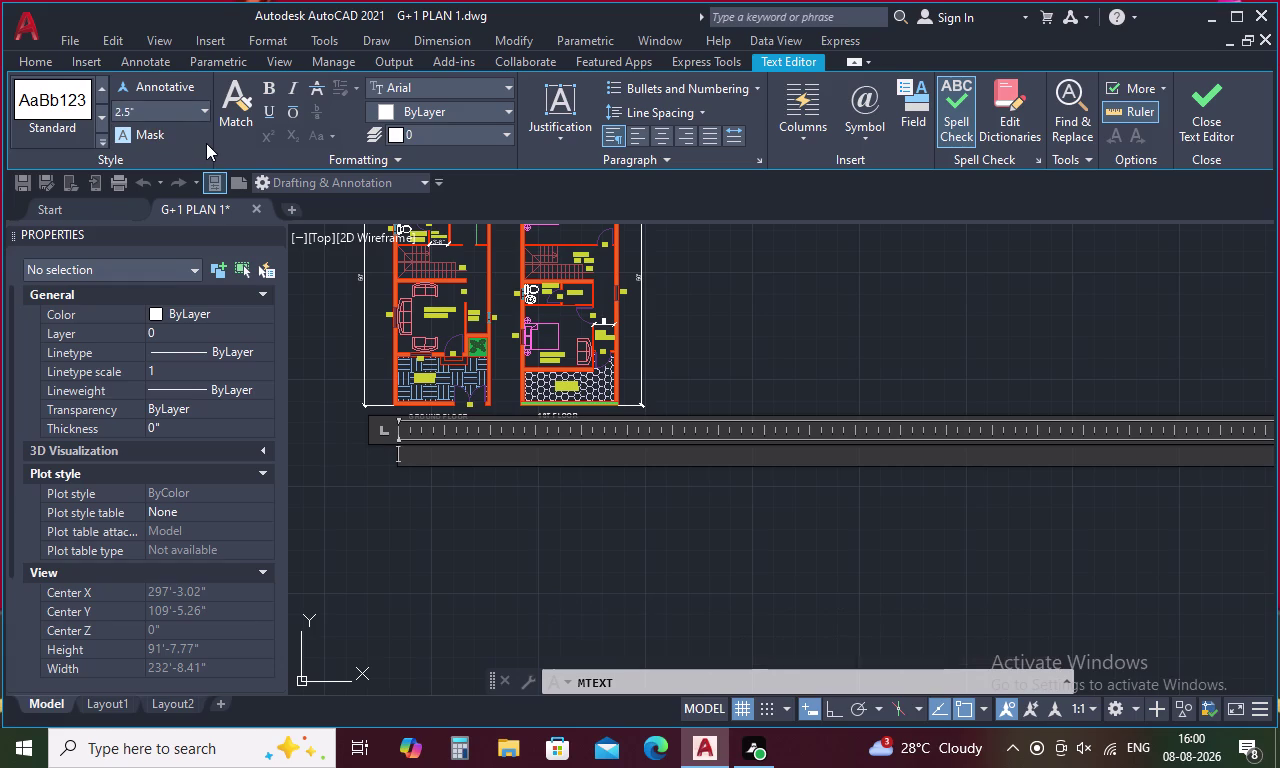
text(D)
text(O)
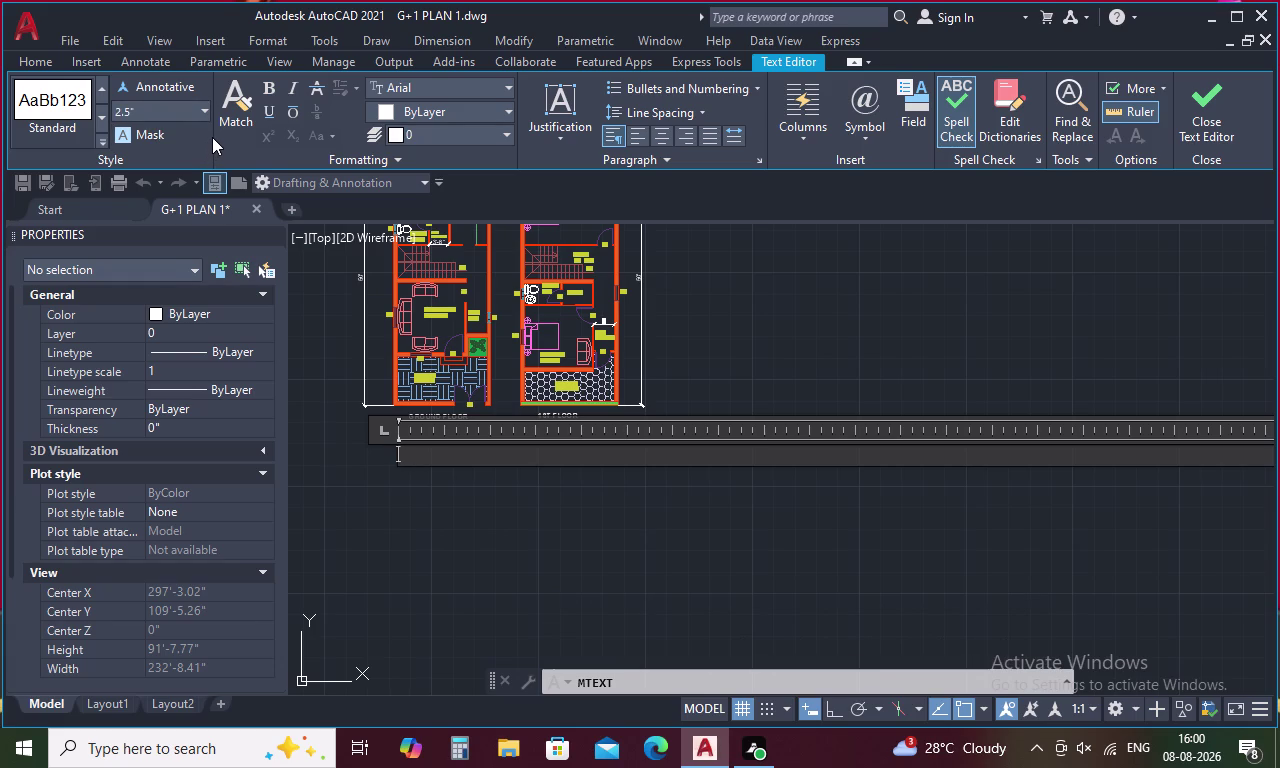
click(144, 114)
key(BackSpace)
key(8)
key(Return)
Type 'DOOR1-' and exit the editor, keeping the changes.
text(D)
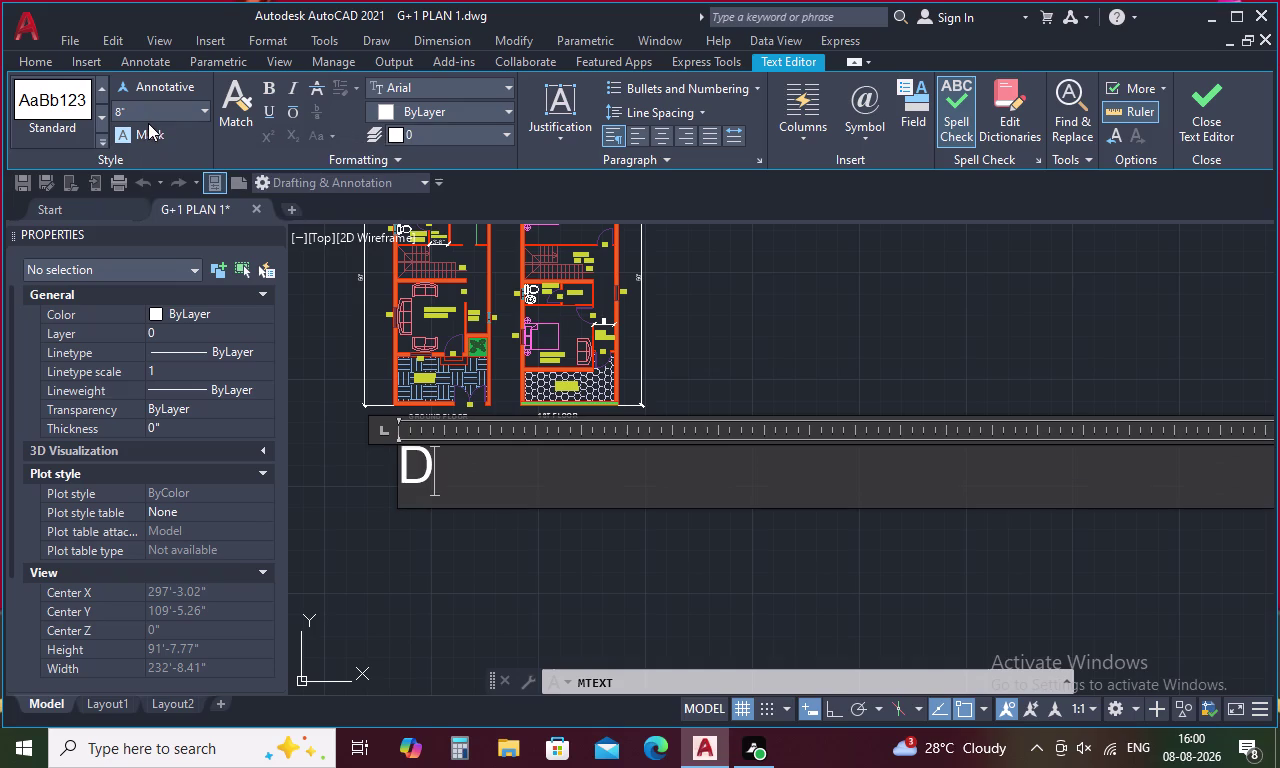
text(O)
text(OR)
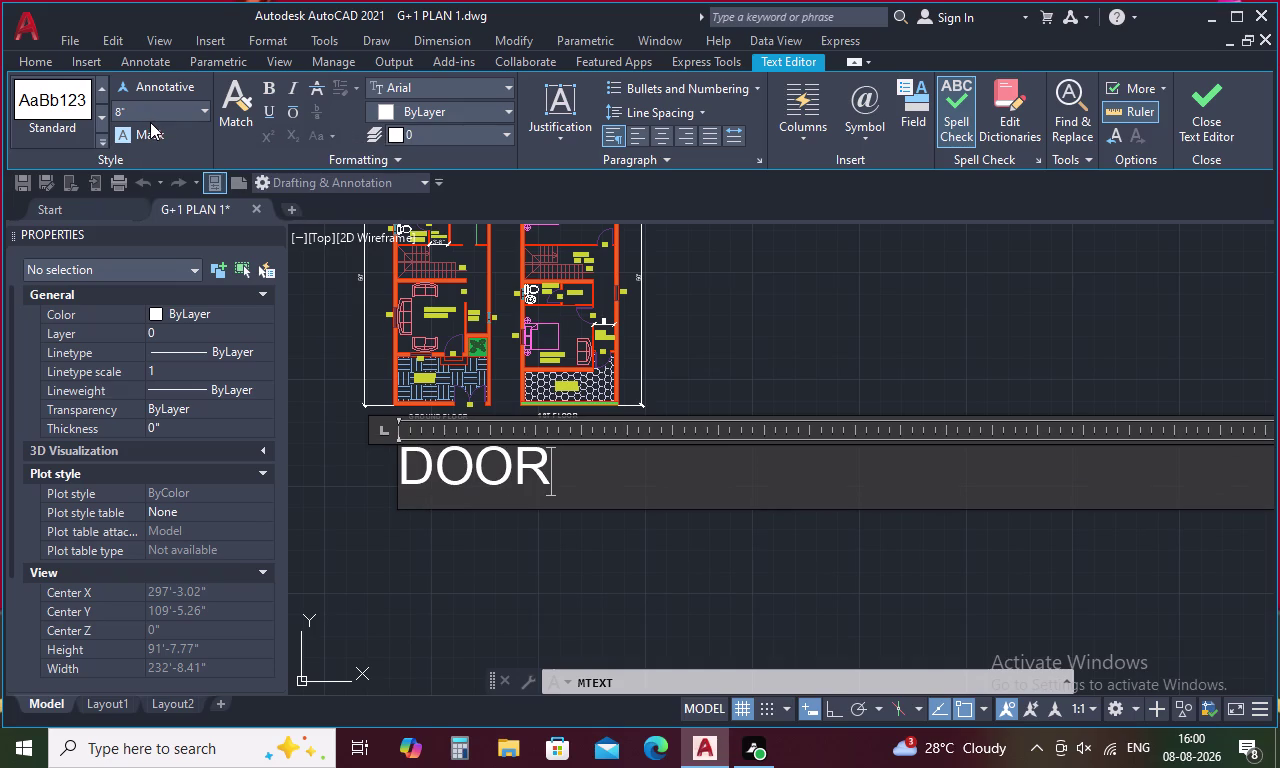
key(1)
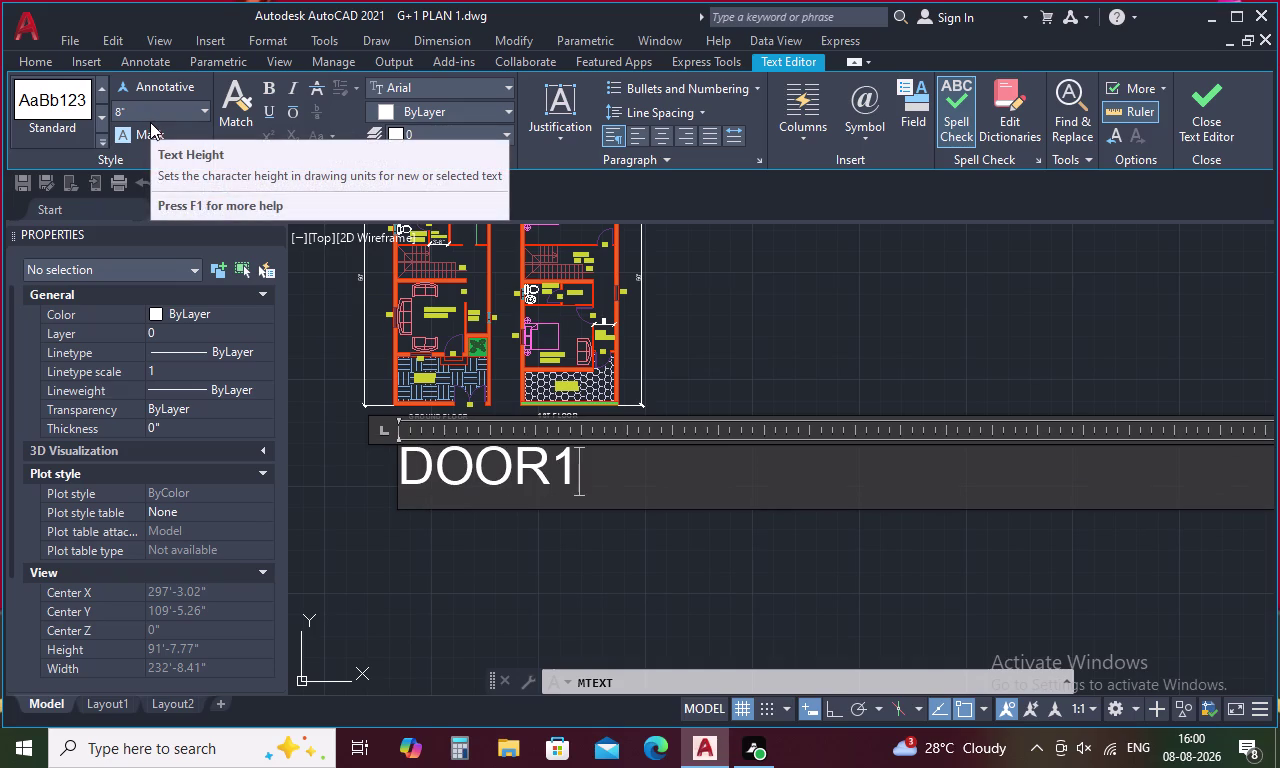
key(minus)
scroll(up, 3)
scroll(down, 3)
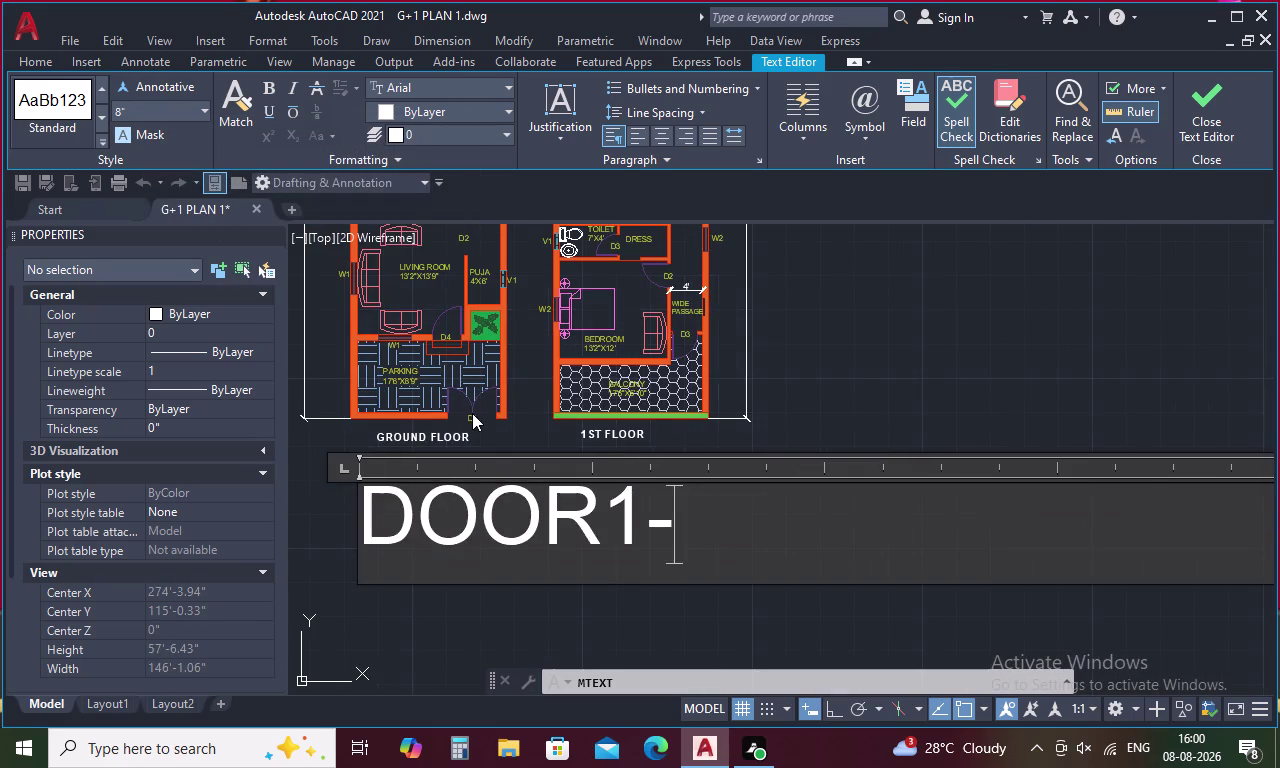
scroll(up, 3)
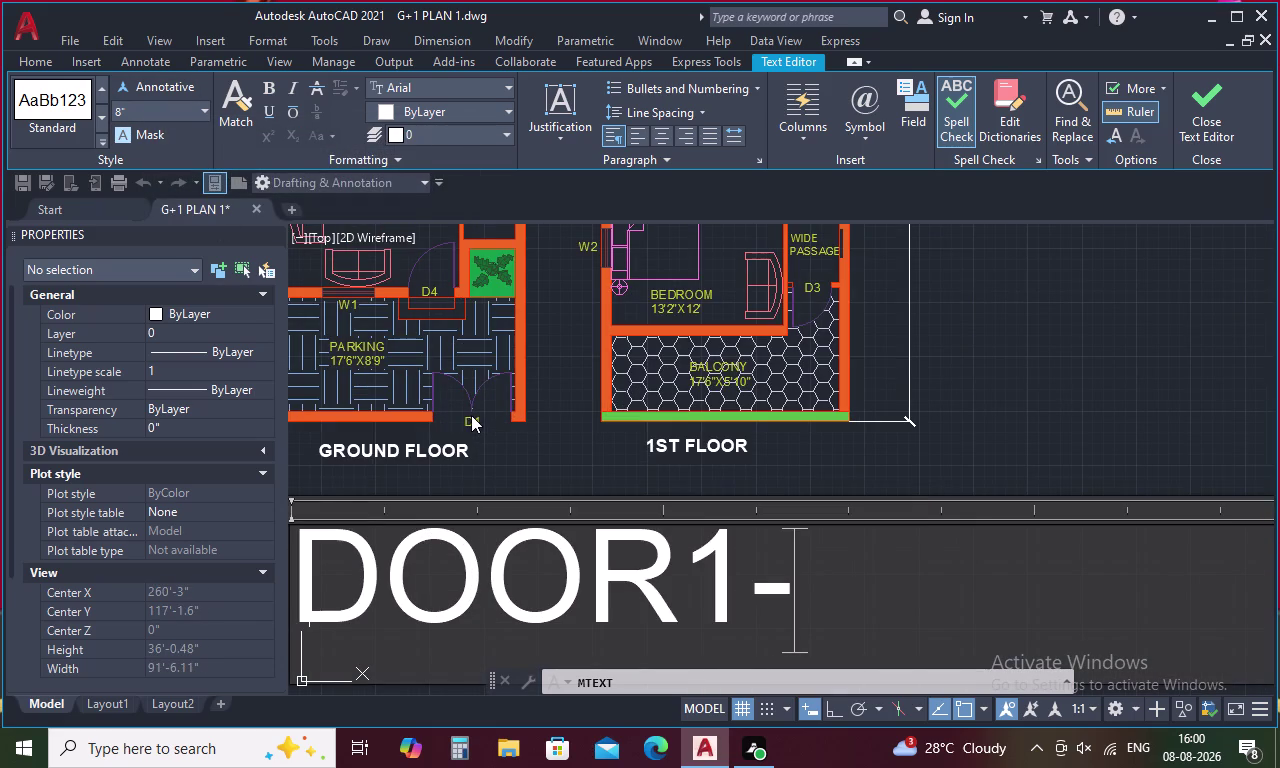
key(Escape)
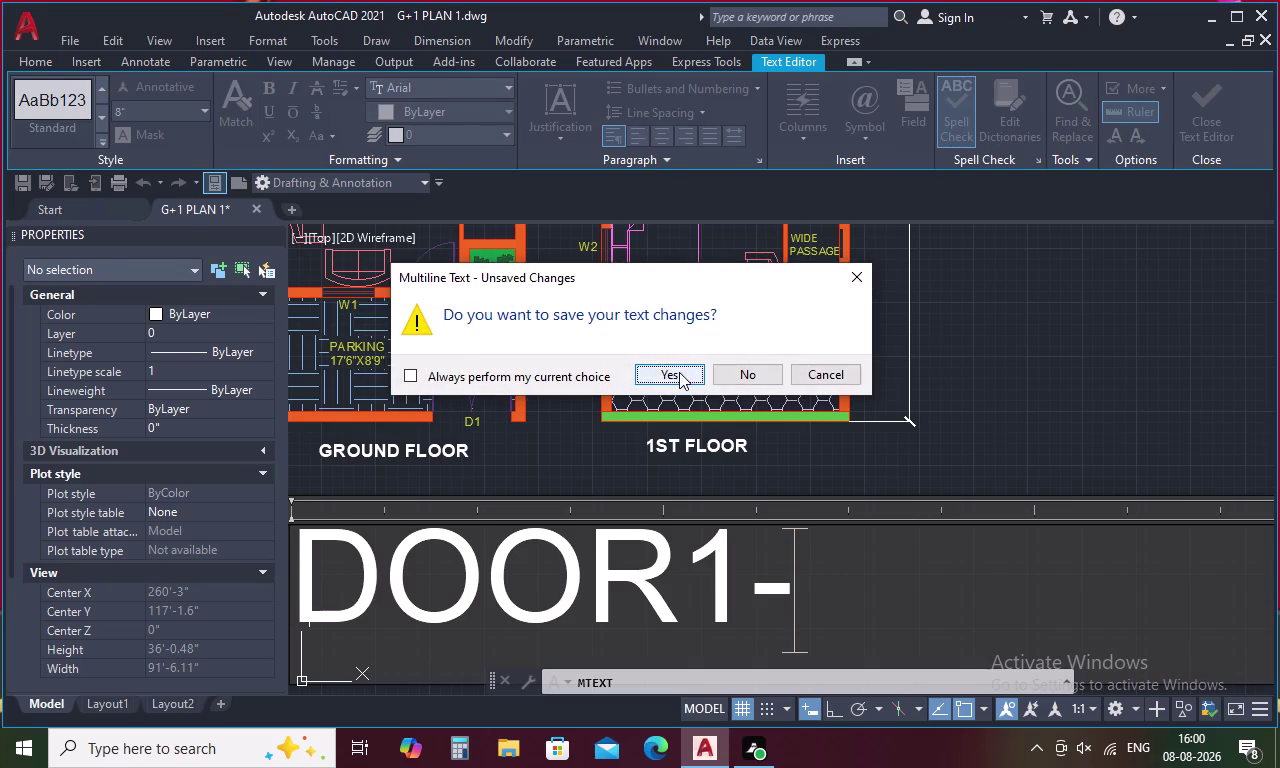
click(679, 372)
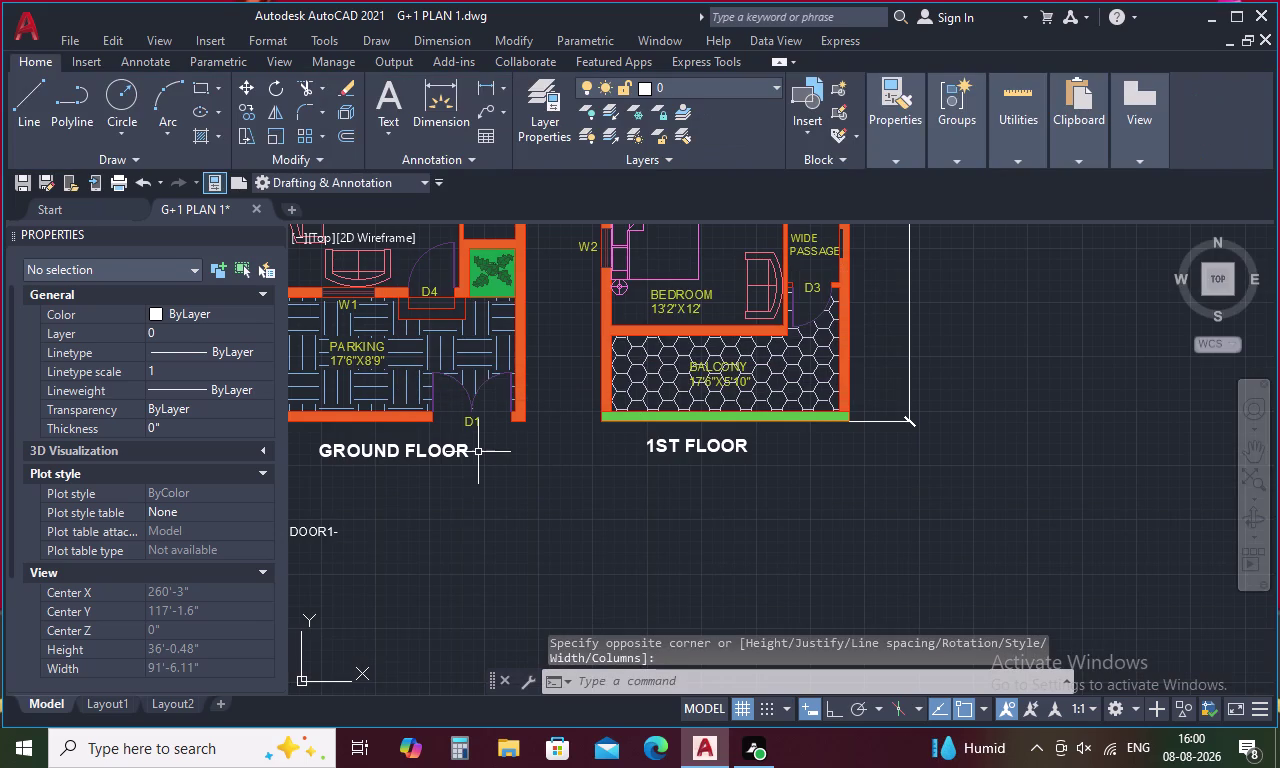
Measure the D1 door opening with DIST (about 6'-1.75").
key(d)
text(I)
key(space)
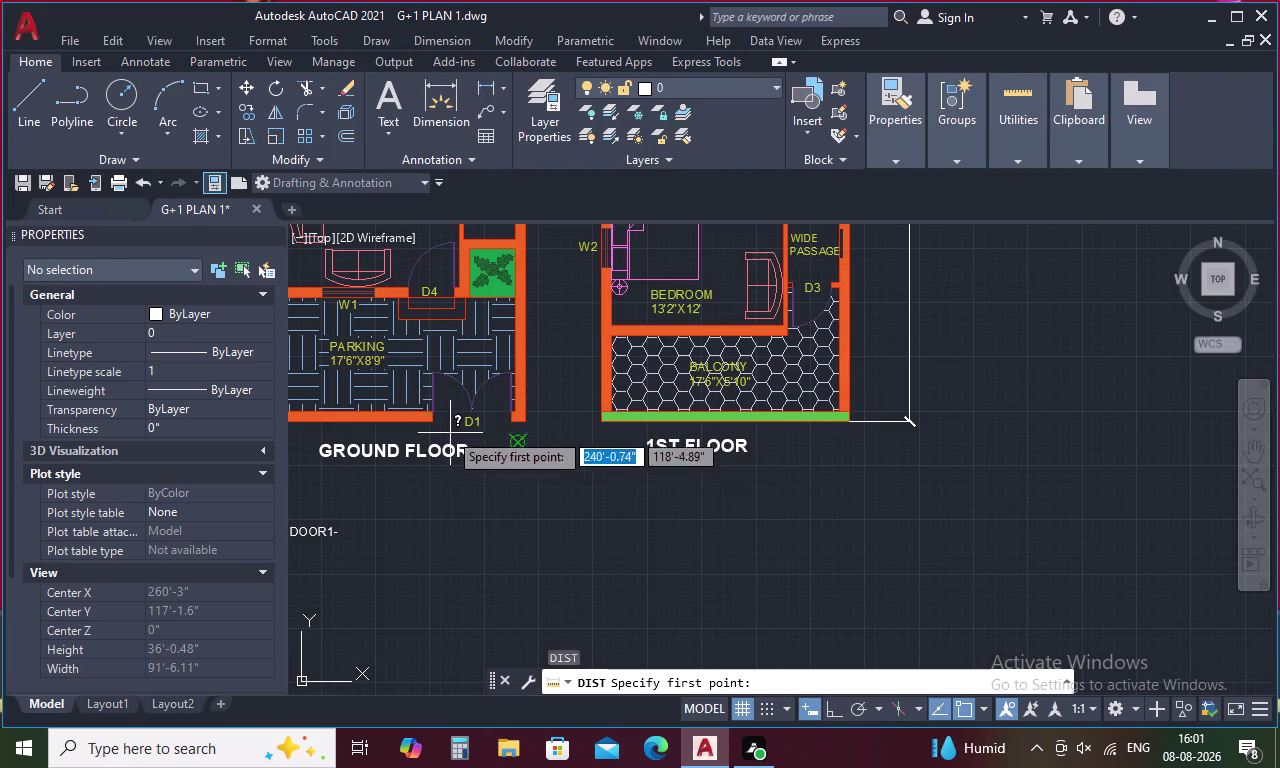
scroll(up, 3)
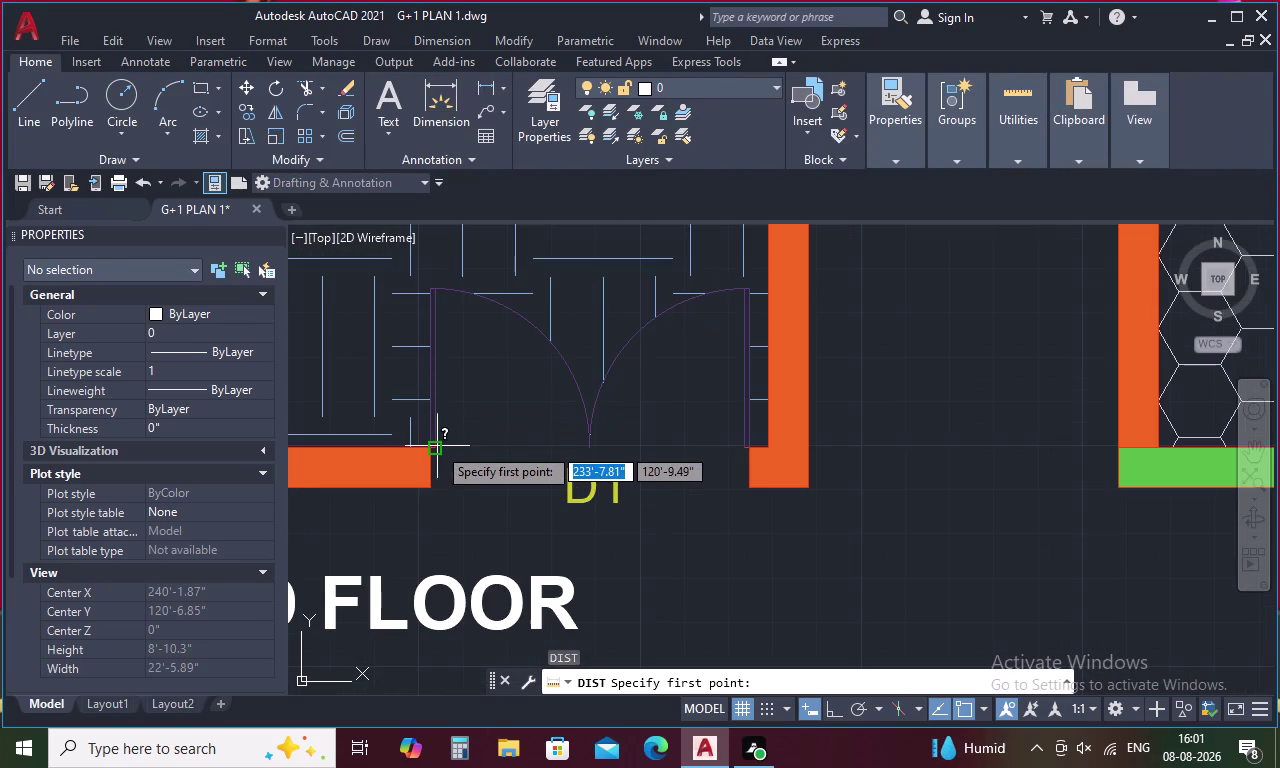
click(430, 448)
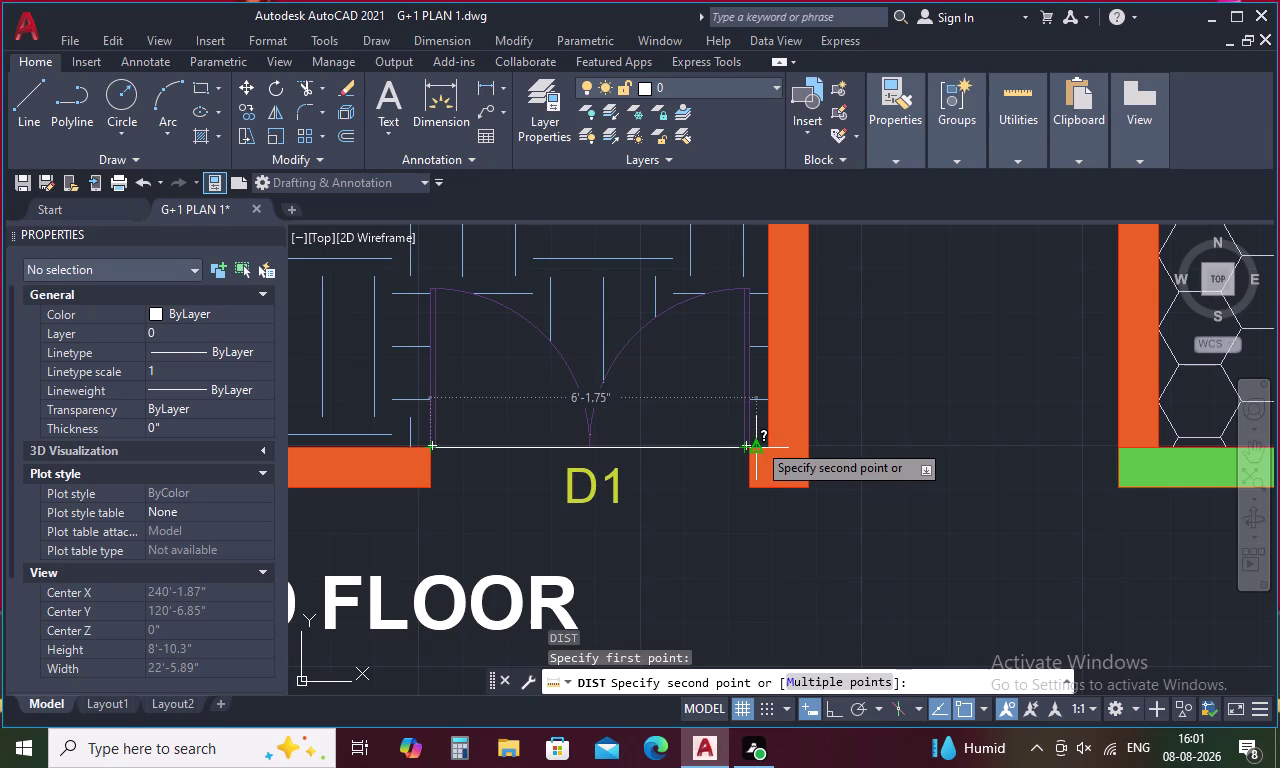
key(Escape)
Pan to the DOOR1- note and reopen it for editing.
scroll(down, 3)
middle_drag(650, 533, 688, 314)
scroll(down, 3)
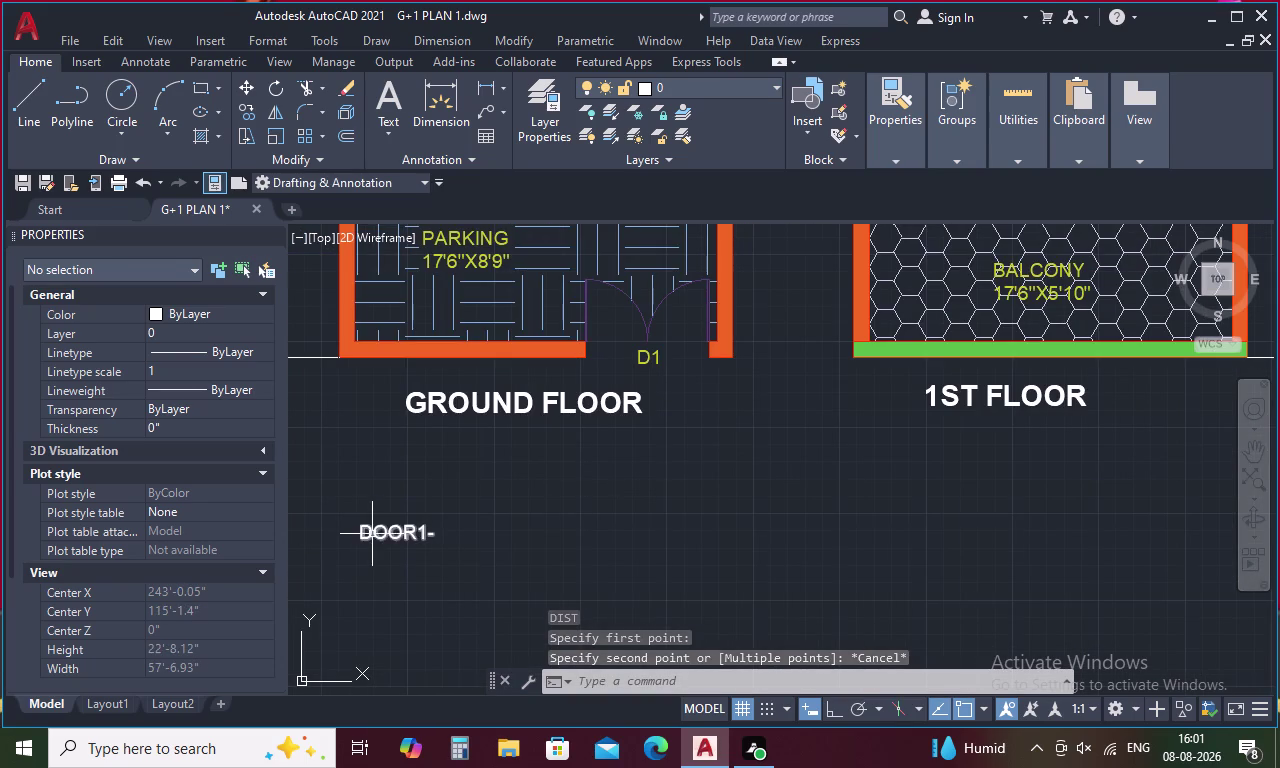
double_click(372, 534)
Complete the DOOR1 line as 'DOOR1 - 6'X6'6"'.
click(466, 540)
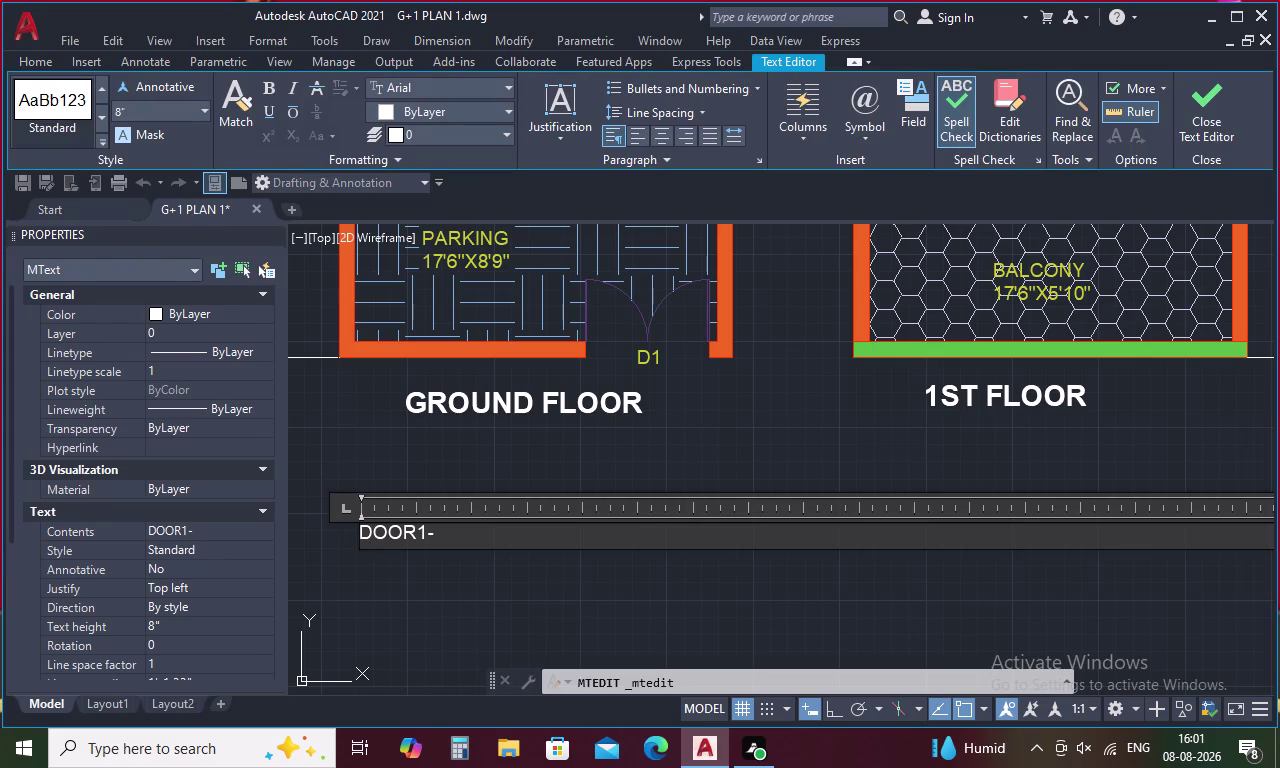
key(6)
key(apostrophe)
key(x)
key(6)
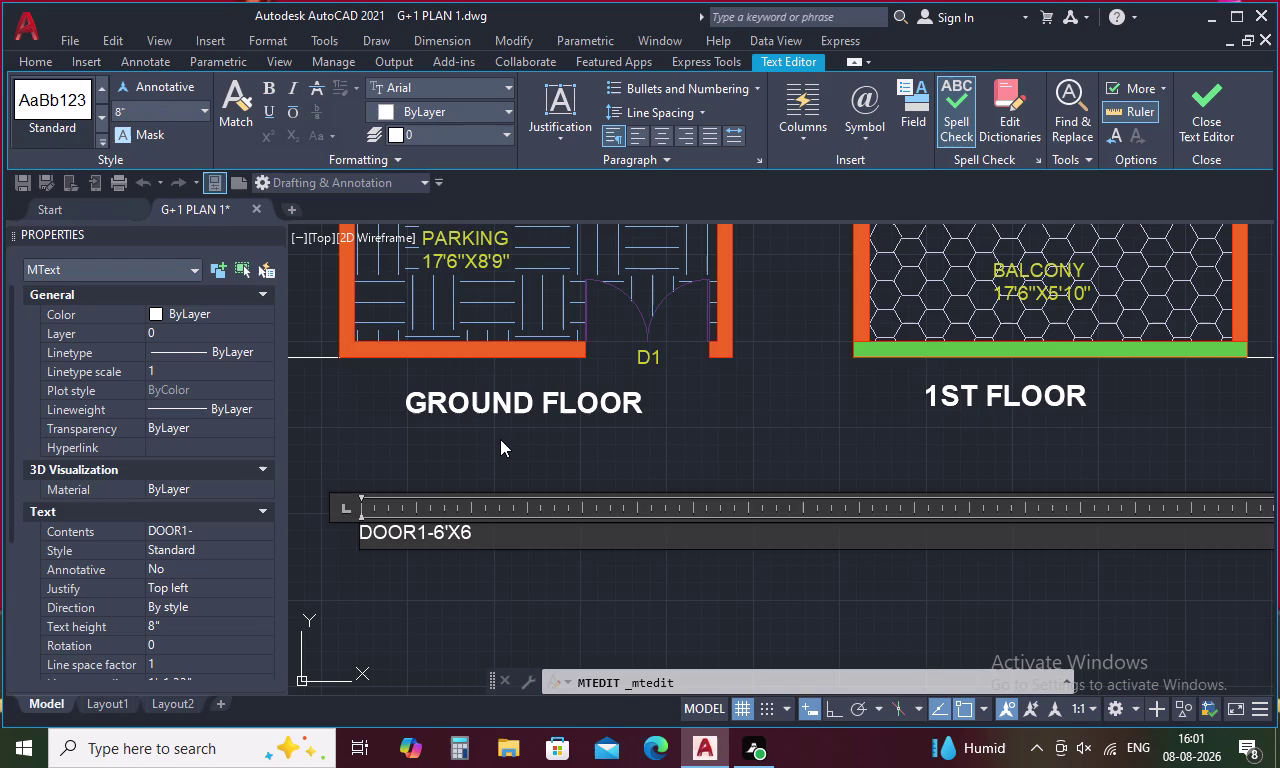
key(shift+quotedbl)
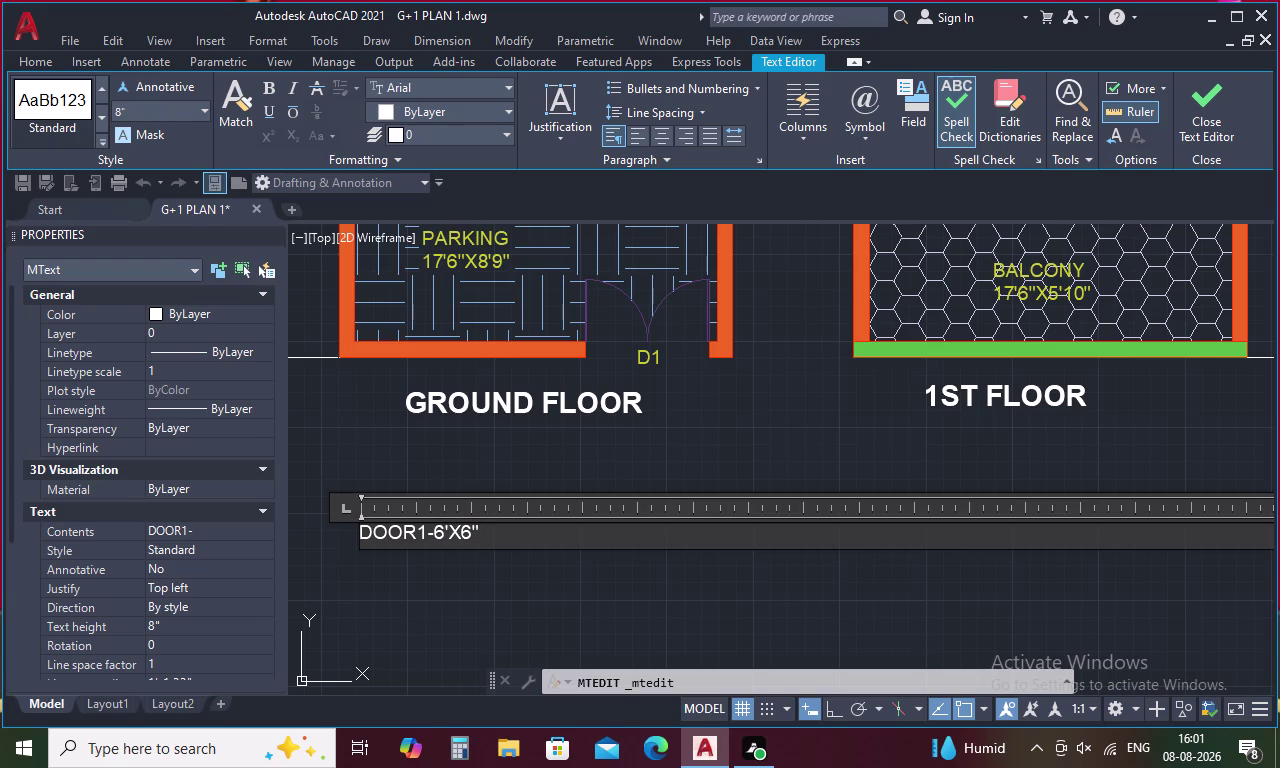
click(431, 533)
key(space)
click(490, 534)
key(BackSpace)
key(apostrophe)
key(BackSpace)
key(period)
key(BackSpace)
key(apostrophe)
text(6")
key(Return)
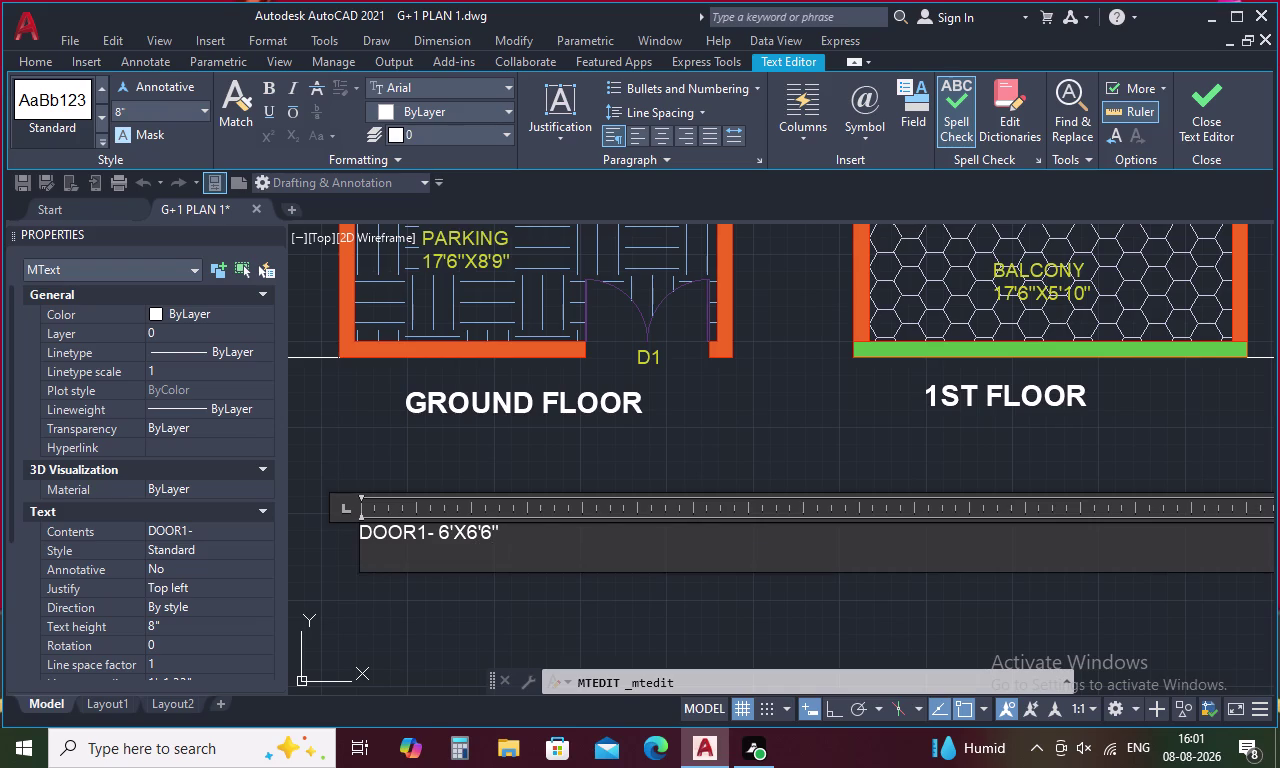
Add the line 'DOOR2 - 4"X7'' and fix the spacing around DOOR1's dash.
key(d)
key(o)
key(o)
key(r)
key(2)
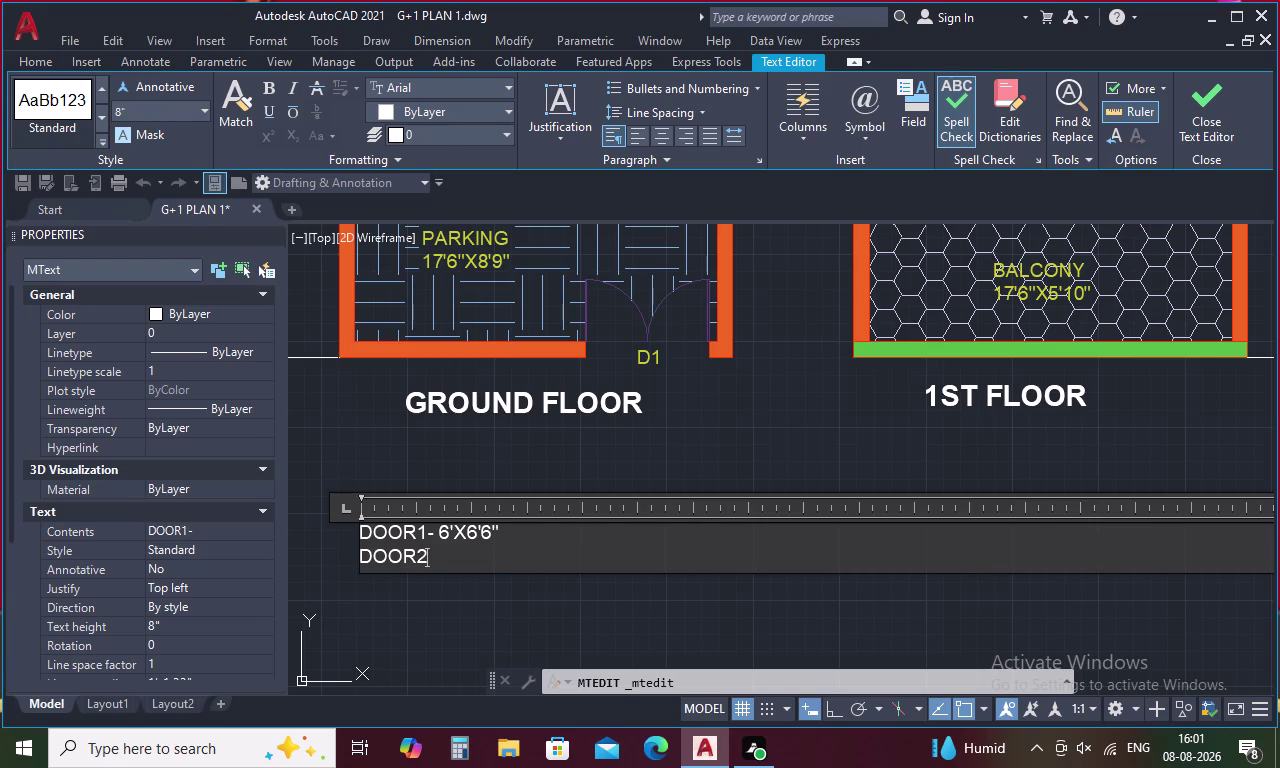
key(space)
key(minus)
key(space)
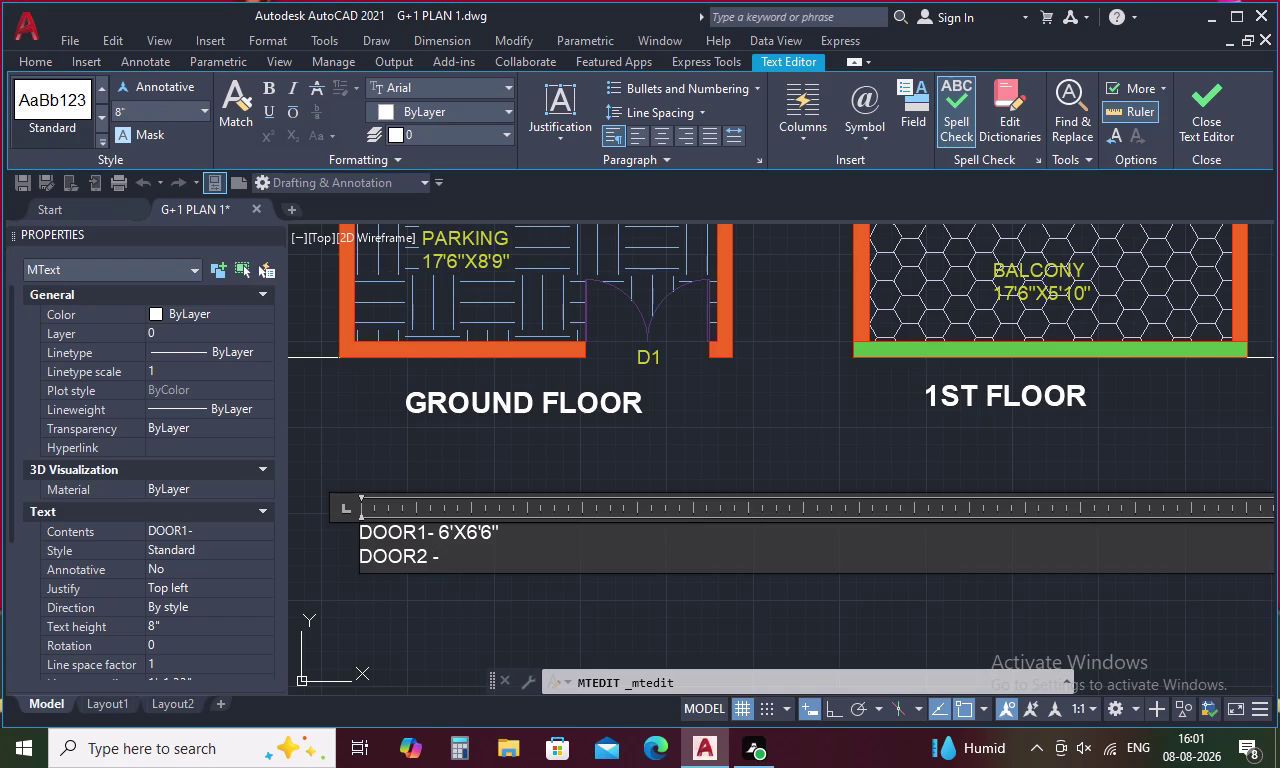
click(427, 534)
key(BackSpace)
key(1)
key(space)
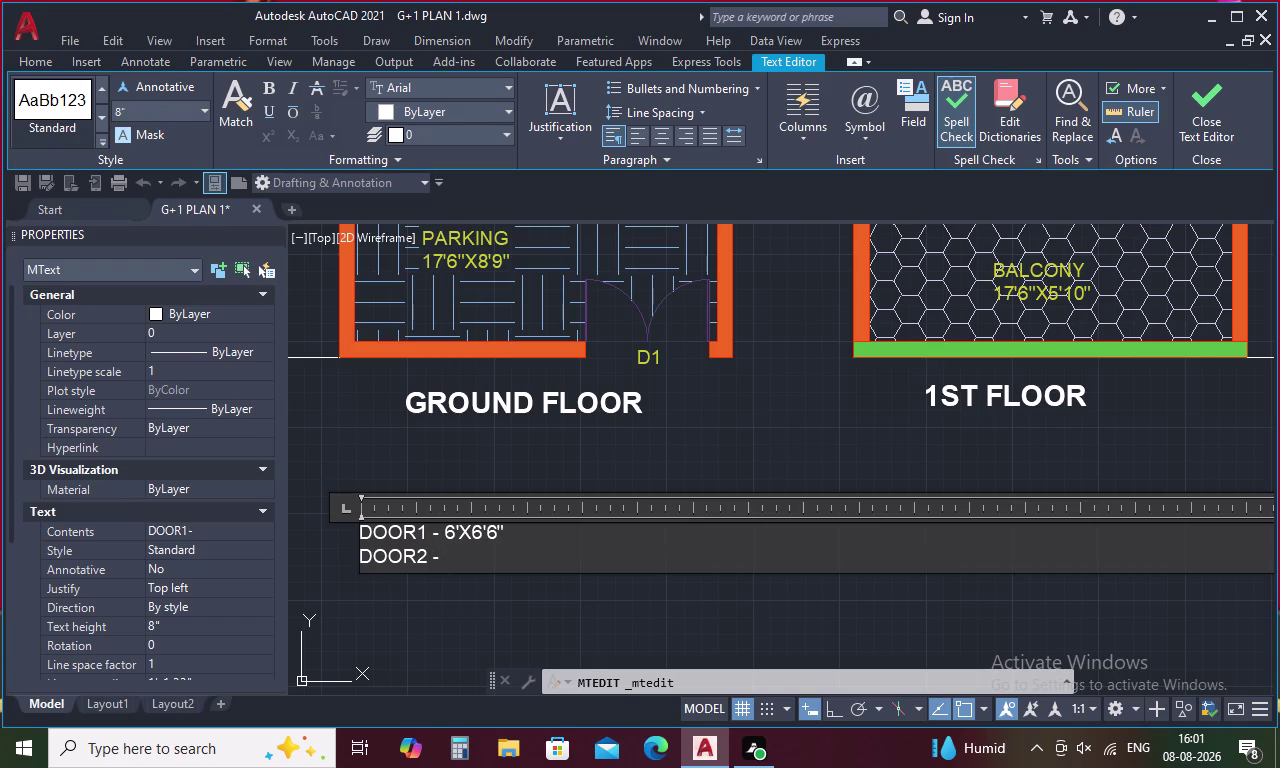
click(439, 556)
key(space)
key(4)
key(shift+quotedbl)
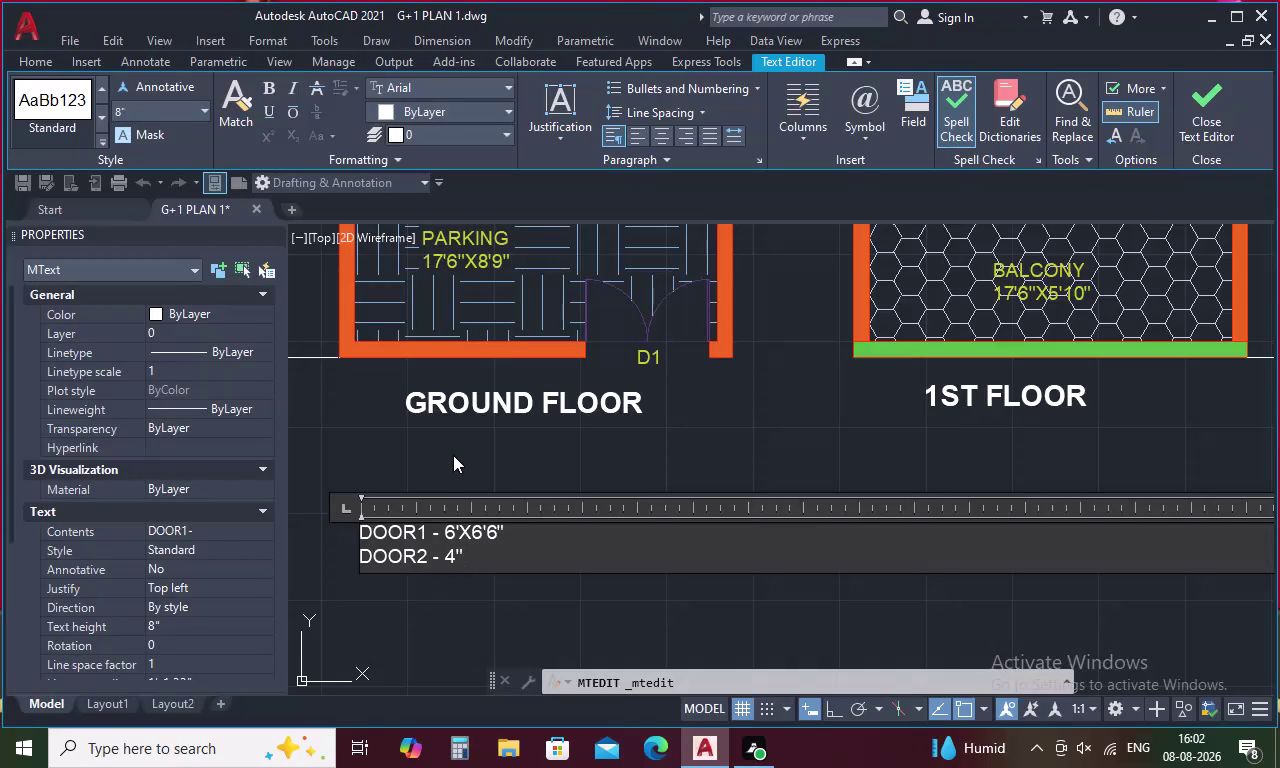
text(X7)
text(")
key(BackSpace)
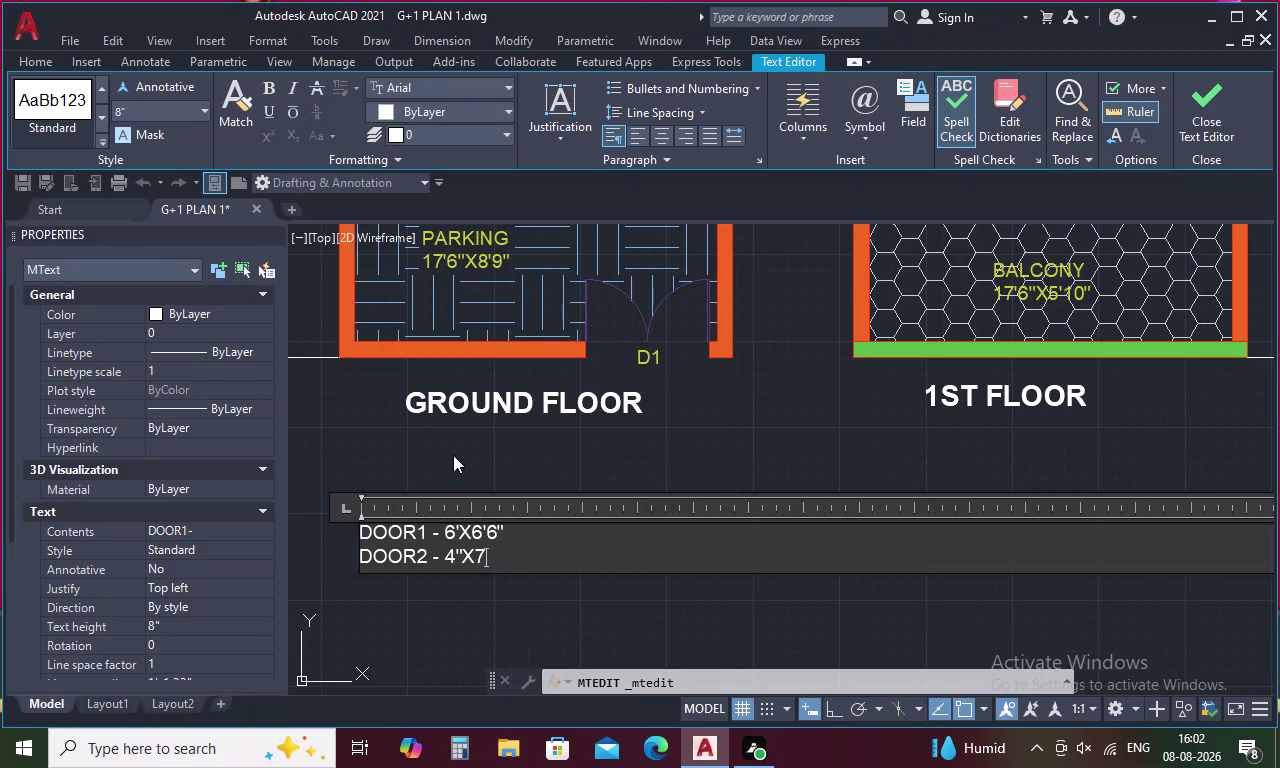
key(apostrophe)
Add the line 'DOOR3 - 5'X7''.
key(Return)
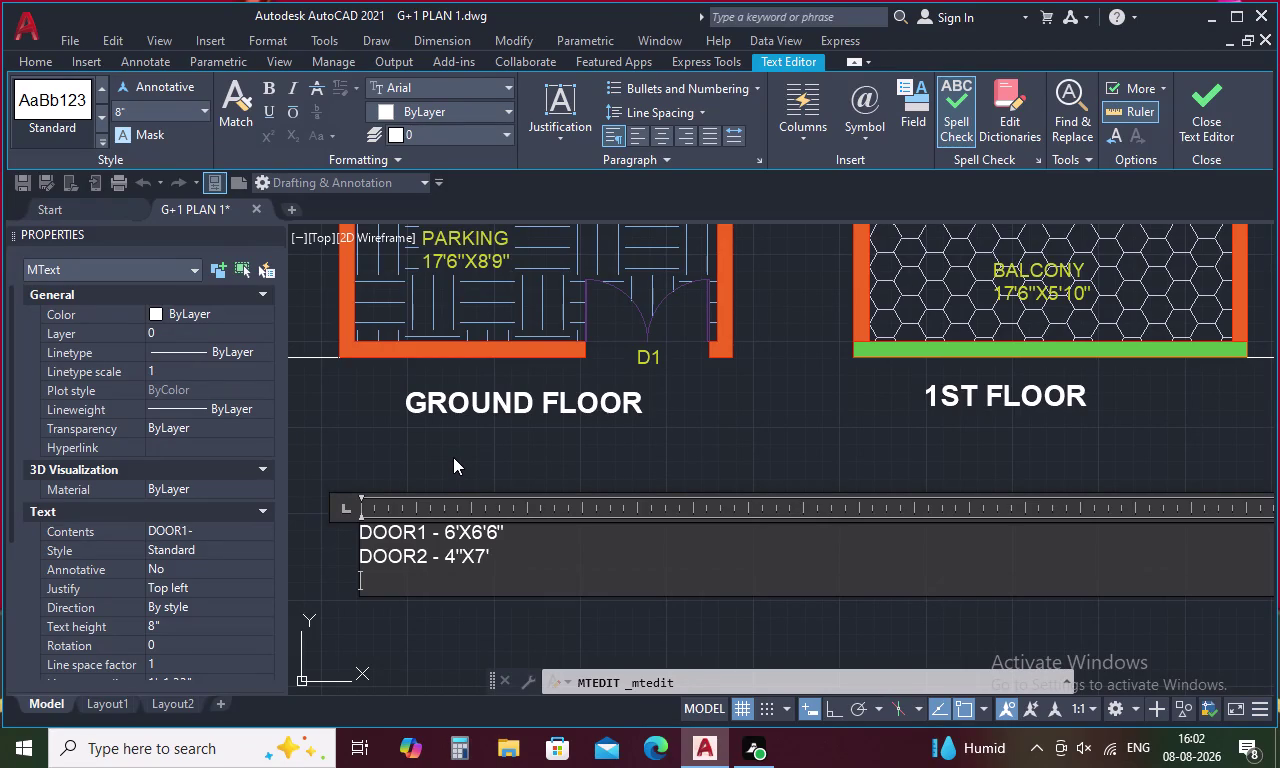
text(DOO)
text(R)
key(3)
key(minus)
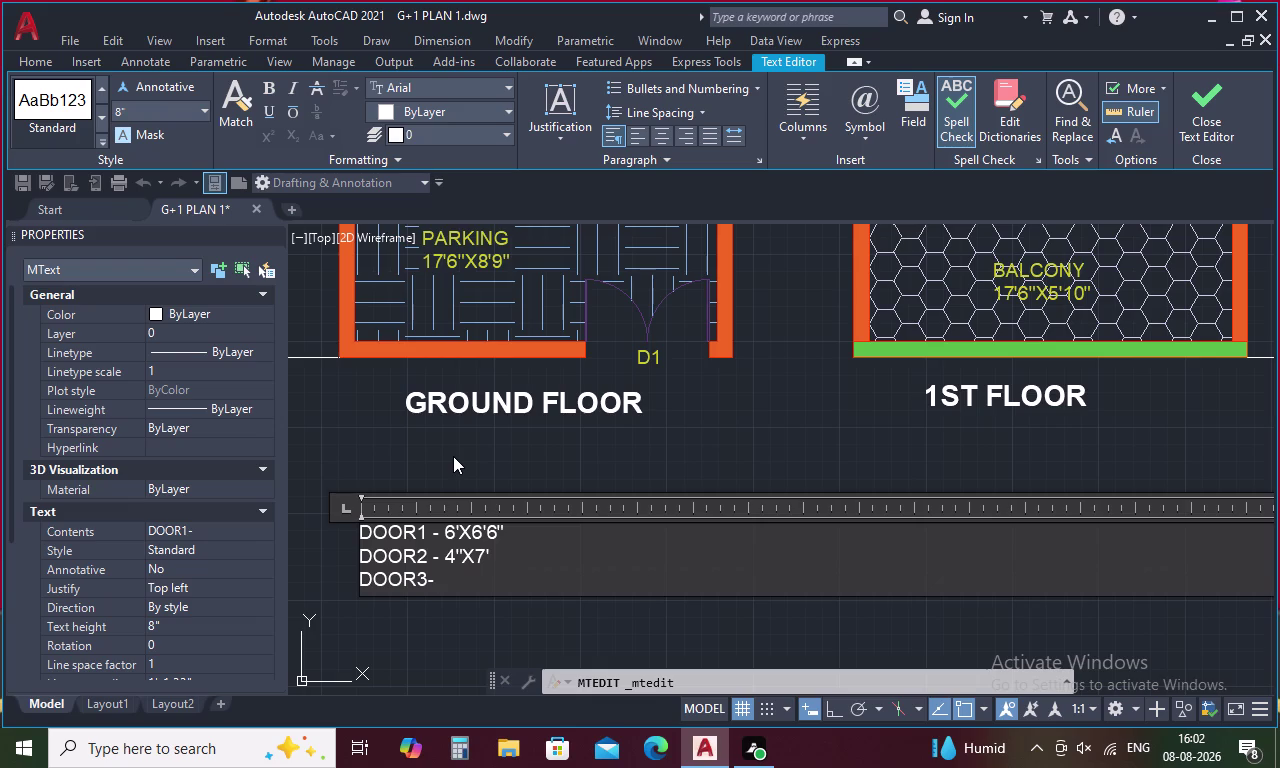
key(BackSpace)
key(space)
key(minus)
key(5)
key(apostrophe)
key(BackSpace)
key(BackSpace)
key(space)
text(6)
key(BackSpace)
text(5')
key(x)
key(7)
key(apostrophe)
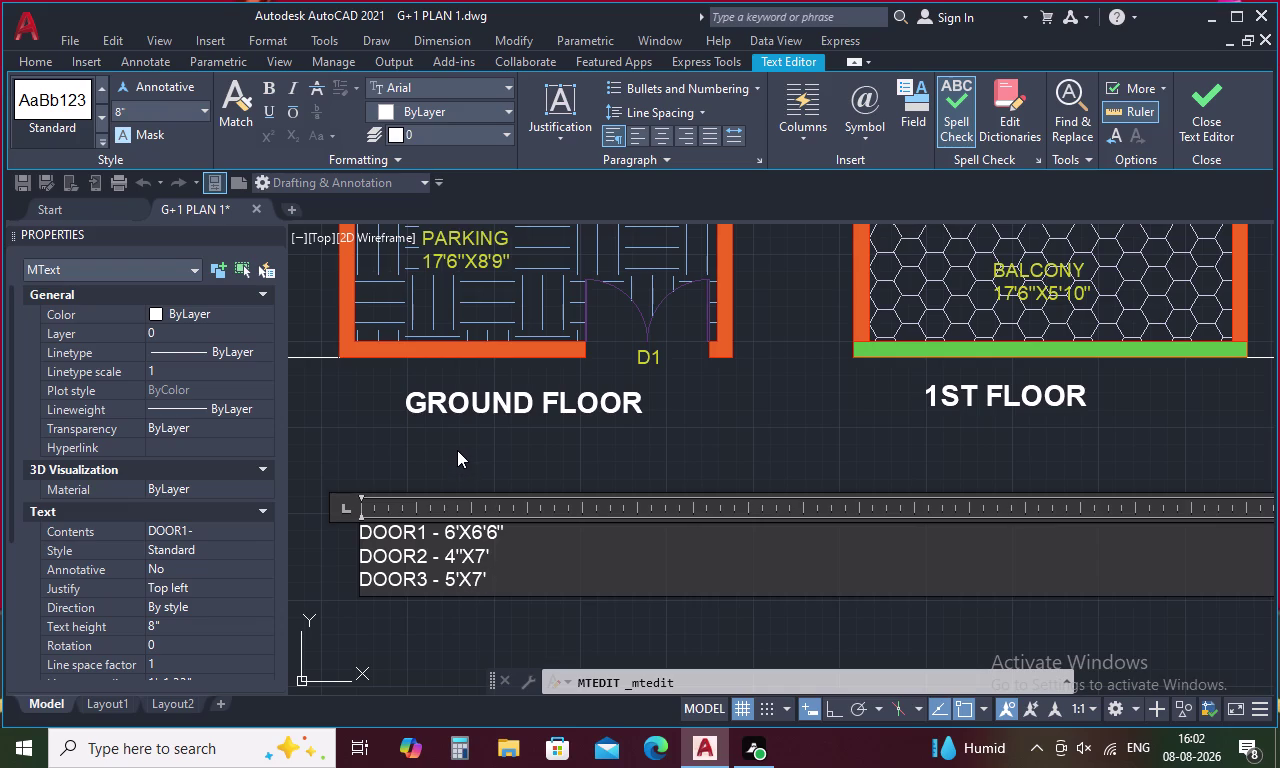
Add the line 'DOOR4 - 2'6"X7''.
key(Return)
text(DO)
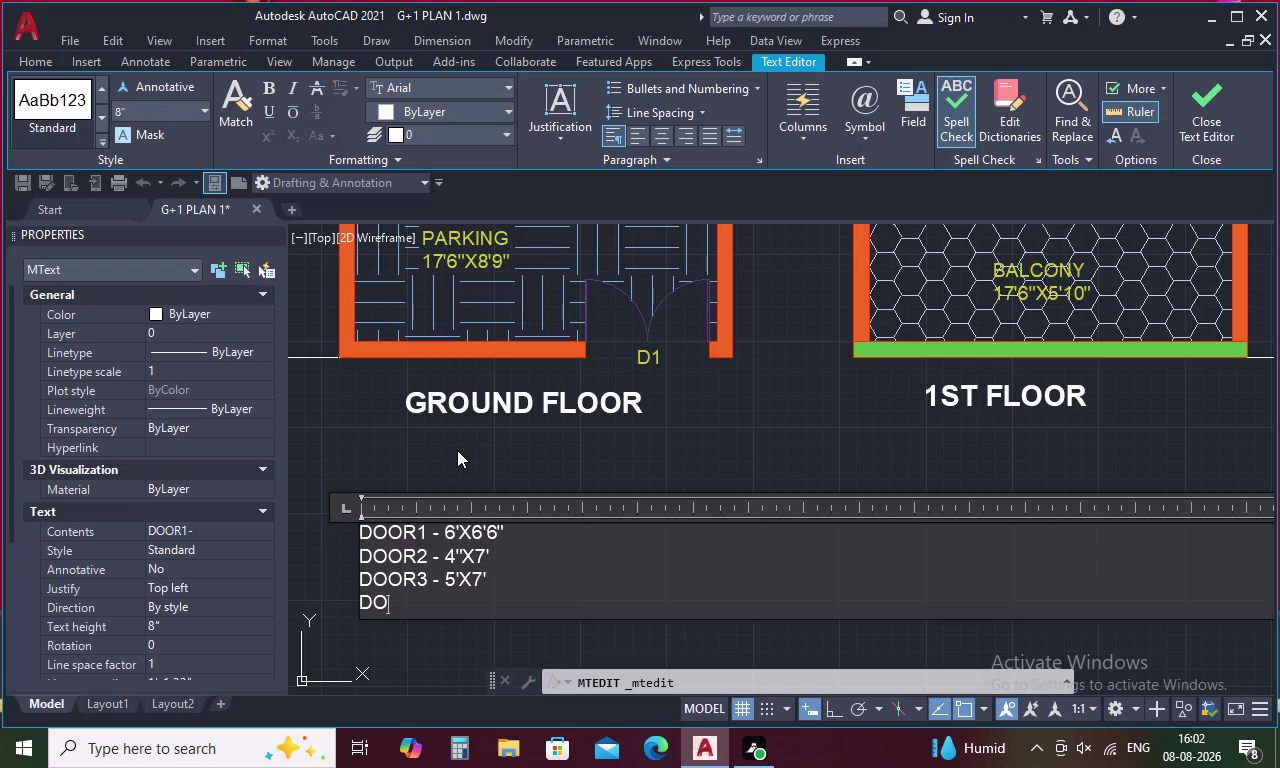
text(OR)
key(4)
key(space)
text(-)
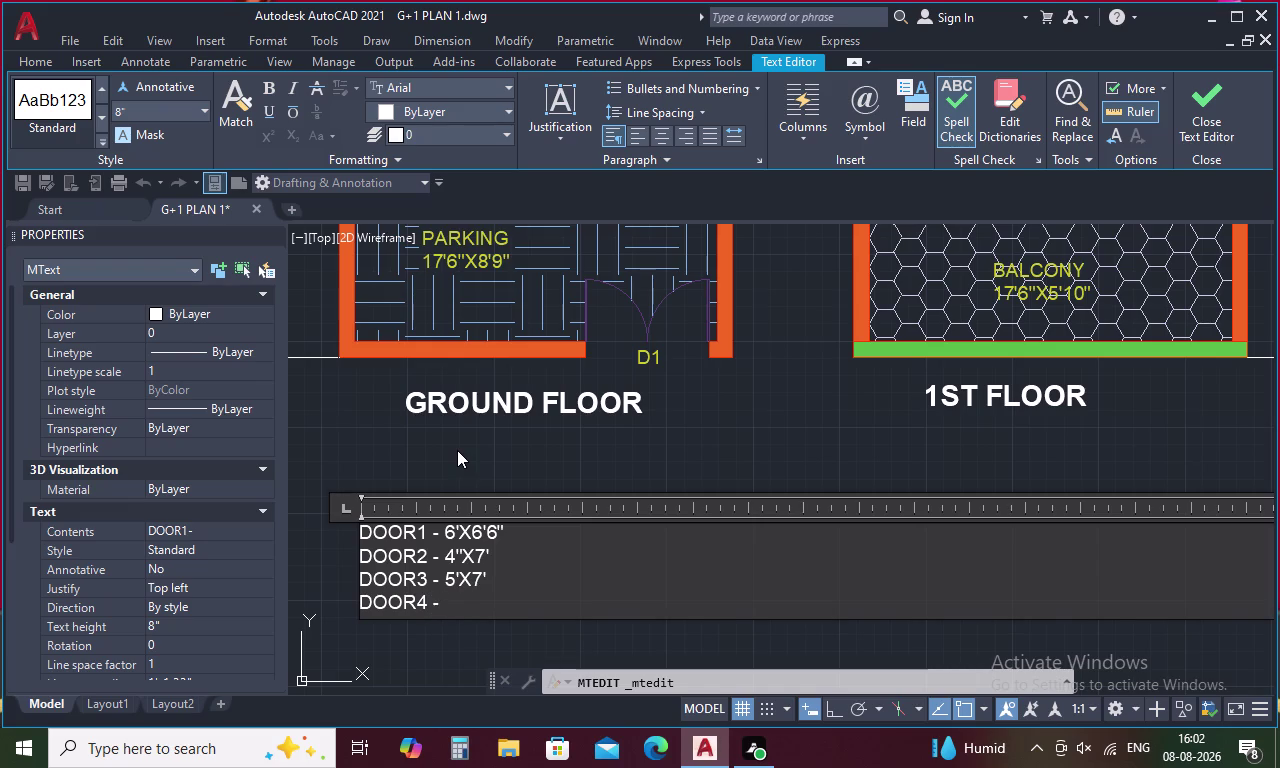
key(space)
text(2')
text(6")
key(x)
text(7)
text(')
key(Return)
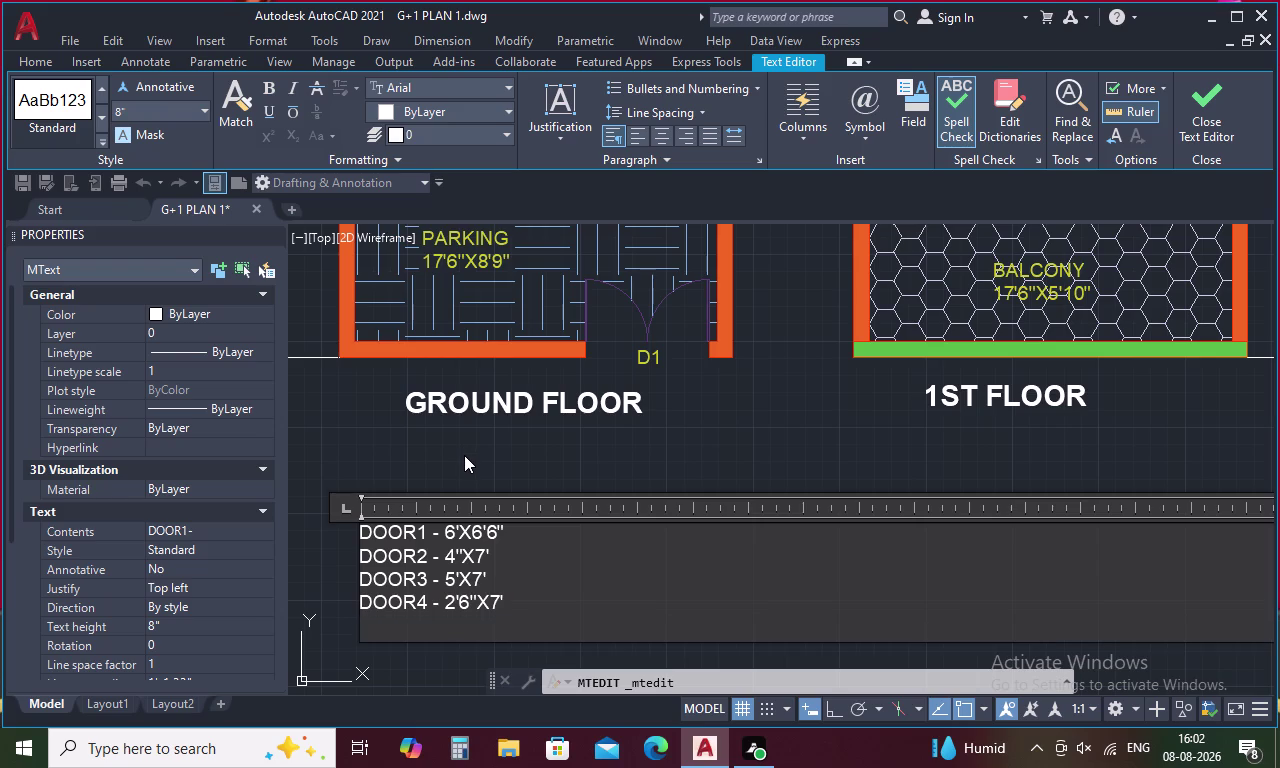
Start the W1 window entry on the next line.
key(w)
key(i)
key(BackSpace)
key(1)
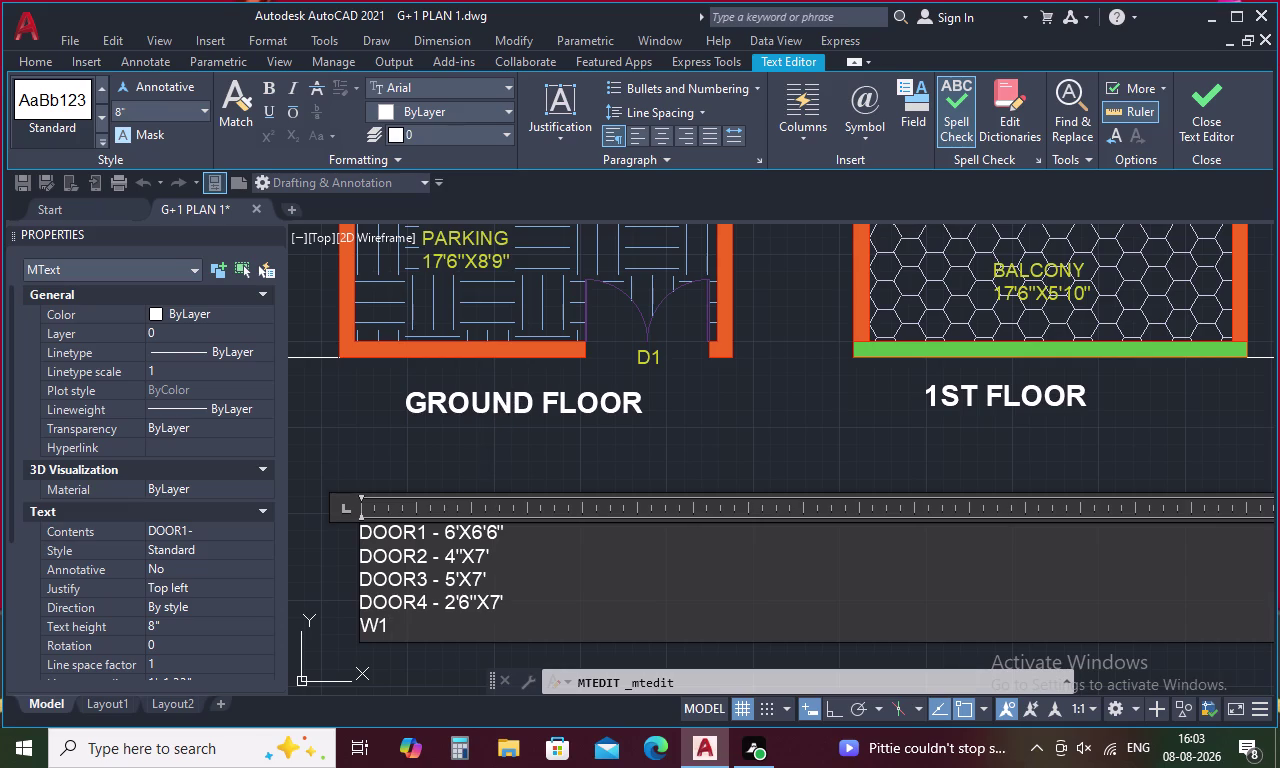
Complete the first window line as W1 - 4'X4'.
key(space)
key(minus)
key(BackSpace)
key(BackSpace)
key(BackSpace)
text(1)
key(space)
text(-)
key(space)
key(4)
key(apostrophe)
text(X4)
text(')
key(Return)
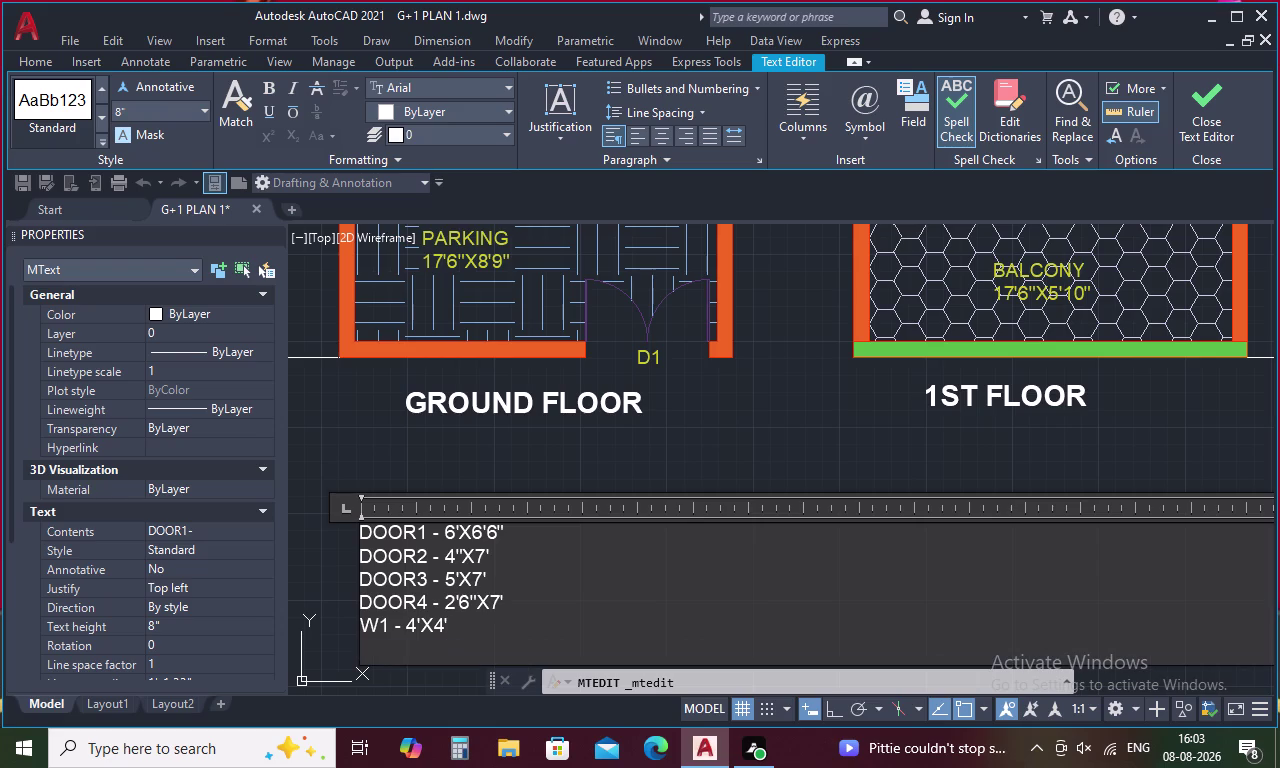
Add the W2 - 3'X4' schedule line.
text(W2)
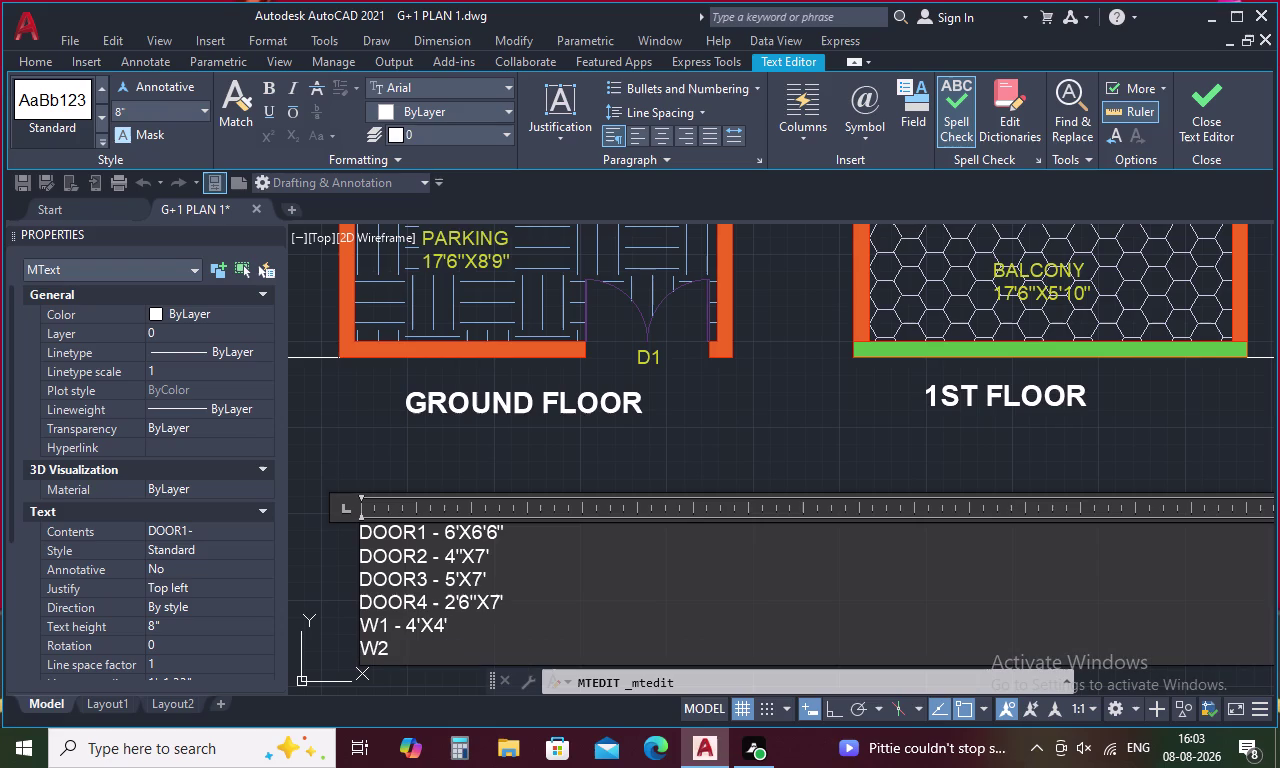
key(space)
text(-)
key(space)
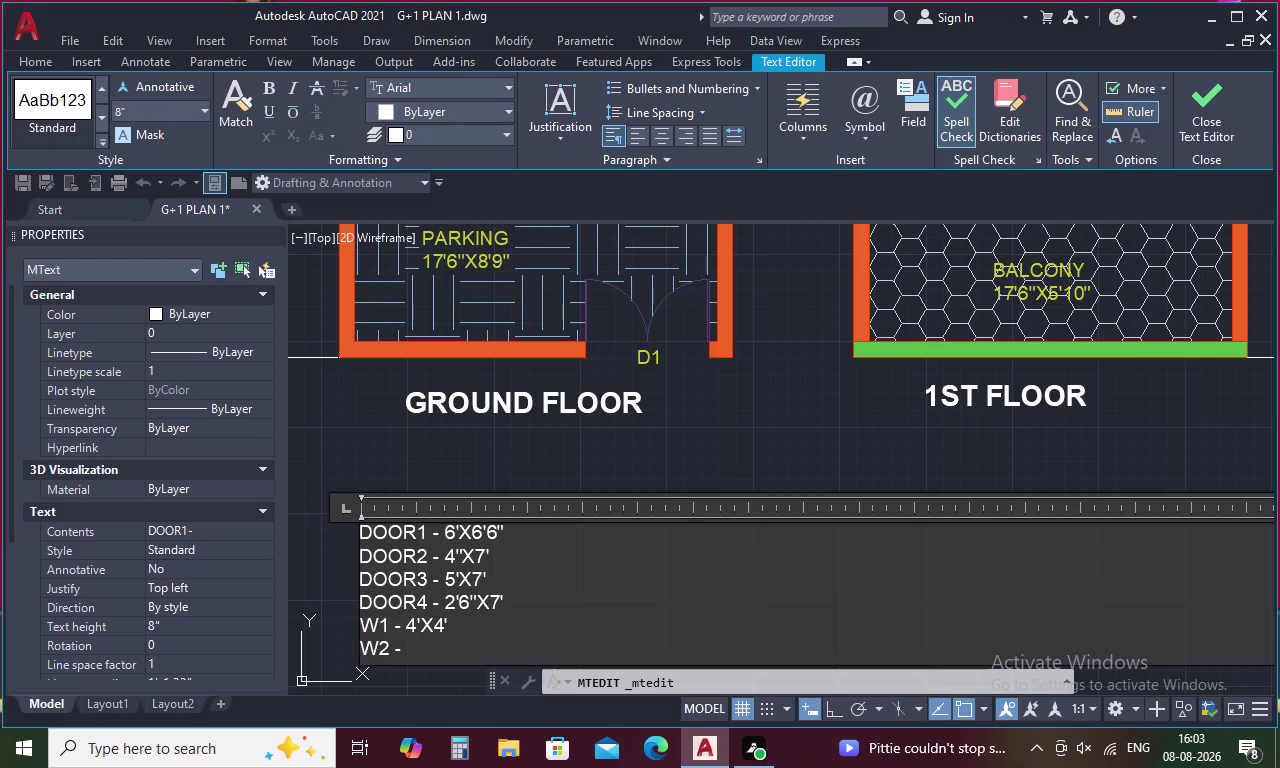
text(3')
text(X4)
key(apostrophe)
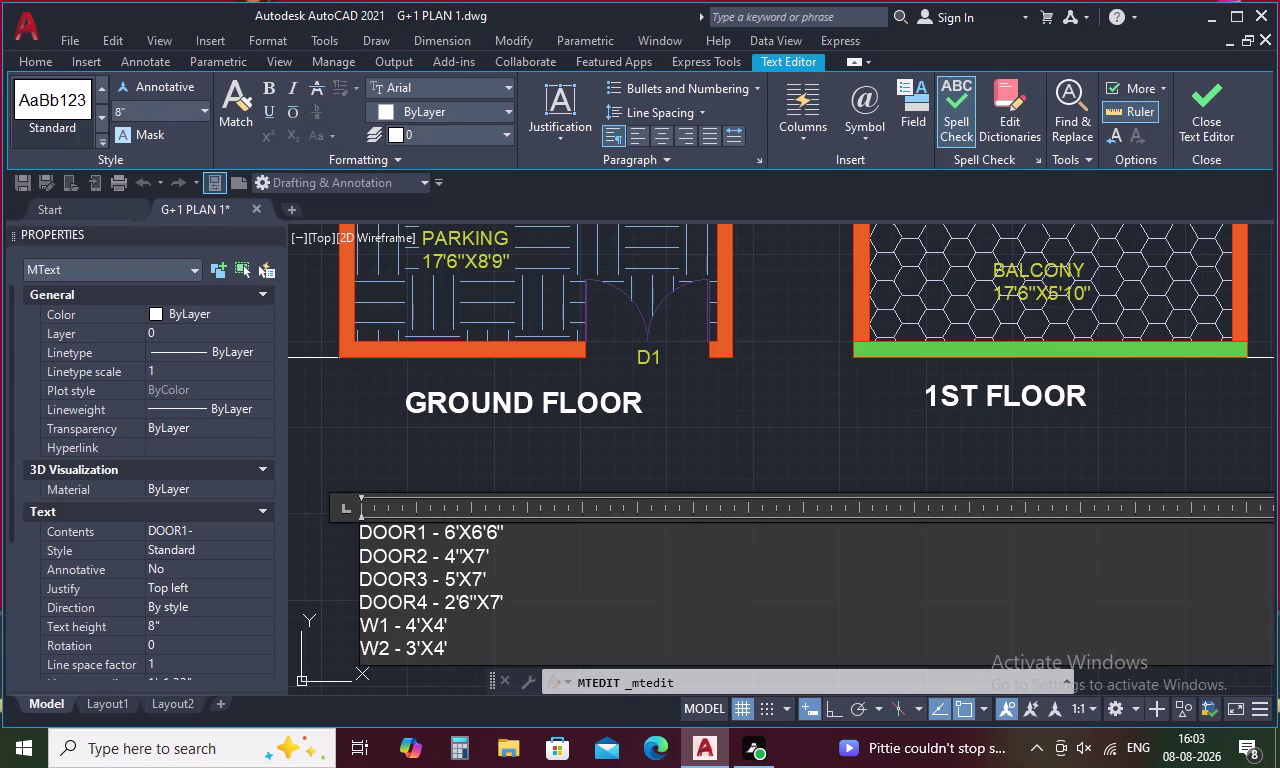
Add a third line reading W3 - 2'X1'6".
key(Return)
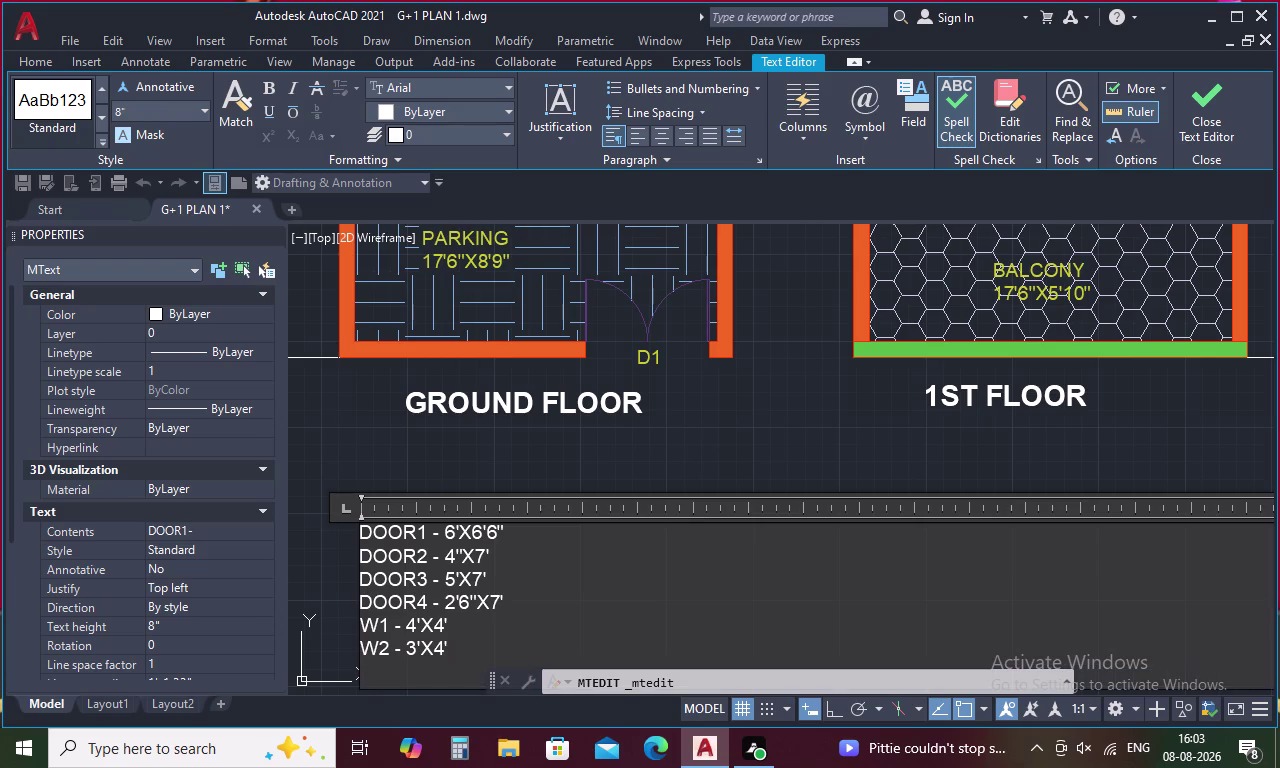
text(W3)
key(space)
text(-)
key(space)
text(2')
key(x)
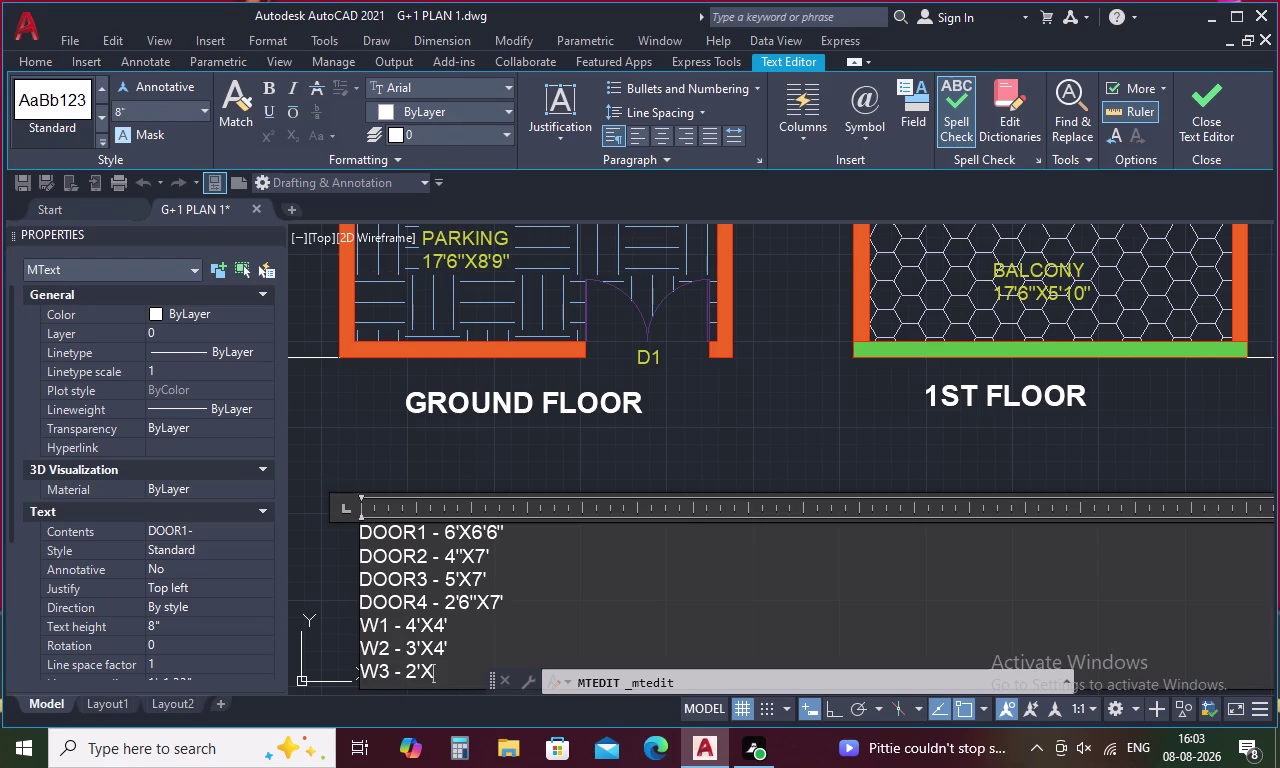
key(1)
key(BackSpace)
key(1)
text('6)
key(shift+quotedbl)
key(Return)
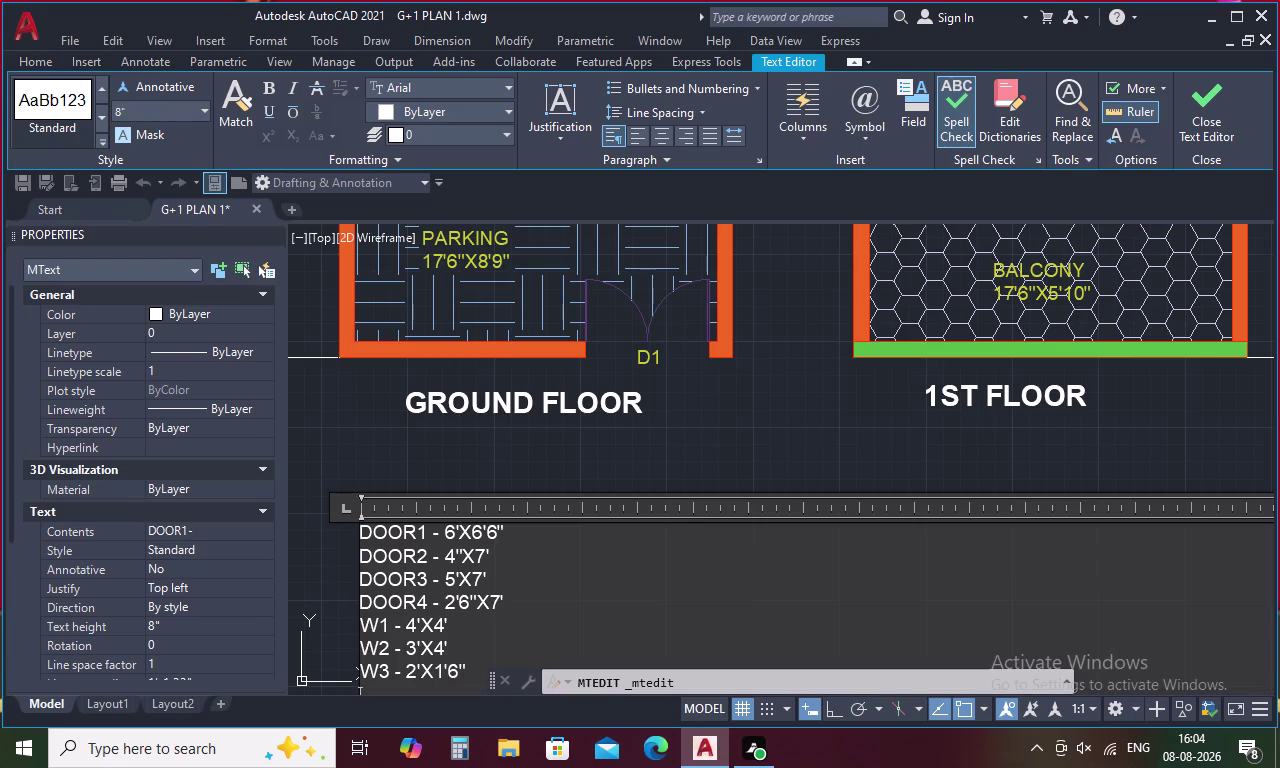
middle_drag(443, 570, 453, 473)
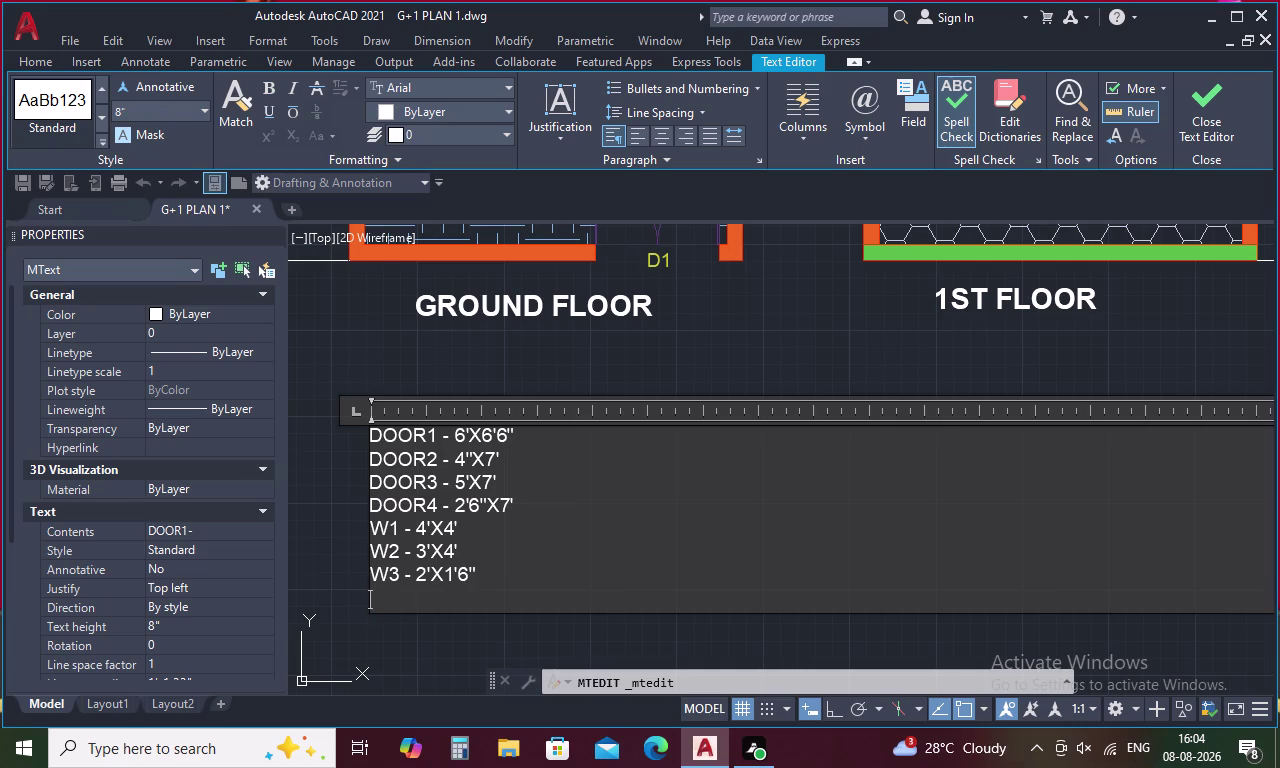
Start a separate V1 ventilator line, then delete it again.
key(v)
key(1)
key(minus)
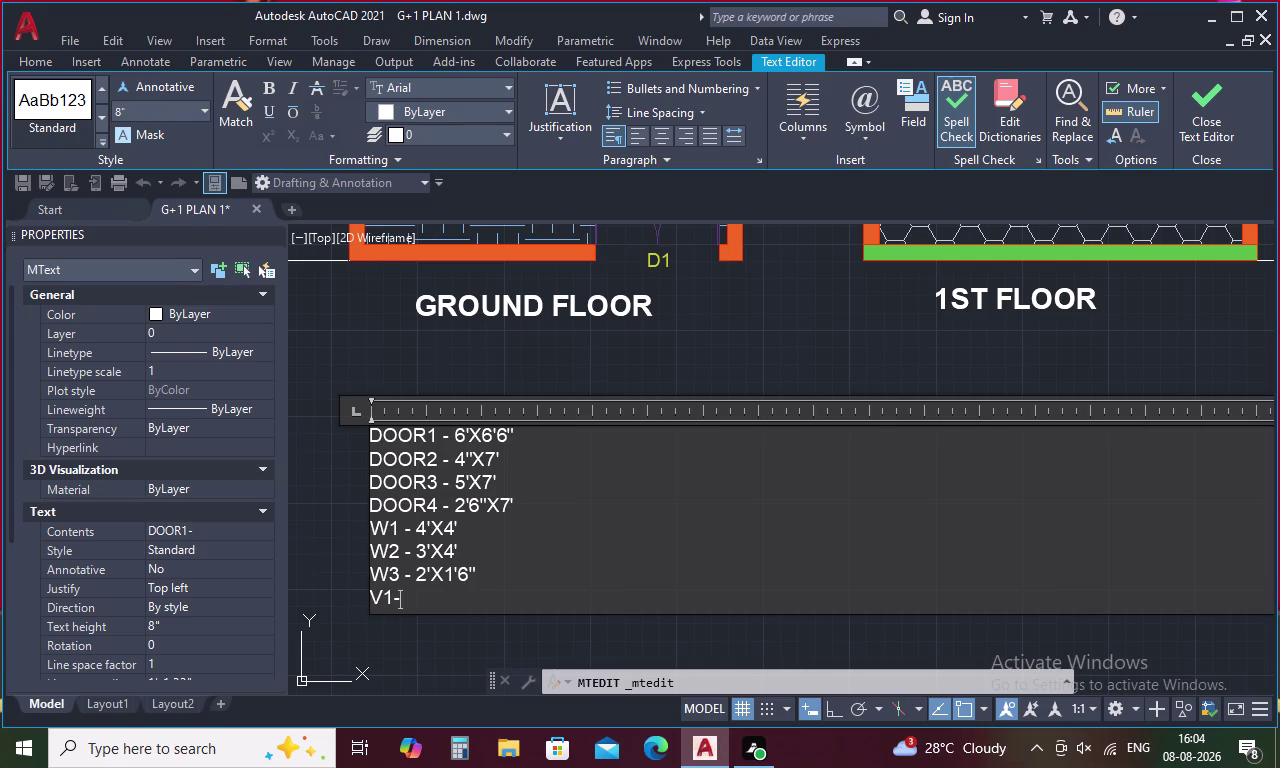
key(BackSpace)
key(space)
text(-)
key(space)
key(BackSpace)
key(BackSpace)
key(BackSpace)
key(BackSpace)
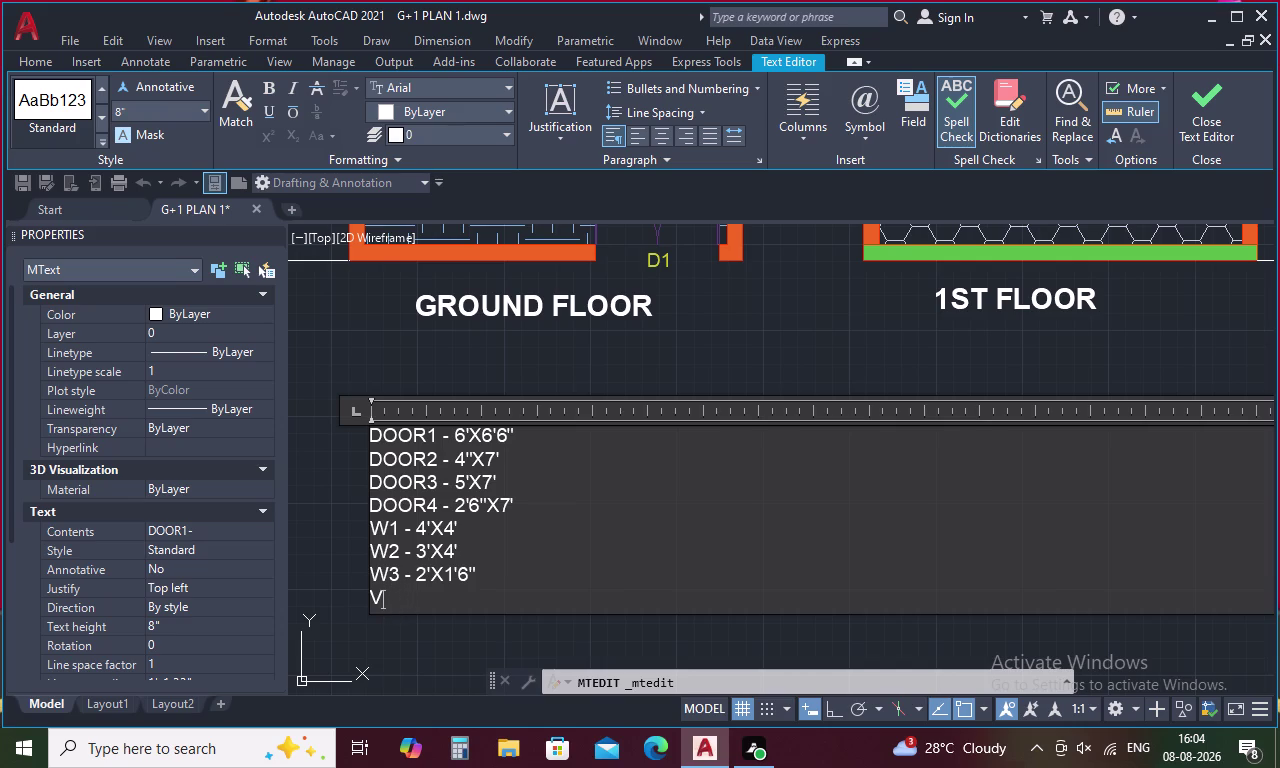
key(BackSpace)
Rename the W3 label to V1 and close the text editor.
click(386, 574)
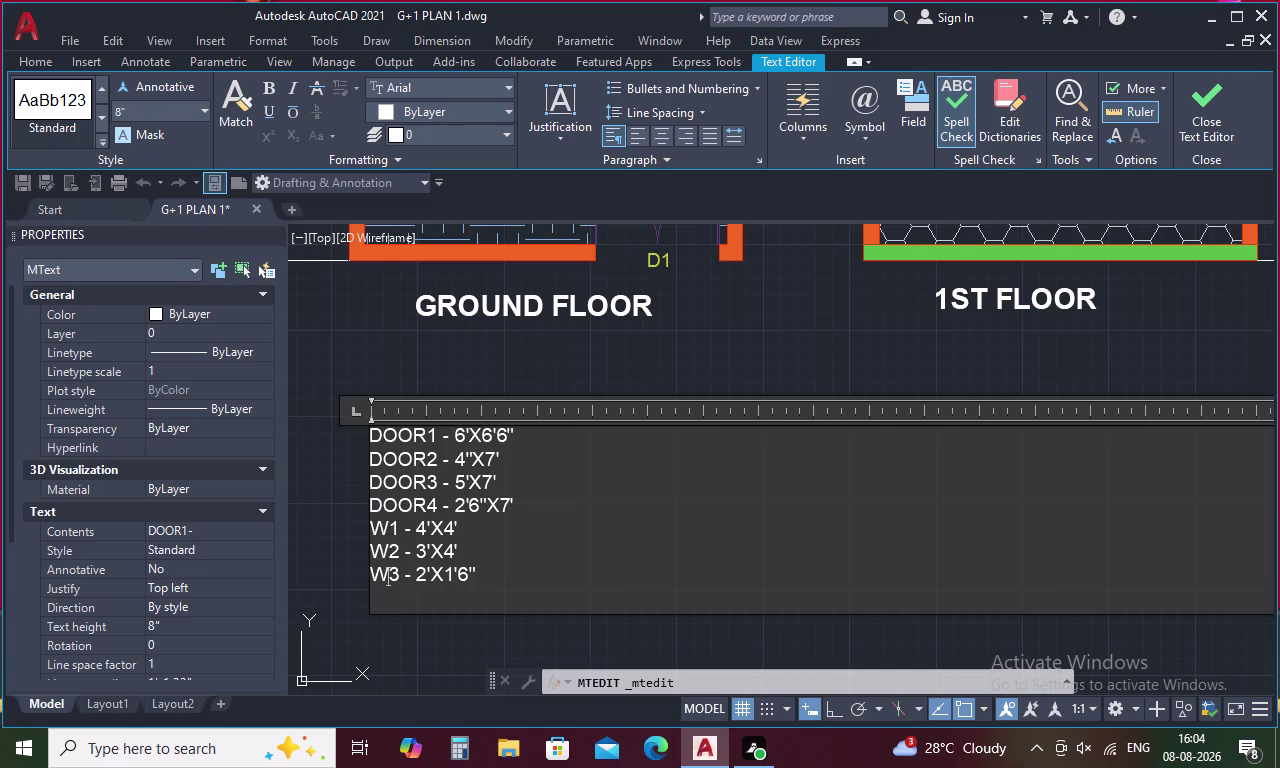
click(399, 574)
key(BackSpace)
key(BackSpace)
key(v)
key(1)
click(488, 571)
click(656, 353)
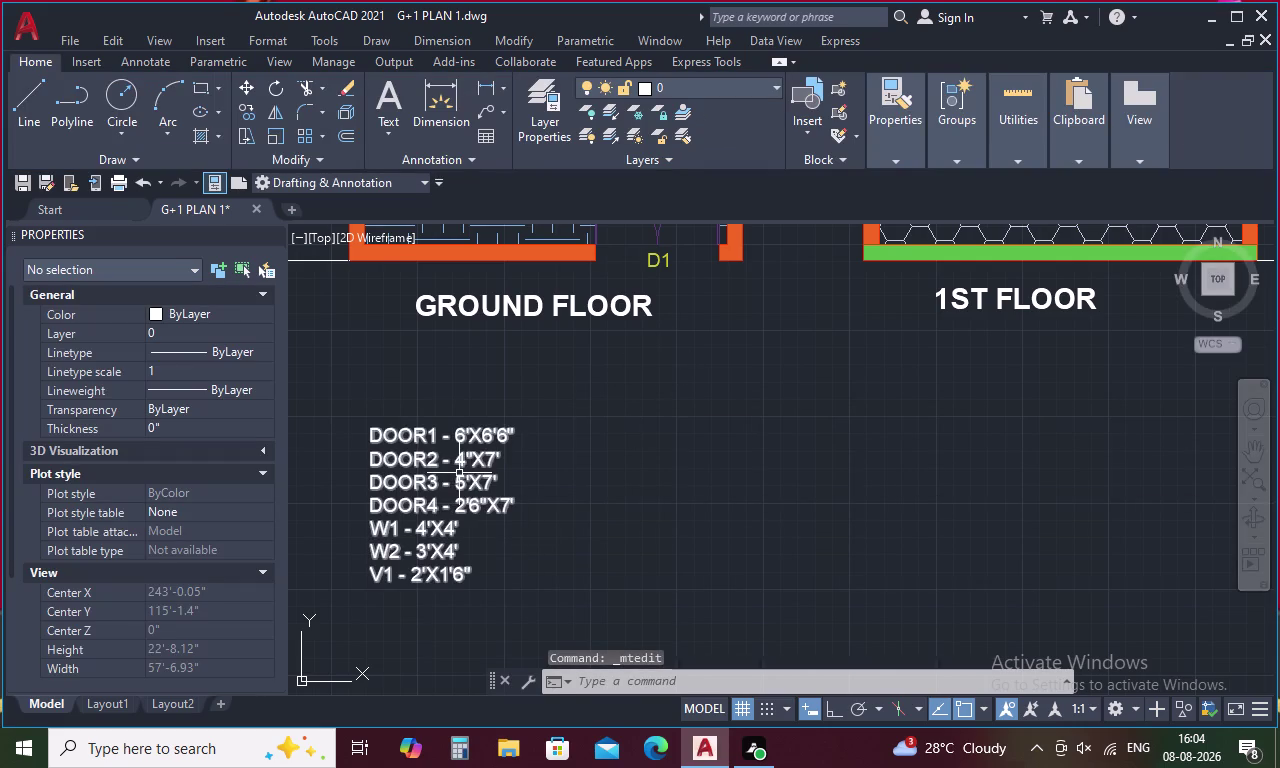
Measure the D4 door opening in the plan with DIST.
scroll(down, 3)
middle_drag(526, 444, 510, 670)
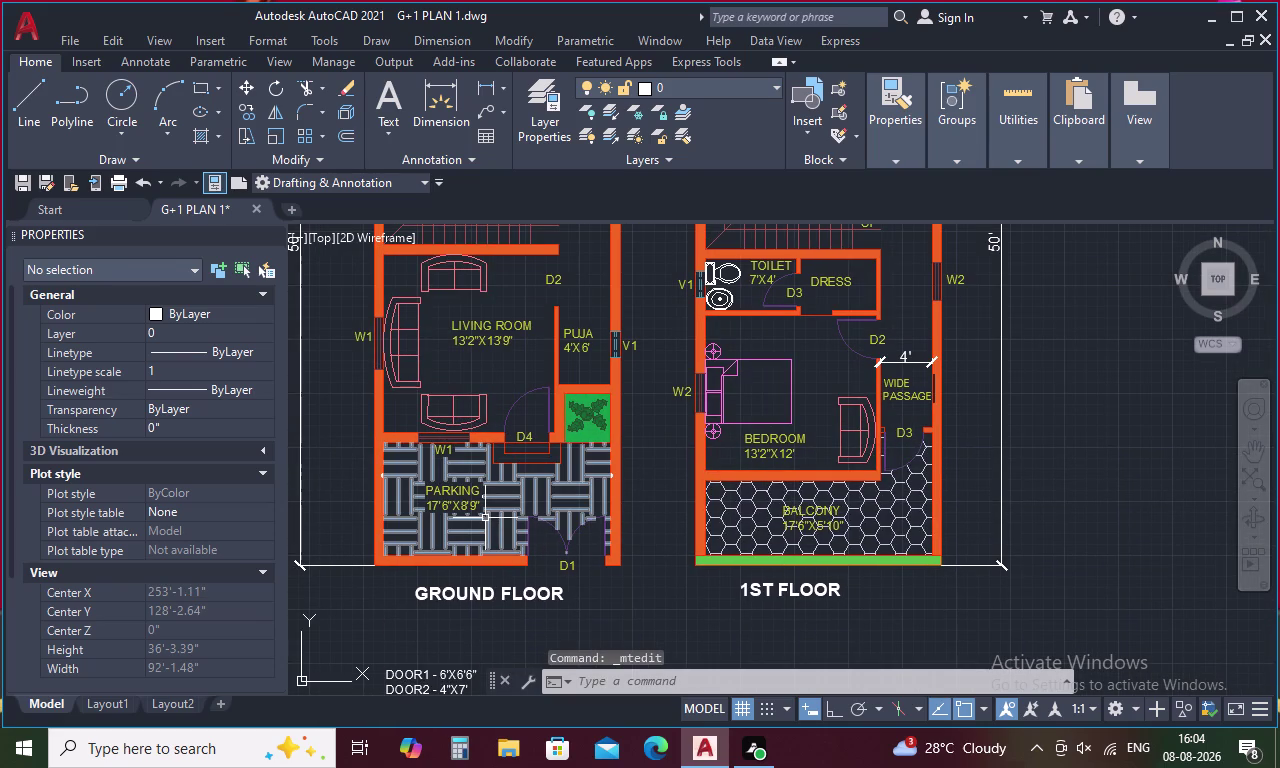
key(d)
key(i)
key(space)
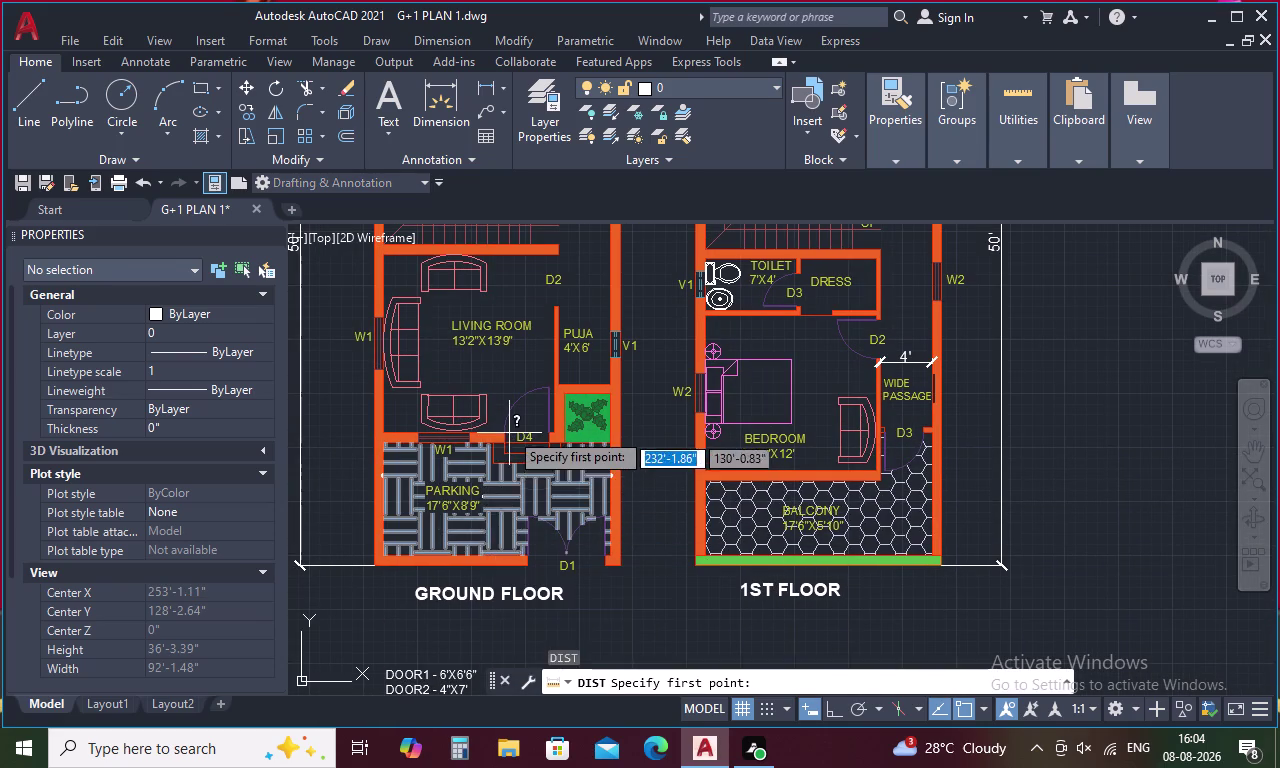
scroll(up, 3)
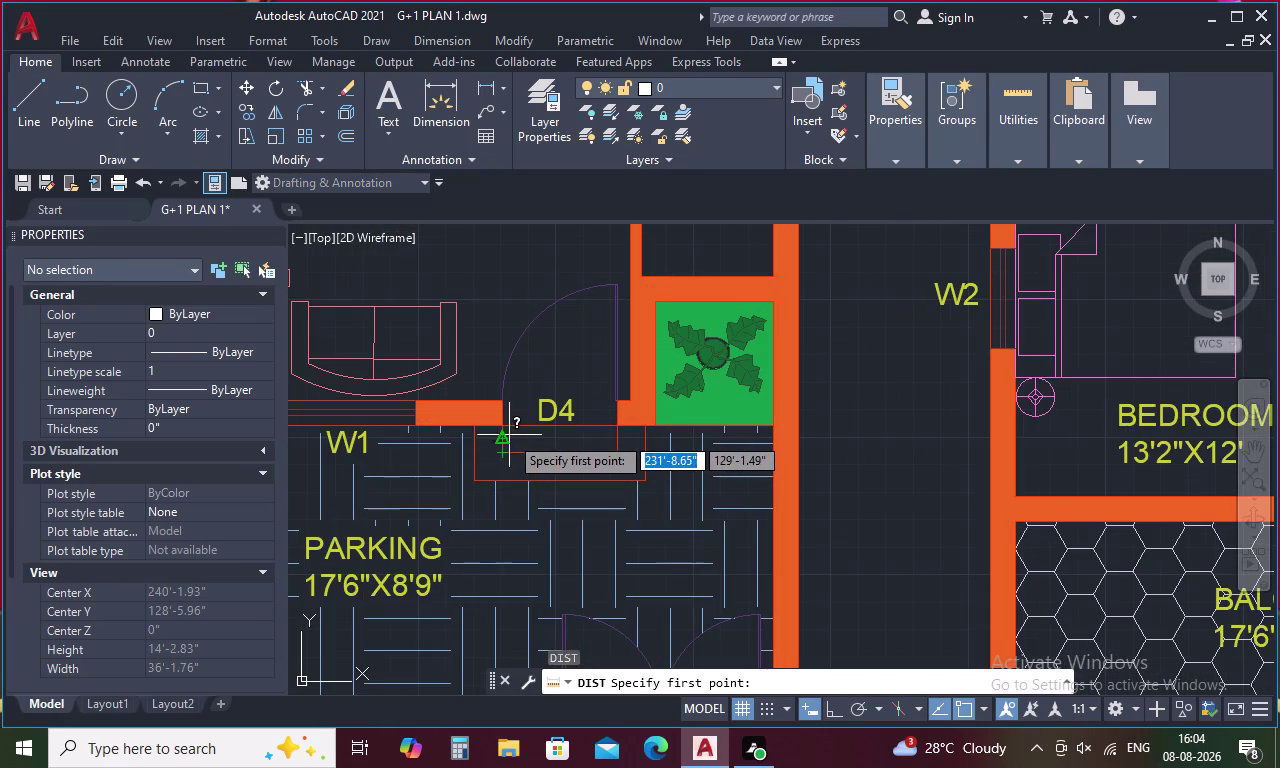
click(498, 427)
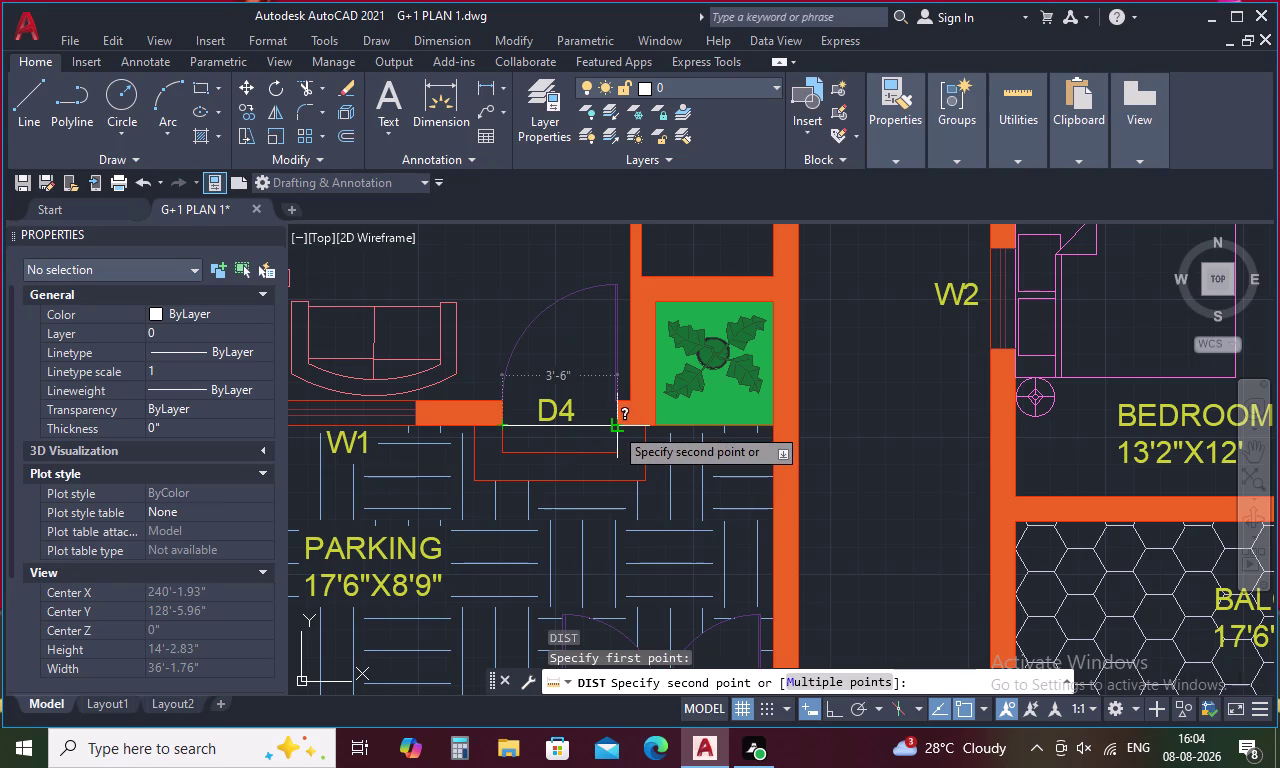
key(Escape)
scroll(down, 3)
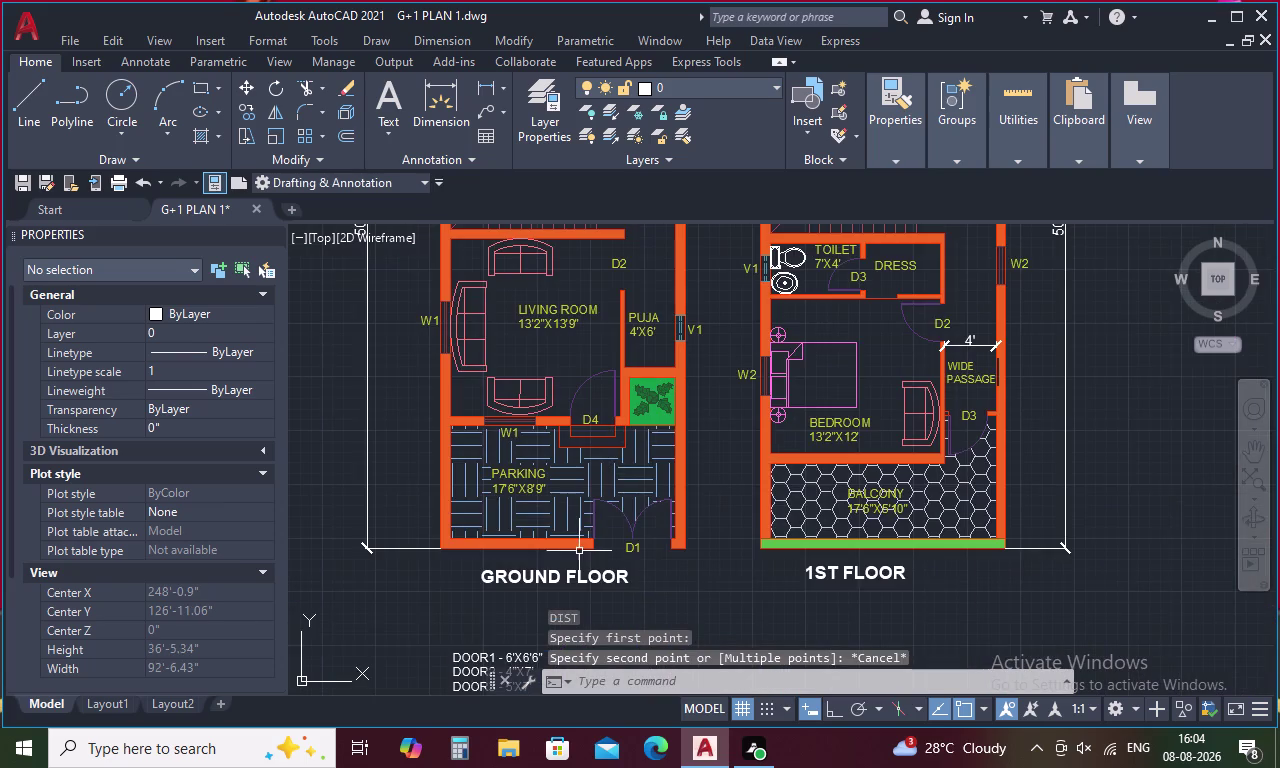
Change DOOR2's schedule size to 3'6"X7' and close the editor.
middle_drag(579, 542, 581, 446)
double_click(474, 602)
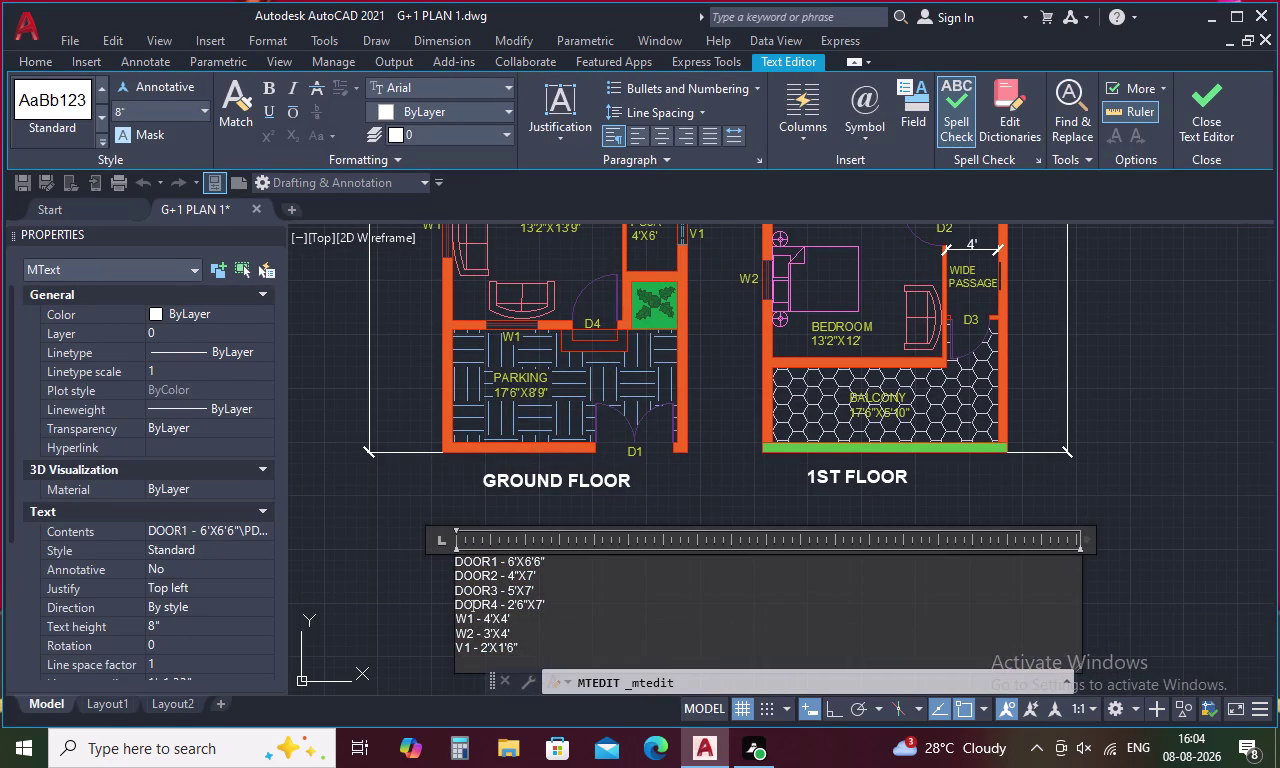
scroll(up, 3)
click(497, 588)
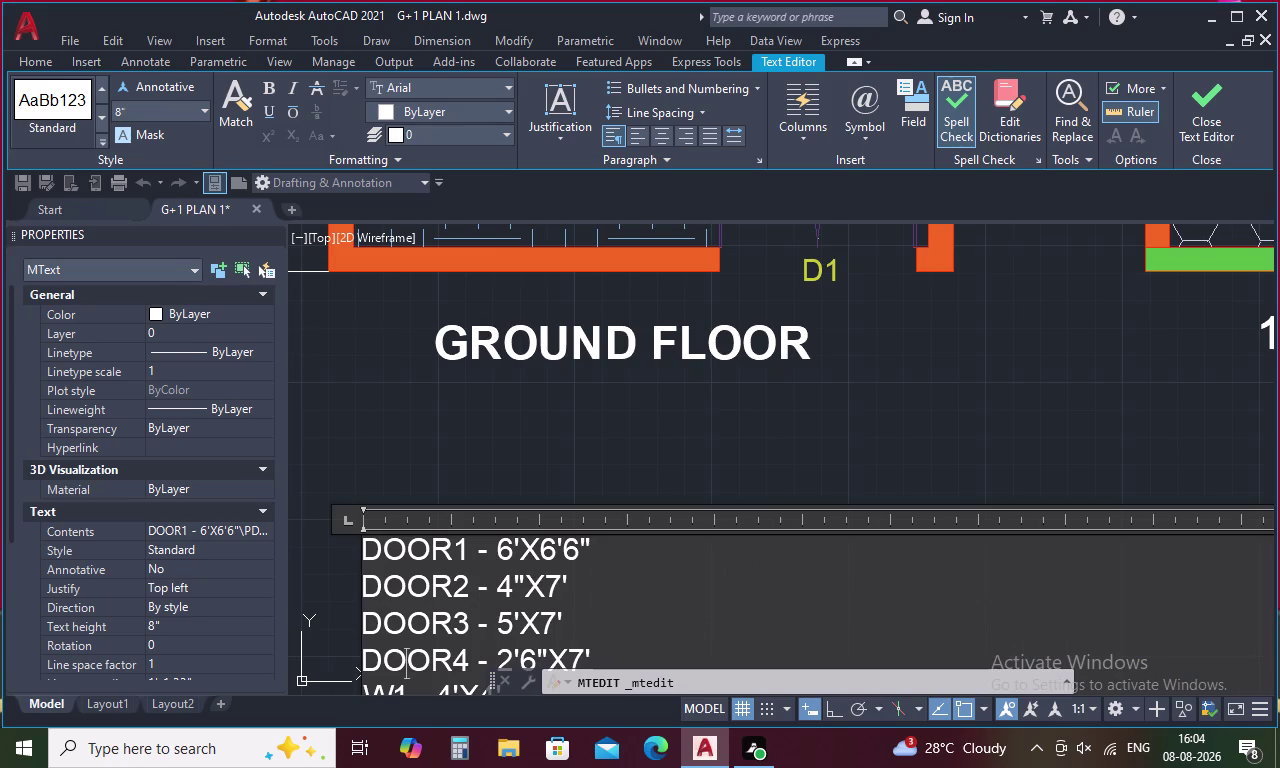
key(3)
key(apostrophe)
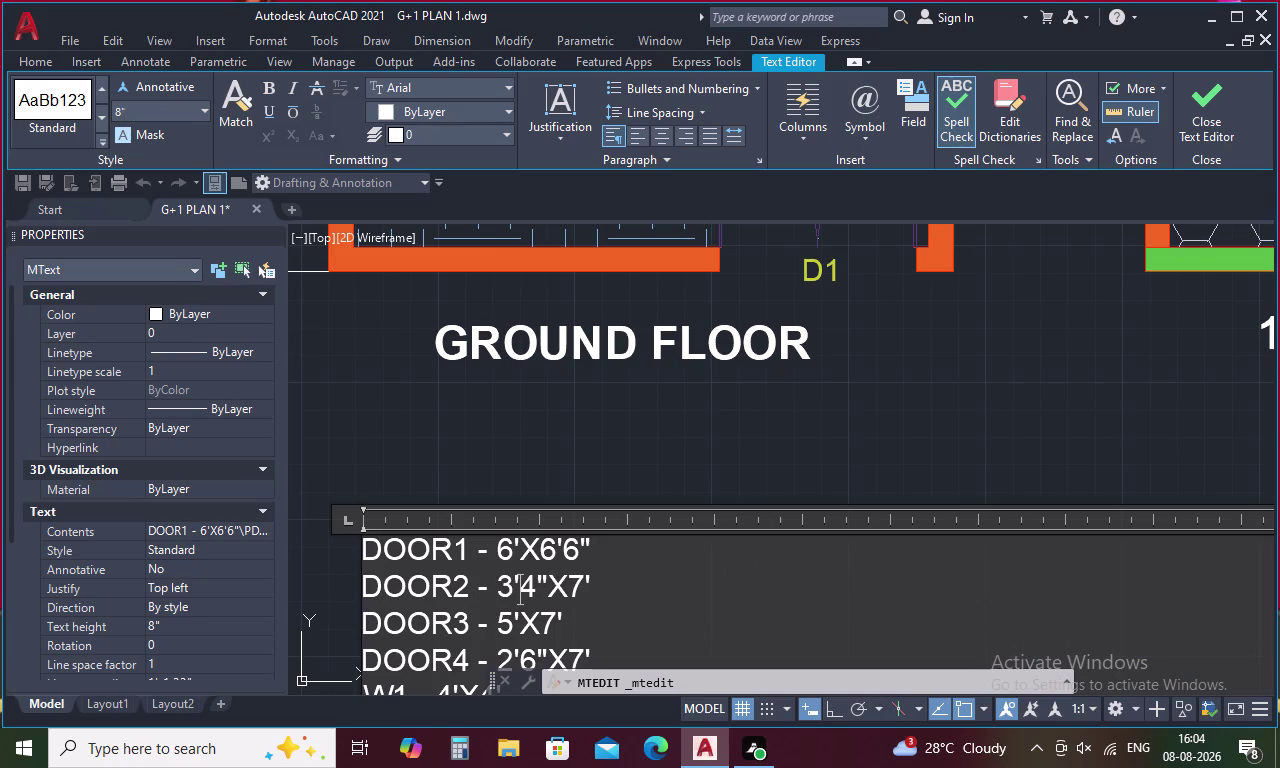
click(530, 590)
key(BackSpace)
key(6)
click(654, 457)
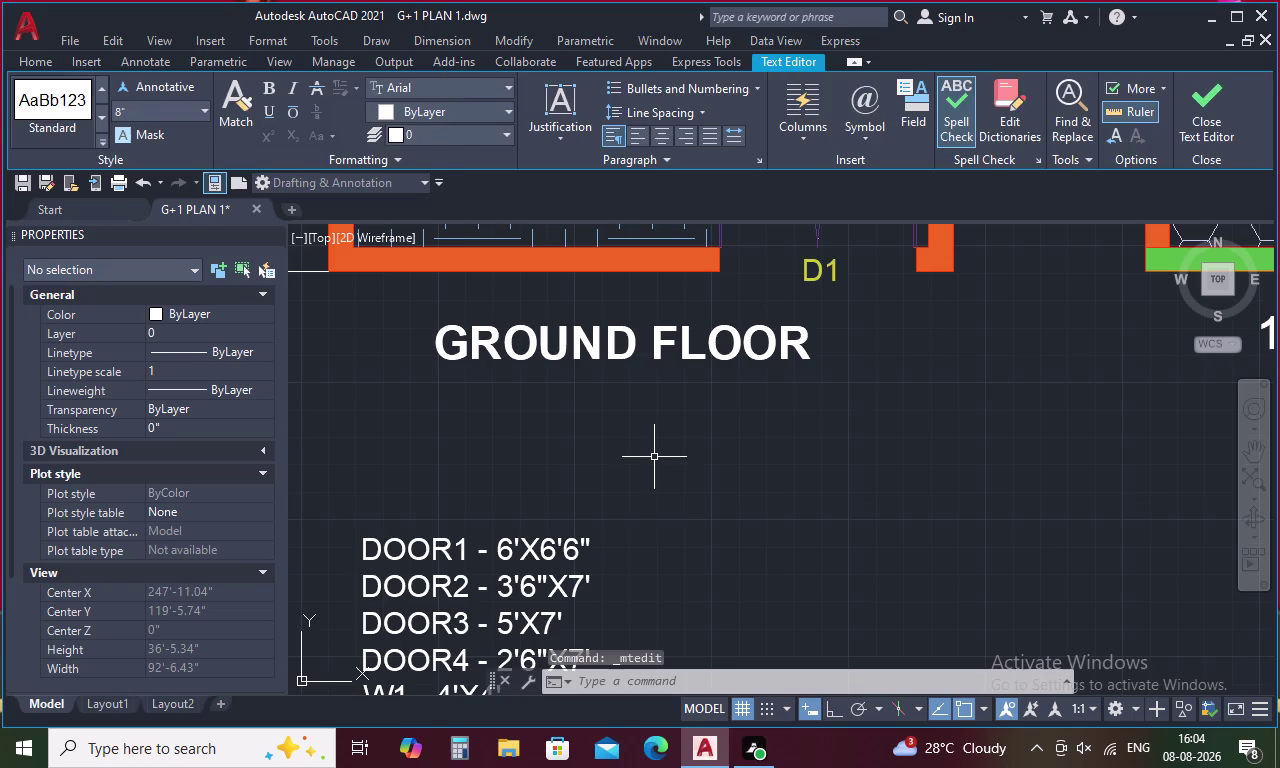
Move the schedule text to the right of the 1ST FLOOR plan.
click(550, 577)
right_click(553, 564)
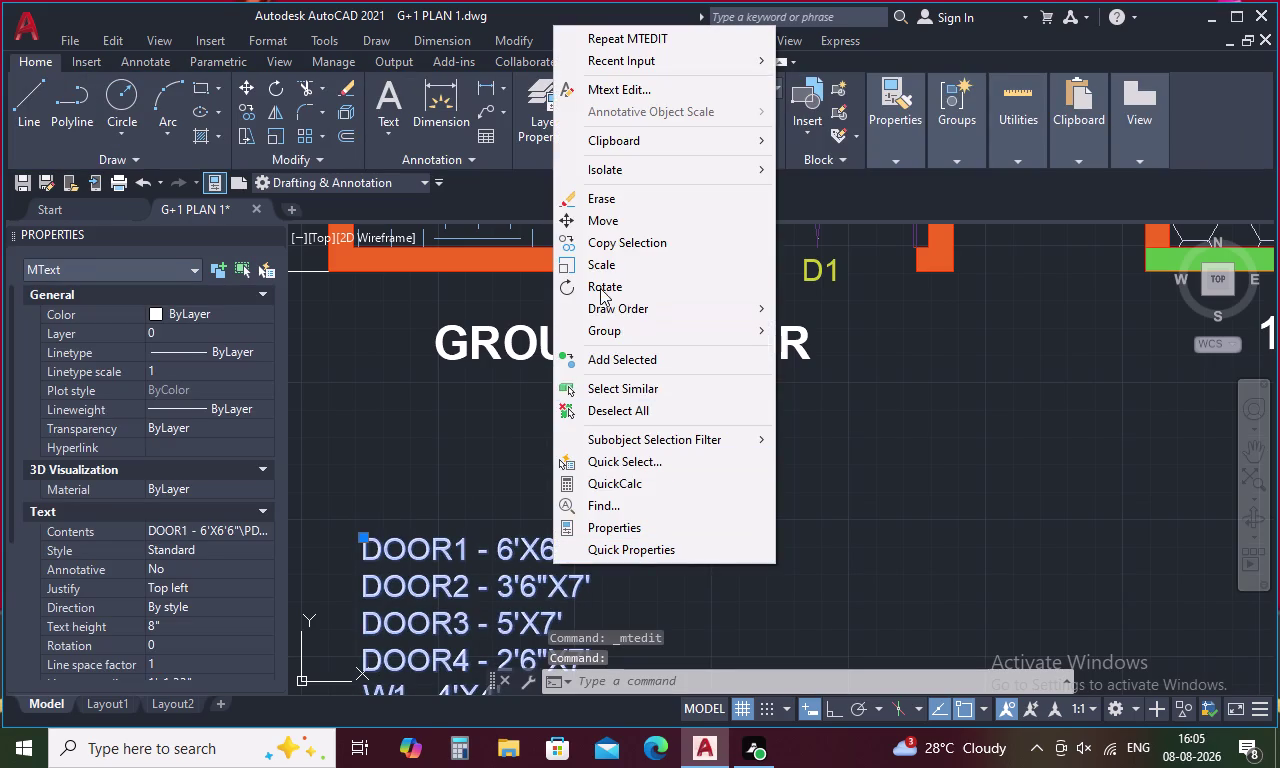
click(599, 219)
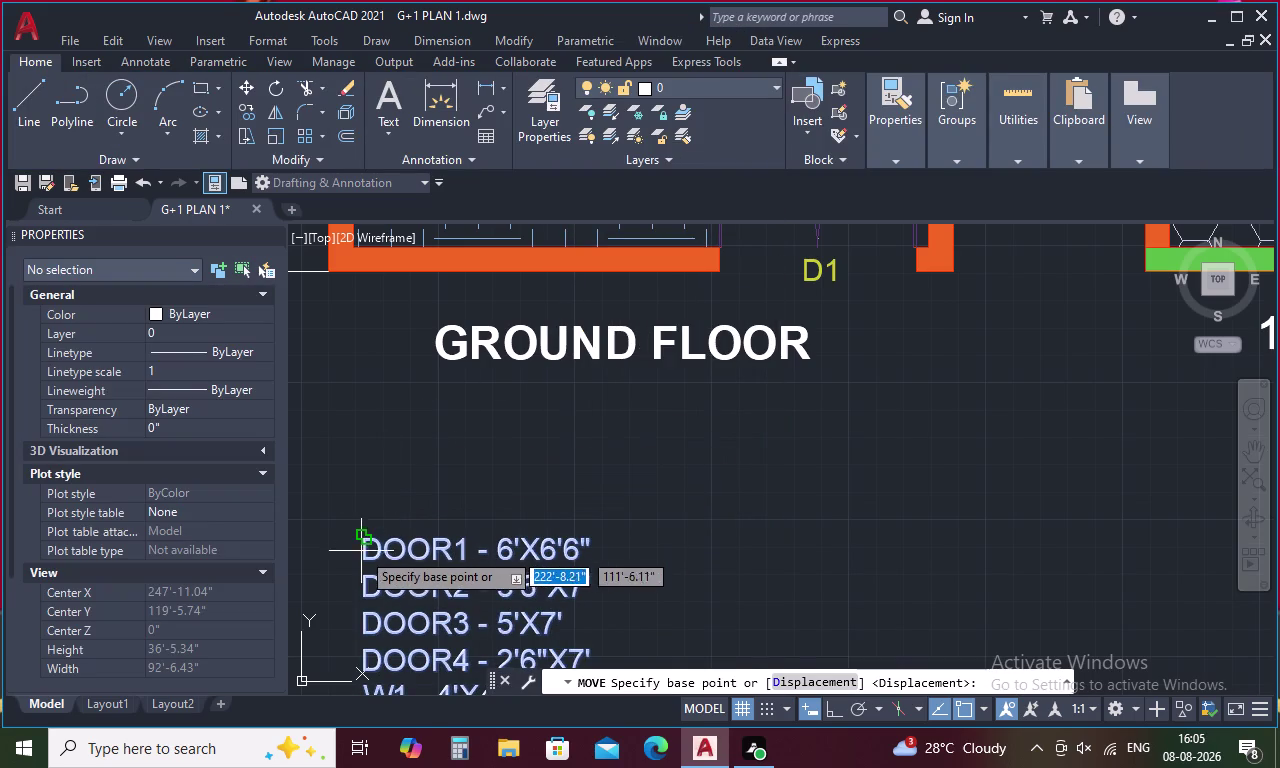
click(362, 538)
scroll(down, 3)
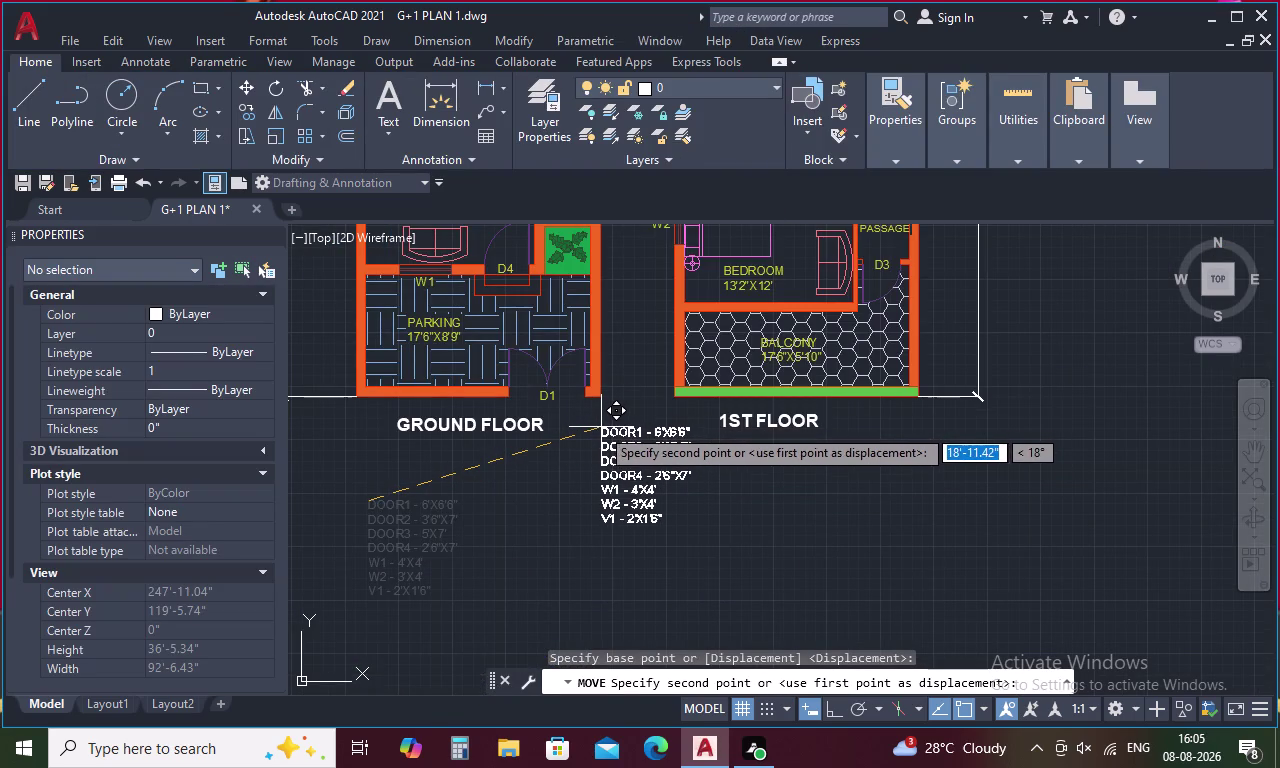
middle_drag(761, 443, 631, 533)
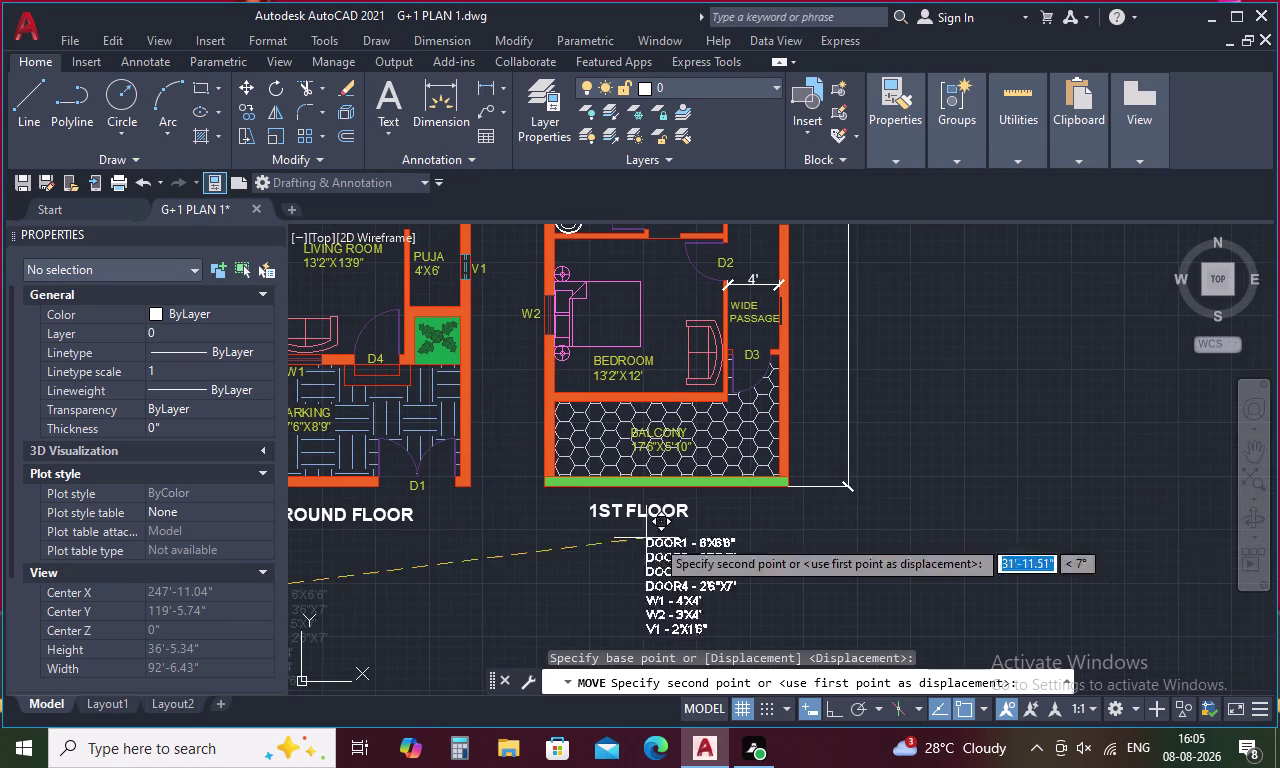
click(863, 393)
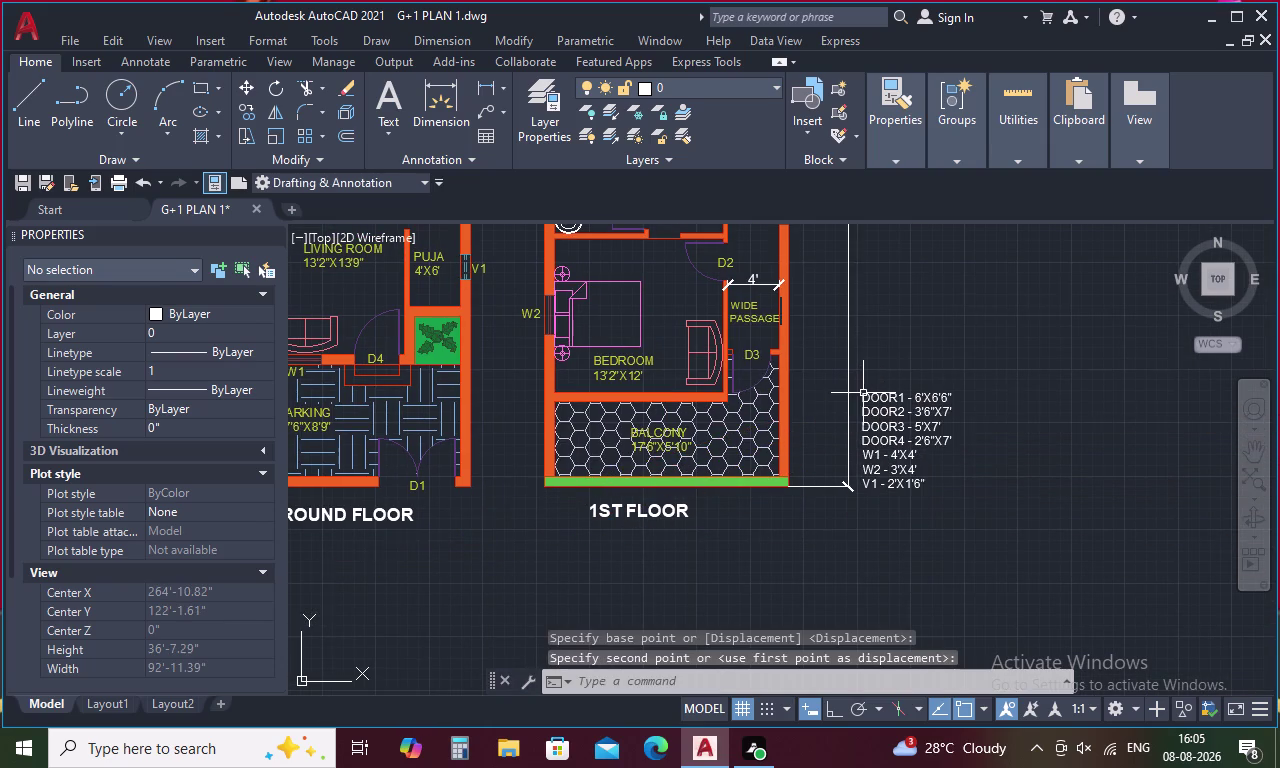
Clear an accidental selection and turn the drawing grid off.
scroll(down, 3)
drag(558, 554, 711, 597)
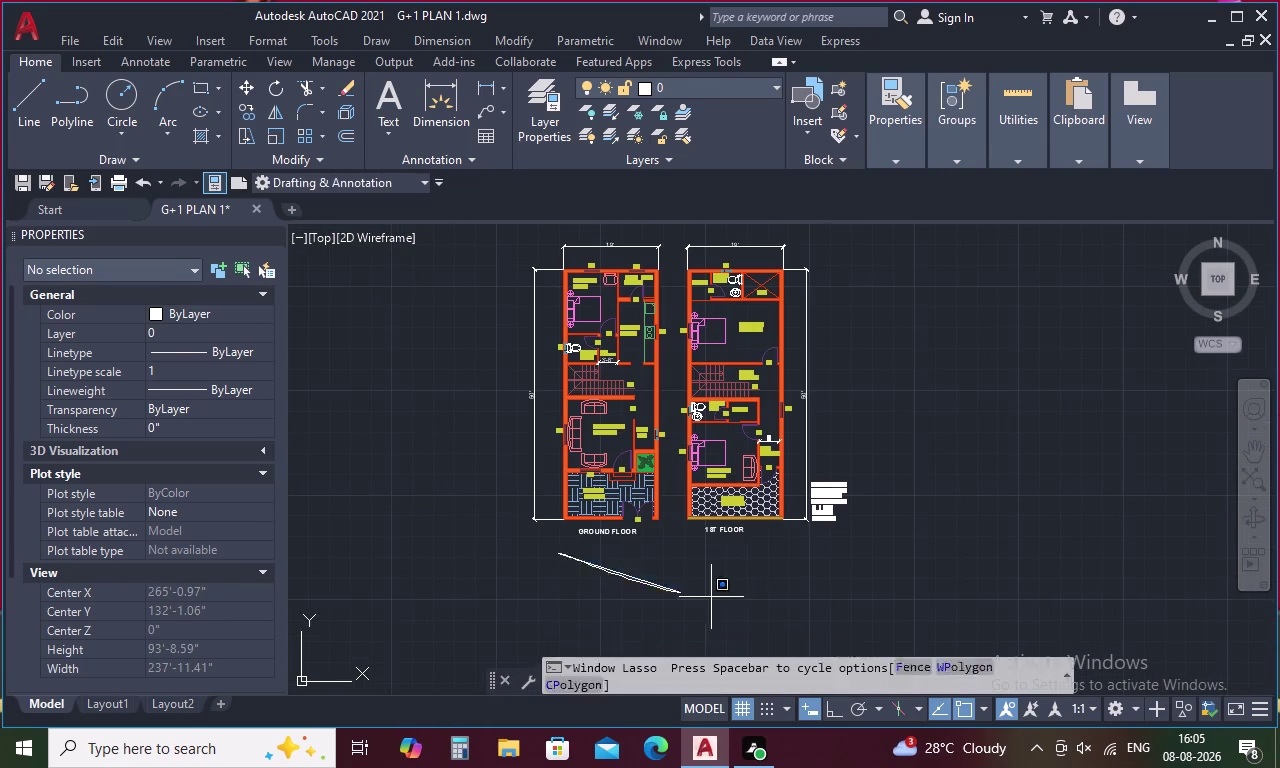
drag(711, 597, 594, 183)
key(Escape)
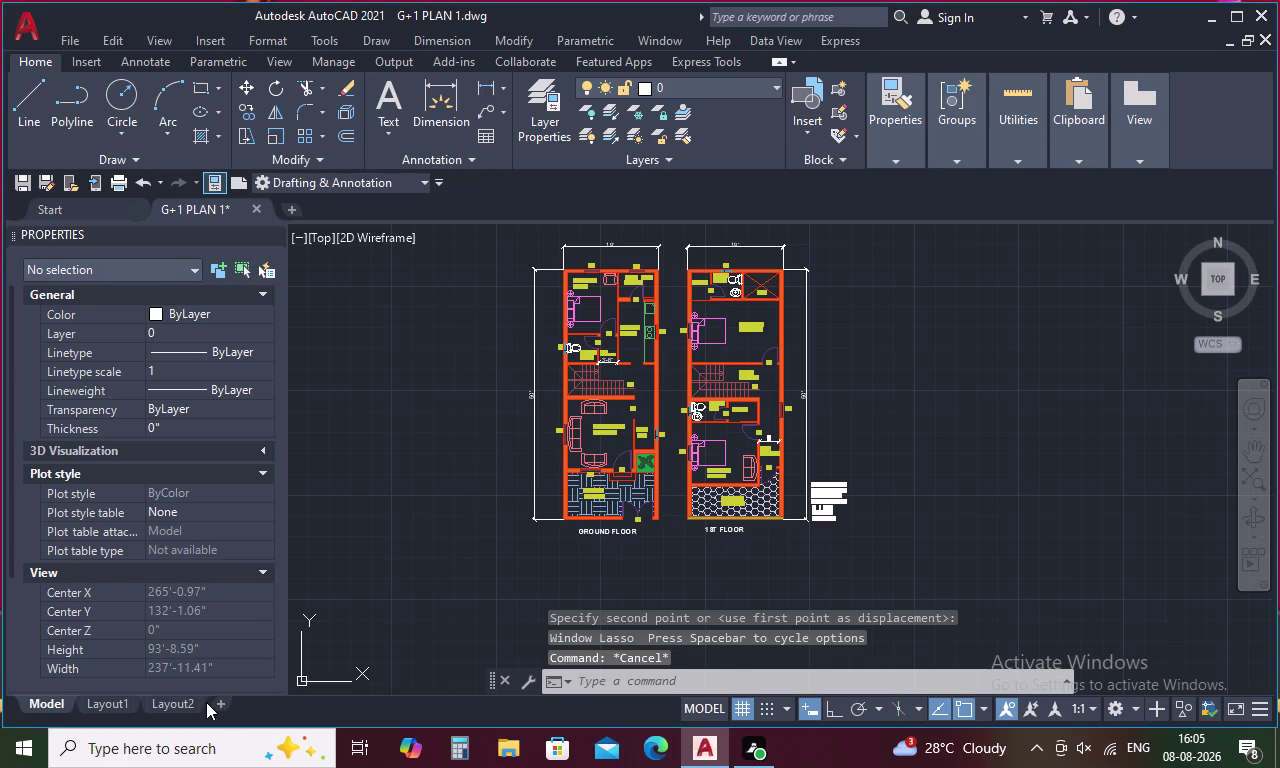
click(744, 701)
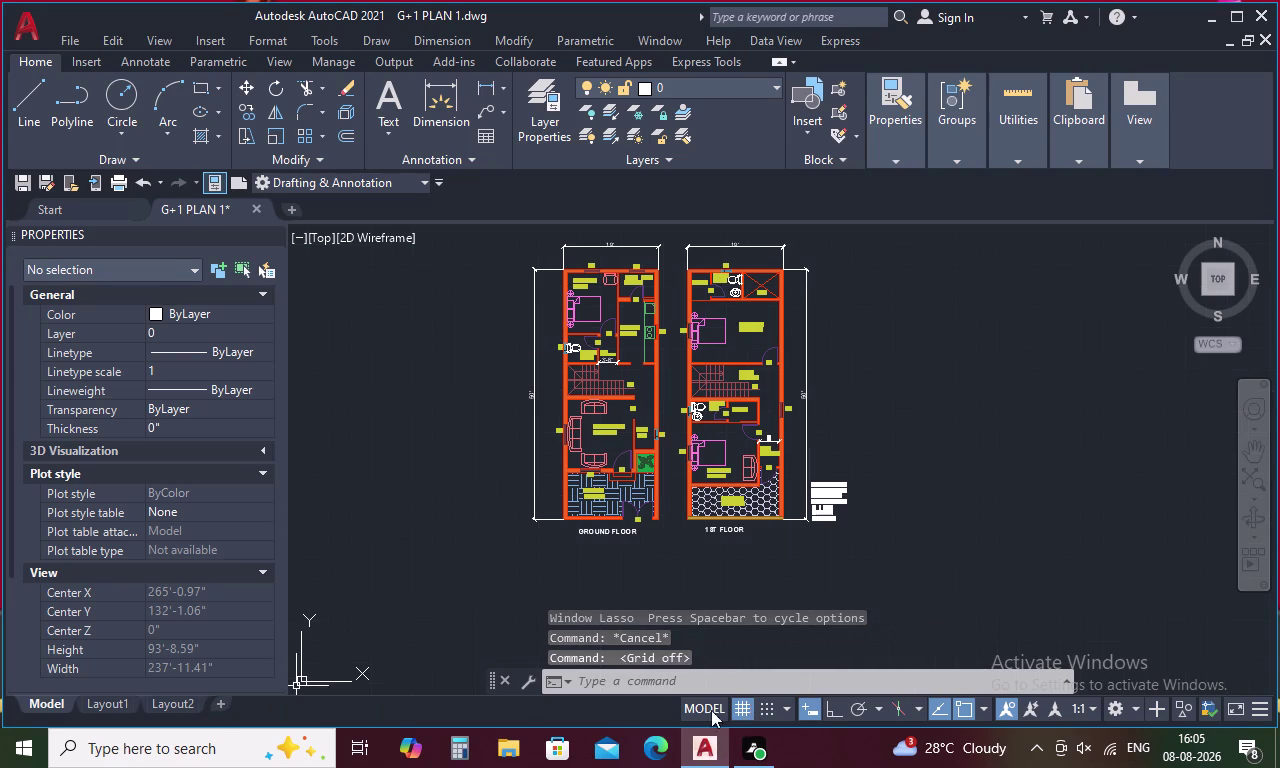
Check the schedule on Layout1 and Layout2, then reopen it for editing in model space.
click(118, 699)
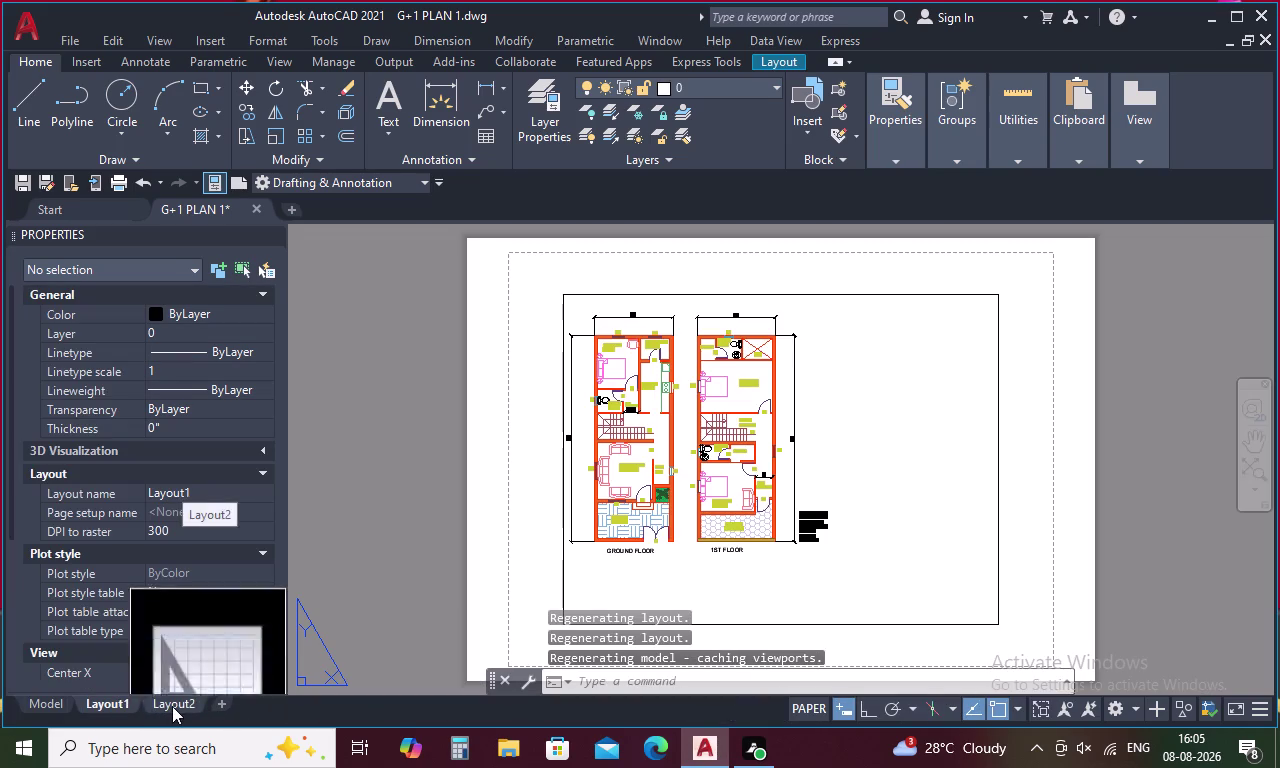
click(172, 706)
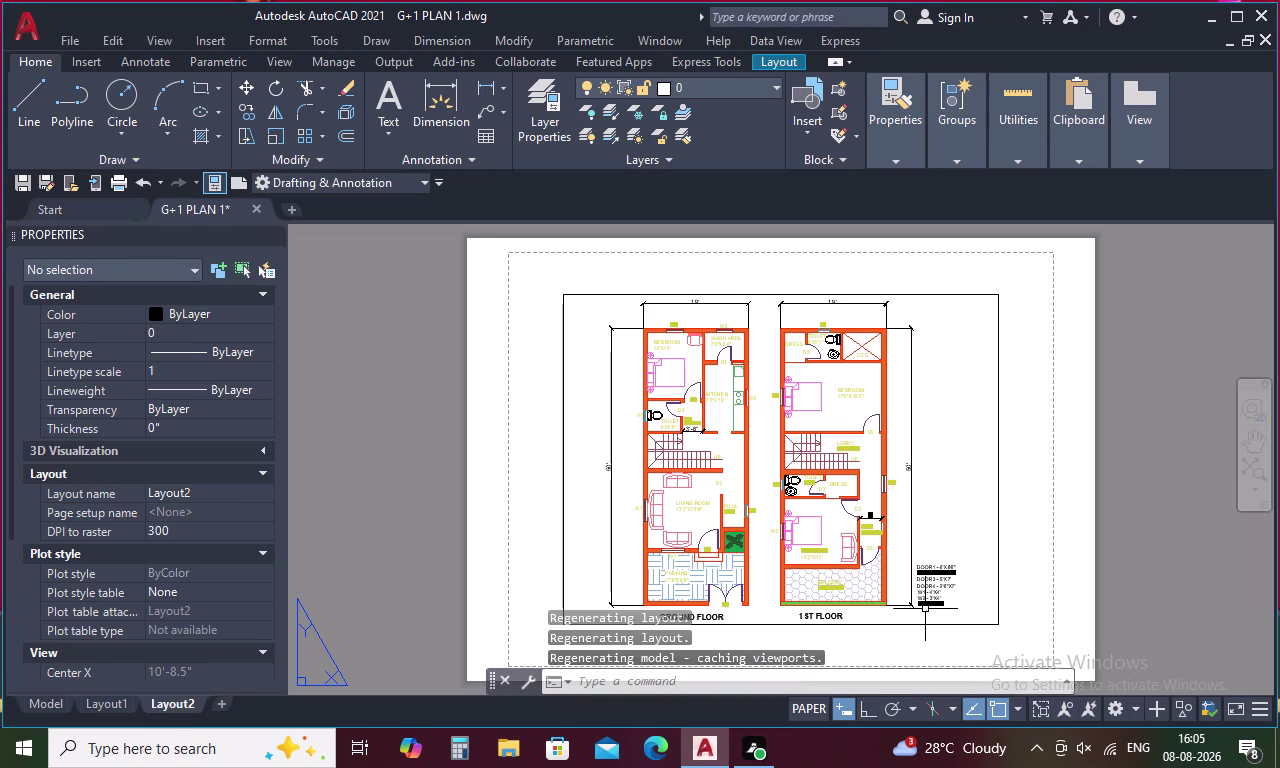
scroll(up, 3)
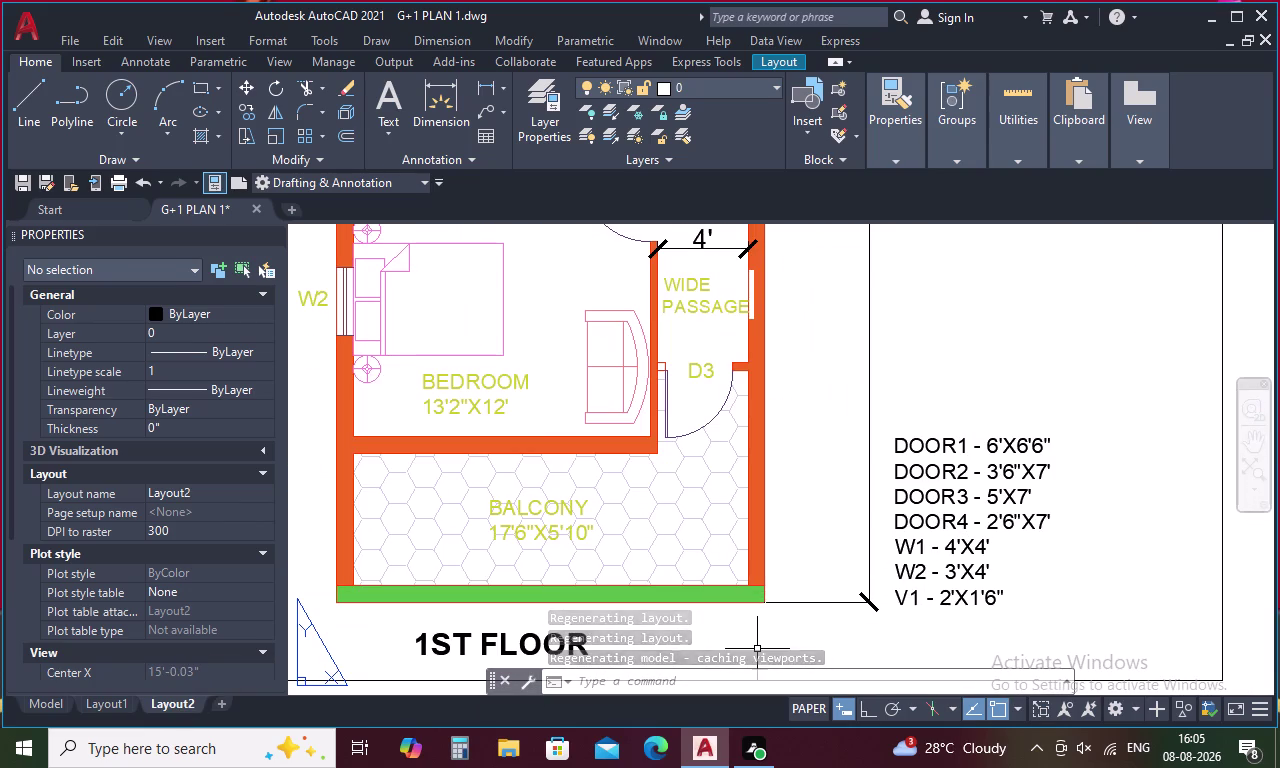
click(52, 701)
double_click(838, 492)
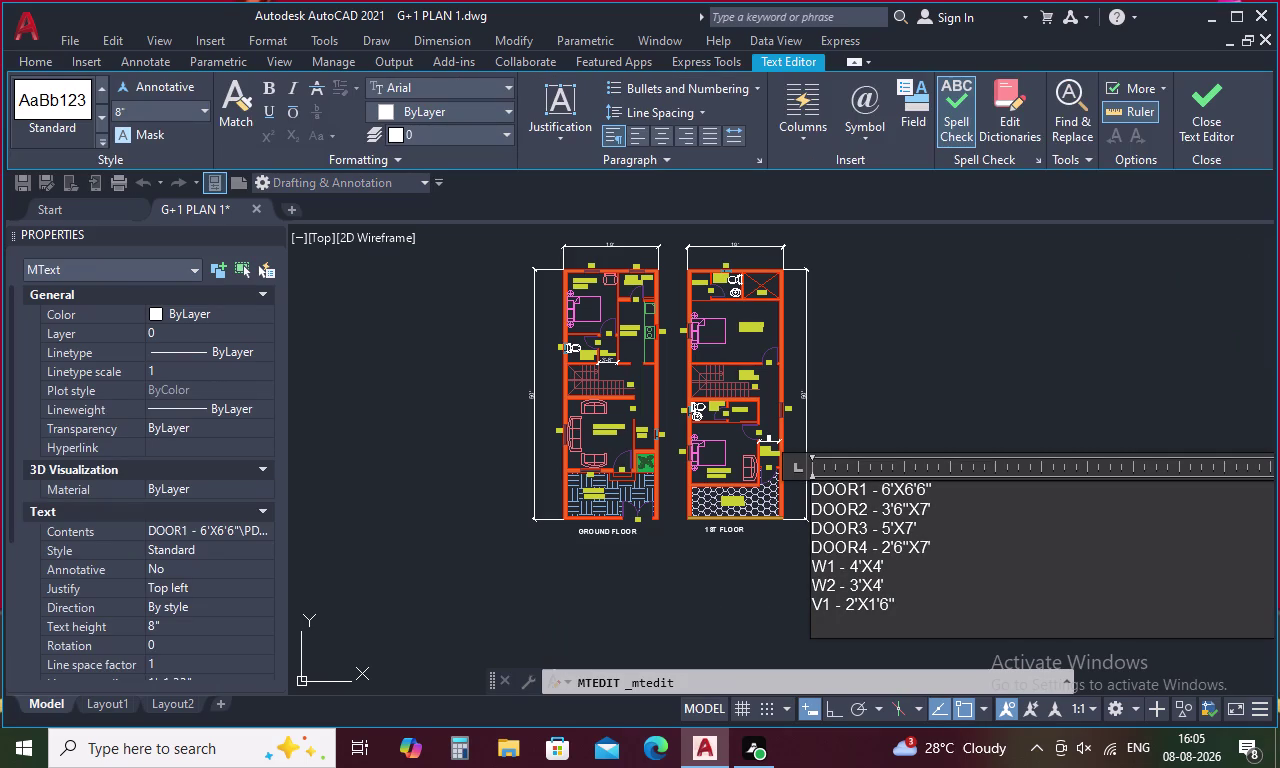
Shorten the DOOR4 and DOOR3 labels to D4 and D3.
click(856, 553)
key(BackSpace)
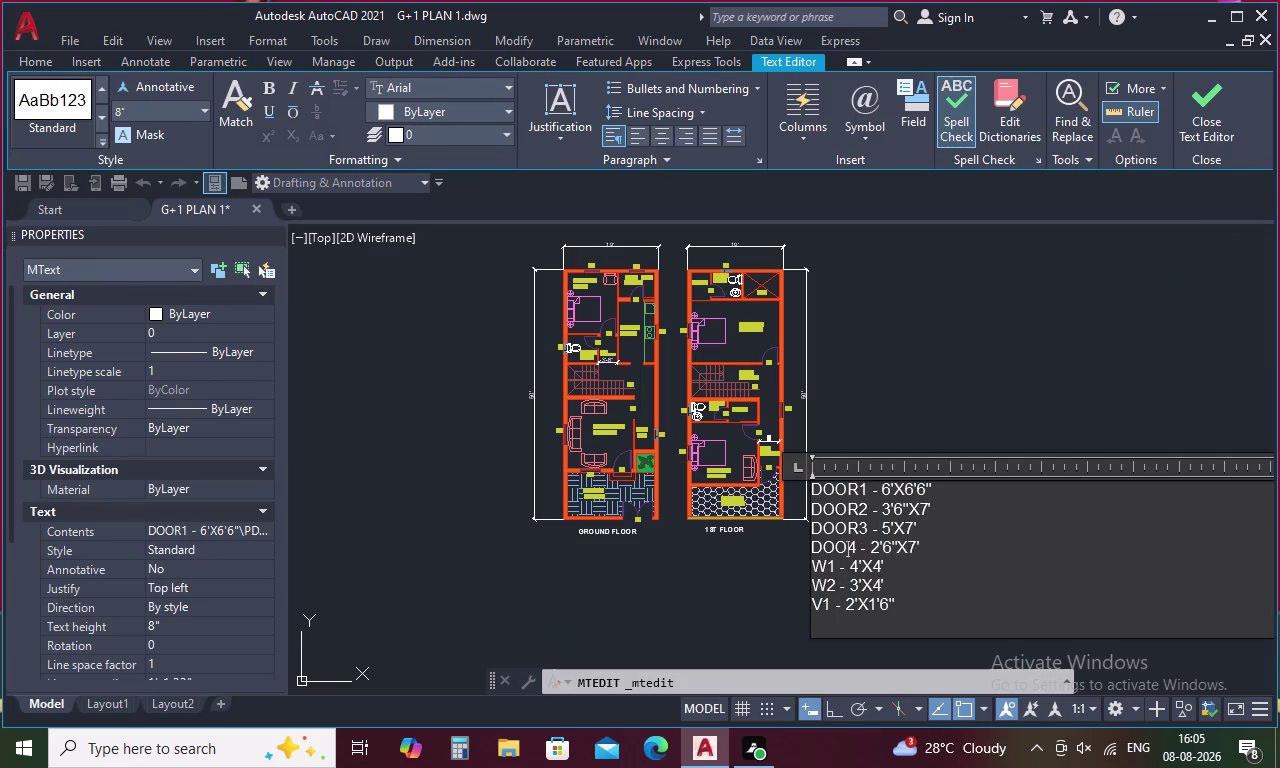
key(BackSpace)
key(BackSpace)
click(853, 528)
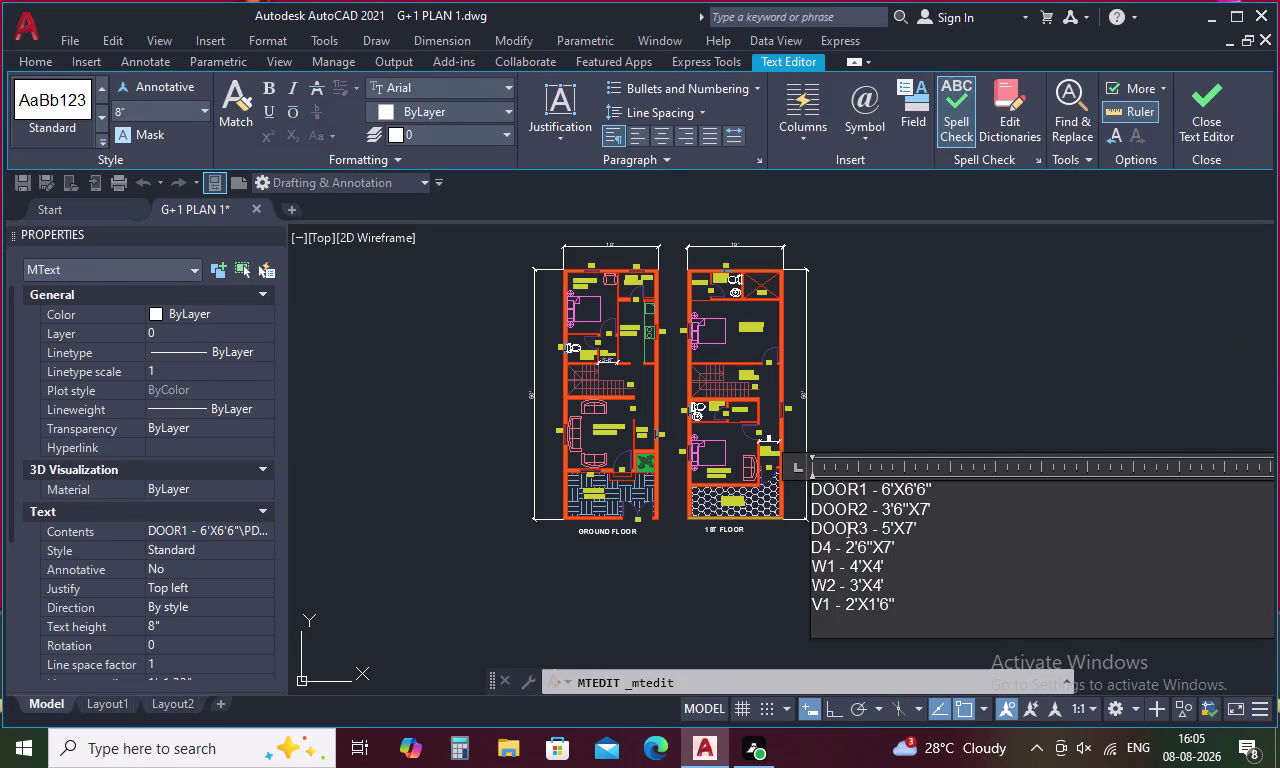
click(853, 528)
click(858, 531)
key(BackSpace)
key(BackSpace)
key(BackSpace)
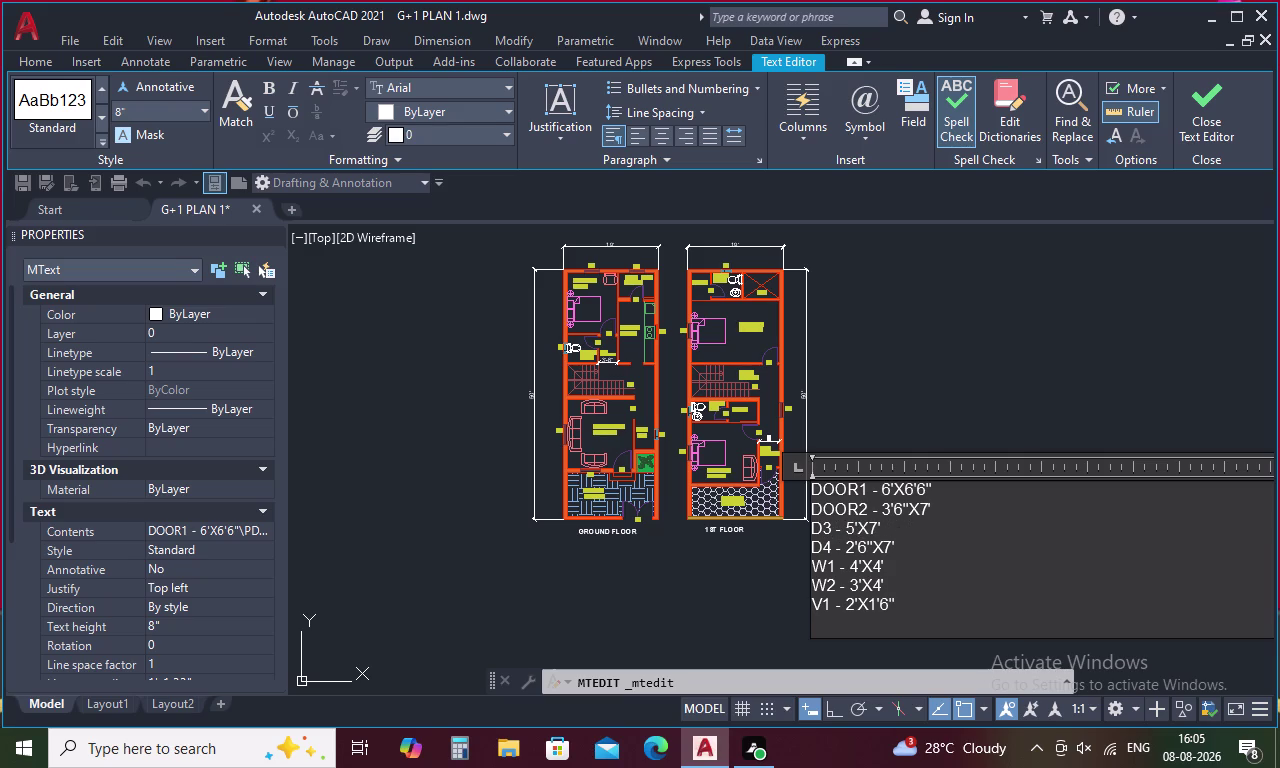
Shorten DOOR2 and DOOR1 to D2 and D1, then close the editor.
click(853, 508)
key(BackSpace)
key(BackSpace)
key(BackSpace)
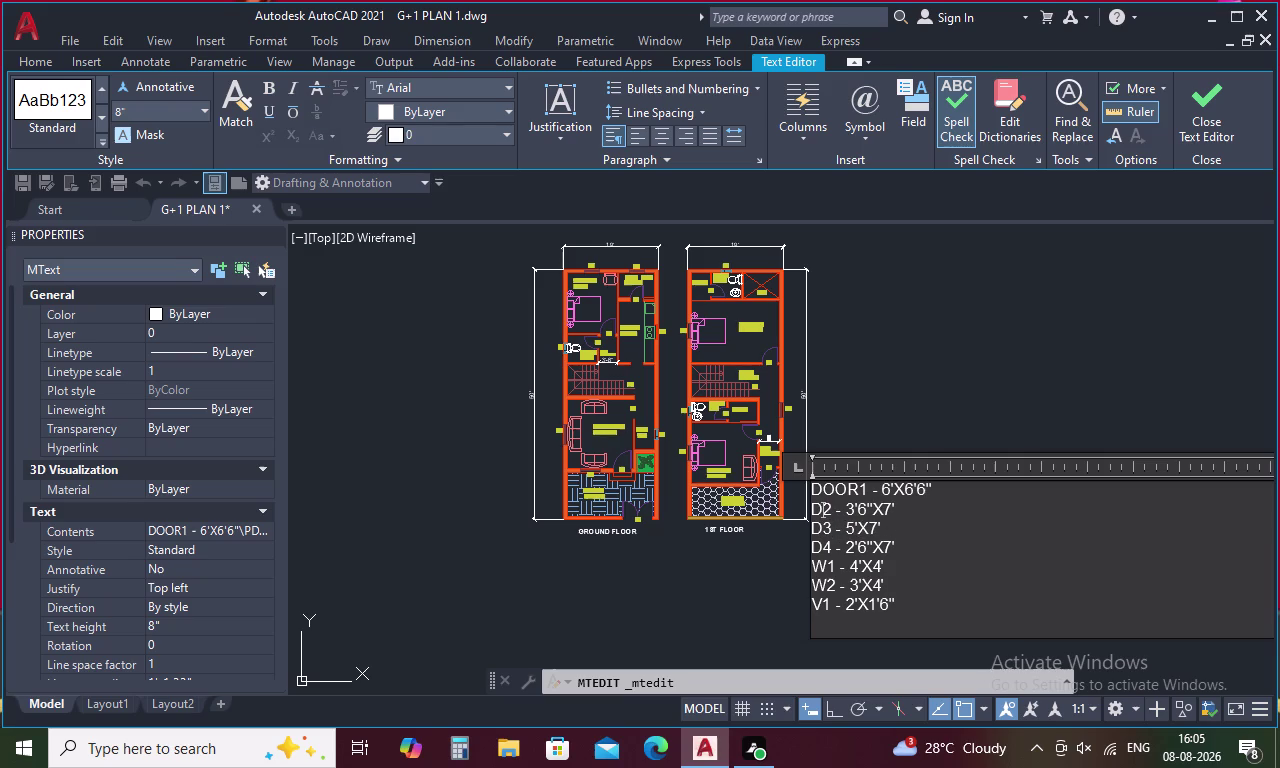
click(853, 488)
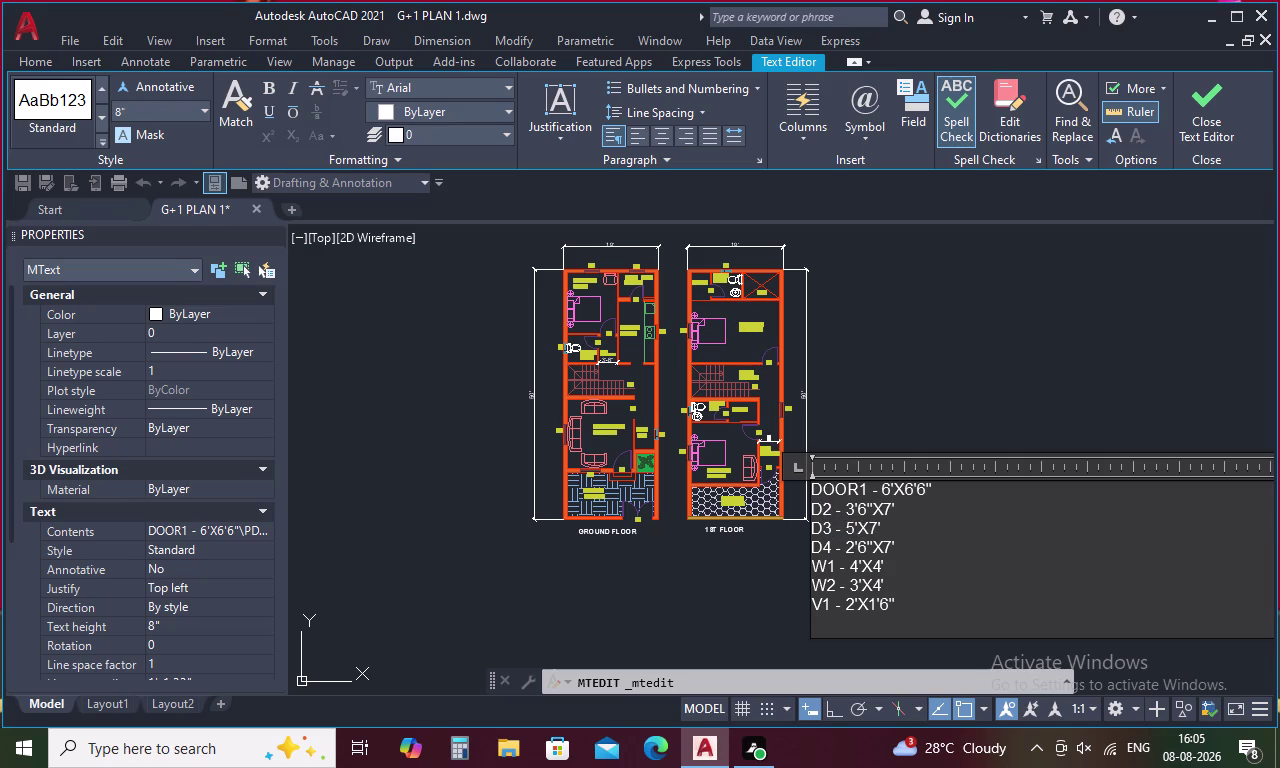
click(853, 488)
click(857, 489)
key(BackSpace)
key(BackSpace)
key(BackSpace)
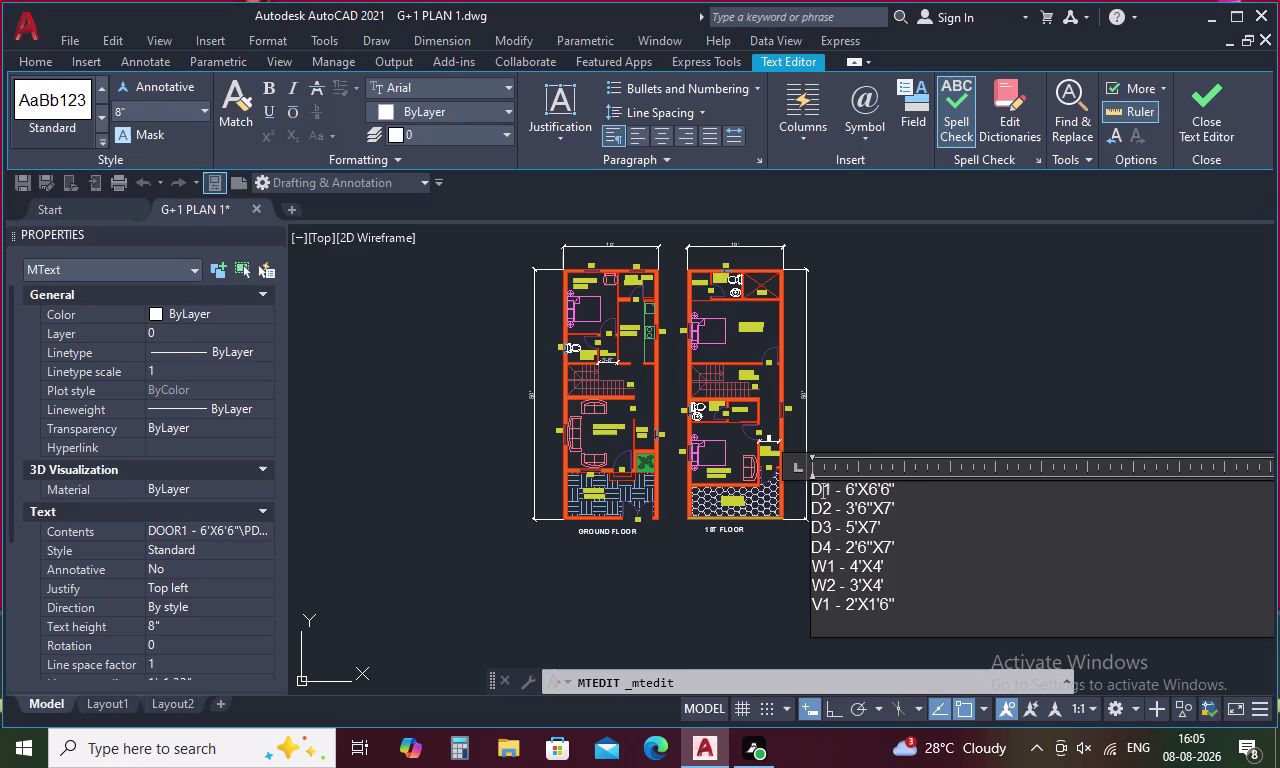
key(BackSpace)
key(d)
click(910, 413)
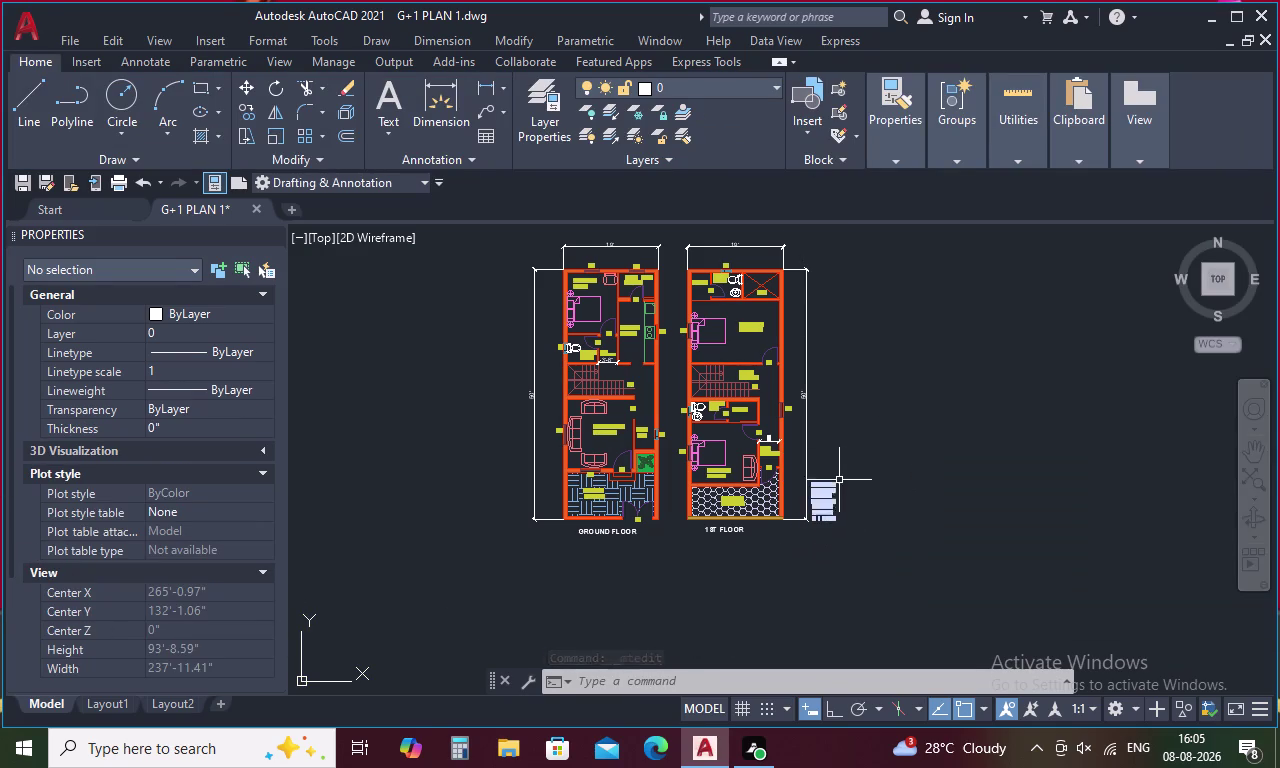
Add a new layout sheet named Layout3 and save the drawing.
scroll(up, 3)
scroll(down, 3)
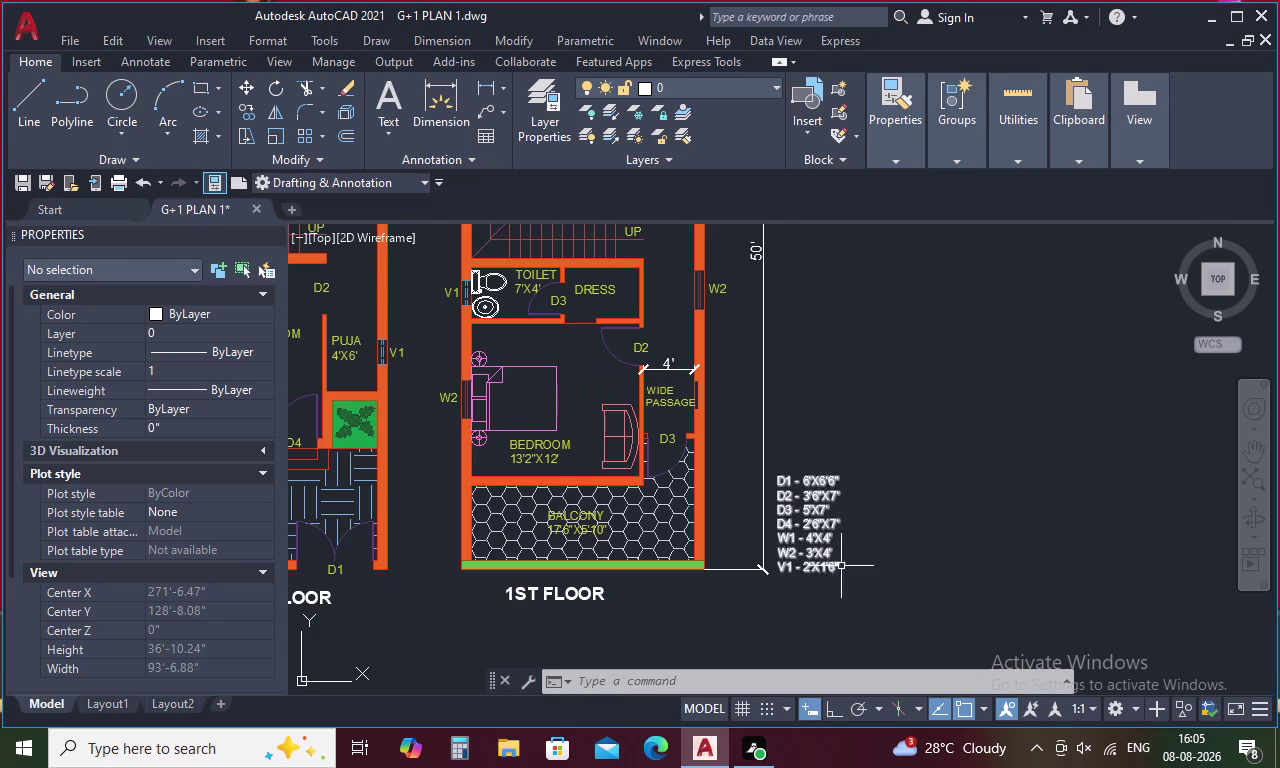
click(222, 703)
key(Escape)
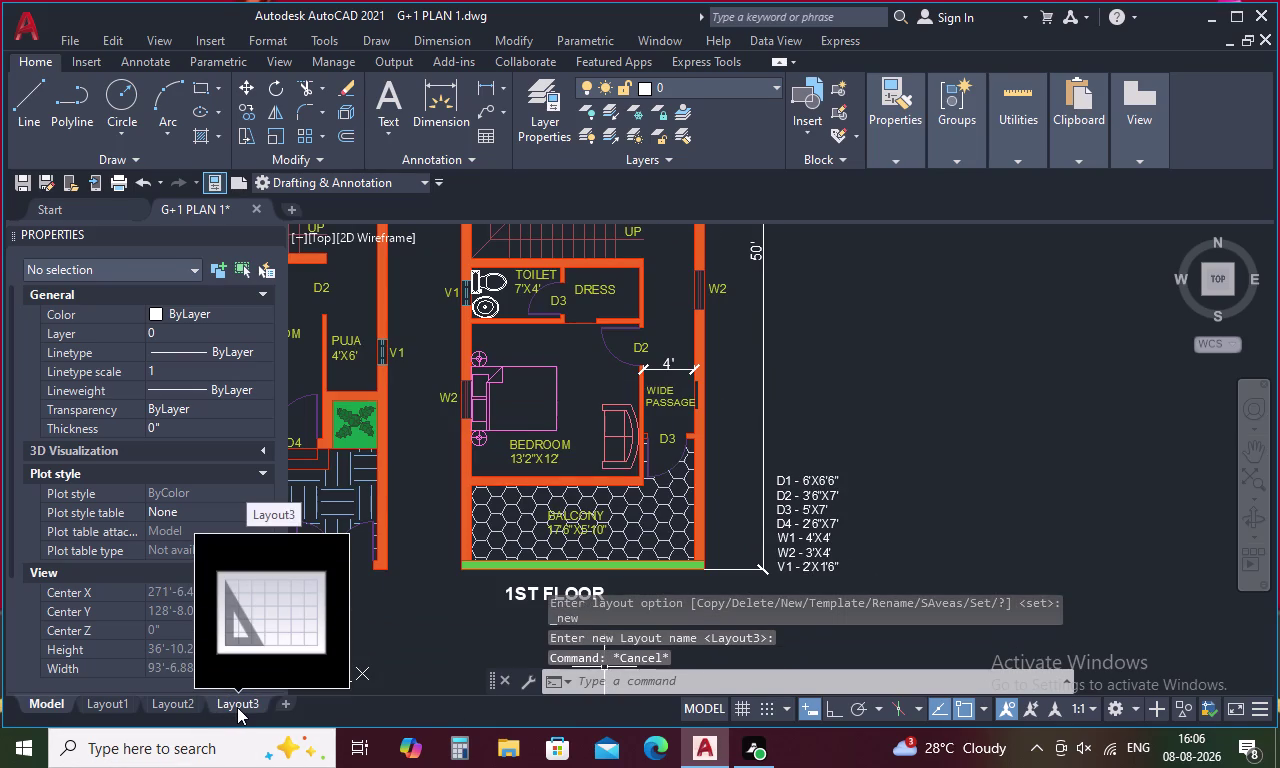
key(ctrl+s)
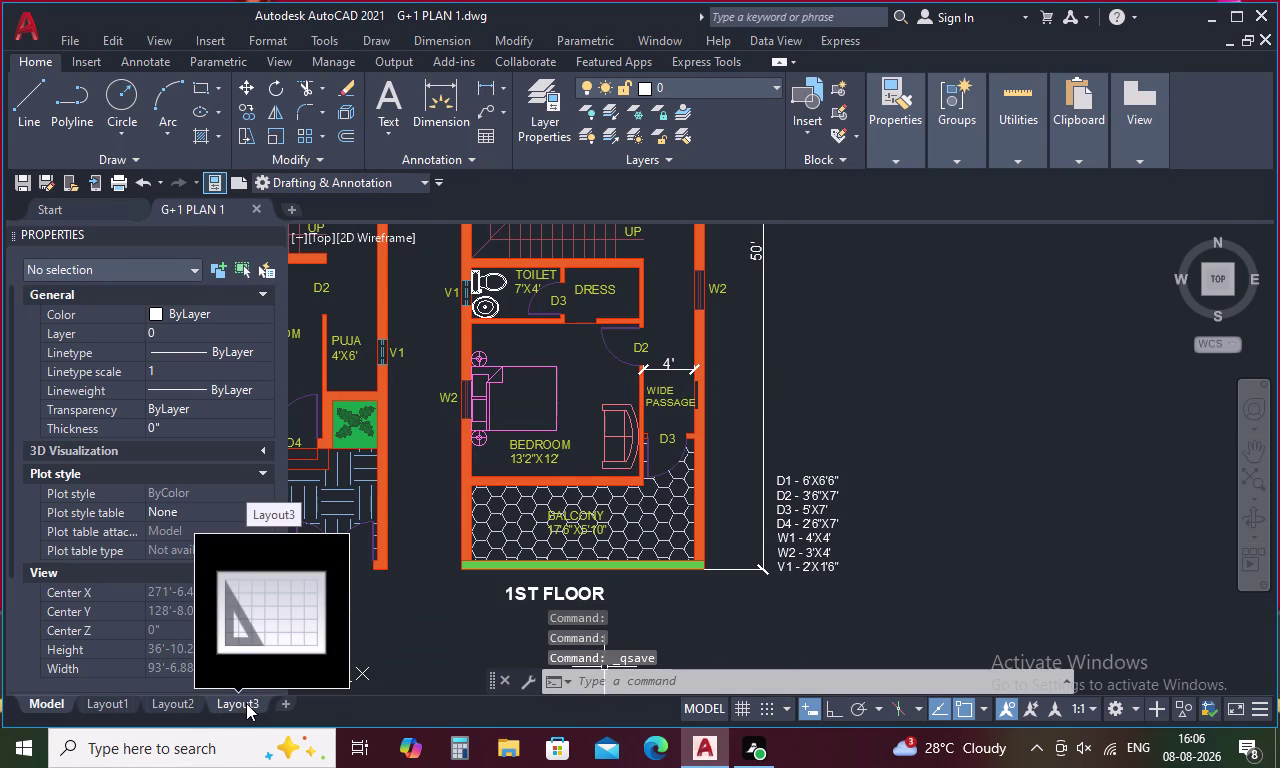
key(ctrl+s)
Check both plans on the Layout3 sheet, then return to model space.
click(249, 704)
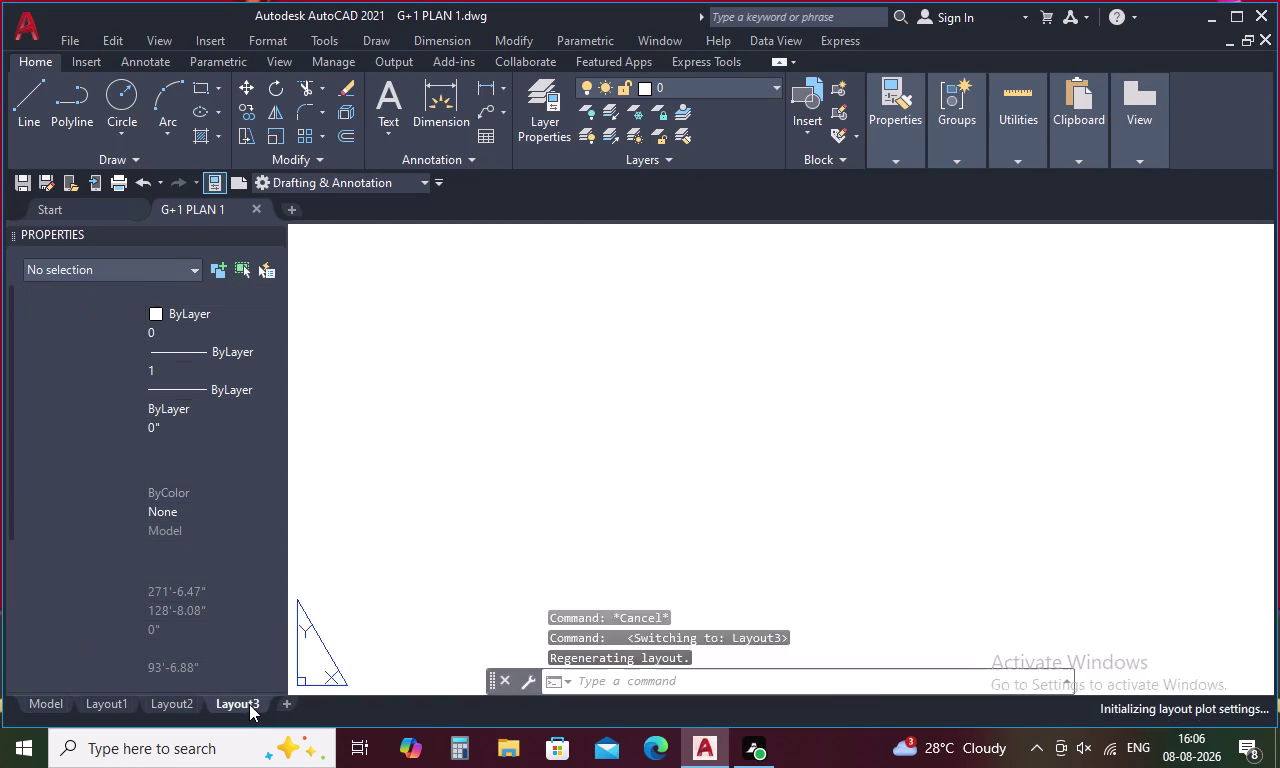
middle_drag(778, 564, 798, 487)
middle_drag(798, 487, 702, 529)
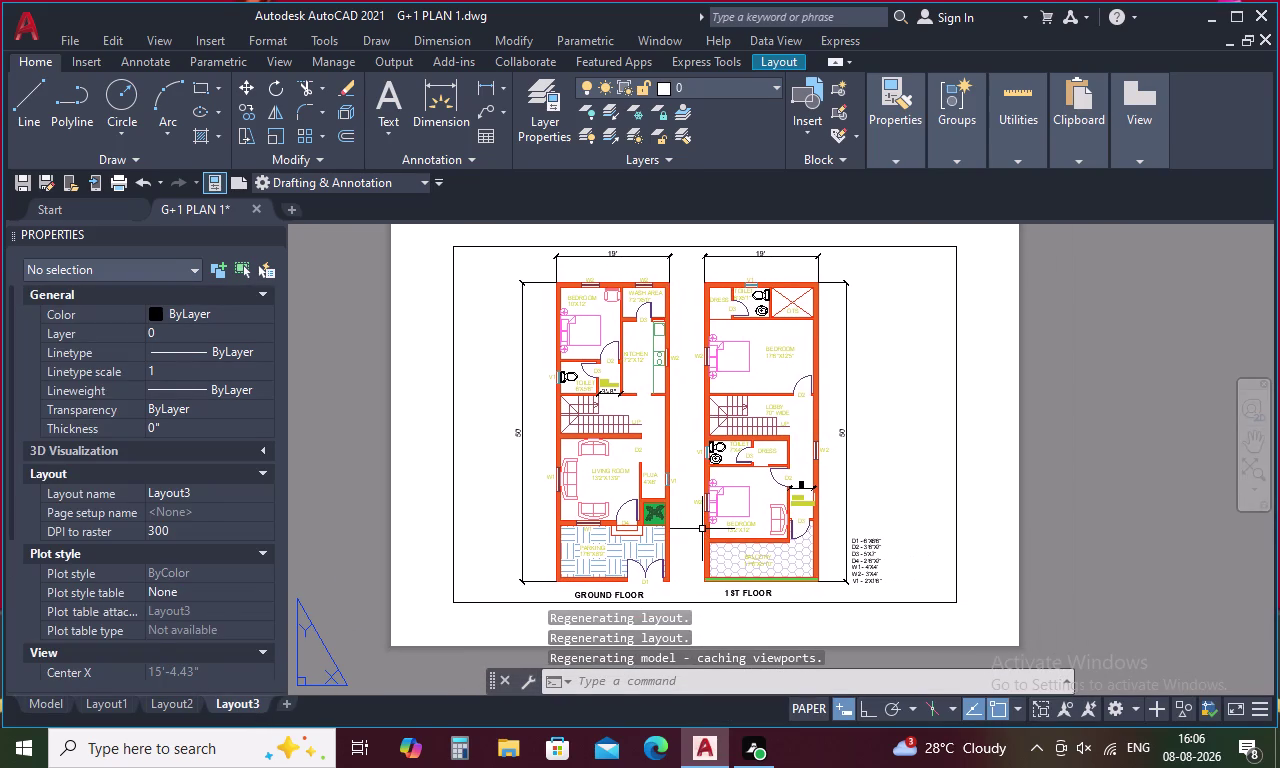
scroll(up, 3)
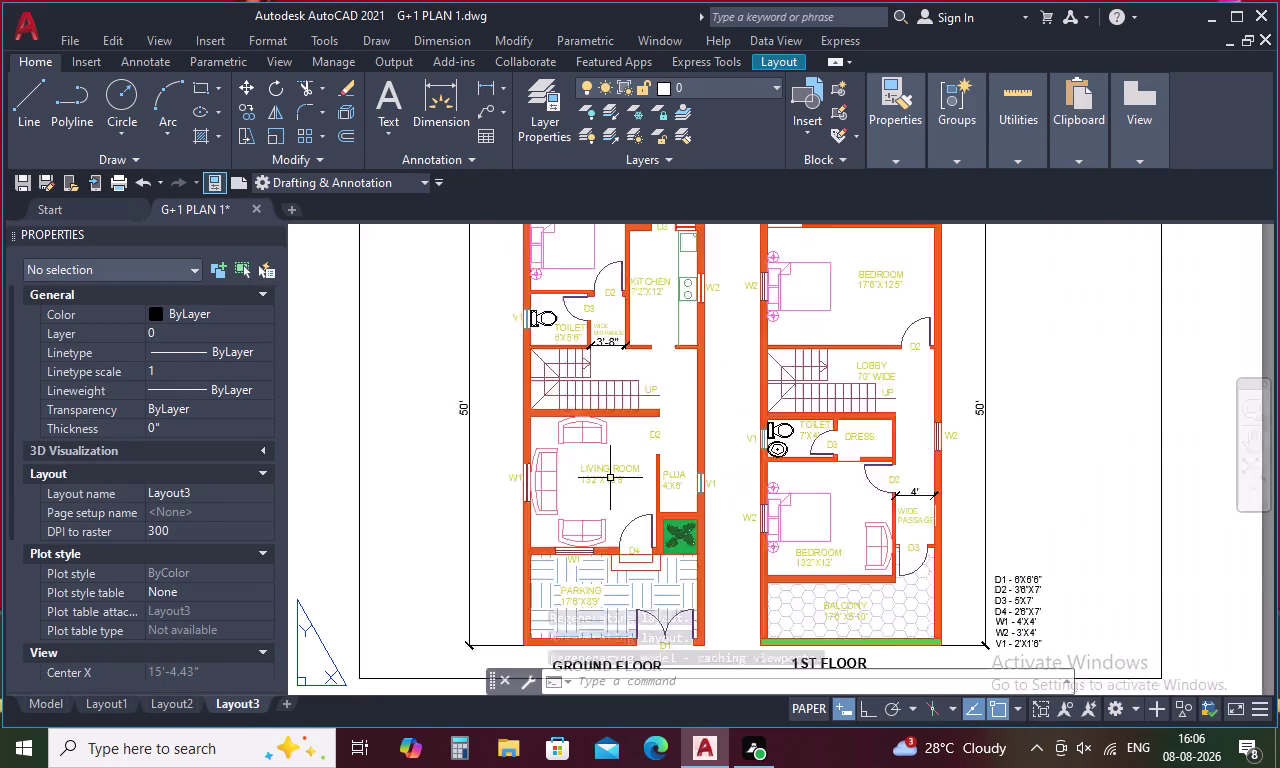
scroll(up, 3)
scroll(down, 3)
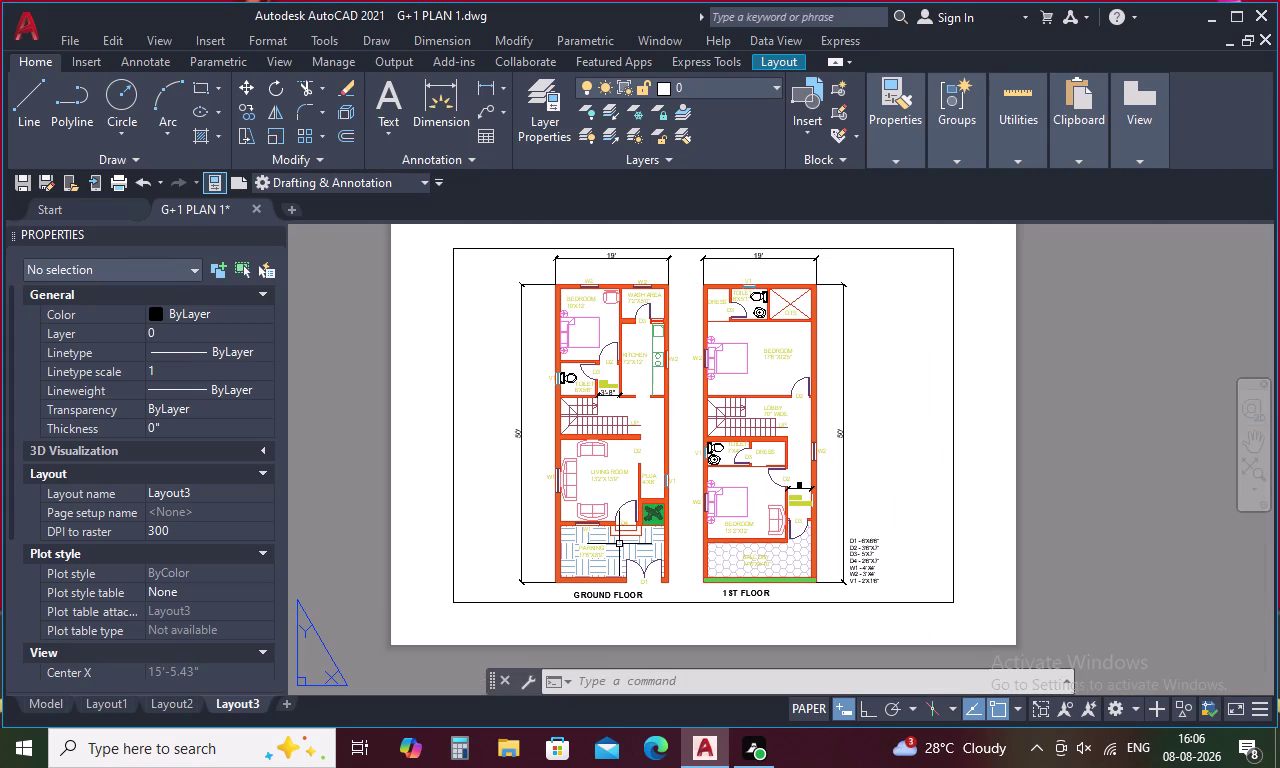
key(Escape)
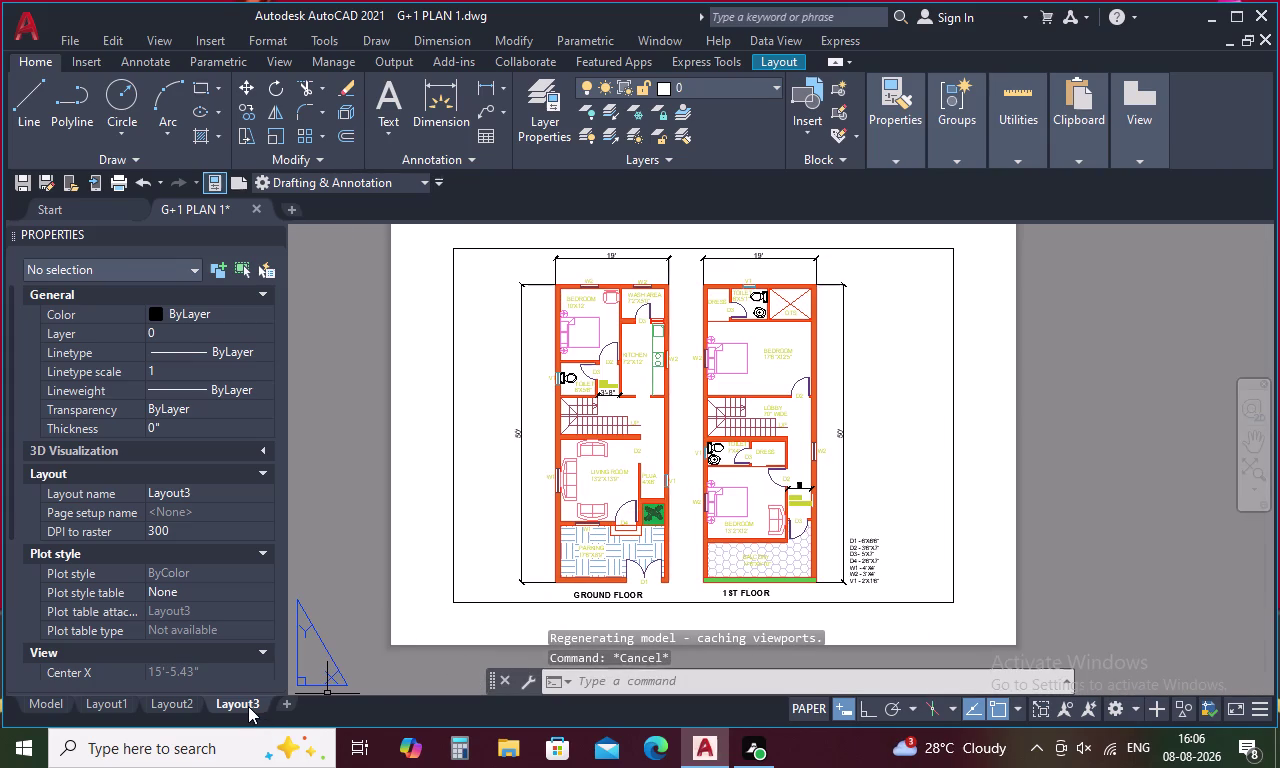
click(53, 705)
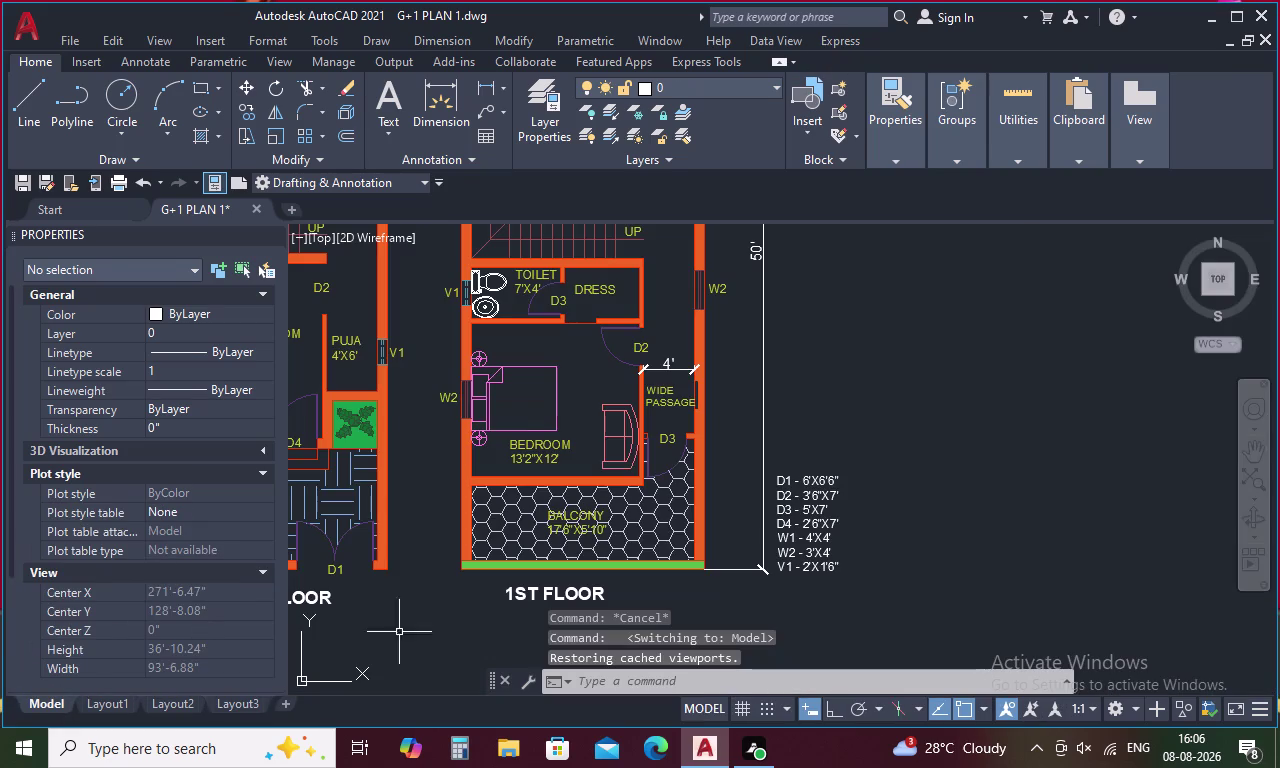
click(792, 505)
key(Escape)
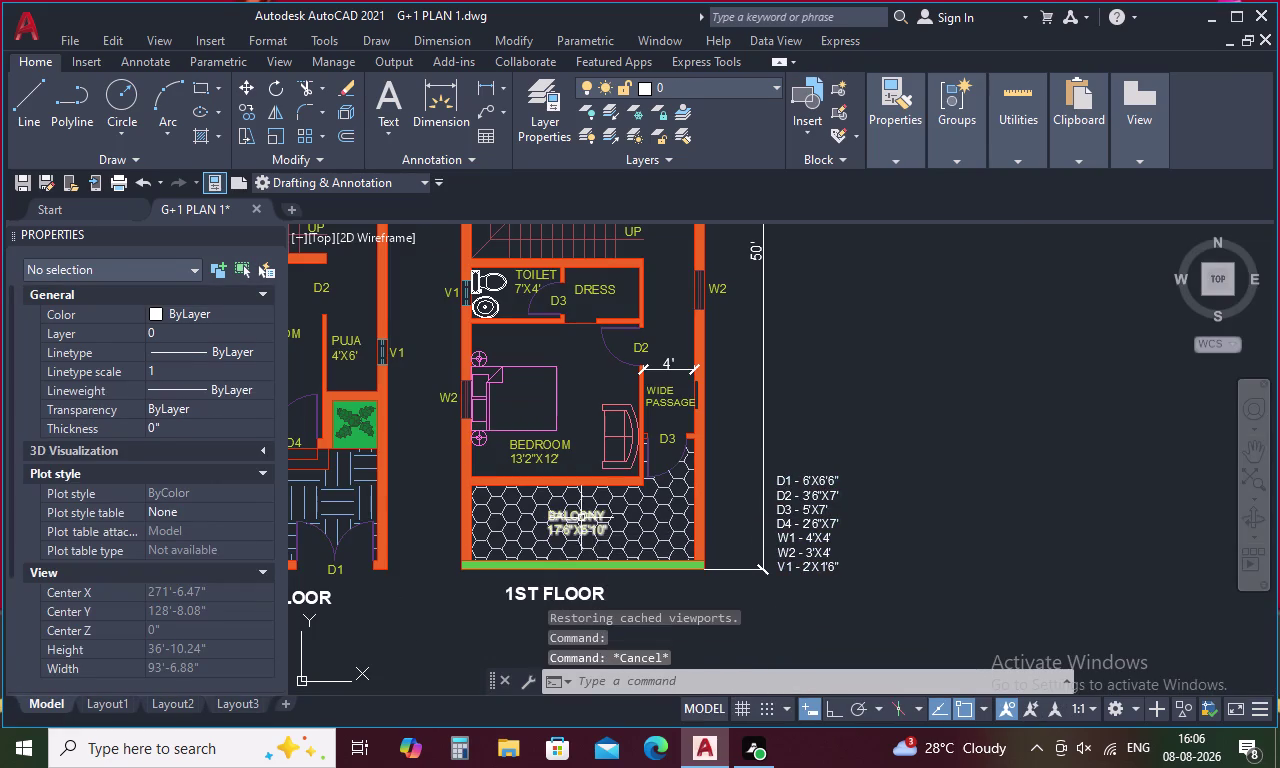
Select all text similar to WIDE PASSAGE and colour it light blue (122,175,223).
click(681, 405)
right_click(681, 405)
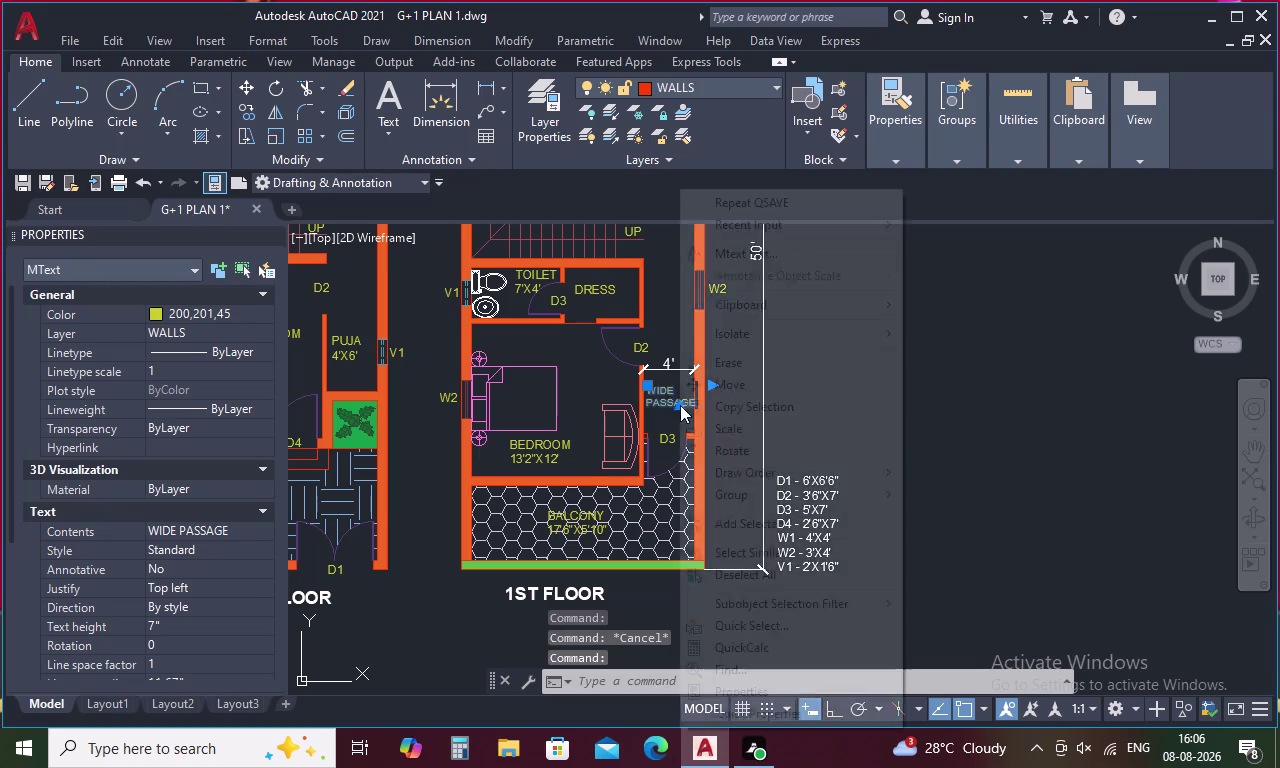
click(764, 548)
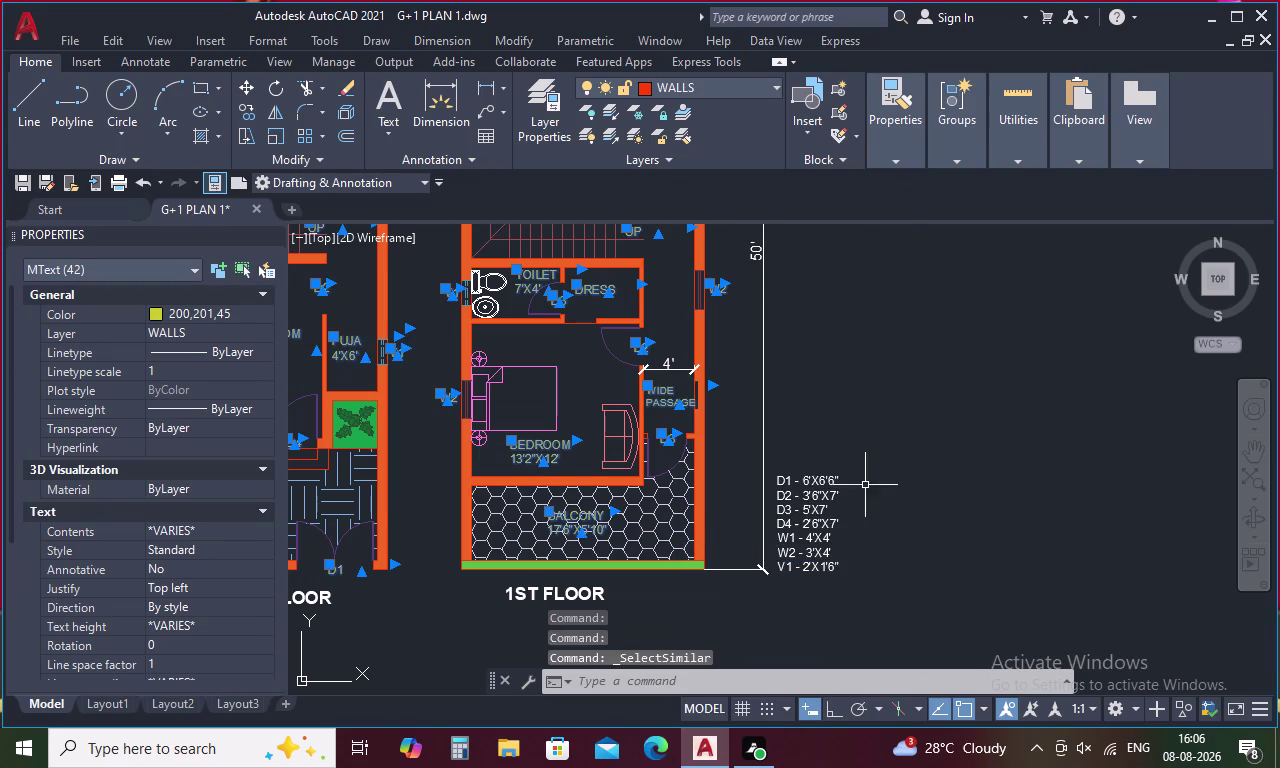
scroll(down, 3)
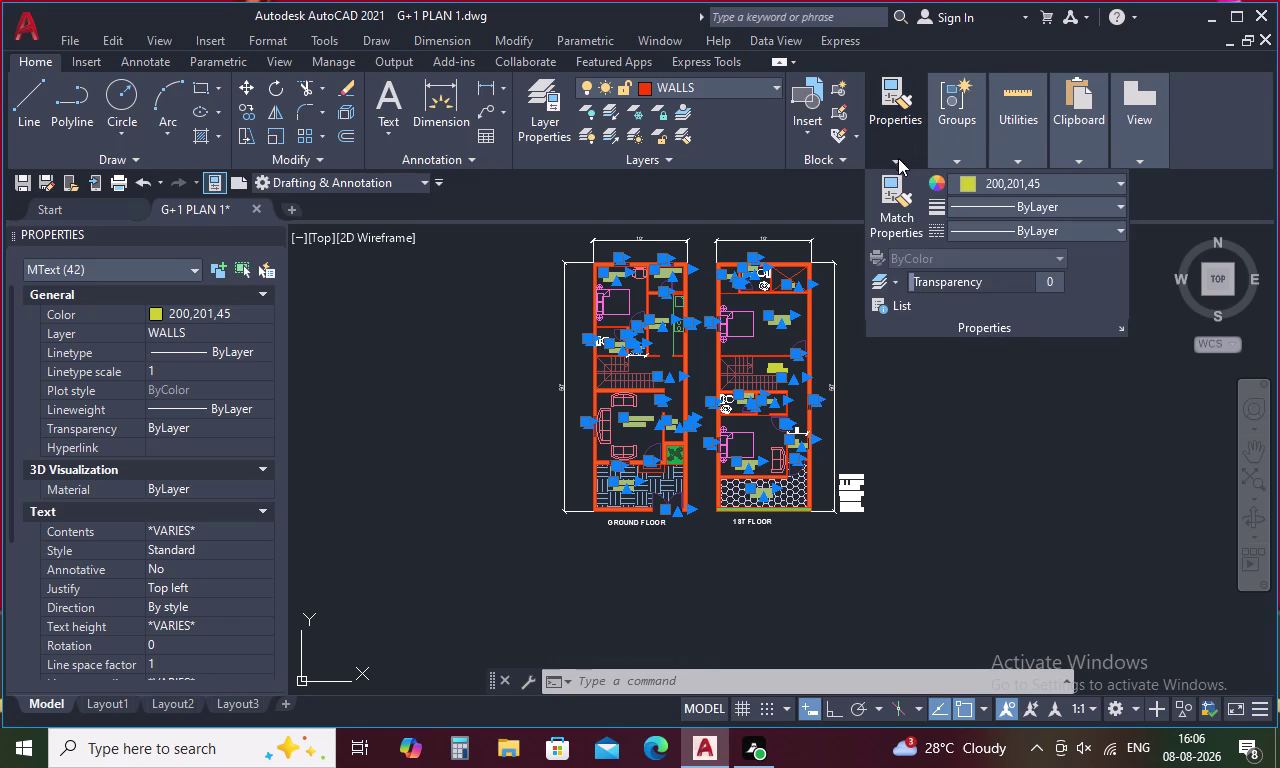
click(1124, 183)
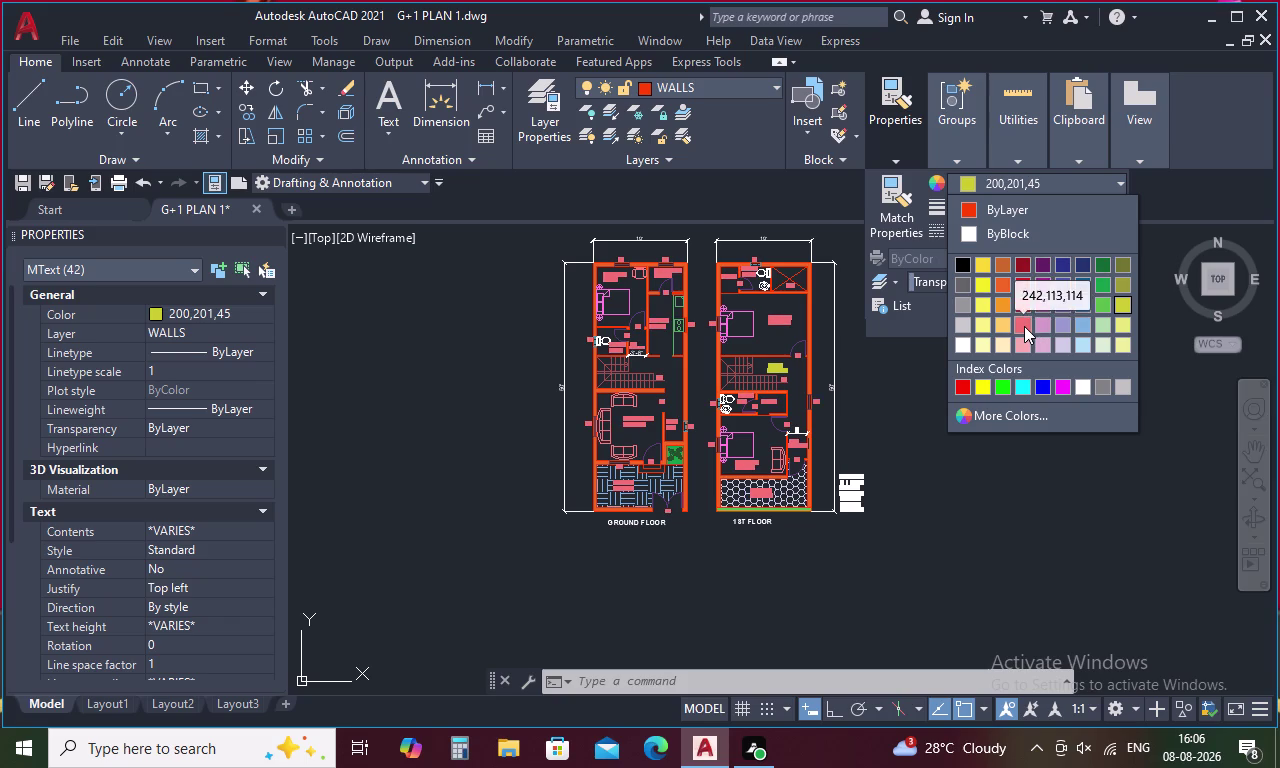
click(1085, 331)
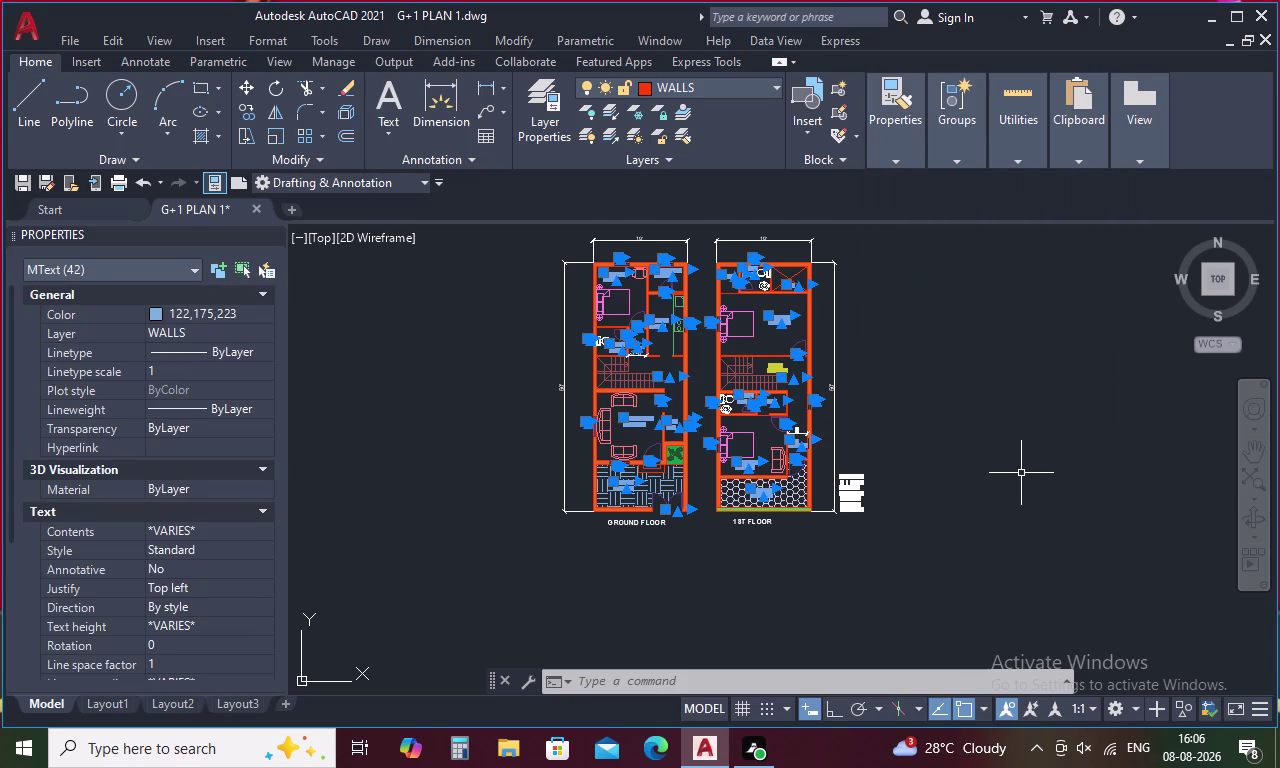
key(Escape)
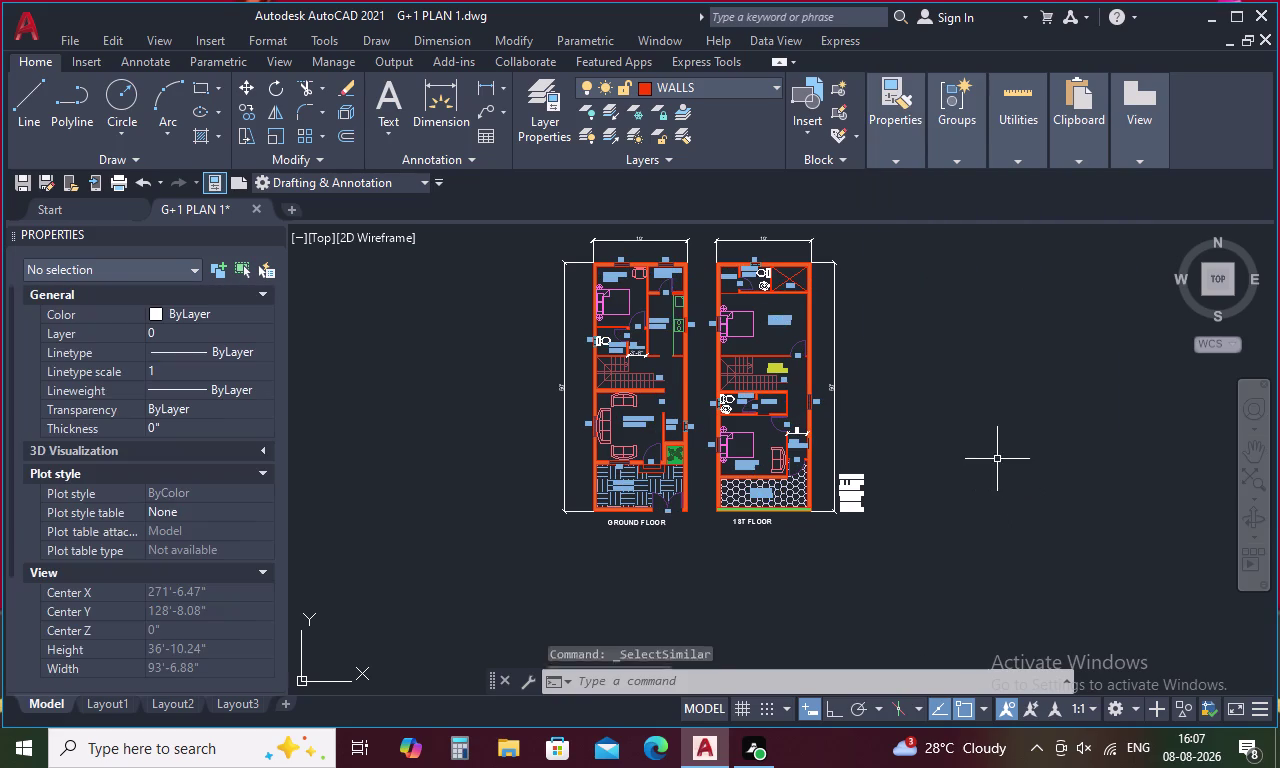
scroll(up, 3)
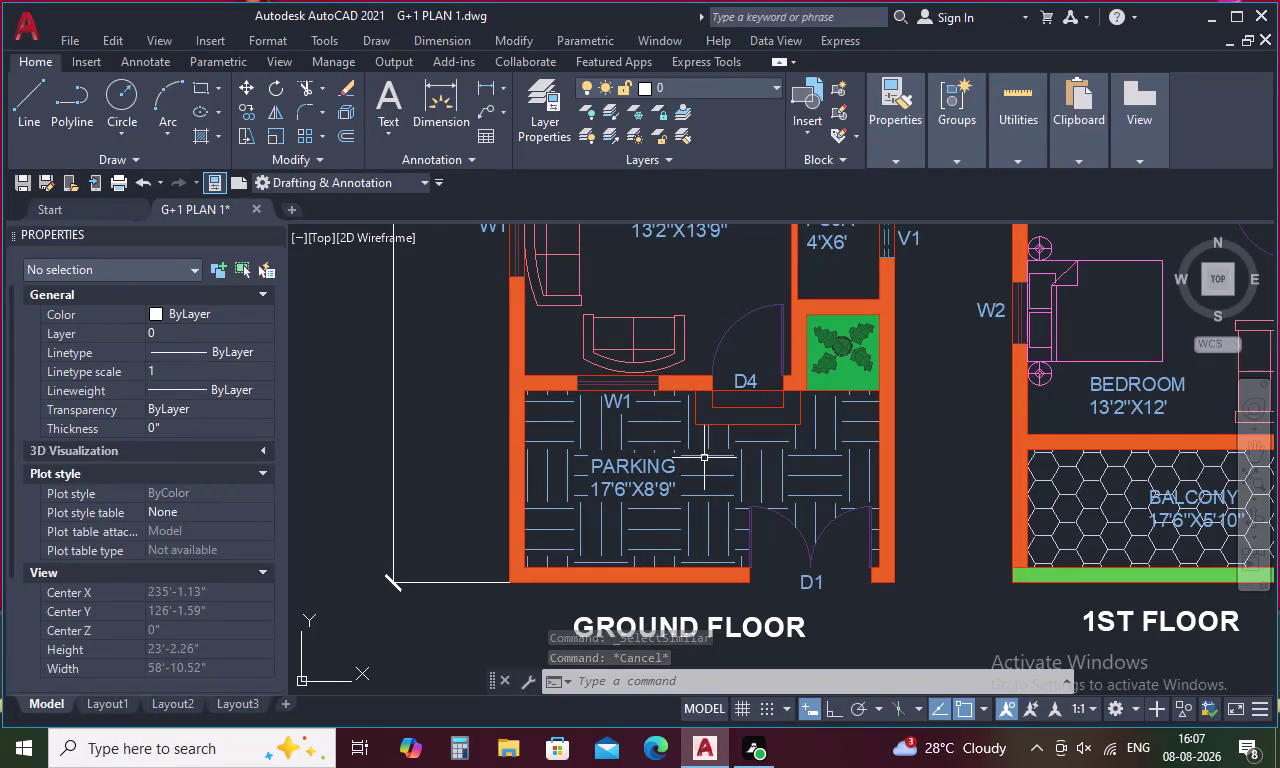
Change the parking area's hatch colour to darker blue 94,103,175.
click(704, 458)
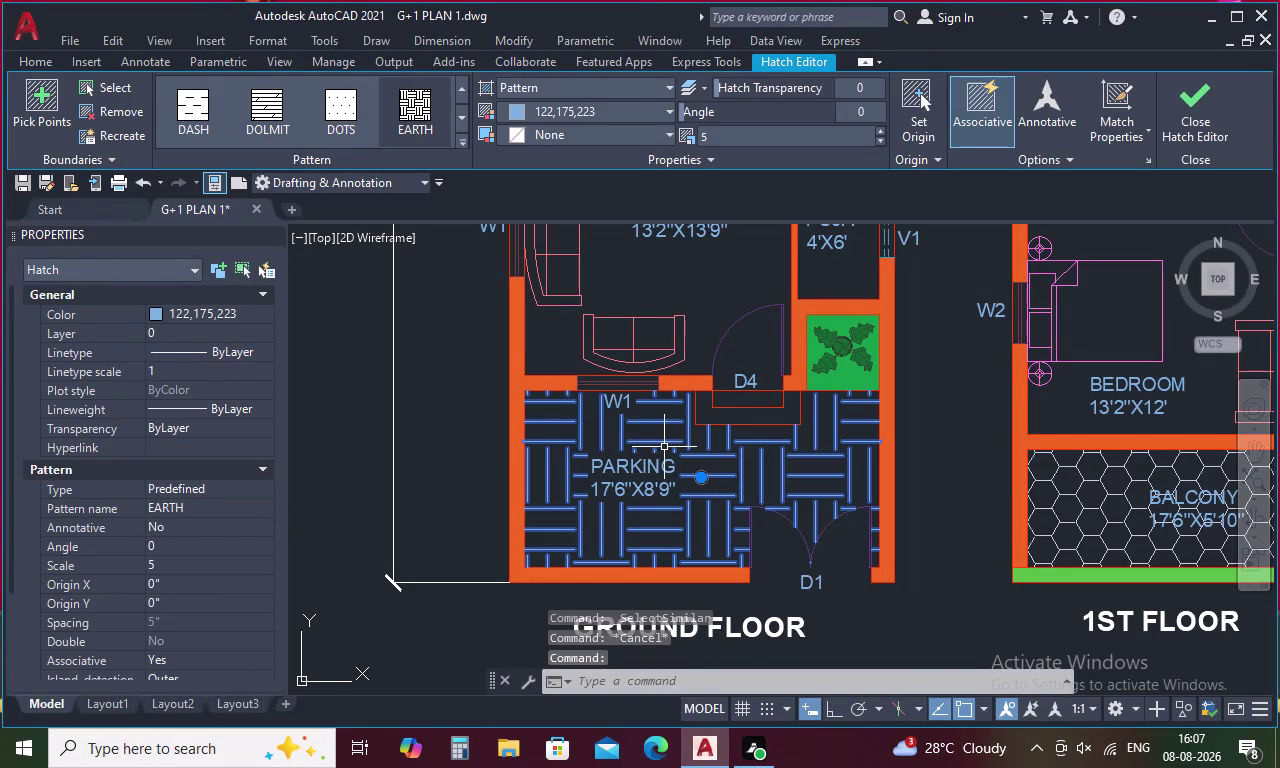
click(668, 109)
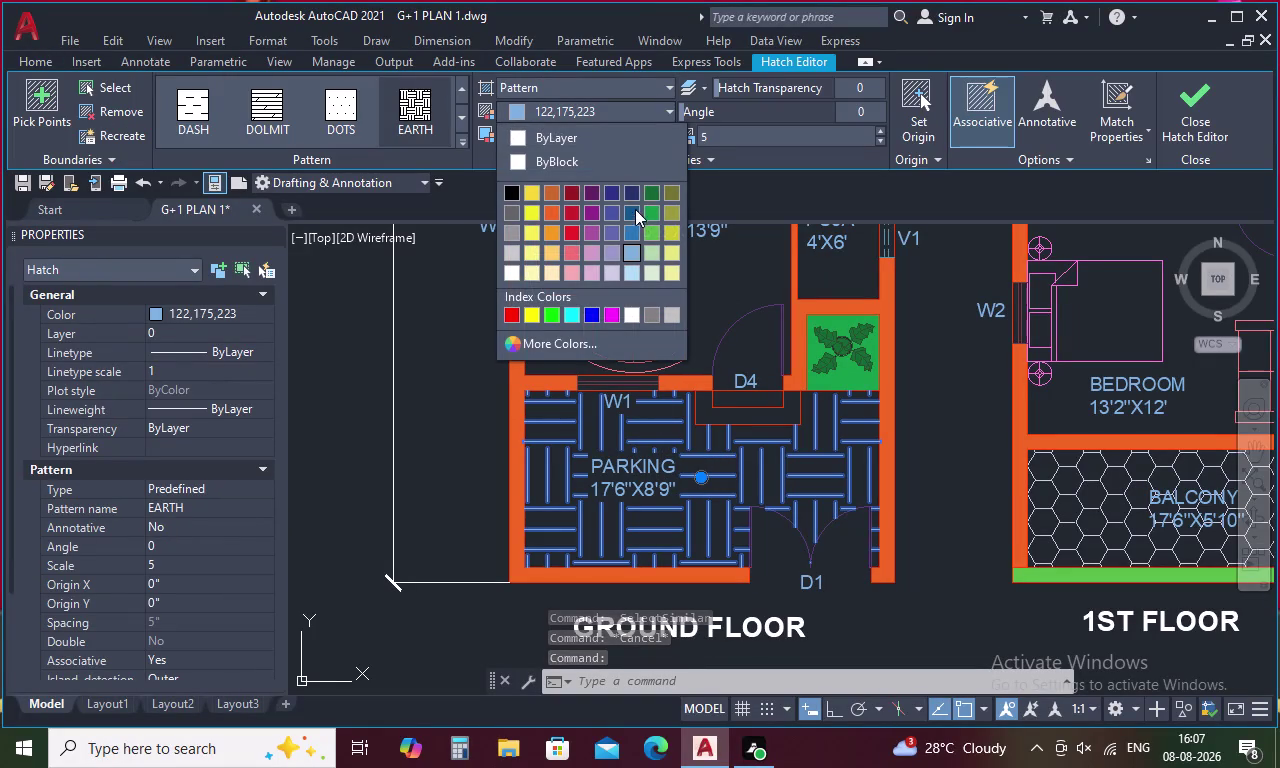
click(614, 228)
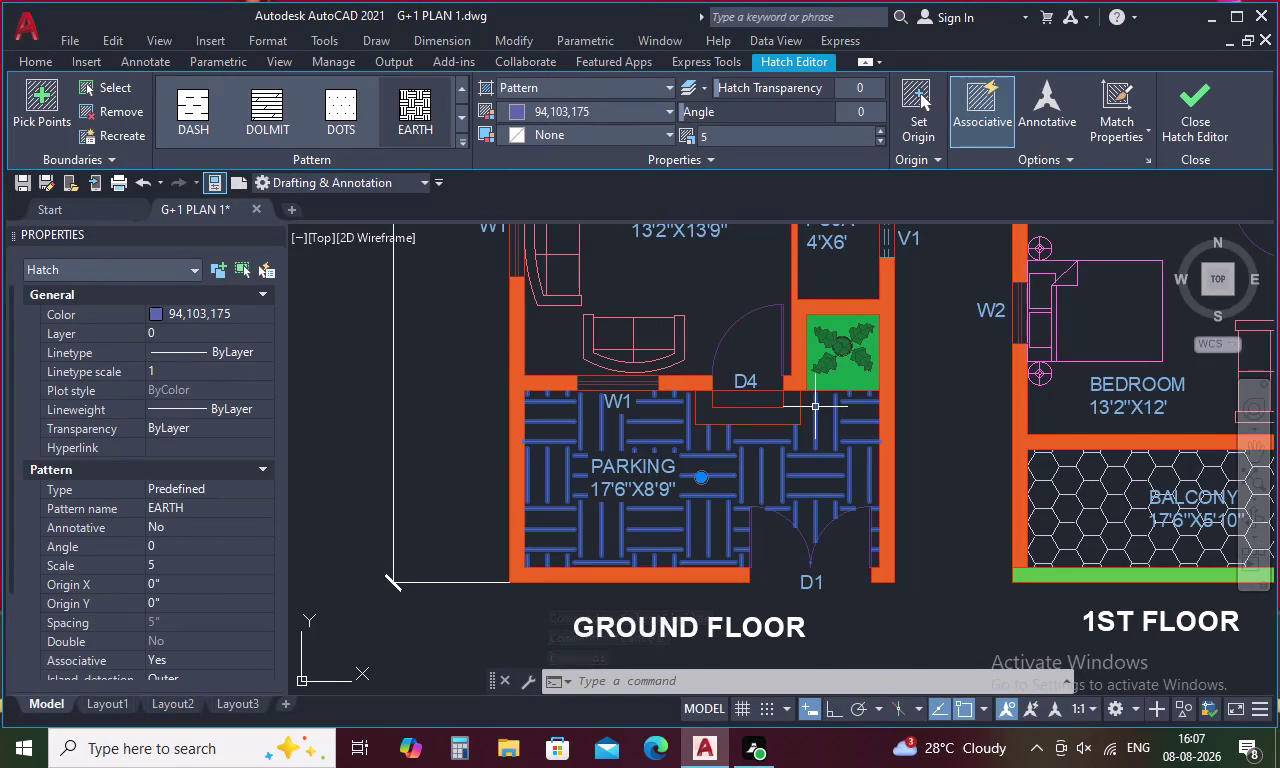
key(Escape)
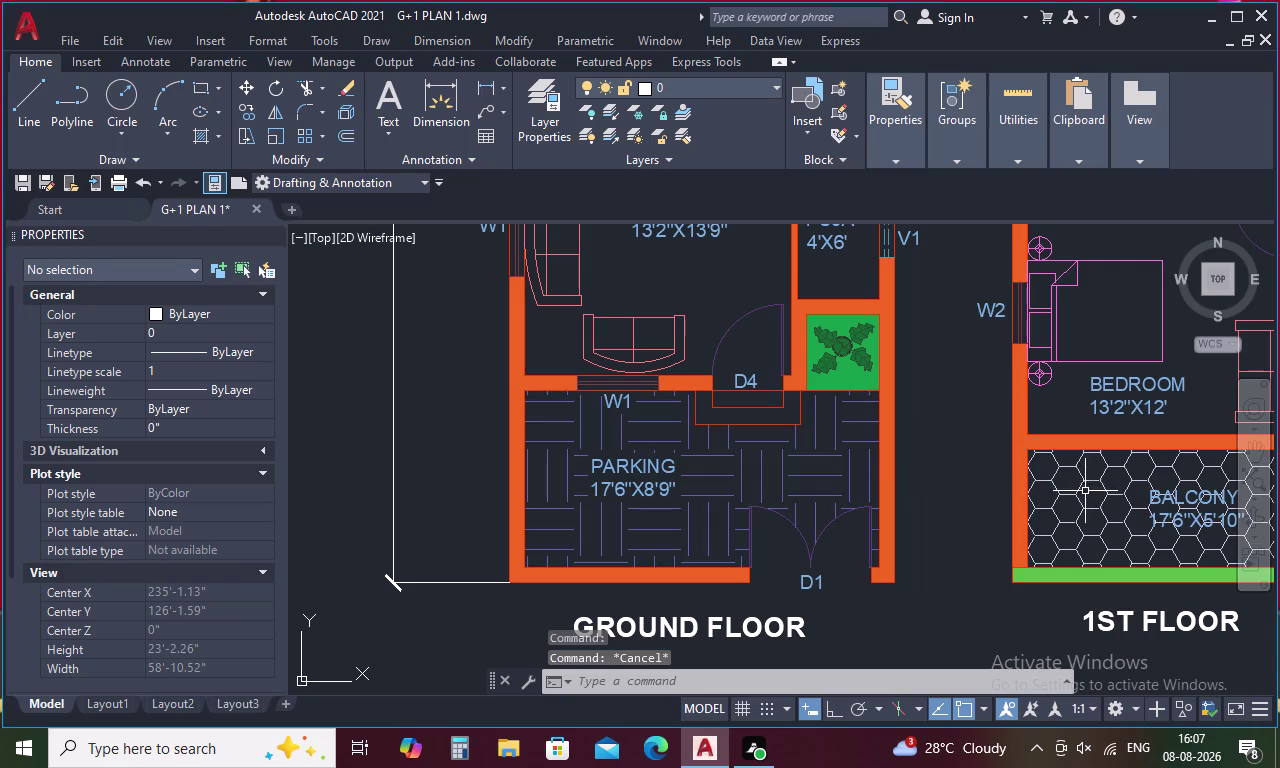
Save the drawing and switch to the Layout3 sheet.
middle_drag(1097, 486, 881, 485)
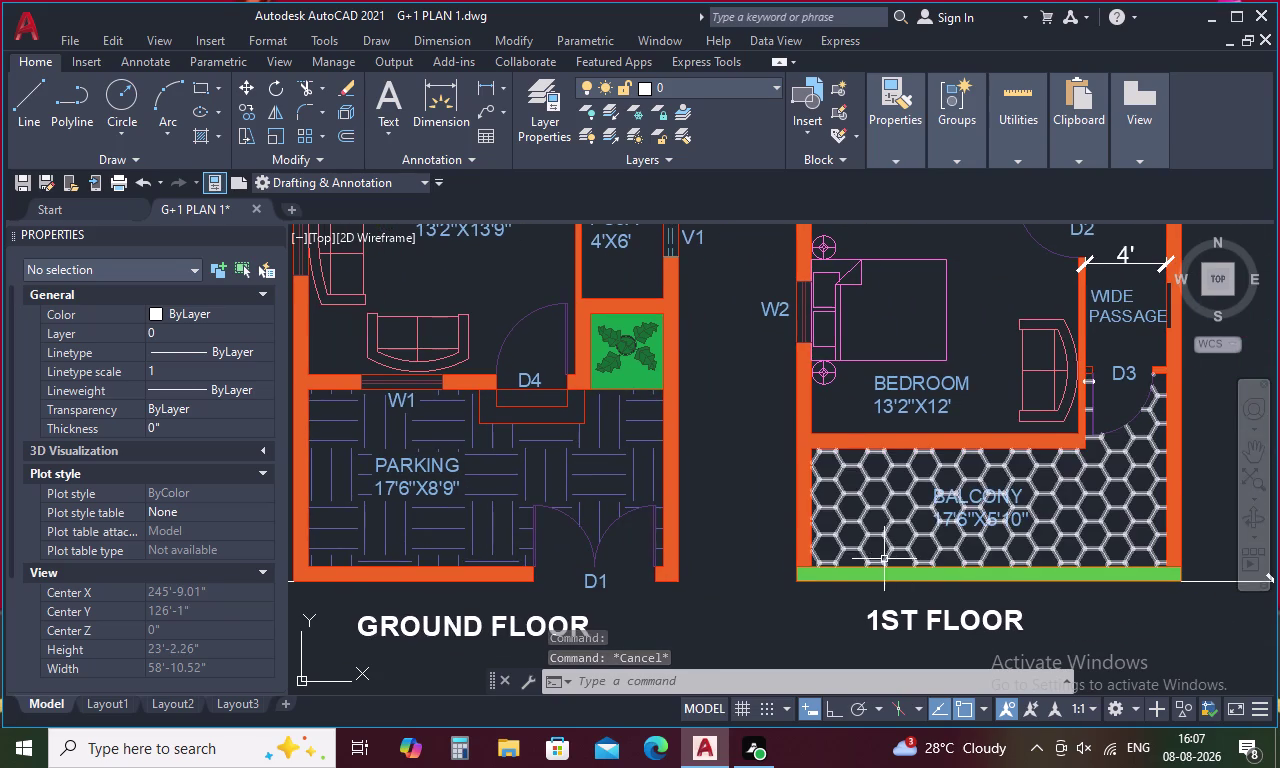
key(Escape)
scroll(down, 3)
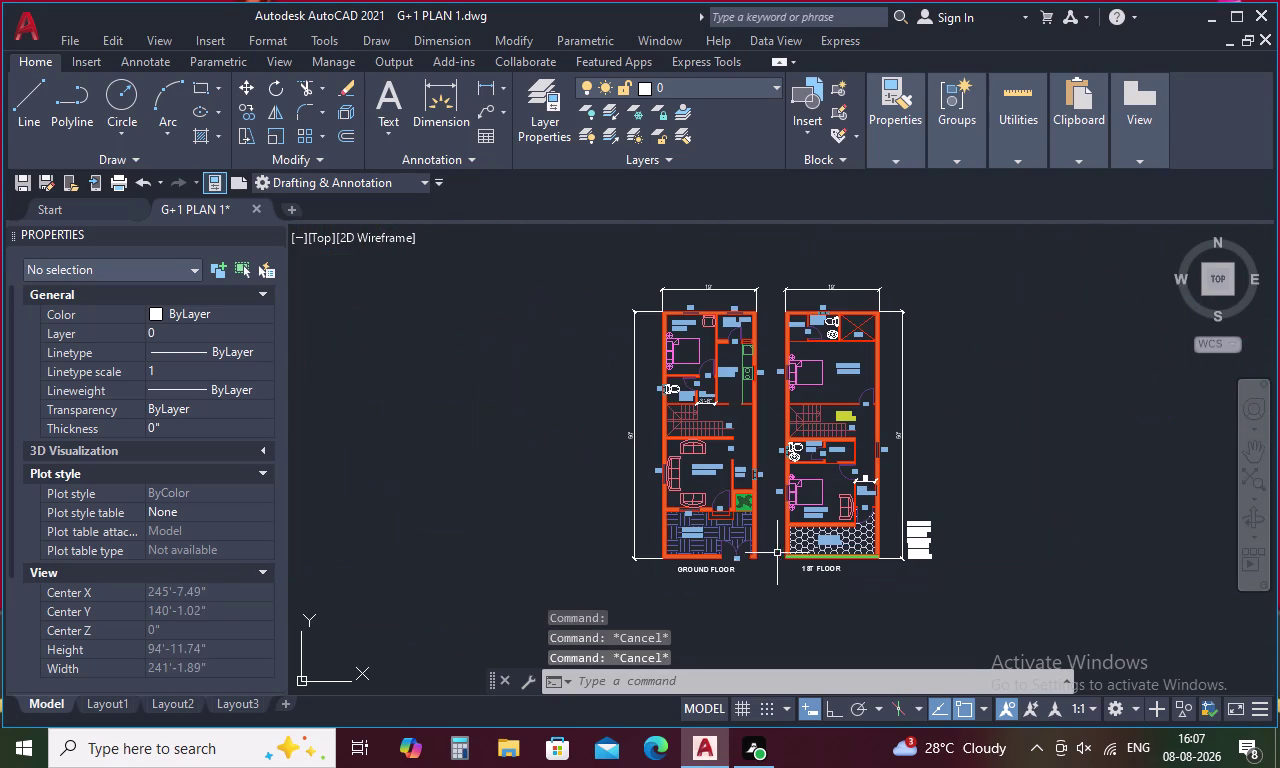
key(ctrl+s)
click(236, 700)
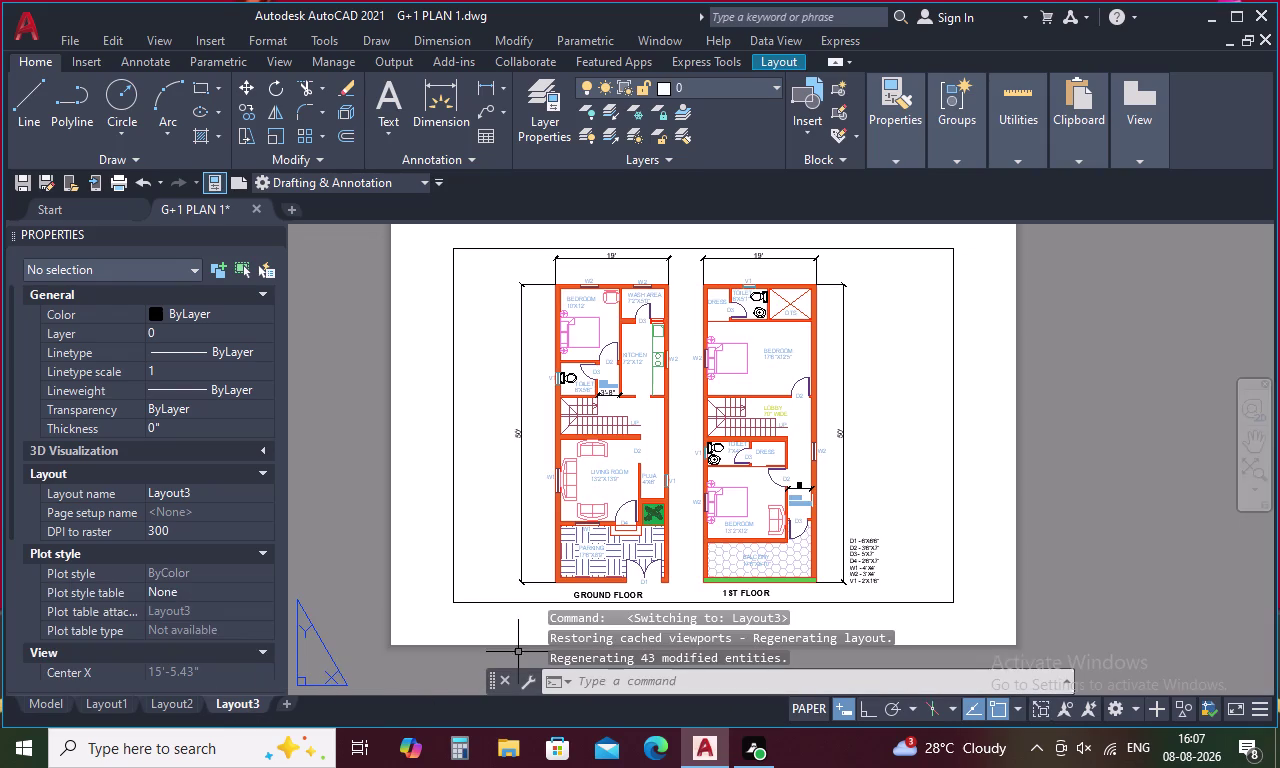
Inspect the floor plans, titles and schedule on Layout3, then return to model space.
scroll(up, 3)
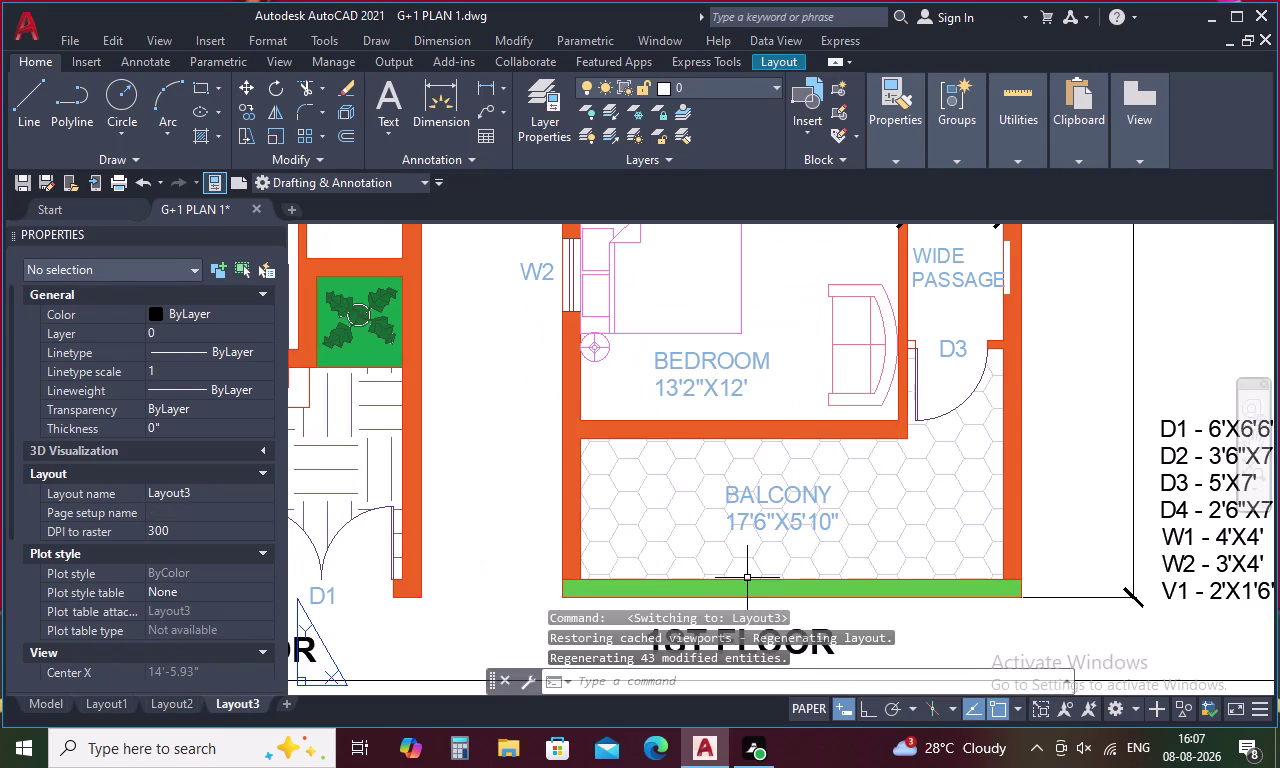
scroll(down, 3)
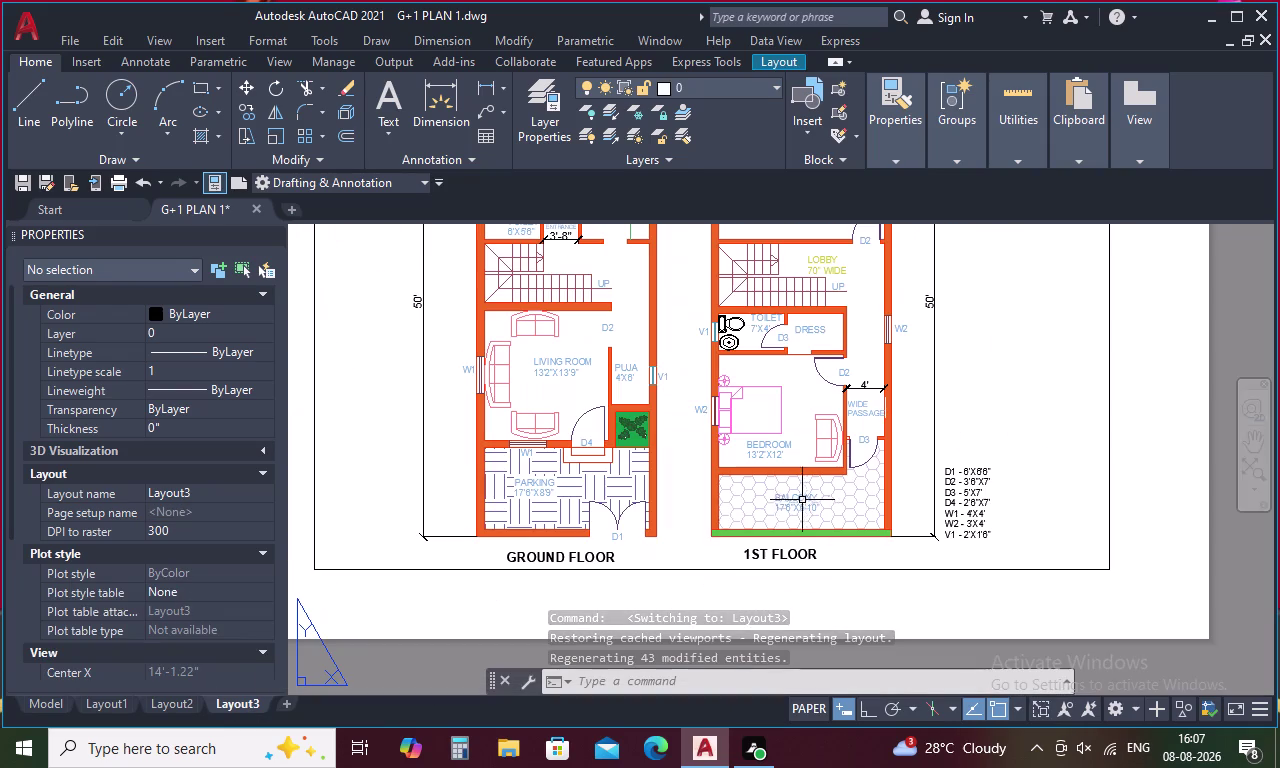
scroll(up, 3)
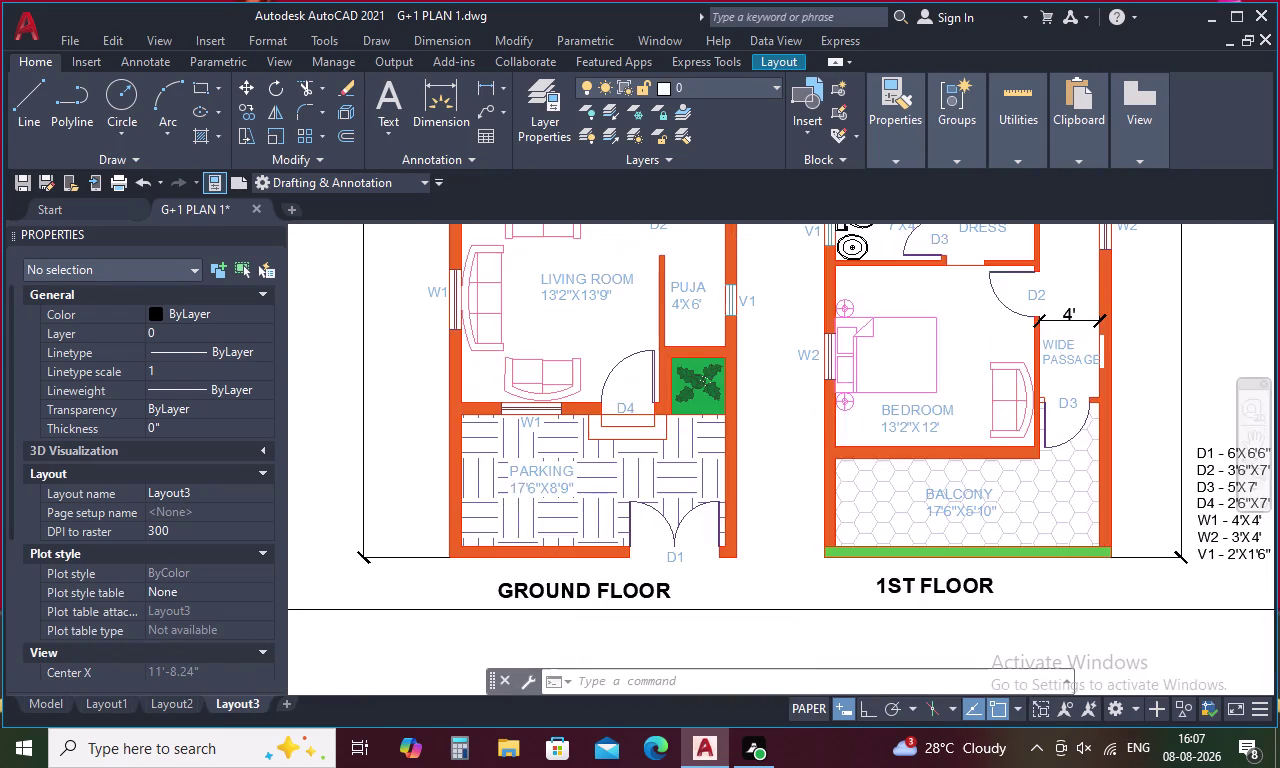
scroll(down, 3)
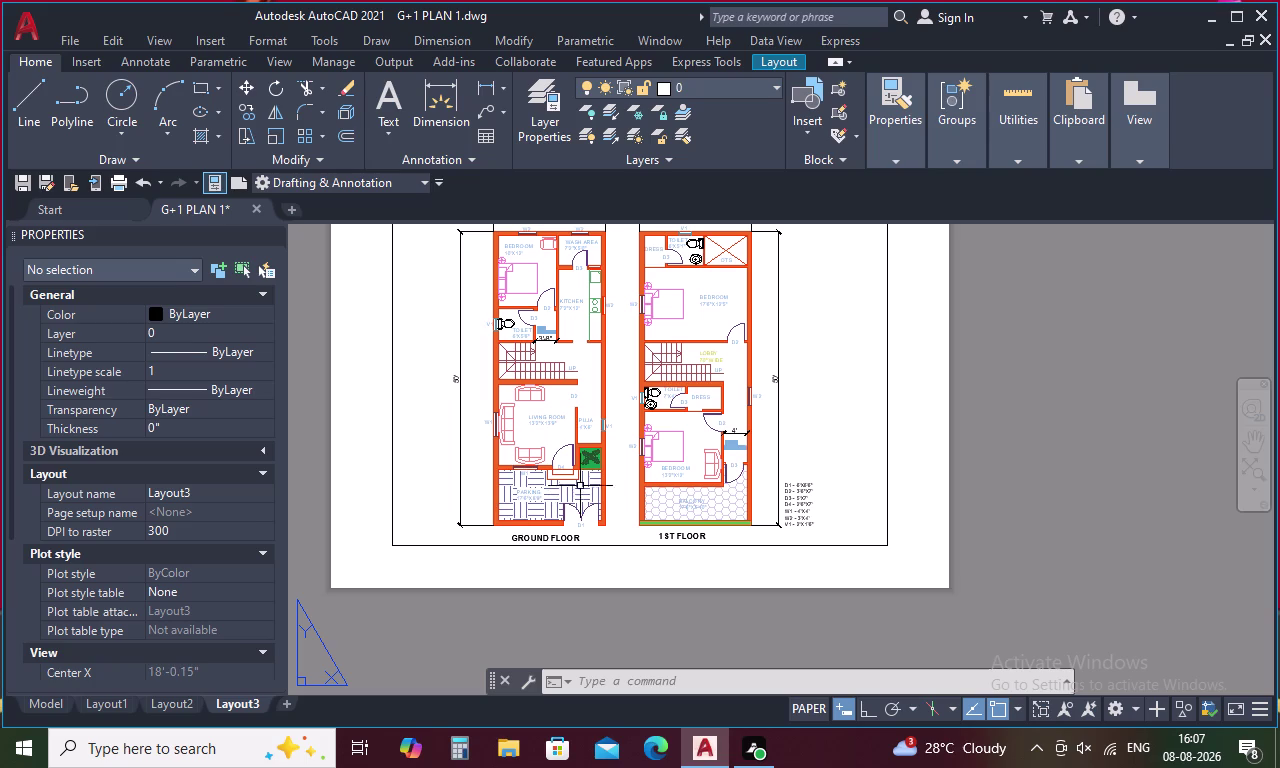
middle_drag(684, 463, 687, 519)
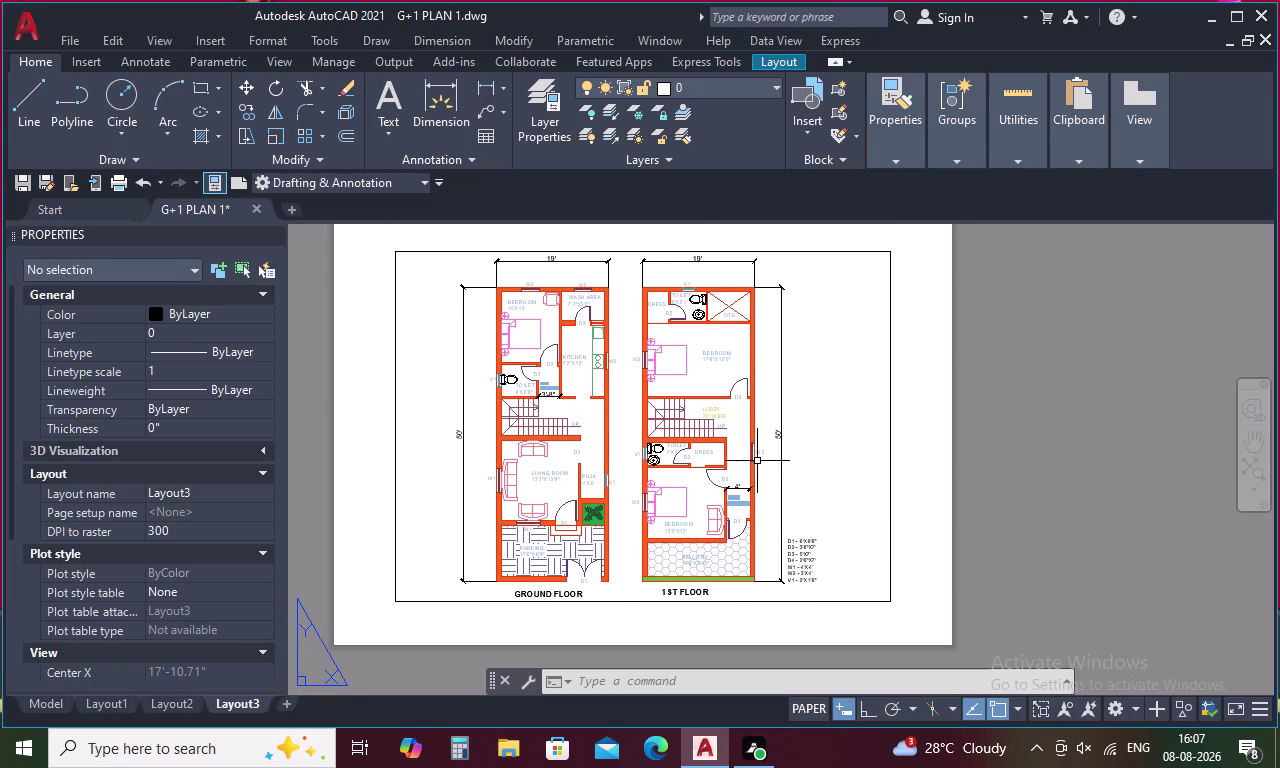
scroll(up, 3)
scroll(down, 3)
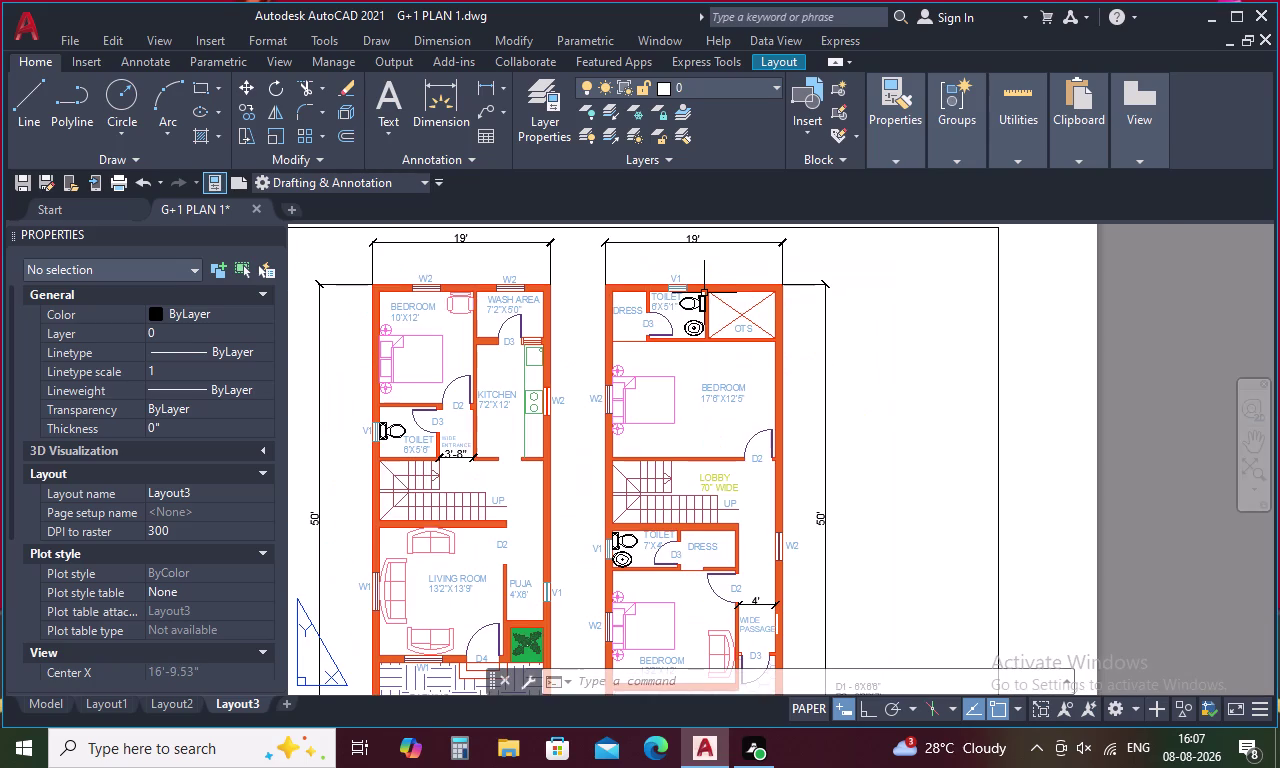
middle_drag(686, 385, 698, 332)
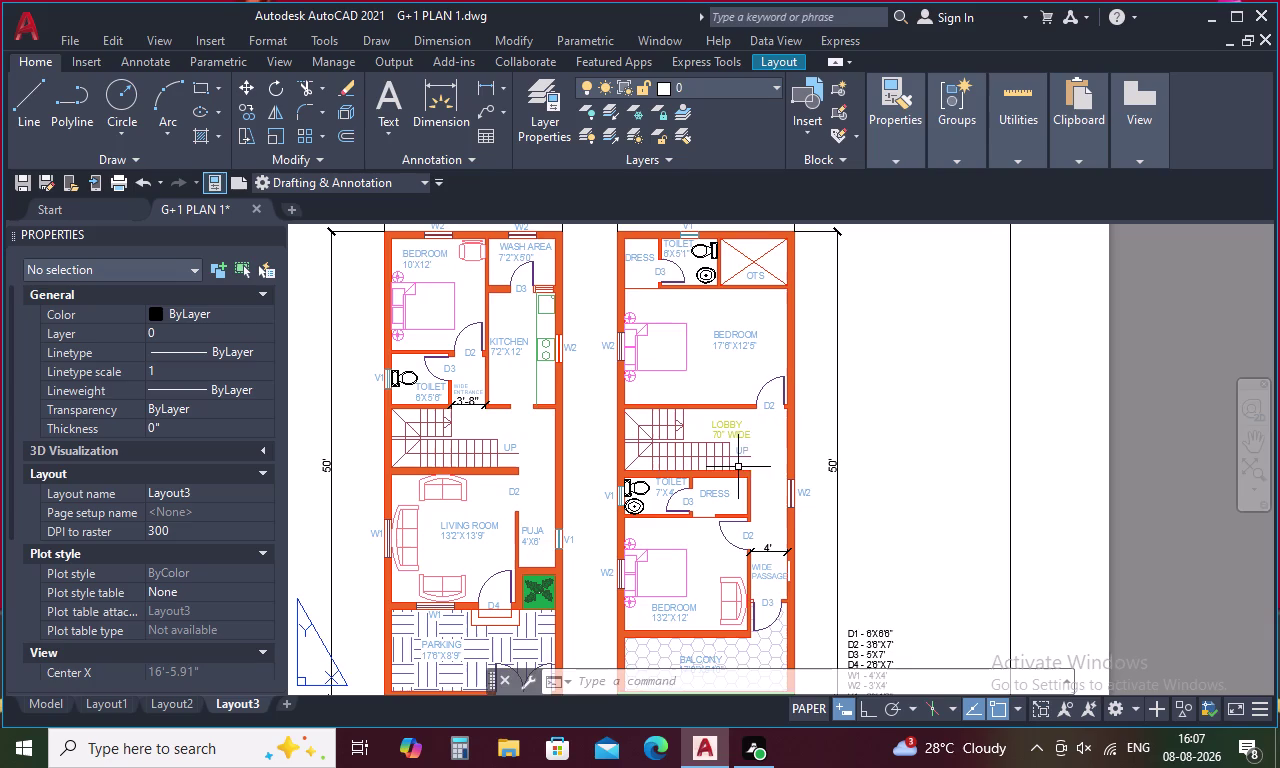
middle_drag(735, 468, 722, 395)
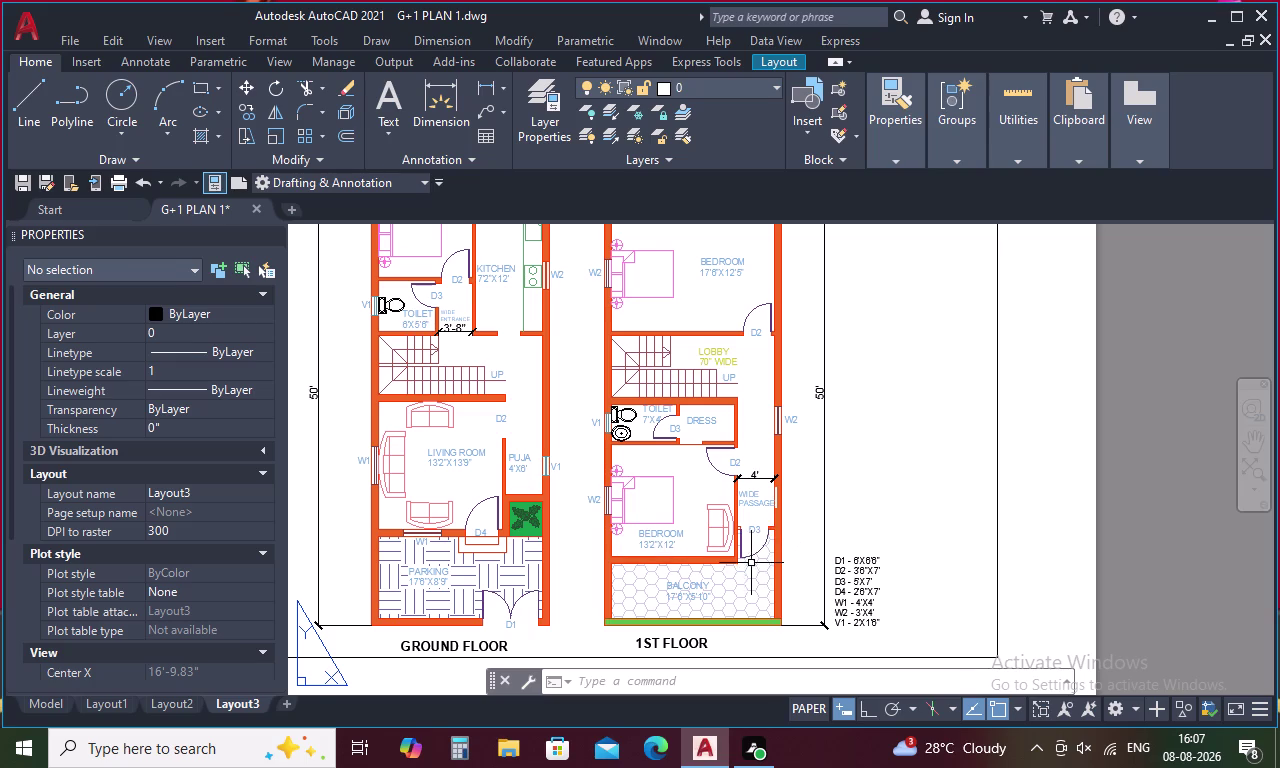
click(45, 701)
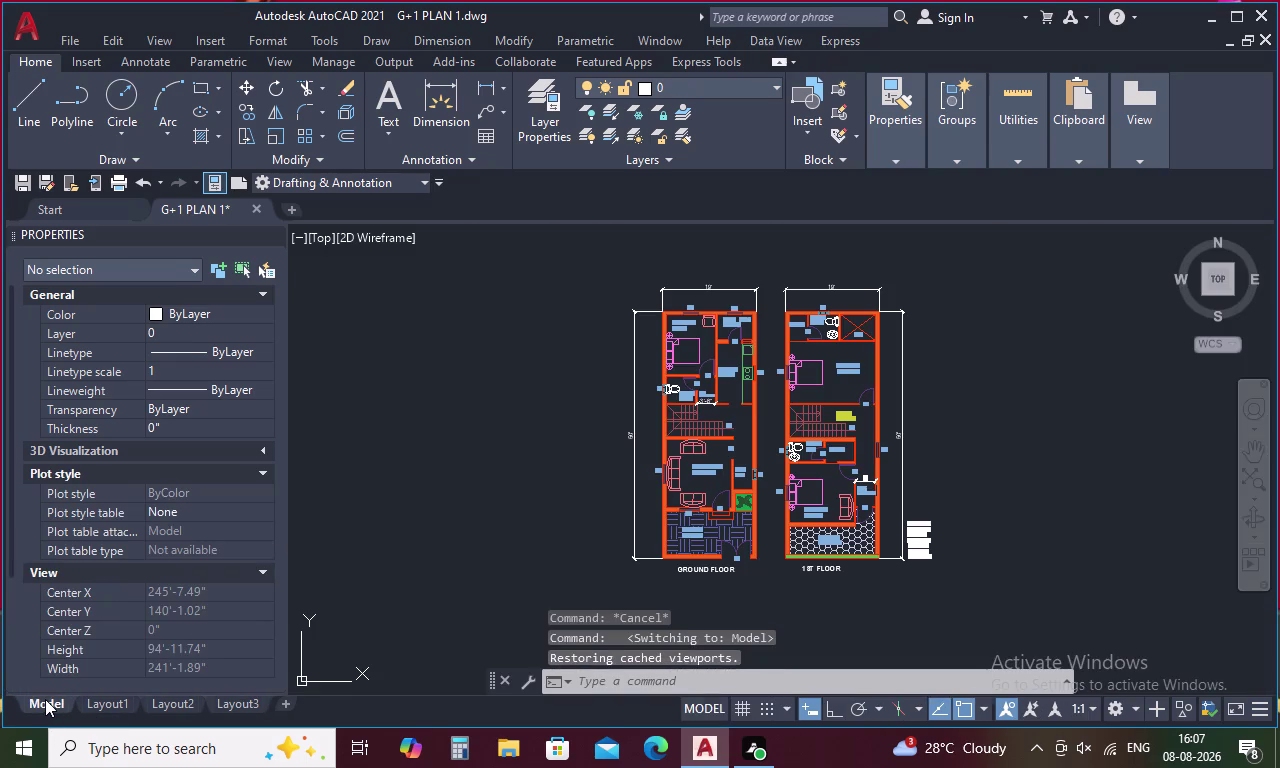
Save the drawing and add a new Layout4 sheet.
key(ctrl+s)
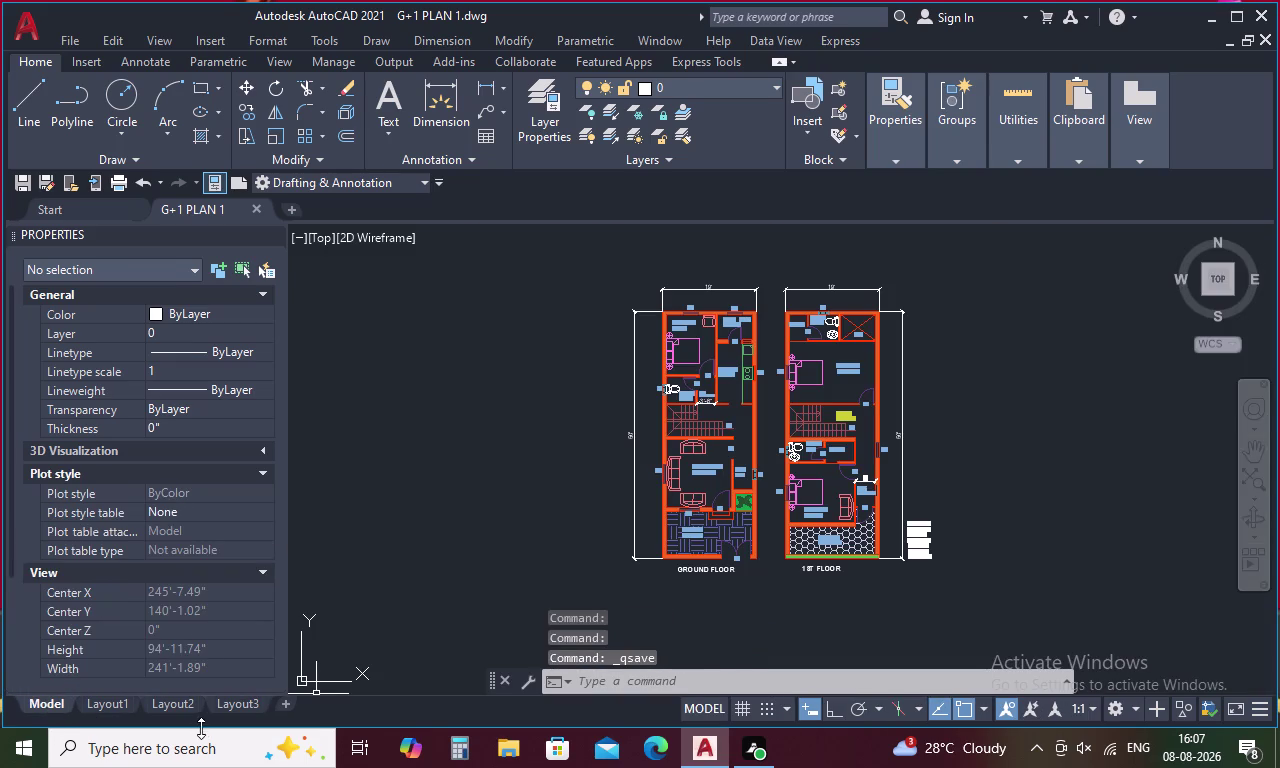
click(250, 707)
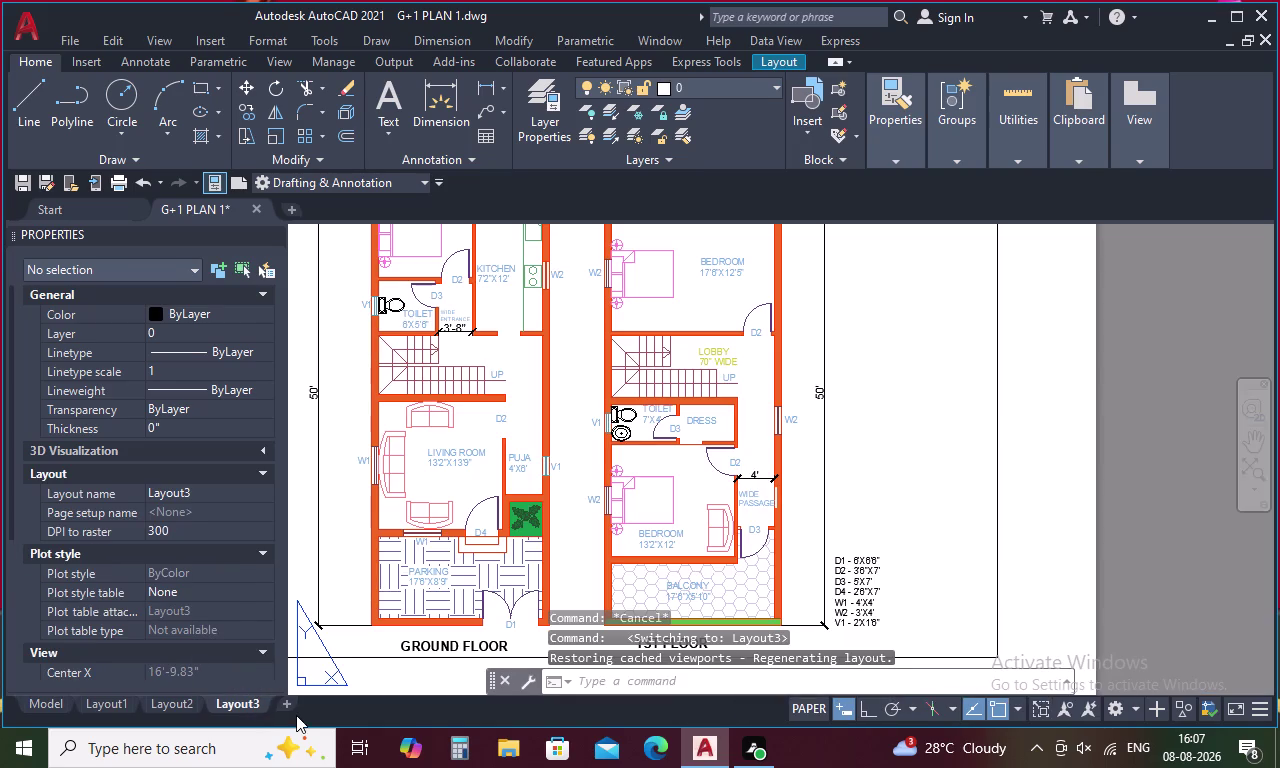
click(286, 706)
click(322, 699)
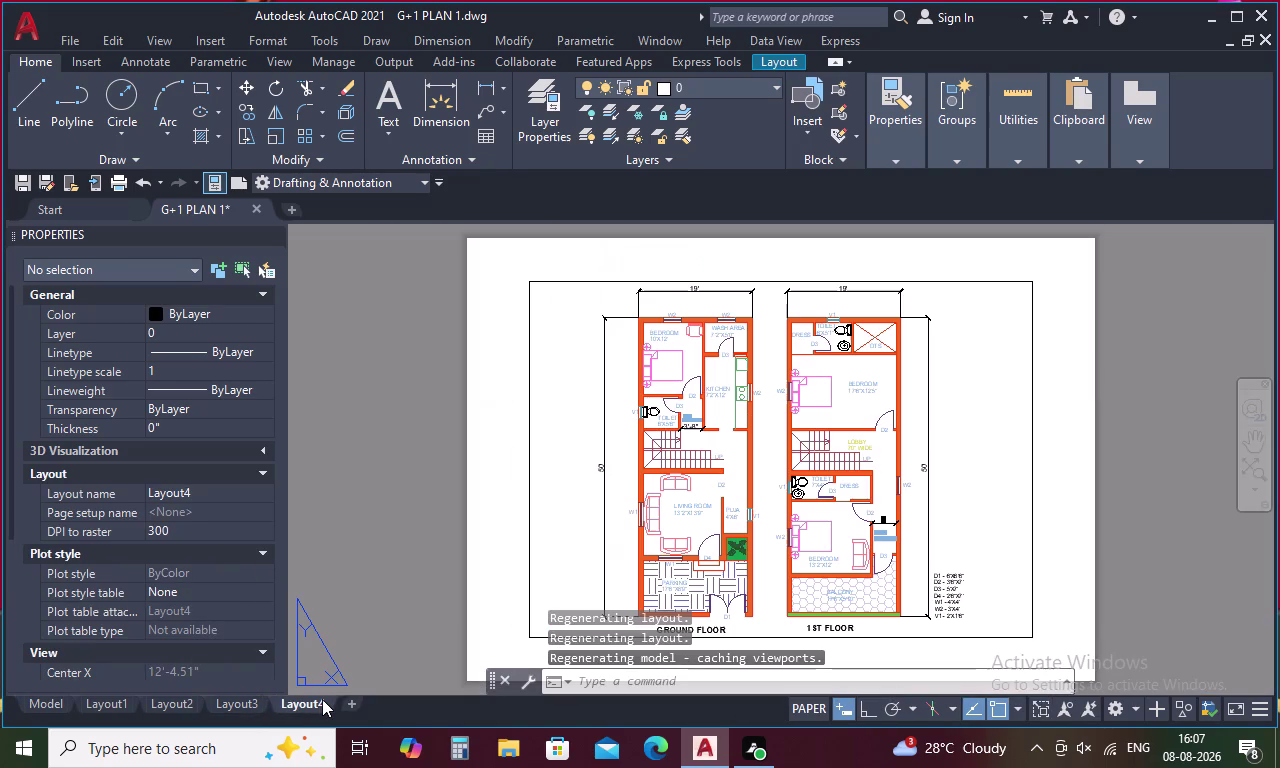
click(230, 708)
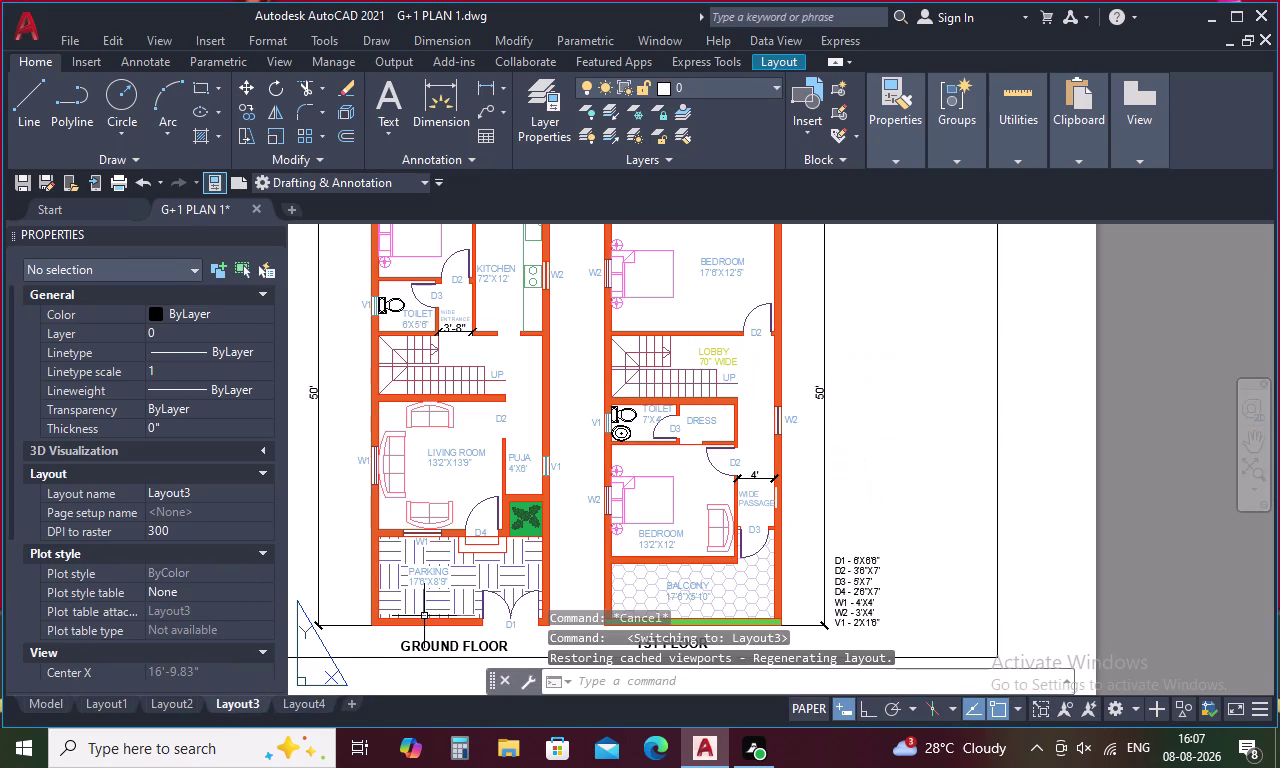
scroll(down, 3)
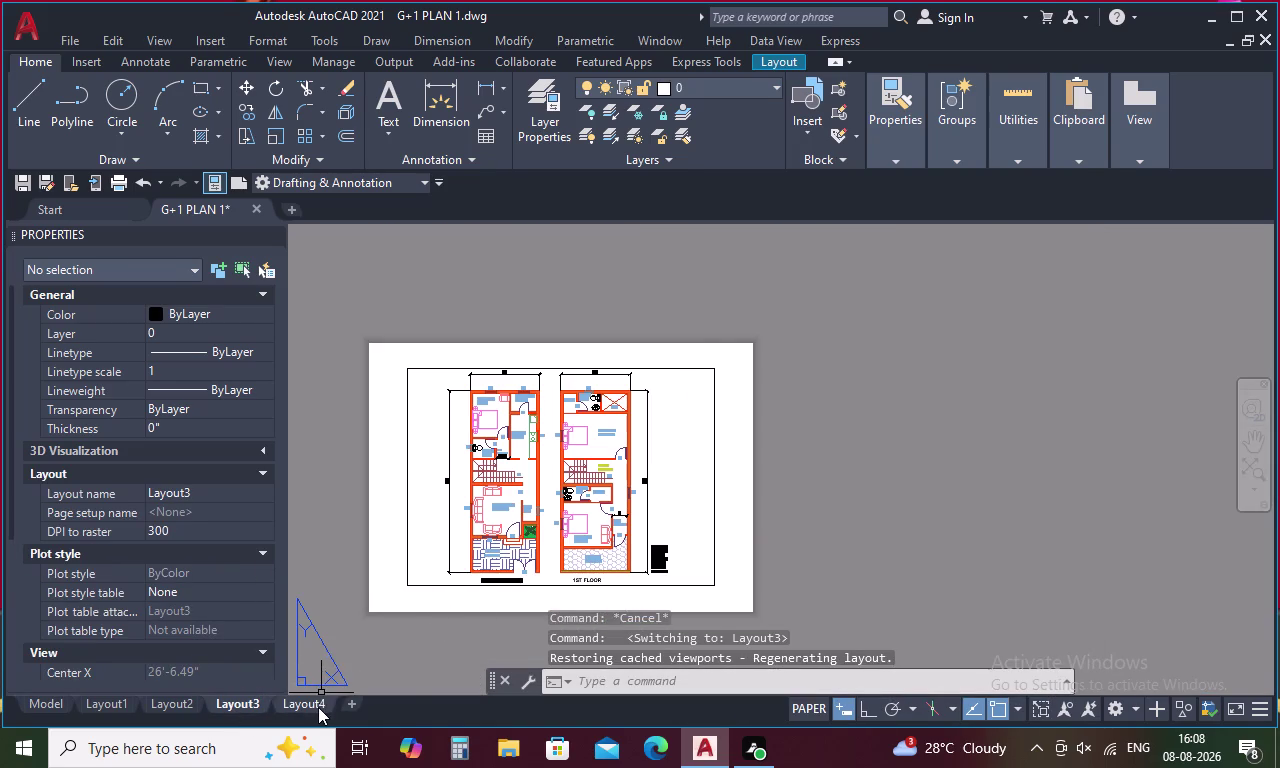
Switch back and forth between the Layout3 and Layout4 sheets.
click(318, 707)
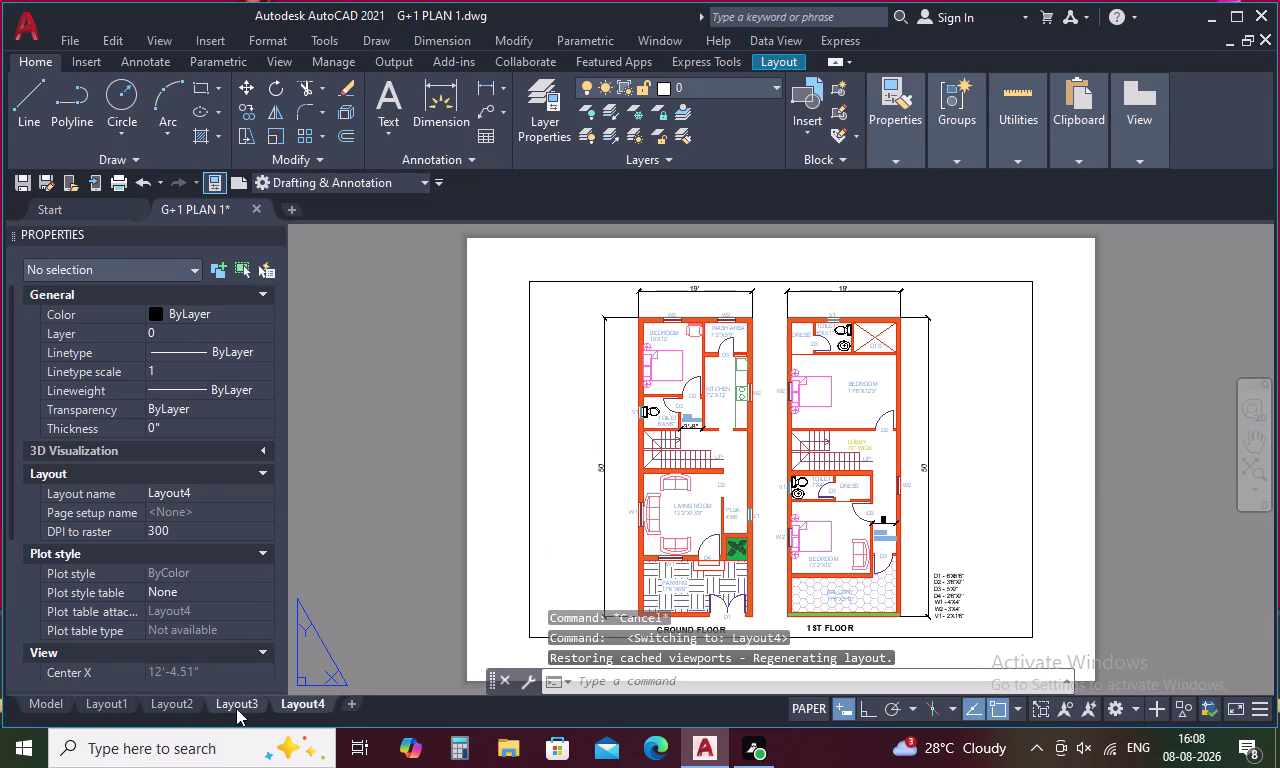
click(232, 696)
click(234, 699)
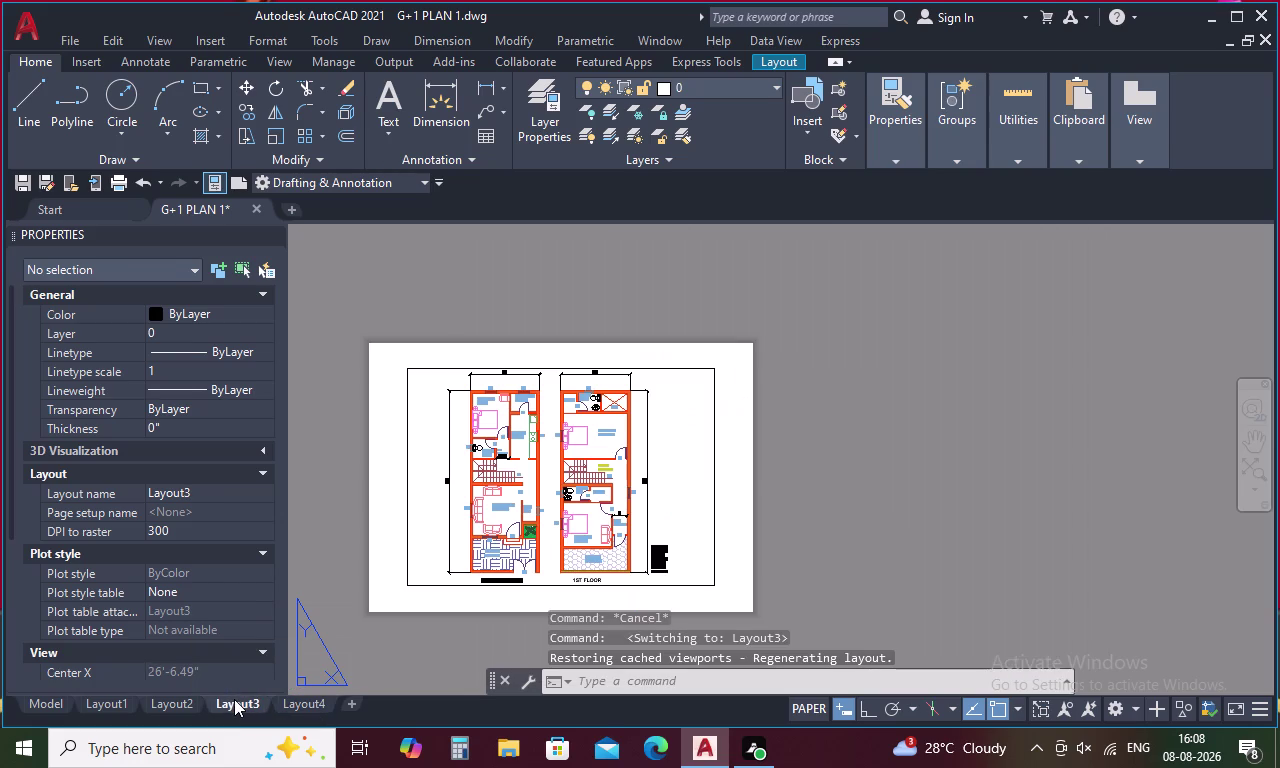
scroll(up, 3)
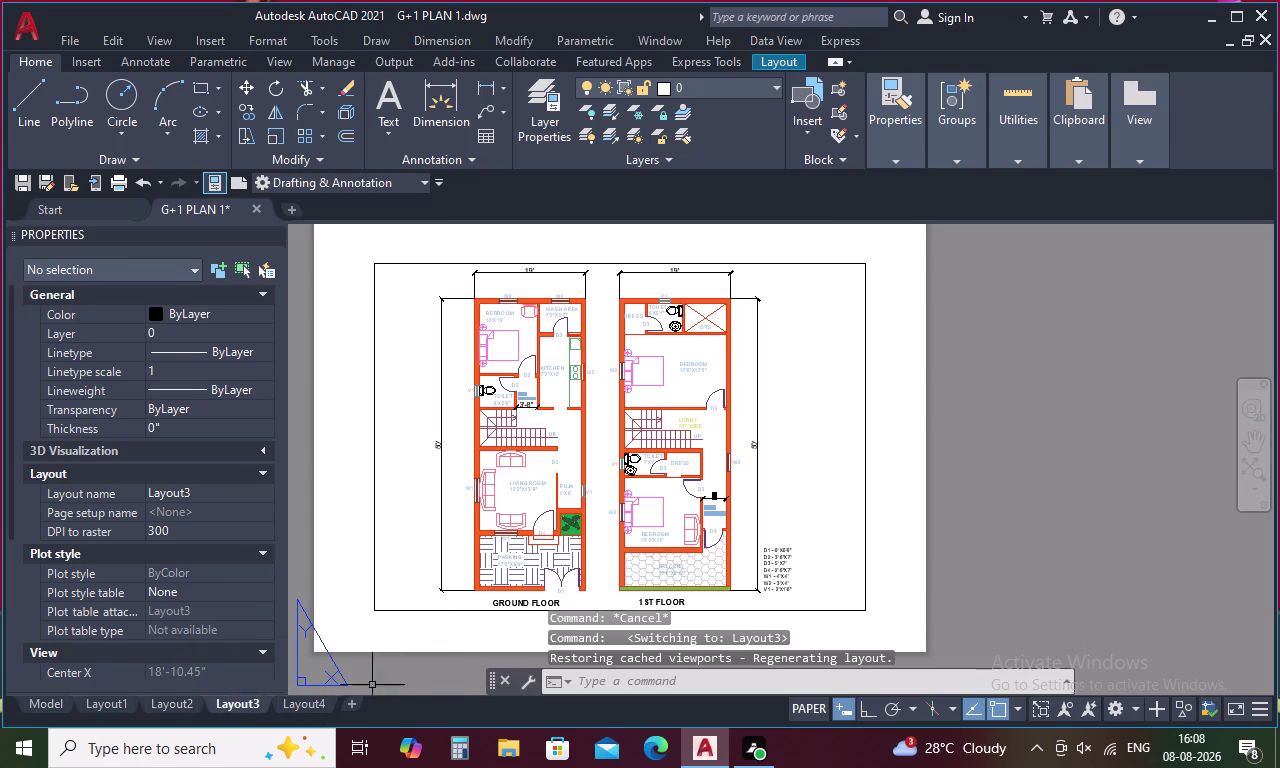
click(306, 702)
click(224, 706)
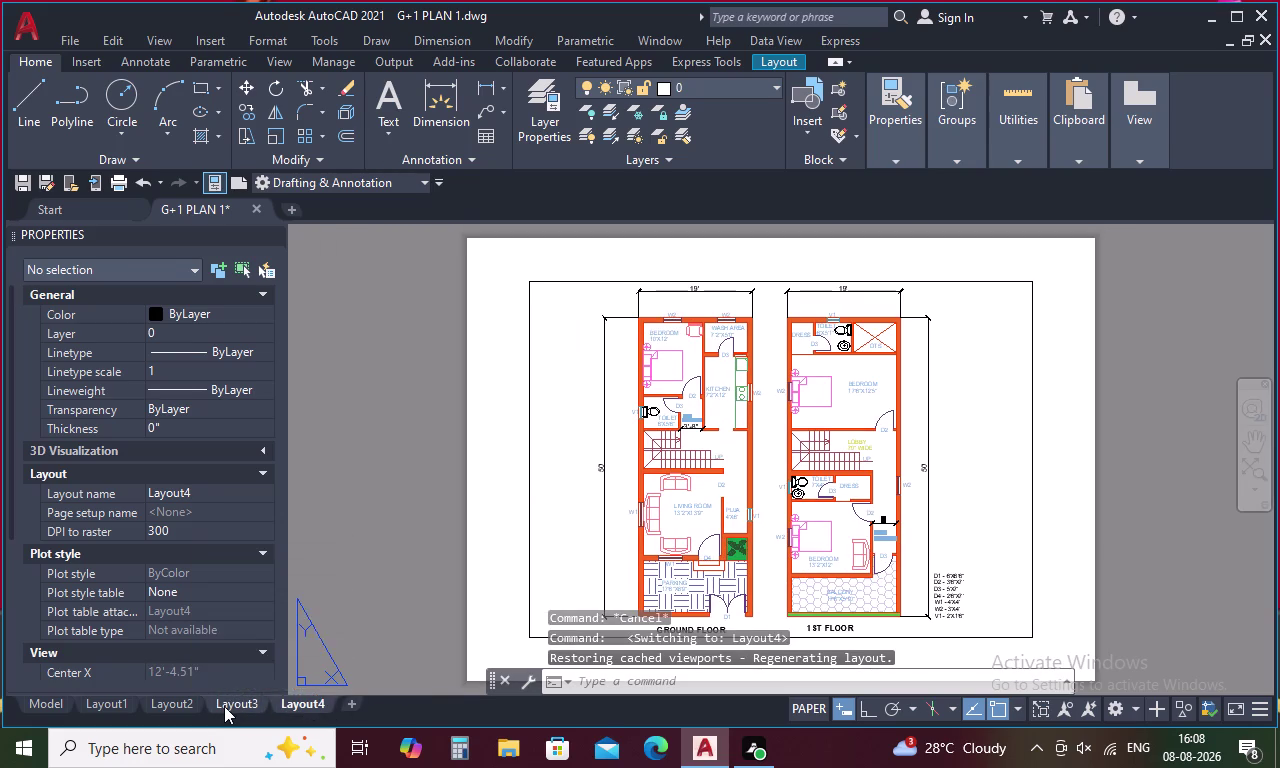
click(348, 706)
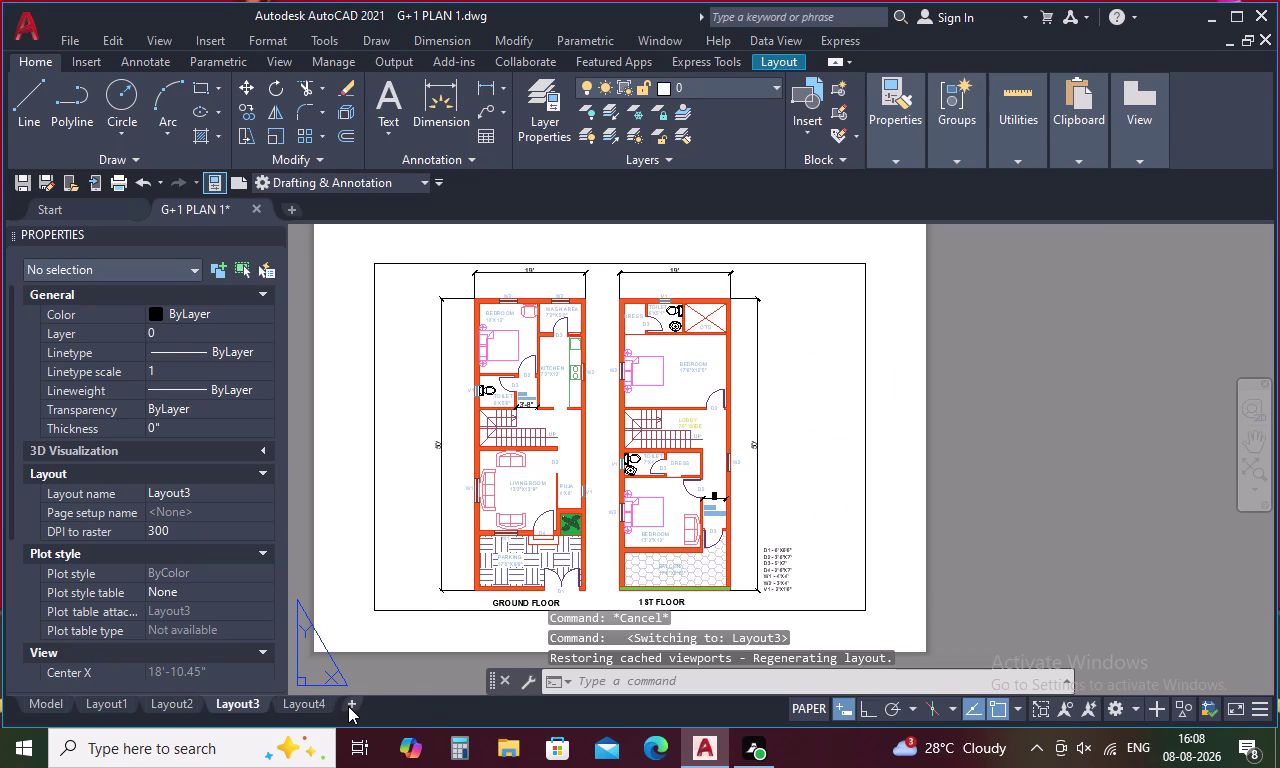
Add a Layout5 sheet, then return to Layout3 and open its plot settings.
click(362, 703)
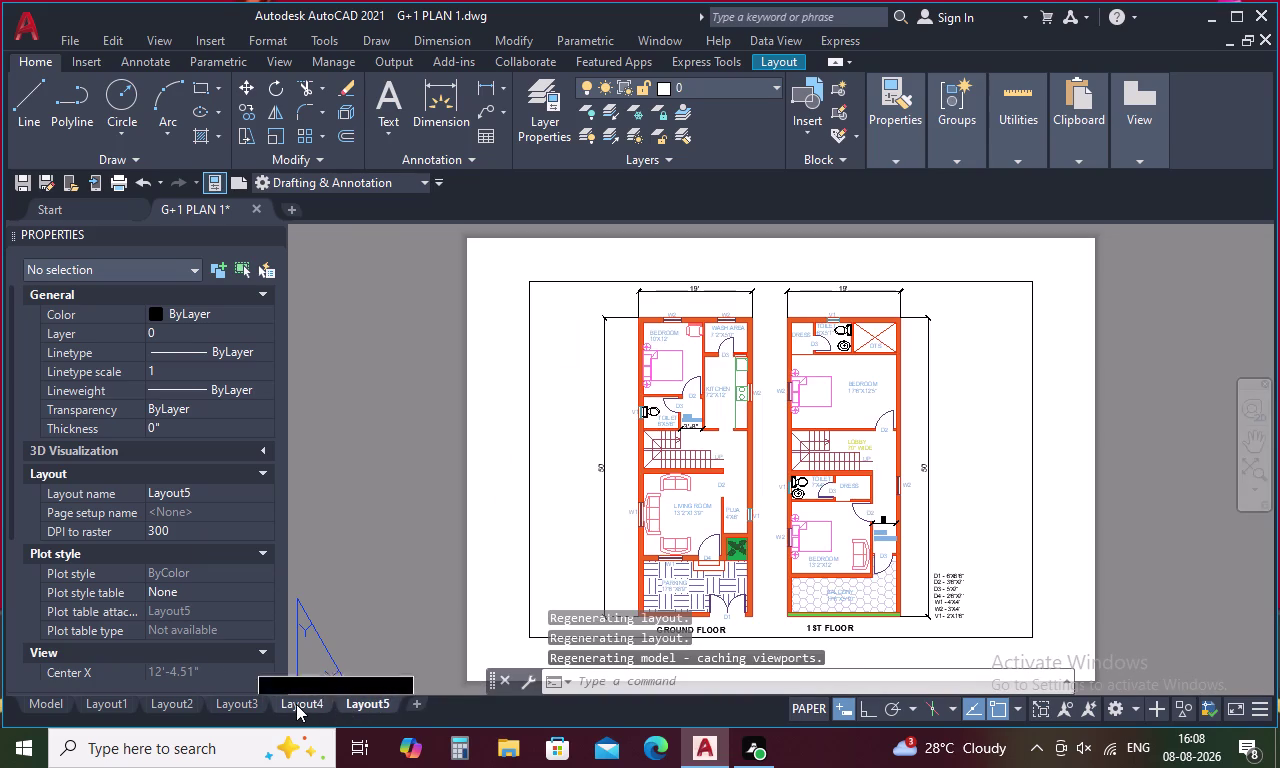
click(296, 704)
click(368, 707)
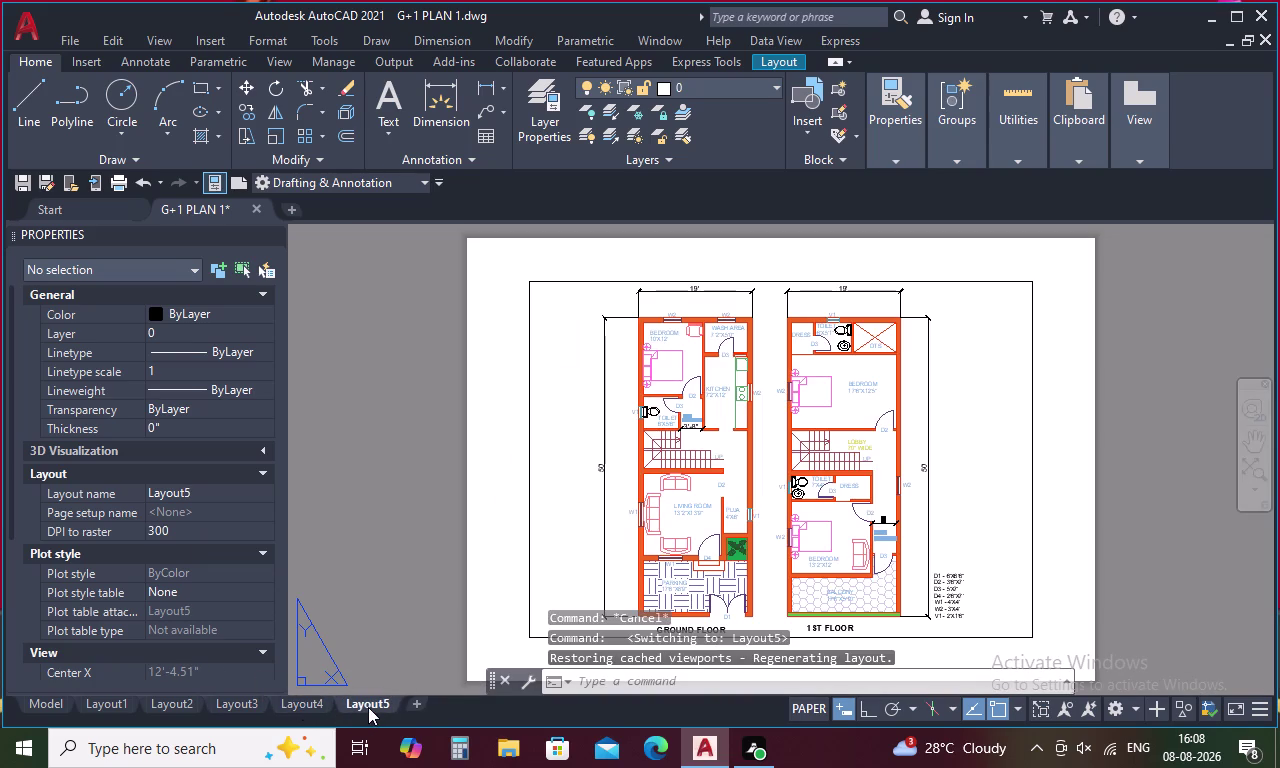
click(243, 702)
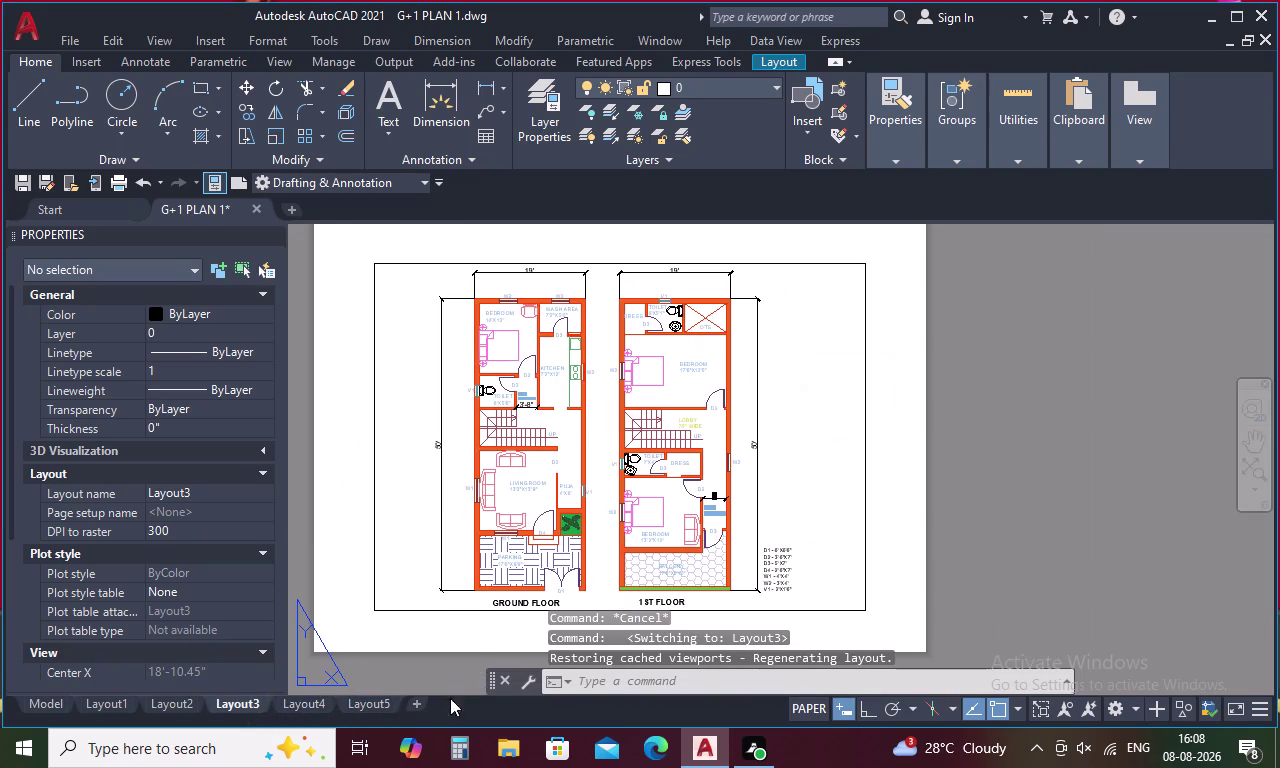
click(319, 705)
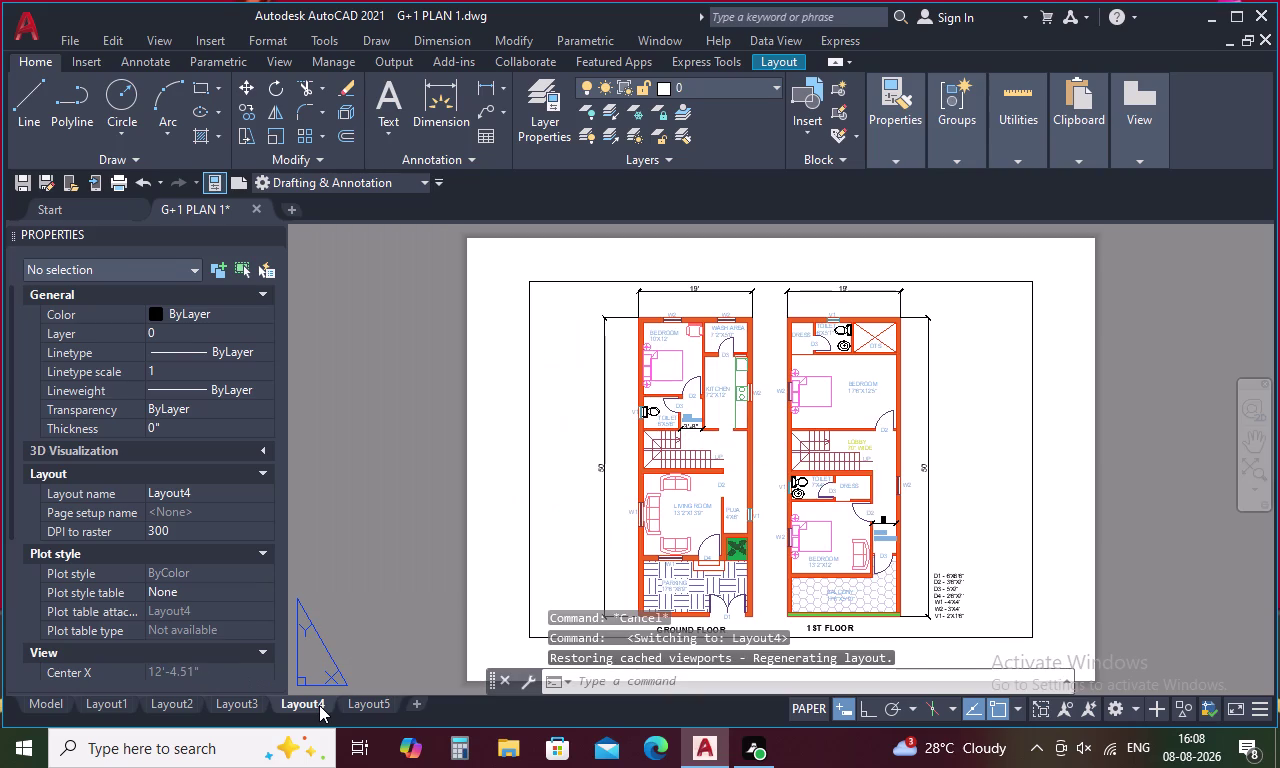
click(247, 702)
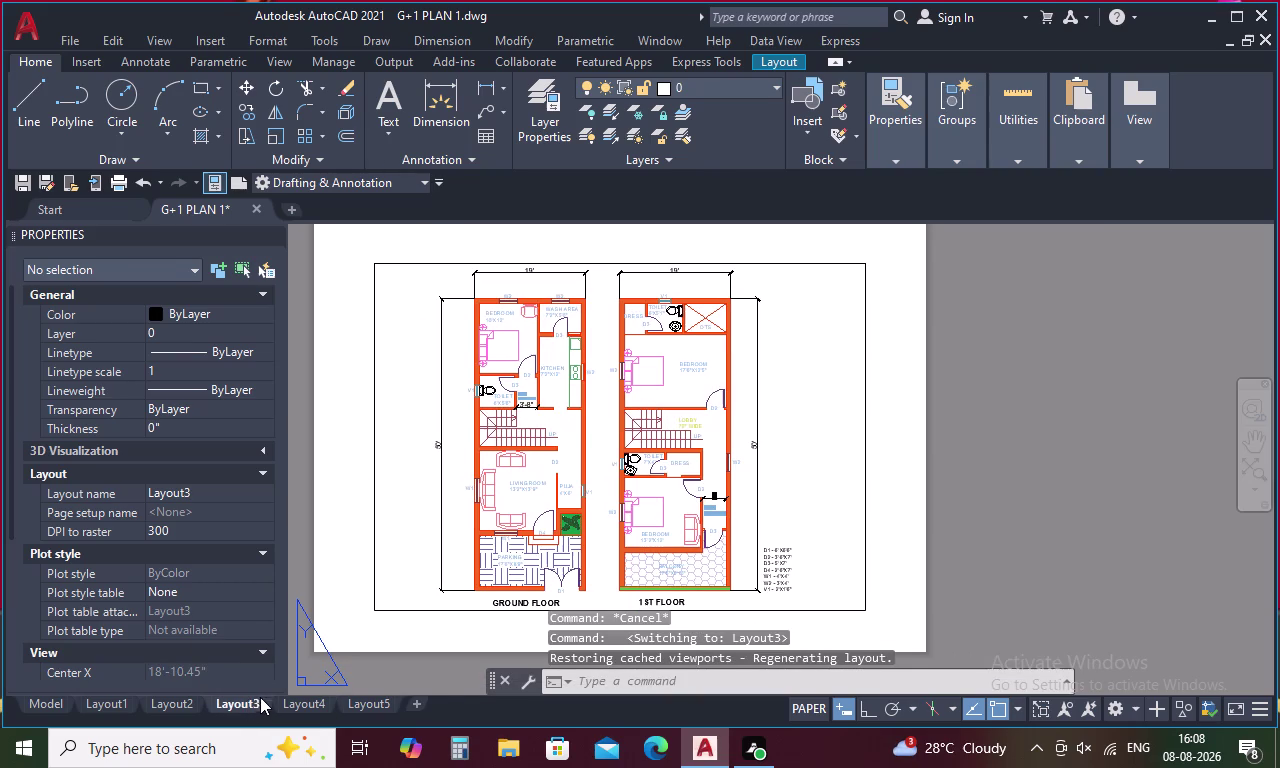
key(ctrl+p)
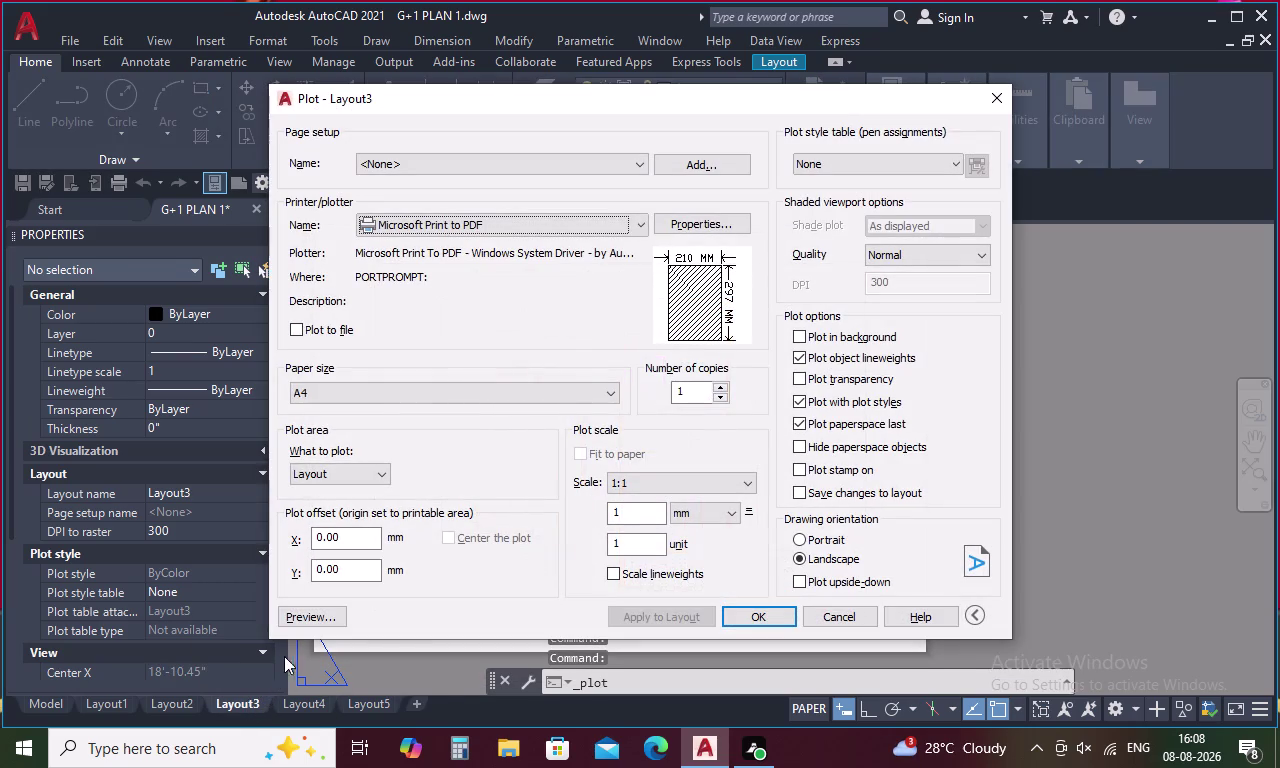
Plot Layout3 to a PDF named G, then reopen Layout3's plot settings.
click(766, 618)
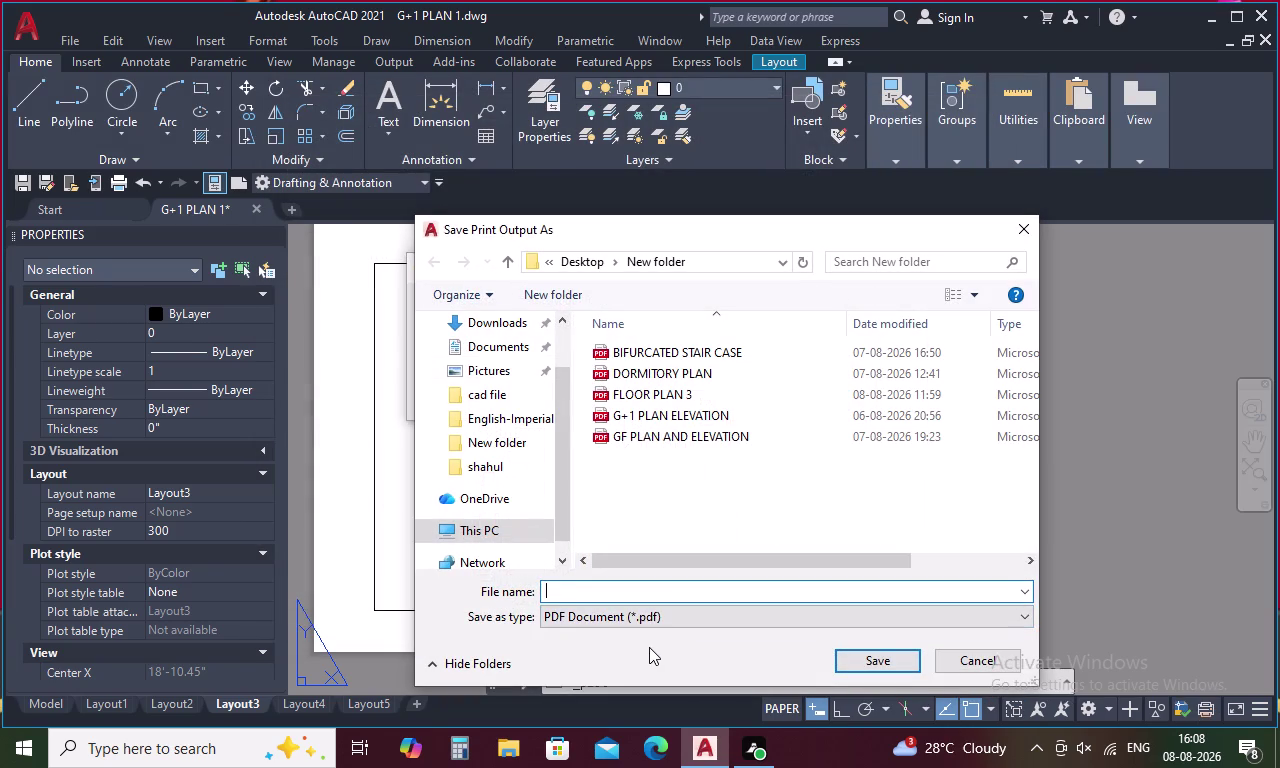
key(g)
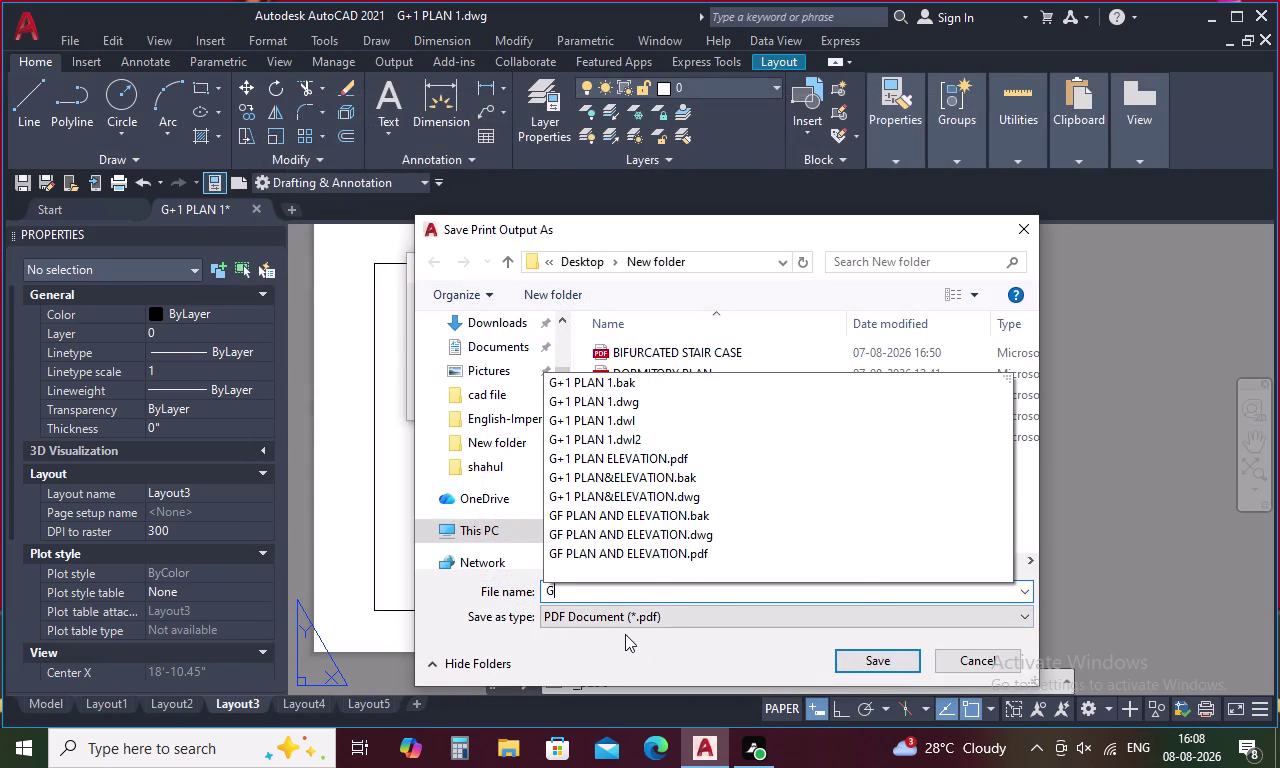
key(Return)
key(equal)
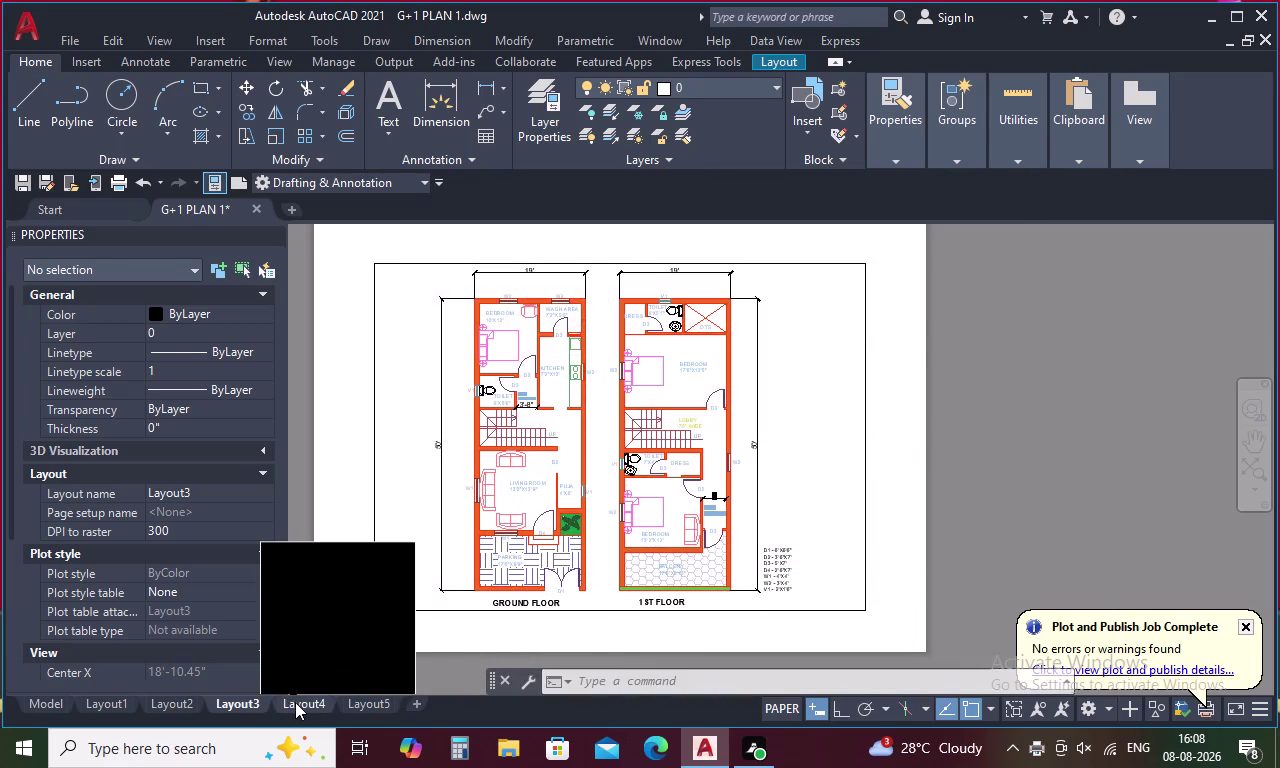
click(242, 701)
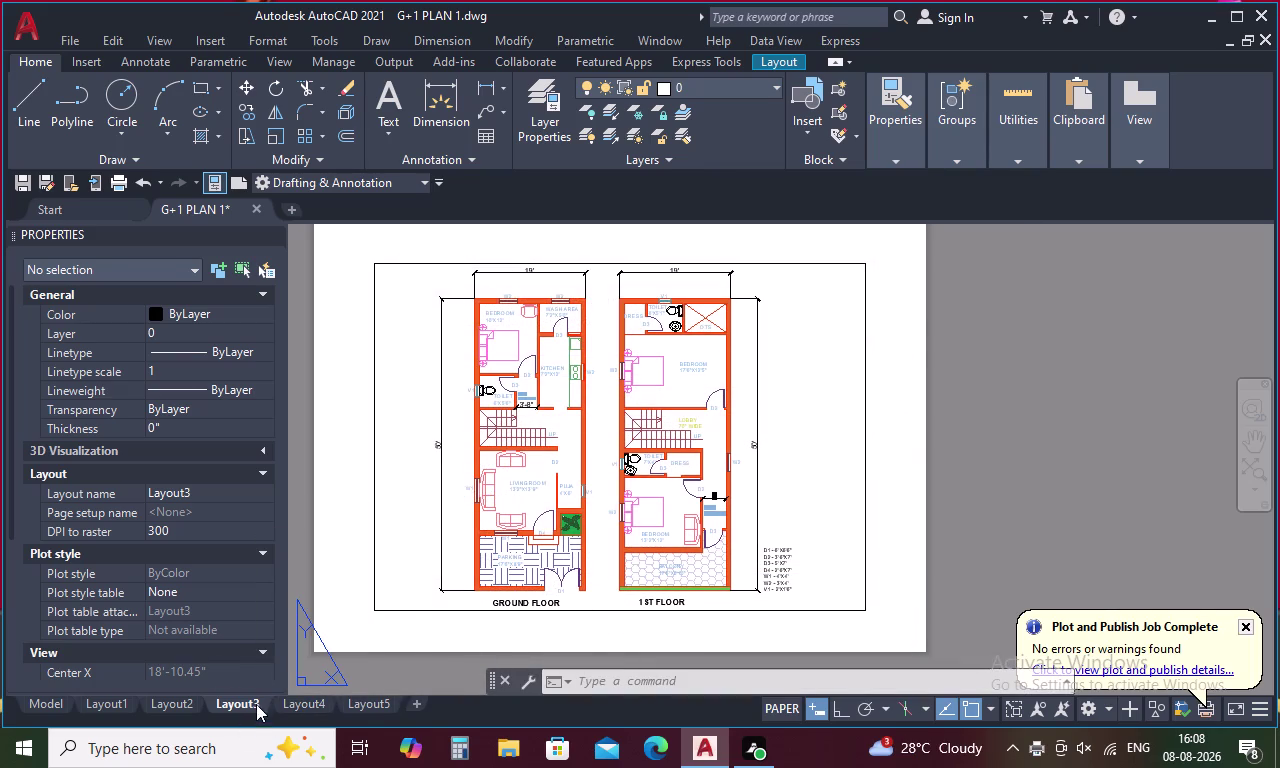
key(ctrl+p)
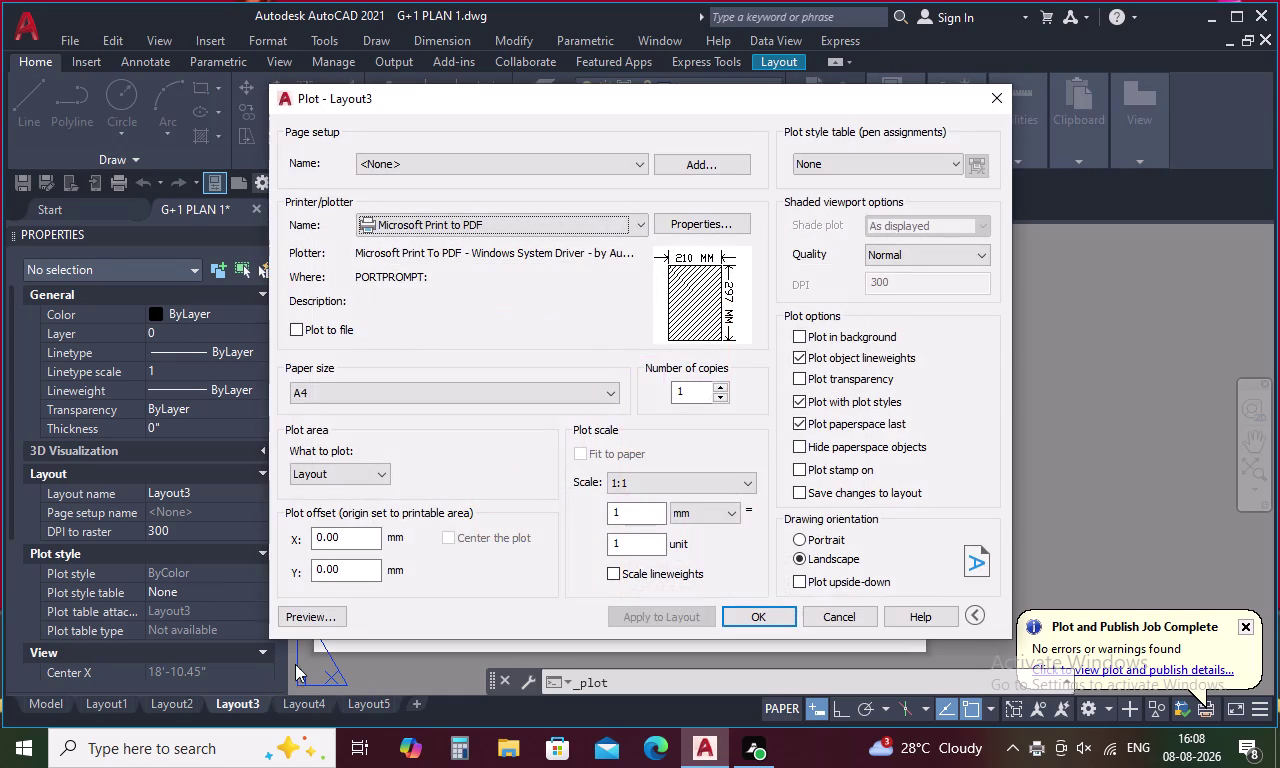
Accept the plot settings and name the PDF output 'G+1 PLAN 1'.
click(752, 615)
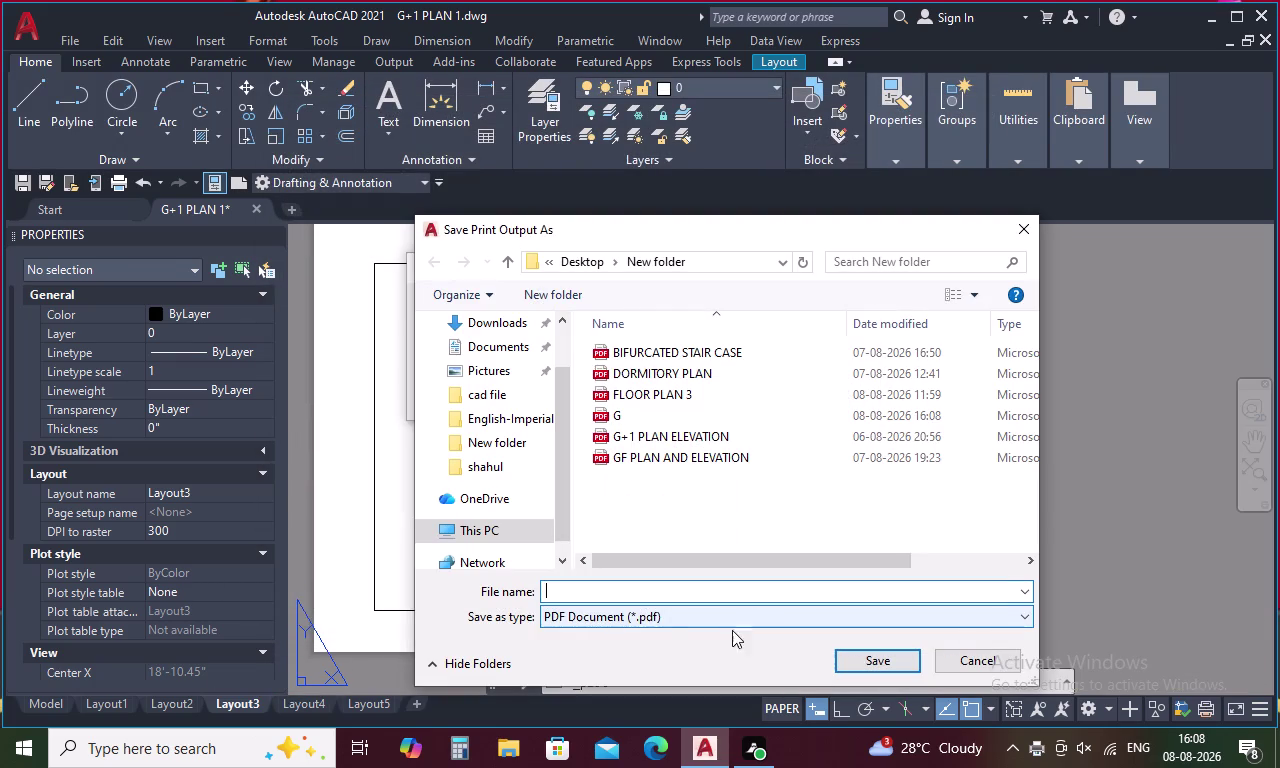
key(g)
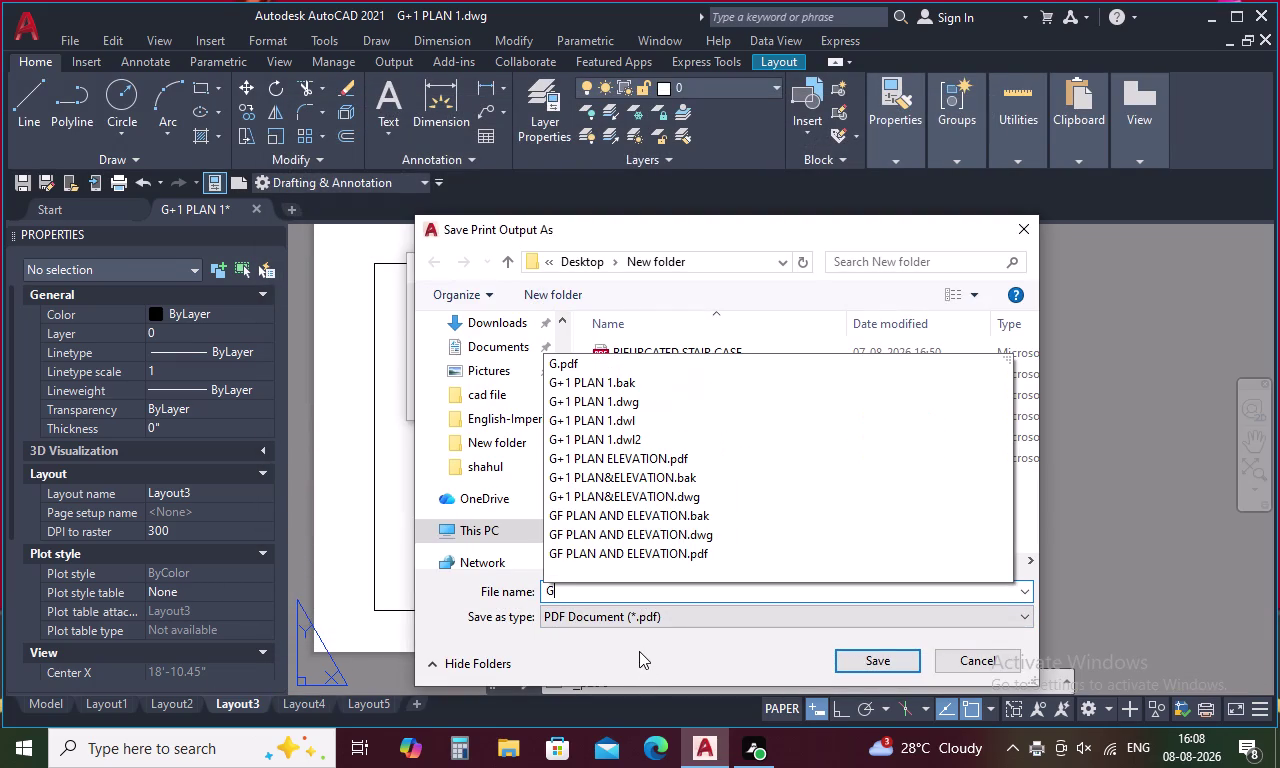
key(shift+plus)
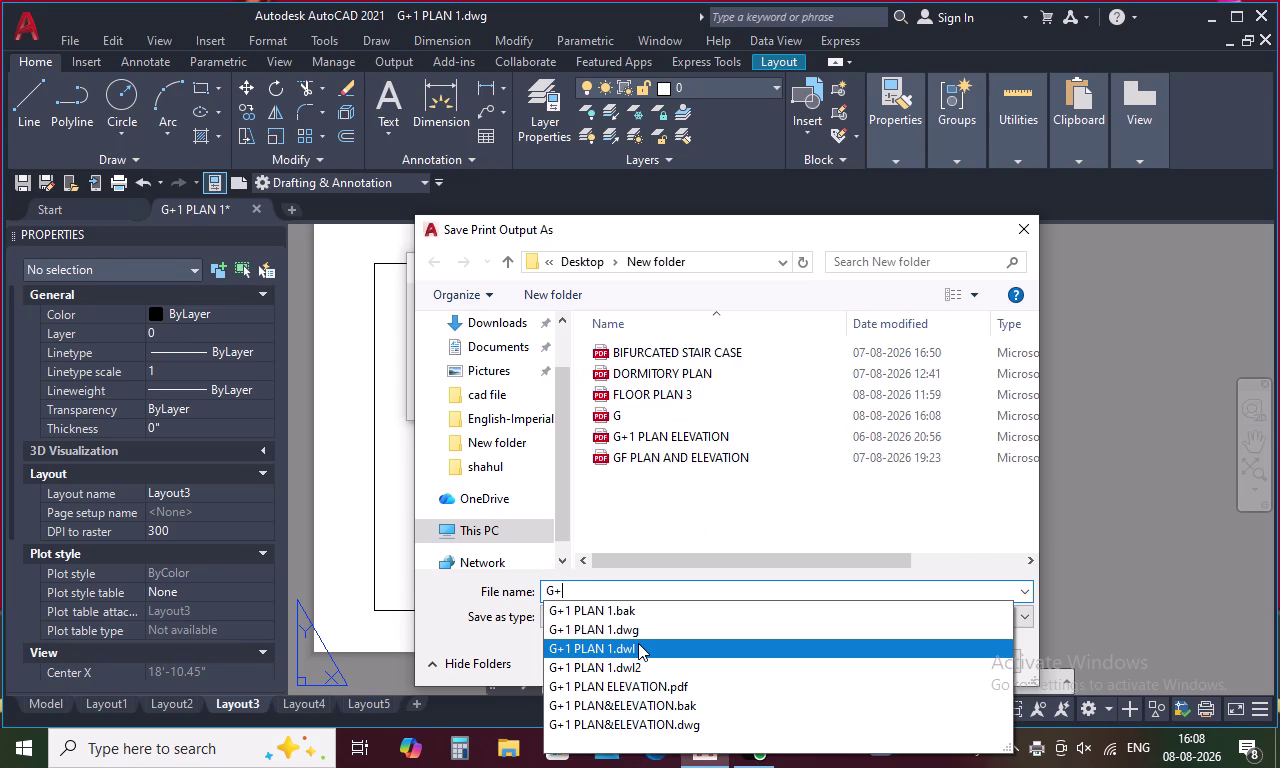
key(1)
key(space)
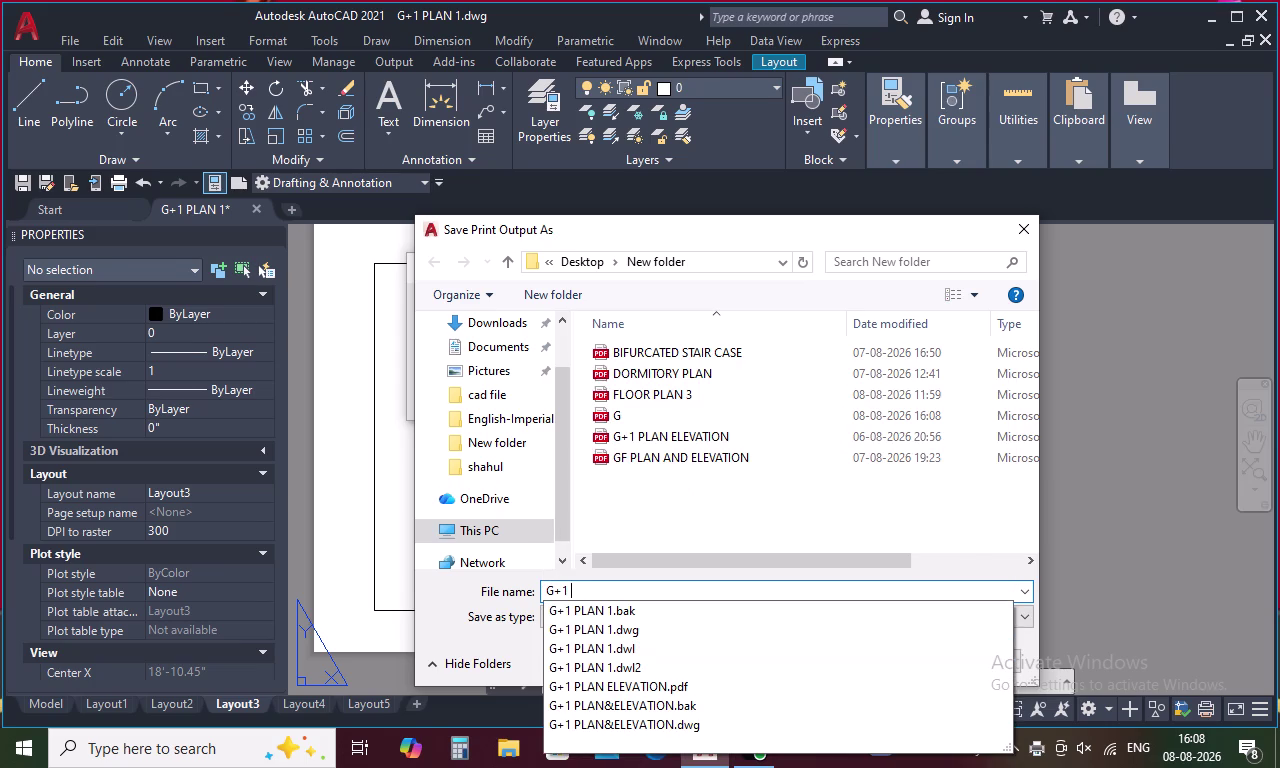
text(PL)
text(AN)
key(space)
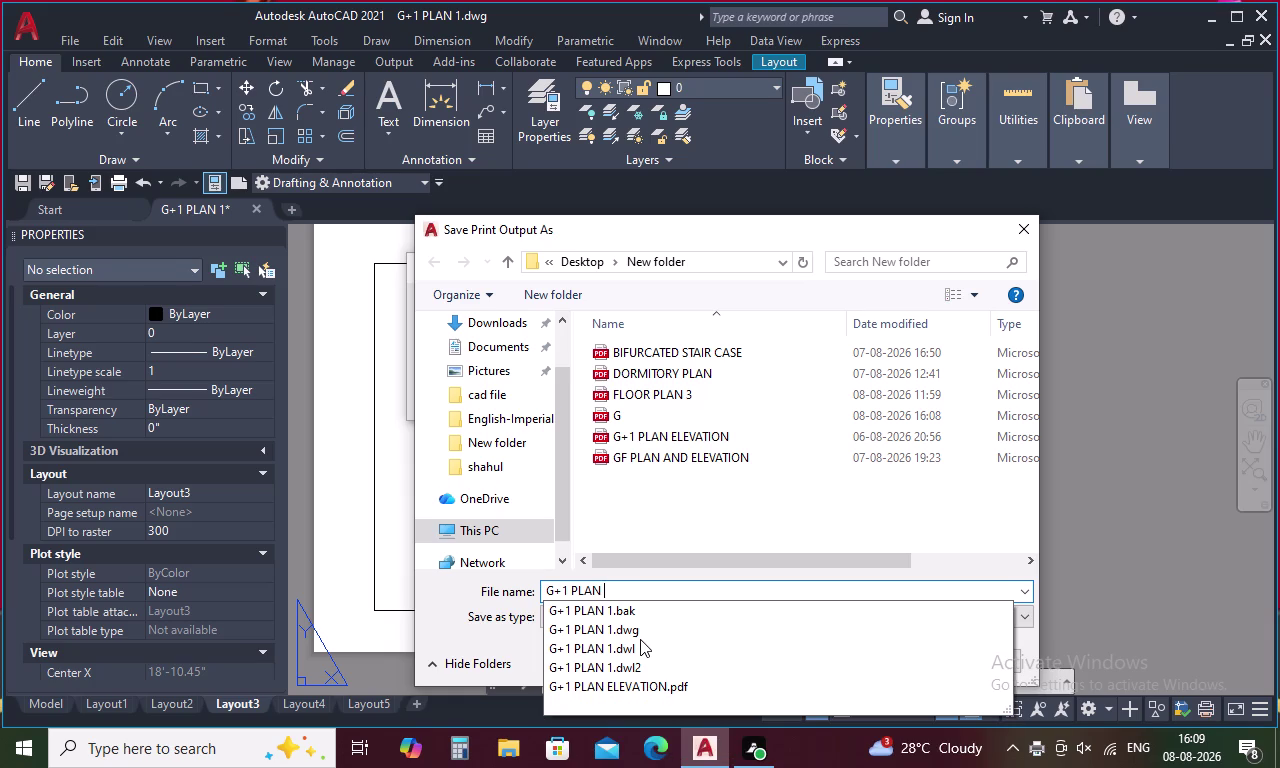
key(1)
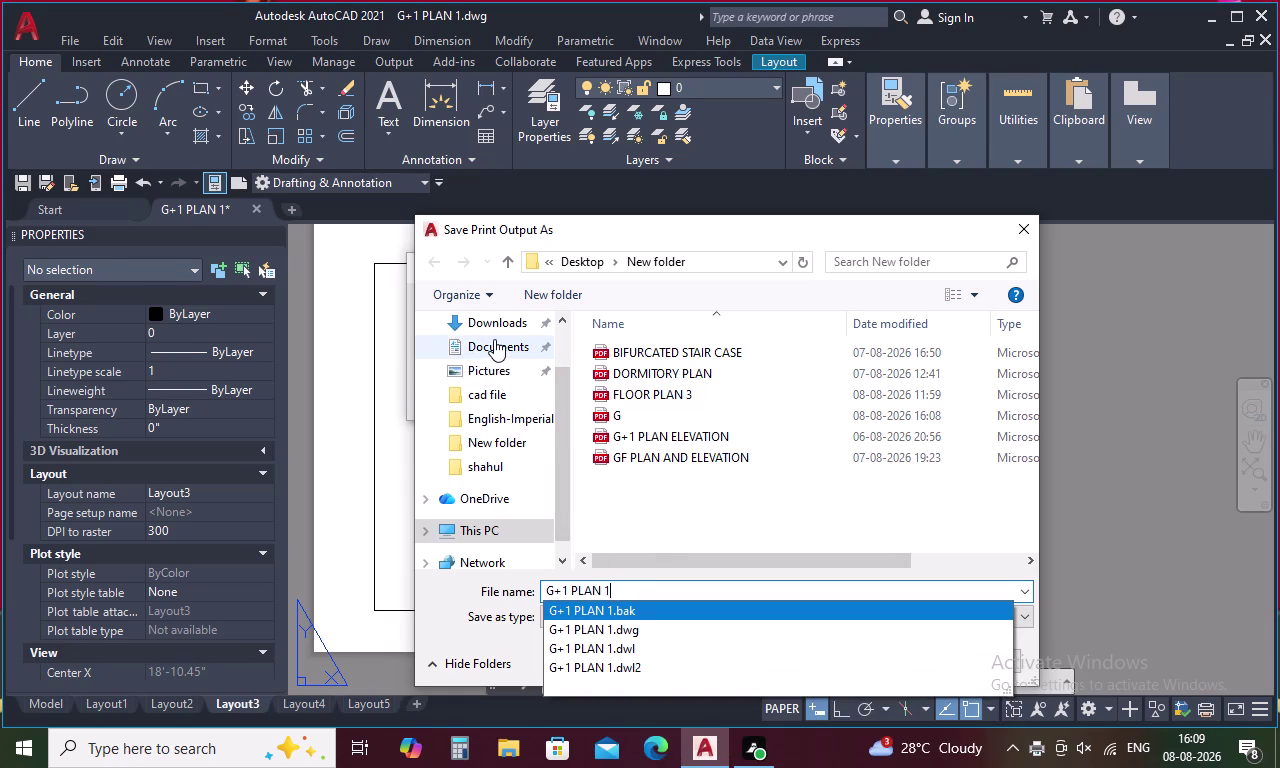
Save the PDF in the desktop's New folder to start plotting.
scroll(up, 3)
click(494, 359)
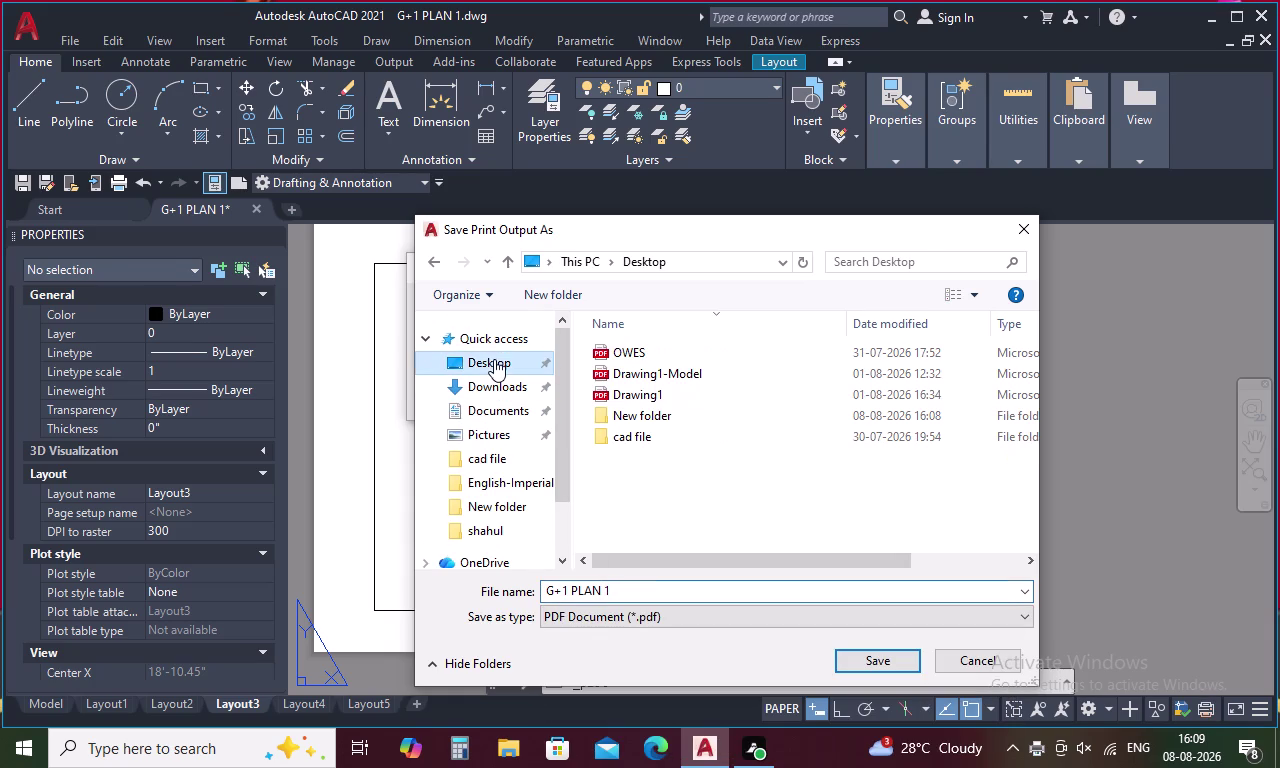
click(656, 419)
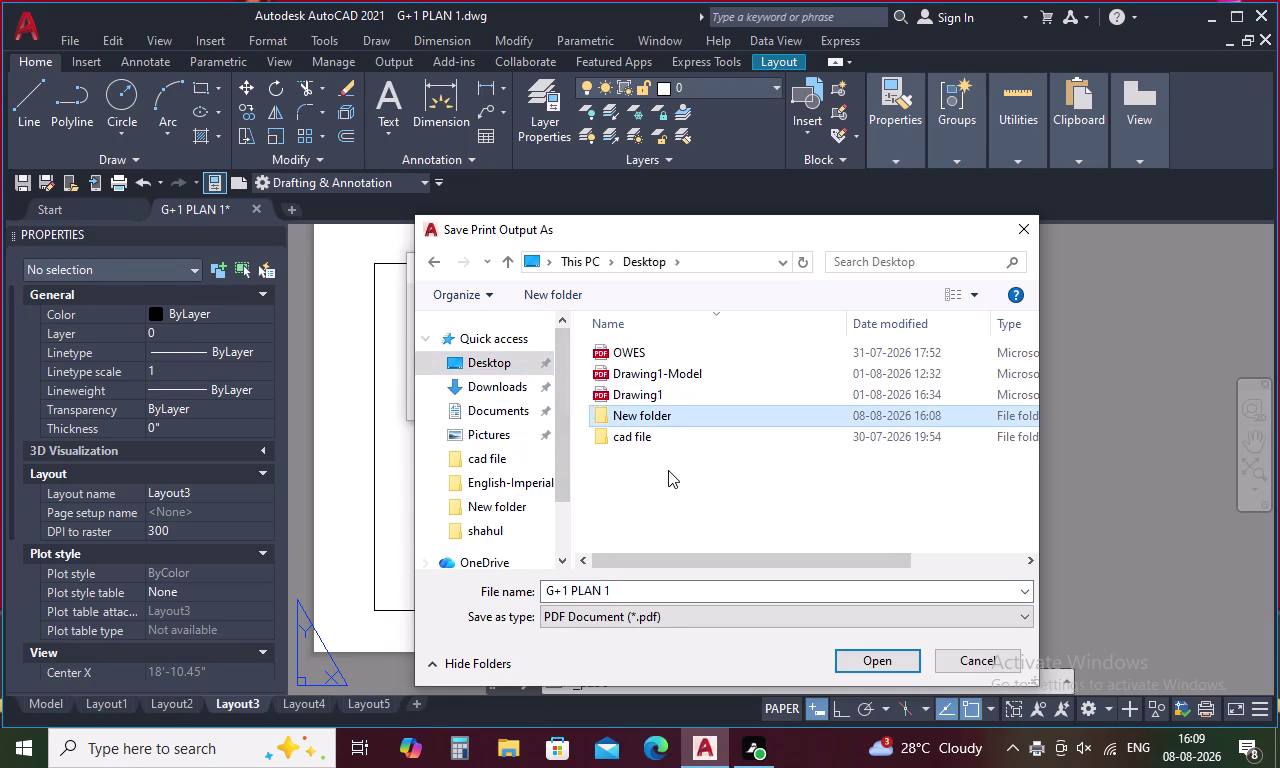
double_click(680, 413)
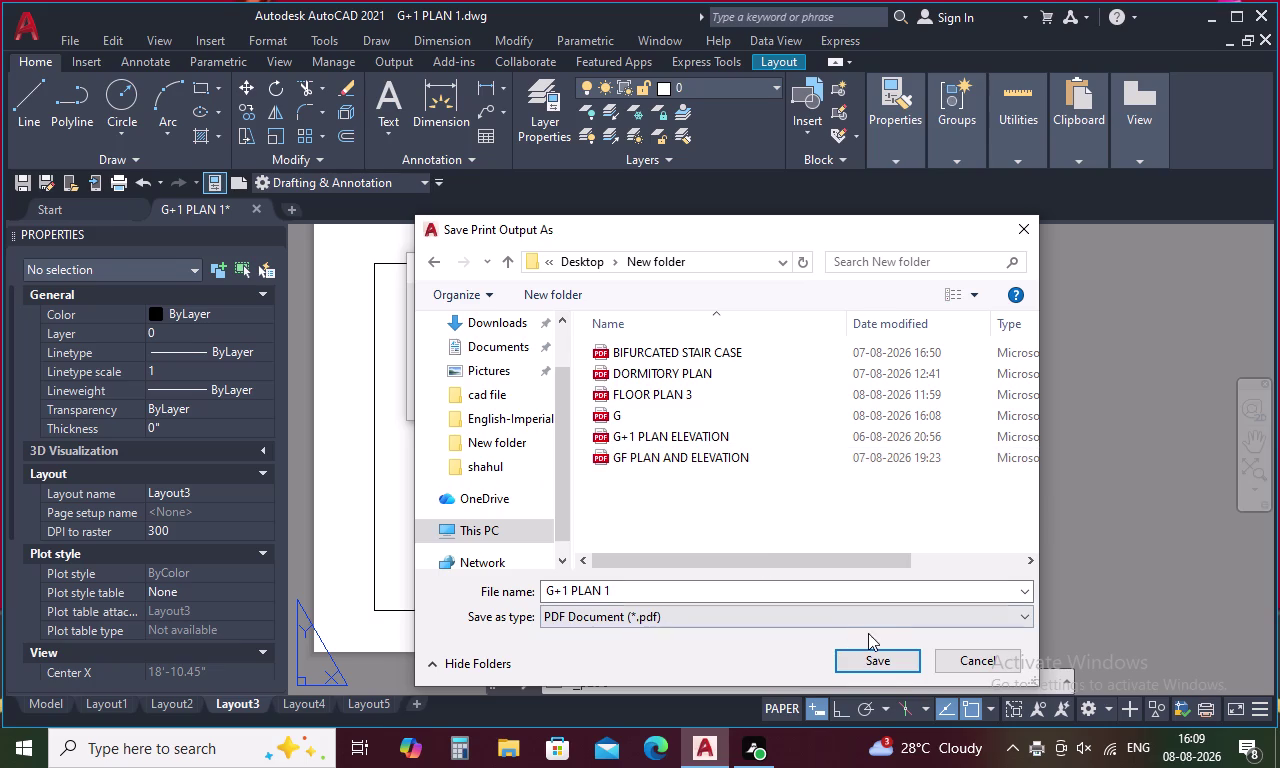
click(881, 666)
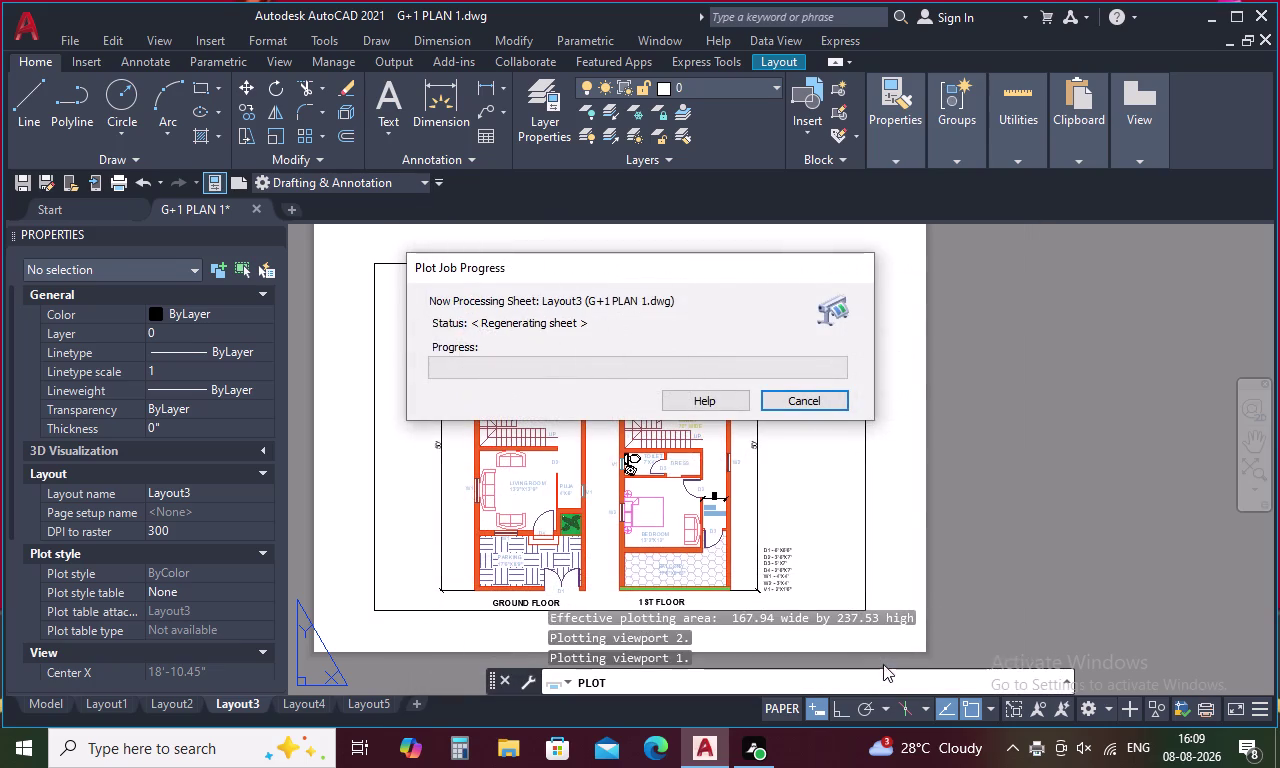